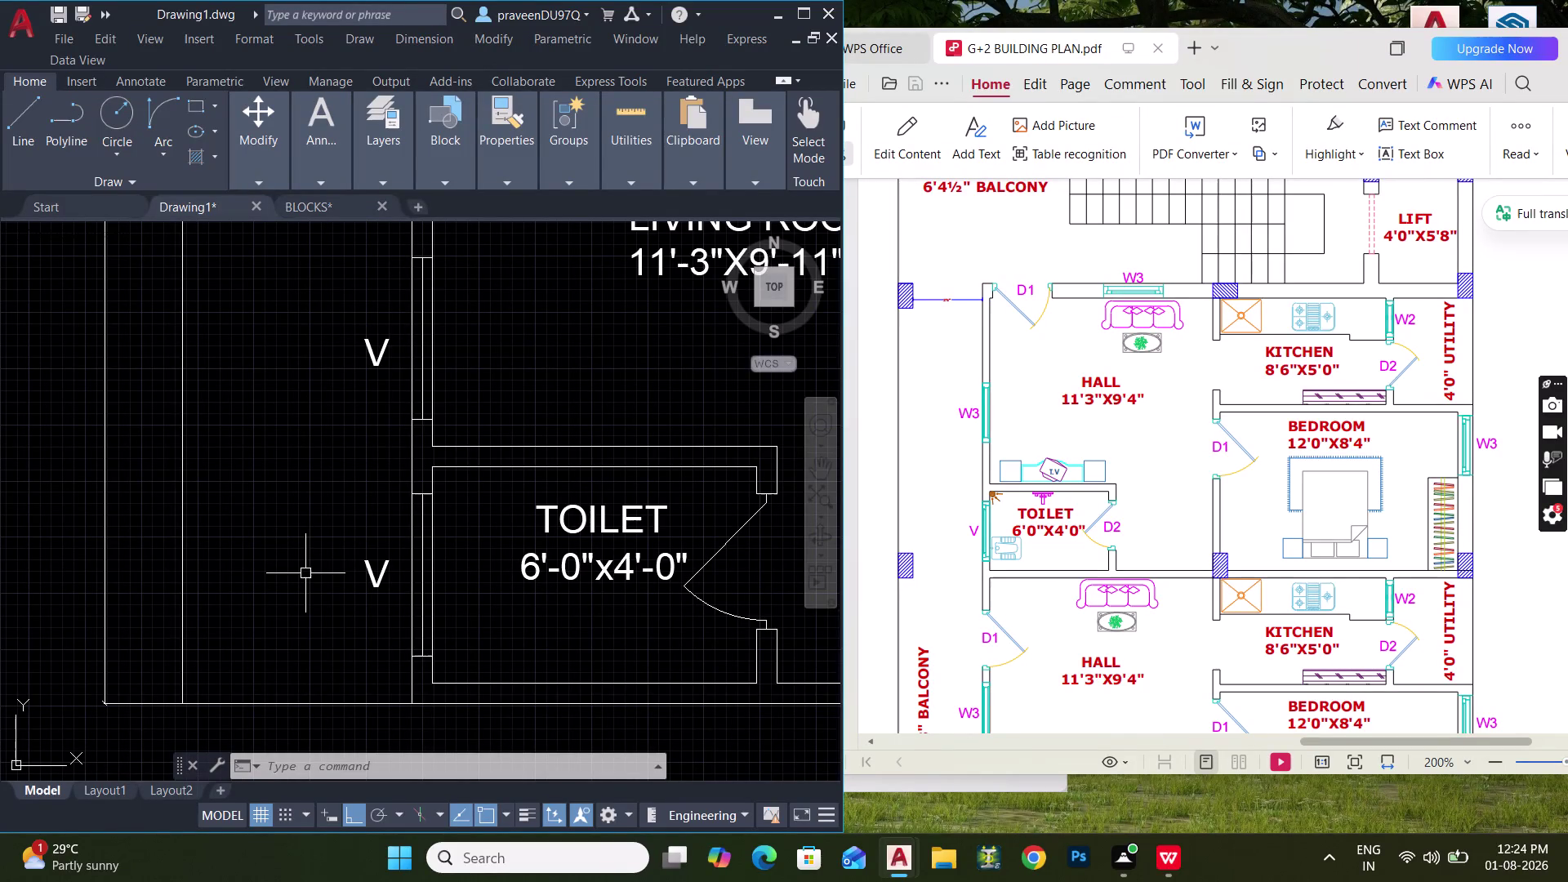
Change the V window label beside the toilet to read W1.
double_click(391, 341)
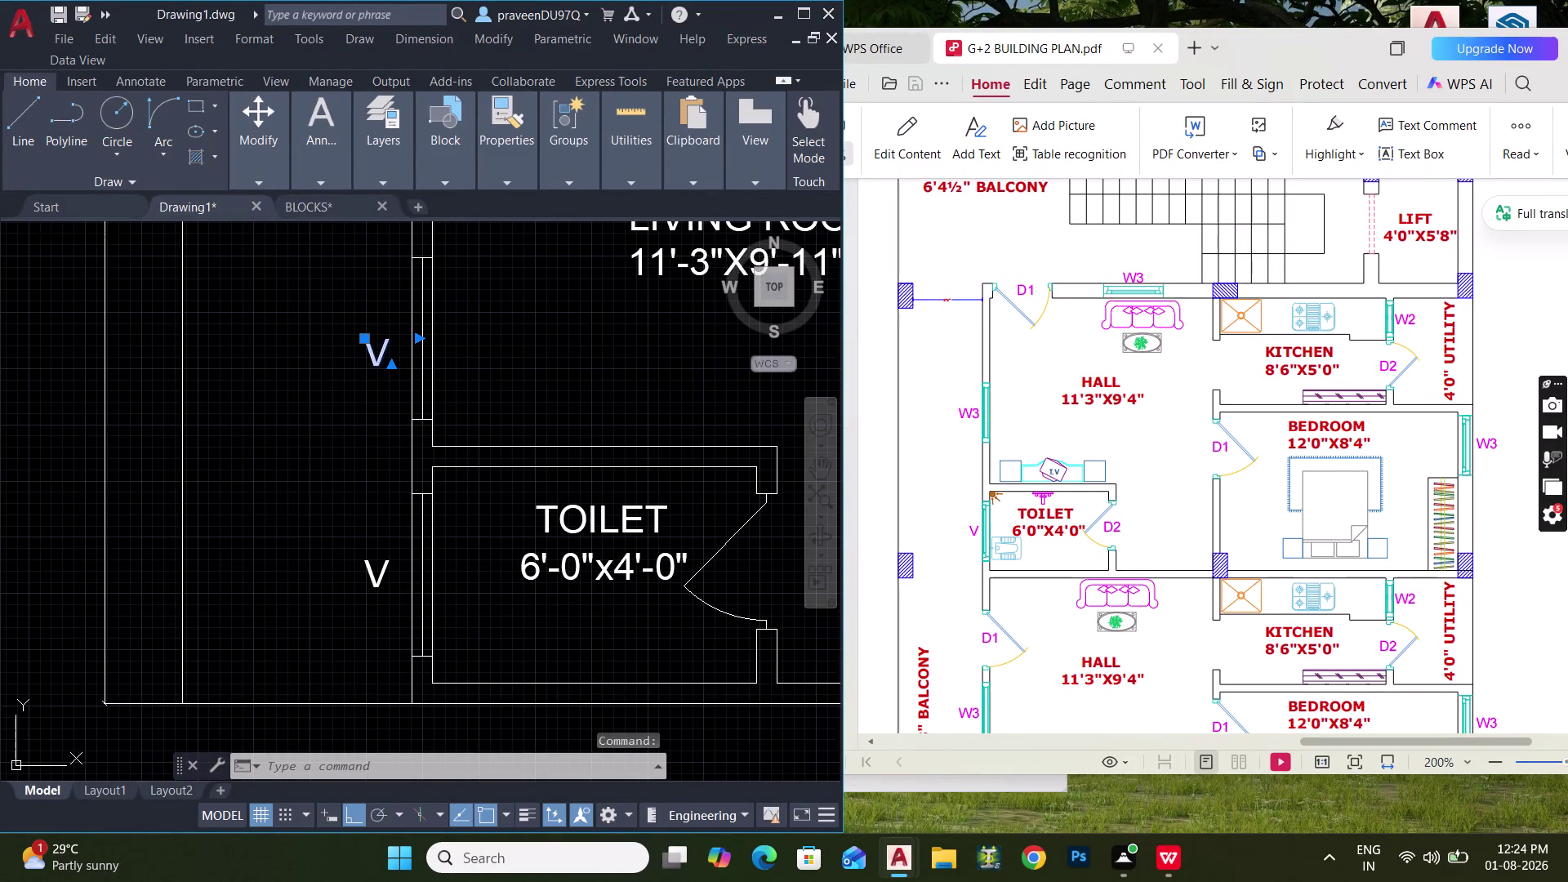
double_click(391, 354)
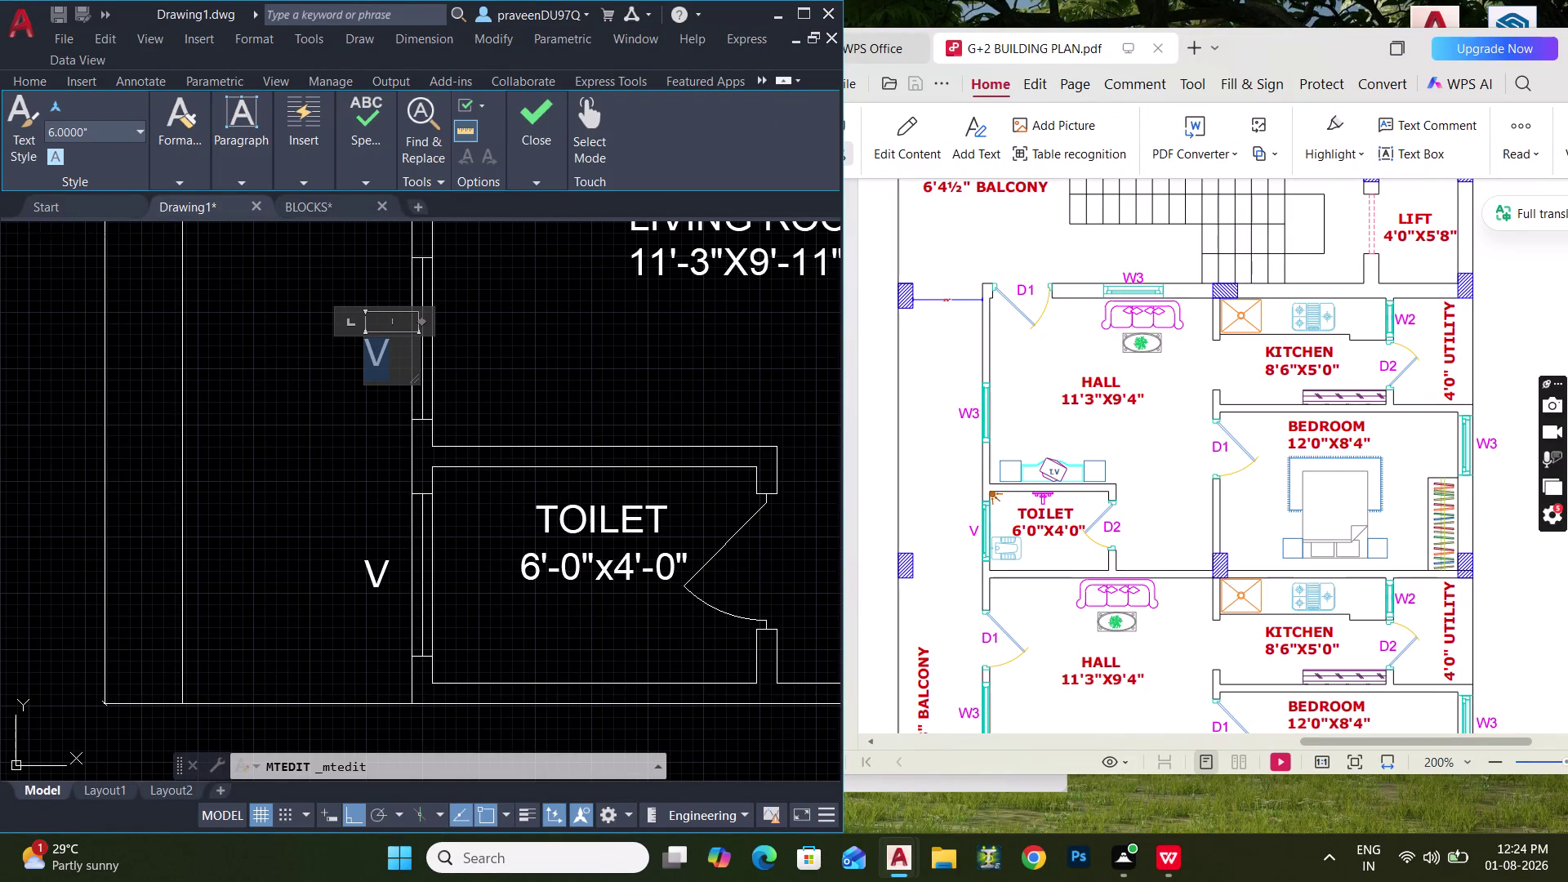
text(W1)
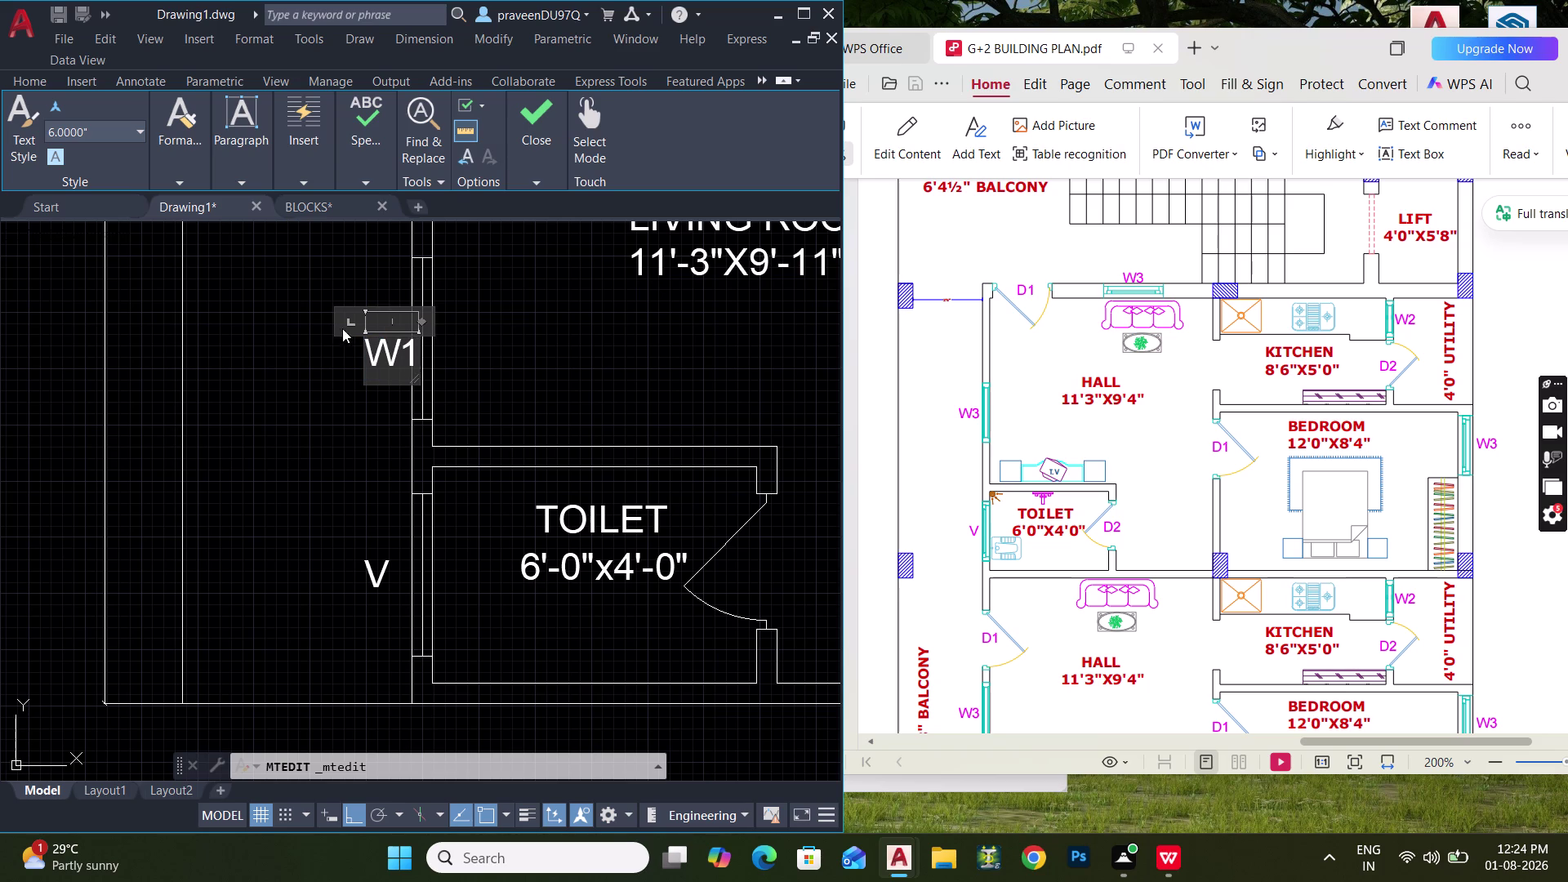
click(330, 367)
Move the W1 label beside the living room's outer wall.
scroll(up, 3)
drag(397, 366, 379, 347)
click(323, 293)
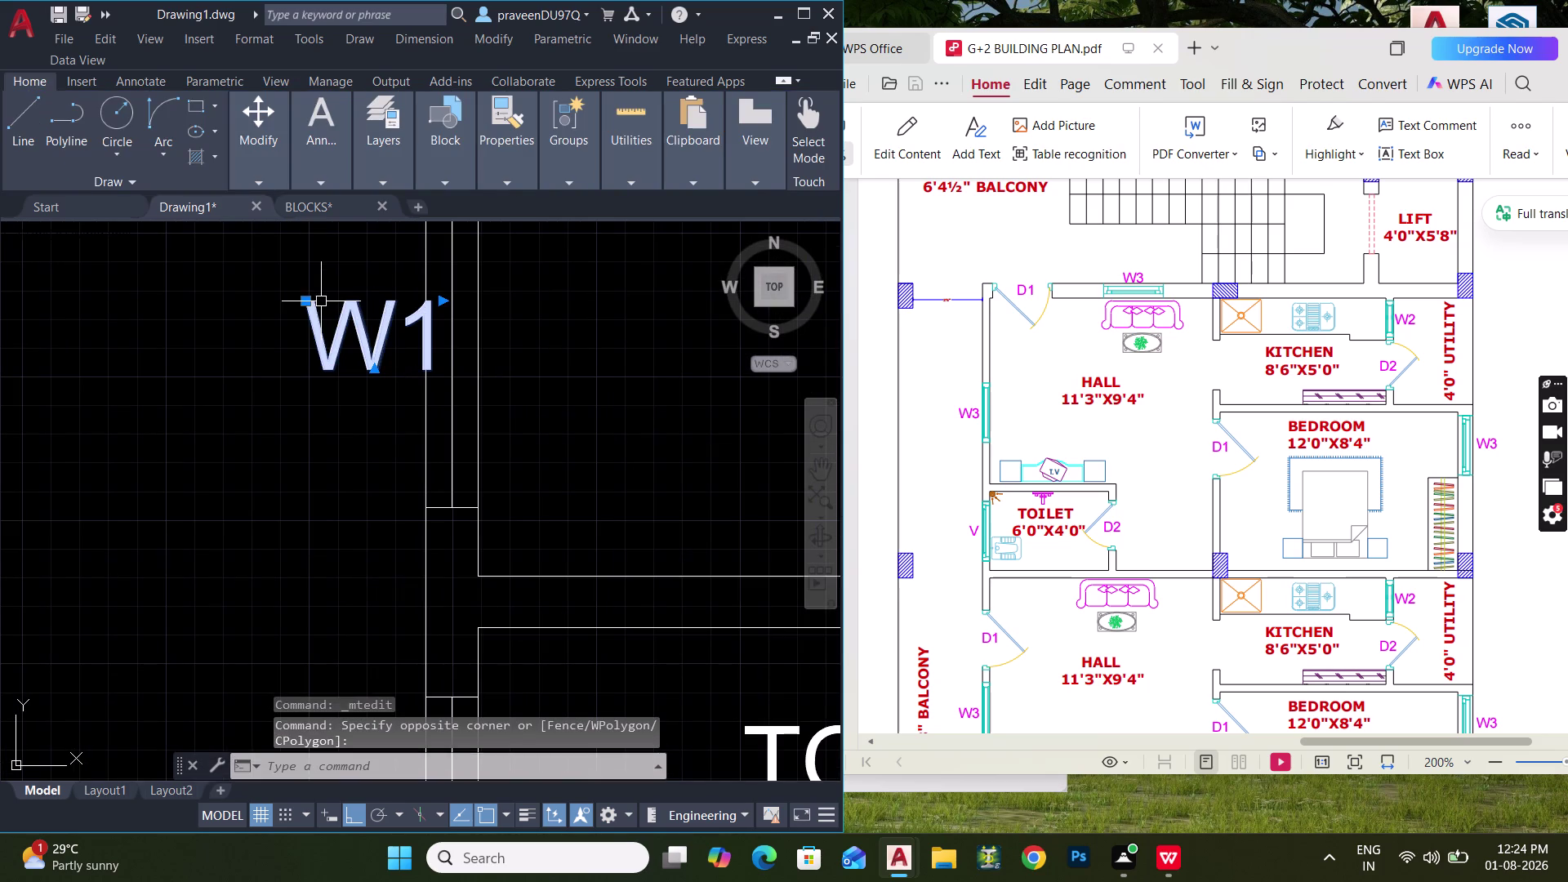
text(M)
key(space)
click(341, 331)
click(319, 334)
scroll(down, 3)
middle_drag(335, 387, 340, 430)
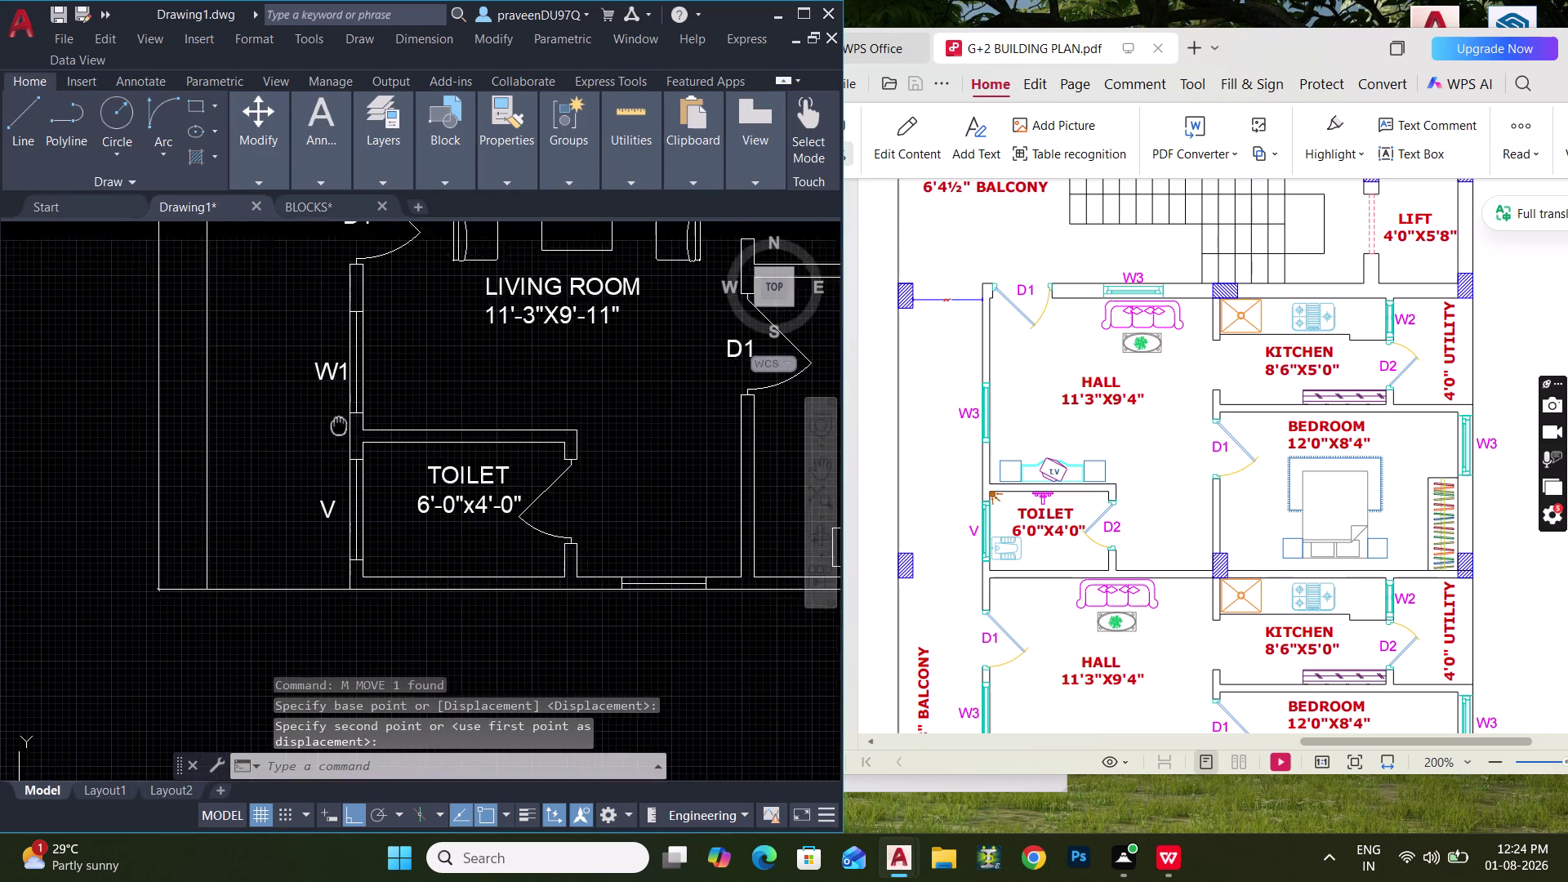
middle_drag(340, 430, 351, 478)
click(336, 437)
middle_drag(320, 443, 298, 468)
Copy W1 beside the living rooms of the other units and review the copies.
key(c)
text(O)
key(space)
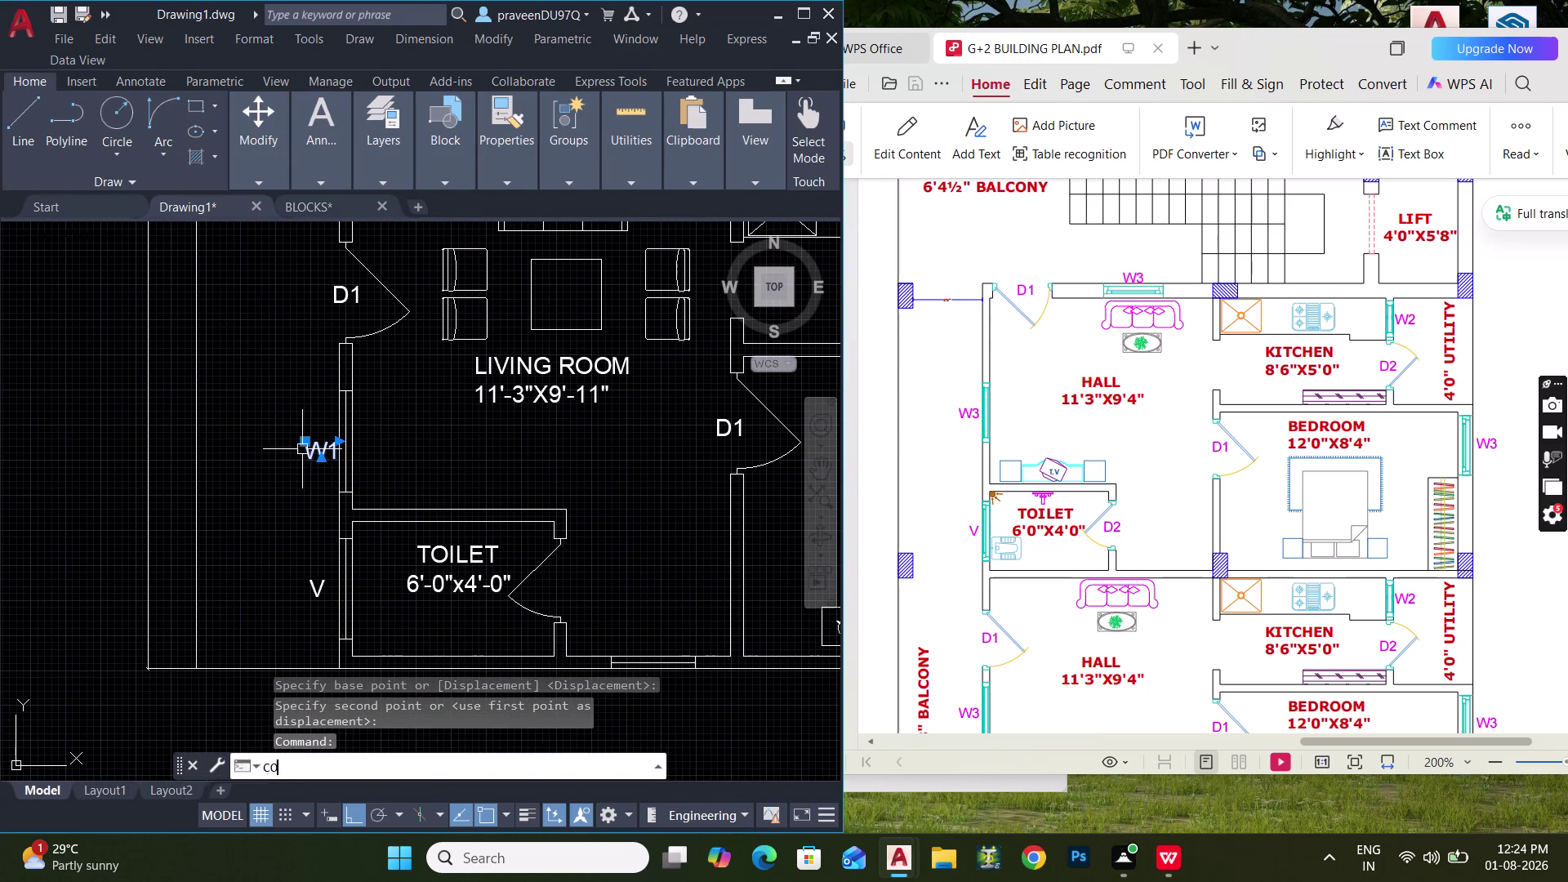
click(311, 454)
scroll(down, 3)
middle_drag(306, 377, 294, 472)
scroll(up, 3)
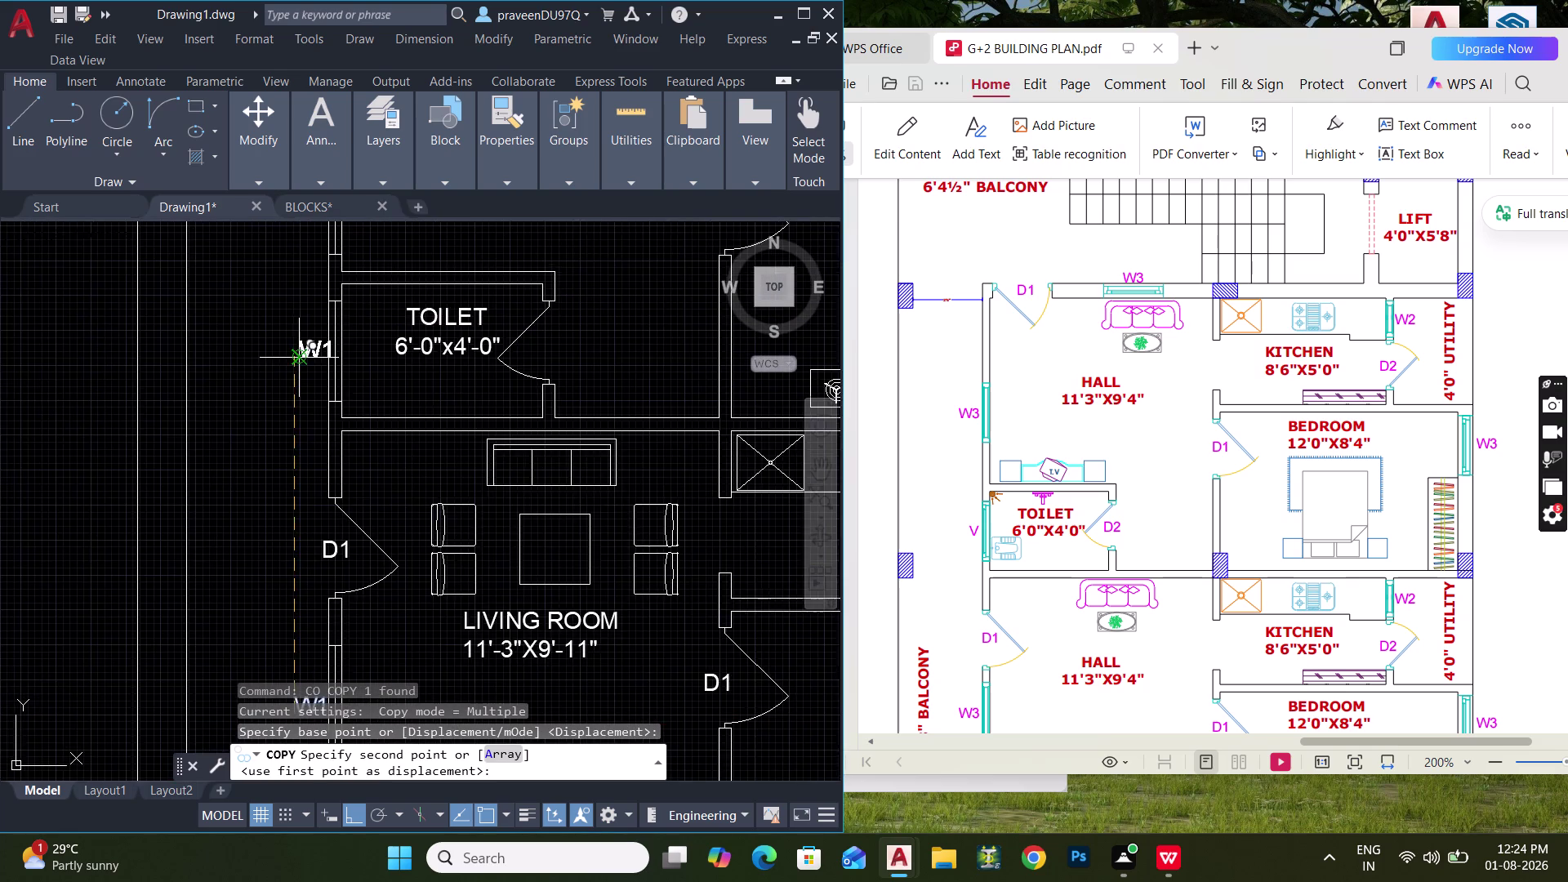
middle_drag(297, 362, 288, 456)
click(293, 316)
middle_drag(296, 270, 289, 547)
middle_drag(300, 308, 270, 521)
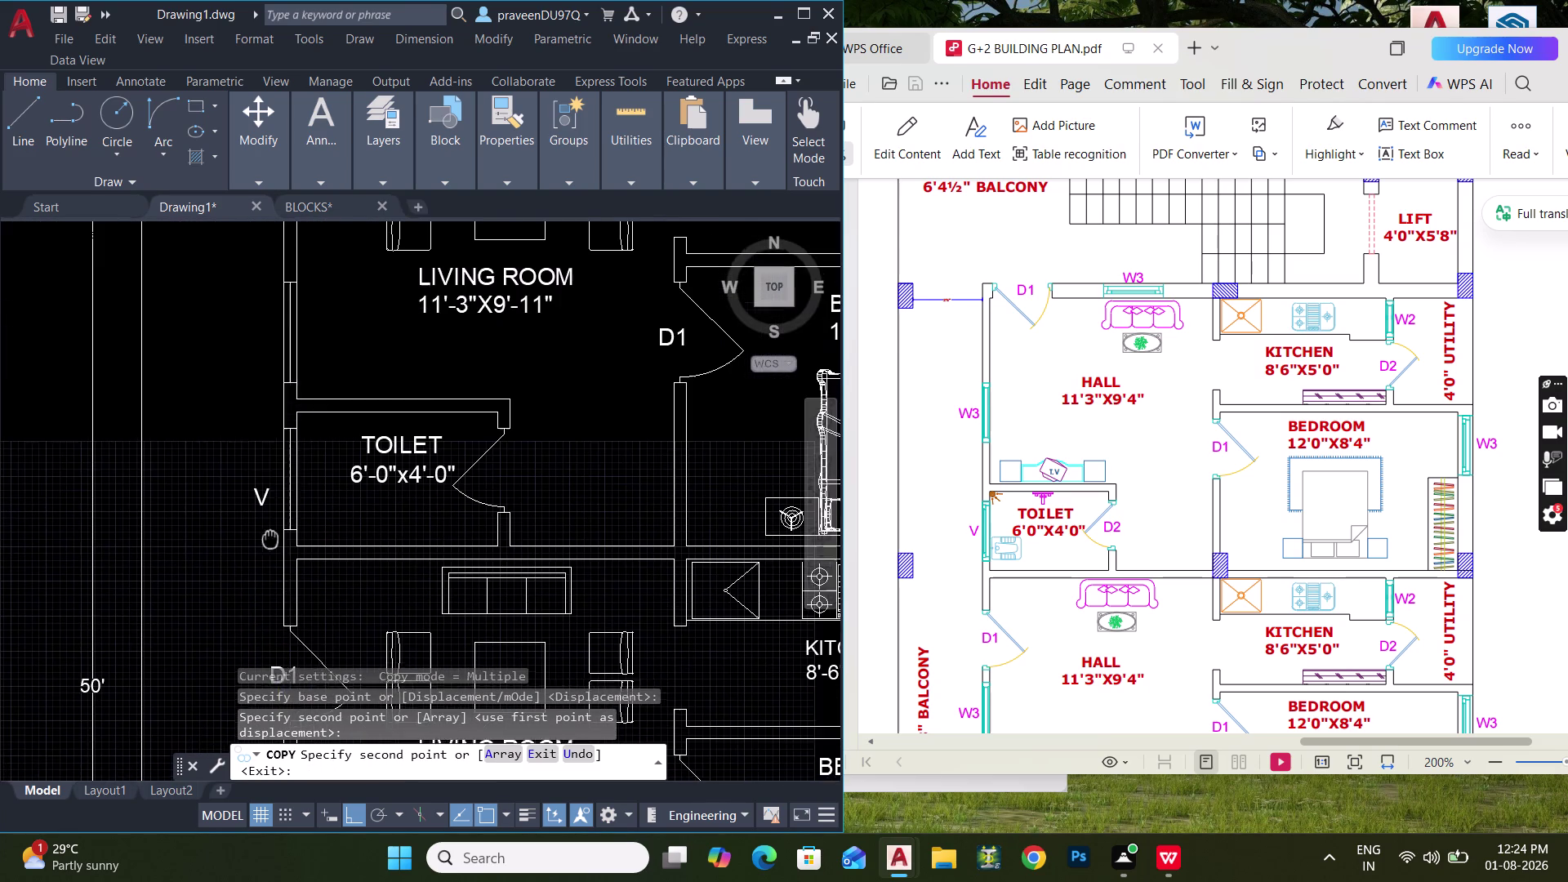
middle_drag(271, 521, 270, 545)
click(270, 349)
key(Escape)
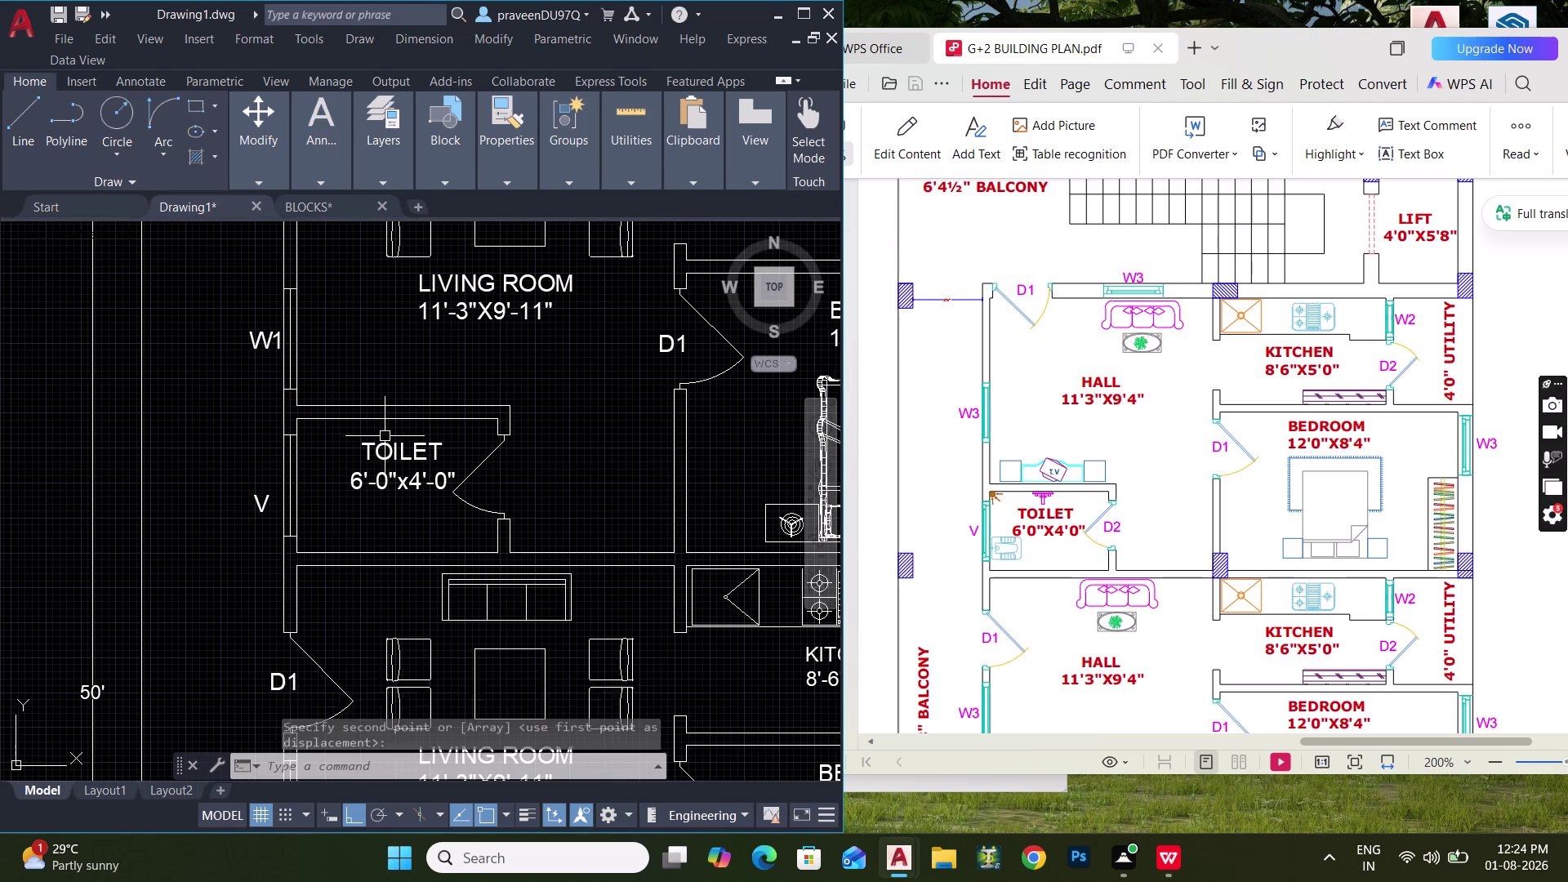
scroll(down, 3)
middle_drag(402, 493, 377, 416)
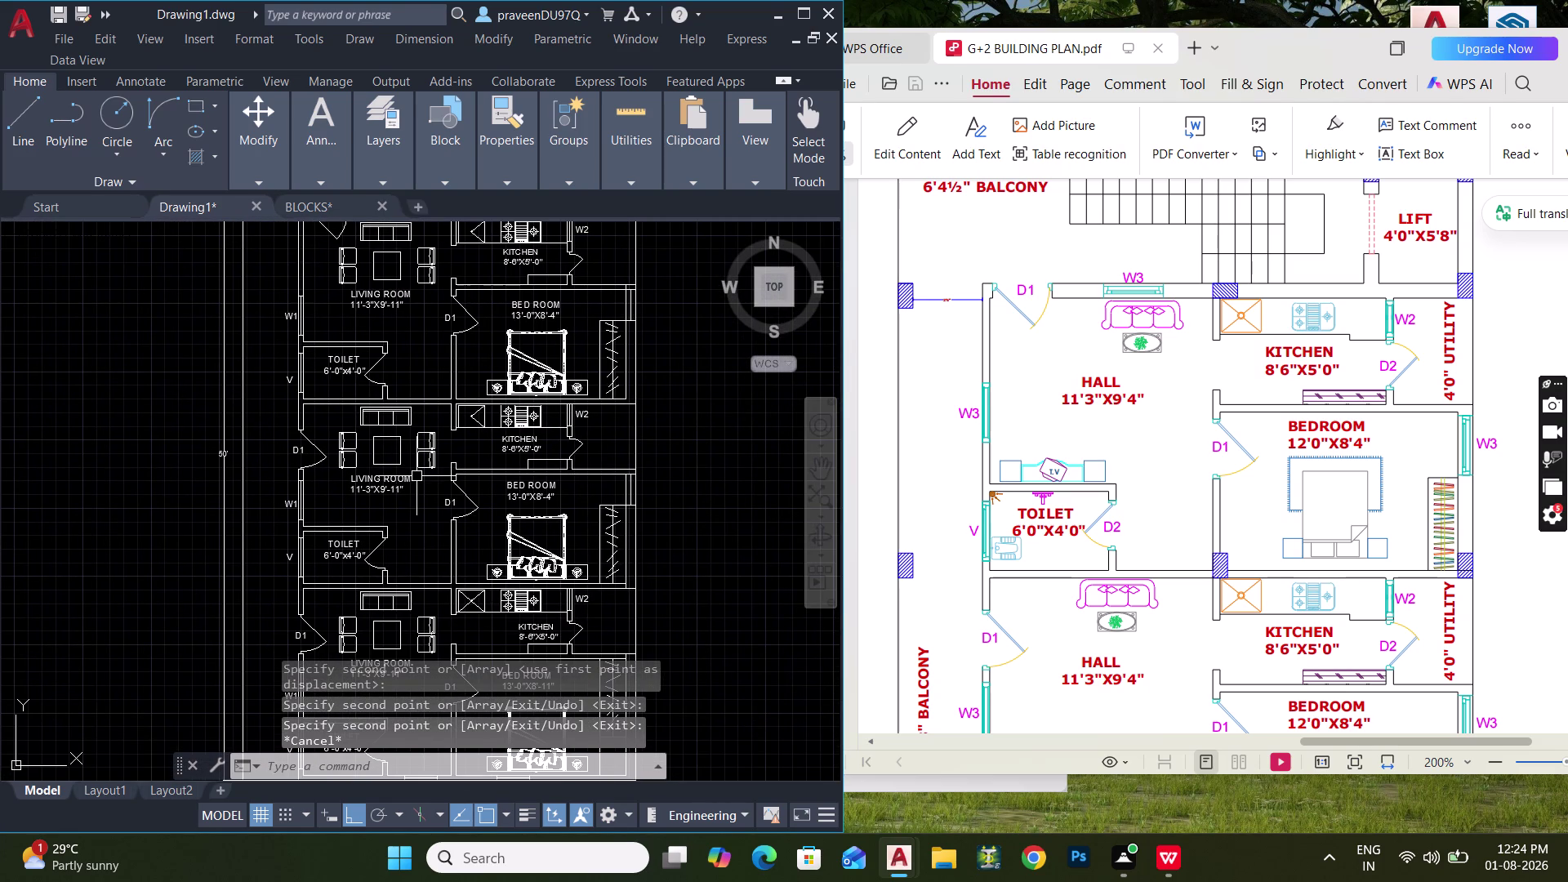
Copy the lower KITCHEN 8'-6"X5'-0" label to the right of the door.
middle_drag(451, 543, 374, 633)
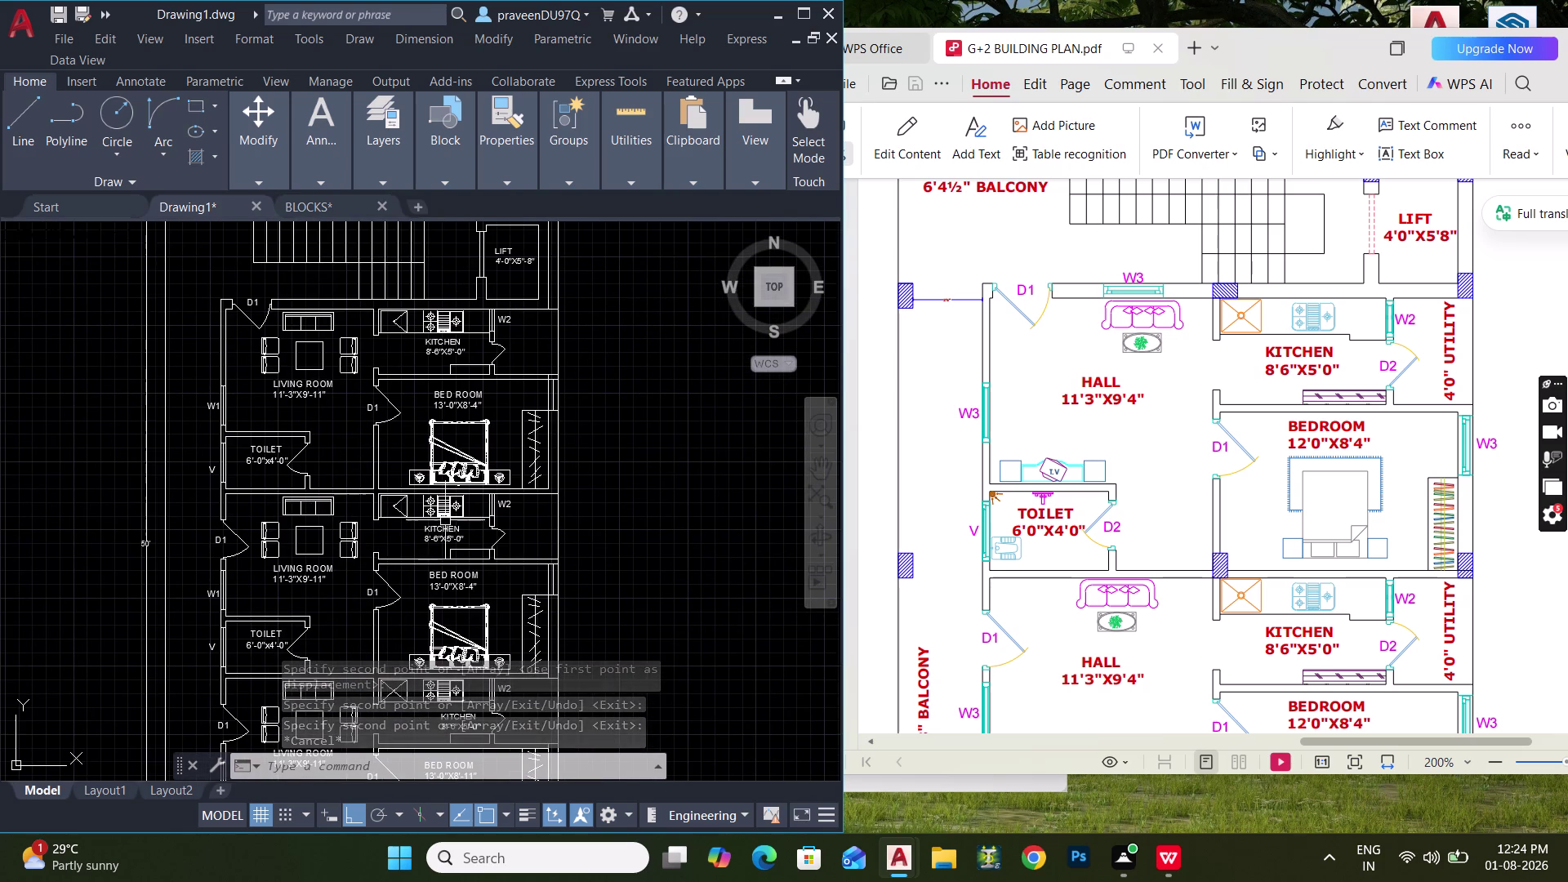
middle_drag(504, 554, 475, 391)
scroll(up, 3)
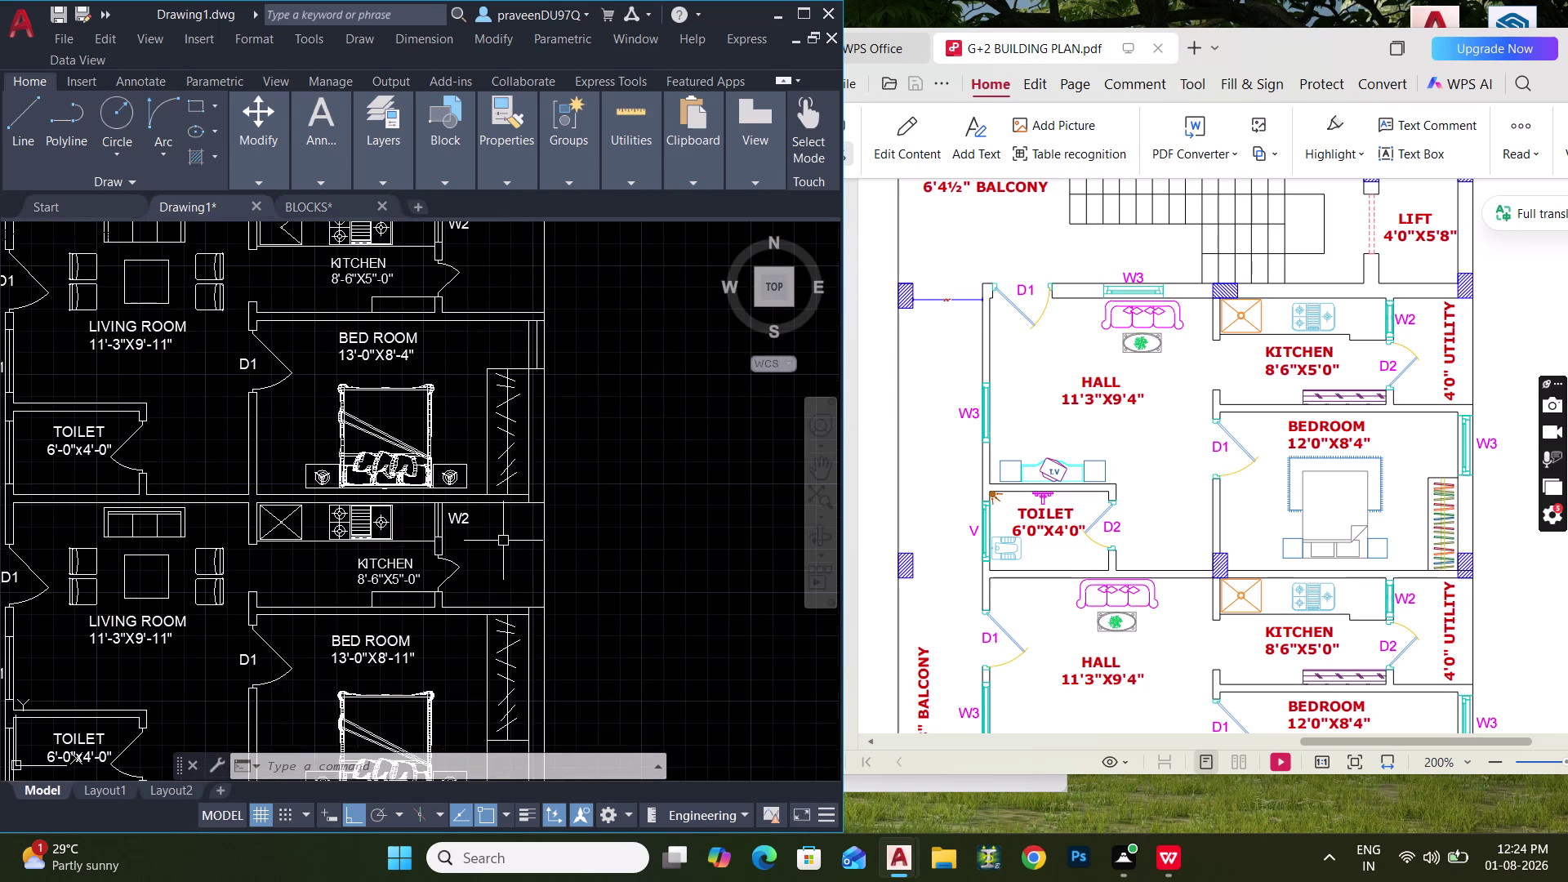
middle_drag(500, 540, 483, 453)
click(361, 475)
middle_drag(469, 487, 442, 494)
key(c)
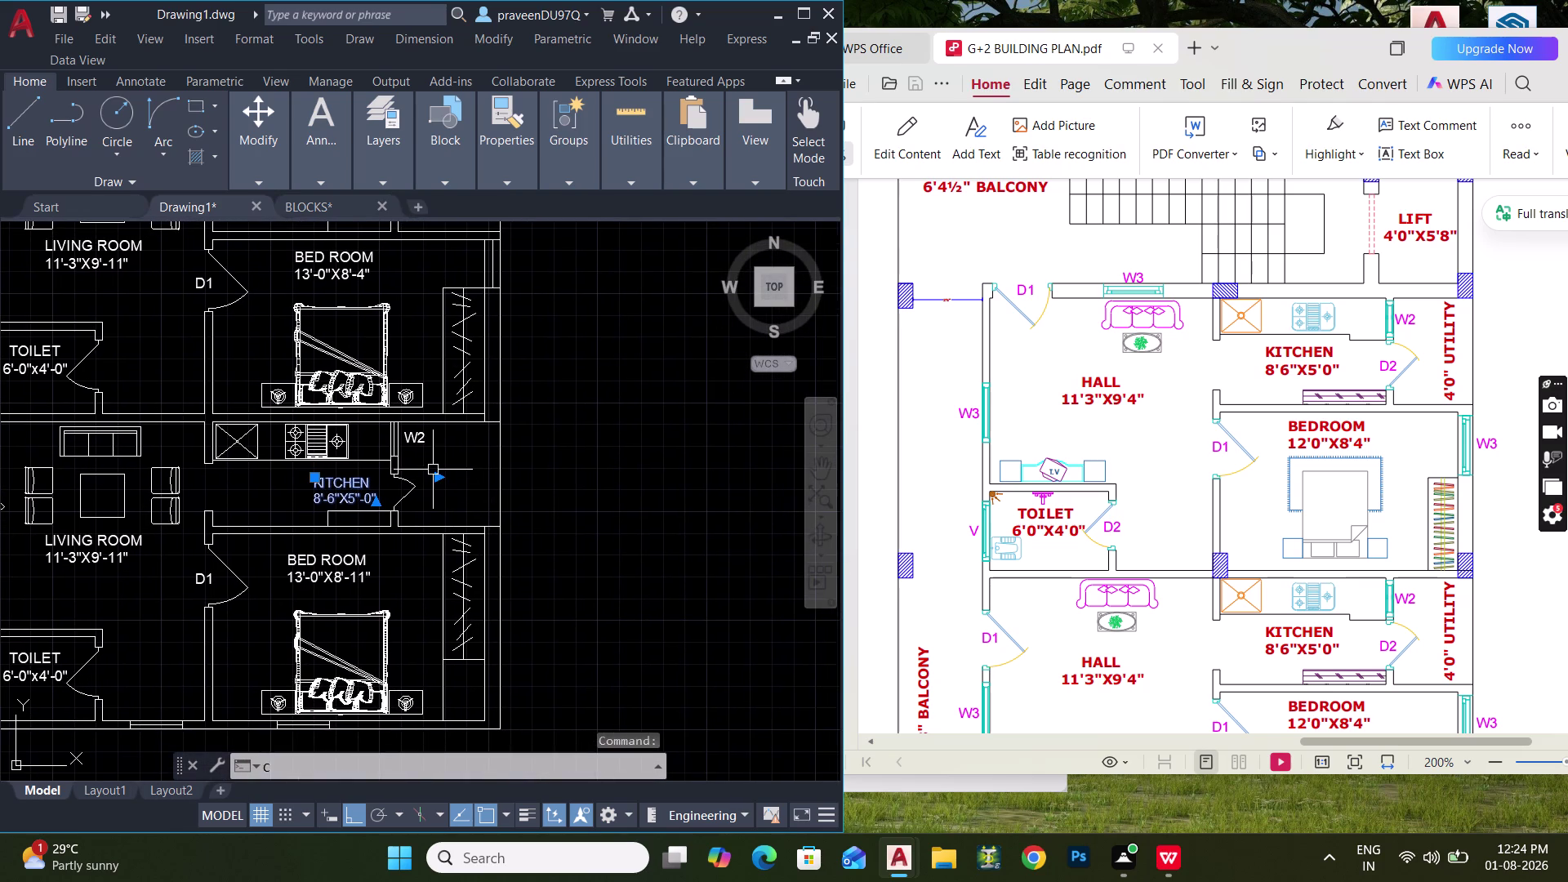
key(o)
key(space)
click(364, 484)
scroll(up, 3)
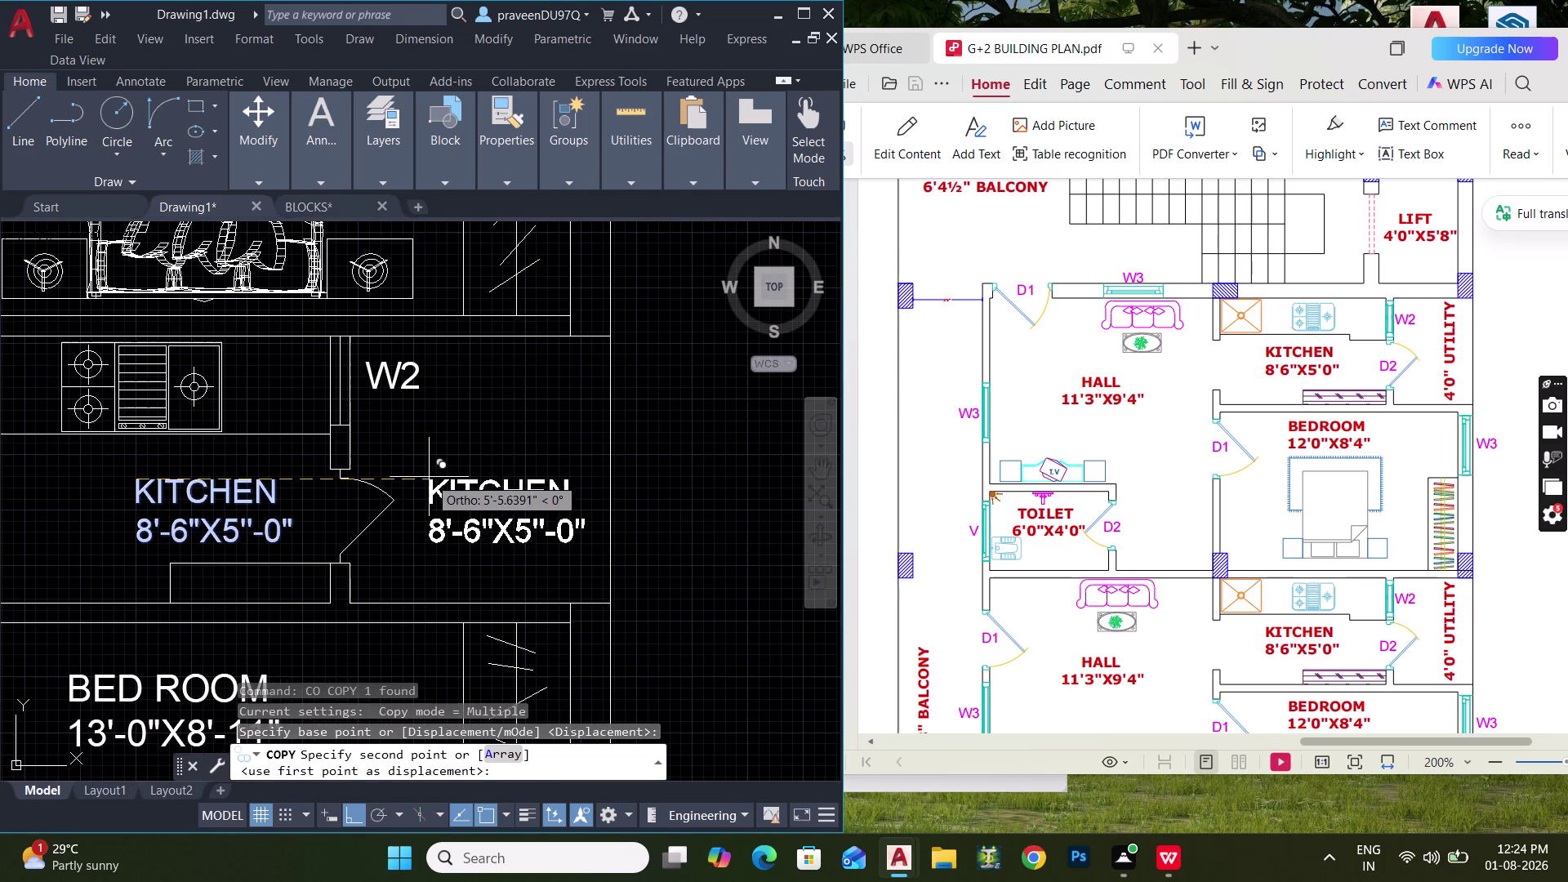
click(435, 460)
key(Escape)
Rotate the copied KITCHEN label 90° so it reads vertically.
drag(494, 513, 479, 501)
click(455, 457)
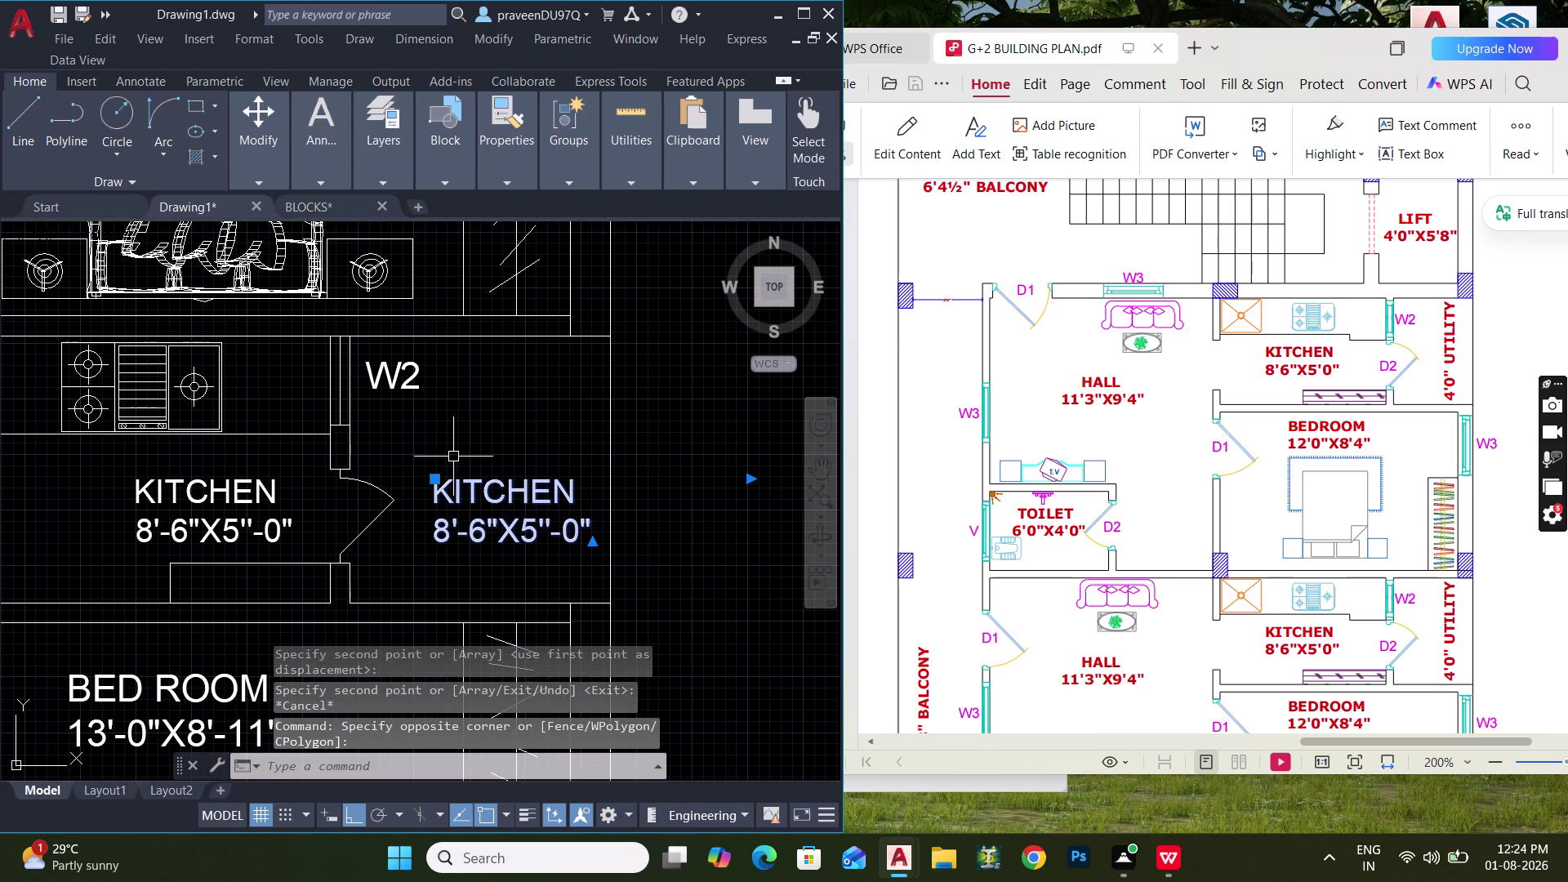
key(r)
key(o)
key(space)
drag(439, 499, 441, 489)
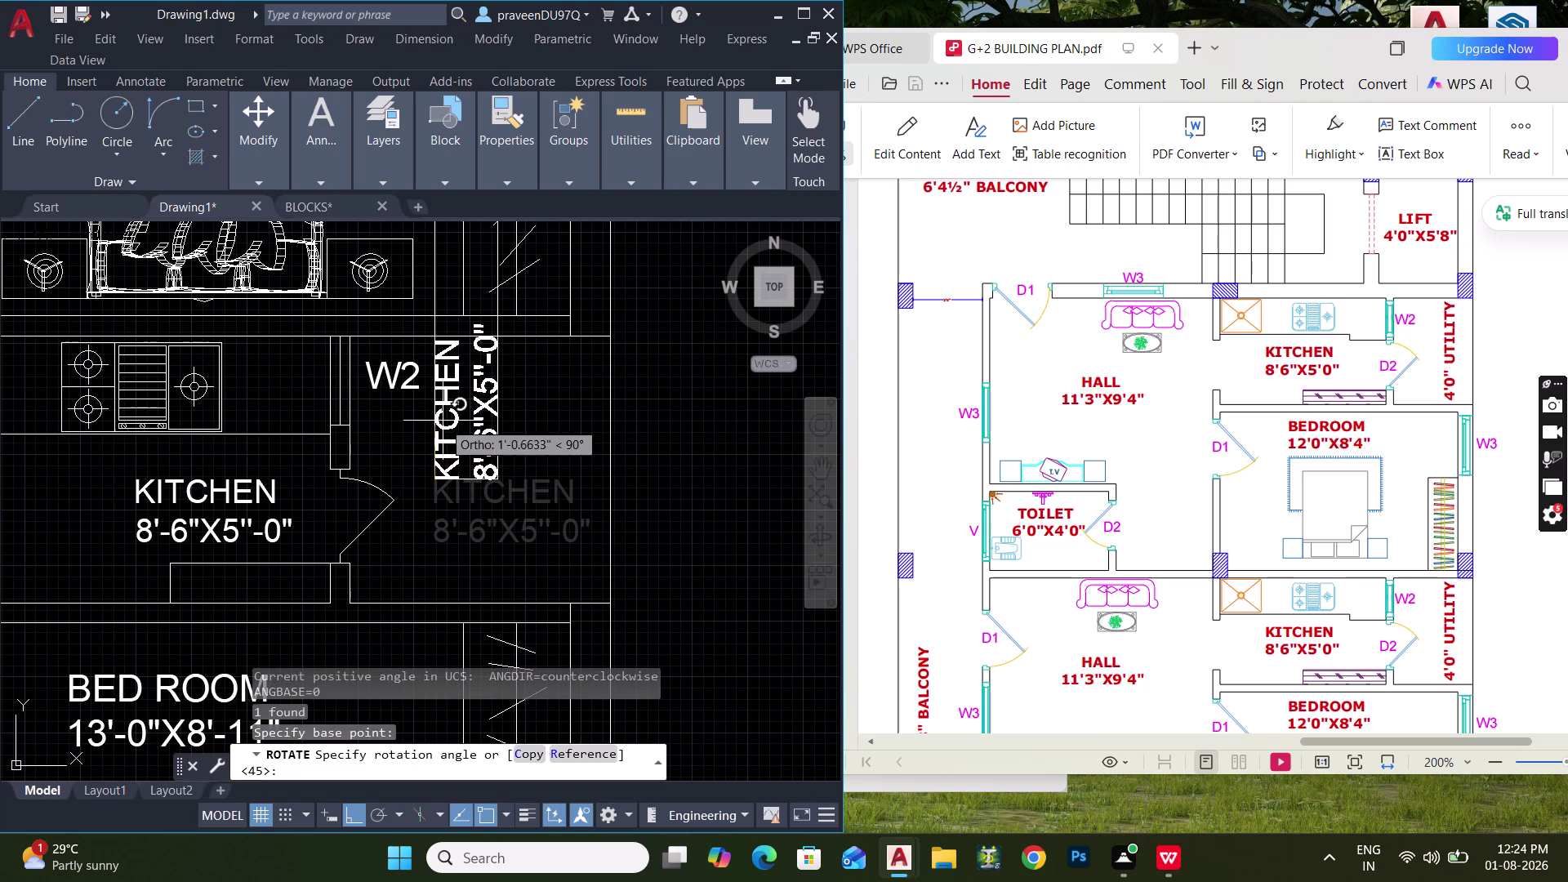
click(450, 449)
With Ortho off, move the vertical label into the narrow strip below W2.
click(490, 463)
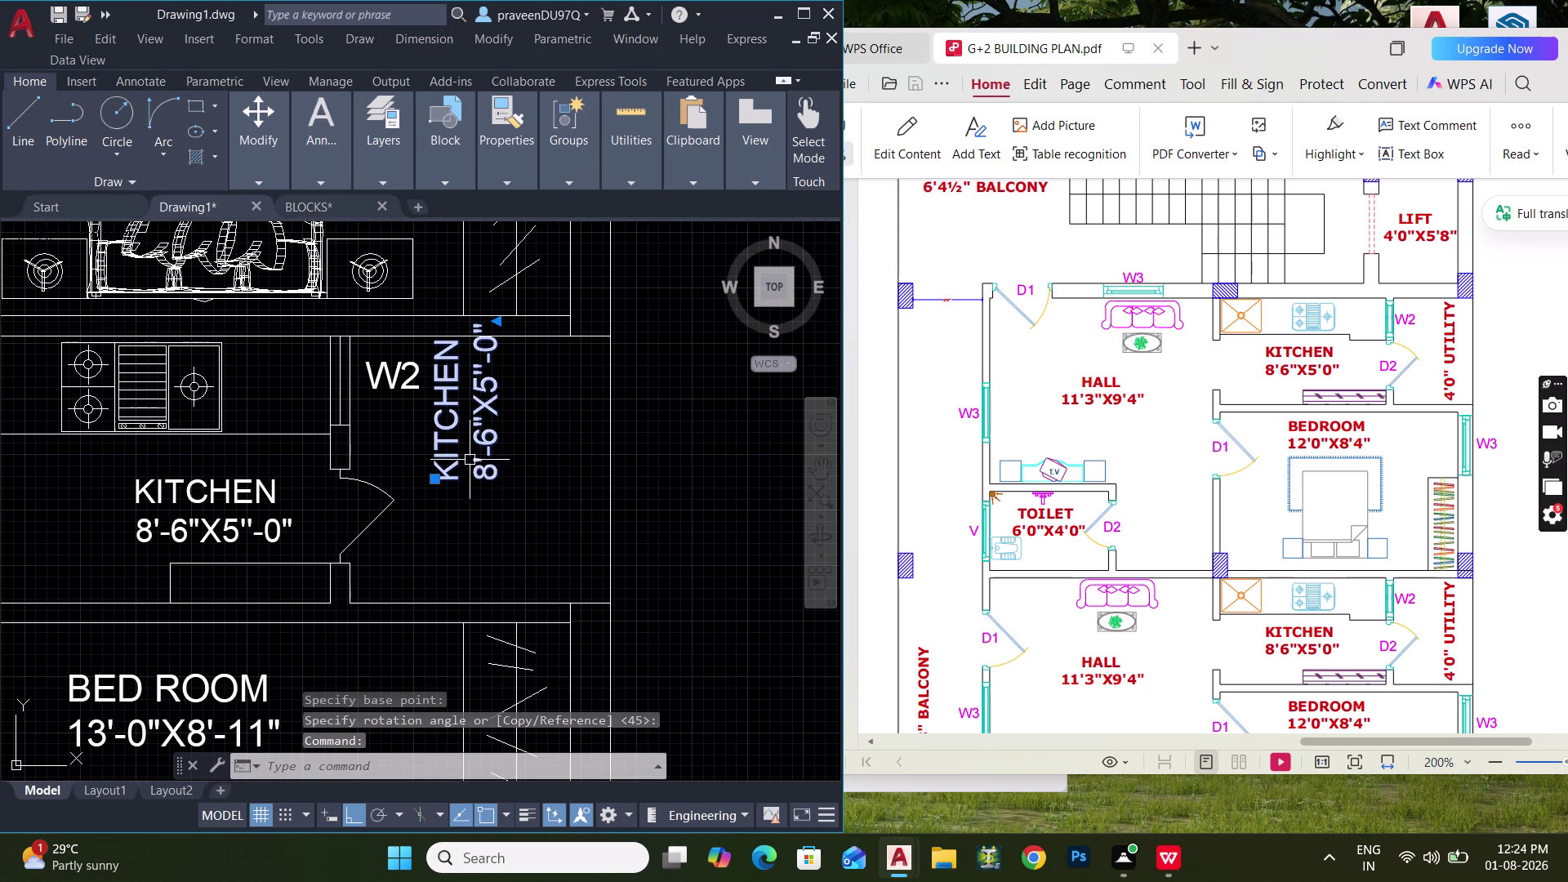
key(m)
key(space)
click(472, 448)
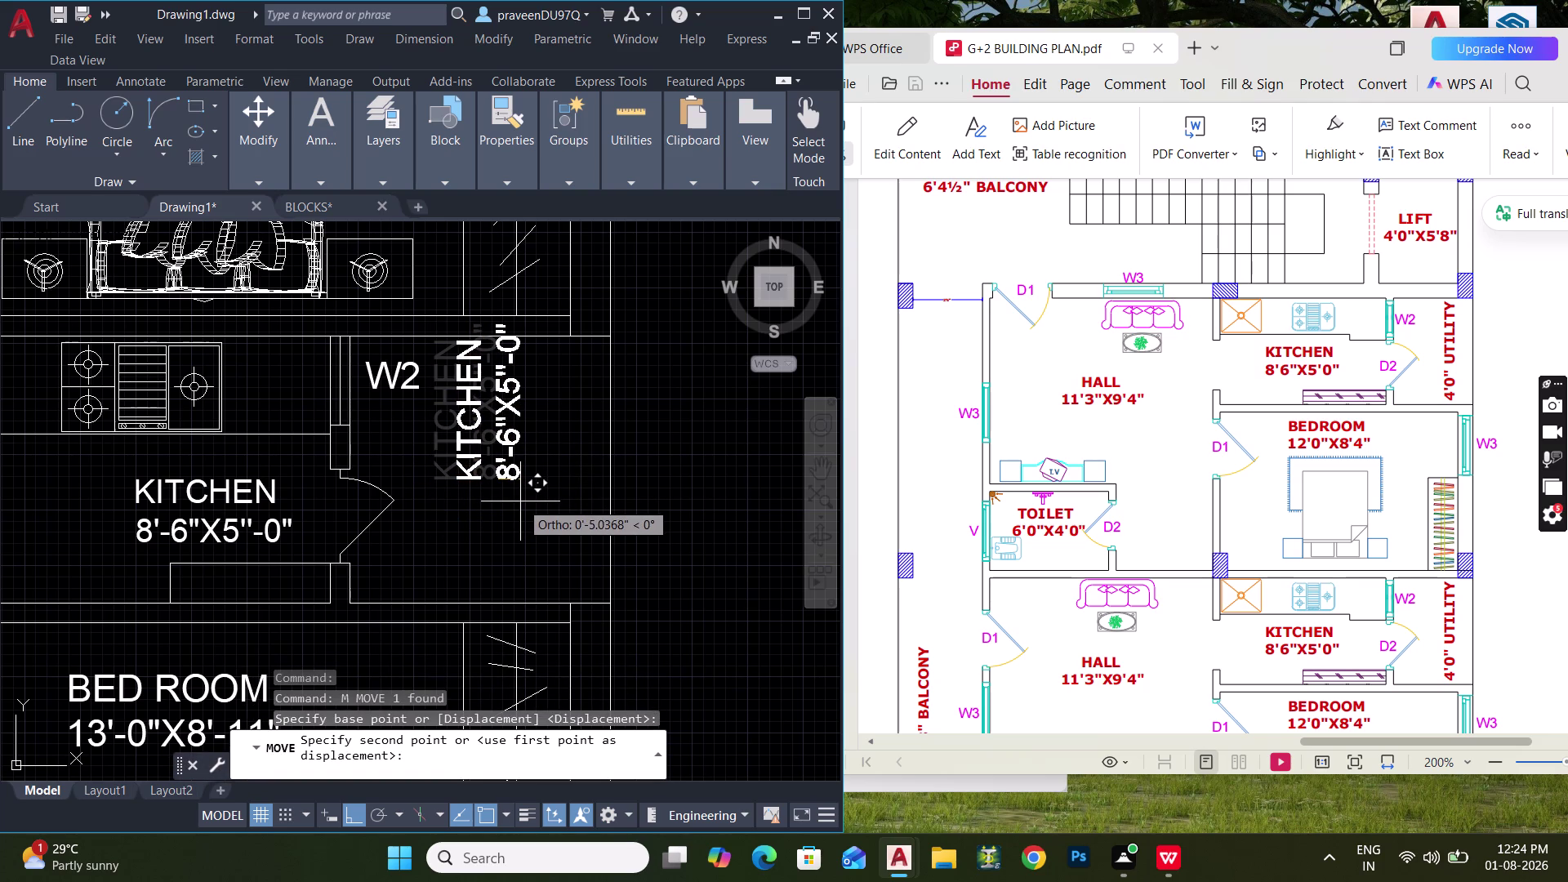
key(ctrl+l)
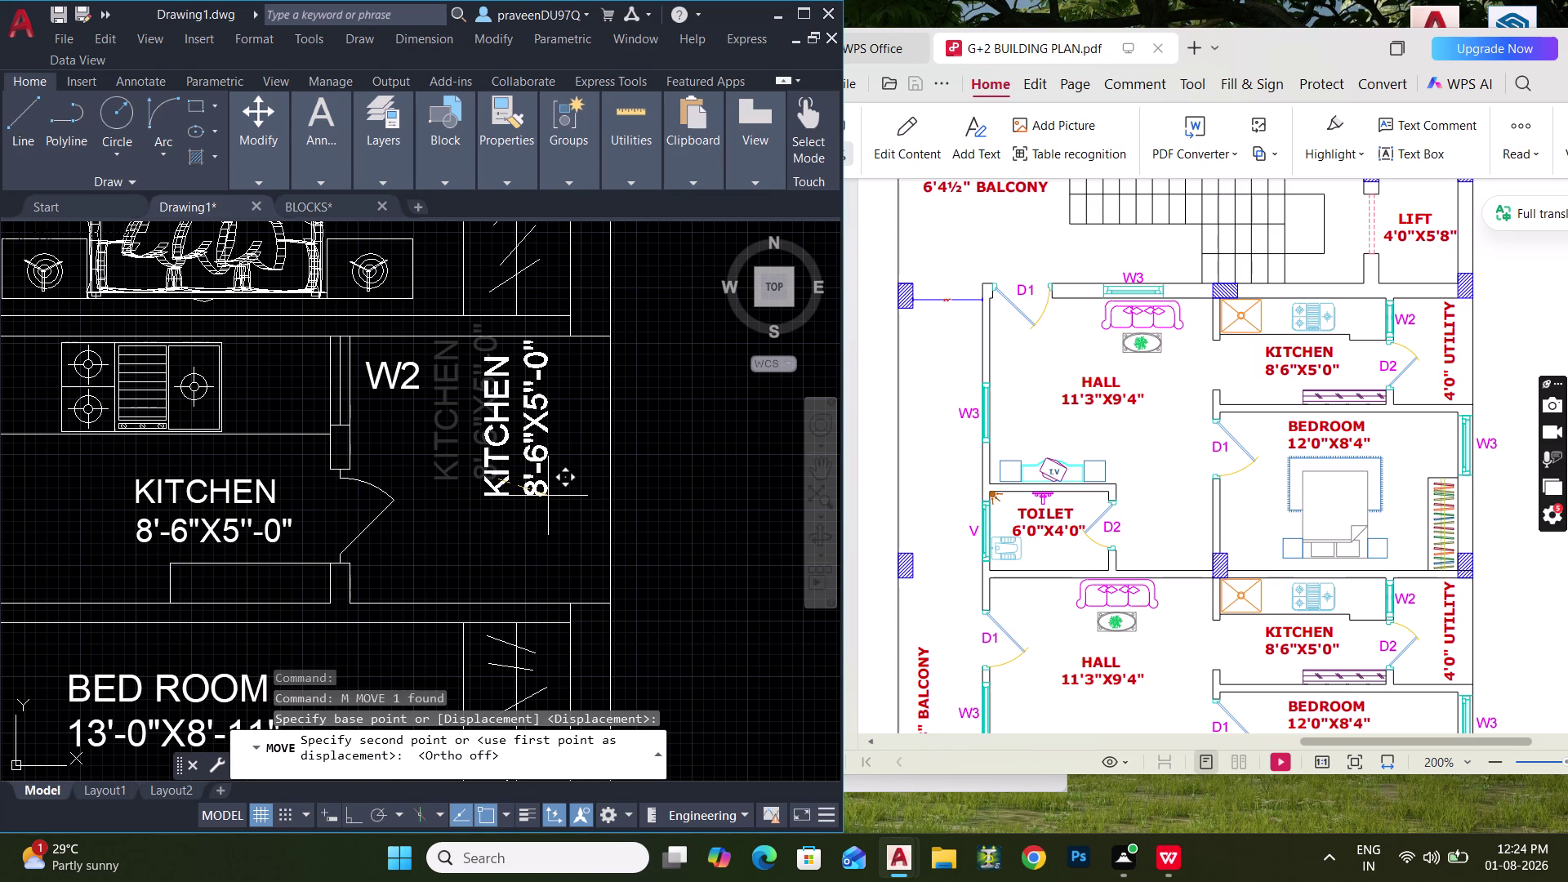
click(543, 526)
key(Escape)
key(Escape)
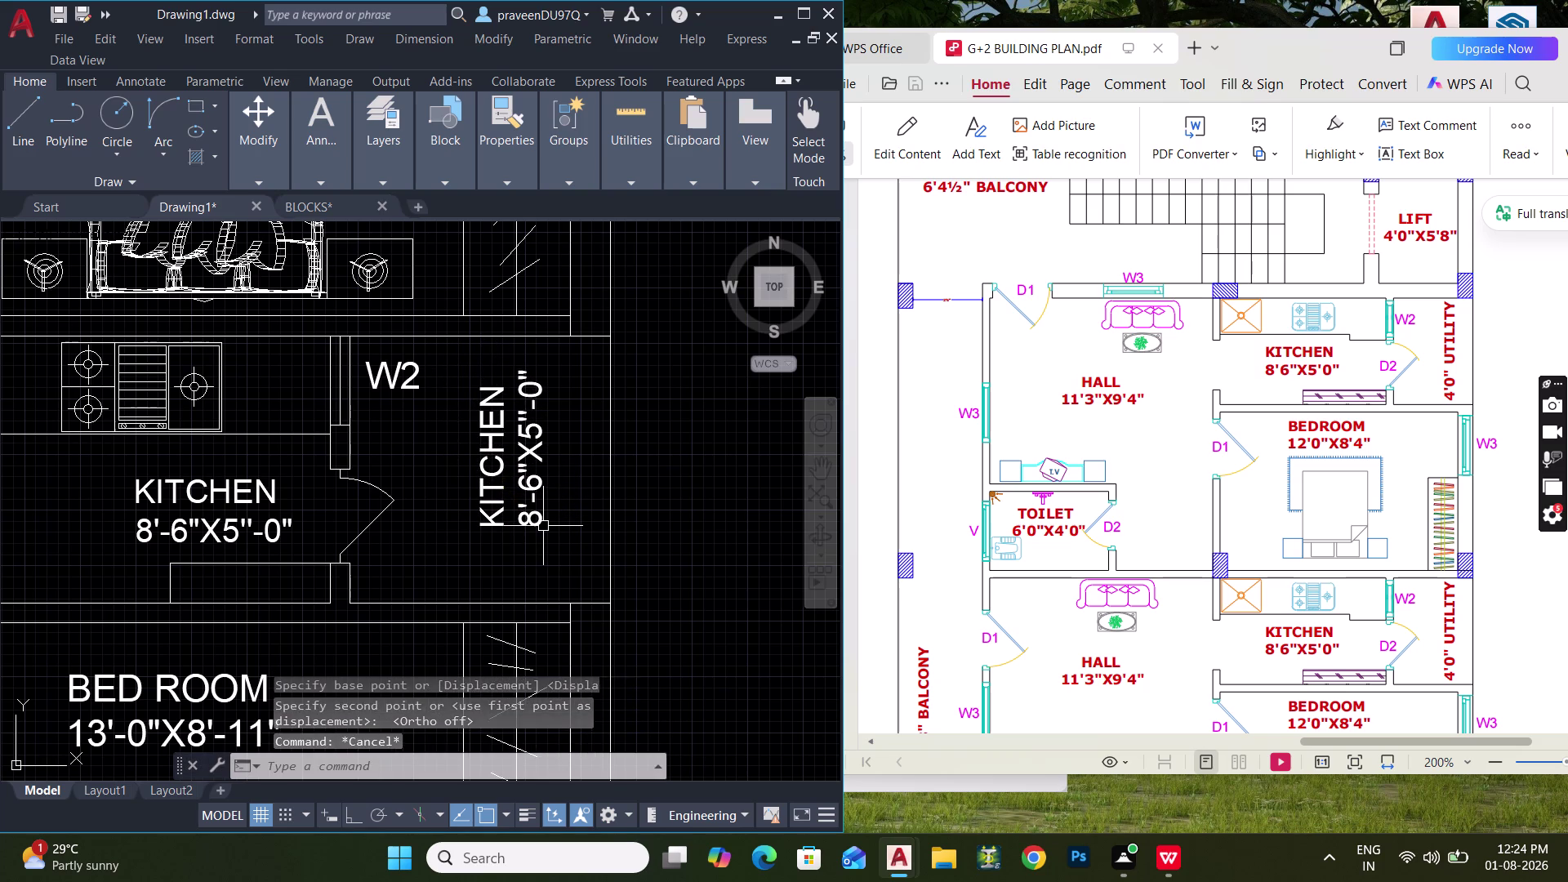
Center the view on the label and start a DLI linear dimension.
scroll(up, 3)
middle_drag(539, 531, 532, 541)
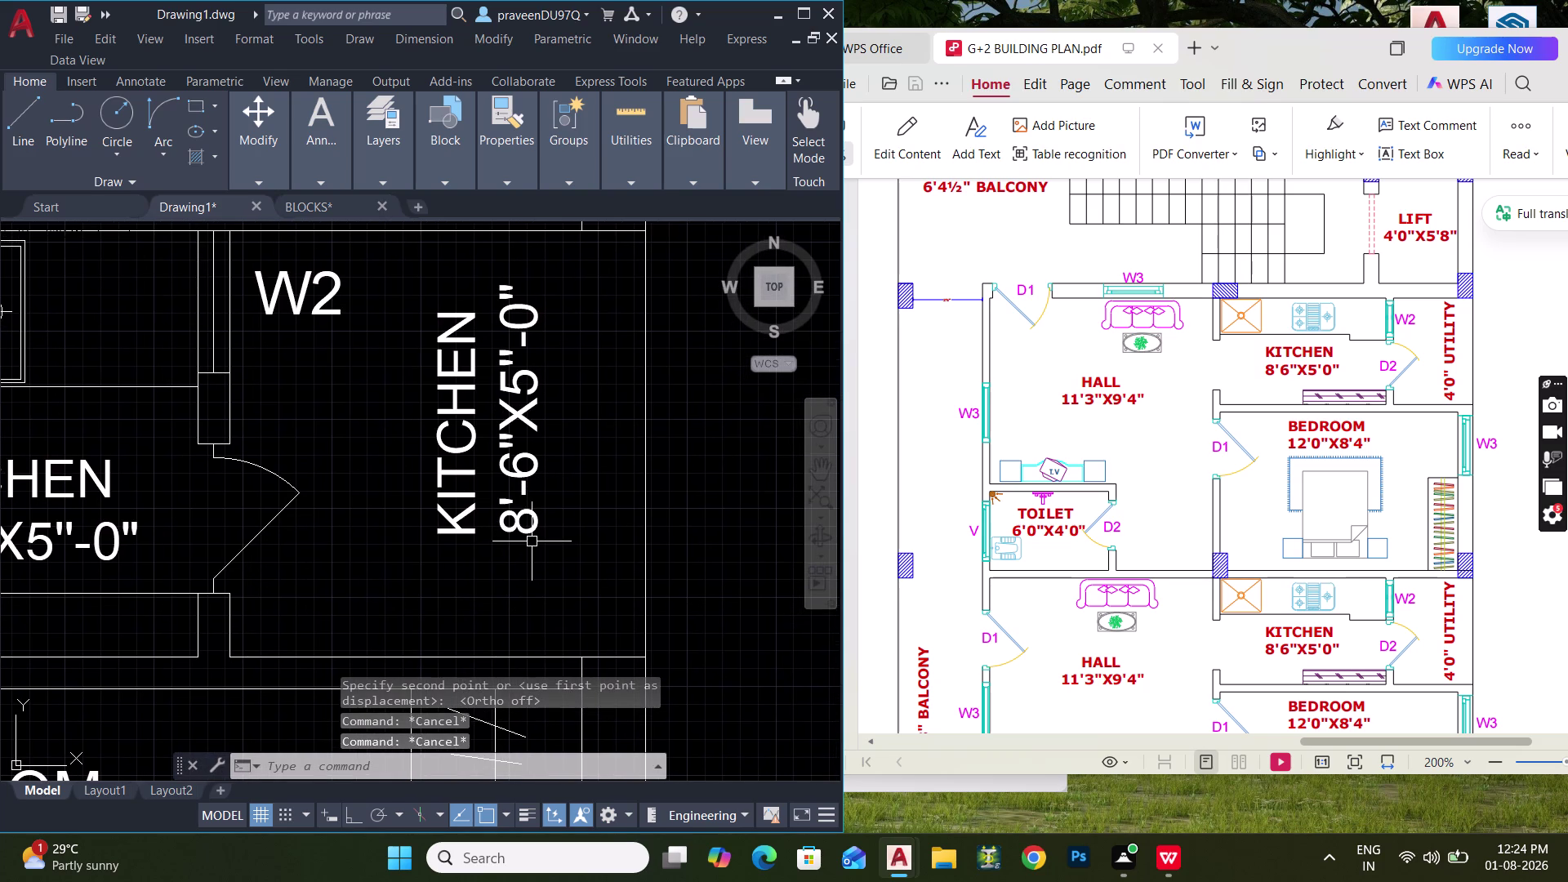
text(DLI)
key(space)
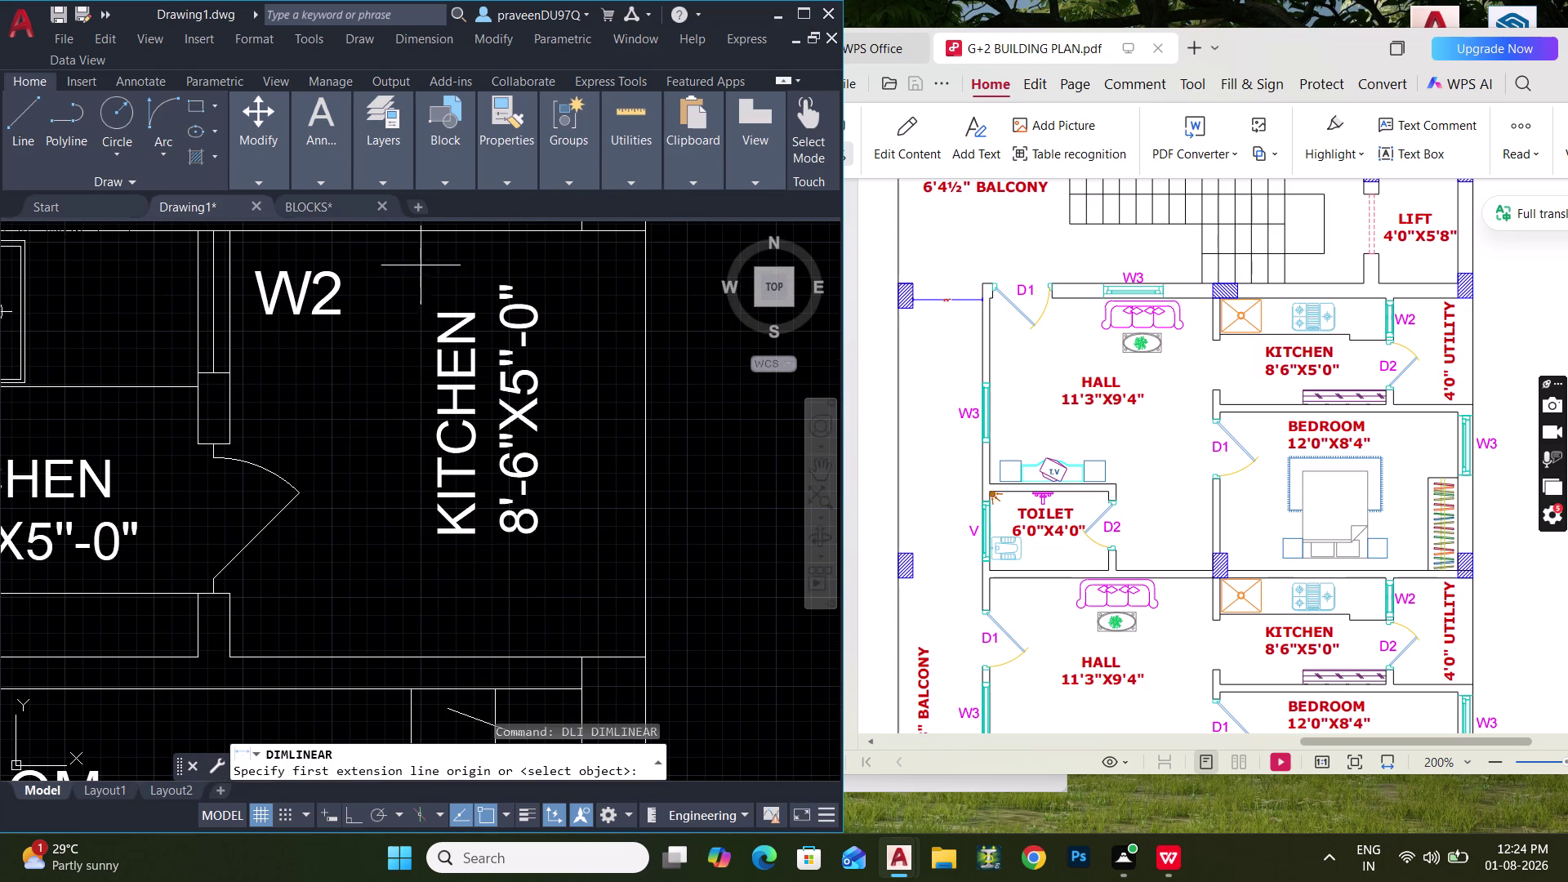
click(412, 234)
click(424, 657)
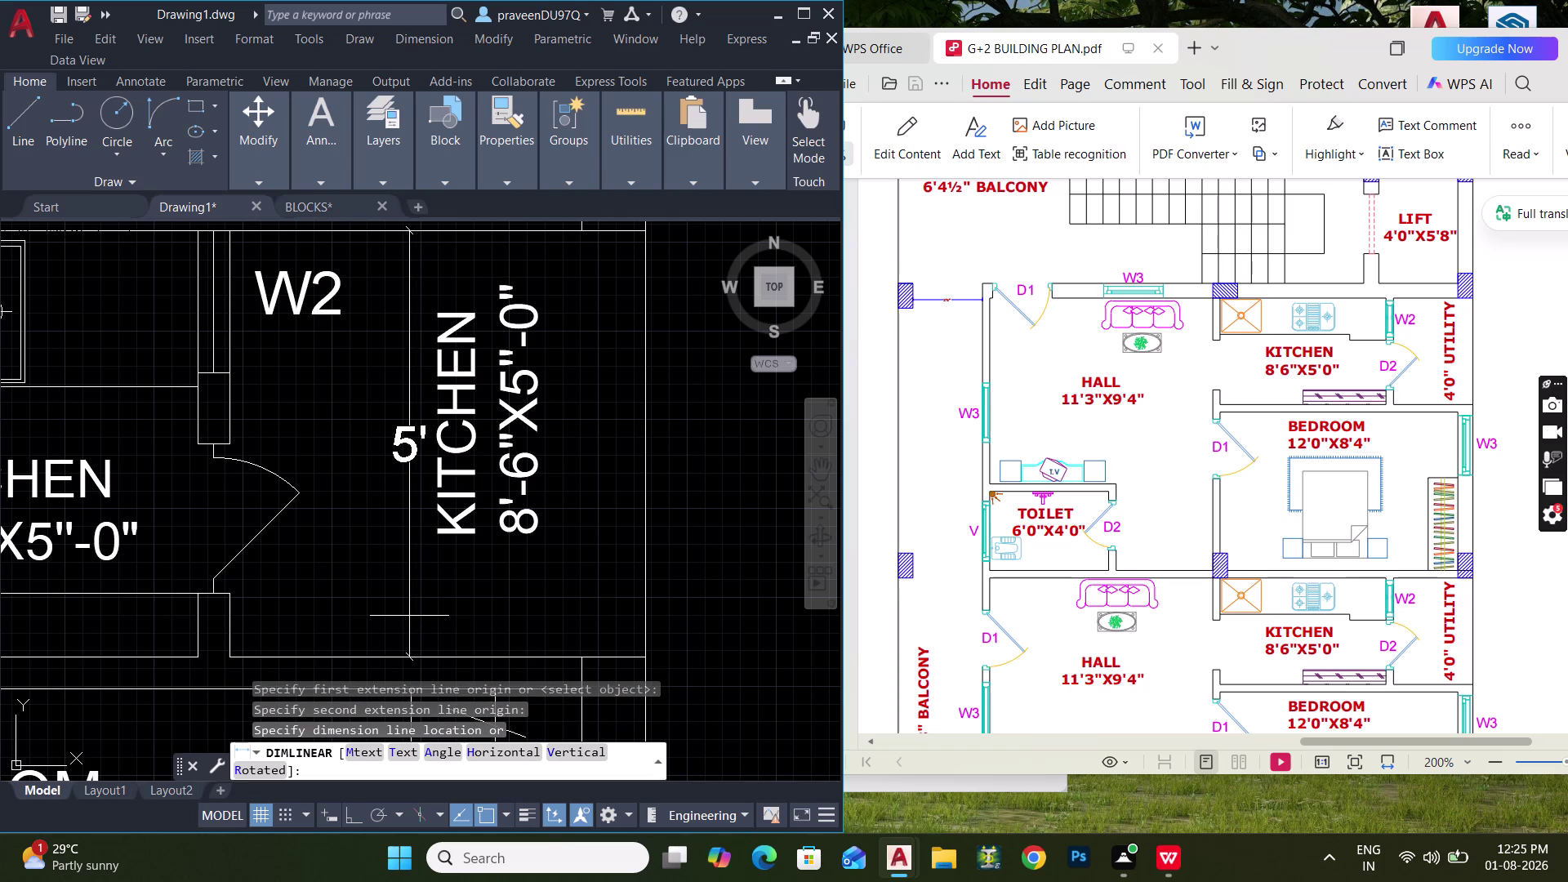
key(Escape)
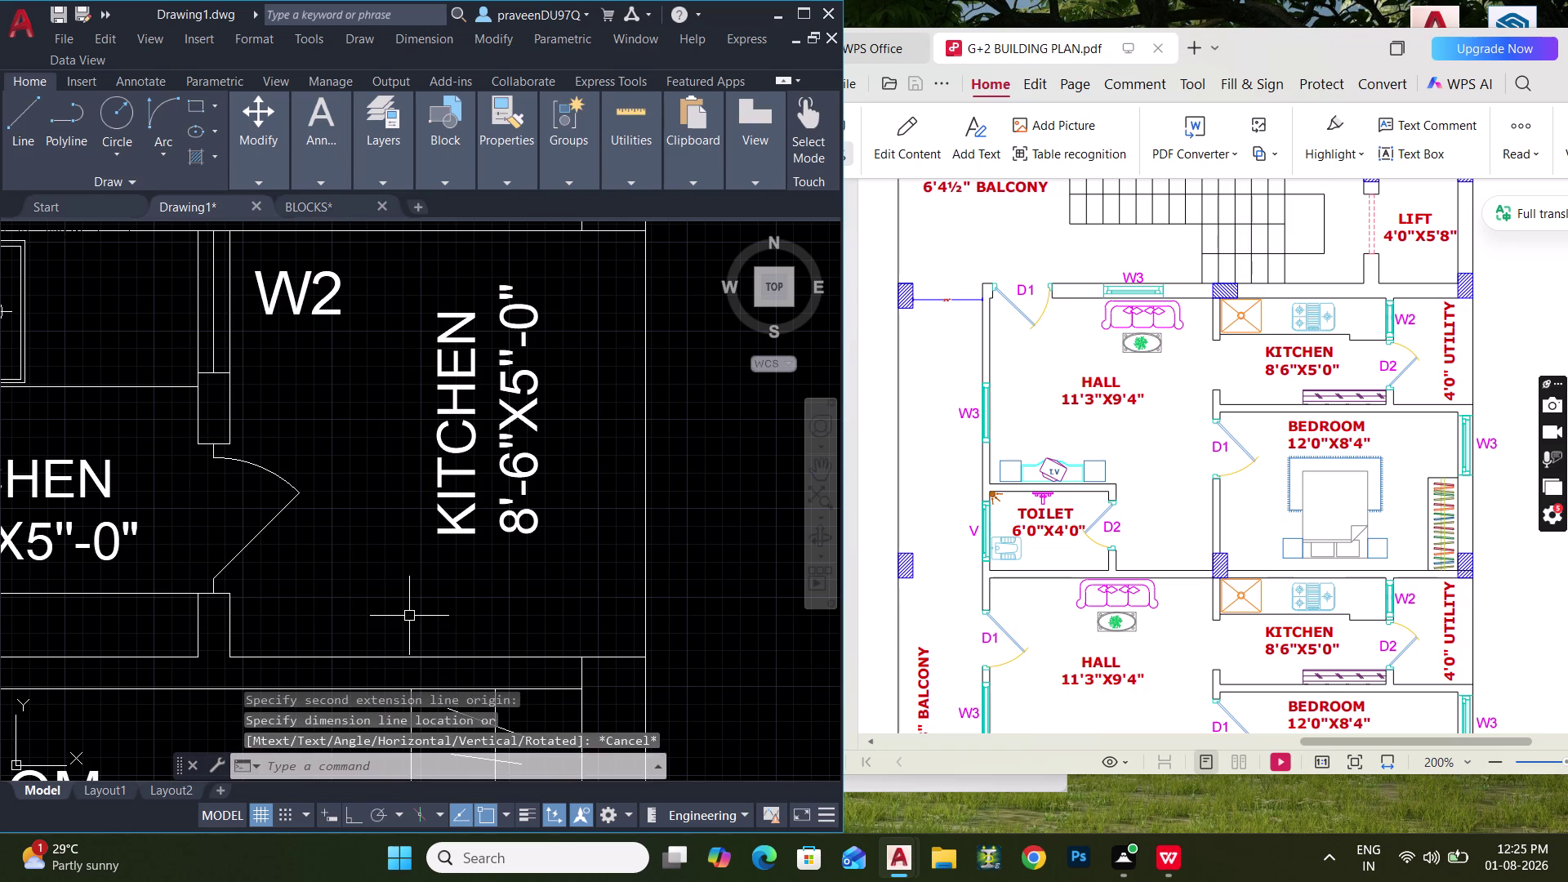
key(Escape)
scroll(down, 3)
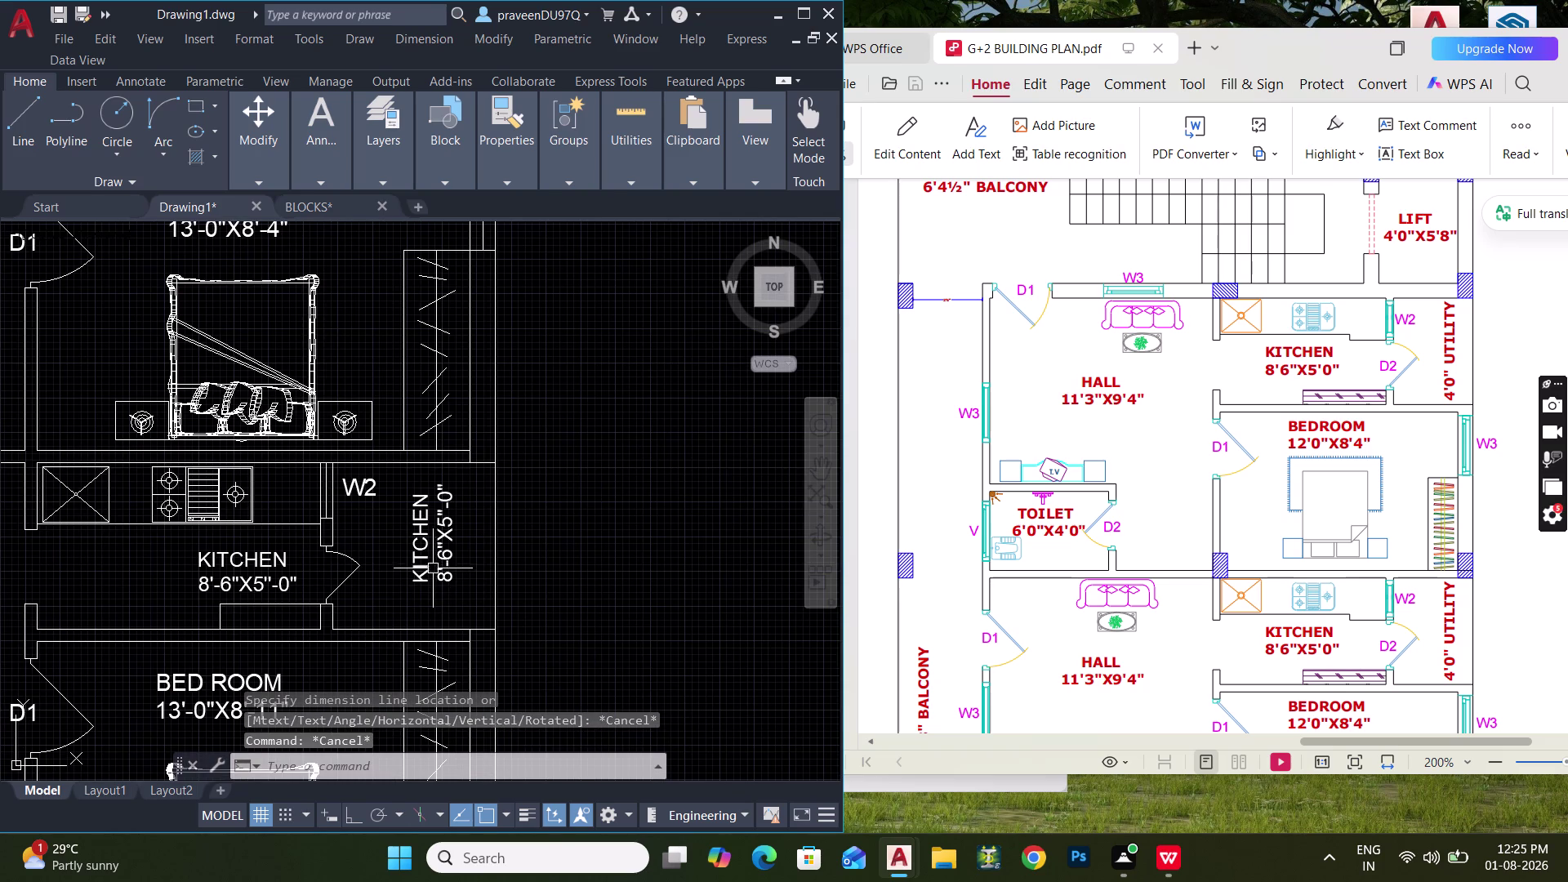
text(DLI)
key(space)
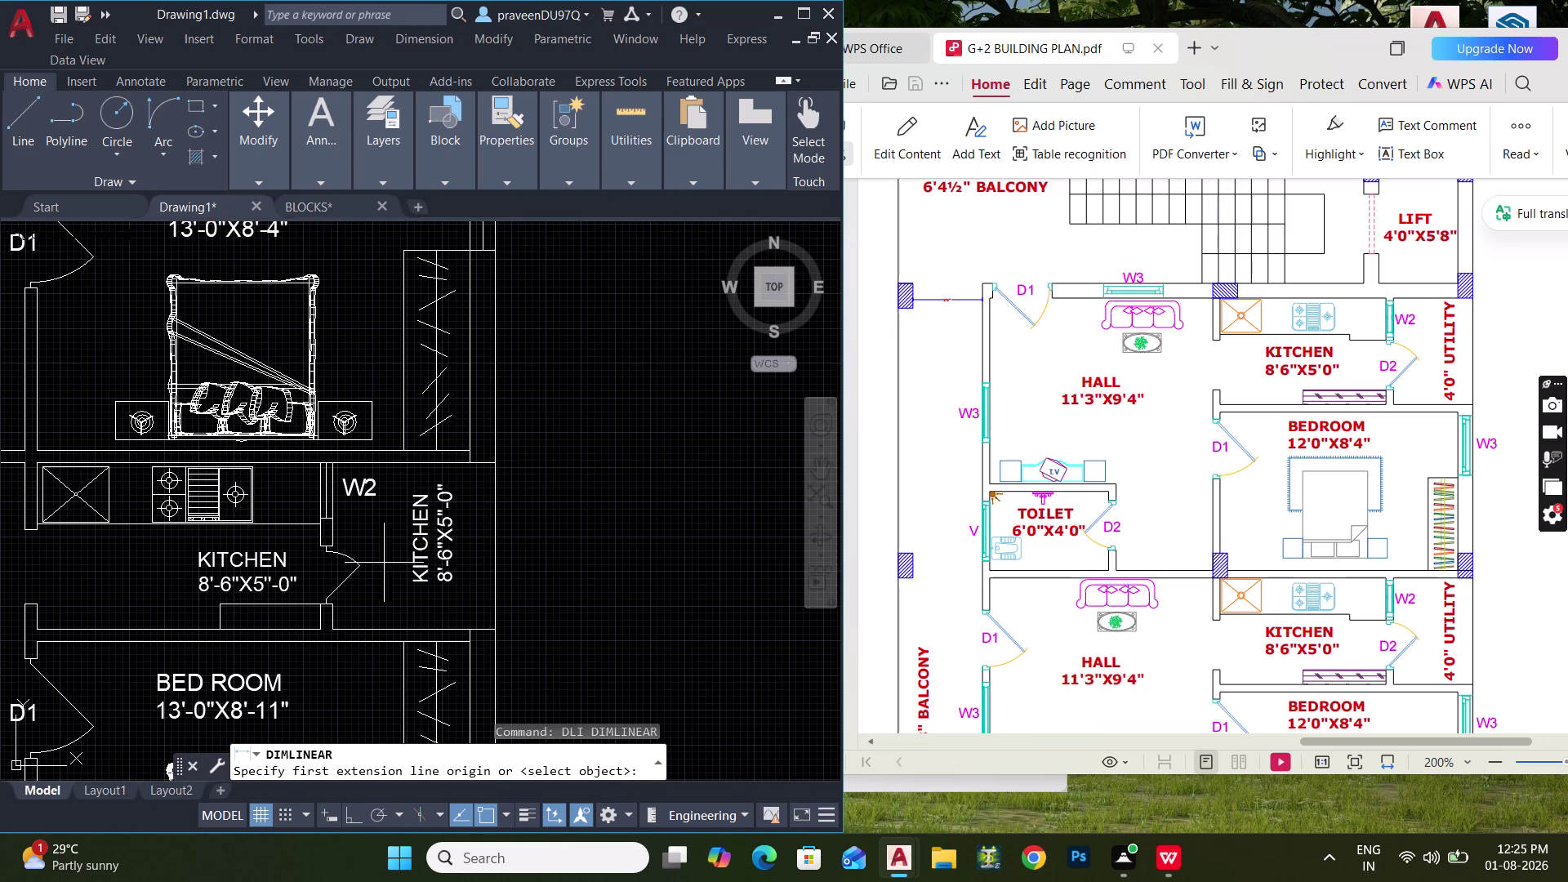
click(338, 530)
click(501, 523)
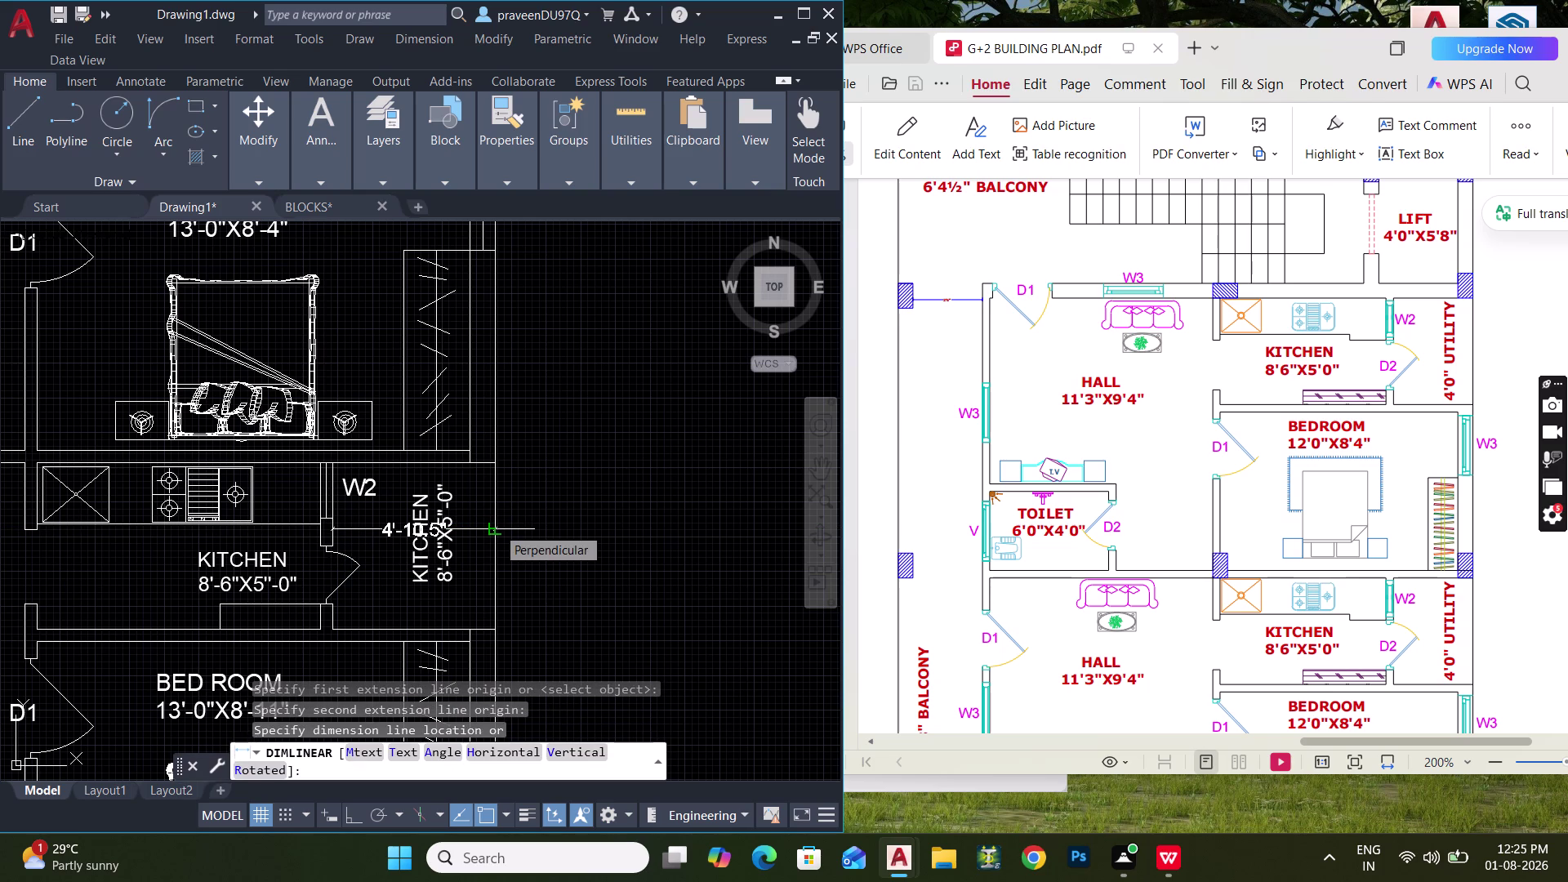
key(Escape)
key(Escape)
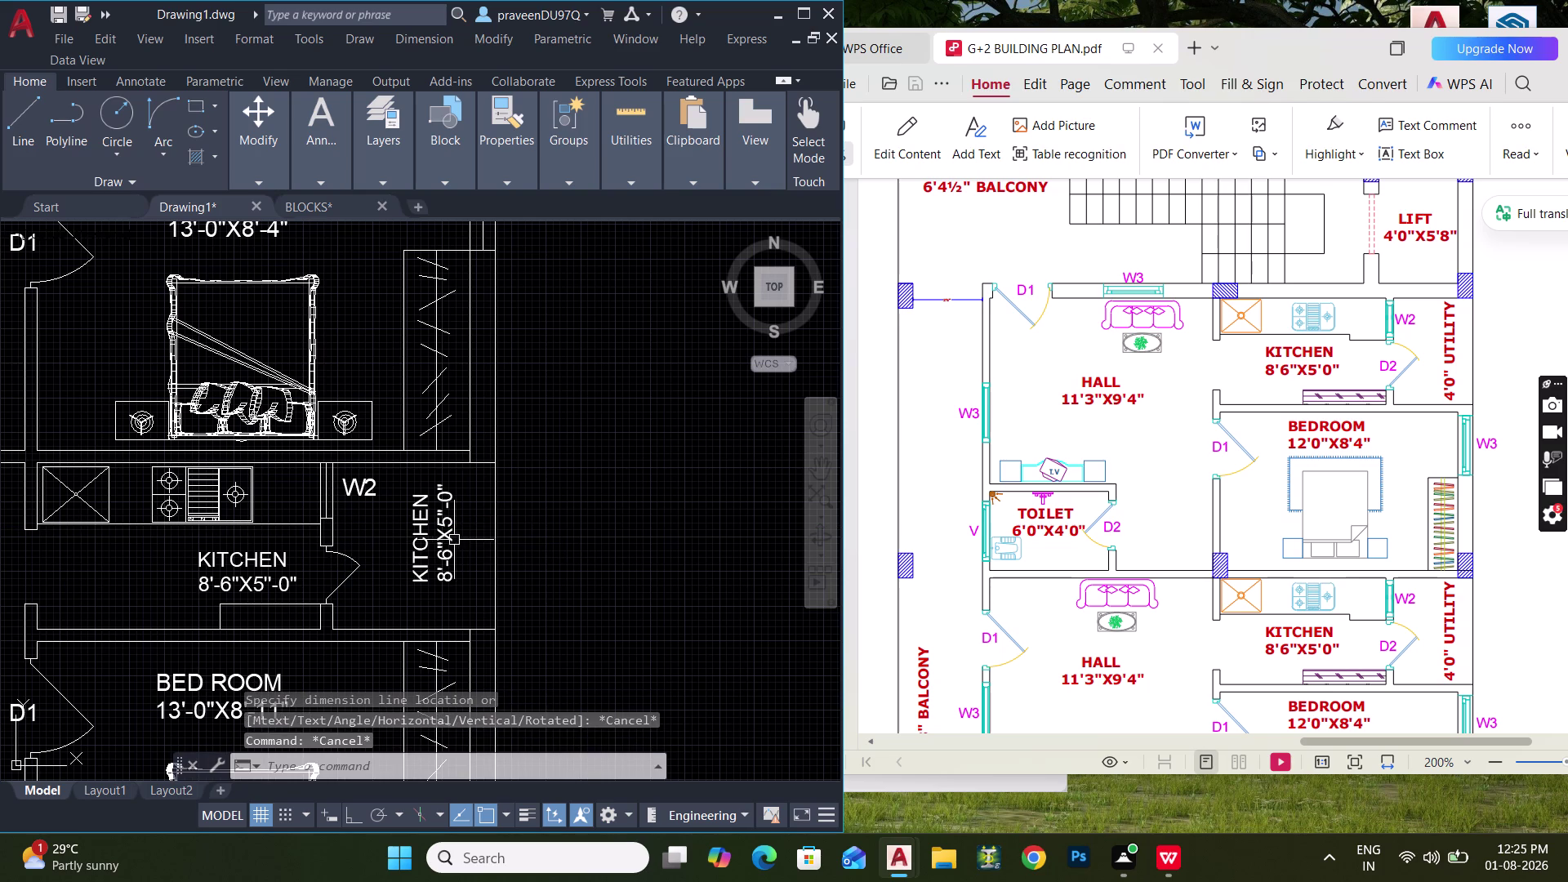
scroll(up, 3)
double_click(439, 542)
Replace KITCHEN and its size with UTILITY and 5' in the copied label.
drag(552, 621, 425, 625)
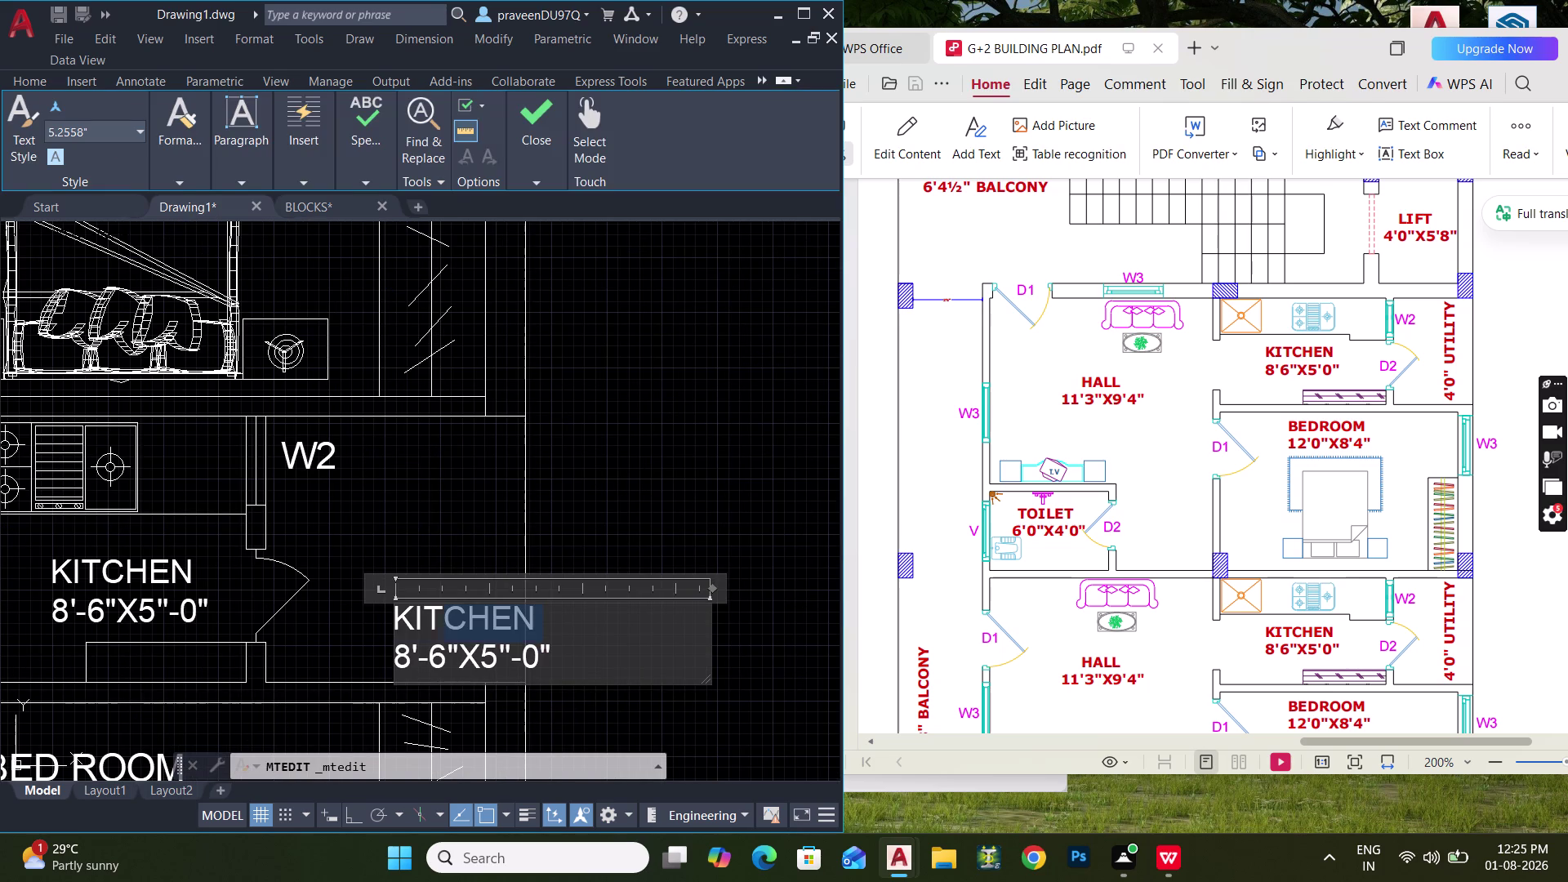
drag(426, 625, 366, 621)
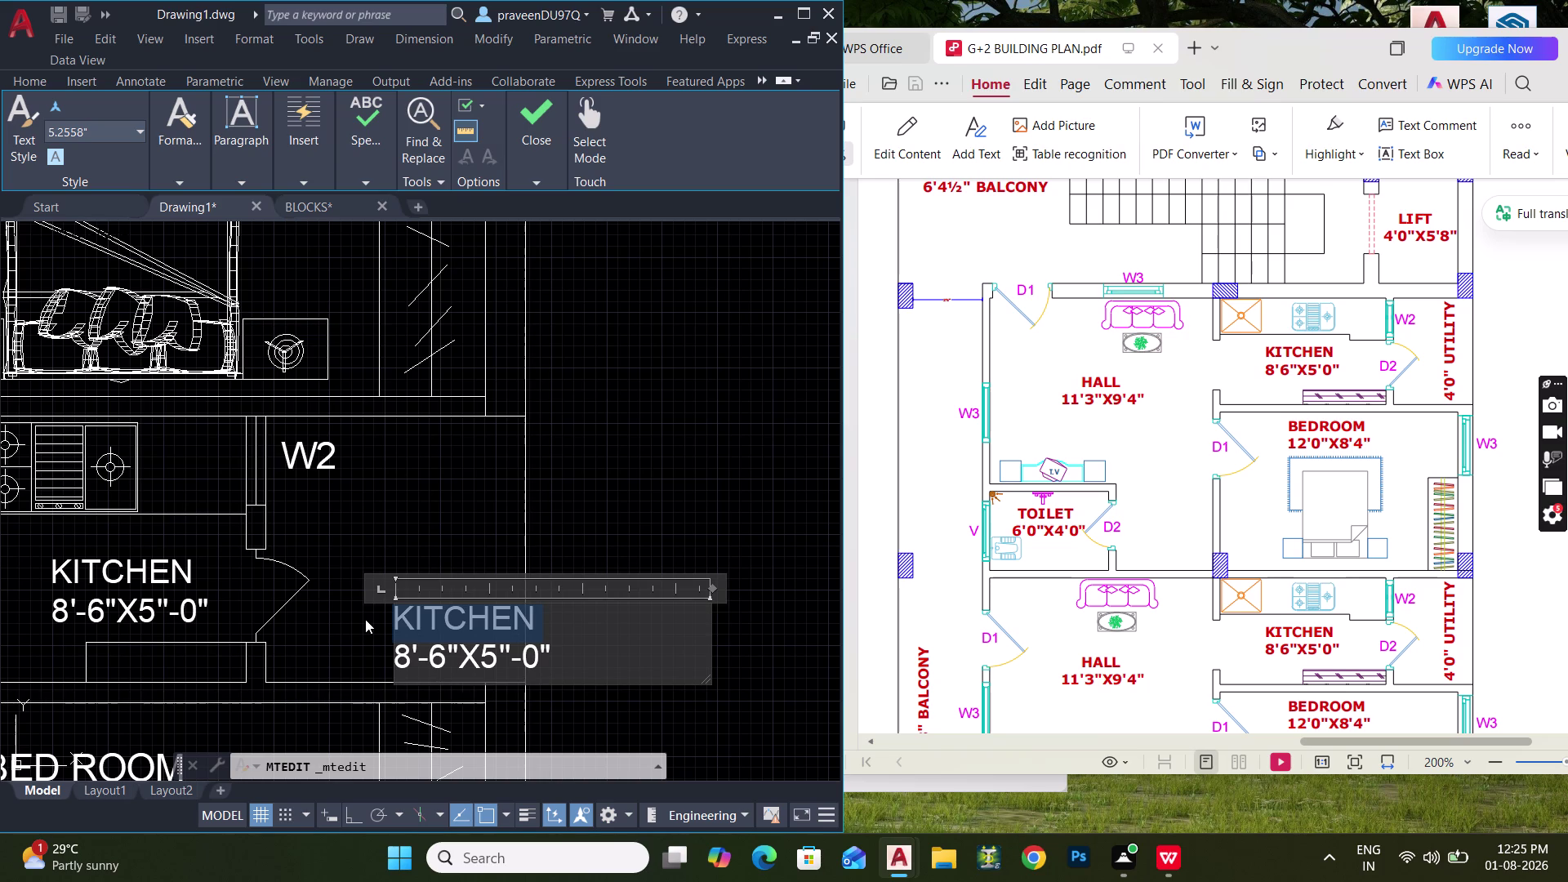
key(u)
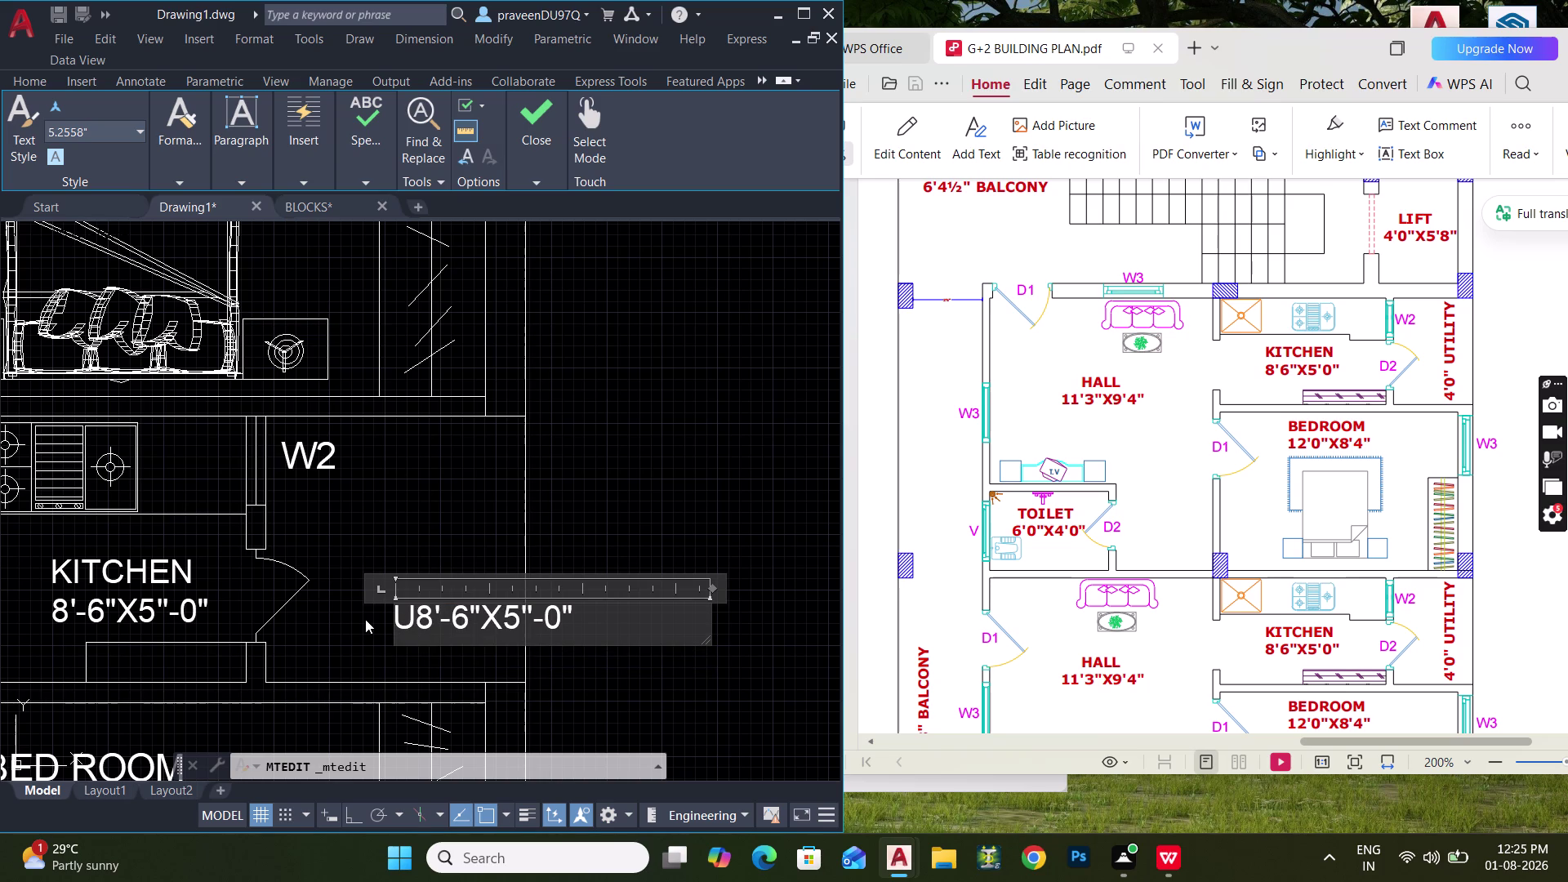
text(IT)
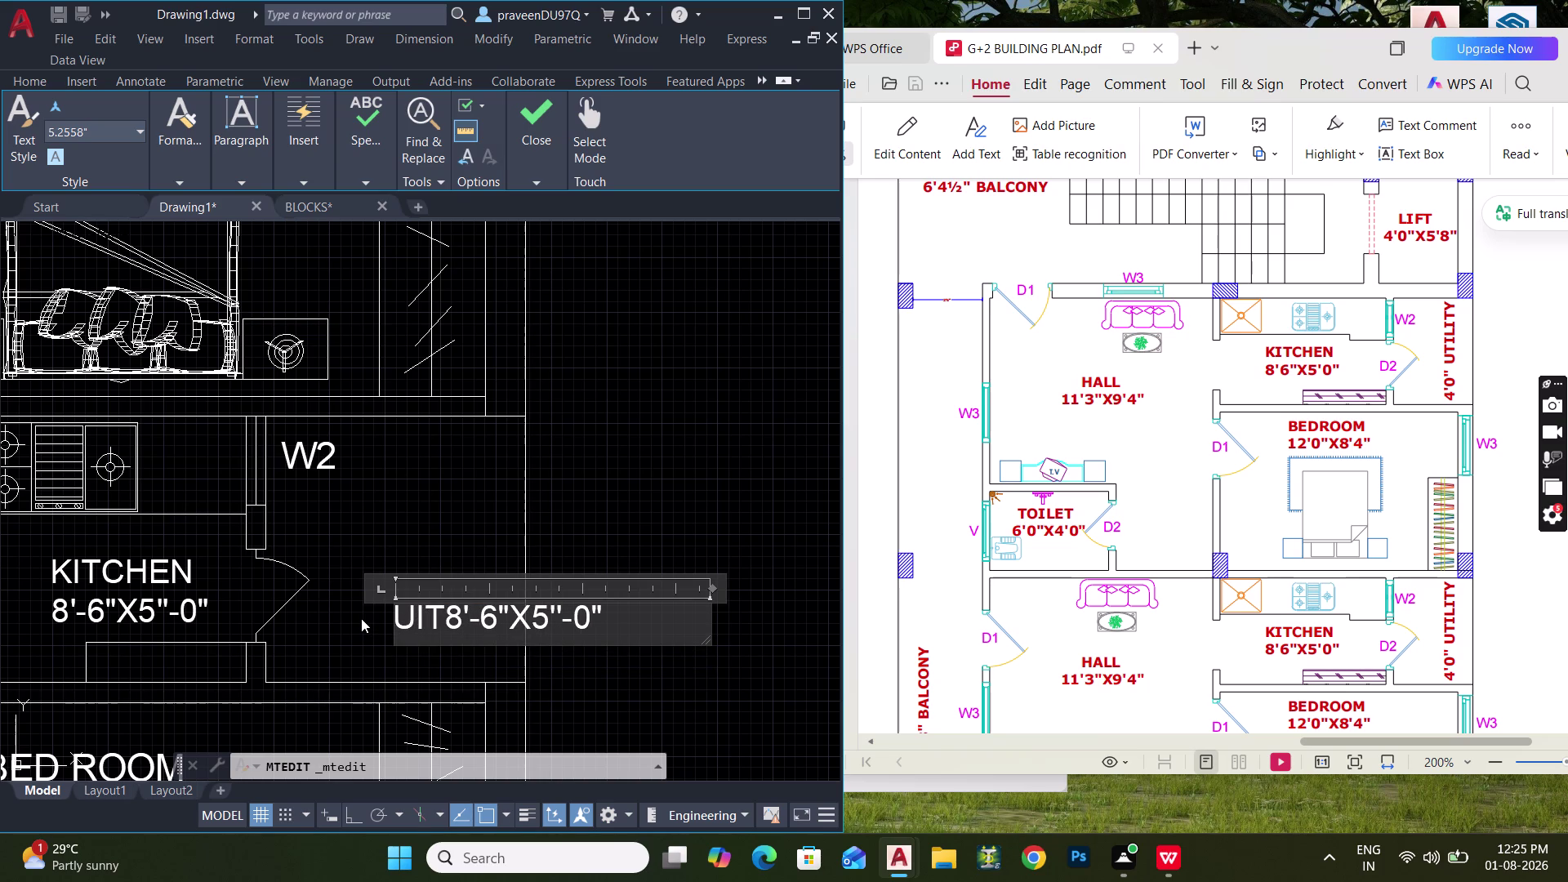
text(I)
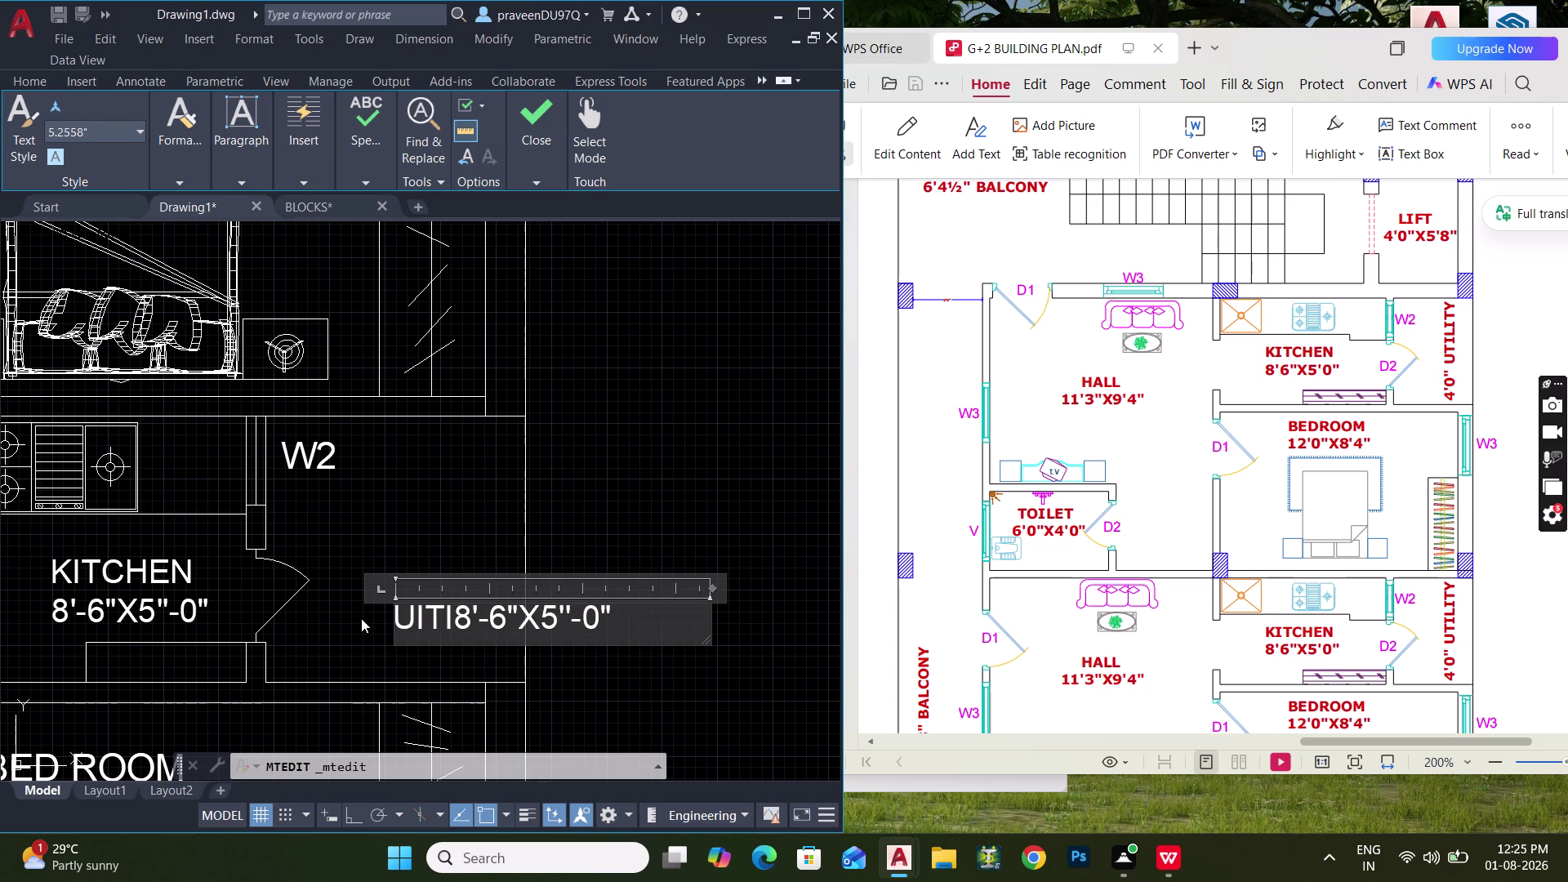
text(LITY)
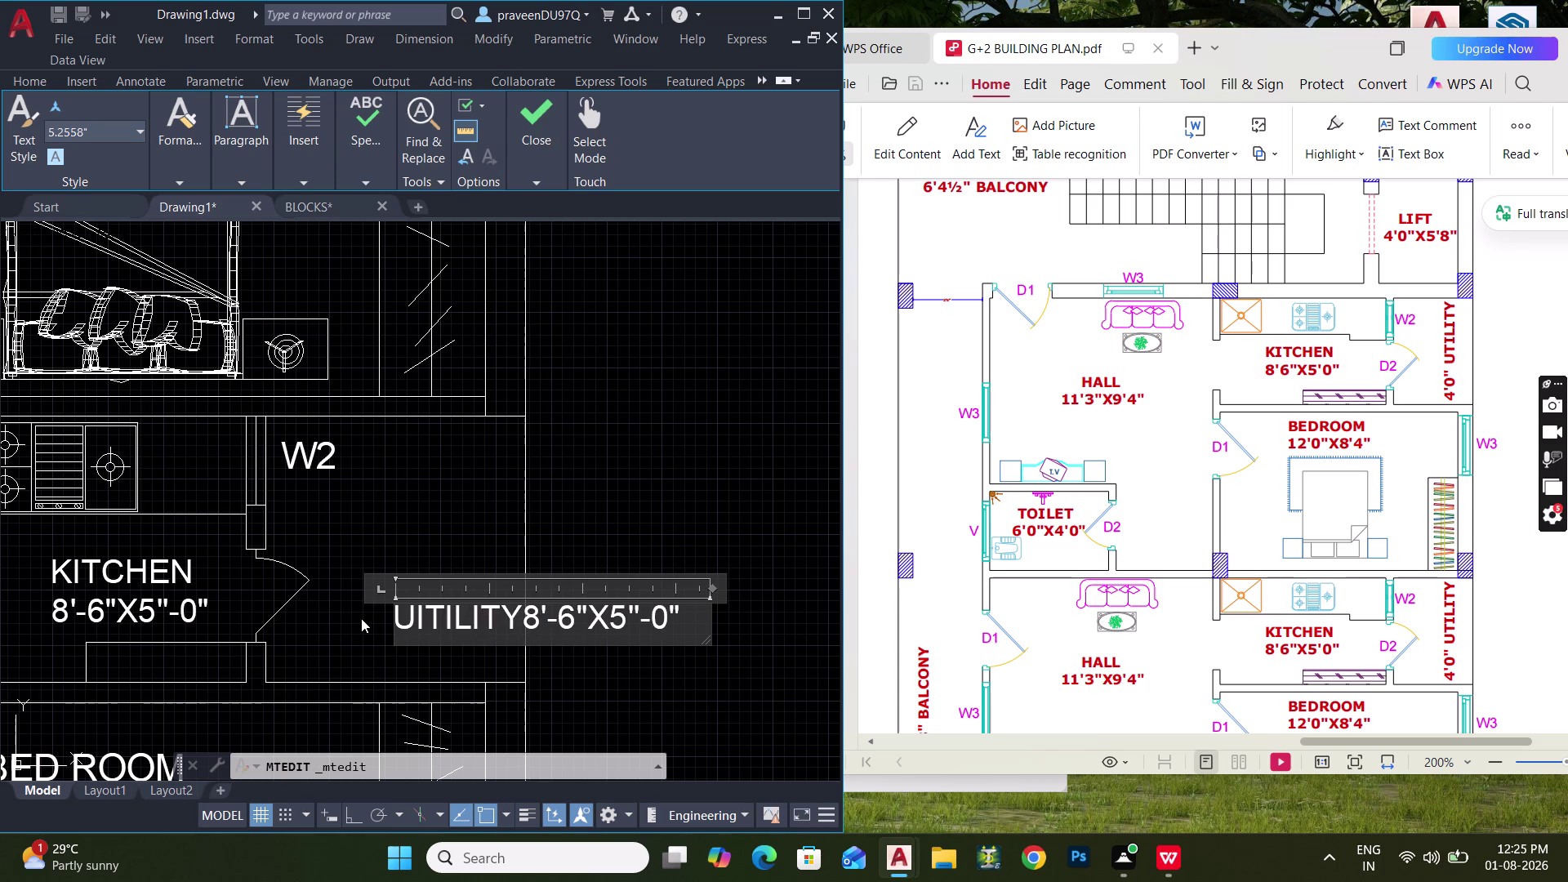
key(Return)
drag(552, 667, 451, 671)
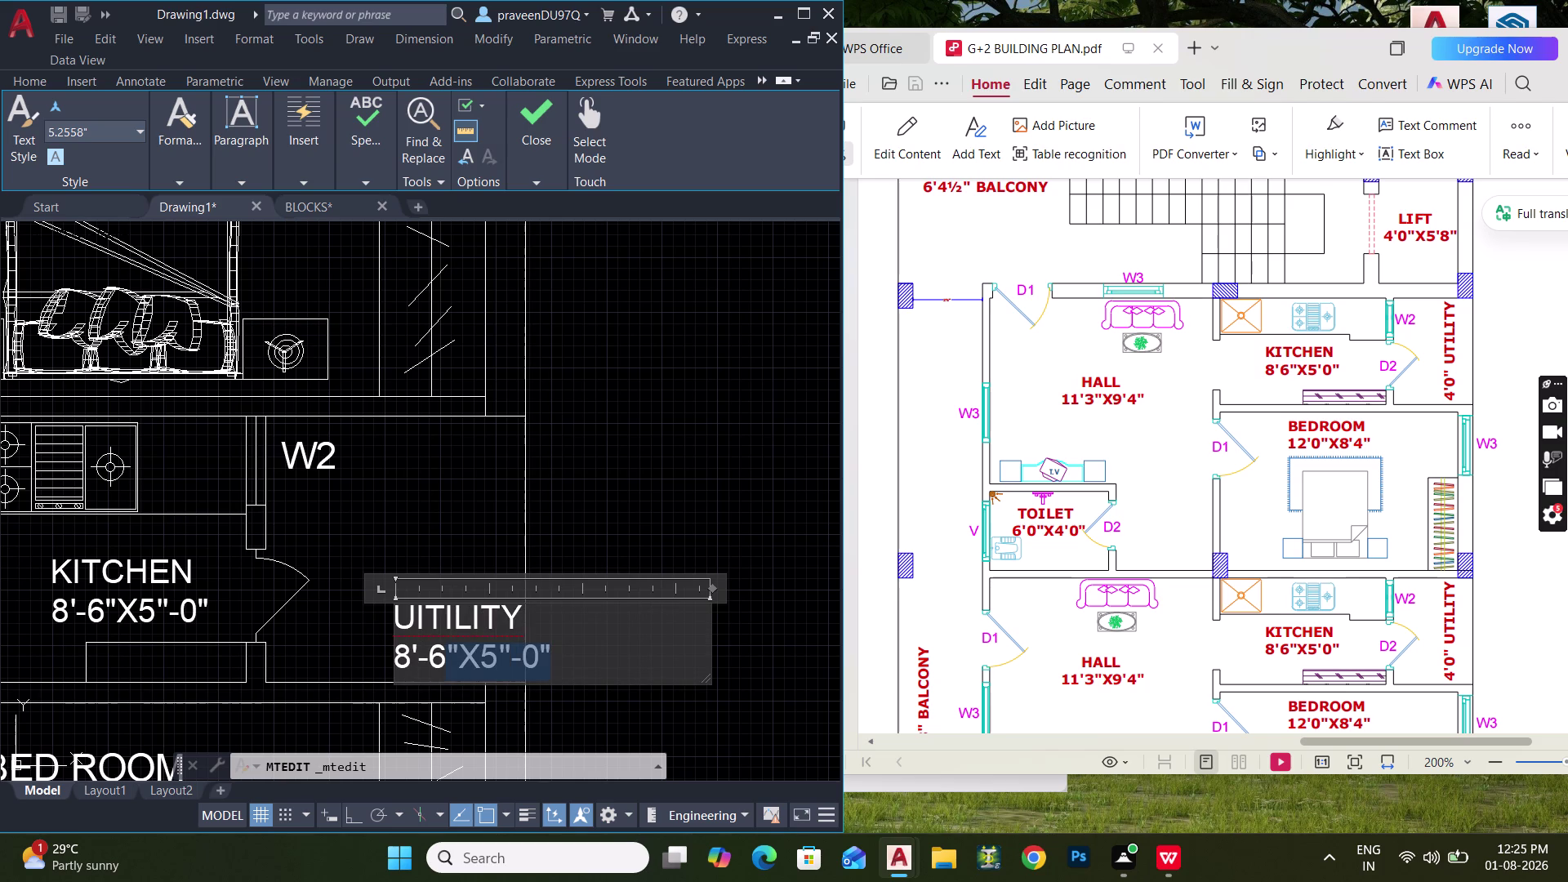
drag(451, 671, 392, 669)
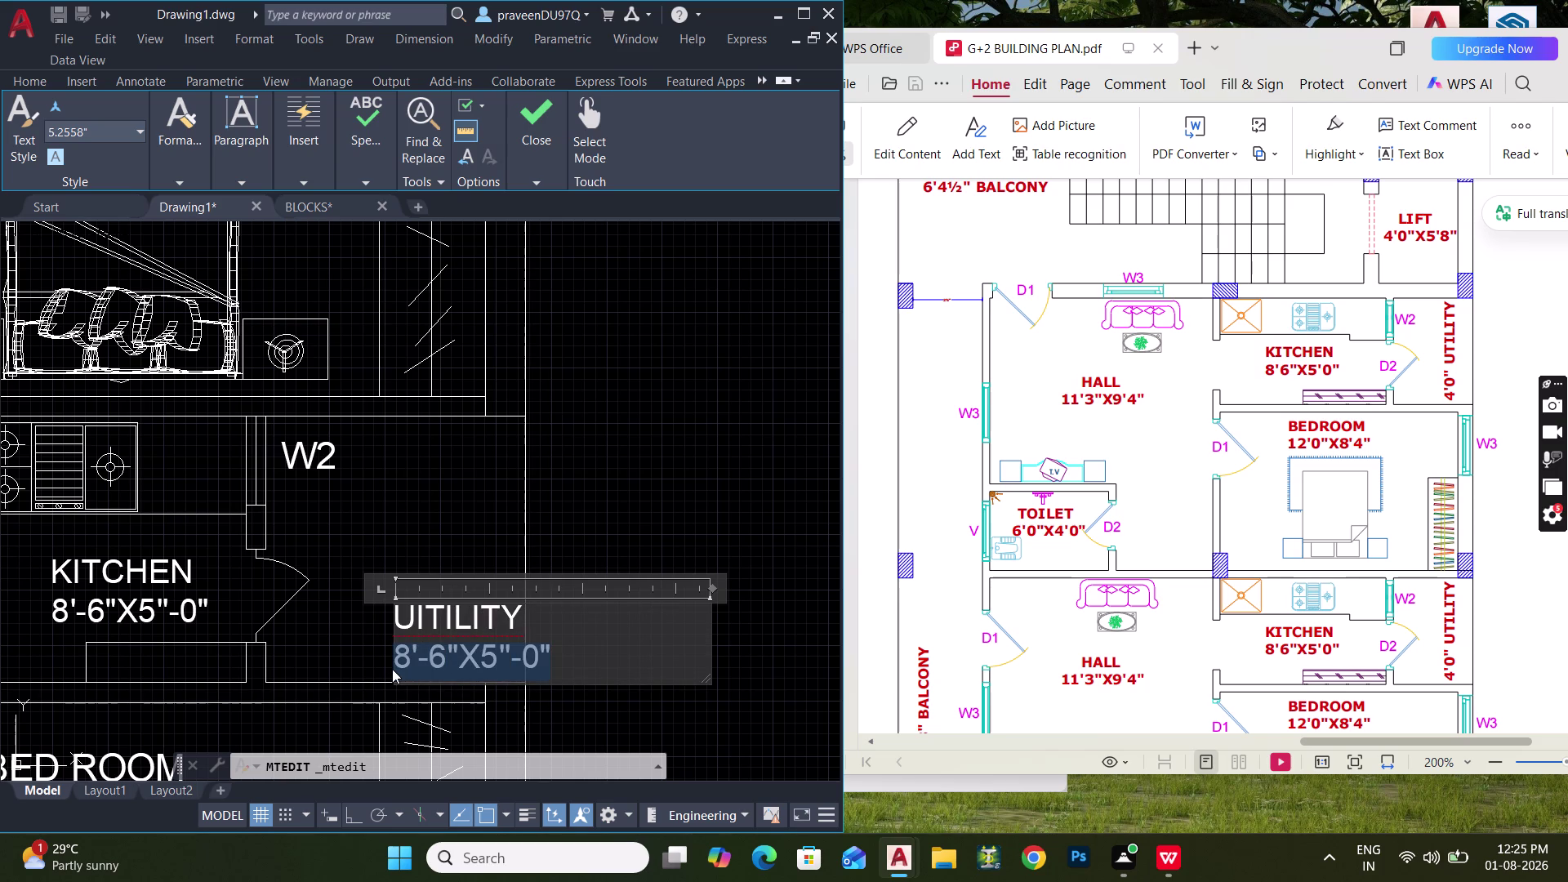
text(5')
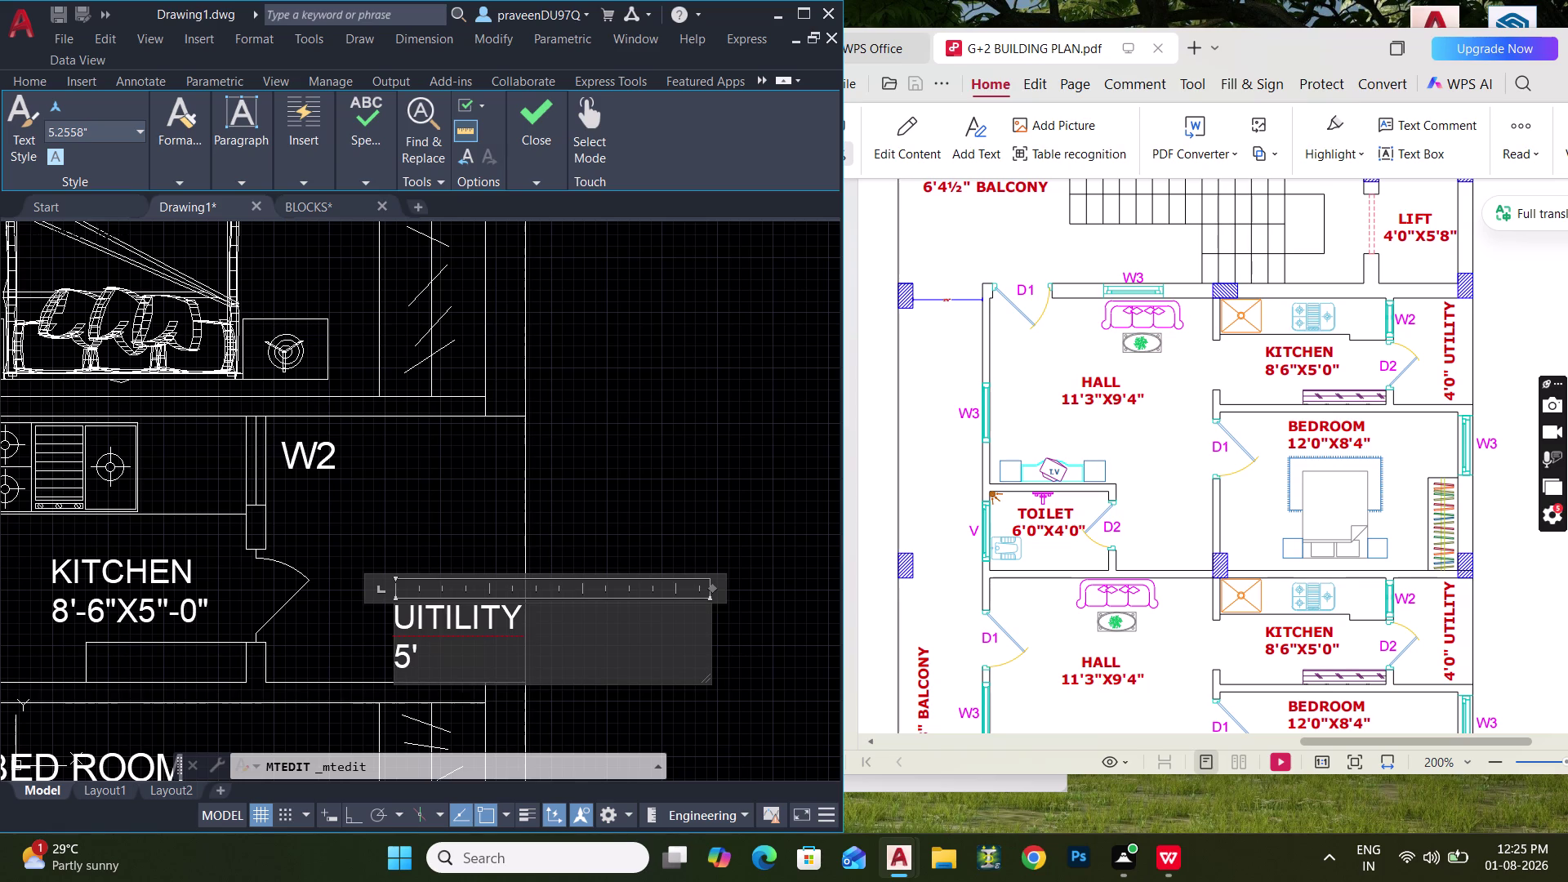
scroll(up, 3)
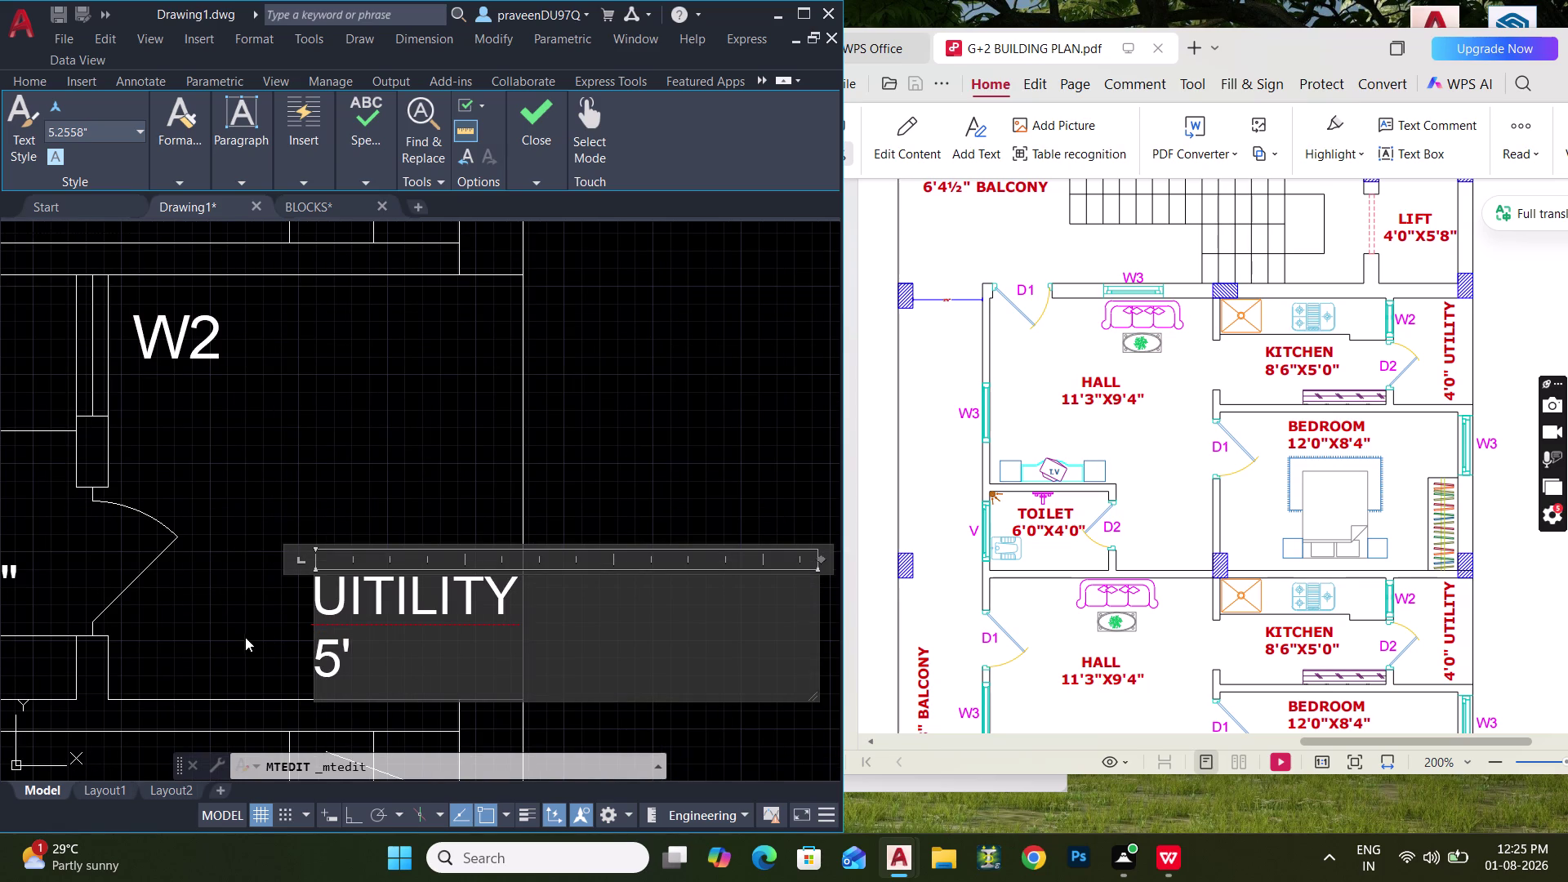
click(245, 637)
Move 5' onto the first line above UTILITY and select the label.
double_click(385, 568)
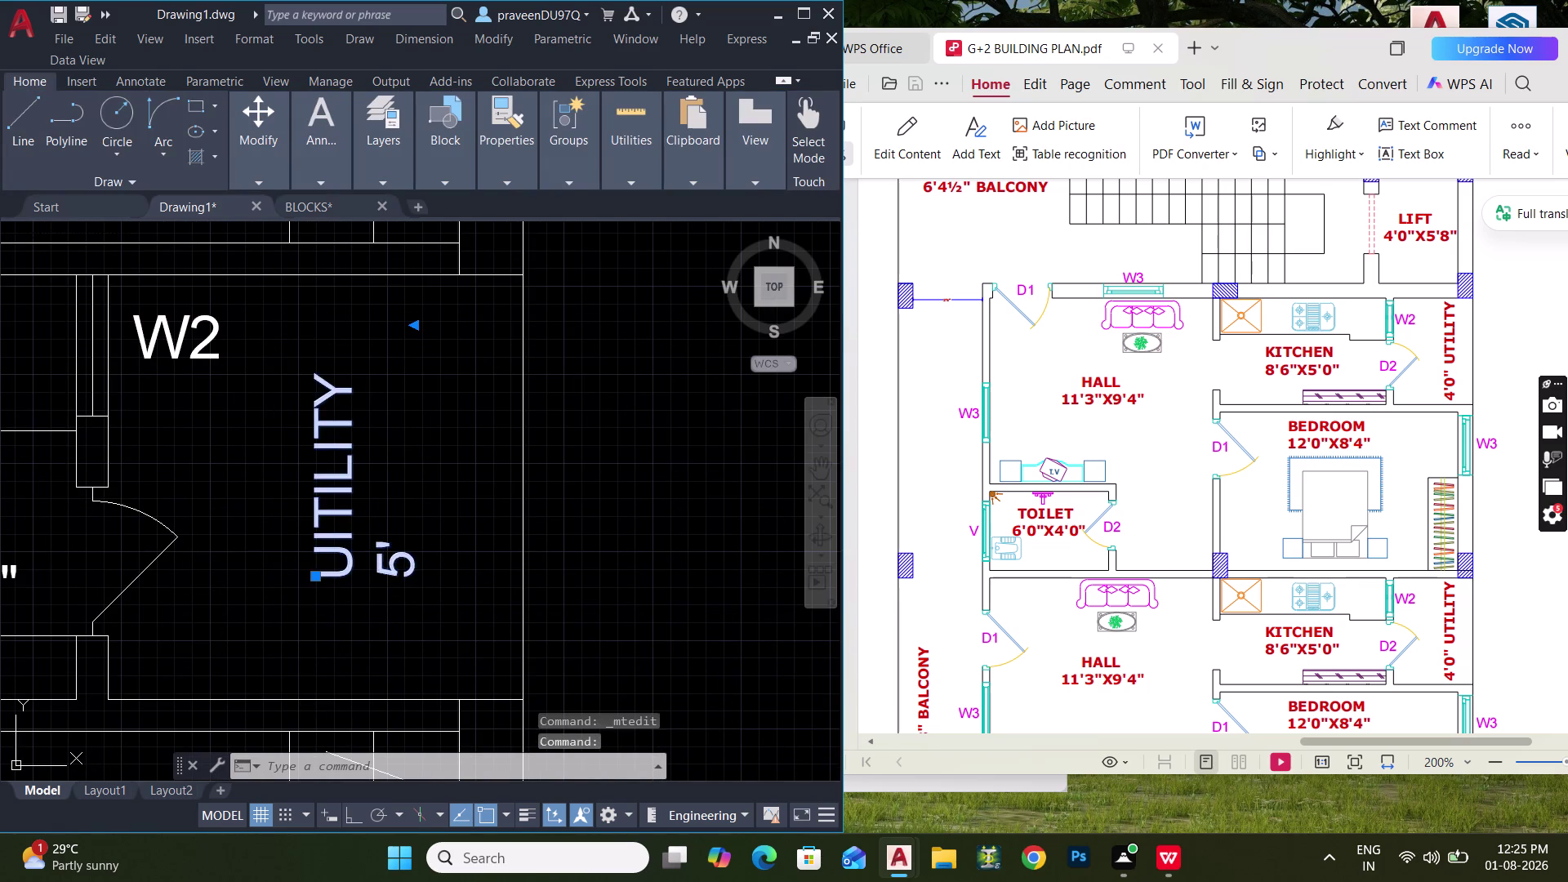
drag(369, 661, 262, 647)
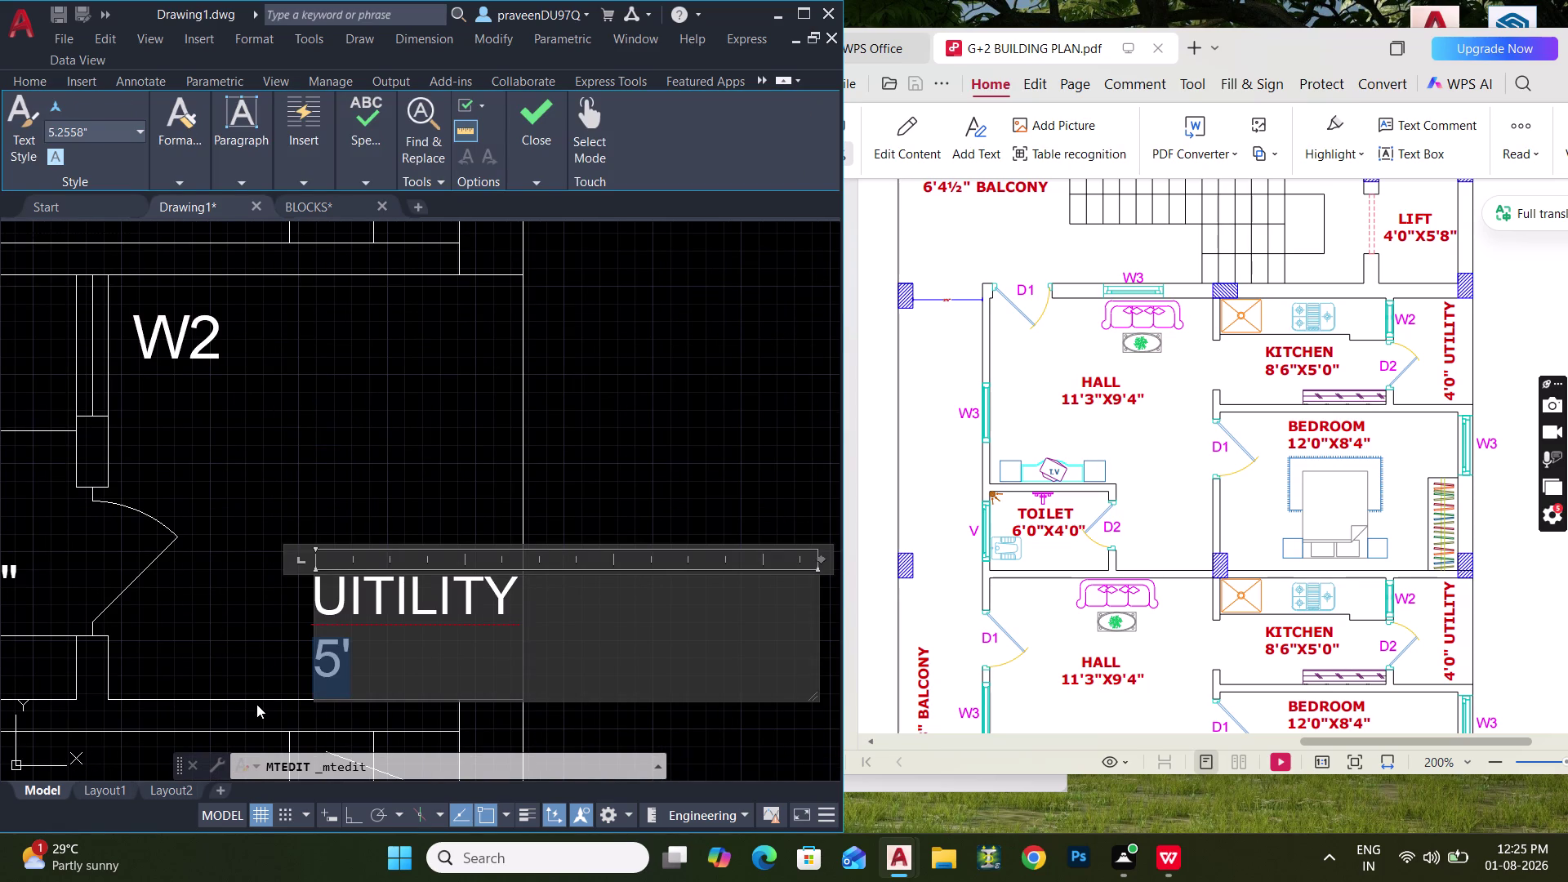
key(ctrl+x)
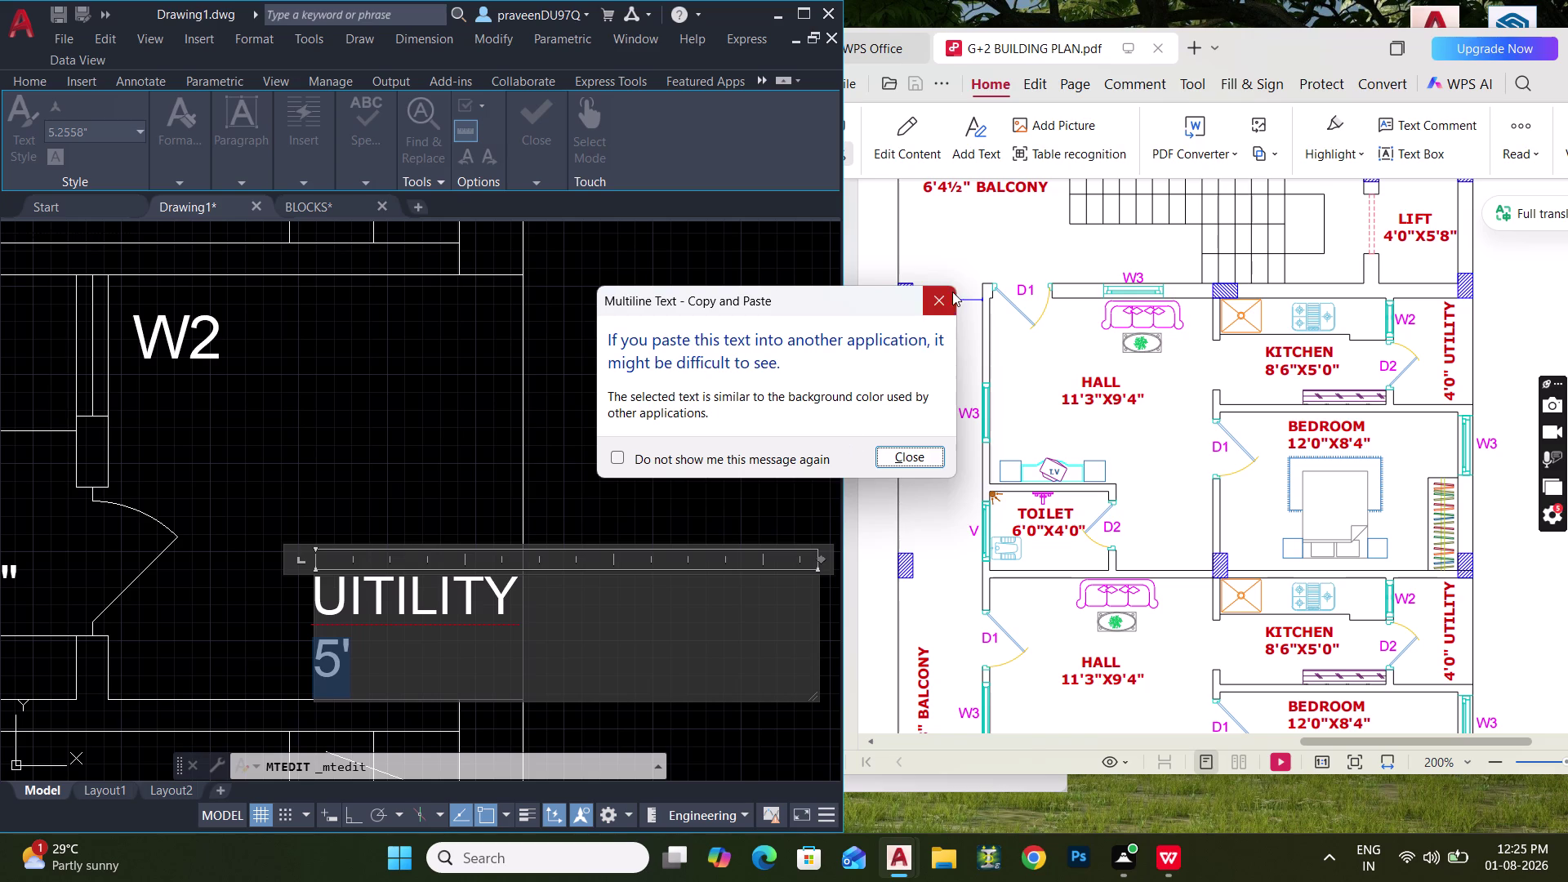
click(934, 300)
click(322, 611)
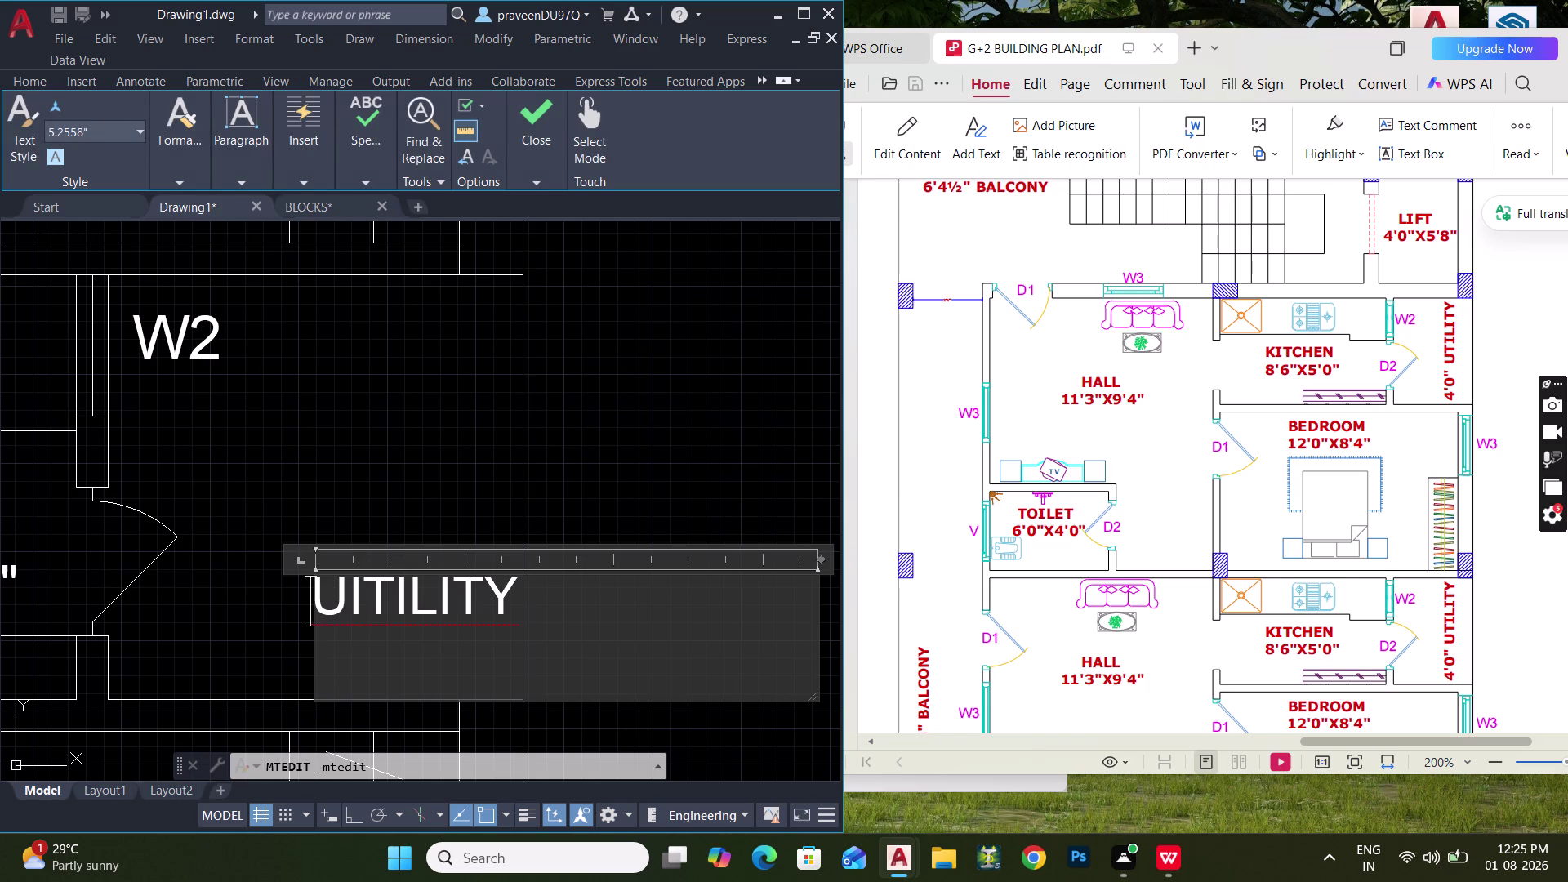
text(5')
key(Return)
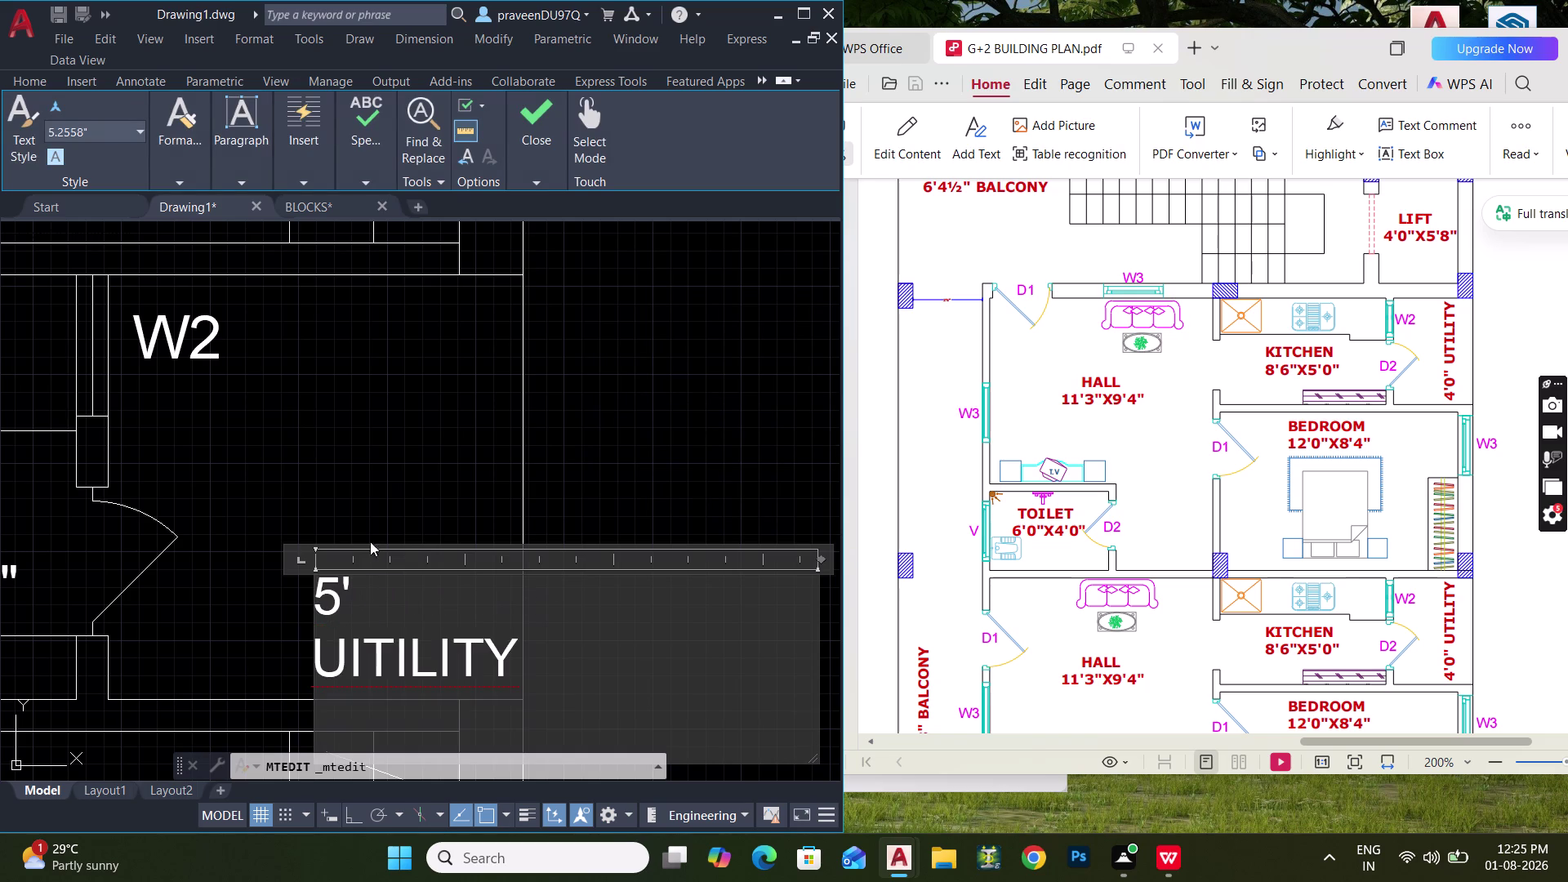
click(358, 460)
scroll(down, 3)
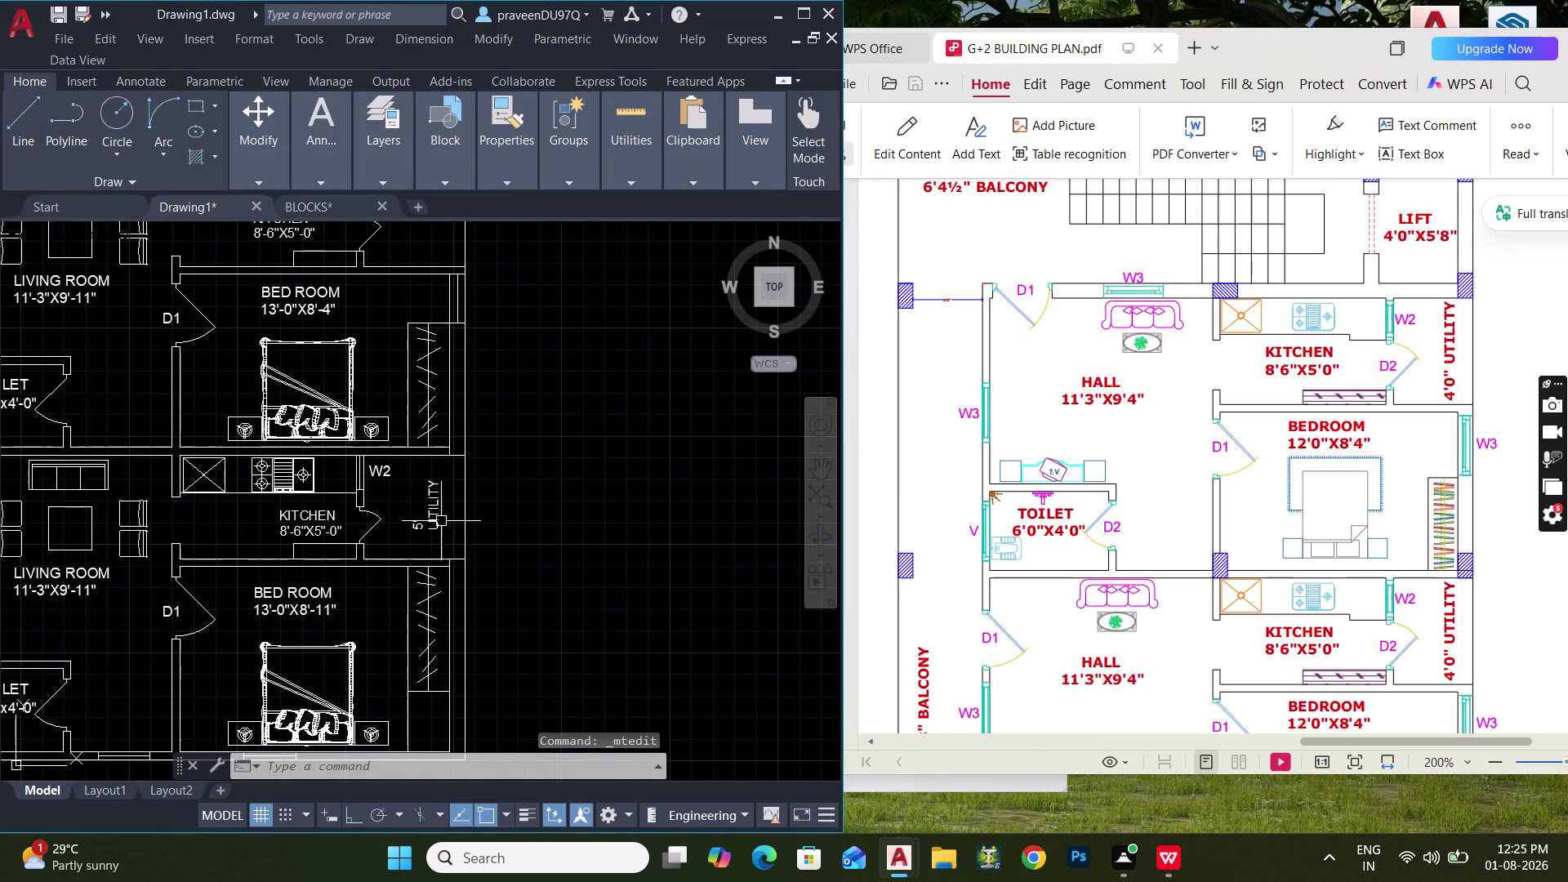
click(438, 520)
Copy the 5' UTILITY label beside the lower kitchen's W2.
text(CO)
key(space)
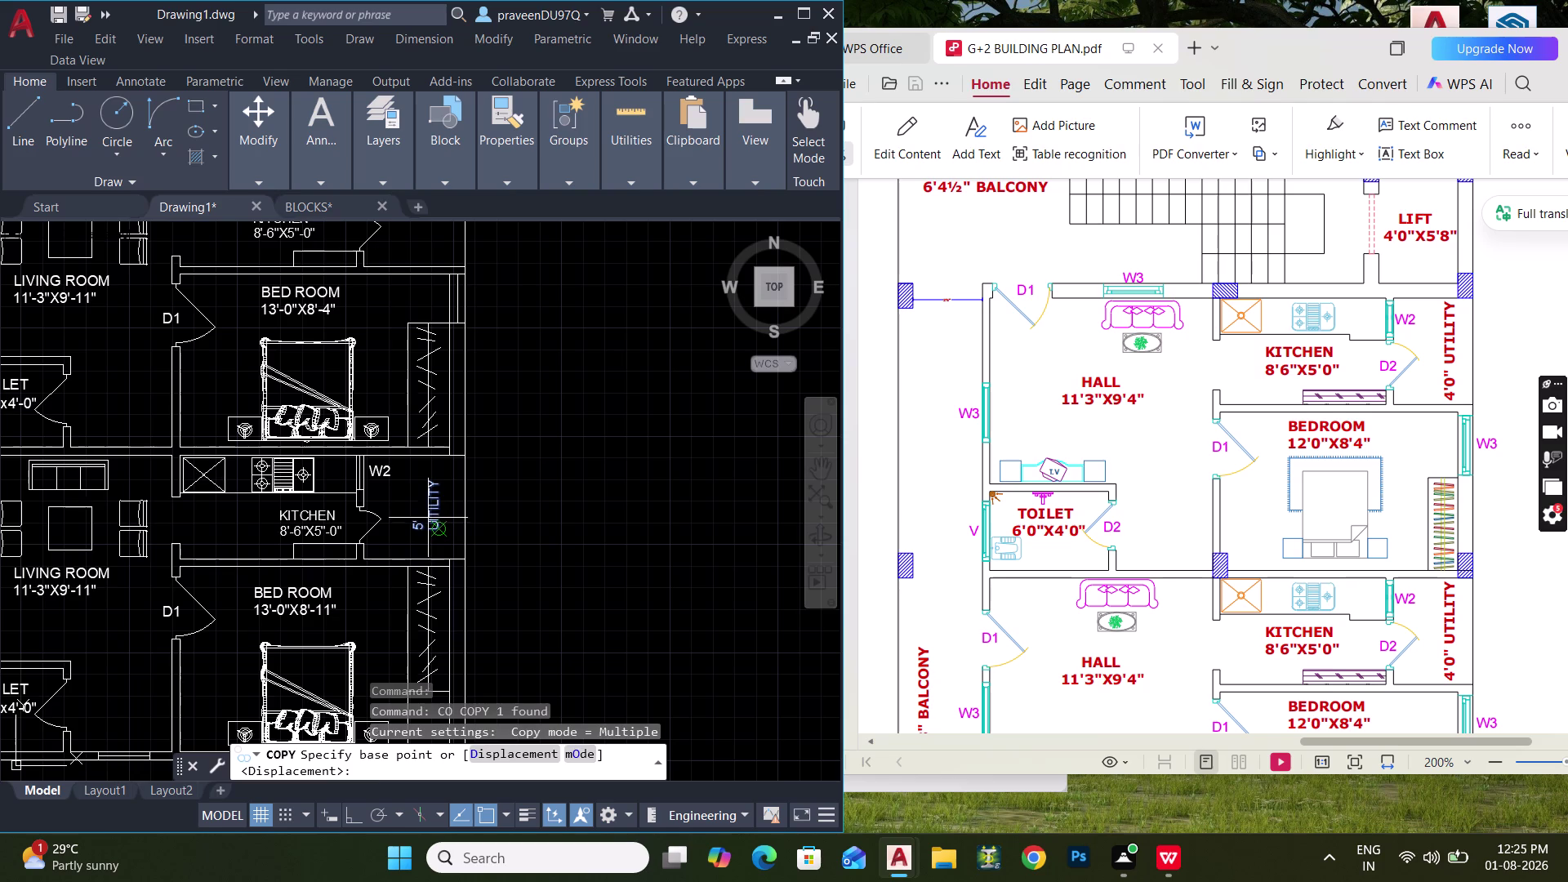
click(428, 517)
middle_drag(430, 437, 416, 593)
click(405, 393)
scroll(down, 3)
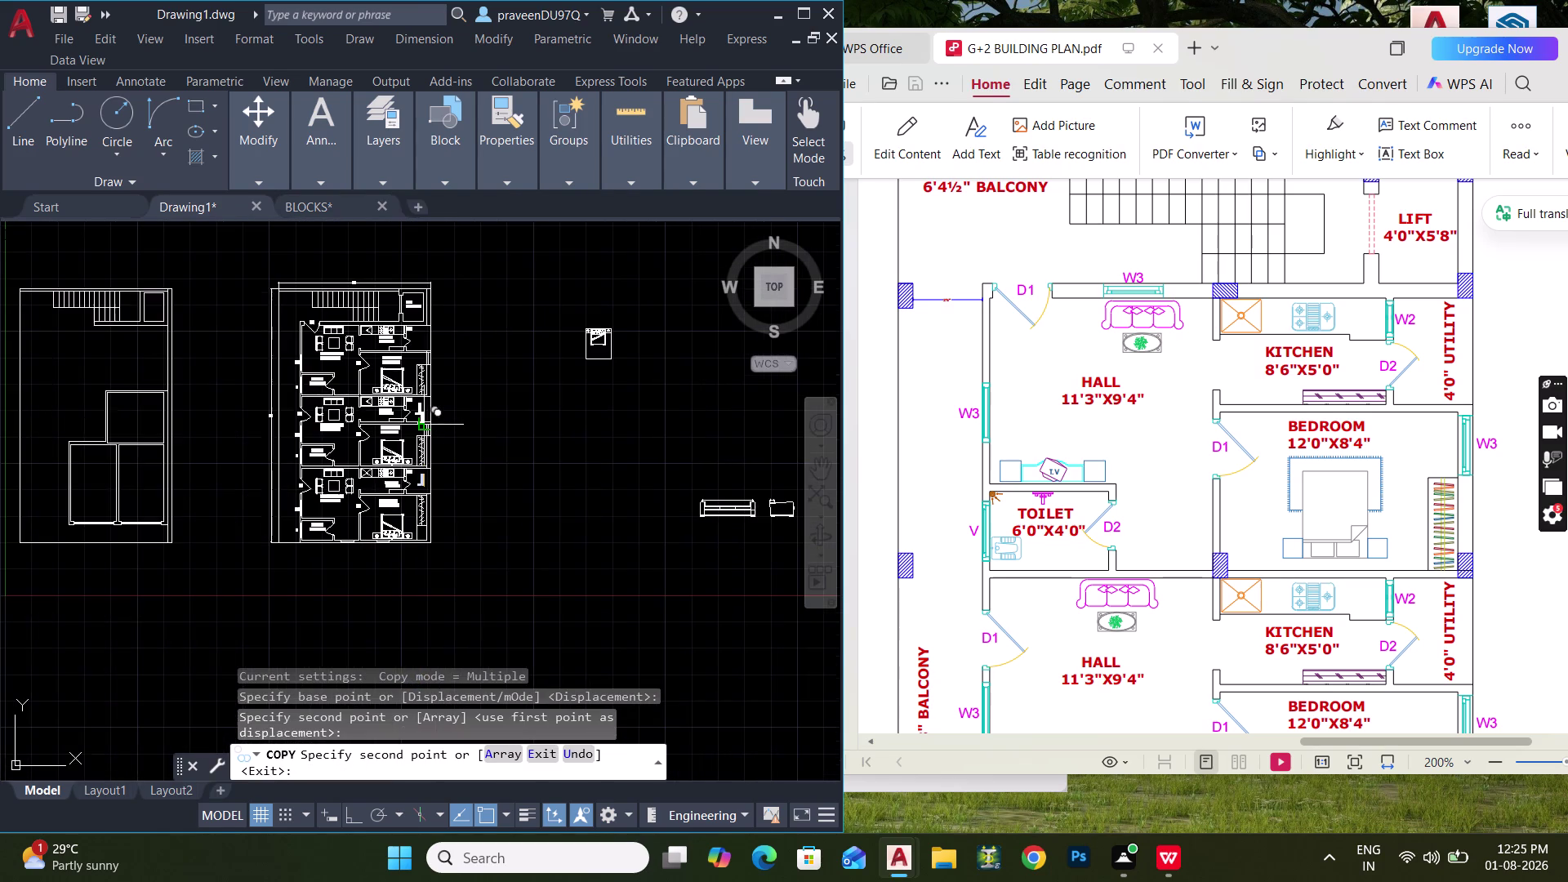
scroll(up, 3)
click(418, 333)
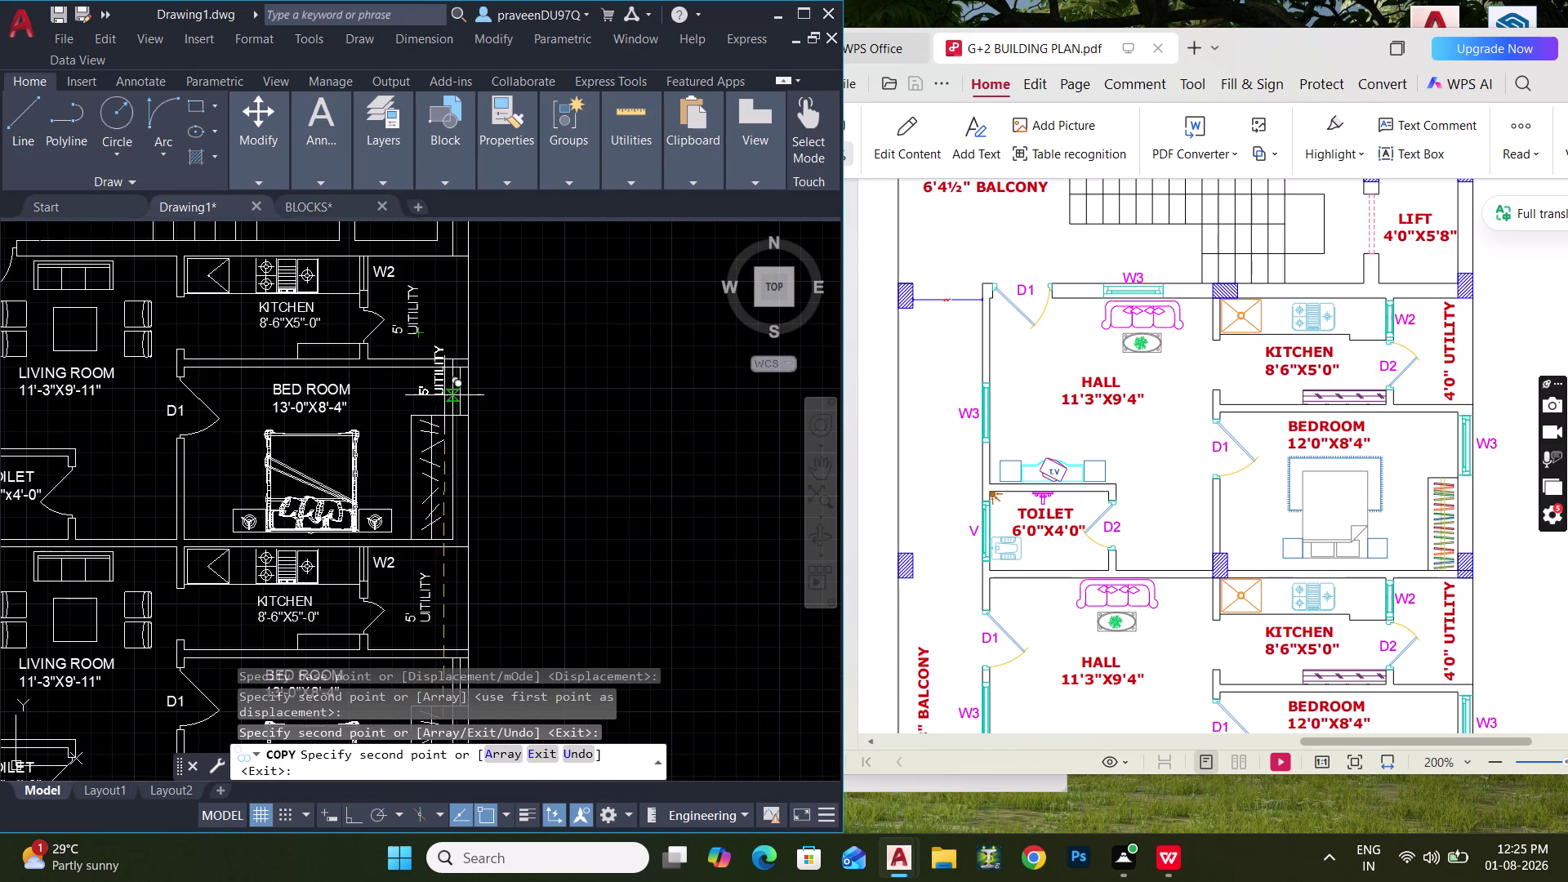
key(Escape)
Frame the full flat plan and open the Layer Properties Manager.
scroll(down, 3)
middle_drag(451, 418, 480, 366)
middle_drag(472, 386, 473, 492)
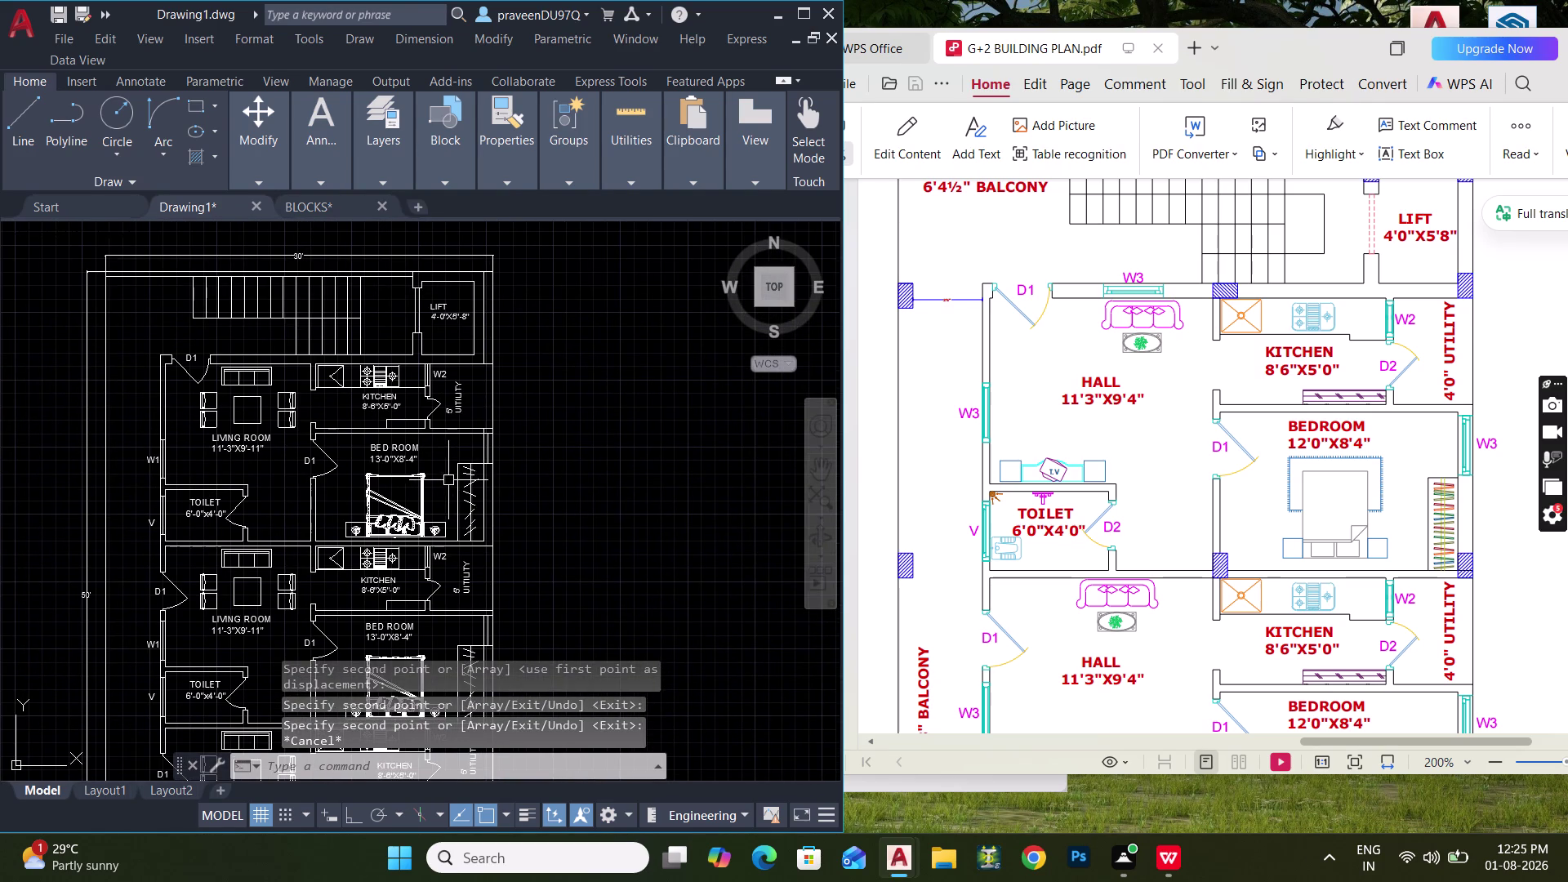
middle_drag(448, 481, 444, 489)
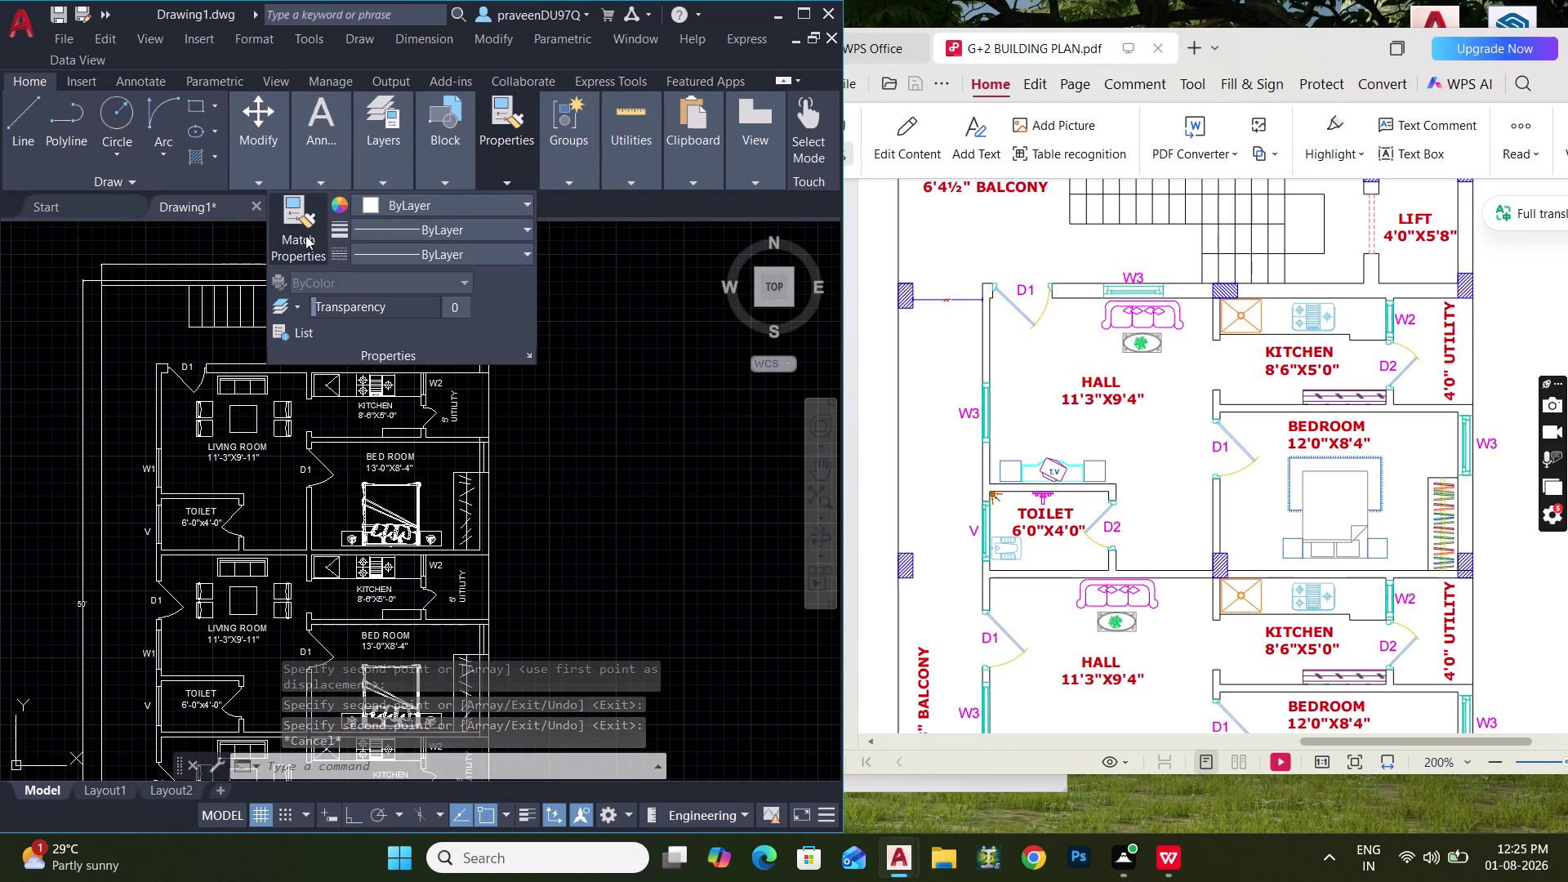
click(177, 220)
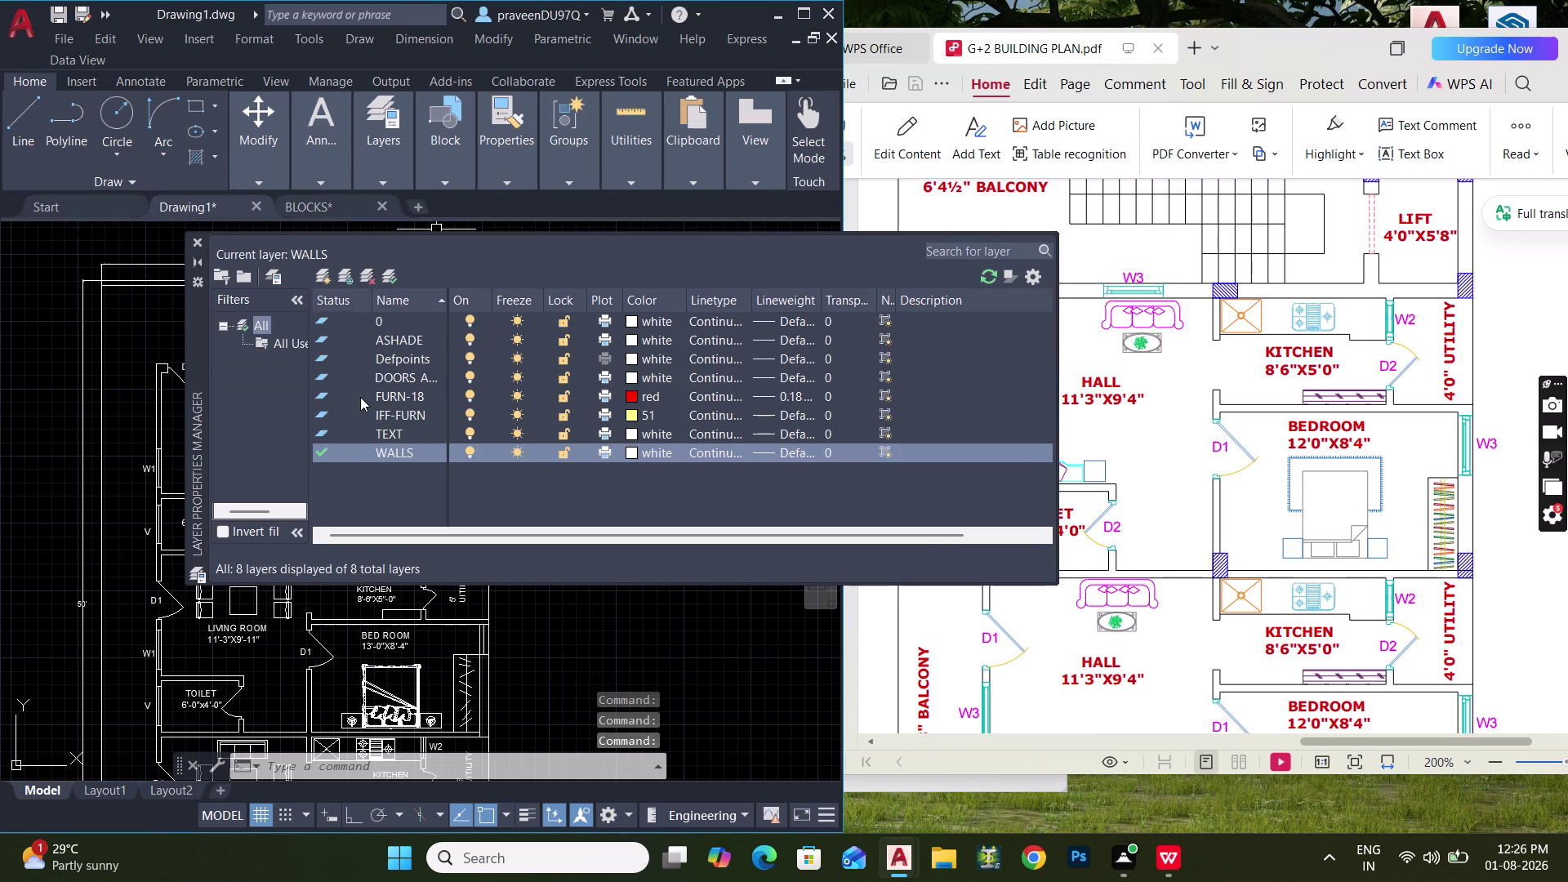
Make FURN-18 the current layer, then switch back to WALLS.
click(360, 398)
click(374, 275)
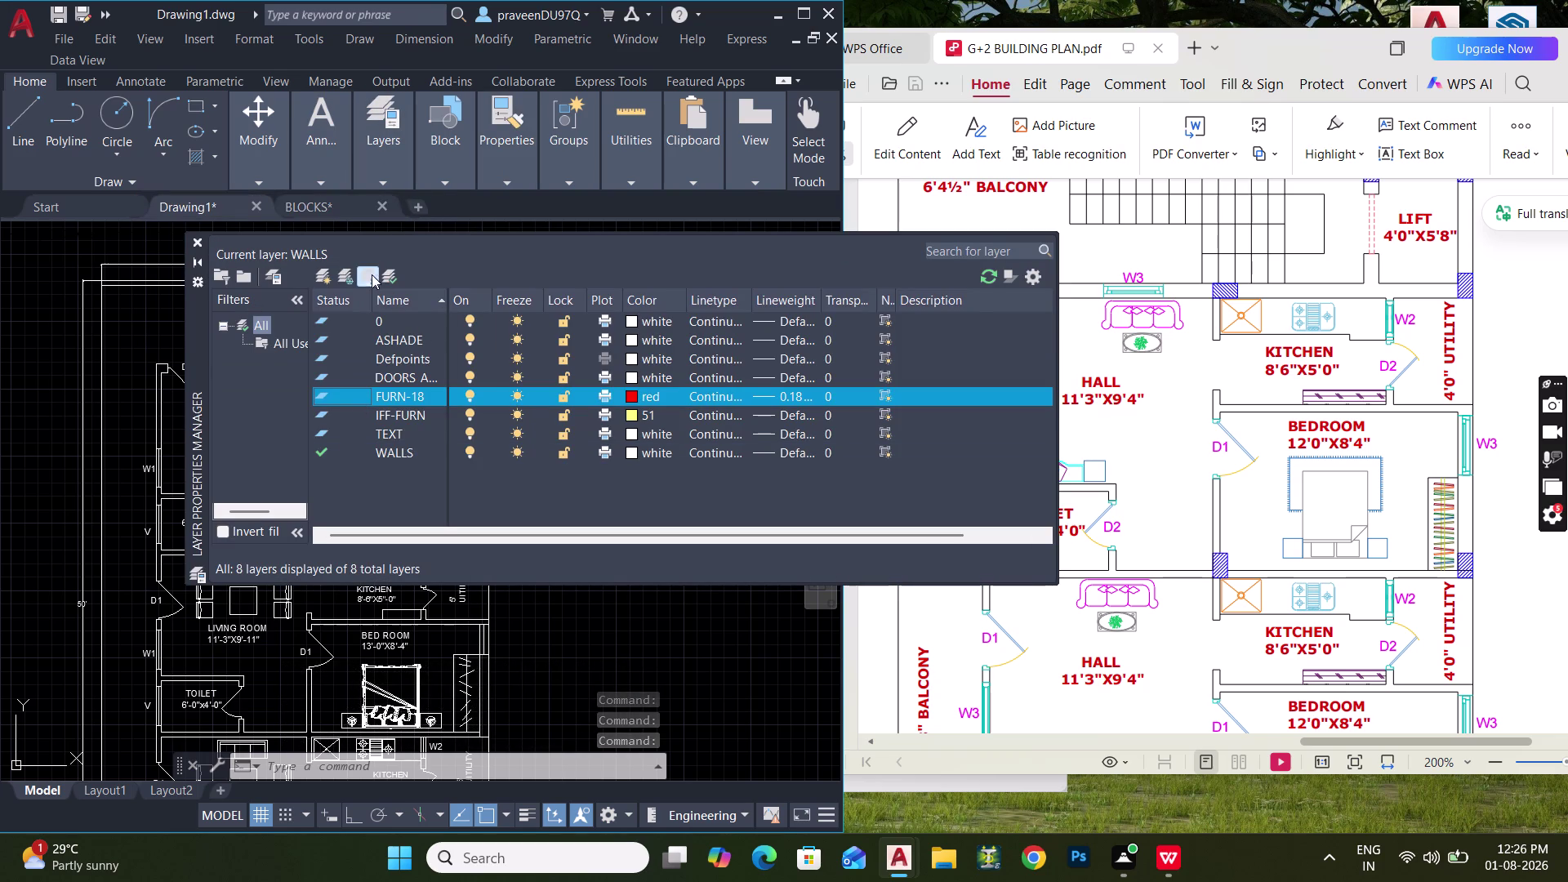
click(893, 469)
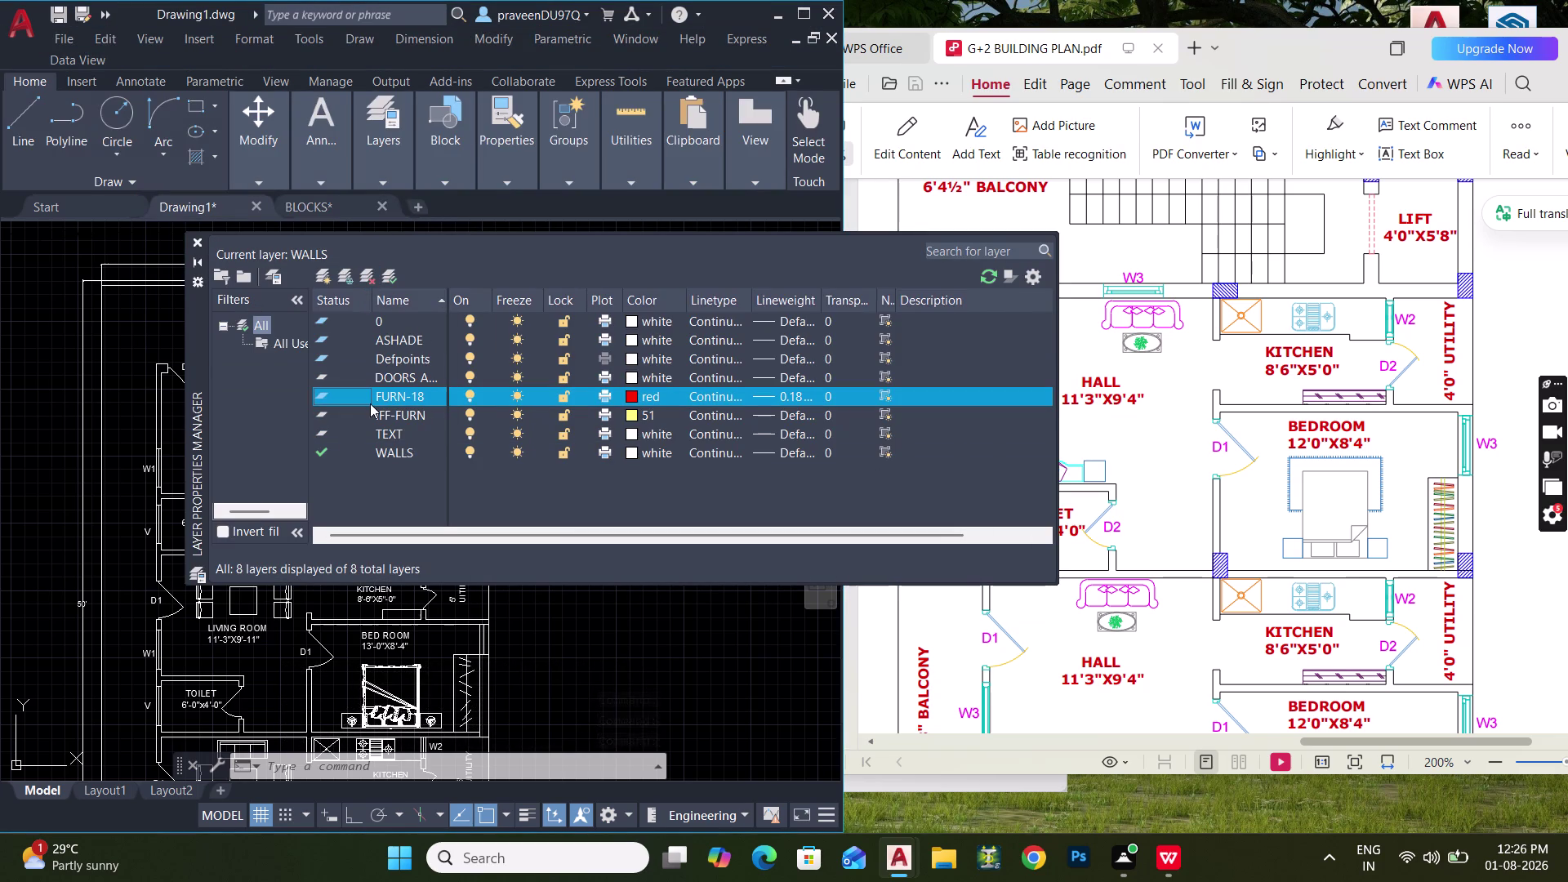
double_click(396, 399)
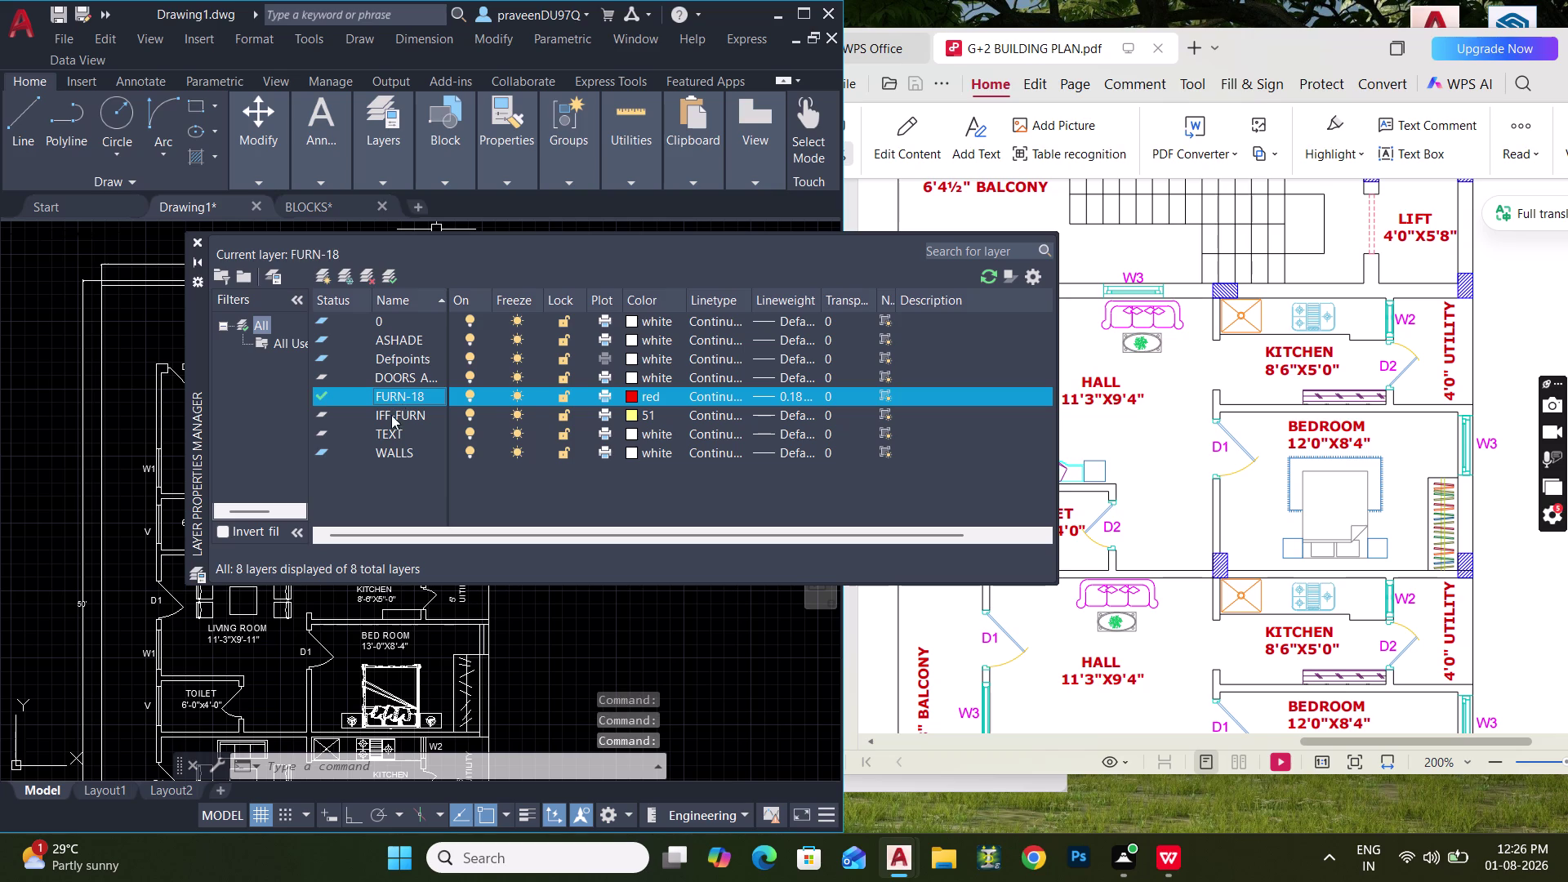
double_click(401, 457)
Delete the unused IFF-FURN layer; FURN-18 refuses deletion.
click(387, 396)
click(361, 276)
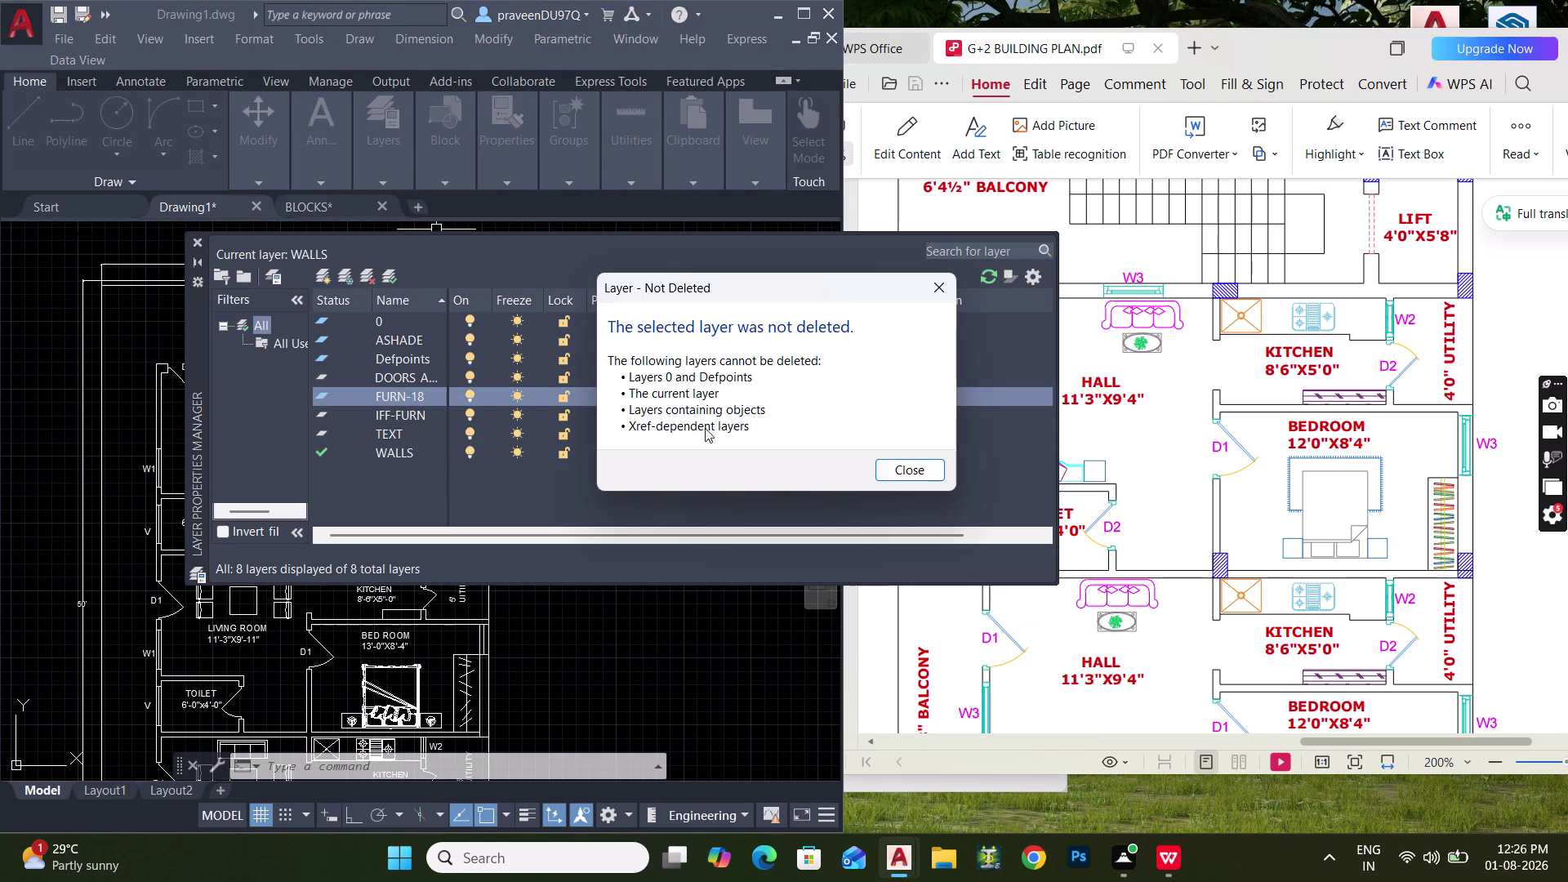
click(893, 462)
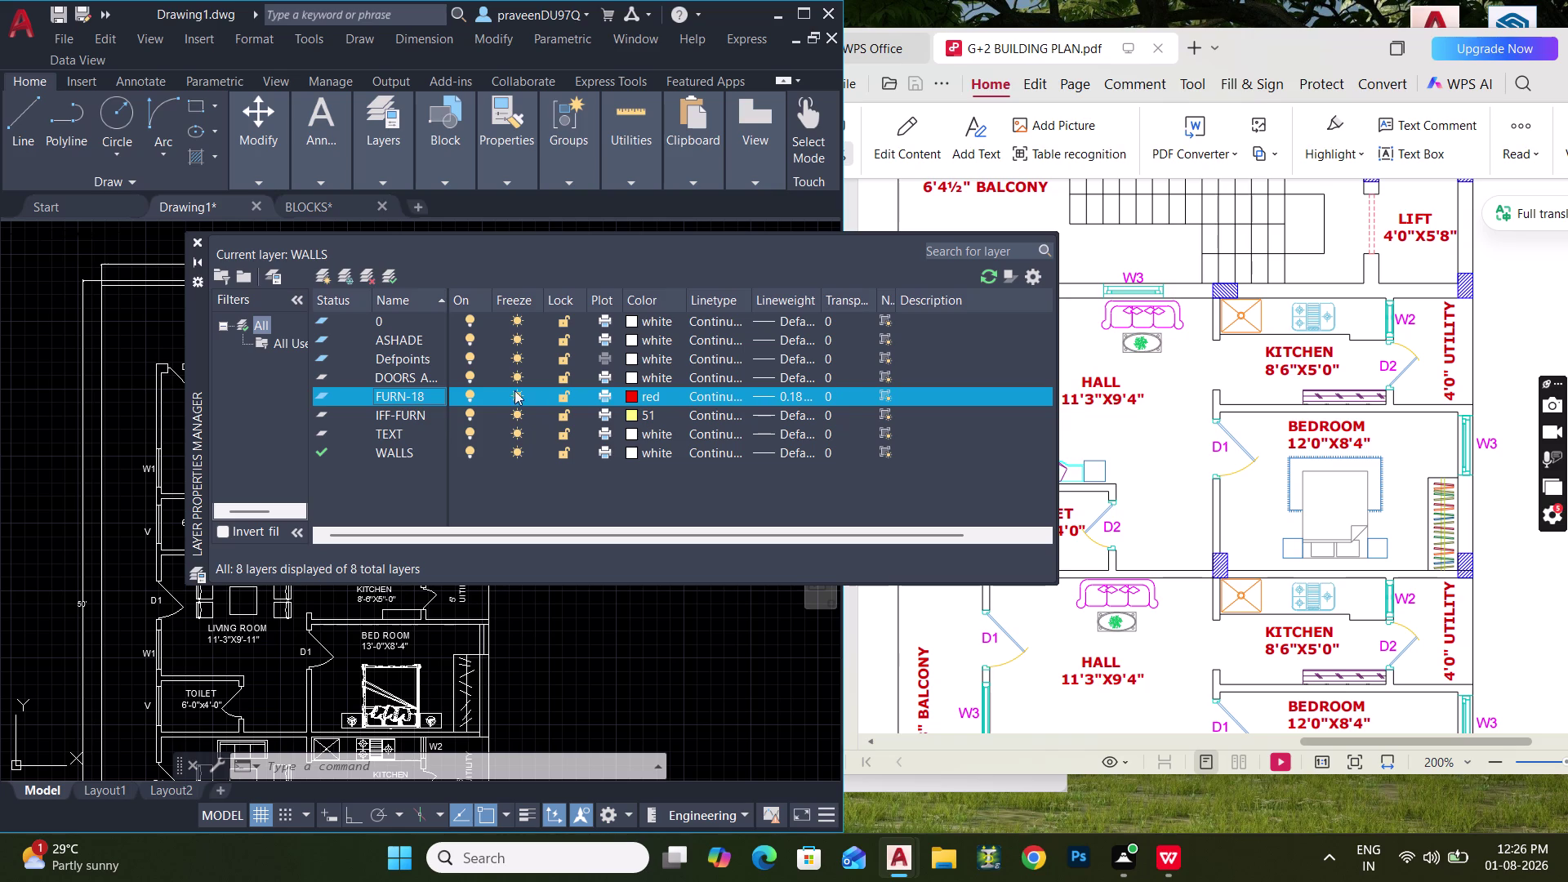
click(402, 417)
click(358, 276)
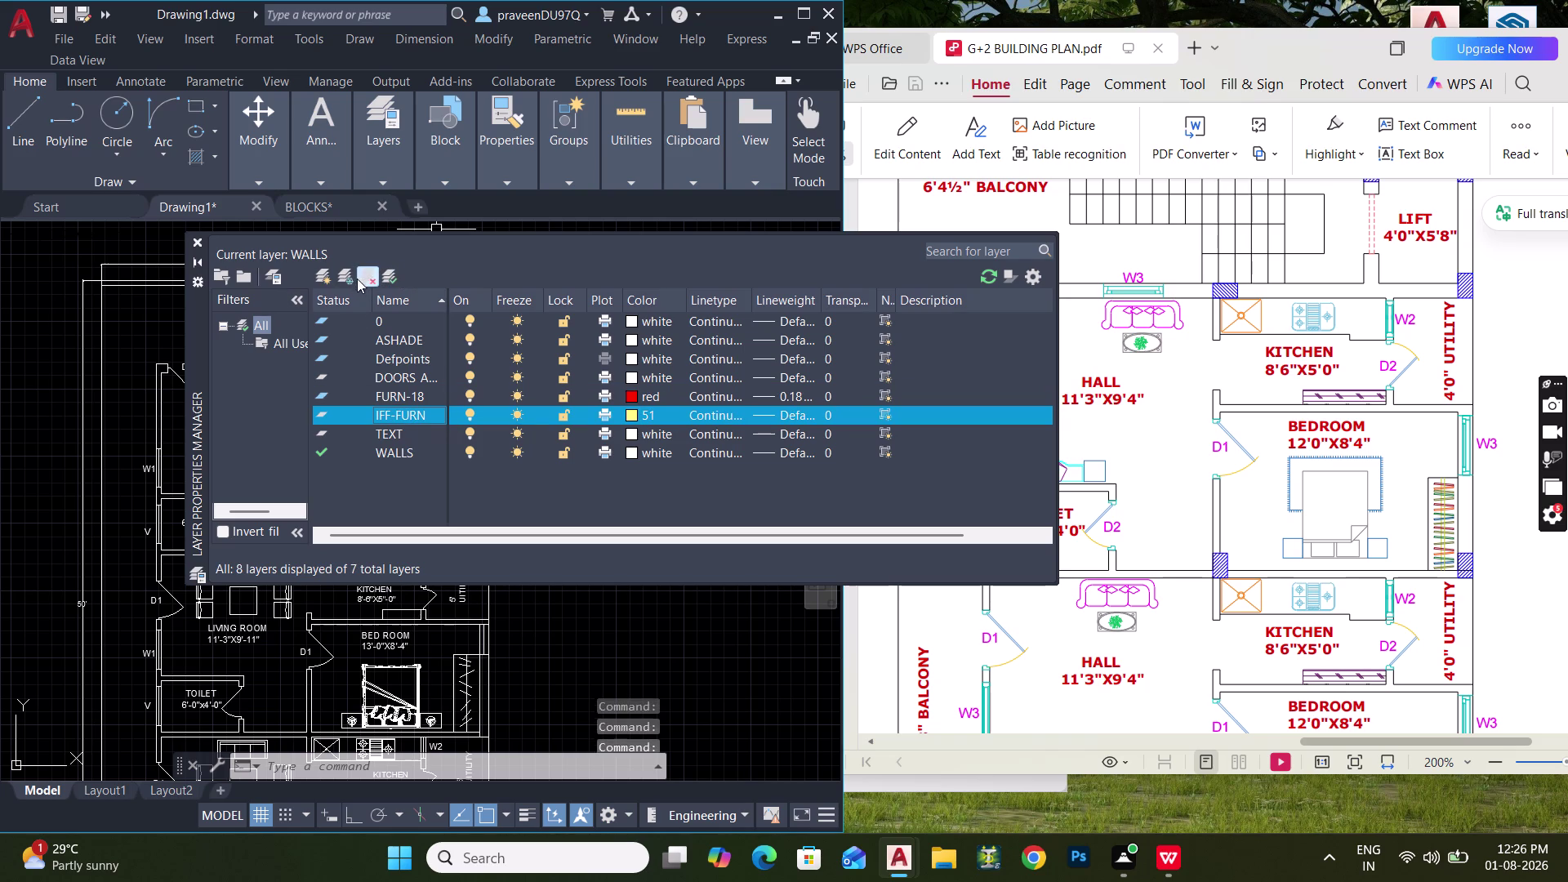
click(400, 397)
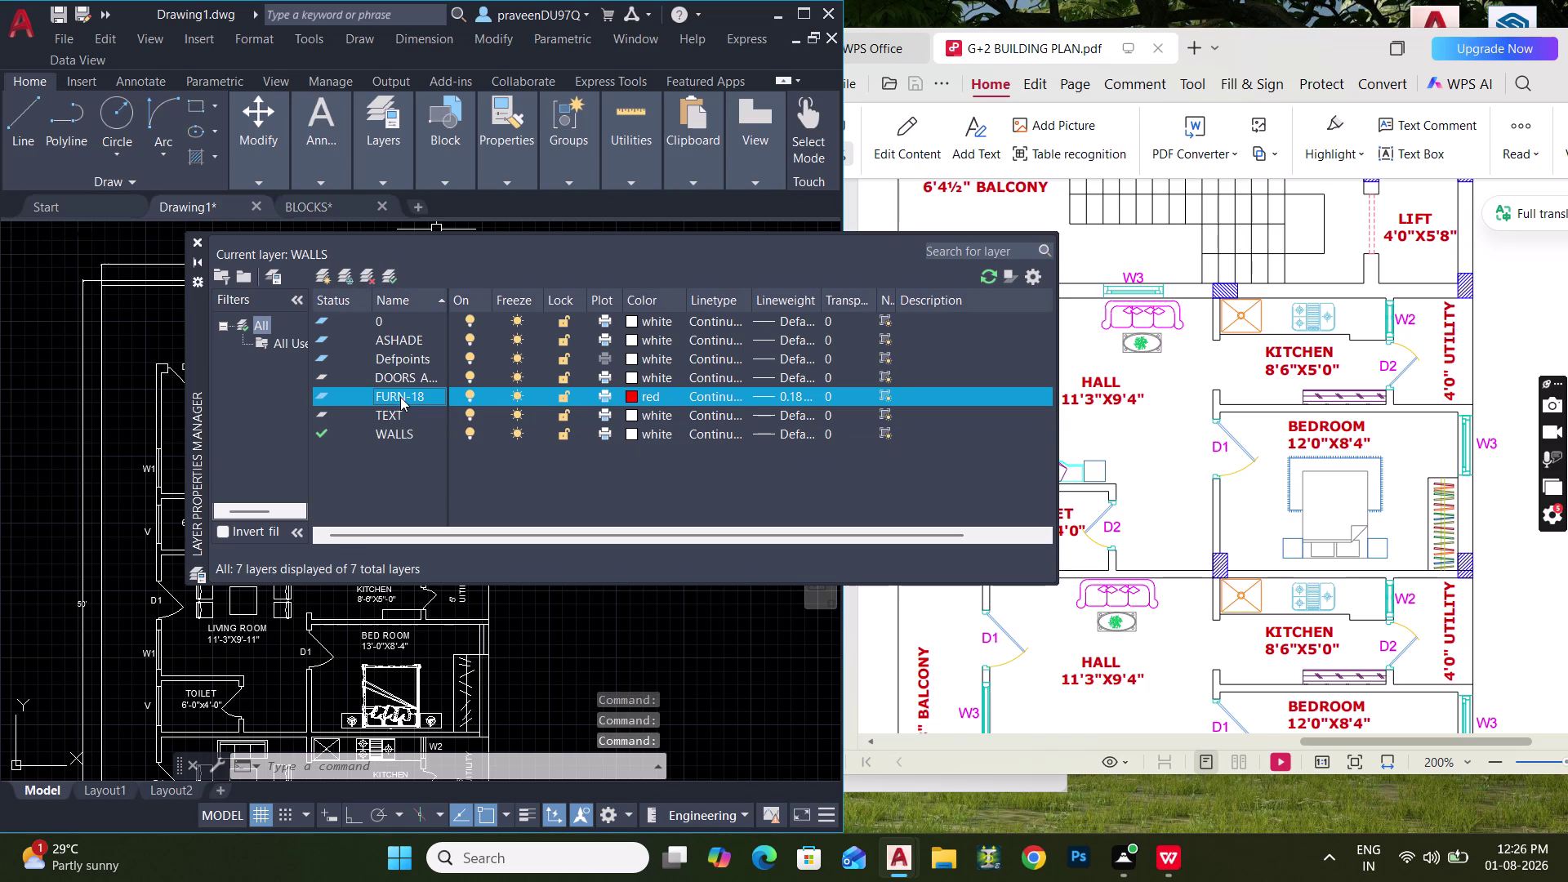
click(373, 277)
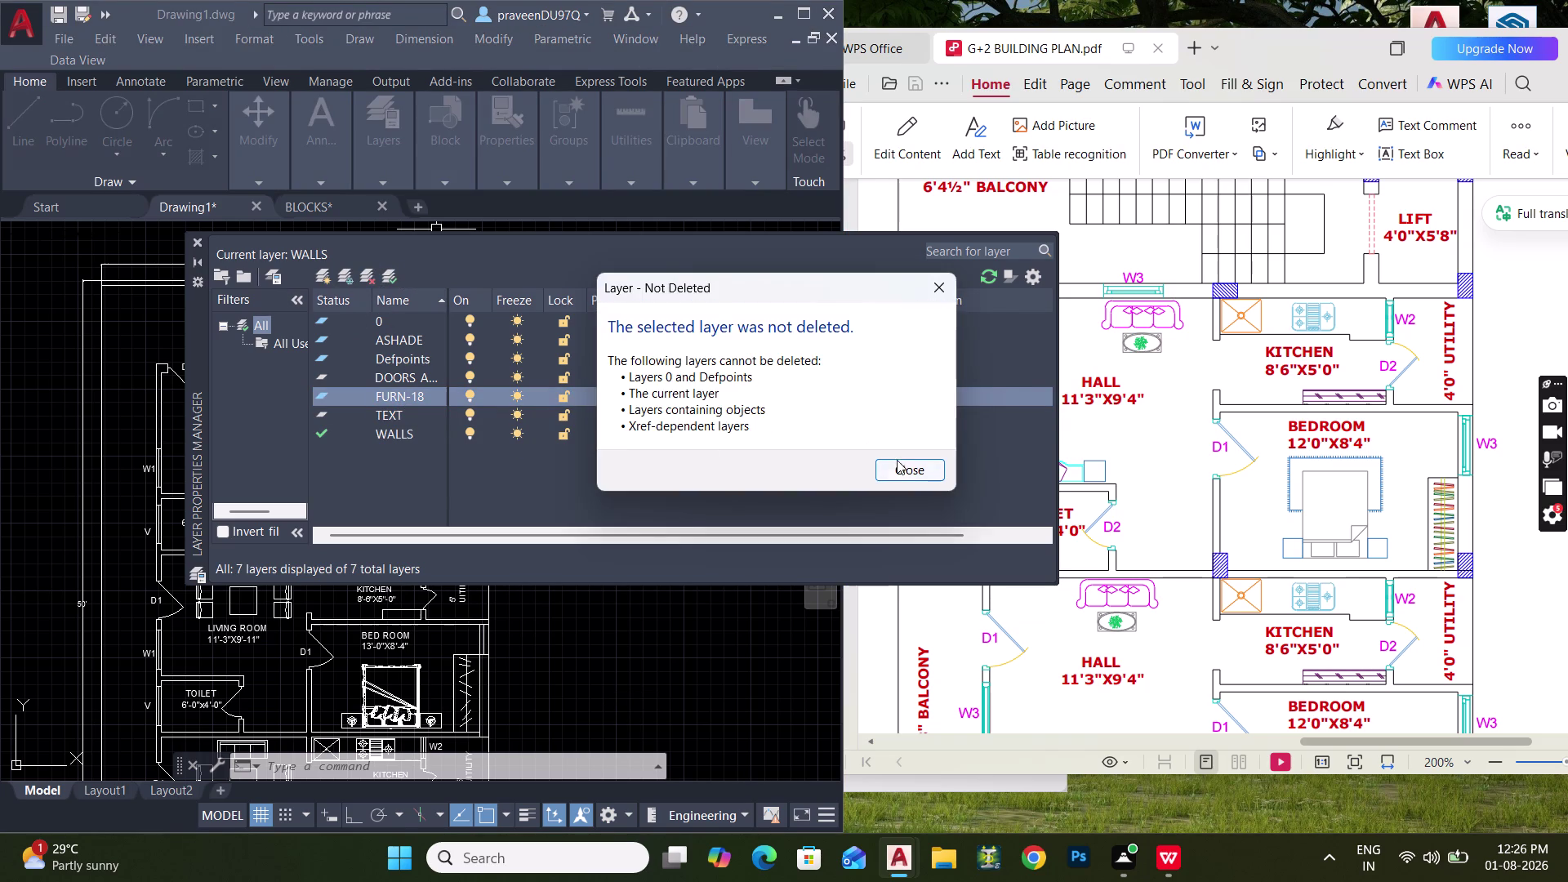
click(898, 465)
Attempt to delete the doors and ASHADE layers.
click(368, 381)
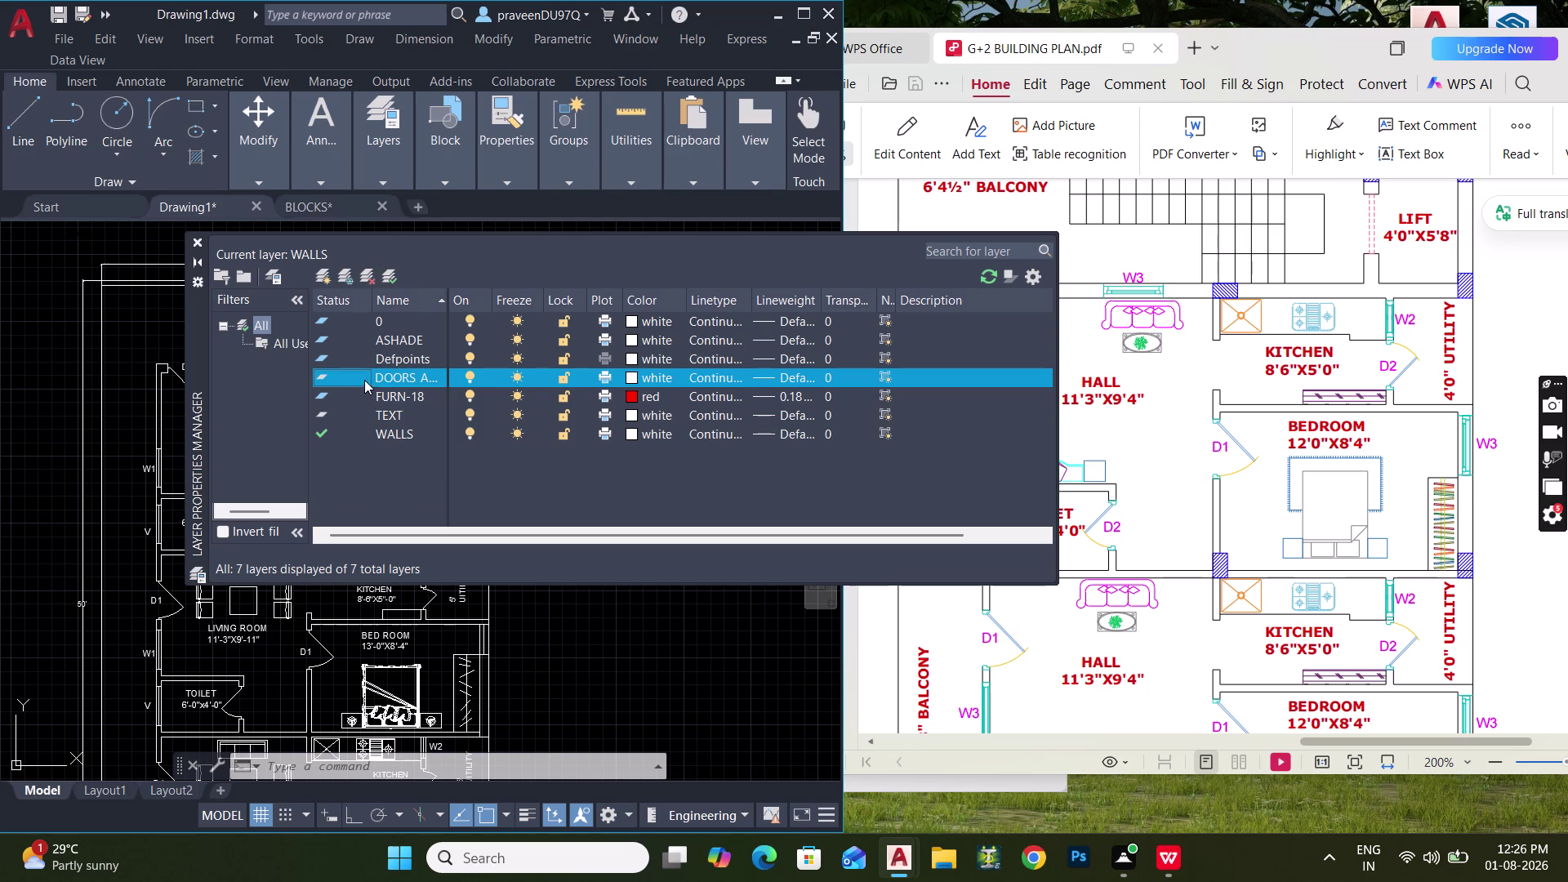
click(377, 360)
click(379, 344)
click(360, 272)
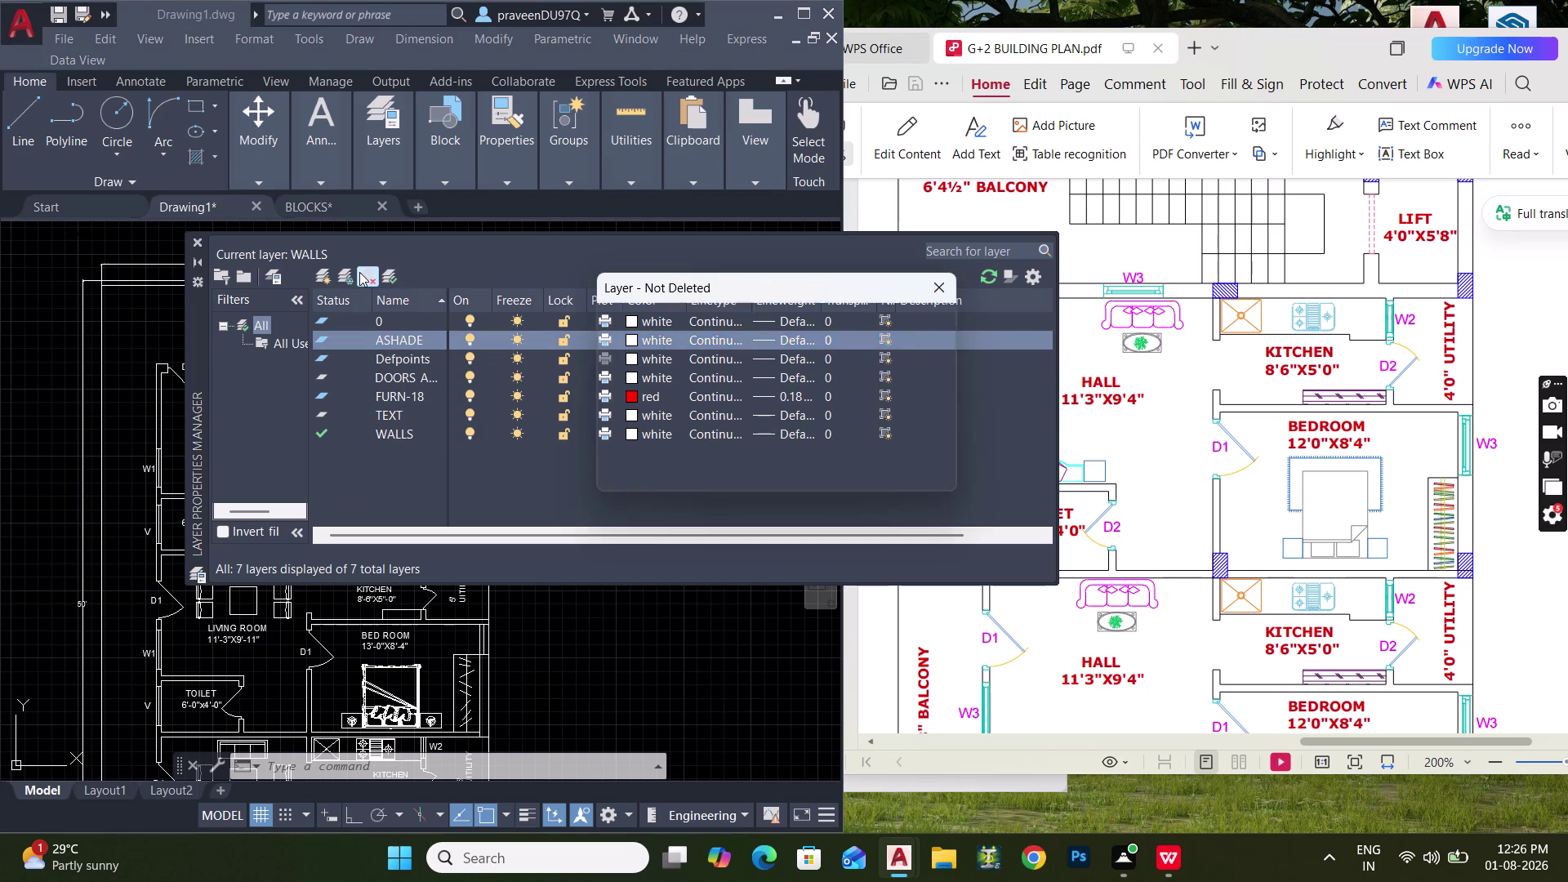
click(911, 476)
double_click(369, 339)
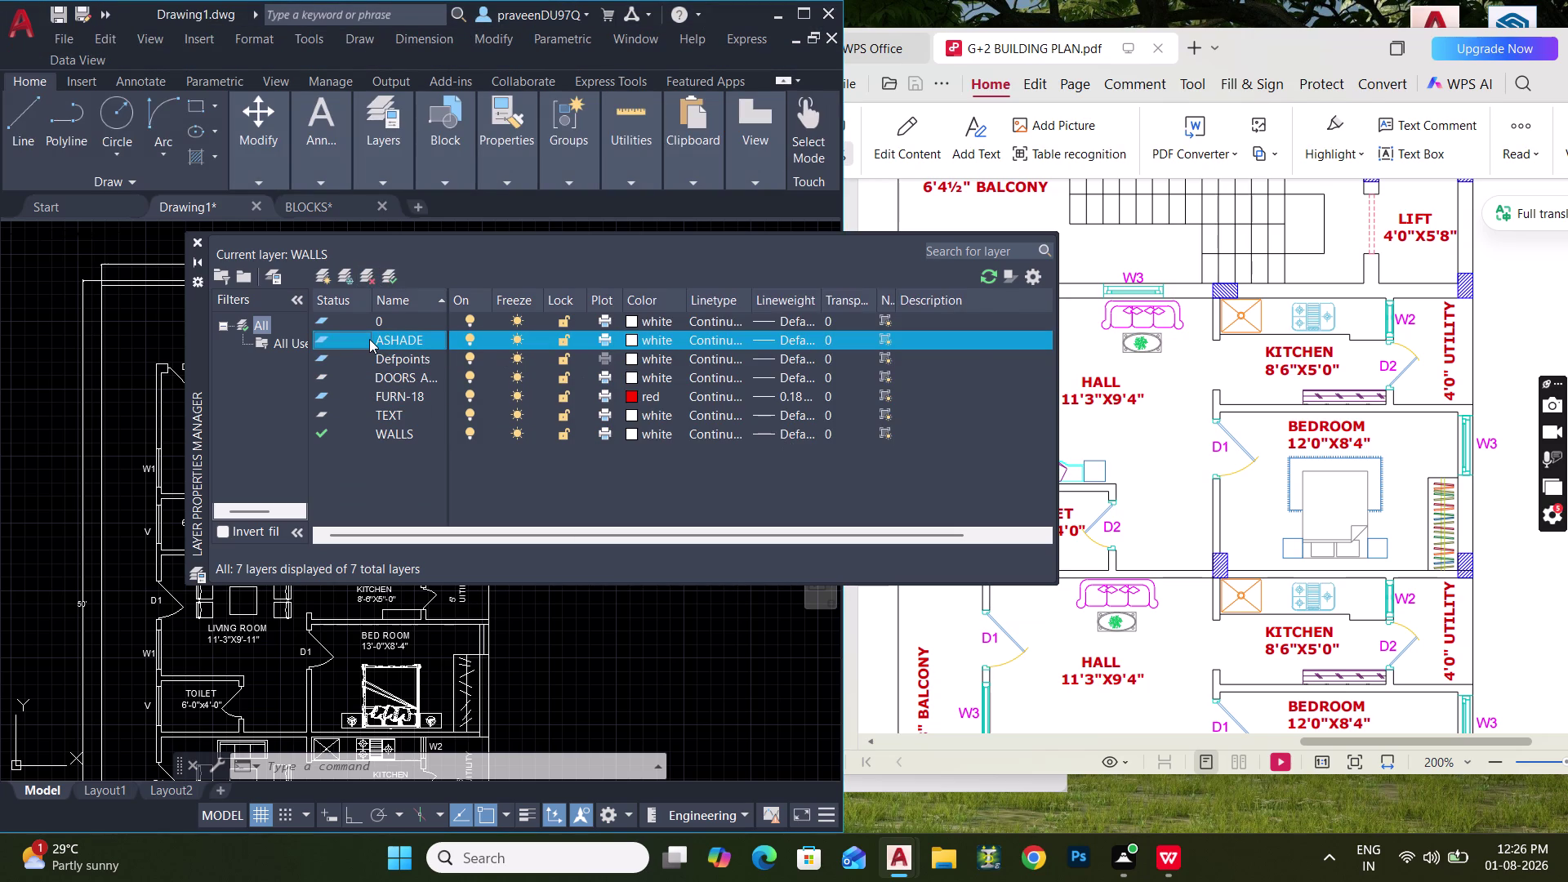
click(366, 339)
key(Delete)
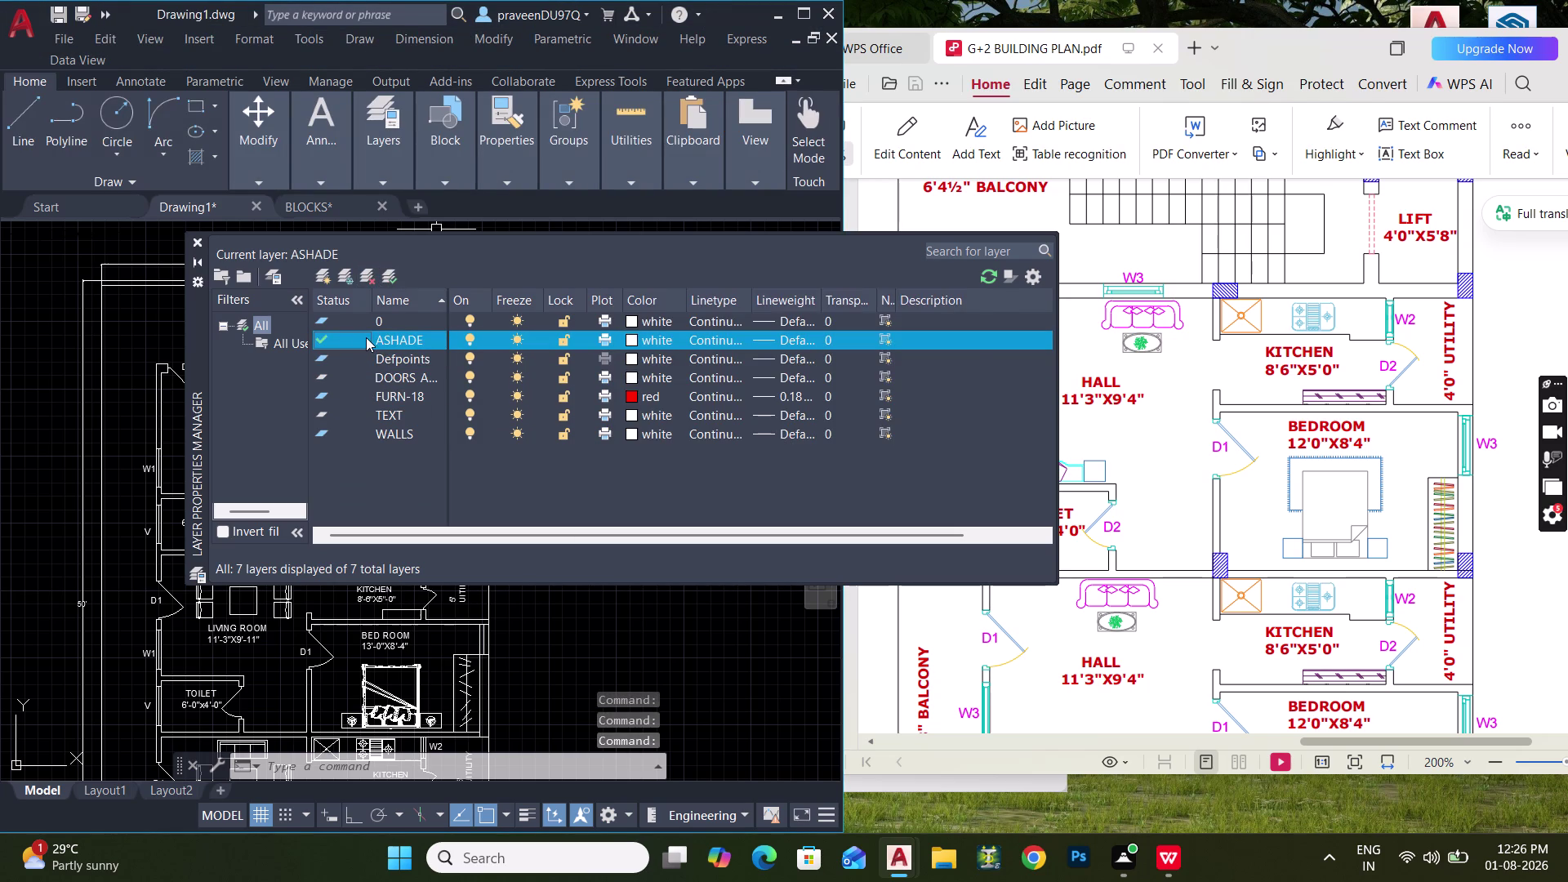
Make layer 0 current and try deleting another layer.
click(911, 465)
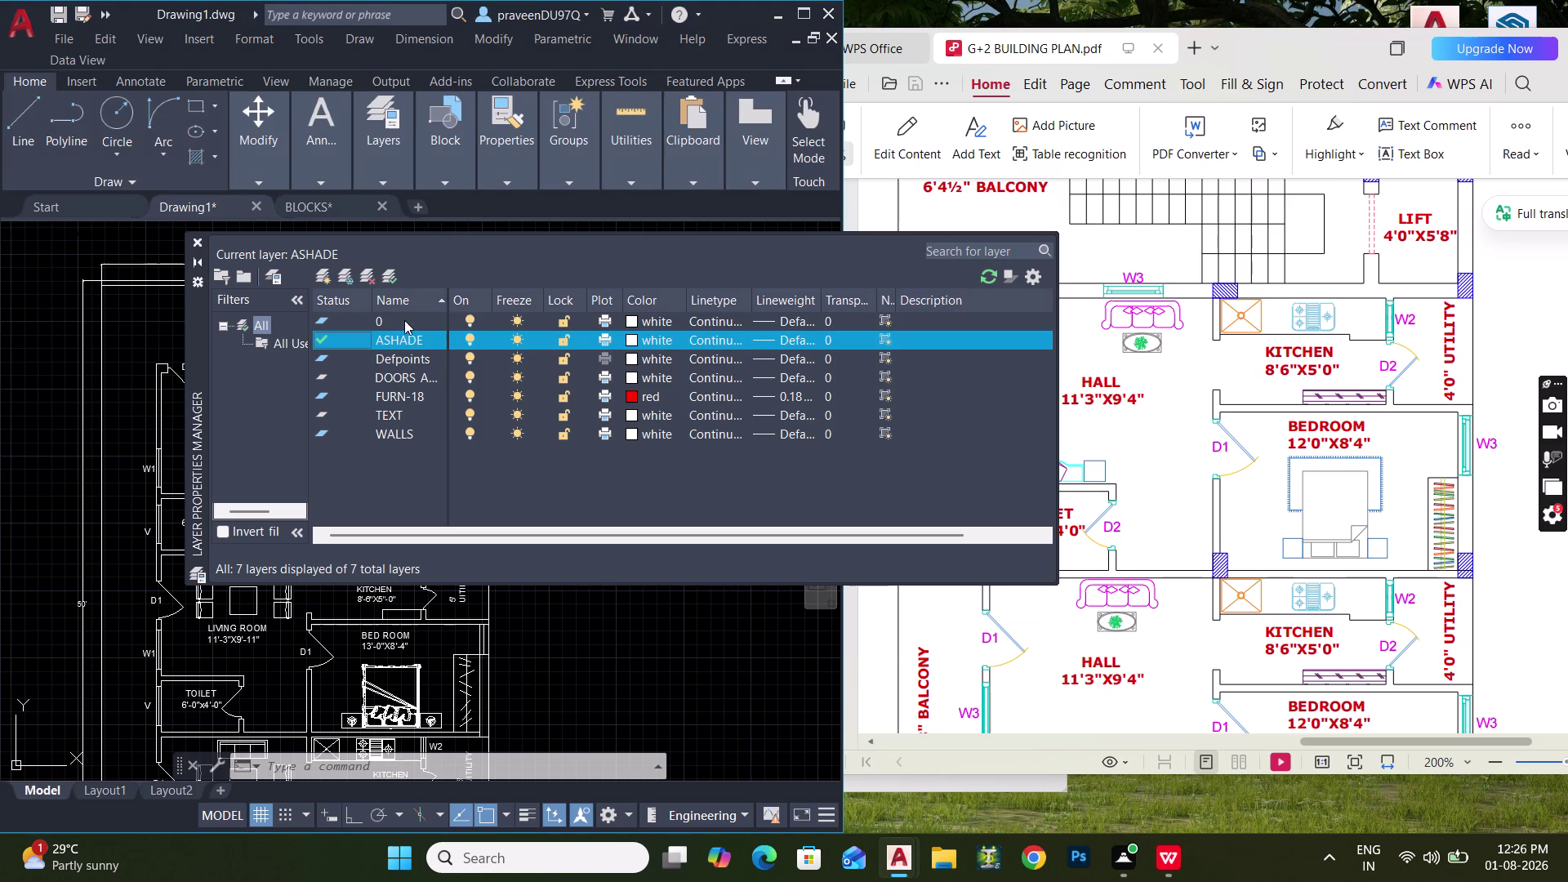
double_click(405, 320)
click(381, 338)
key(Delete)
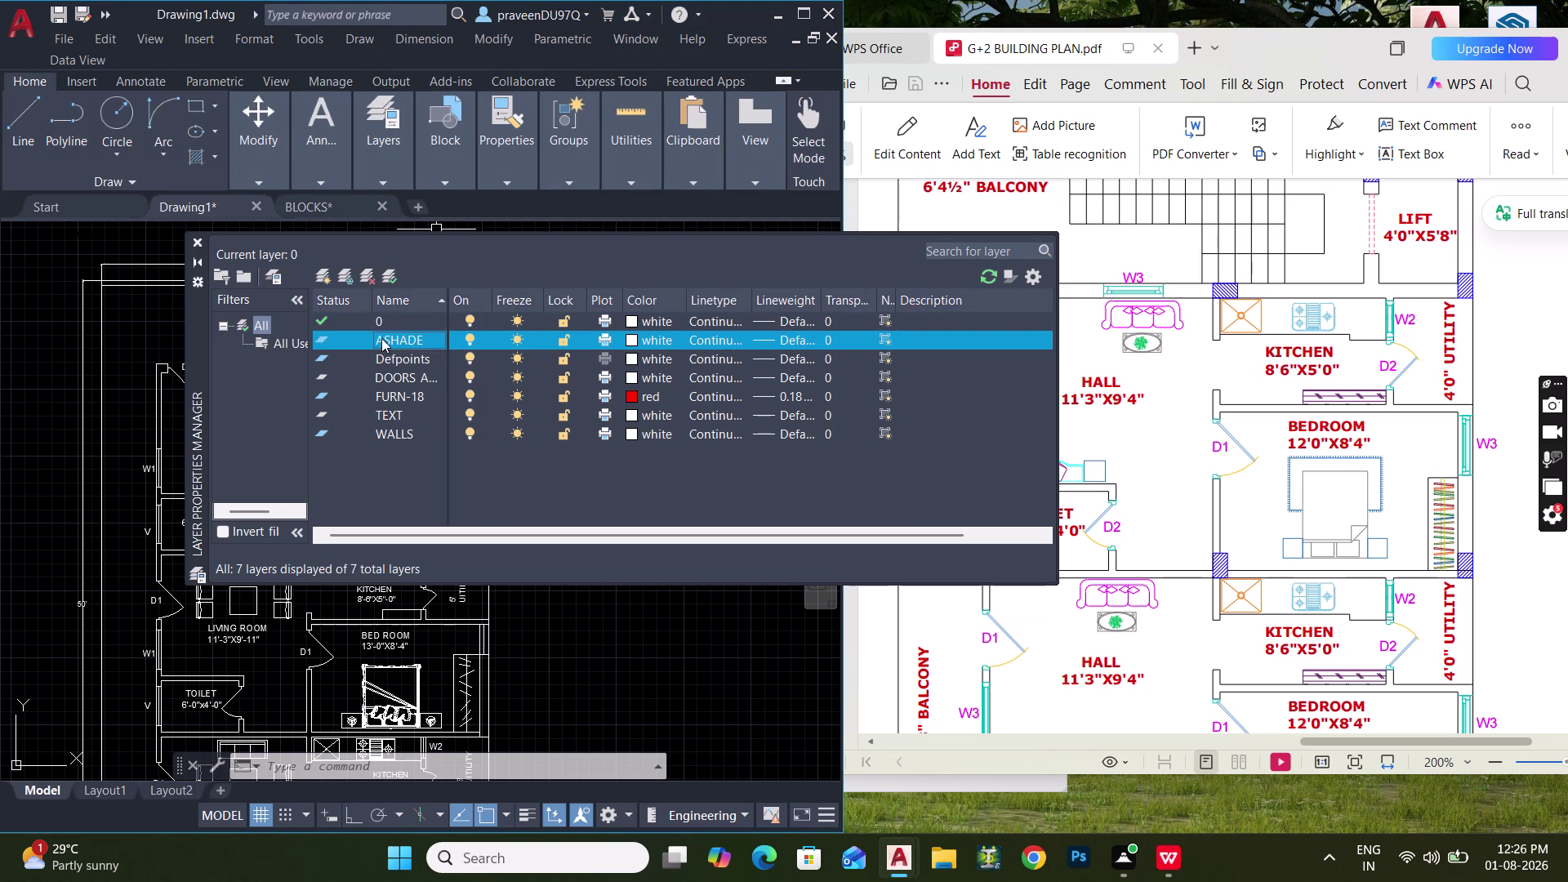
click(900, 465)
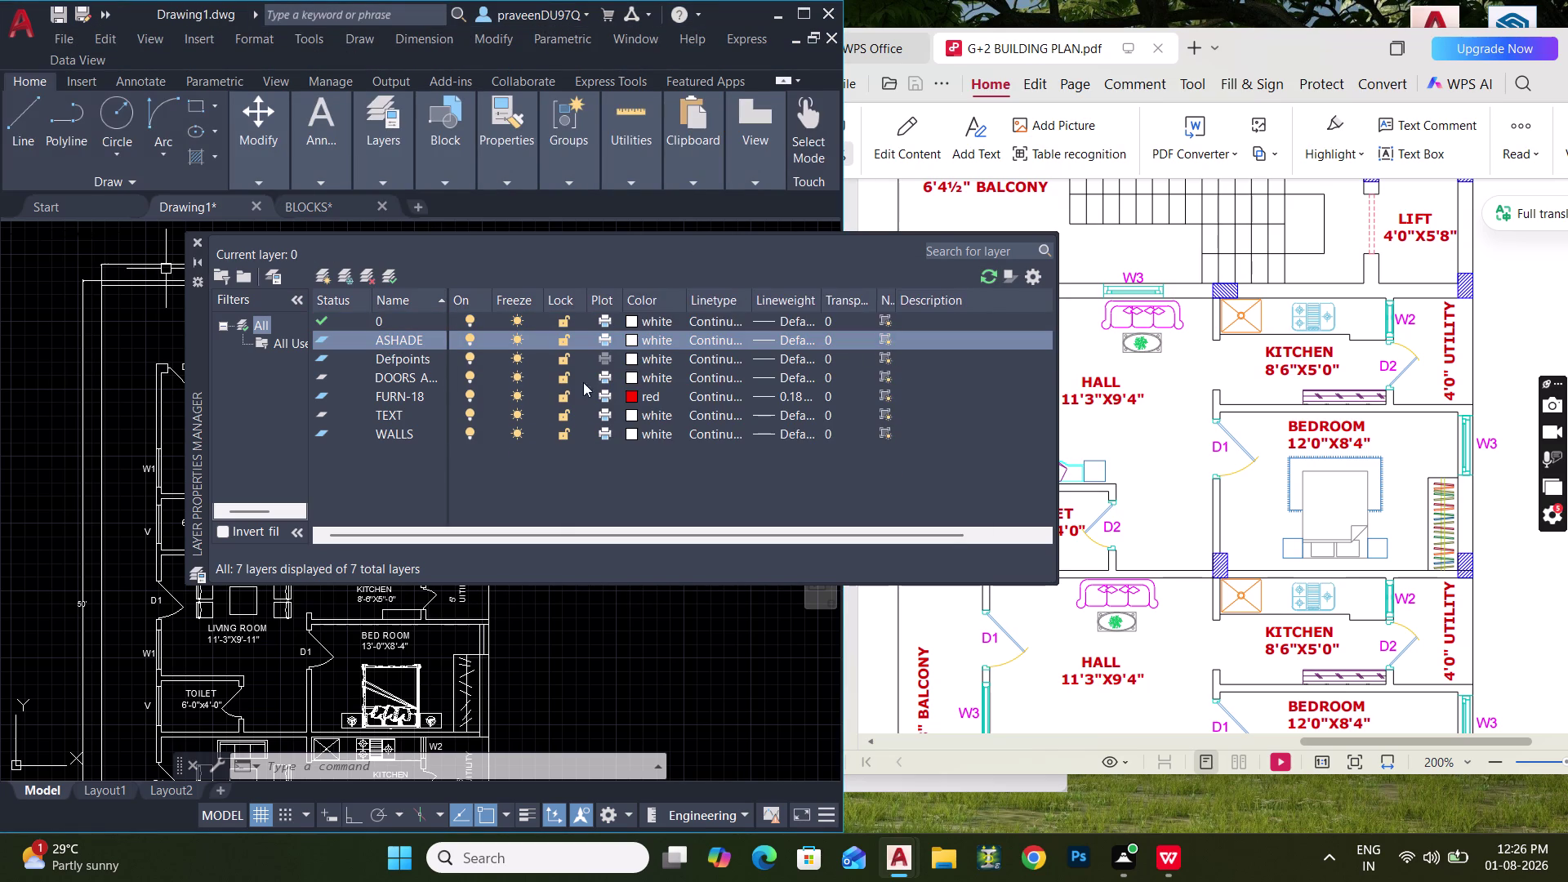
Set TEXT as the current layer and bring up its colour options.
click(379, 404)
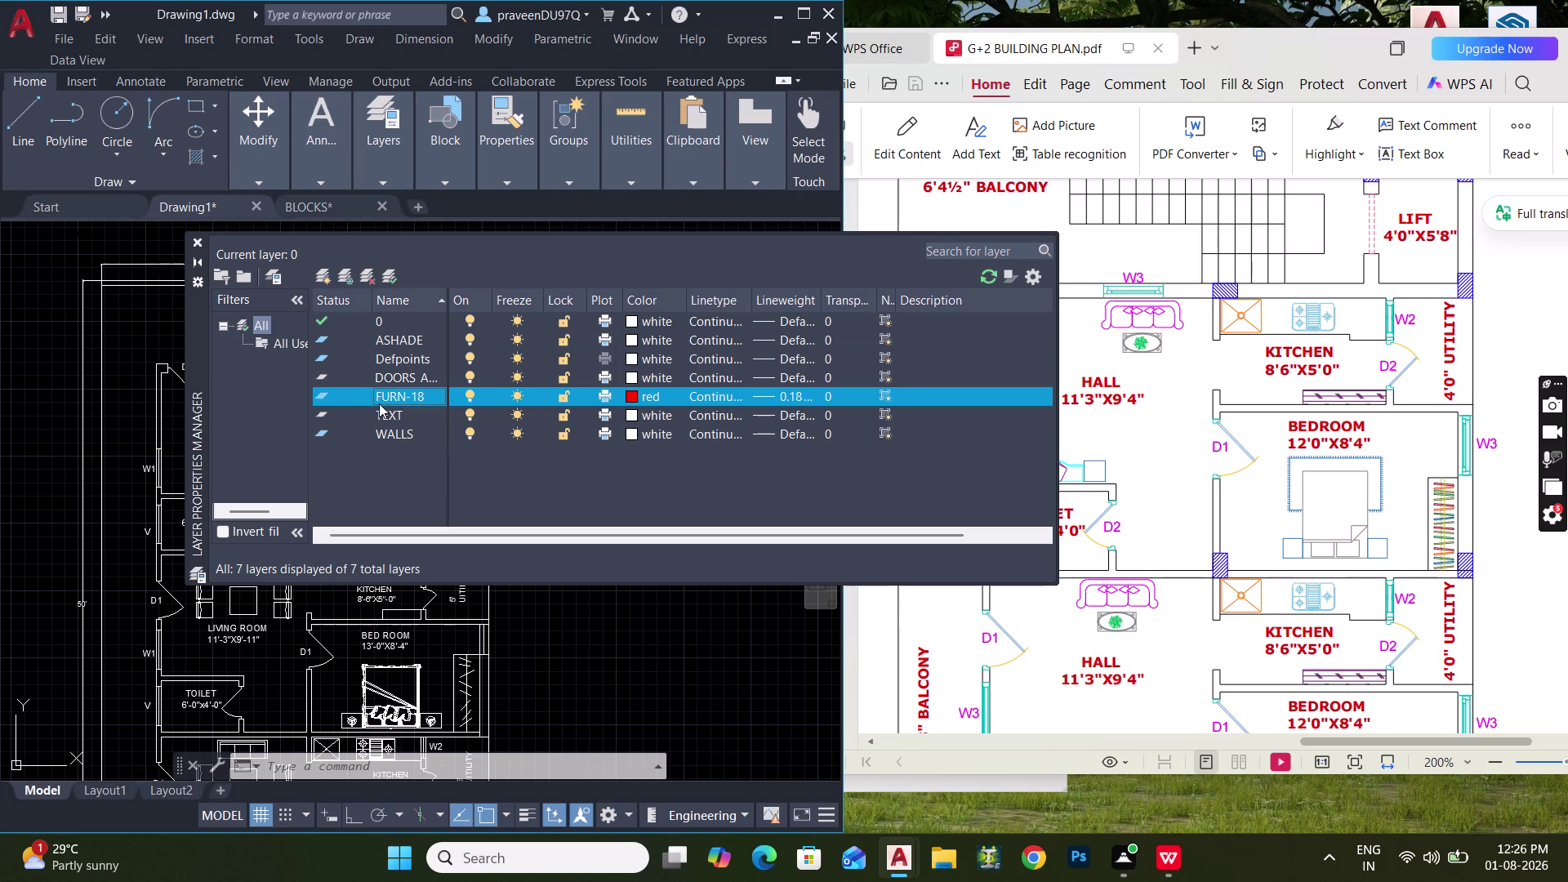
click(392, 411)
double_click(392, 411)
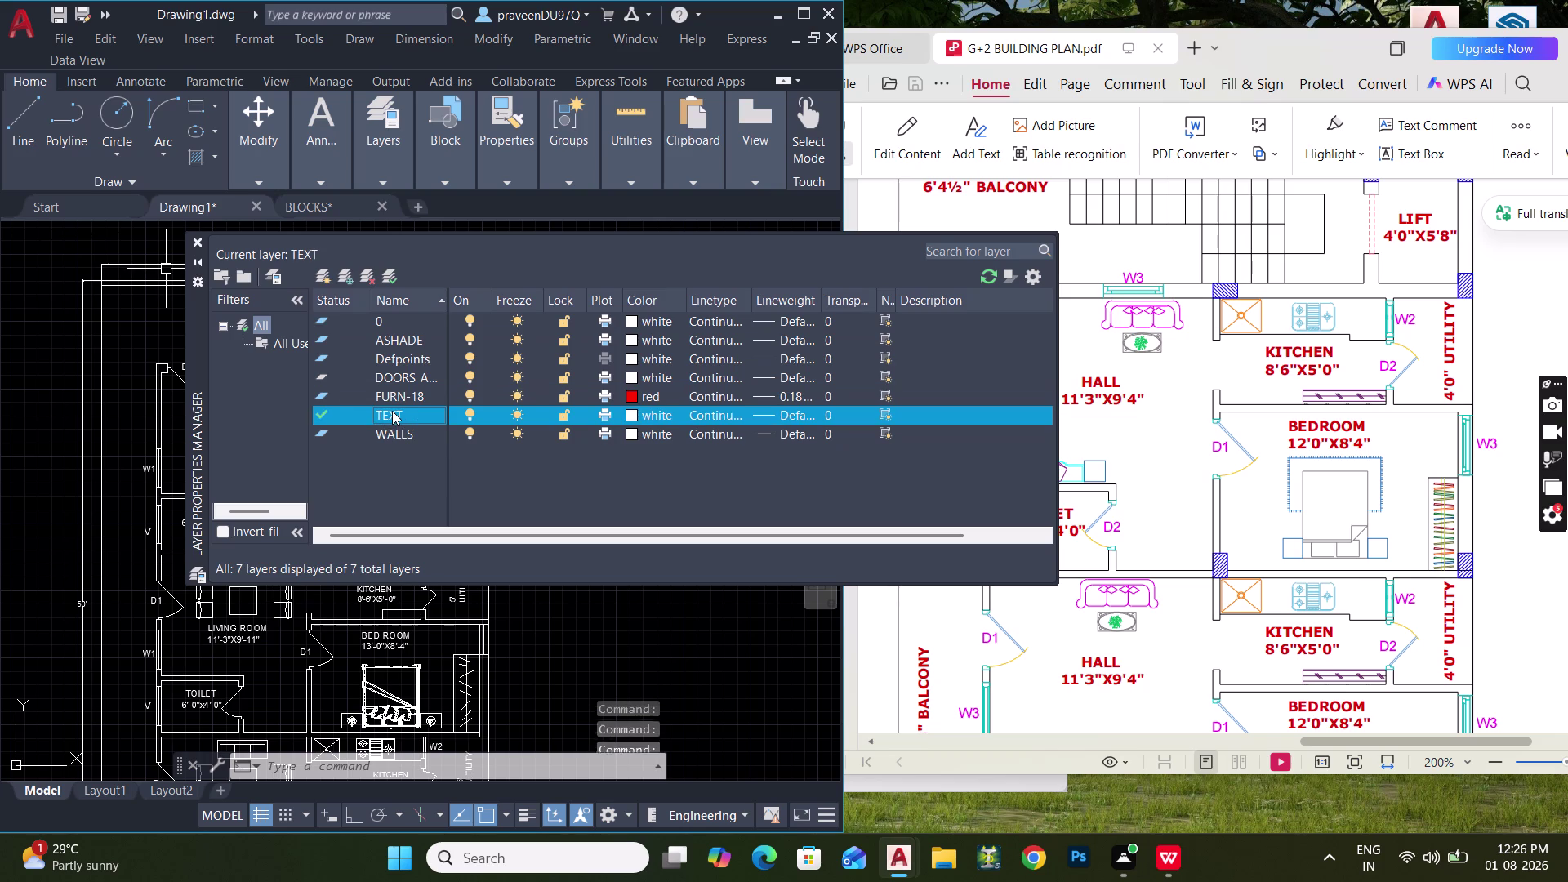
click(630, 415)
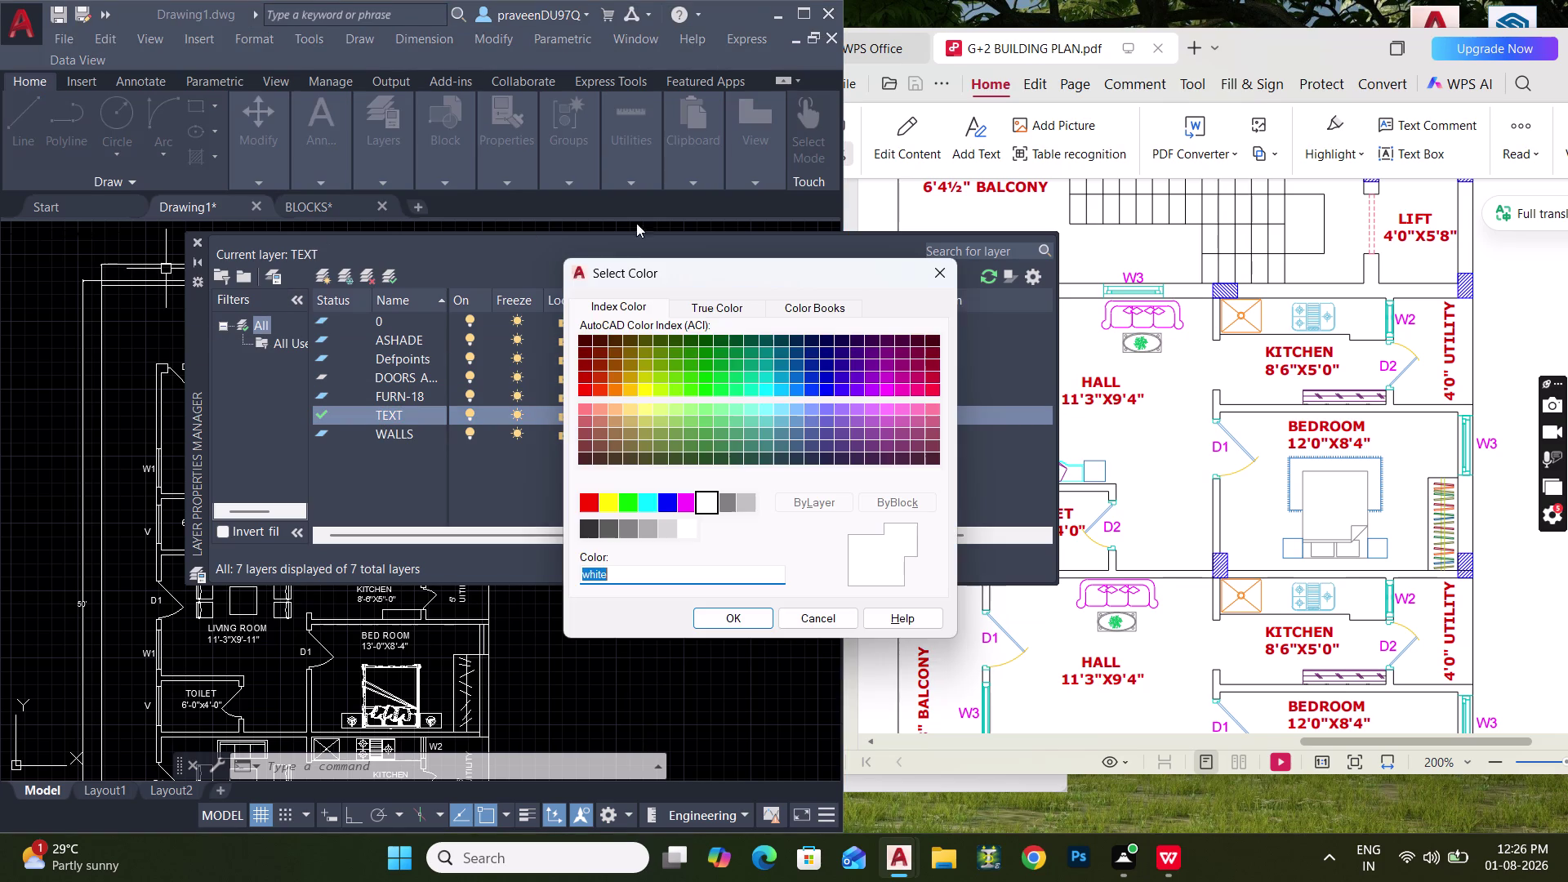
Give the TEXT layer grey index colour 8 and close the Layer Properties Manager.
click(788, 392)
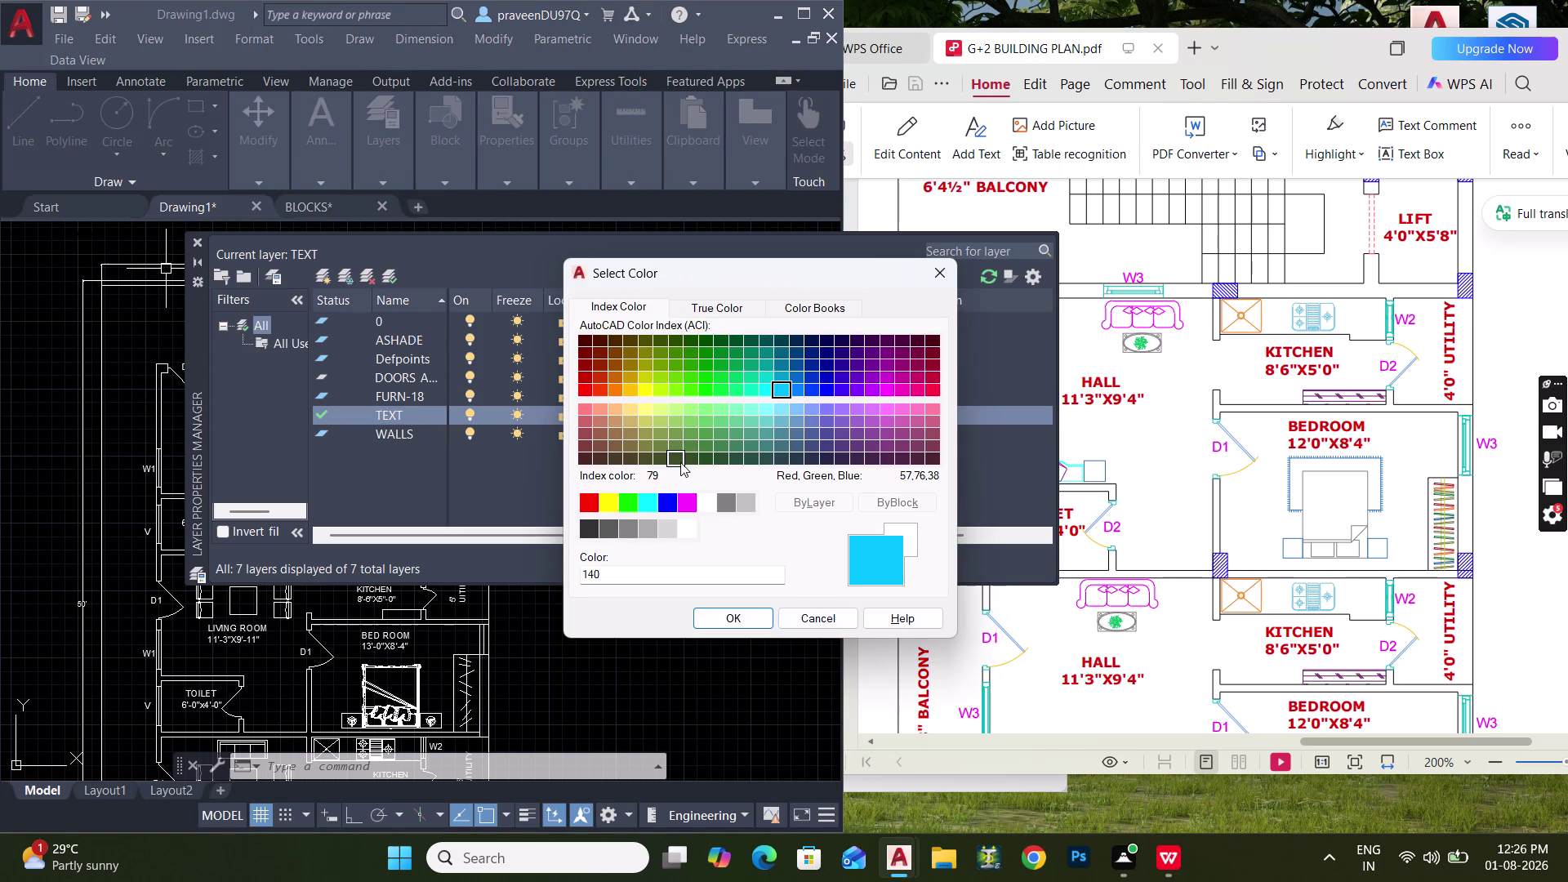
click(726, 506)
click(742, 615)
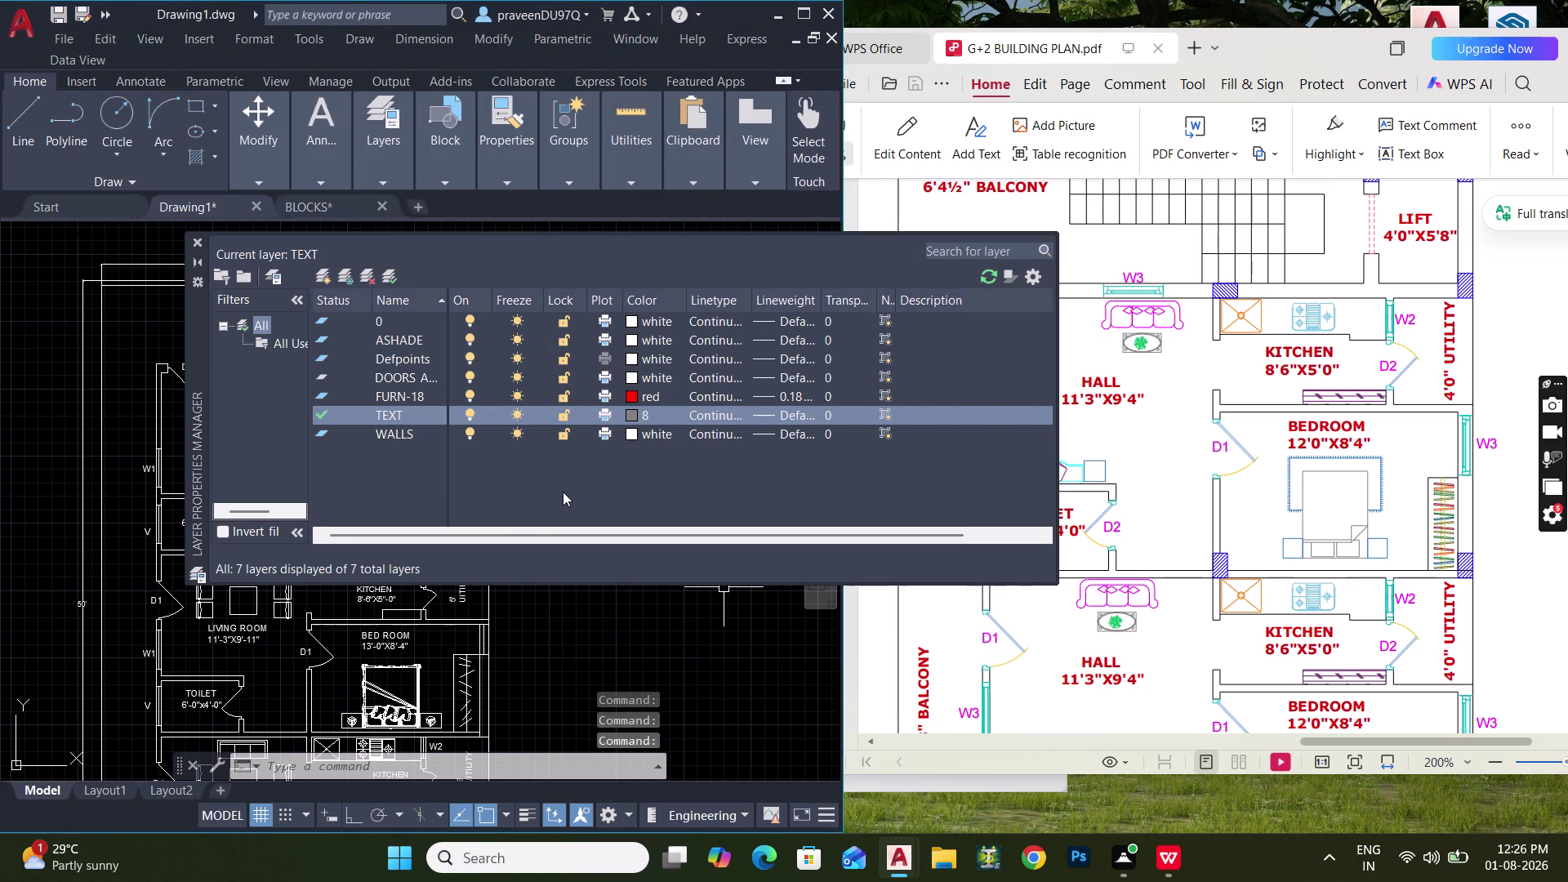
click(190, 233)
click(191, 242)
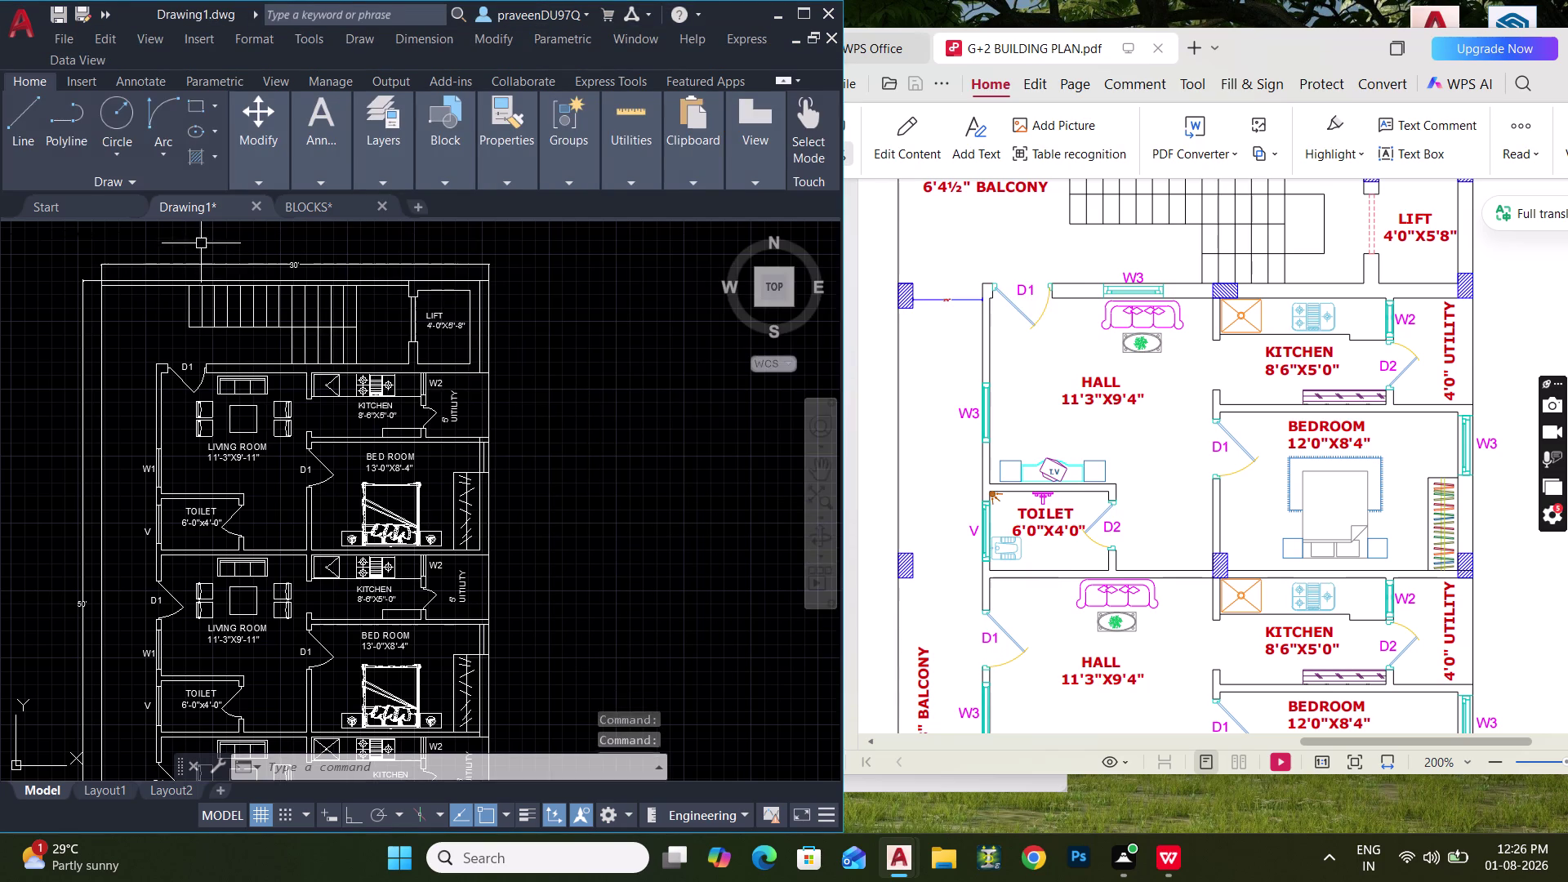
Draw a short horizontal line to use as a property source.
middle_drag(461, 394, 402, 411)
key(l)
key(space)
scroll(up, 3)
click(462, 464)
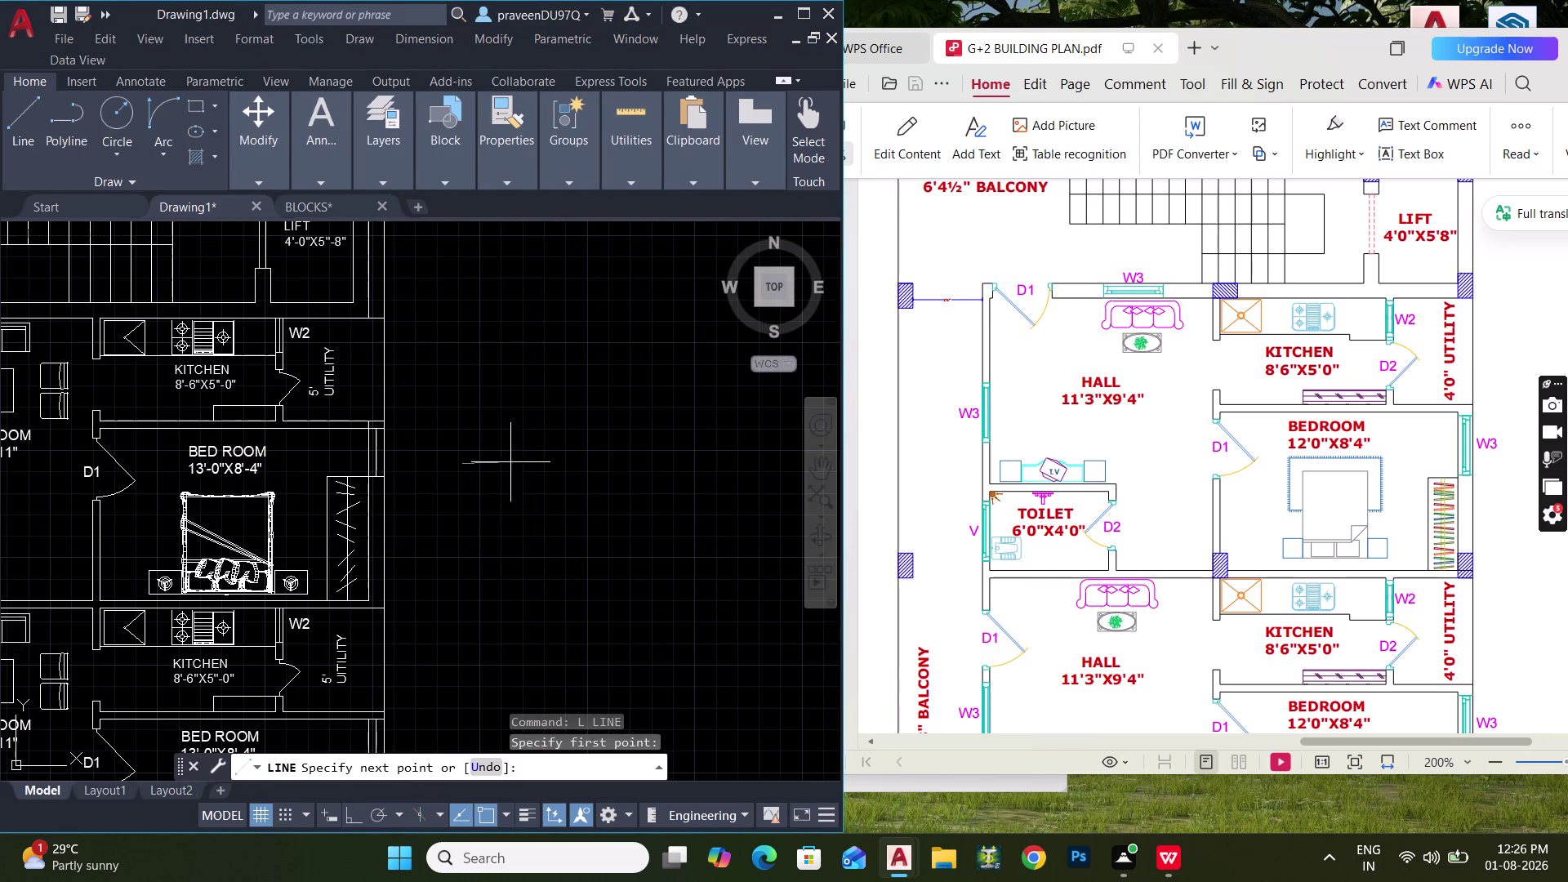
click(587, 463)
key(Escape)
key(Escape)
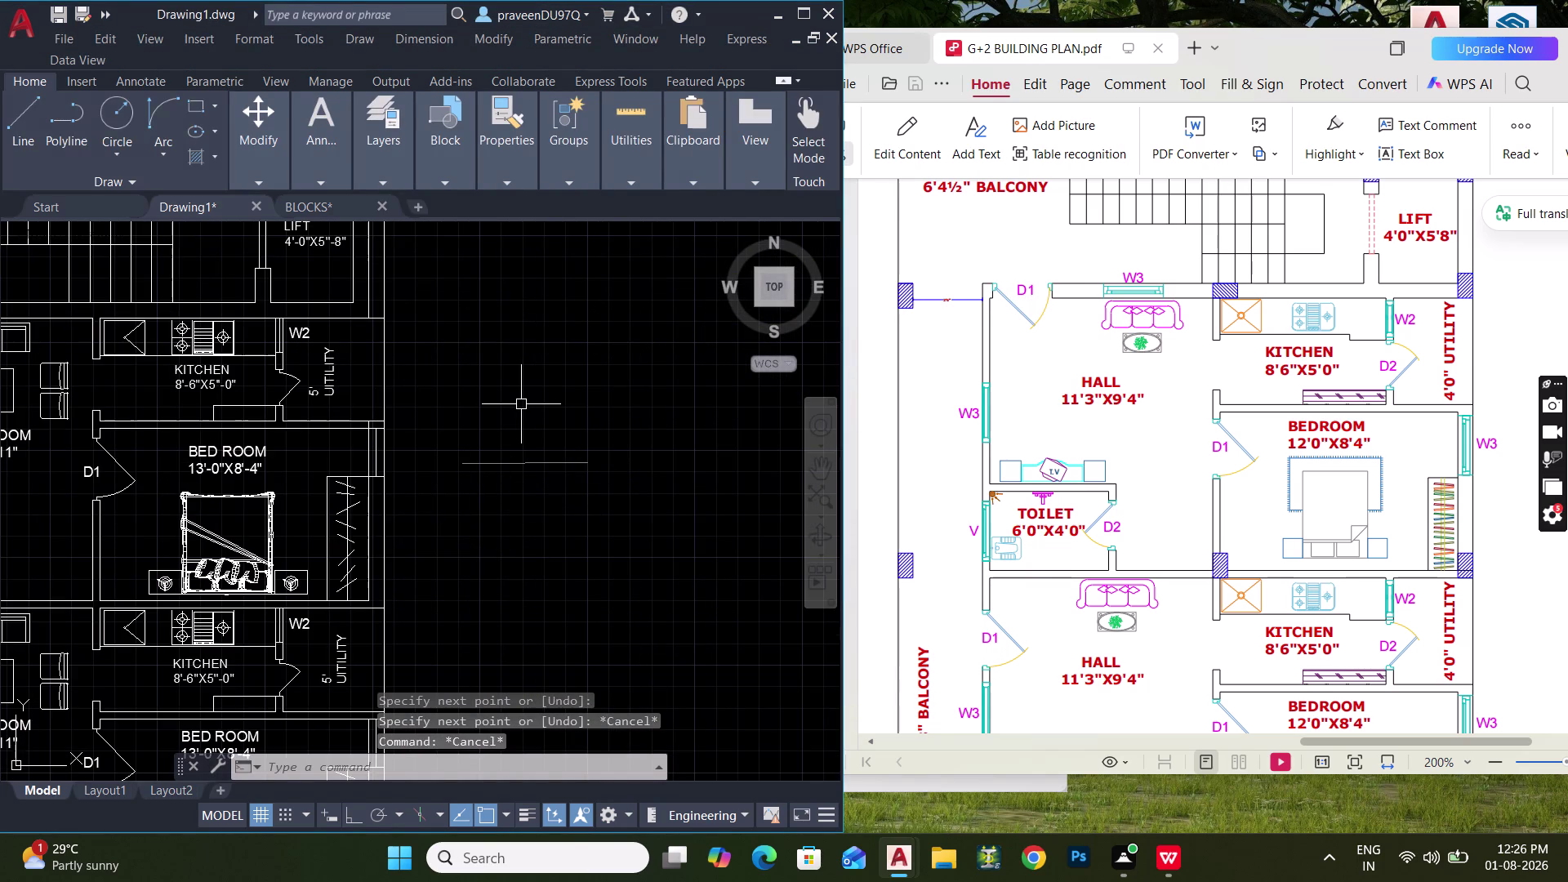
Match the new line's properties onto the top unit's KITCHEN label with MATCHPROP.
text(MA)
key(space)
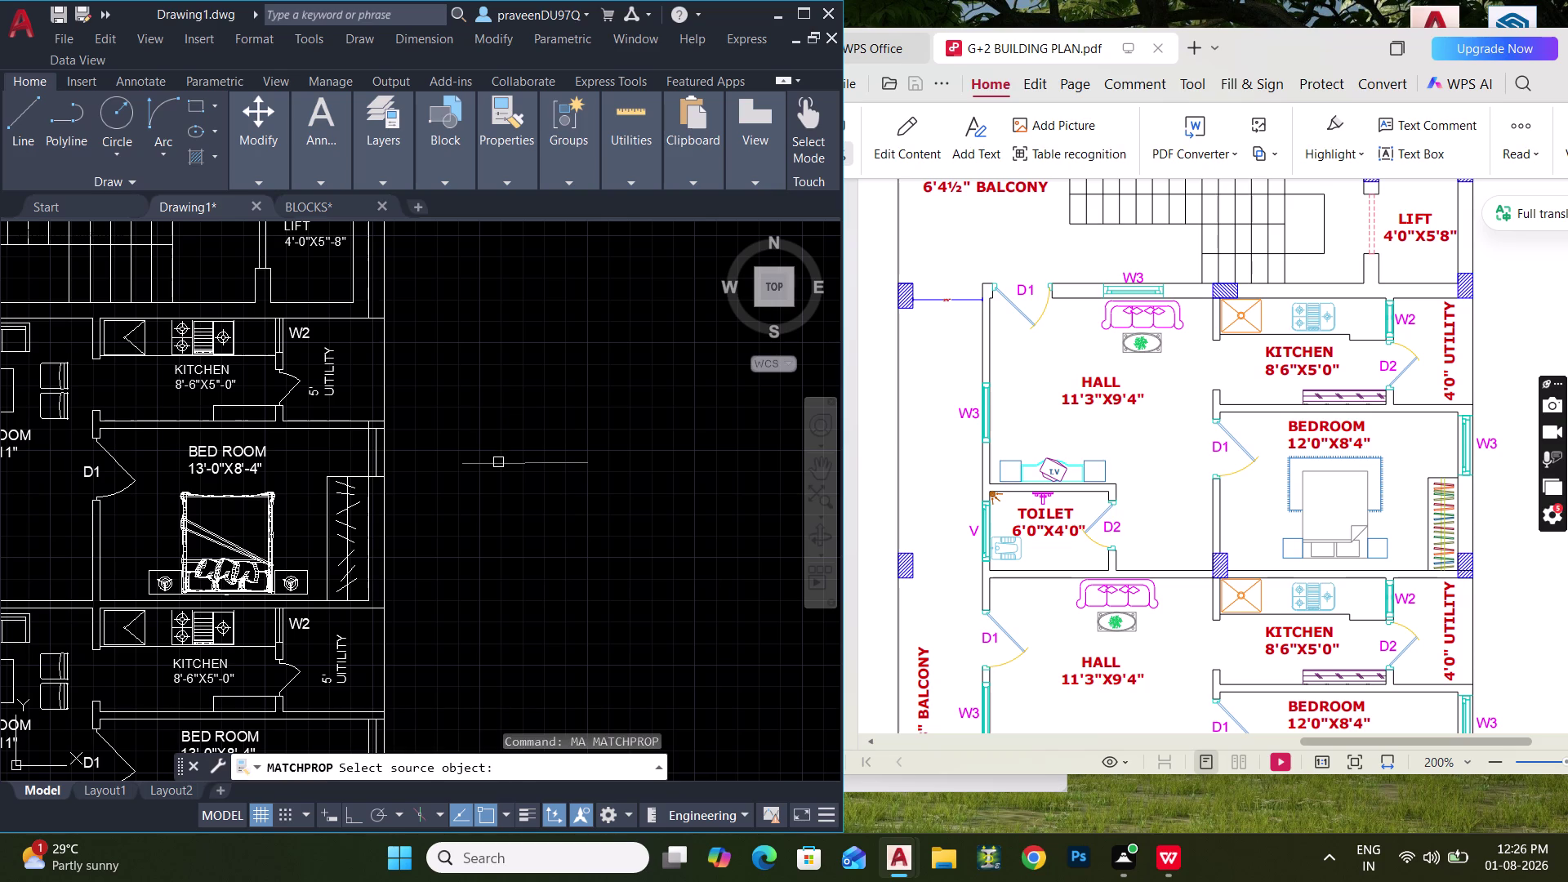
click(499, 462)
click(315, 383)
click(214, 389)
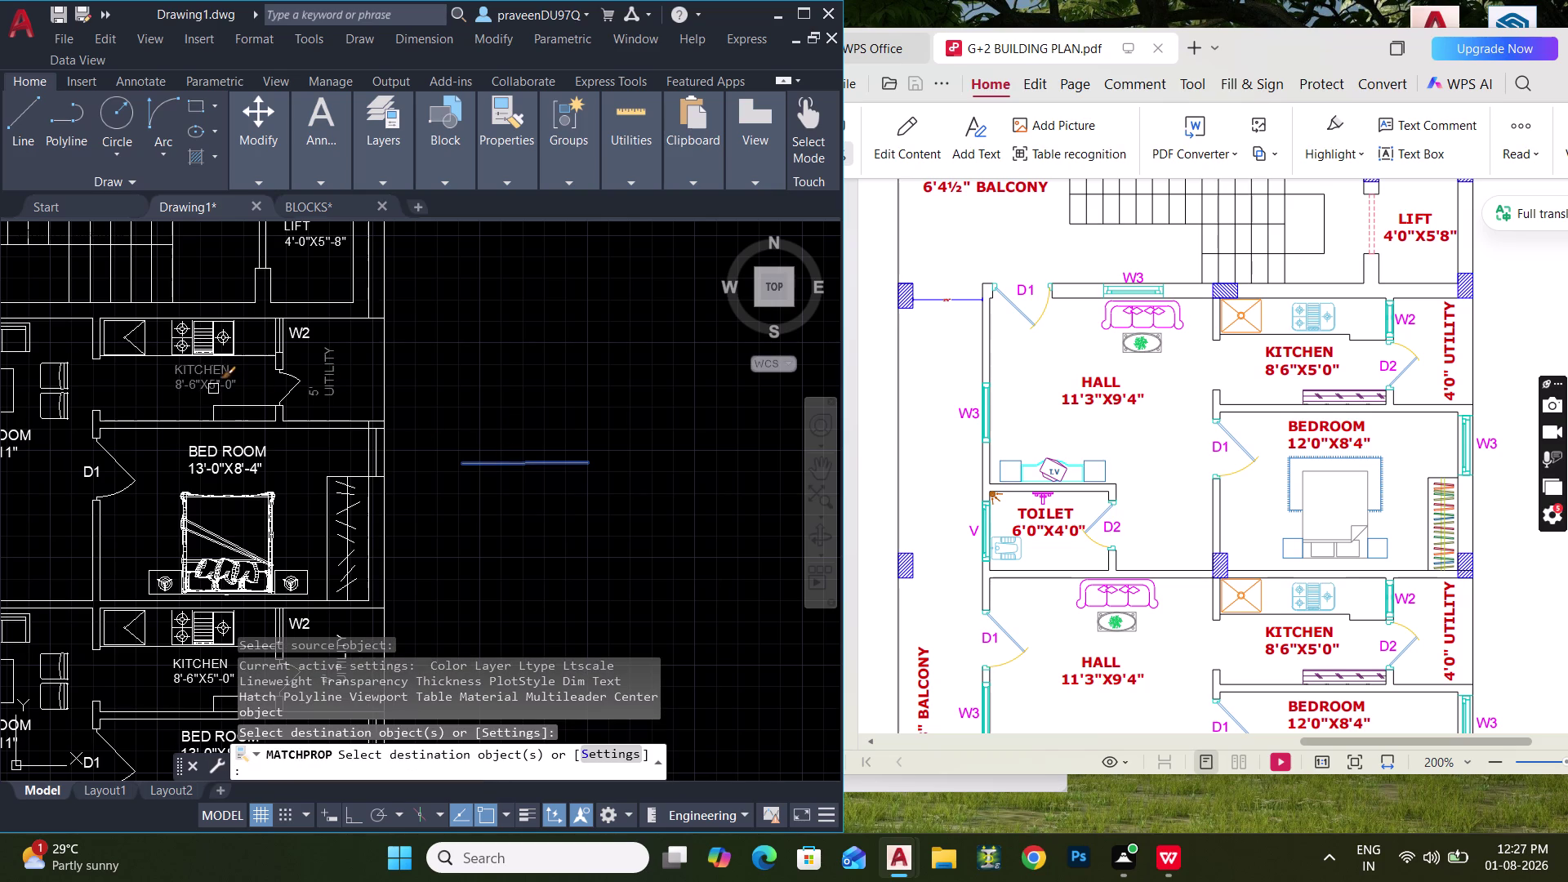
key(Escape)
key(Escape)
Turn the TEXT layer off and back on from the Layers panel.
click(371, 158)
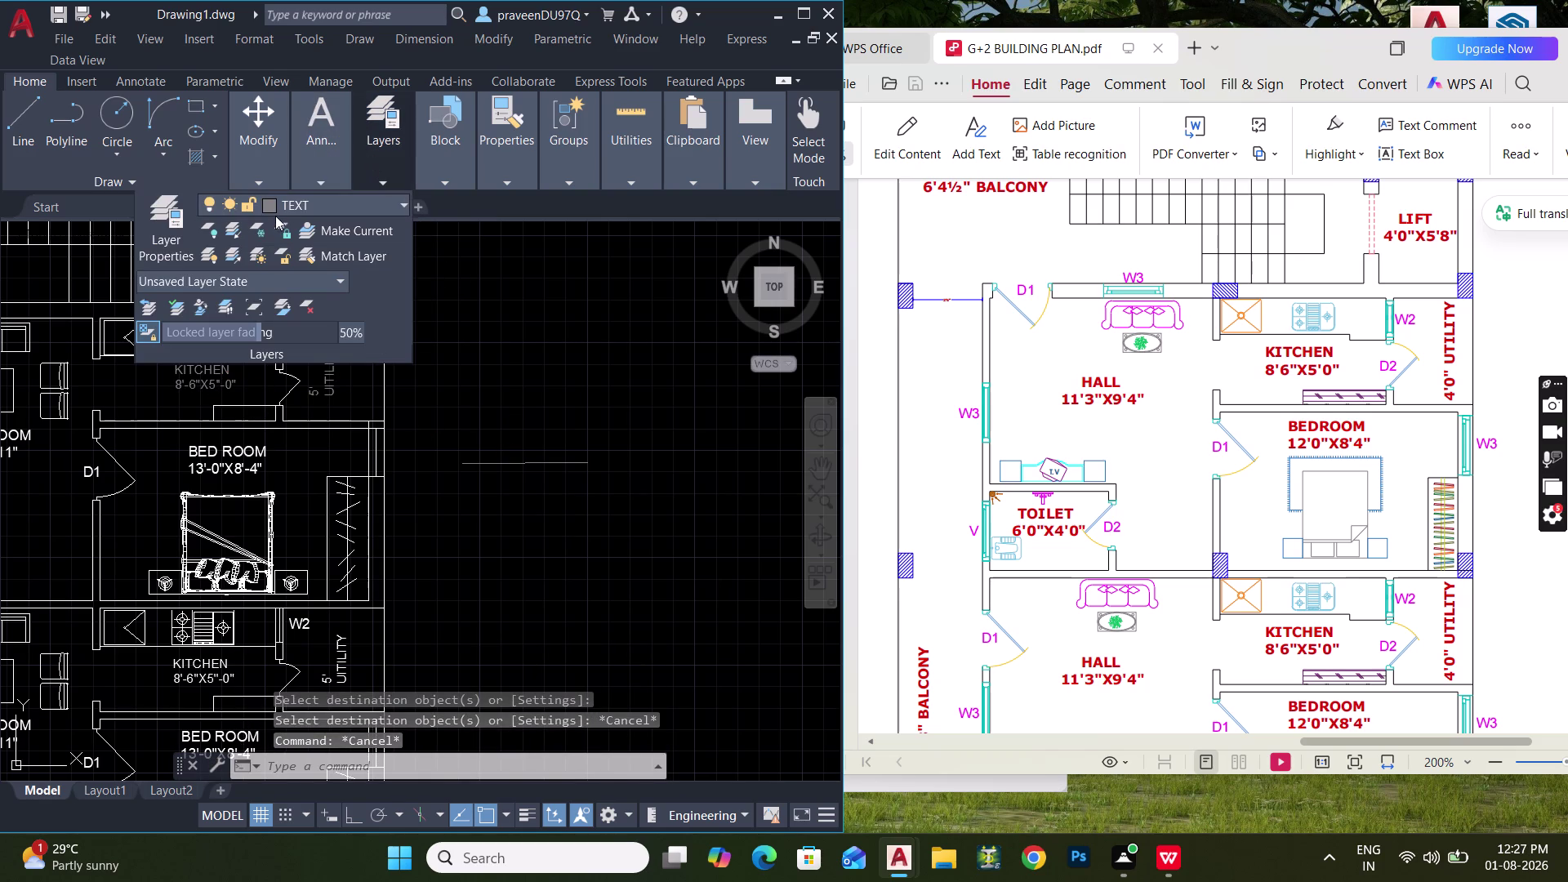
click(307, 207)
click(201, 350)
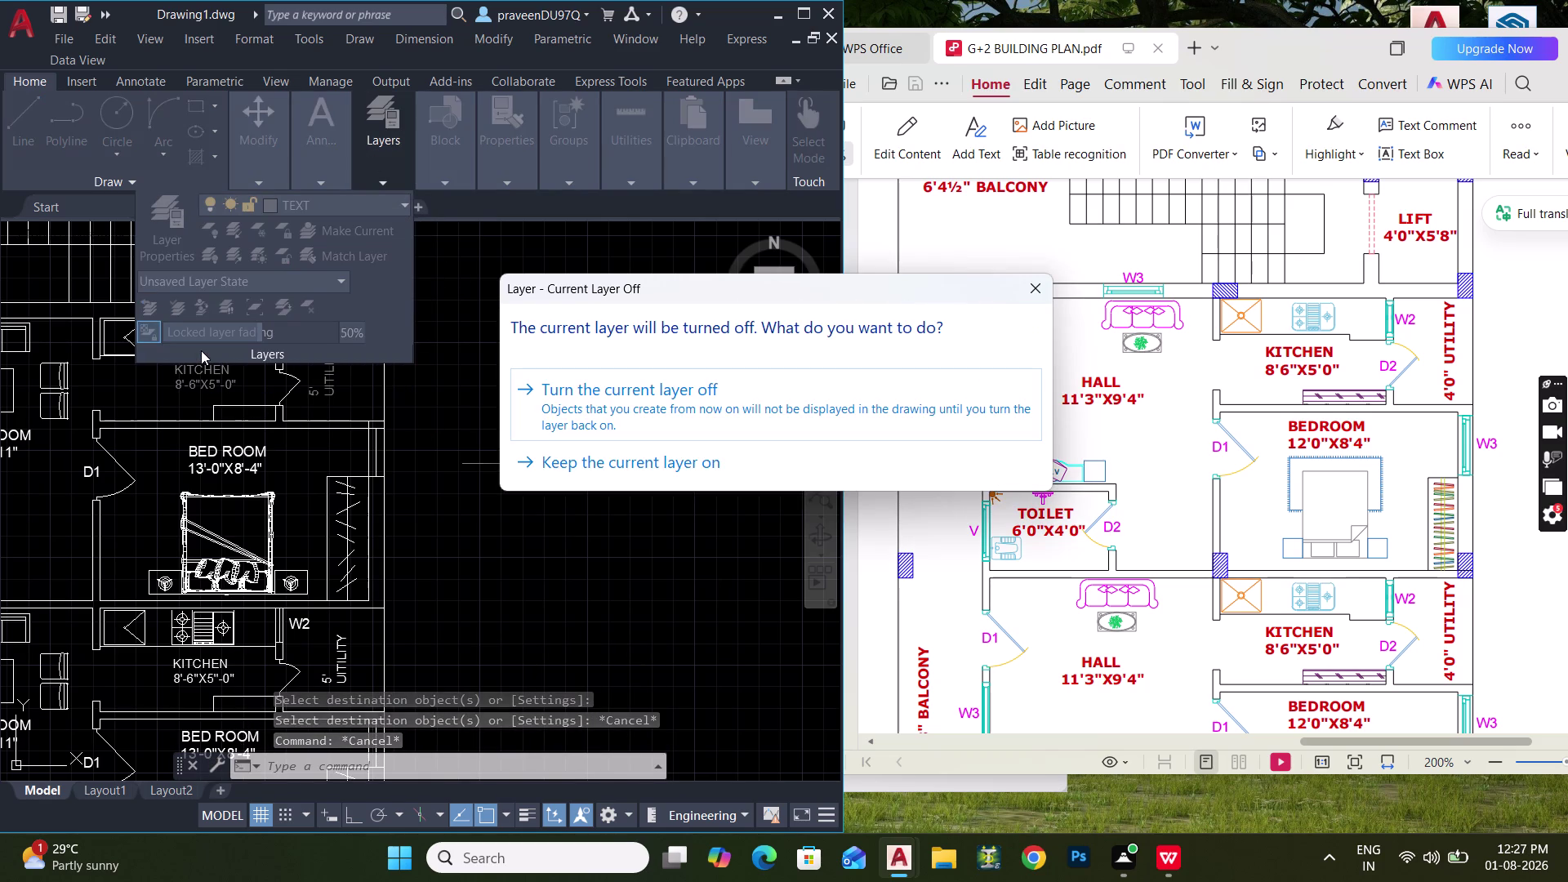
click(738, 408)
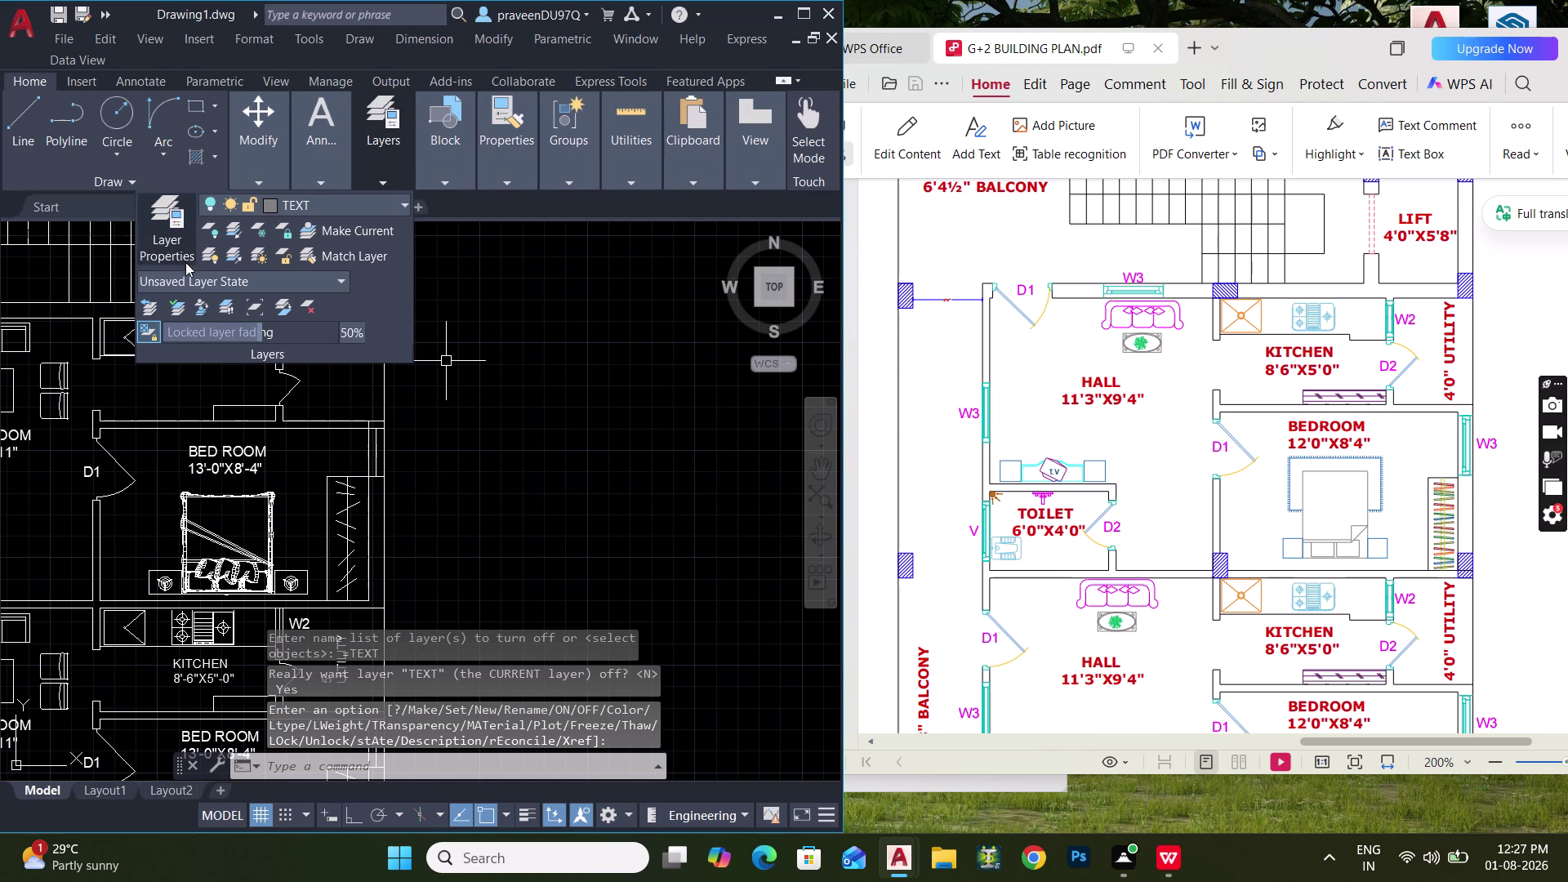
click(223, 204)
click(201, 354)
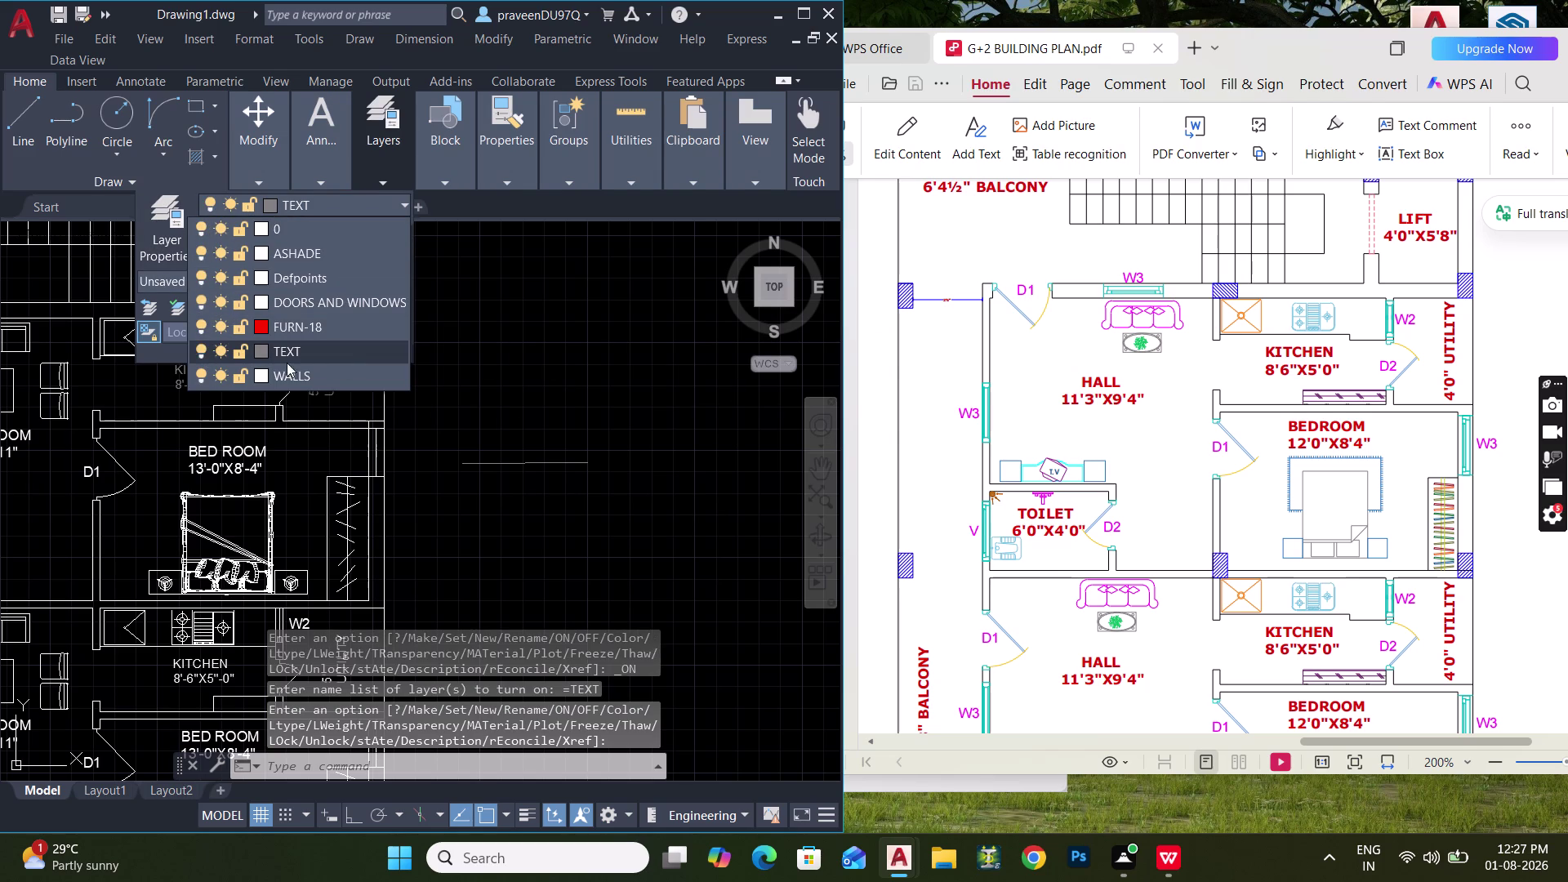
key(Escape)
key(Escape)
key(Escape)
middle_drag(468, 378, 549, 370)
scroll(up, 3)
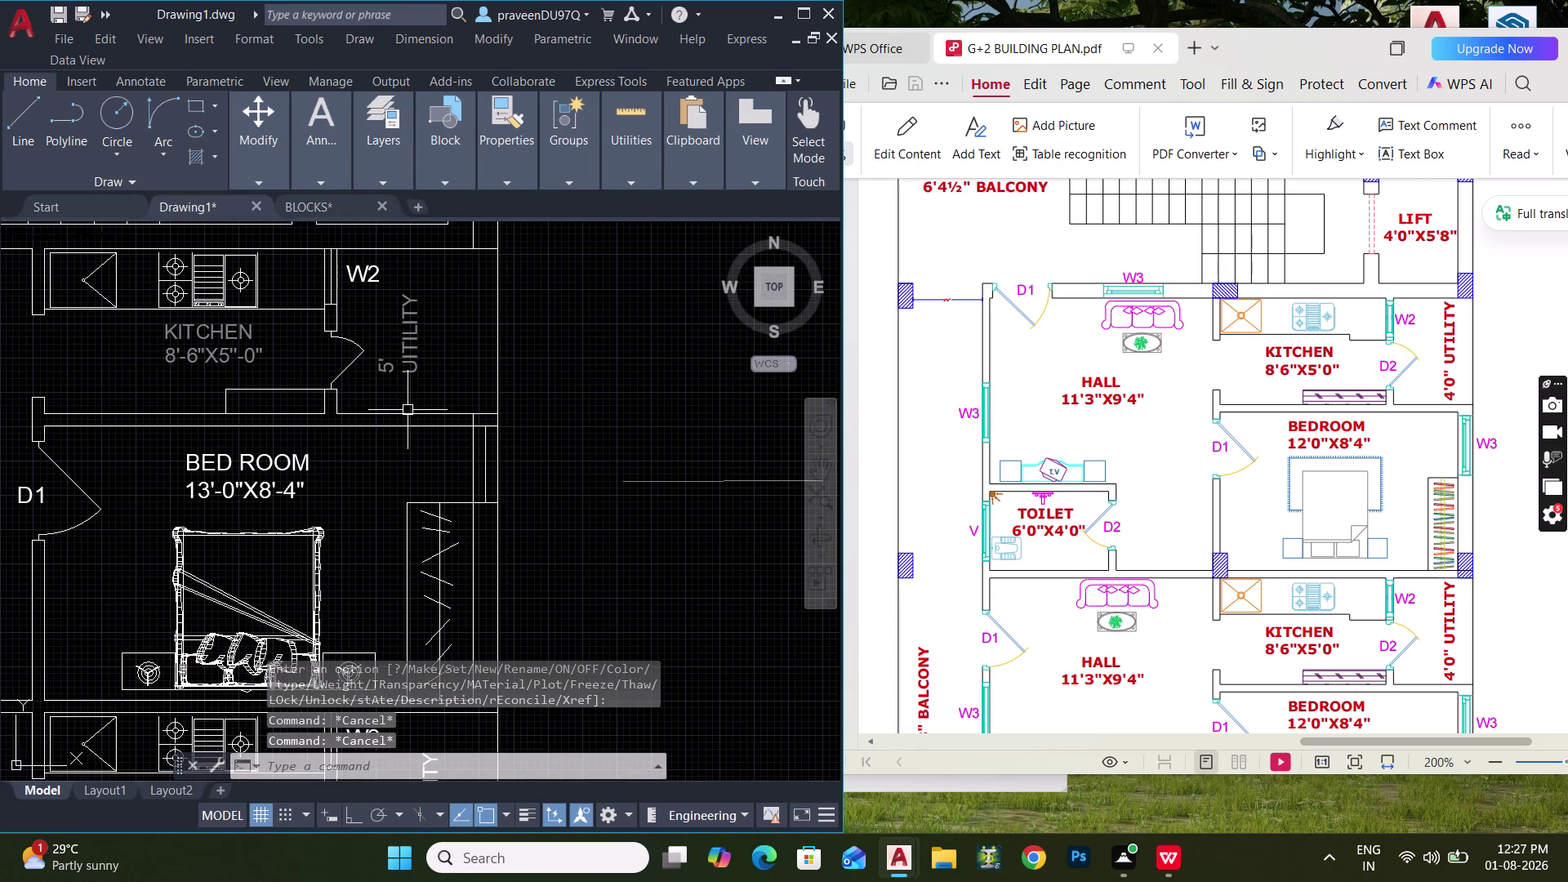
middle_drag(409, 409, 468, 412)
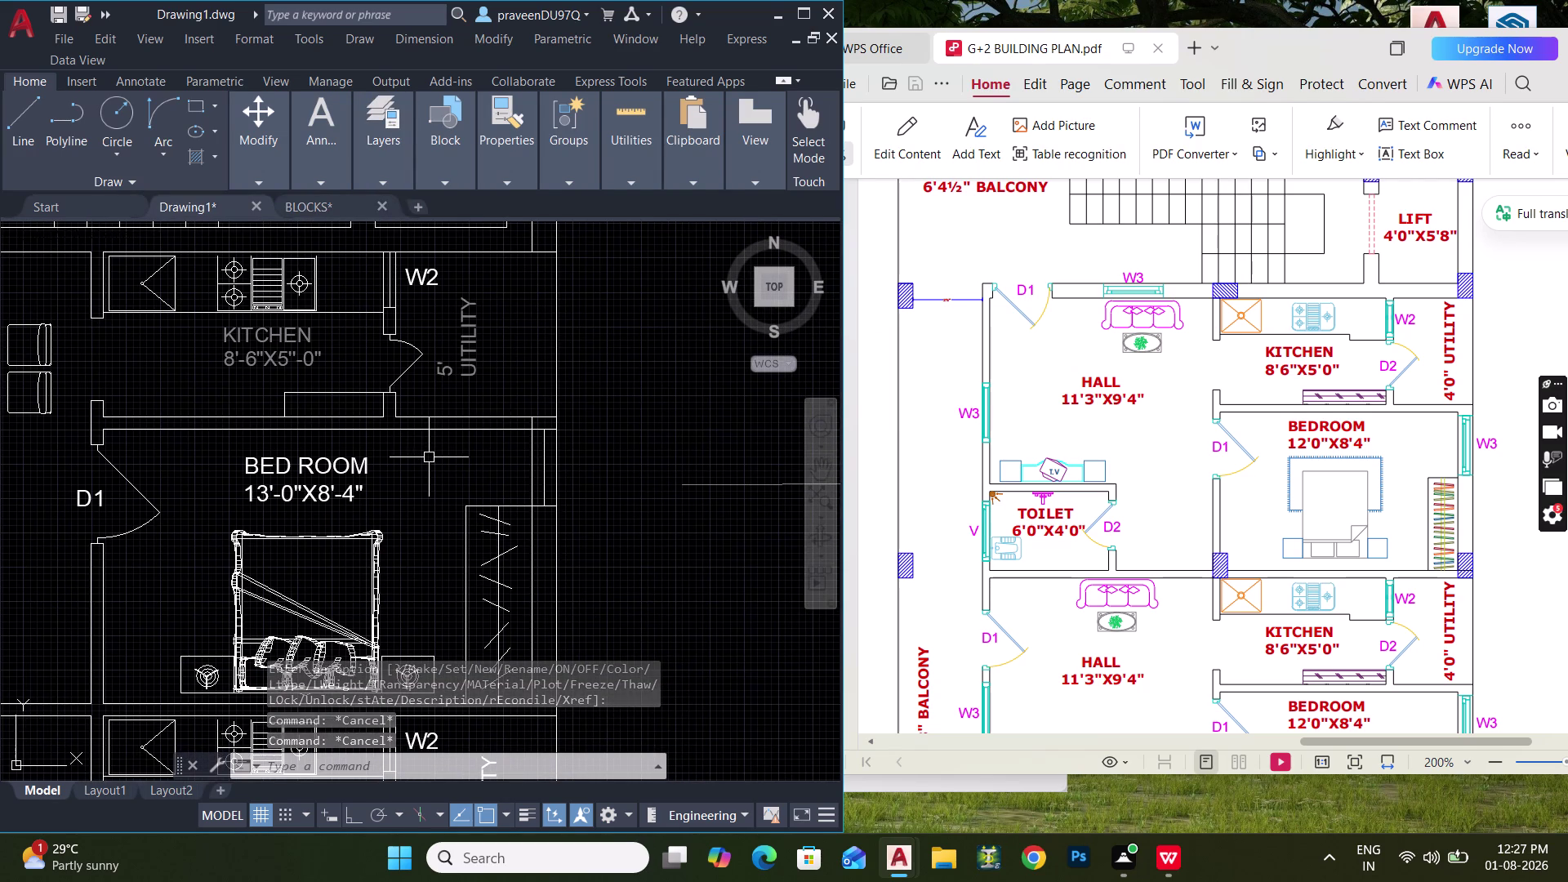
scroll(down, 3)
middle_drag(403, 440, 504, 402)
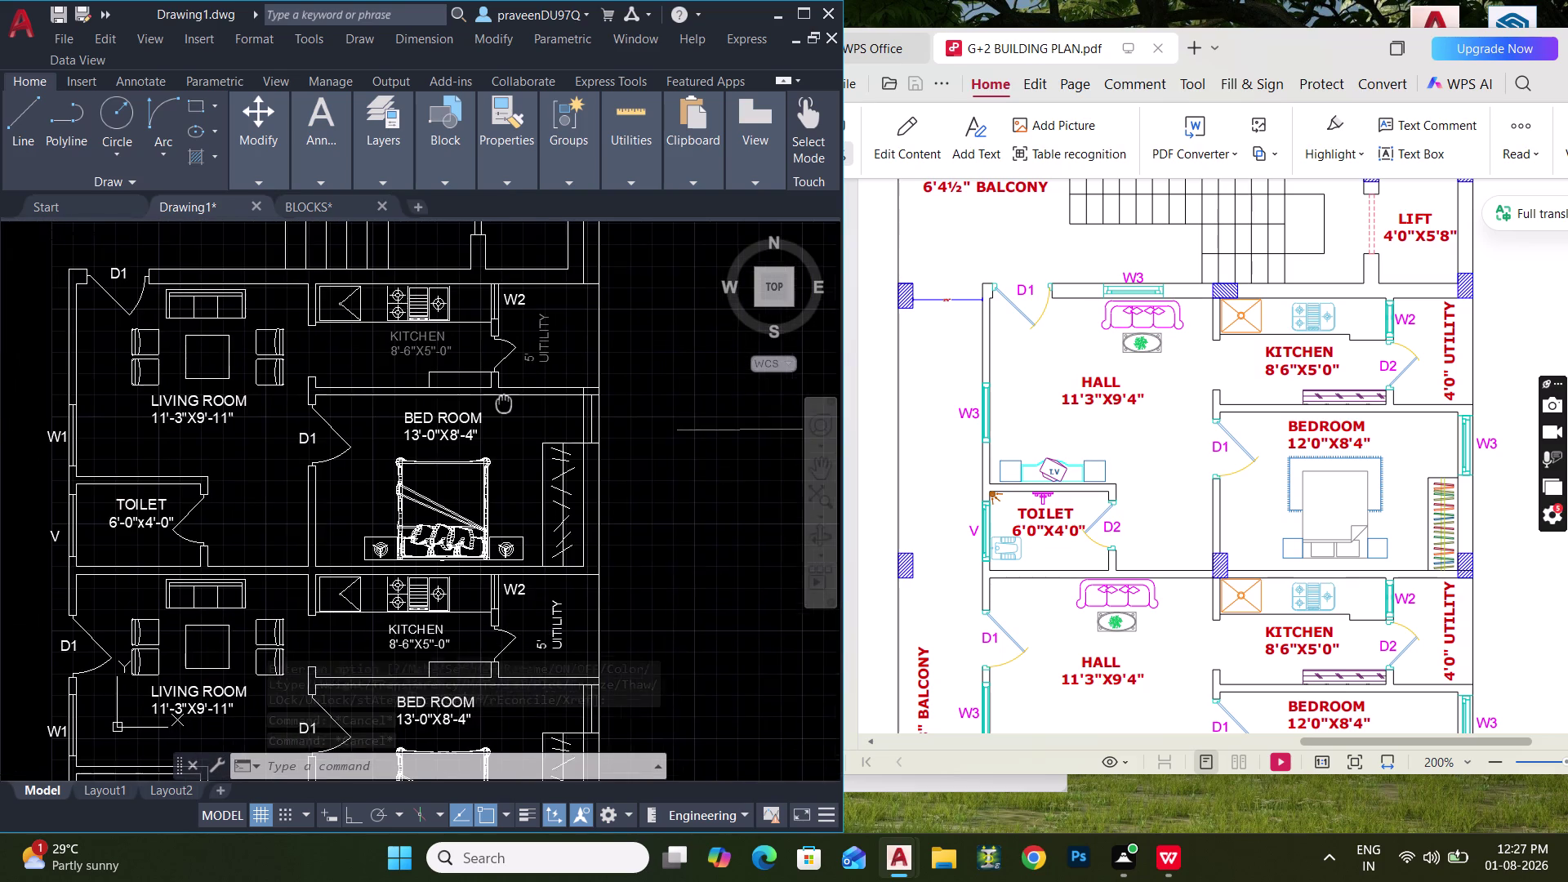
middle_drag(504, 402, 531, 393)
middle_drag(528, 393, 472, 410)
Match the KITCHEN label's style onto the BED ROOM, LIVING ROOM and TOILET labels.
text(MA)
key(space)
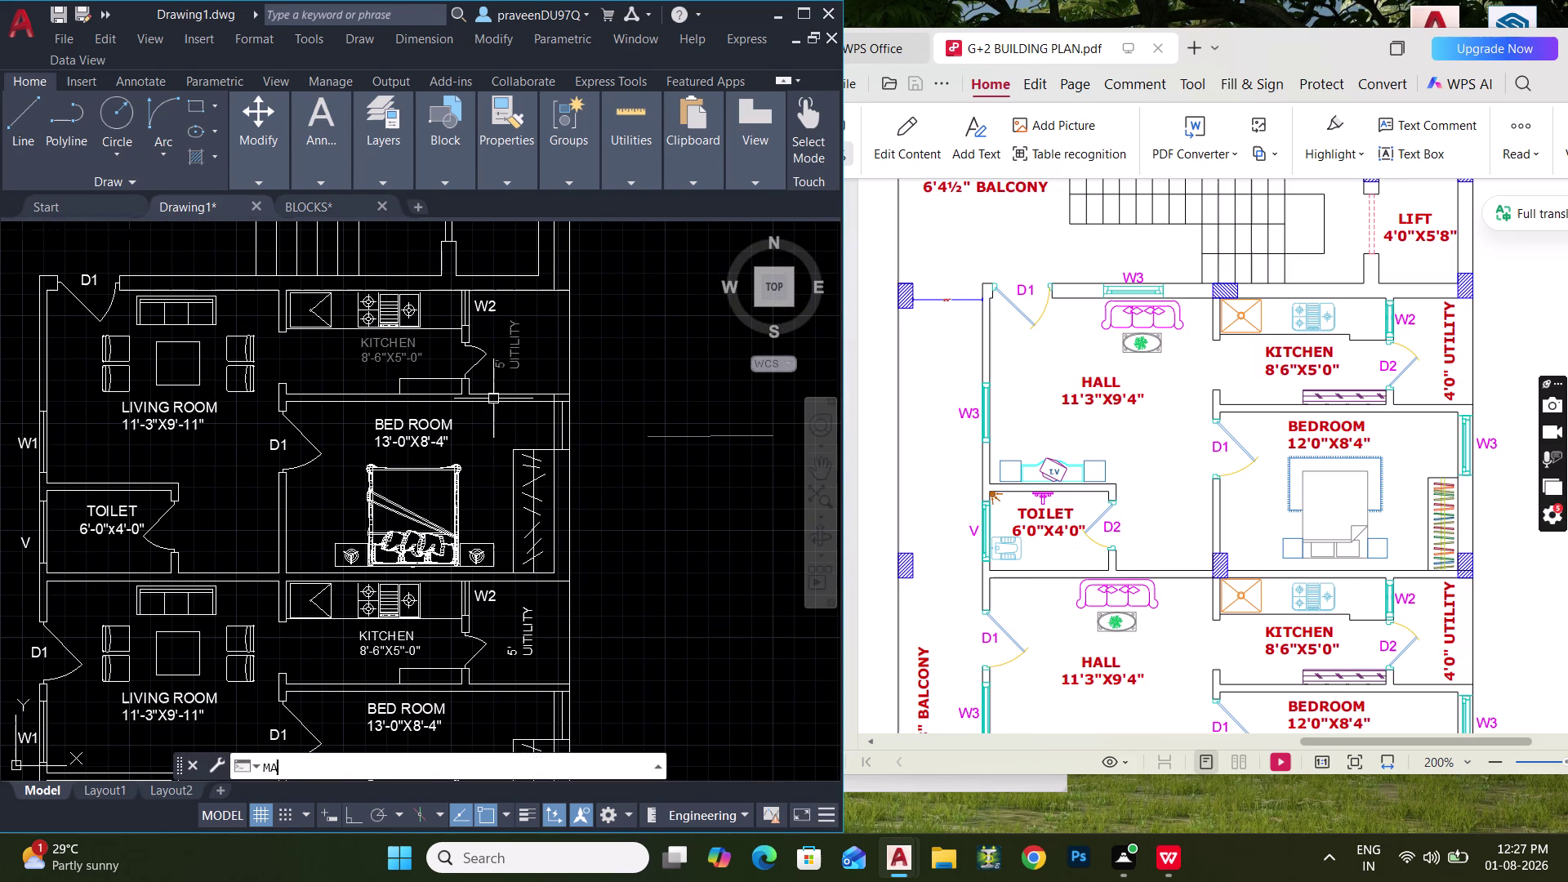
click(377, 359)
click(388, 437)
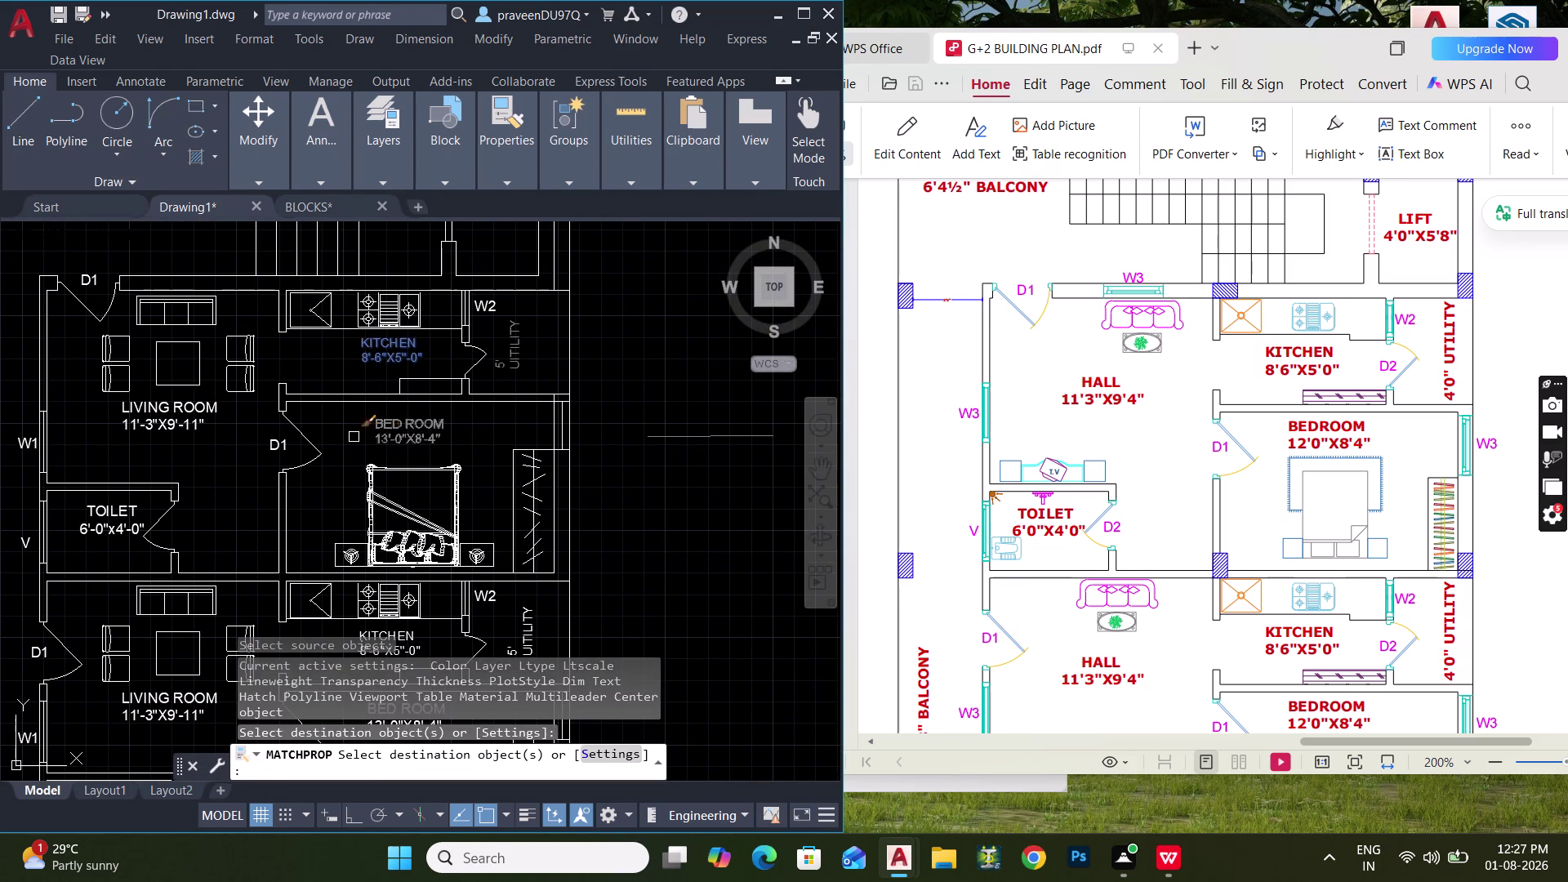
click(162, 400)
middle_drag(183, 421, 227, 382)
click(146, 482)
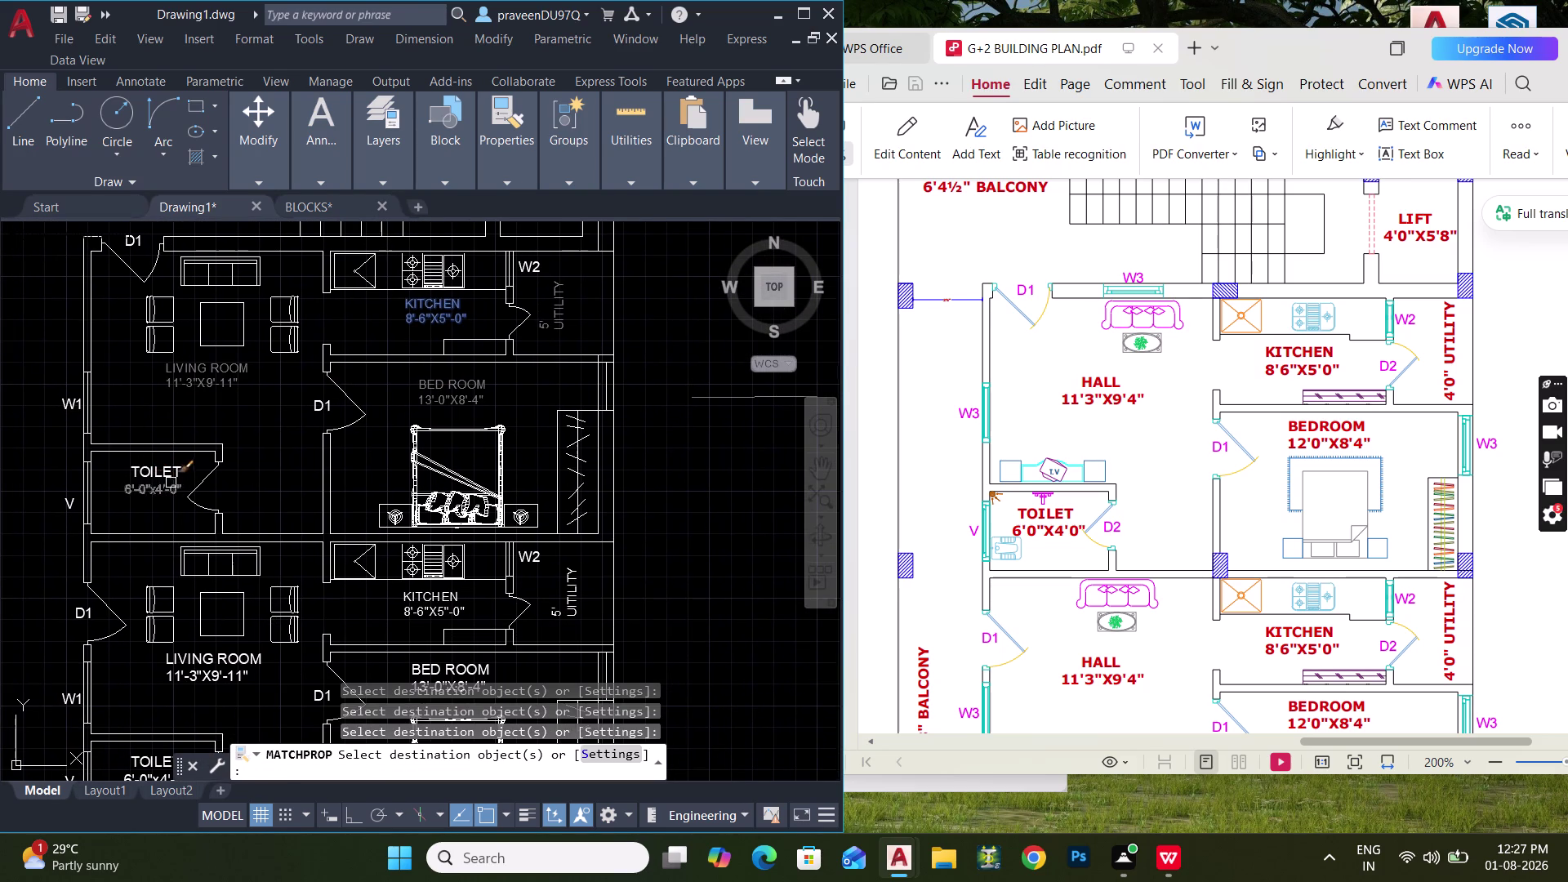
click(168, 470)
Match the style onto the next unit's LIVING ROOM, BED ROOM and UTILITY labels, undoing the last match.
middle_drag(193, 464, 200, 366)
click(217, 576)
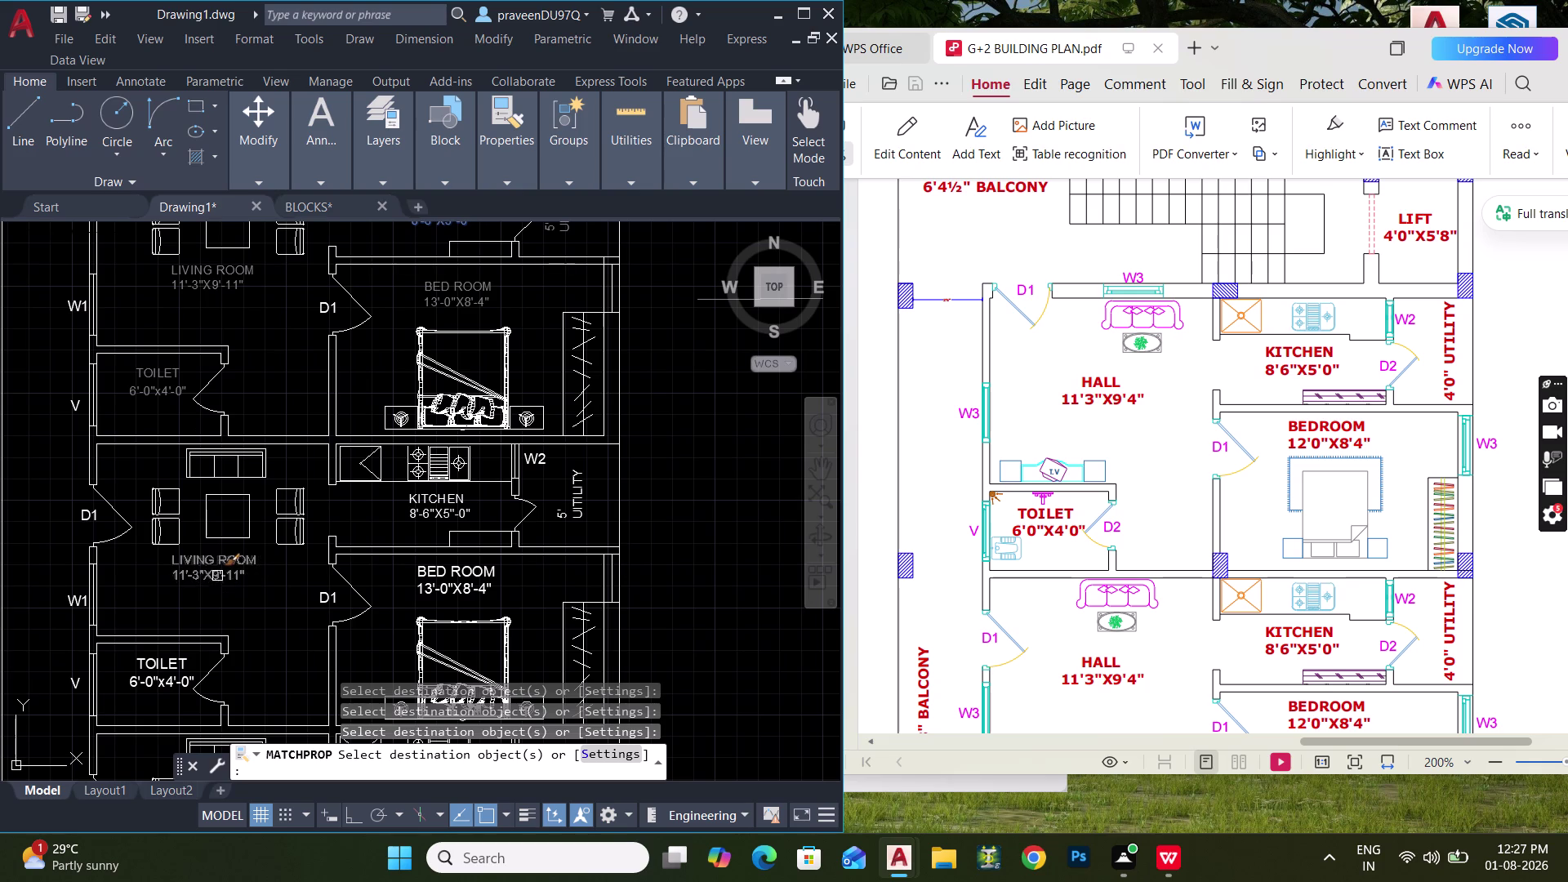
click(459, 576)
click(435, 508)
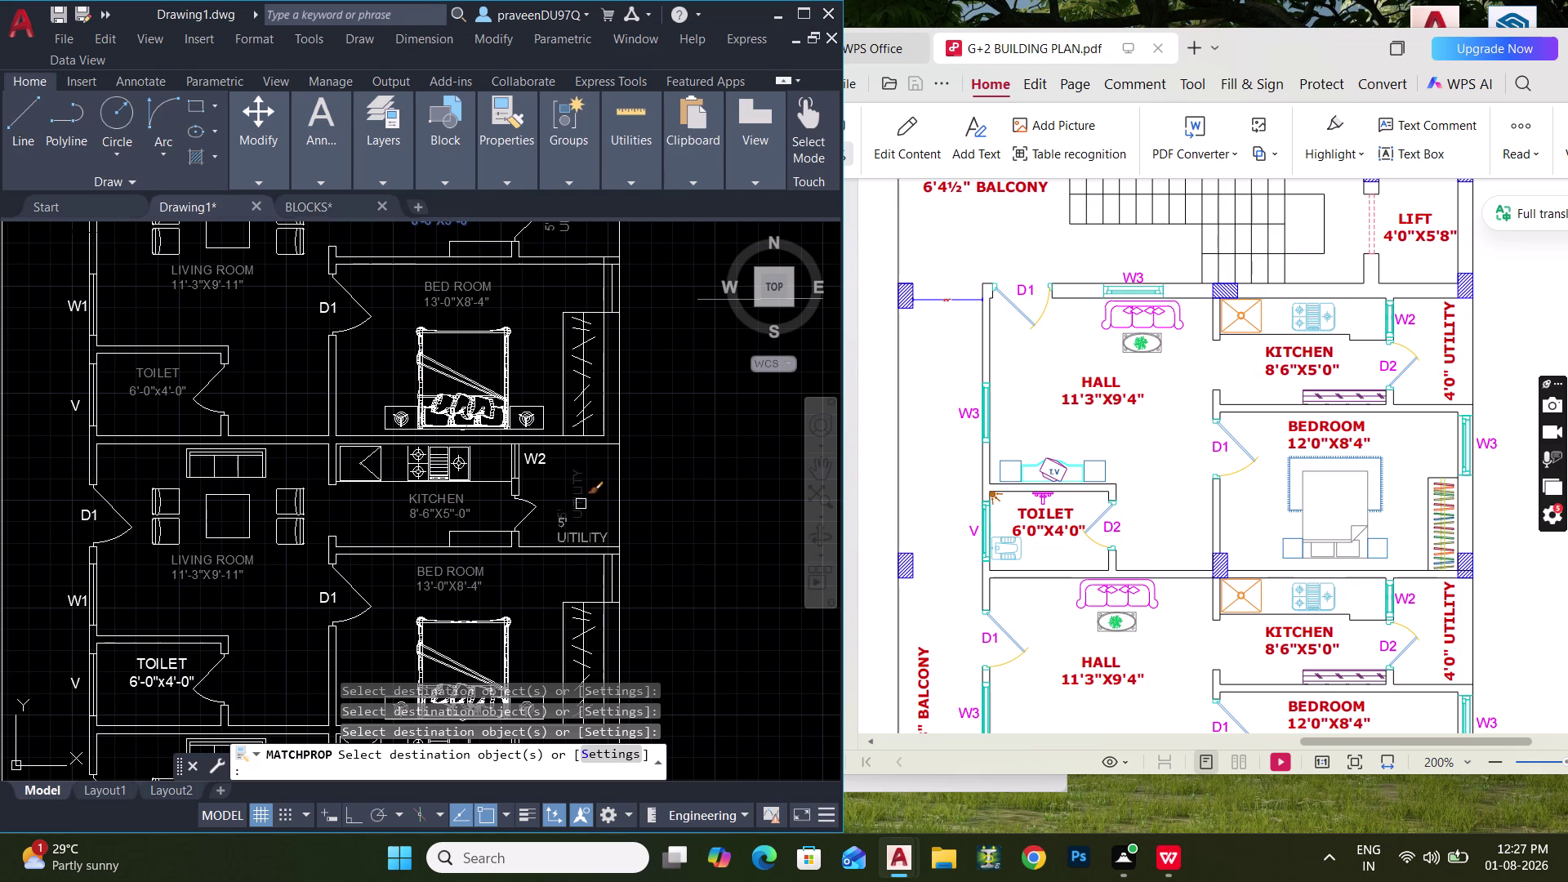
click(580, 504)
scroll(down, 3)
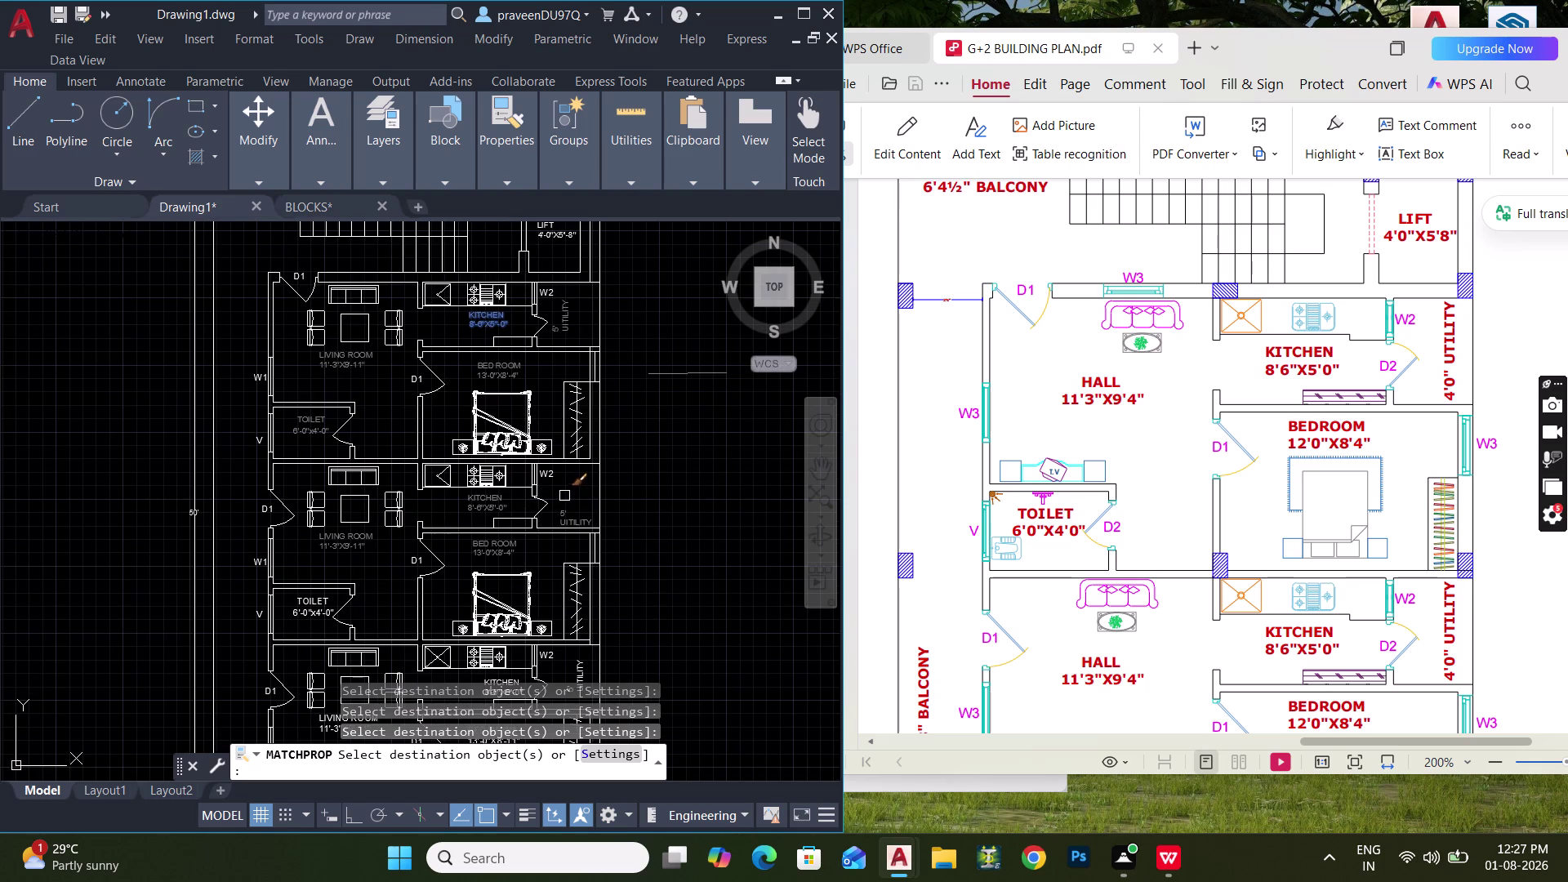
key(ctrl+z)
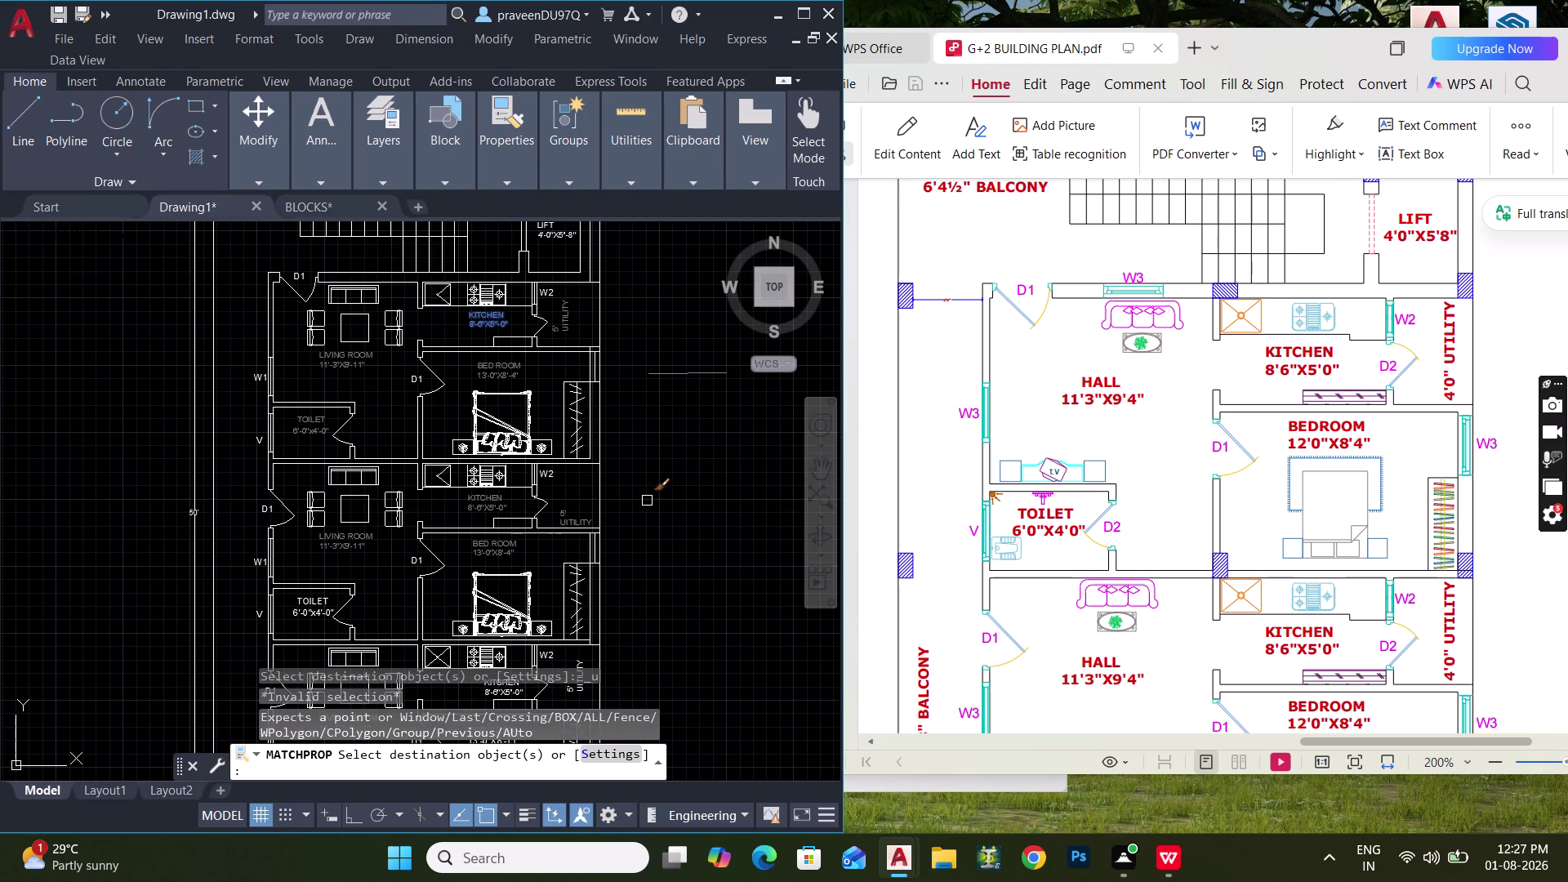
key(Escape)
Rotate the UTILITY label at a right angle with ortho mode on.
click(569, 520)
middle_drag(601, 512, 598, 512)
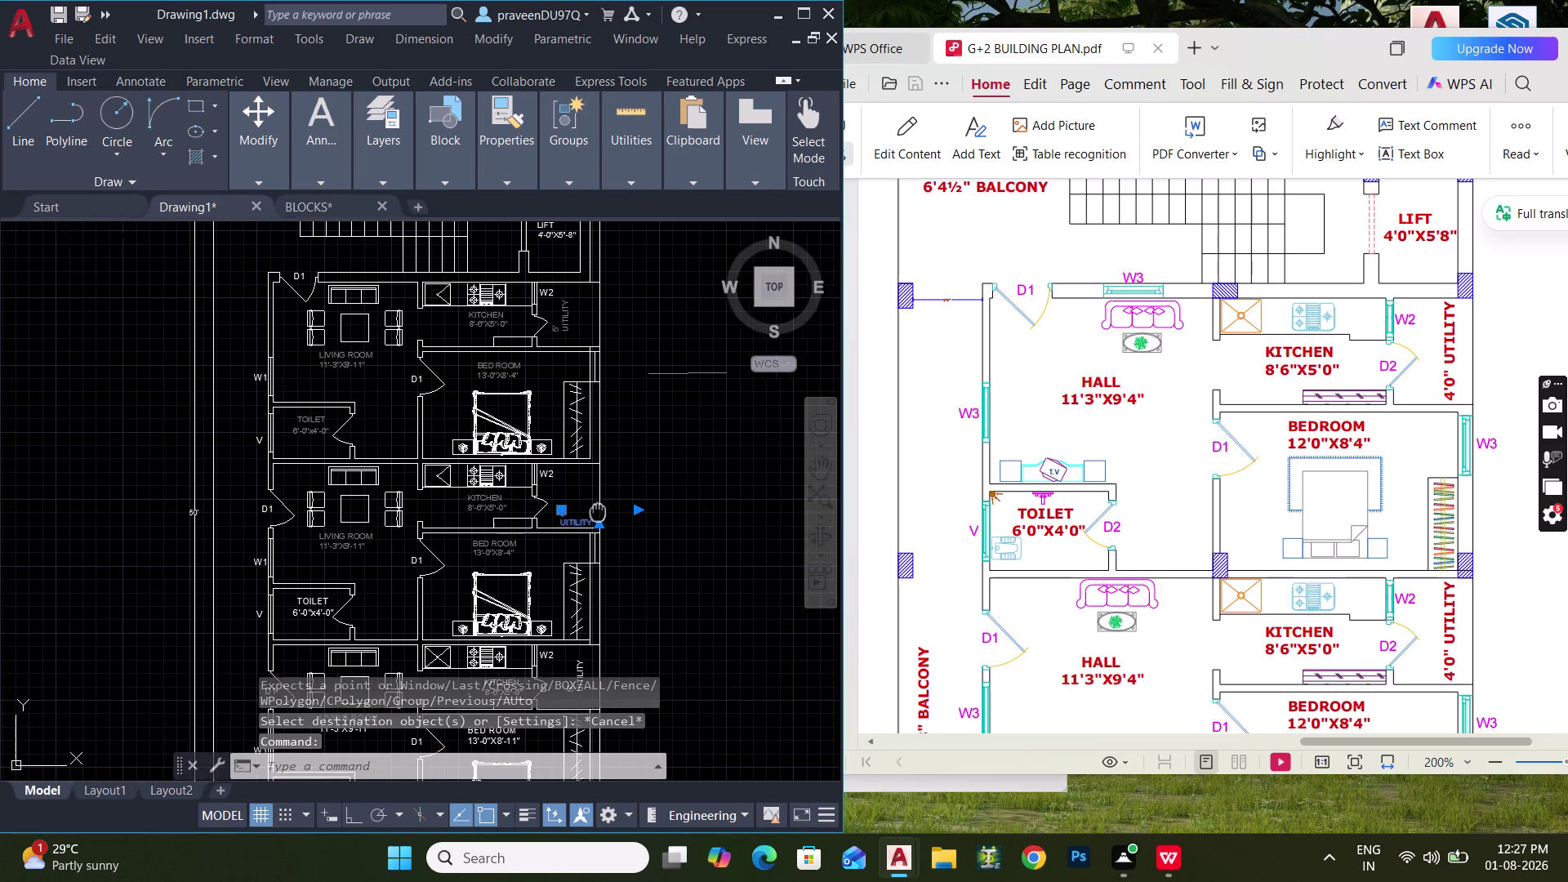
middle_drag(598, 512, 557, 514)
key(r)
key(o)
key(space)
scroll(up, 3)
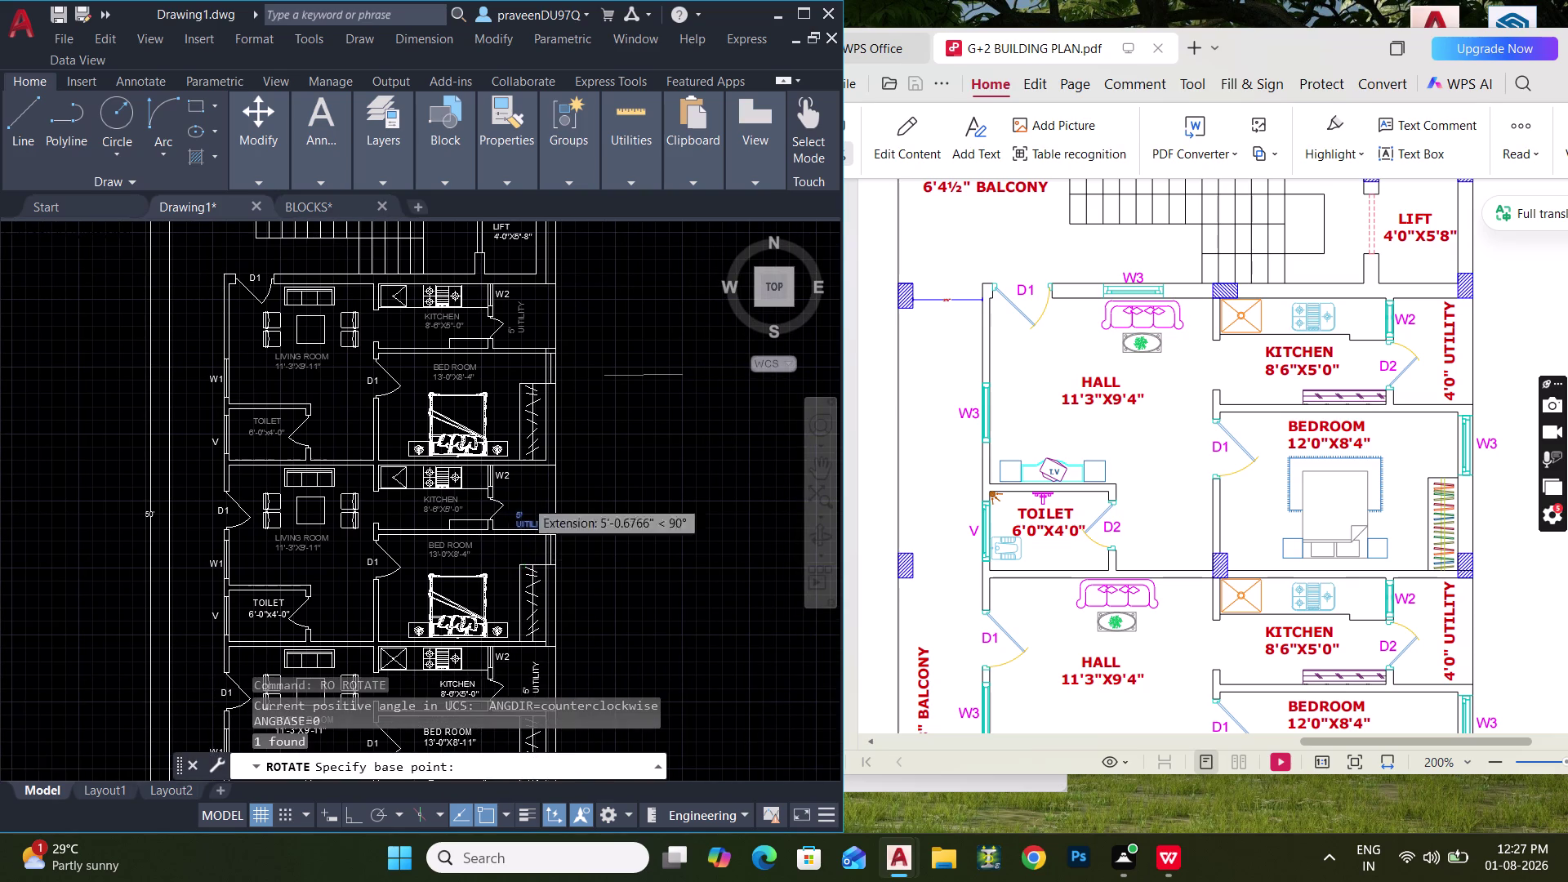
scroll(up, 3)
click(524, 522)
key(ctrl+l)
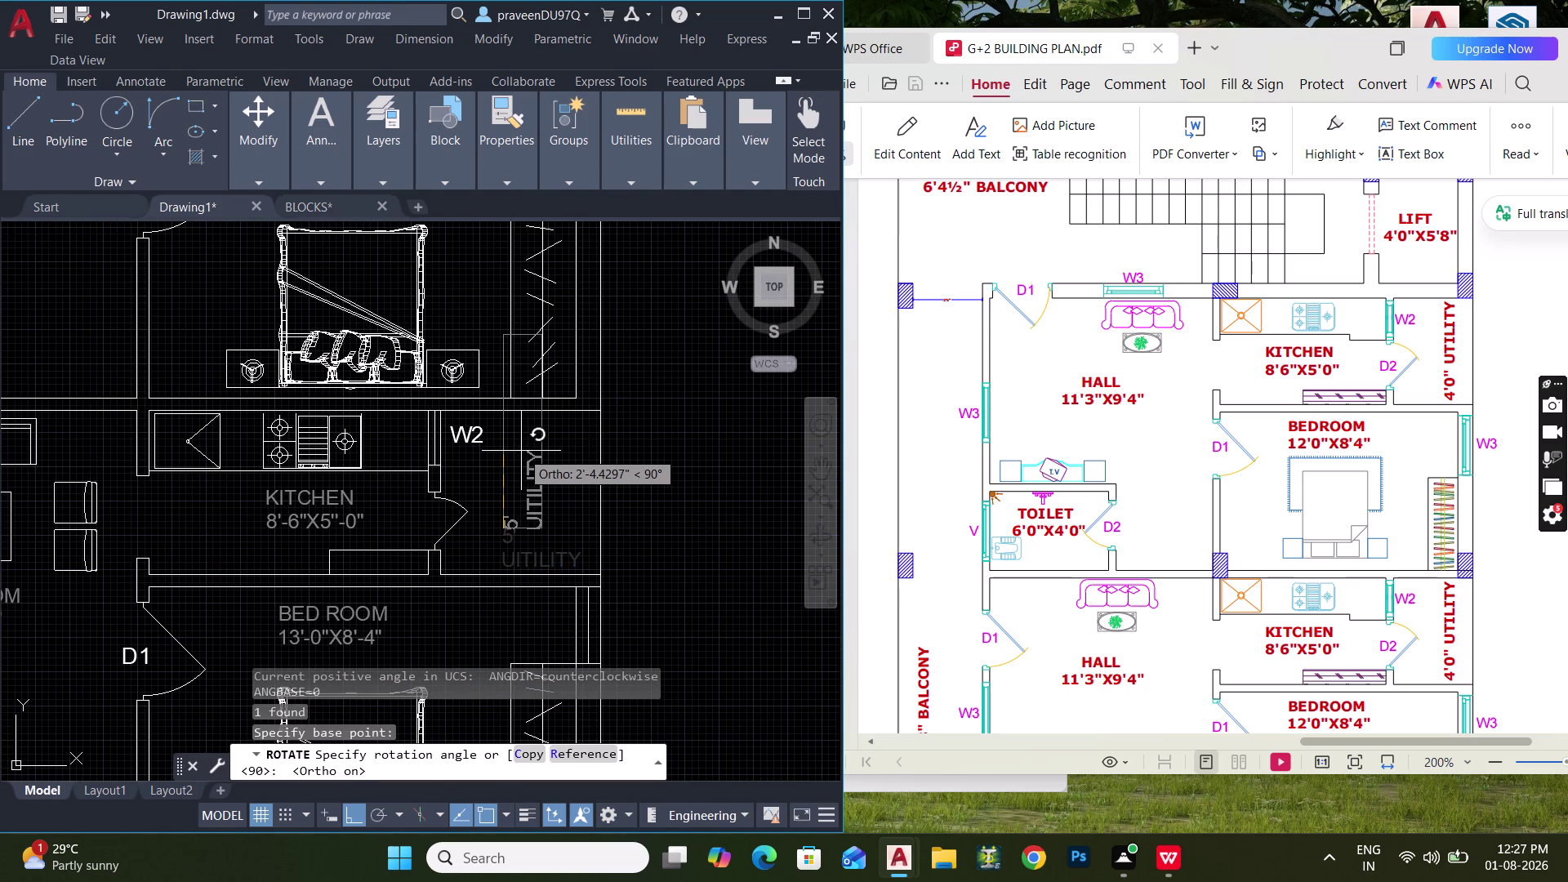
click(519, 440)
scroll(down, 3)
middle_drag(651, 527, 646, 483)
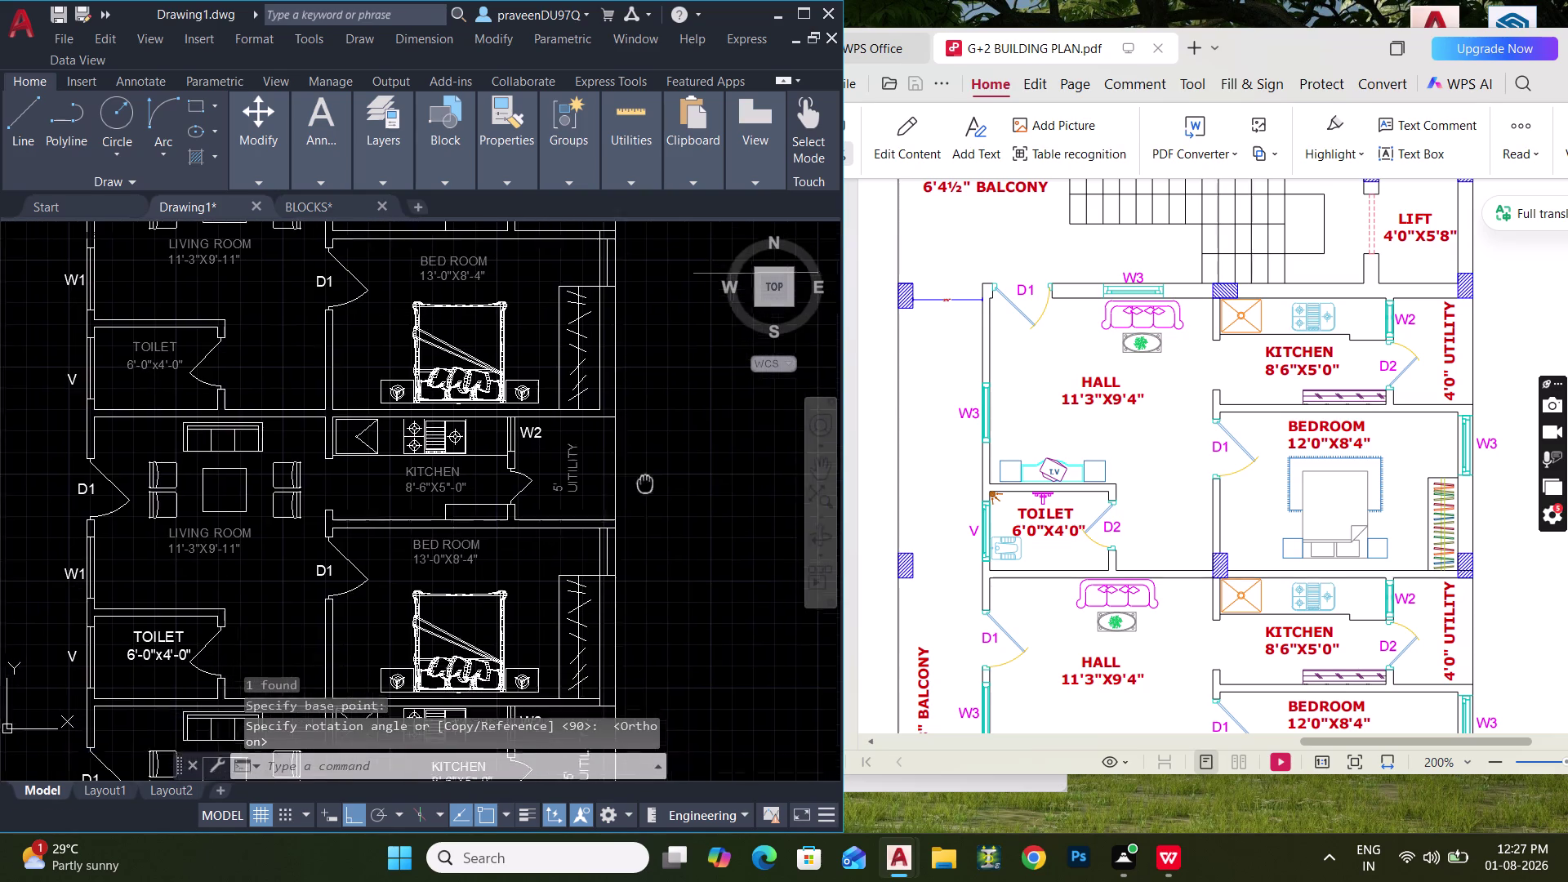
middle_drag(645, 484, 666, 435)
middle_drag(578, 540, 640, 446)
middle_drag(604, 512, 617, 479)
Match a small bedroom label's style onto another label and a living room label.
text(MA)
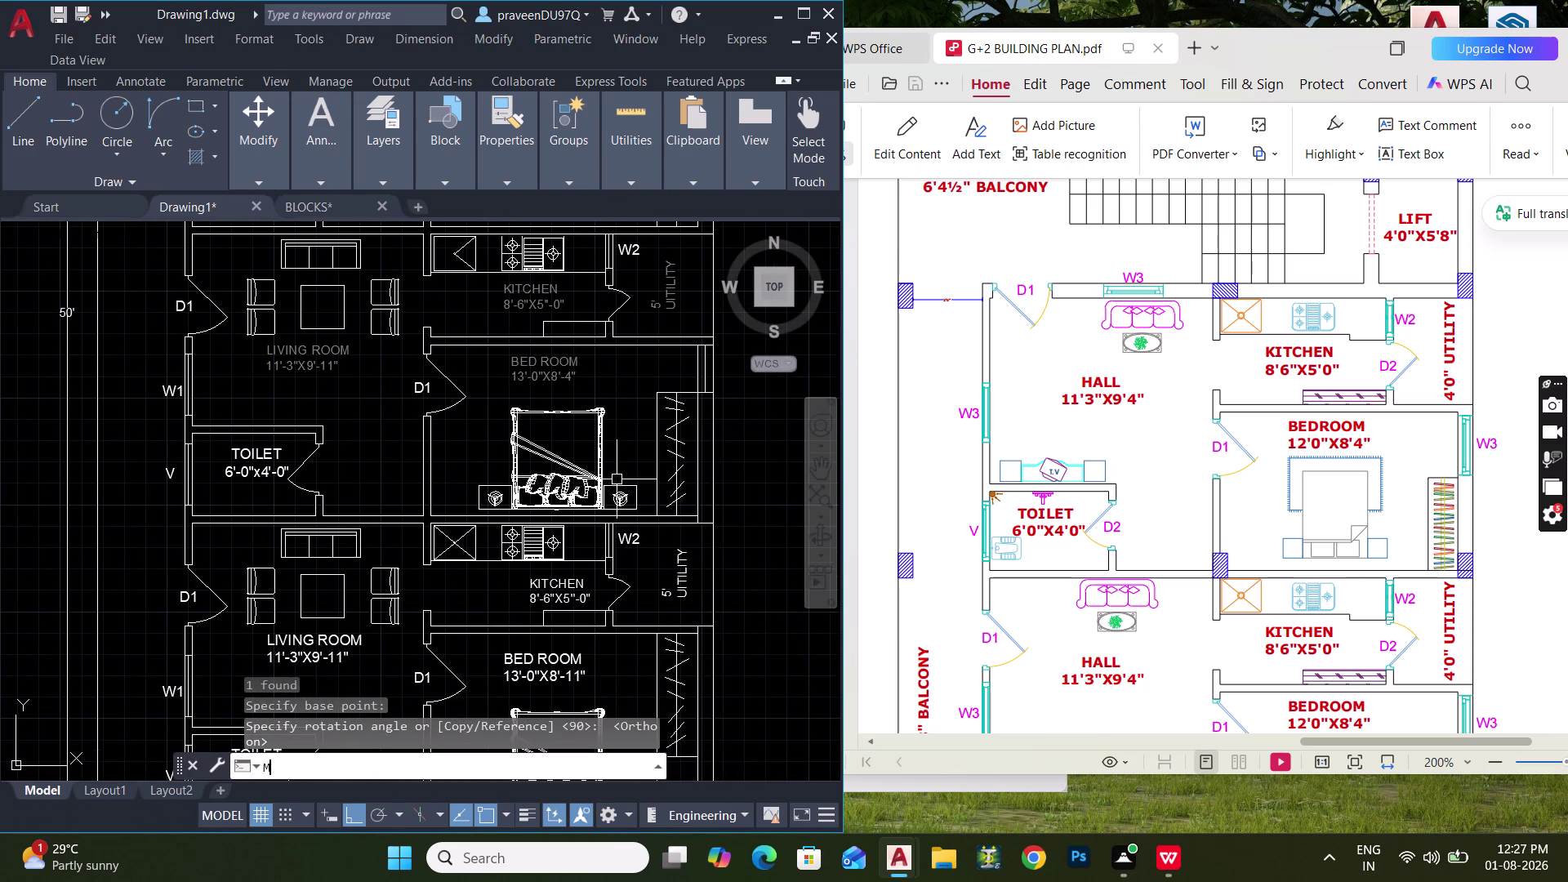
key(space)
click(535, 376)
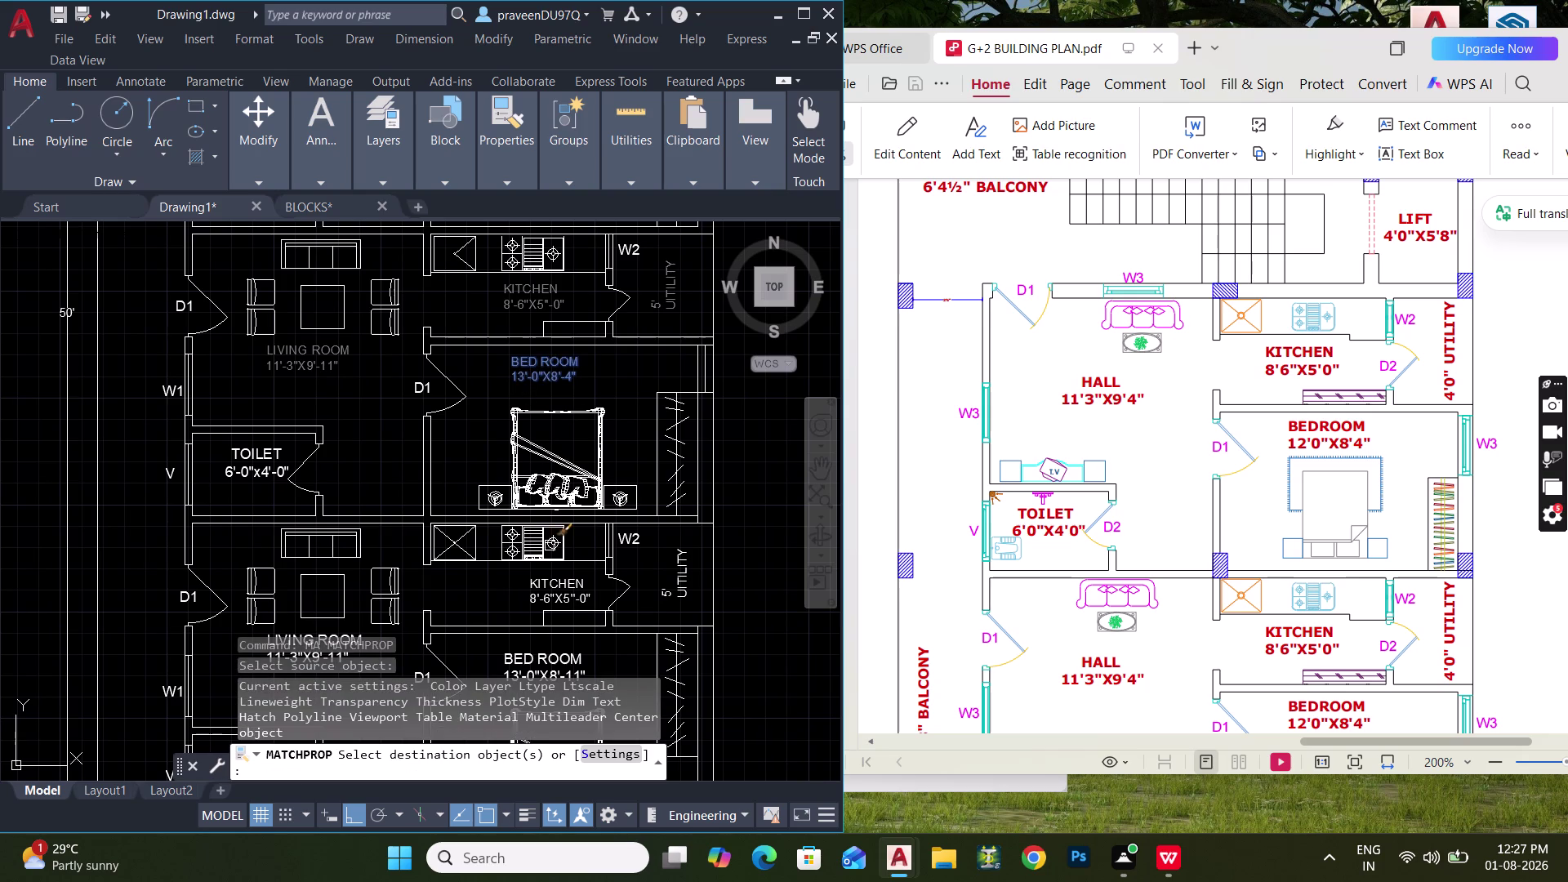
click(557, 589)
middle_drag(551, 572, 535, 376)
click(519, 478)
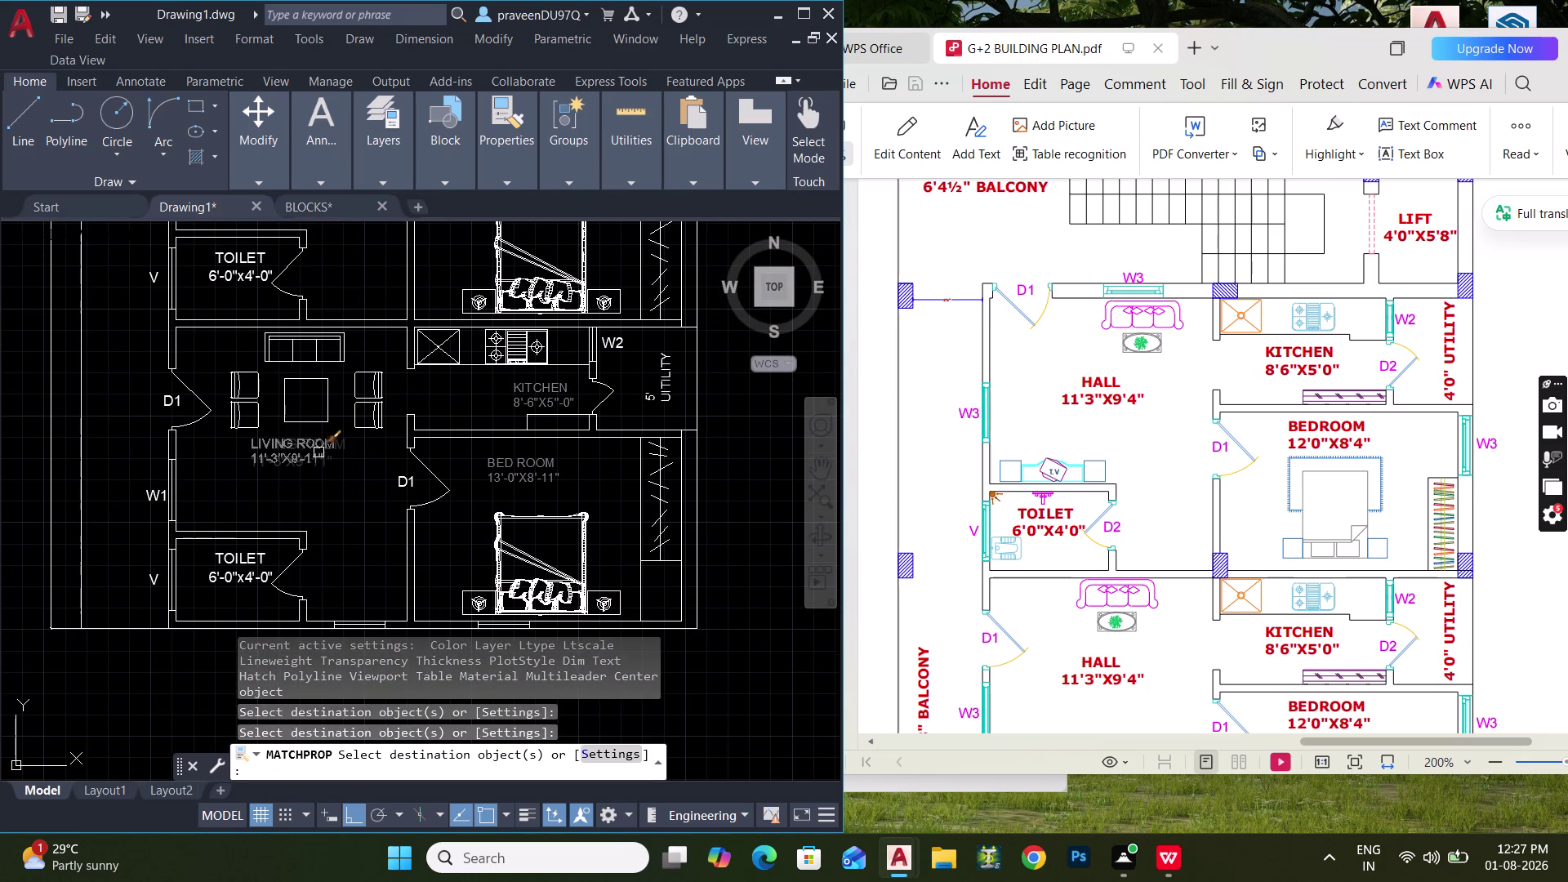
Apply the small label style to the remaining room labels and the lower bedroom label.
click(308, 453)
click(224, 574)
click(227, 561)
scroll(down, 3)
middle_drag(380, 504, 393, 721)
middle_drag(348, 486, 350, 586)
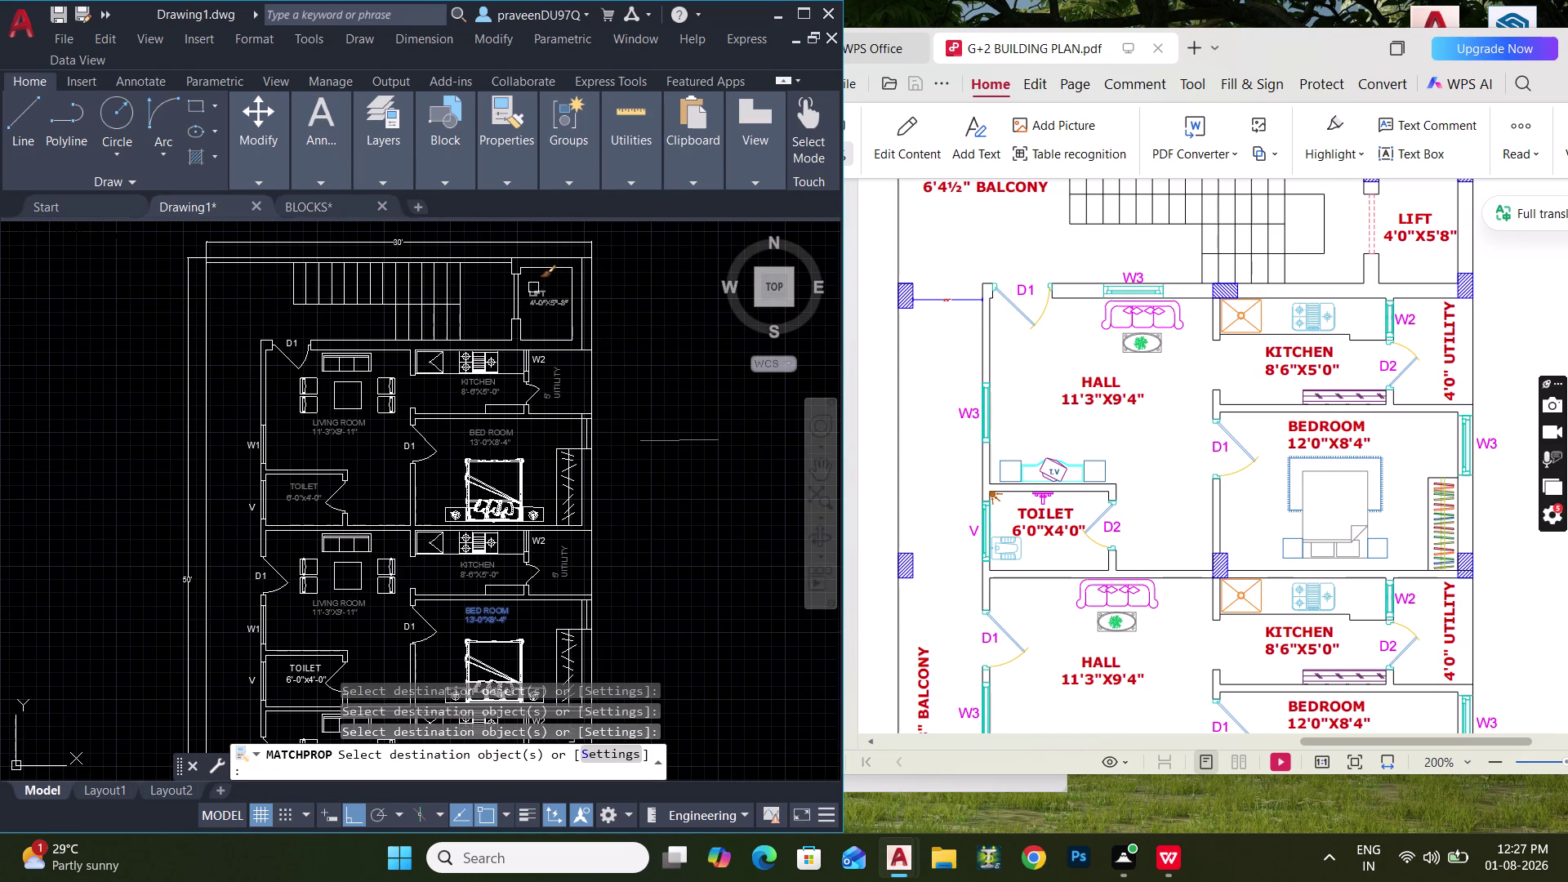
click(533, 287)
key(Escape)
key(Escape)
middle_drag(504, 469, 522, 328)
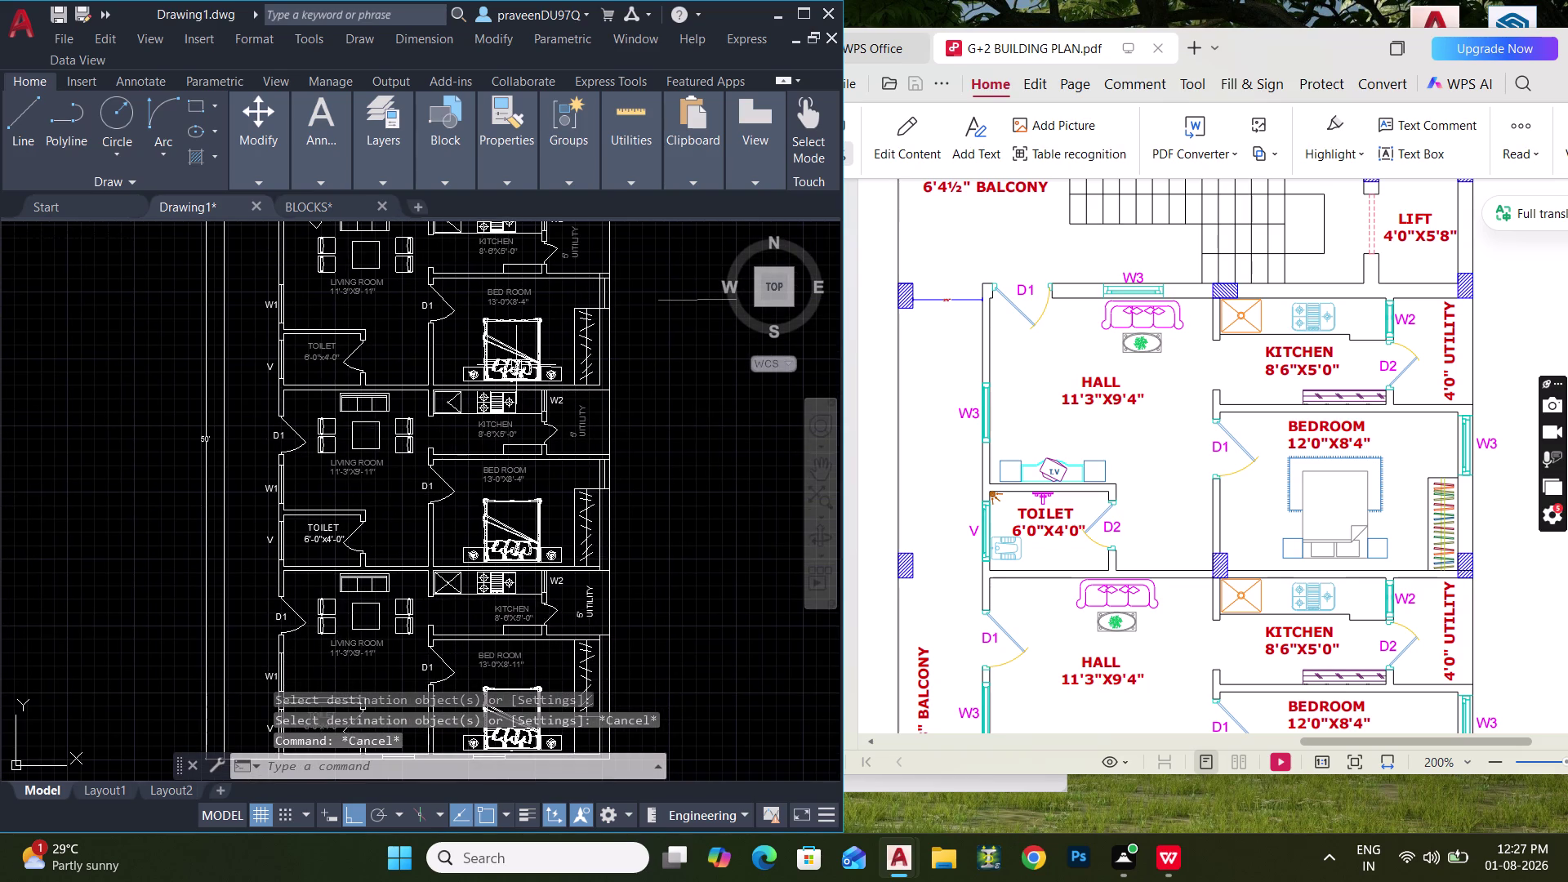
scroll(up, 3)
middle_drag(516, 375, 506, 442)
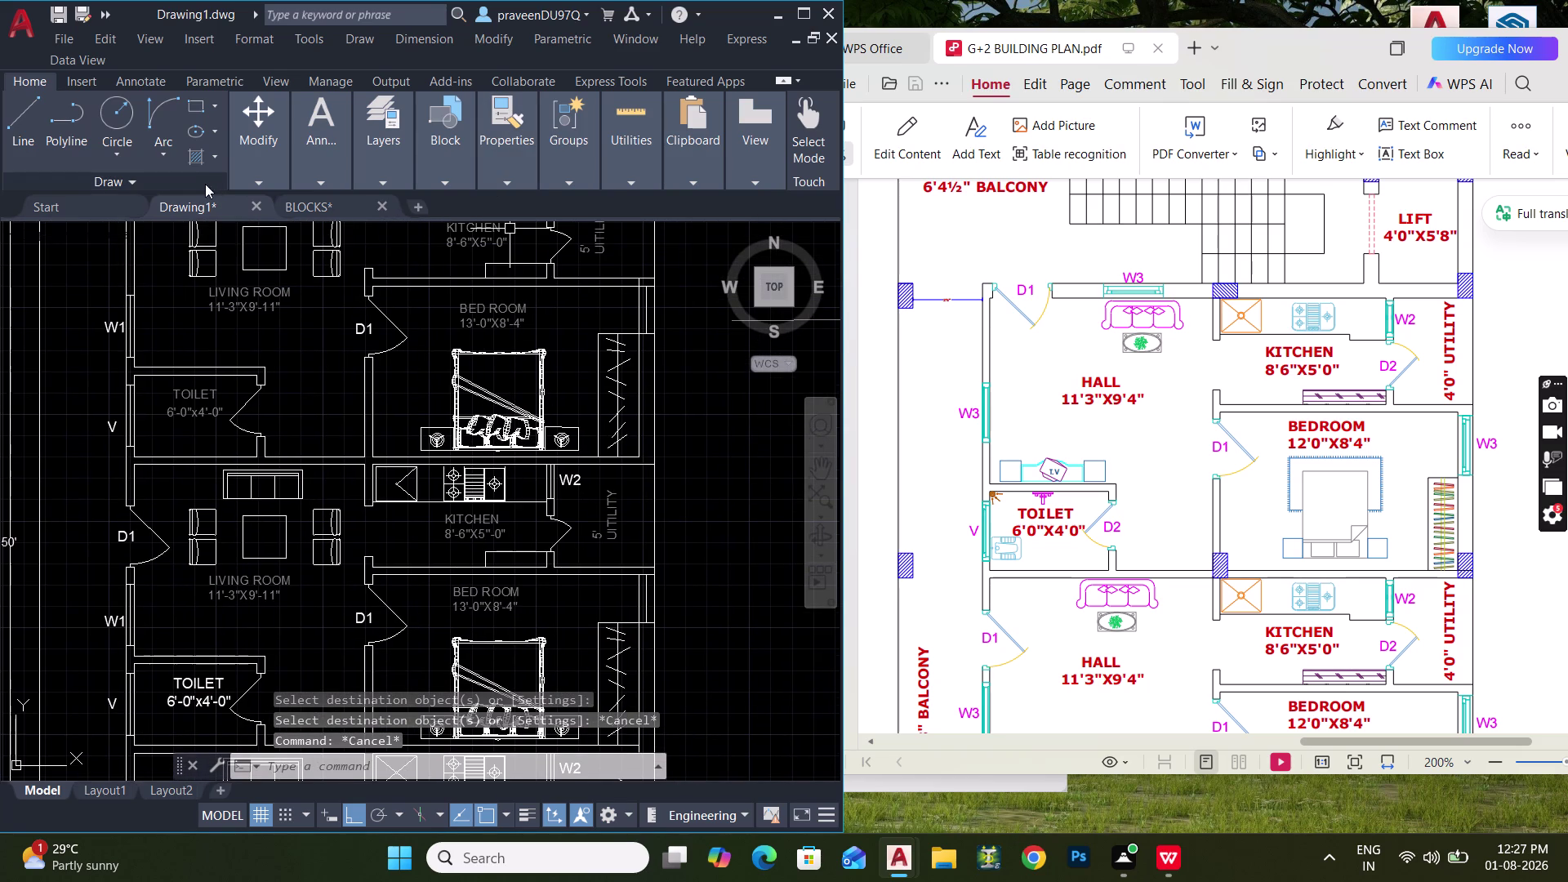
click(394, 137)
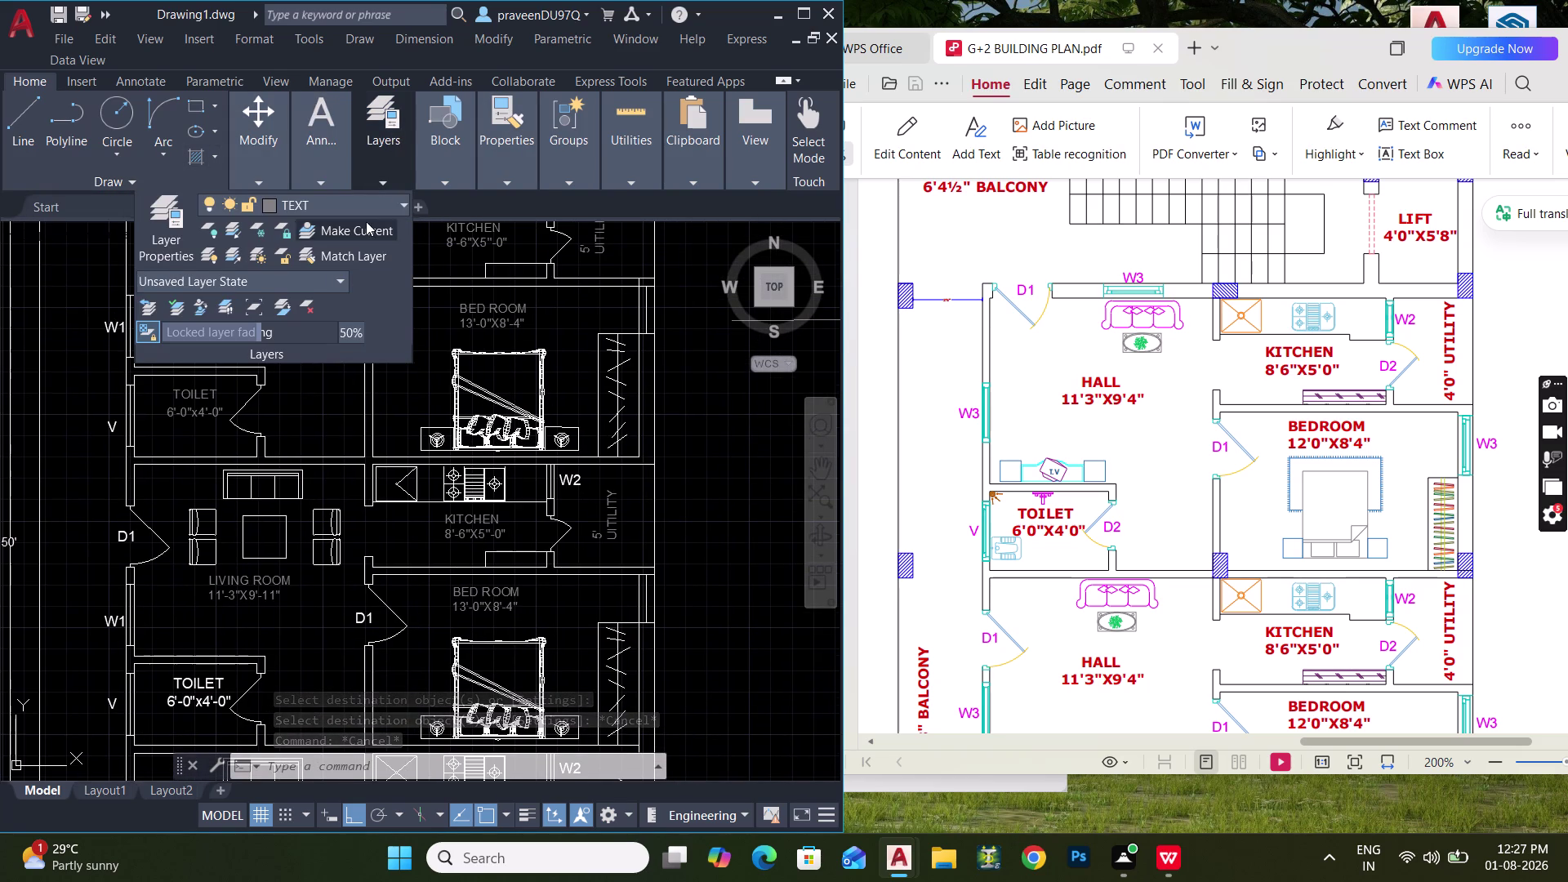
Create a new layer in Layer Properties and rename it FURN.
click(169, 225)
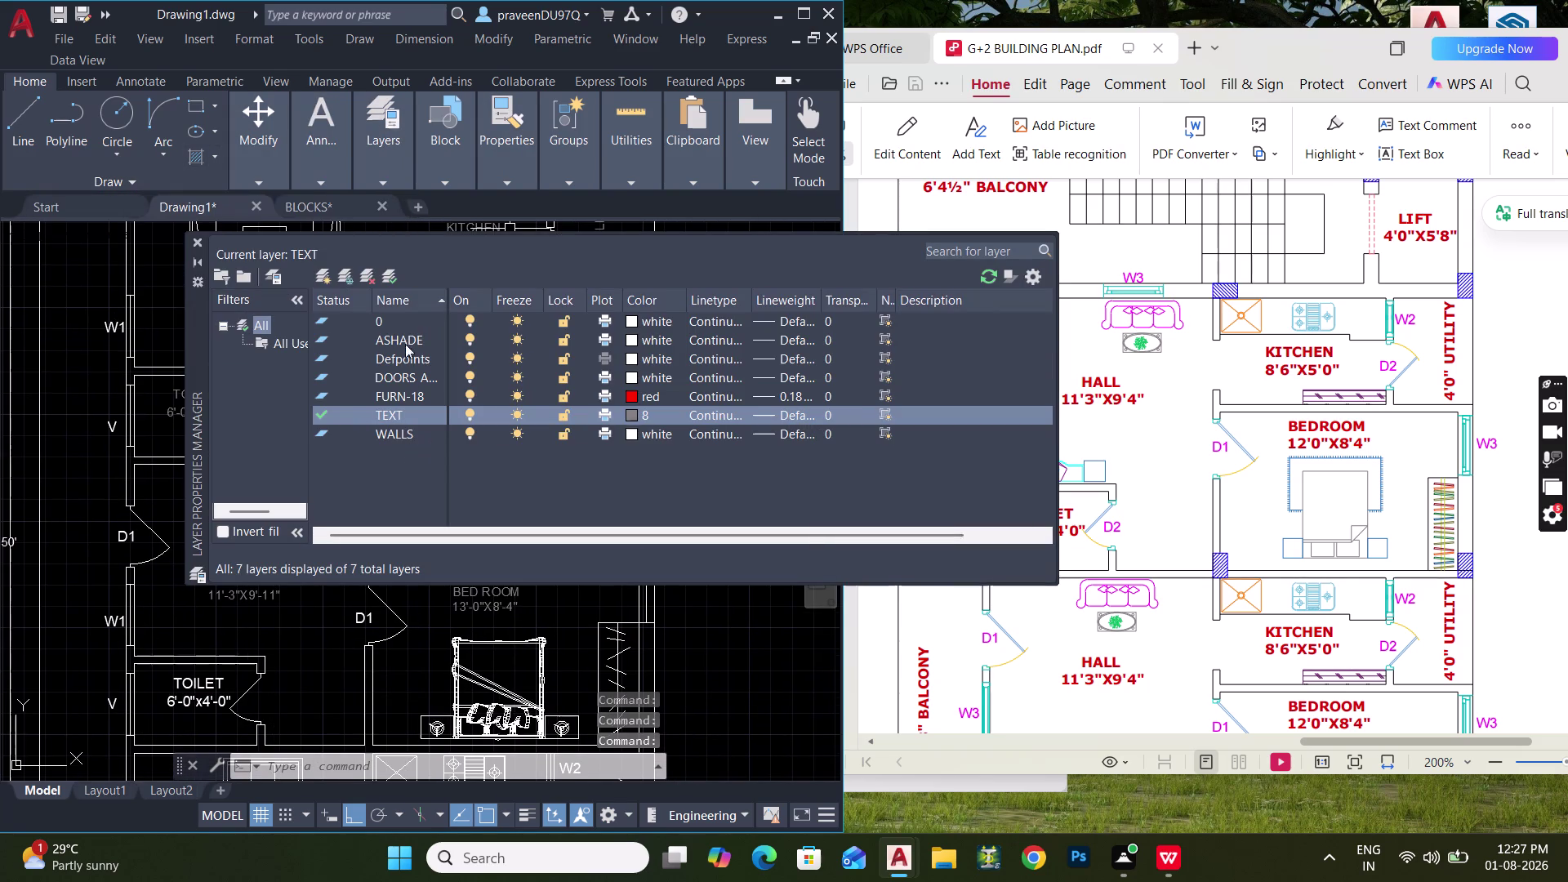
click(323, 277)
drag(416, 423, 408, 425)
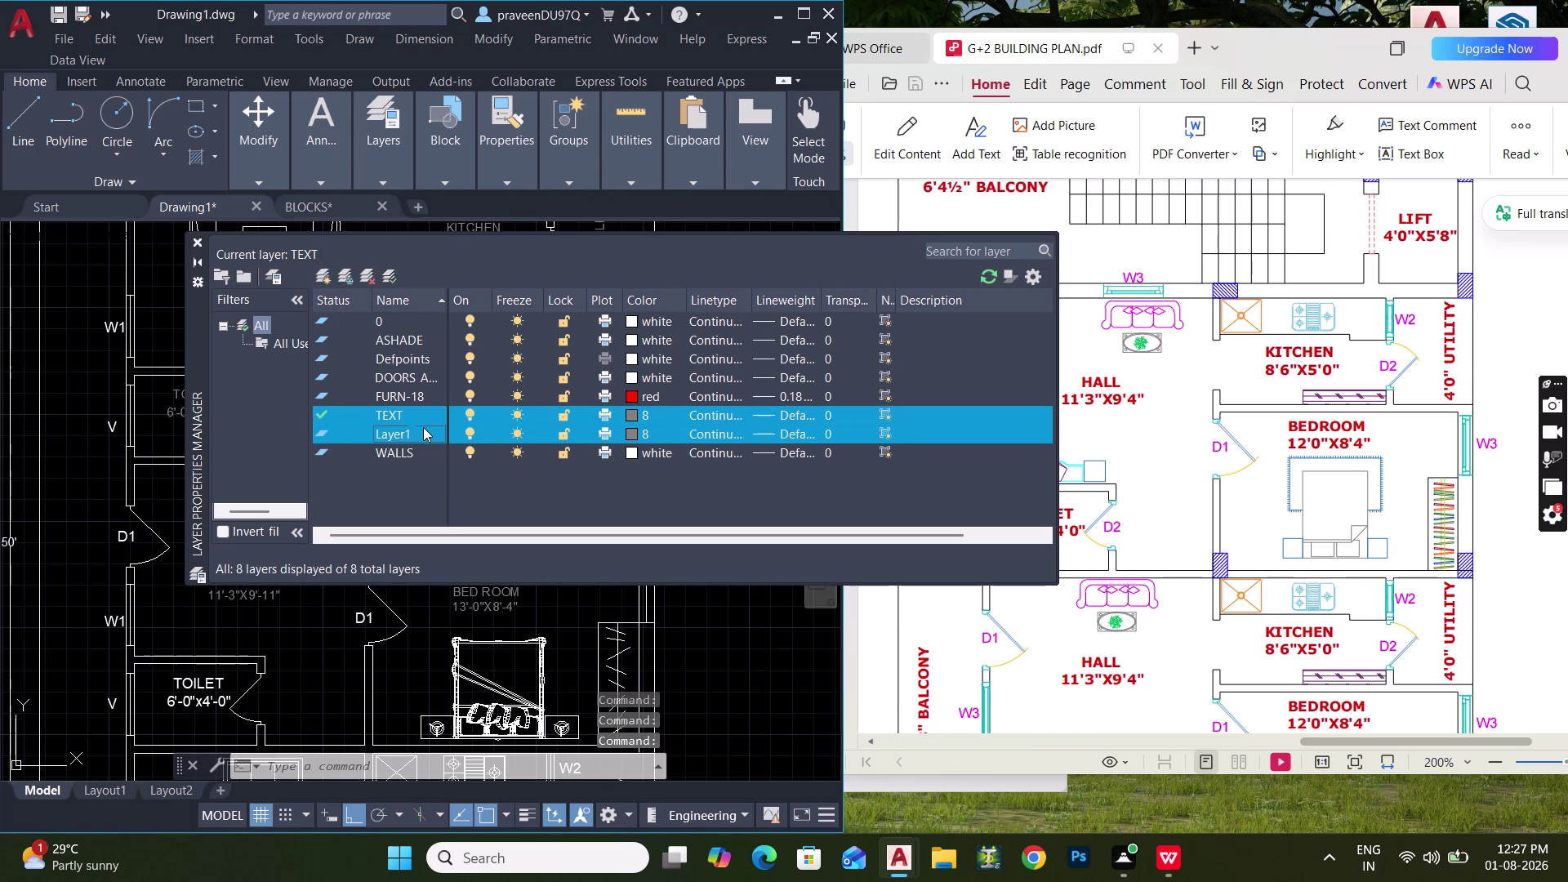
click(424, 433)
double_click(427, 433)
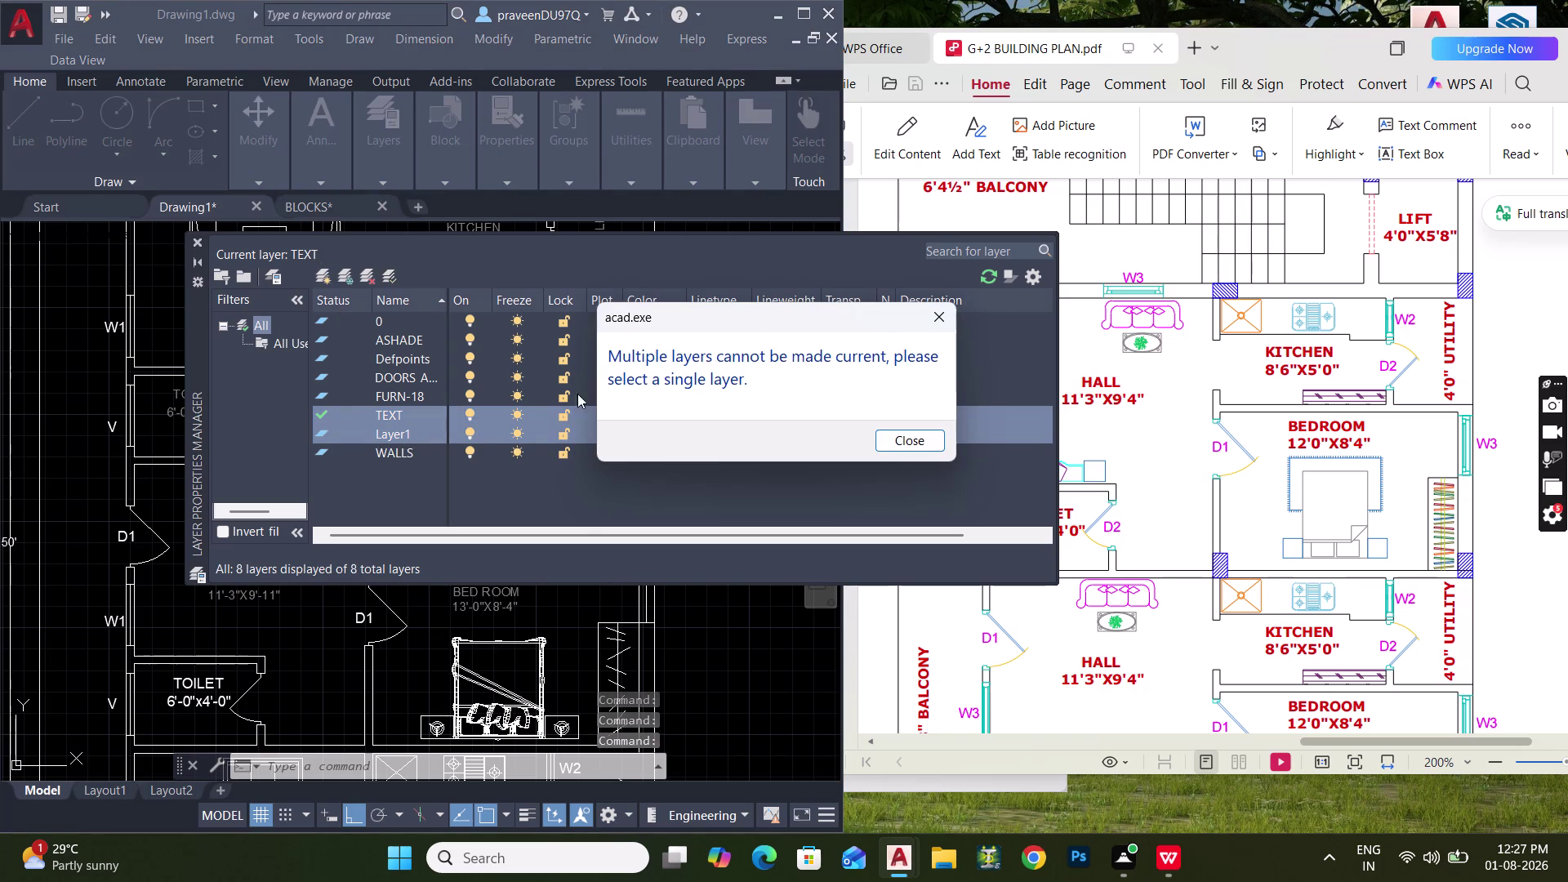
click(928, 316)
click(423, 504)
click(411, 436)
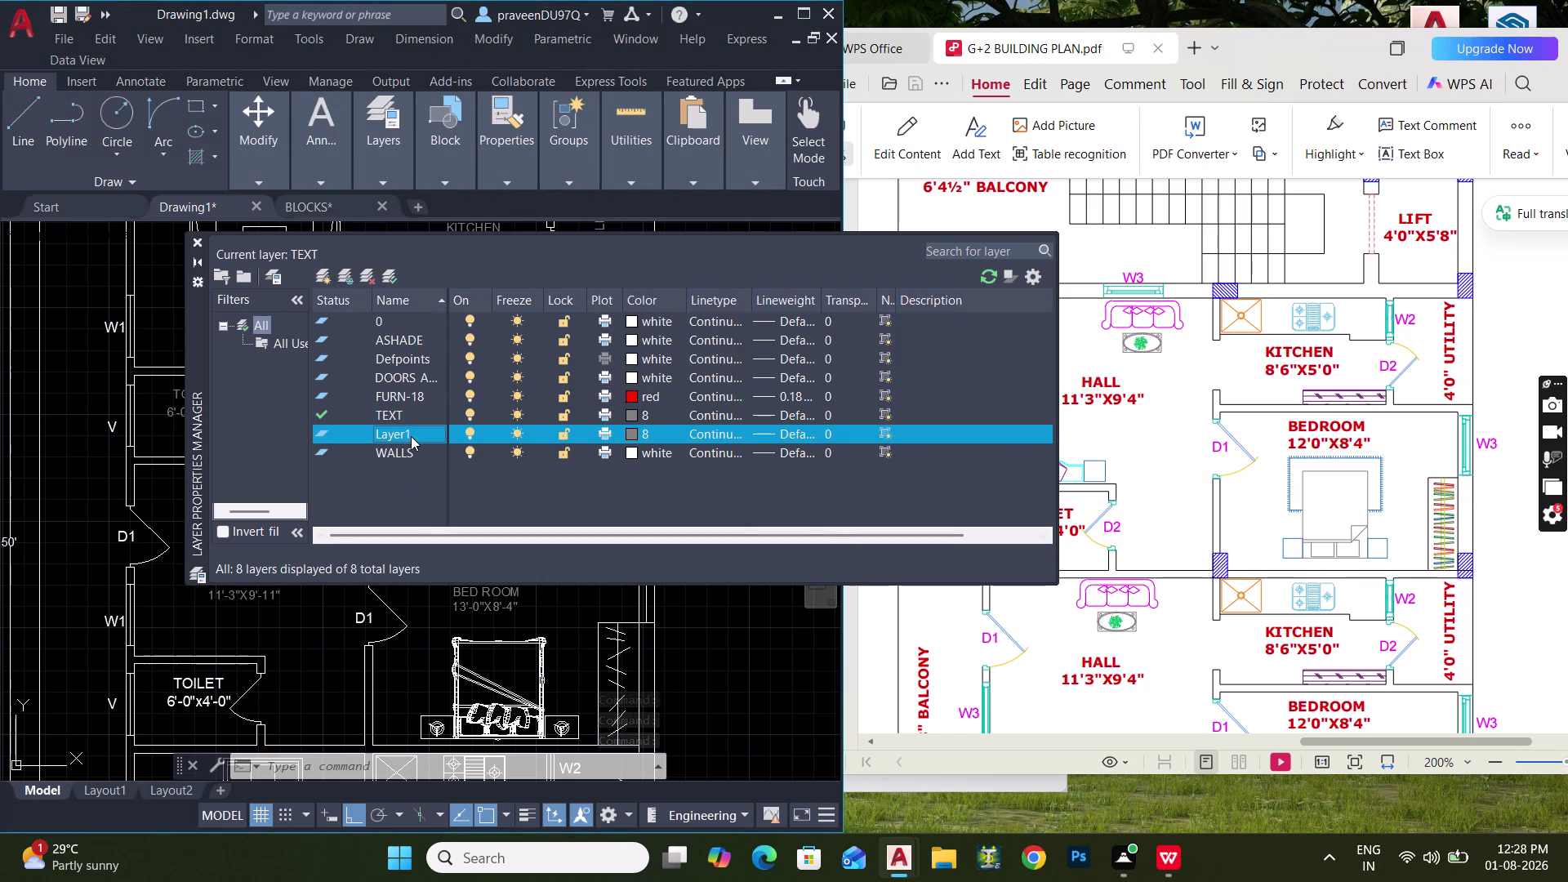
text(FU)
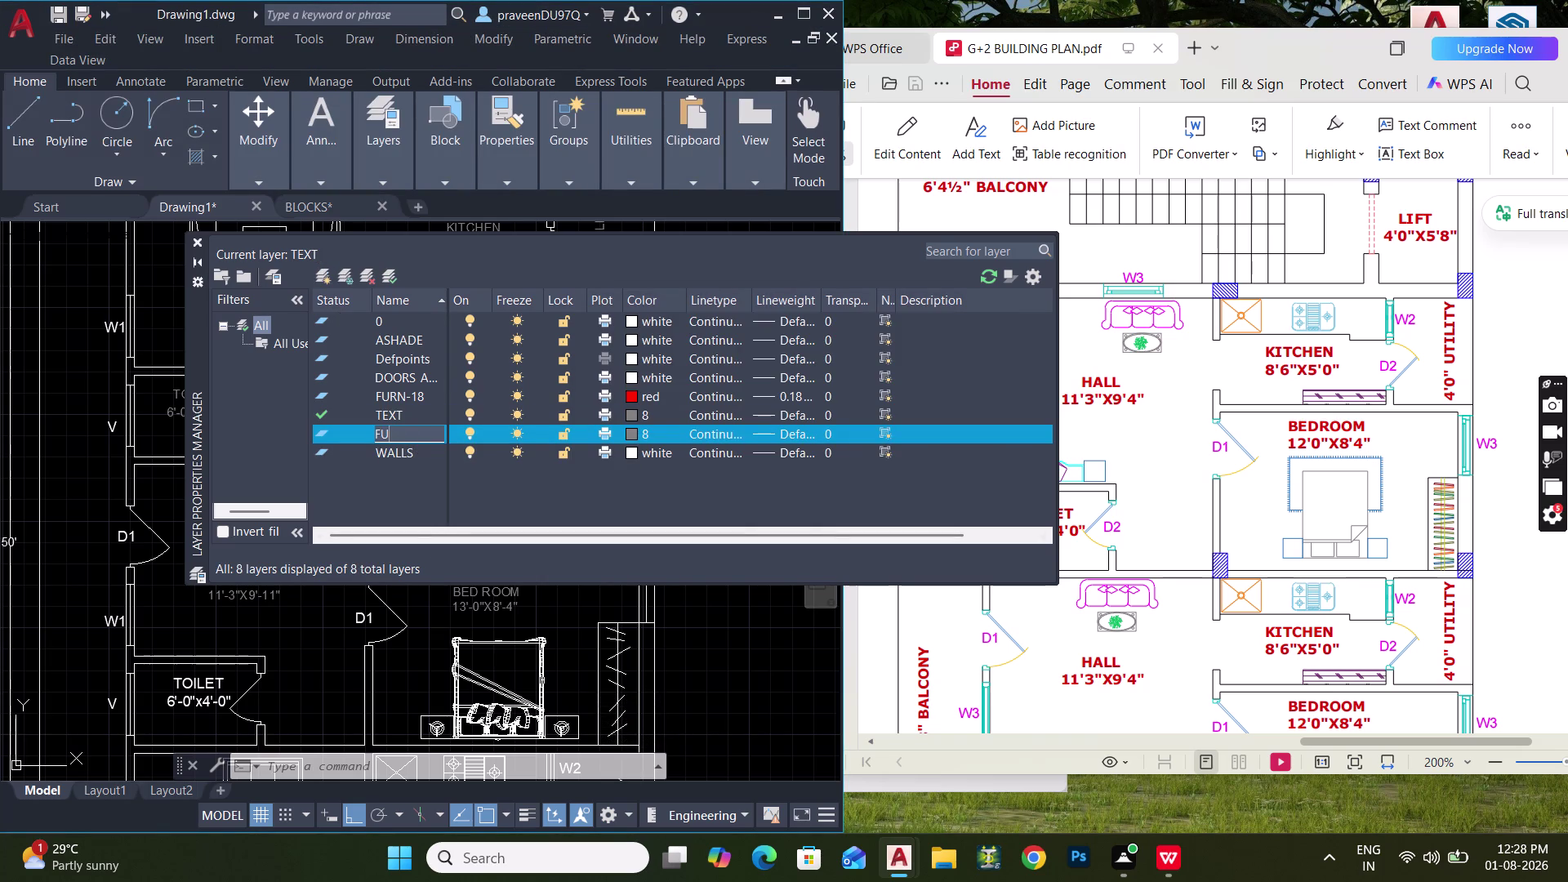
text(RN)
scroll(up, 3)
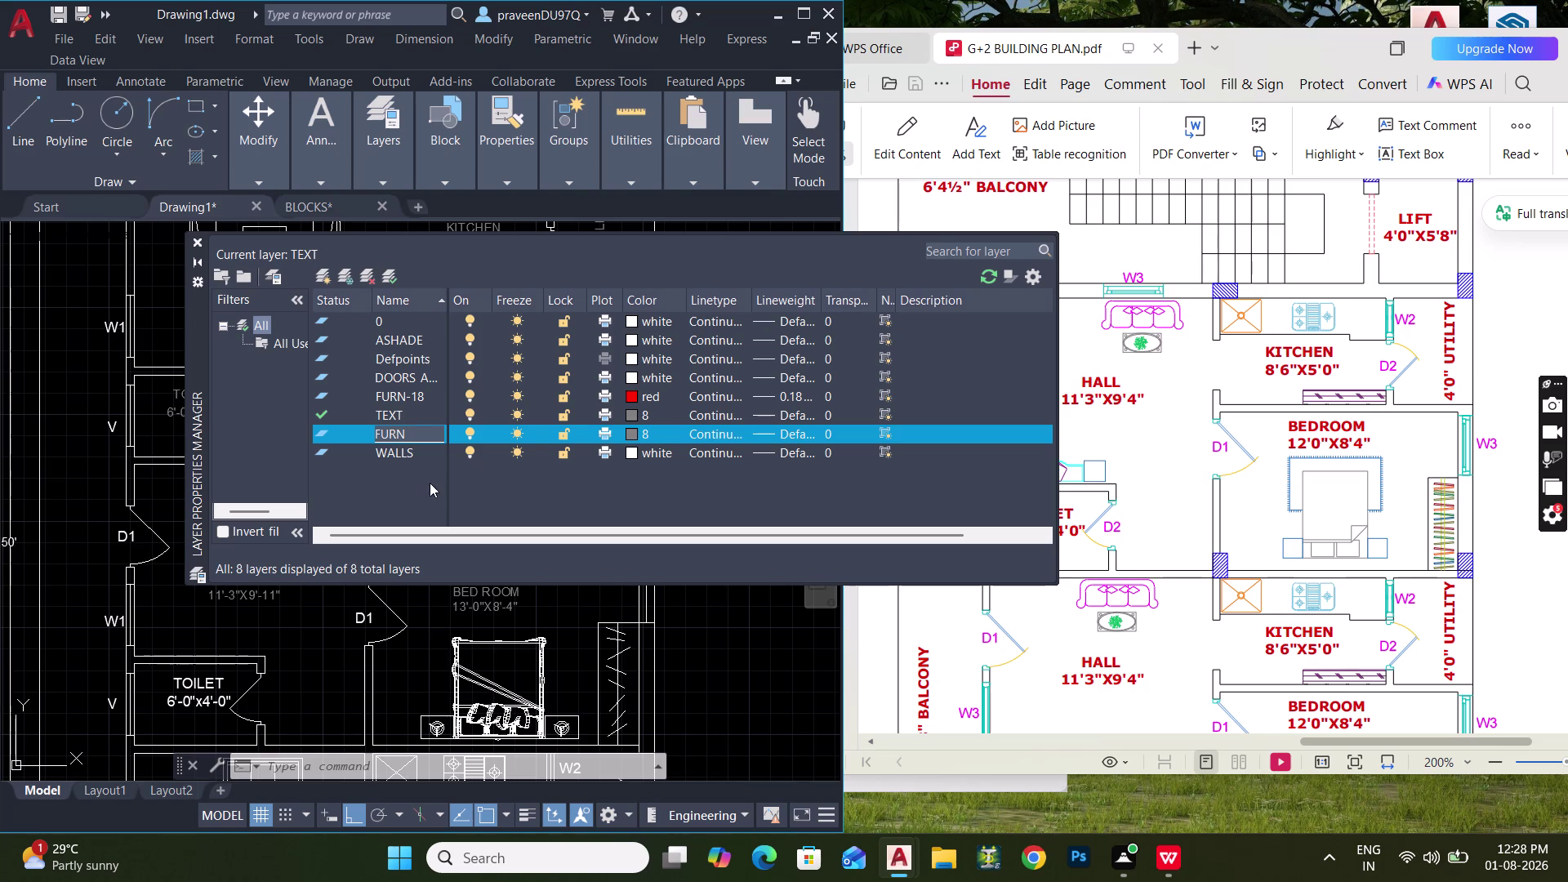
click(425, 486)
Give FURN colour 130, make it current, and close the palette.
click(633, 433)
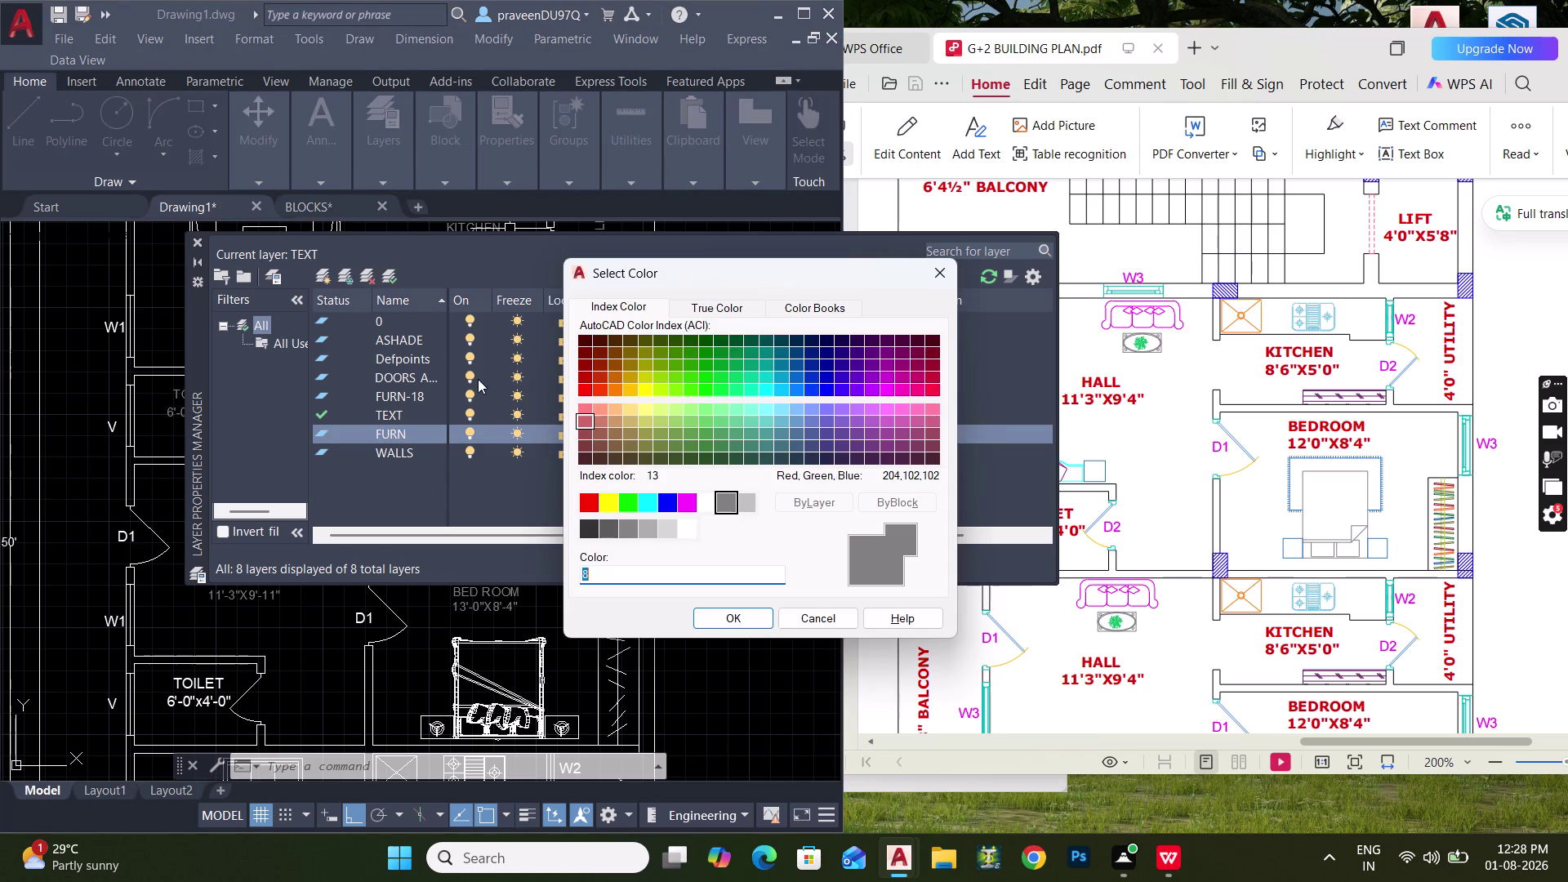
click(770, 389)
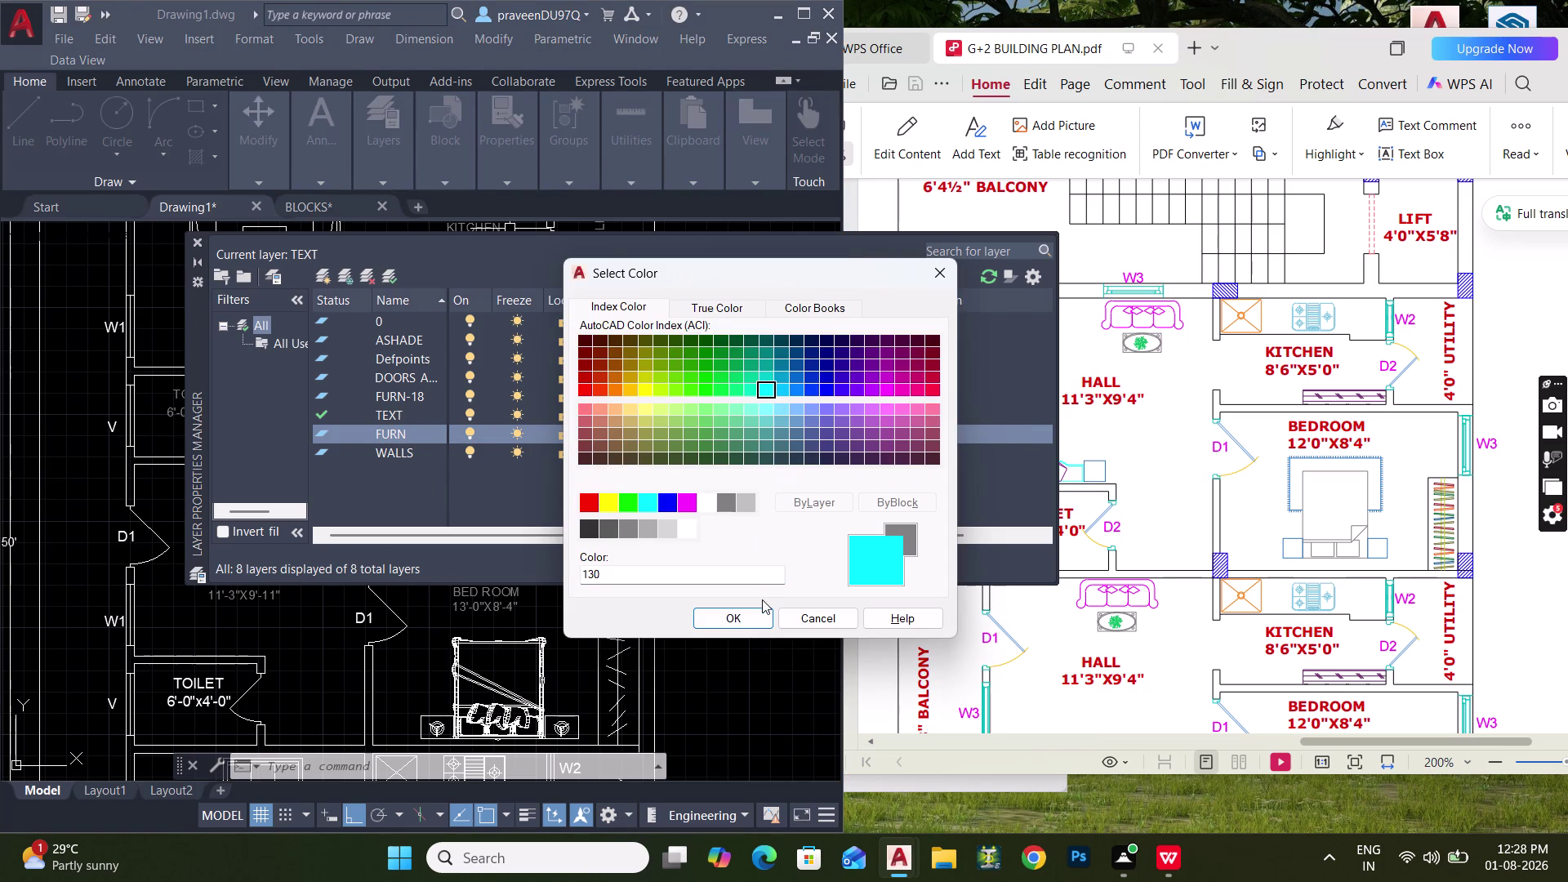
click(752, 616)
double_click(346, 430)
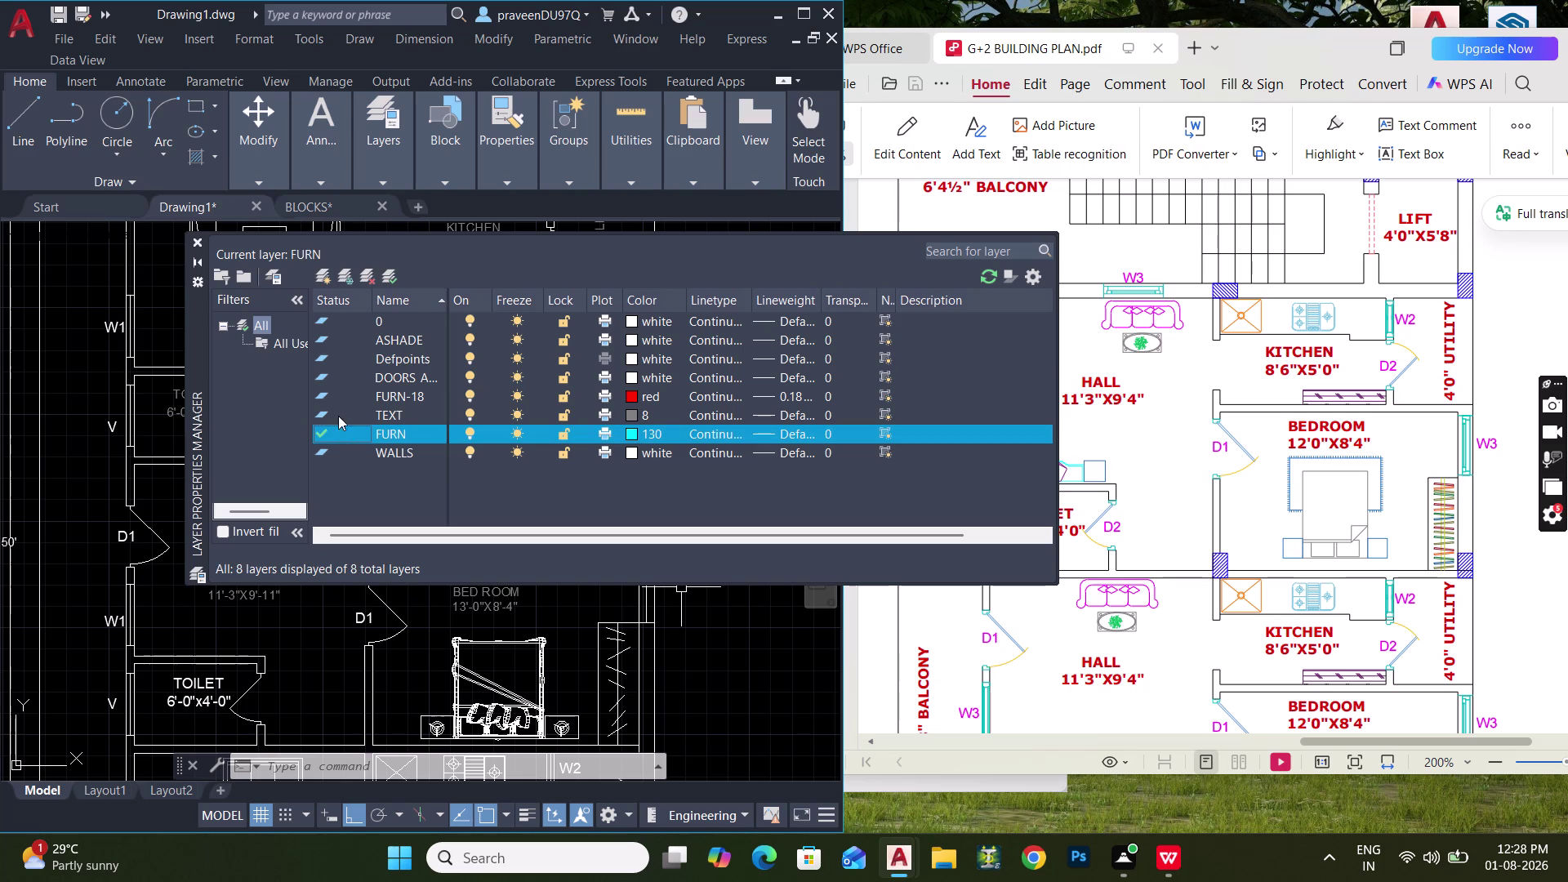
click(199, 246)
middle_drag(439, 484, 441, 474)
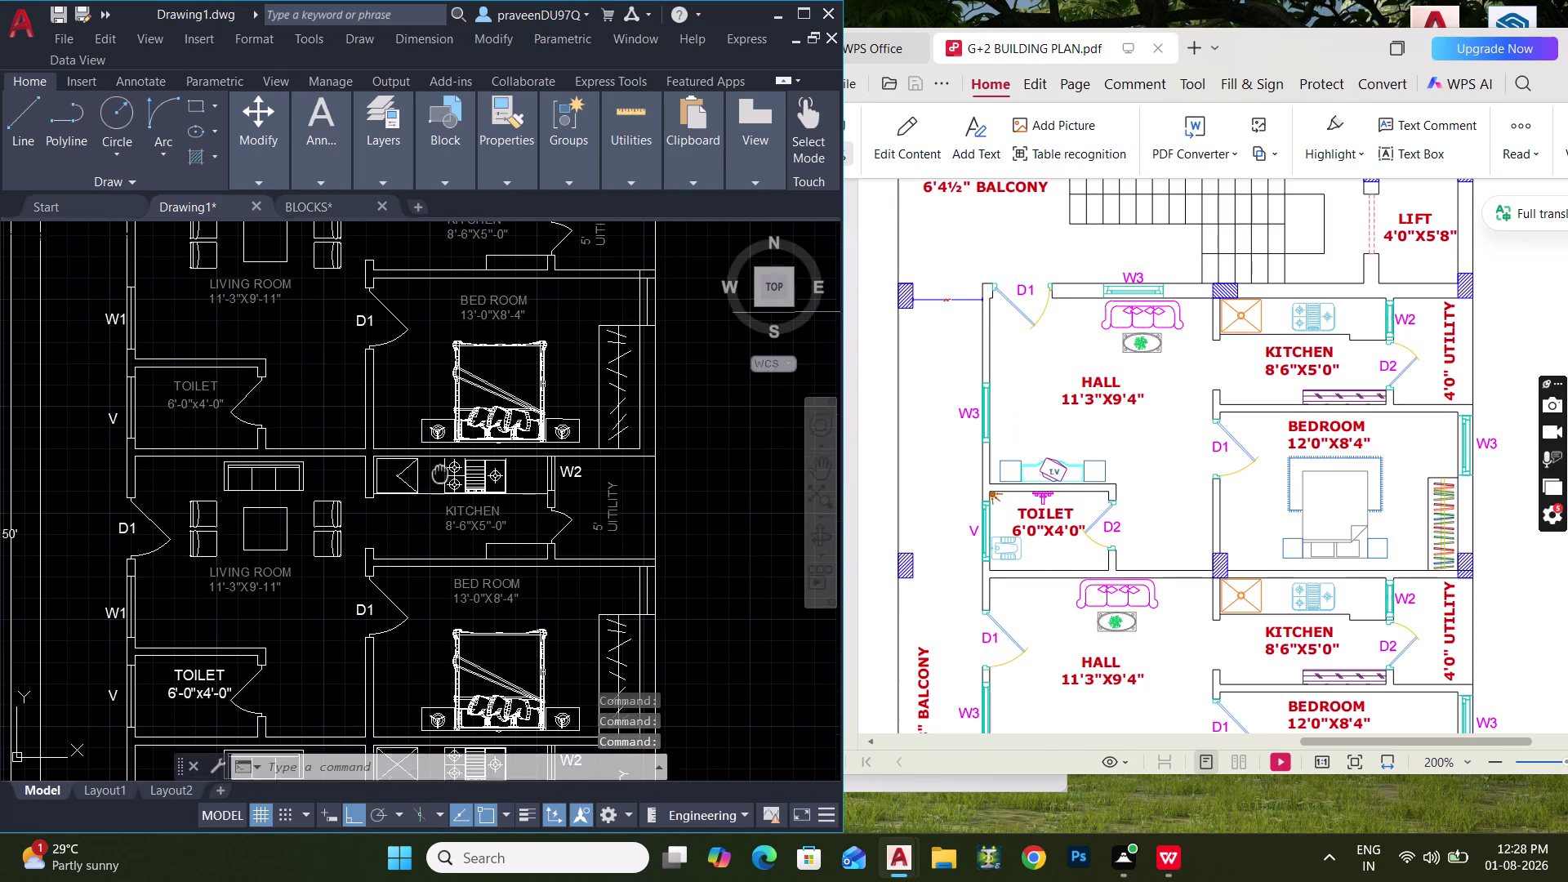
Draw a short cyan line on FURN beside the plan.
middle_drag(440, 474, 441, 468)
key(l)
key(space)
middle_drag(452, 546, 320, 538)
click(616, 504)
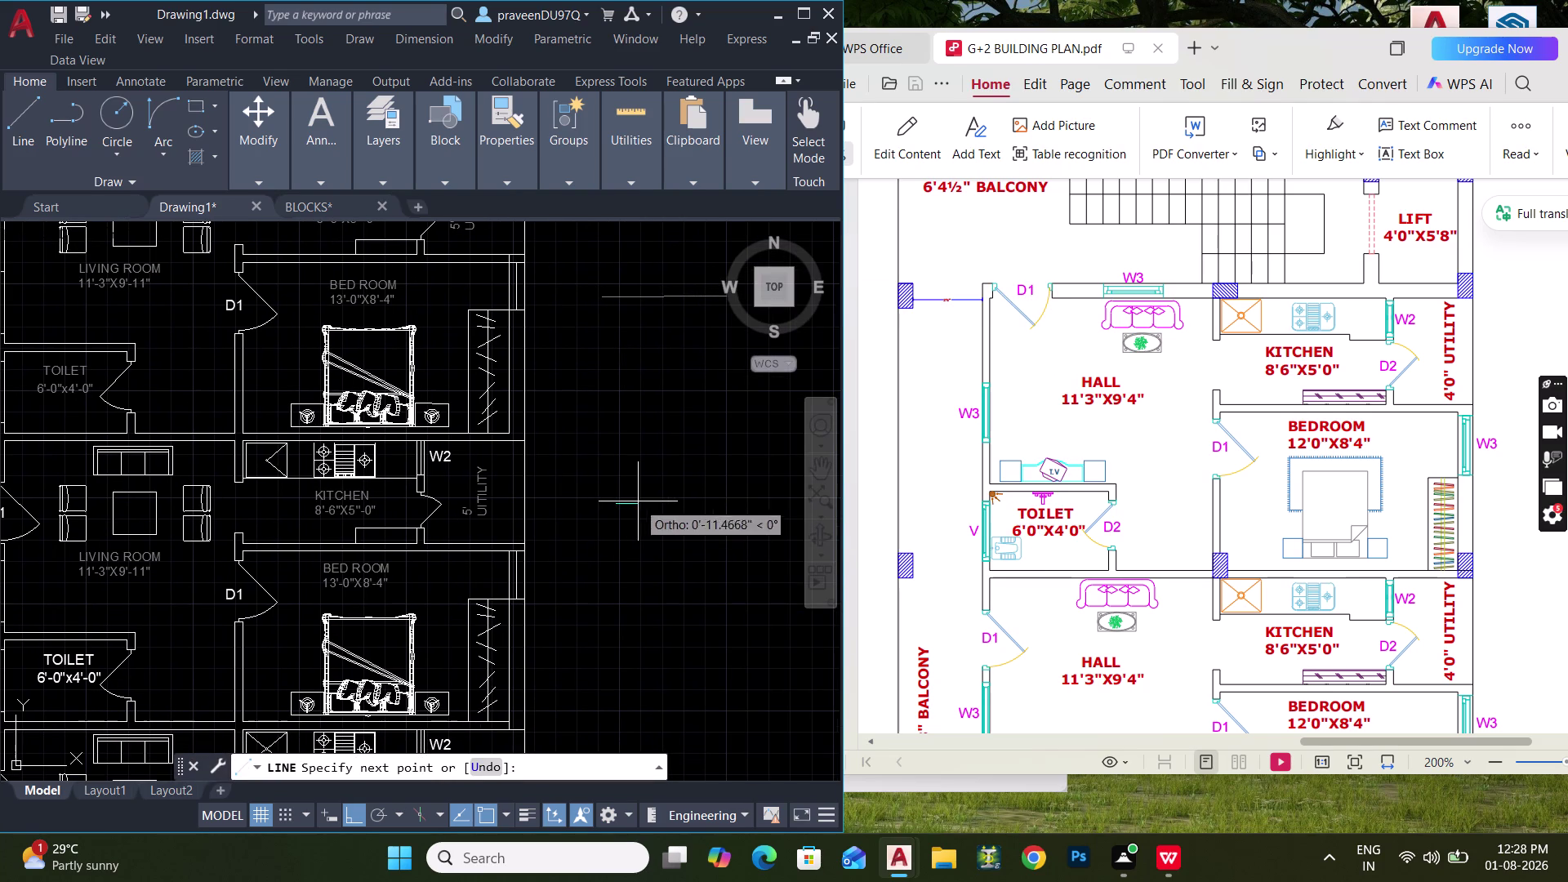
click(639, 502)
key(Escape)
Match the cyan line's properties onto two beds with MATCHPROP.
text(MA)
key(space)
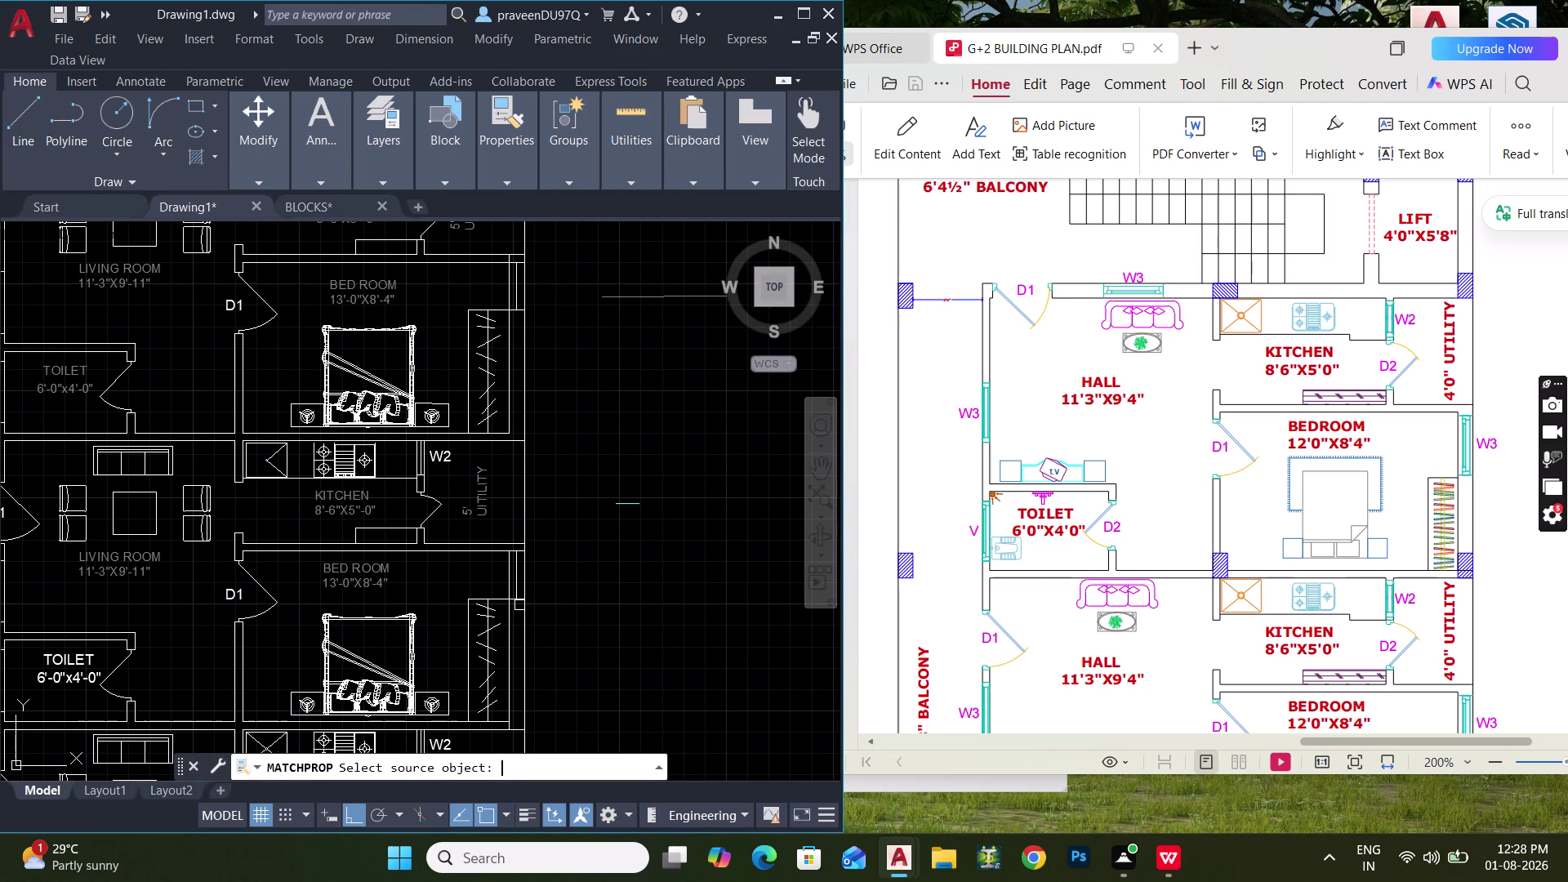
click(632, 501)
middle_drag(587, 524, 668, 450)
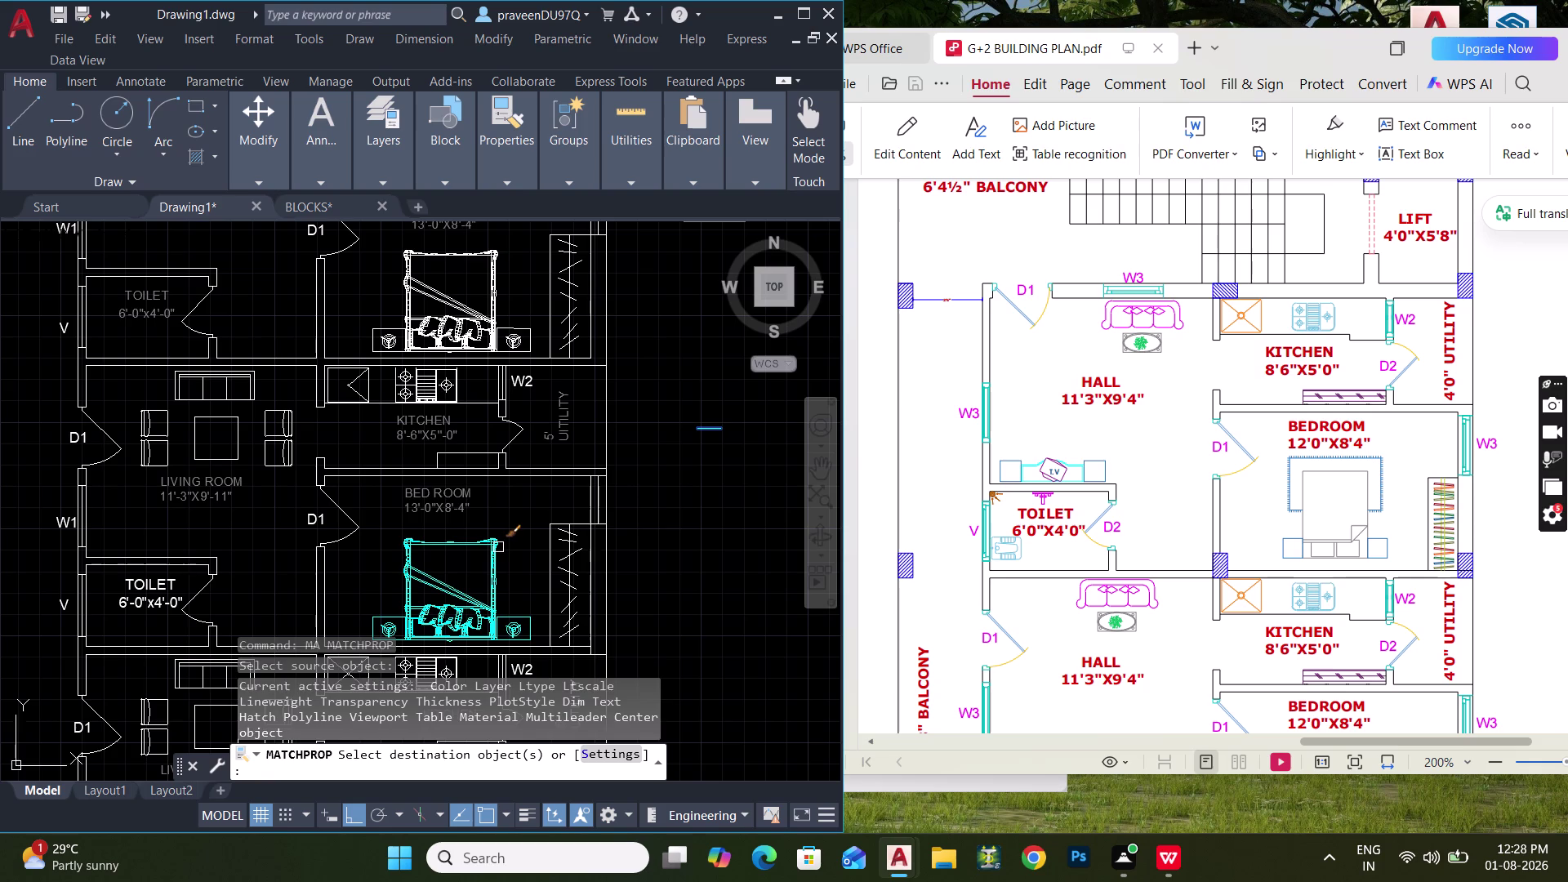
click(498, 548)
middle_drag(495, 488, 512, 550)
click(496, 406)
Window-select the living-room sofa set and more furniture to put them on FURN.
middle_drag(506, 392, 535, 638)
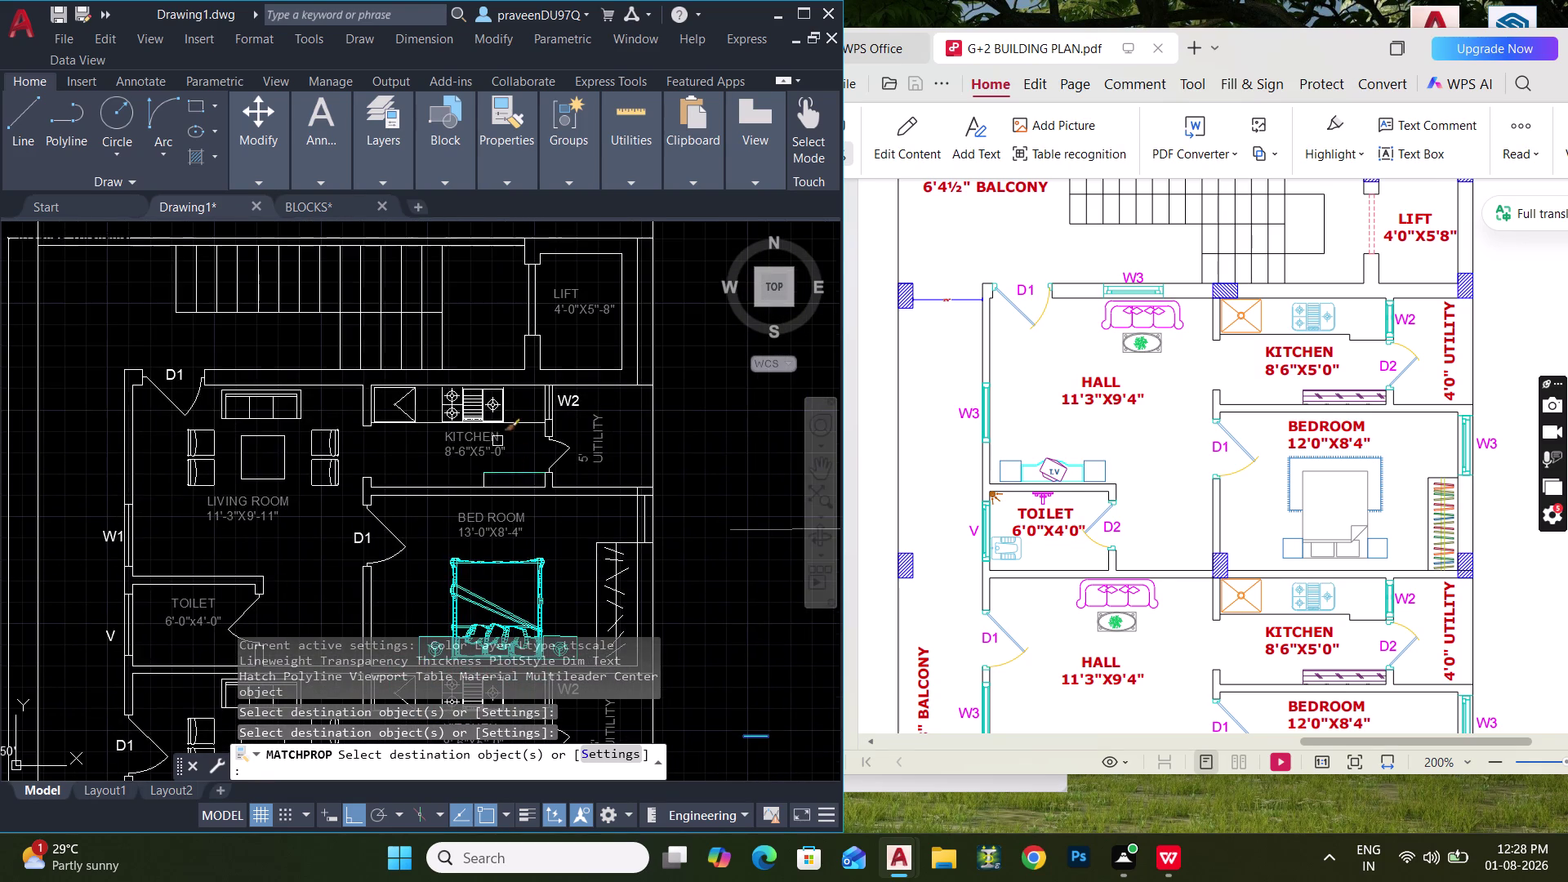
click(305, 427)
click(292, 408)
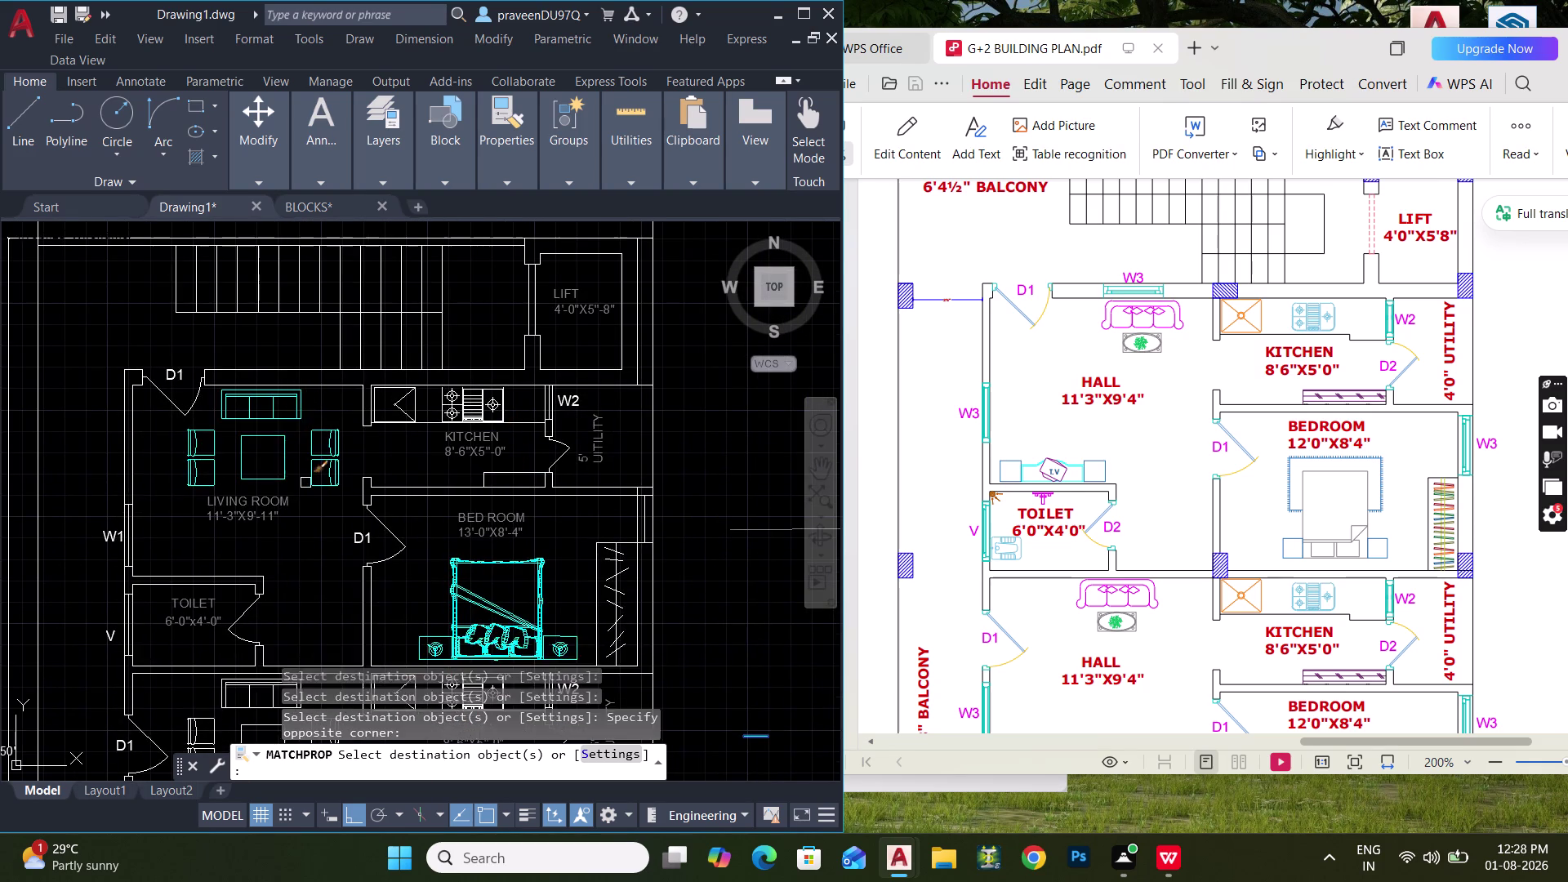
middle_drag(316, 486, 369, 347)
middle_drag(370, 437, 369, 359)
click(334, 491)
Put the lower units' sofa sets on FURN, then look over the plan.
scroll(down, 3)
middle_drag(365, 543, 380, 403)
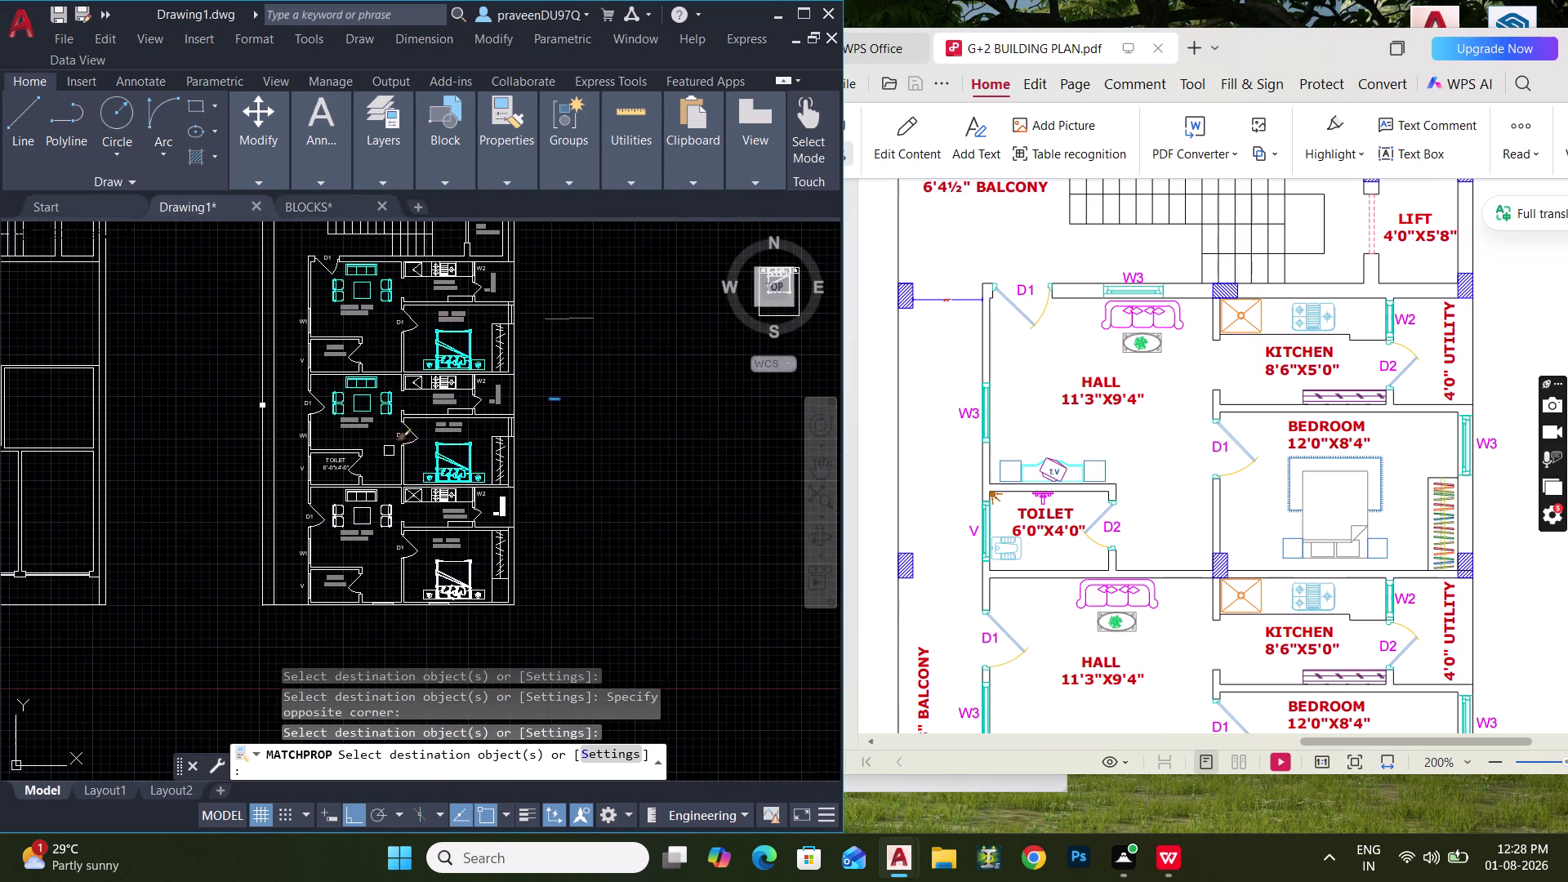
scroll(up, 3)
click(441, 555)
click(218, 407)
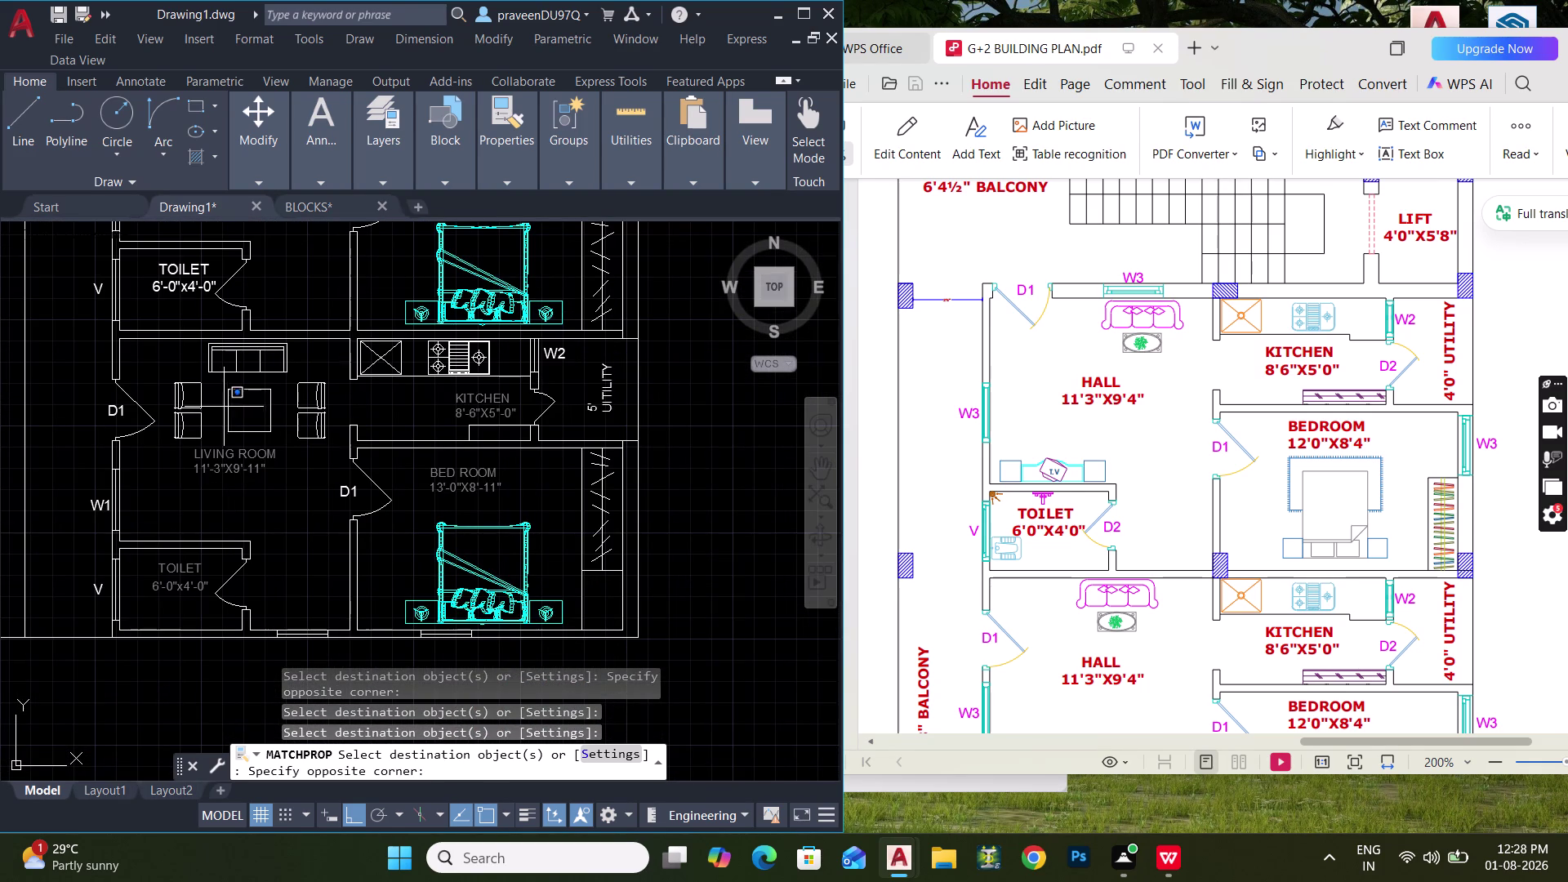
double_click(246, 409)
click(226, 370)
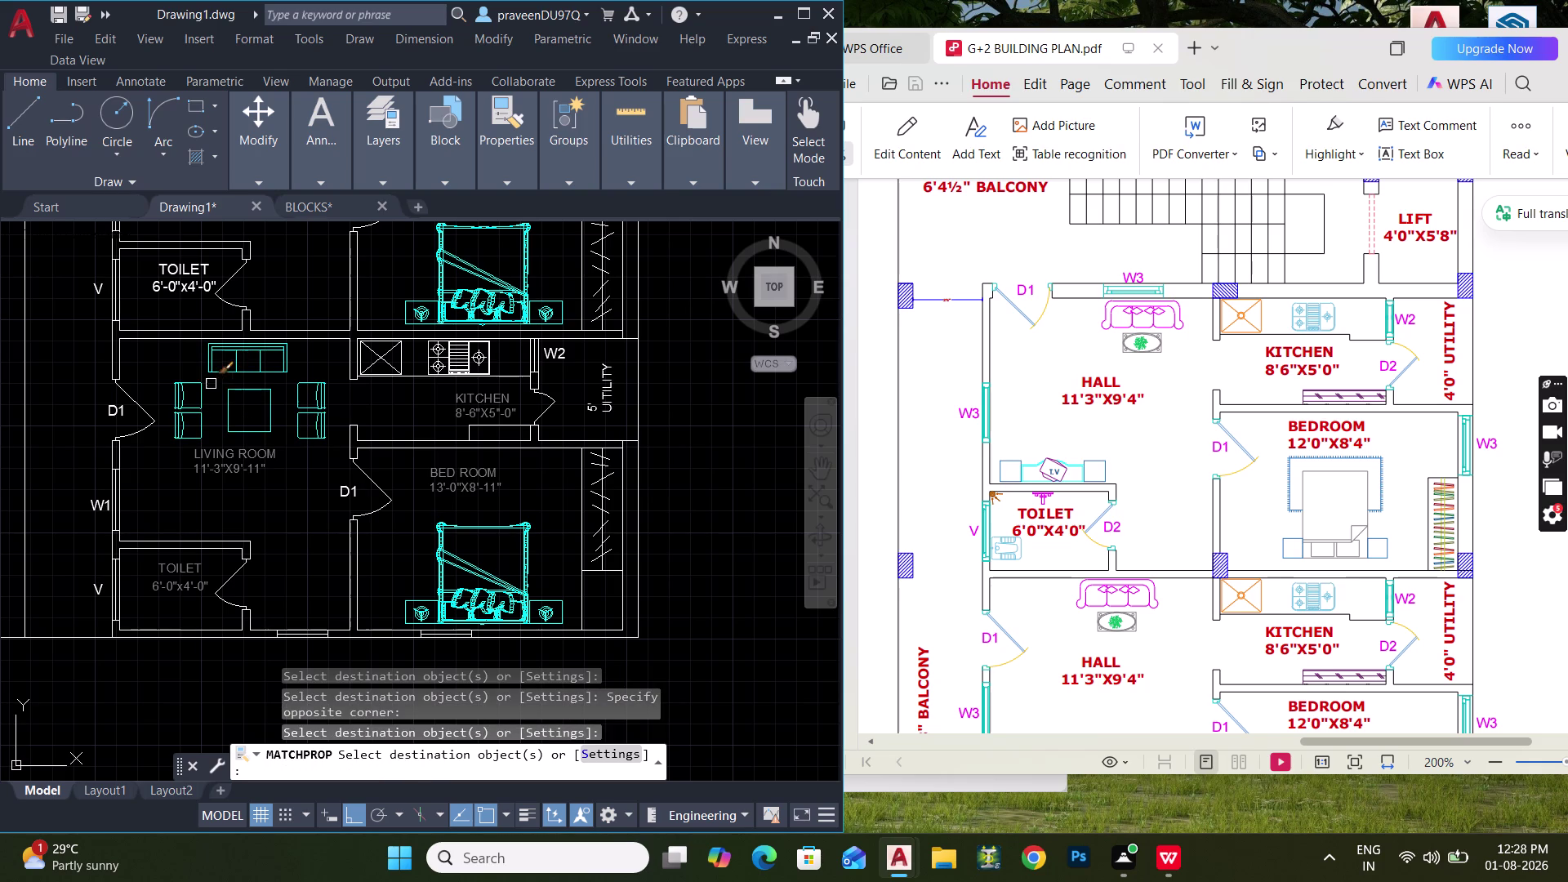
key(Escape)
key(Escape)
scroll(down, 3)
middle_drag(269, 427, 300, 530)
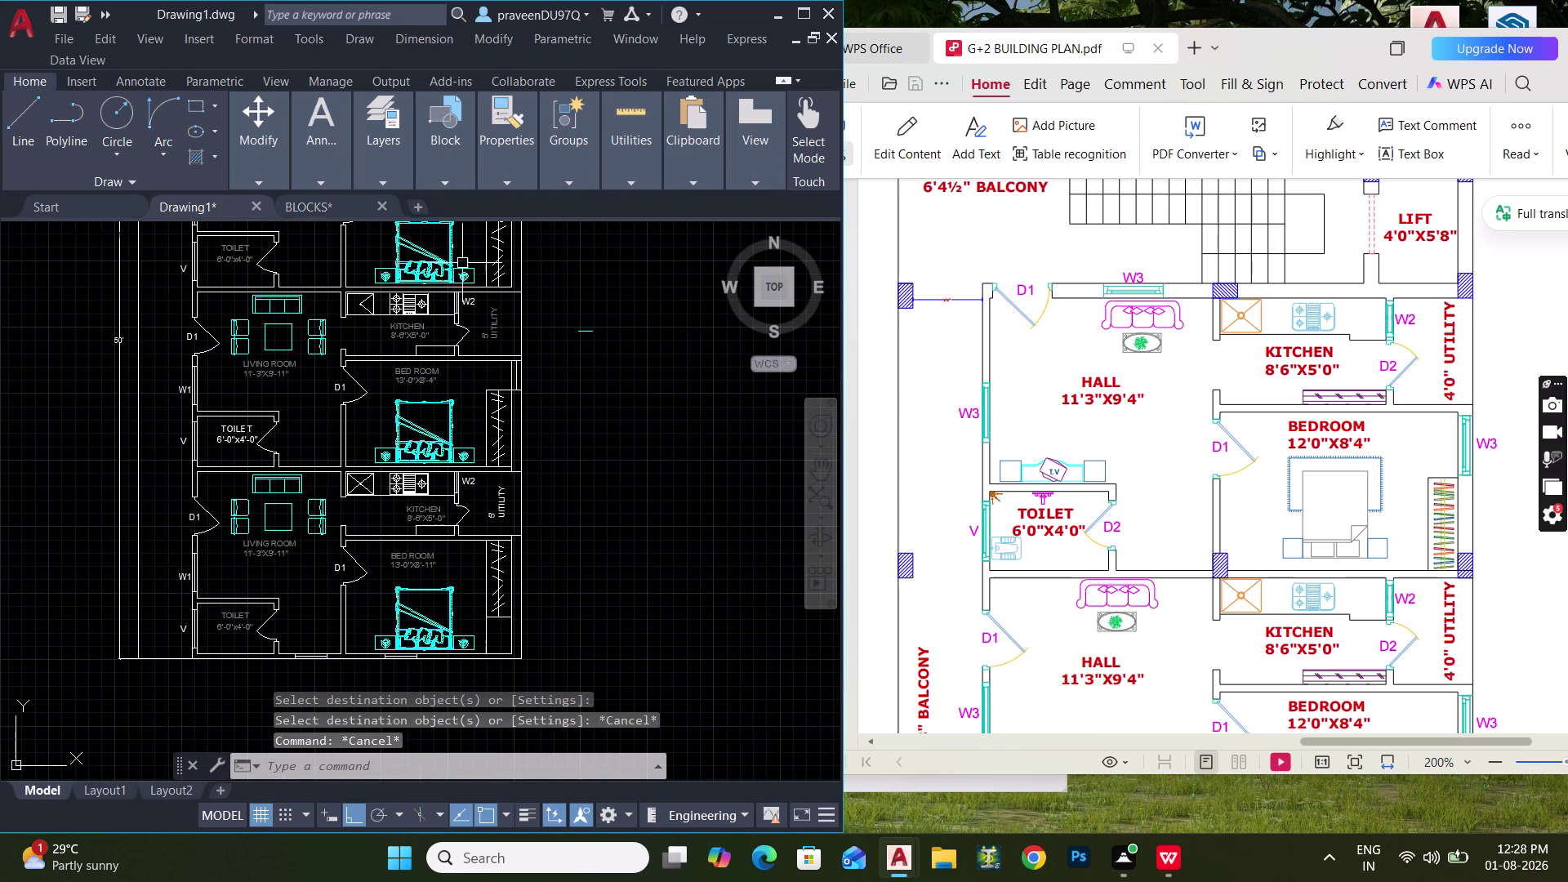
middle_drag(434, 390, 436, 408)
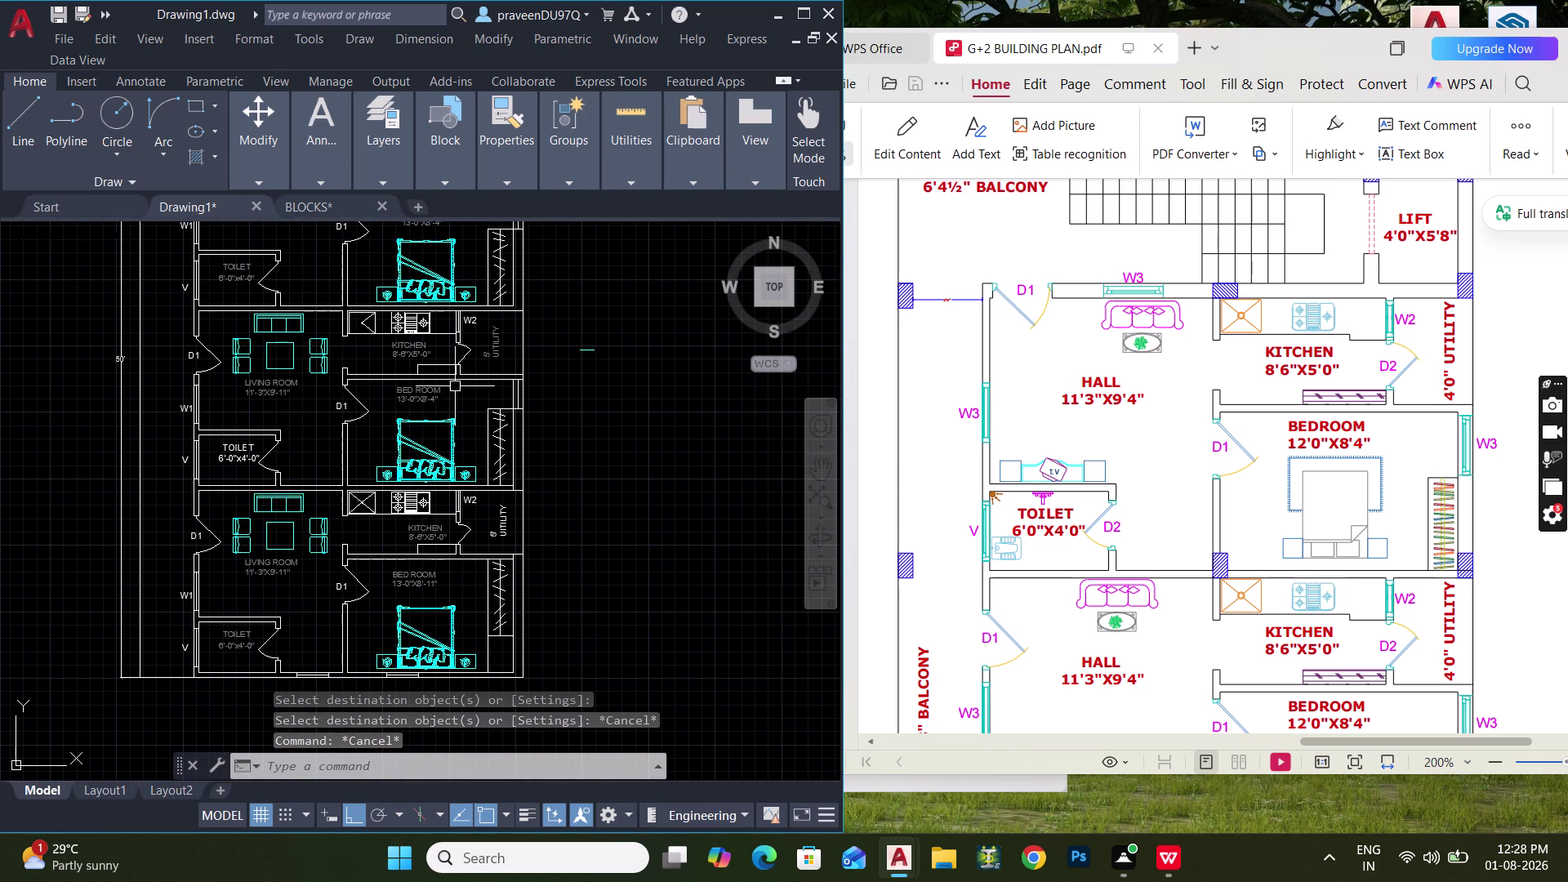
middle_drag(398, 394, 397, 505)
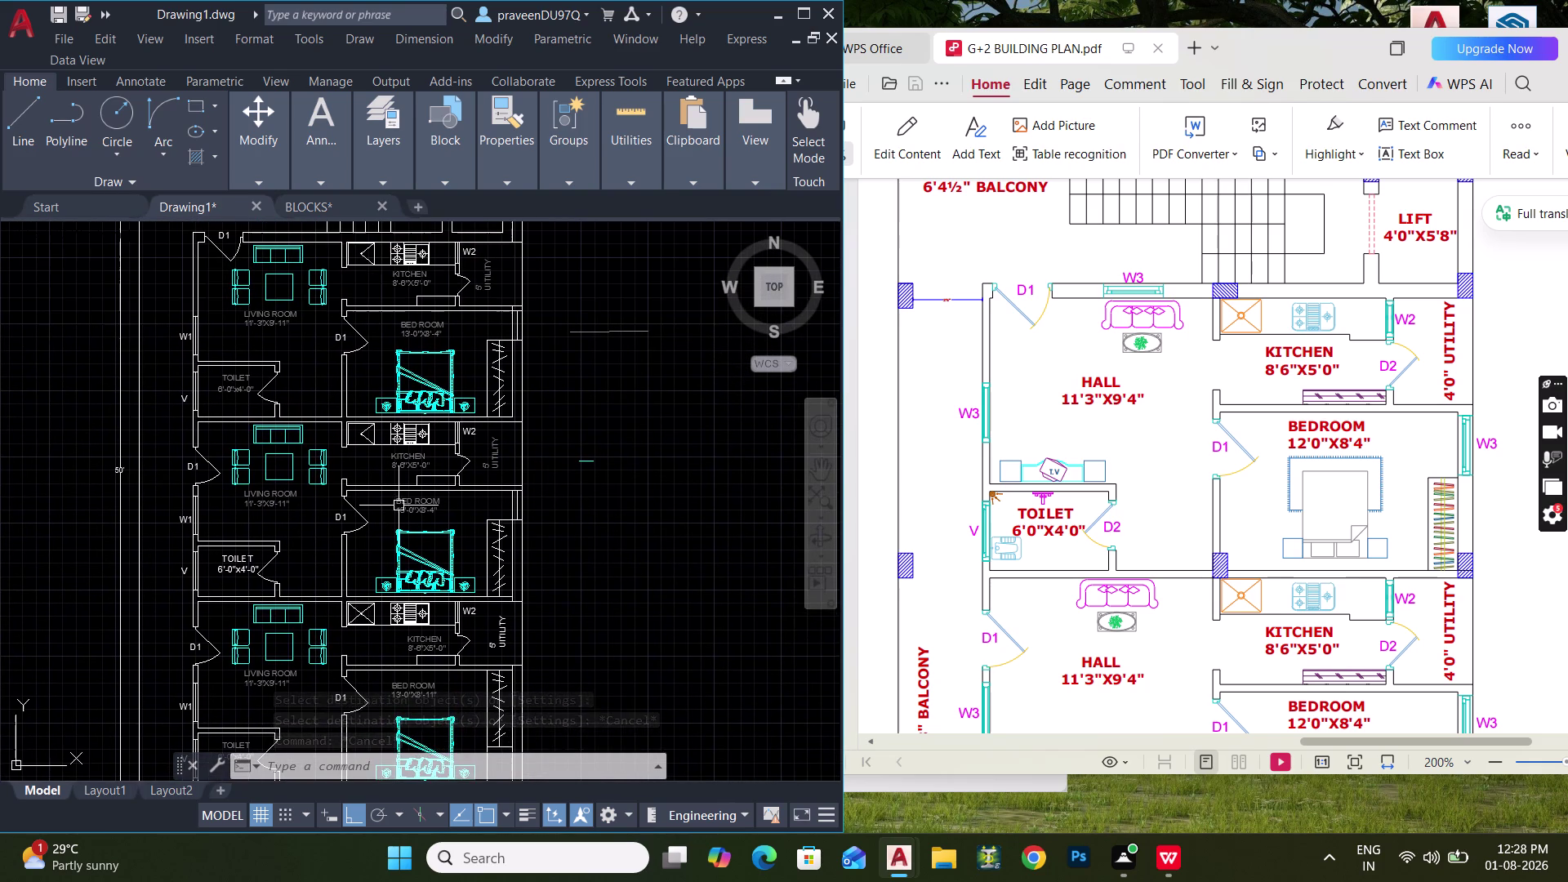
middle_drag(509, 399, 526, 437)
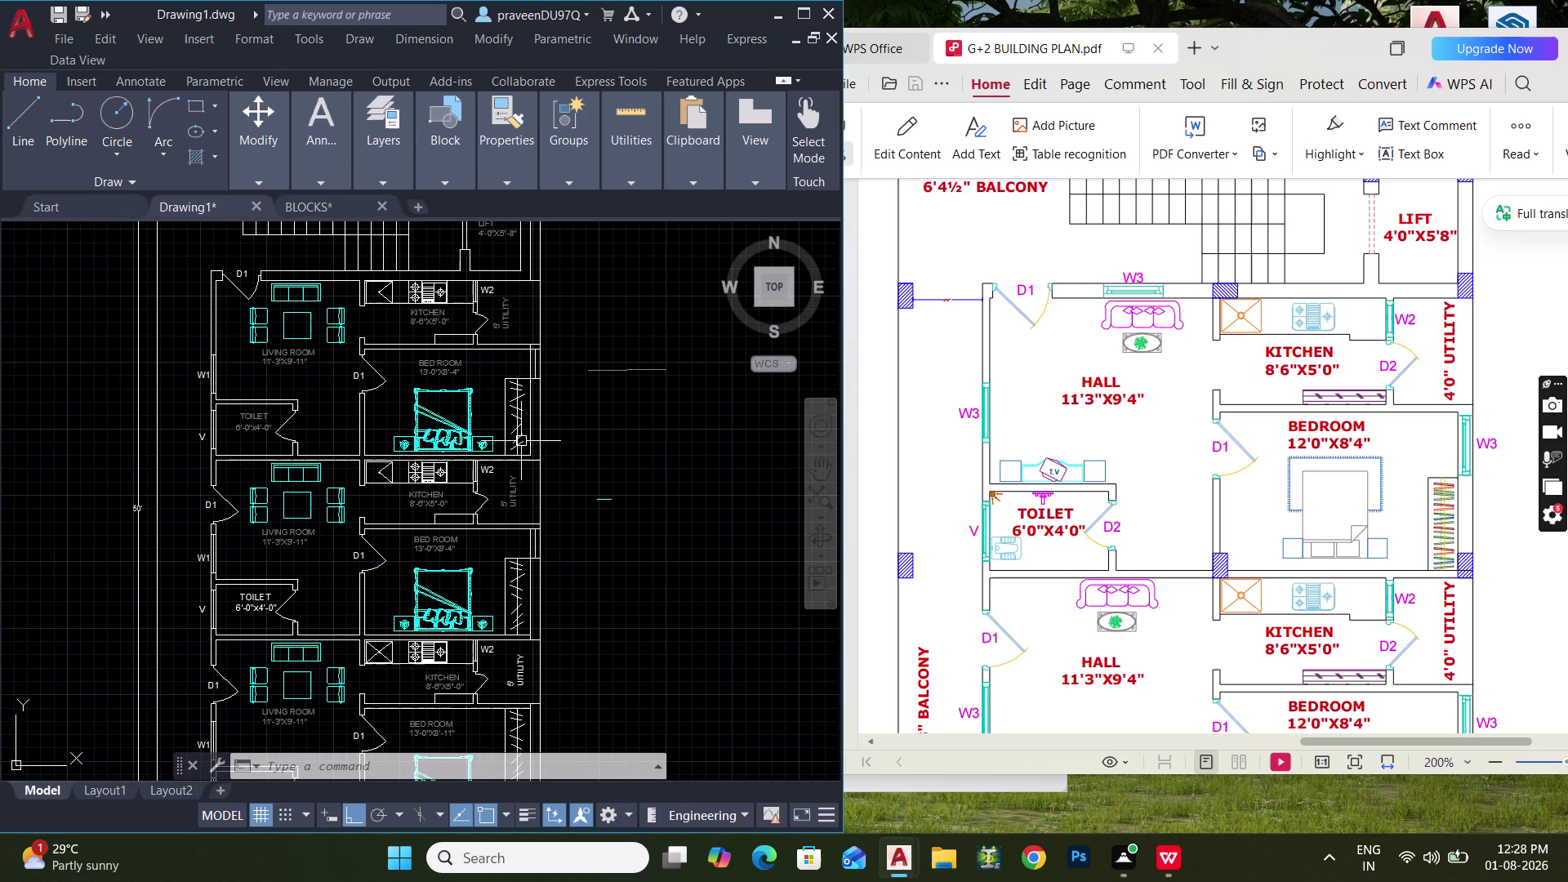
click(400, 159)
Create a new layer named LABLE in the Layer Properties Manager.
click(177, 228)
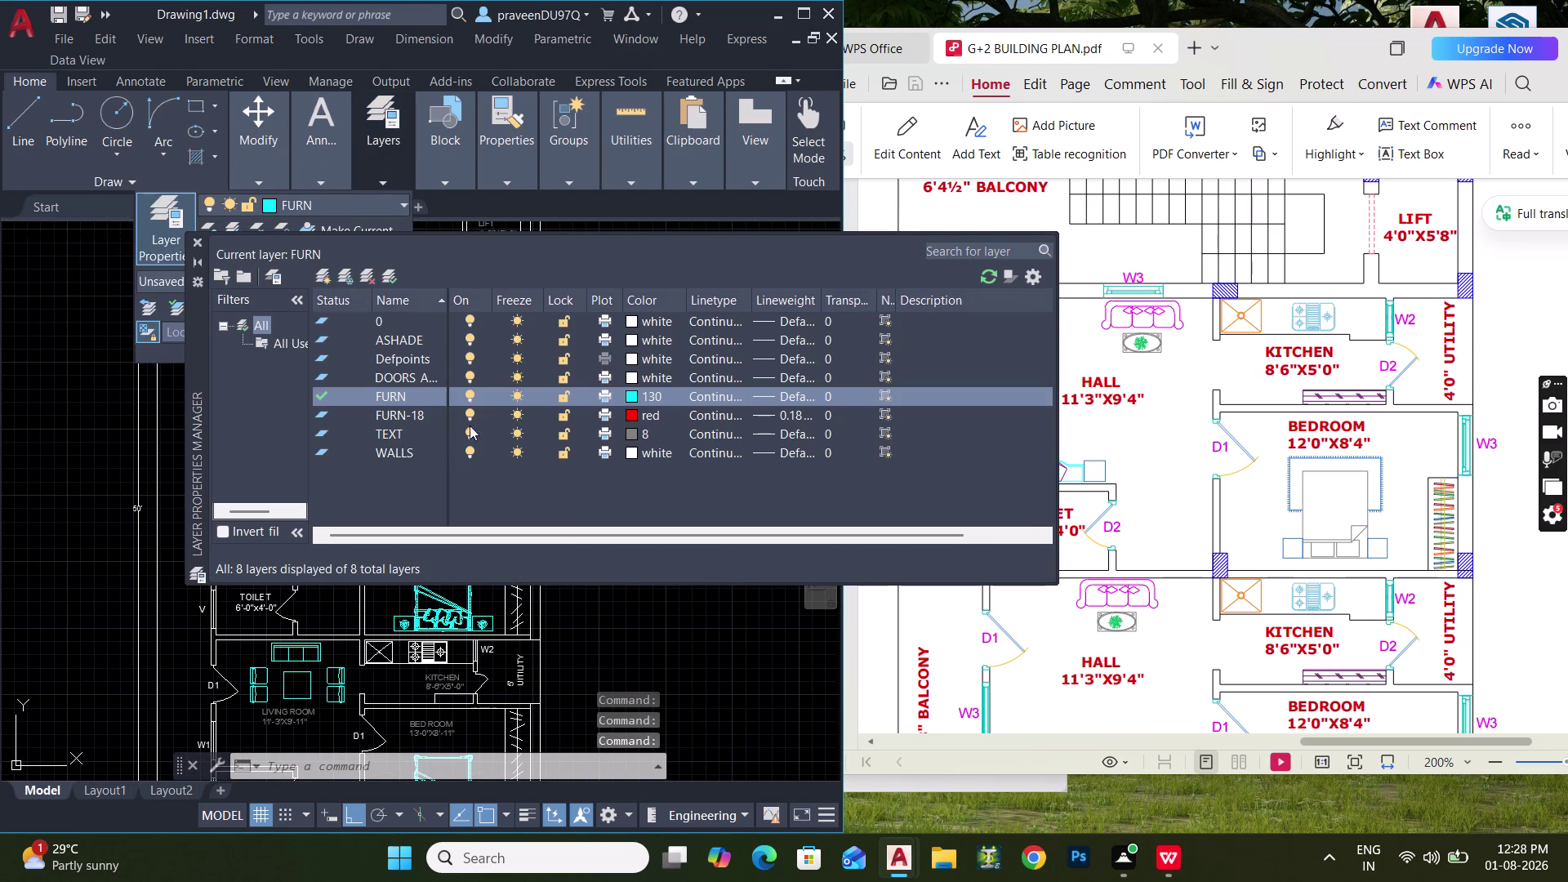
click(416, 433)
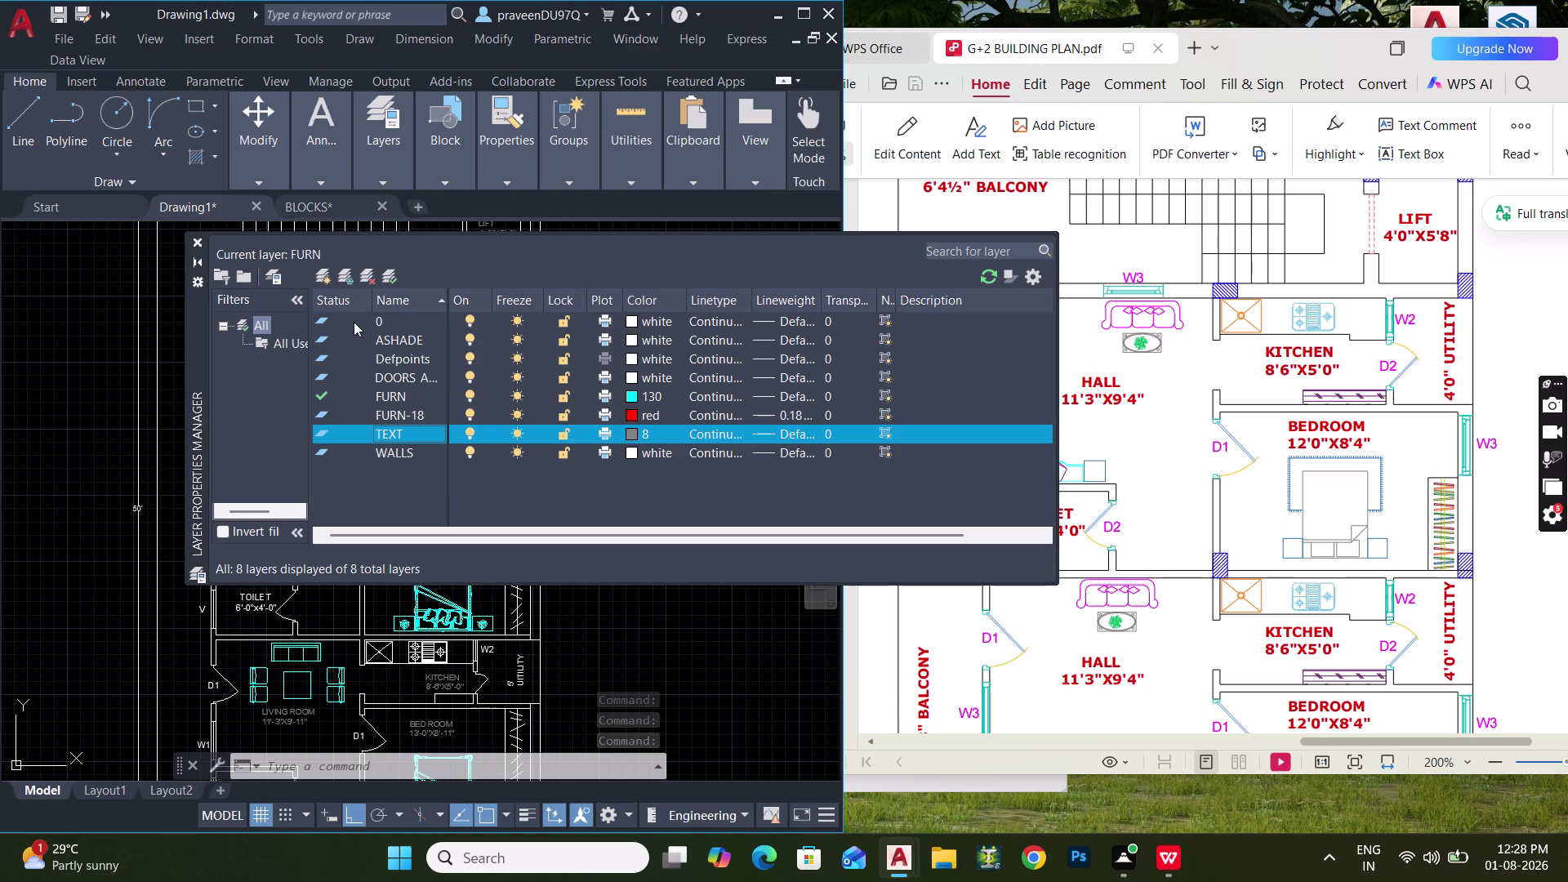
click(324, 276)
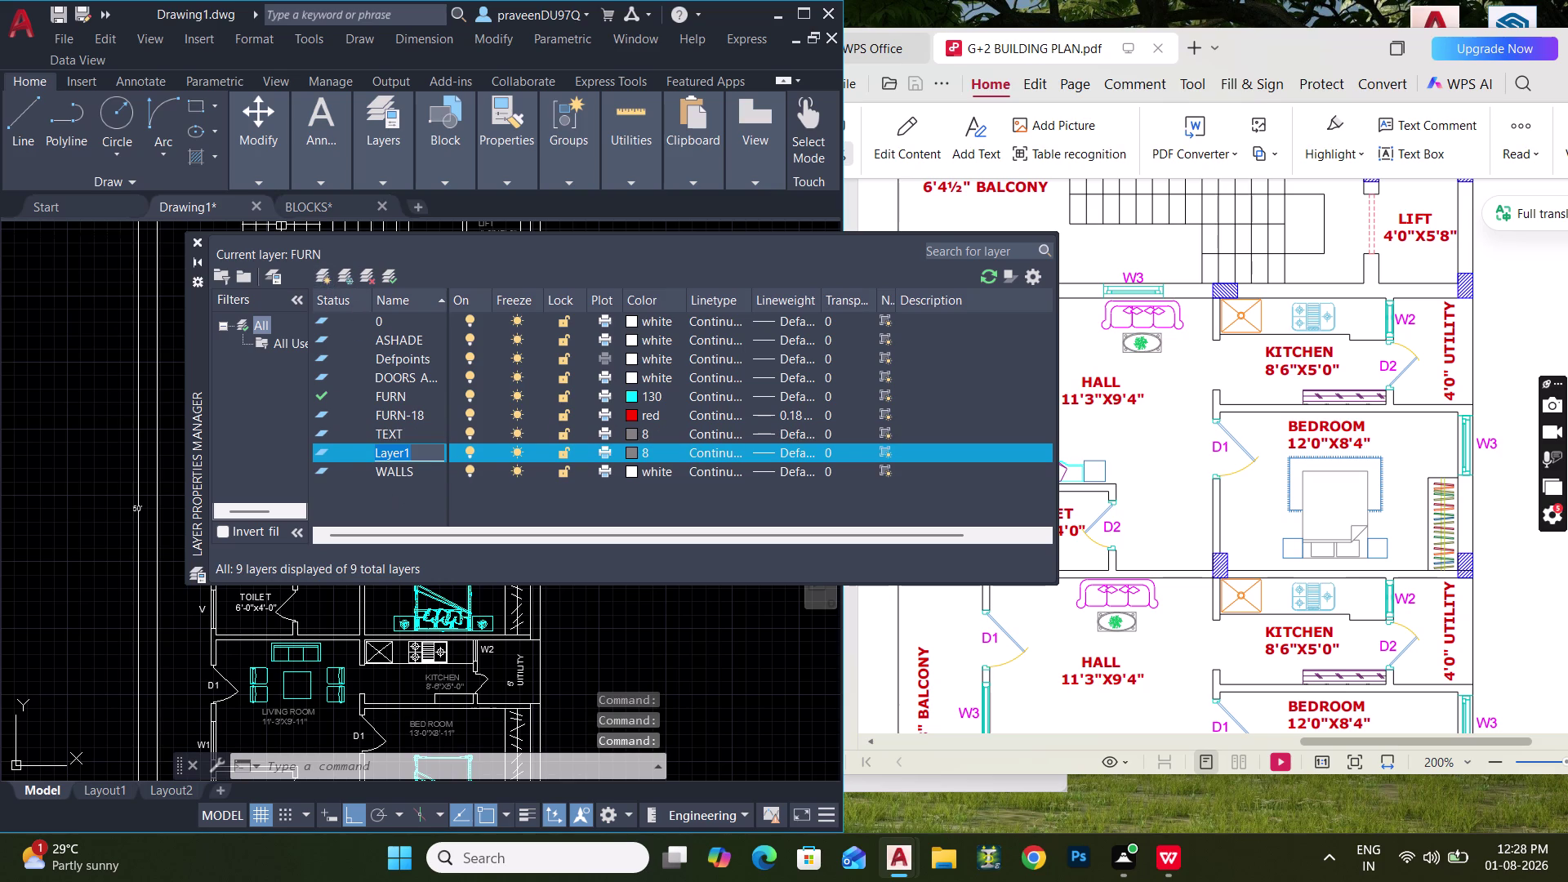
drag(429, 455, 368, 454)
text(LABLE)
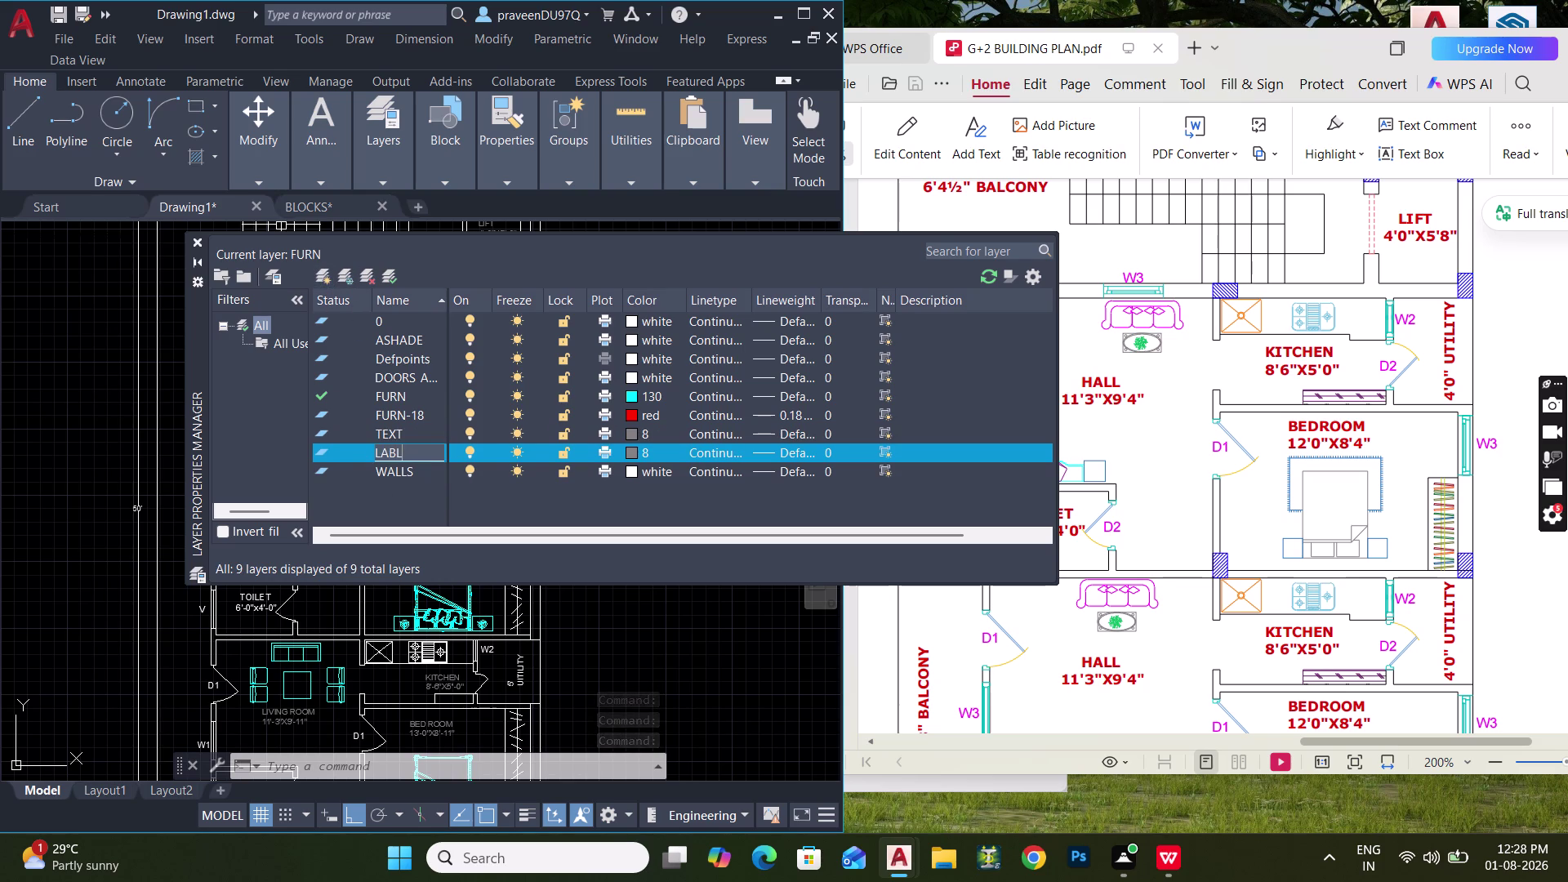
click(460, 503)
Give the LABLE layer colour 210 and set it as current.
click(629, 454)
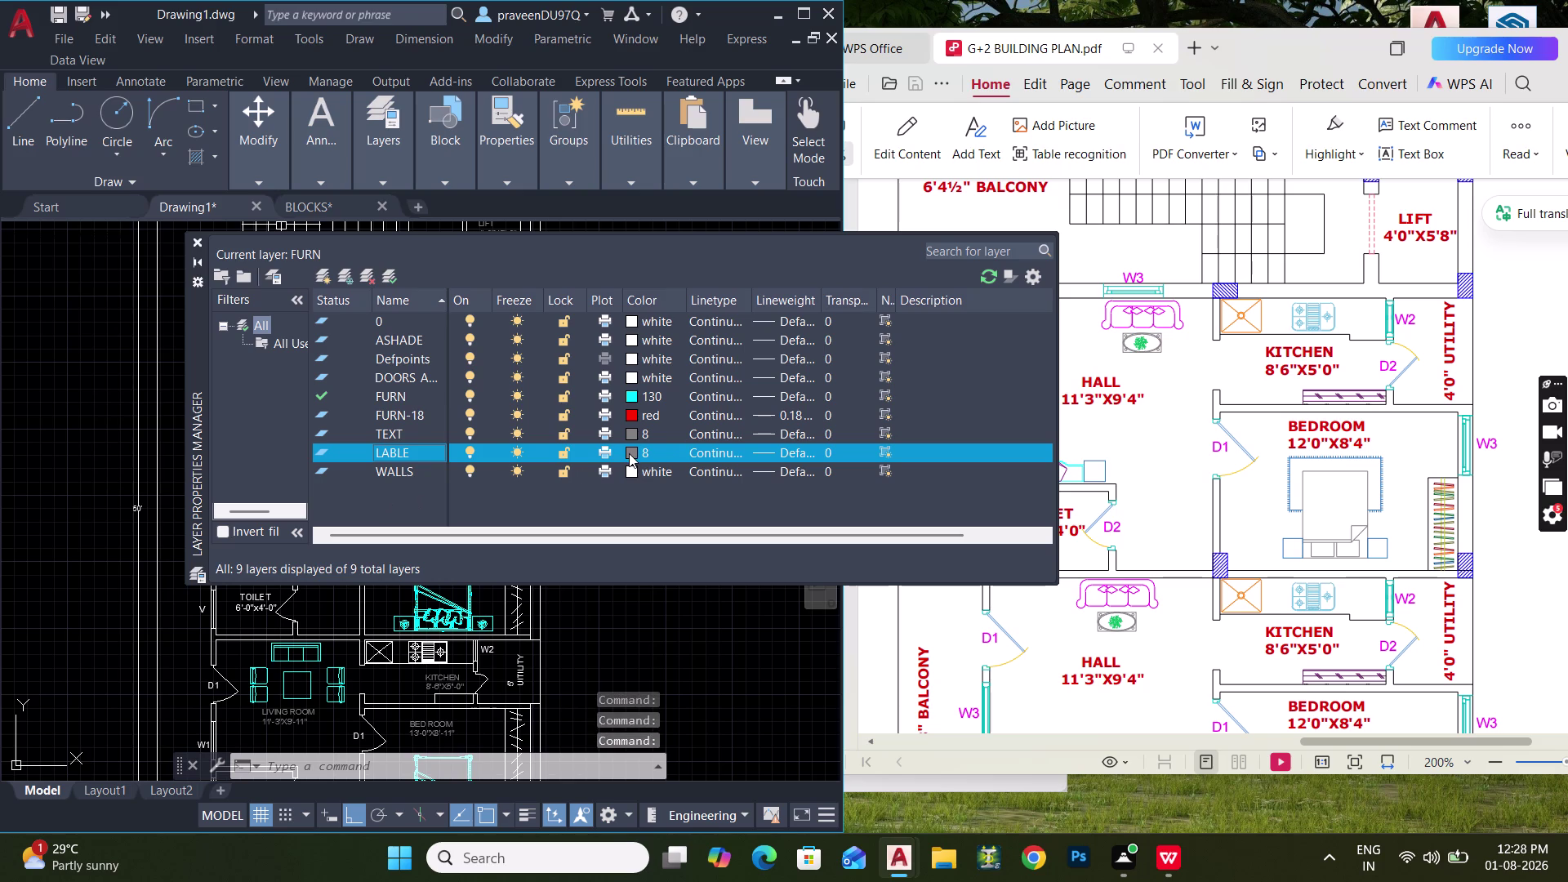
click(877, 394)
click(890, 392)
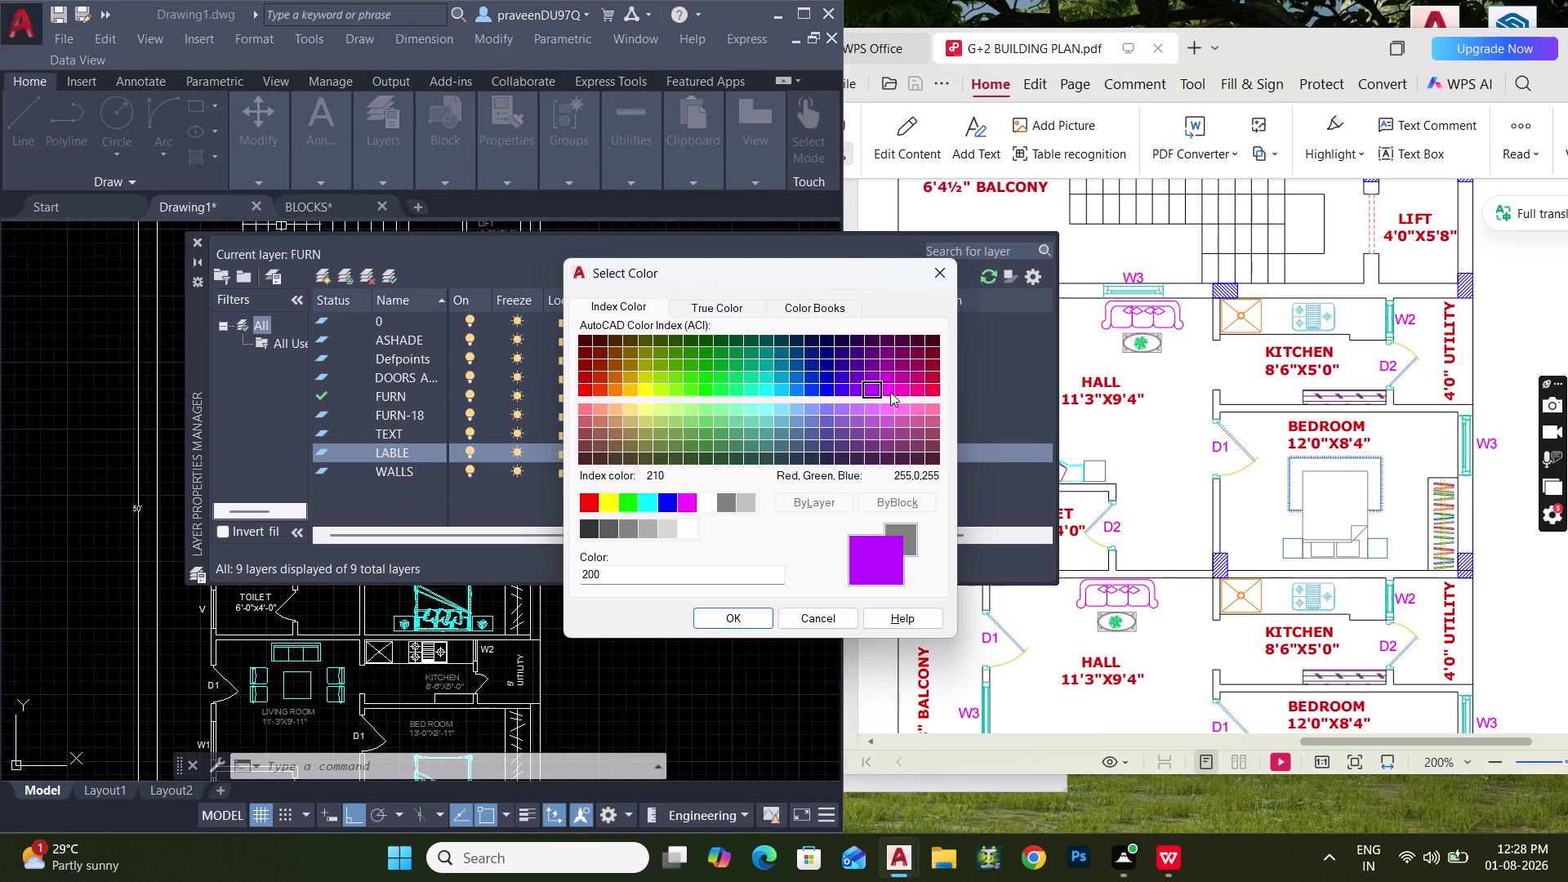
click(718, 623)
double_click(372, 449)
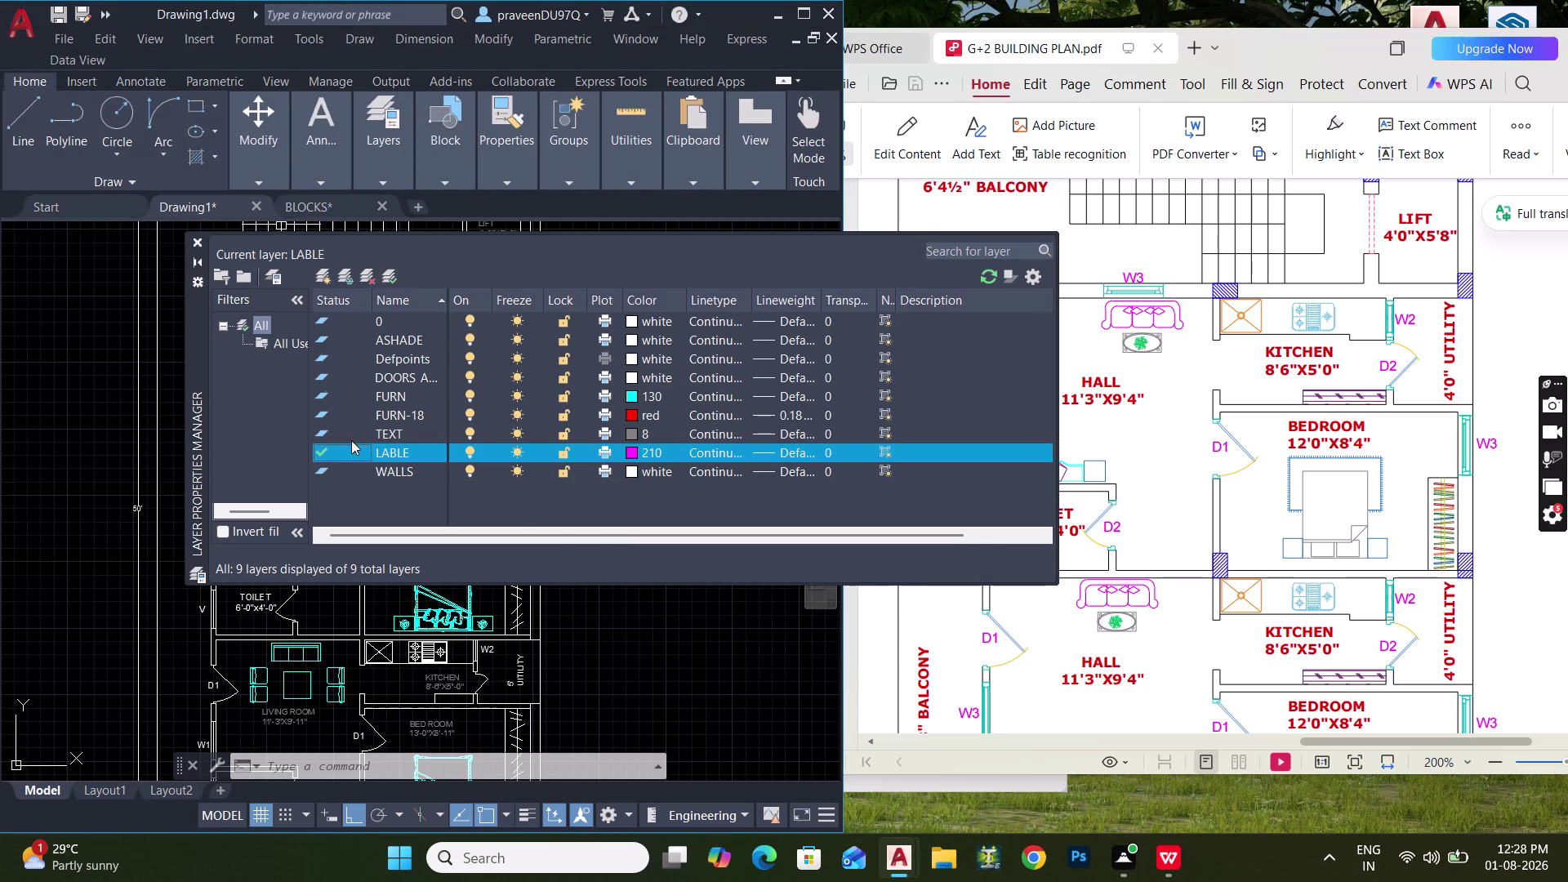
click(198, 240)
Draw a short magenta line on the LABLE layer beside the plan.
middle_drag(410, 424, 309, 462)
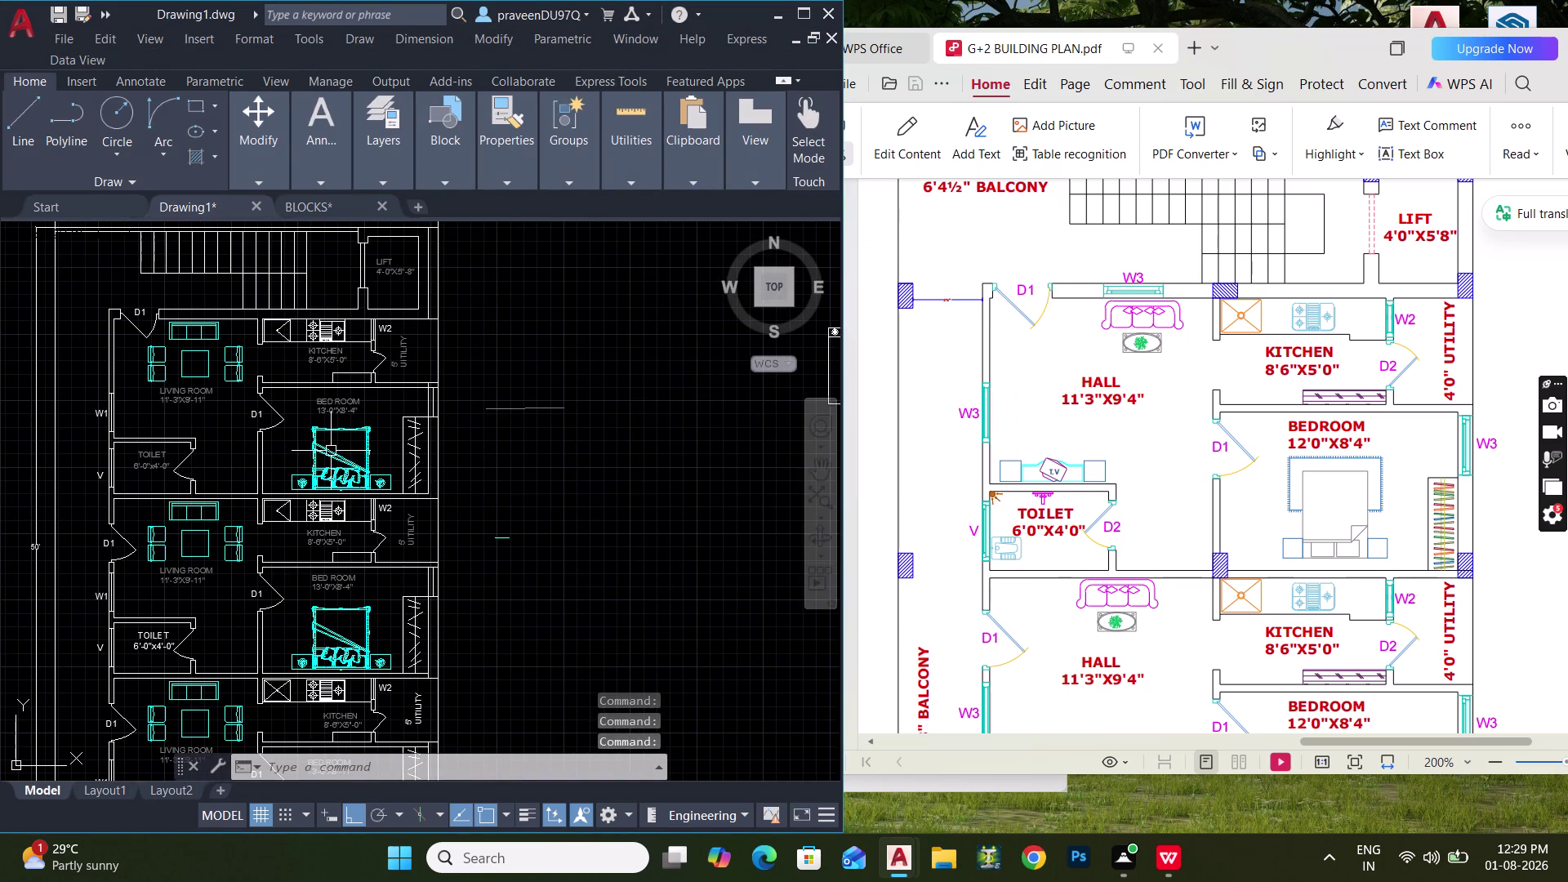
key(l)
key(space)
middle_drag(464, 506, 497, 403)
scroll(up, 3)
click(502, 521)
click(553, 511)
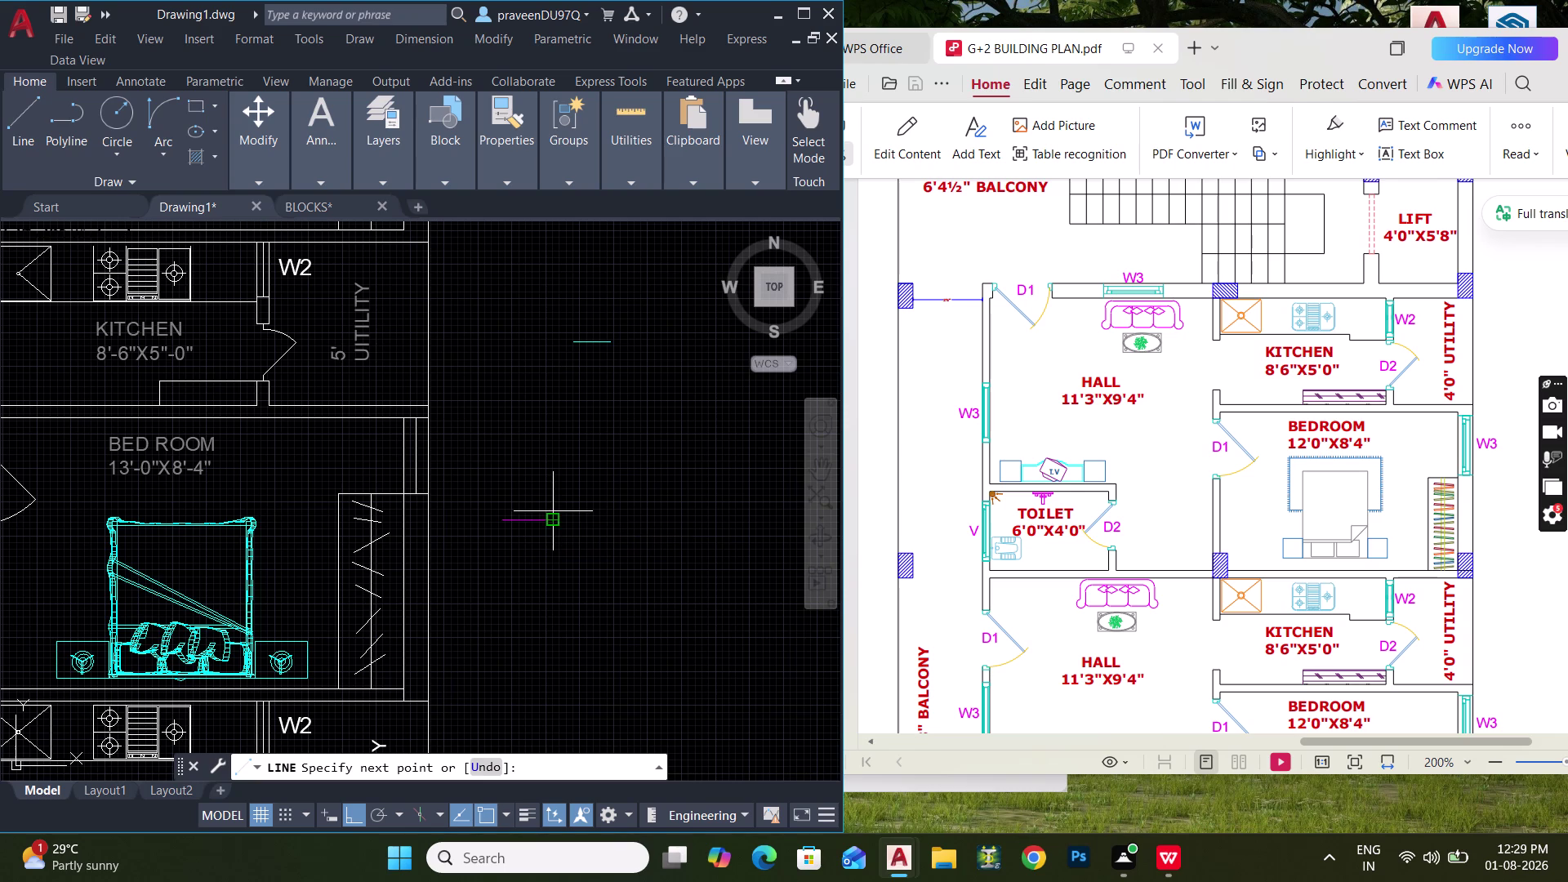
key(Escape)
Match properties from the line onto the W2, D1, W1 and V labels.
text(MA)
key(space)
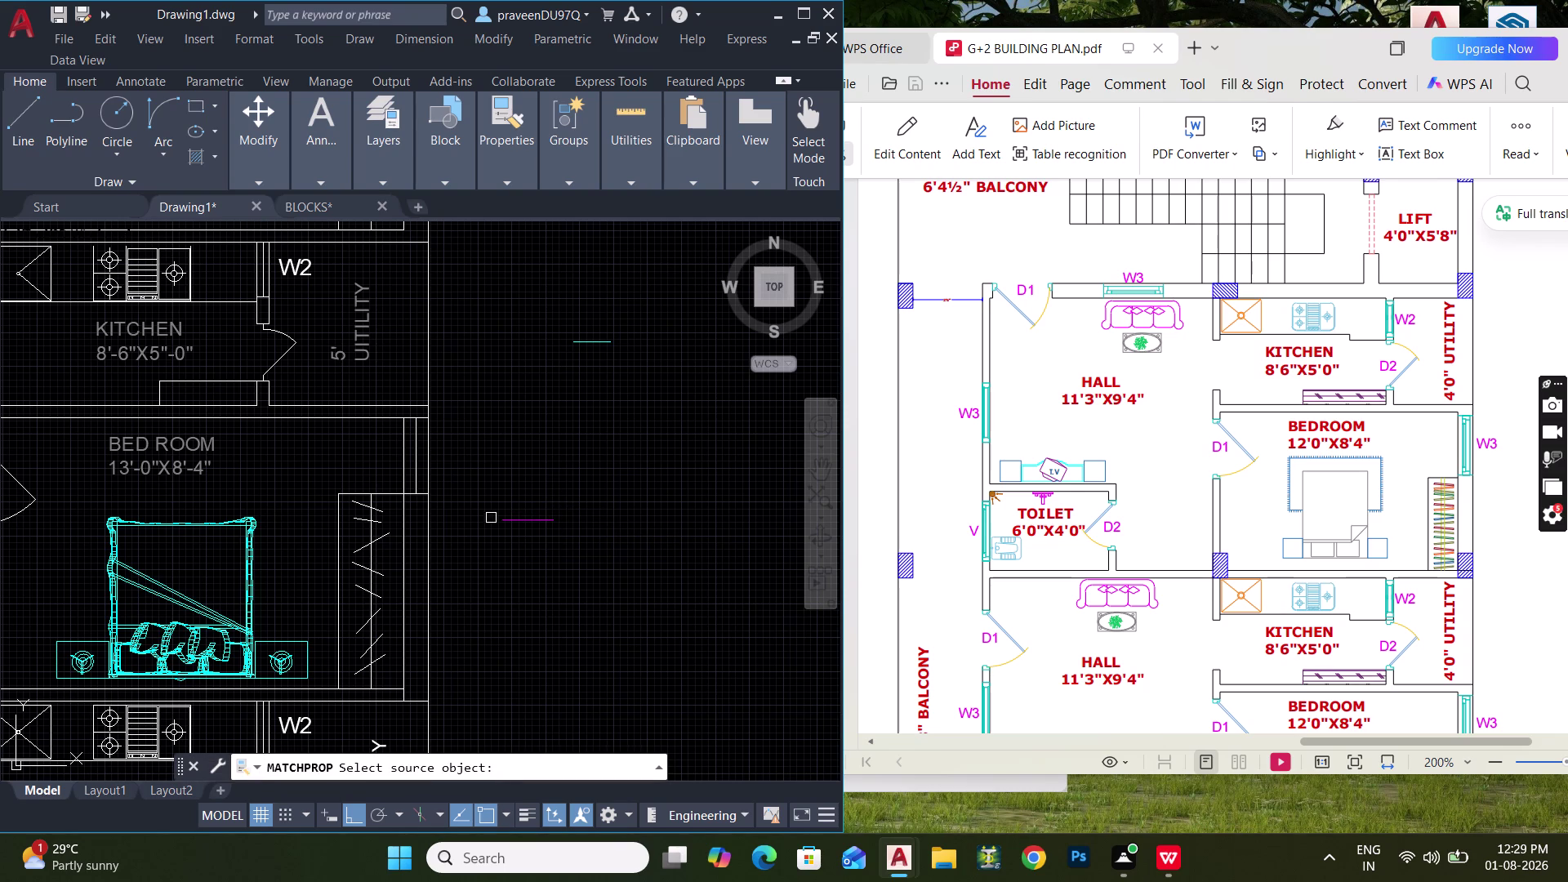
click(505, 518)
middle_drag(484, 543, 538, 360)
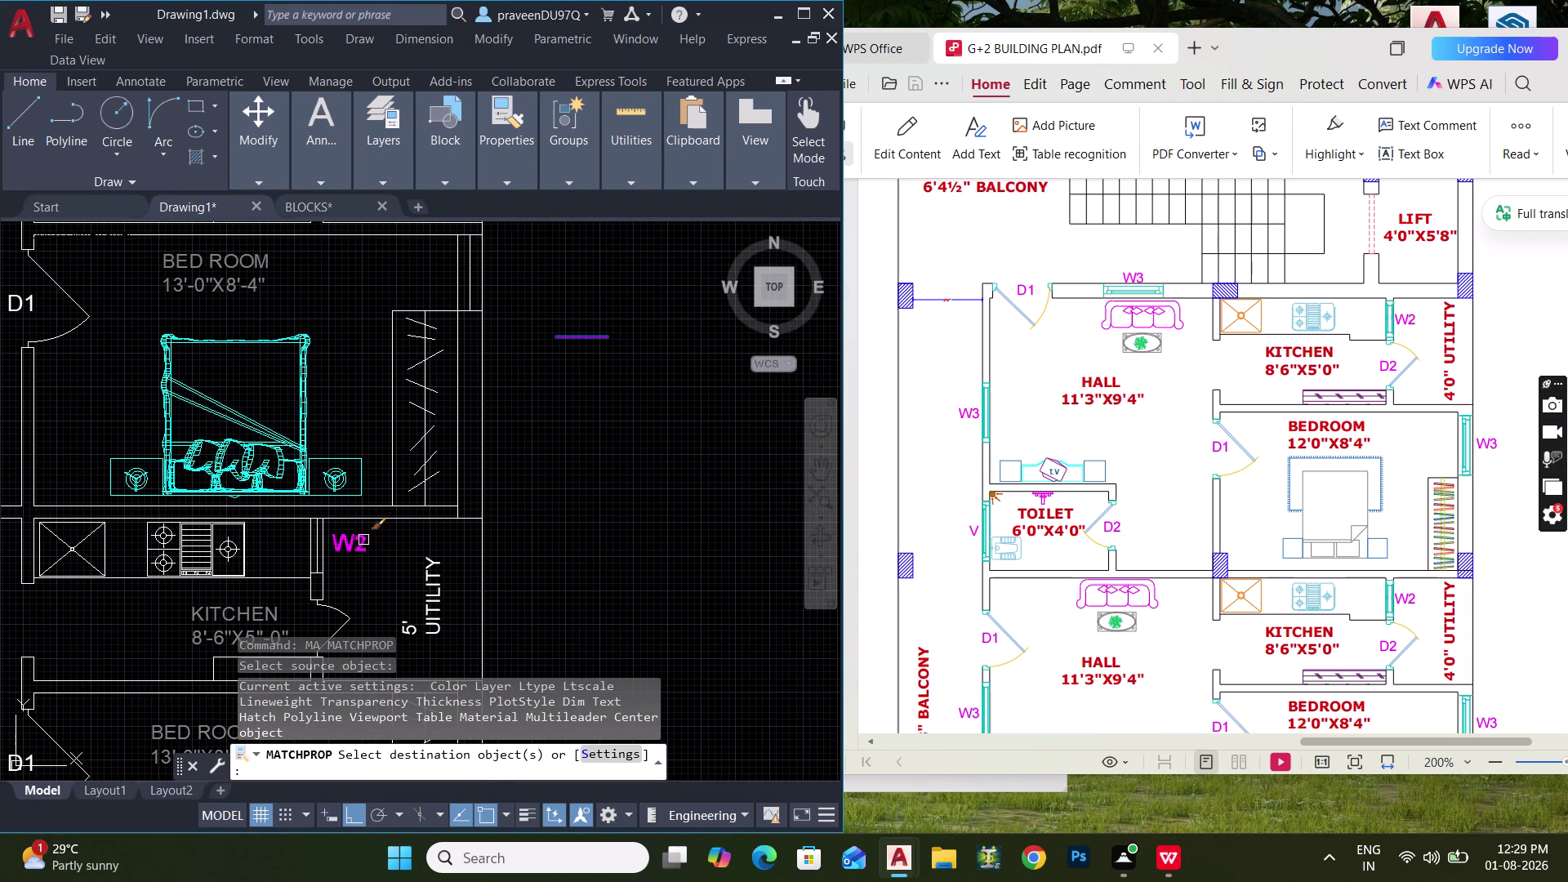
click(364, 540)
middle_drag(399, 521, 488, 262)
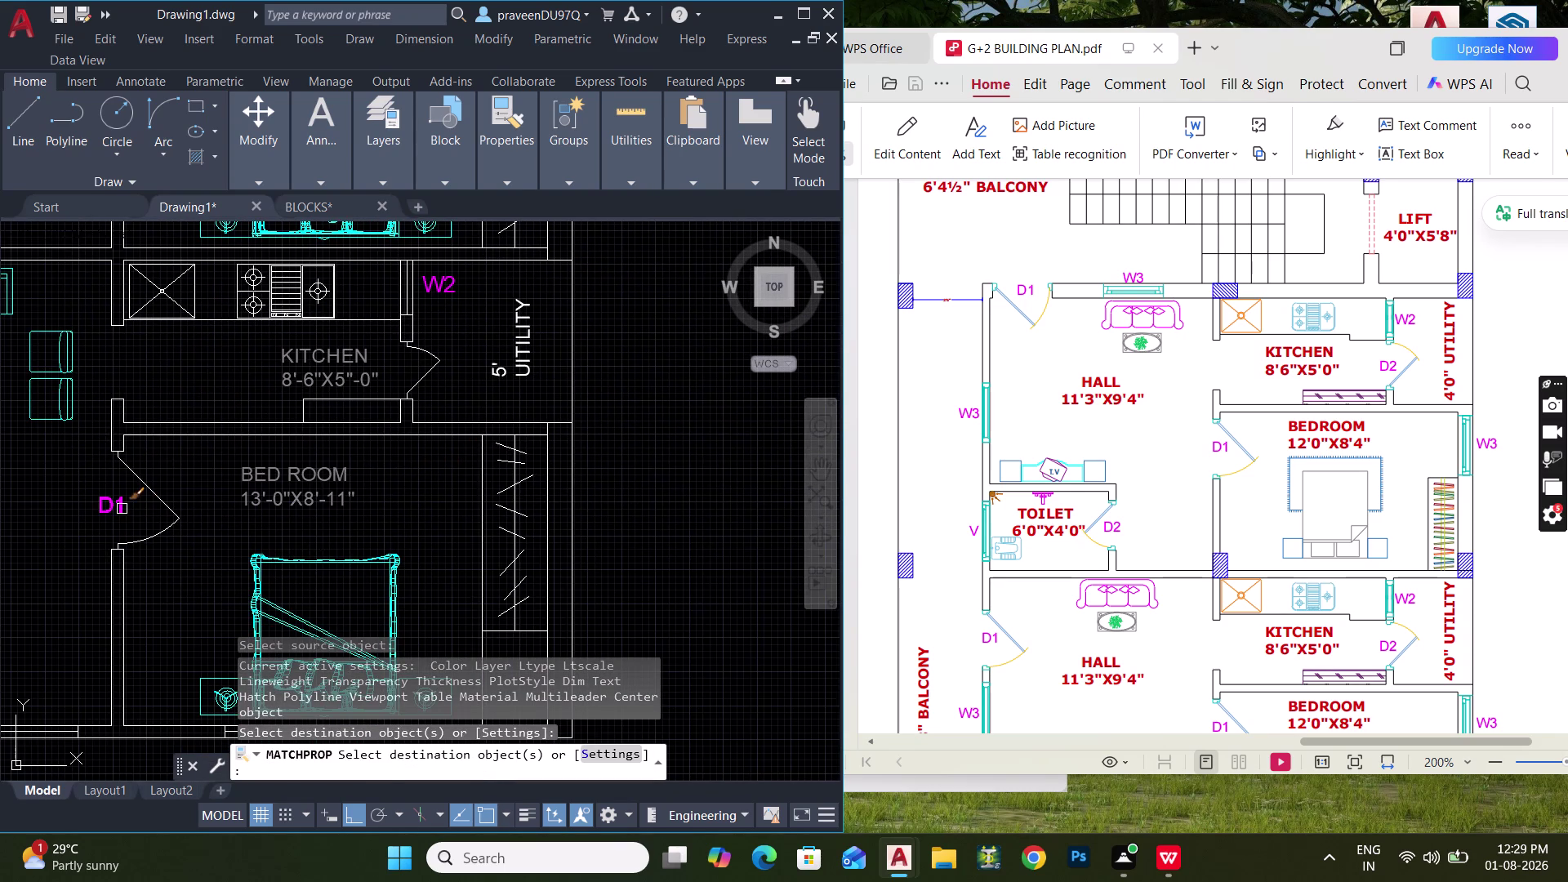
click(122, 509)
middle_drag(217, 478, 630, 291)
click(124, 478)
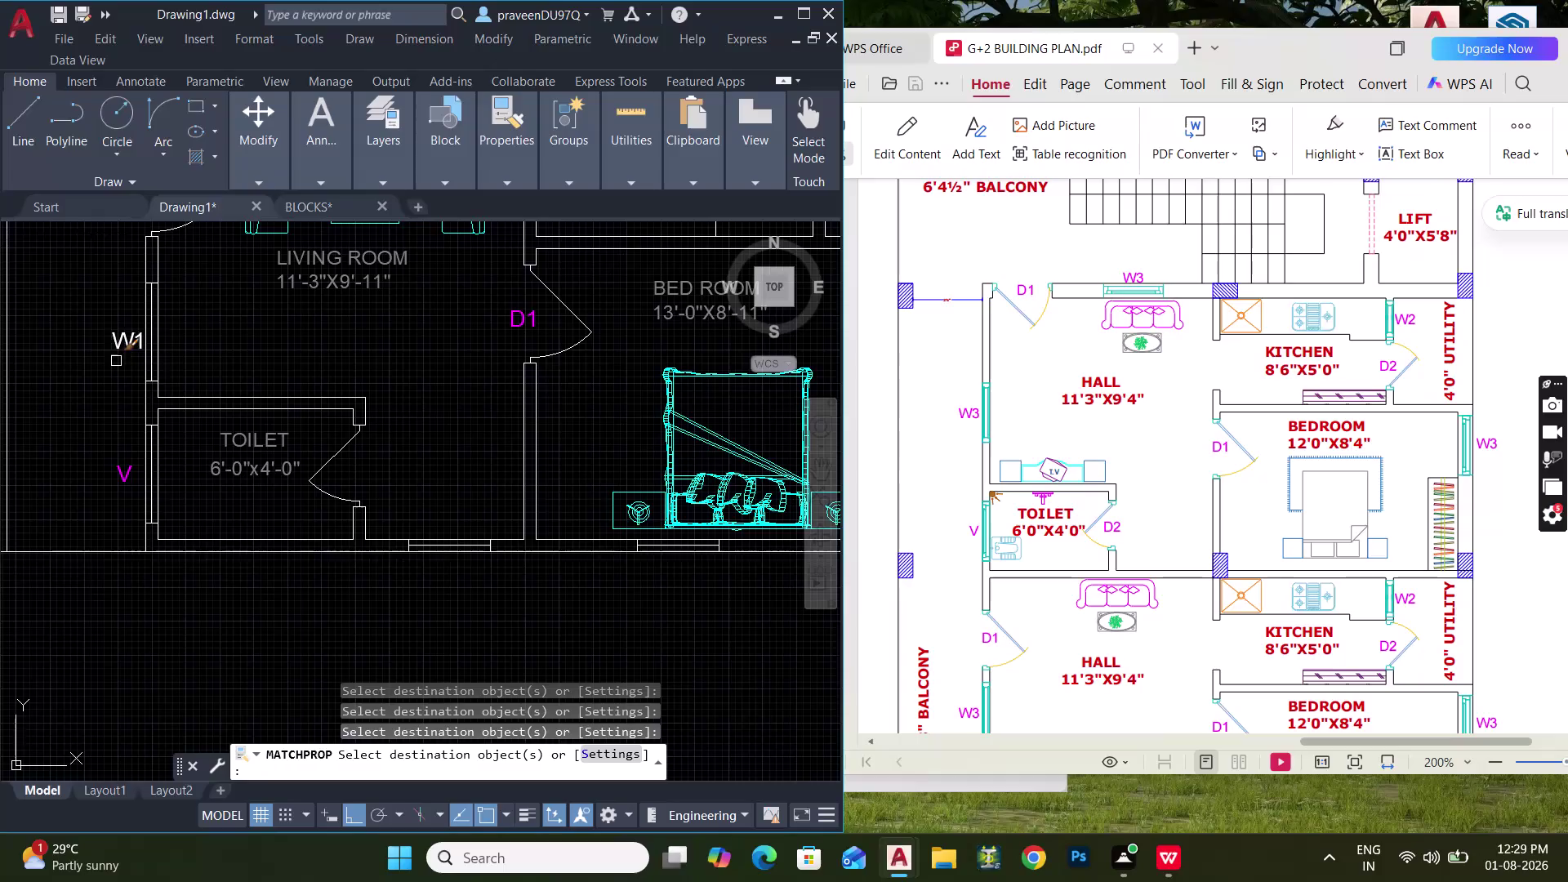
click(129, 347)
middle_drag(158, 289, 191, 620)
click(183, 513)
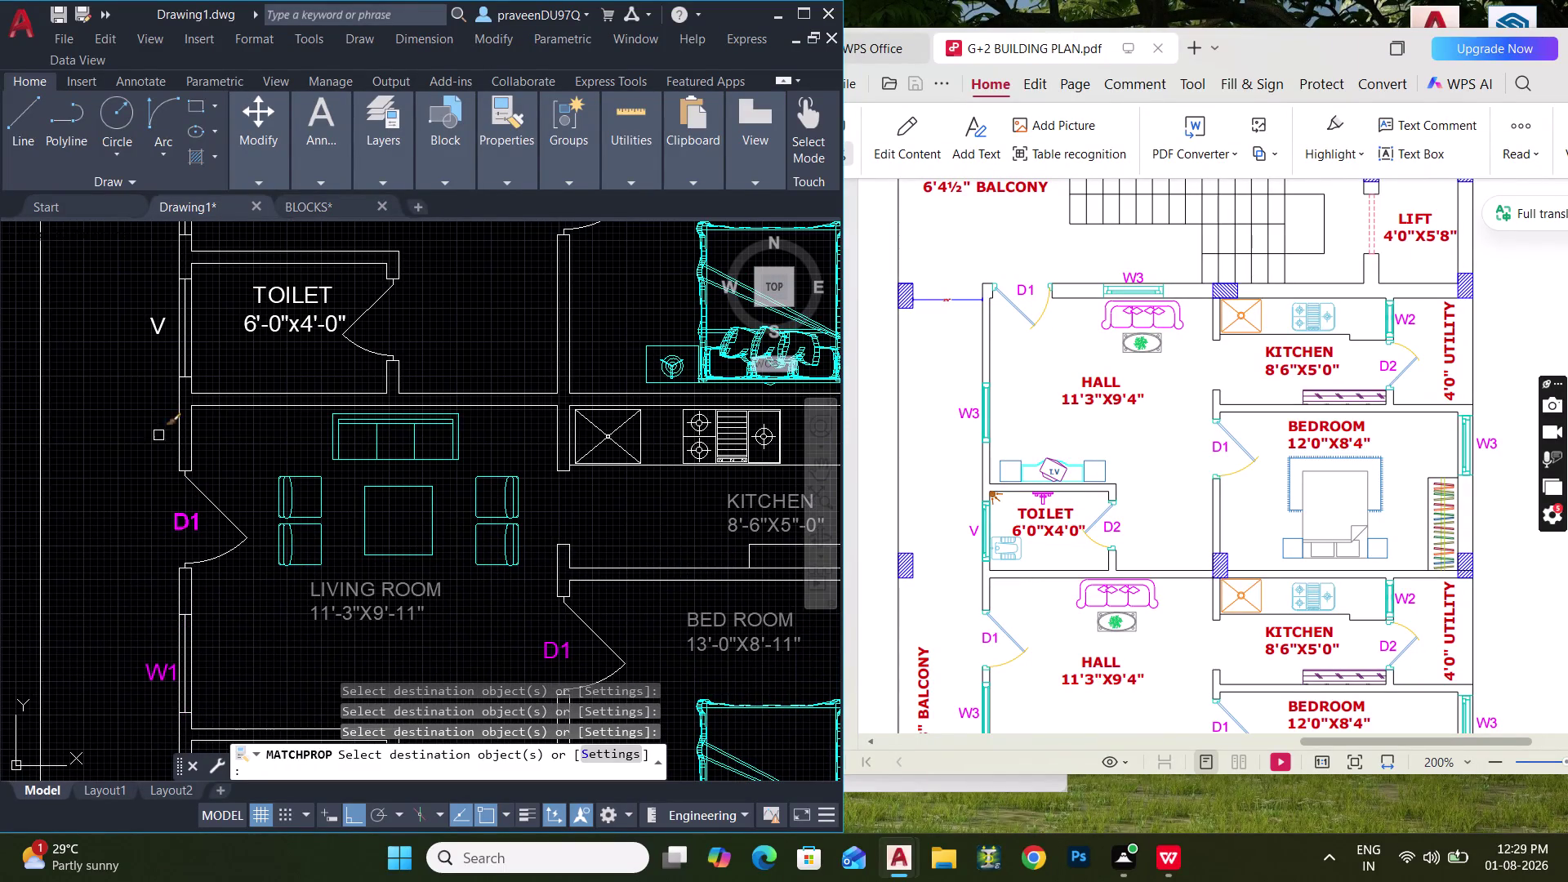
click(163, 324)
Restyle the remaining W1, D1 and other door and window labels on the upper floors.
middle_drag(161, 330, 151, 612)
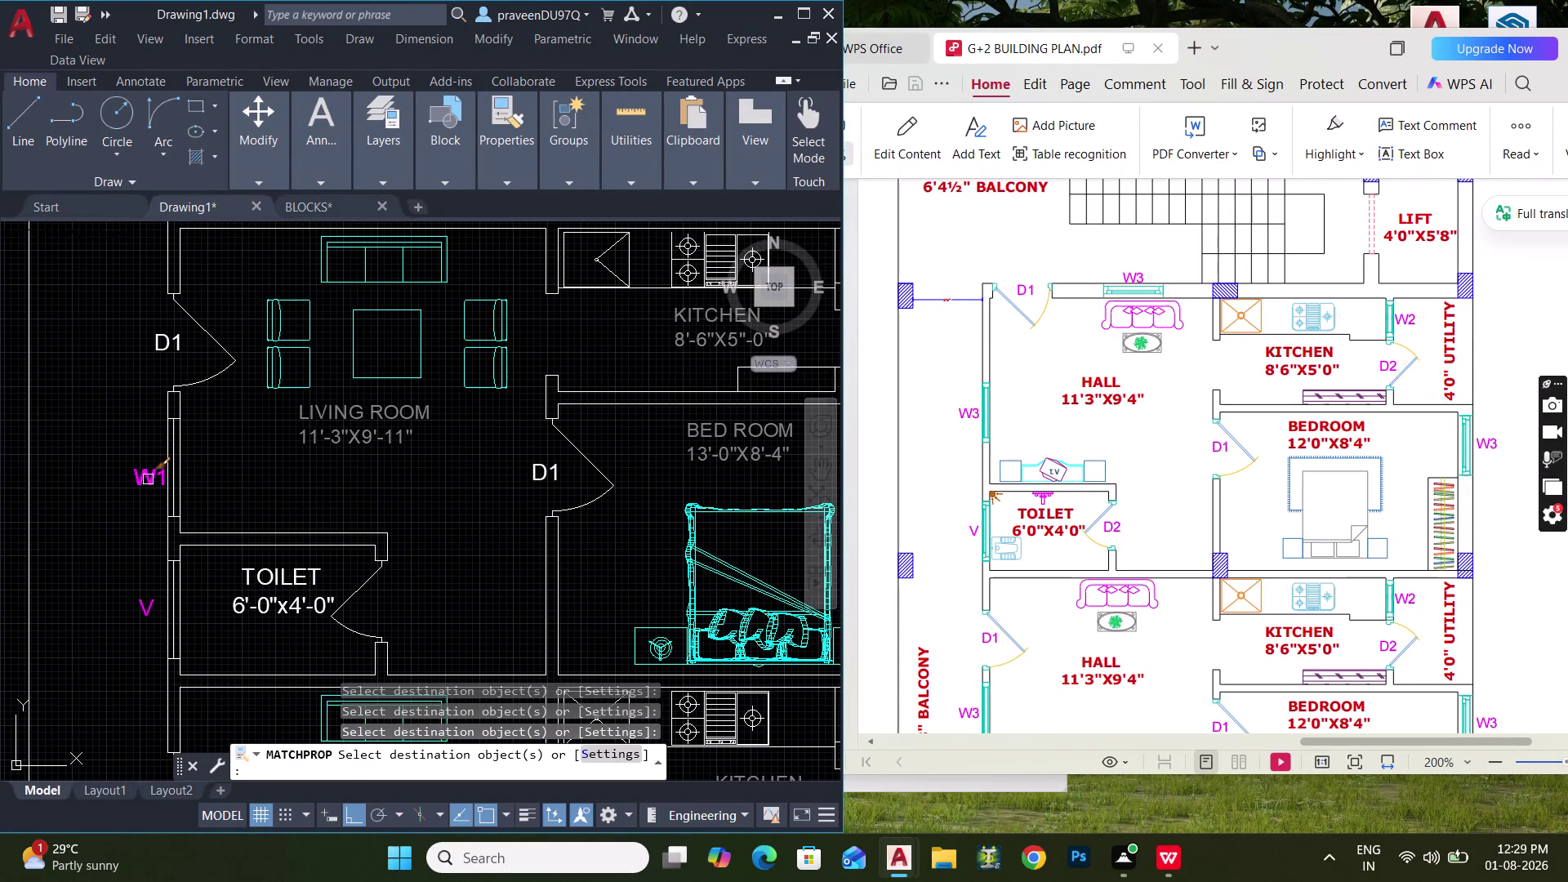
click(148, 481)
click(167, 343)
click(555, 473)
middle_drag(525, 423, 513, 457)
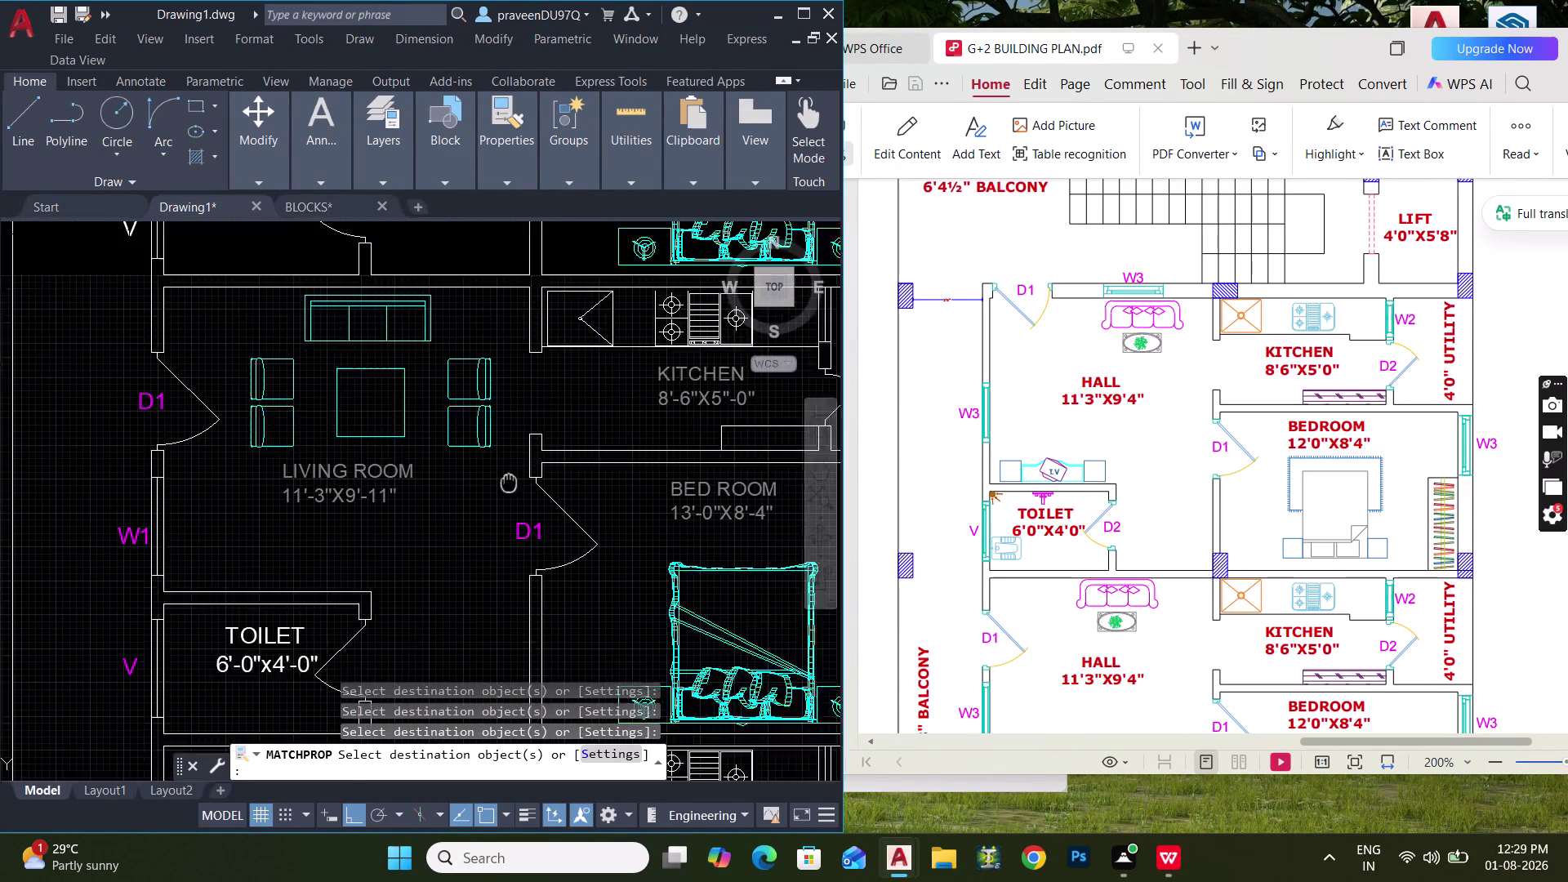
middle_drag(513, 457, 522, 711)
click(552, 297)
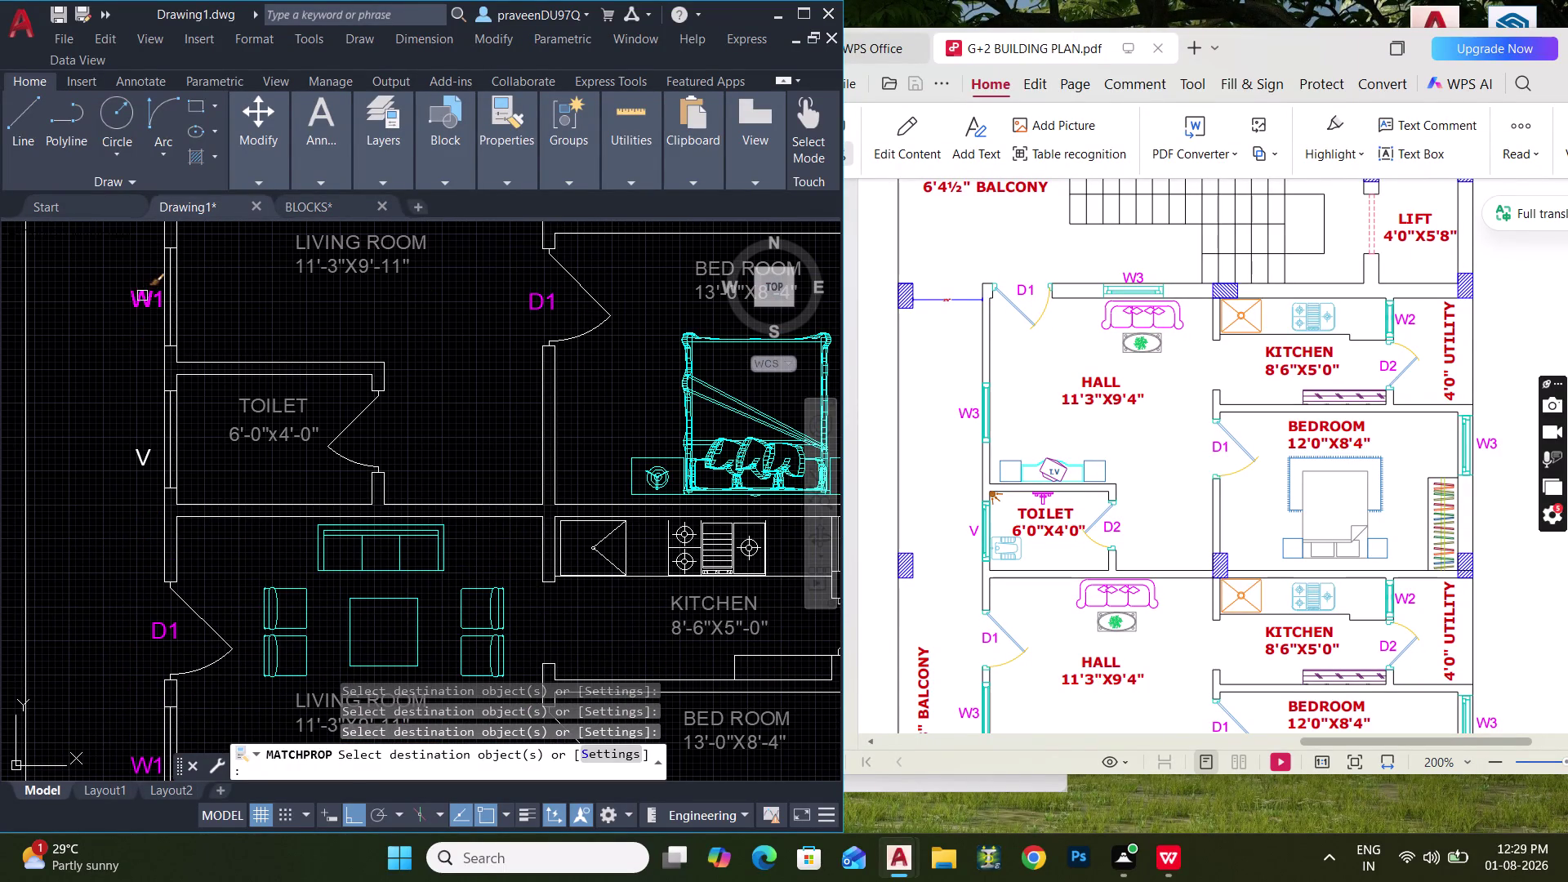
click(143, 295)
click(144, 458)
scroll(down, 3)
middle_drag(182, 396, 199, 577)
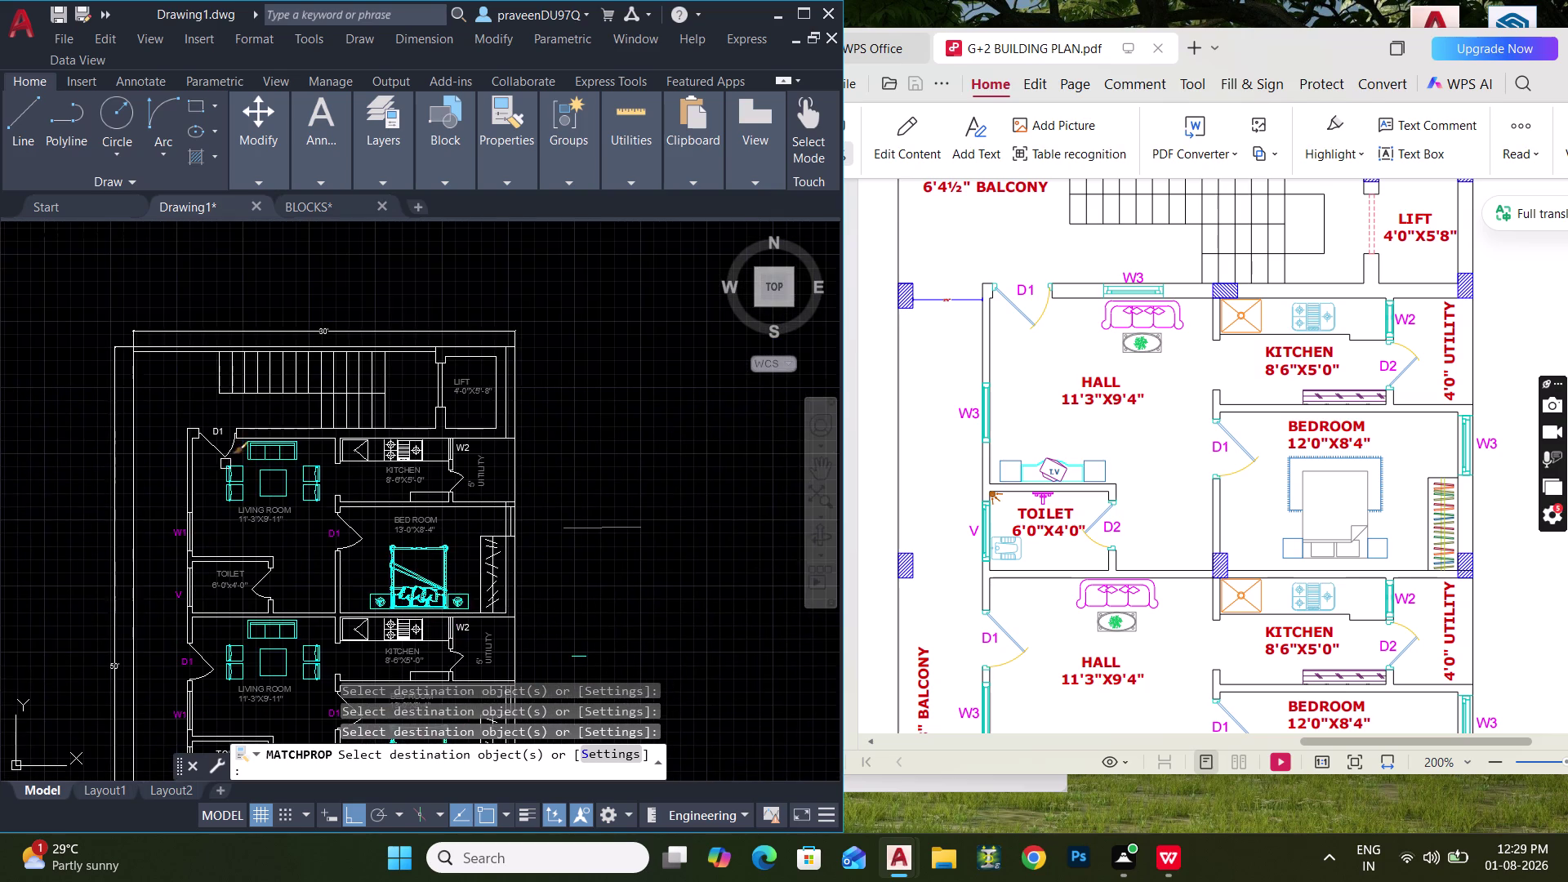
scroll(up, 3)
middle_drag(307, 468, 278, 469)
click(86, 402)
middle_drag(365, 466, 212, 472)
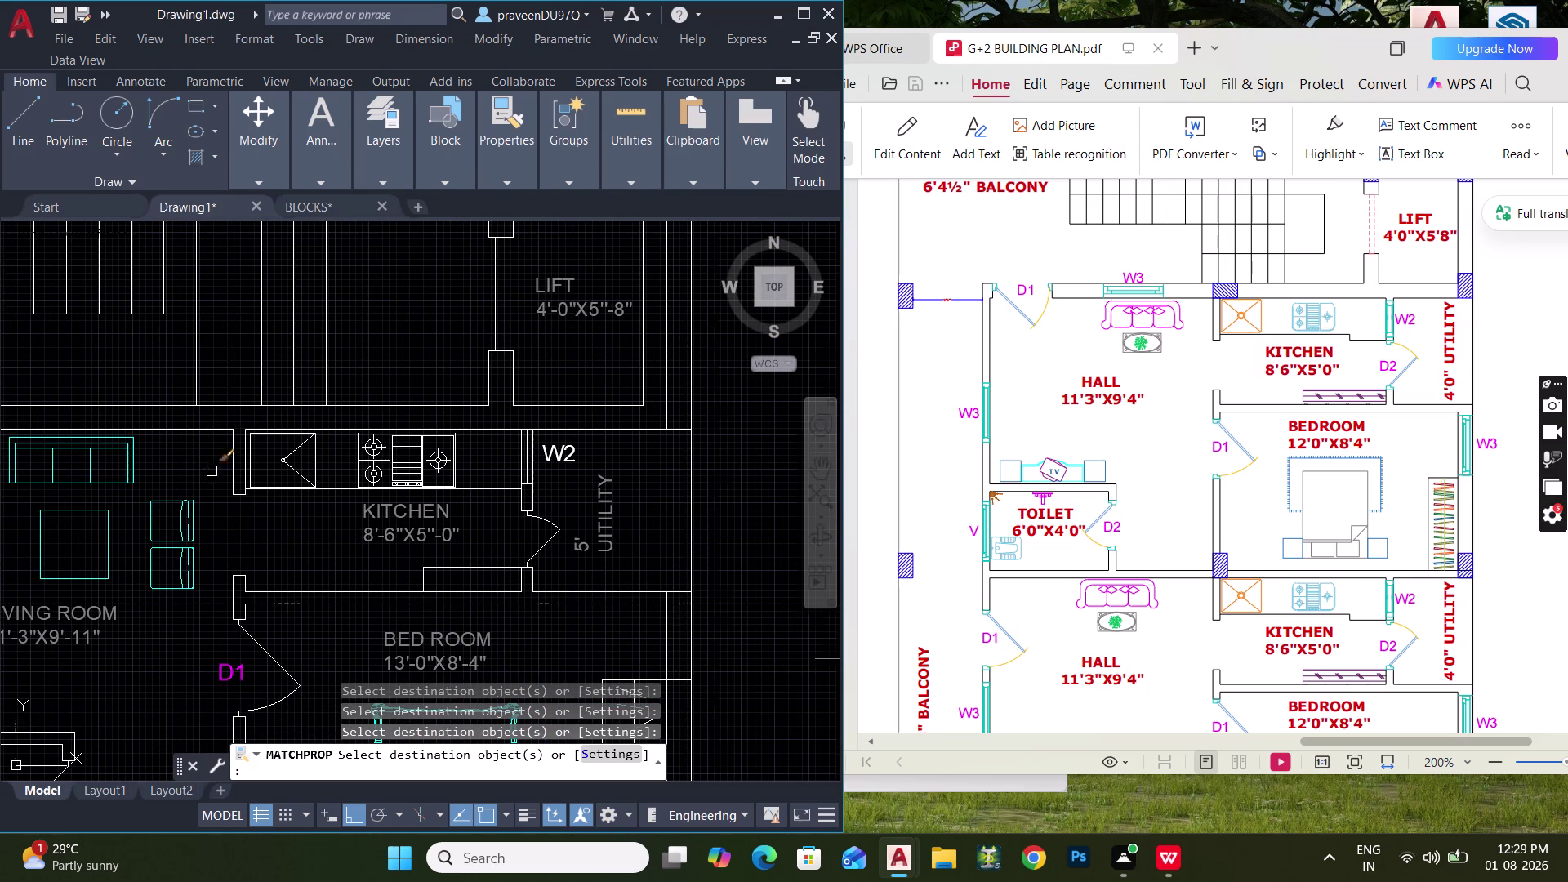
click(562, 456)
scroll(down, 3)
middle_drag(526, 494, 517, 436)
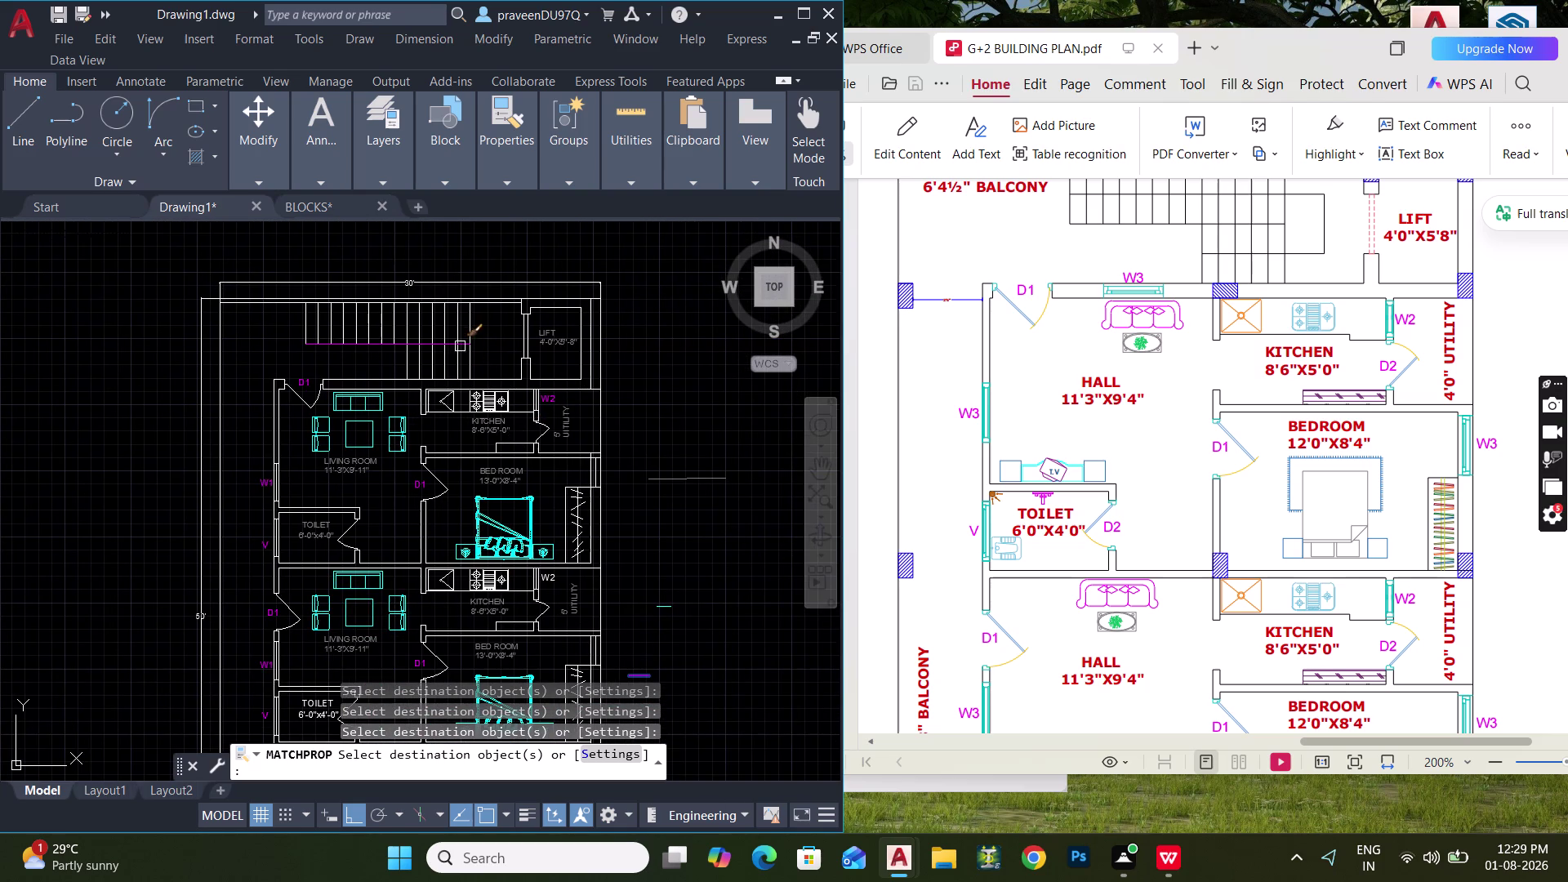
key(Escape)
key(Escape)
middle_drag(564, 462, 543, 357)
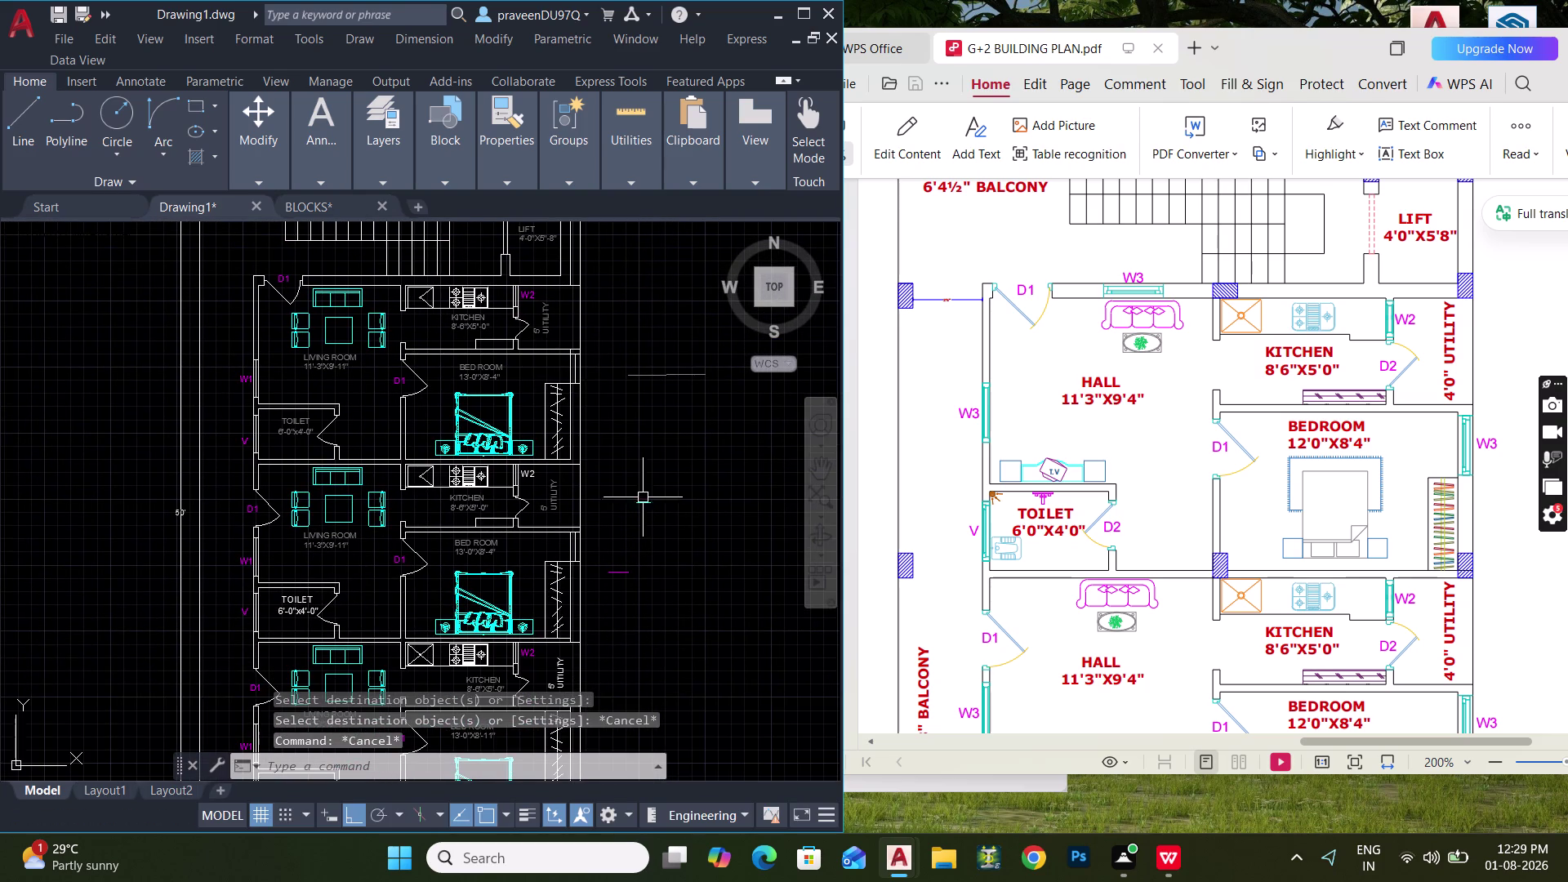
Erase the stray lines to the right of the floor plan.
scroll(down, 3)
middle_drag(696, 594, 630, 488)
drag(725, 522, 702, 502)
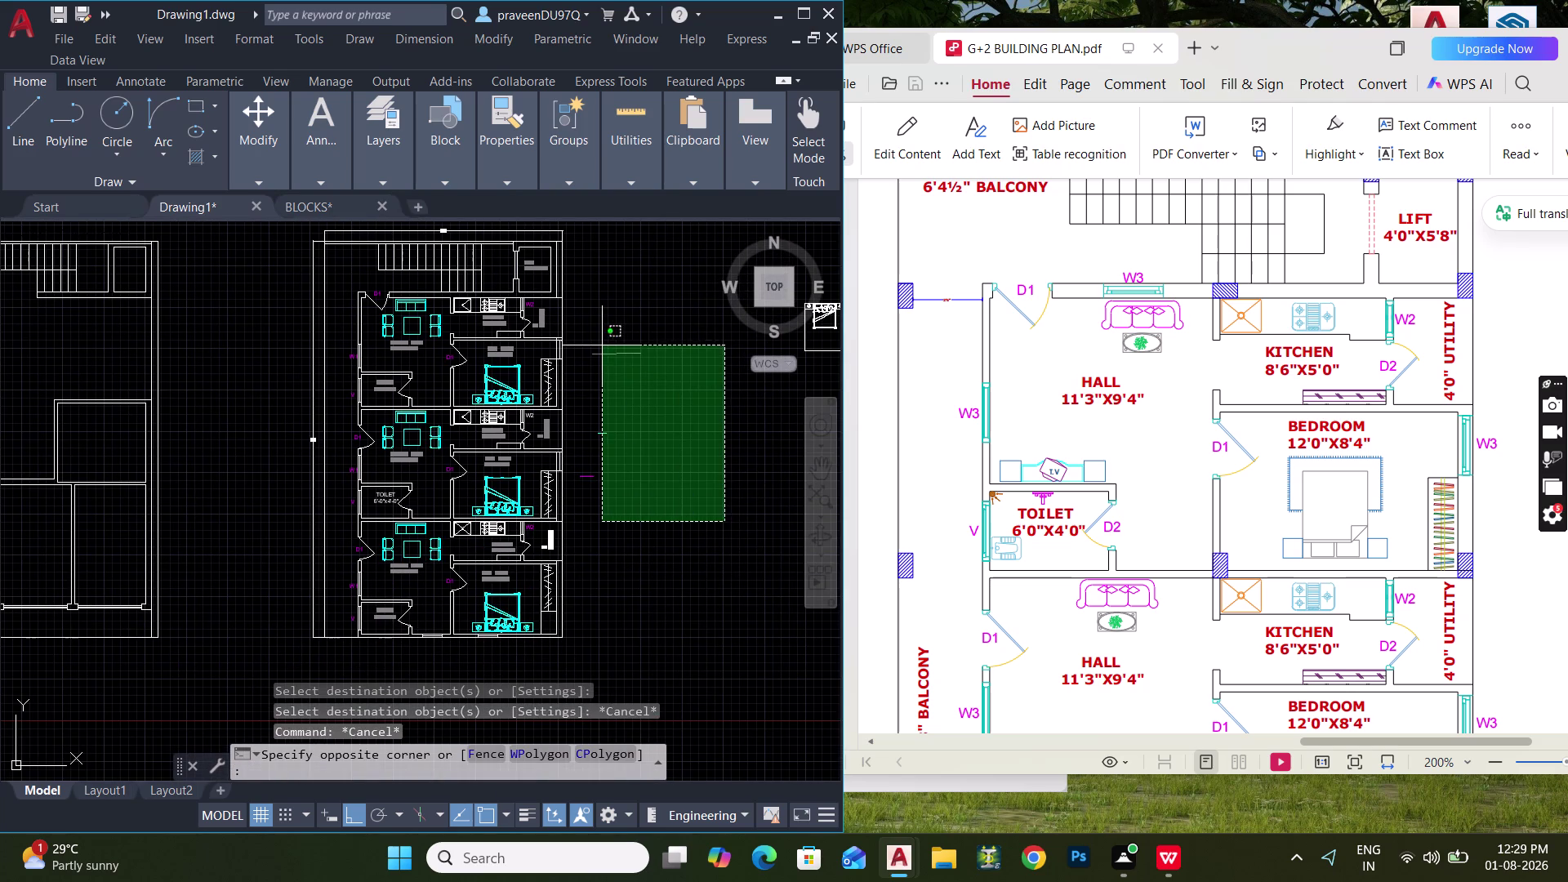
click(590, 331)
key(Delete)
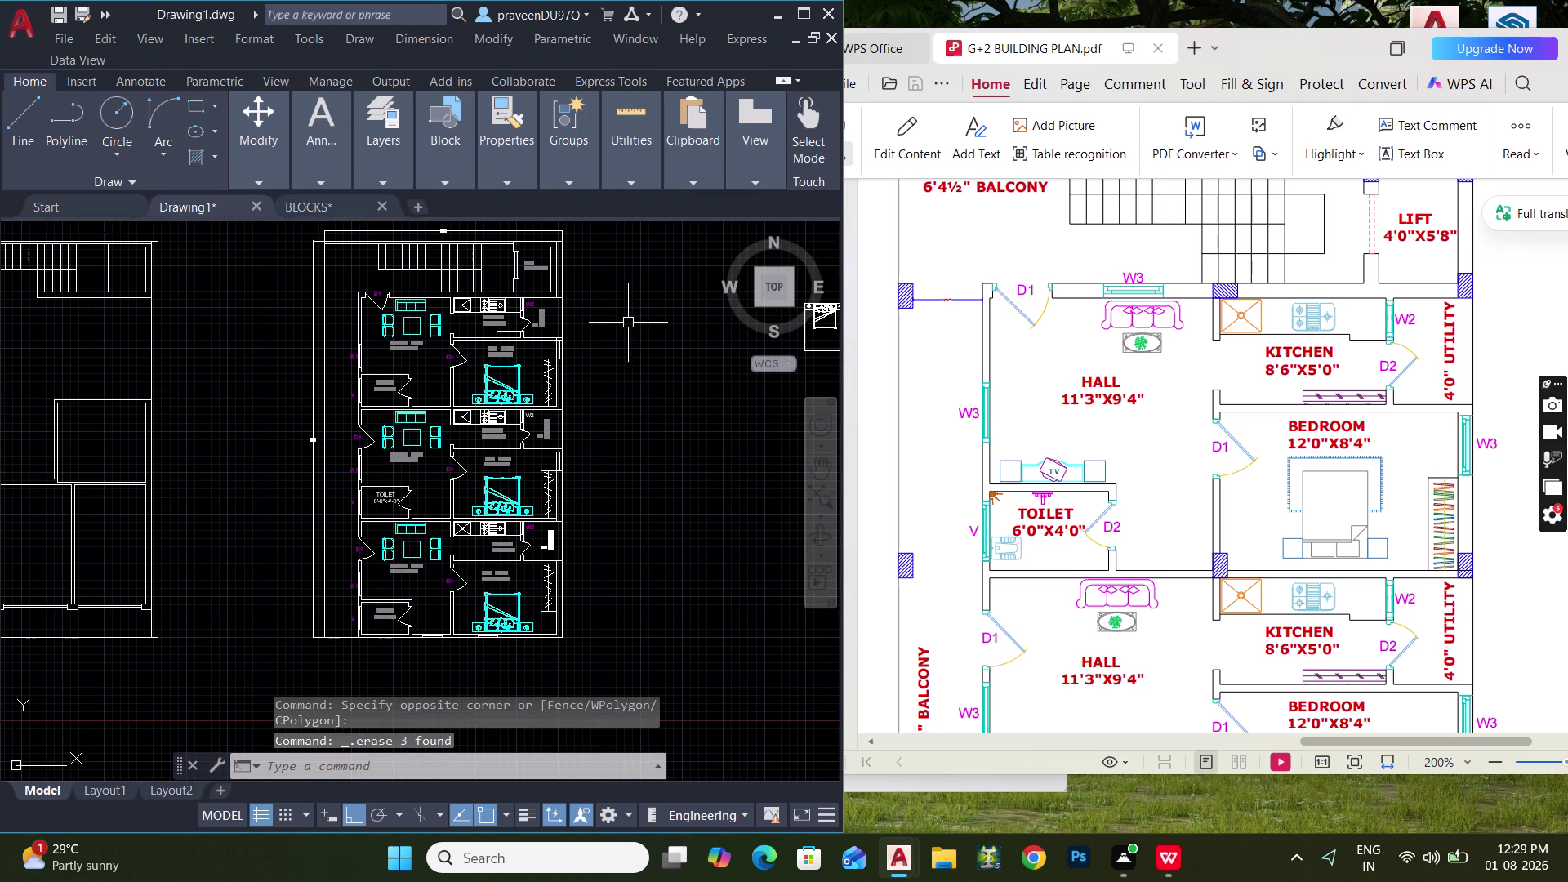
Erase the leftover furniture pieces lying beside the plans.
middle_drag(613, 380, 433, 432)
drag(679, 439, 659, 401)
click(613, 309)
middle_drag(617, 345, 425, 356)
middle_drag(736, 542, 662, 465)
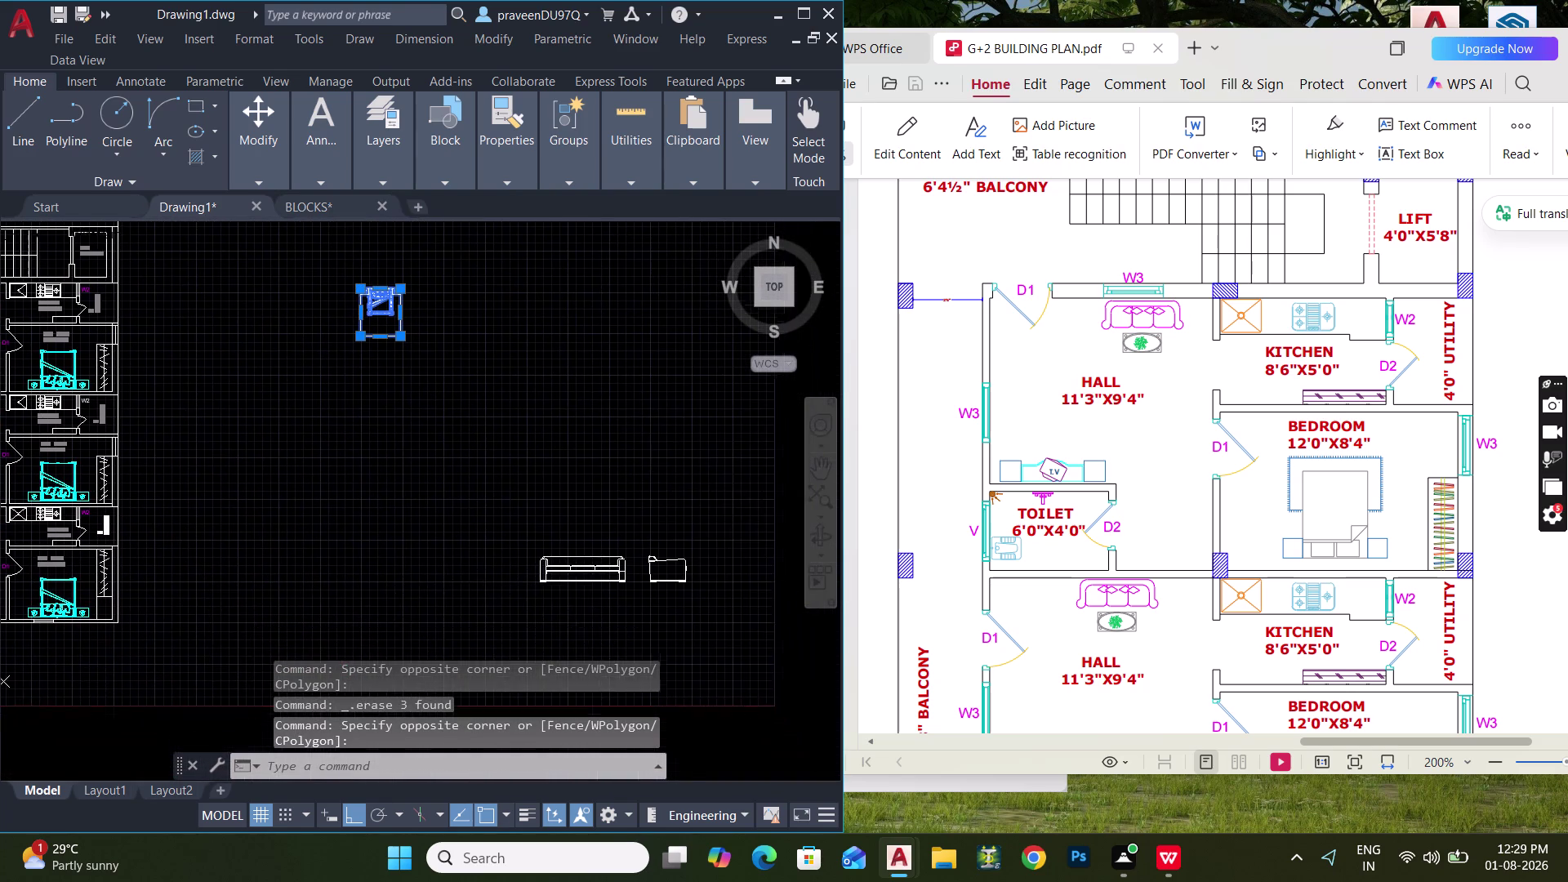
drag(753, 621, 661, 578)
click(399, 470)
key(Delete)
scroll(down, 3)
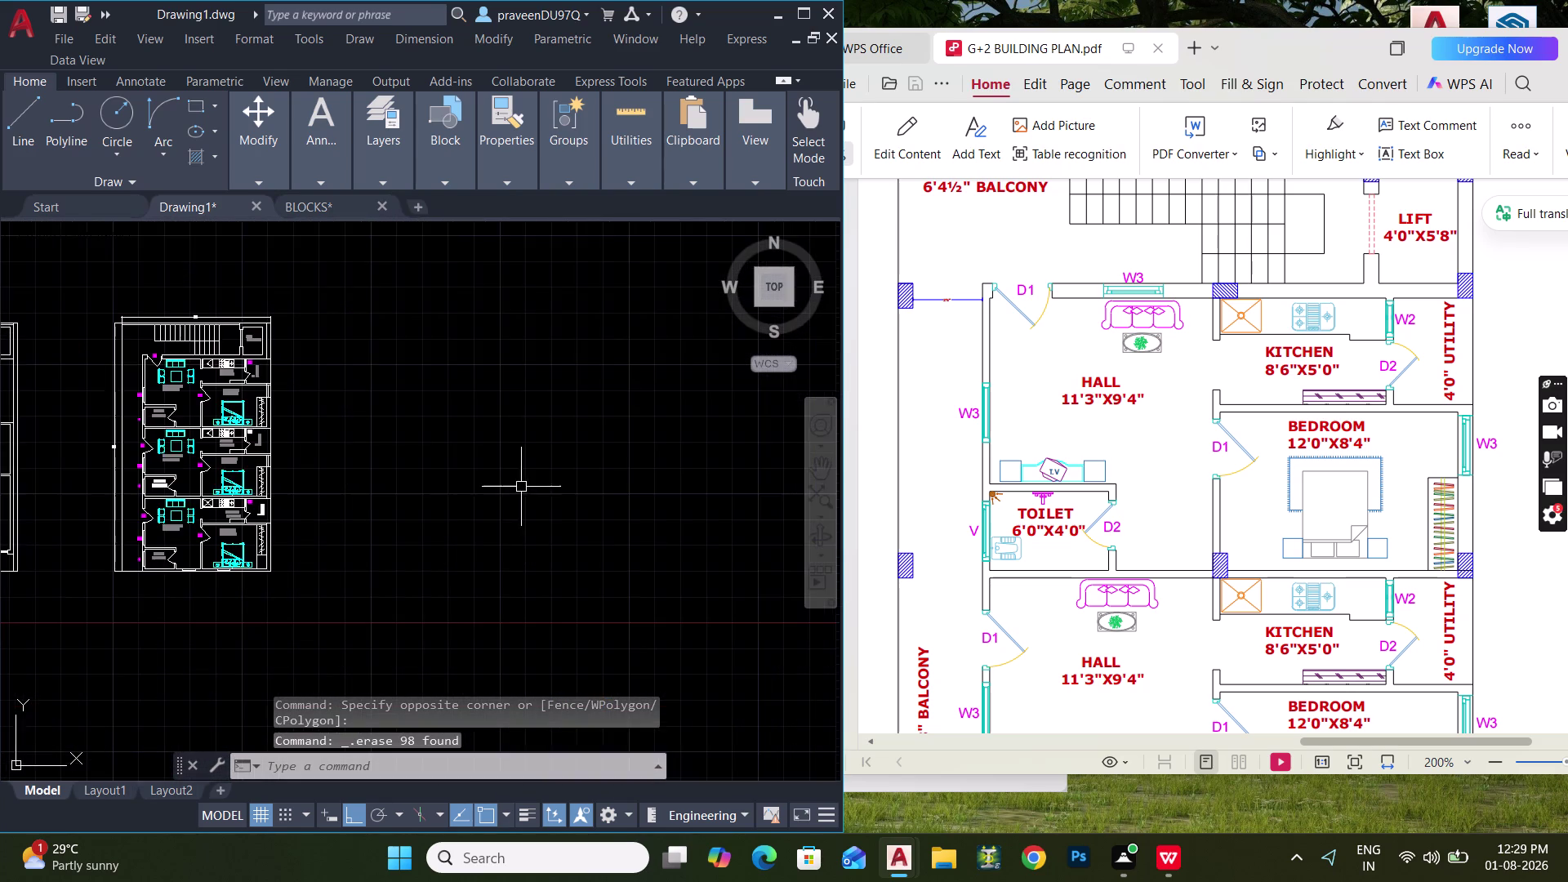
middle_drag(487, 491, 715, 460)
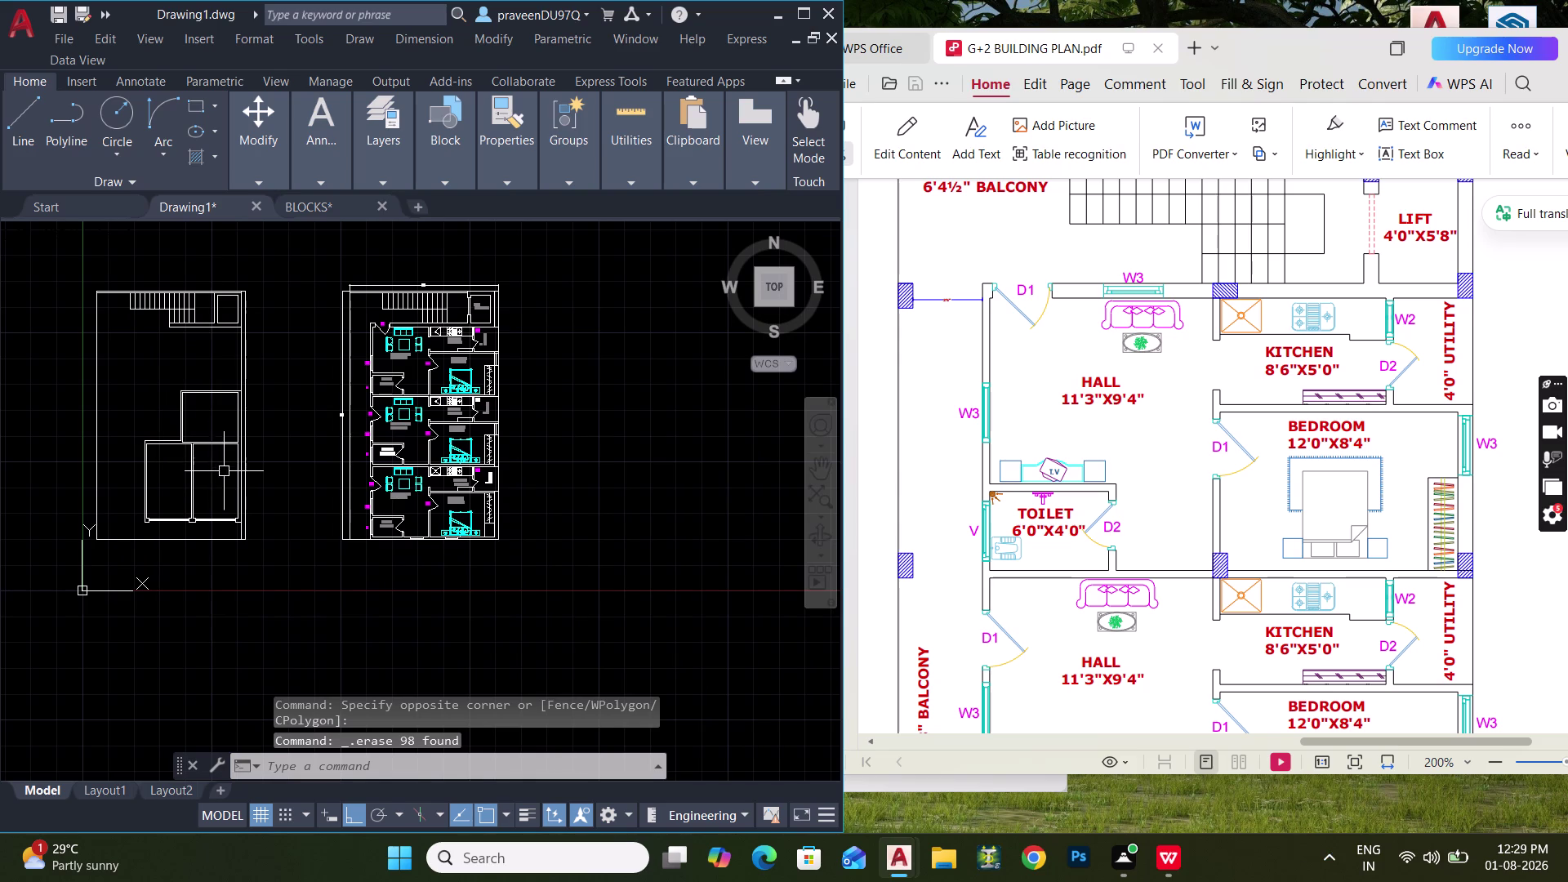
scroll(up, 3)
scroll(down, 3)
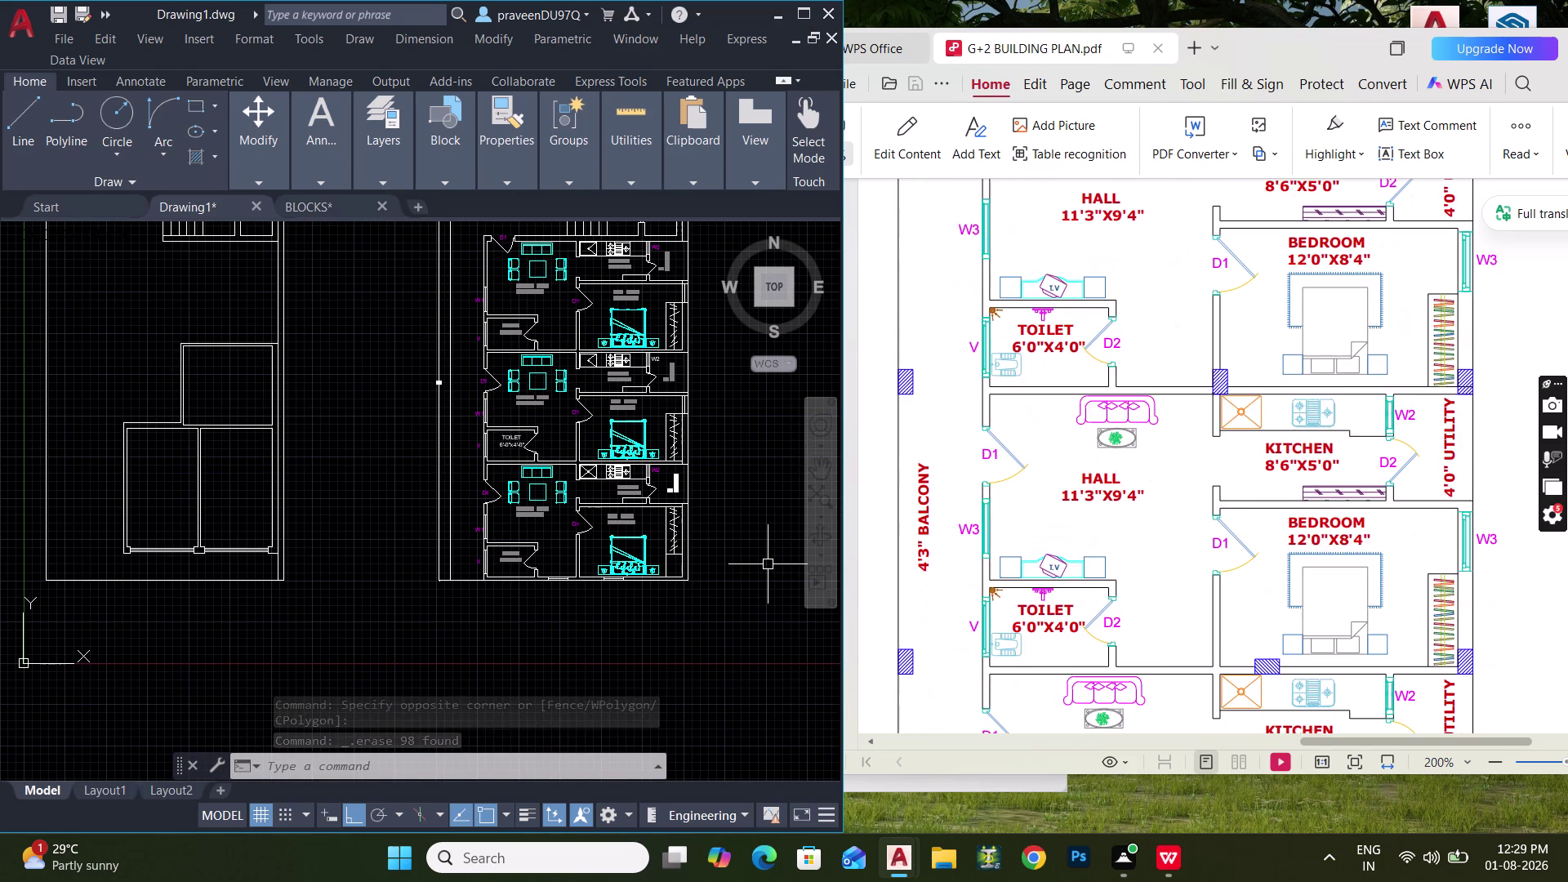
scroll(down, 3)
scroll(down, 3)
scroll(up, 3)
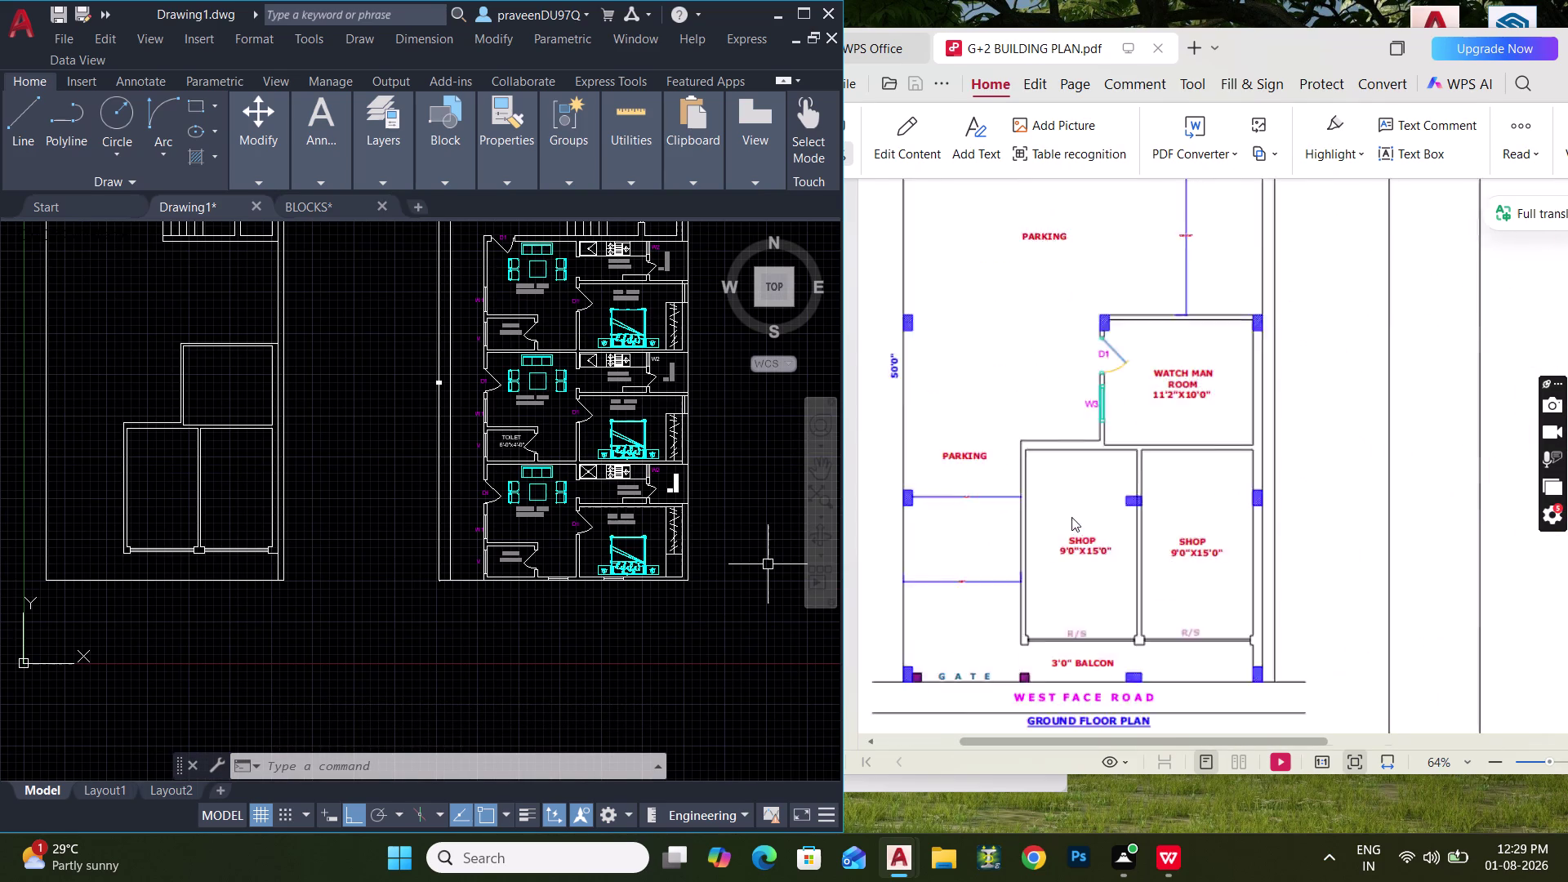
scroll(up, 3)
scroll(up, 3)
Copy the BED ROOM name and size label into the lower ground-floor rooms.
click(721, 493)
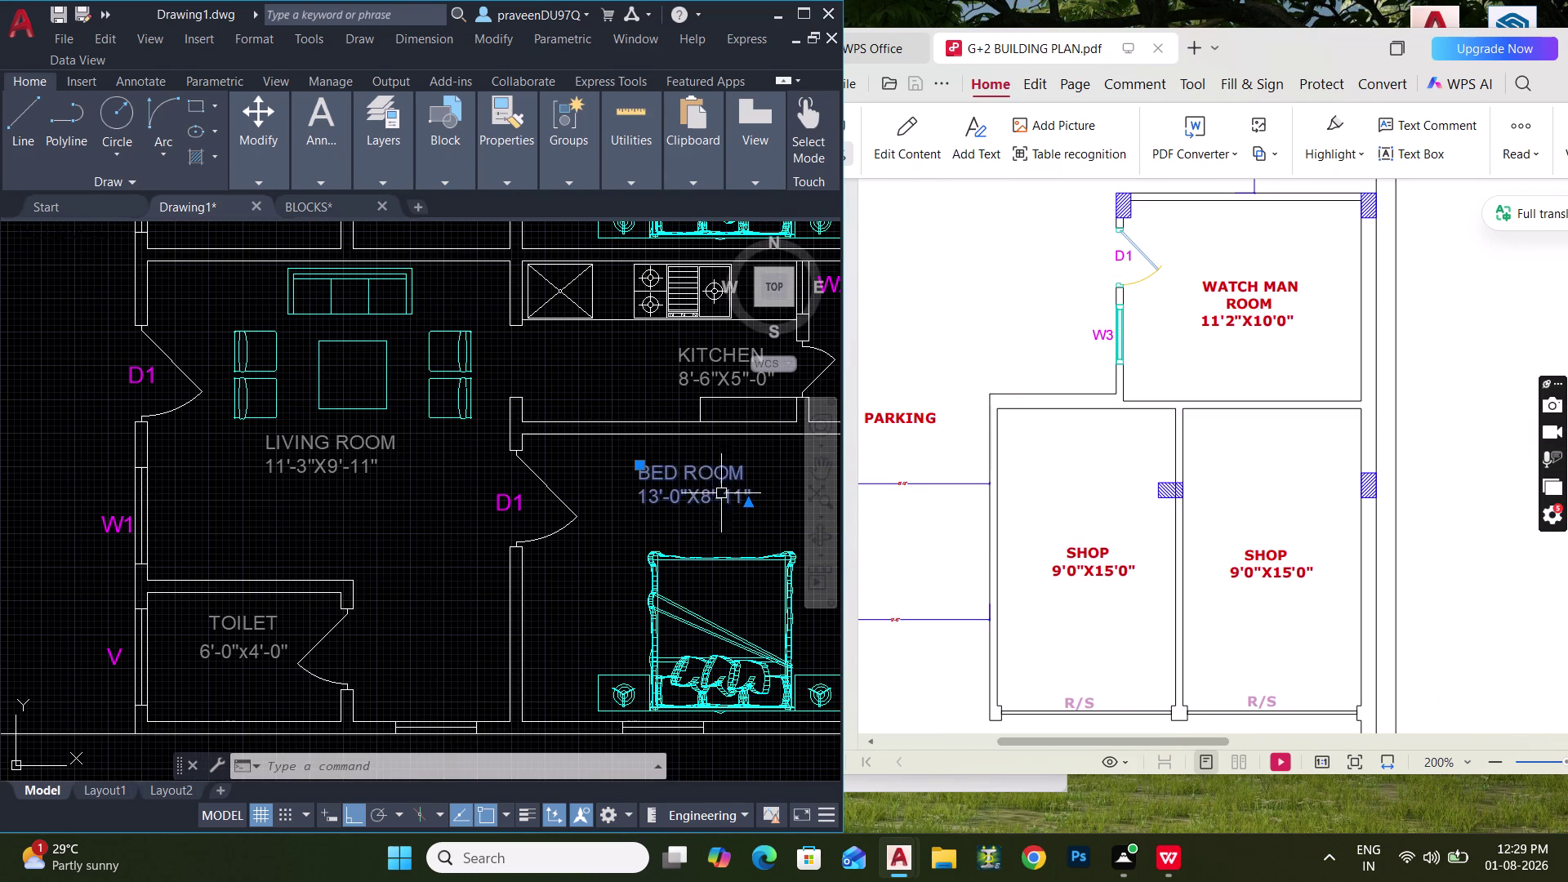
key(c)
key(o)
key(space)
click(728, 478)
scroll(down, 3)
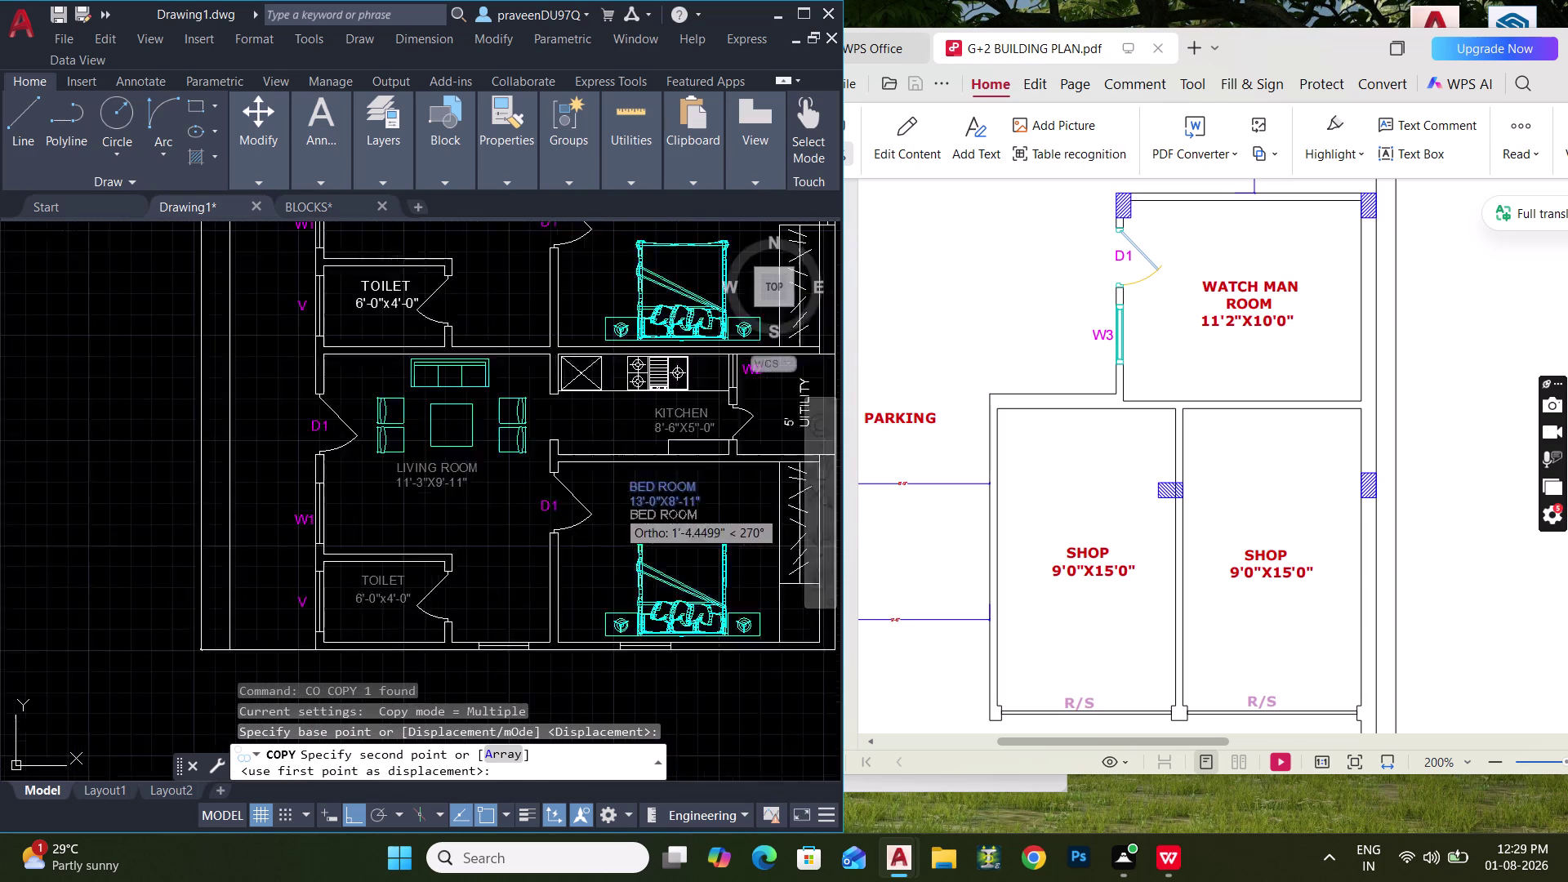
middle_drag(546, 512, 1026, 447)
key(ctrl+l)
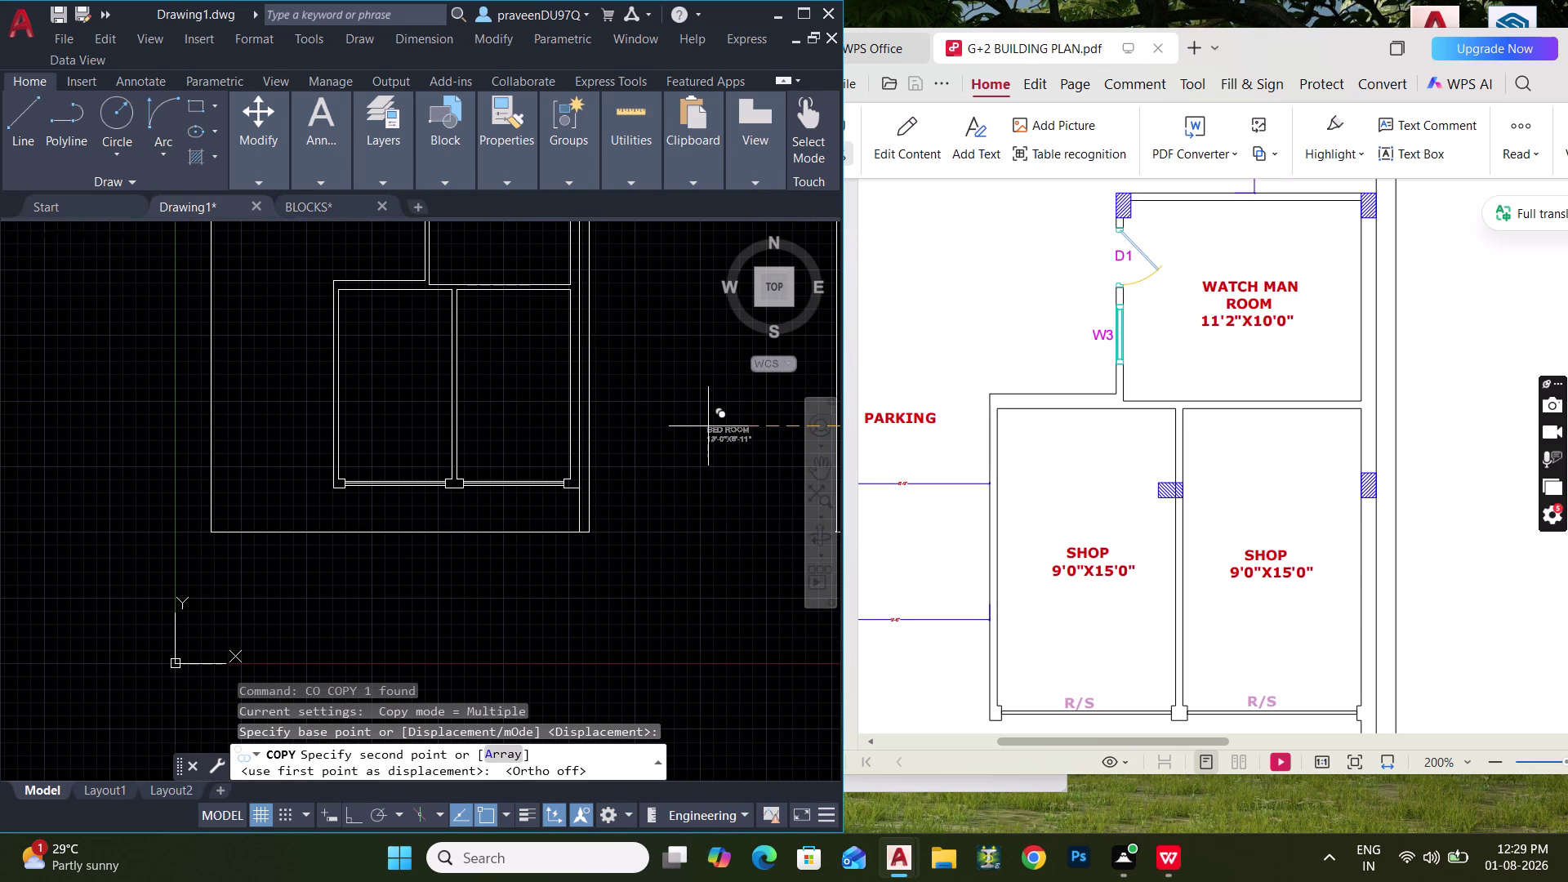
scroll(up, 3)
click(357, 363)
middle_drag(500, 382, 321, 392)
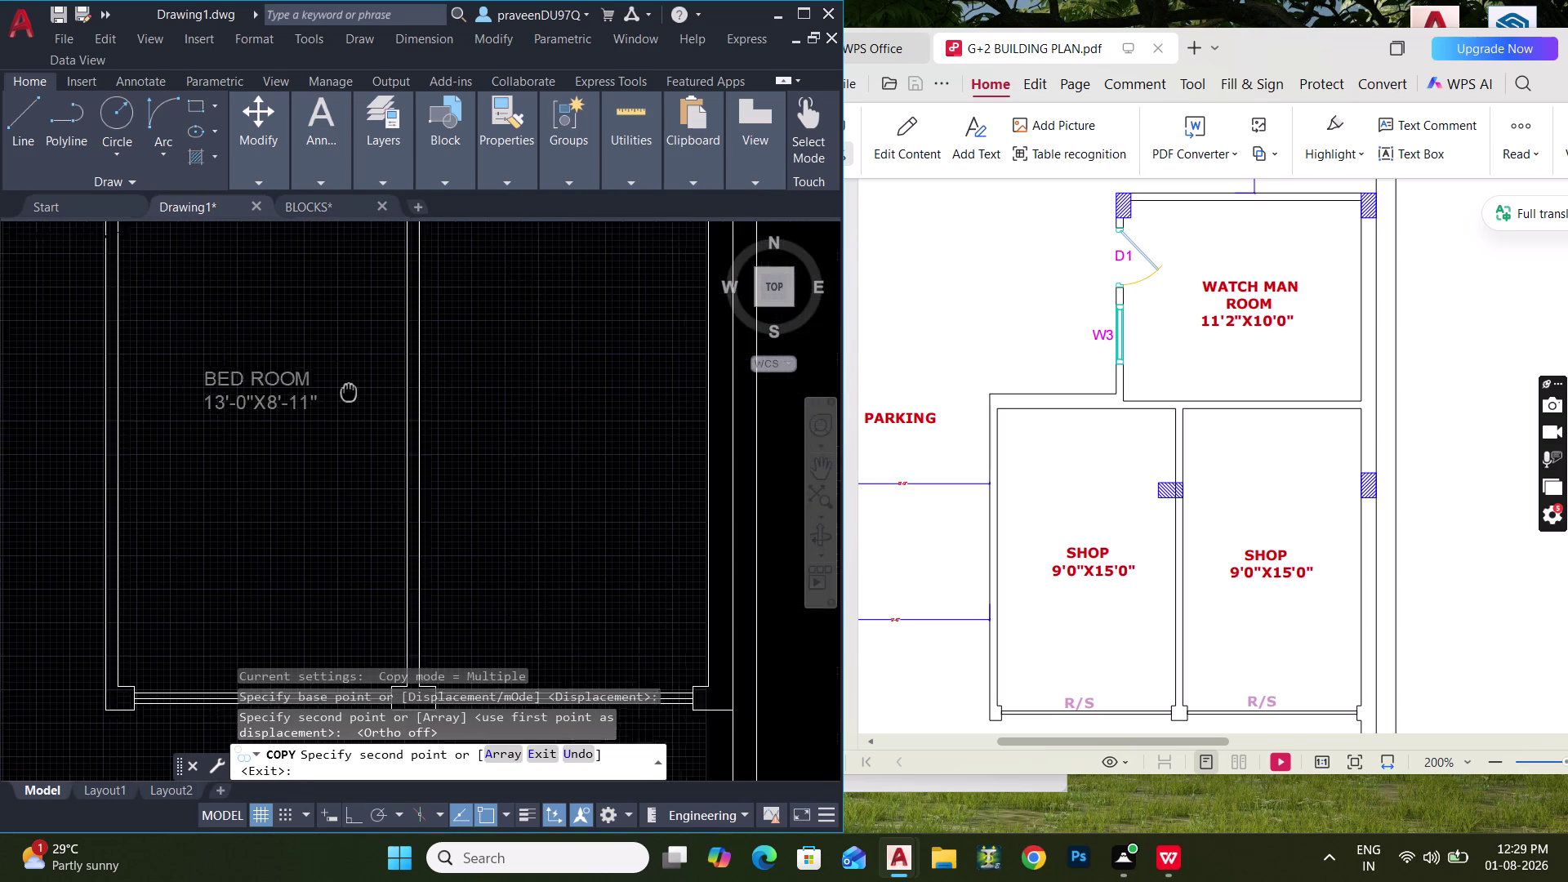
middle_drag(321, 392, 273, 394)
click(438, 367)
scroll(down, 3)
middle_drag(447, 338, 434, 503)
scroll(down, 3)
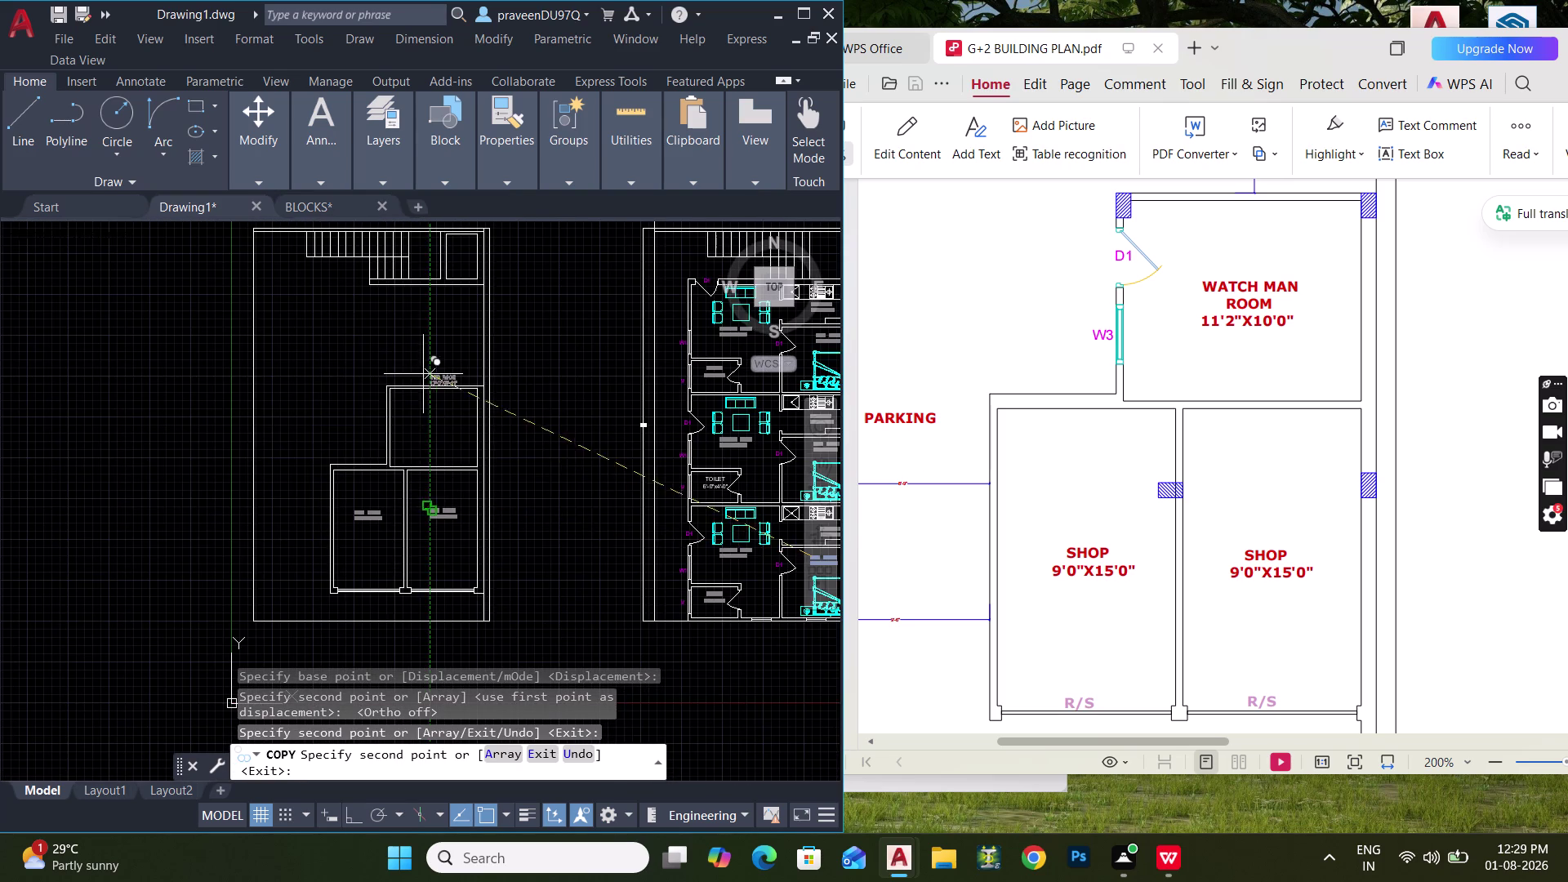
scroll(up, 3)
click(421, 422)
scroll(down, 3)
middle_drag(412, 425, 443, 526)
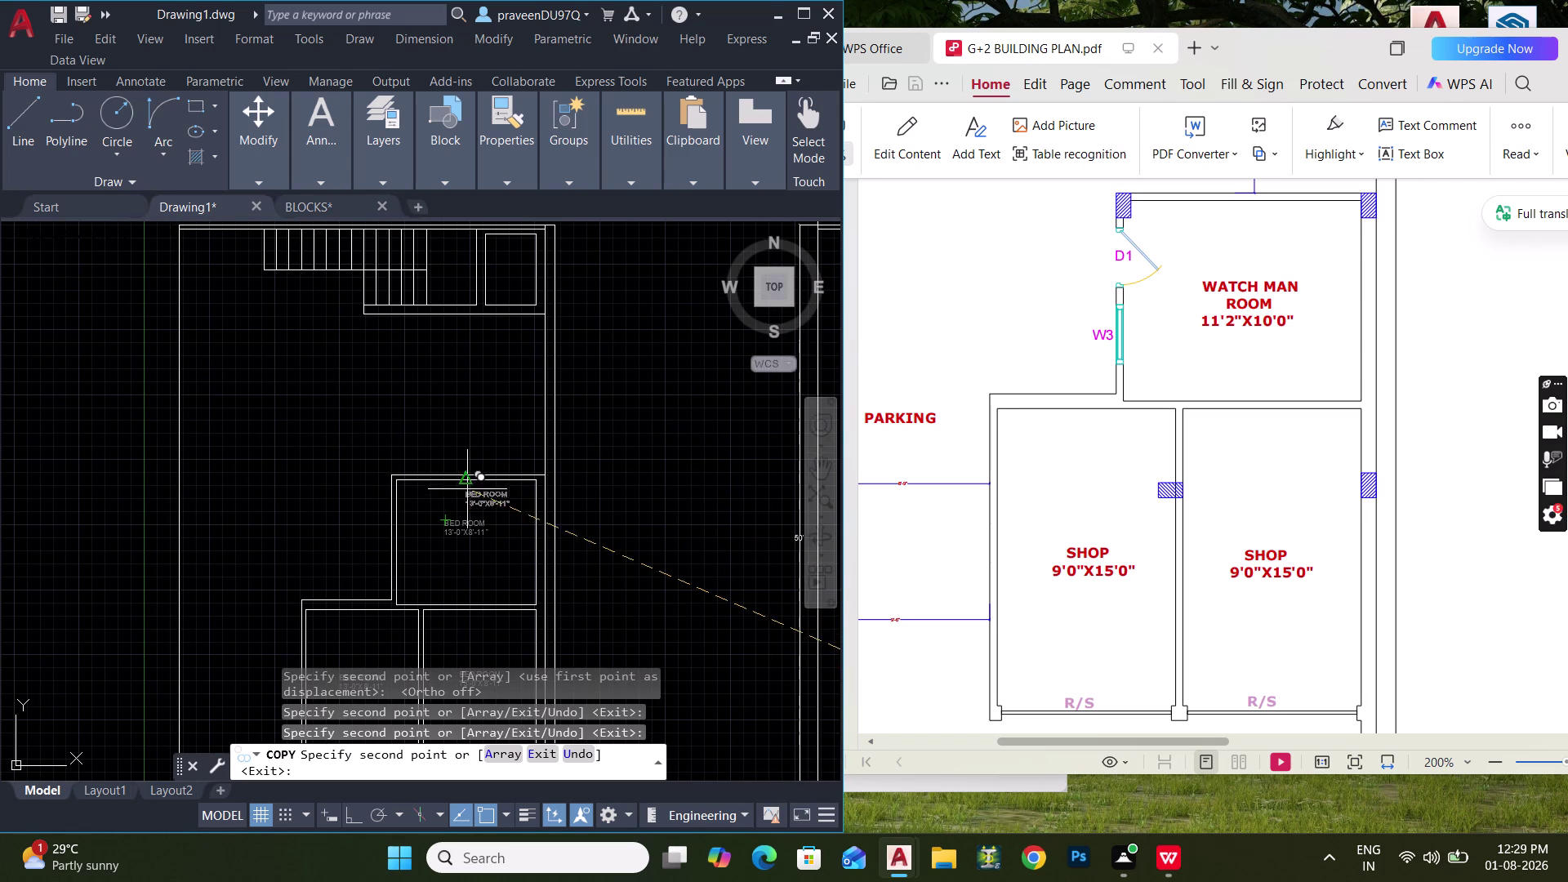
key(Escape)
Measure the left room with MEA, confirming about 15' by 9'.
middle_drag(456, 526, 454, 378)
scroll(up, 3)
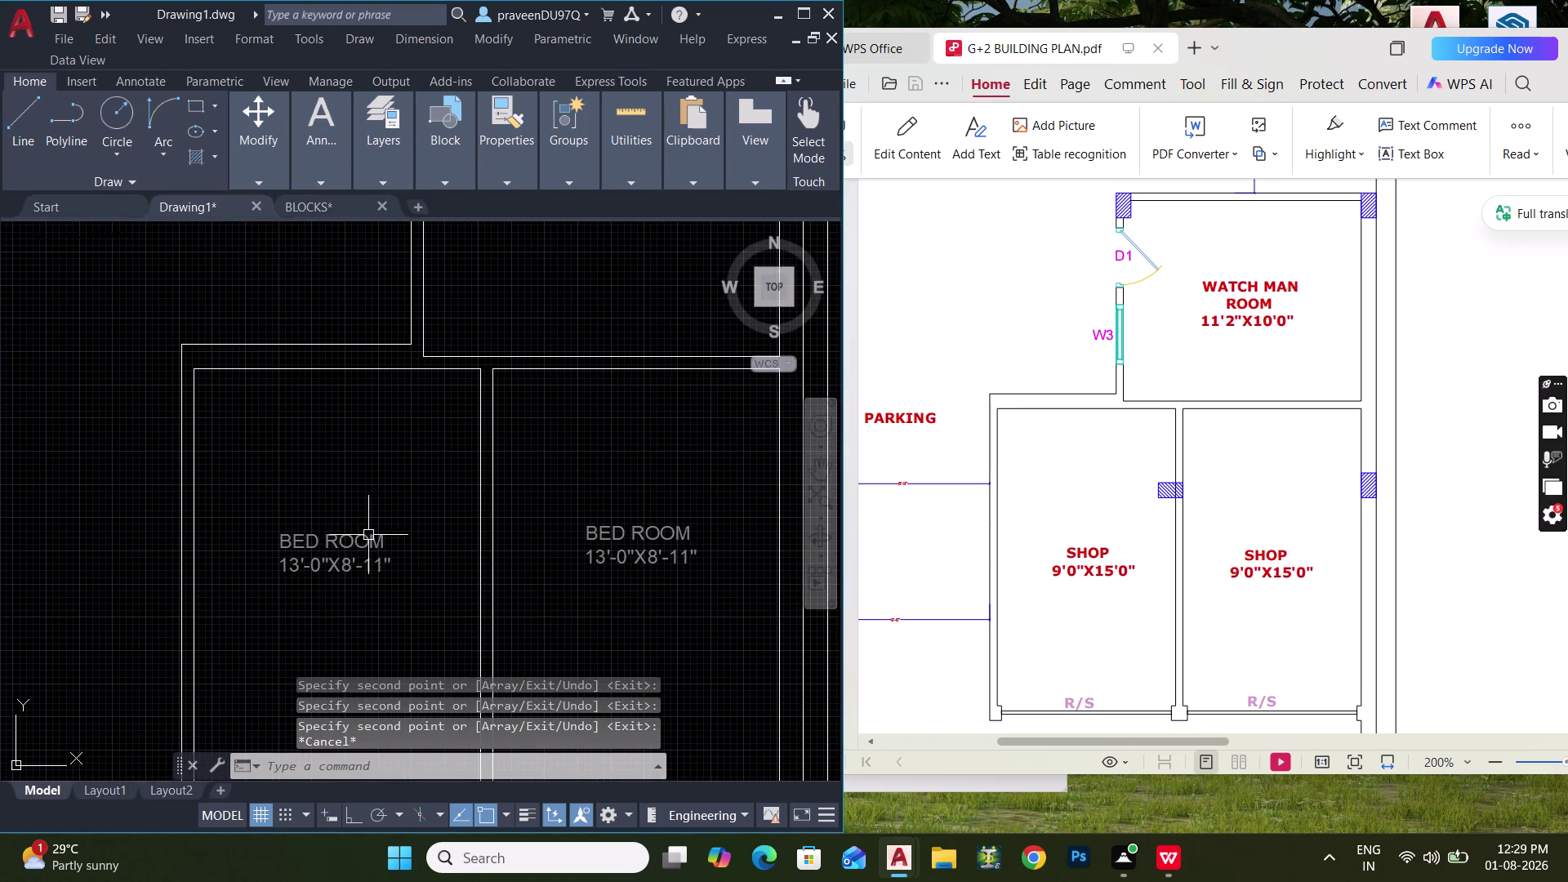
middle_drag(364, 539, 361, 468)
text(MEA)
key(space)
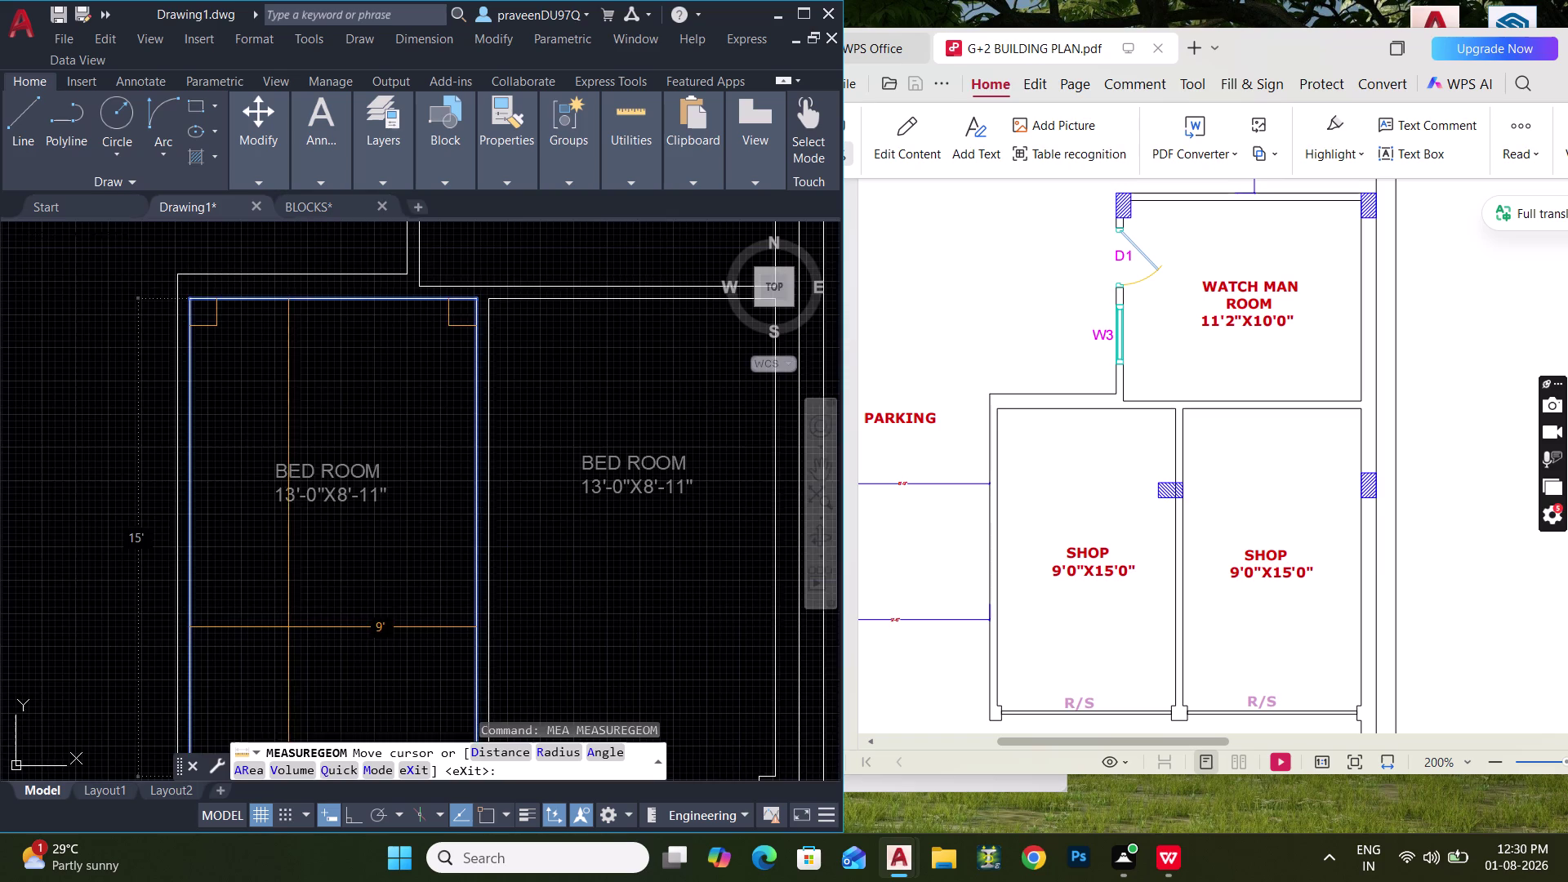
scroll(down, 3)
middle_drag(288, 627, 279, 580)
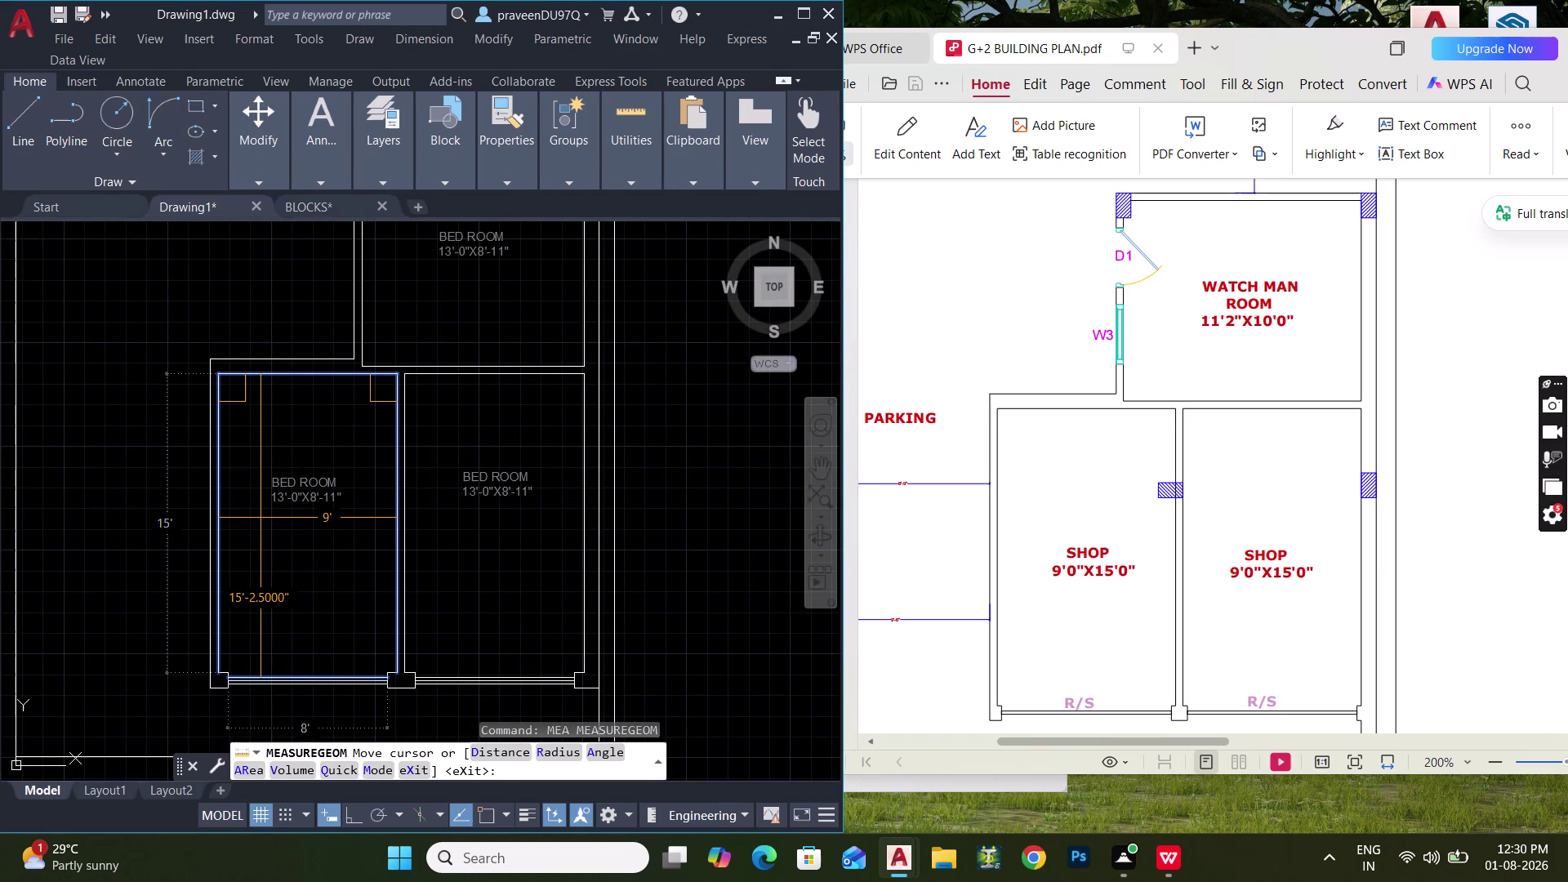
key(Escape)
key(Escape)
scroll(up, 3)
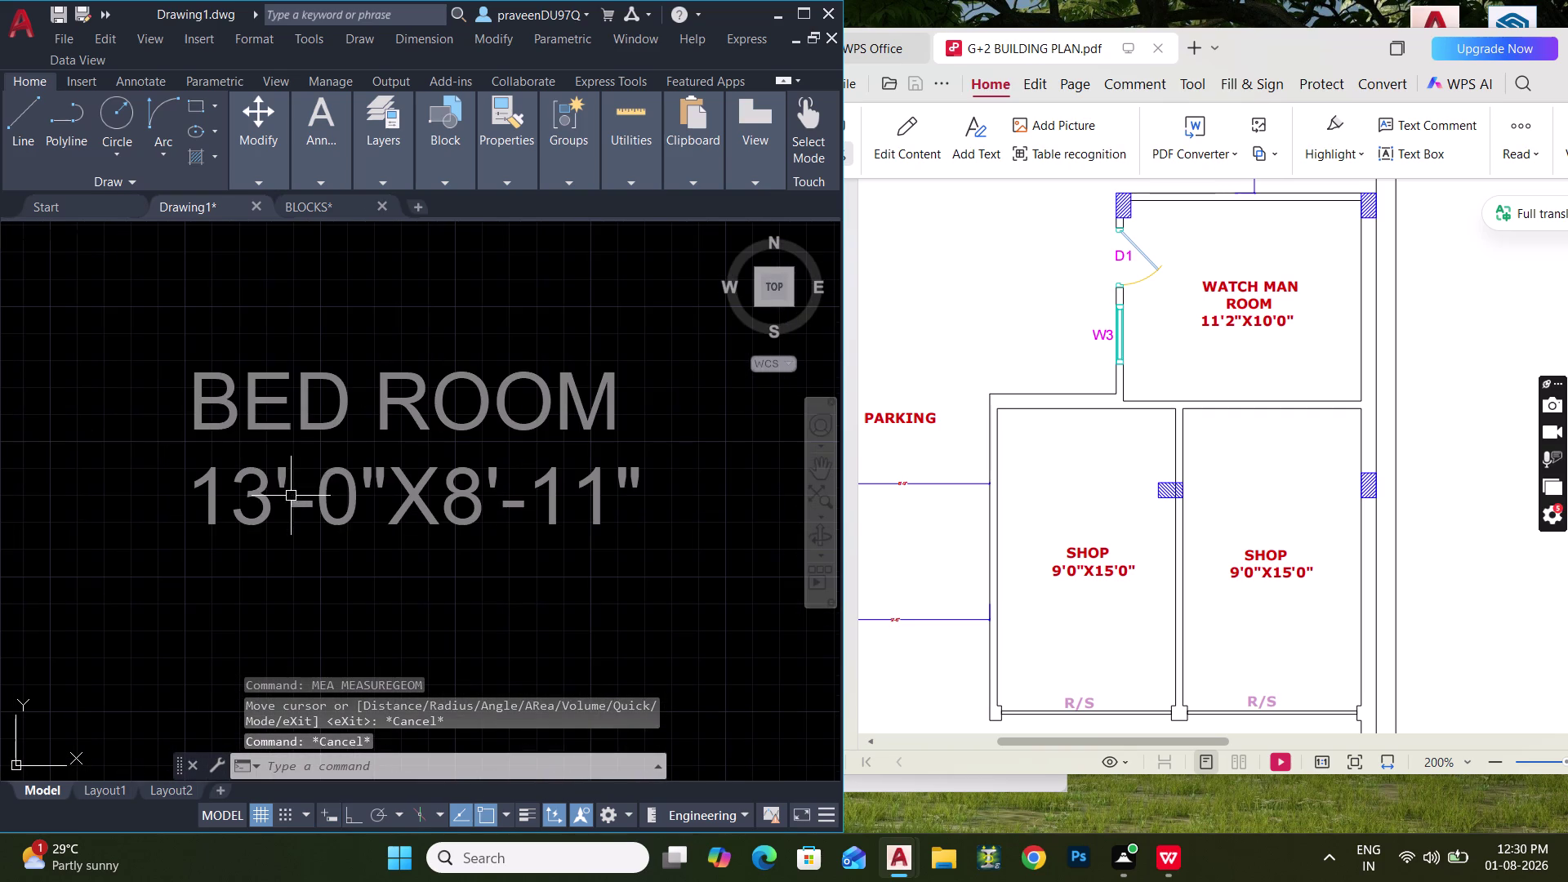
Replace BED ROOM with SHOP in the left room label and set the width to 9 feet.
double_click(299, 423)
drag(651, 404, 587, 402)
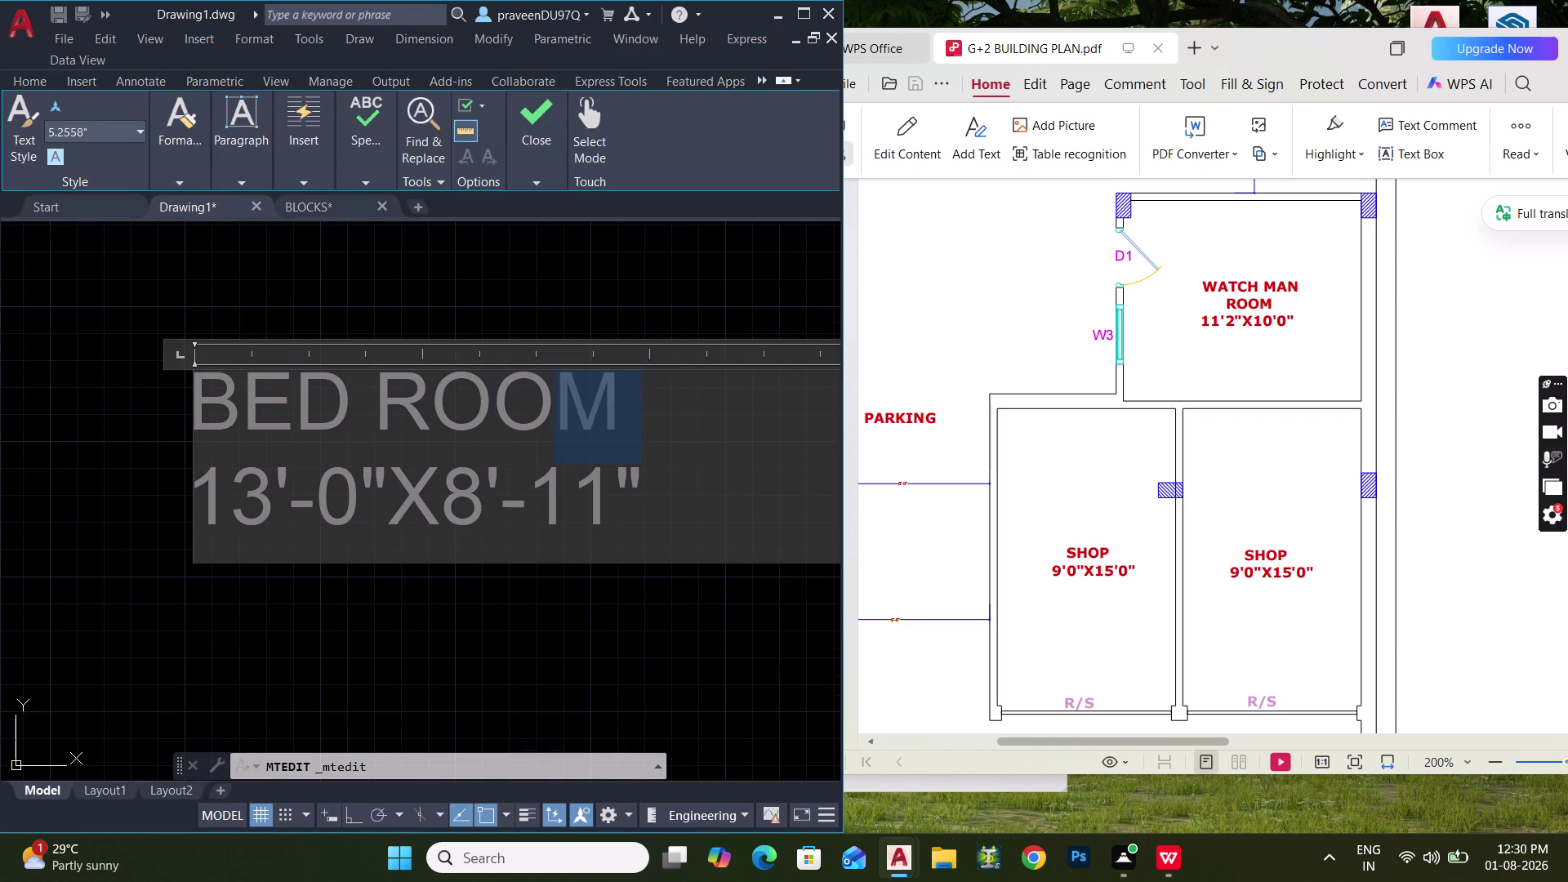
drag(586, 402, 172, 376)
text(SHOP)
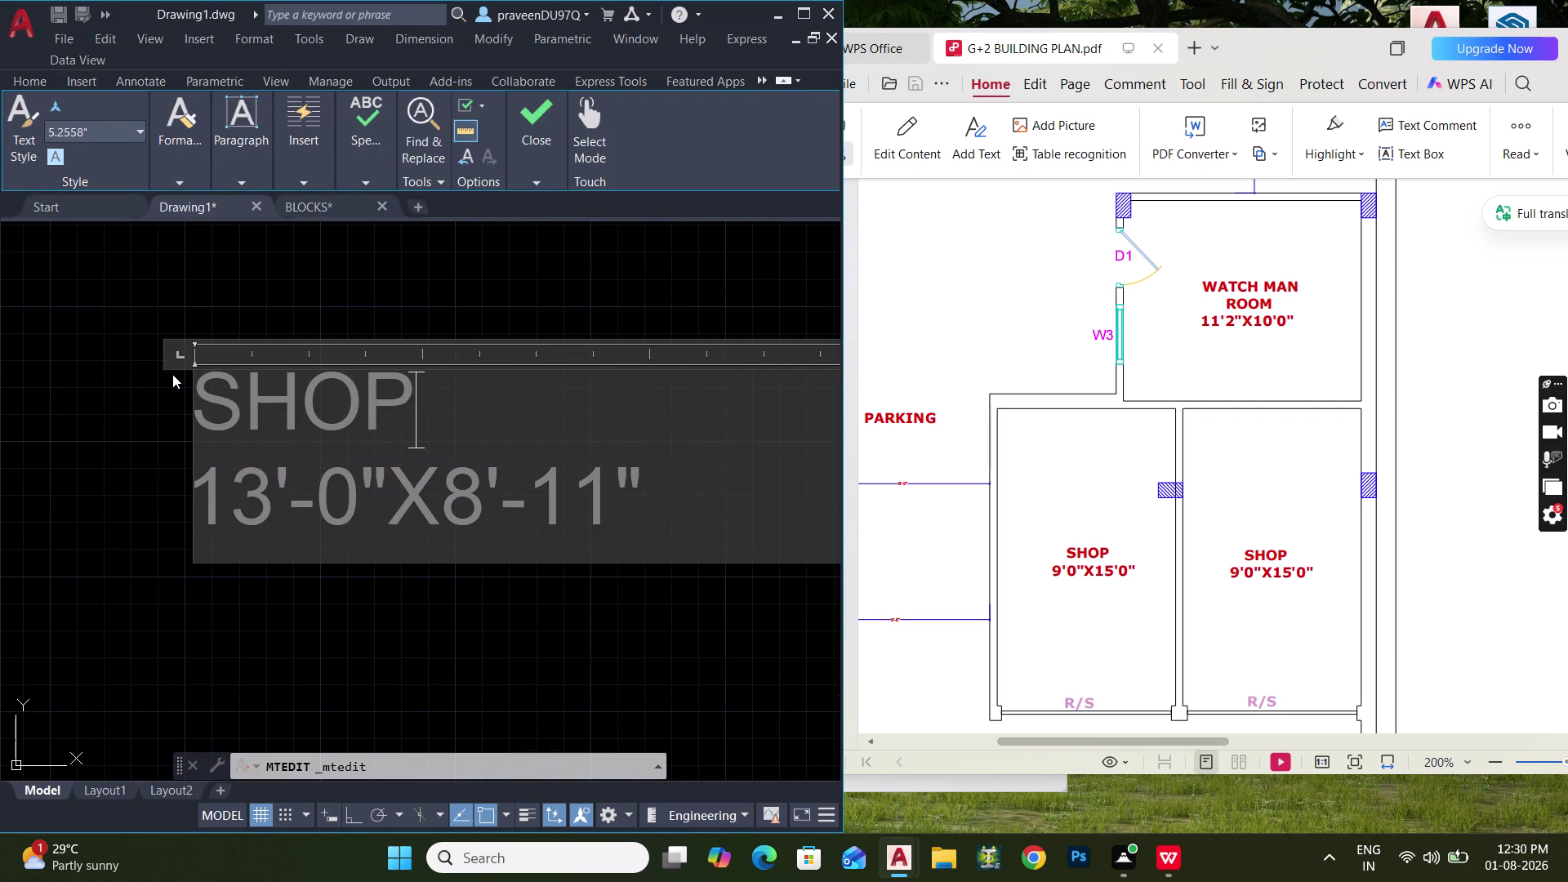
click(276, 506)
key(BackSpace)
key(BackSpace)
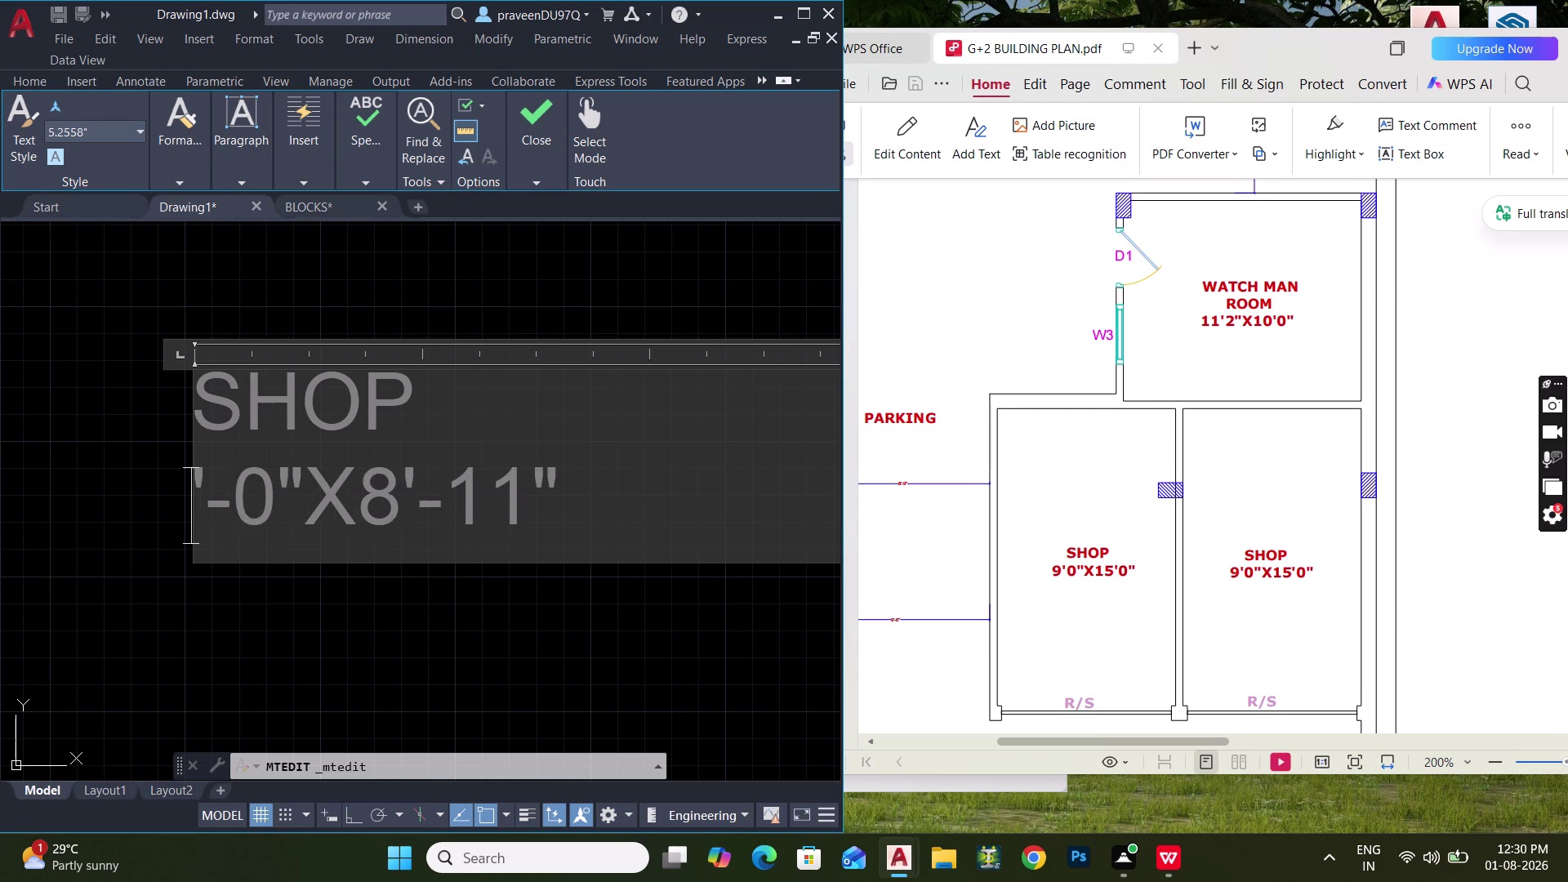
key(9)
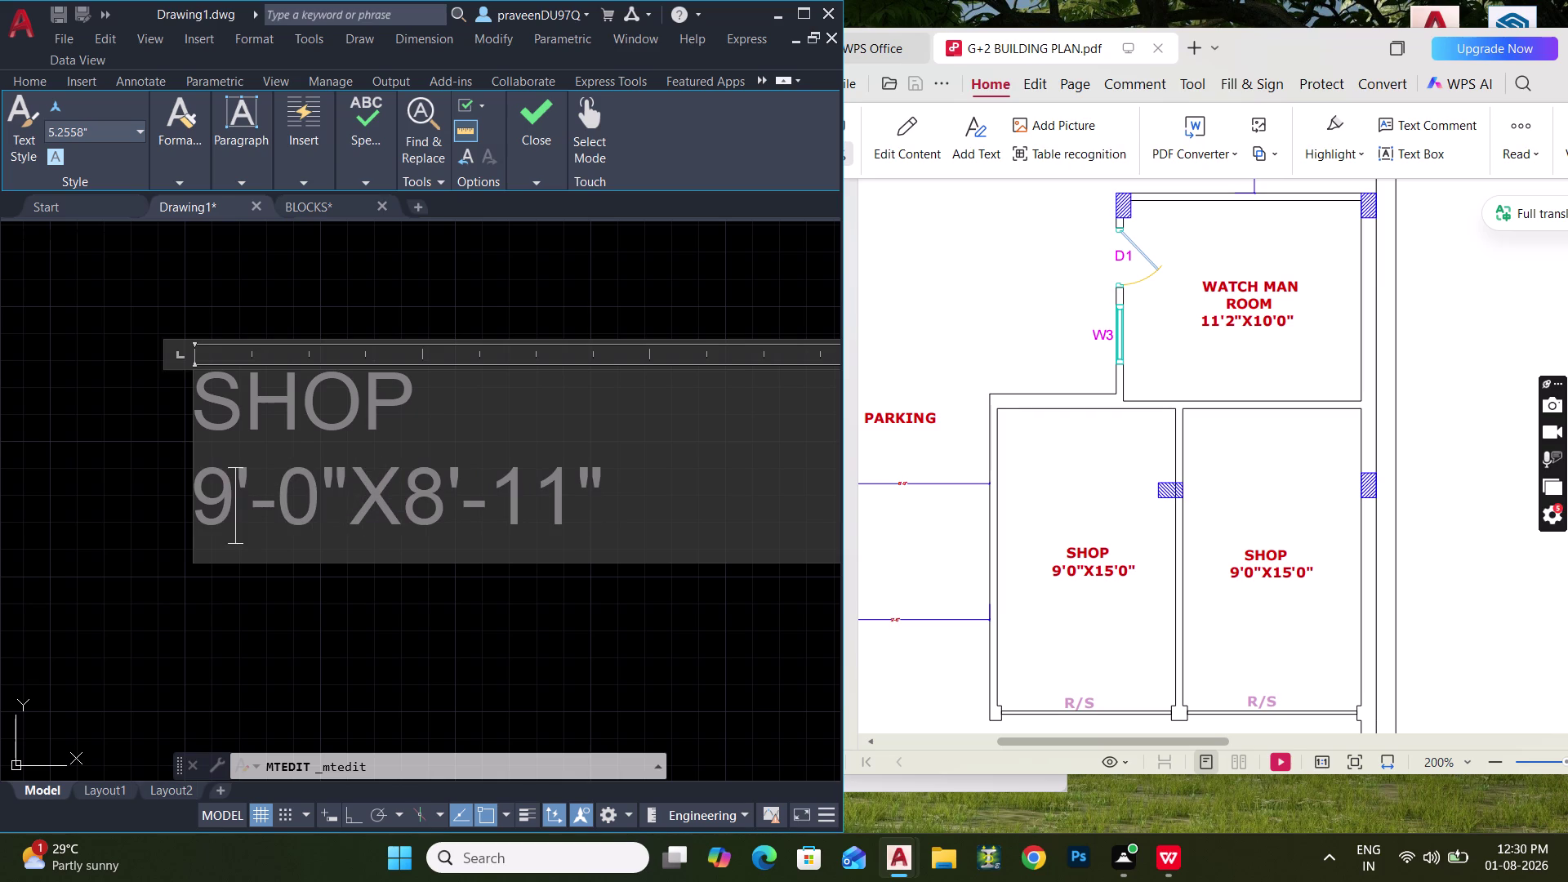
Change the label's length figure to 5 feet and close the editor.
click(569, 508)
key(Left)
key(Left)
key(Left)
key(Left)
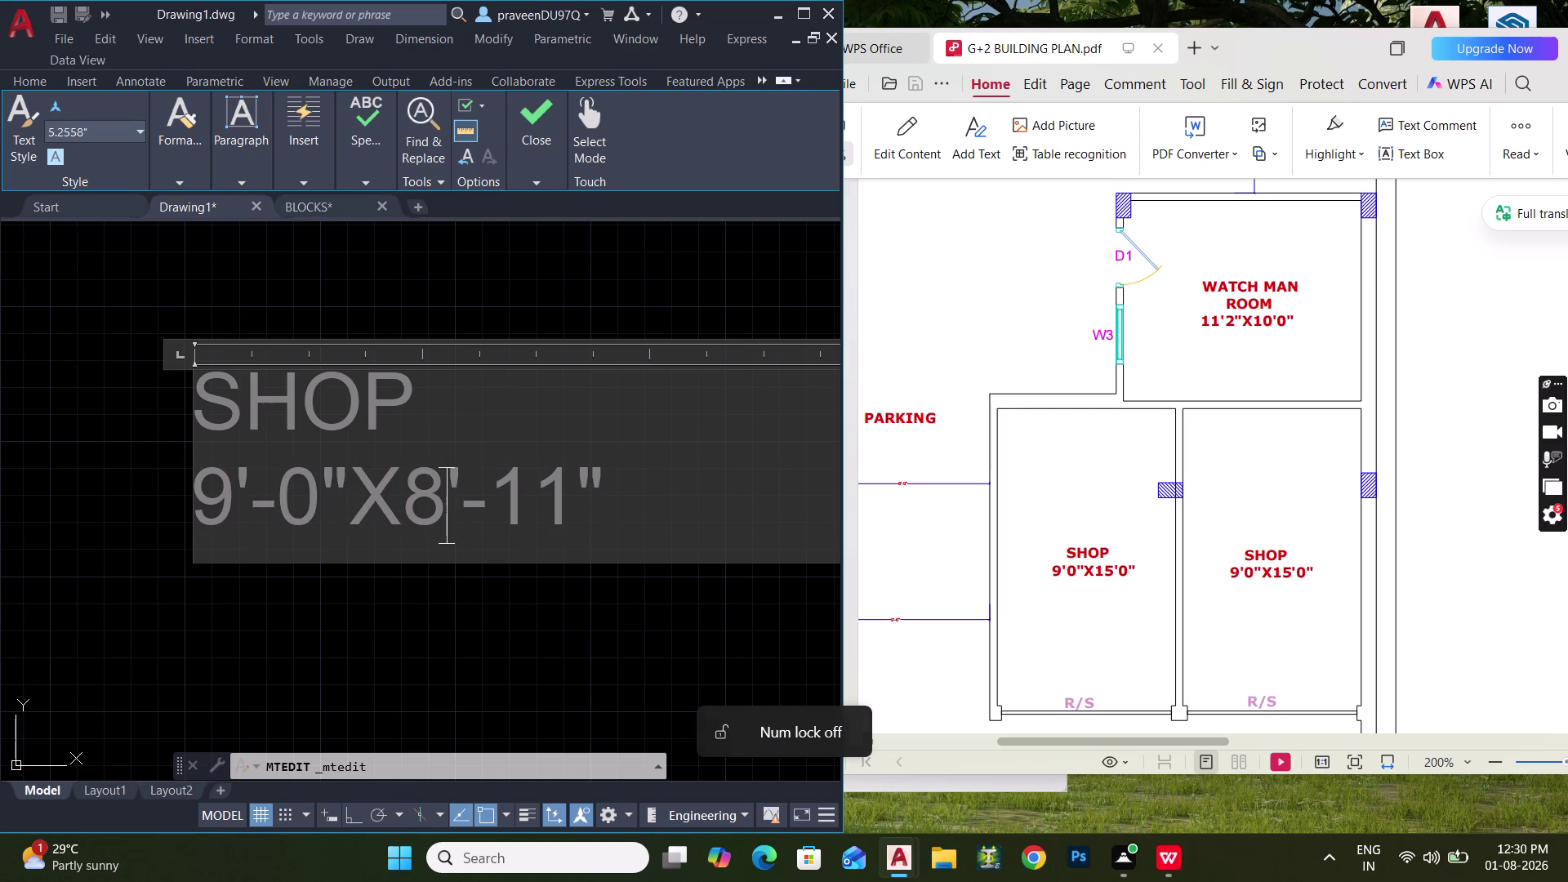
key(BackSpace)
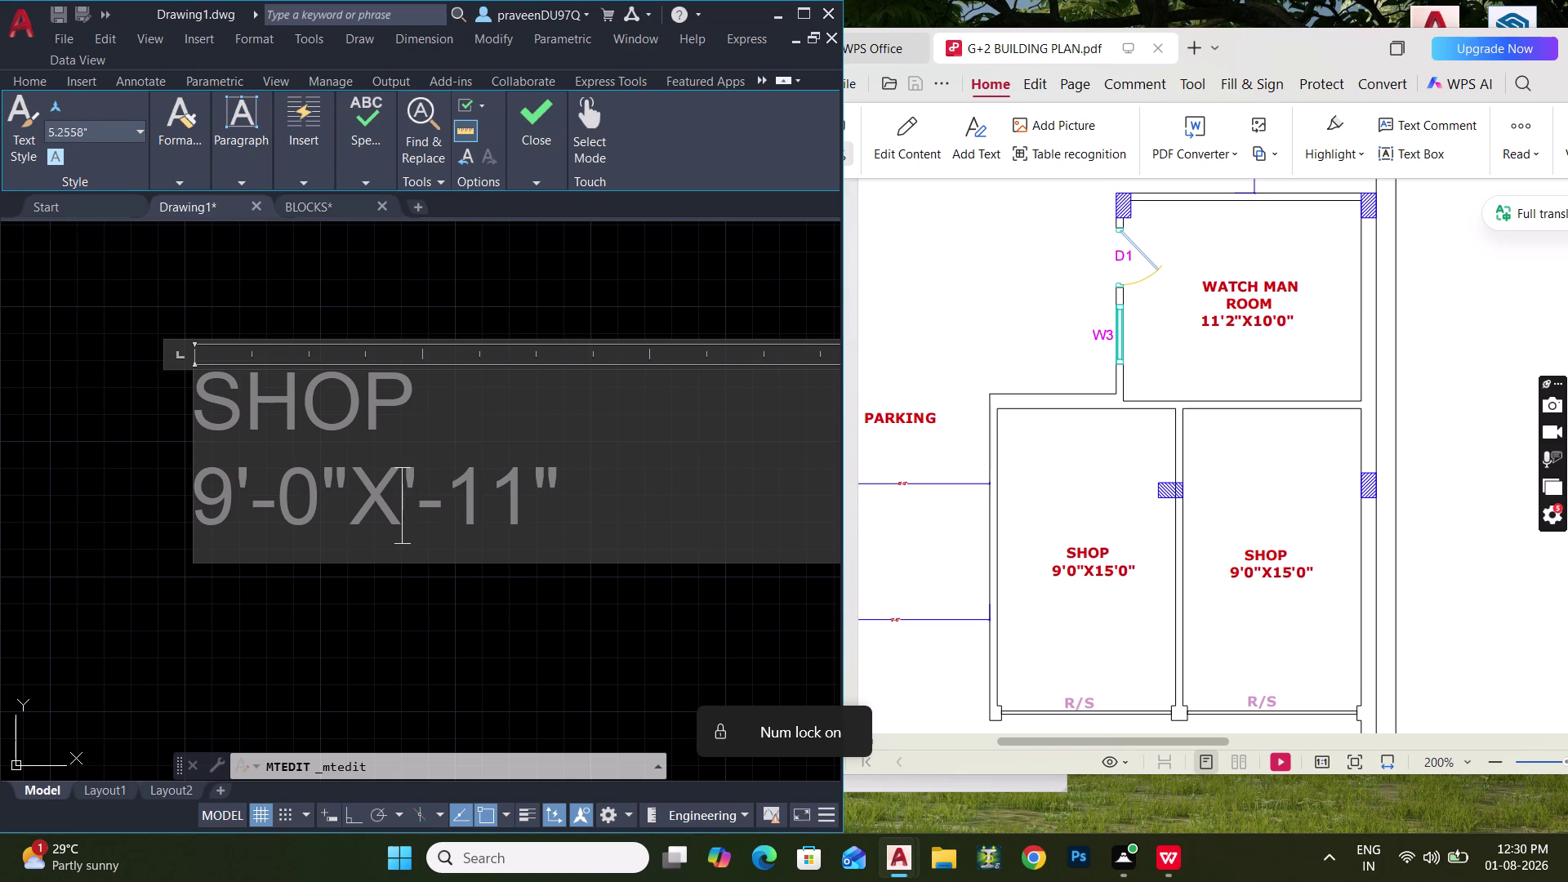
key(5)
click(579, 508)
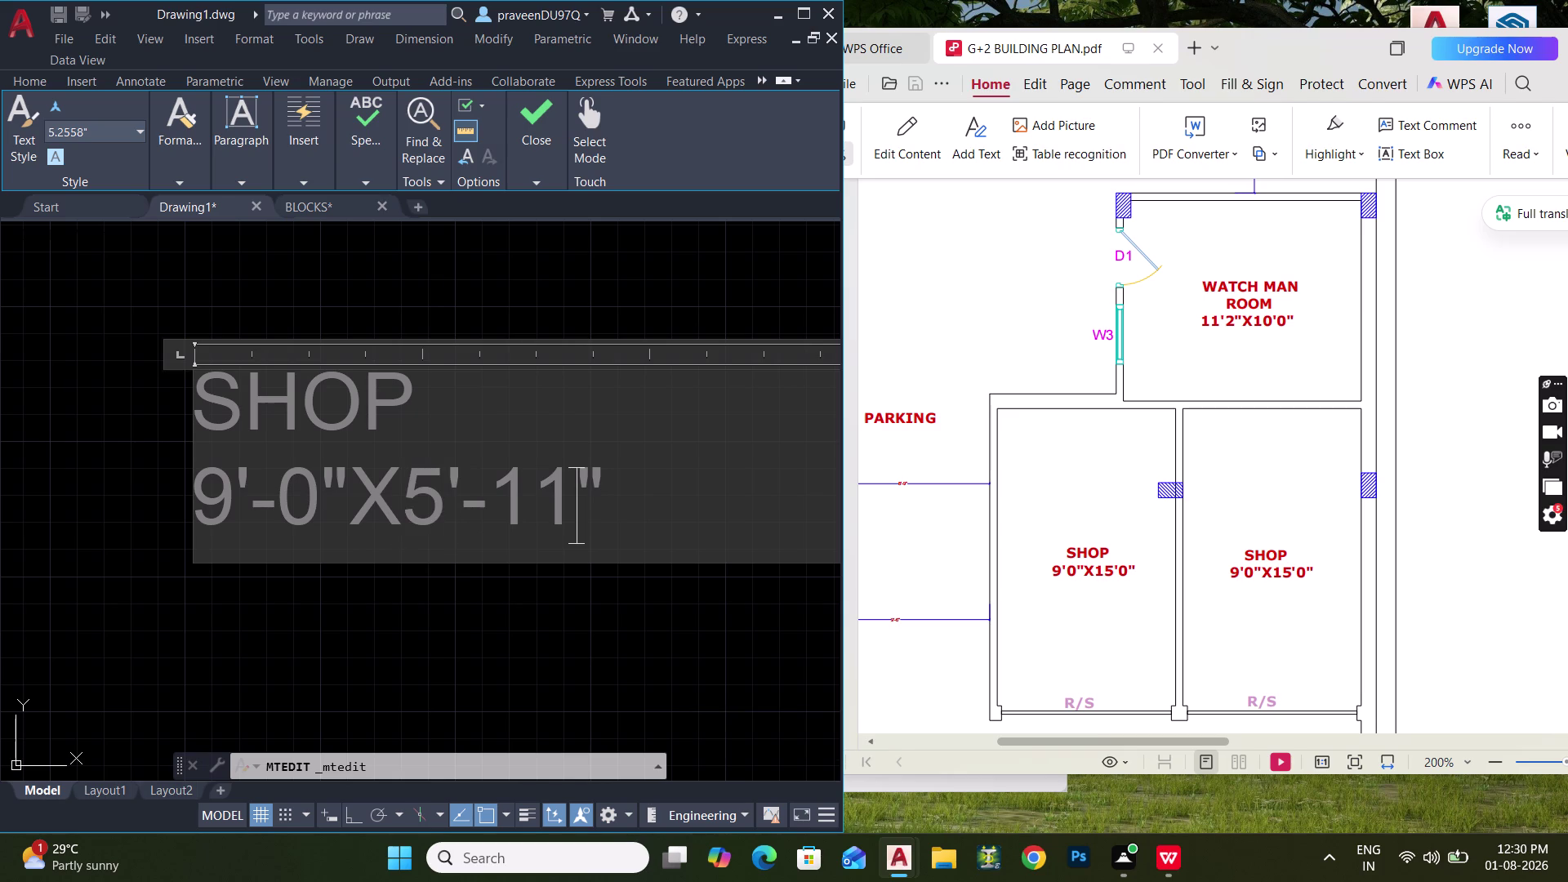
click(548, 598)
Measure the shop room with MEA, then cancel the measurement.
scroll(down, 3)
middle_drag(536, 590, 511, 472)
text(M)
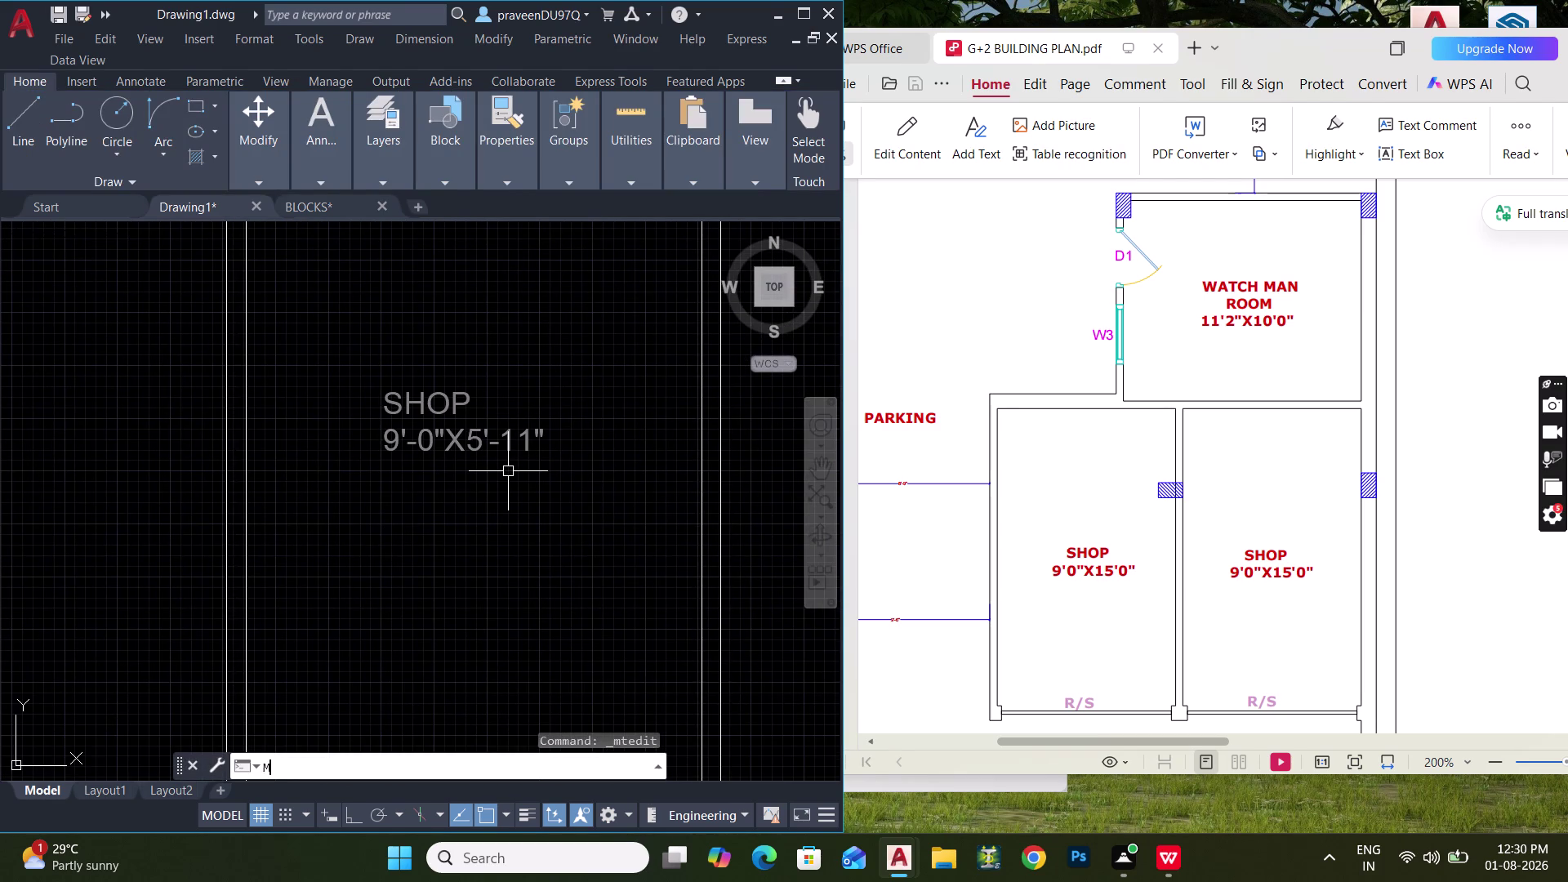
text(EA)
key(space)
scroll(down, 3)
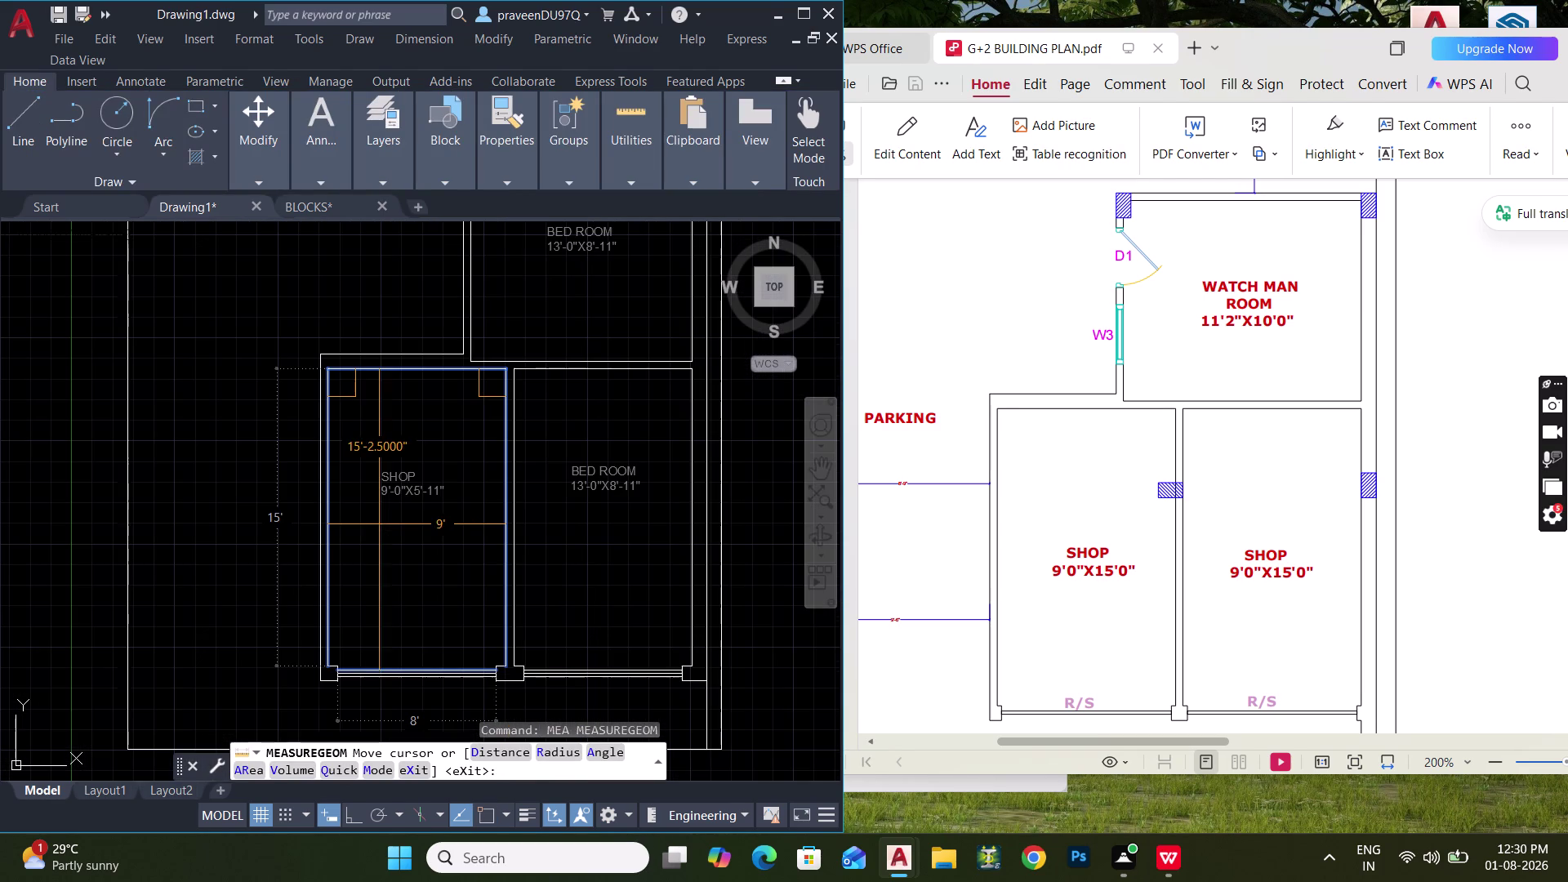
key(Escape)
scroll(up, 3)
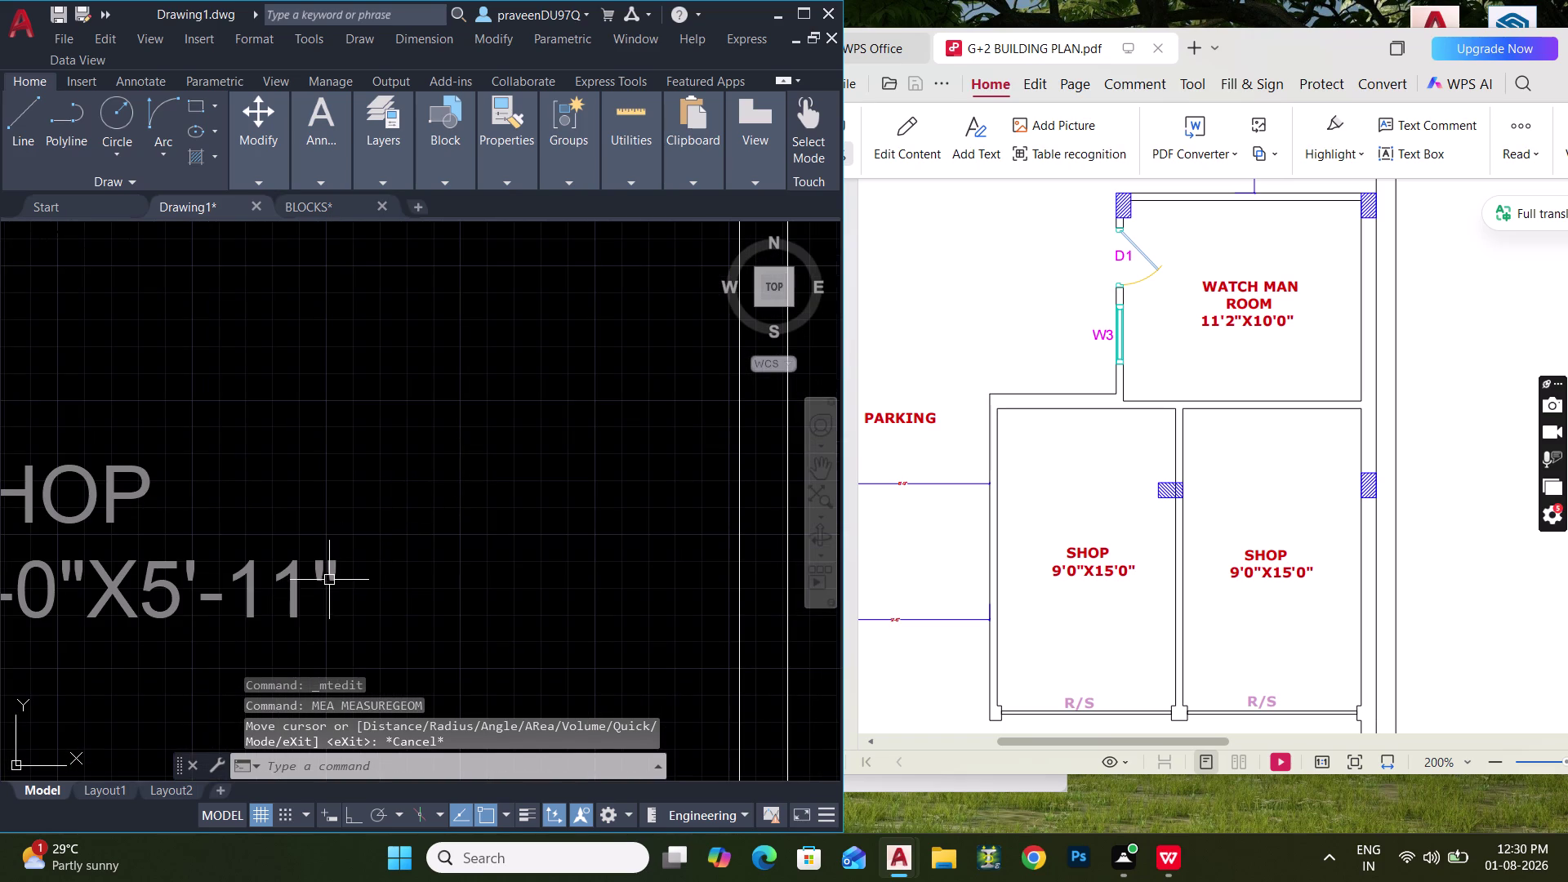
Correct the length inches to 2.5 for 9'-0"X5'-2.5", then select the right room's label.
double_click(296, 590)
click(295, 591)
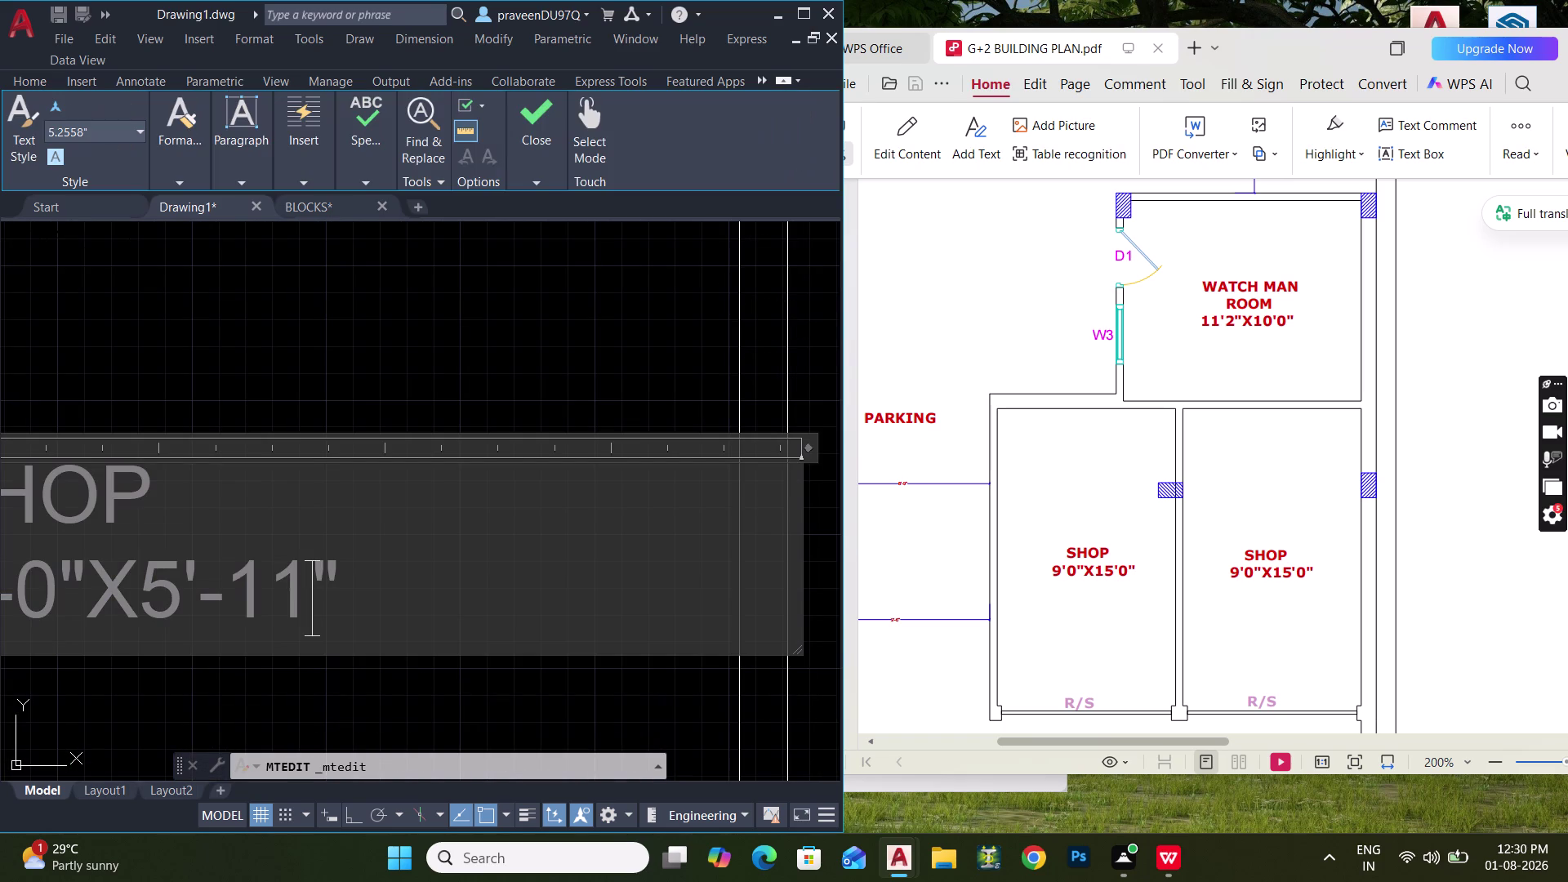
key(BackSpace)
key(BackSpace)
text(2.5)
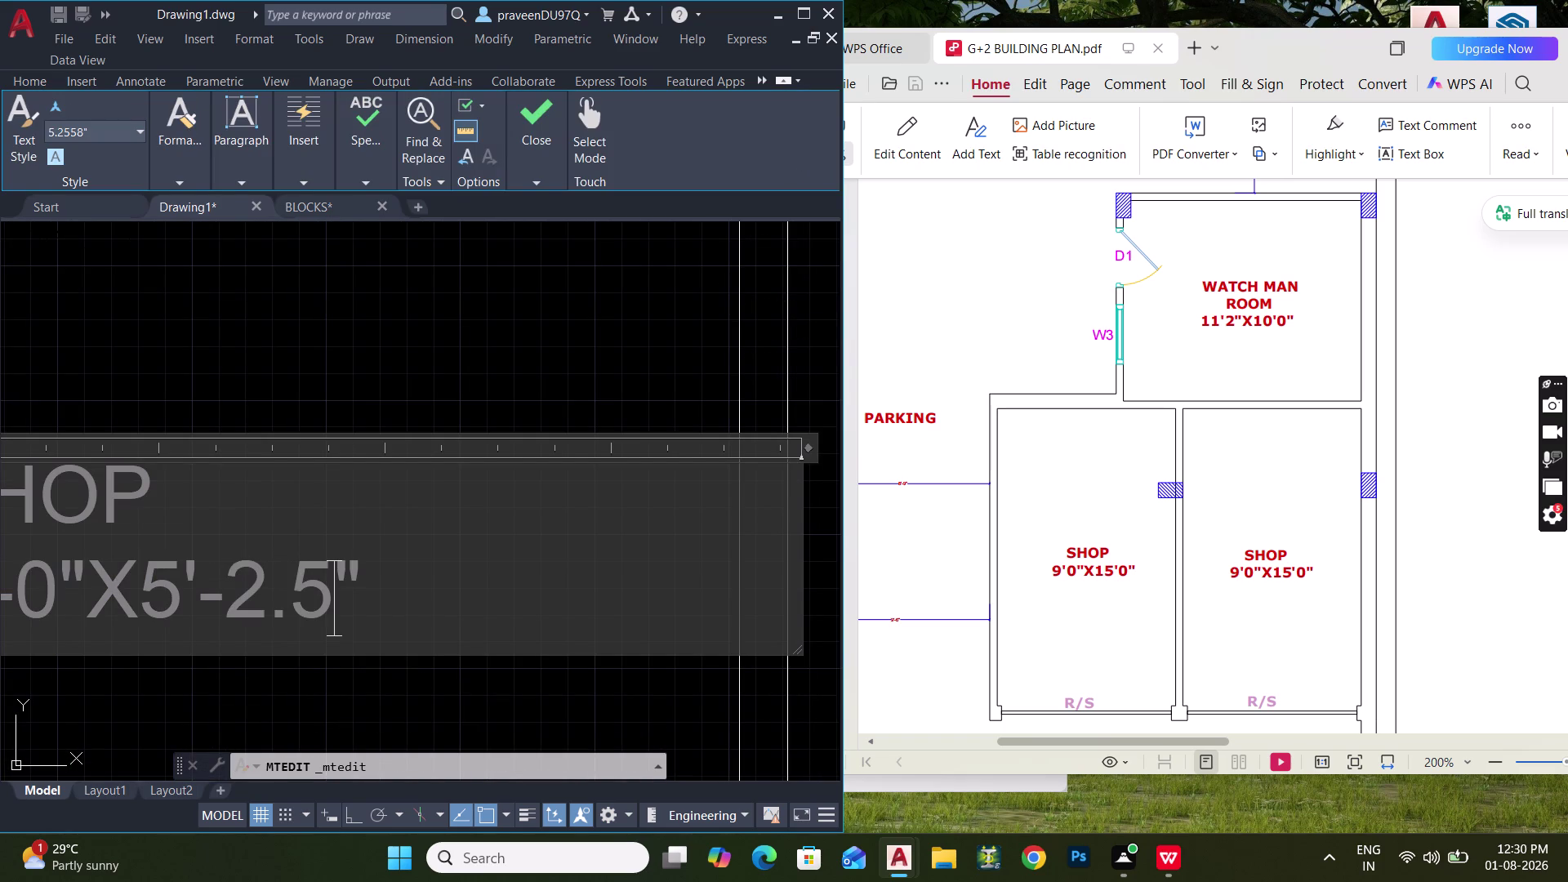
click(523, 373)
scroll(down, 3)
middle_drag(480, 412, 482, 398)
drag(783, 459, 749, 435)
click(685, 381)
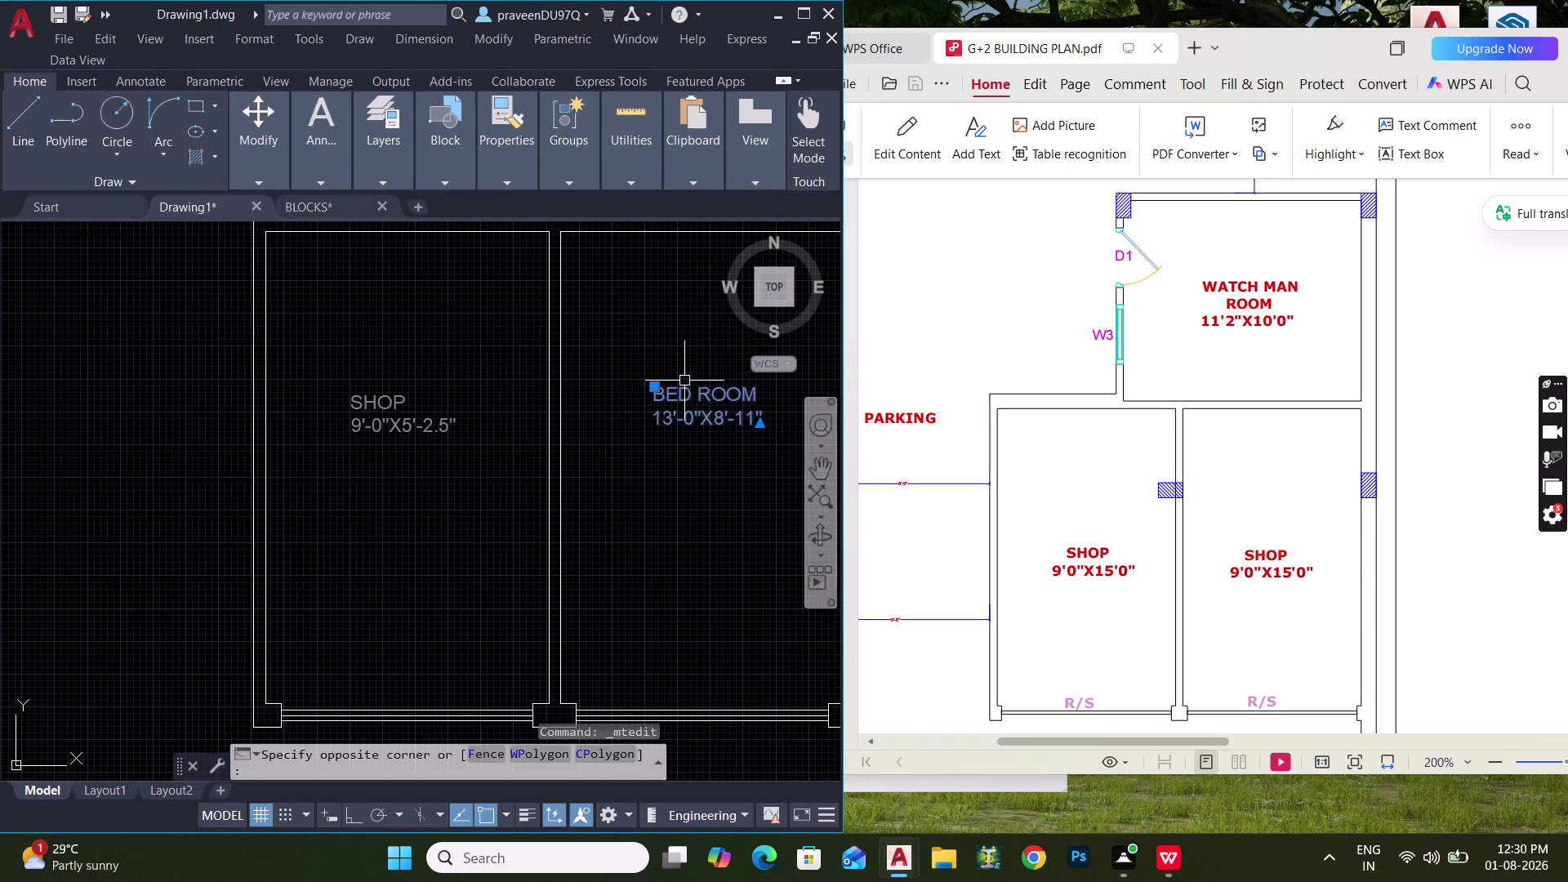
Delete the right room's label and copy the SHOP label into the right room.
middle_drag(674, 394, 519, 437)
key(Delete)
drag(279, 526, 257, 504)
click(140, 404)
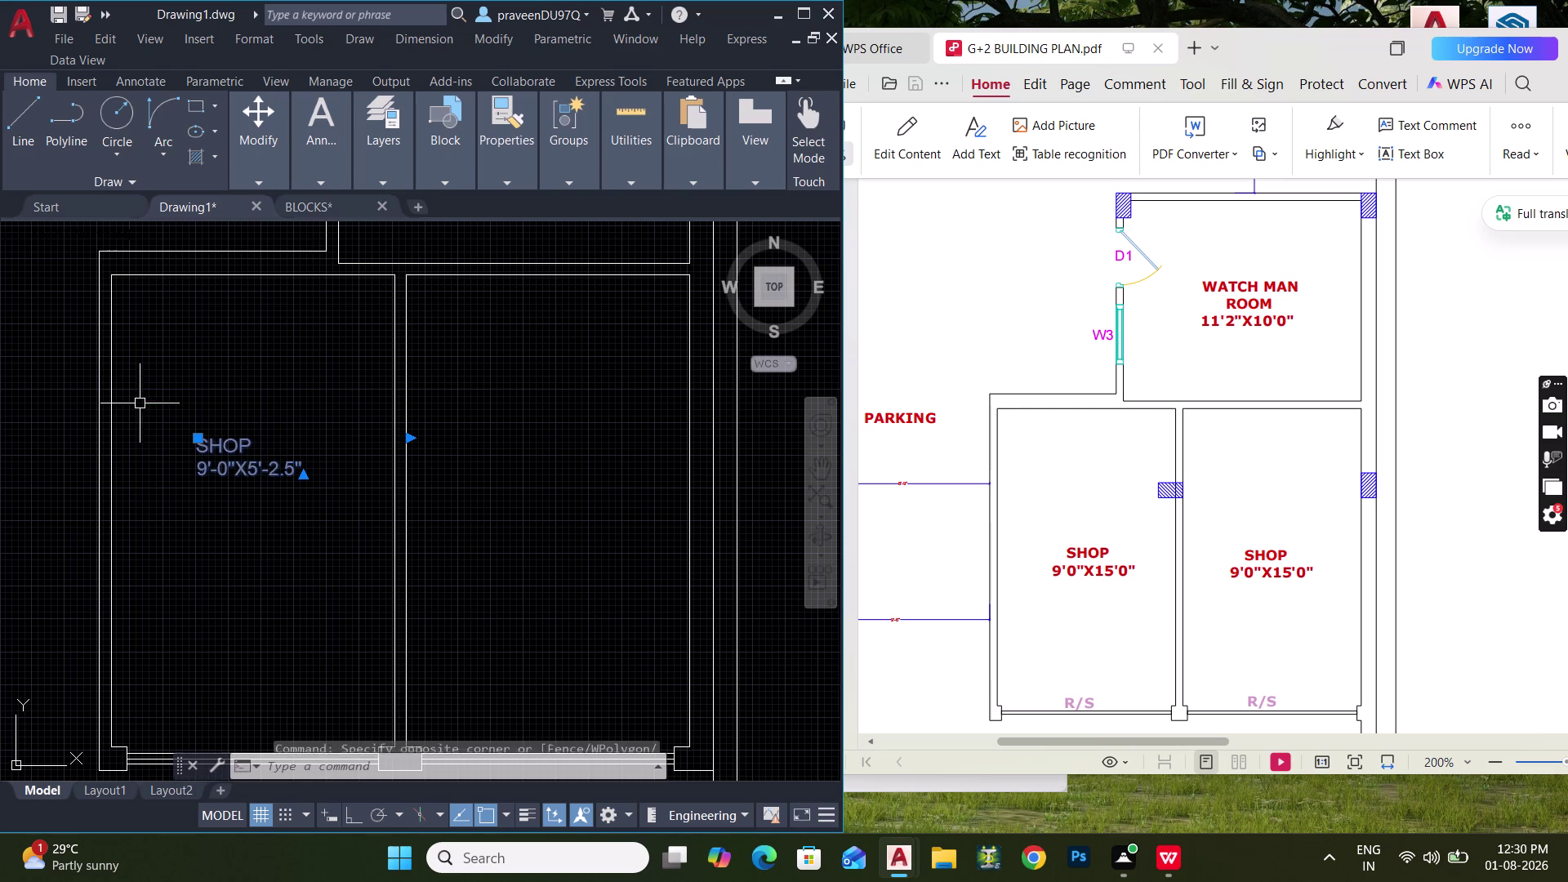
text(CO)
key(space)
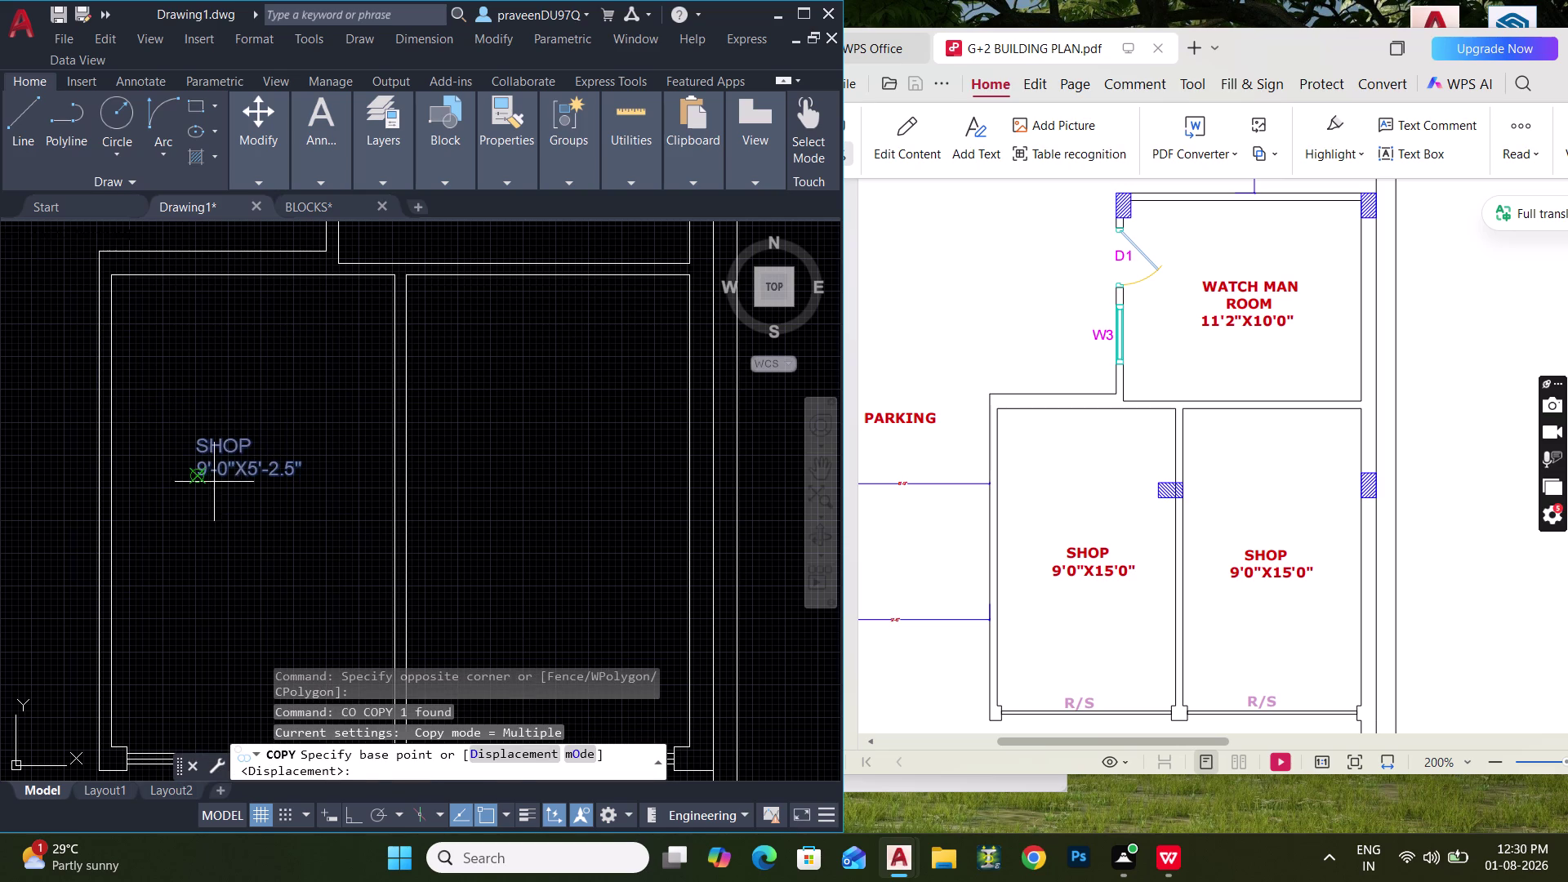
click(213, 483)
click(483, 474)
key(Escape)
Navigate to the upper room and measure it with MEA.
scroll(down, 3)
middle_drag(518, 473, 525, 489)
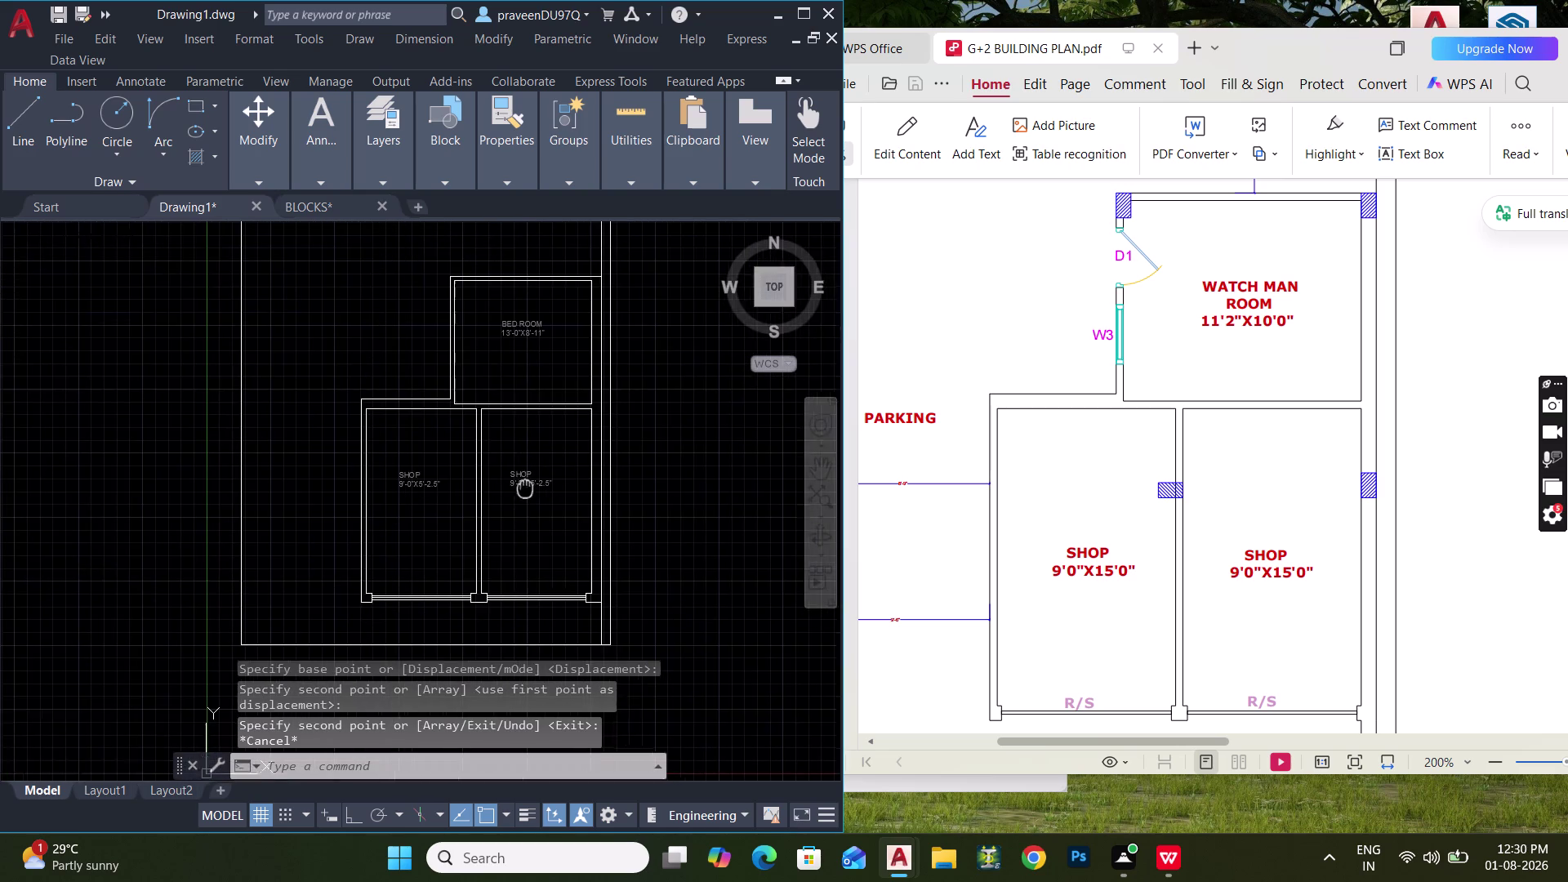
middle_drag(525, 489, 527, 506)
scroll(up, 3)
middle_drag(512, 342, 512, 411)
scroll(up, 3)
middle_drag(500, 420, 399, 358)
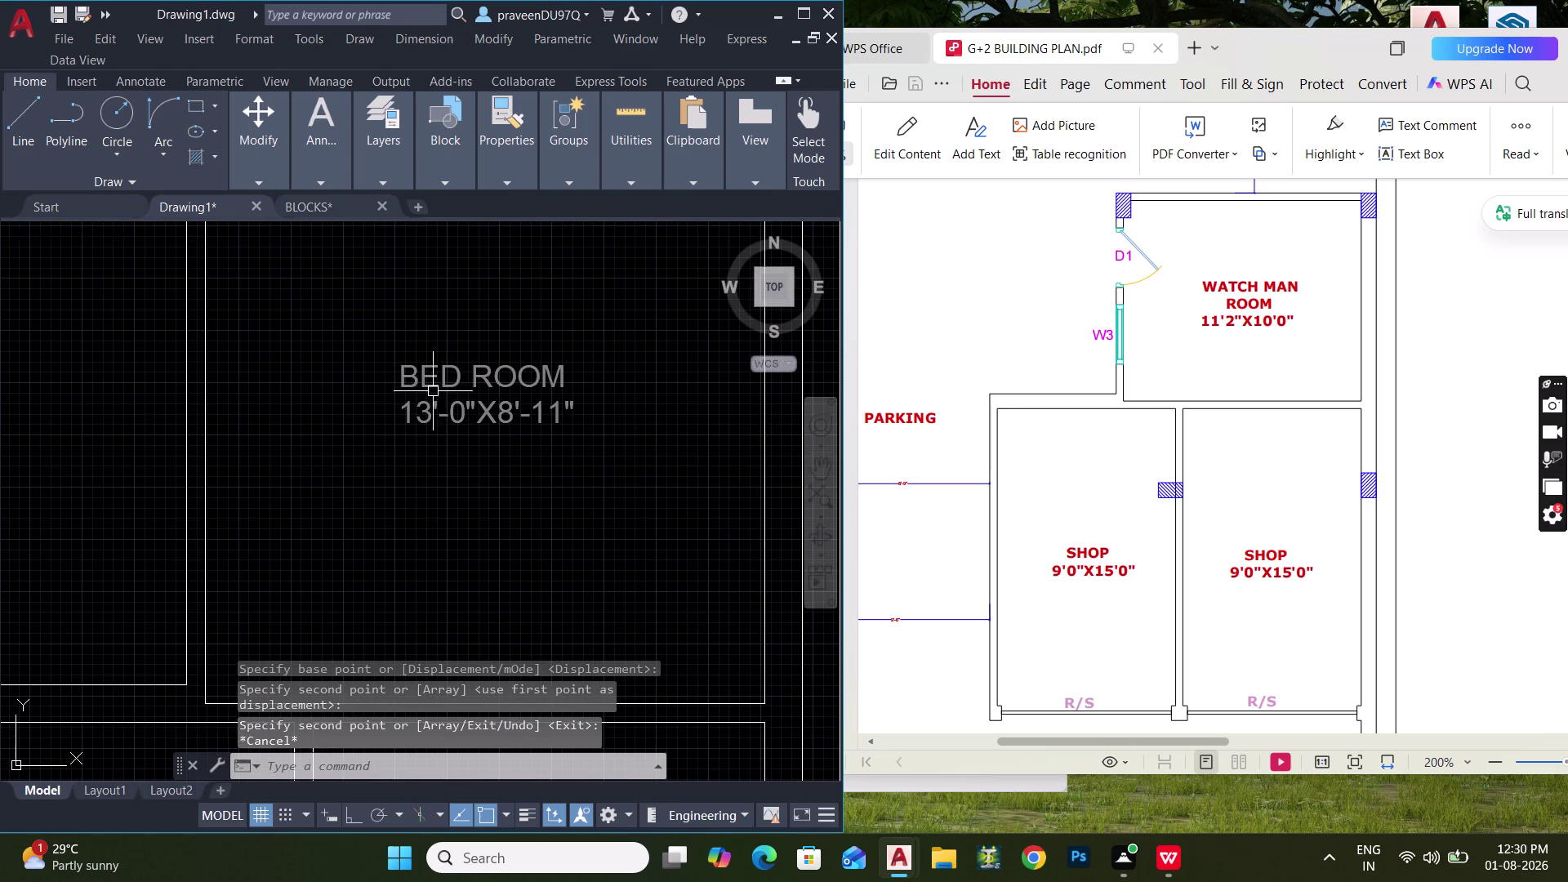
text(MEA)
key(space)
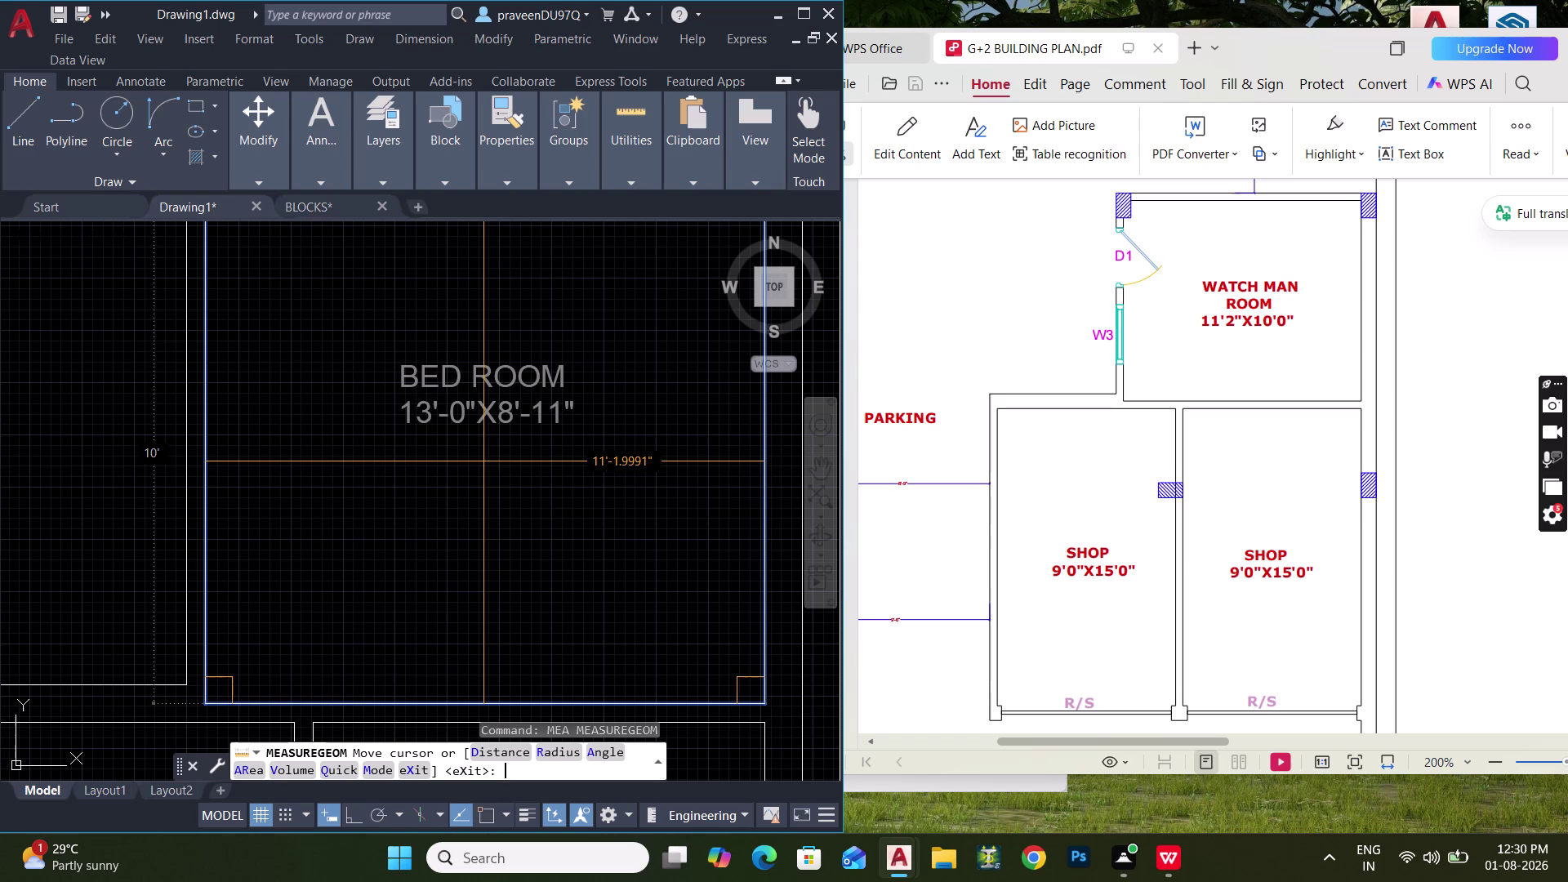
scroll(down, 3)
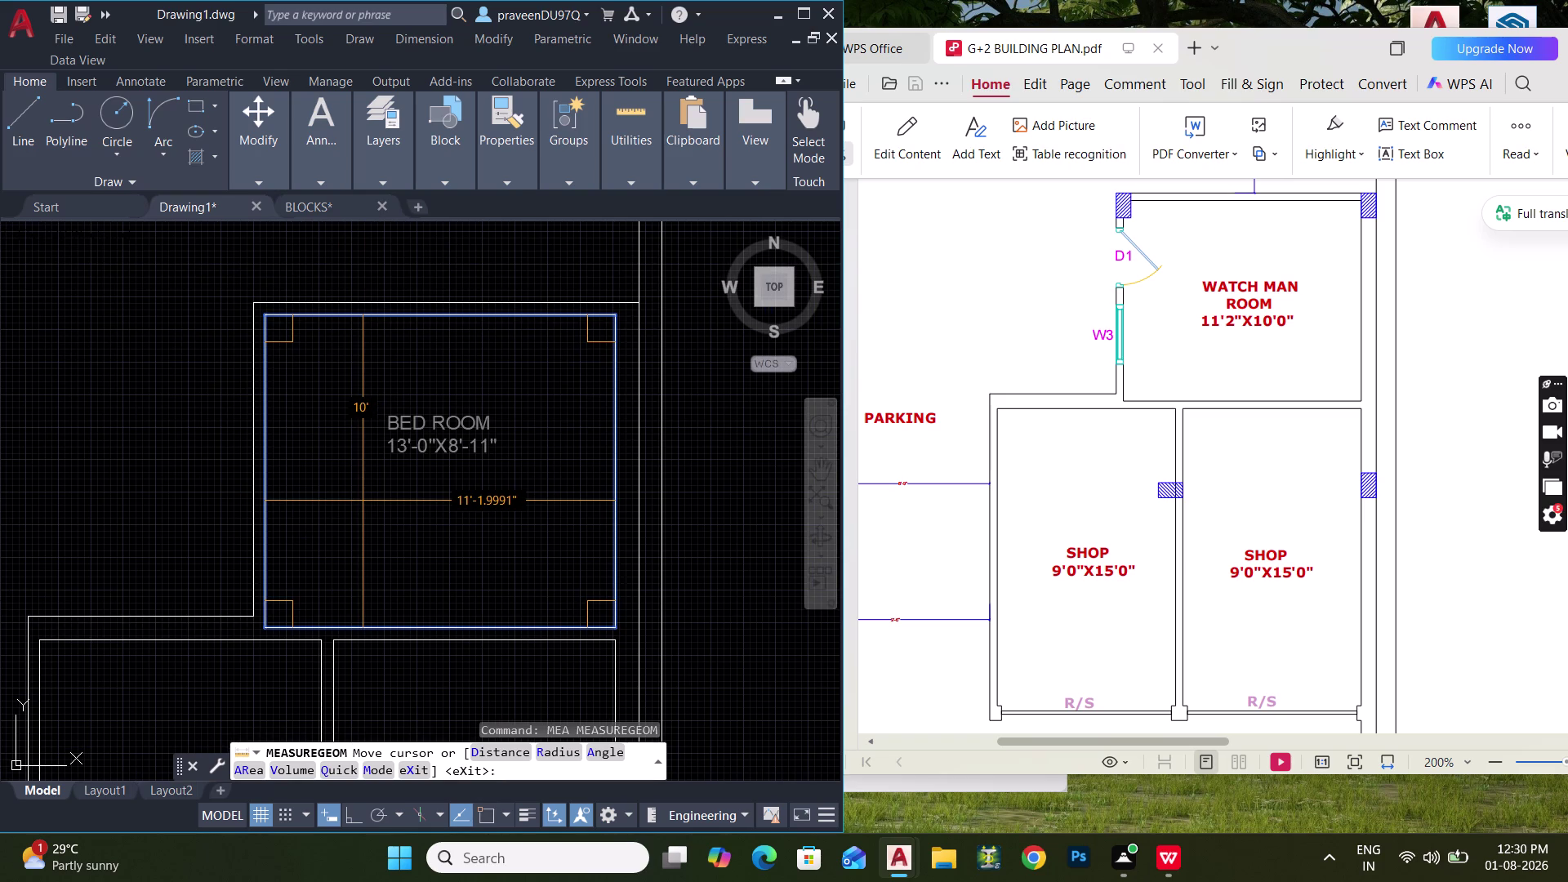
key(Escape)
key(Escape)
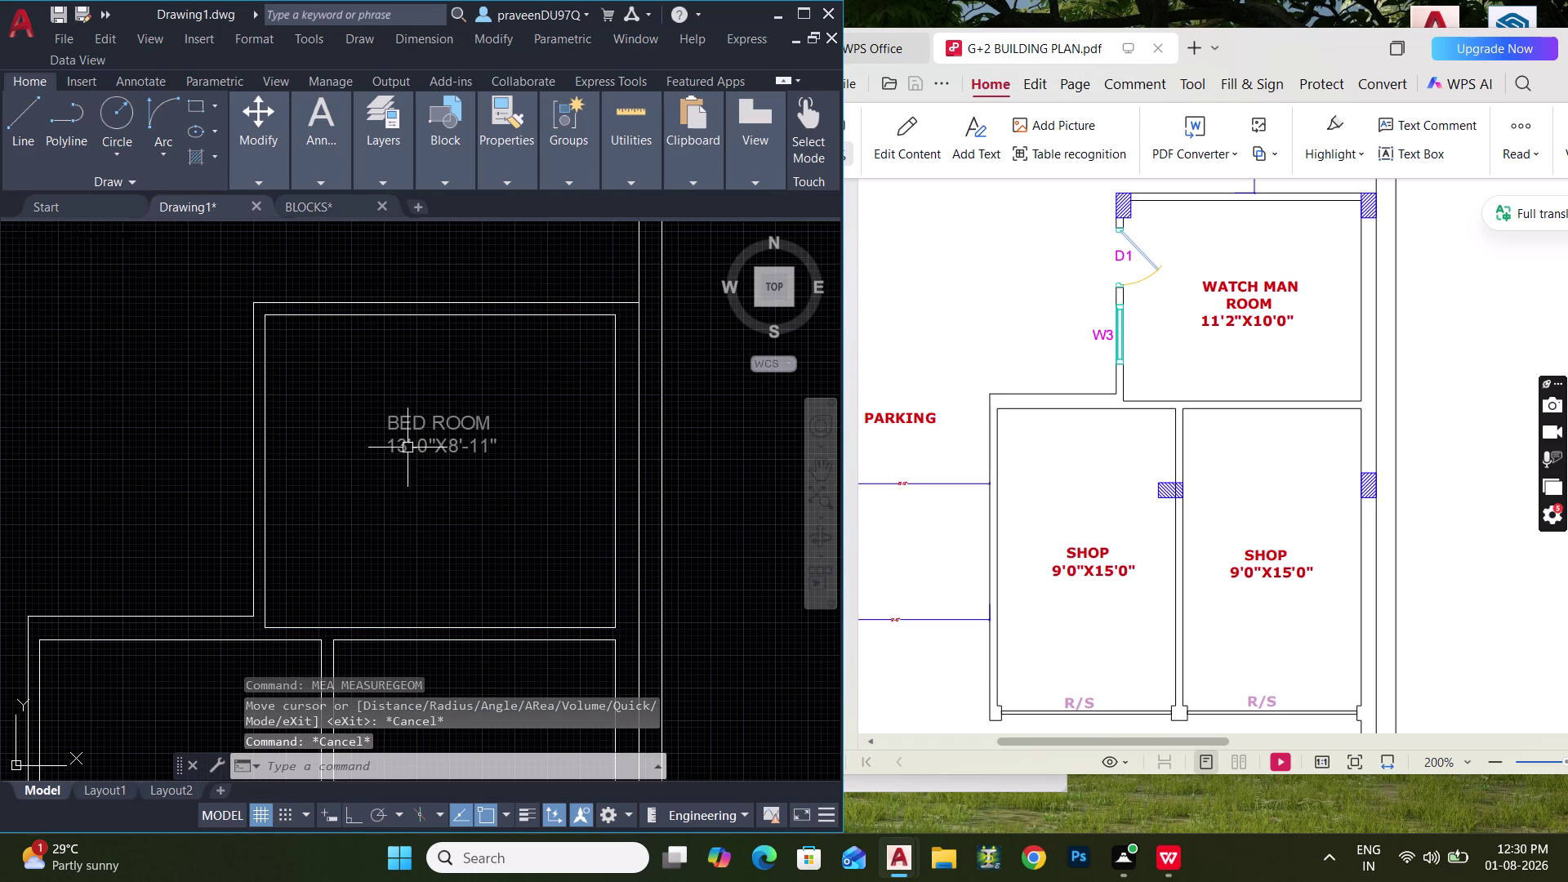
scroll(up, 3)
Change the upper room label's size to 11'-2"X10'-0".
double_click(400, 446)
key(BackSpace)
key(BackSpace)
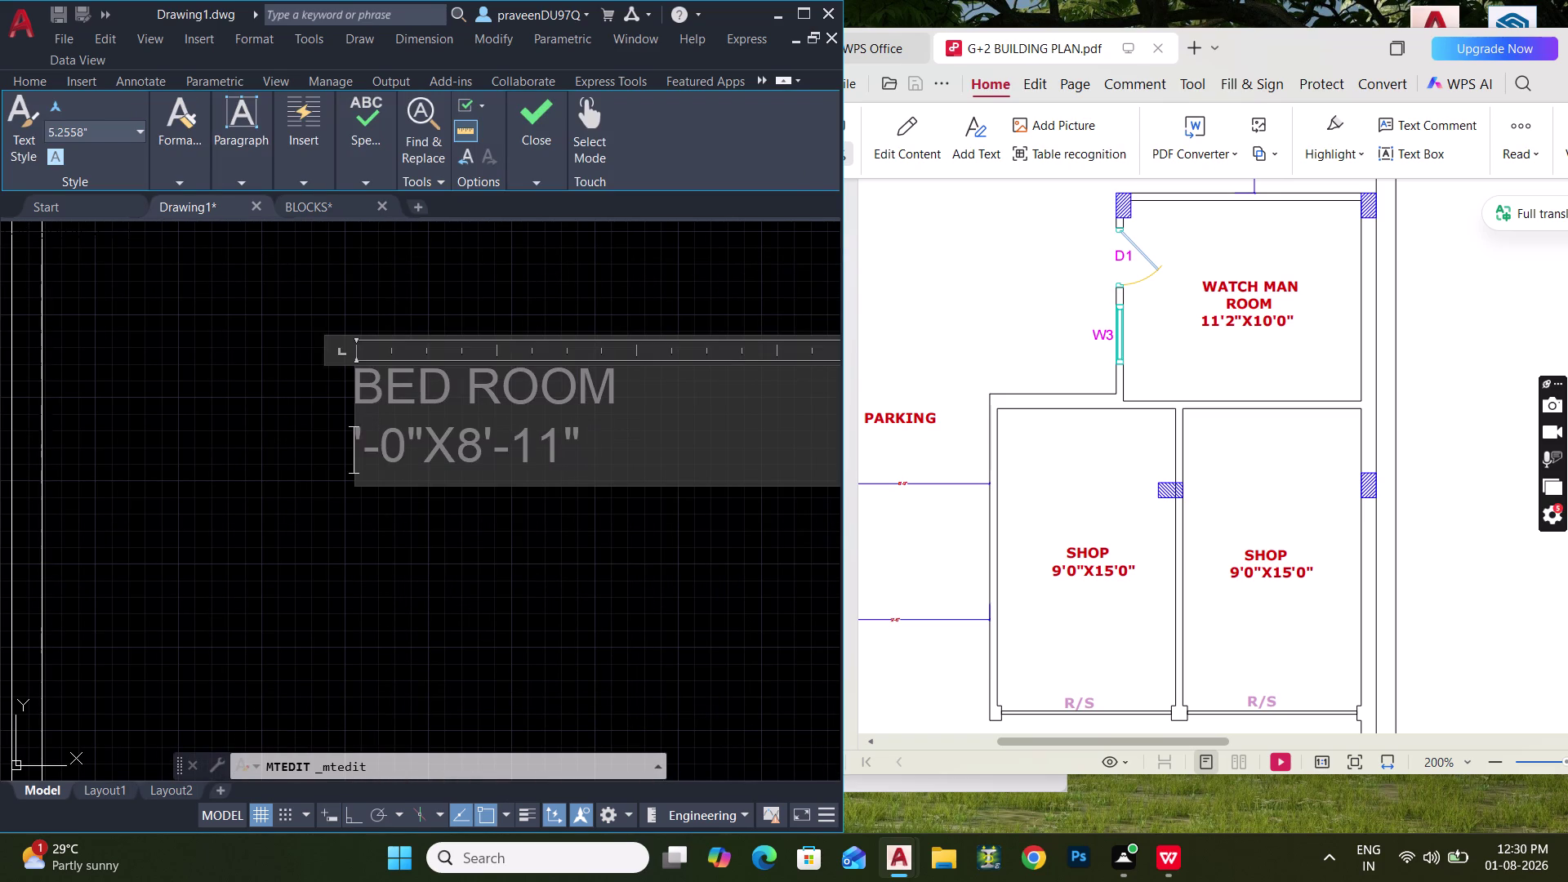
text(11)
click(465, 453)
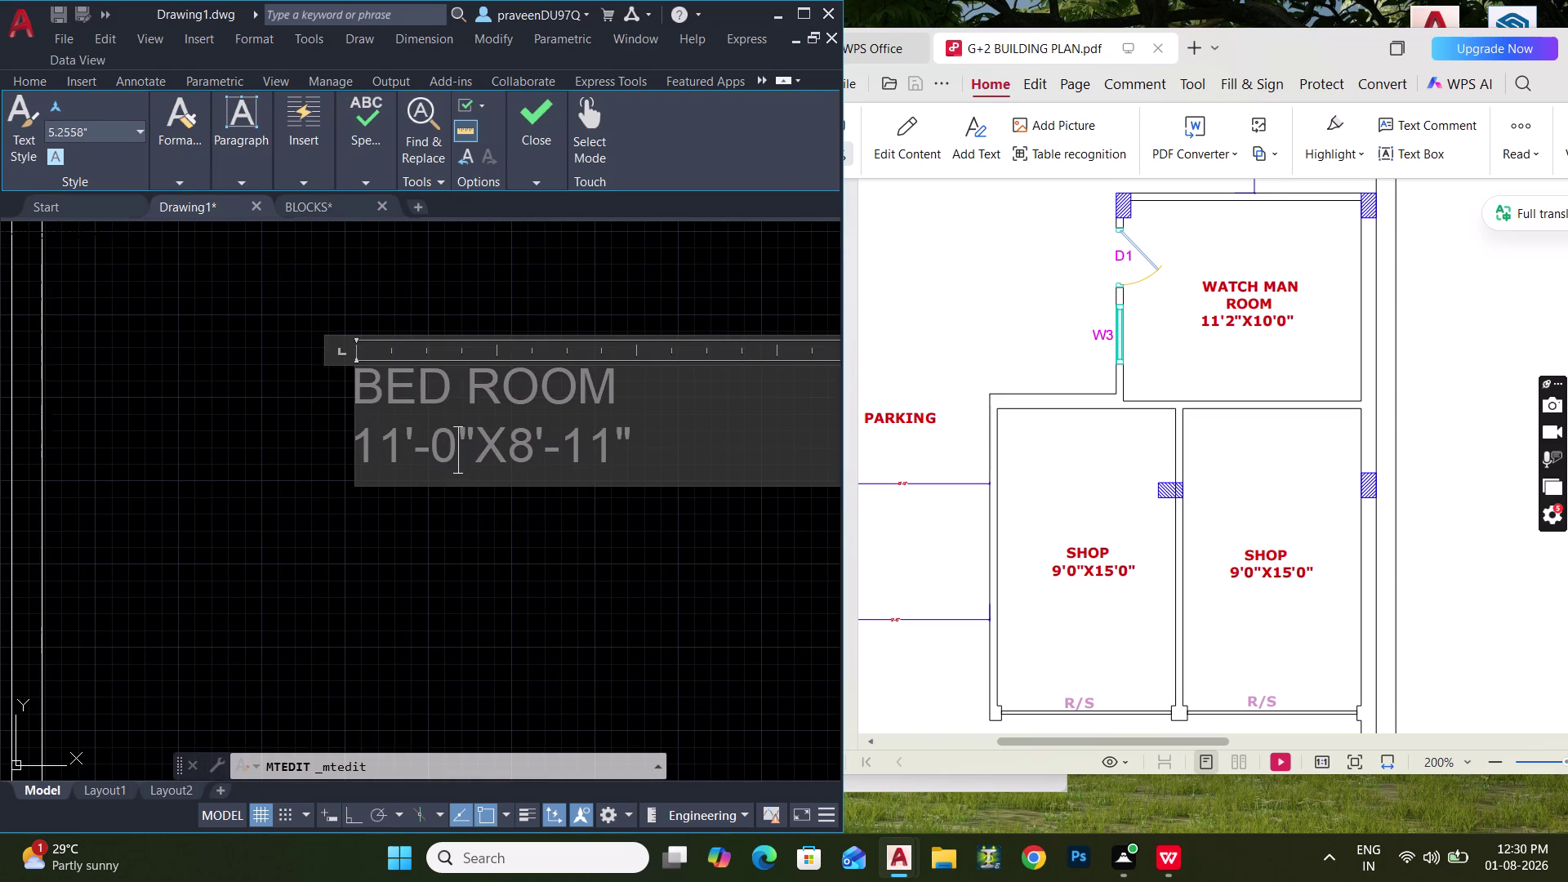
key(BackSpace)
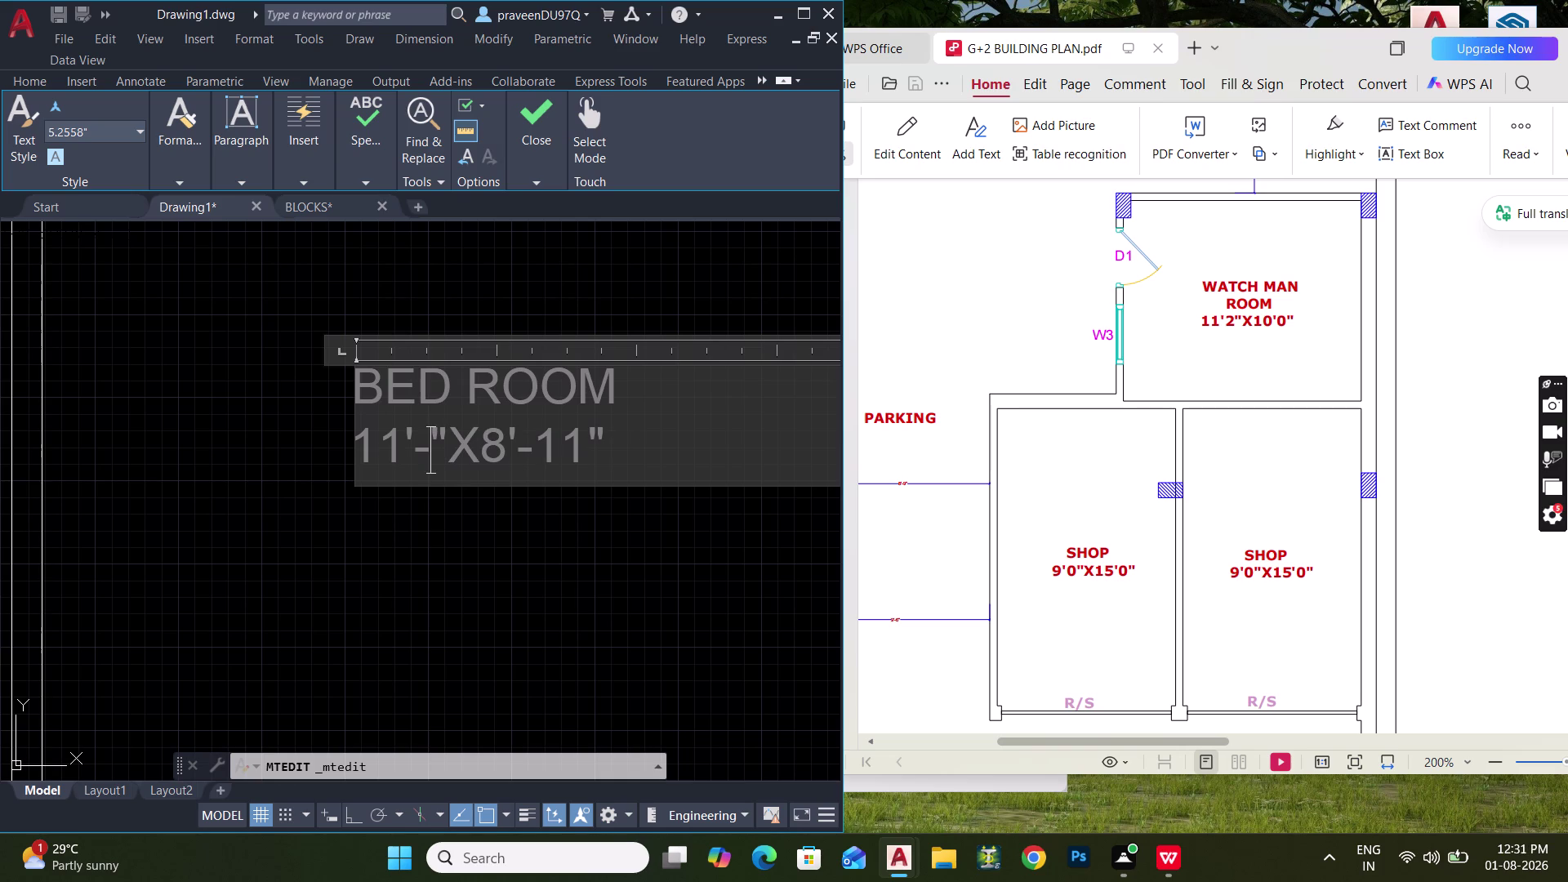
key(2)
scroll(up, 3)
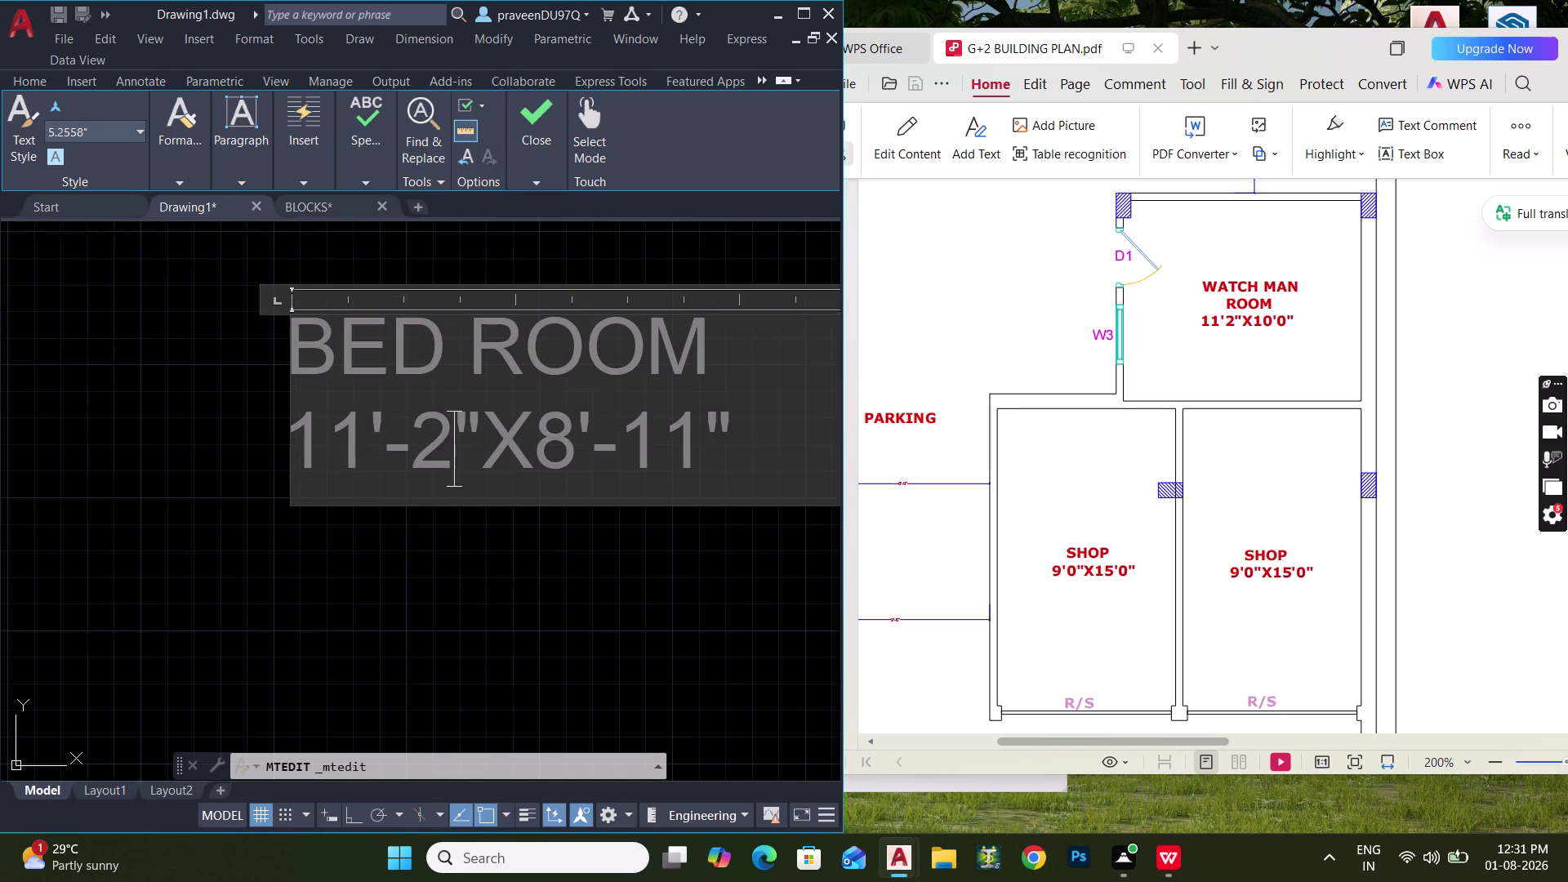
click(690, 467)
key(BackSpace)
key(BackSpace)
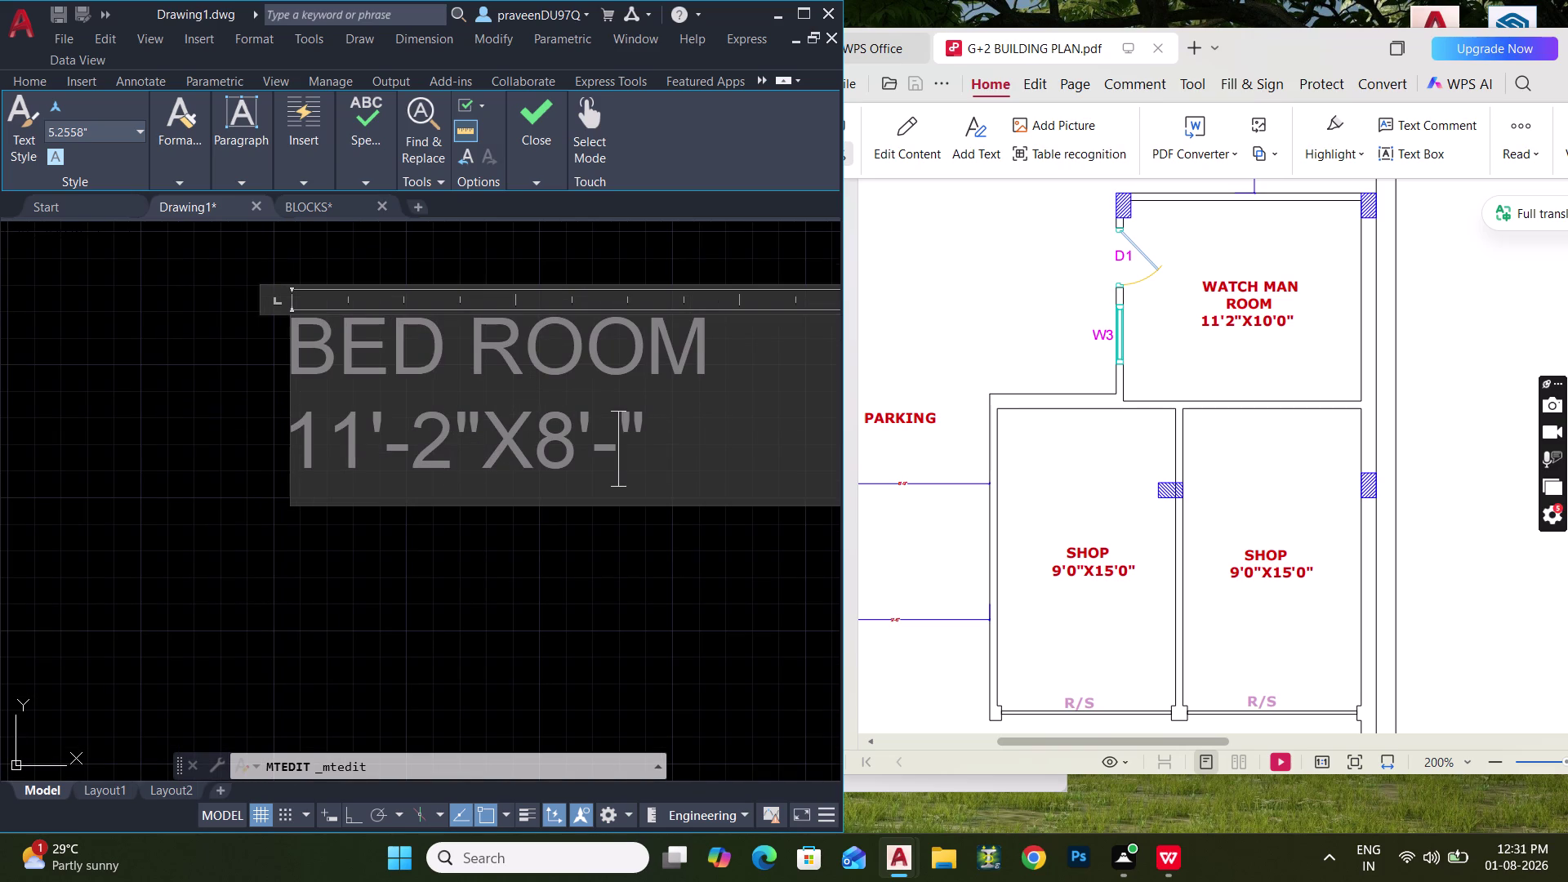
key(0)
key(Left)
key(Left)
key(Left)
key(BackSpace)
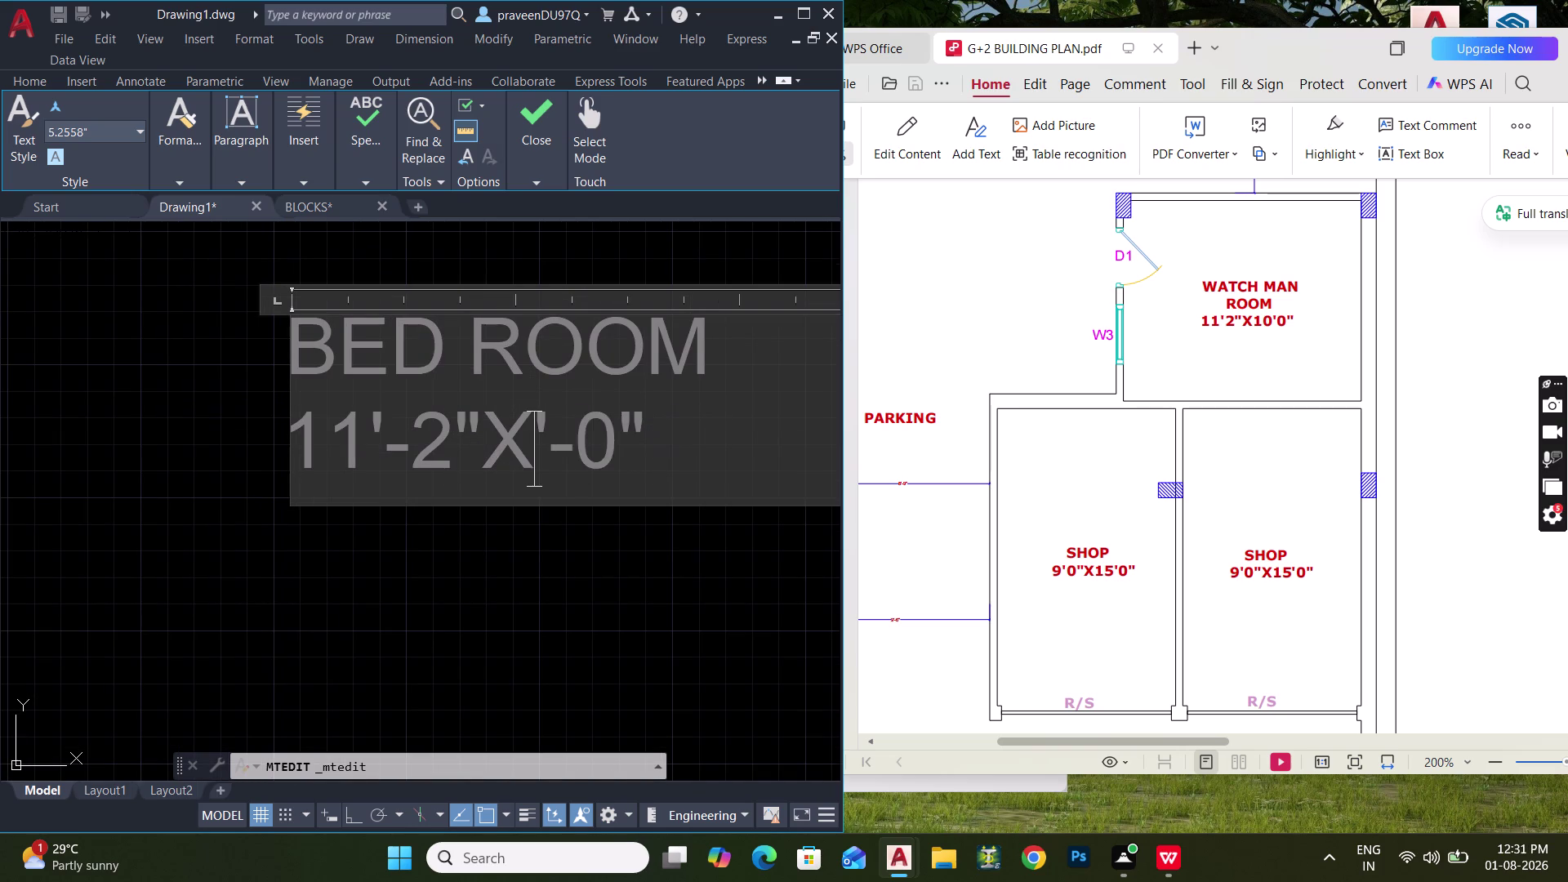
text(10)
Replace BED ROOM with WATCH MAN and ROOM on two lines, then close the editor.
drag(732, 355, 316, 347)
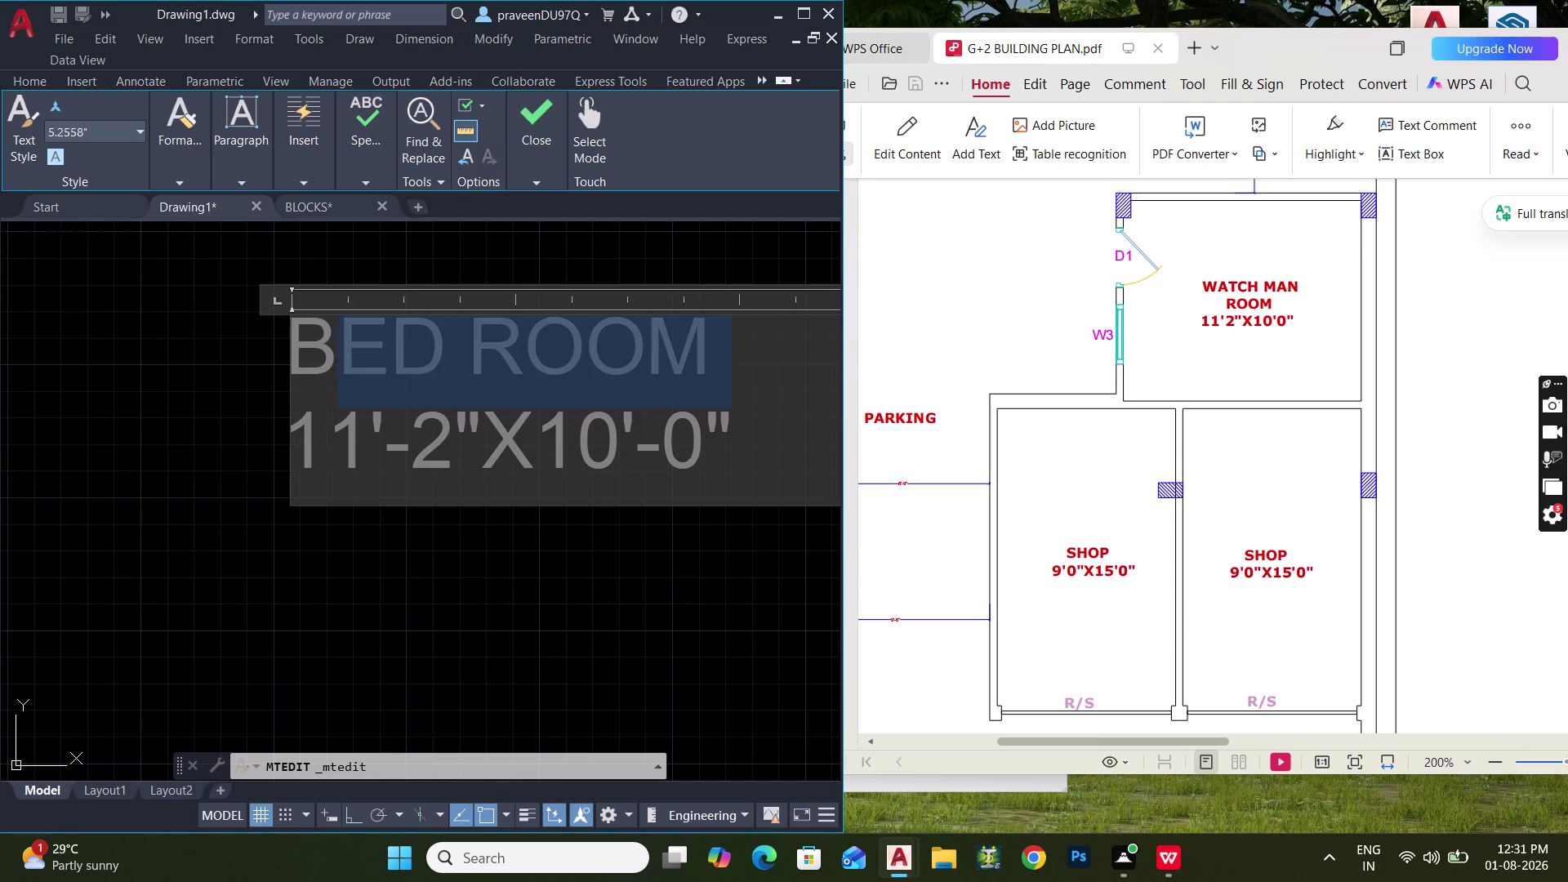
drag(316, 348, 288, 347)
text(WATCH)
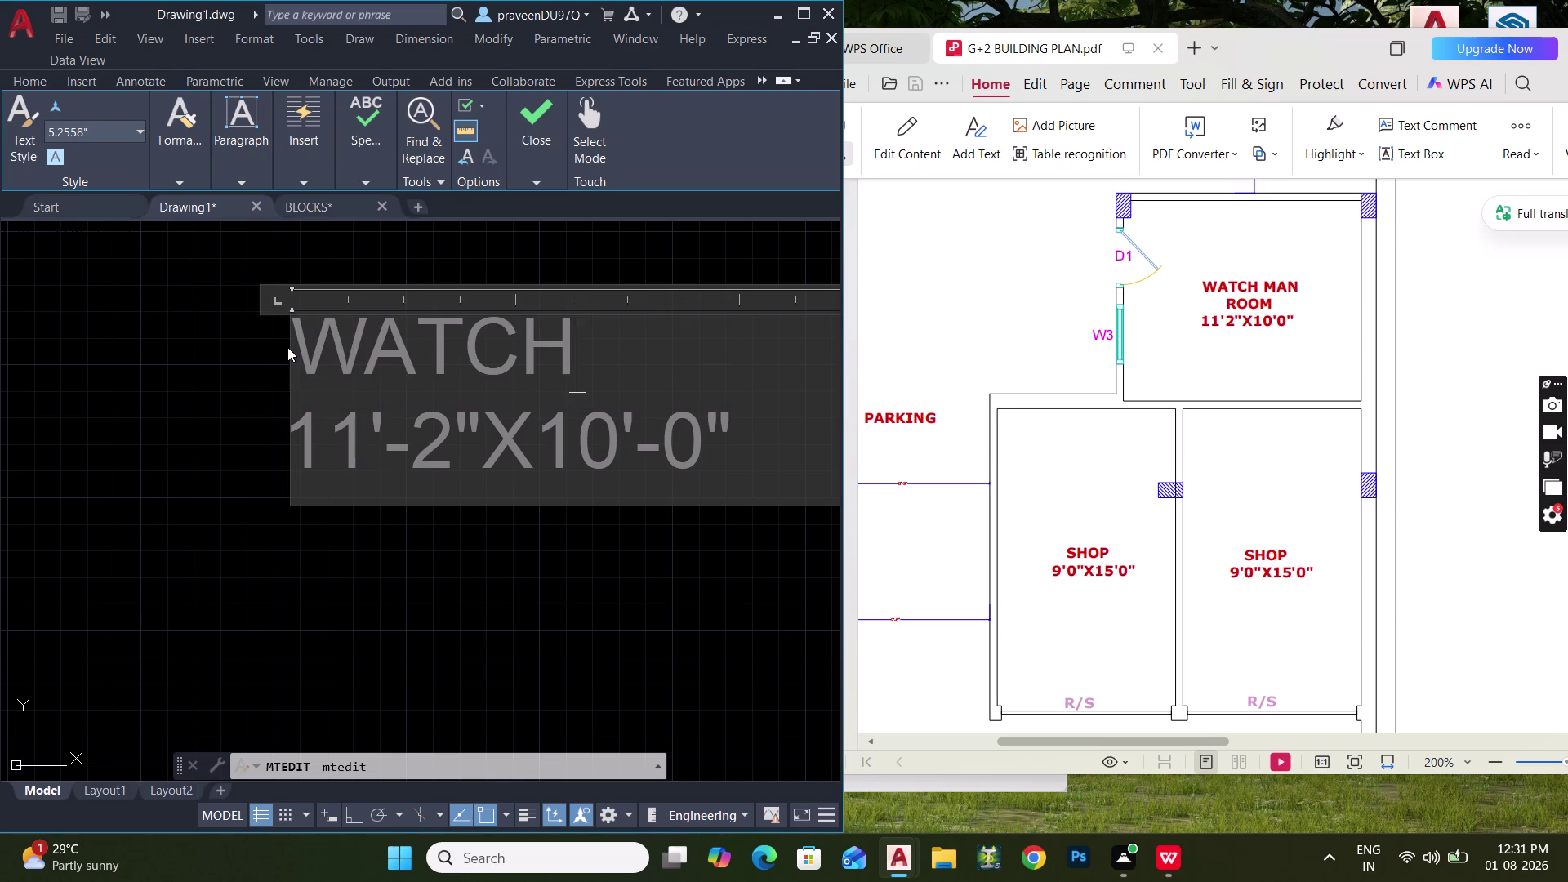
key(space)
text(MA)
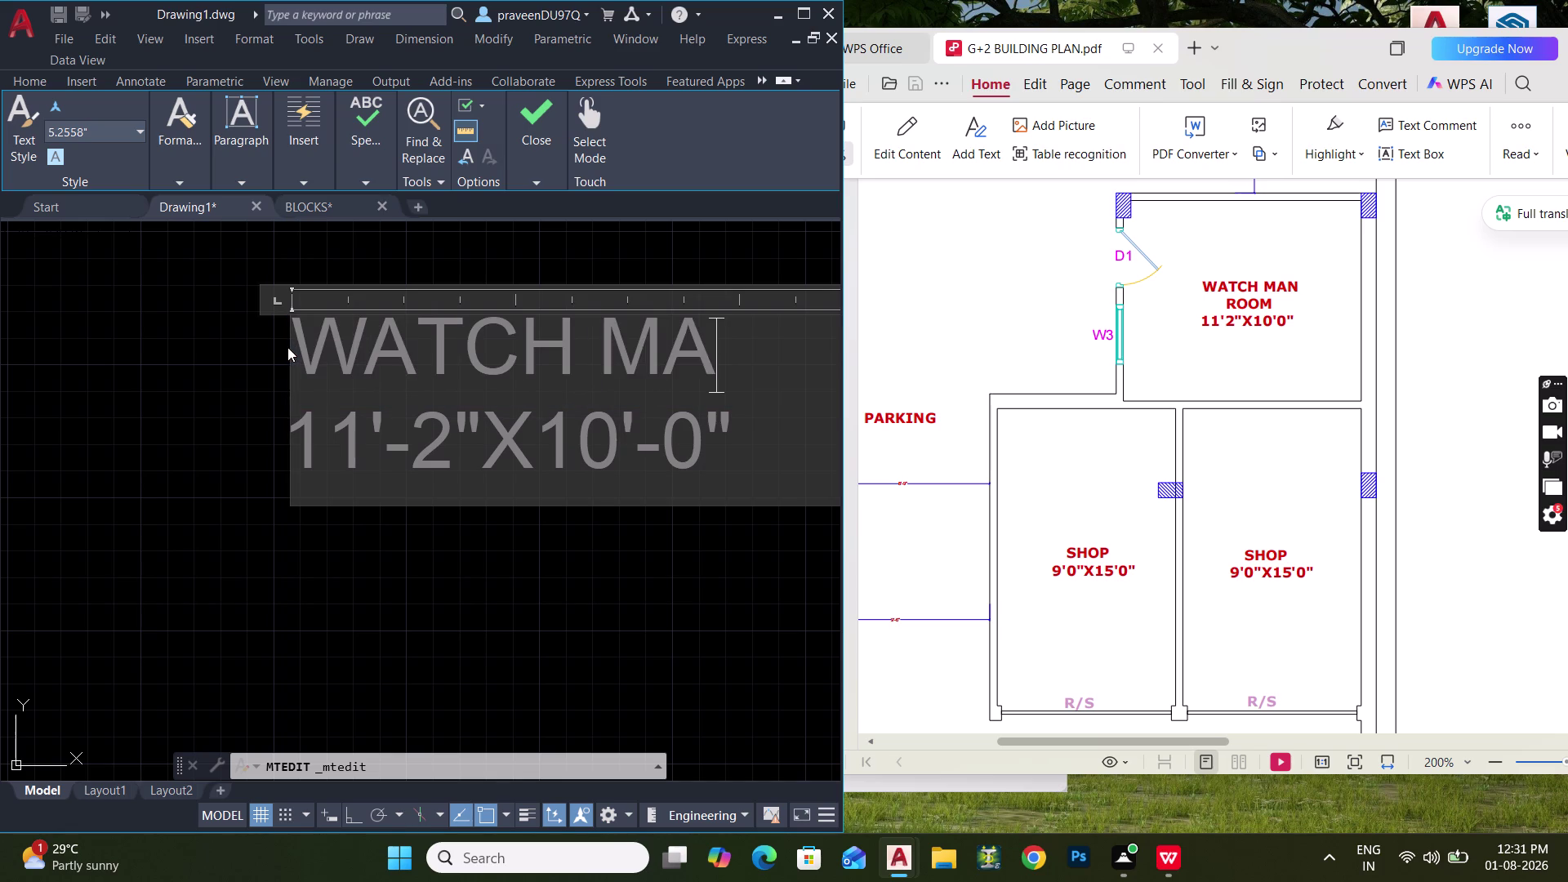
text(N)
key(space)
key(Return)
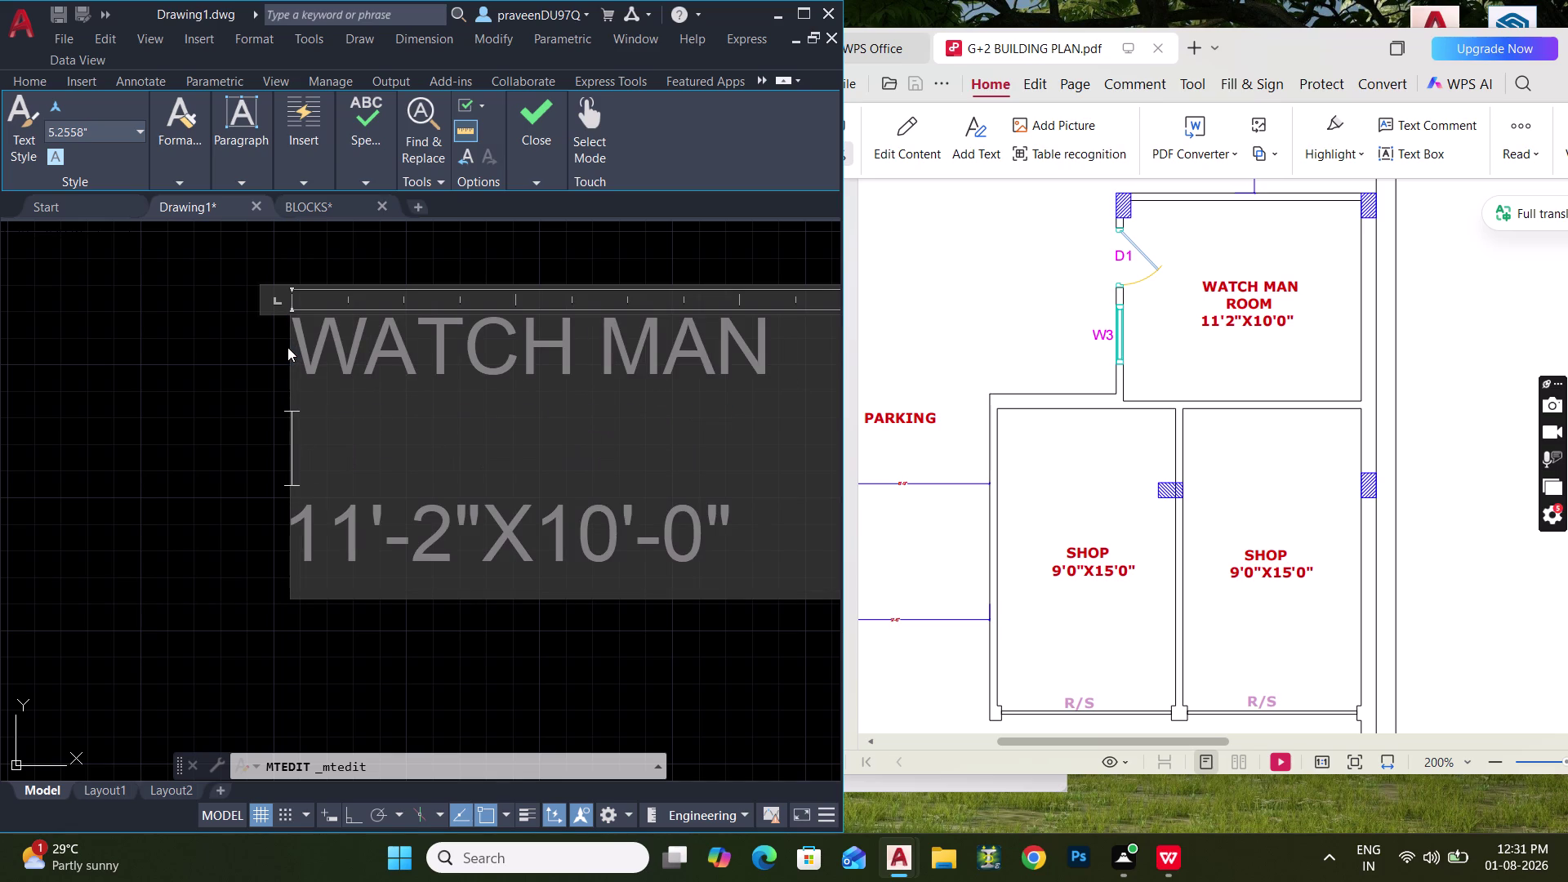
key(space)
key(space)
key(space)
key(space)
key(space)
text(ROOM)
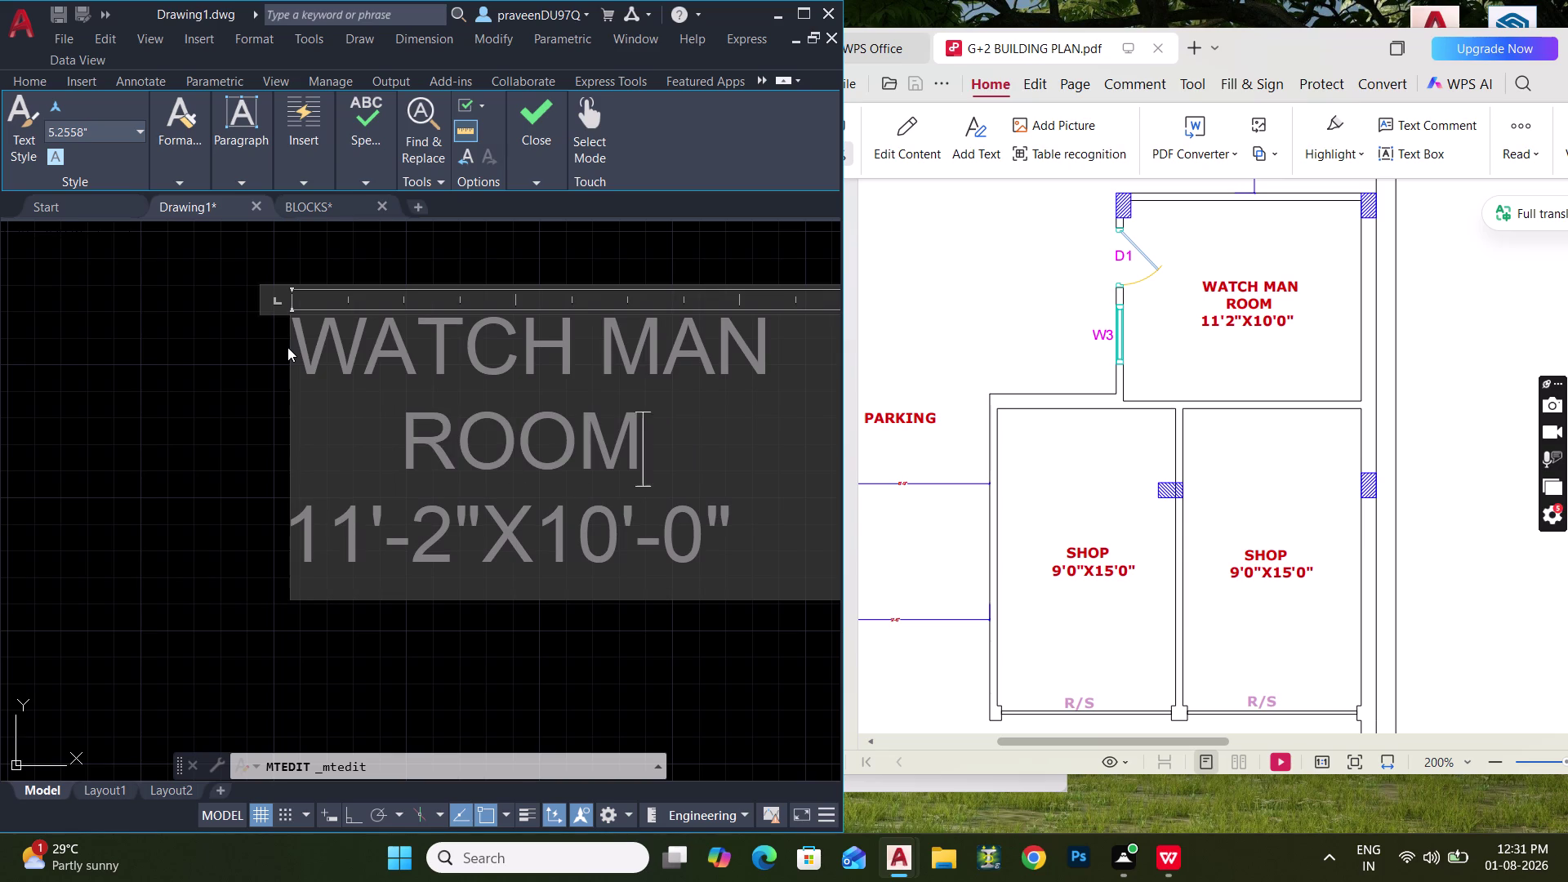
click(179, 426)
scroll(down, 3)
scroll(down, 3)
middle_drag(350, 538, 357, 536)
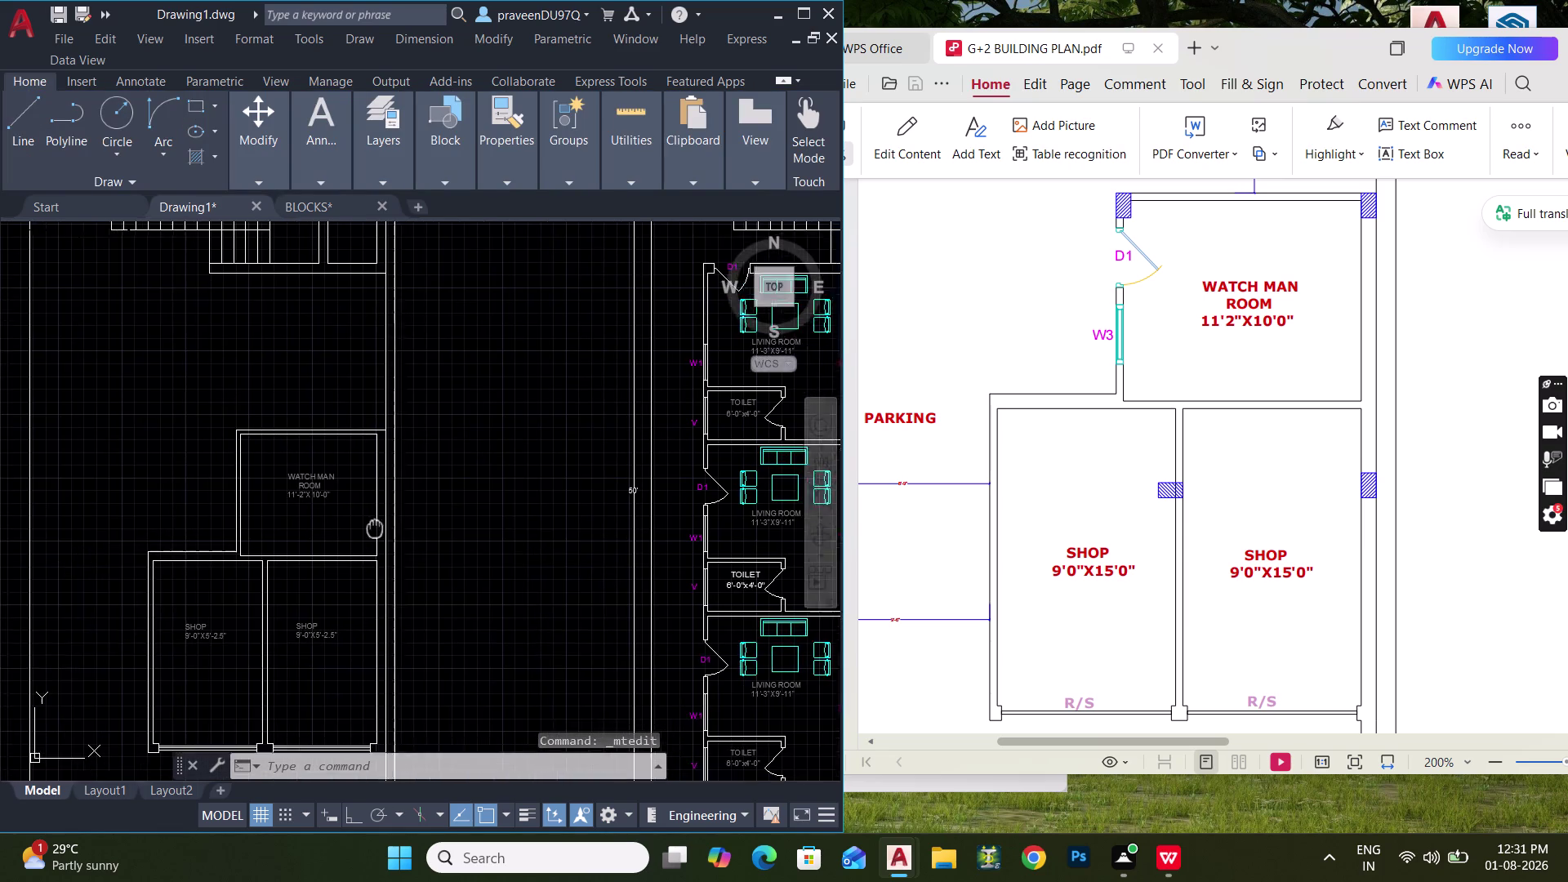
Pan and zoom to bring the shop labels into view.
middle_drag(357, 536, 410, 520)
key(Escape)
middle_drag(359, 504, 540, 377)
scroll(down, 3)
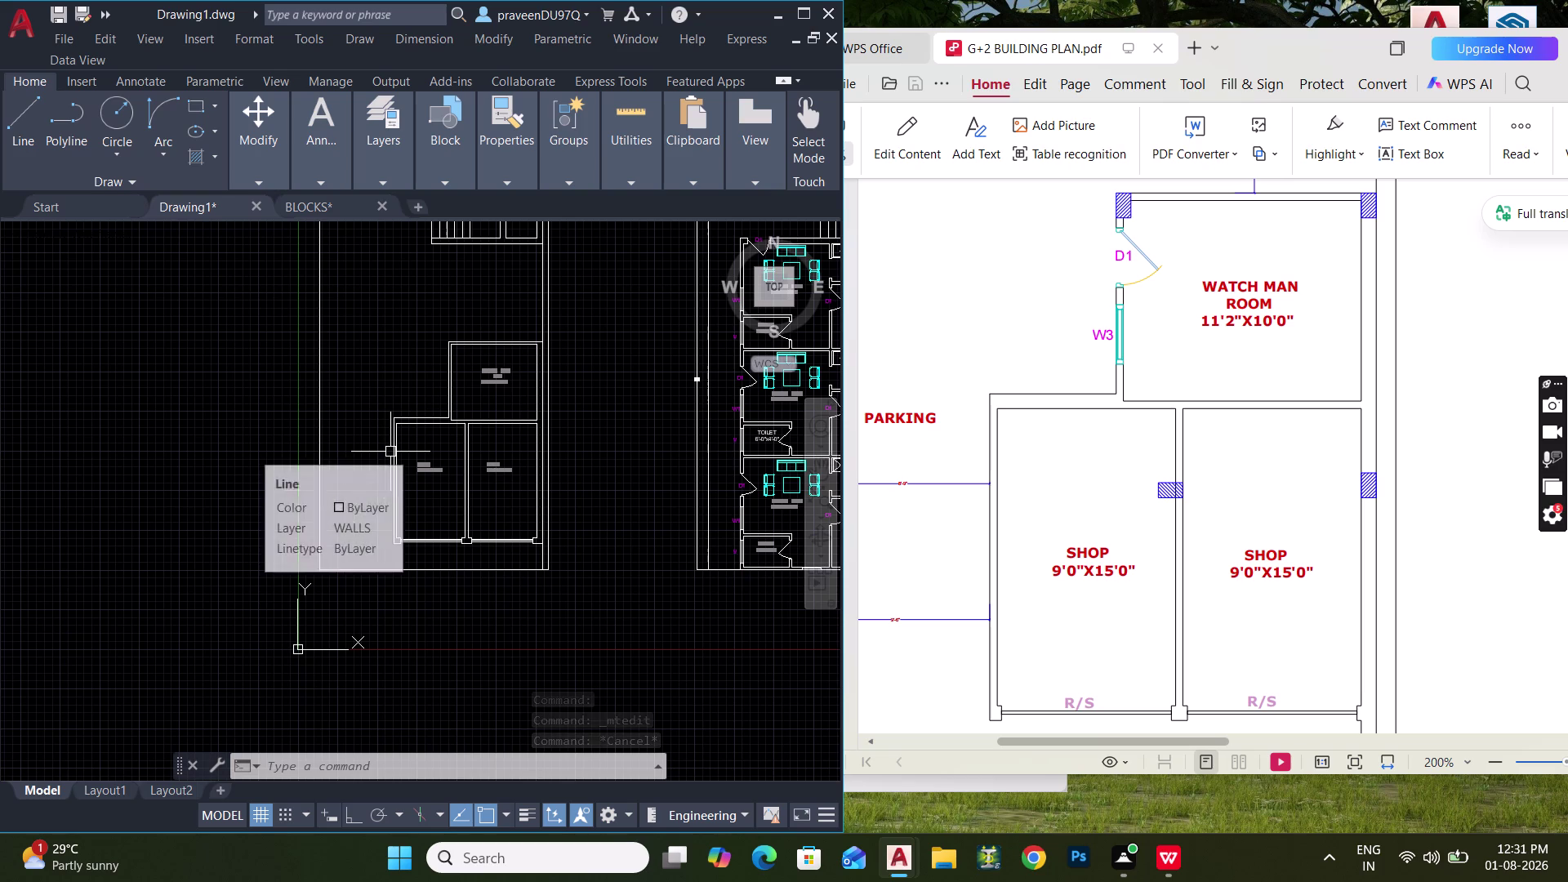
scroll(up, 3)
middle_drag(430, 537, 422, 534)
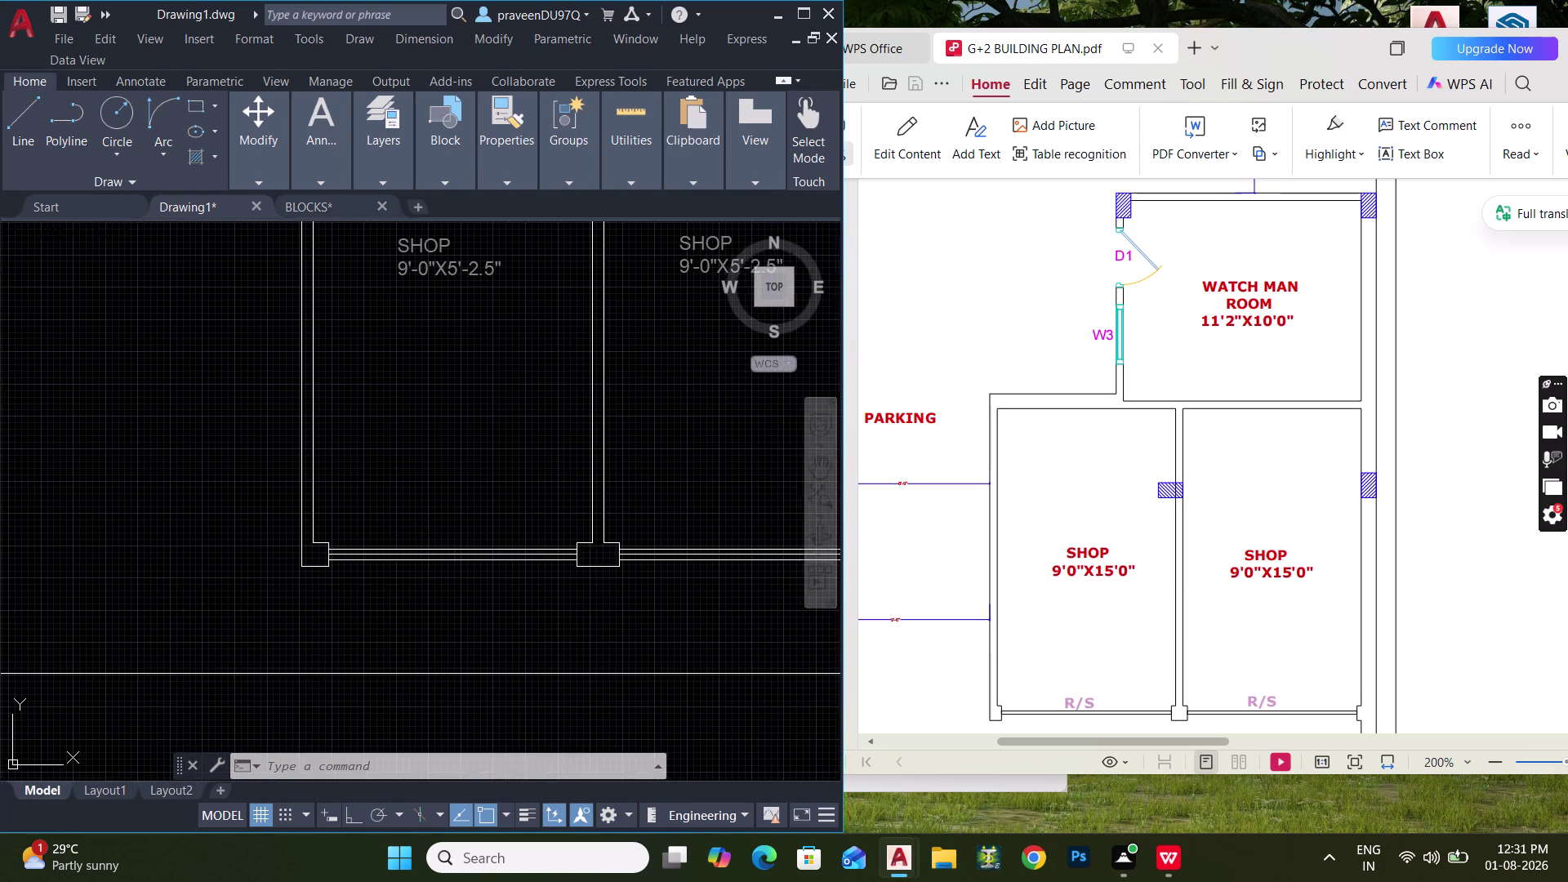
middle_drag(422, 533, 363, 500)
middle_drag(414, 466, 413, 551)
Copy the left SHOP label down near the shop's front wall.
click(376, 291)
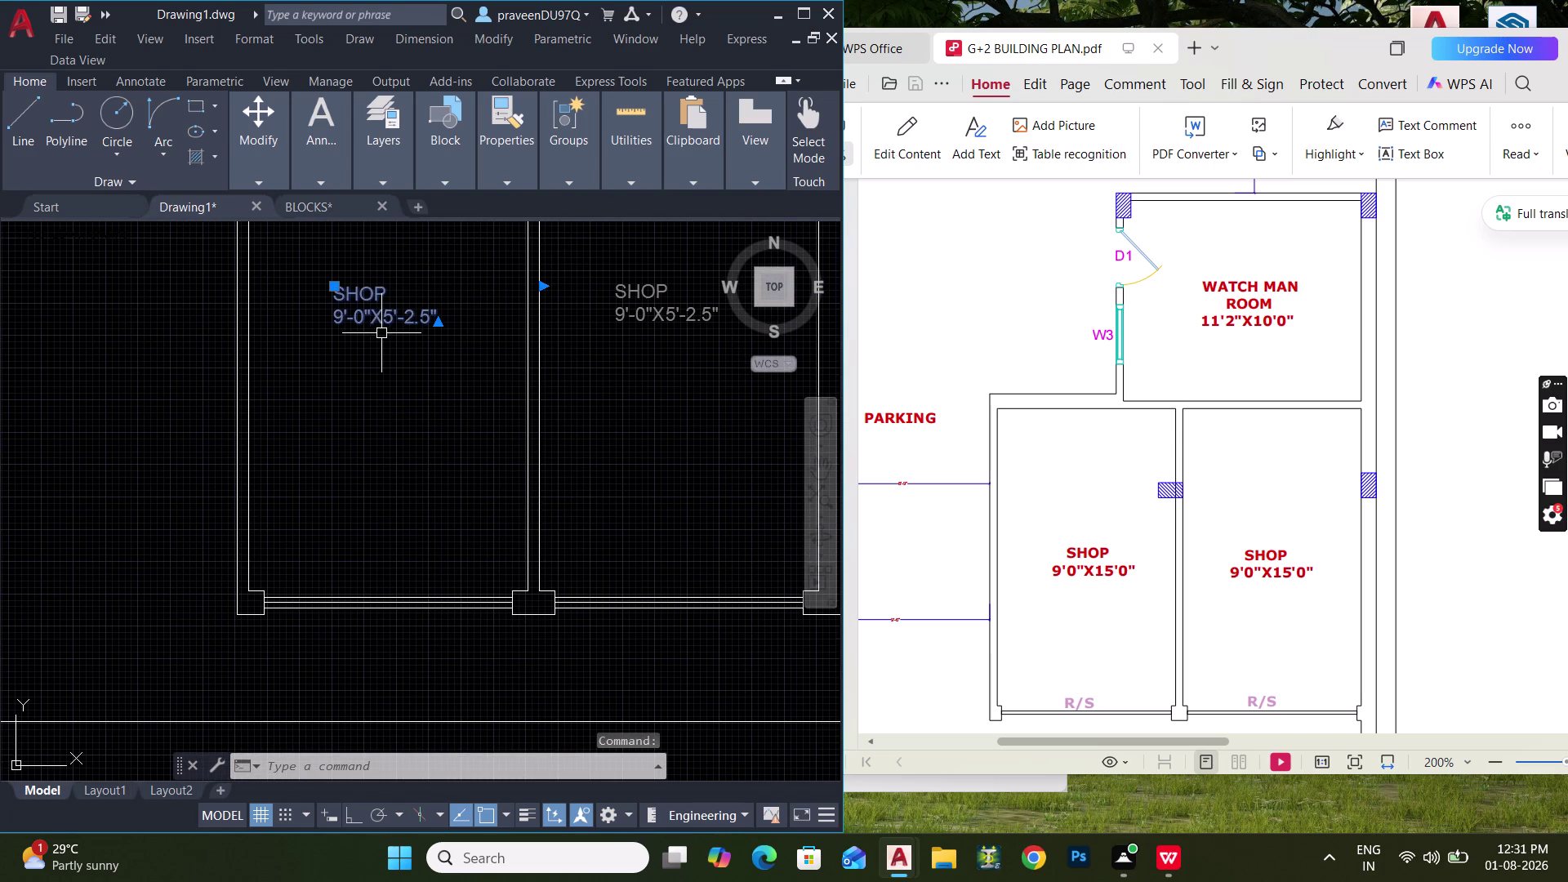
key(c)
key(o)
key(space)
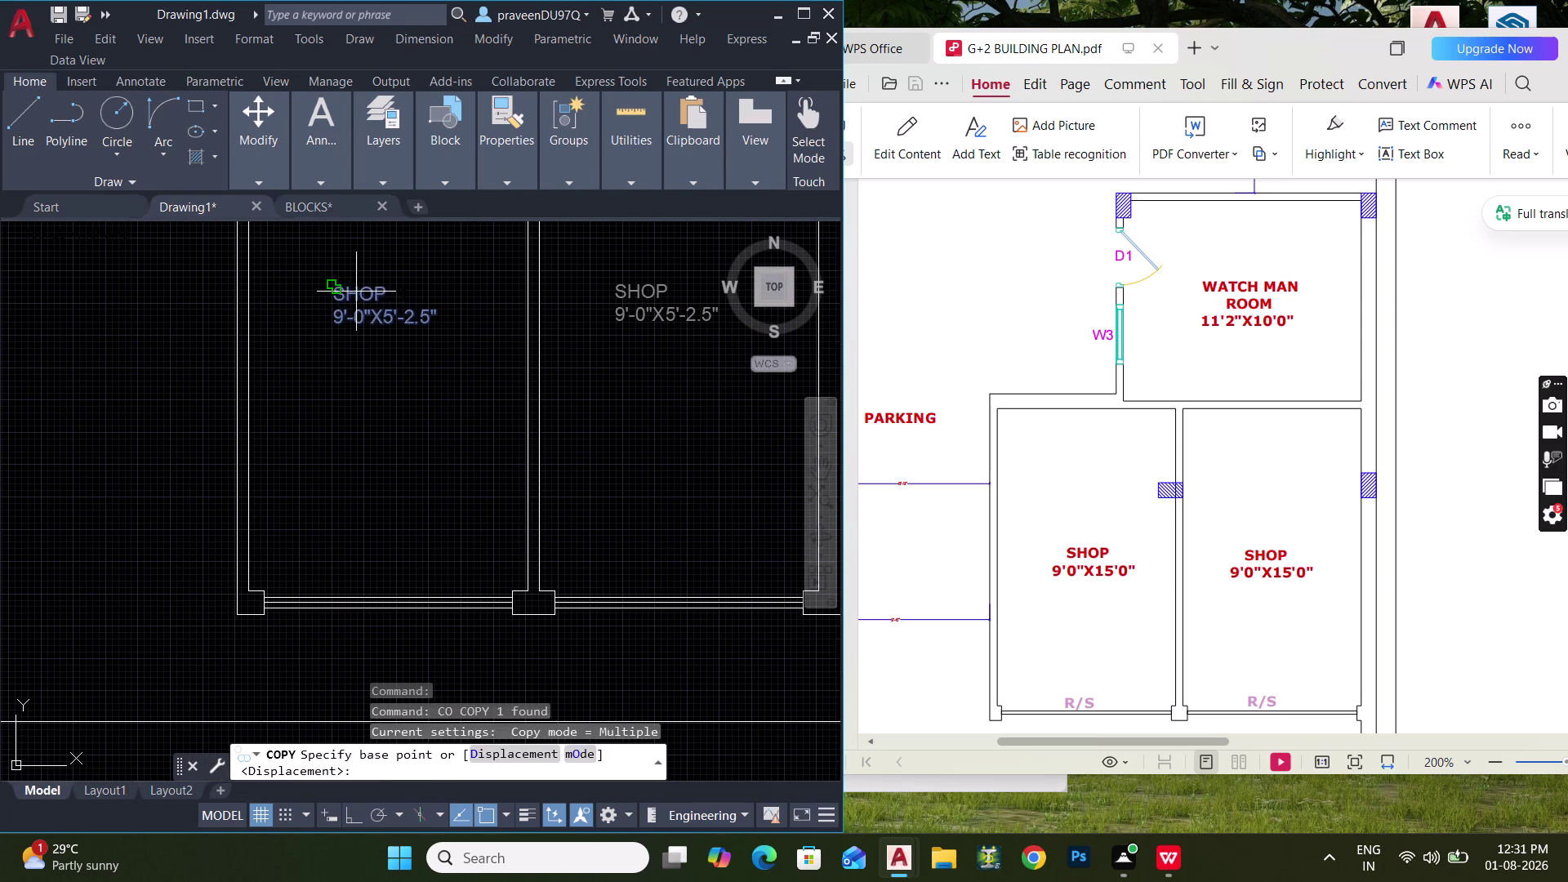
click(356, 288)
scroll(up, 3)
middle_drag(340, 547, 328, 487)
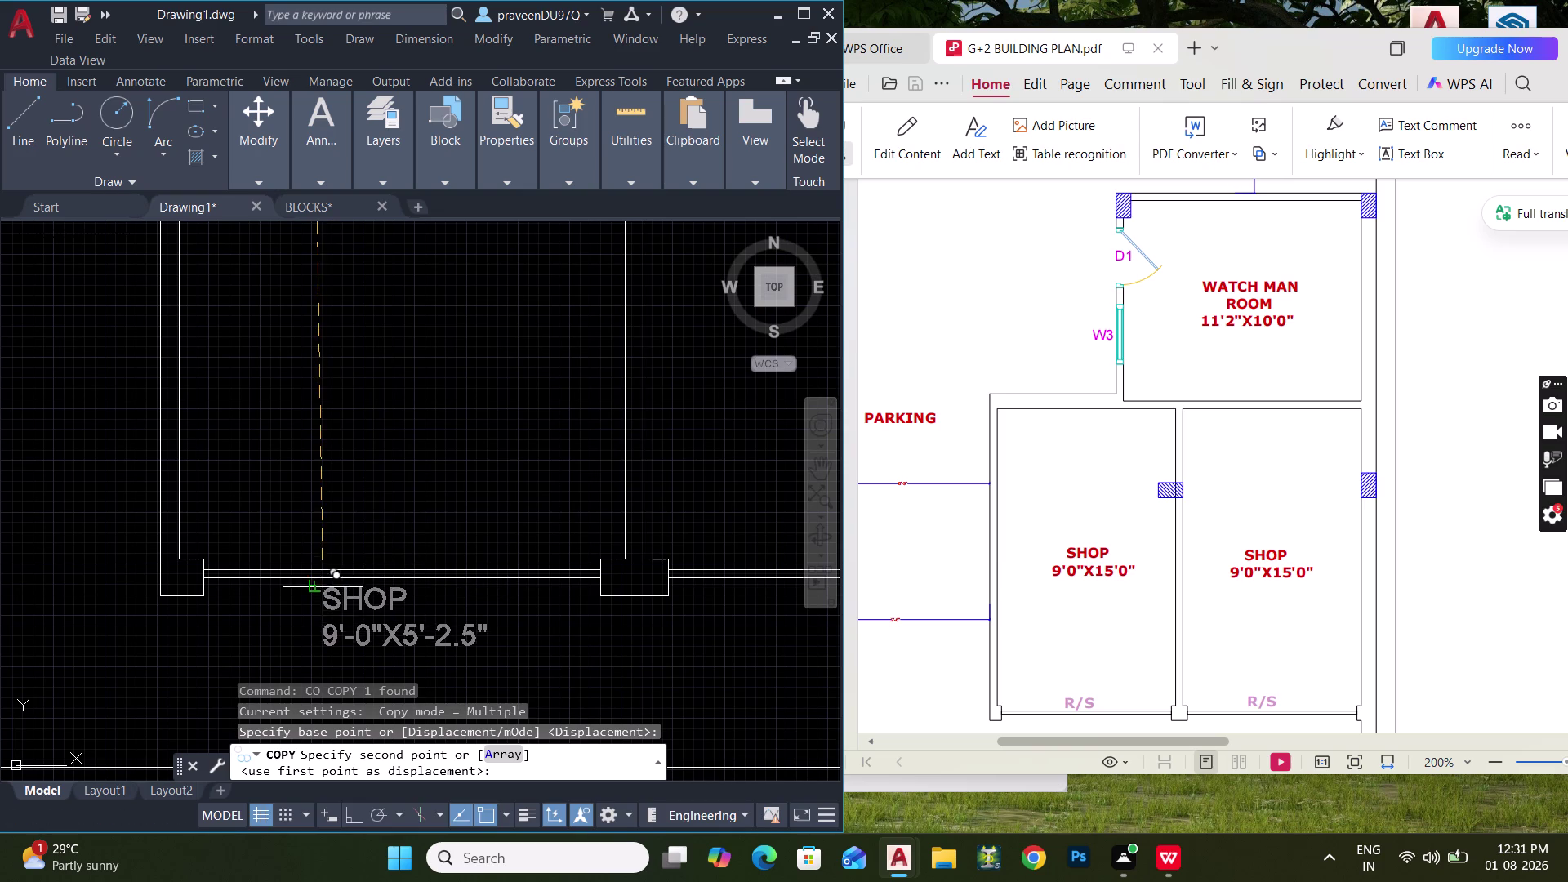
click(323, 506)
key(Escape)
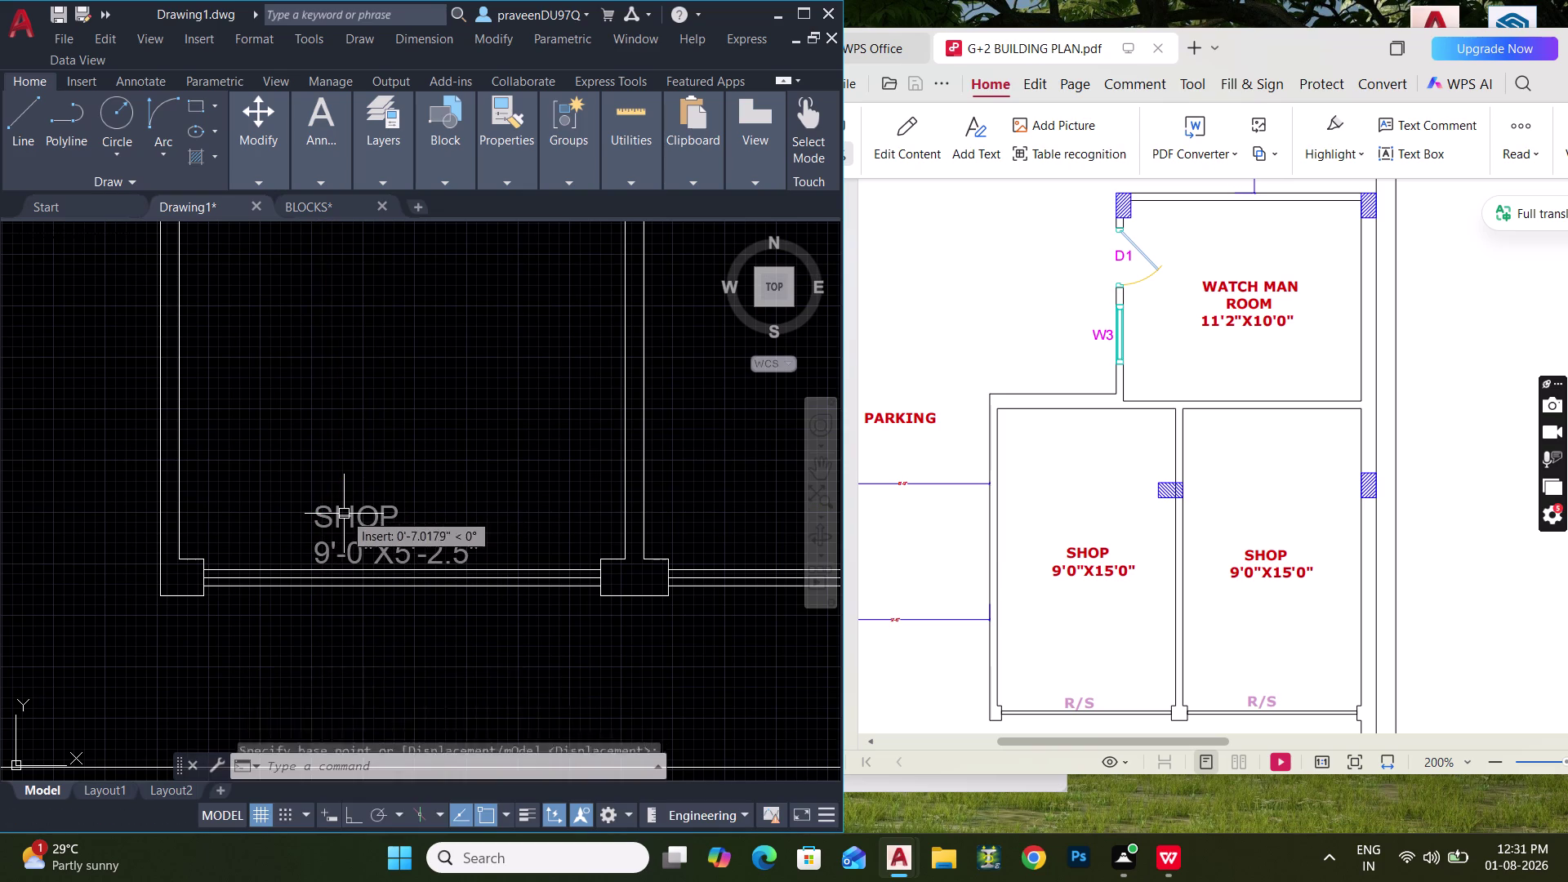
key(Escape)
Retype the copy as ROLLING SHUTTER and move it just above the front wall.
double_click(344, 515)
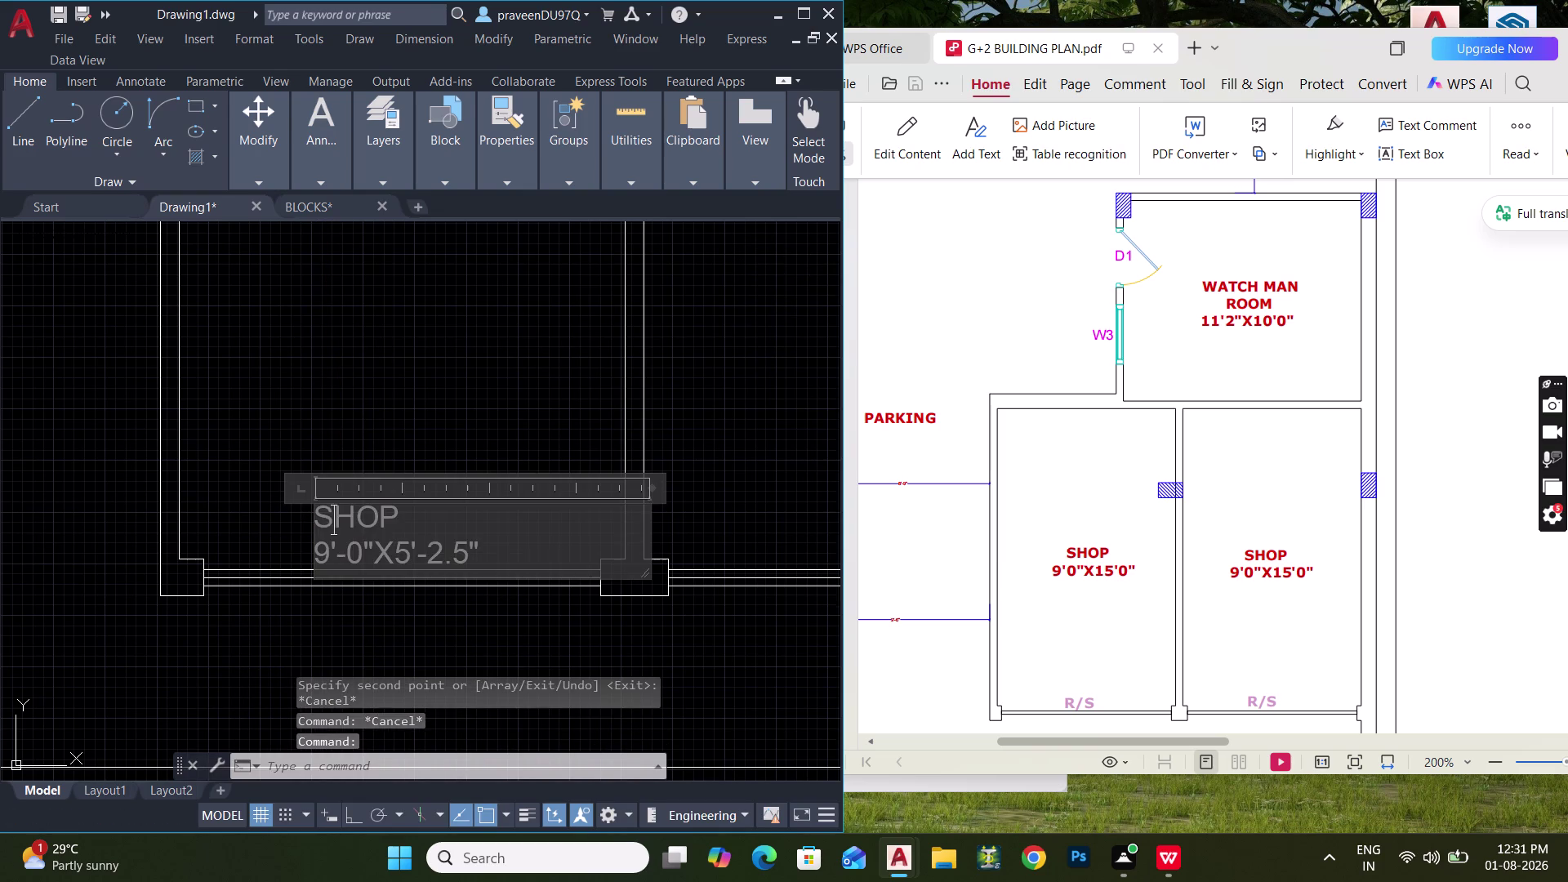
drag(499, 549, 275, 499)
text(RO)
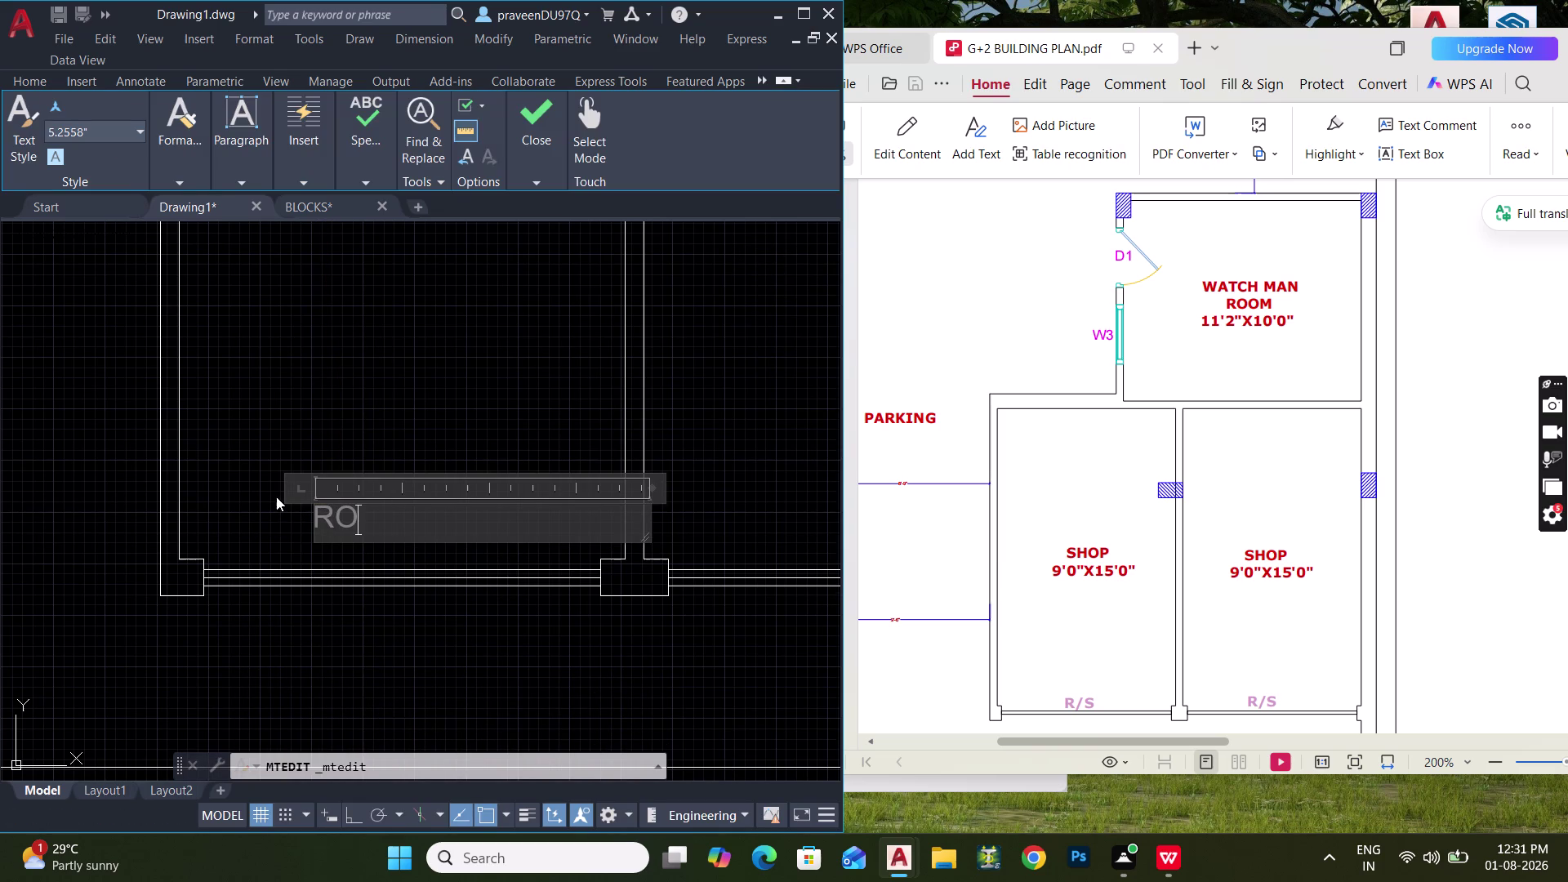
text(LLING SH)
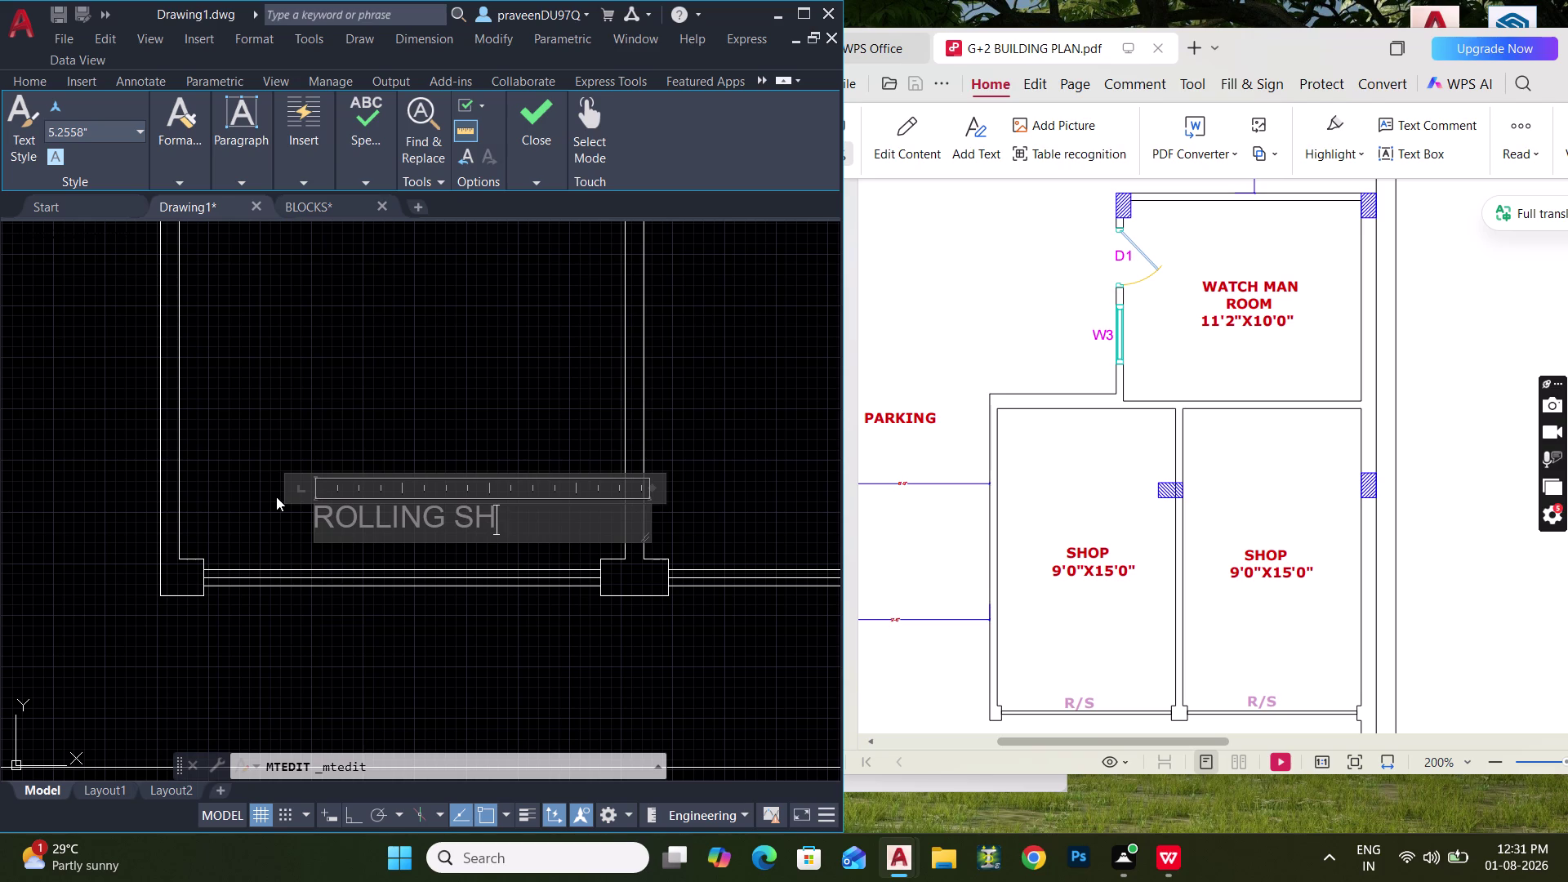
text(UTTER)
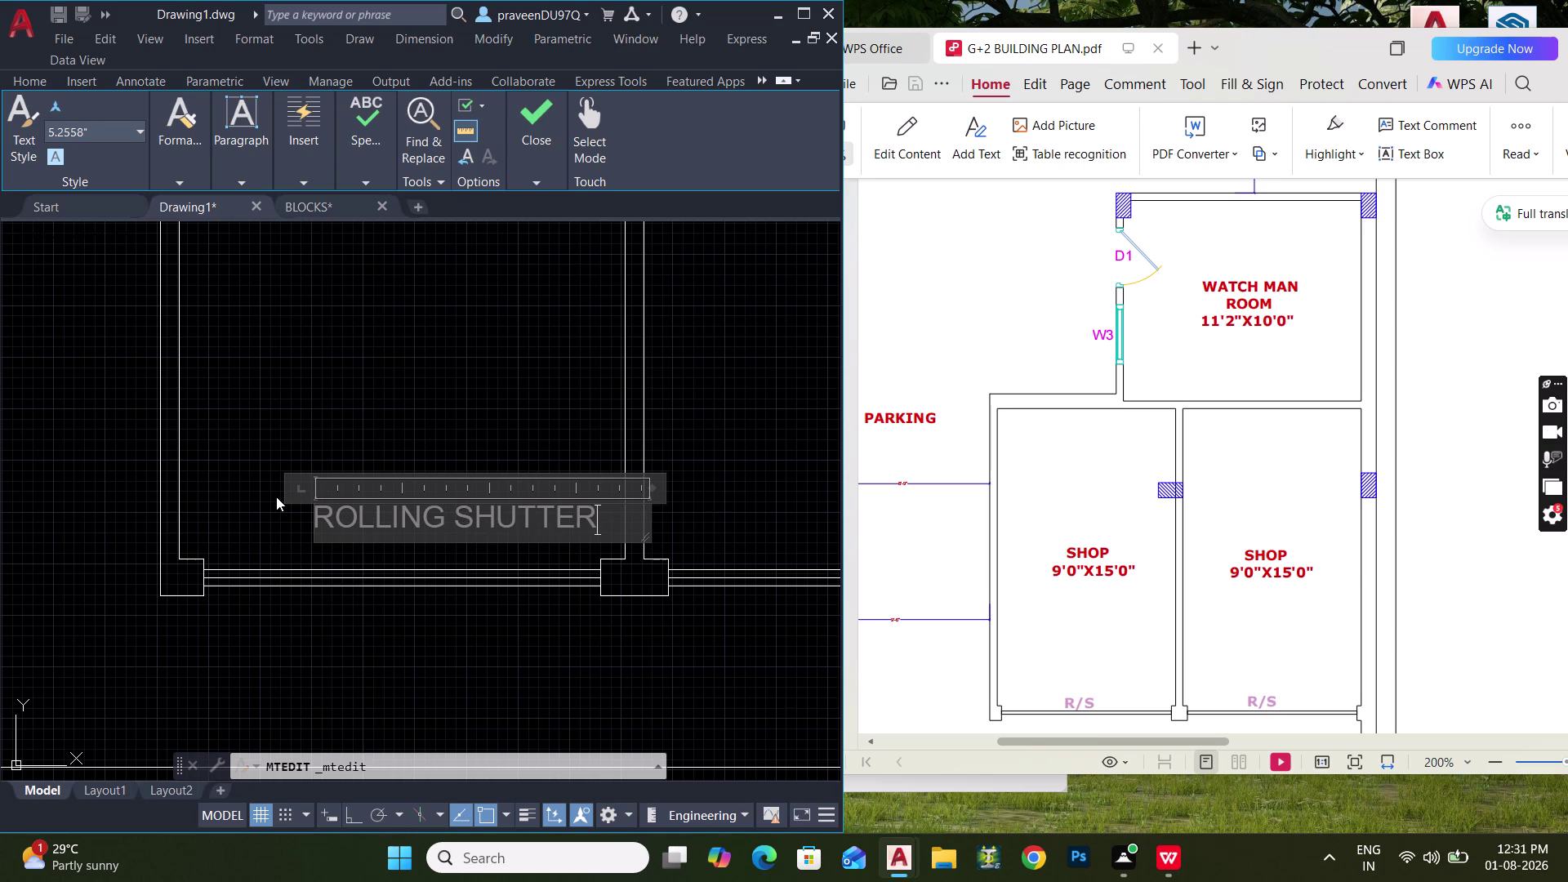
click(351, 397)
click(417, 513)
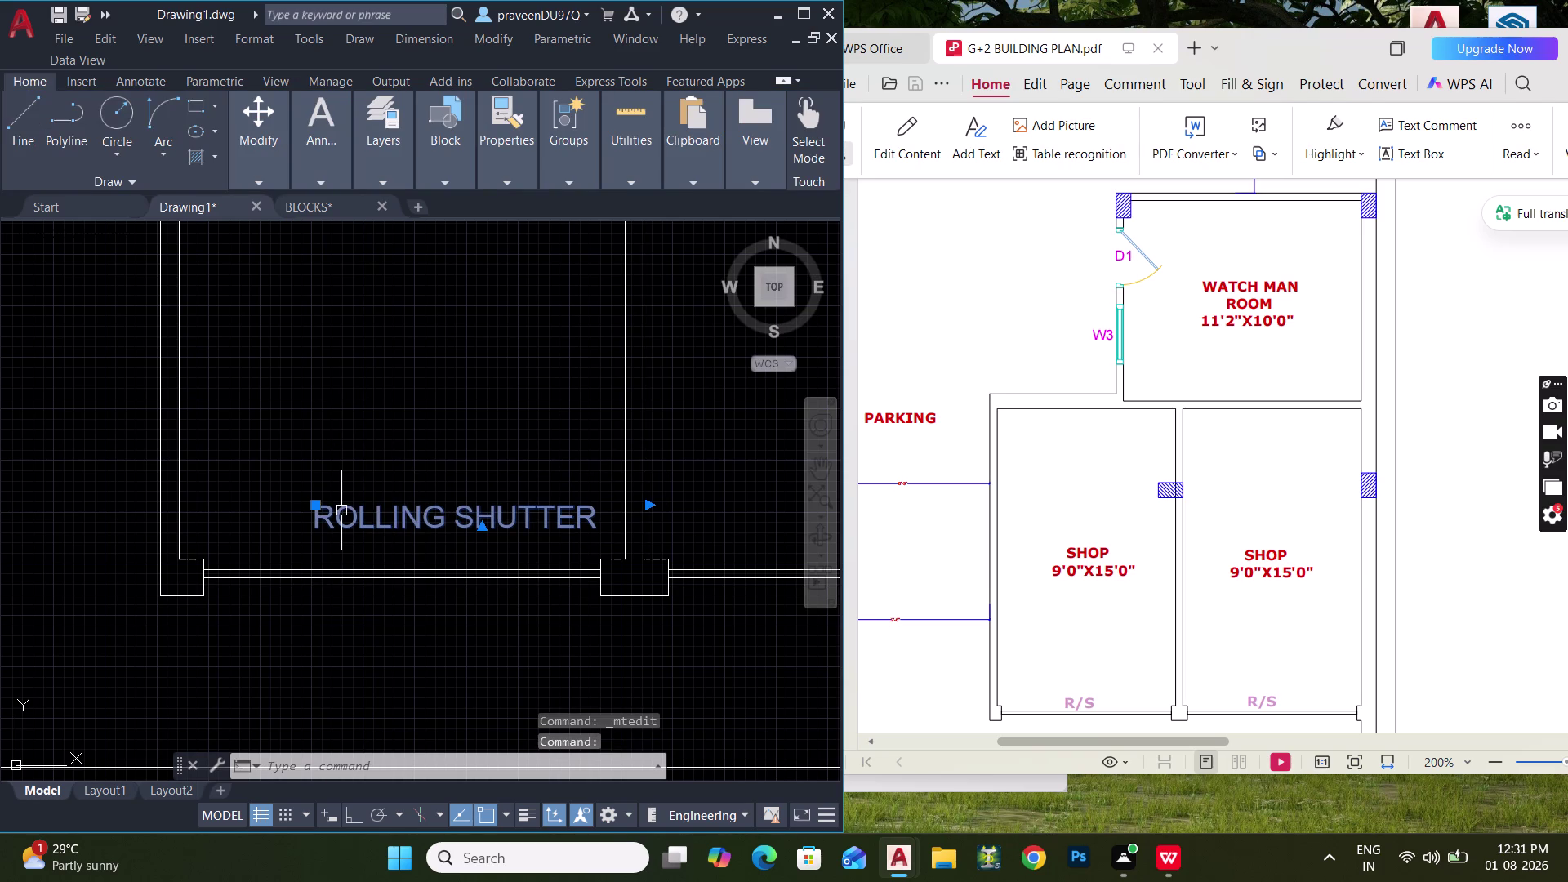
click(319, 507)
click(267, 530)
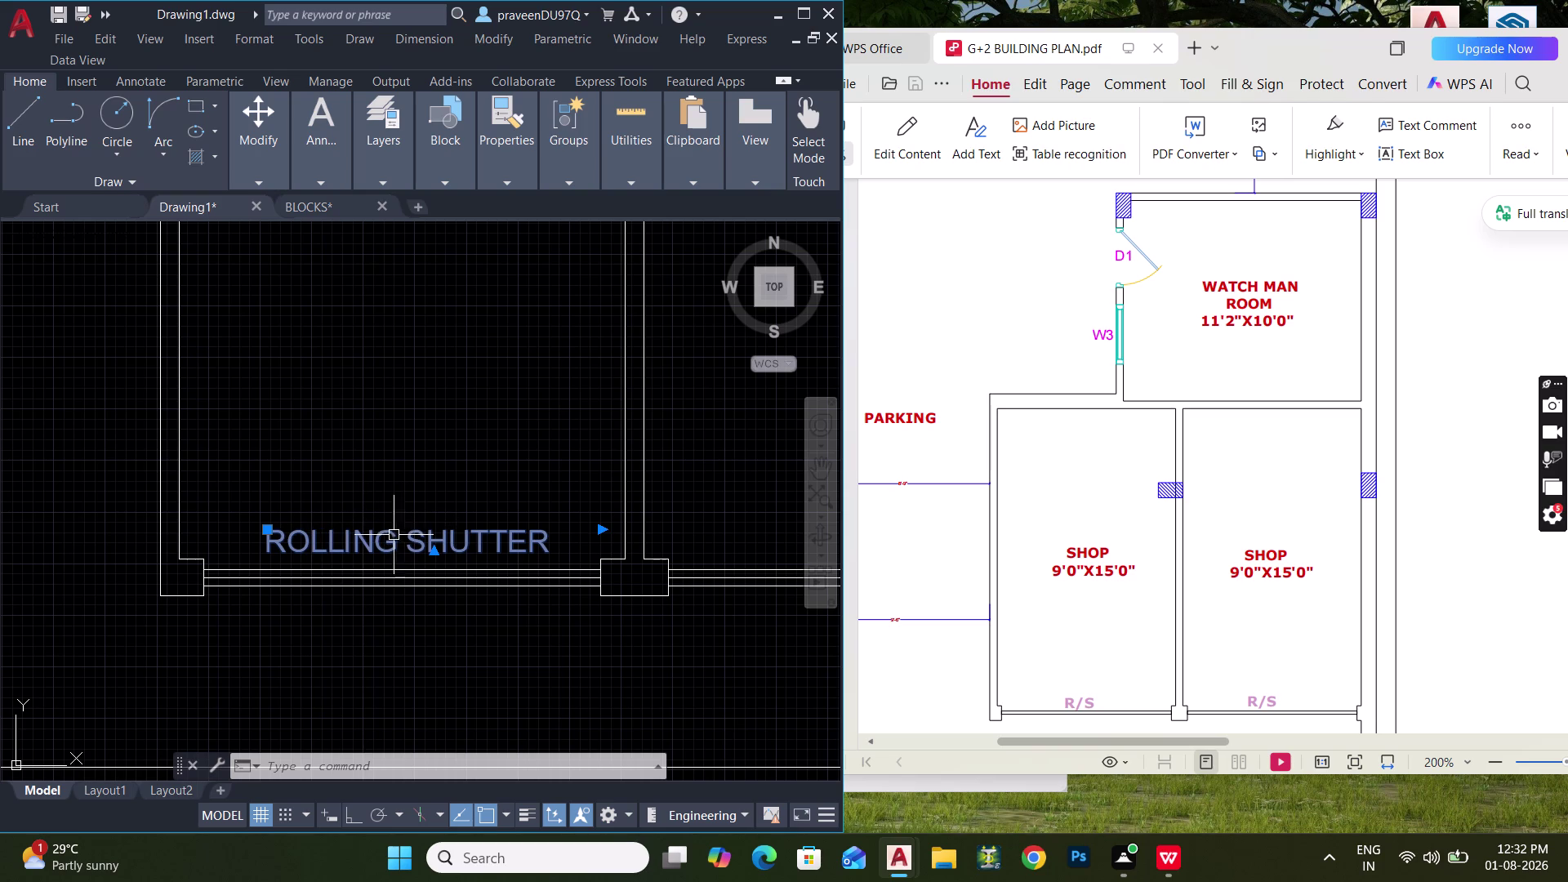
Copy the ROLLING SHUTTER label to the right shop's front wall.
key(c)
text(O)
key(space)
click(373, 547)
middle_drag(612, 568, 418, 571)
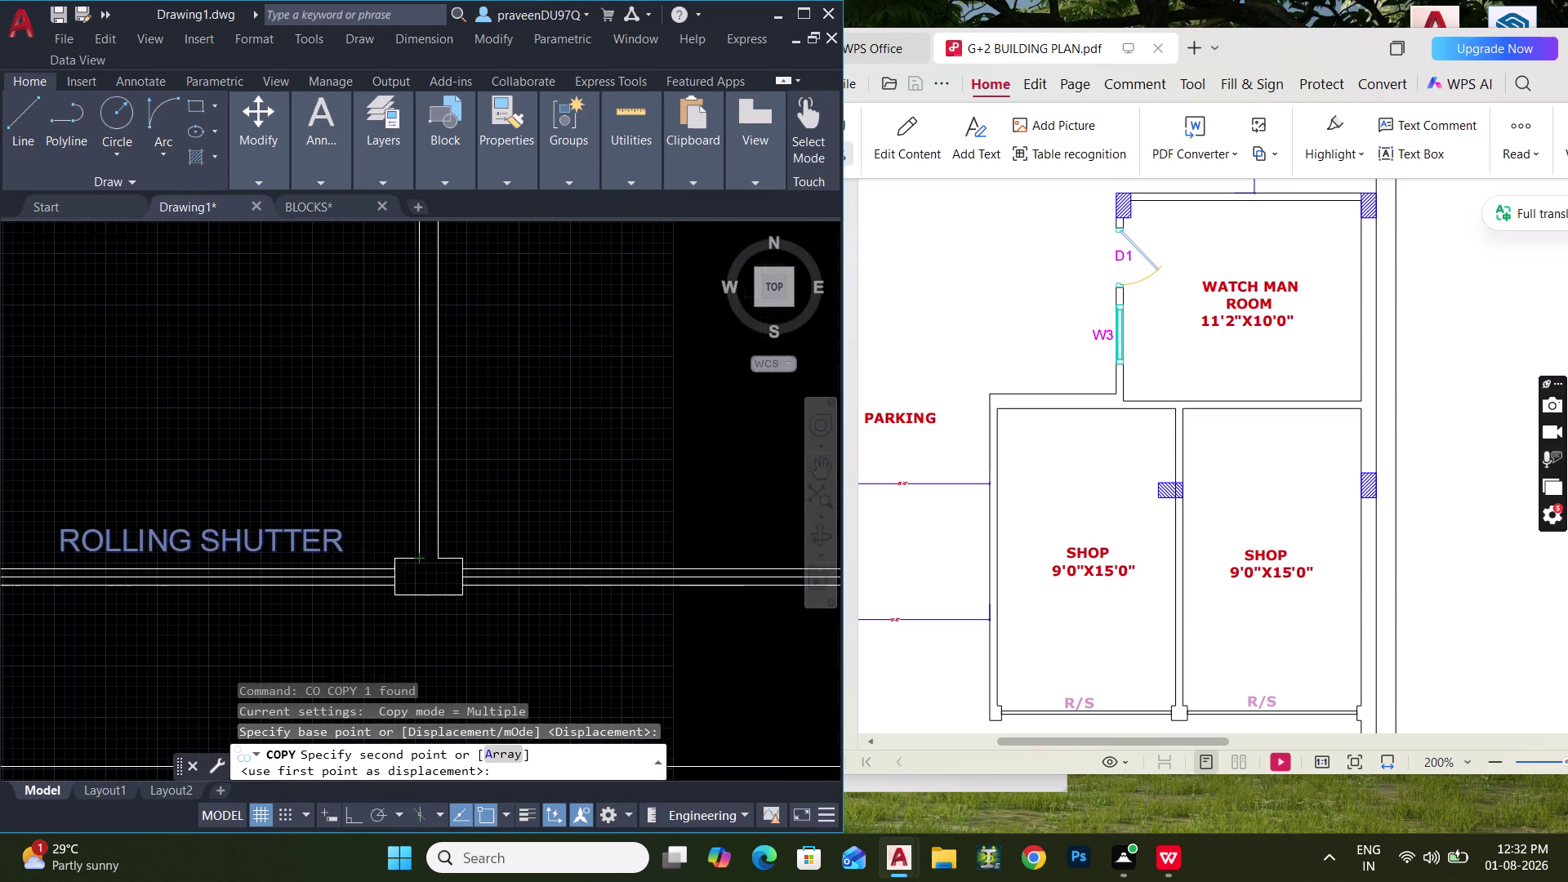
middle_drag(417, 571, 406, 567)
middle_drag(529, 560, 365, 549)
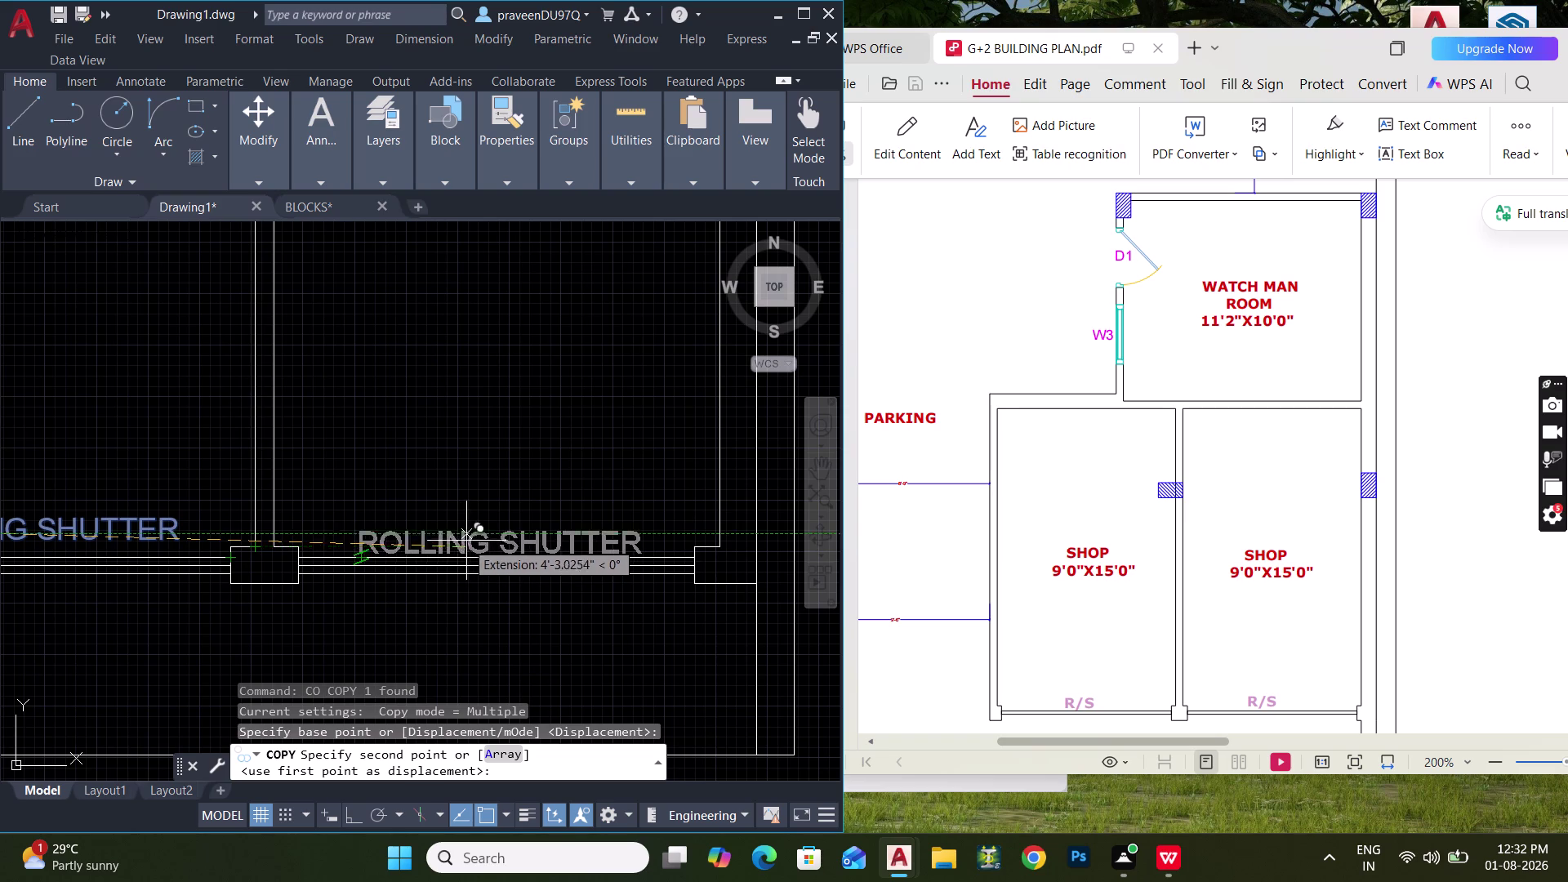
click(468, 537)
key(Escape)
Pan around the ground floor plan, selecting then cancelling the plot's bottom boundary line.
scroll(down, 3)
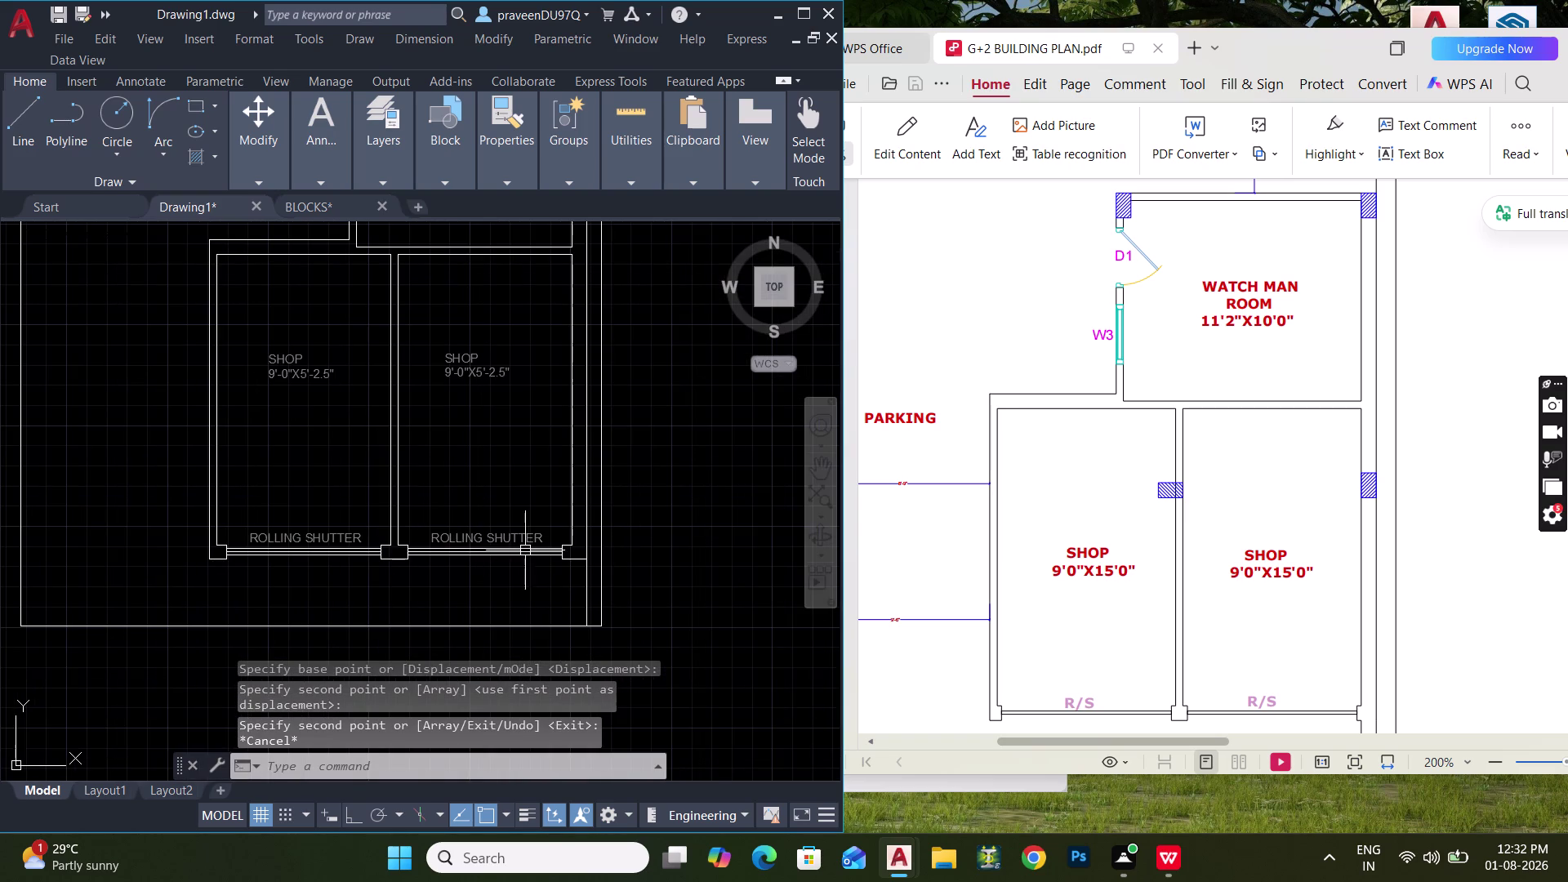
scroll(down, 3)
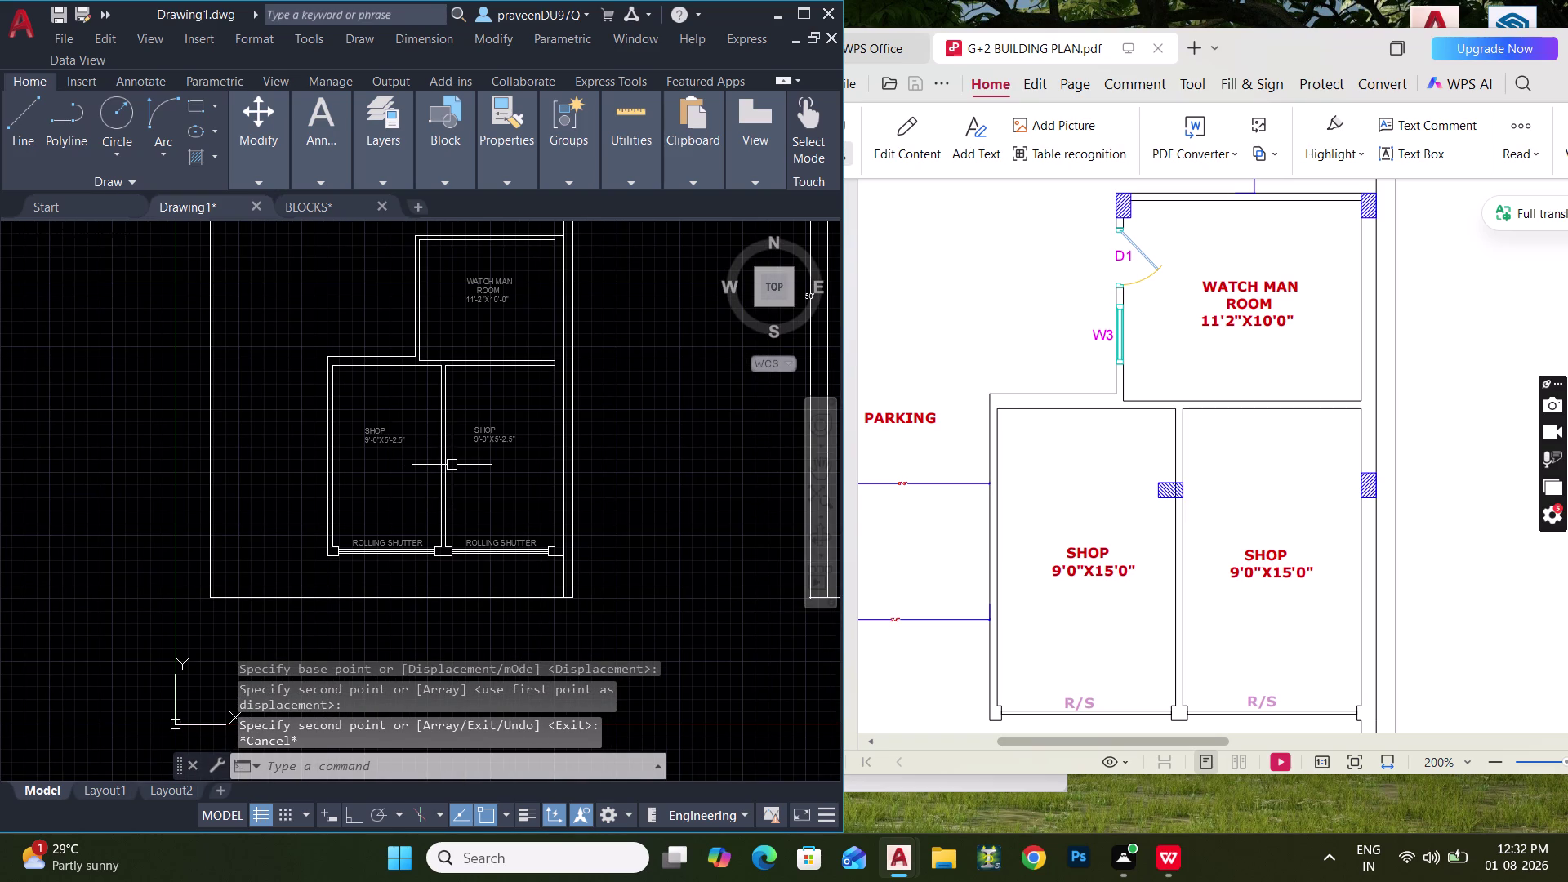
middle_drag(452, 464, 459, 602)
scroll(down, 3)
scroll(up, 3)
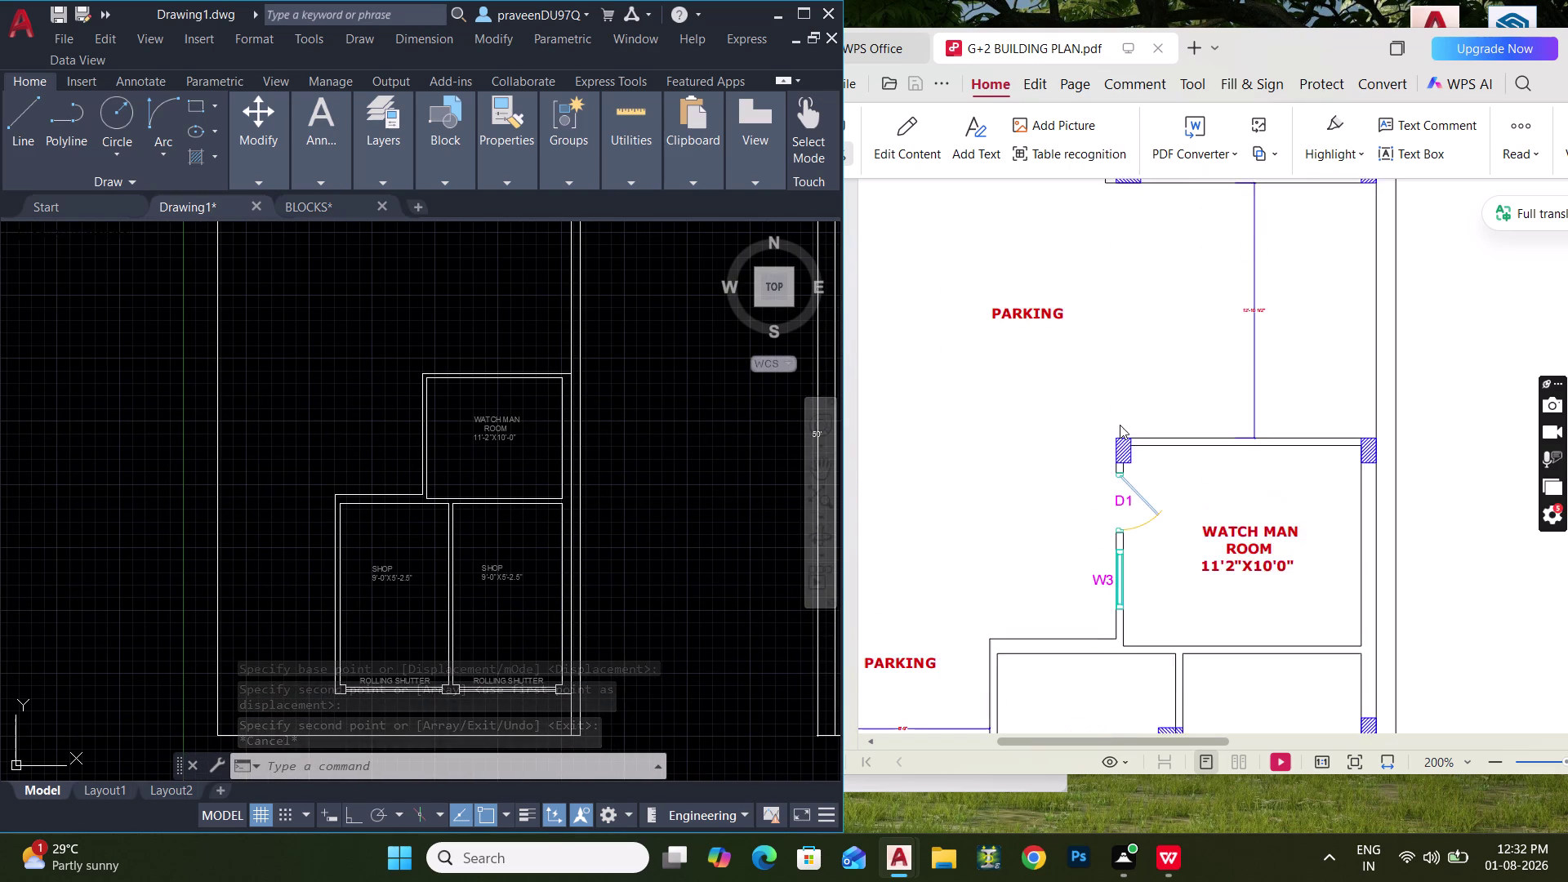
scroll(up, 3)
scroll(down, 3)
scroll(down, 3)
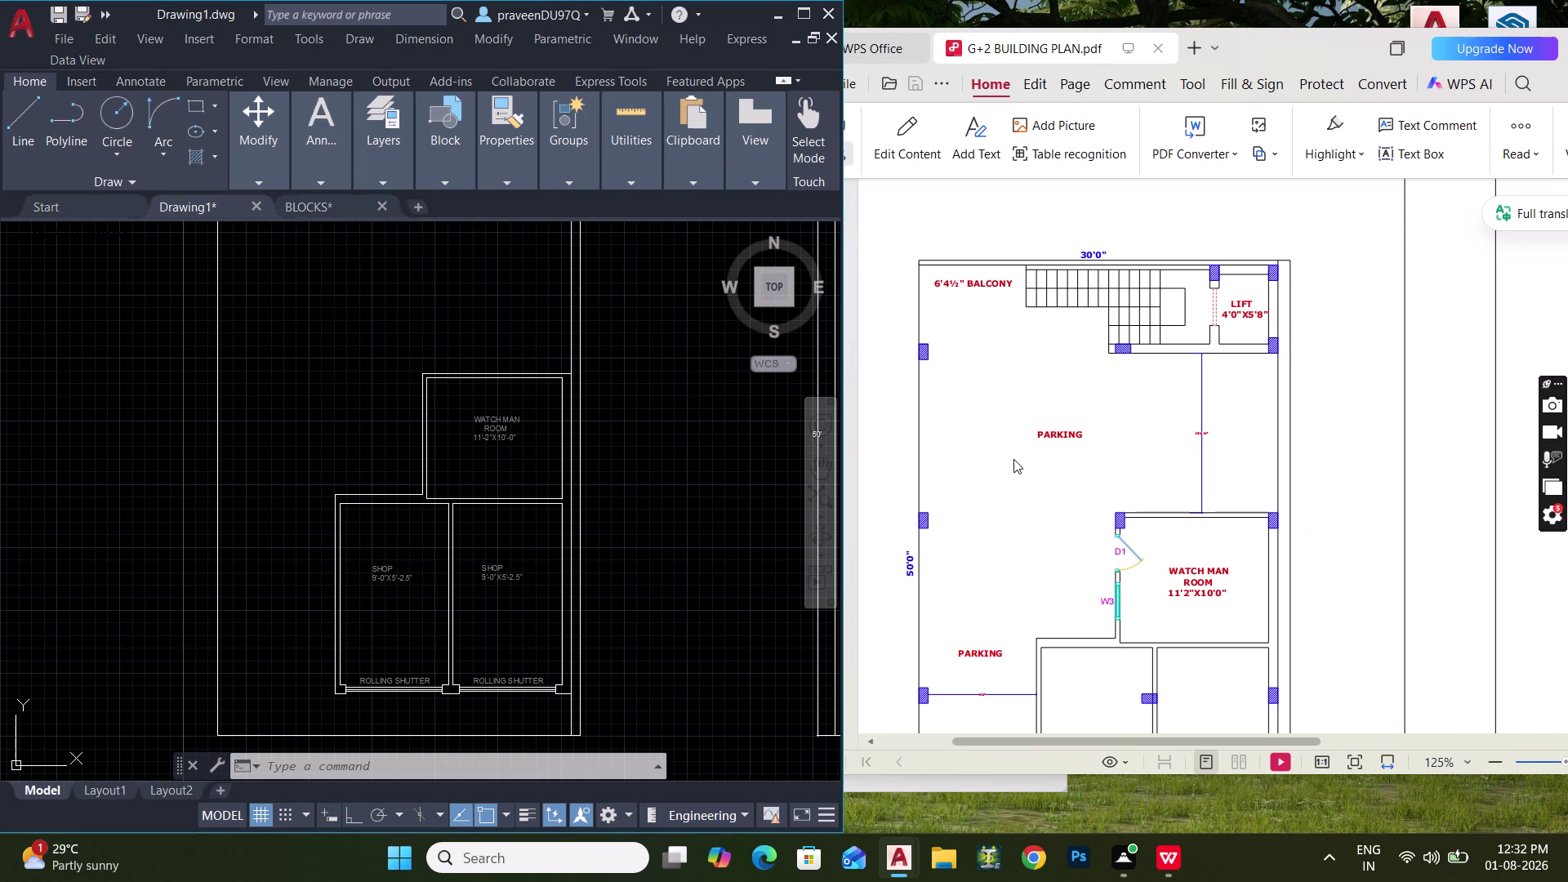
scroll(down, 3)
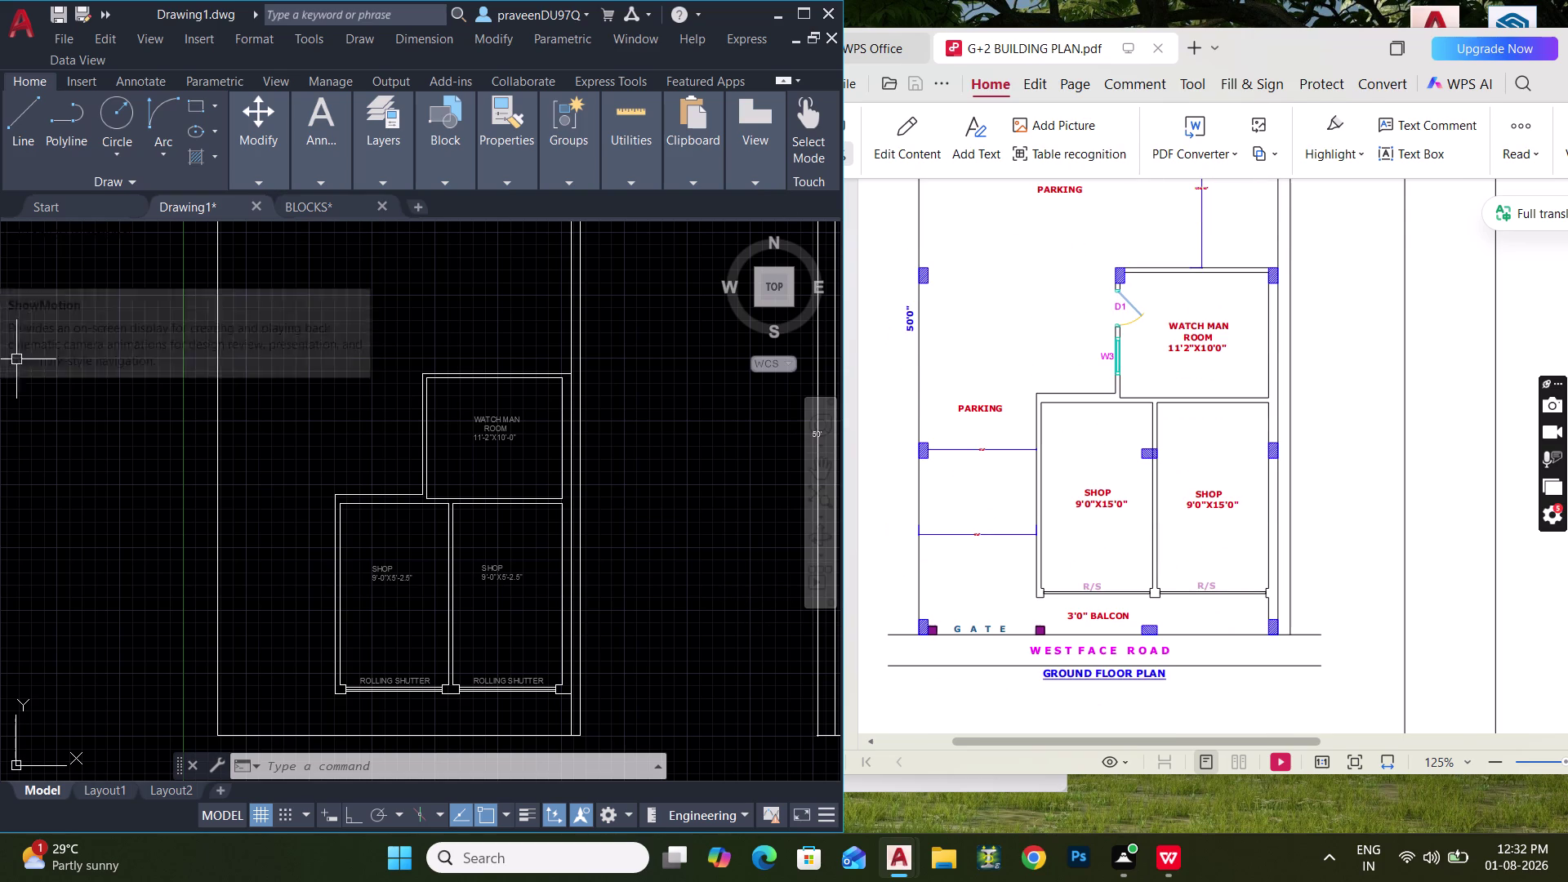
middle_drag(374, 577, 344, 399)
scroll(up, 3)
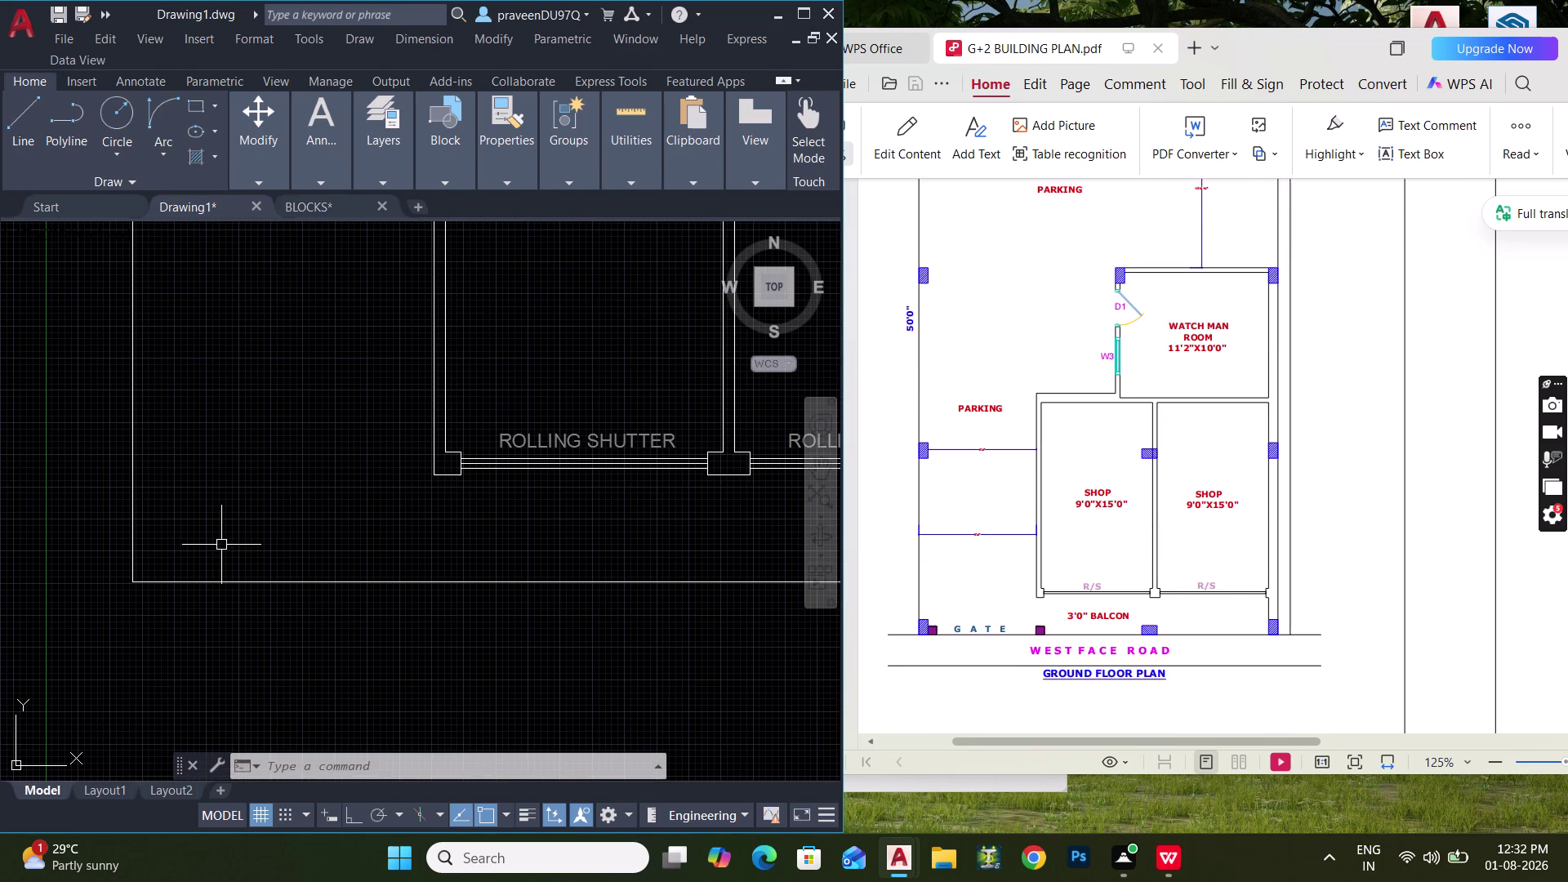
middle_drag(245, 546, 245, 433)
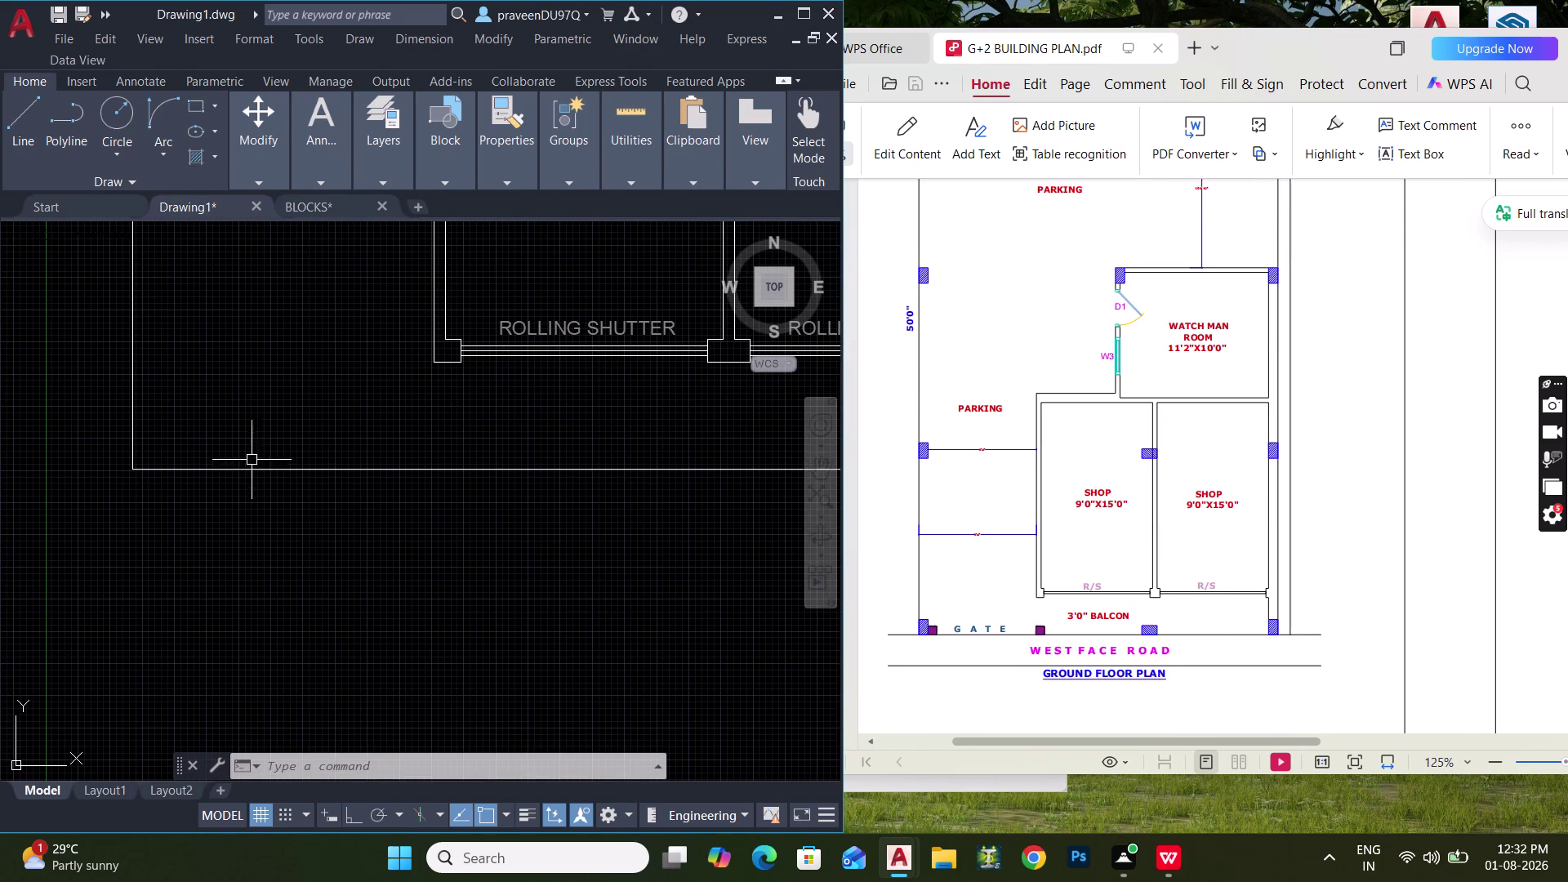
scroll(down, 3)
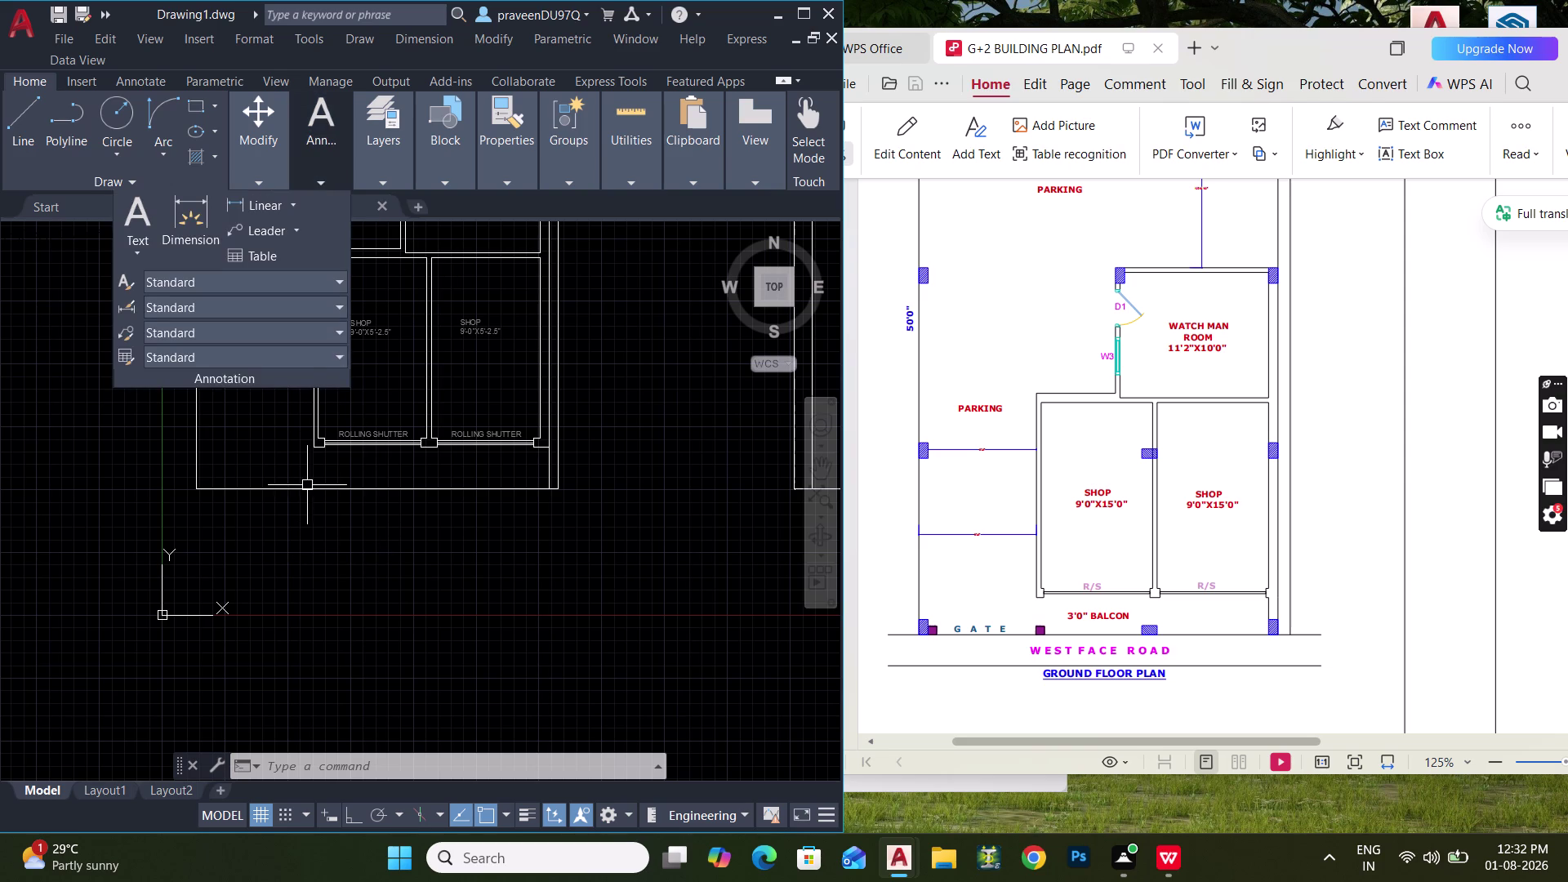
click(294, 505)
click(268, 466)
click(389, 143)
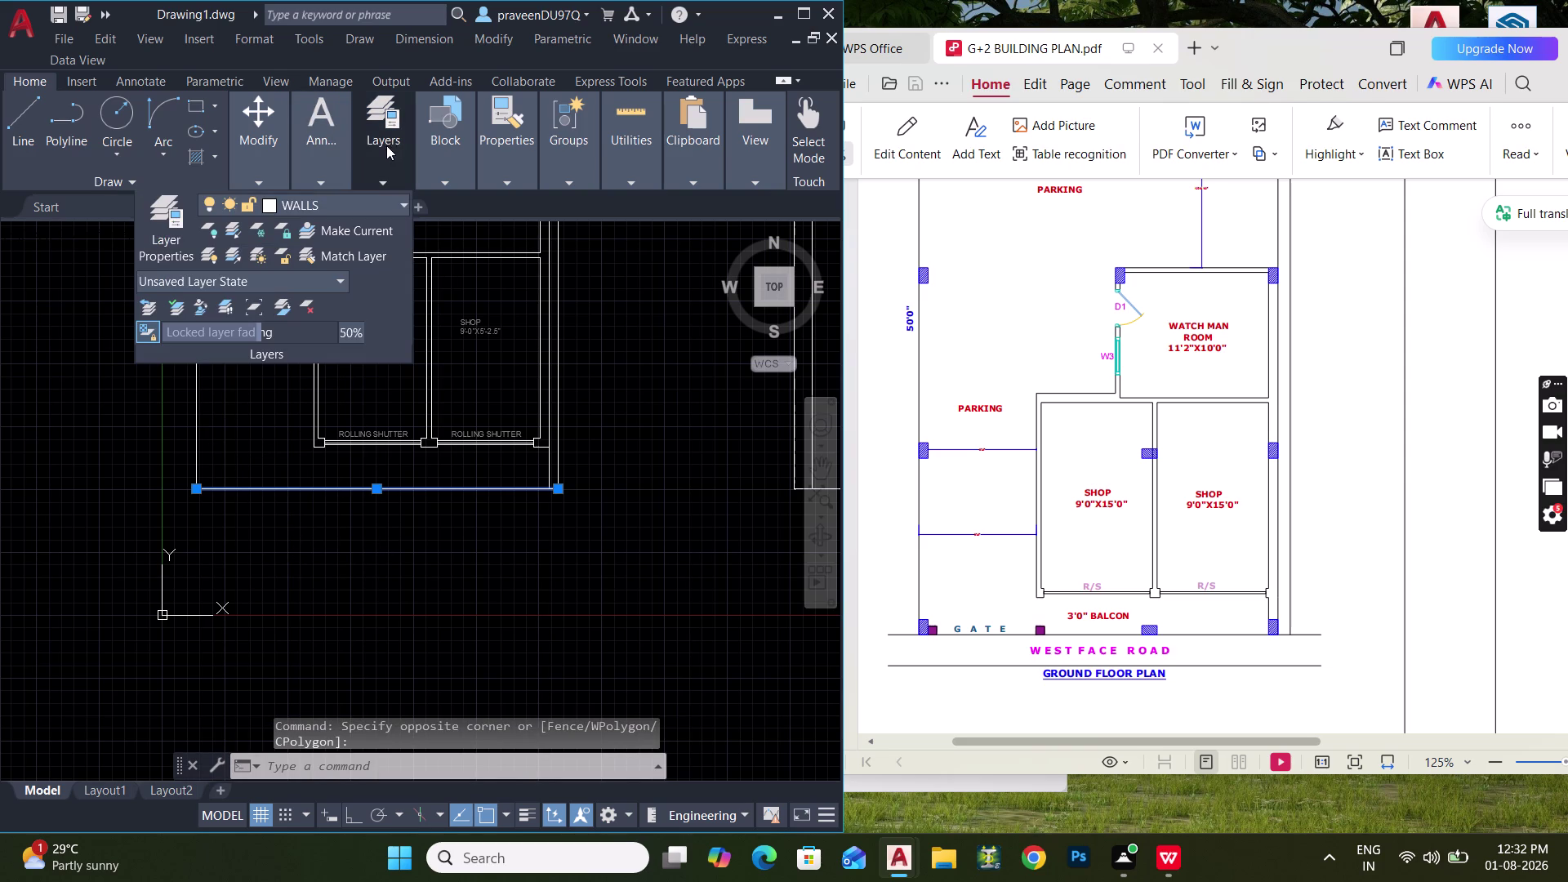
key(Escape)
key(Escape)
key(Escape)
middle_drag(338, 433, 333, 447)
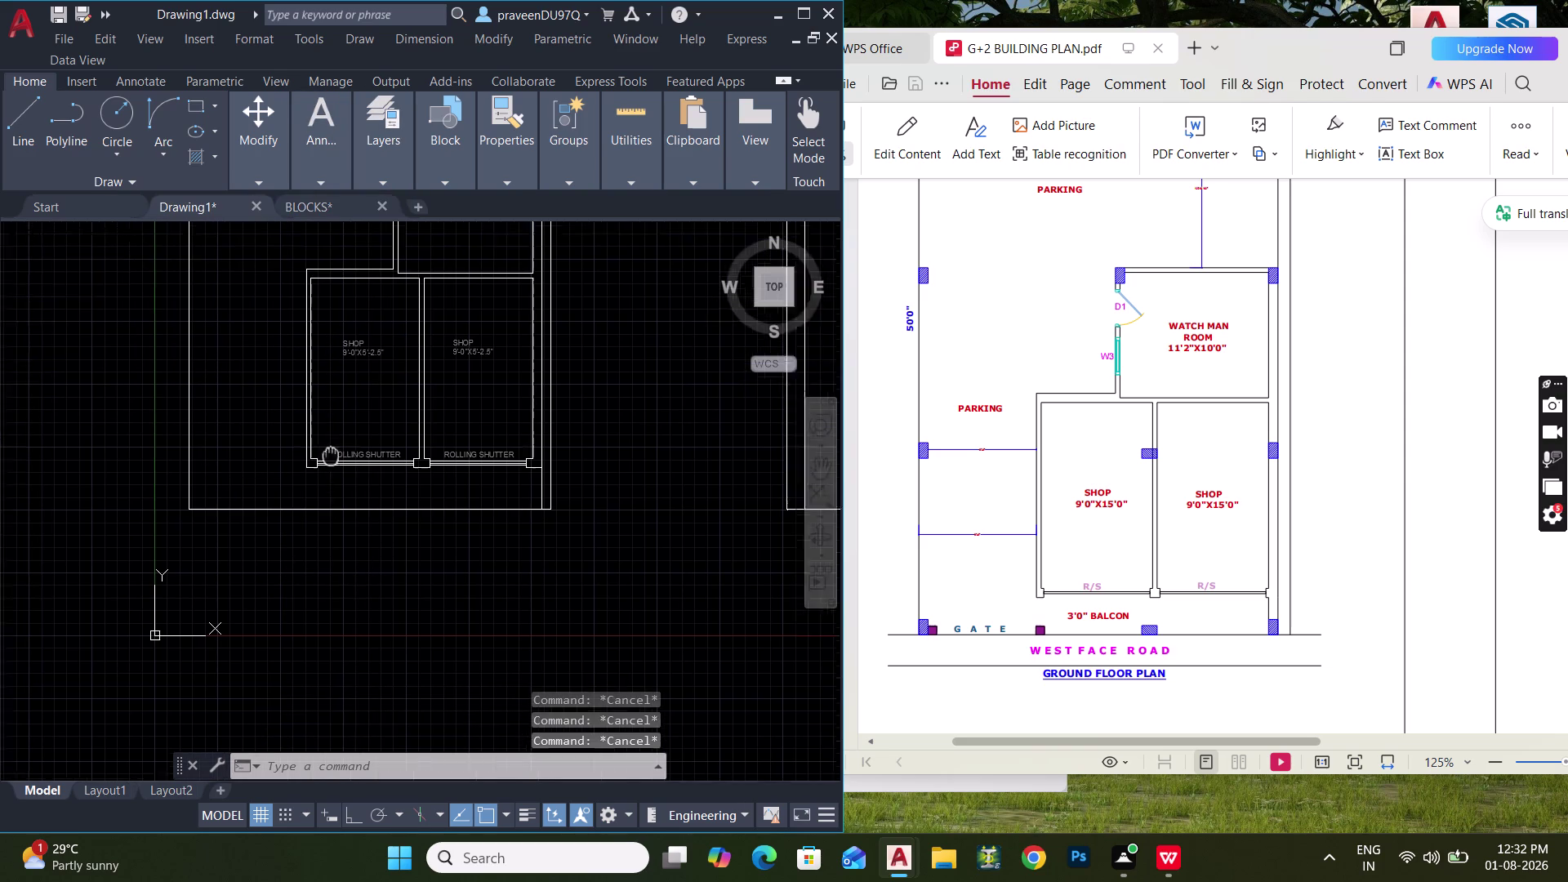
middle_drag(333, 446, 274, 608)
scroll(down, 3)
middle_drag(319, 533, 307, 570)
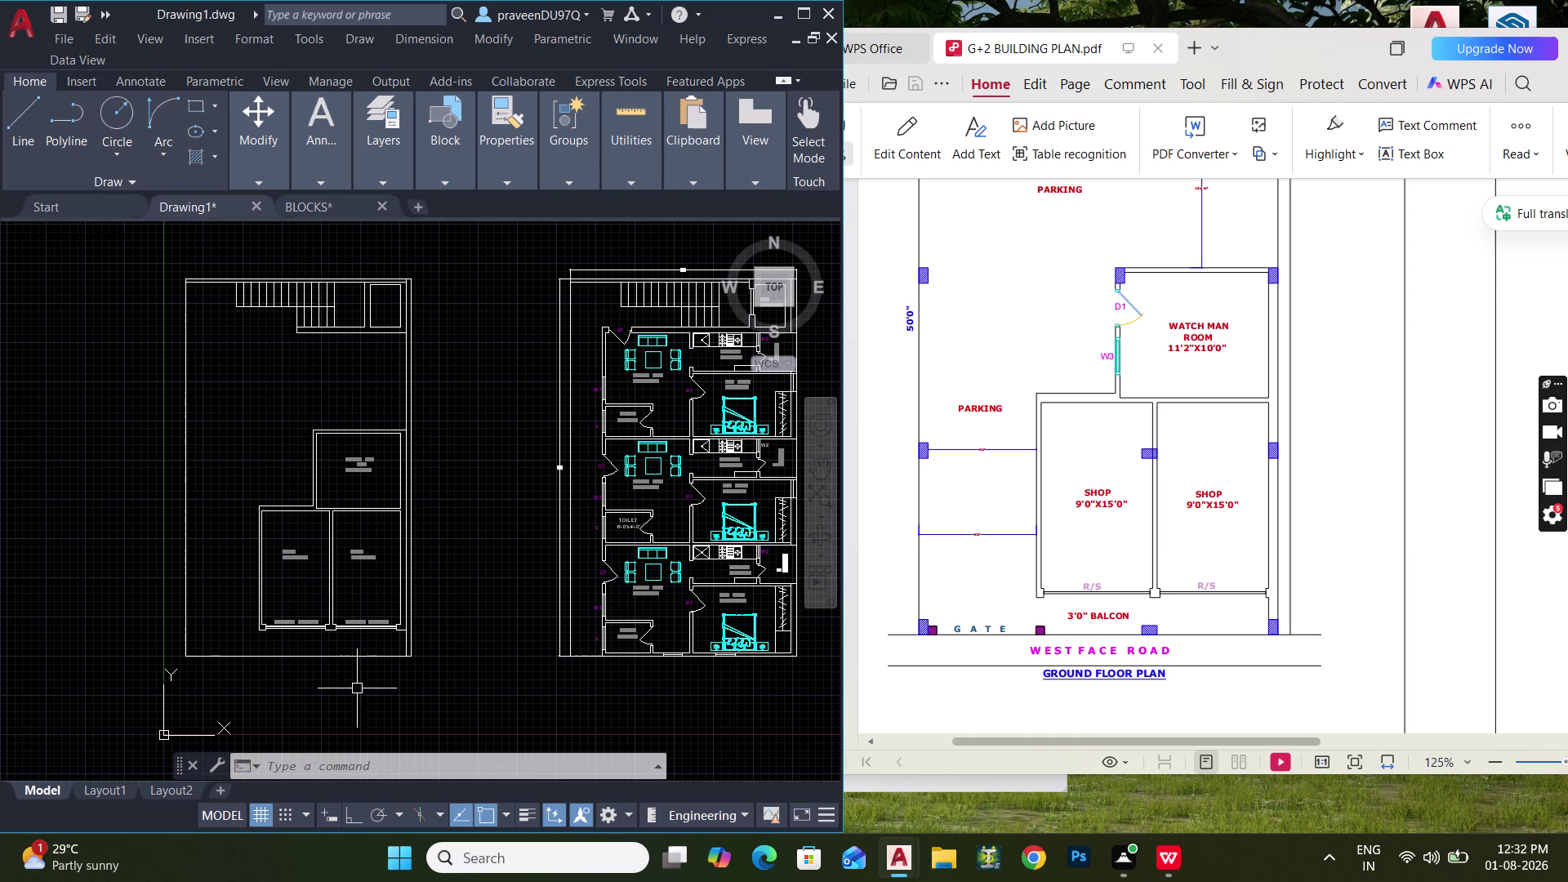
Copy the SHOP label left of the watchman room and into the upper parking area.
scroll(up, 3)
click(300, 565)
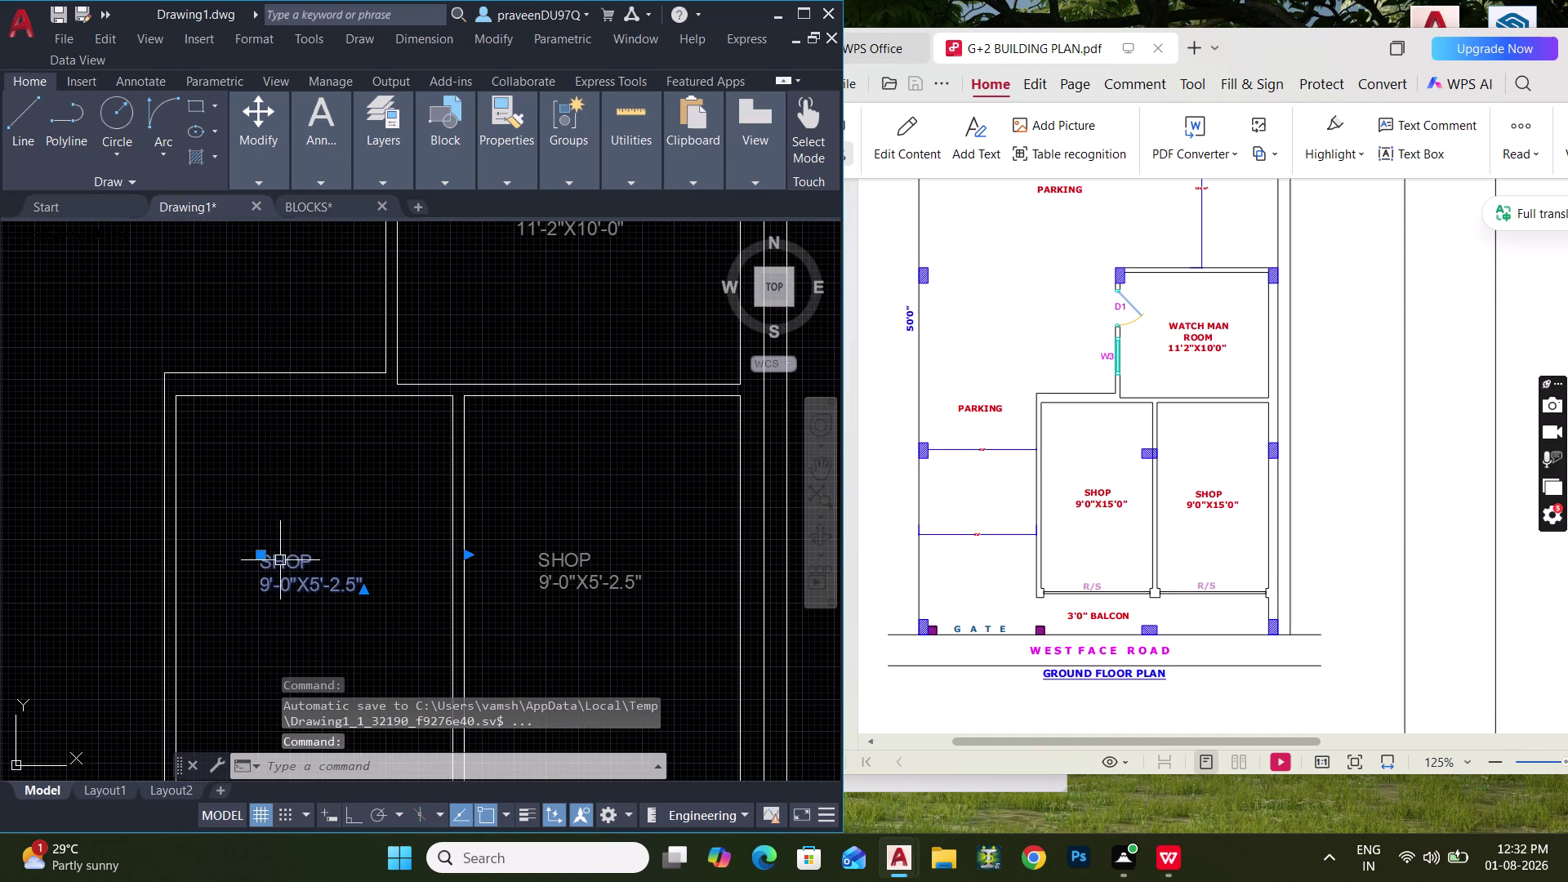
key(c)
key(o)
key(space)
click(278, 584)
scroll(down, 3)
middle_drag(178, 472, 411, 569)
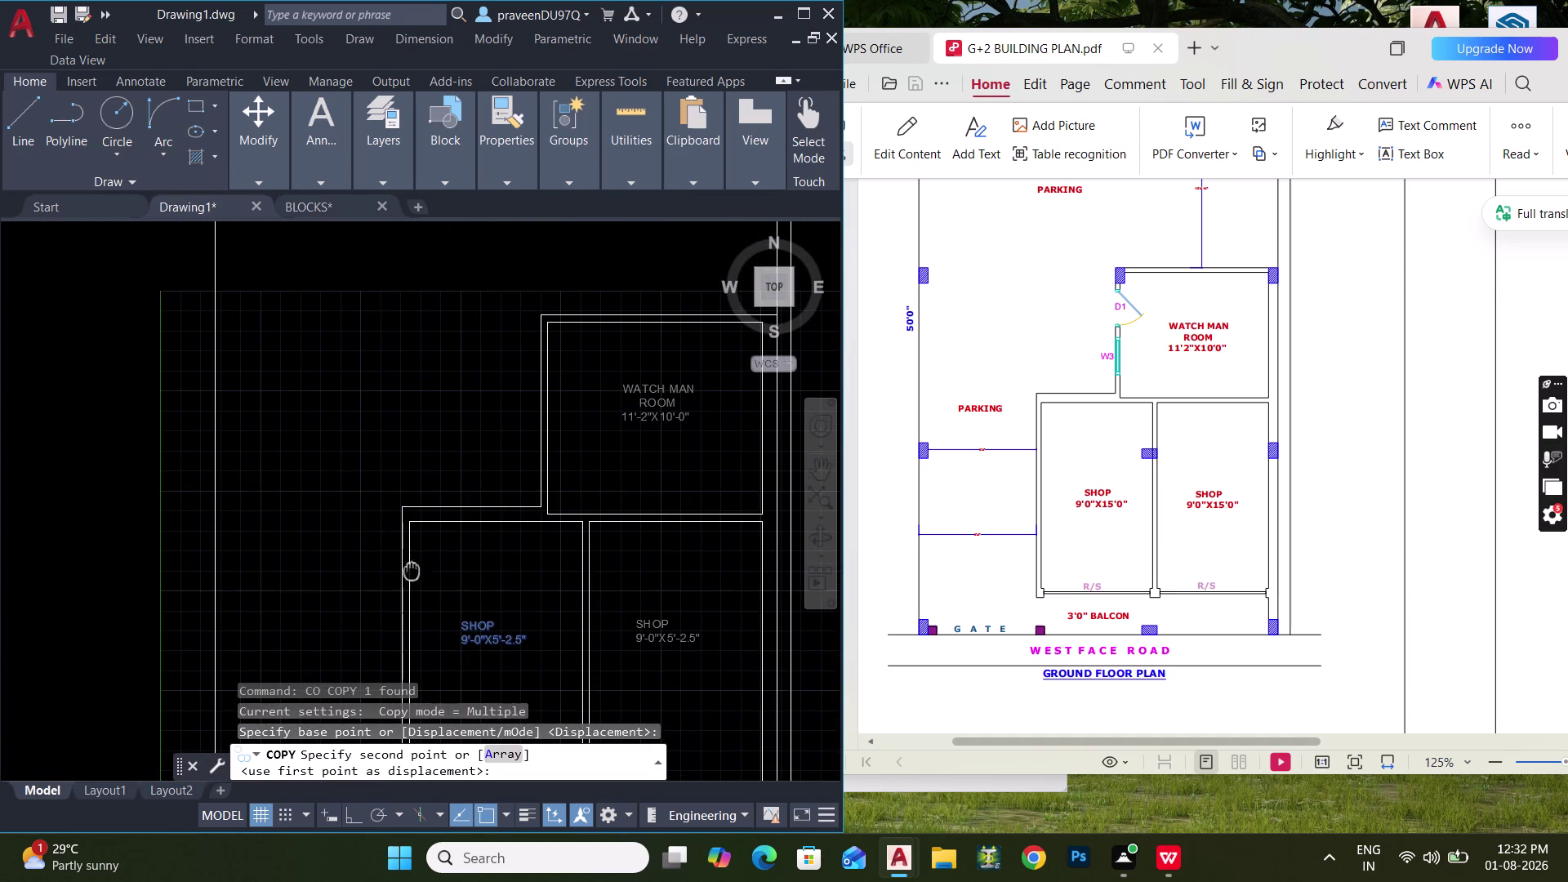
middle_drag(280, 519, 335, 470)
click(323, 496)
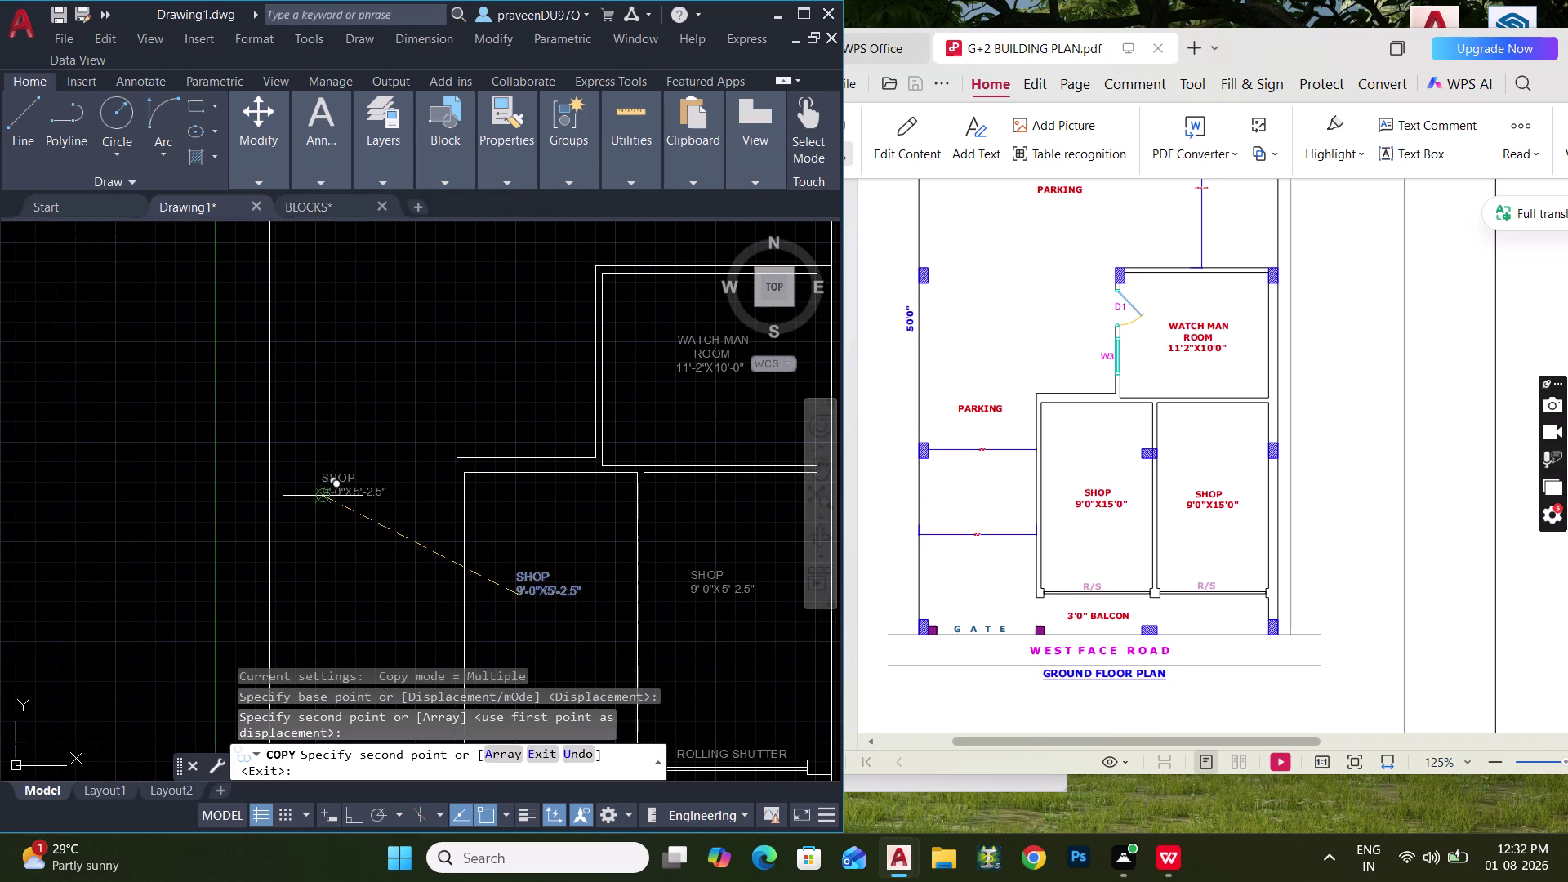
middle_drag(405, 394, 351, 671)
click(567, 379)
middle_drag(485, 478, 410, 618)
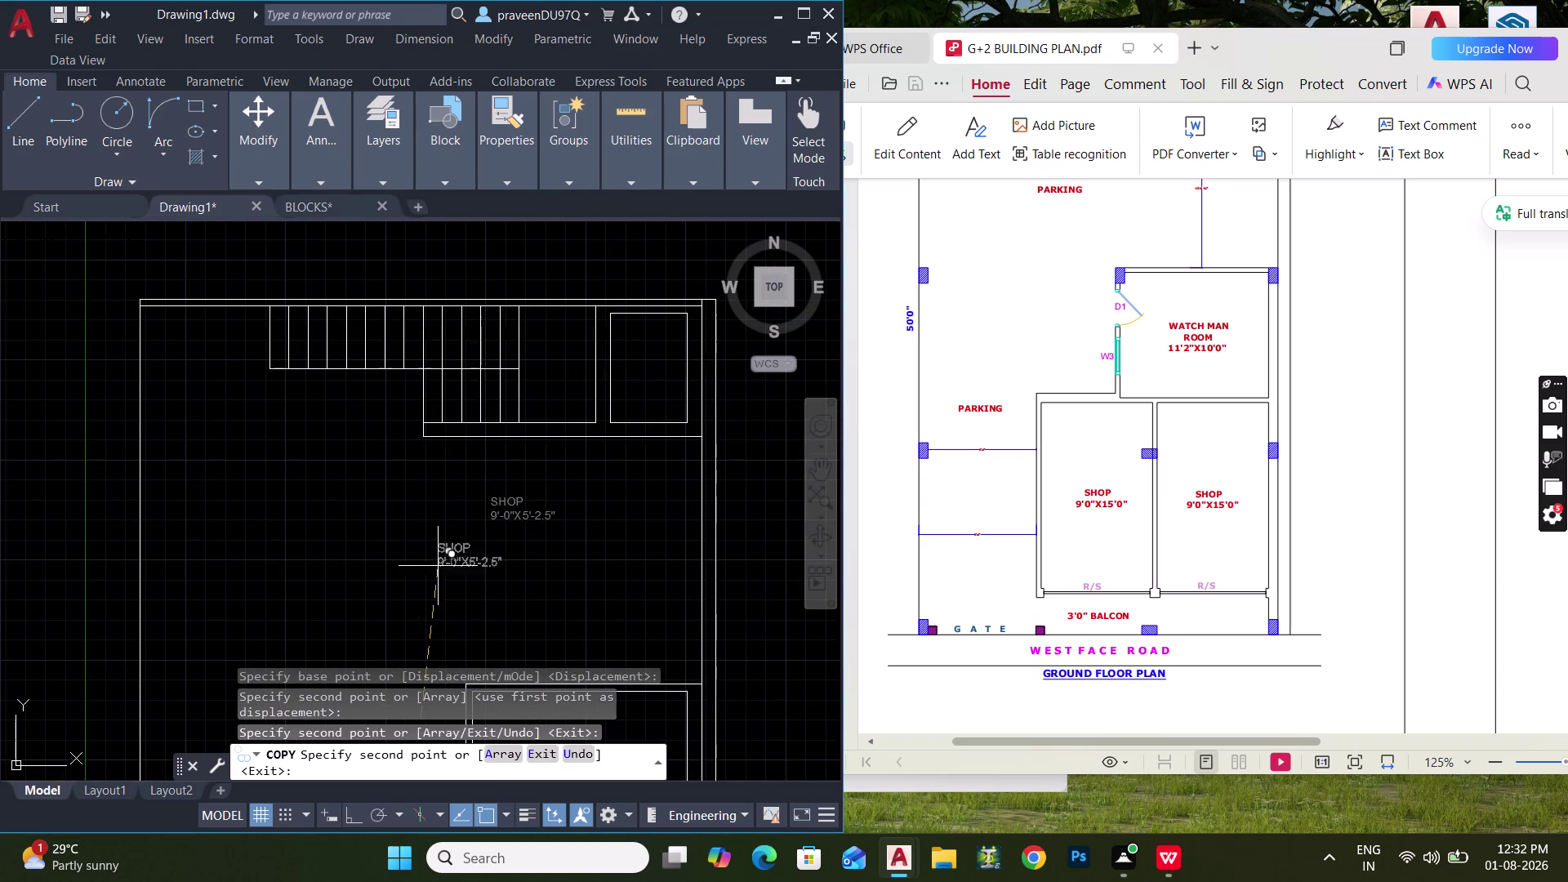
key(Escape)
key(Escape)
scroll(up, 3)
Change the upper label copy's text to PARKING.
triple_click(507, 505)
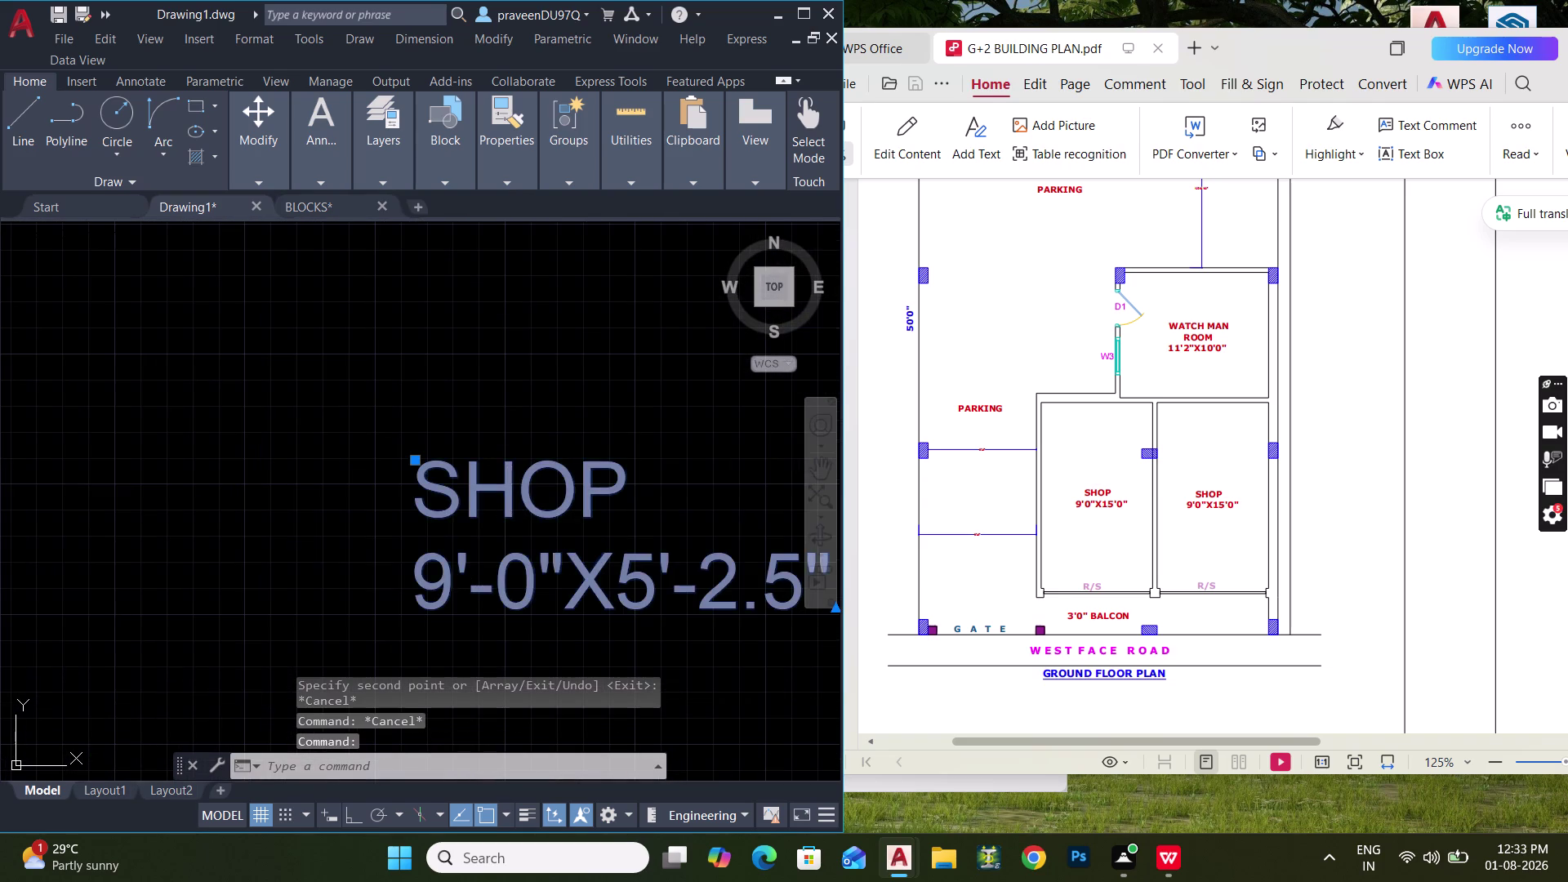
click(506, 506)
triple_click(507, 506)
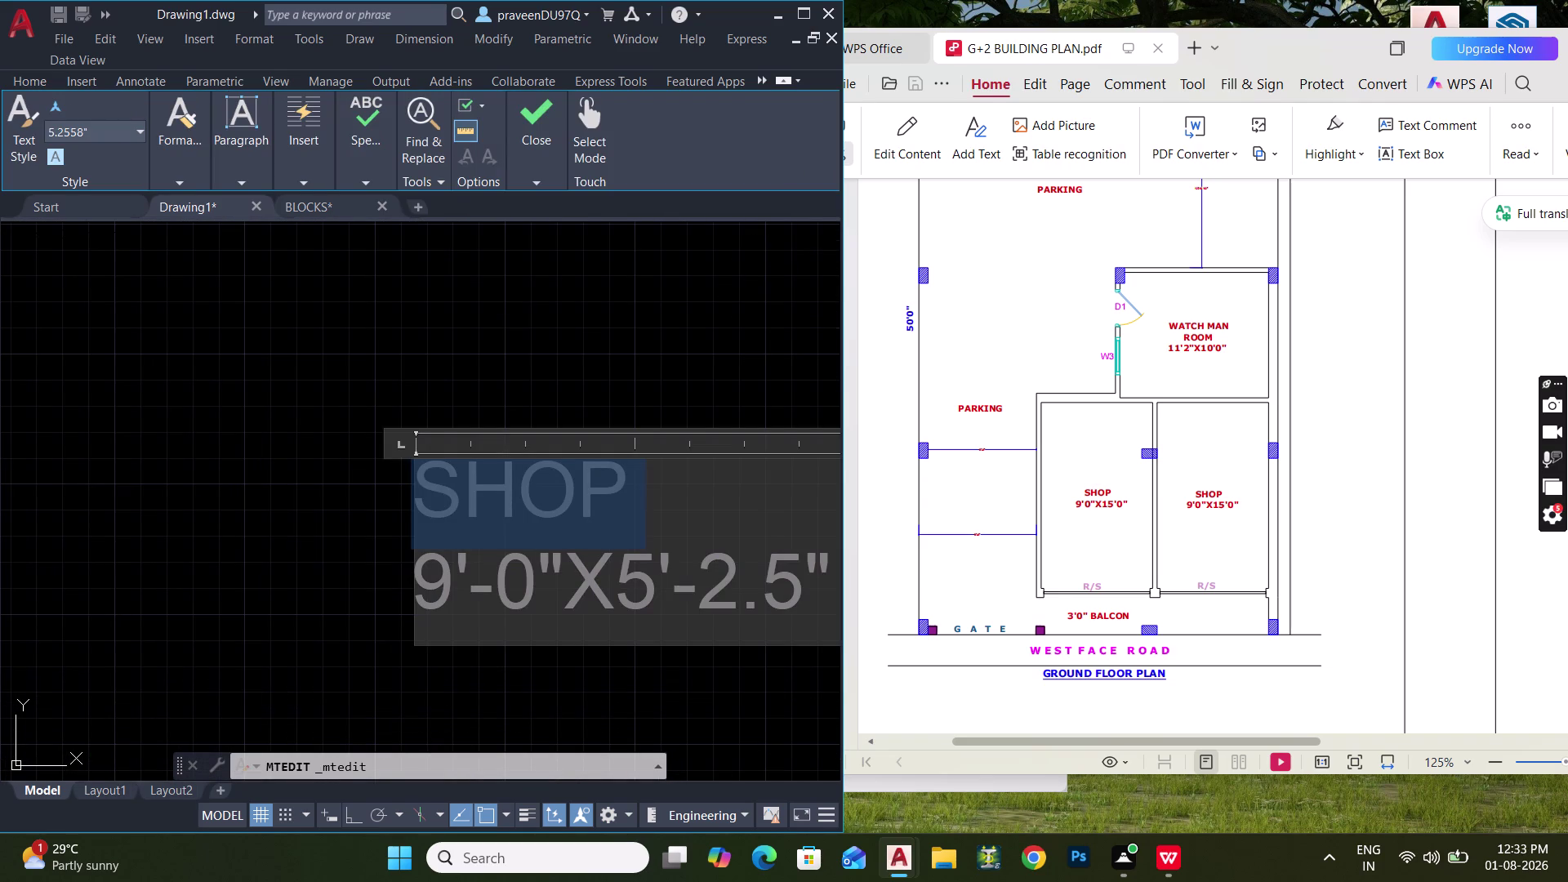
drag(835, 611, 348, 504)
text(P)
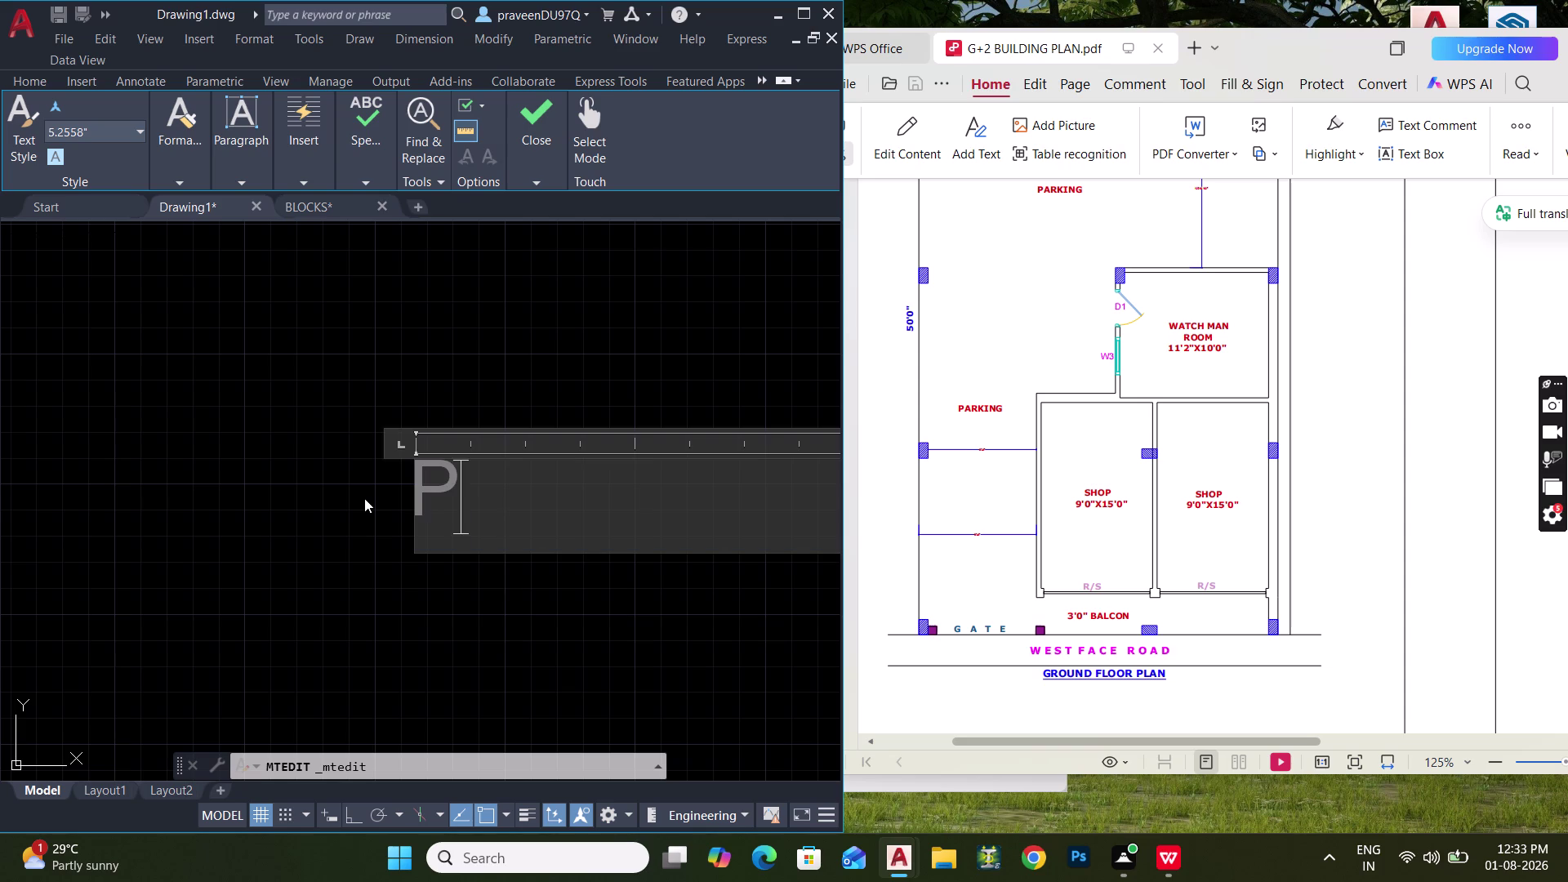
text(AR)
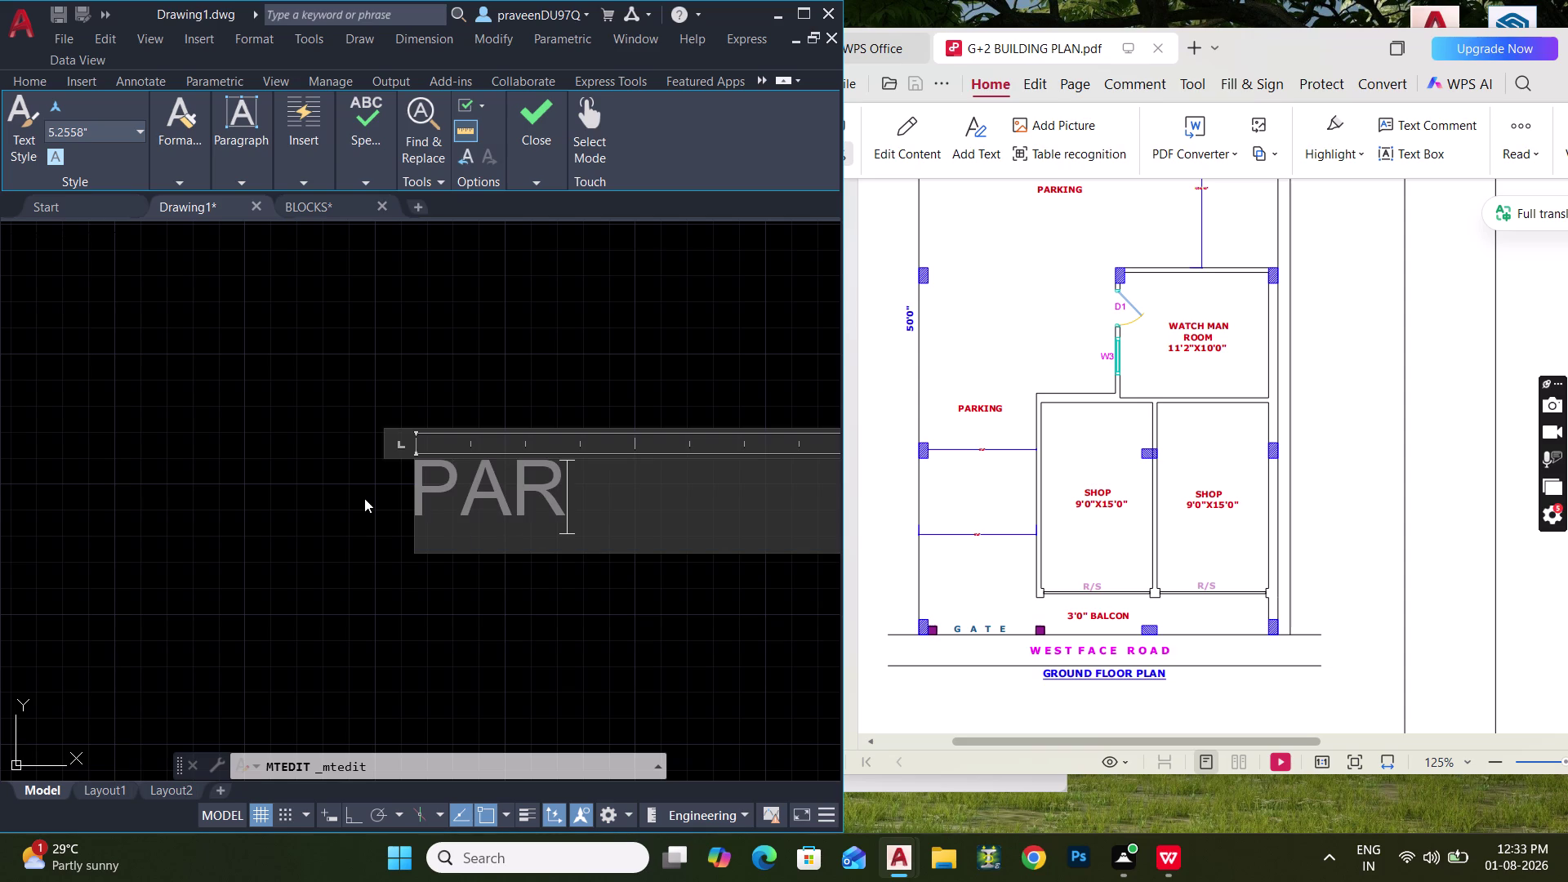
text(KING)
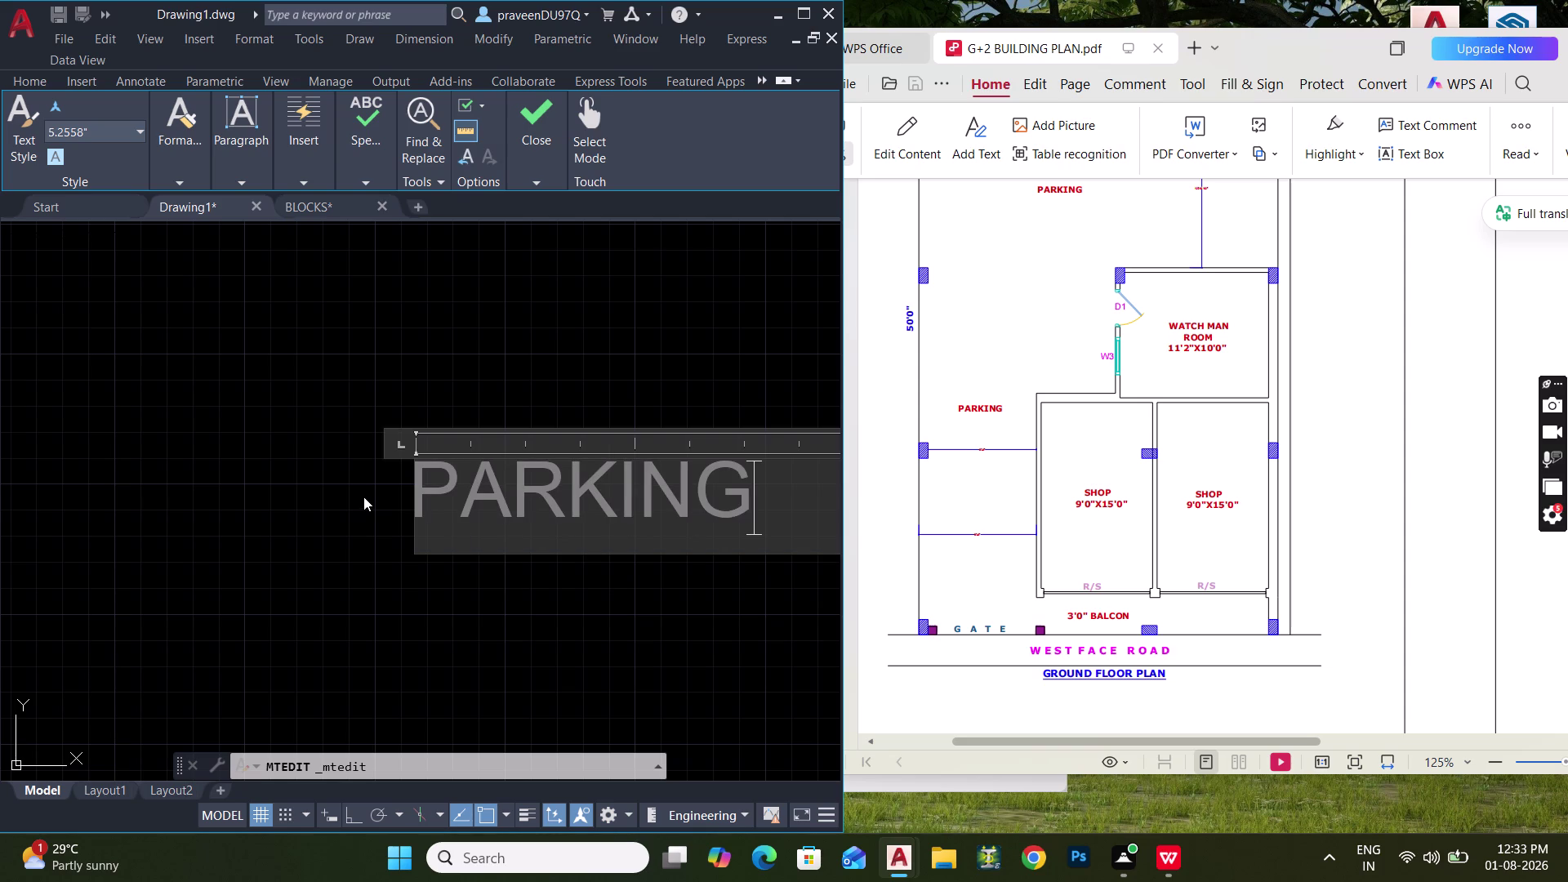
click(438, 369)
Change the second label copy's text to PARKING.
scroll(down, 3)
middle_drag(437, 494, 546, 393)
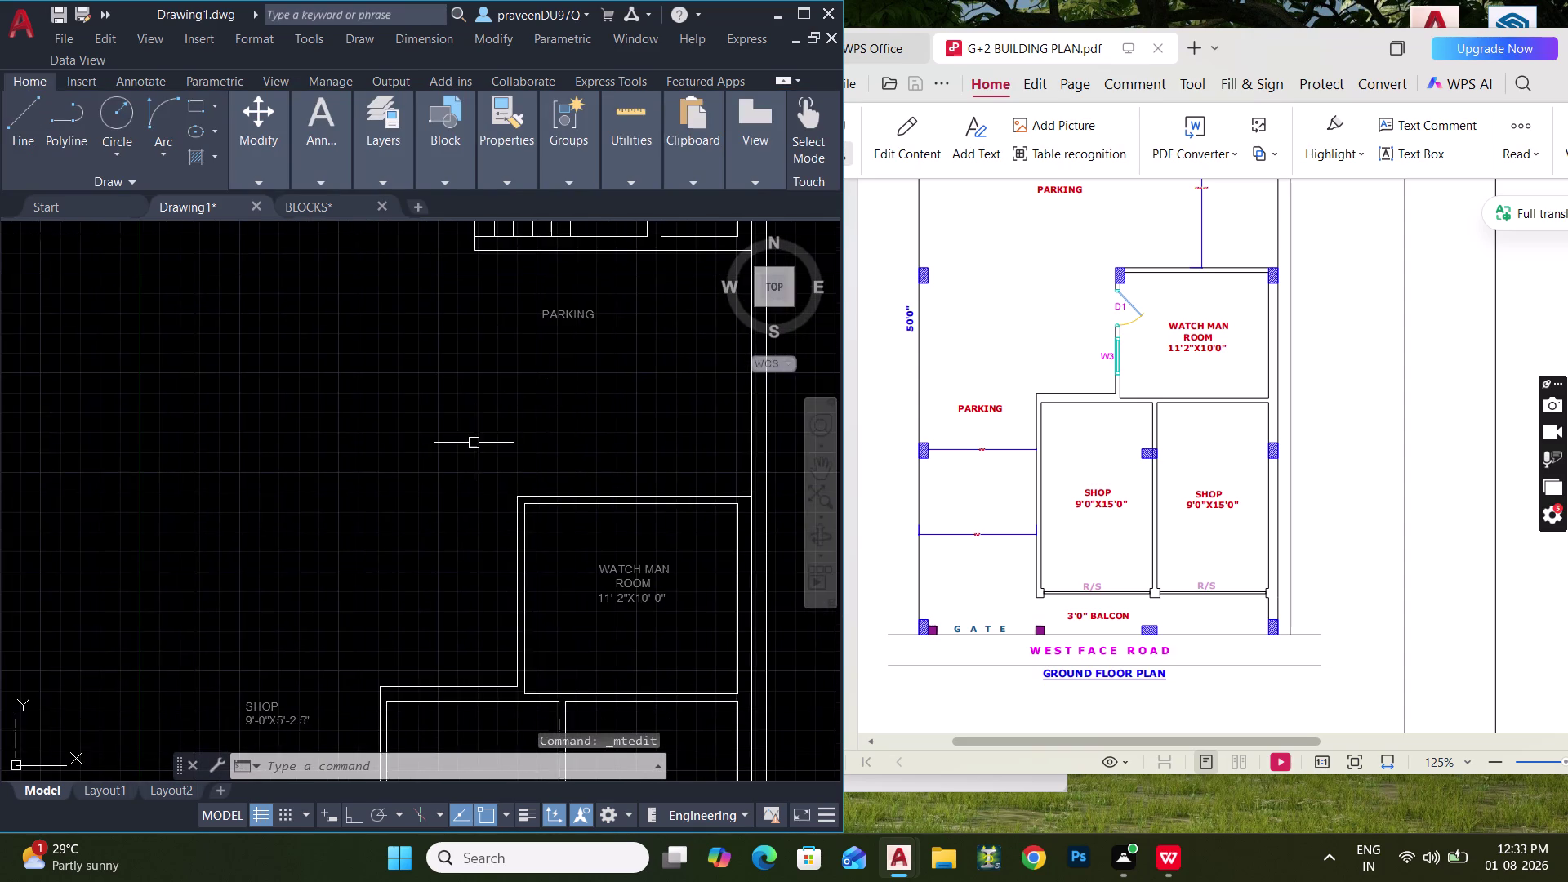
middle_drag(473, 444, 545, 351)
triple_click(330, 613)
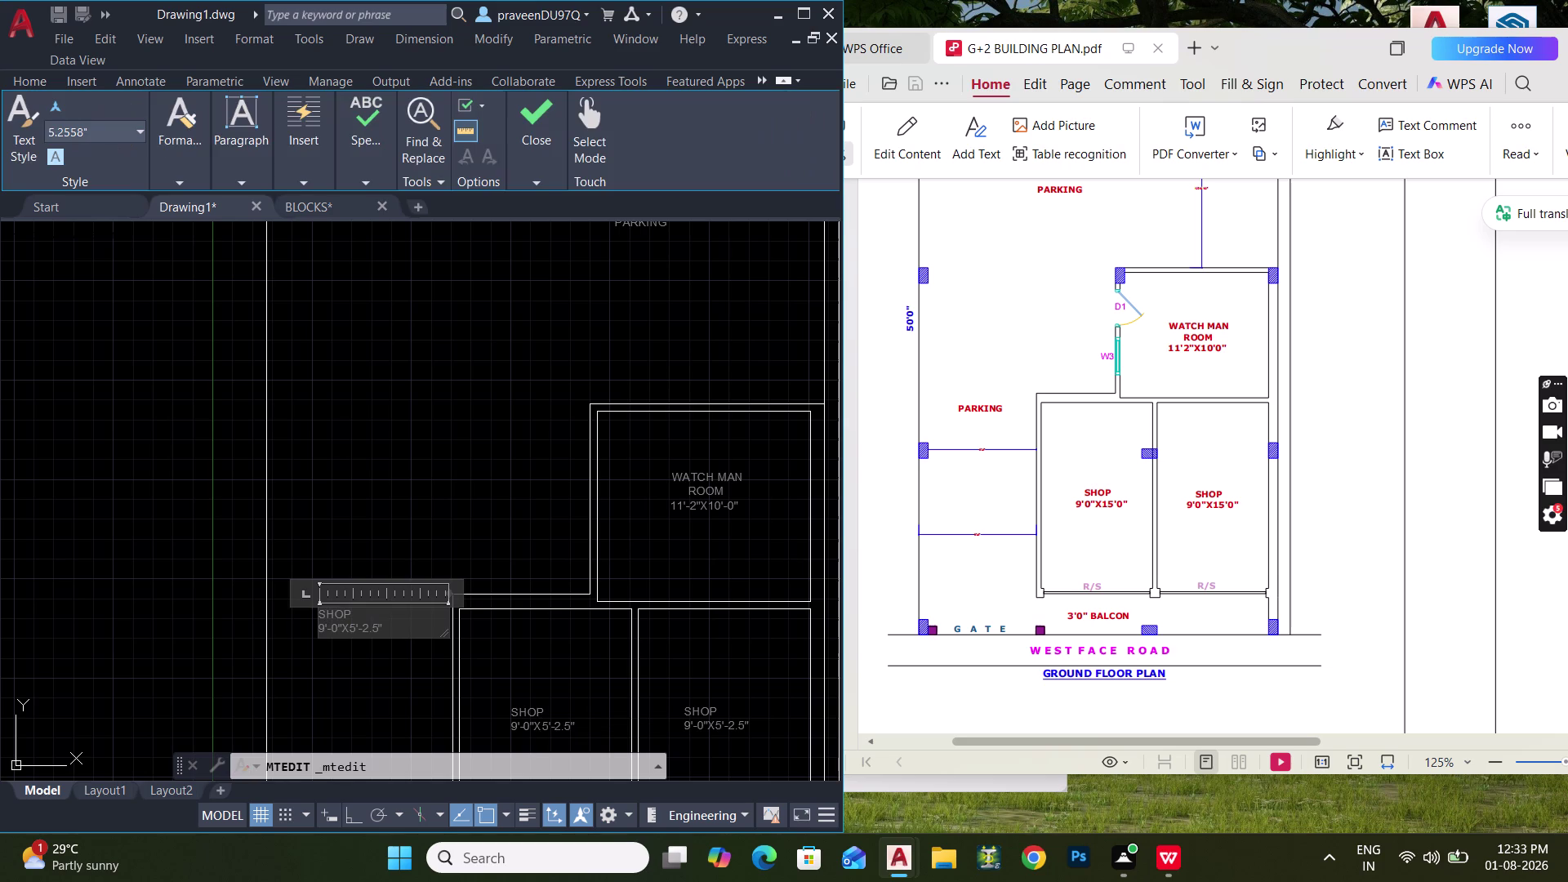
drag(397, 621, 276, 586)
drag(402, 629, 354, 631)
drag(354, 632, 242, 607)
text(PAR)
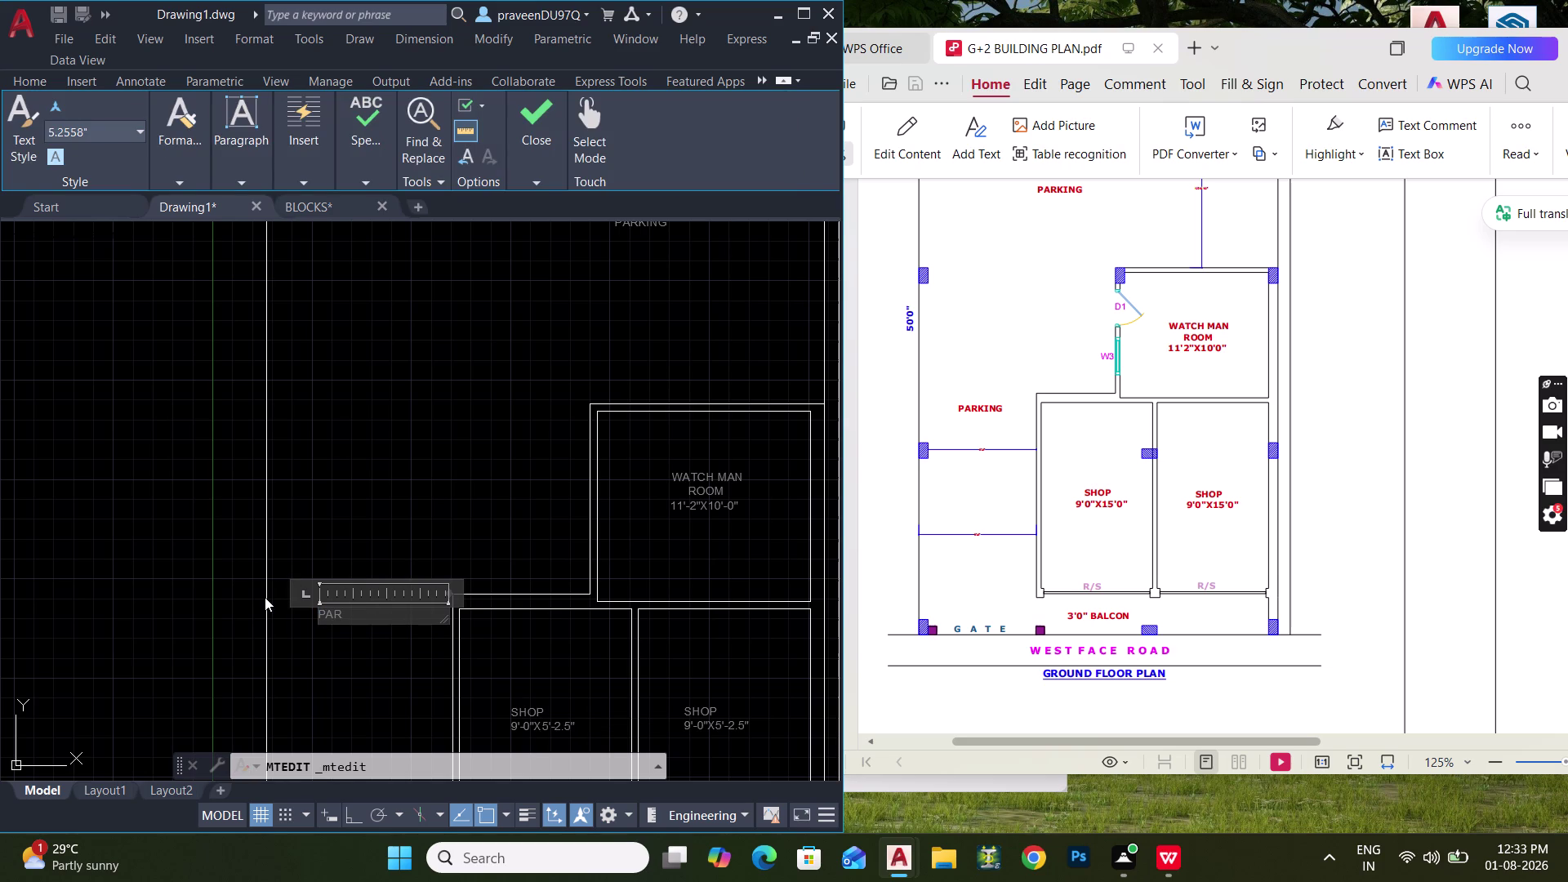
text(KING)
click(391, 501)
scroll(down, 3)
middle_drag(395, 506, 329, 454)
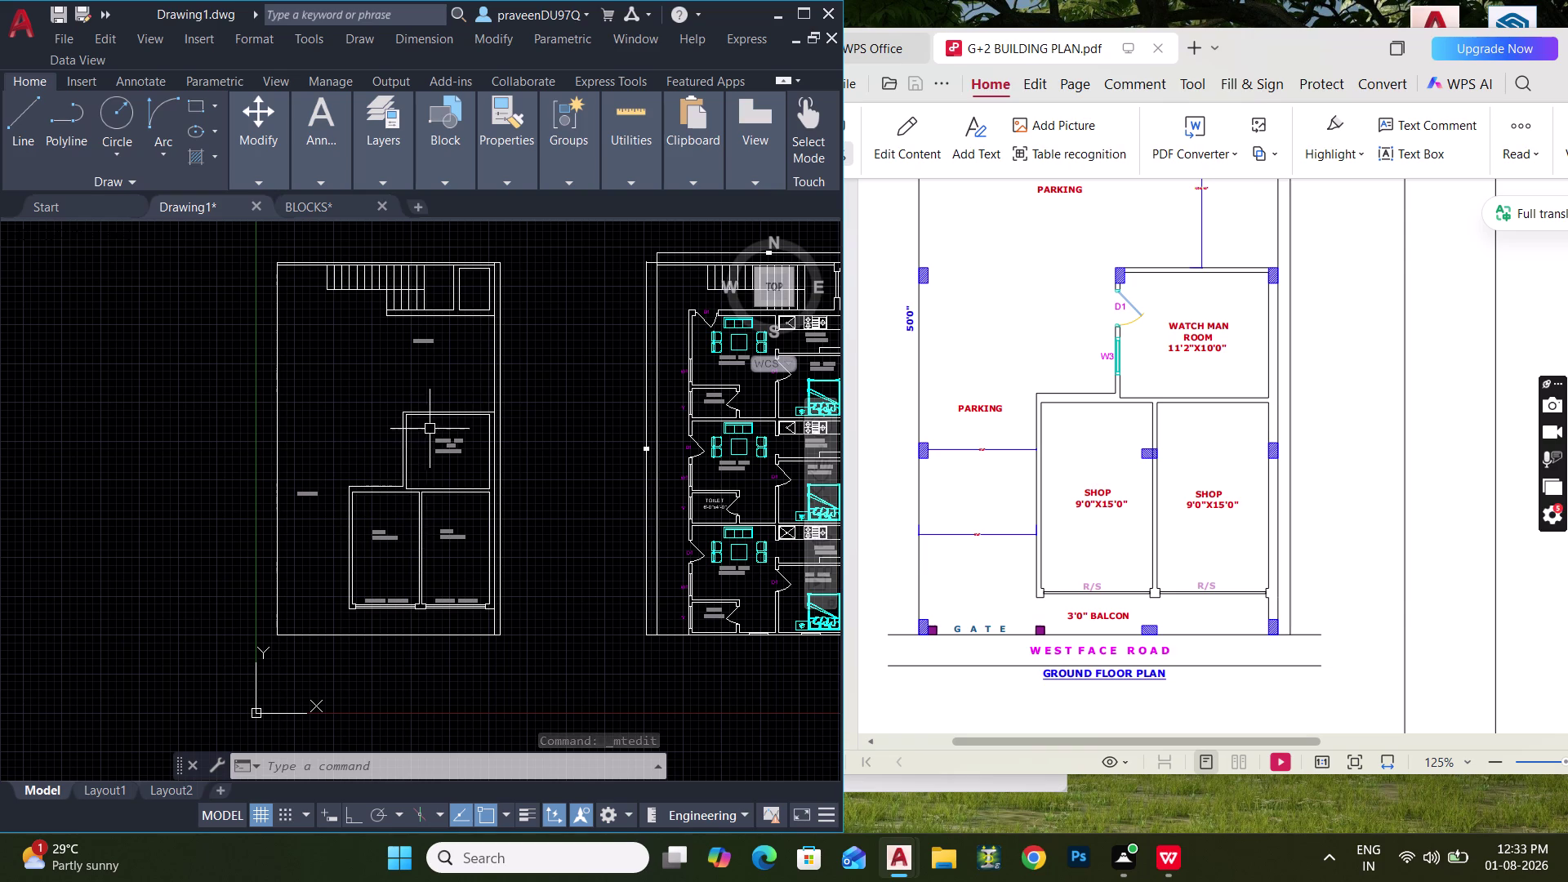
Copy the D1 door and label from the first-floor plan onto the watchman room's left wall.
scroll(up, 3)
scroll(up, 3)
middle_drag(411, 455, 312, 492)
scroll(down, 3)
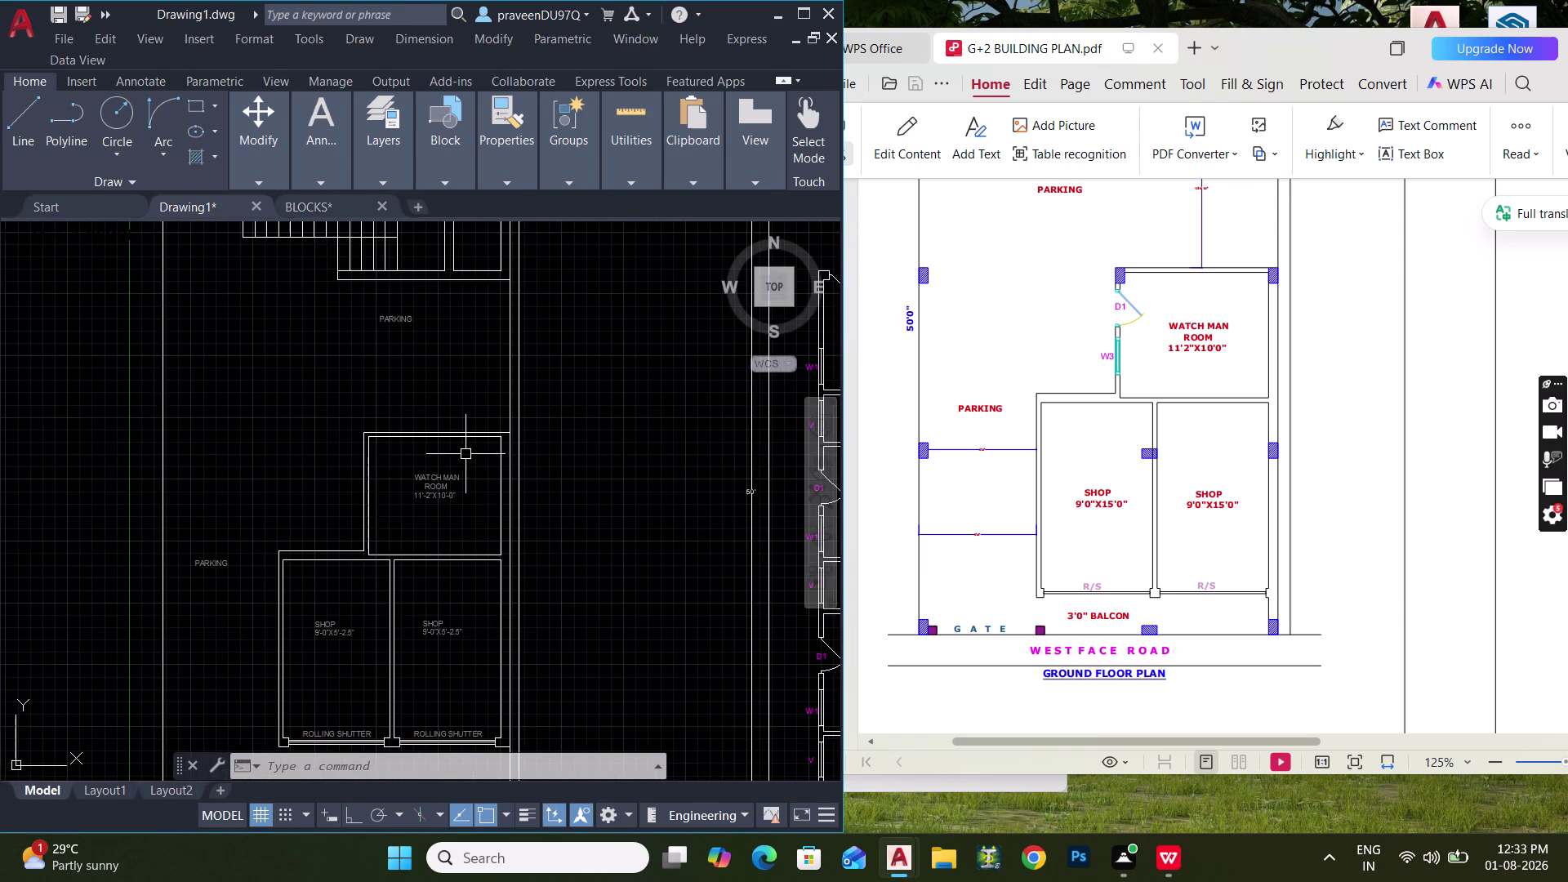
middle_drag(551, 452, 227, 501)
scroll(up, 3)
scroll(up, 3)
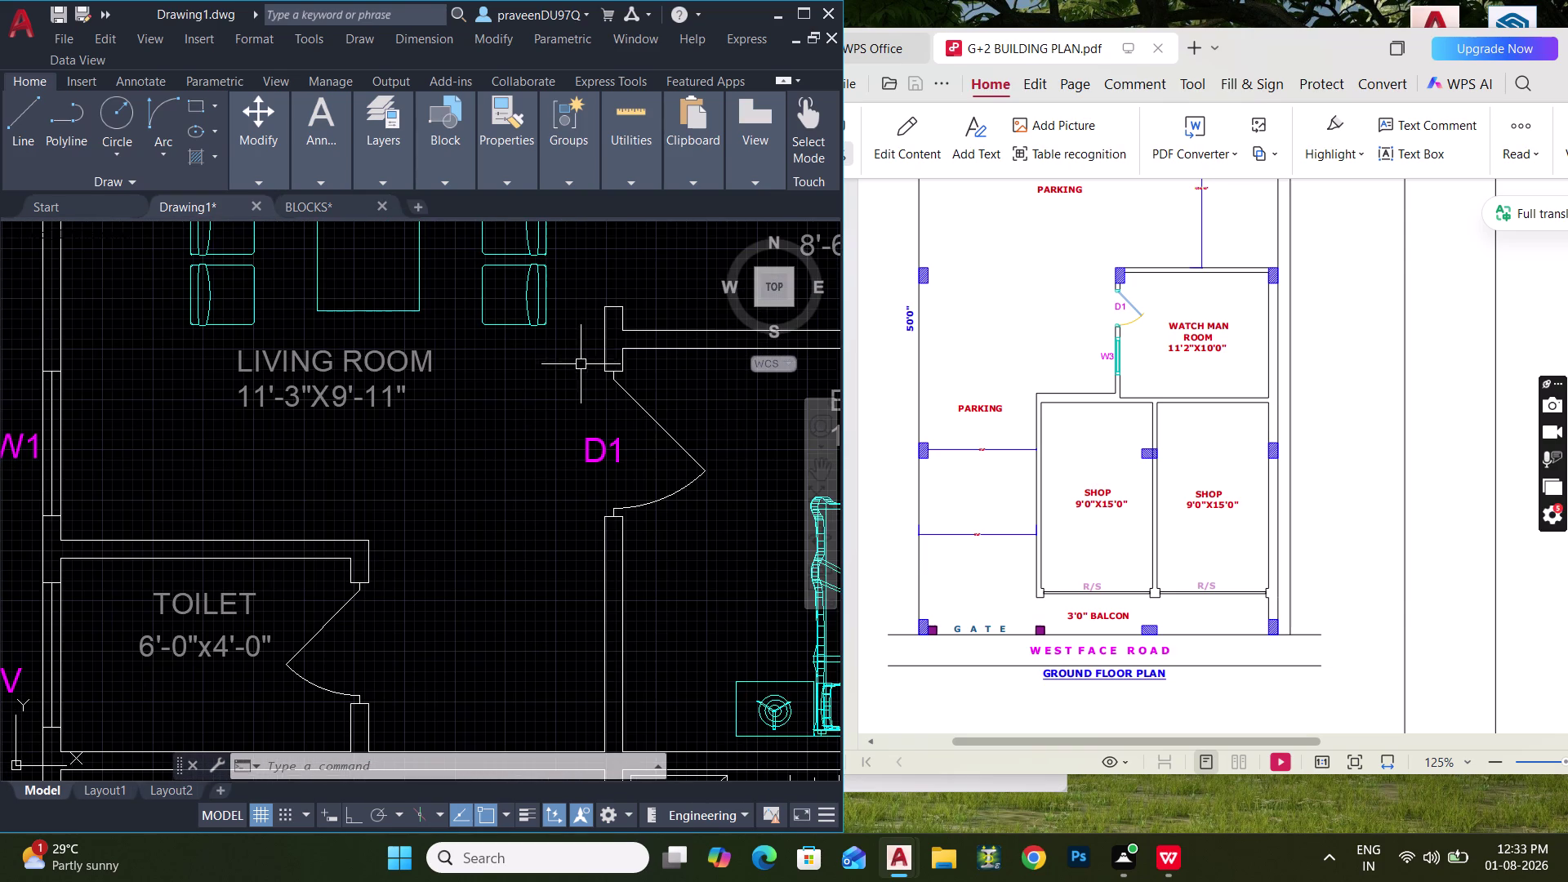
click(576, 355)
click(709, 533)
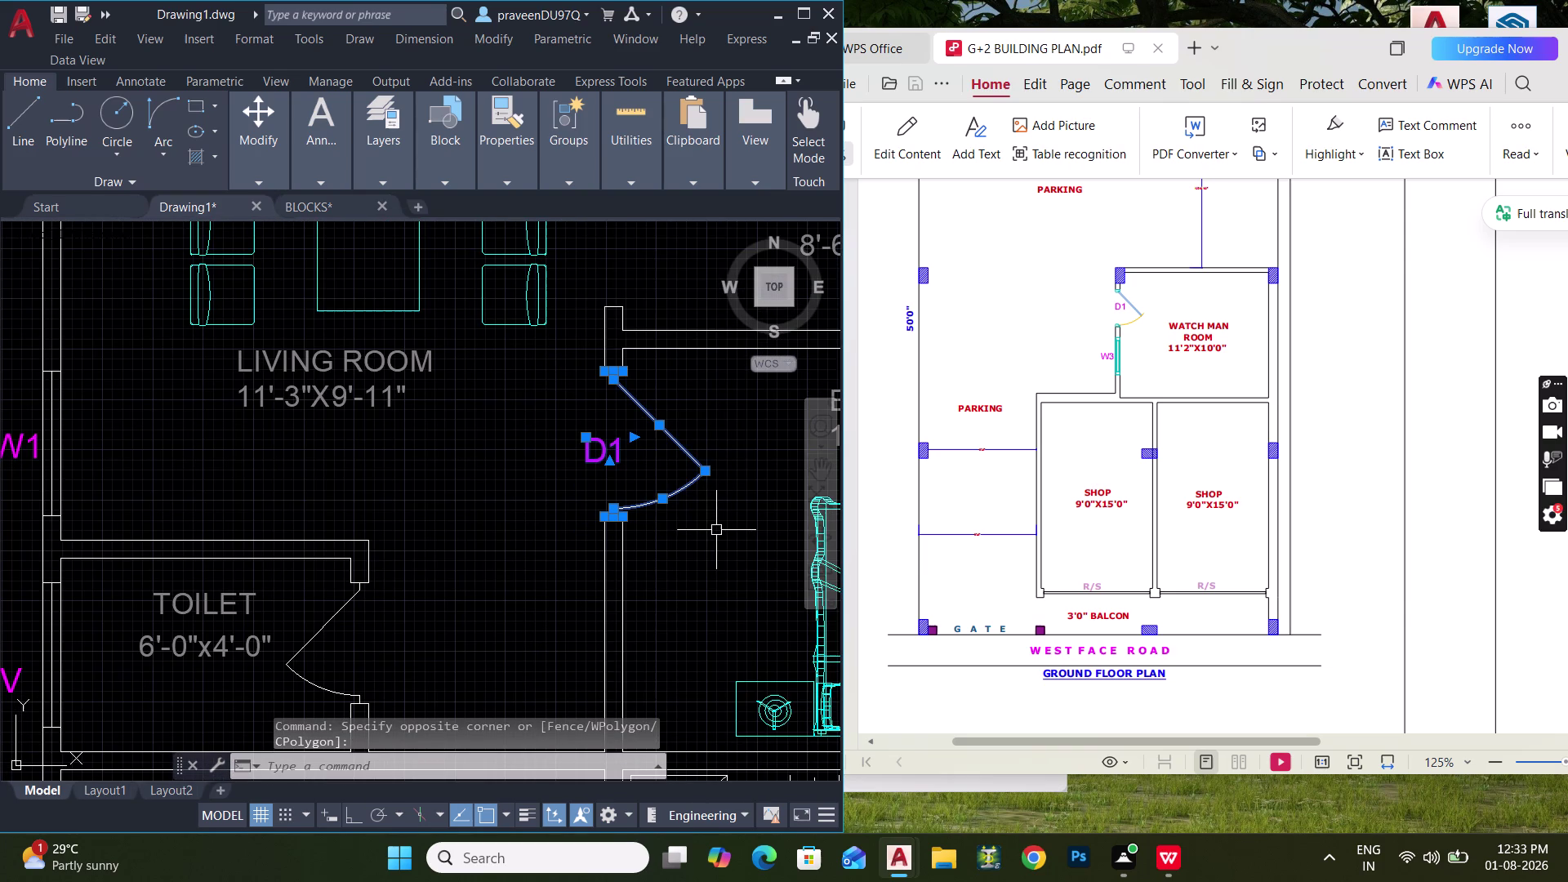
key(c)
key(o)
key(space)
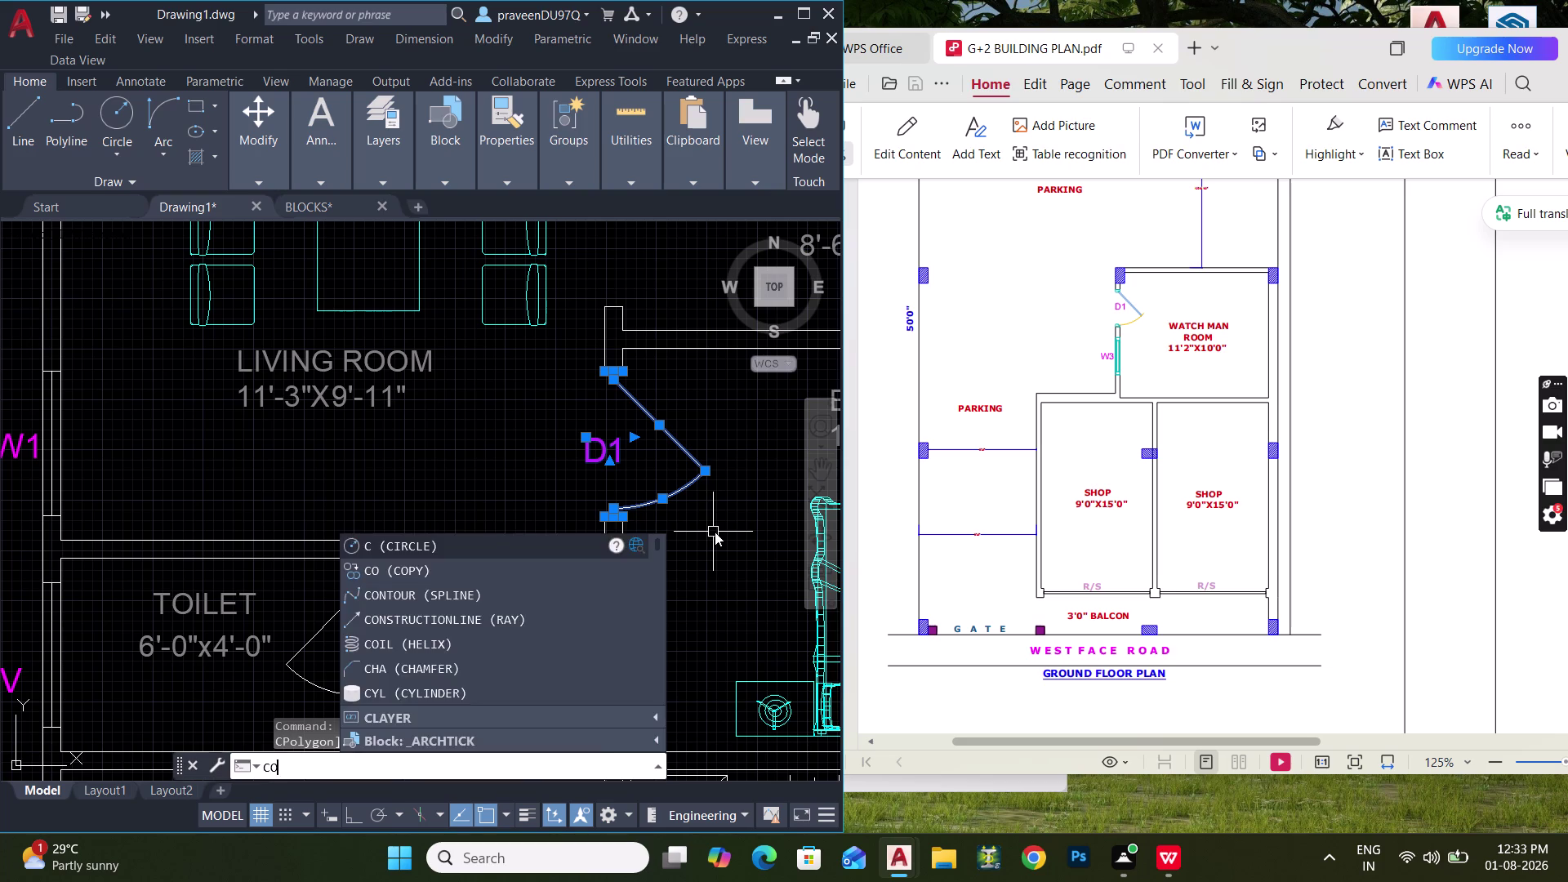
click(624, 350)
scroll(down, 3)
middle_drag(281, 427, 312, 436)
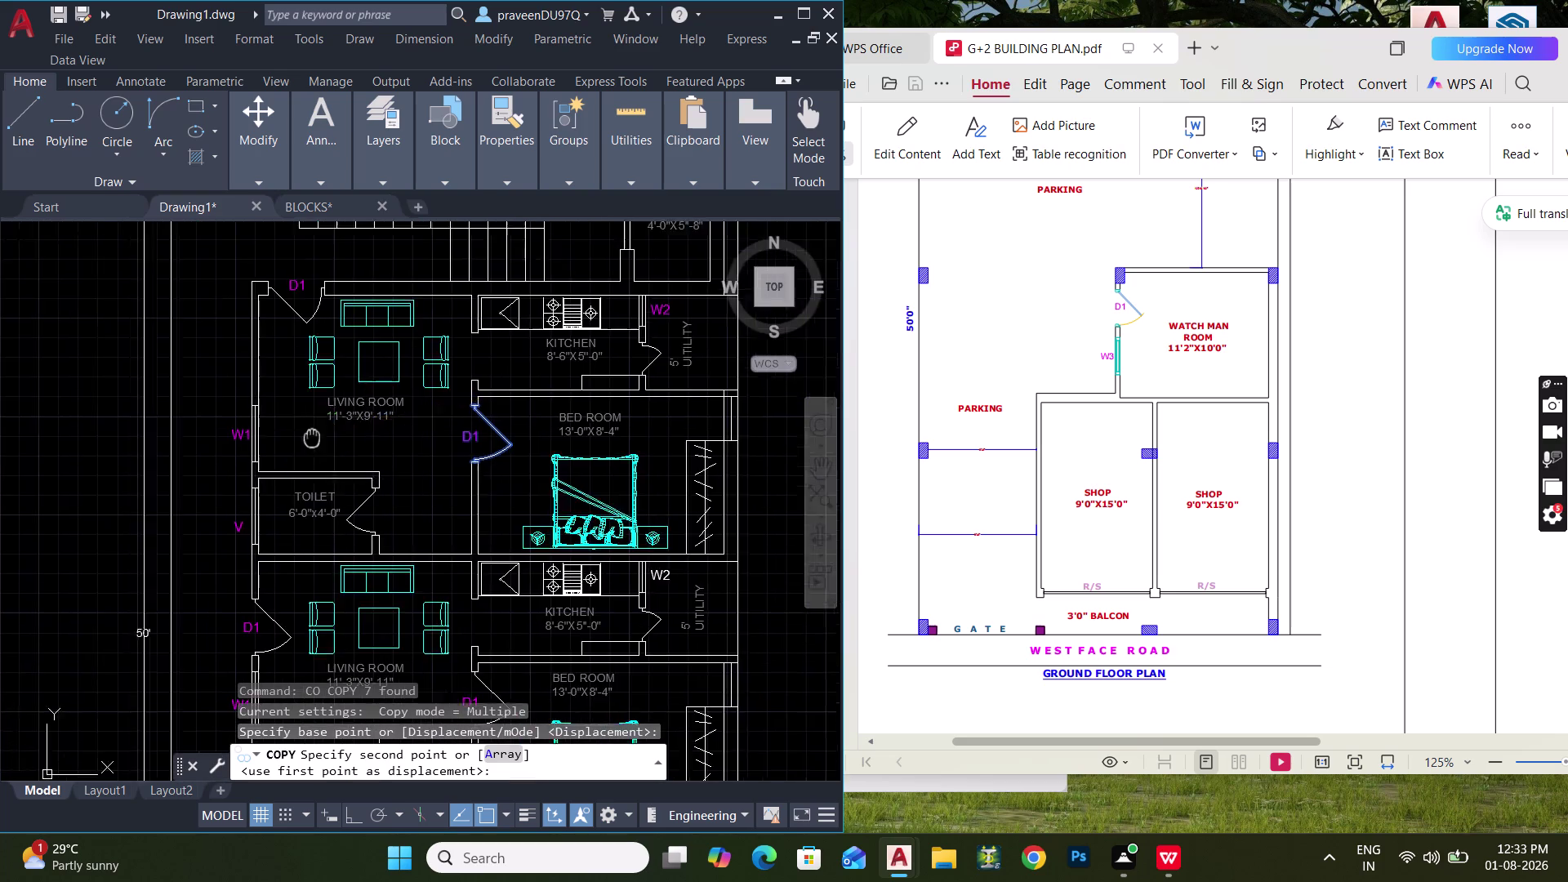
middle_drag(312, 437, 570, 444)
scroll(down, 3)
middle_drag(309, 455, 435, 464)
scroll(up, 3)
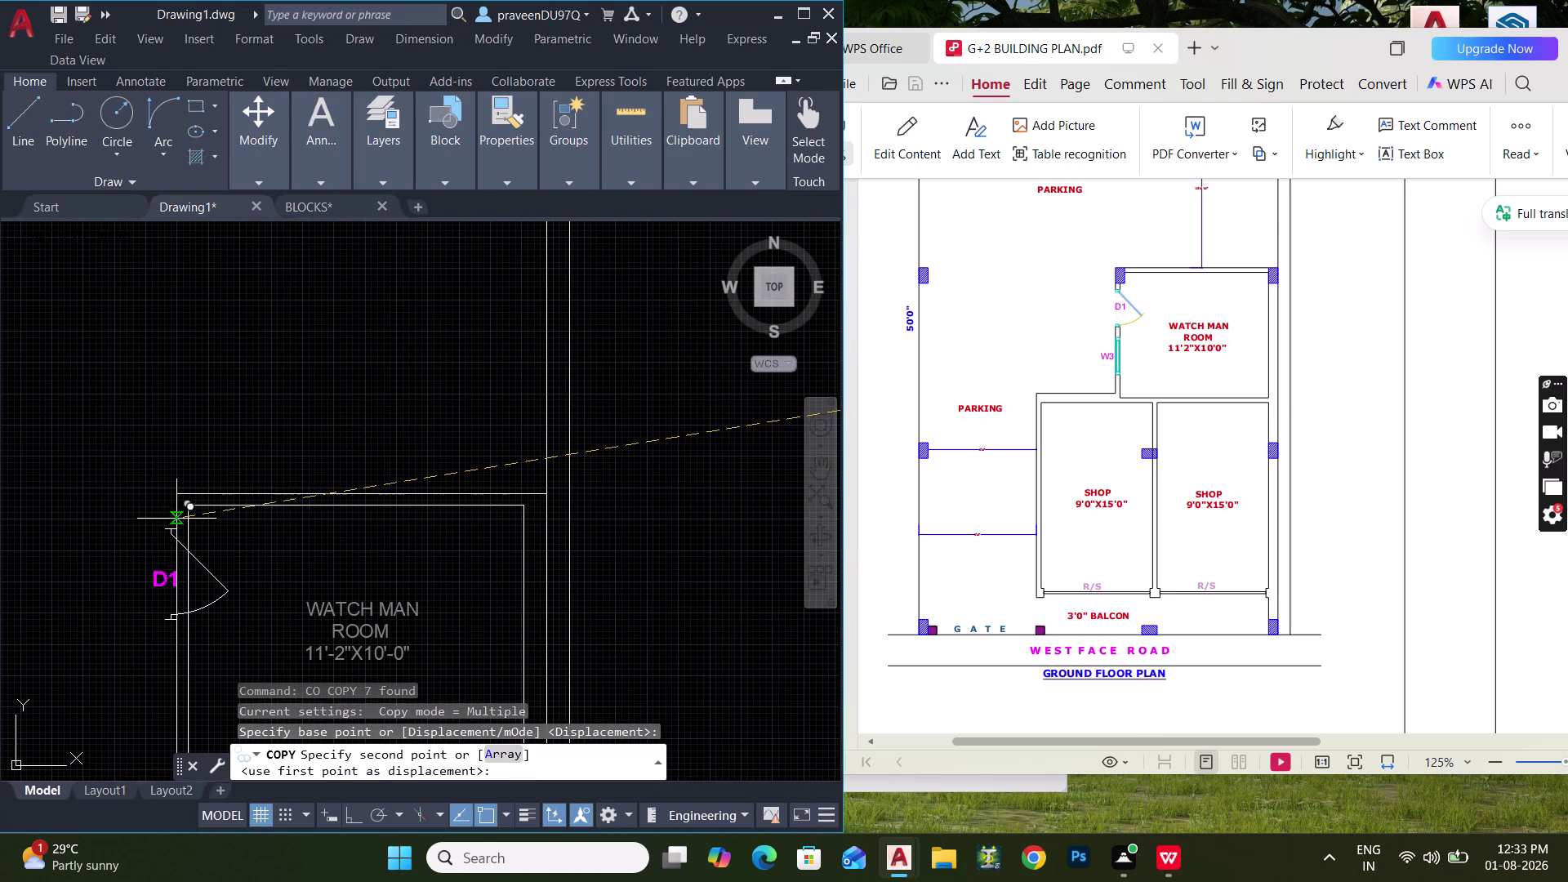
click(188, 511)
key(Escape)
key(Escape)
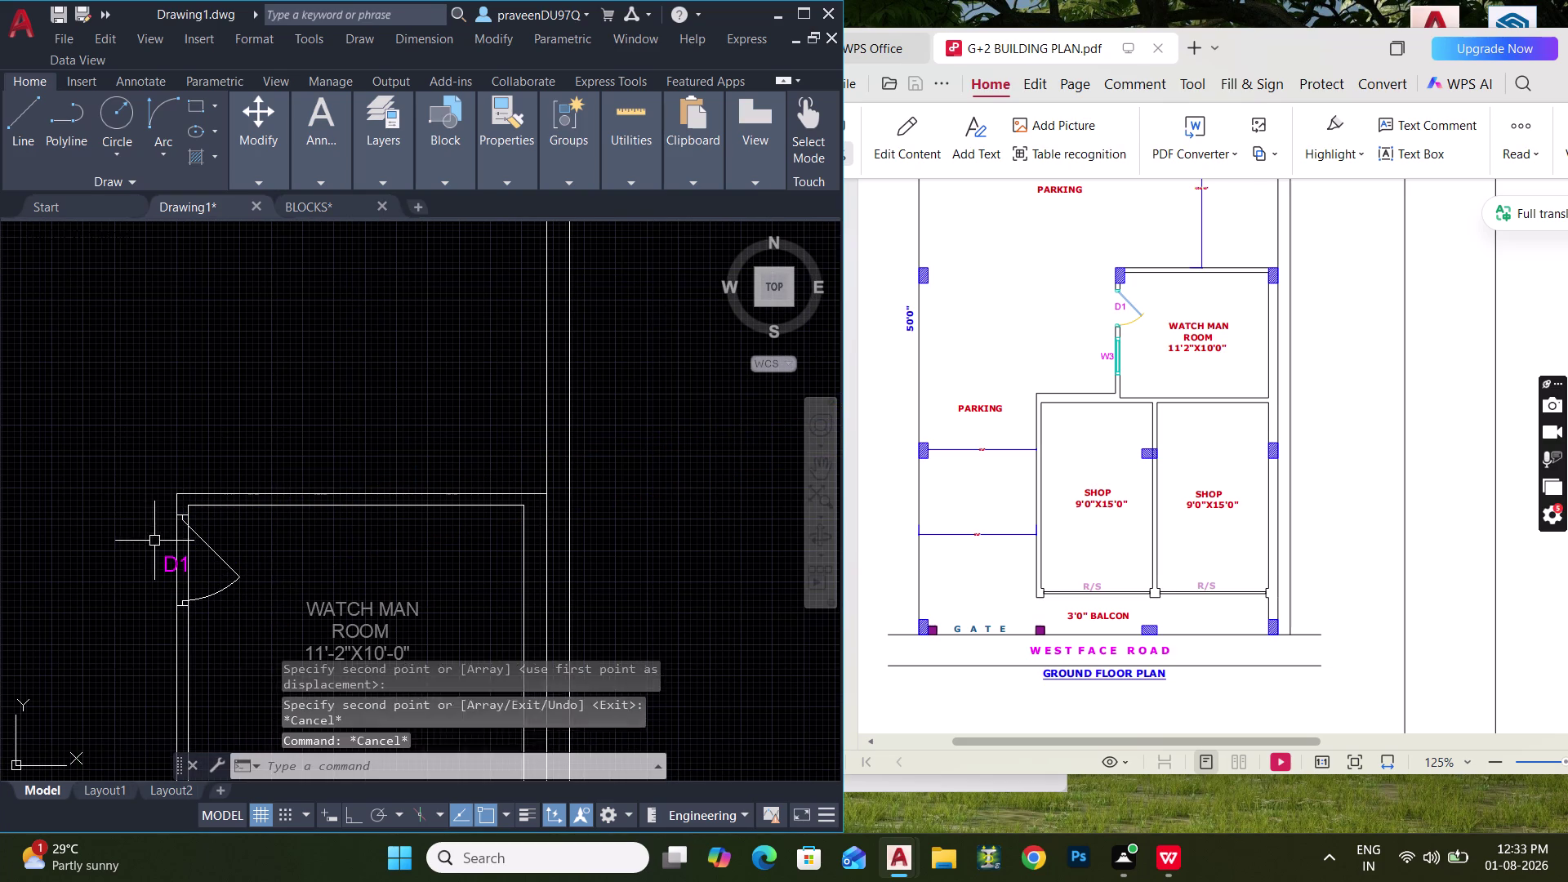
Trim the wall lines across the door opening and erase a leftover line.
scroll(up, 3)
middle_drag(220, 526, 230, 473)
text(TR)
key(space)
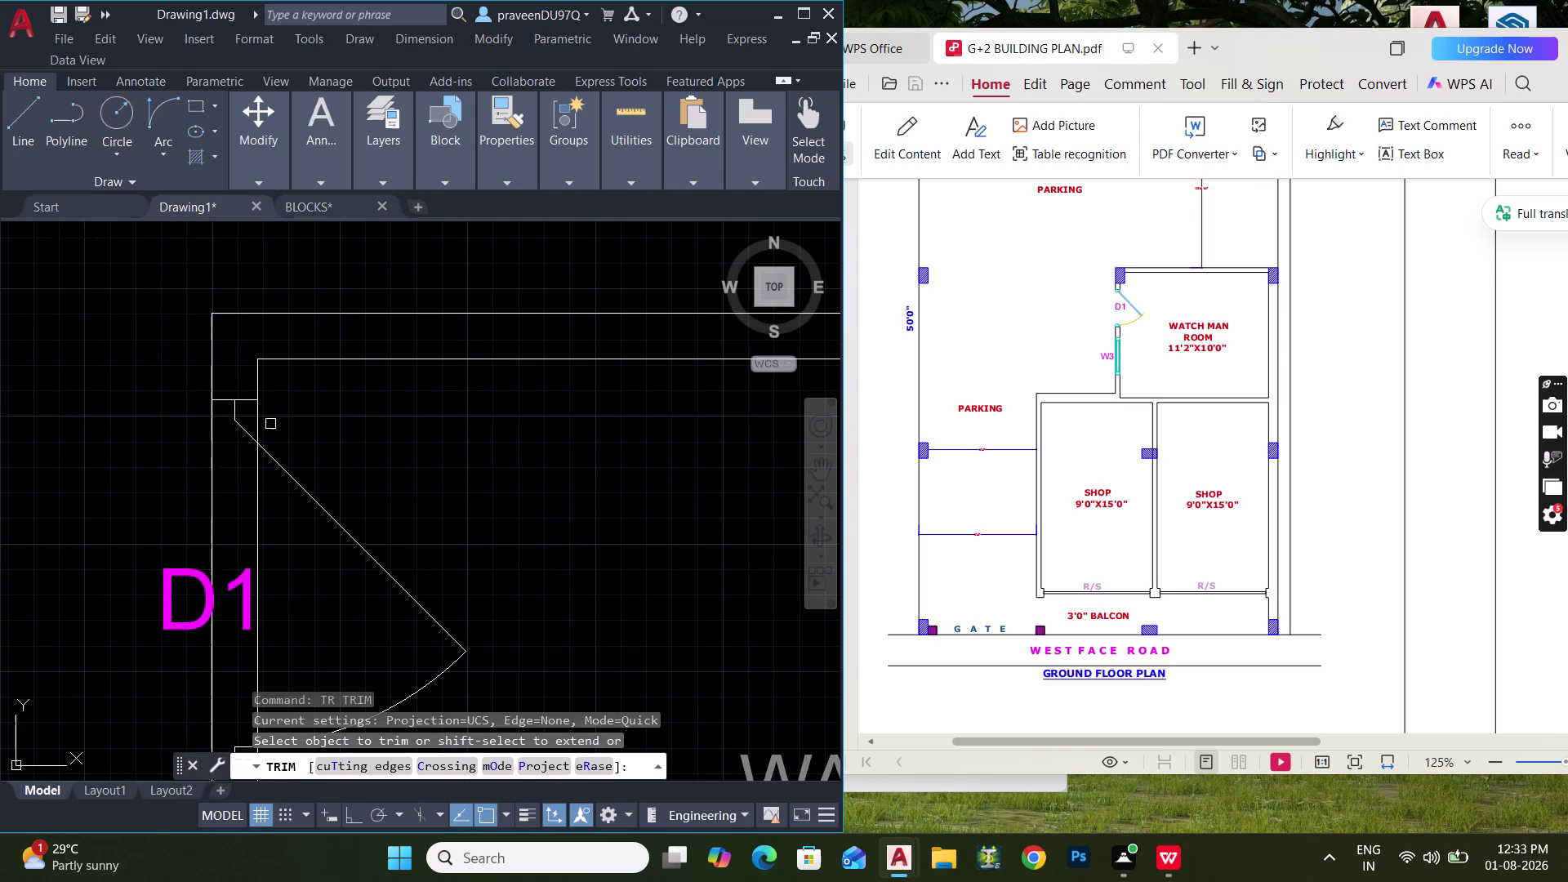
click(254, 425)
drag(216, 478, 189, 473)
scroll(down, 3)
middle_drag(234, 496, 249, 448)
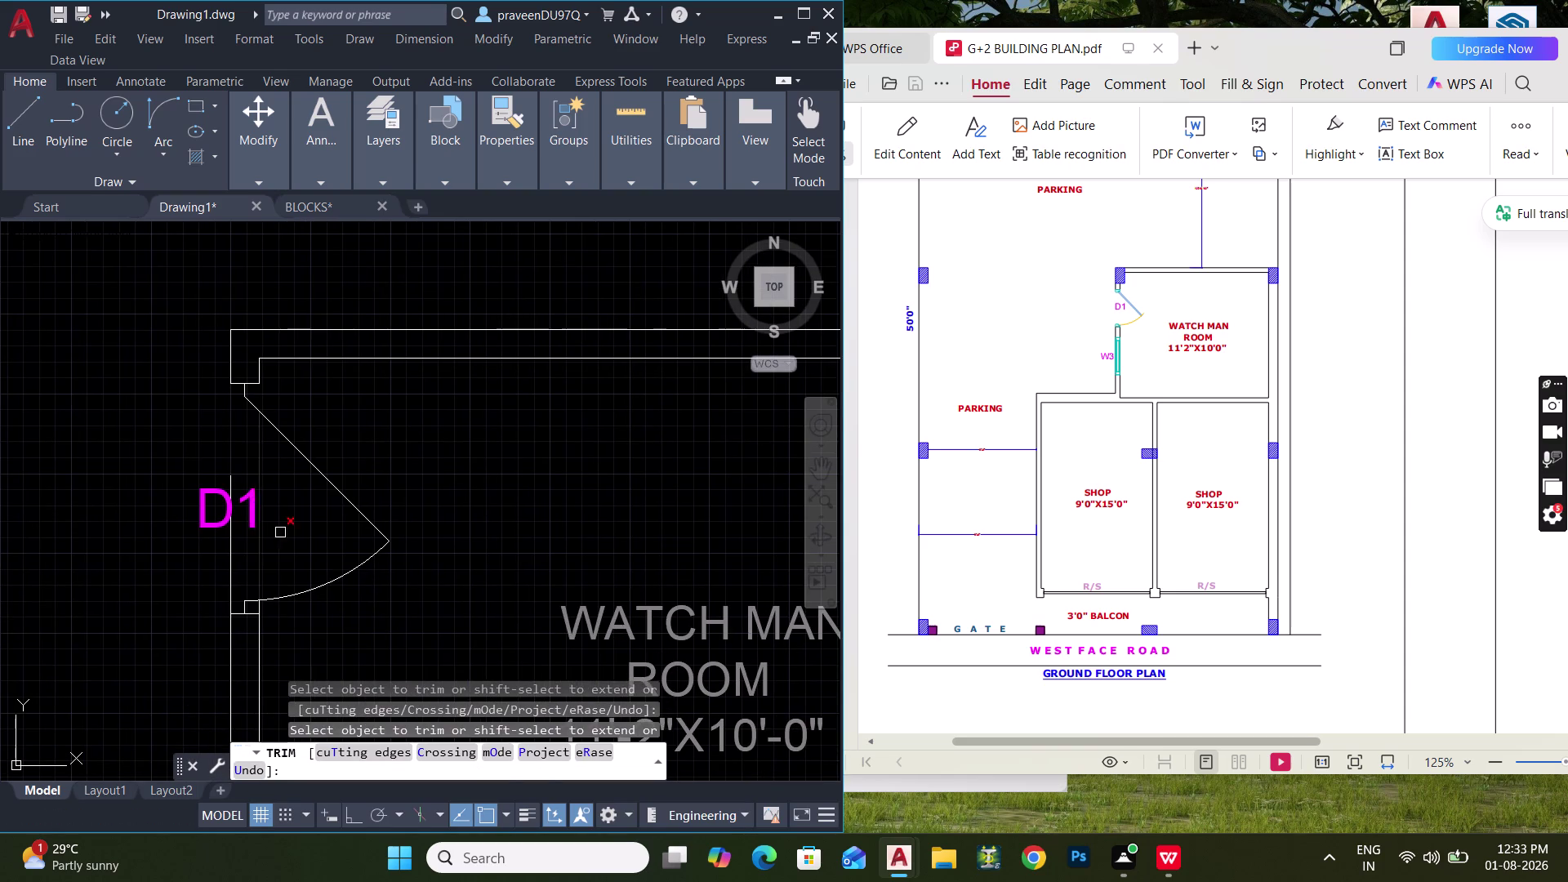
drag(281, 541, 200, 565)
scroll(up, 3)
key(Escape)
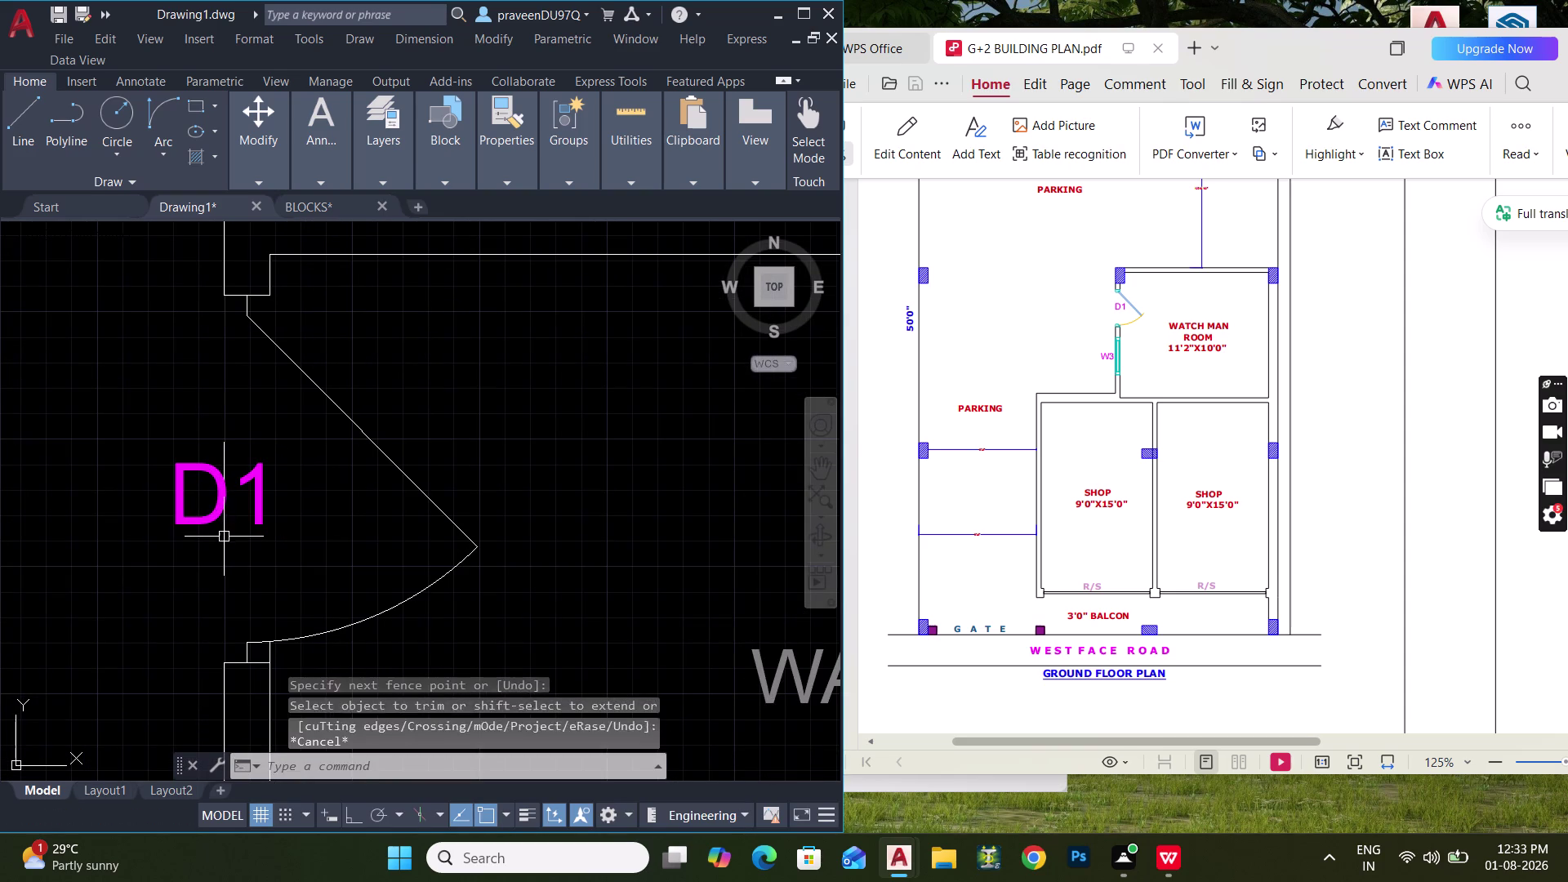
click(224, 537)
key(Delete)
Trim the remaining wall end at the door opening.
scroll(down, 3)
scroll(up, 3)
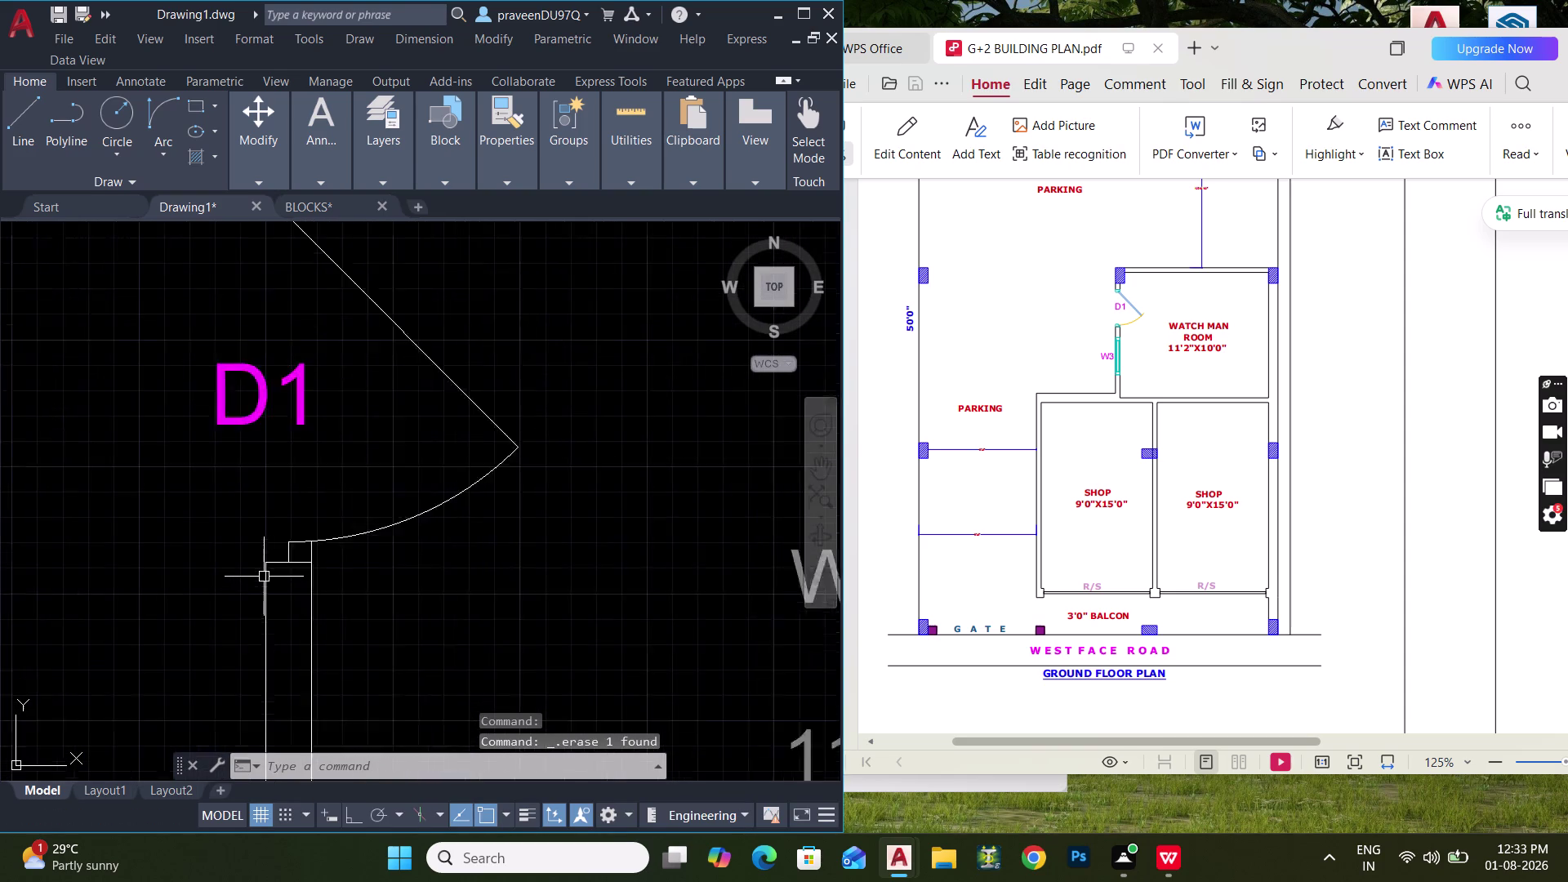
scroll(up, 3)
key(t)
key(r)
key(space)
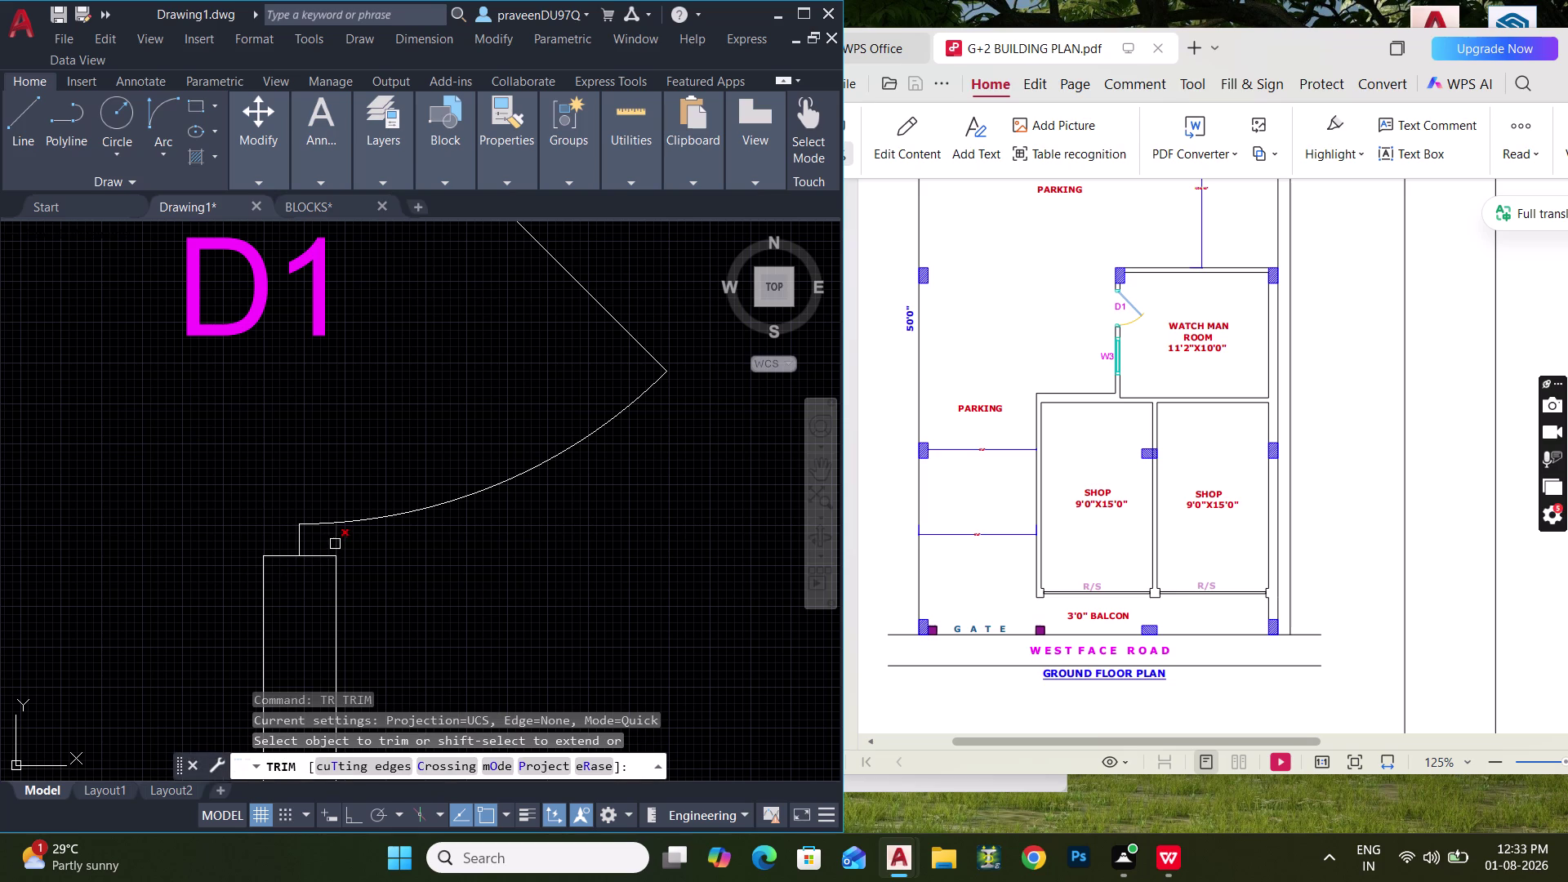
click(335, 543)
scroll(down, 3)
middle_drag(488, 575, 384, 489)
scroll(down, 3)
key(Escape)
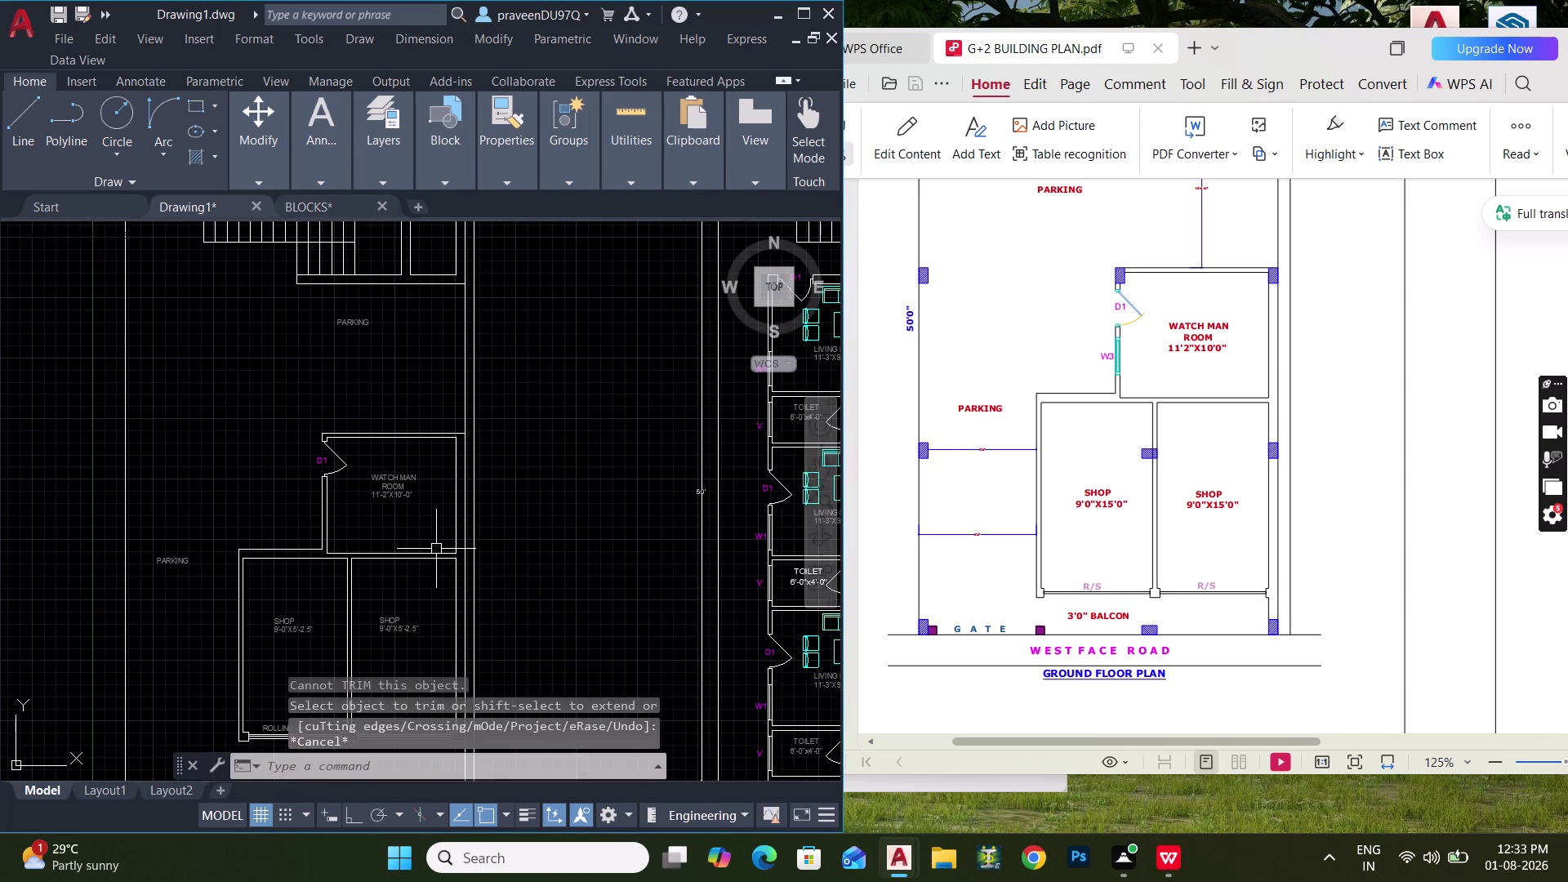
middle_drag(411, 540, 174, 489)
middle_drag(585, 546, 605, 473)
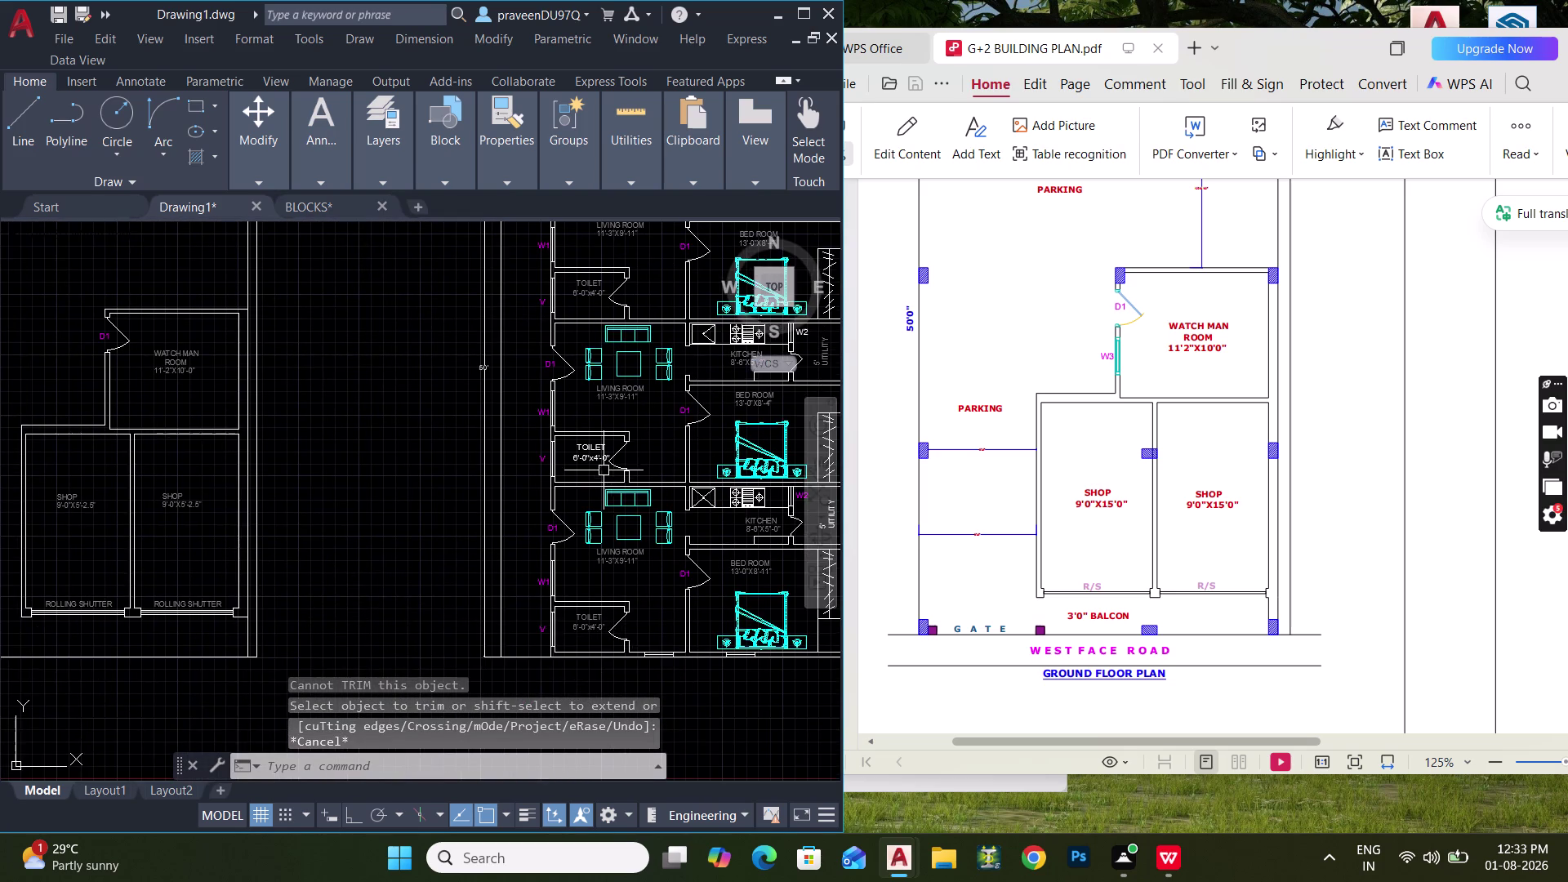
scroll(up, 3)
middle_drag(579, 452, 589, 495)
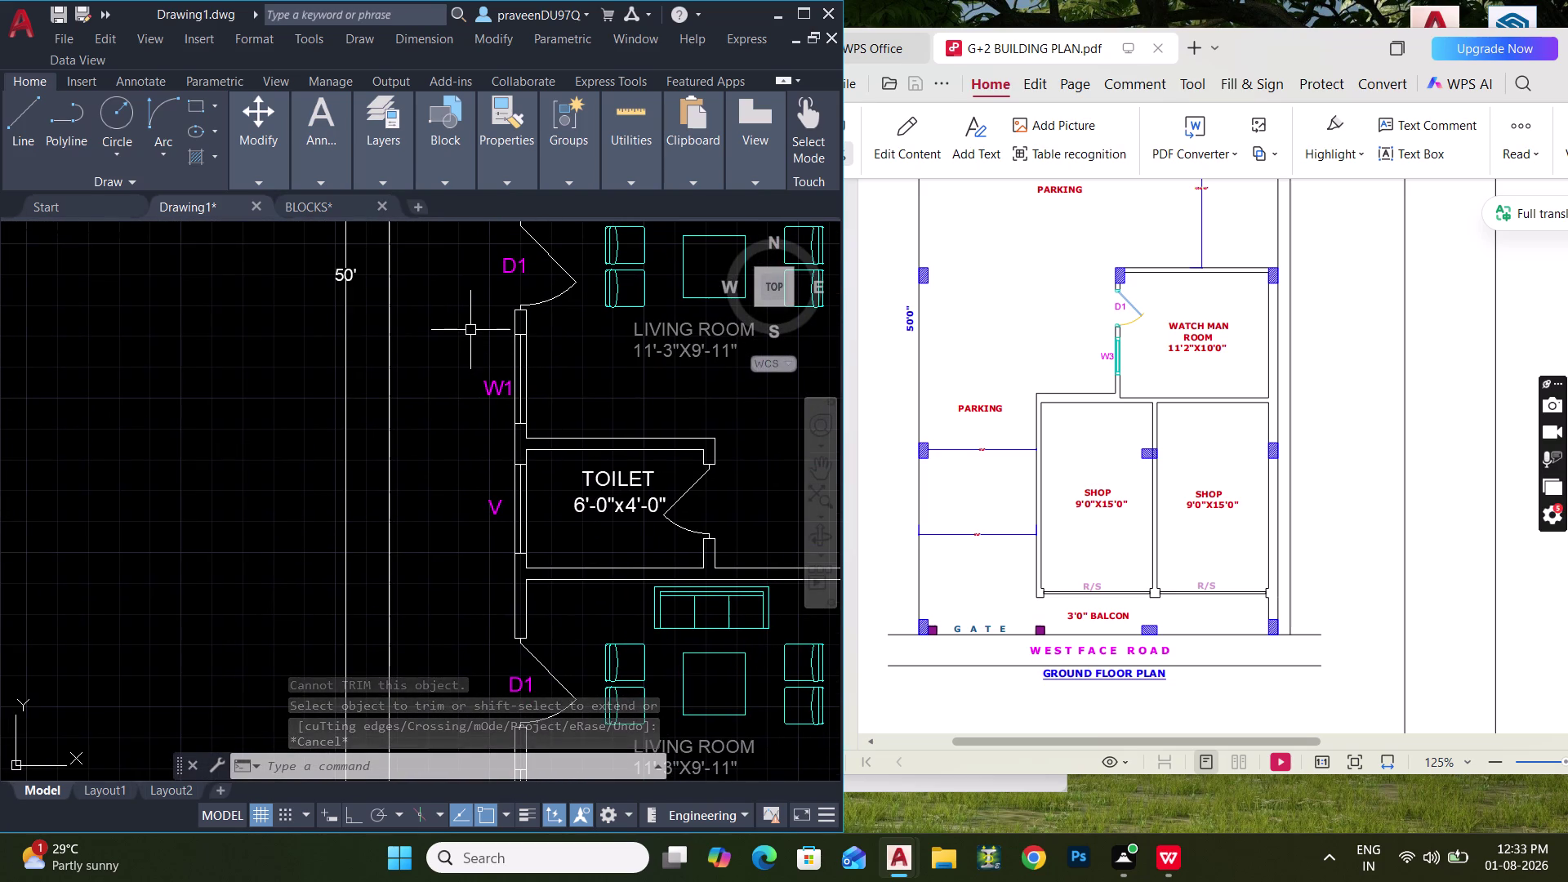
Copy the W1 window and its label from the flat plan onto the watchman room's wall.
click(465, 328)
click(555, 429)
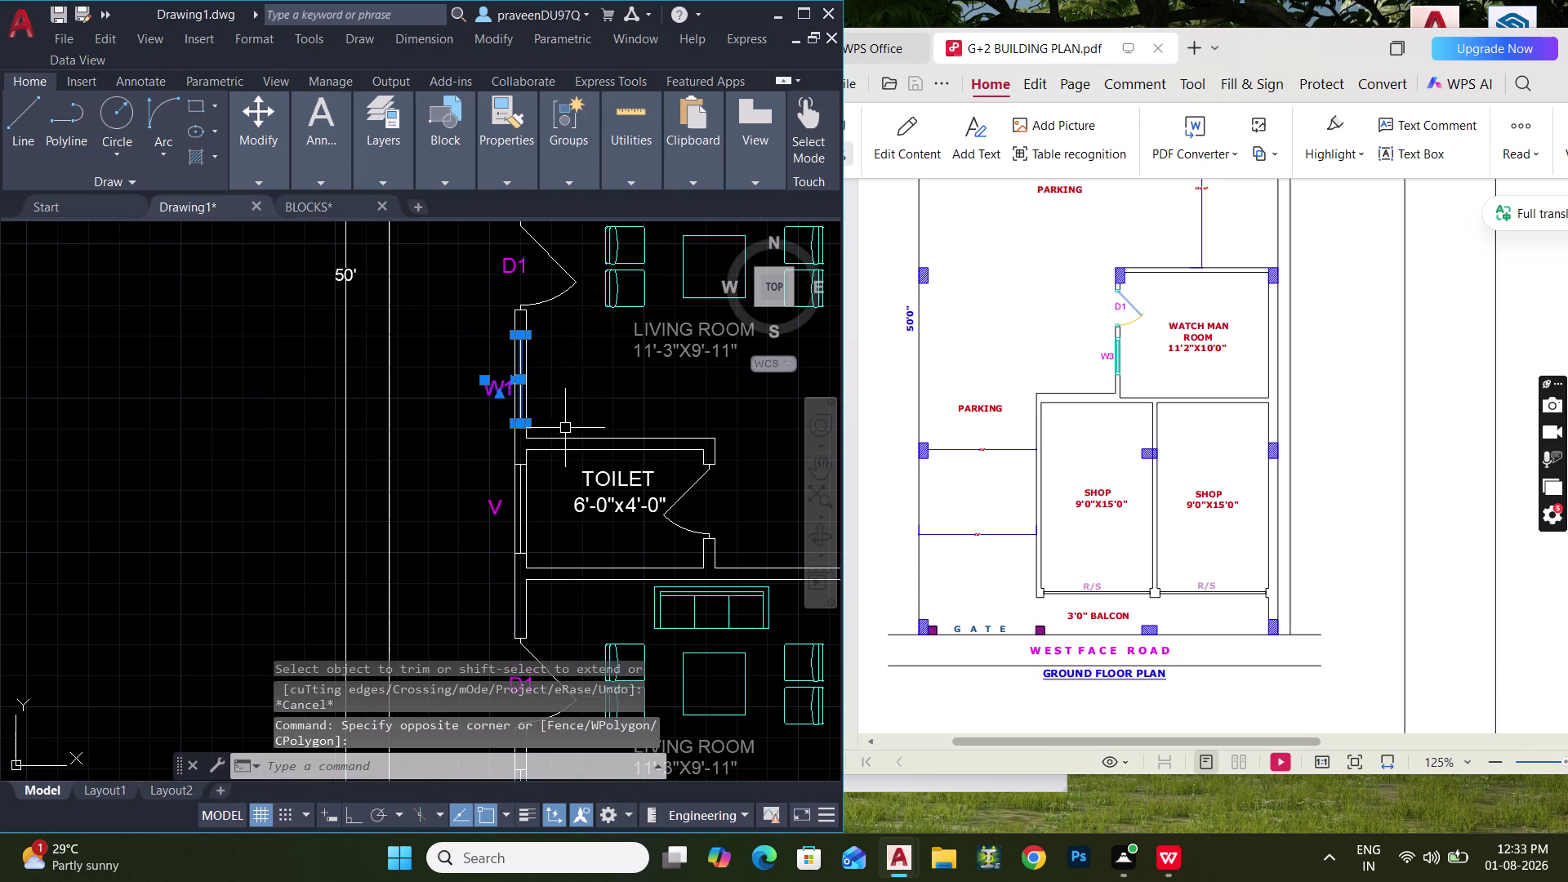
middle_drag(572, 420, 552, 417)
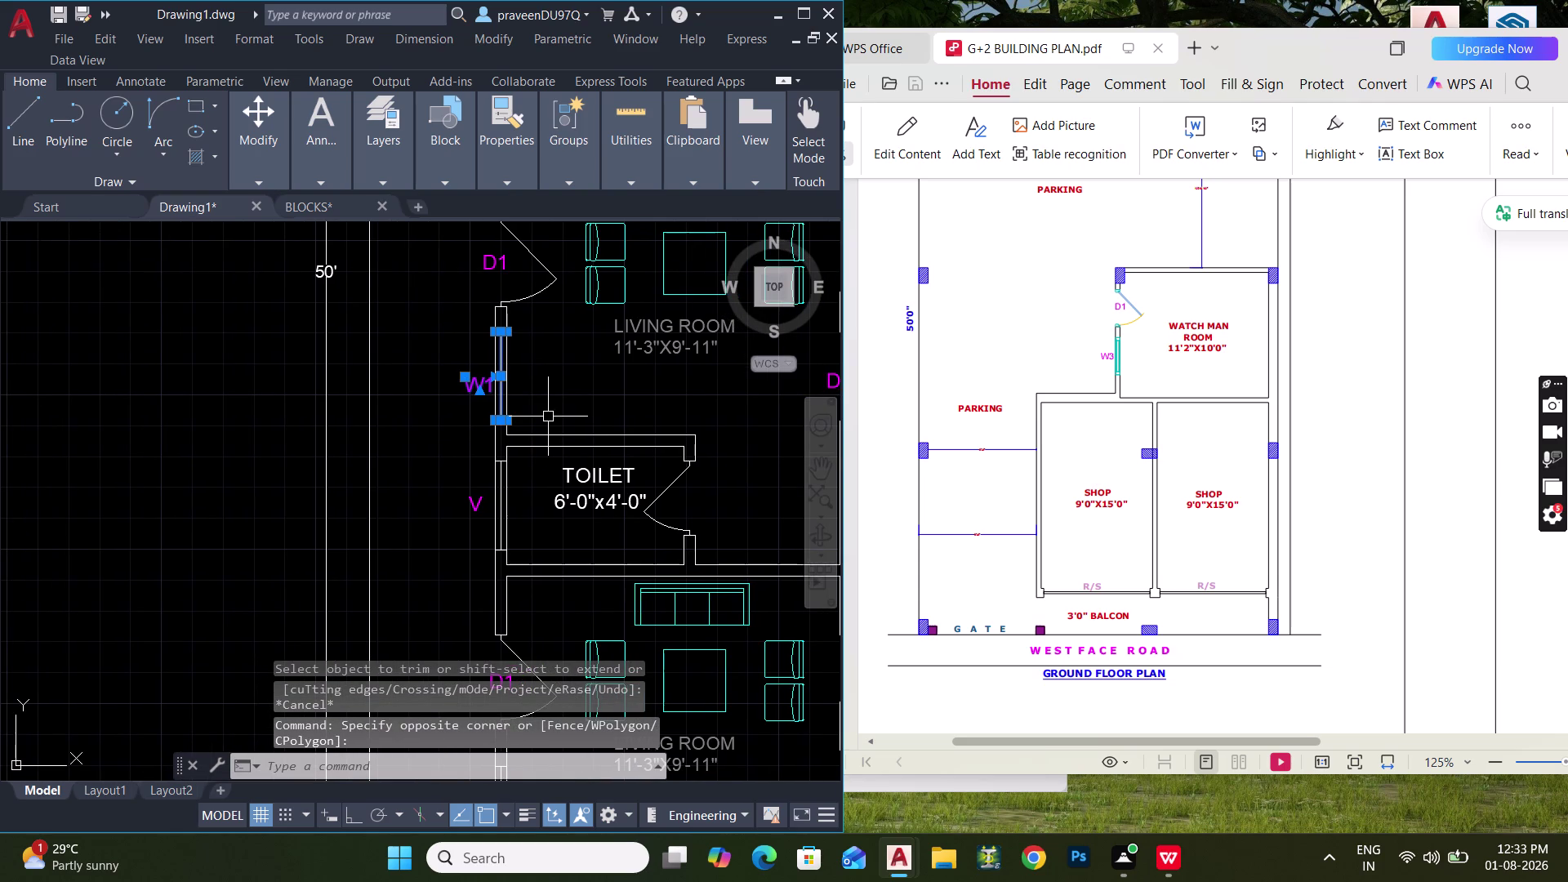
text(CO)
key(space)
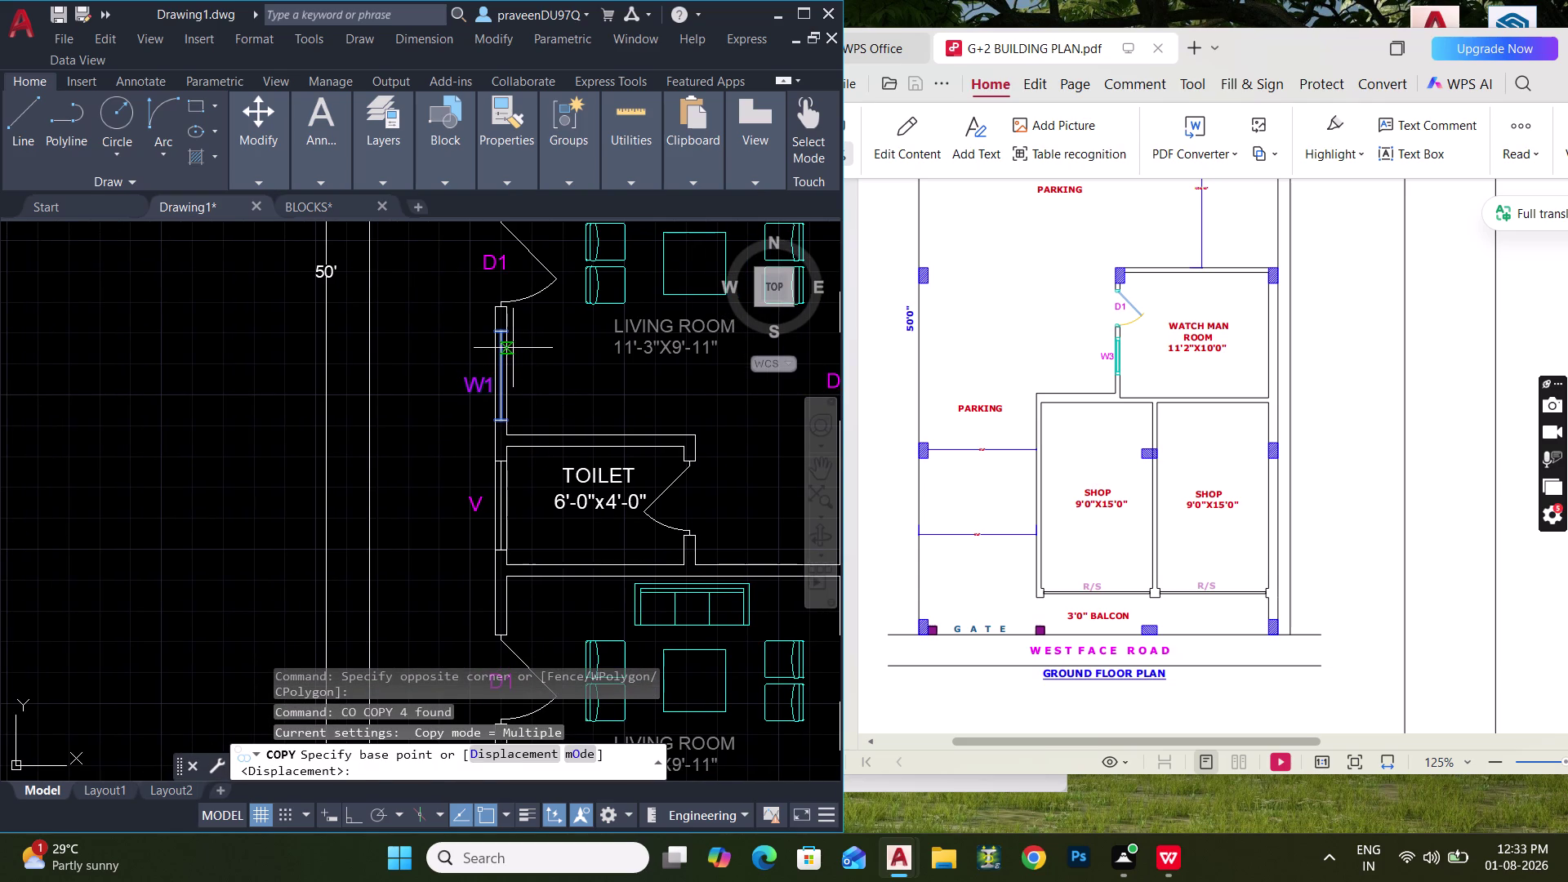
click(509, 326)
scroll(down, 3)
middle_drag(414, 359, 567, 355)
scroll(up, 3)
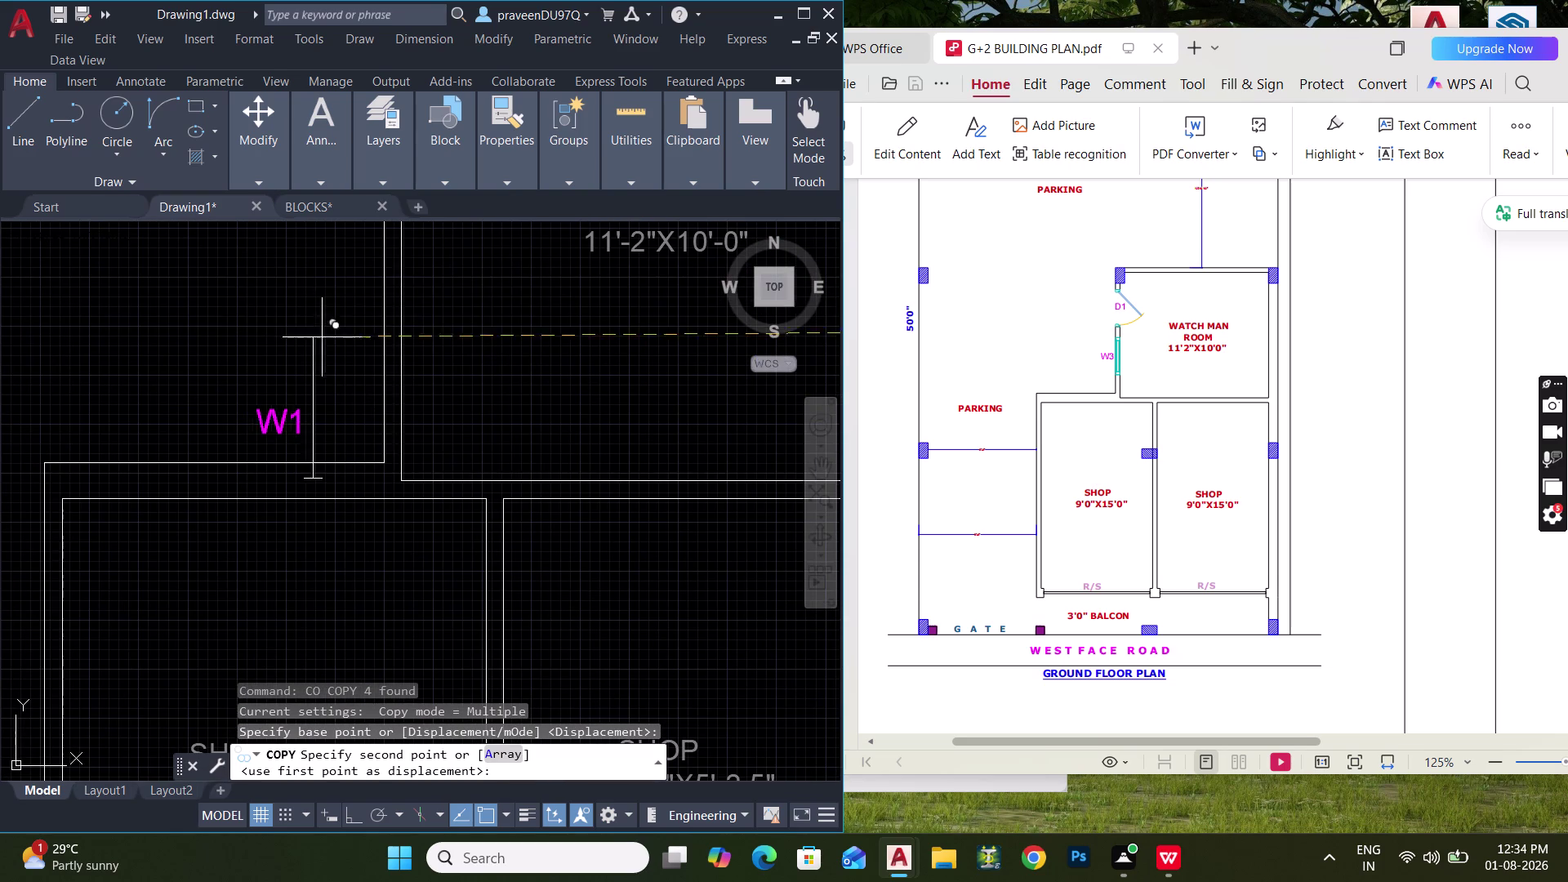
click(404, 261)
key(Escape)
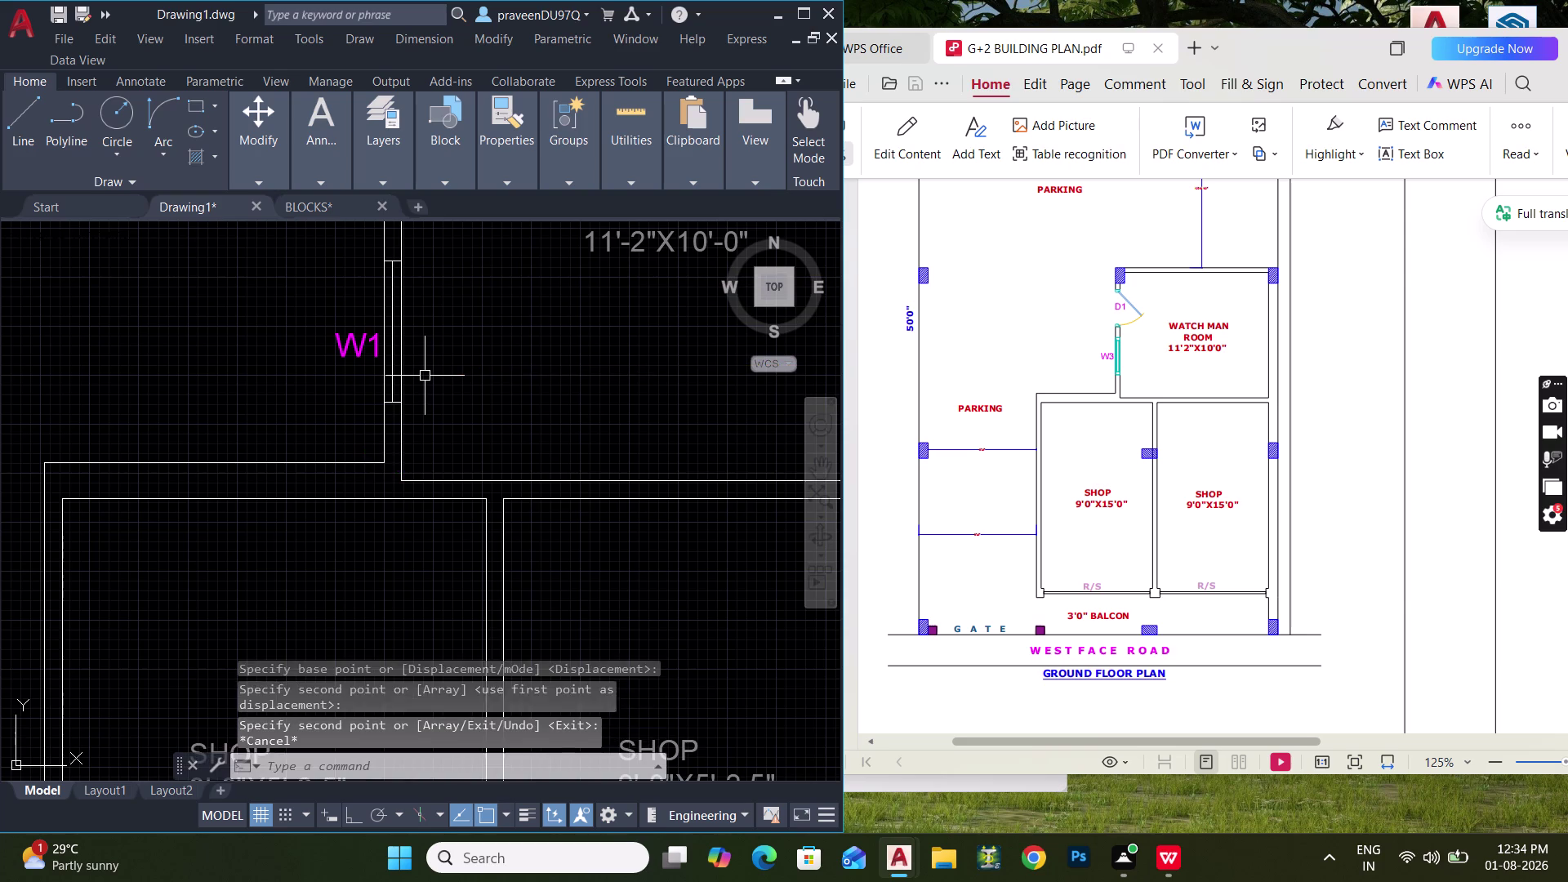
scroll(down, 3)
middle_drag(518, 465, 467, 449)
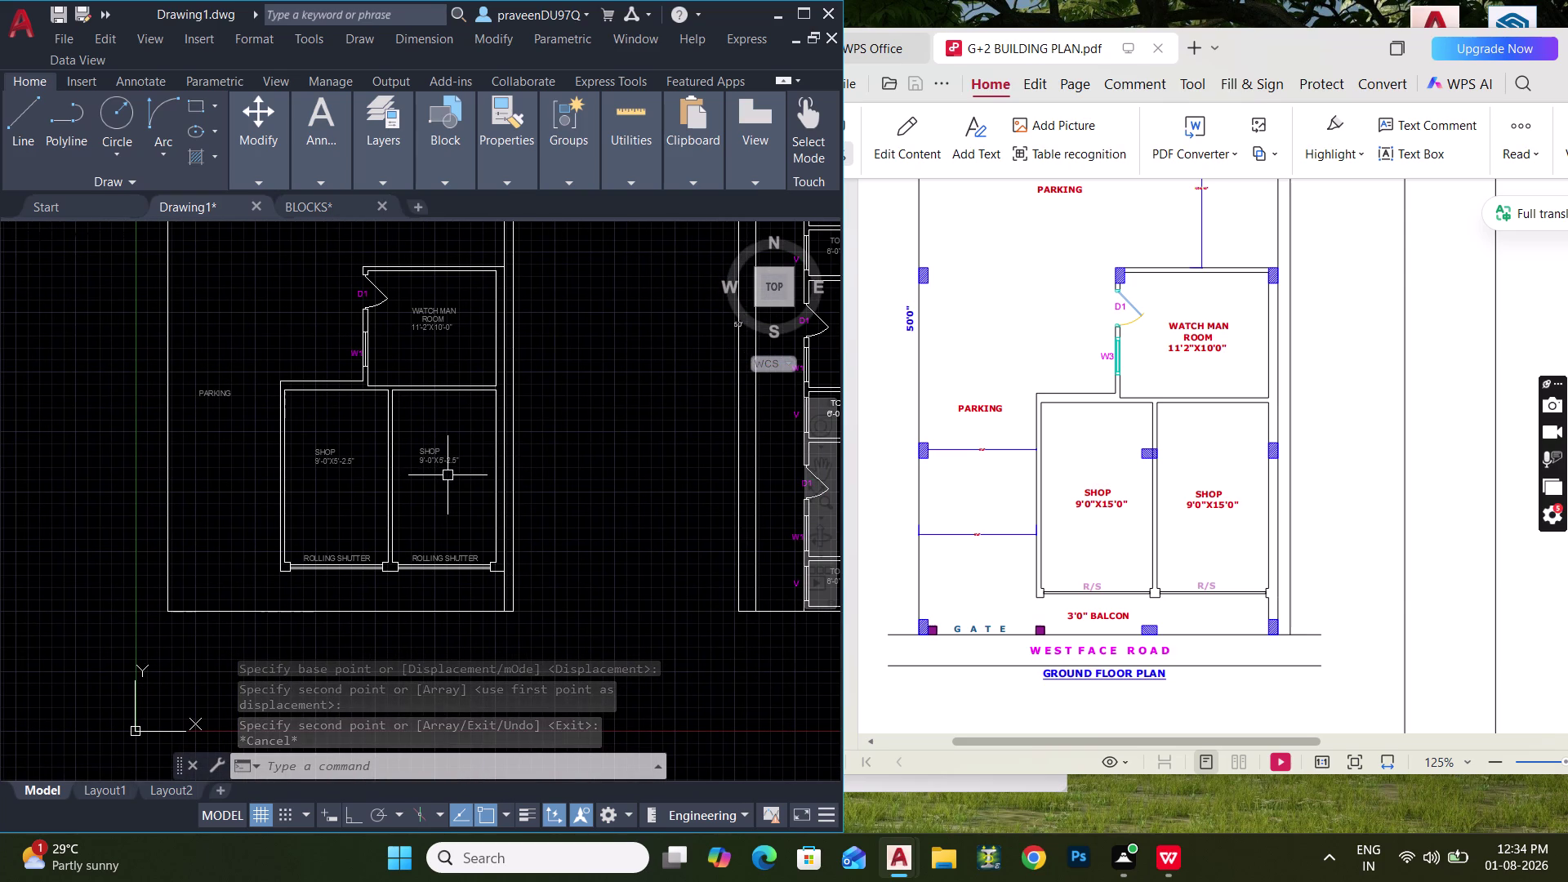
scroll(up, 3)
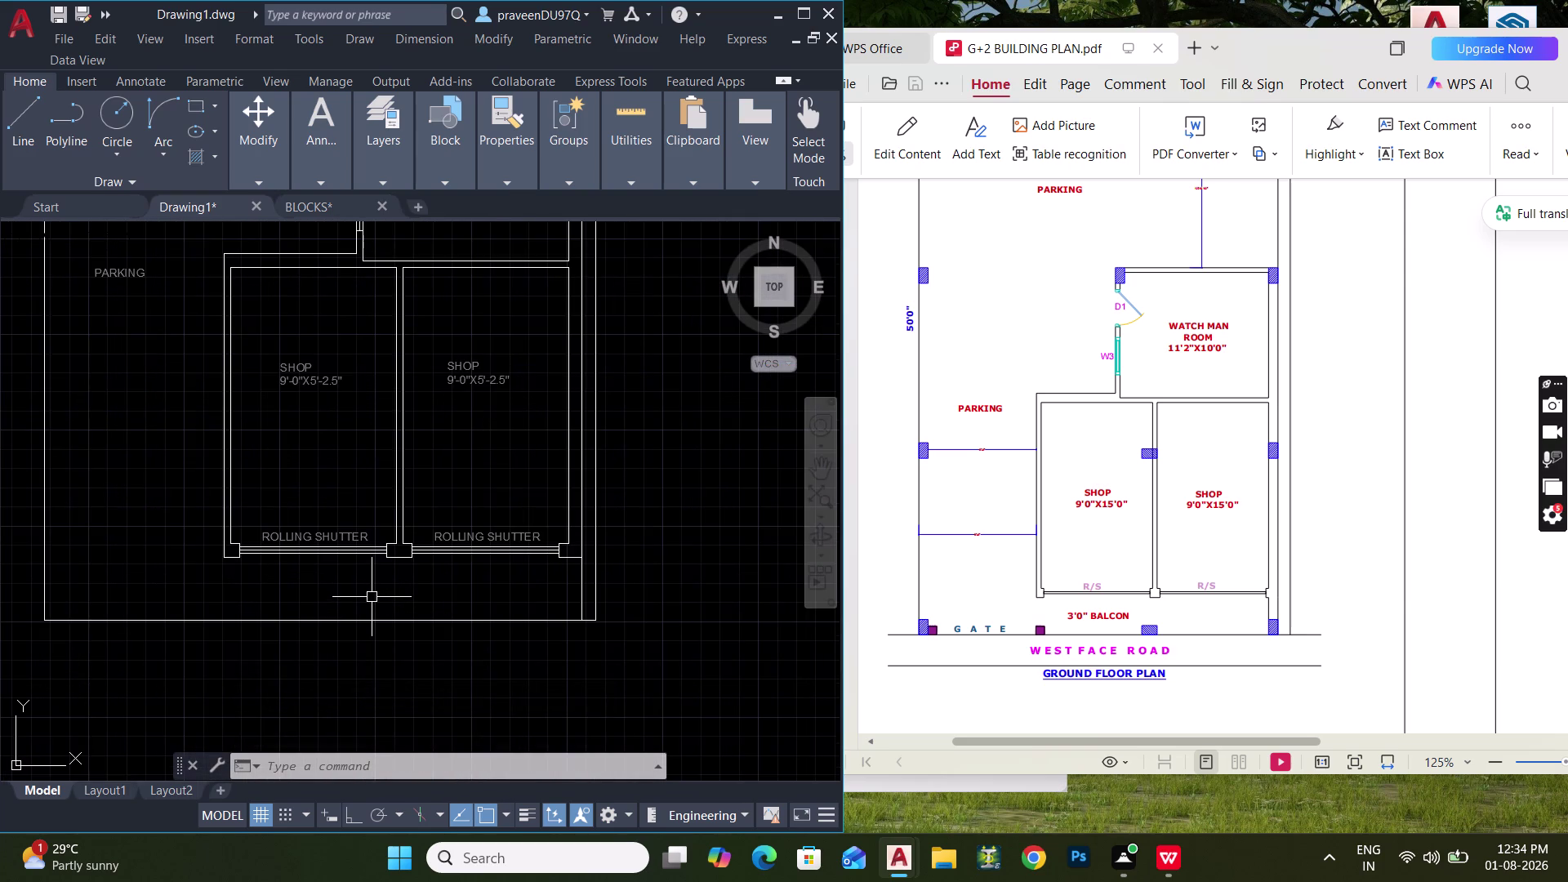
Dimension the 3'-5.5" strip from the shutter wall down to the boundary line.
scroll(up, 3)
text(DLI)
key(space)
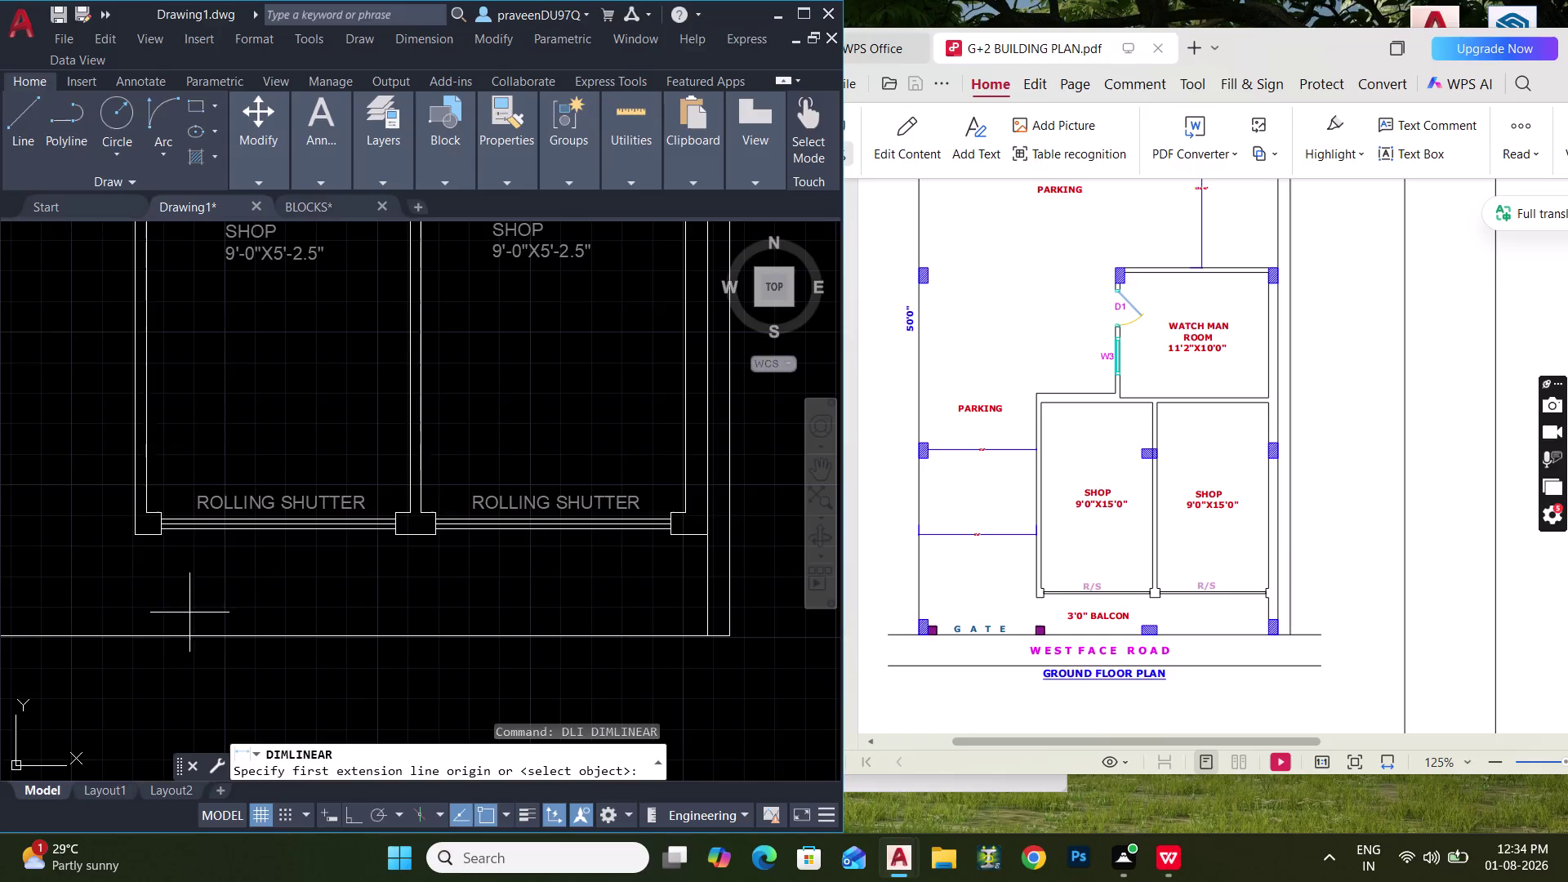
click(149, 536)
click(147, 638)
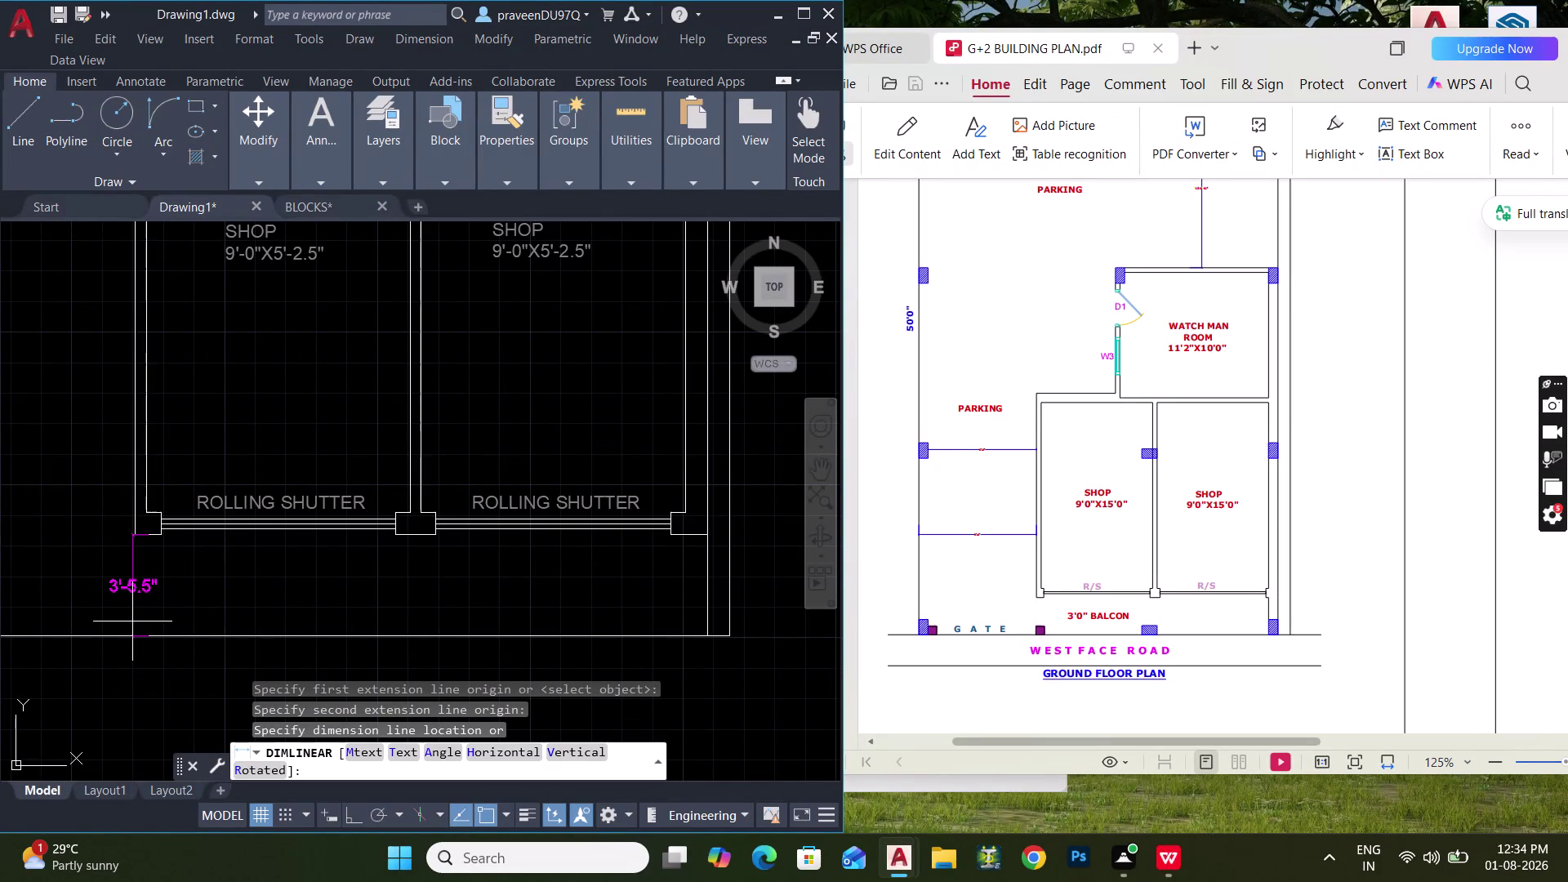
scroll(up, 3)
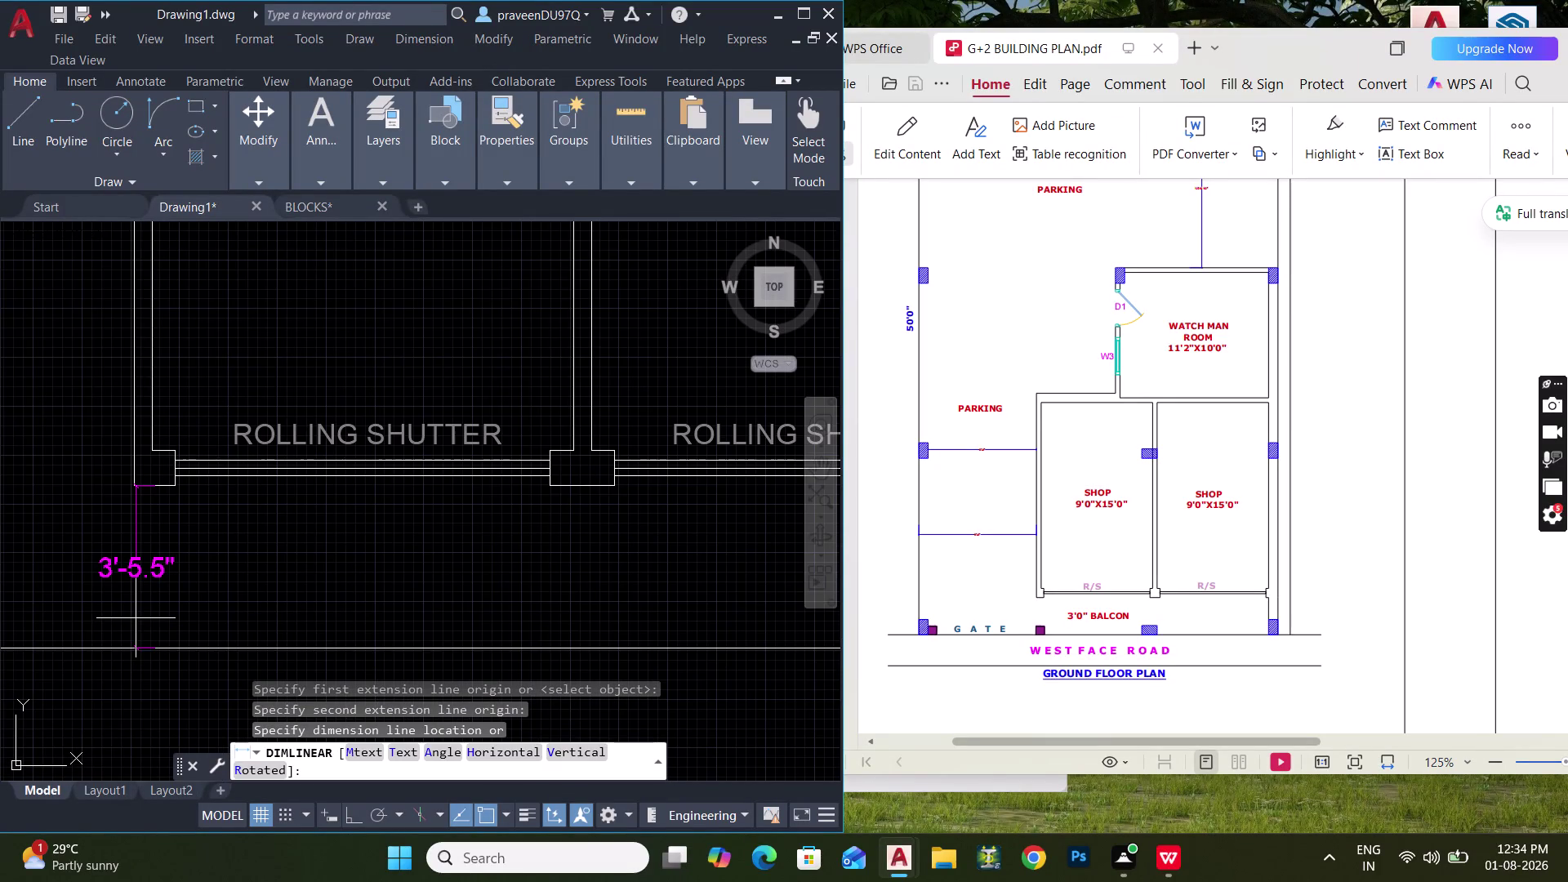
click(135, 619)
key(Escape)
Start copying the ROLLING SHUTTER label from its base point with CO.
click(342, 441)
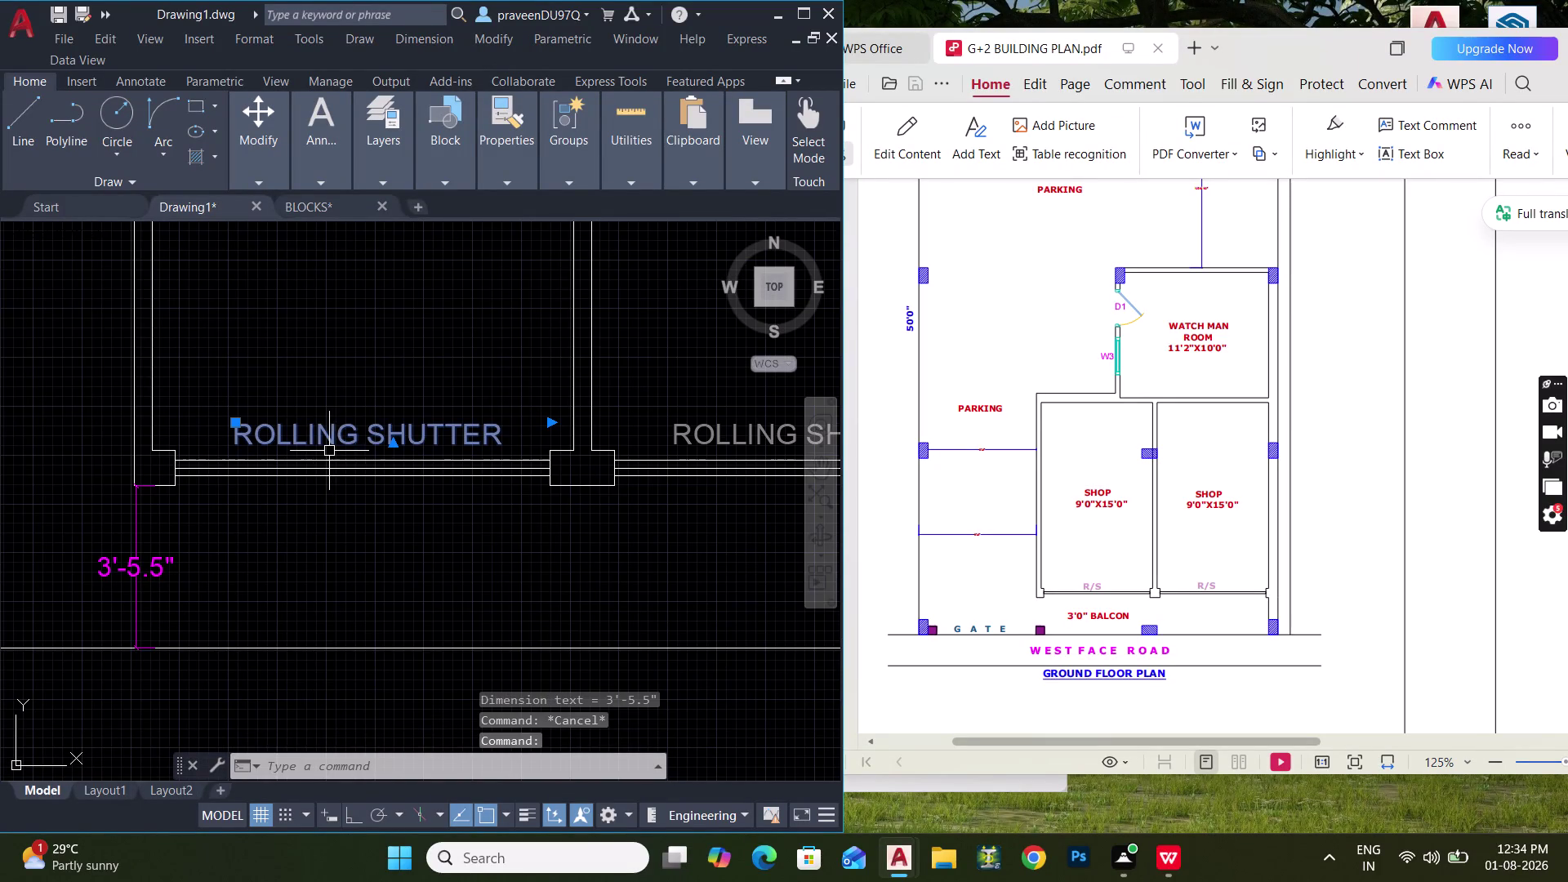
key(c)
text(O)
key(space)
click(333, 414)
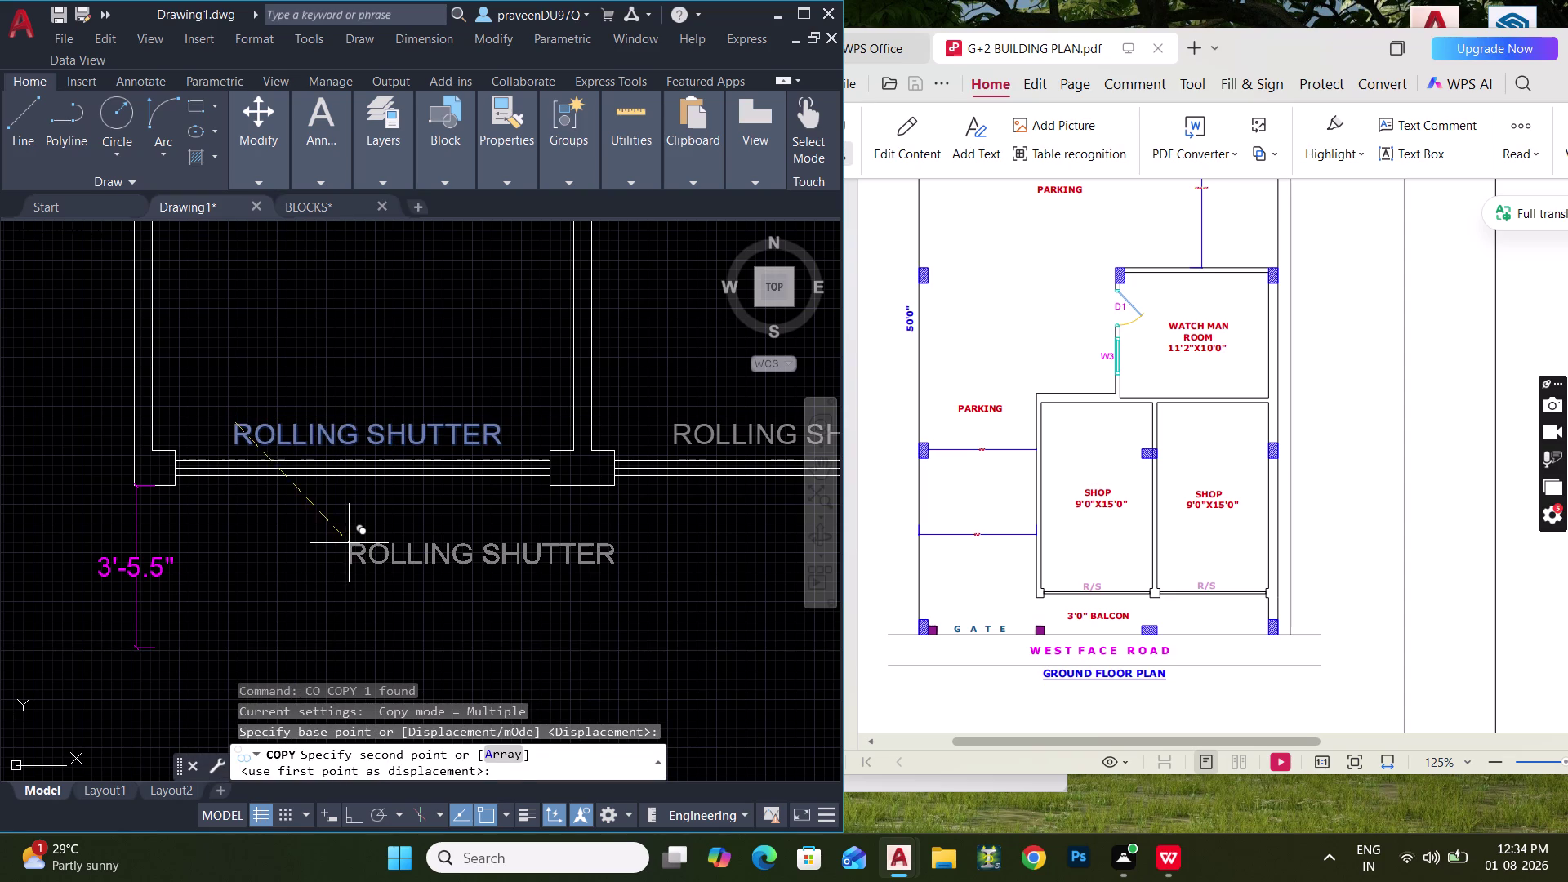
Place the label copy below the shutter wall and retype it as BALCONY.
click(348, 554)
key(Escape)
key(Escape)
triple_click(389, 573)
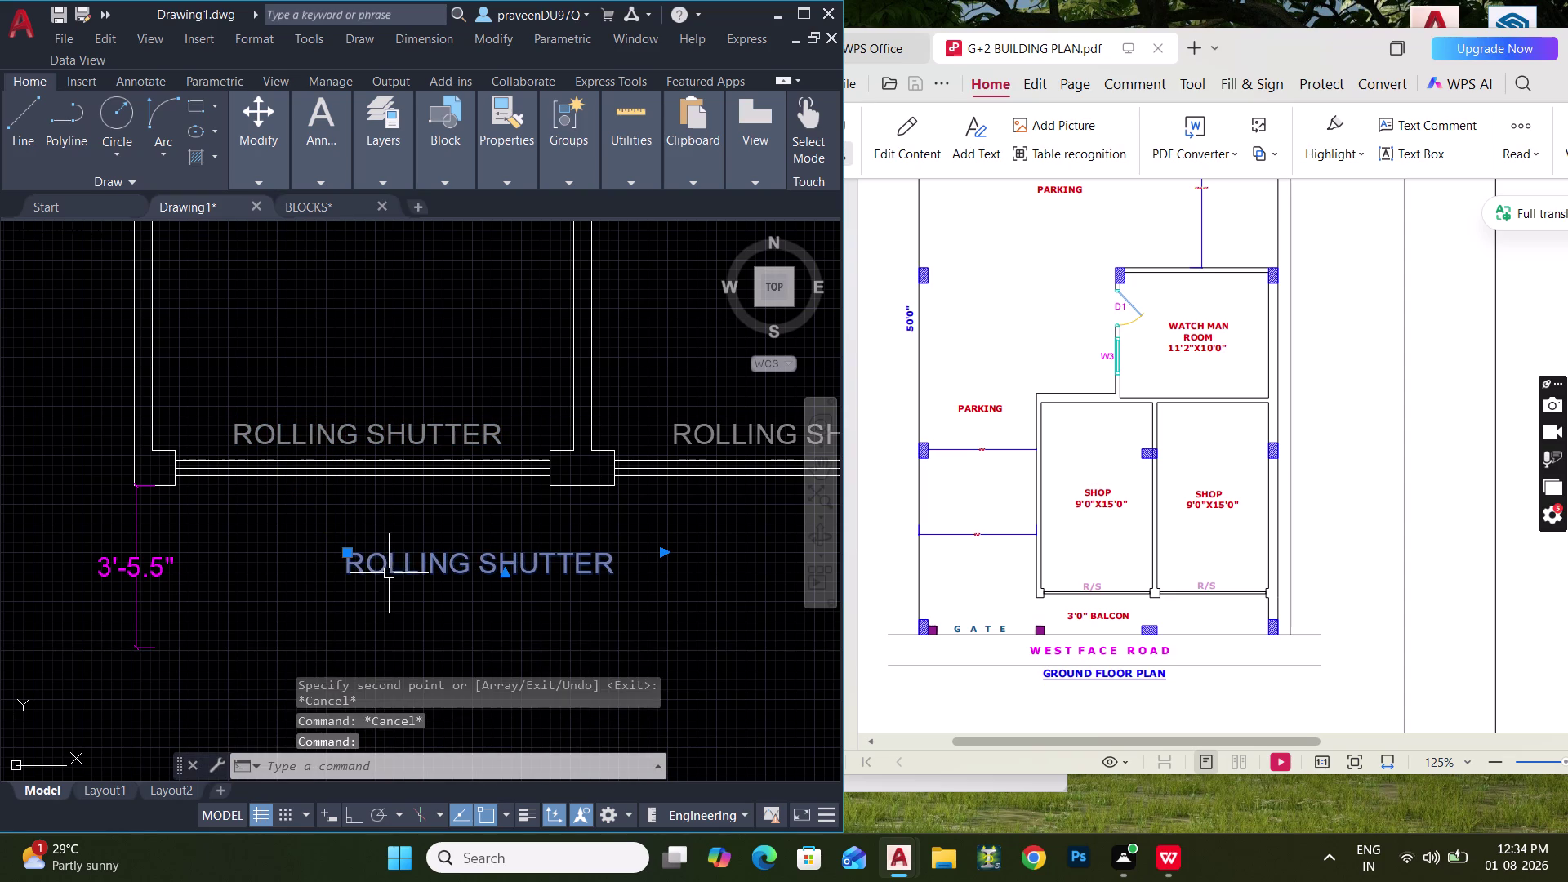
double_click(389, 573)
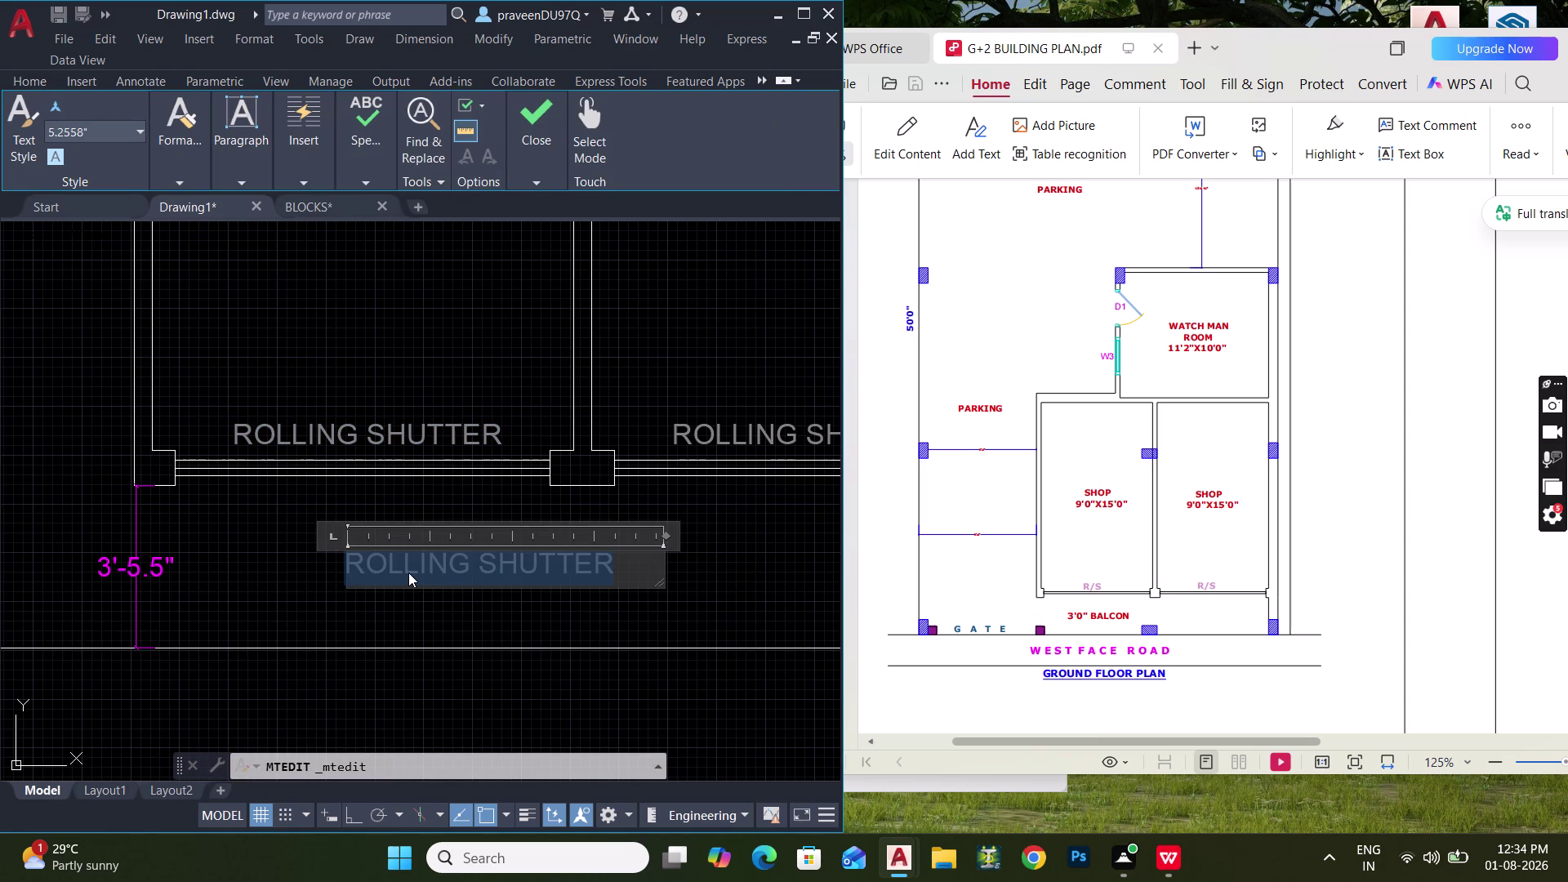
text(BAL)
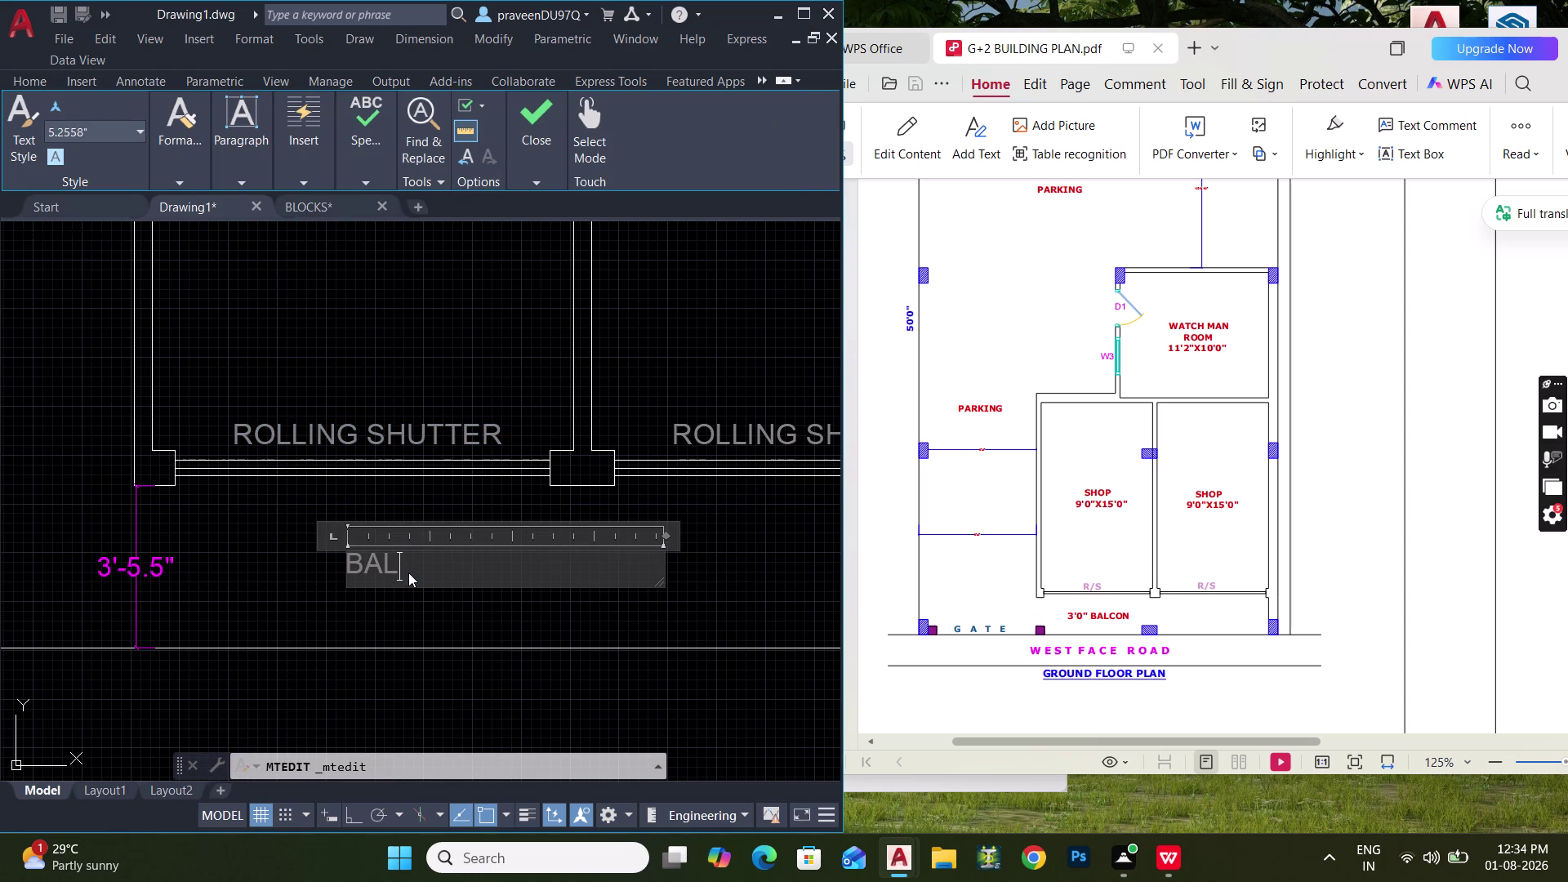
text(CONY)
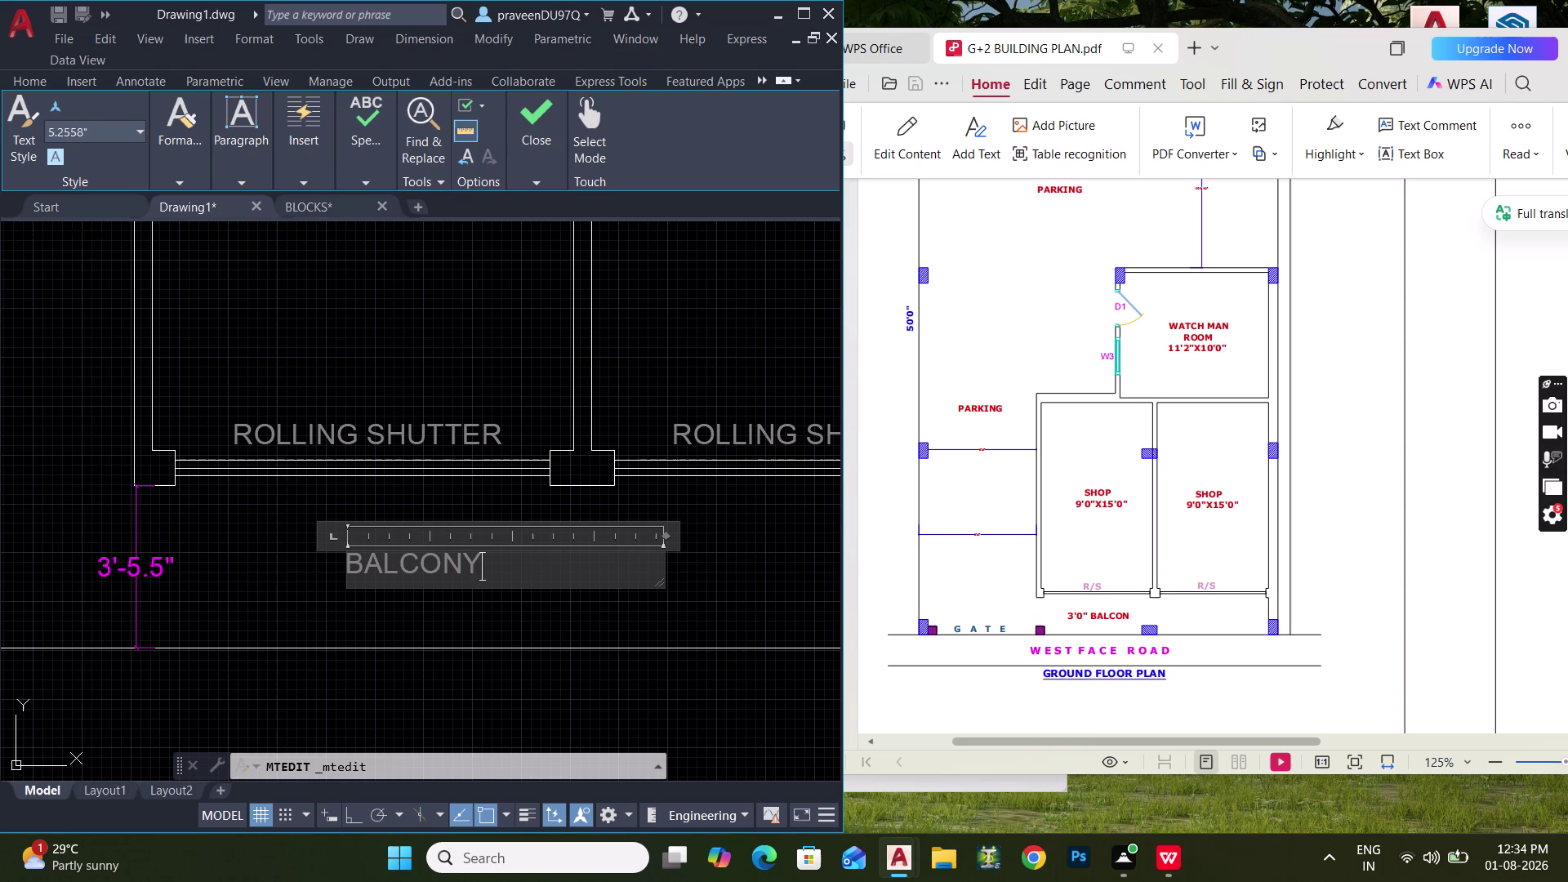
click(336, 603)
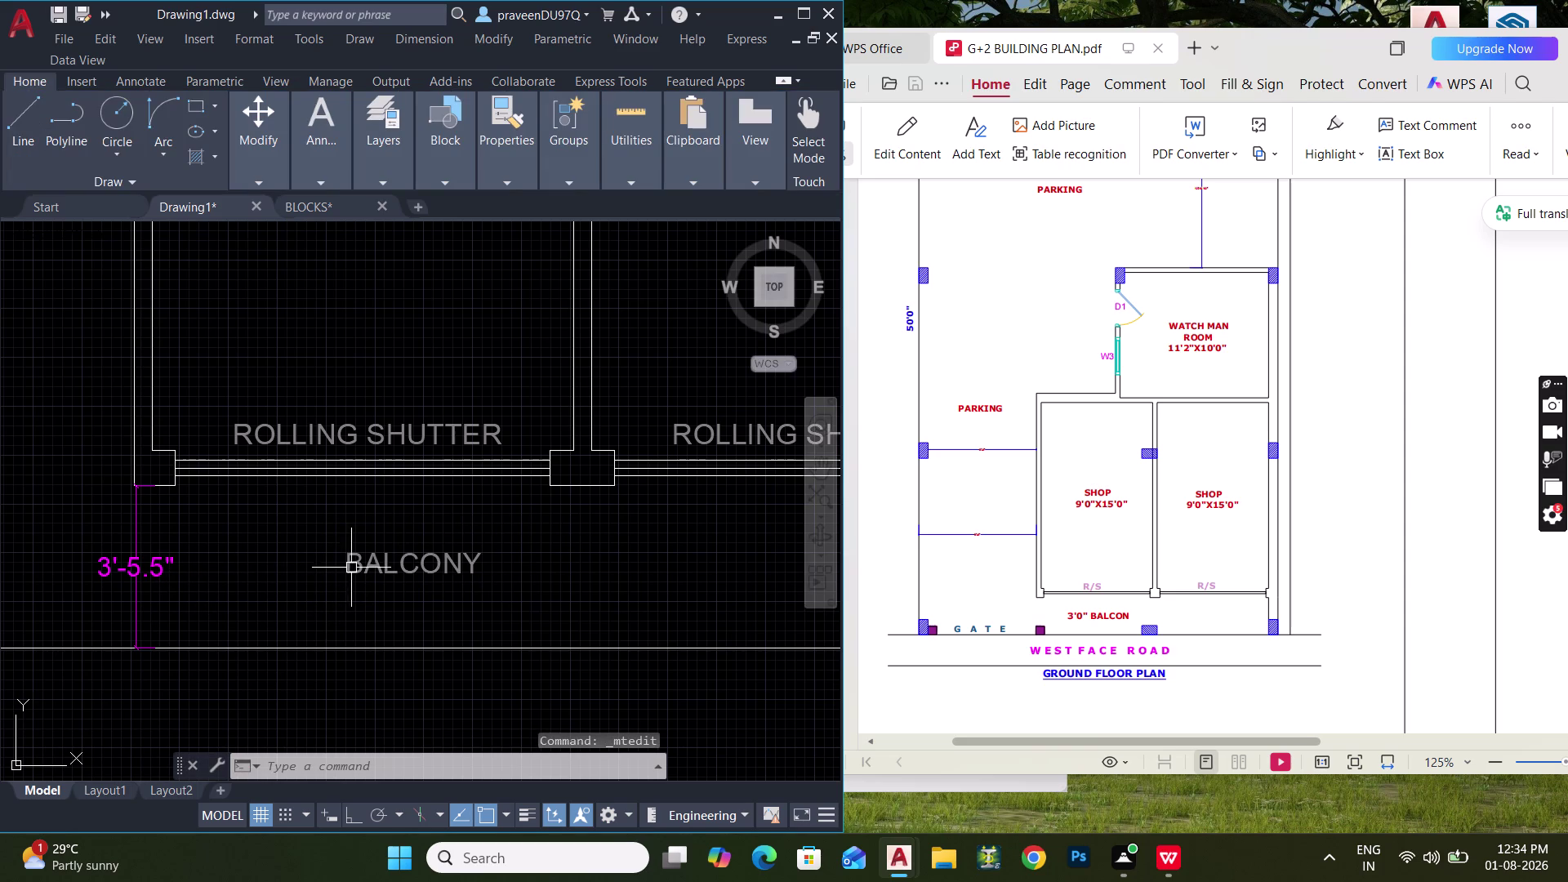
Append 3'5.5" to the BALCONY label.
double_click(354, 568)
click(566, 568)
key(space)
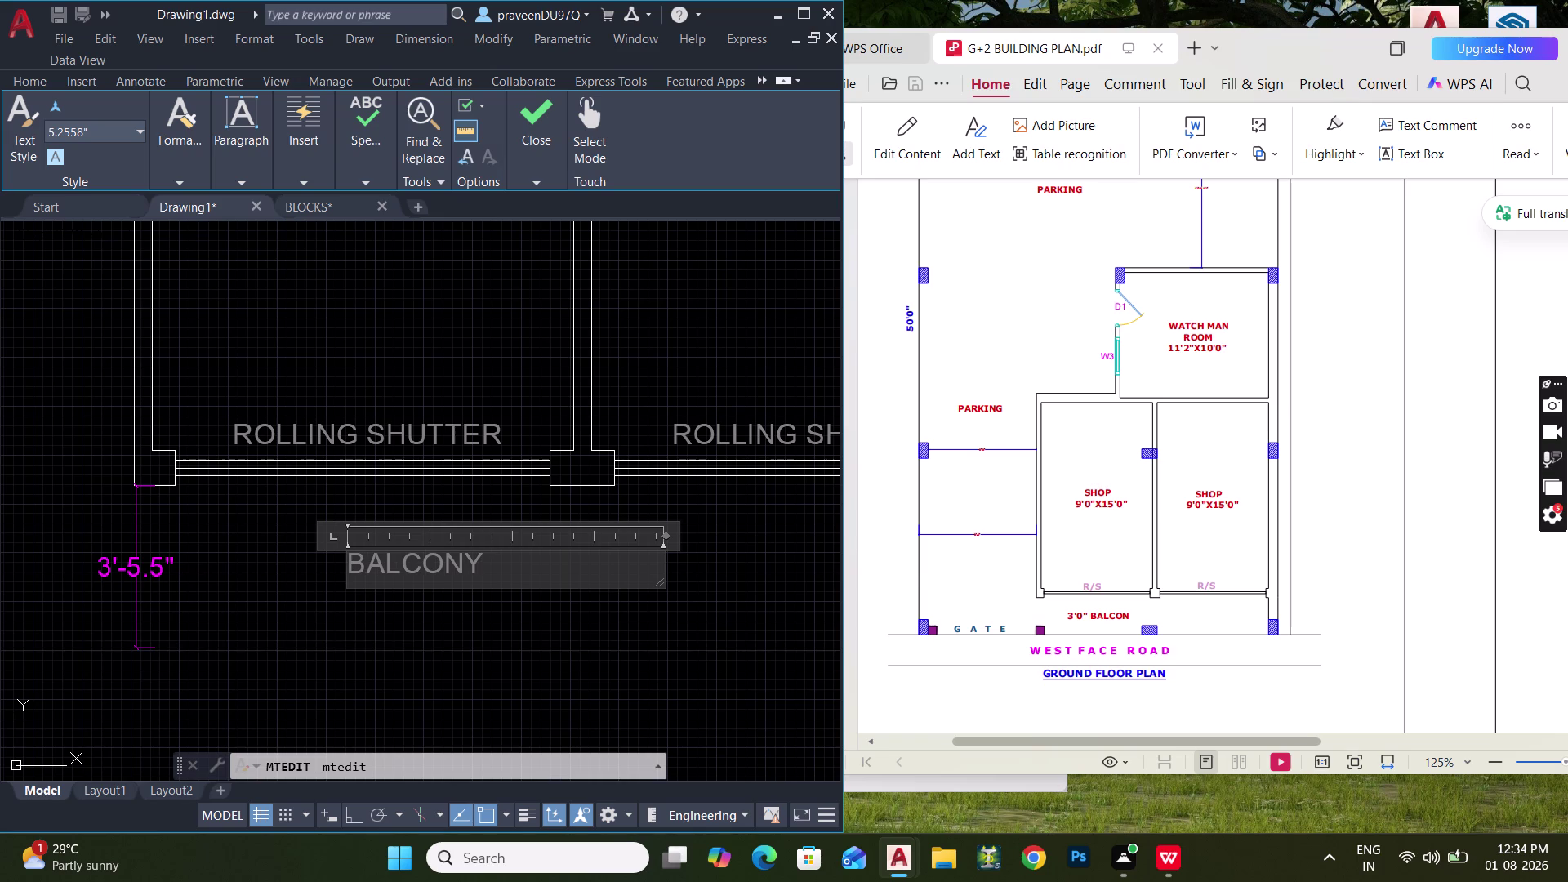
text(3'5)
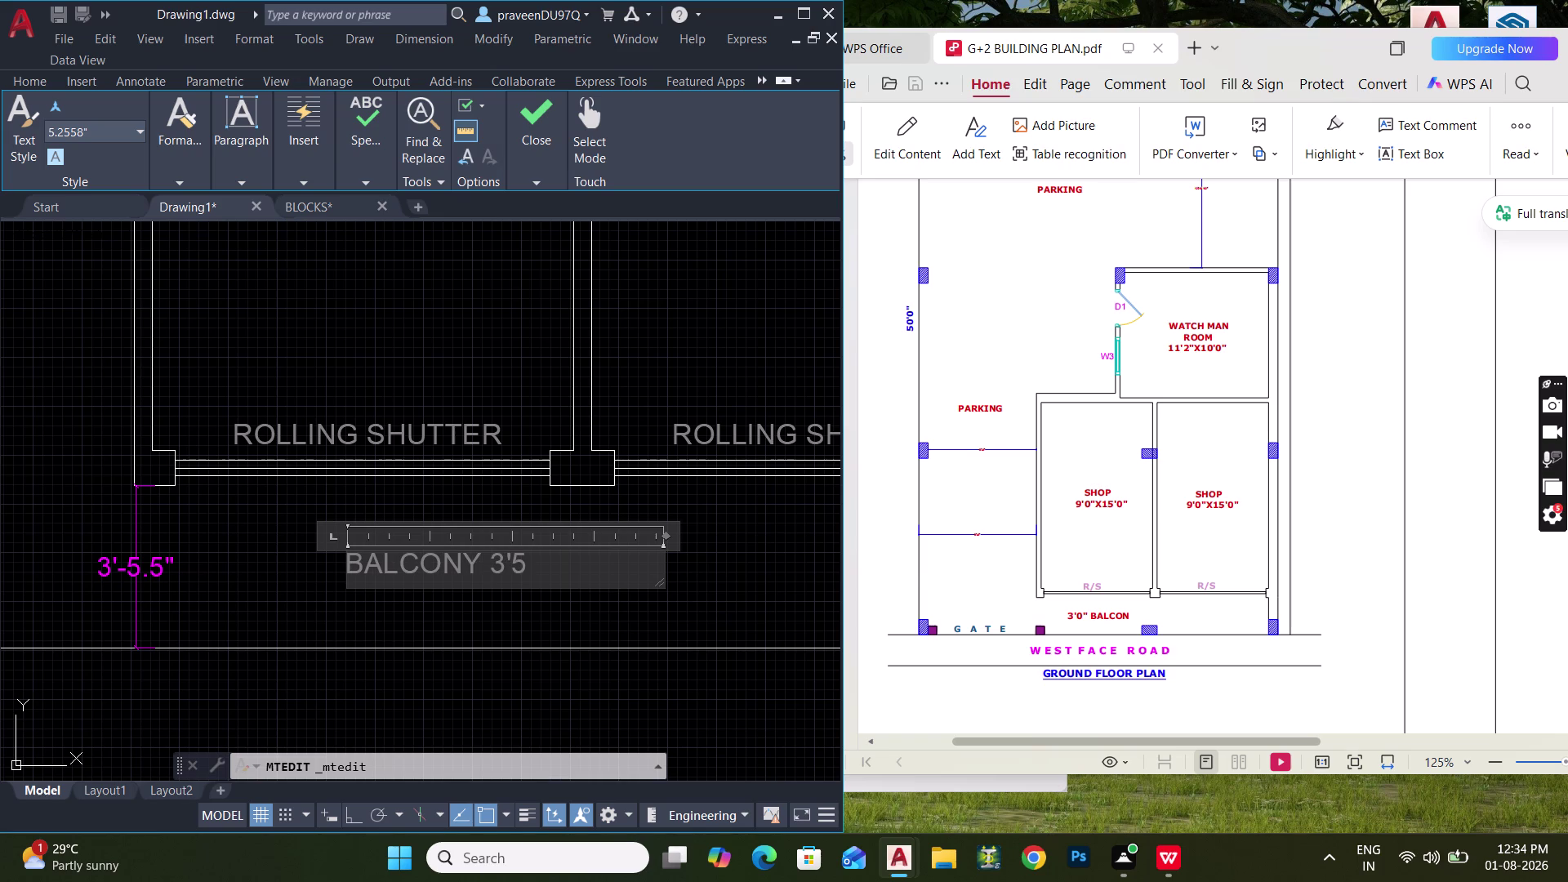
text(.5")
key(Return)
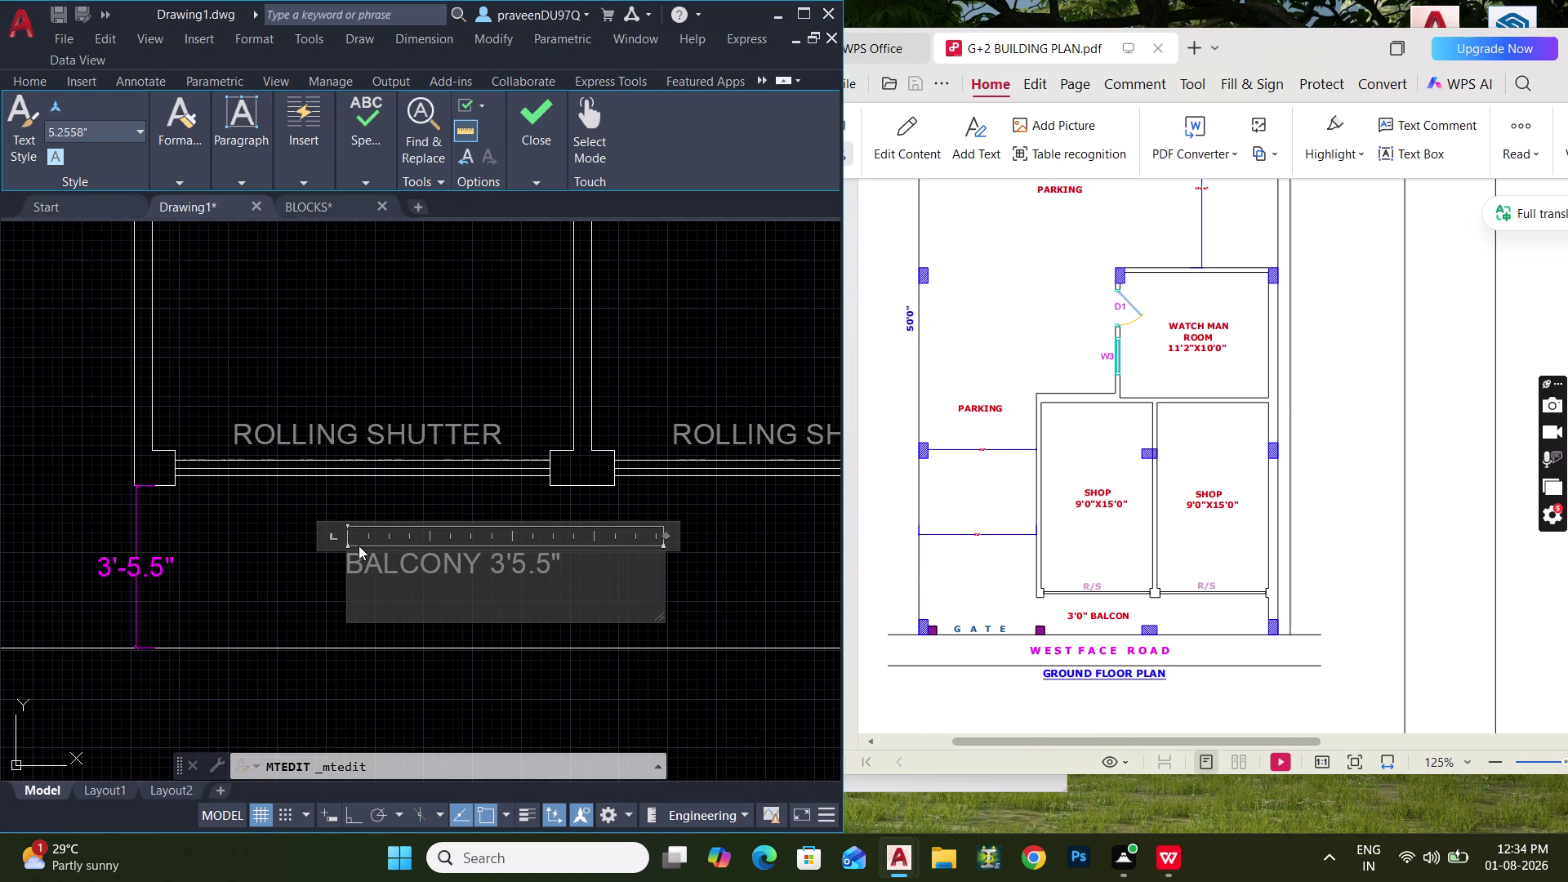
click(262, 579)
Delete the temporary 3'-5.5" dimension.
drag(255, 576, 243, 573)
click(0, 541)
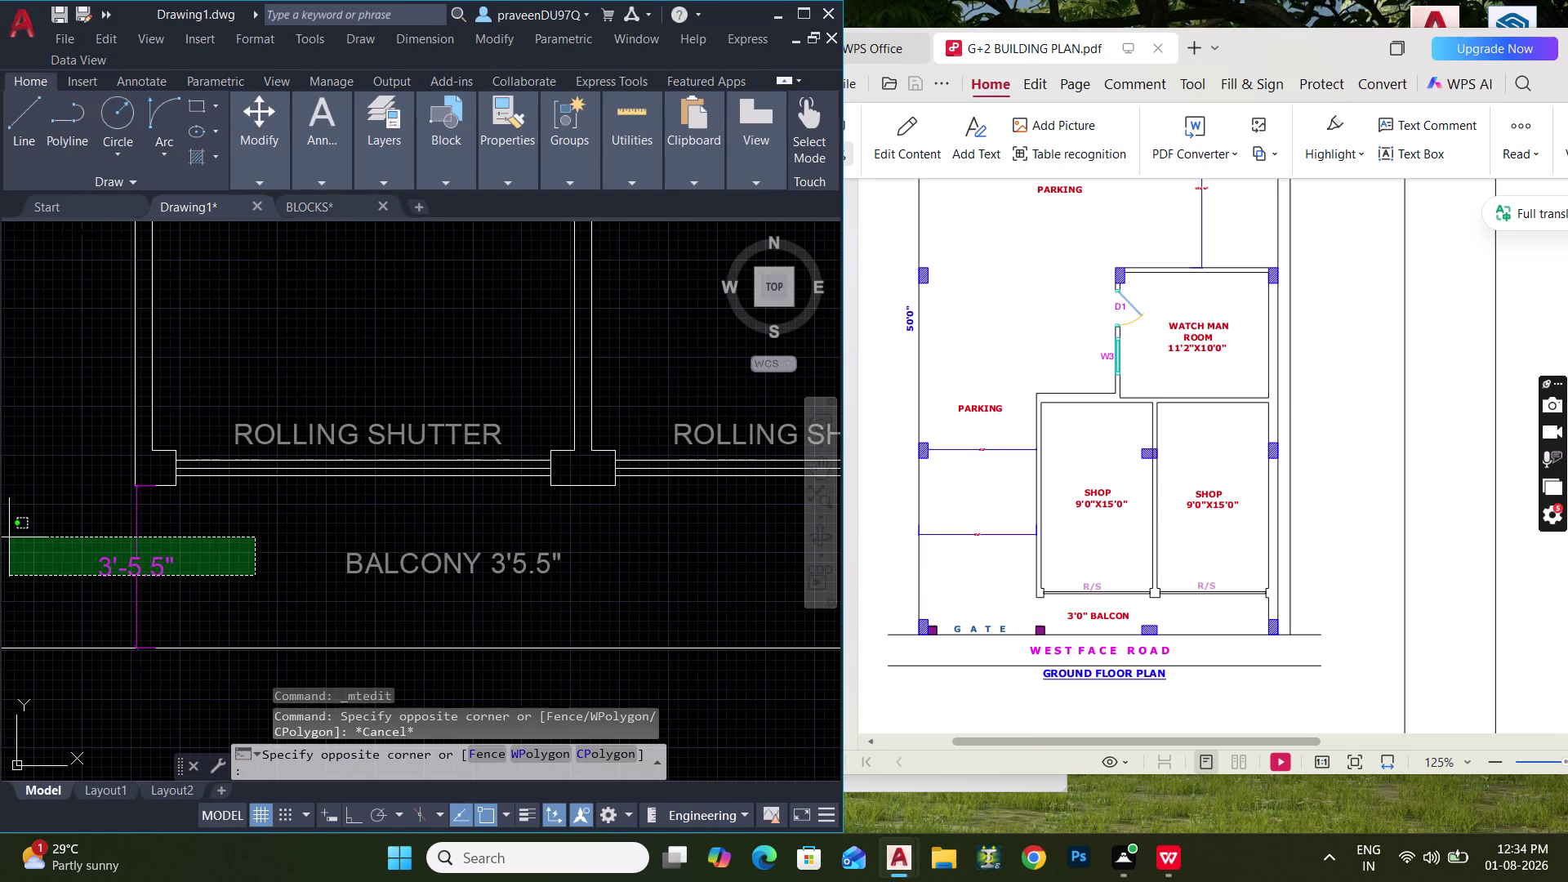
click(9, 538)
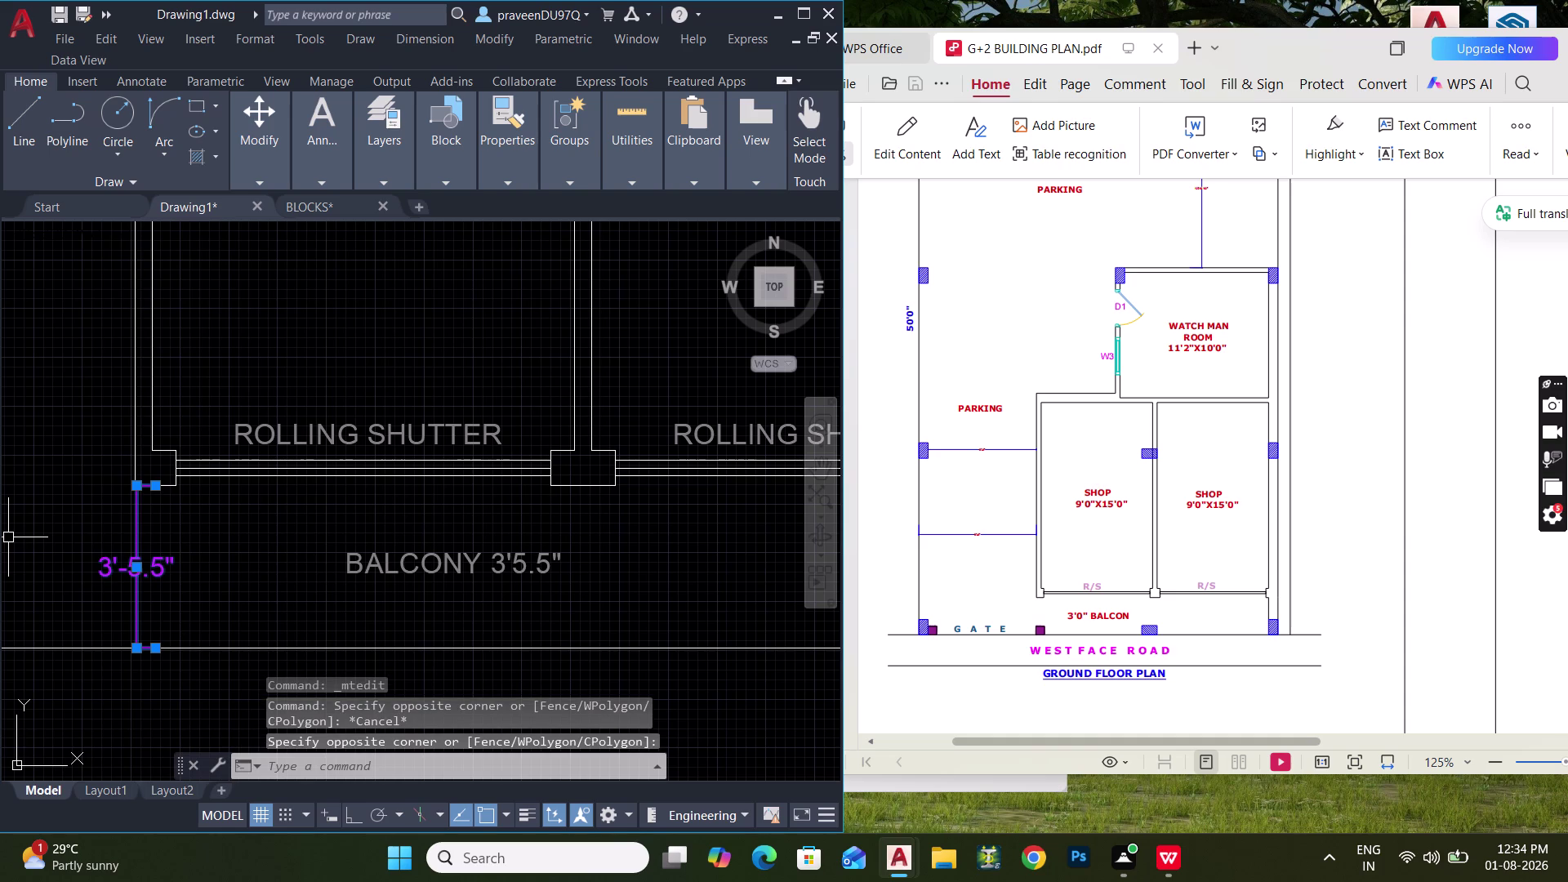
key(Delete)
scroll(down, 3)
middle_drag(323, 508, 359, 733)
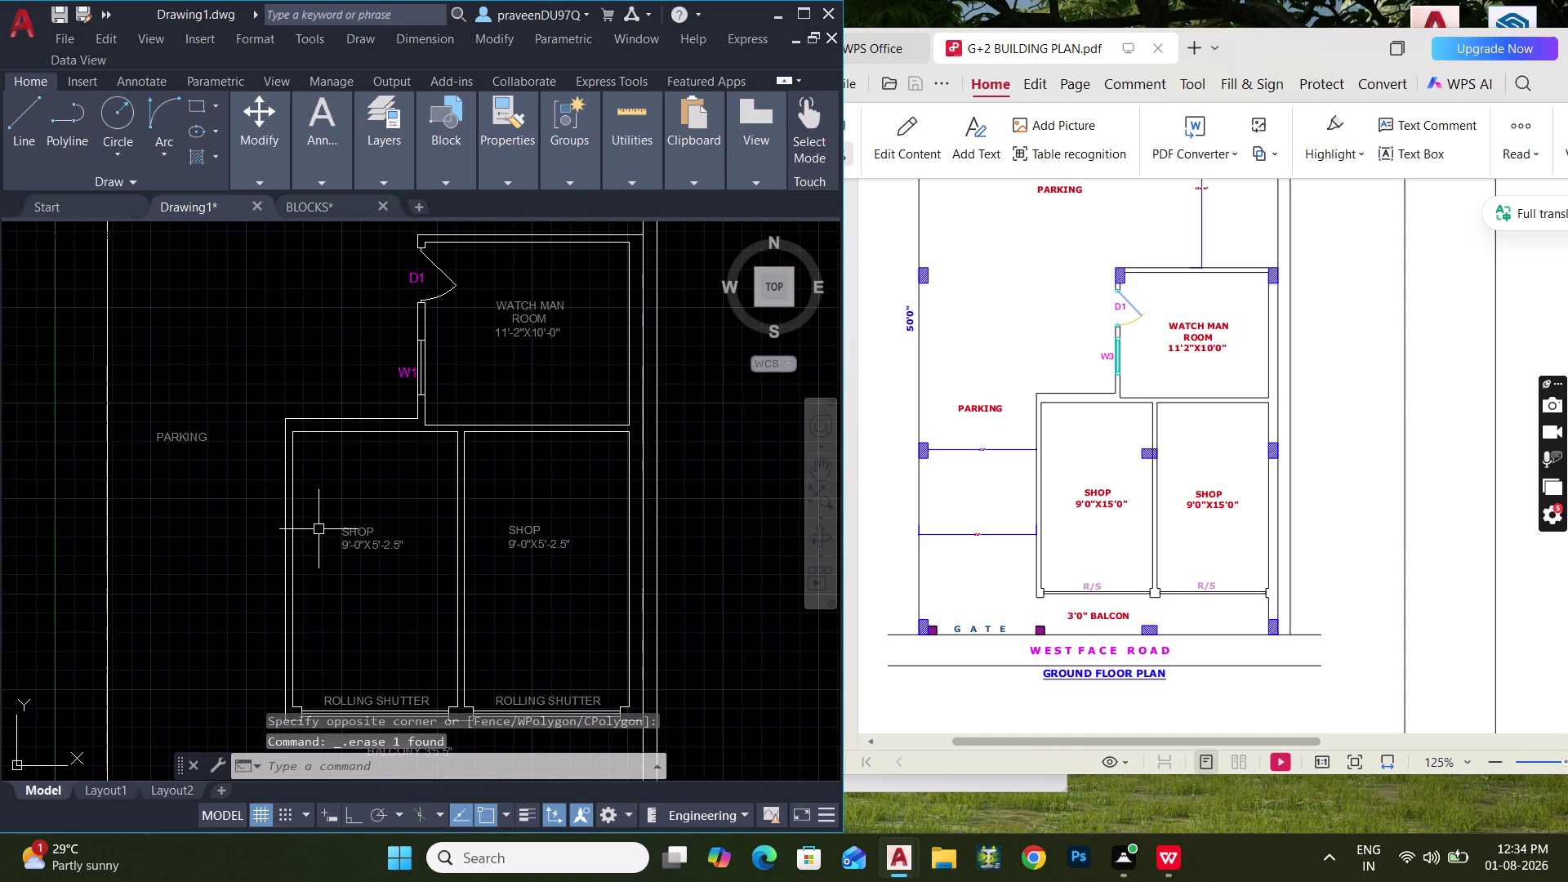
middle_drag(229, 474, 255, 576)
middle_drag(256, 576, 262, 634)
scroll(down, 3)
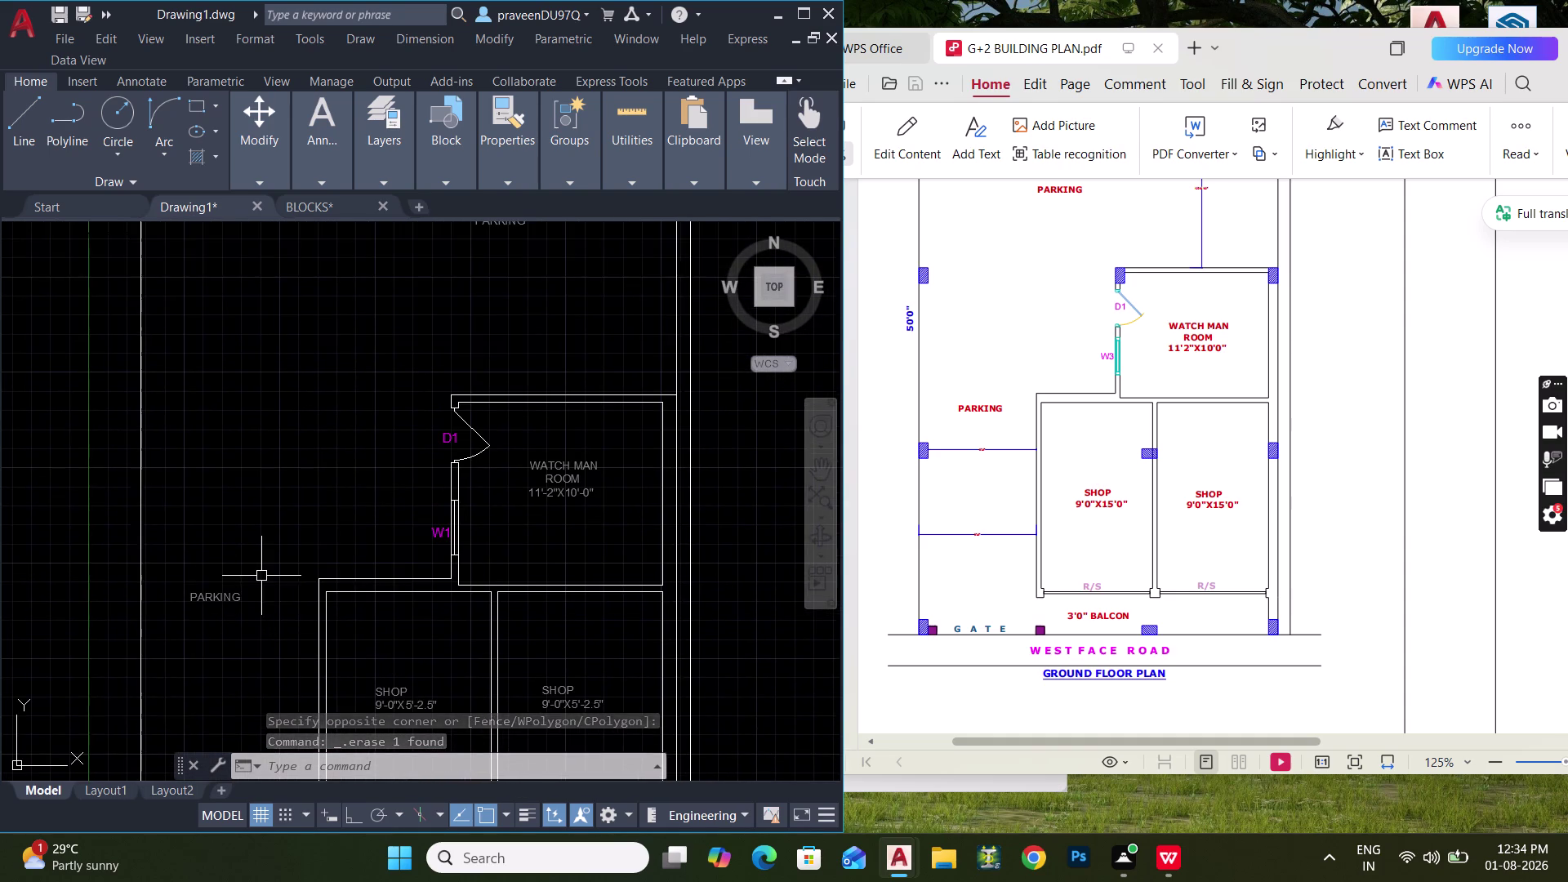
middle_drag(255, 577, 114, 546)
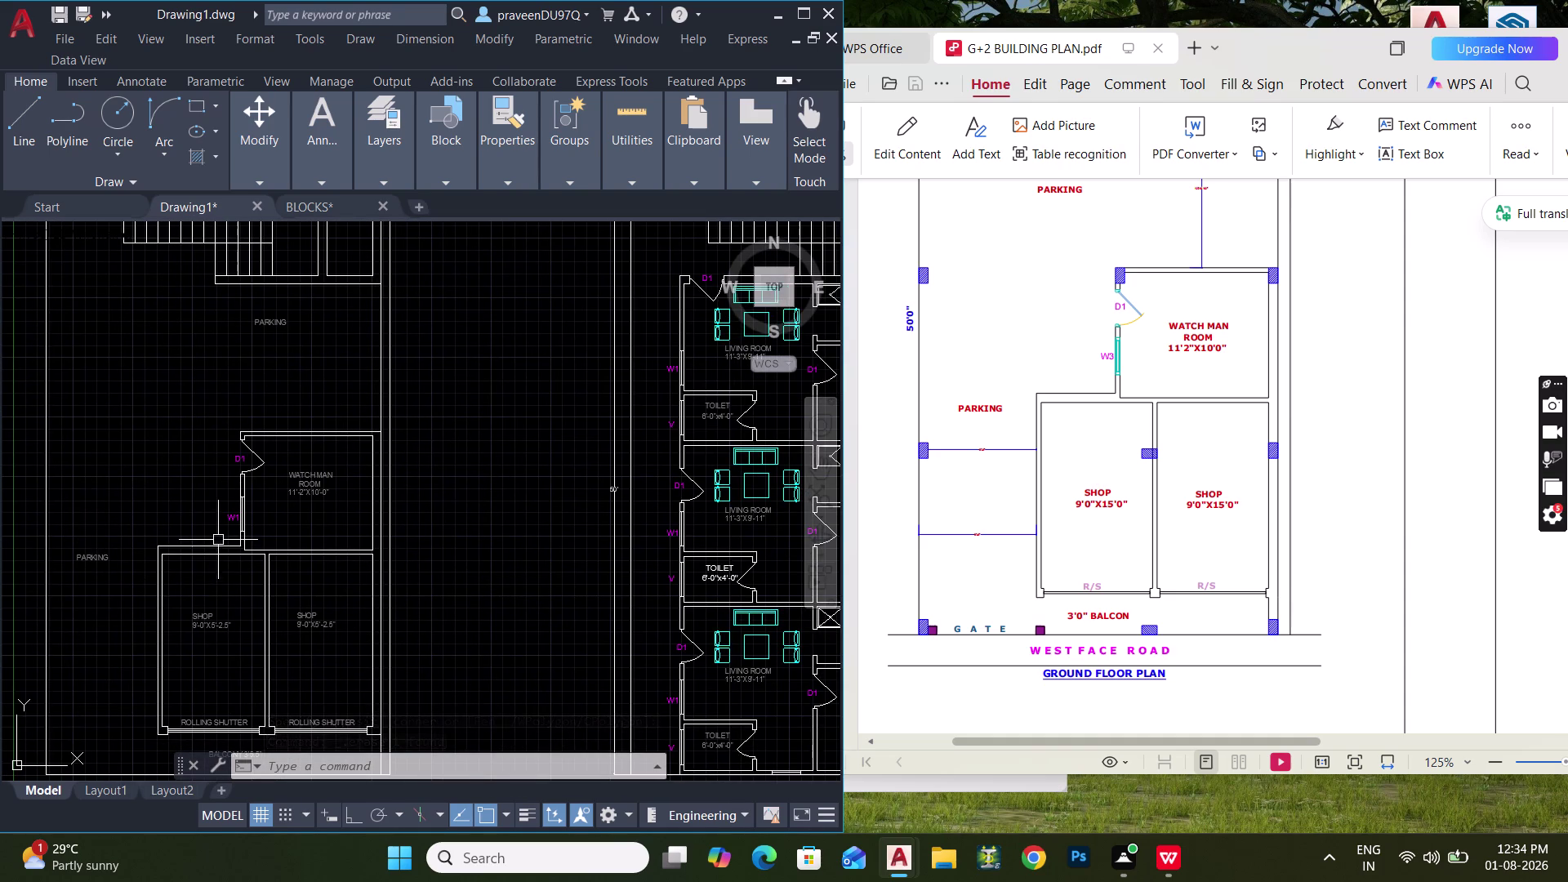
Add a layer named DIM with colour 100 in Layer Properties and set it current.
scroll(down, 3)
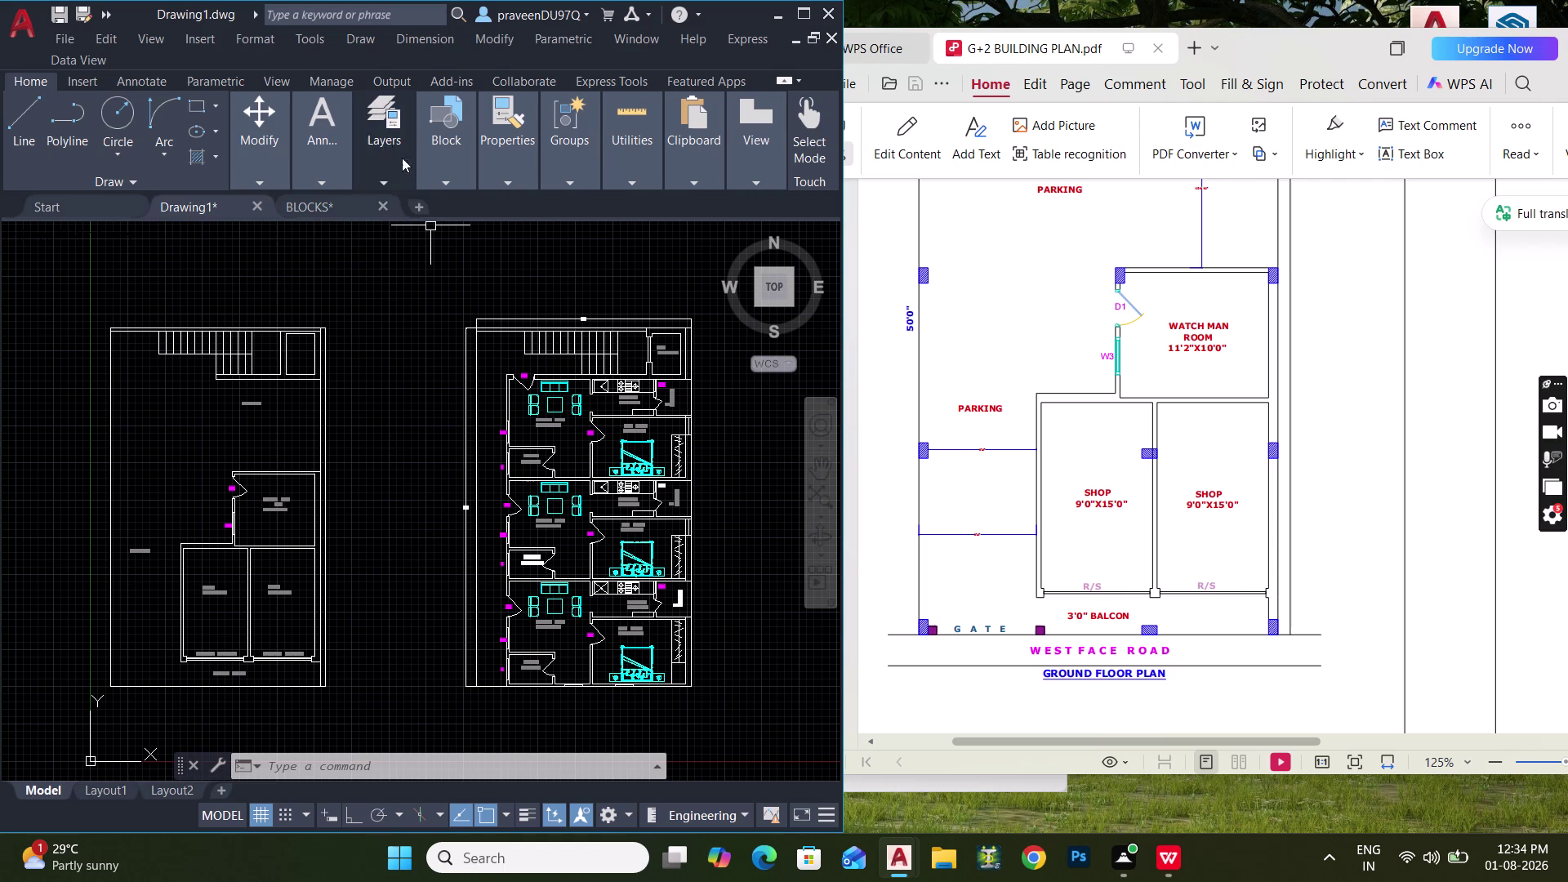
click(377, 133)
click(181, 227)
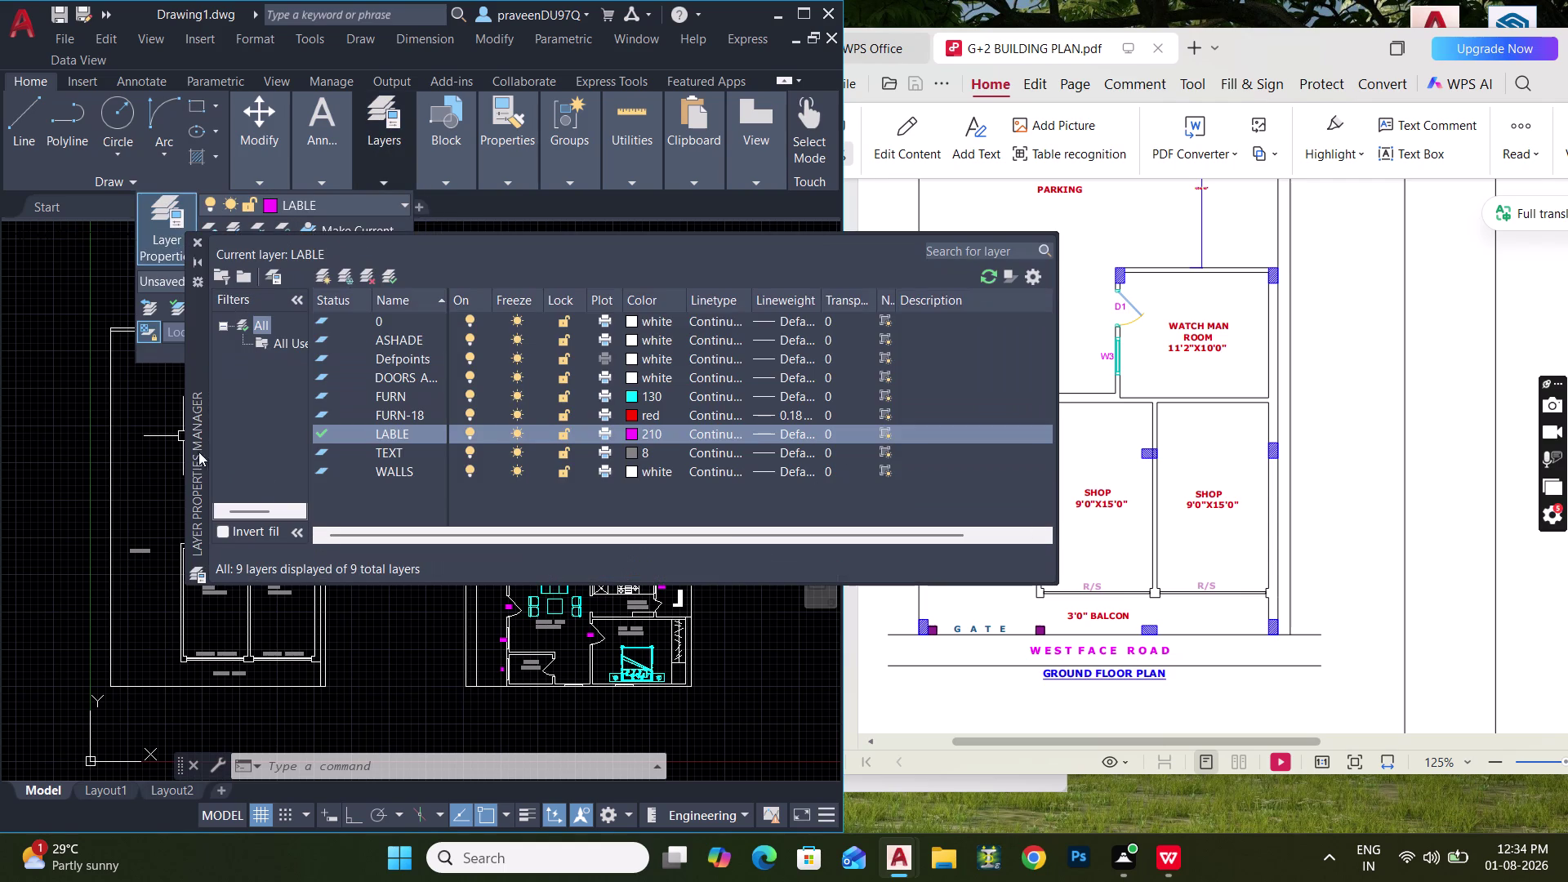
click(424, 499)
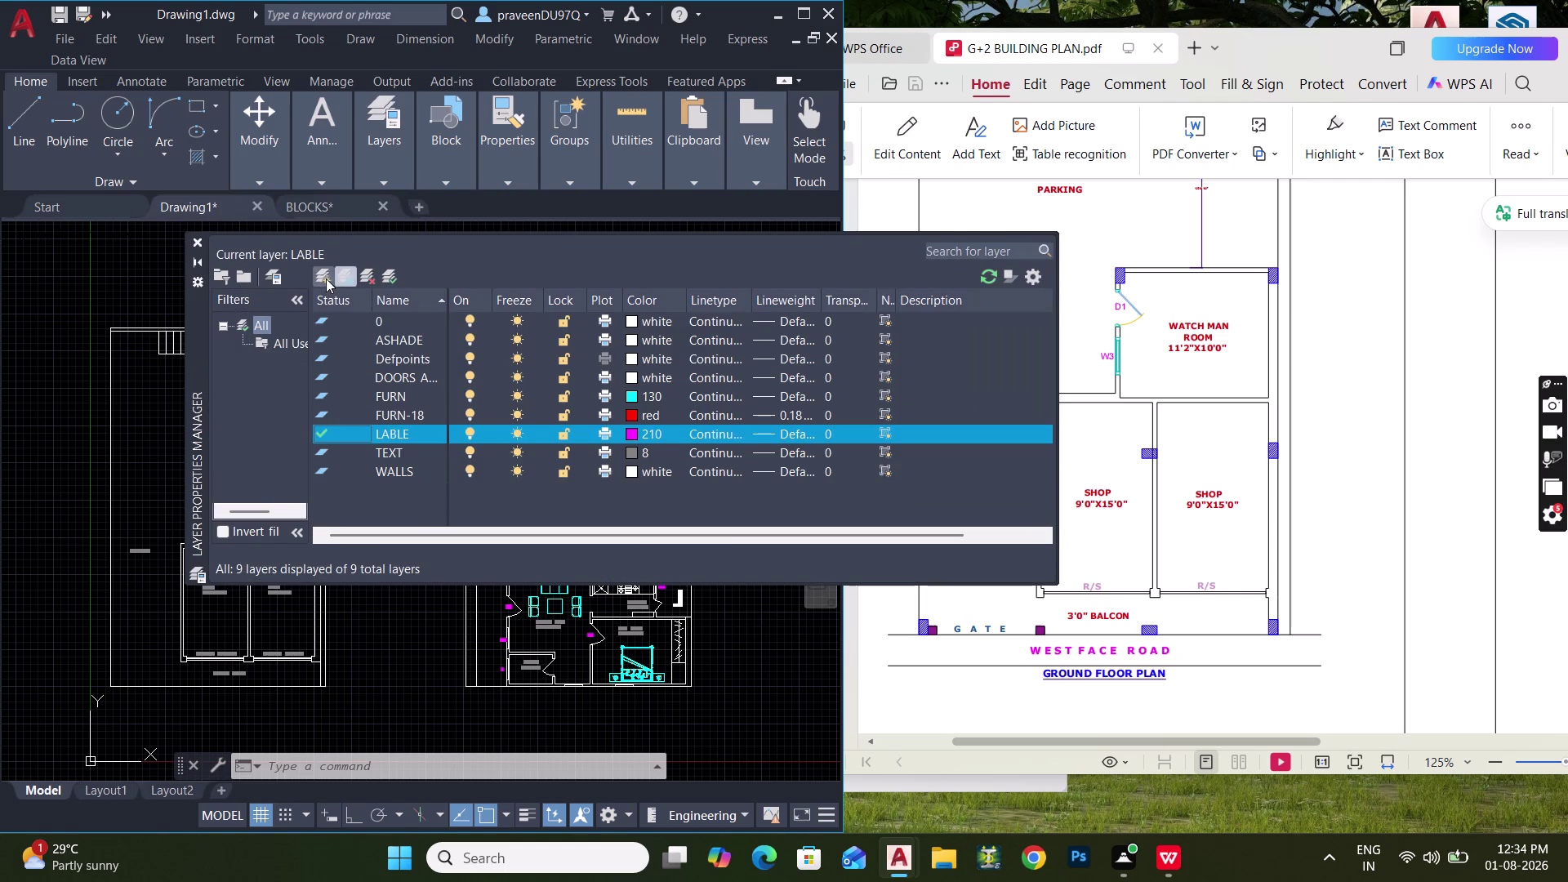
click(326, 278)
text(DI)
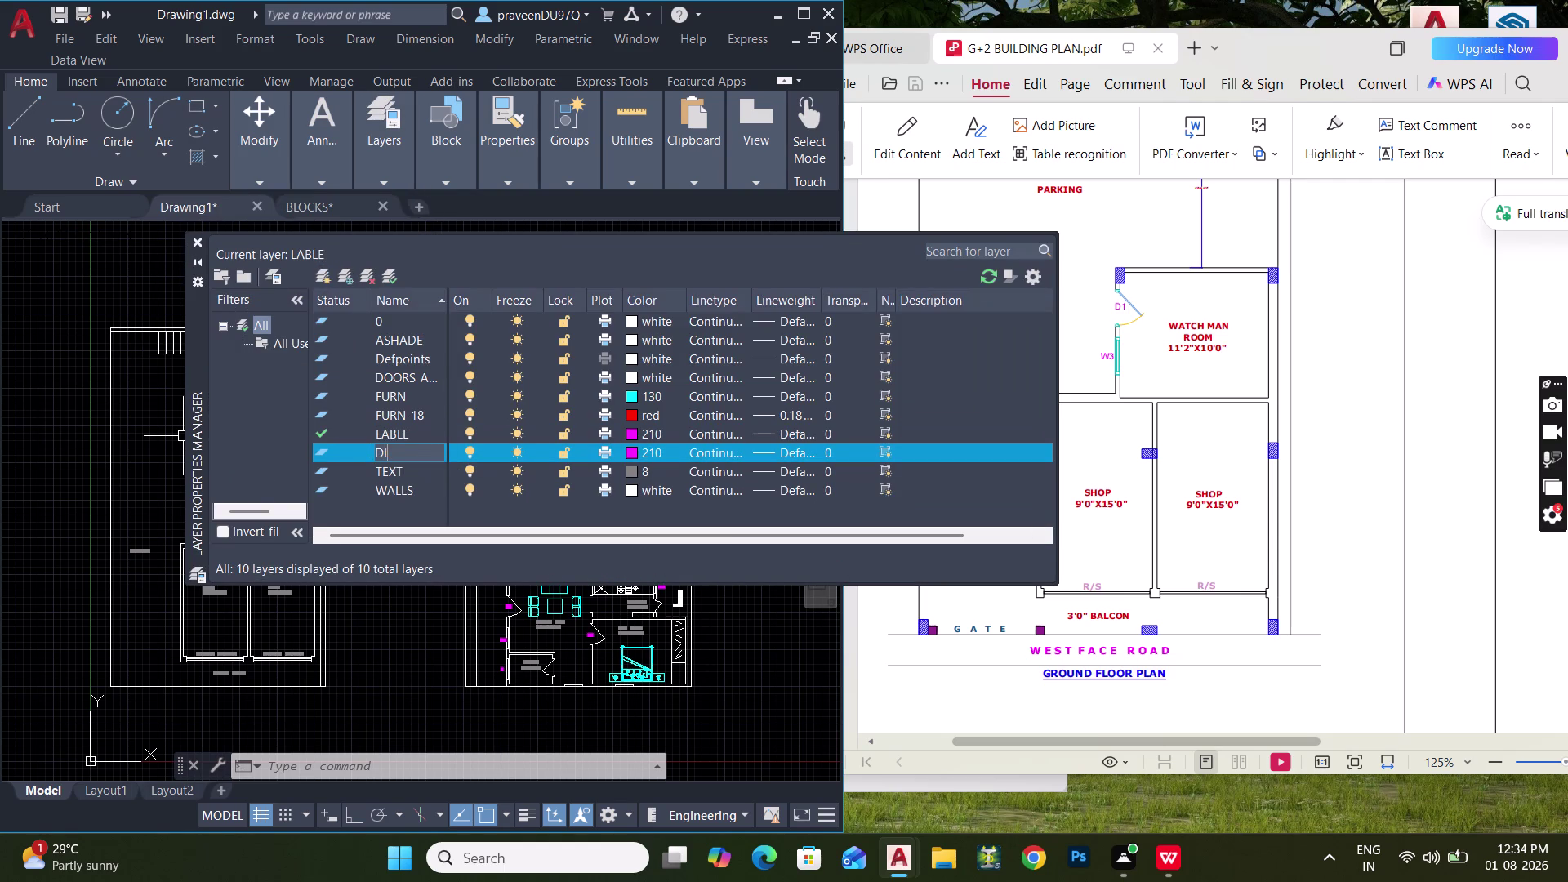
text(M)
click(632, 452)
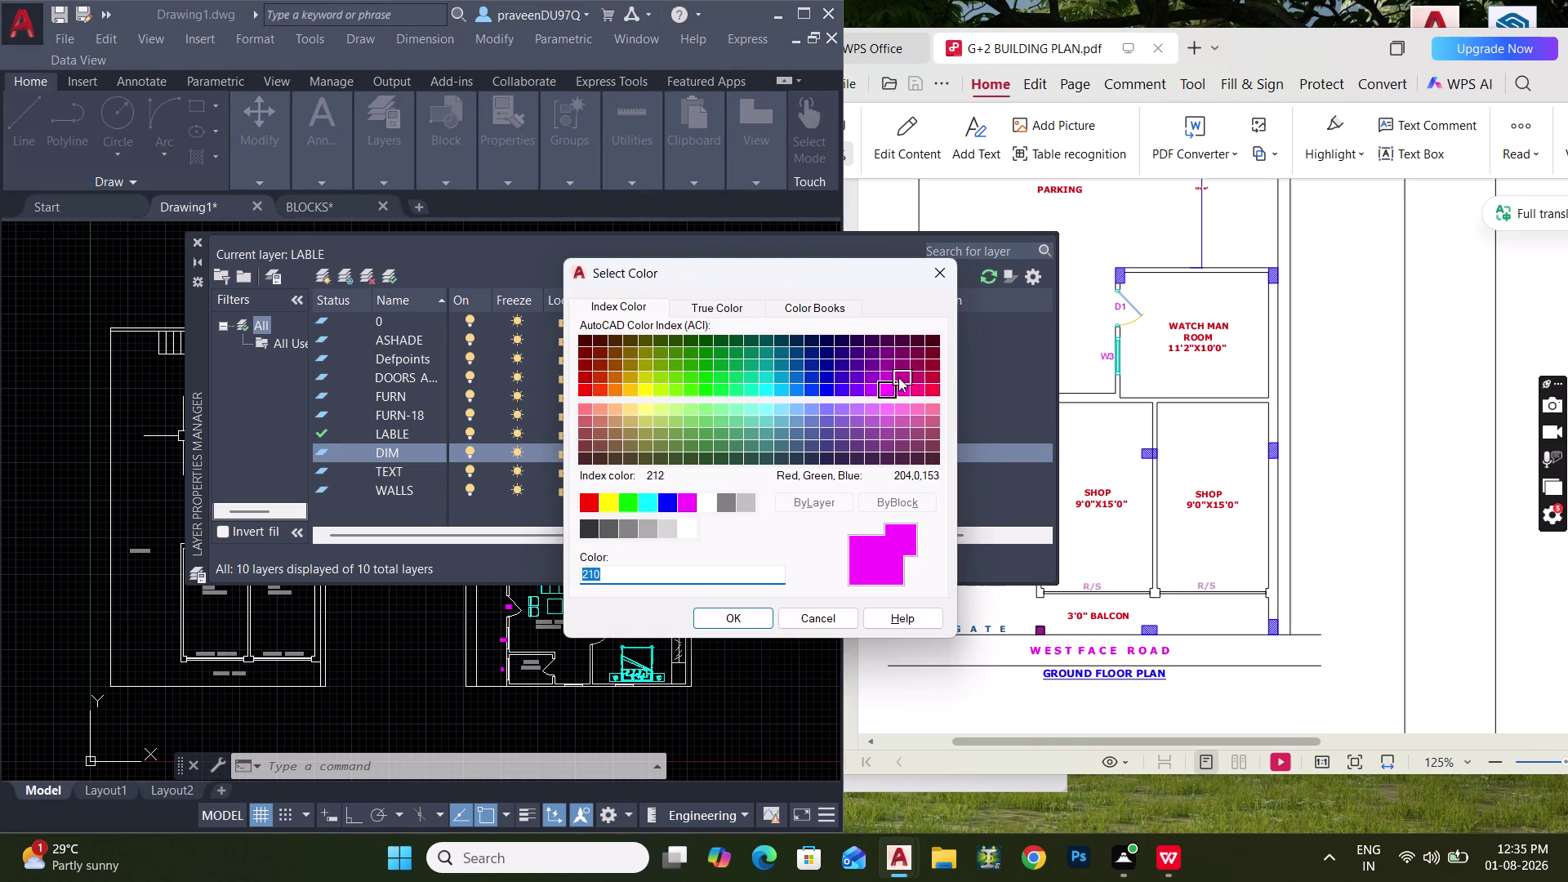
click(722, 391)
click(740, 616)
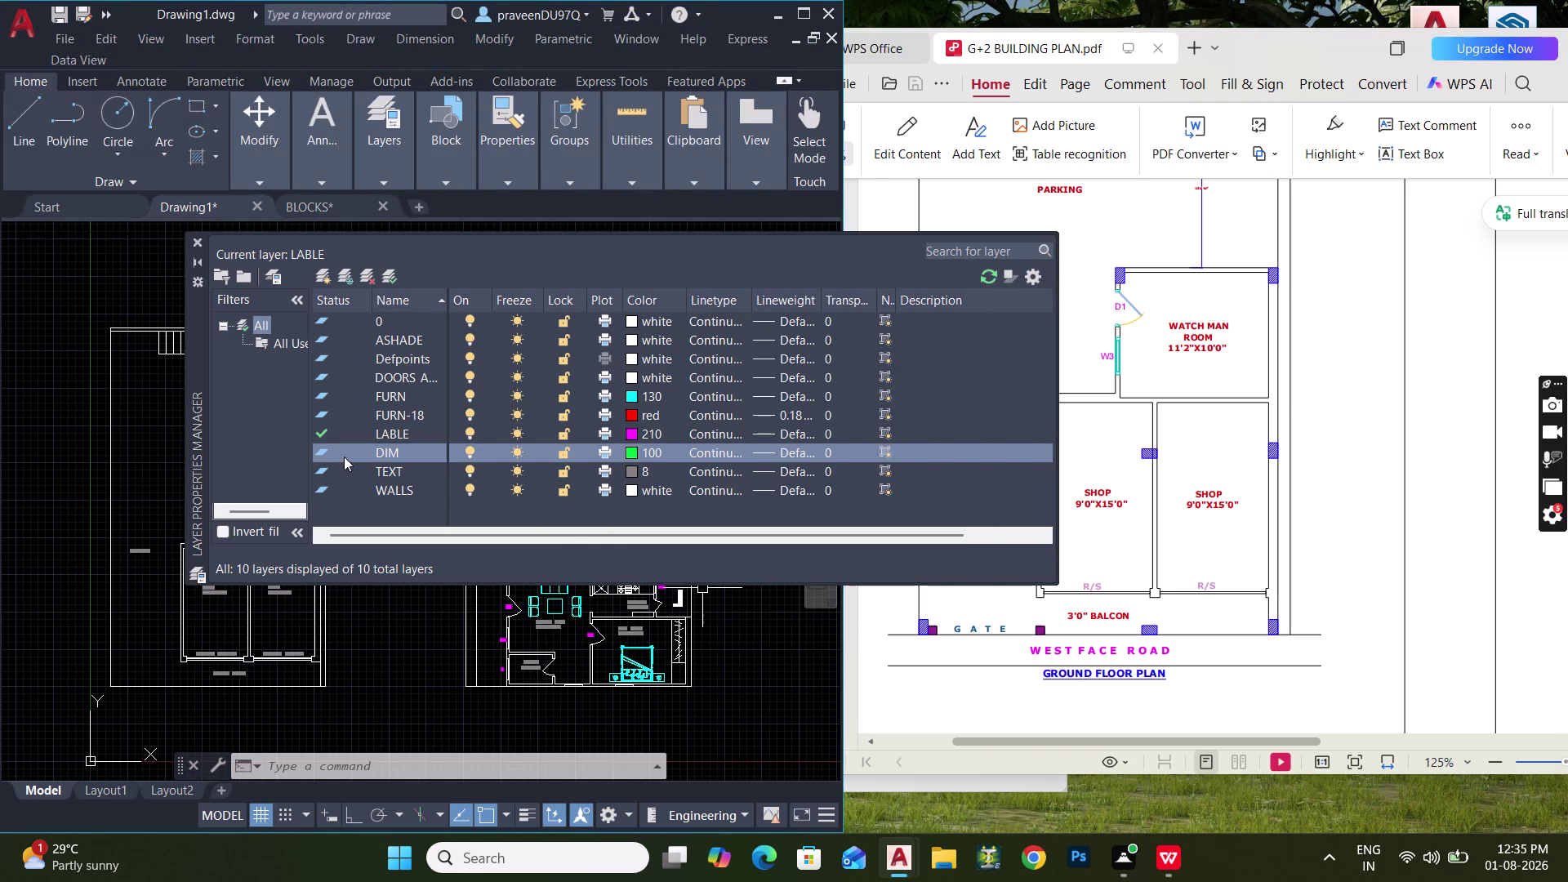
double_click(344, 457)
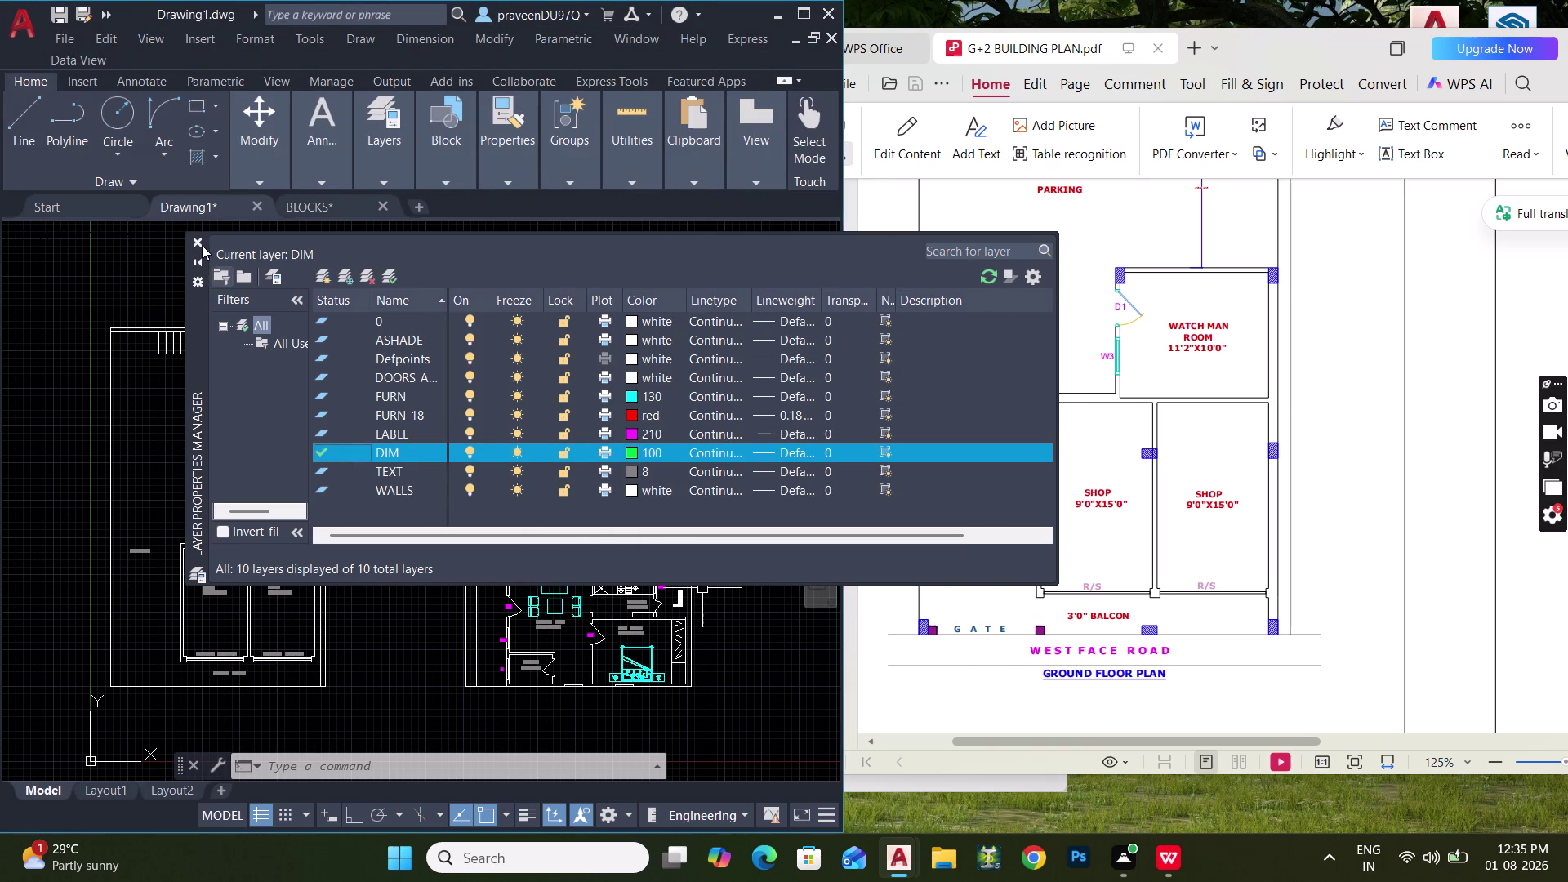
click(201, 242)
middle_drag(204, 536, 324, 486)
Dimension the 9'-9" horizontal span from the left boundary to the shop wall.
scroll(up, 3)
middle_drag(246, 544, 247, 555)
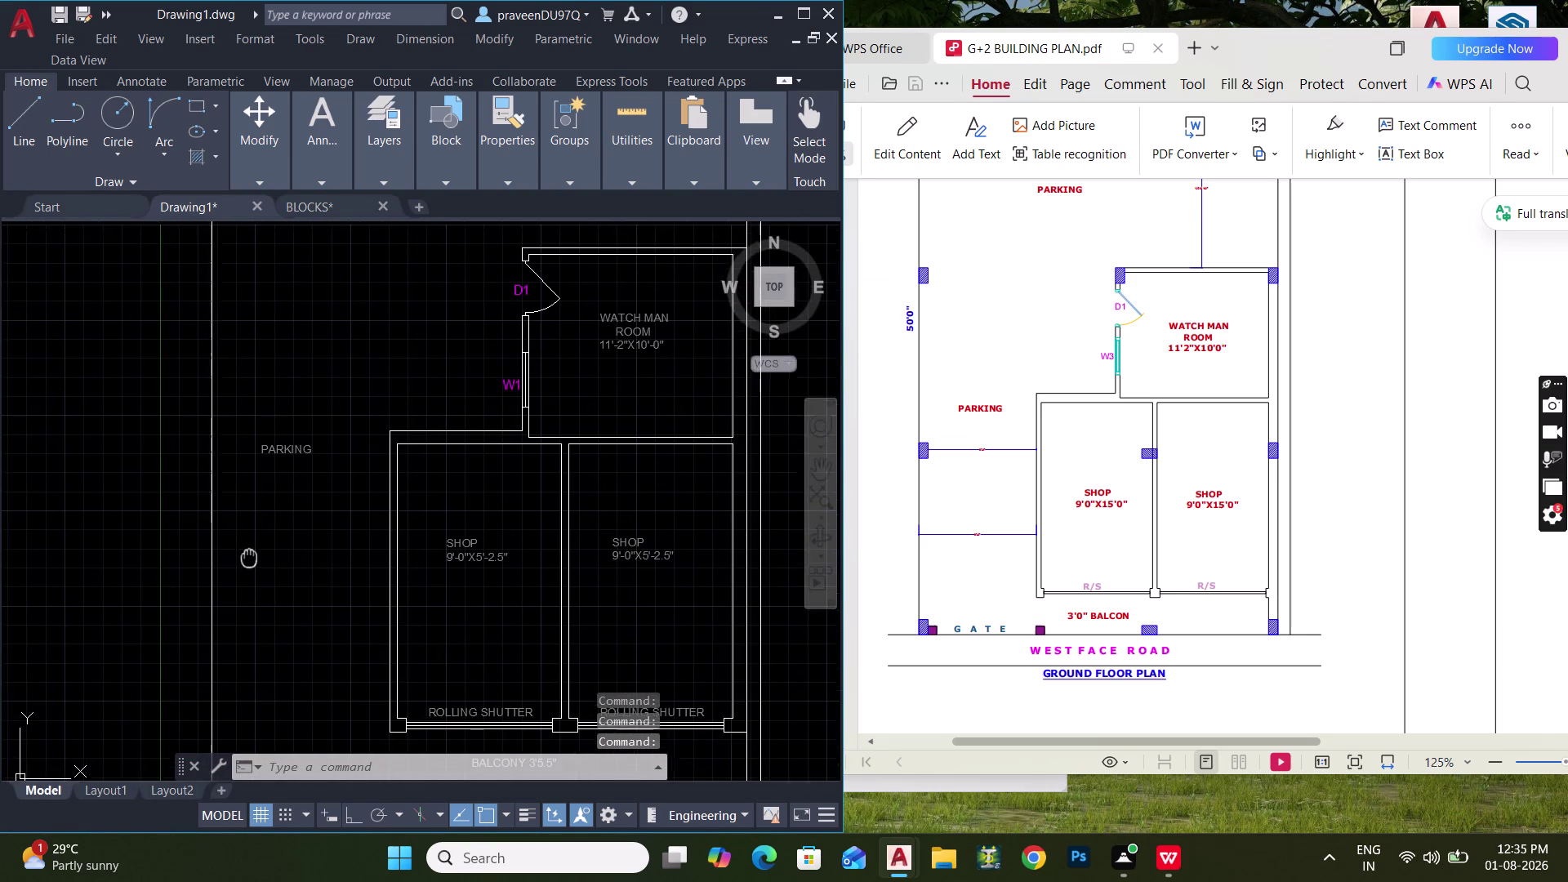
middle_drag(247, 556, 252, 564)
text(DLI)
key(space)
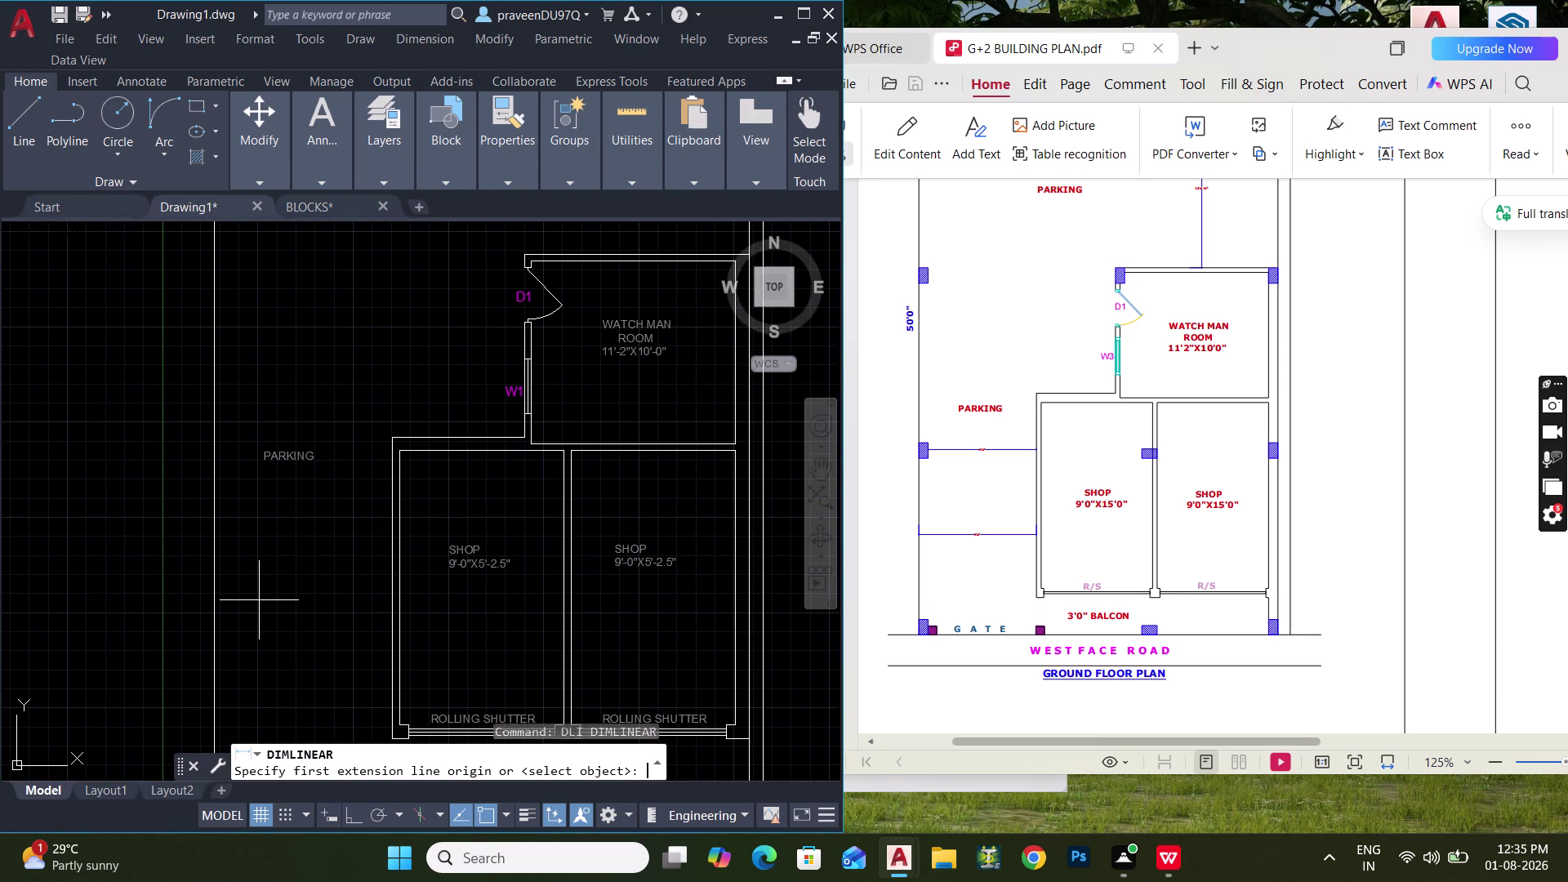
click(210, 581)
click(393, 580)
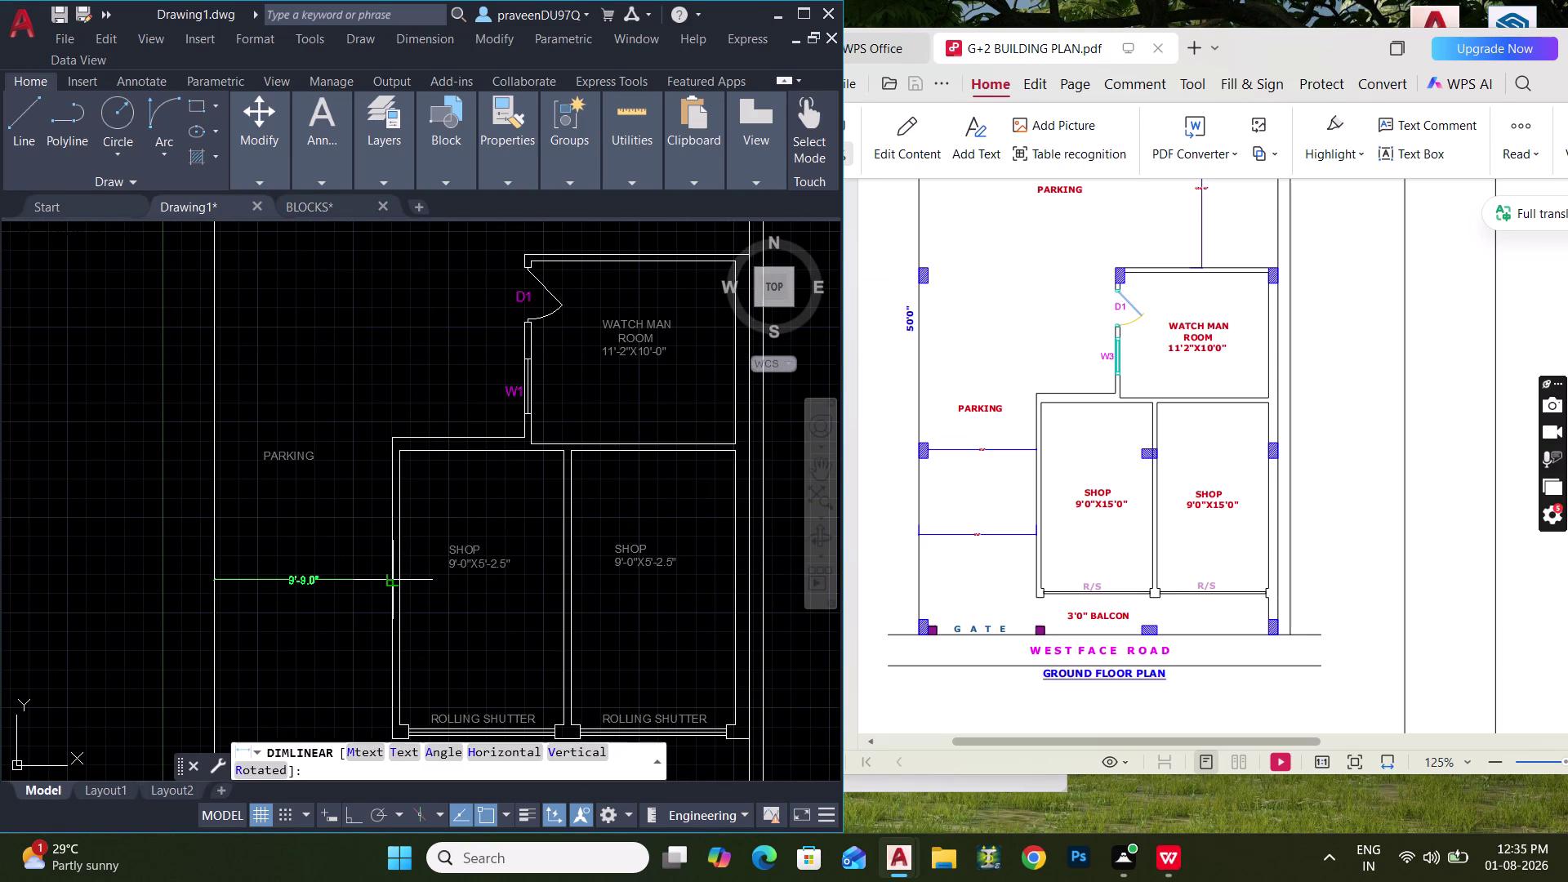
click(361, 558)
middle_drag(416, 456, 363, 552)
middle_drag(386, 495, 307, 571)
Dimension the 12'-10.5" vertical parking width above the watchman room.
key(space)
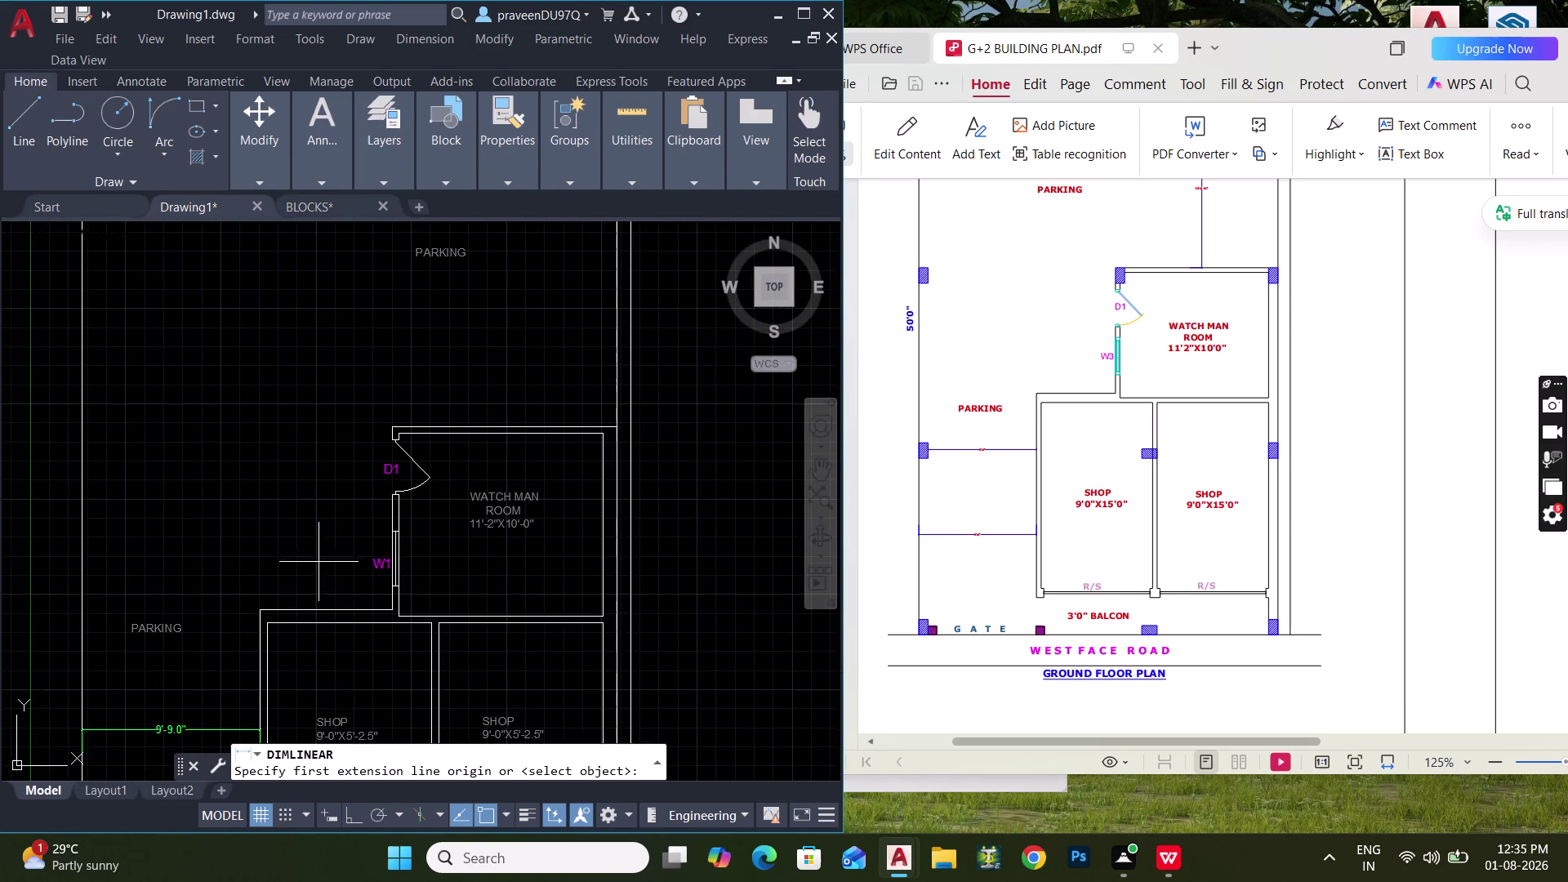
middle_drag(403, 486, 305, 649)
click(418, 356)
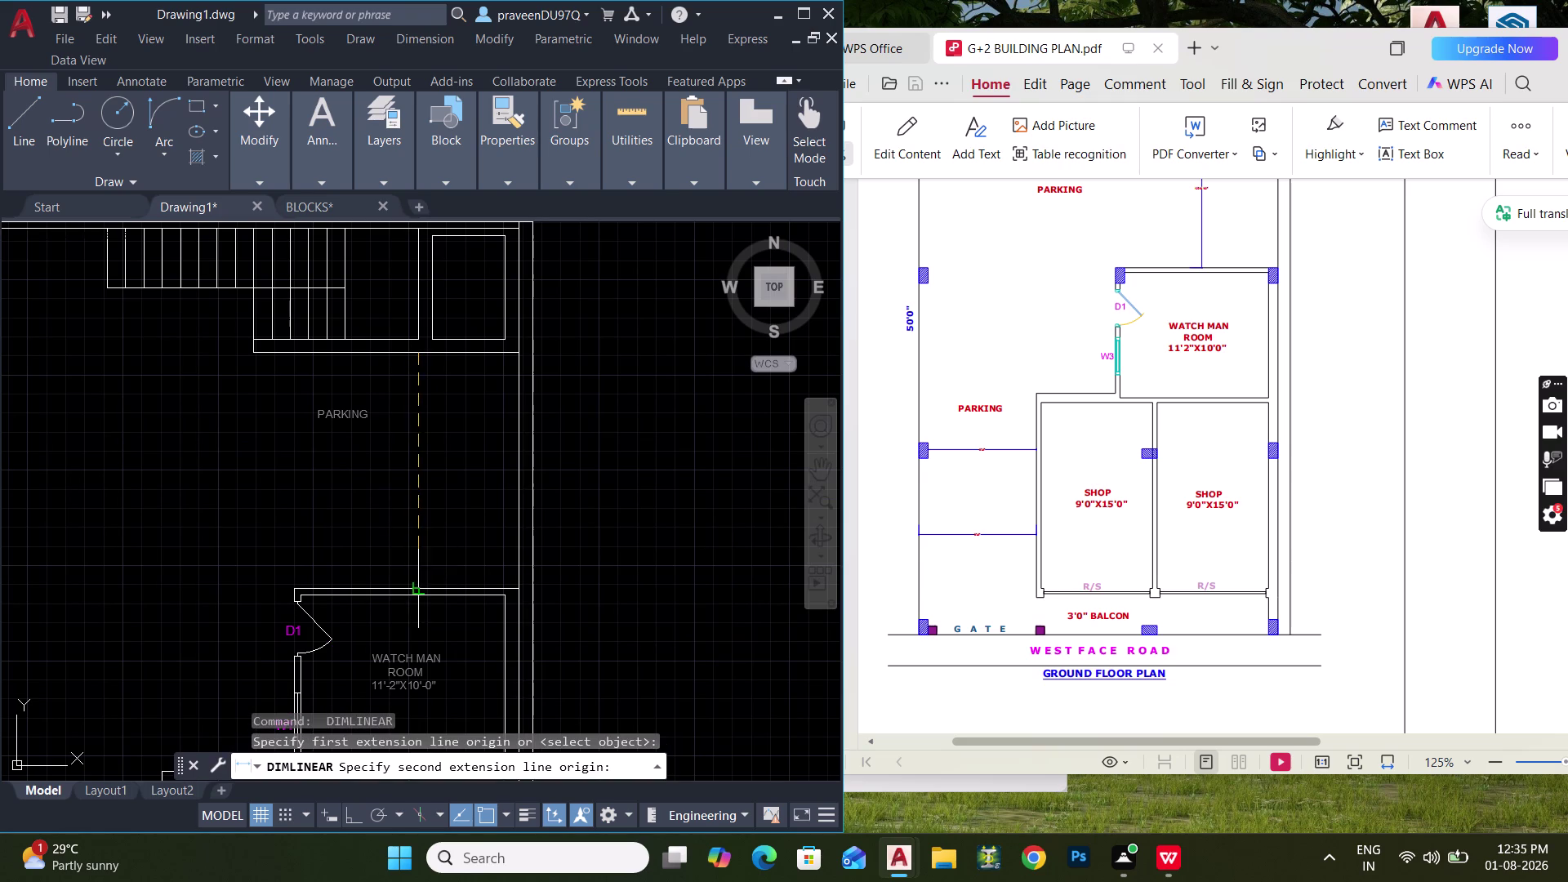
click(412, 584)
click(422, 517)
middle_drag(460, 480, 284, 506)
middle_drag(382, 481, 300, 499)
key(Escape)
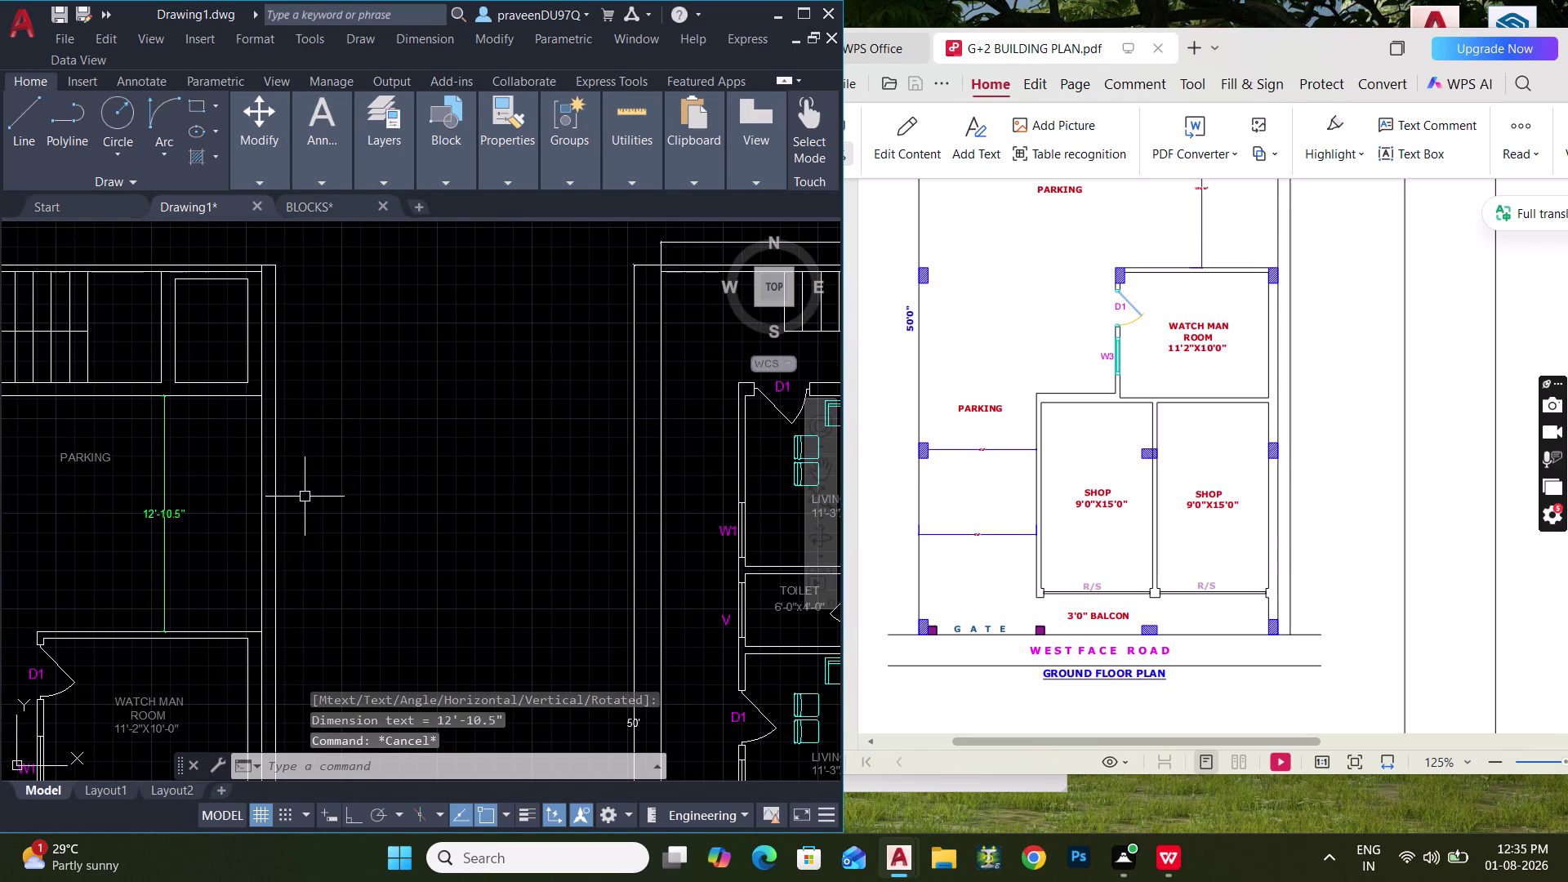
Match the new dimension's properties onto the first-floor plan dimensions with MA.
text(MA)
key(space)
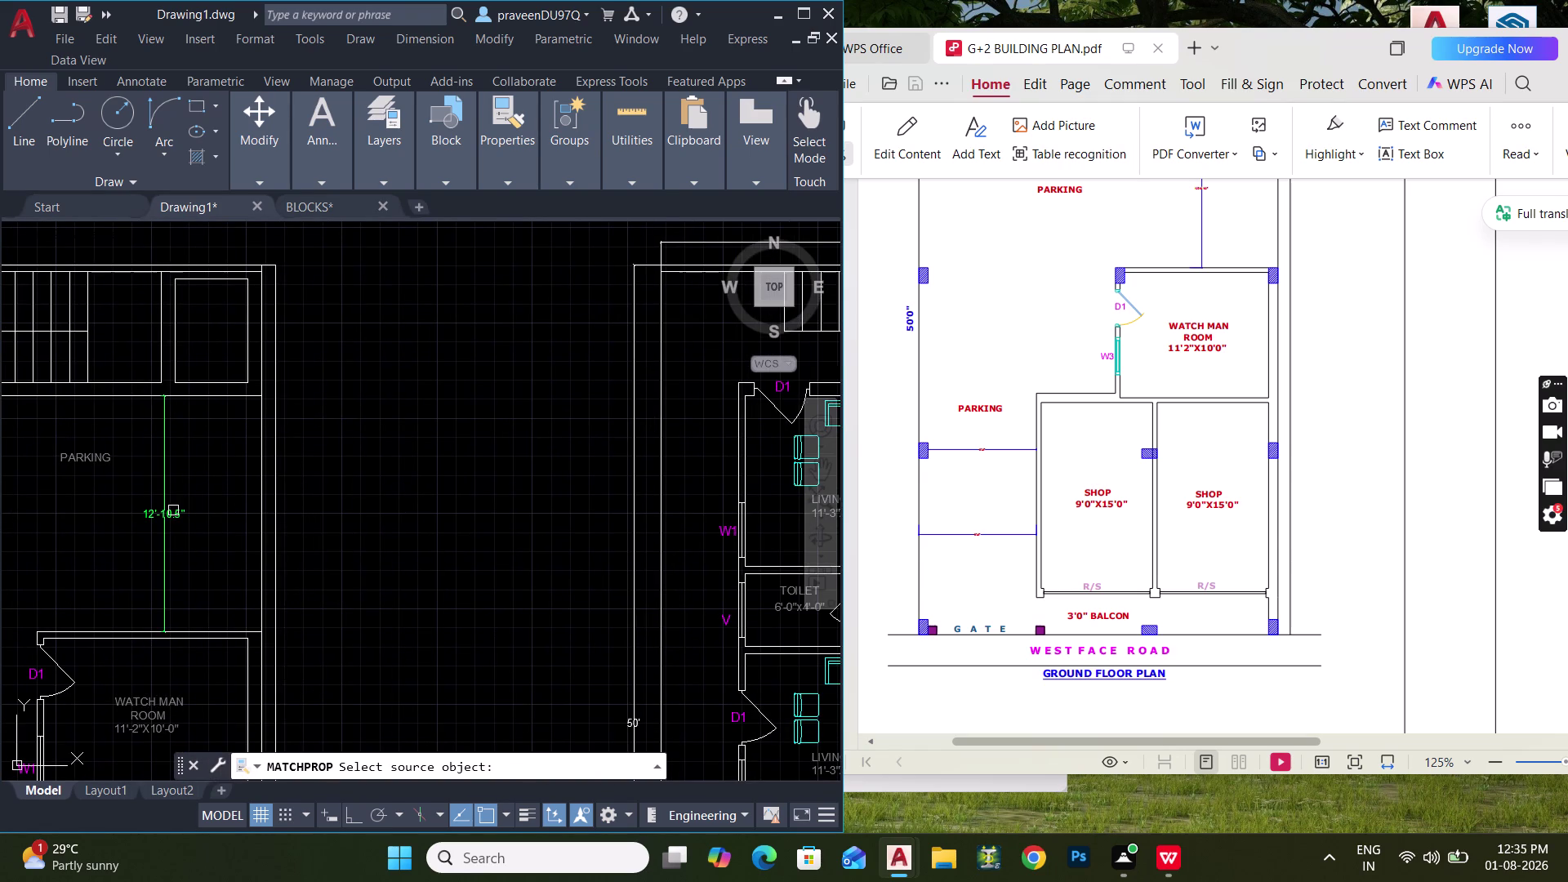
click(171, 510)
click(637, 600)
middle_drag(606, 462, 302, 682)
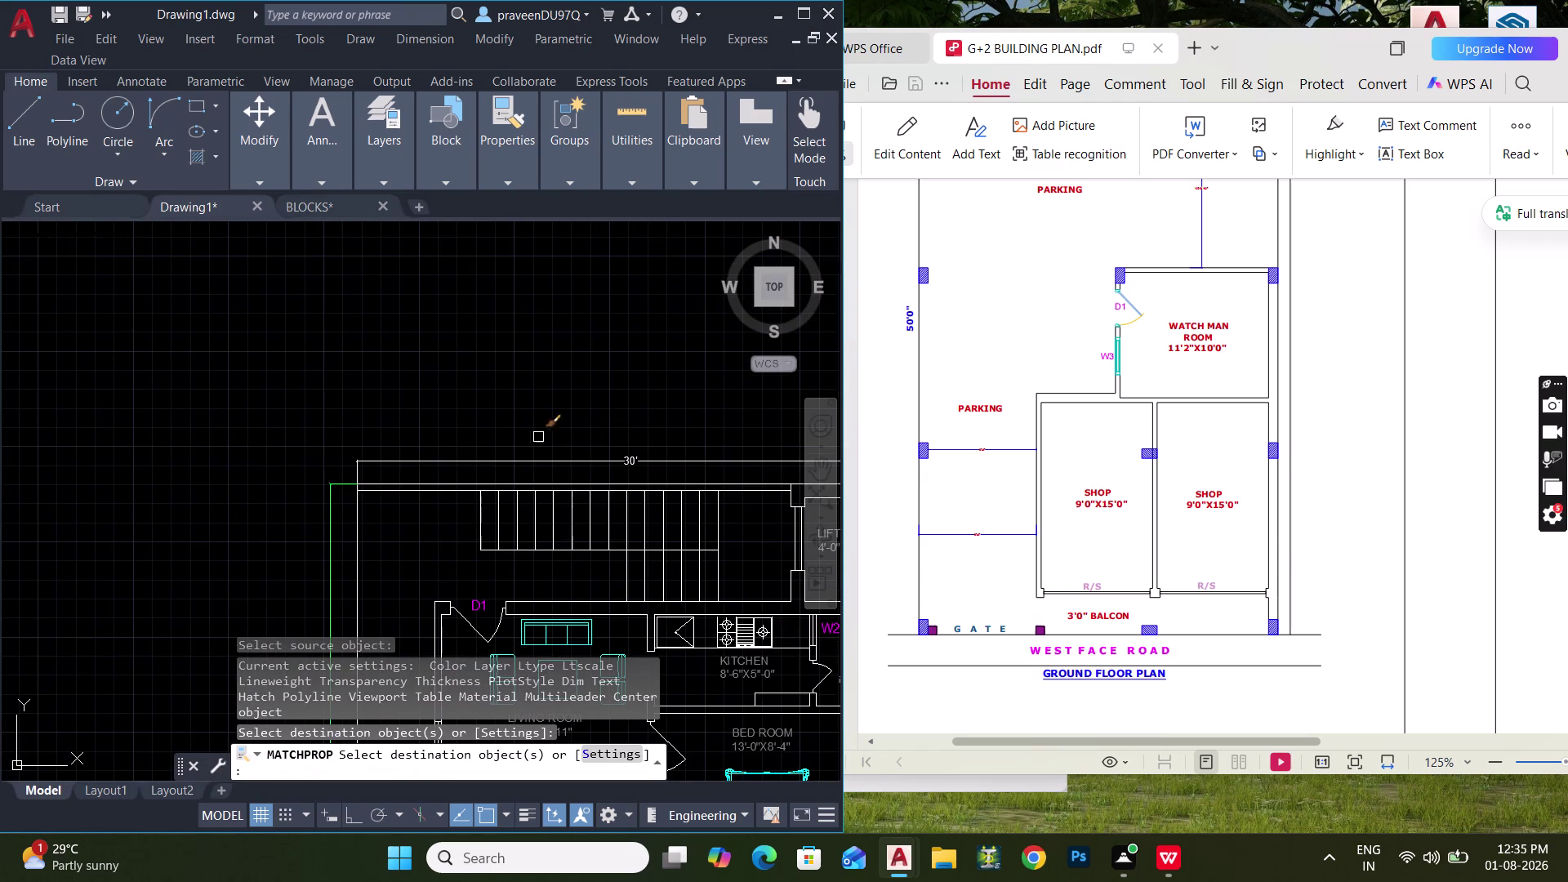
click(564, 462)
key(Escape)
scroll(down, 3)
middle_drag(618, 470, 670, 312)
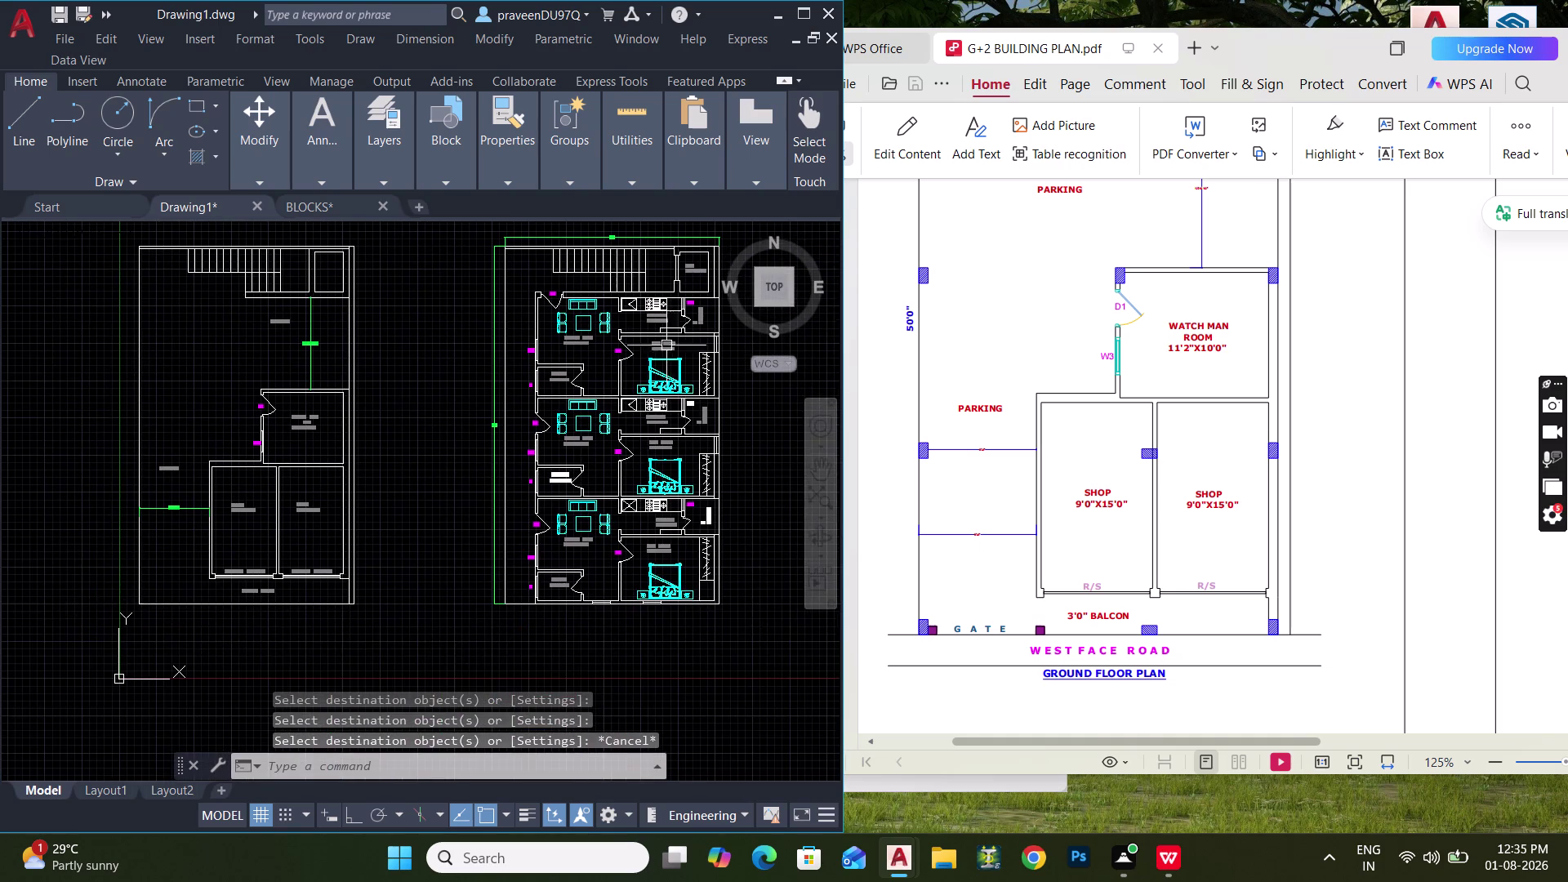
middle_drag(657, 400, 670, 454)
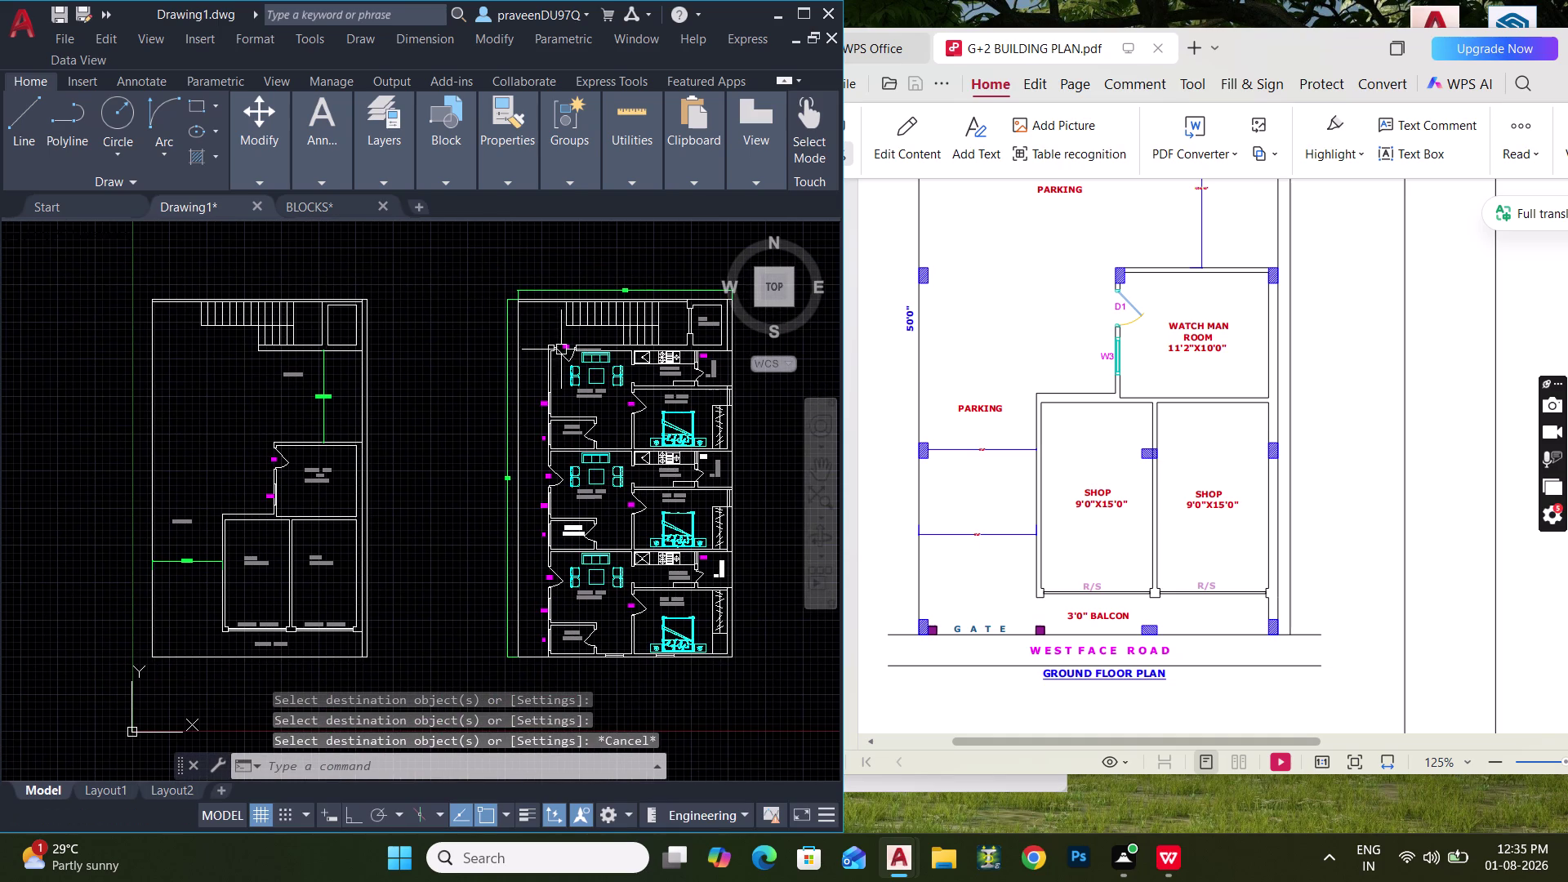
scroll(up, 3)
scroll(up, 3)
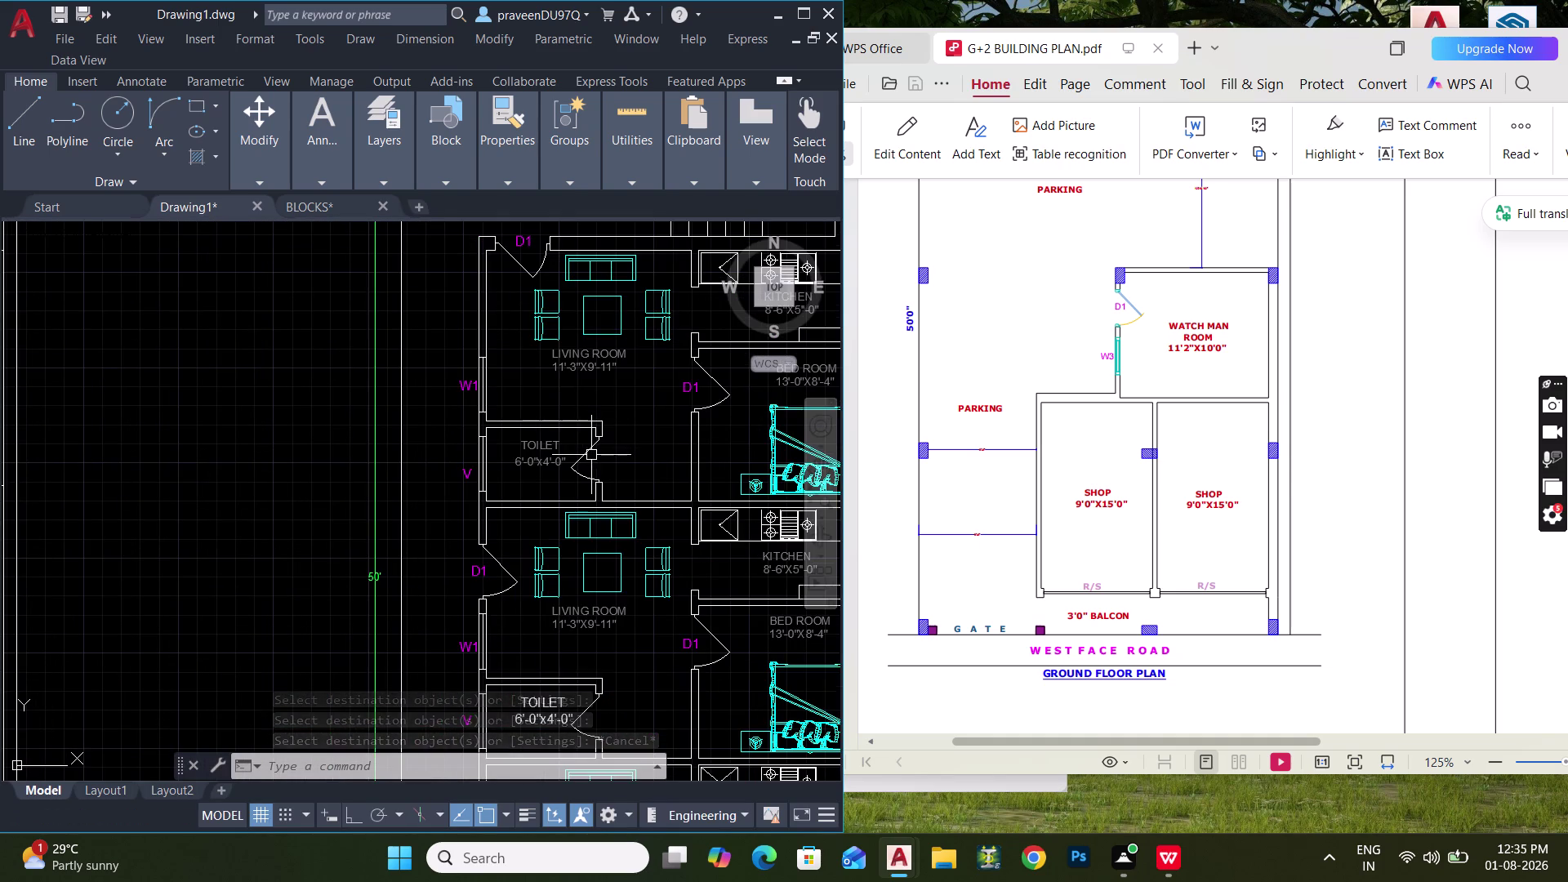
scroll(down, 3)
middle_drag(565, 447, 708, 375)
middle_drag(535, 418, 438, 409)
scroll(down, 3)
scroll(up, 3)
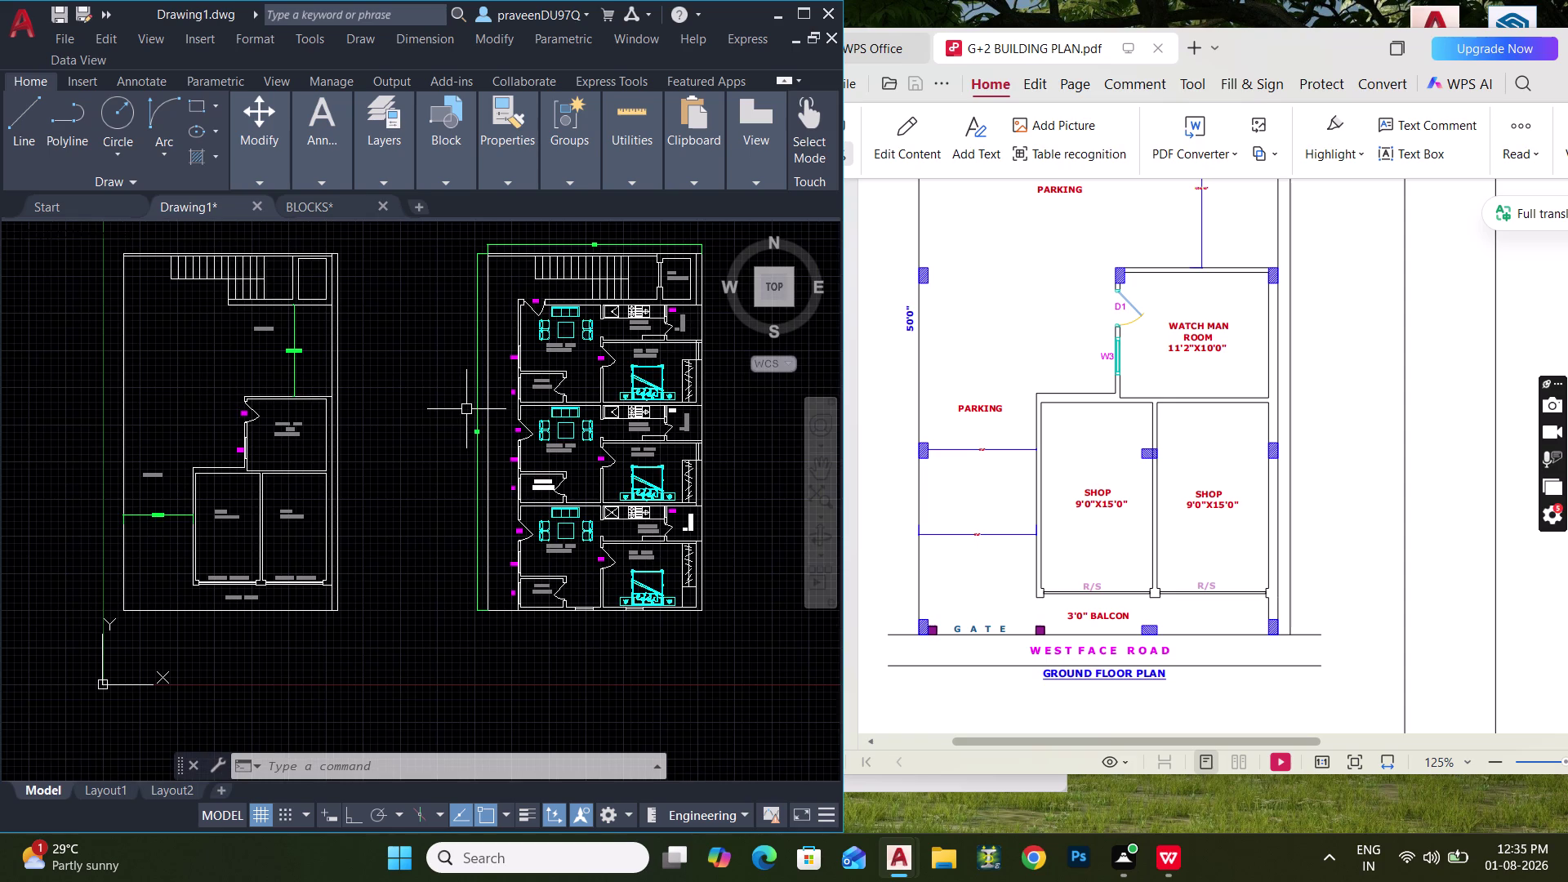
scroll(up, 3)
middle_drag(560, 305, 502, 450)
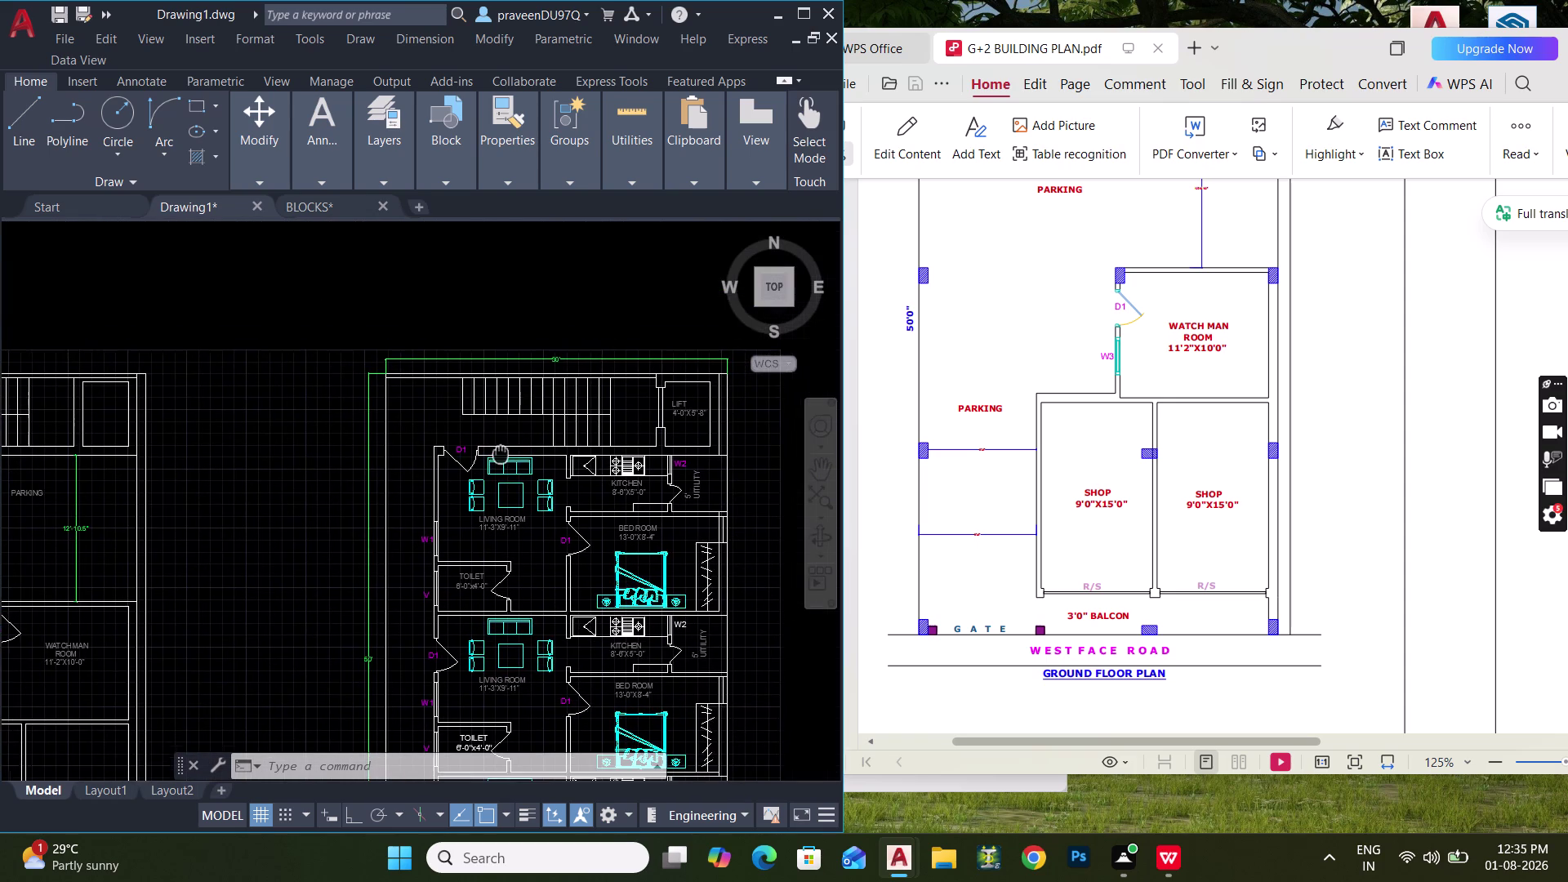
Dimension the 6'-0.6" distance from the outer wall to the staircase.
middle_drag(501, 450, 501, 453)
scroll(up, 3)
text(DLI)
key(space)
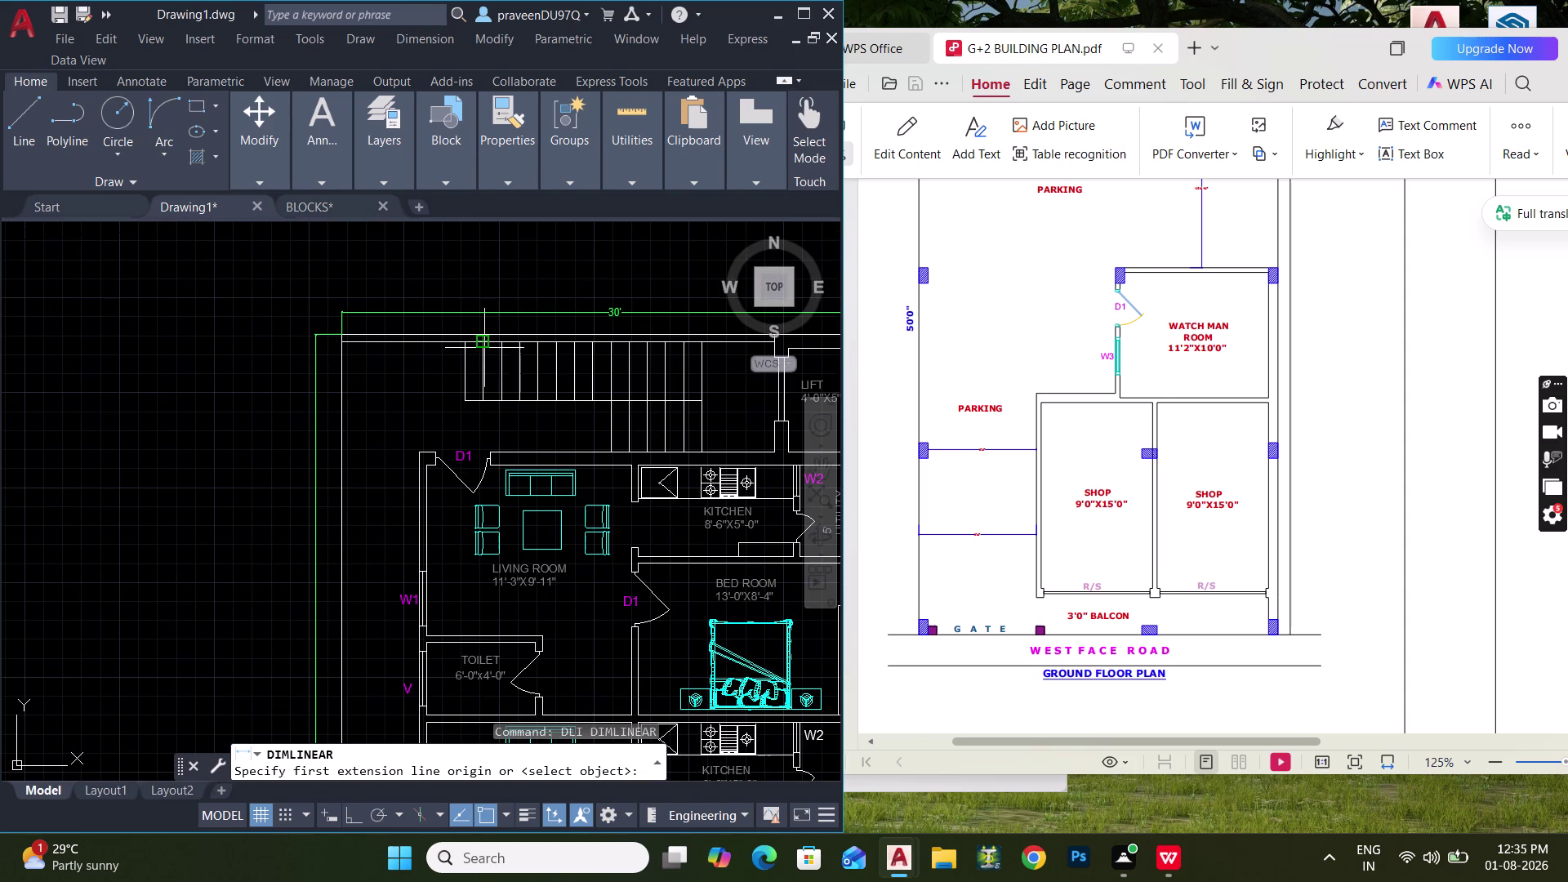
click(443, 347)
click(421, 448)
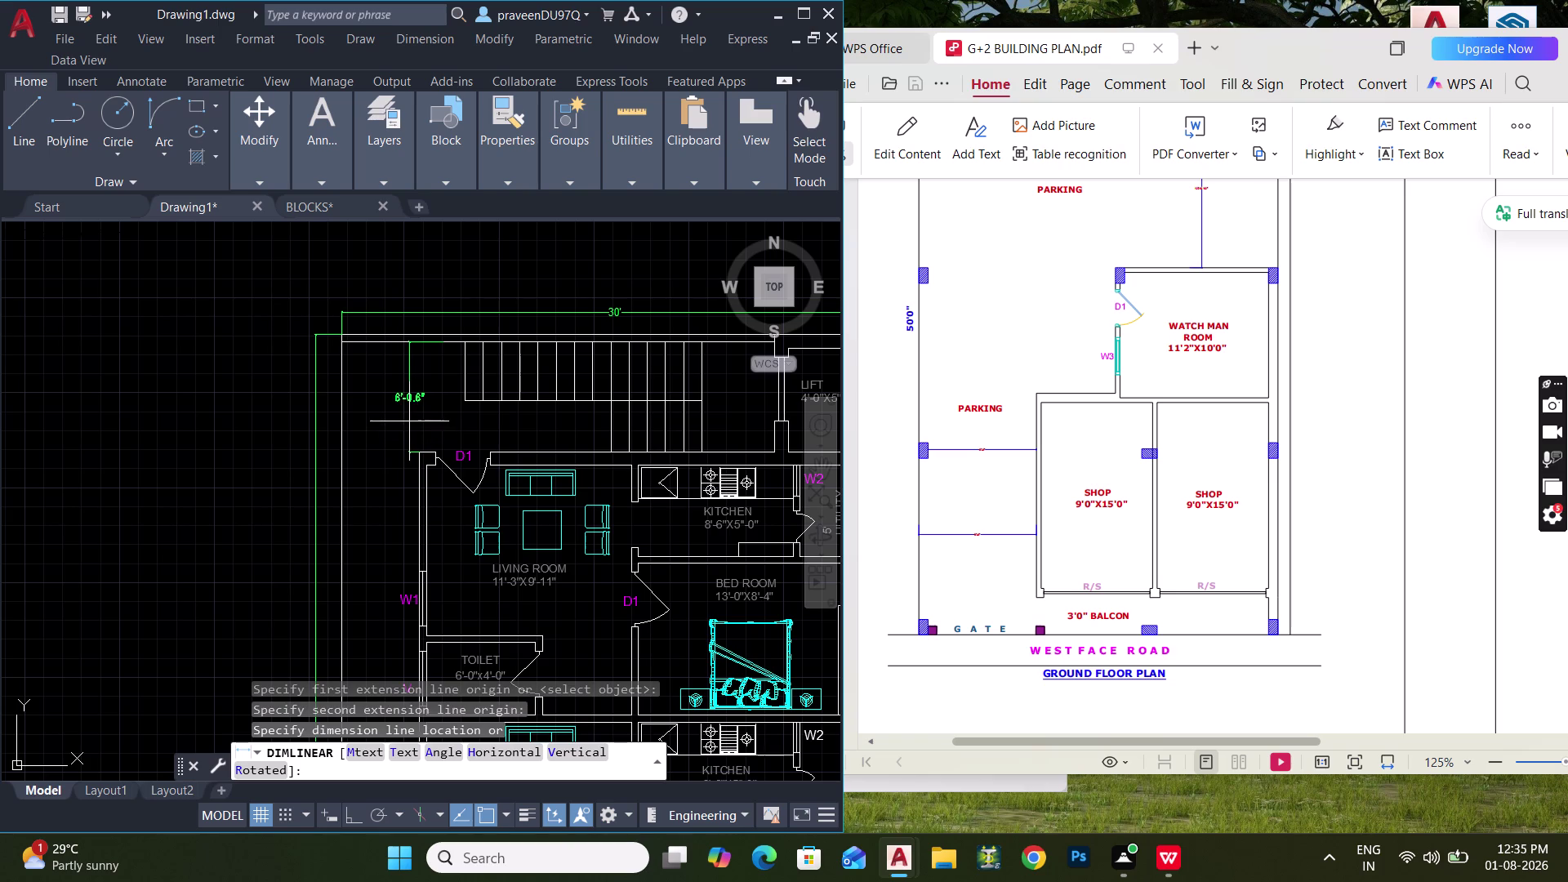
click(409, 413)
scroll(down, 3)
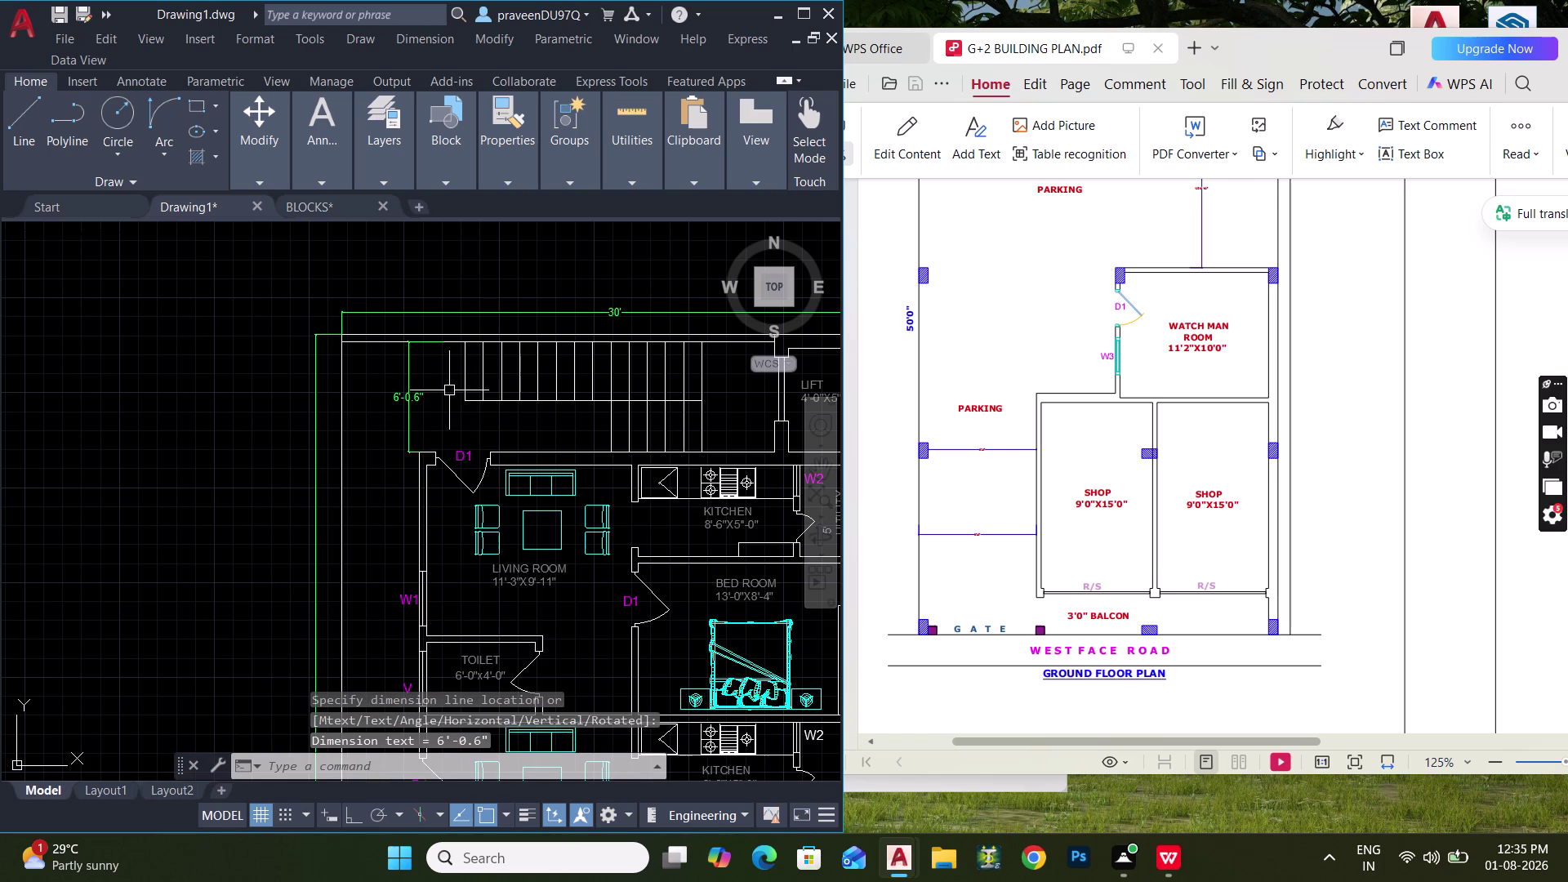
middle_drag(467, 402, 431, 396)
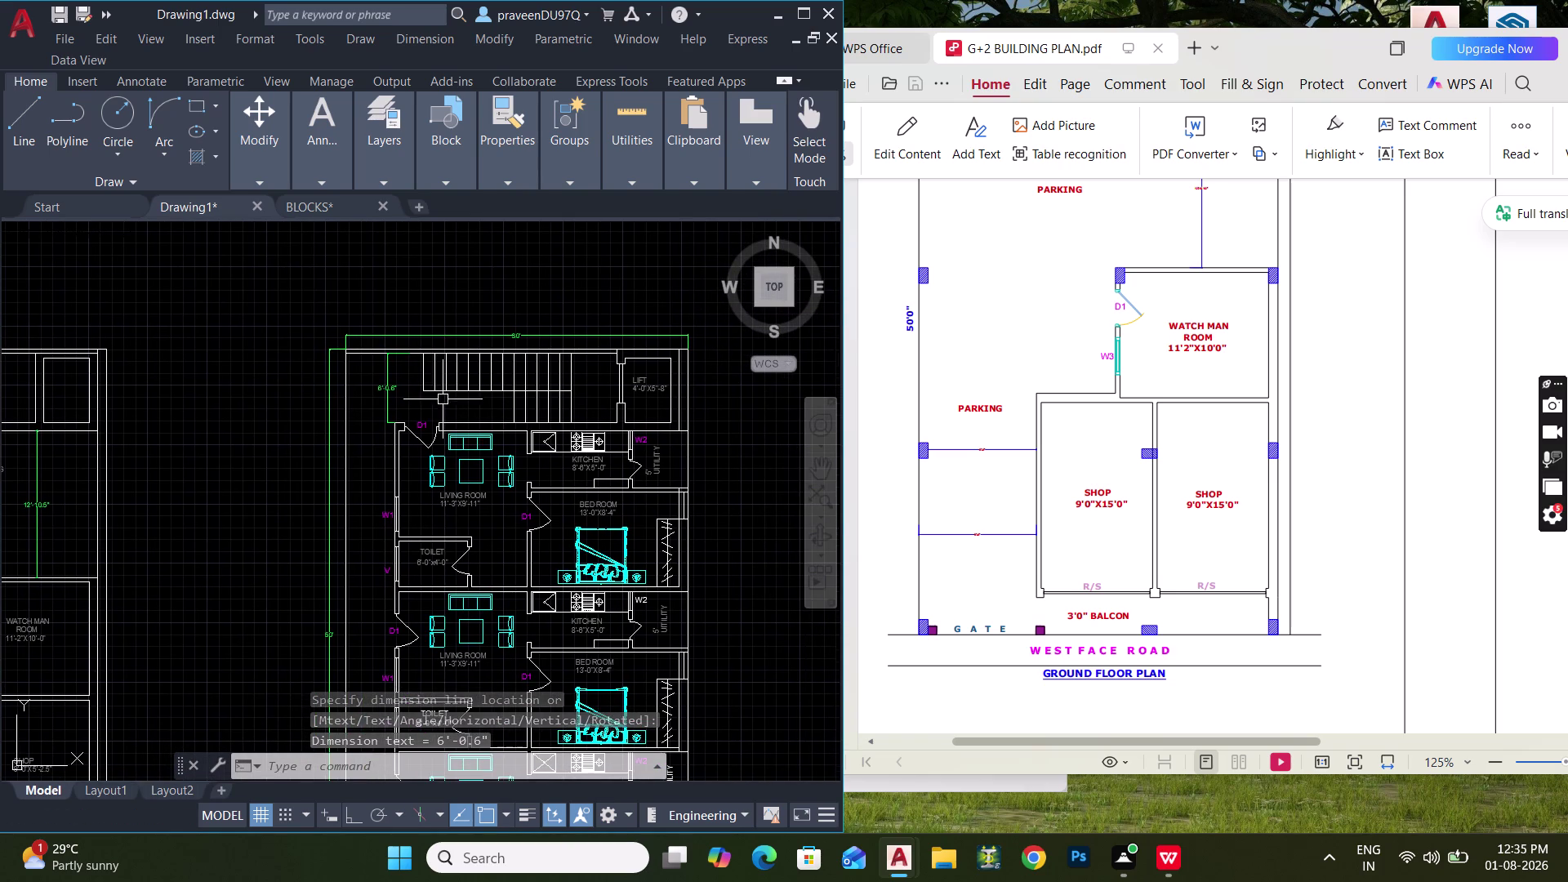
scroll(up, 3)
middle_drag(500, 397, 392, 400)
Add the 4' staircase dimension, then survey the first-floor units and toilets.
key(space)
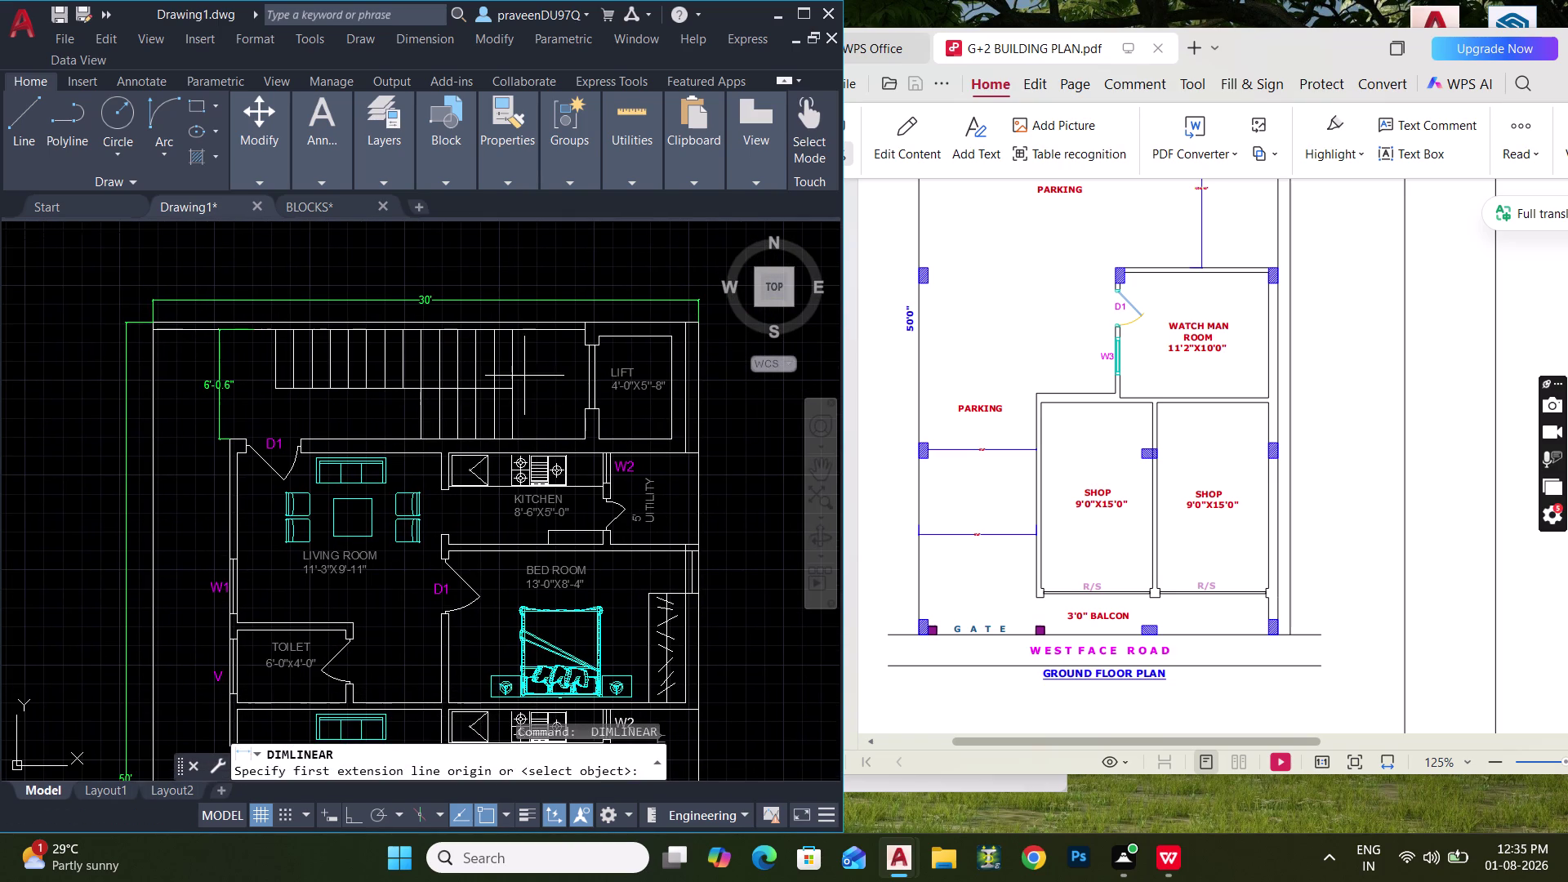
click(511, 368)
click(586, 343)
click(568, 354)
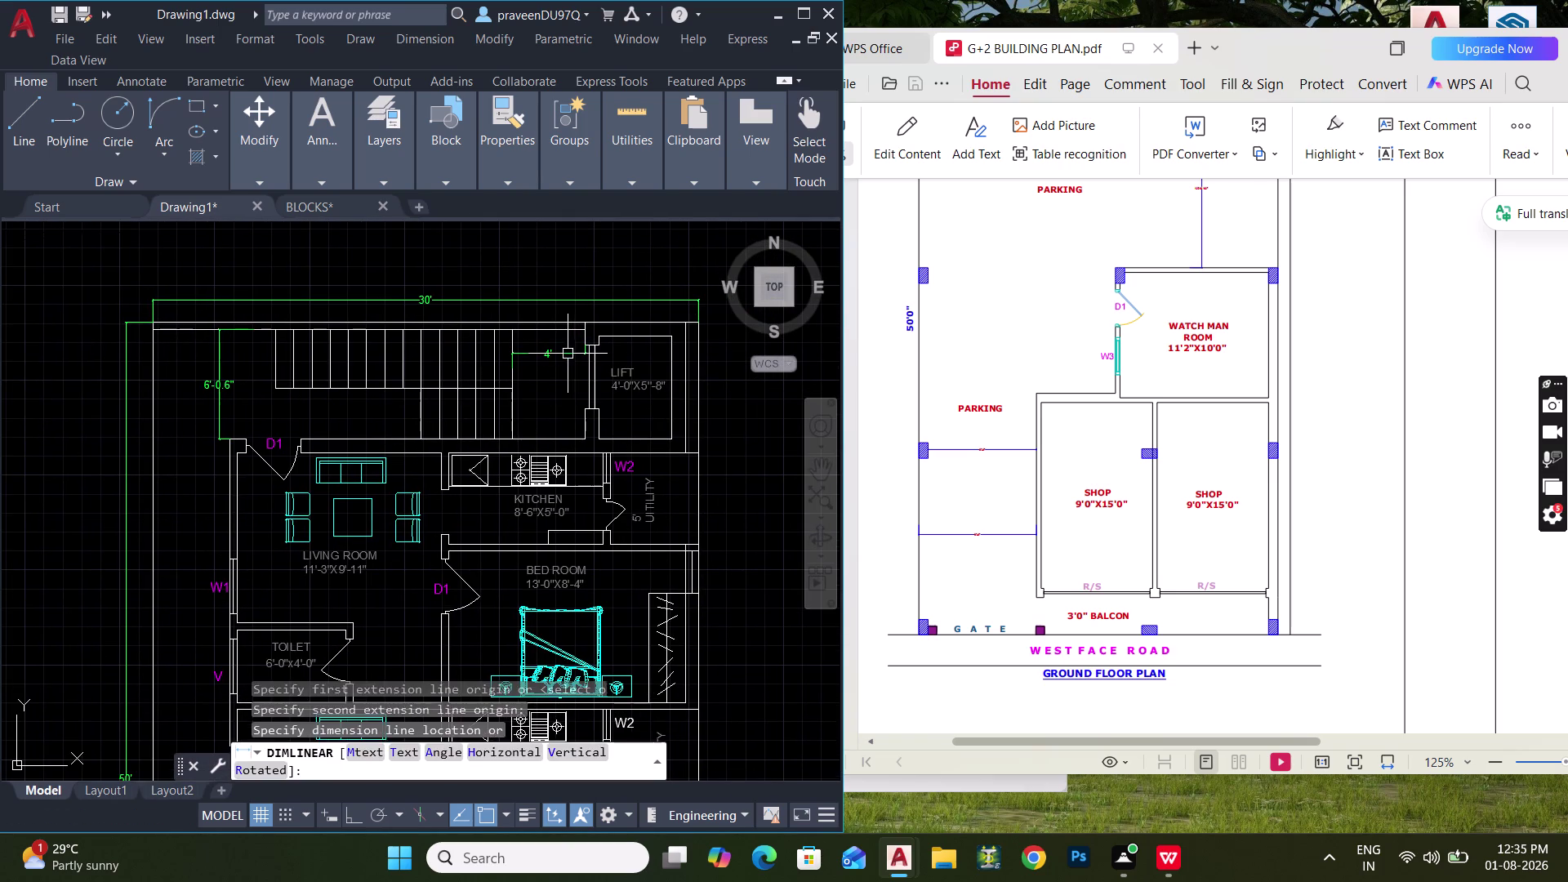
middle_drag(558, 457, 549, 401)
scroll(down, 3)
middle_drag(544, 428, 536, 342)
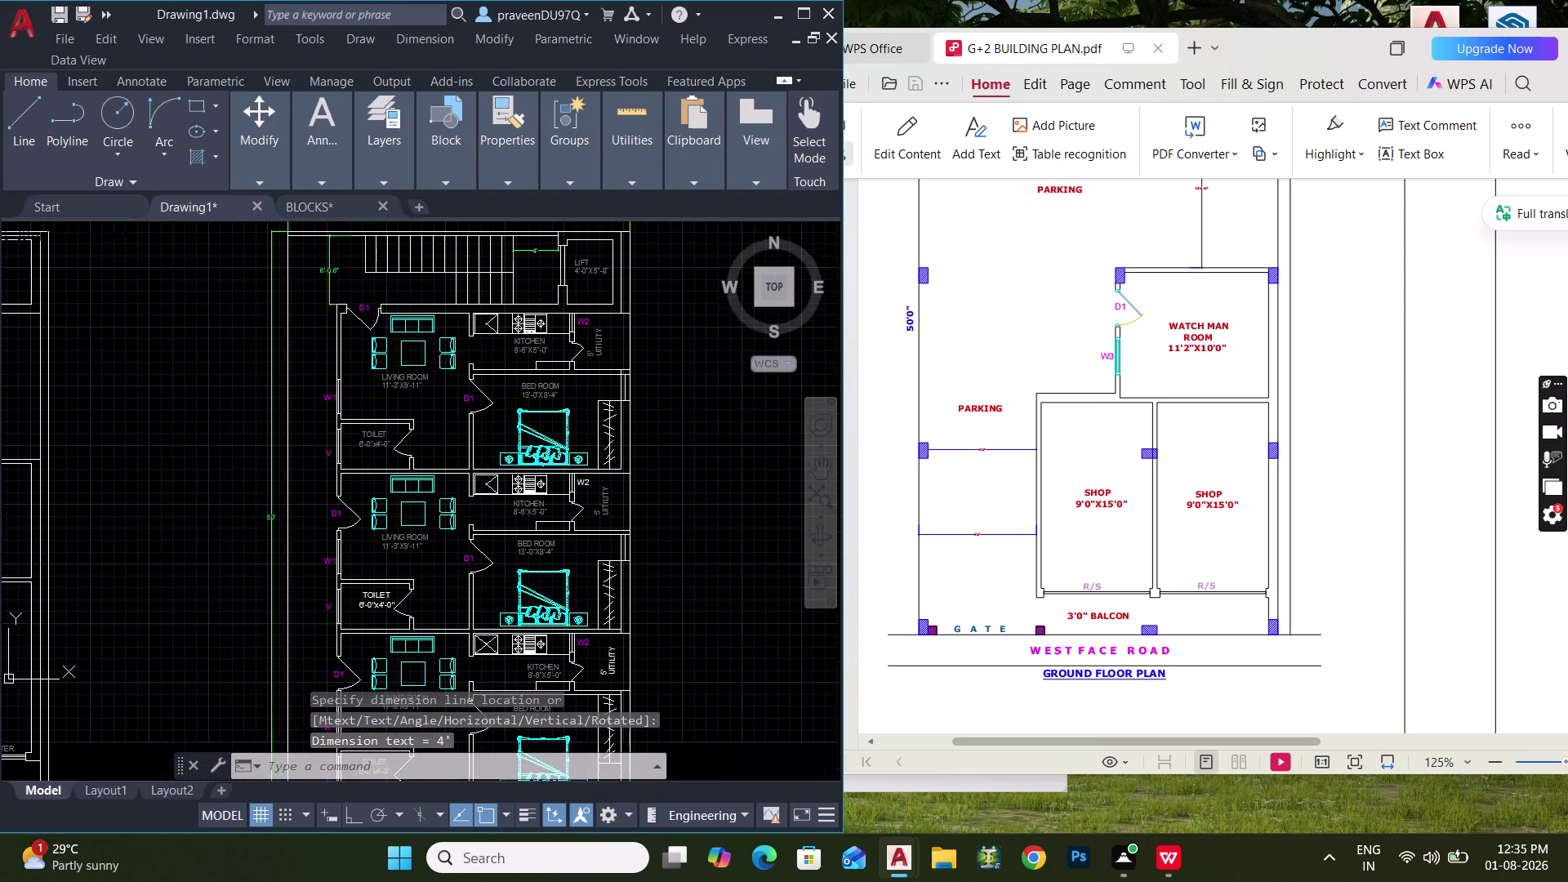
middle_drag(542, 469, 541, 380)
middle_drag(510, 481, 530, 381)
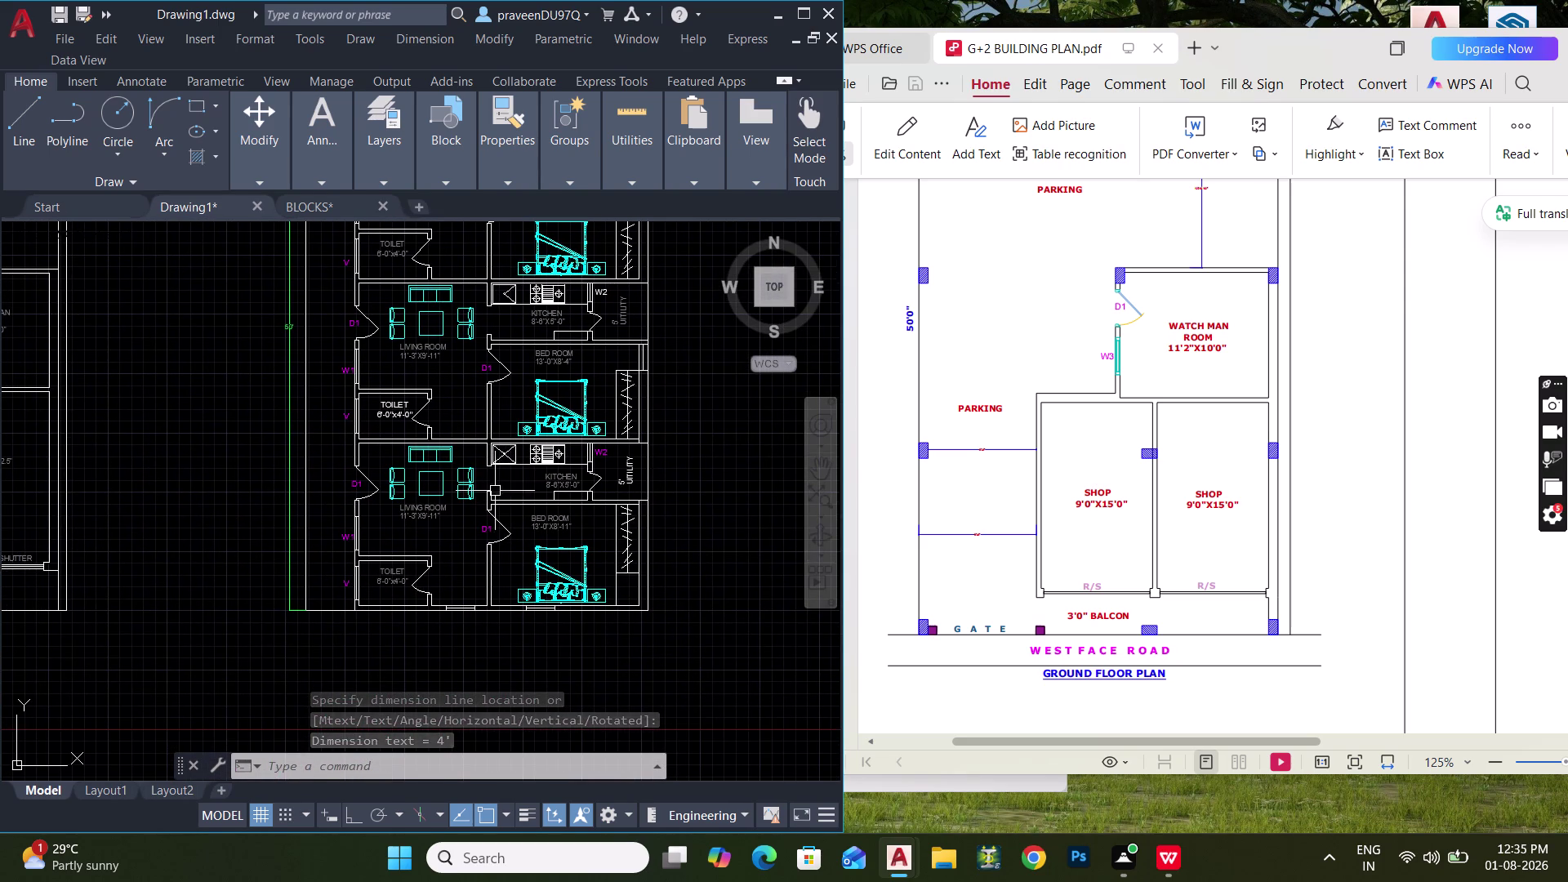
scroll(down, 3)
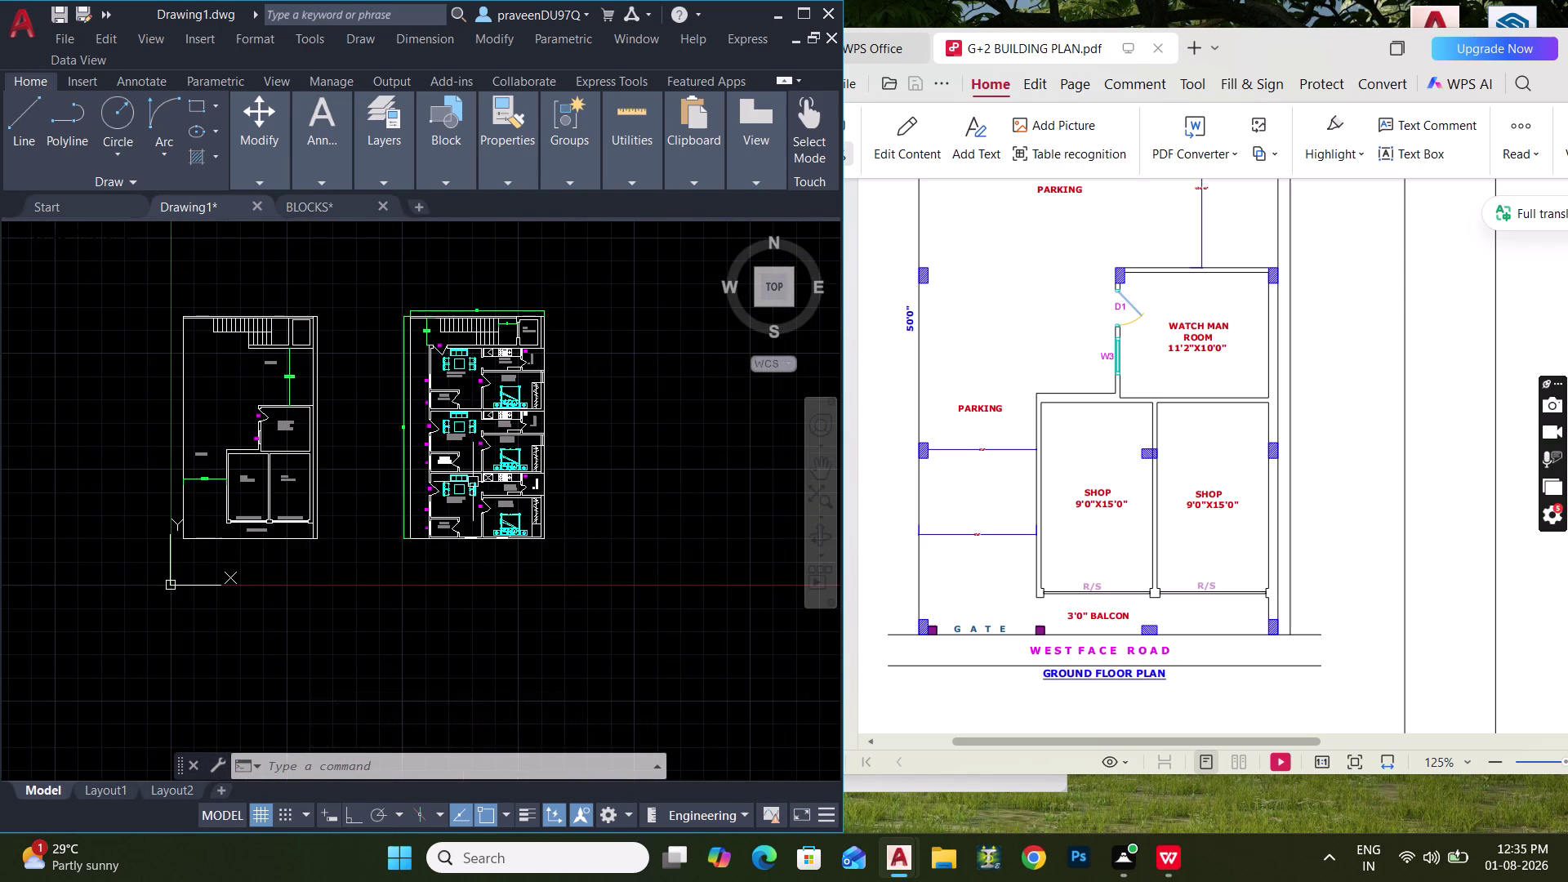
scroll(up, 3)
middle_drag(475, 482, 485, 543)
middle_drag(461, 501, 578, 471)
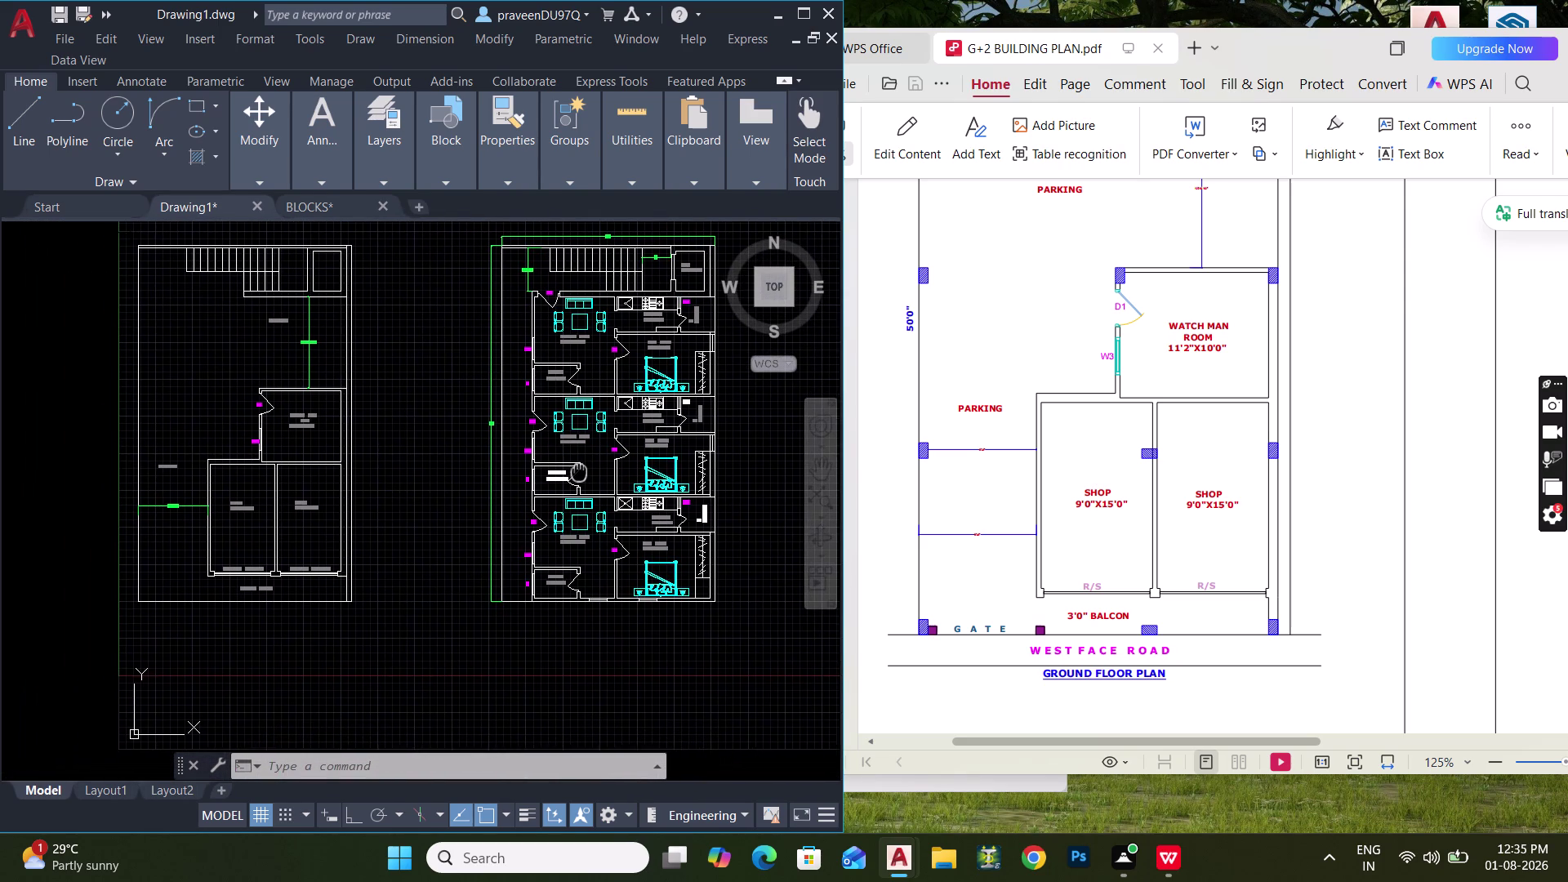
middle_drag(579, 471, 579, 470)
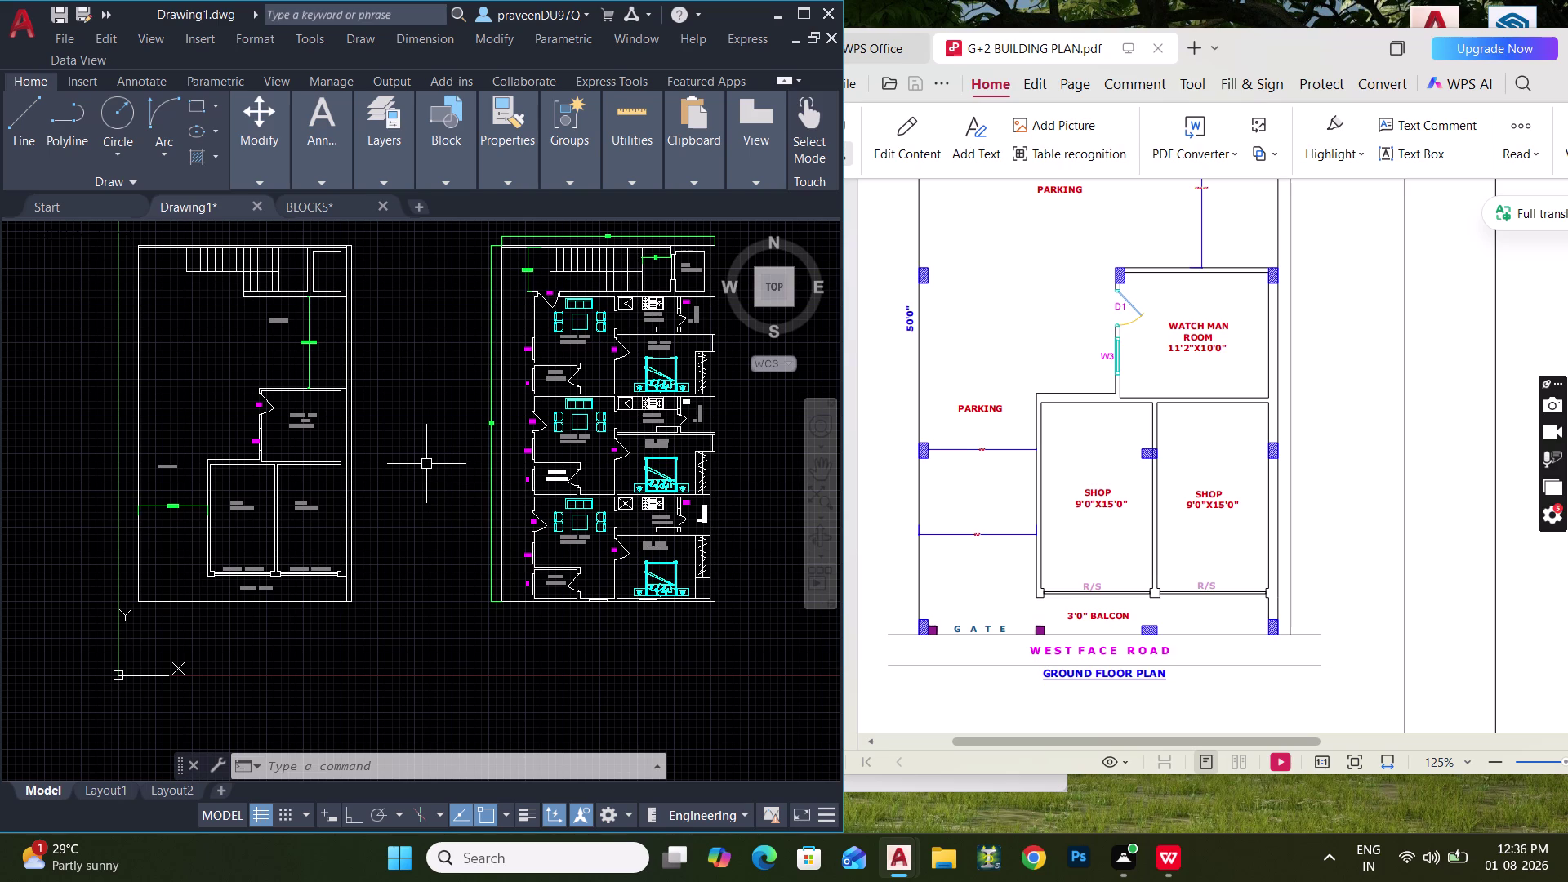
middle_drag(421, 464, 340, 472)
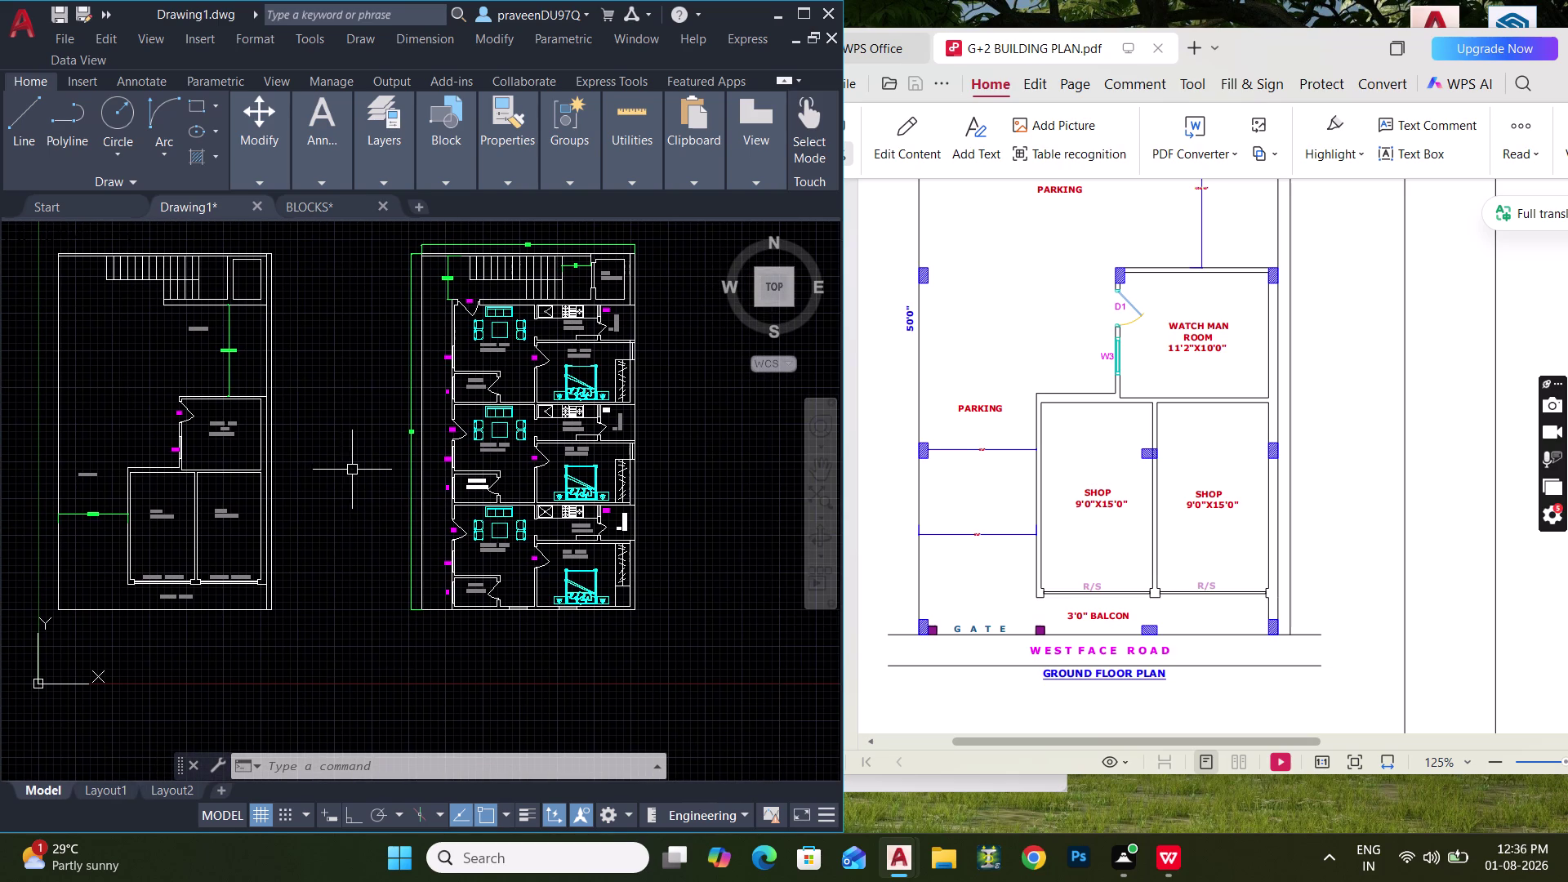
scroll(up, 3)
middle_drag(513, 348, 504, 345)
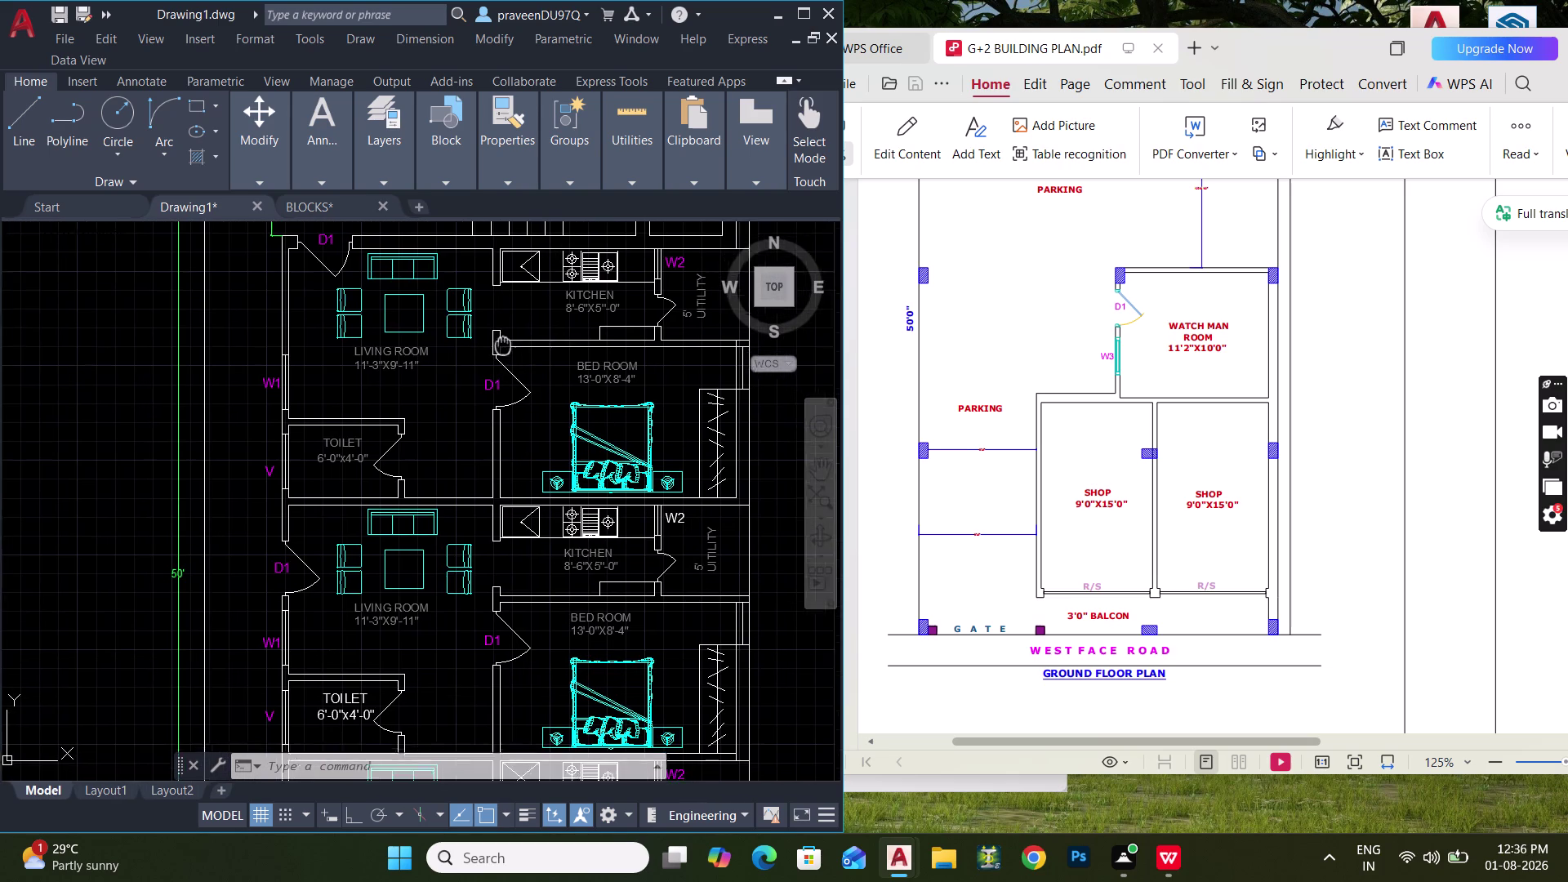
middle_drag(504, 345, 482, 305)
middle_drag(494, 492, 467, 386)
middle_drag(438, 527, 451, 424)
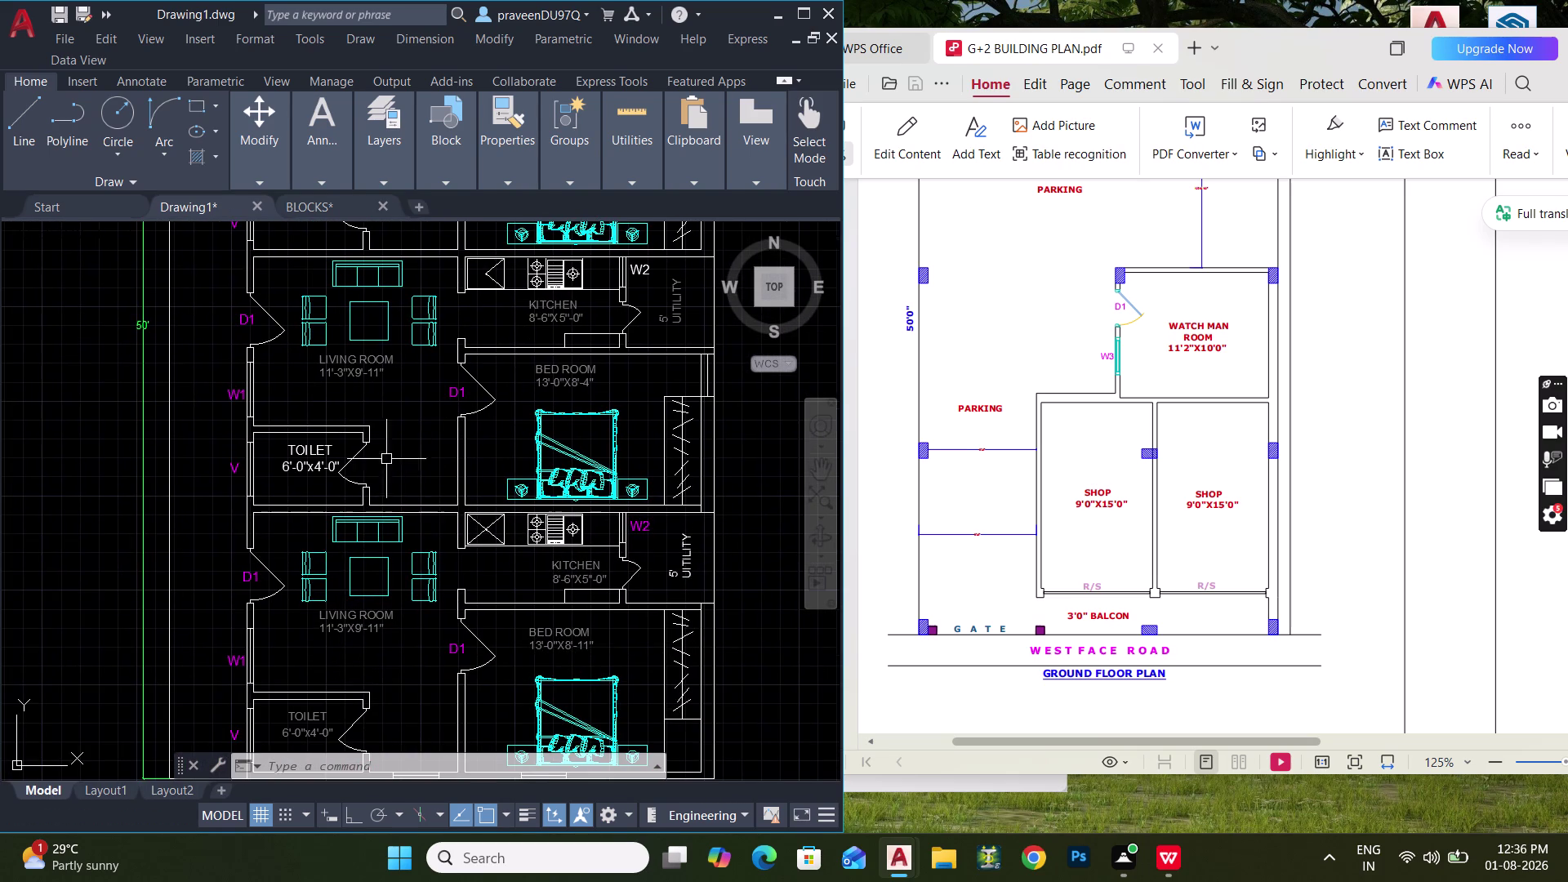
Copy the D1 door label to the toilet door.
click(454, 392)
key(c)
key(o)
key(space)
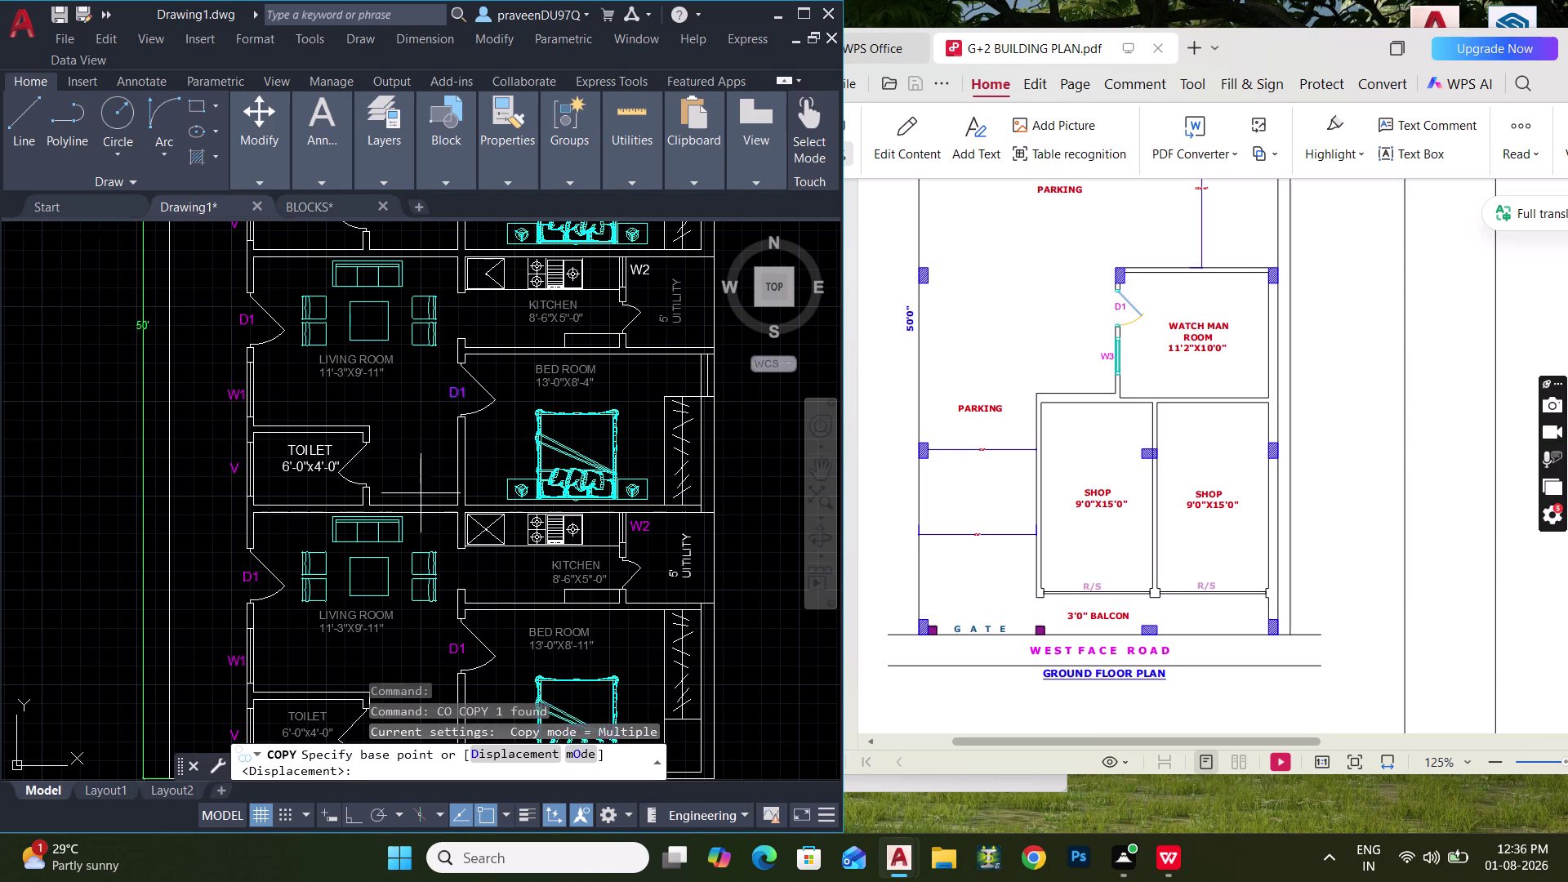
scroll(up, 3)
click(425, 380)
middle_drag(361, 501, 532, 277)
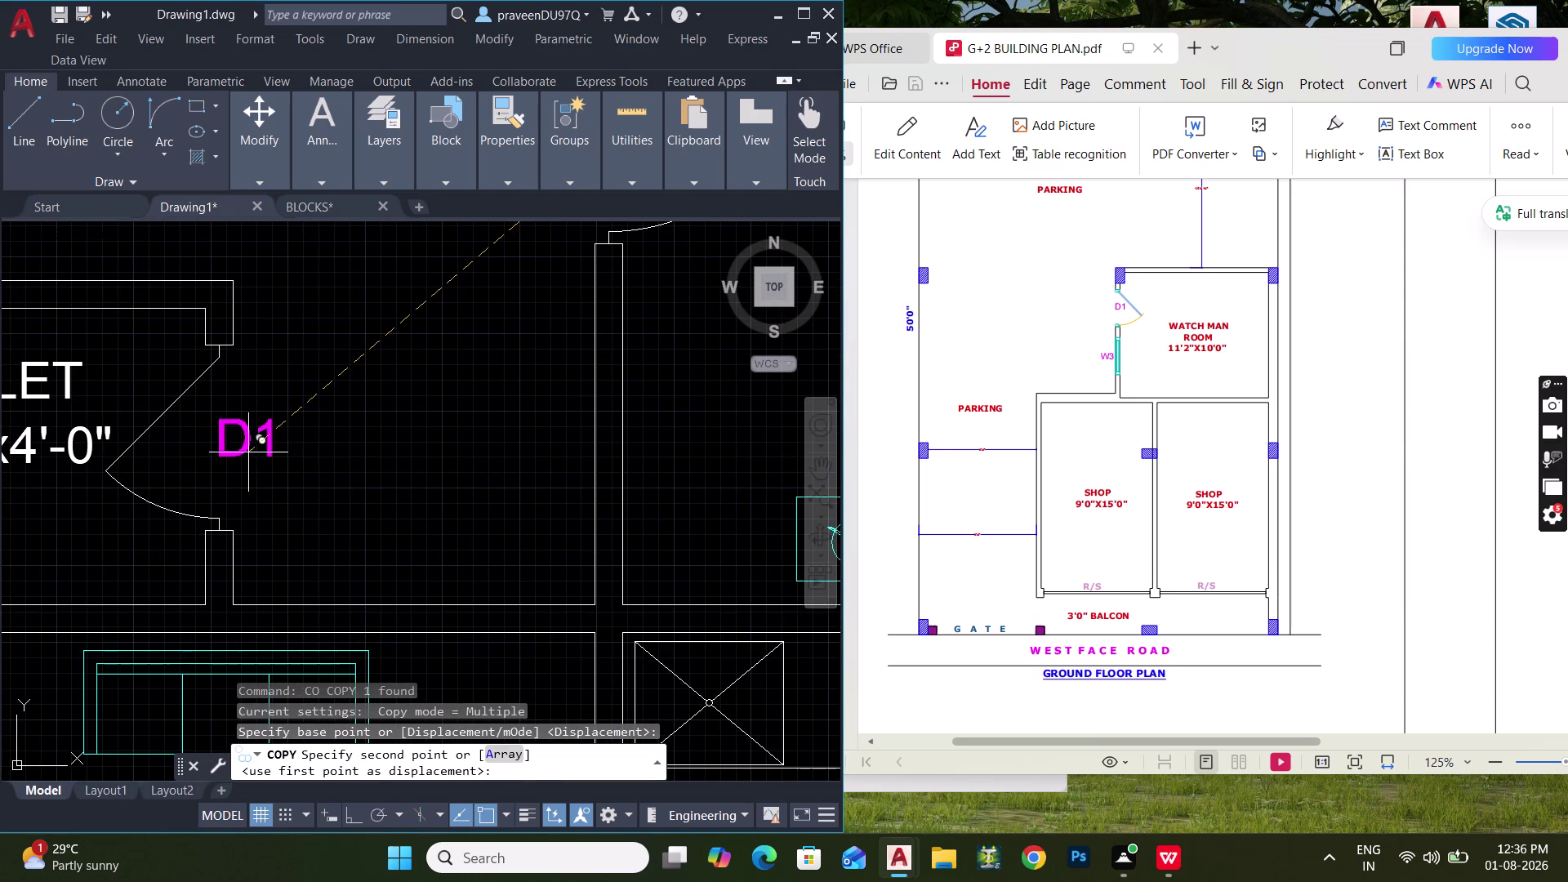
click(240, 453)
key(Escape)
Edit the copied toilet door label to read D2.
double_click(259, 451)
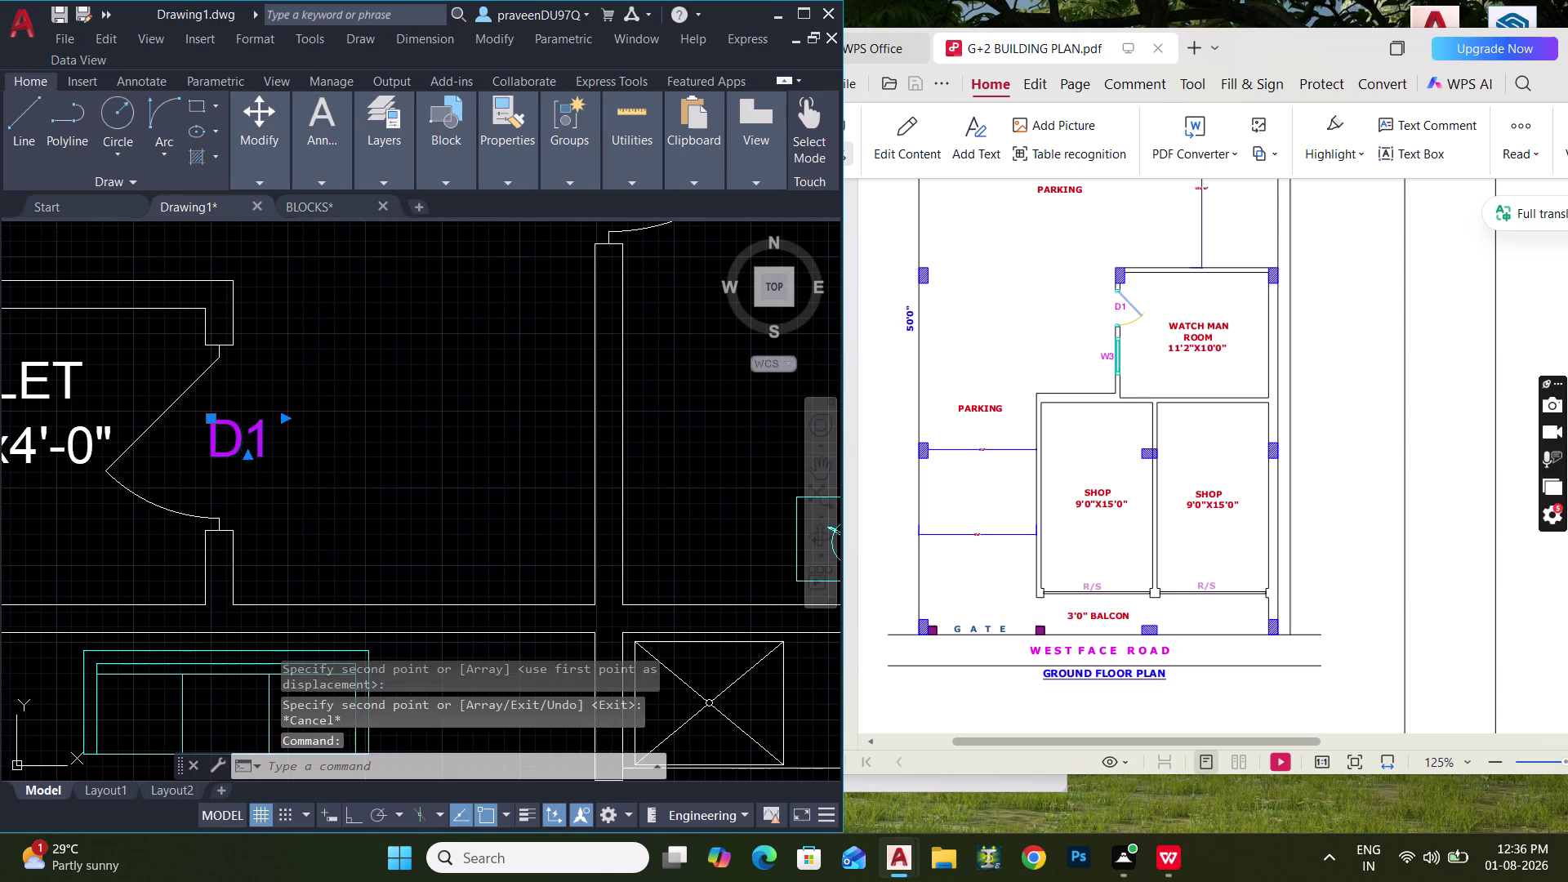
click(265, 451)
key(BackSpace)
key(2)
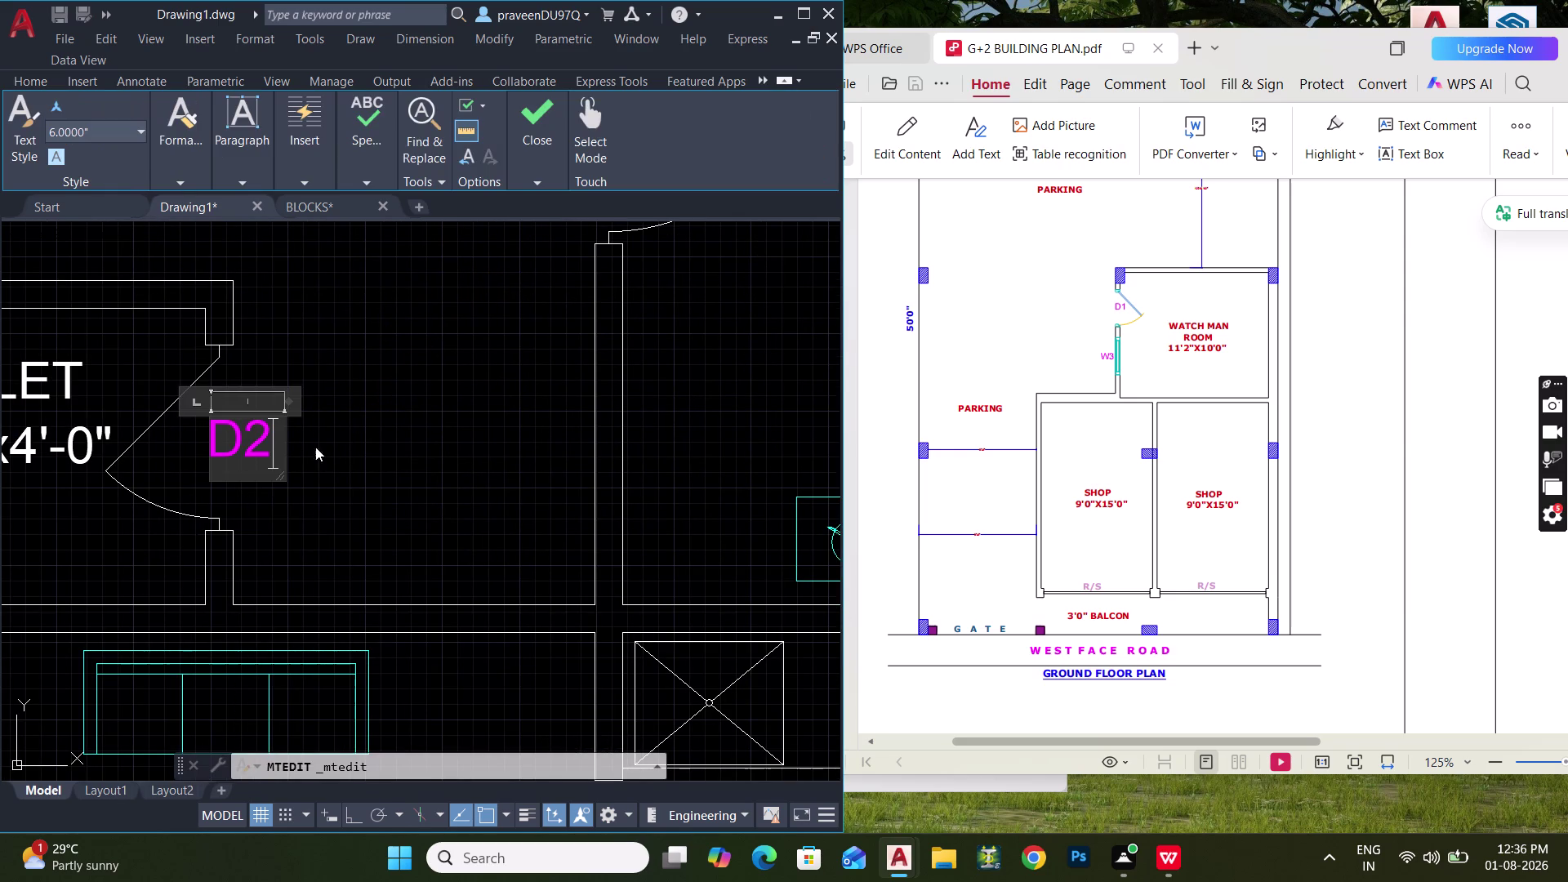
click(408, 463)
scroll(down, 3)
middle_drag(394, 462, 383, 439)
Copy the D2 label from the toilet door corner to a spot above it.
click(345, 433)
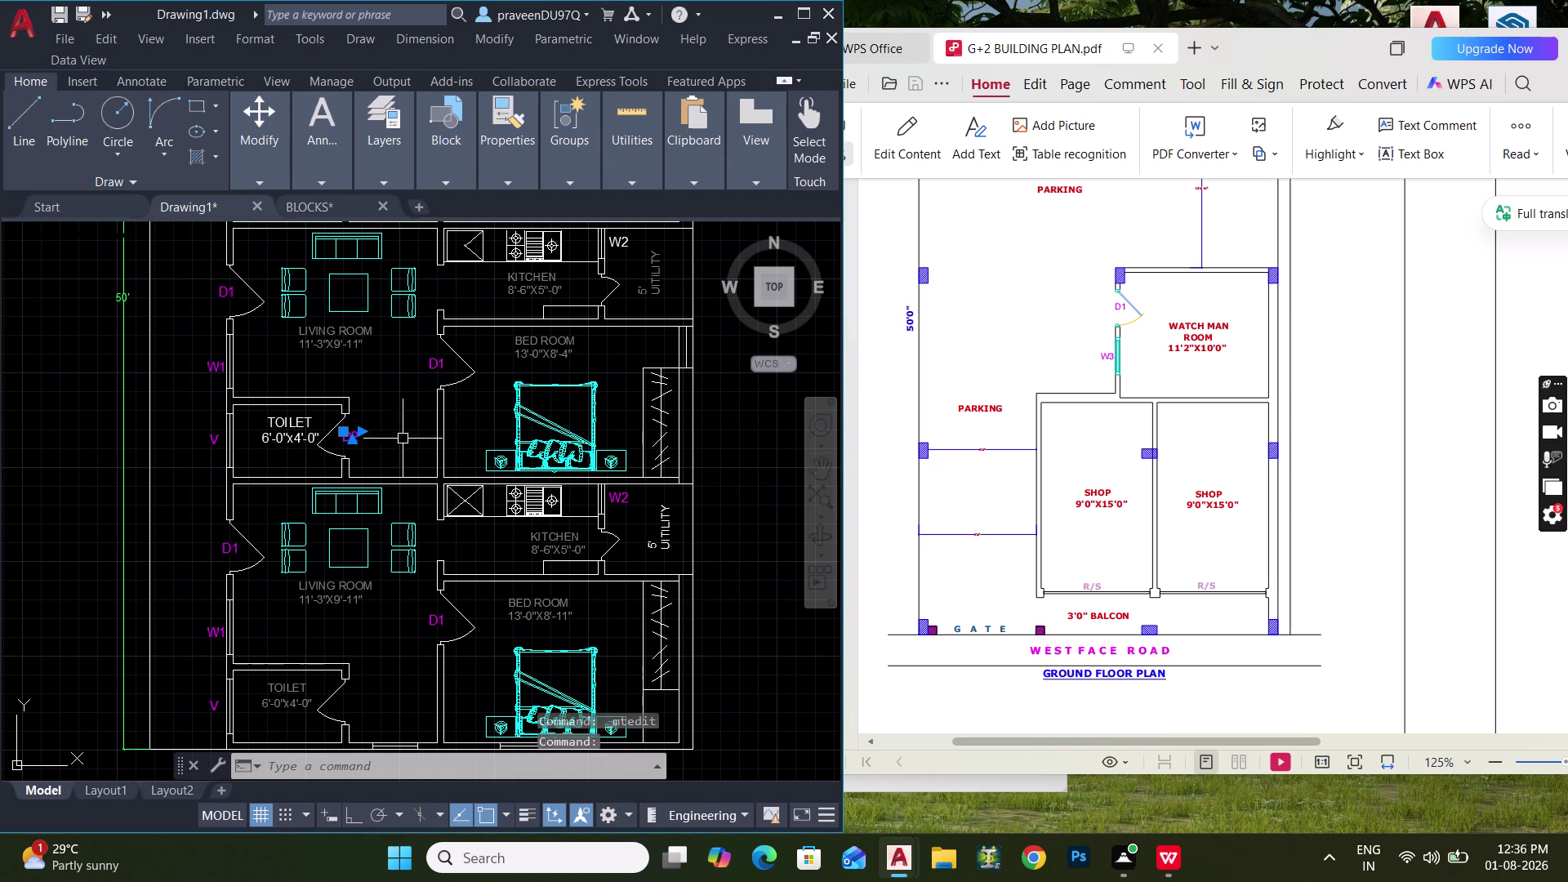
key(c)
key(o)
key(space)
scroll(up, 3)
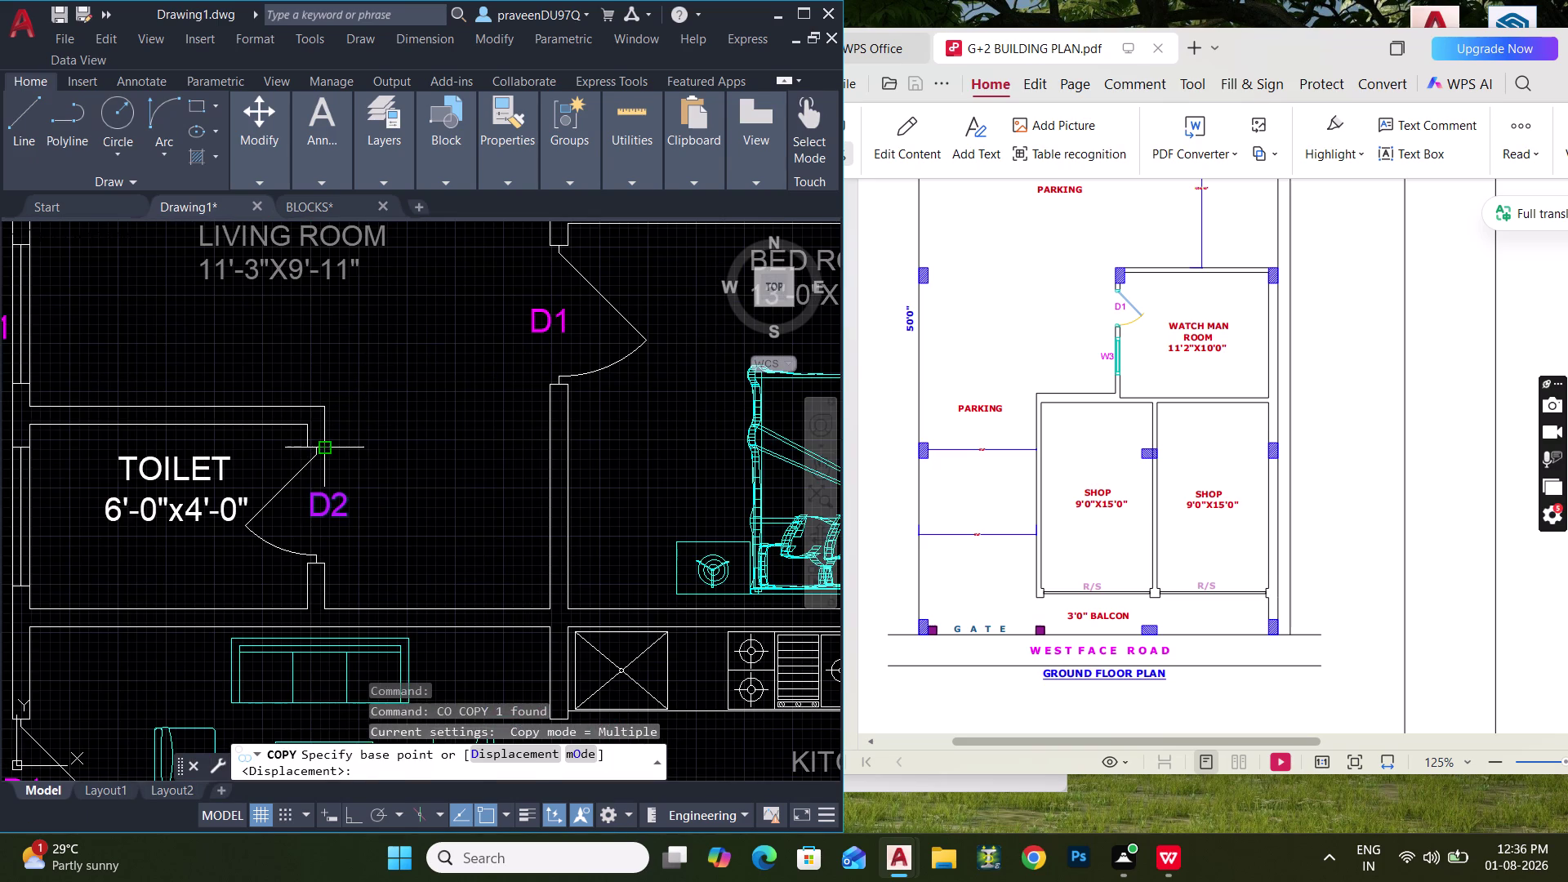
click(332, 445)
middle_drag(349, 532, 365, 291)
middle_drag(333, 549, 362, 324)
middle_drag(337, 561, 376, 362)
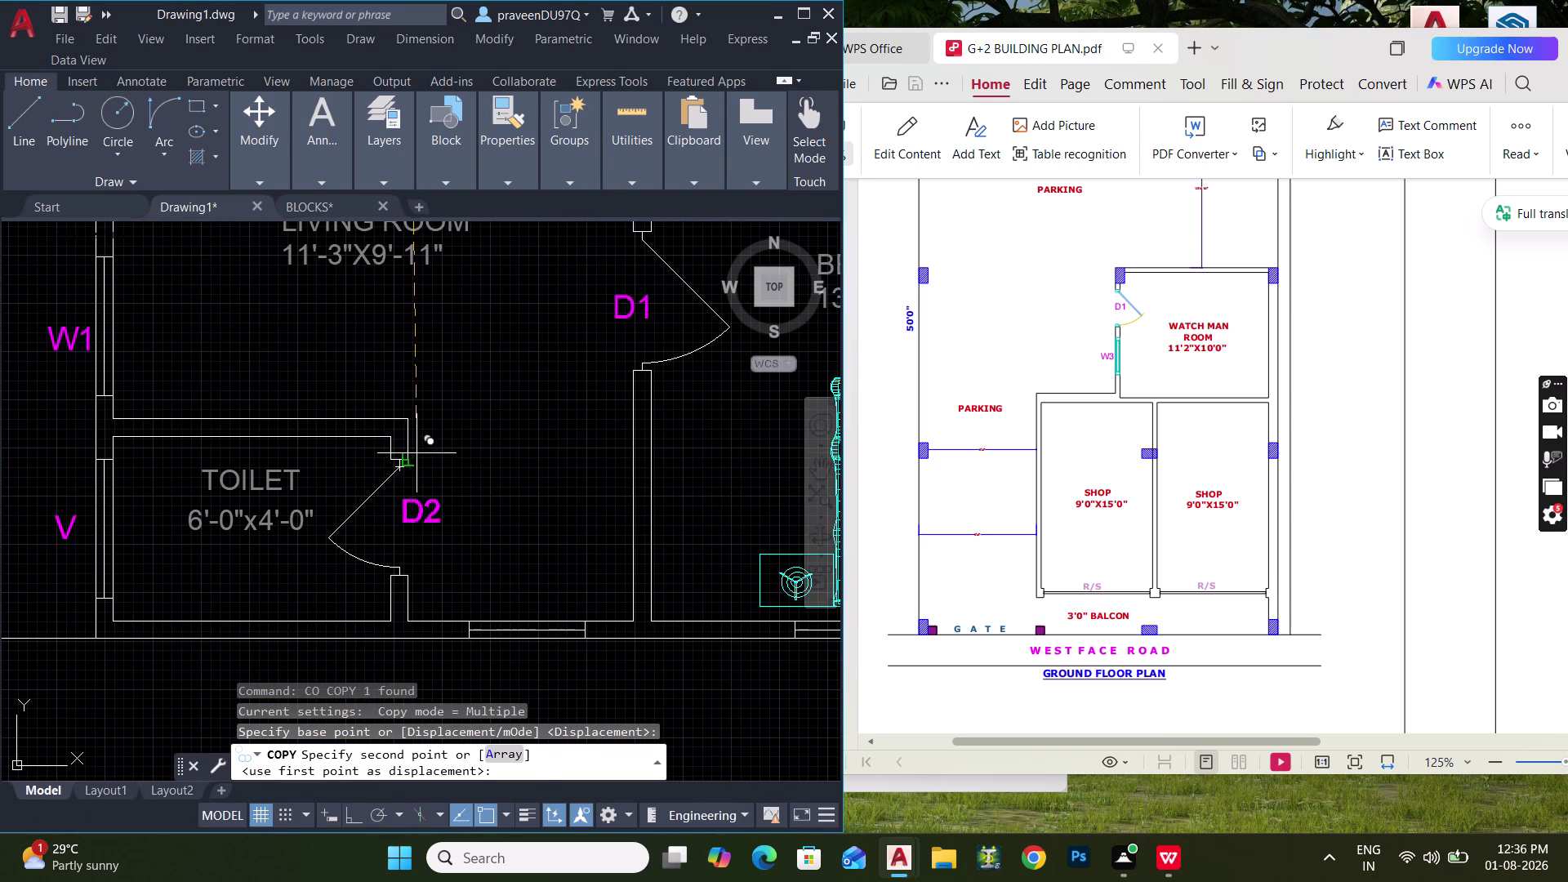
click(412, 457)
Place a second copy elsewhere in the unit plan and view the whole unit.
middle_drag(497, 325, 442, 796)
scroll(down, 3)
middle_drag(441, 456, 419, 679)
scroll(up, 3)
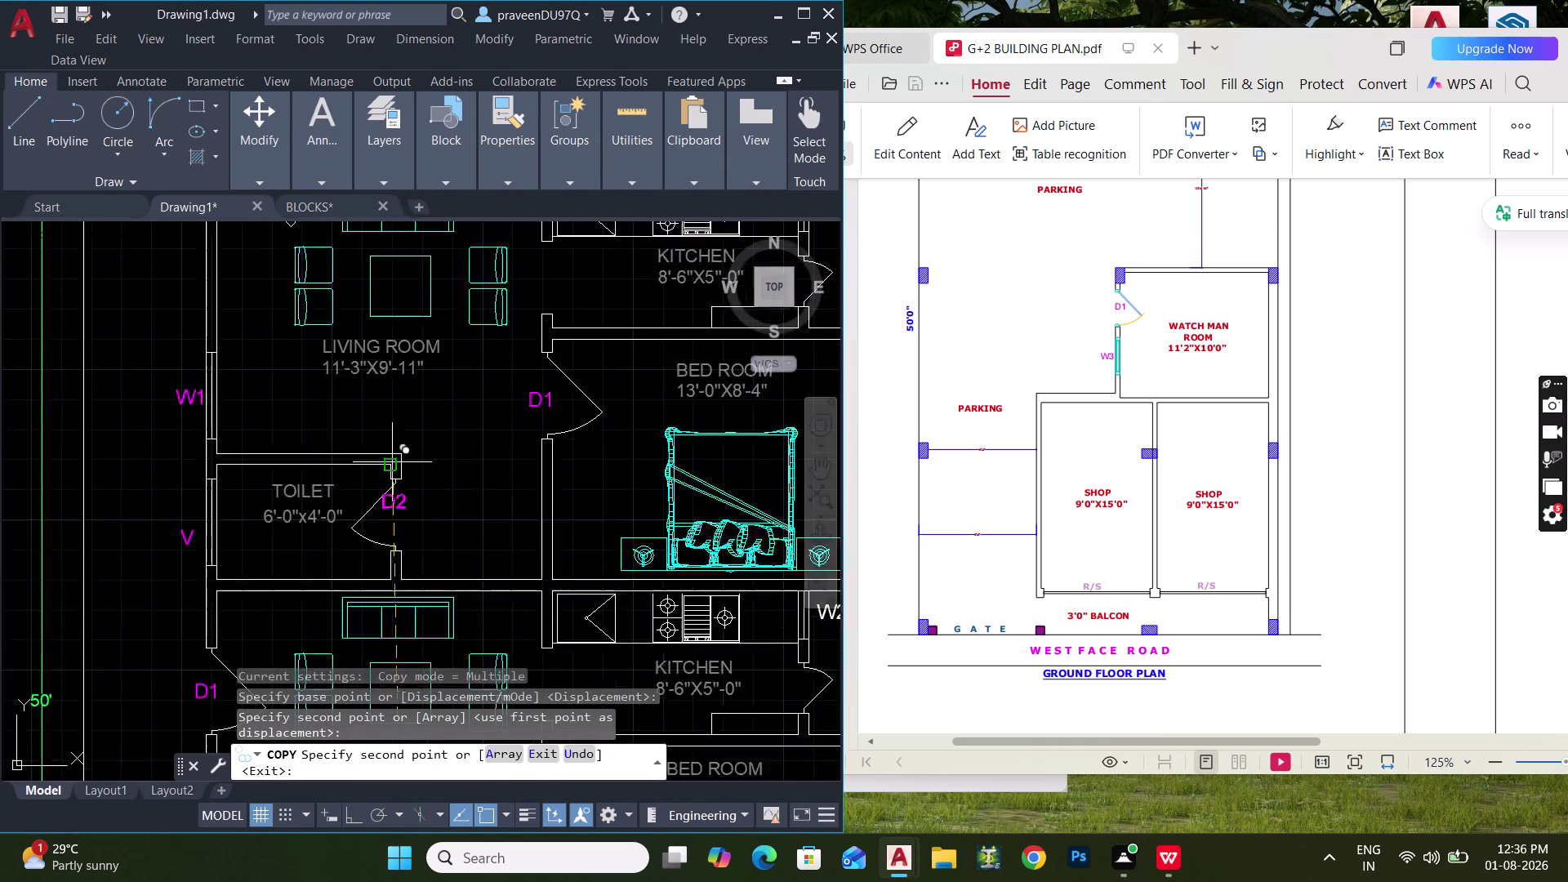
scroll(up, 3)
click(403, 488)
key(Escape)
scroll(down, 3)
middle_drag(481, 550, 362, 547)
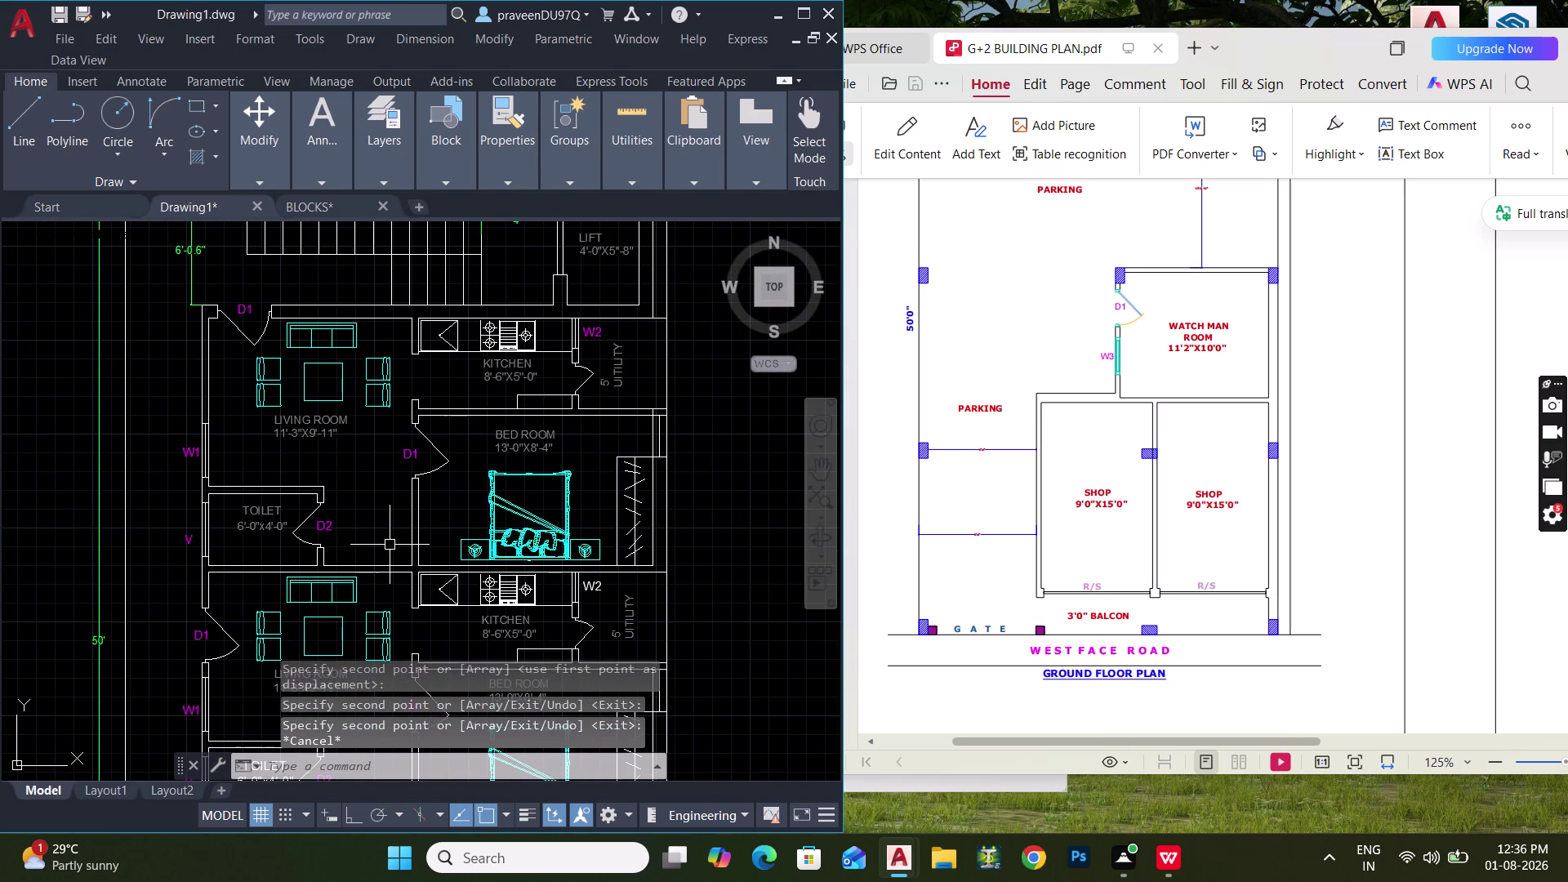
scroll(up, 3)
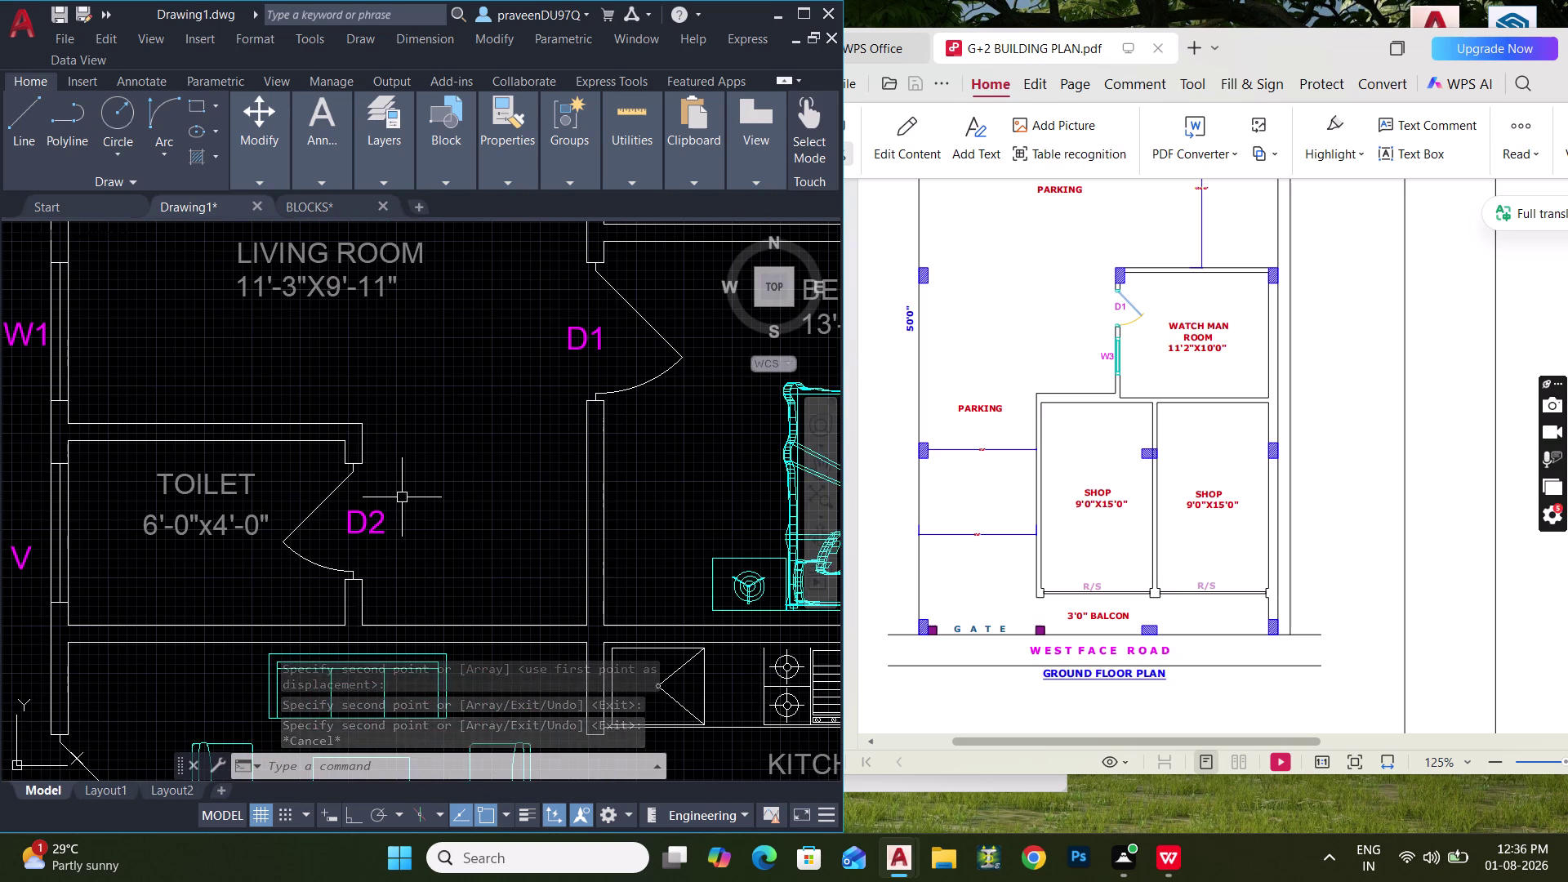
Measure the D2 and bedroom doorways with DLI, cancelling each dimension.
text(DLI)
key(space)
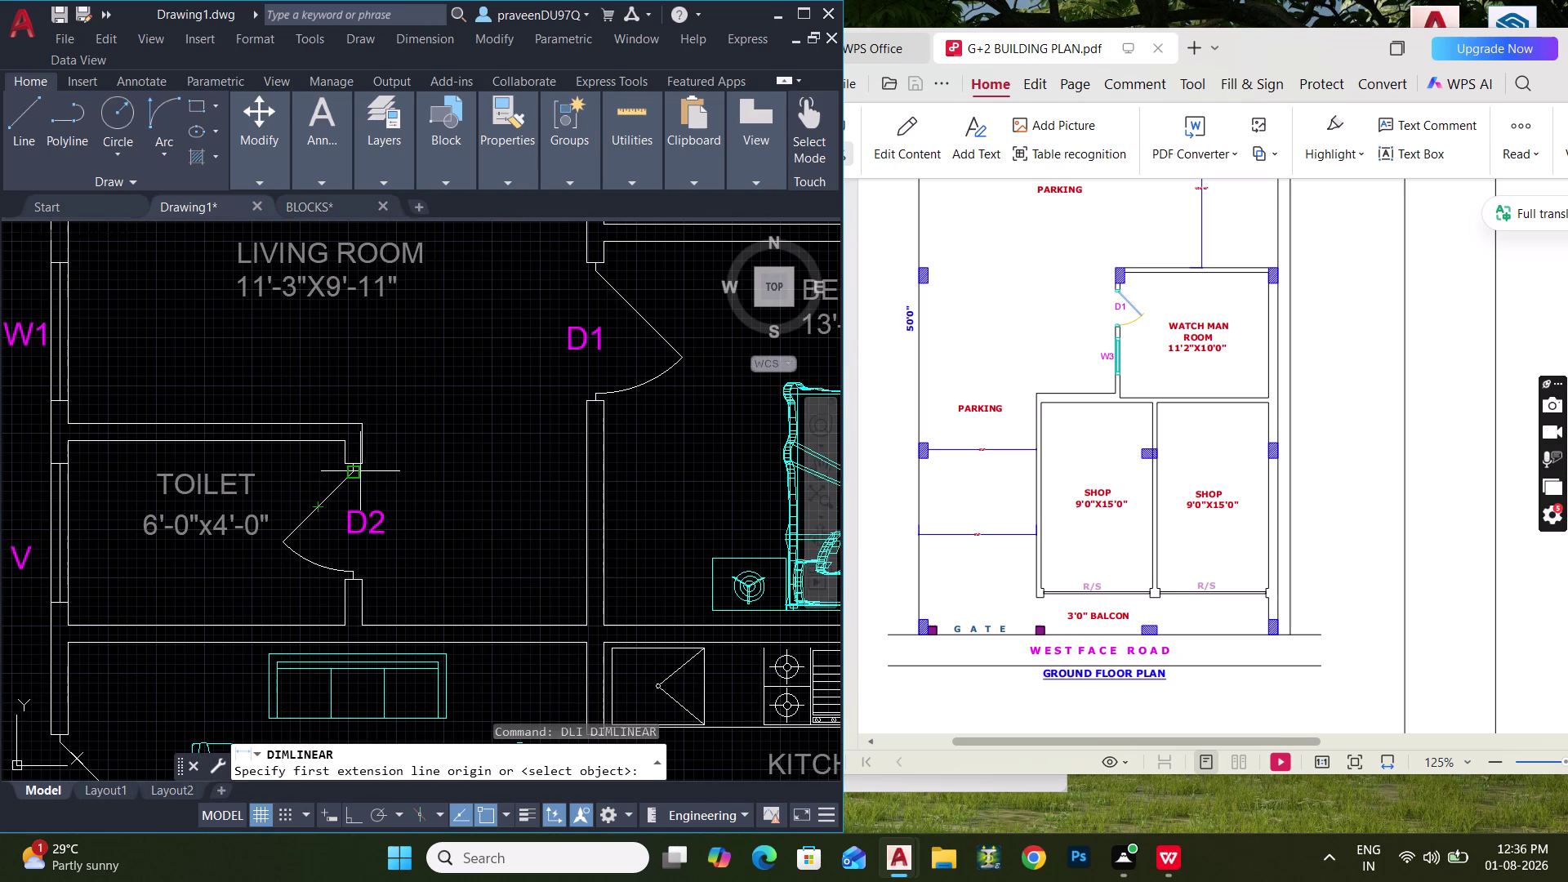
click(361, 468)
click(366, 576)
key(Escape)
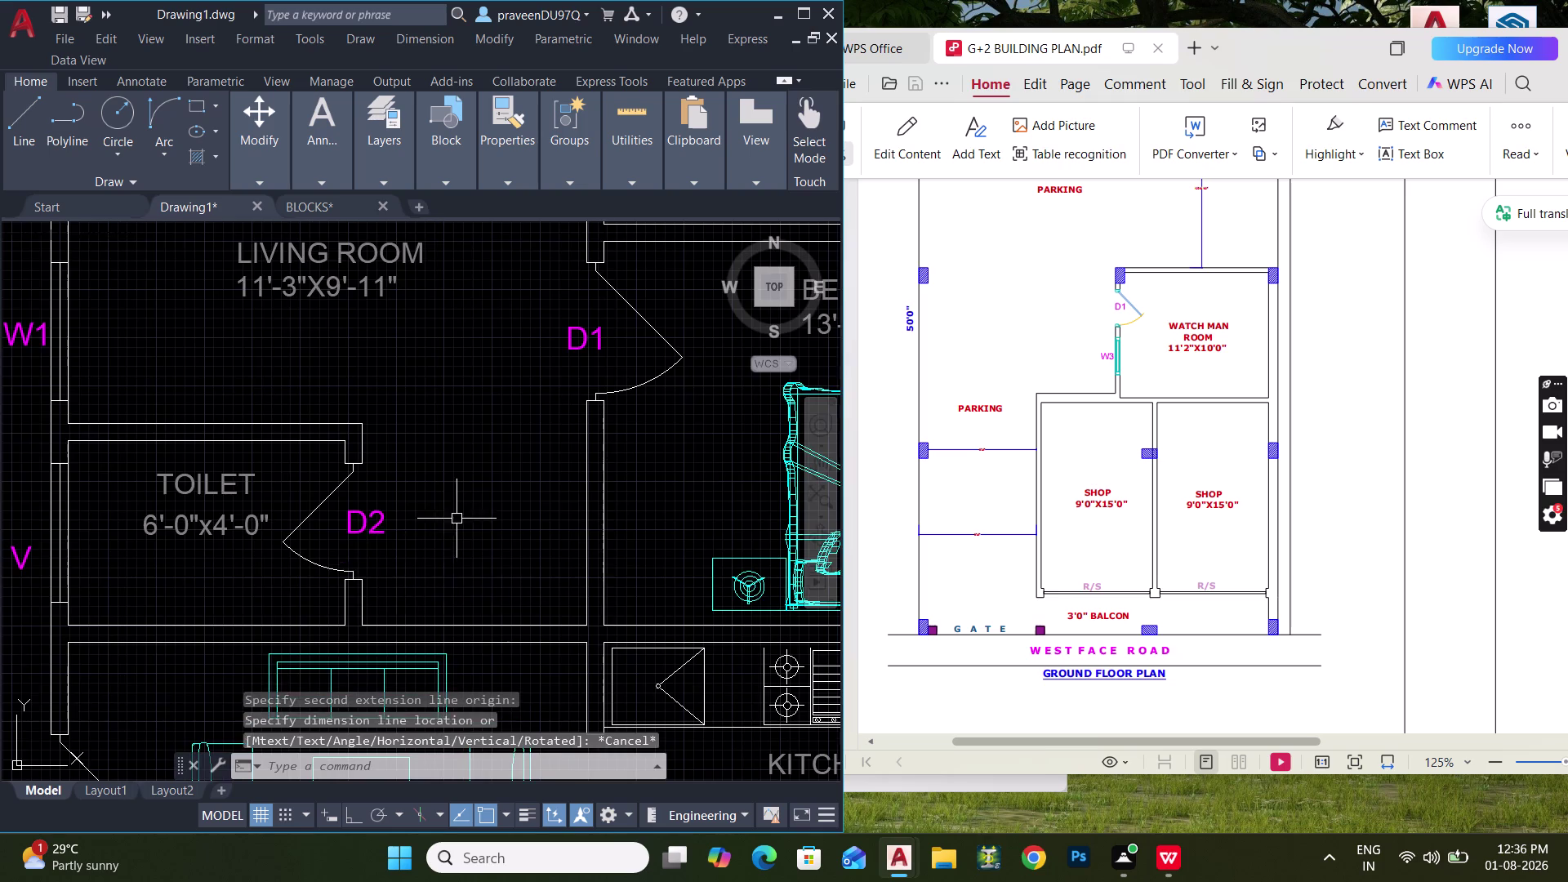
middle_drag(447, 522, 317, 615)
key(space)
click(447, 359)
click(456, 503)
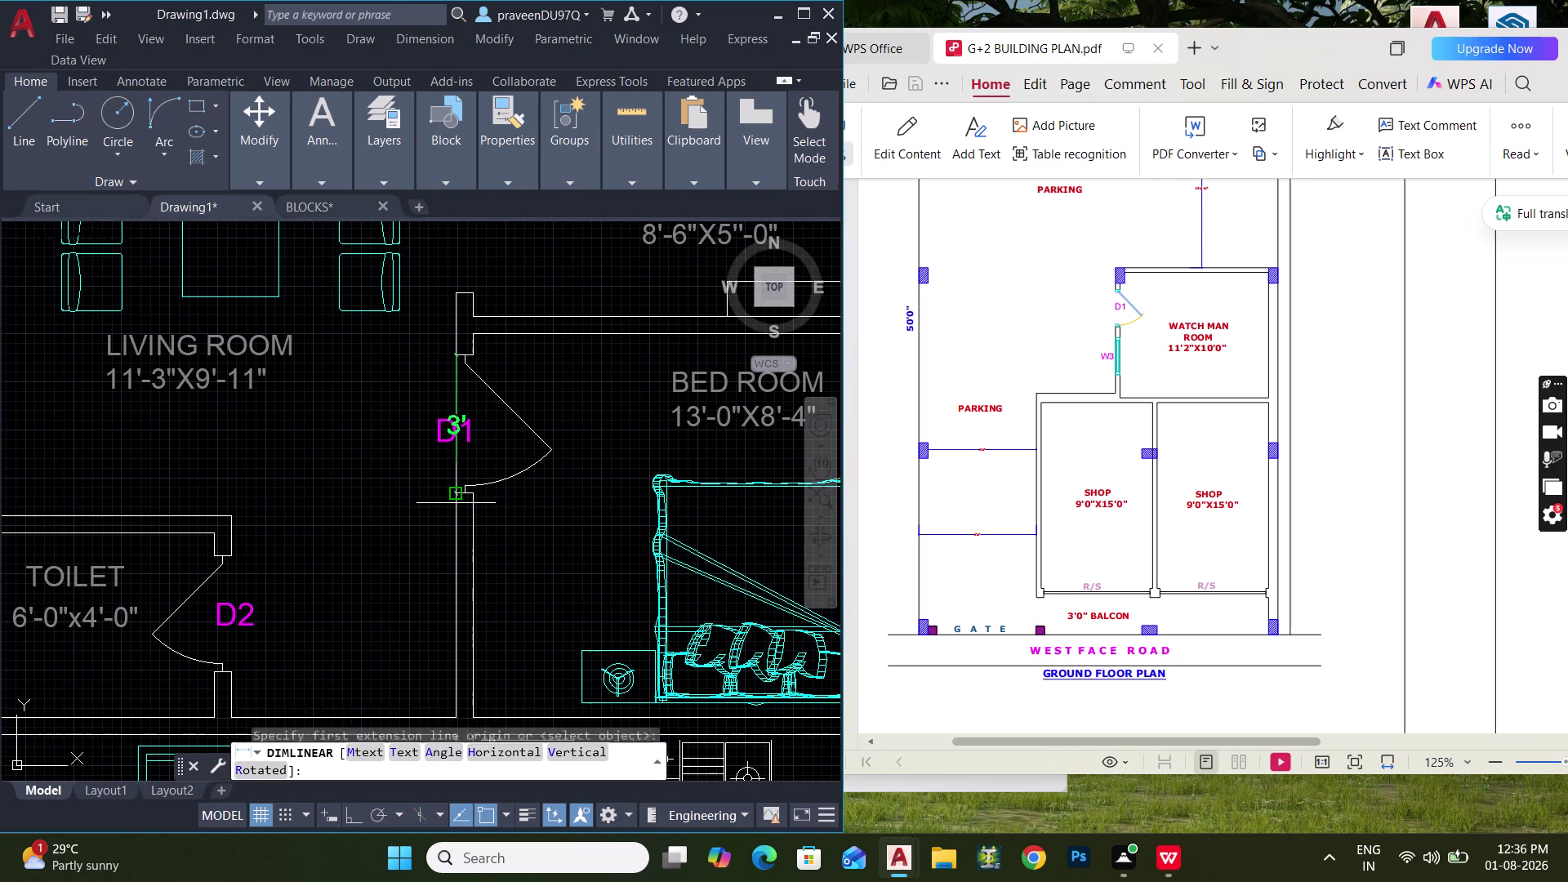
key(Escape)
Measure the utility doorway with a linear dimension, then cancel it.
scroll(down, 3)
middle_drag(441, 464, 245, 572)
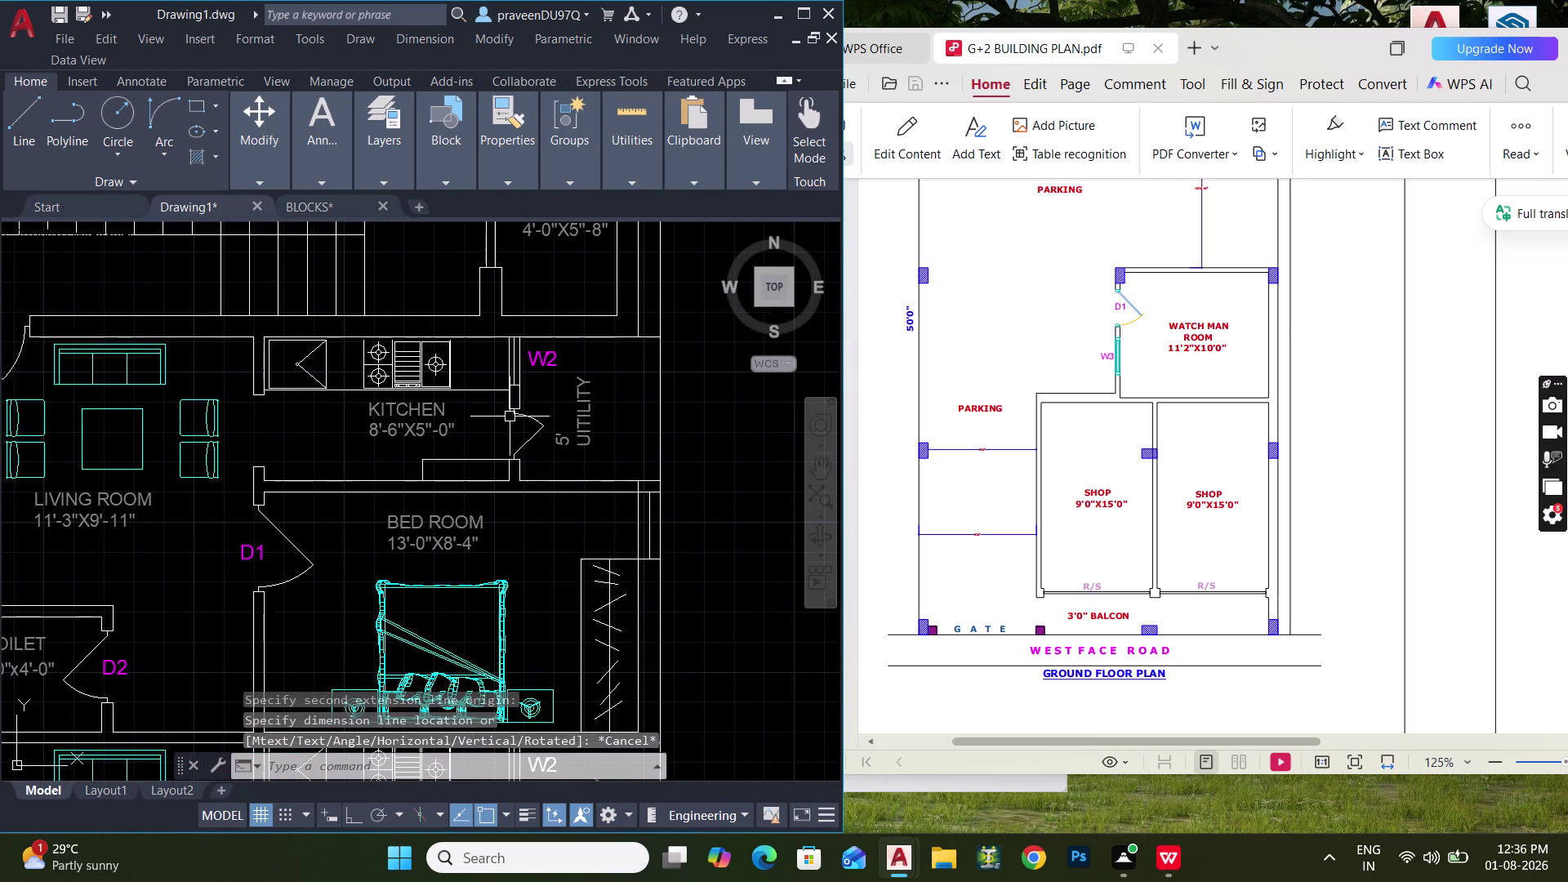
scroll(up, 3)
key(space)
scroll(up, 3)
click(491, 399)
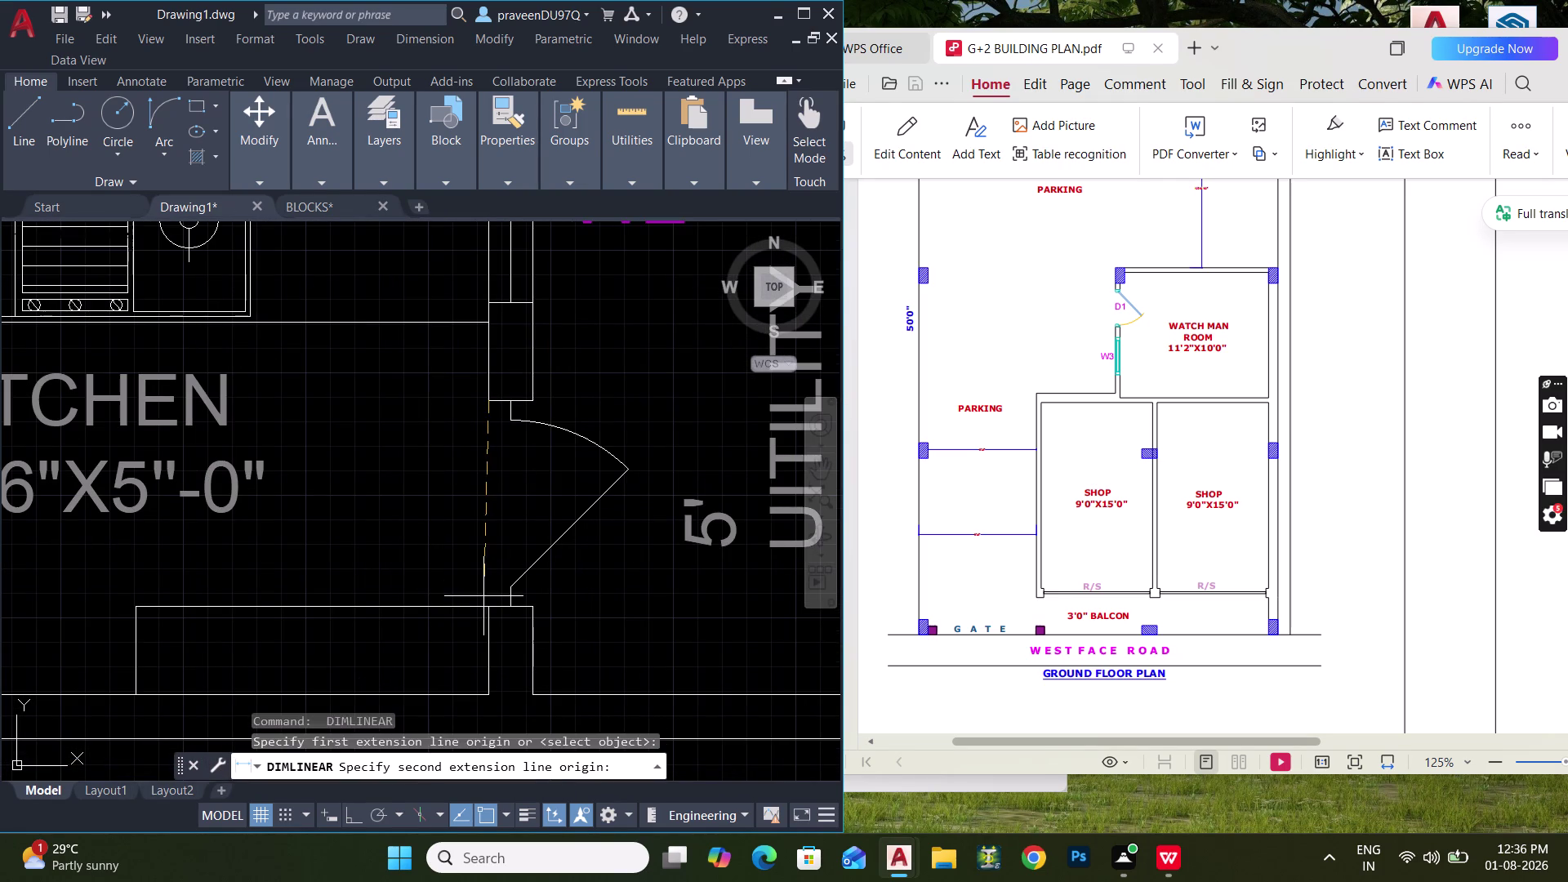
click(488, 600)
key(Escape)
Copy the bedroom D1 label to the utility door.
scroll(down, 3)
middle_drag(448, 539, 628, 340)
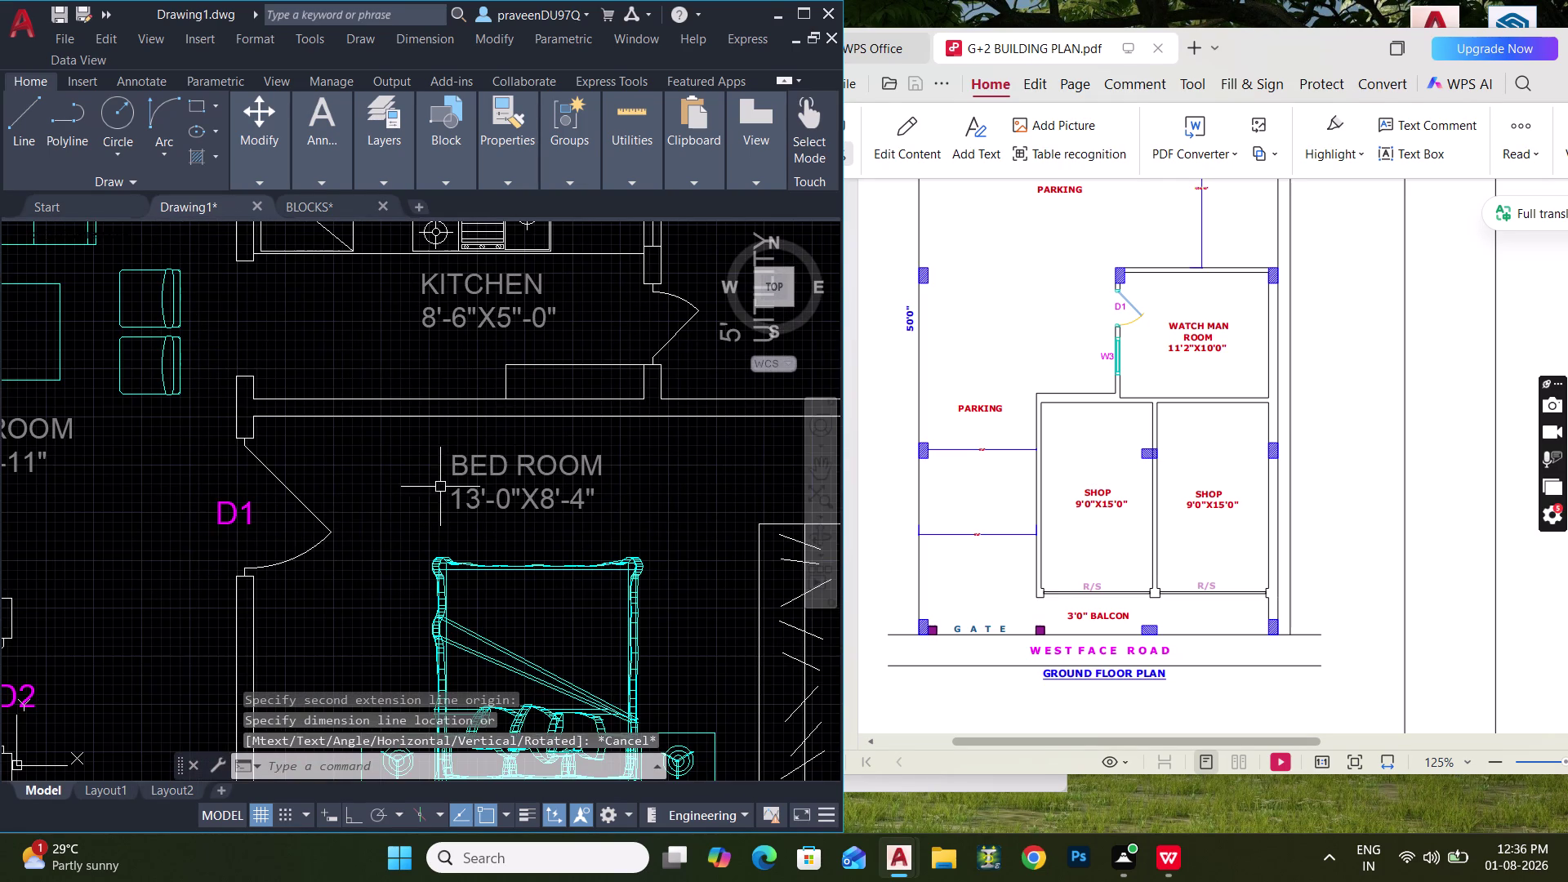
click(250, 522)
key(c)
key(o)
key(space)
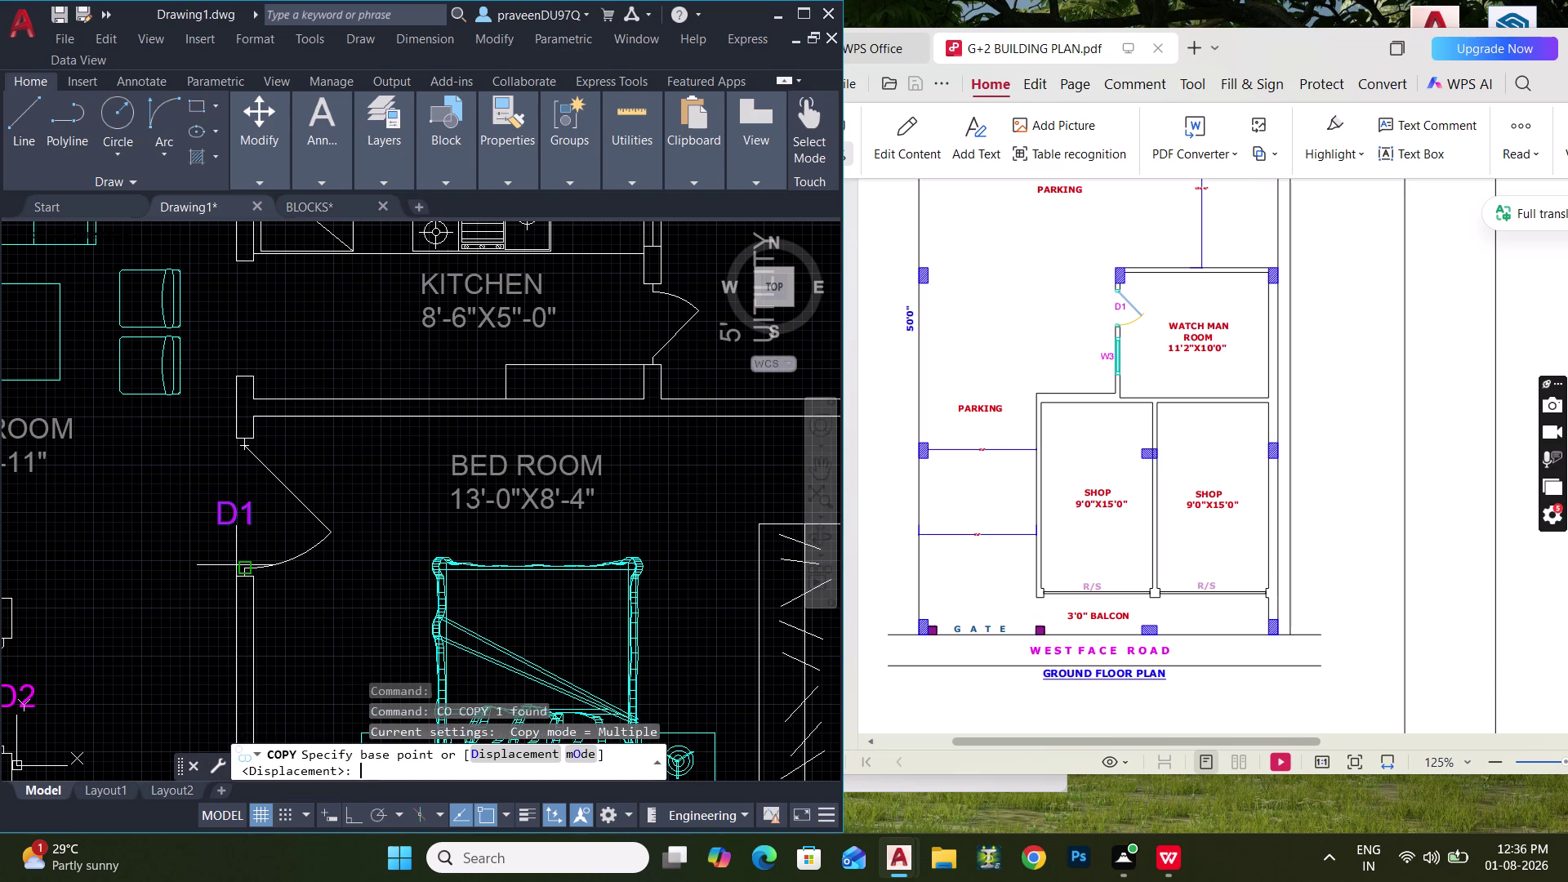
click(218, 513)
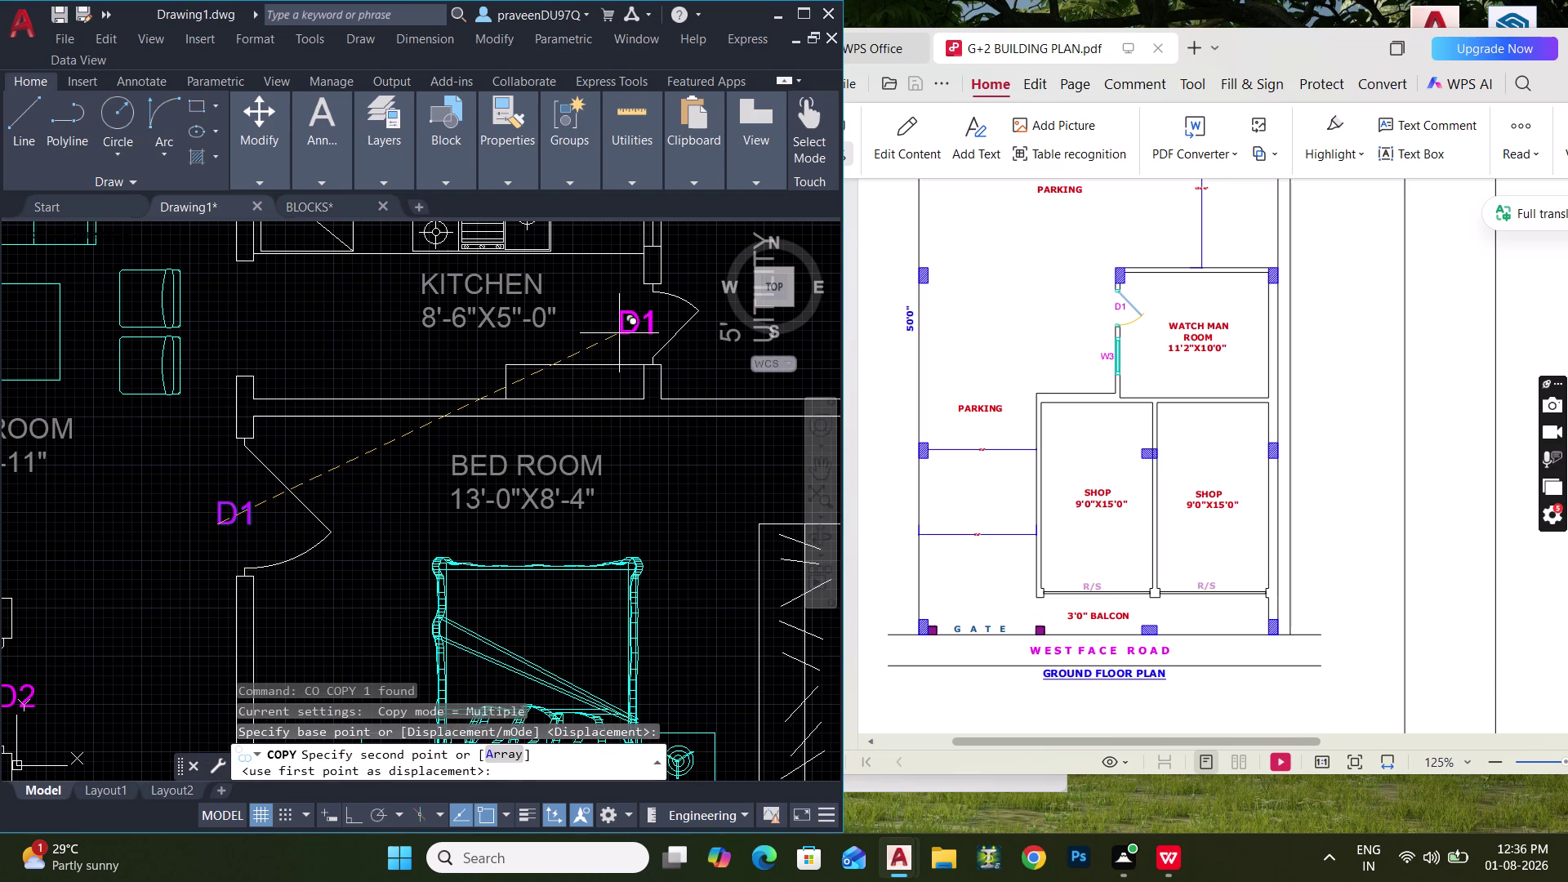
click(620, 331)
key(Escape)
key(Escape)
Change the copied utility door label to D3.
double_click(621, 325)
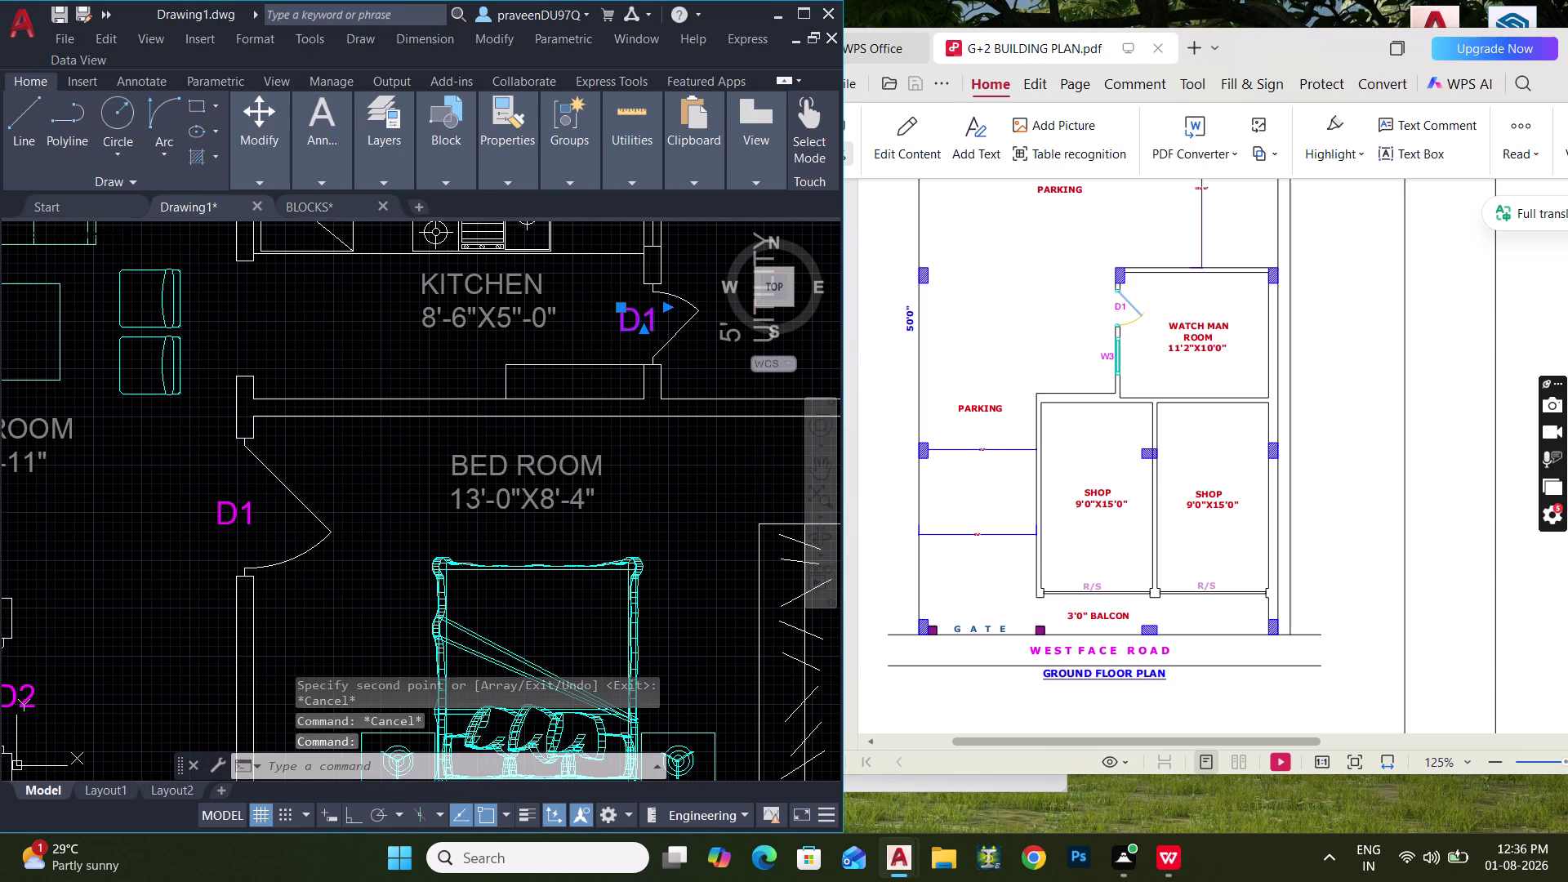
click(657, 331)
key(BackSpace)
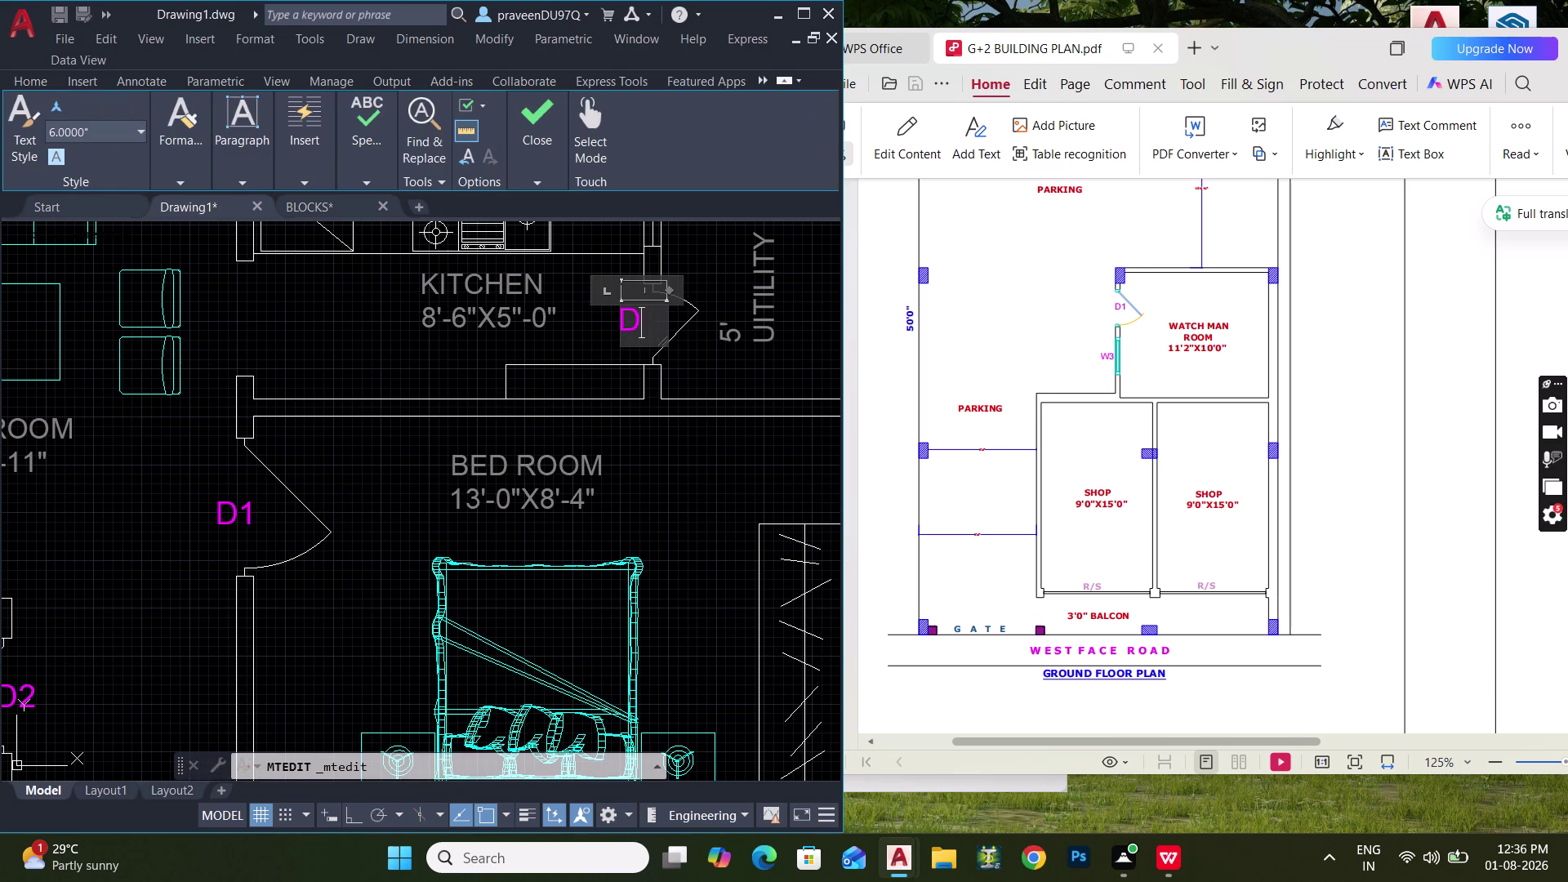
key(3)
click(689, 535)
Copy the D3 label down to the lower unit's kitchen door.
click(634, 314)
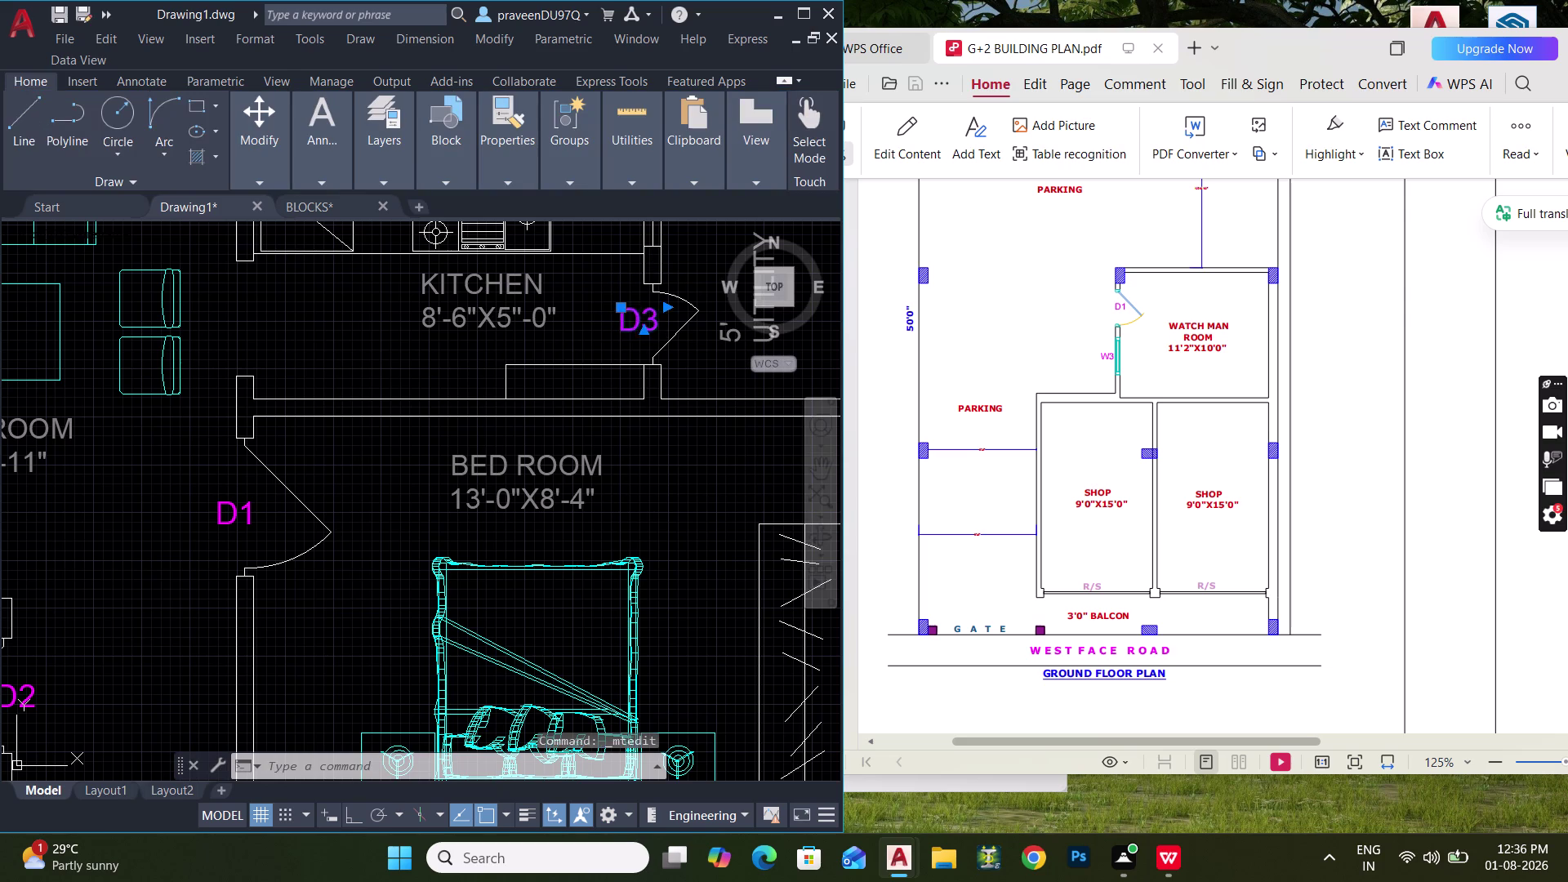
key(c)
key(o)
key(space)
click(663, 283)
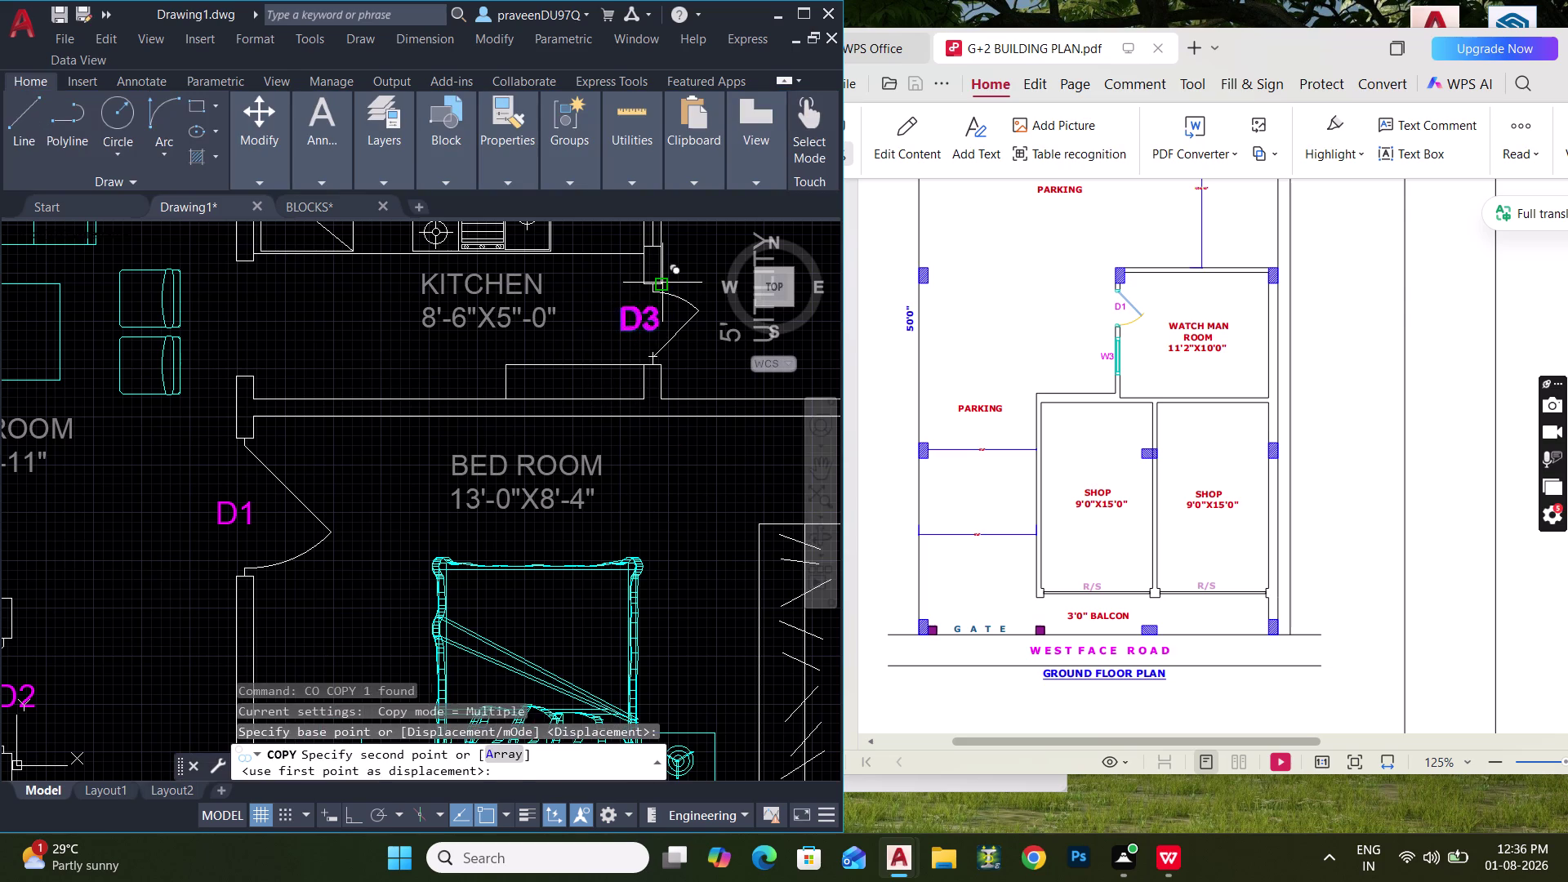
middle_drag(682, 452, 689, 124)
middle_drag(676, 362, 661, 236)
click(656, 480)
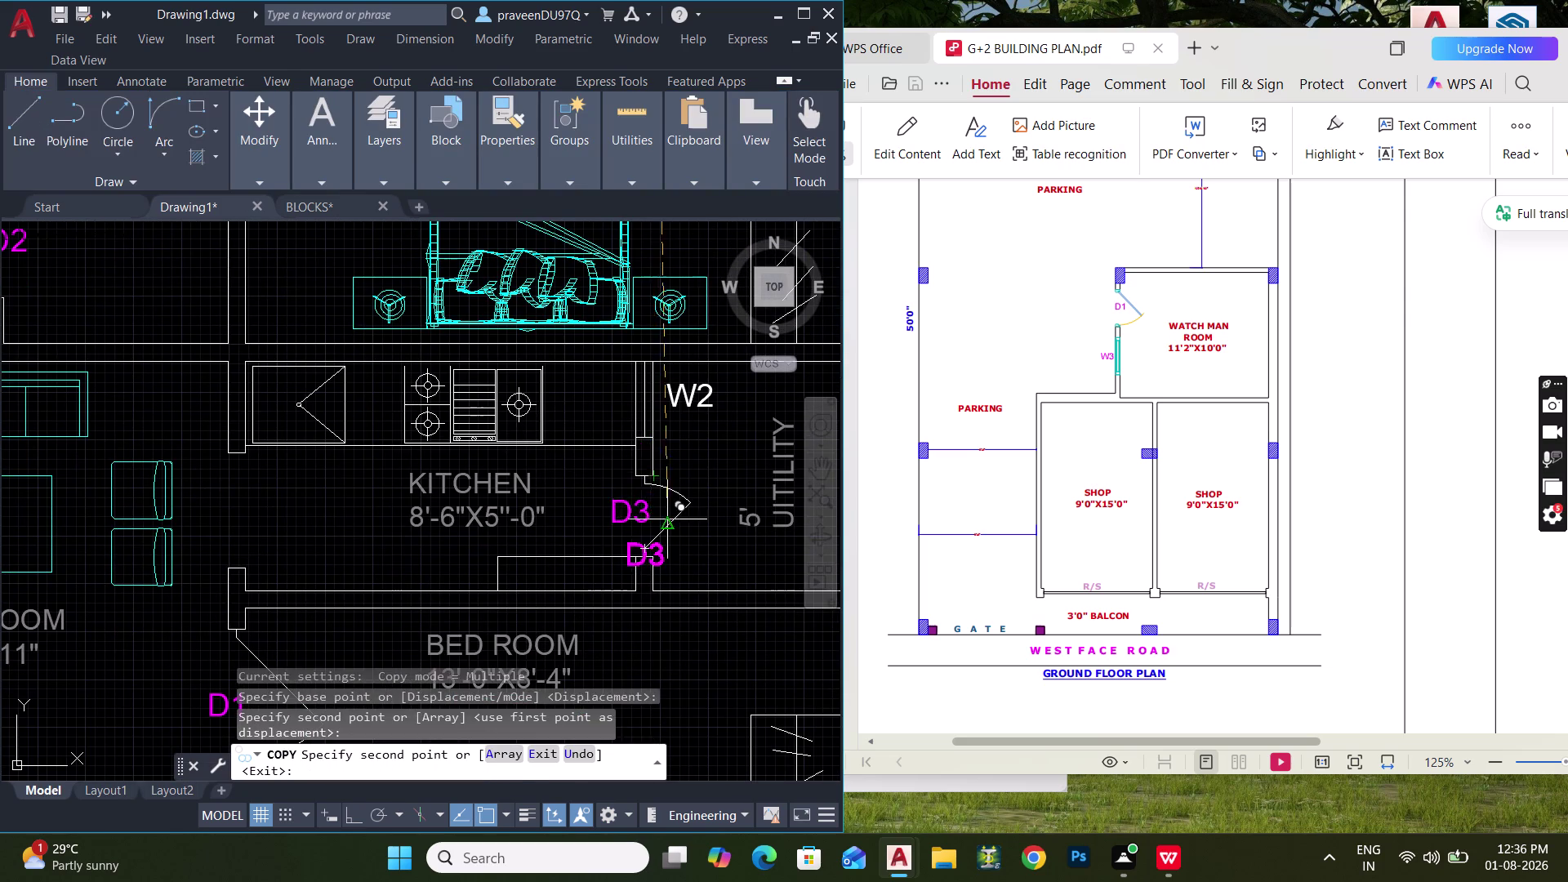
middle_drag(660, 506, 656, 175)
middle_drag(646, 493, 658, 257)
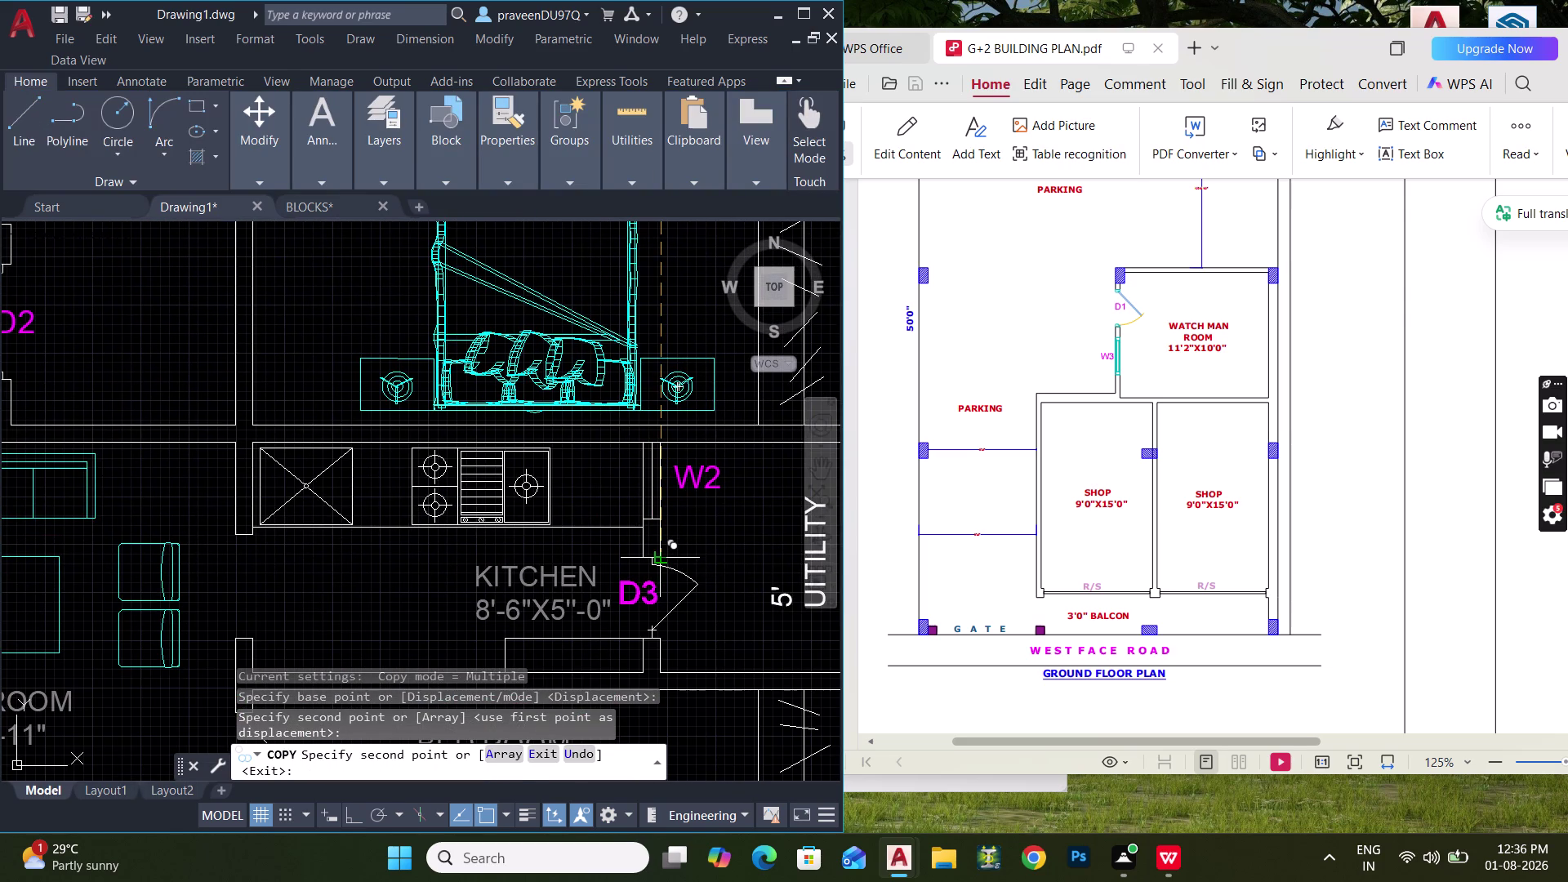
click(658, 552)
key(Escape)
scroll(down, 3)
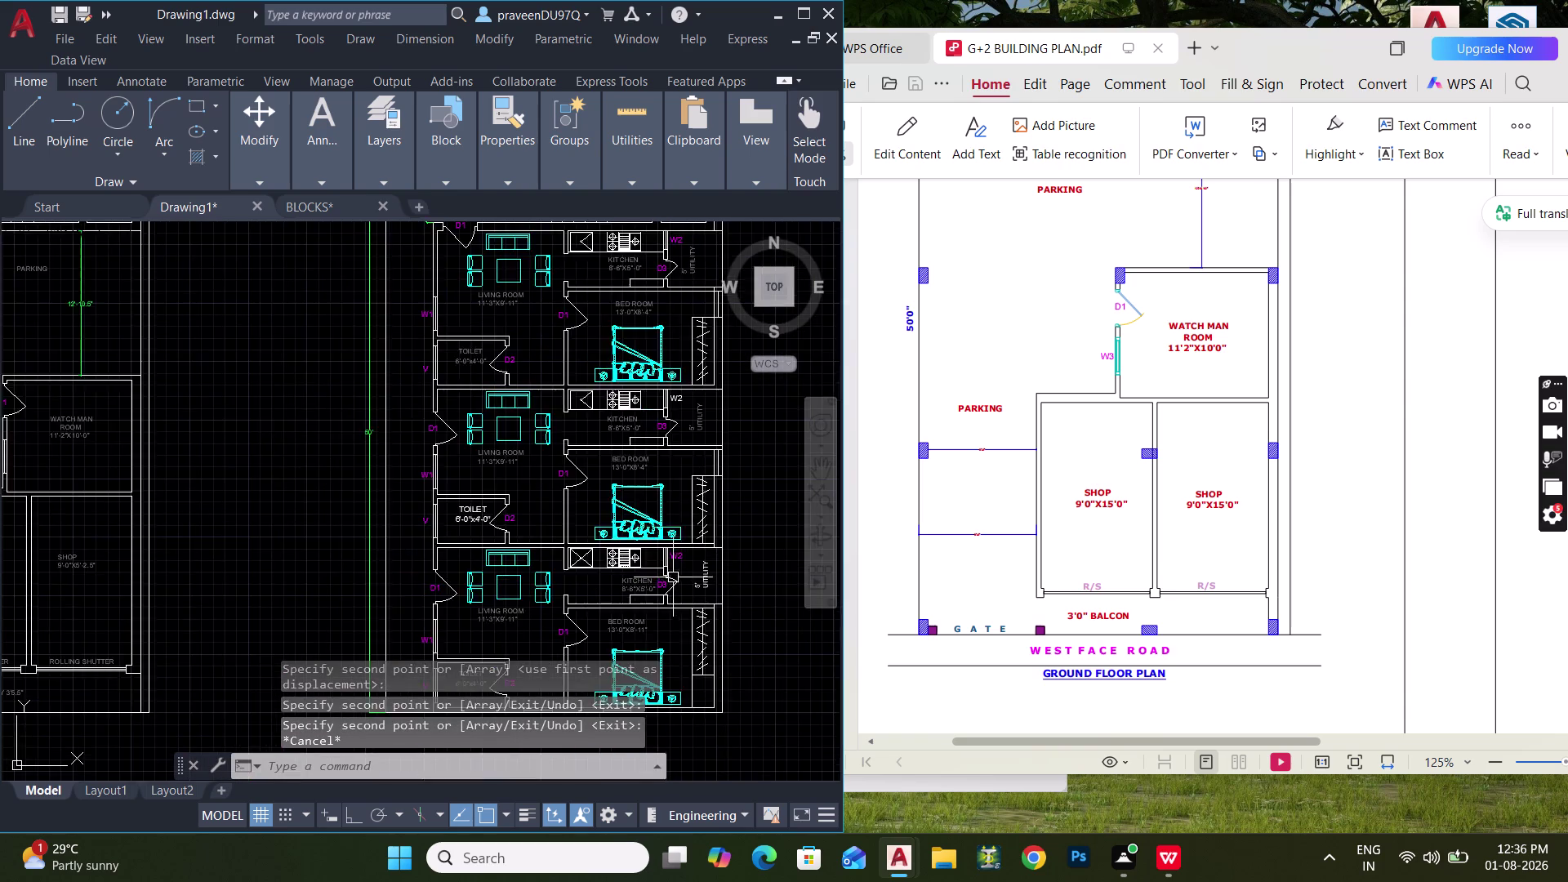
middle_drag(665, 571, 621, 429)
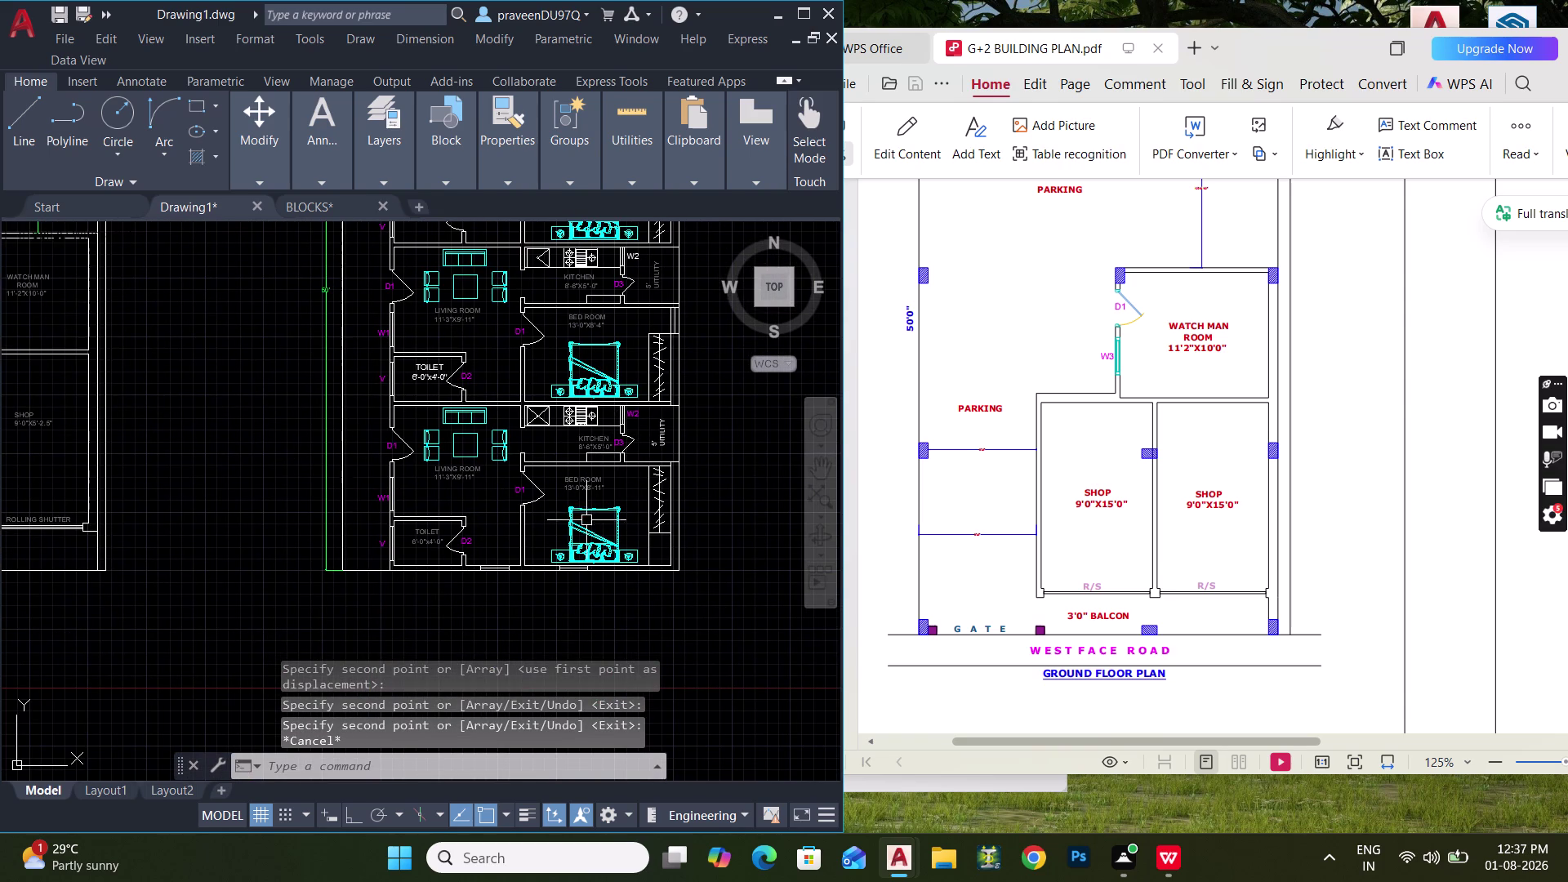
scroll(up, 3)
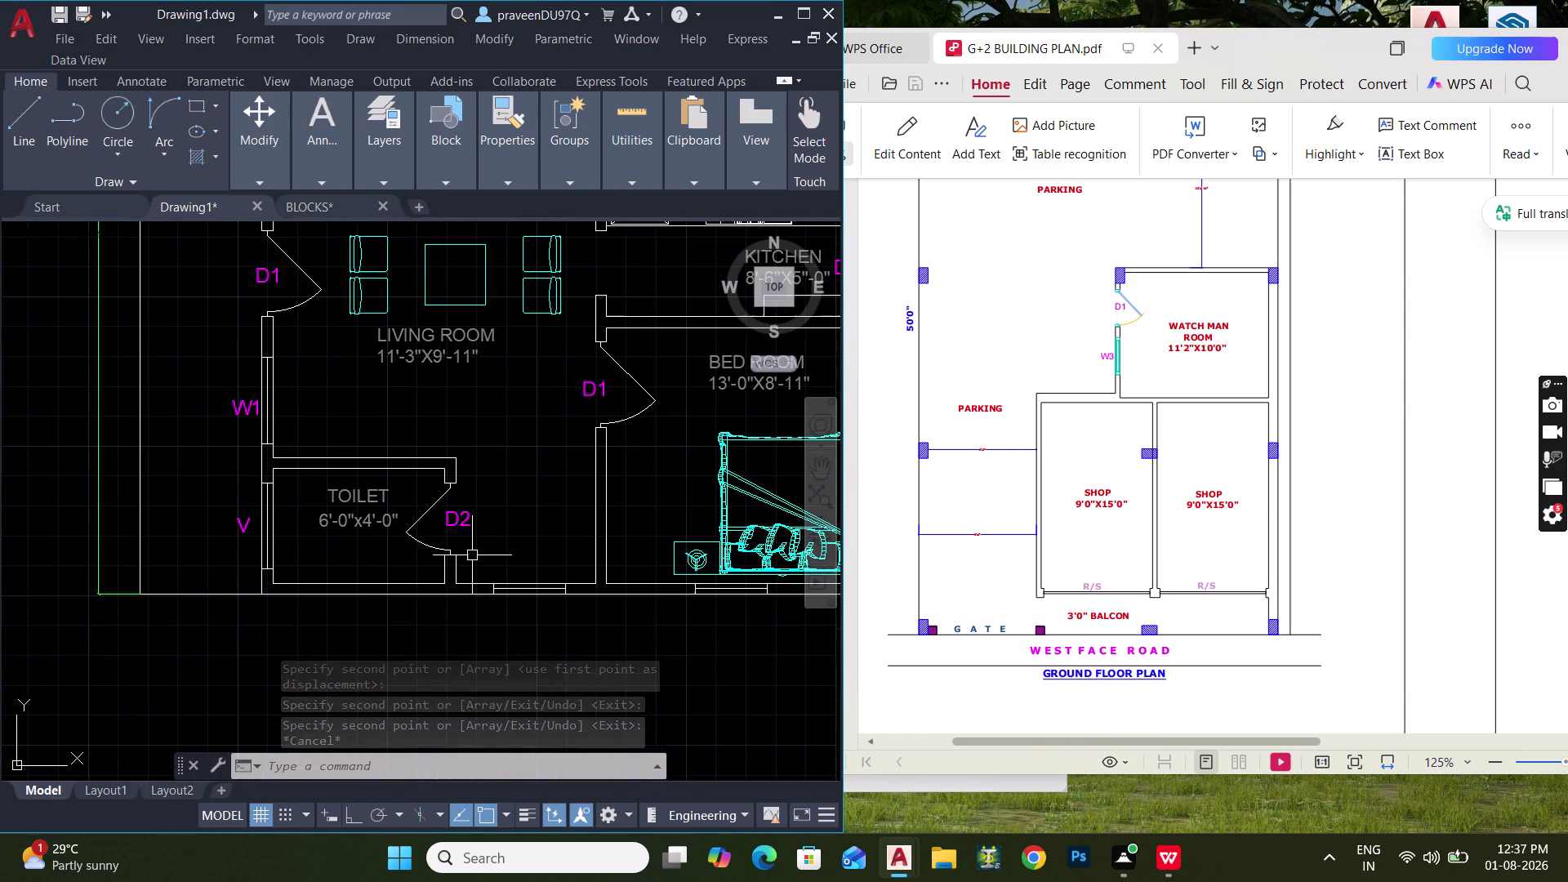
Measure the wall near W1 and the toilet's bottom wall with DLI, cancelling both.
text(DLI)
key(space)
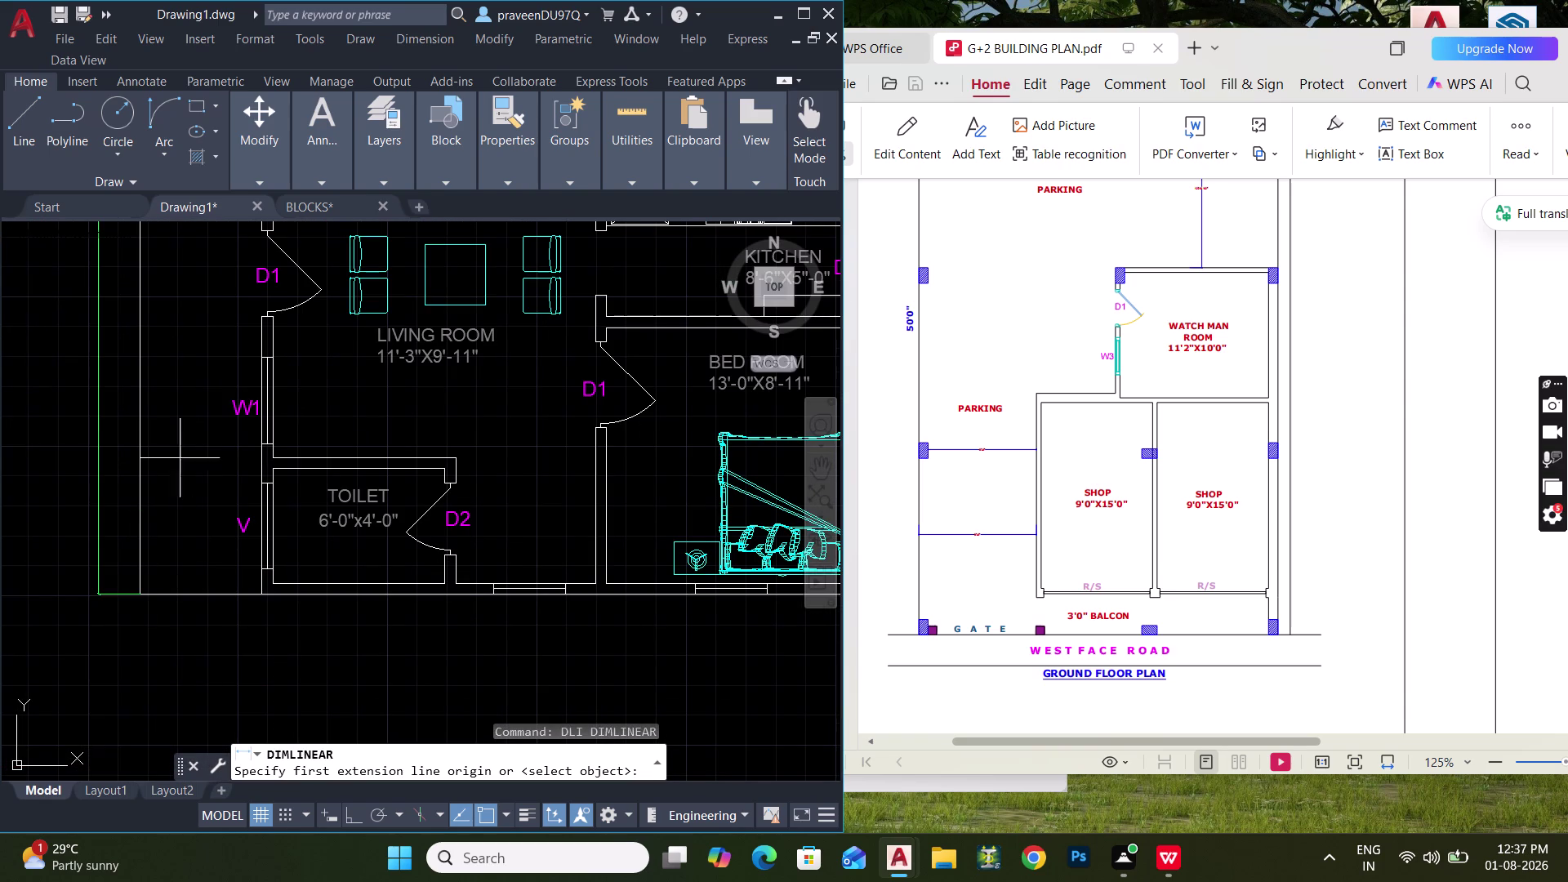
click(270, 360)
click(270, 442)
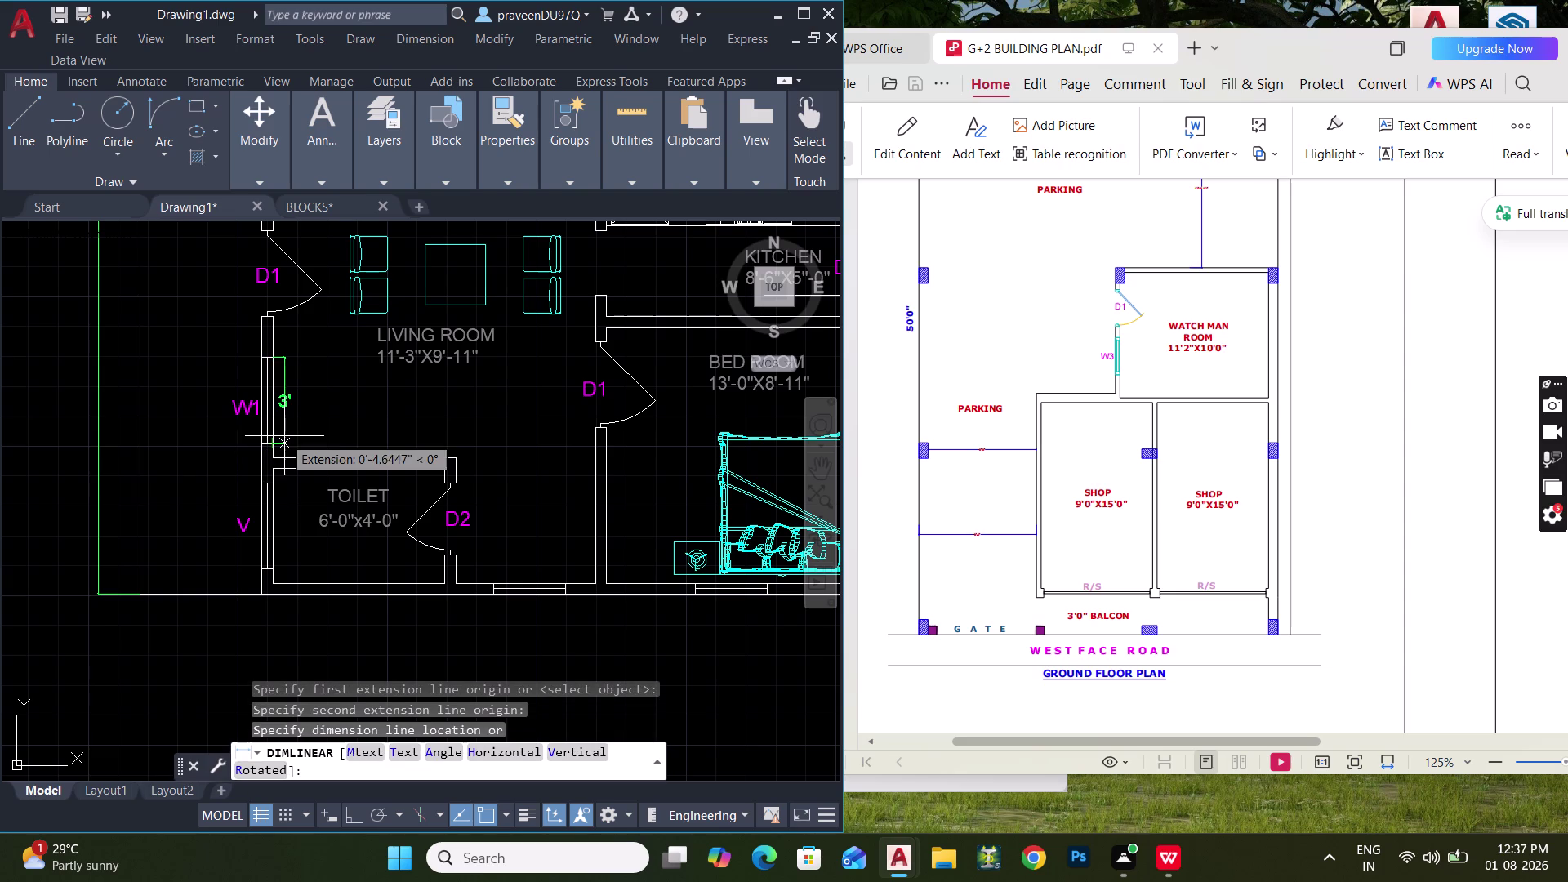
key(Escape)
key(space)
click(497, 593)
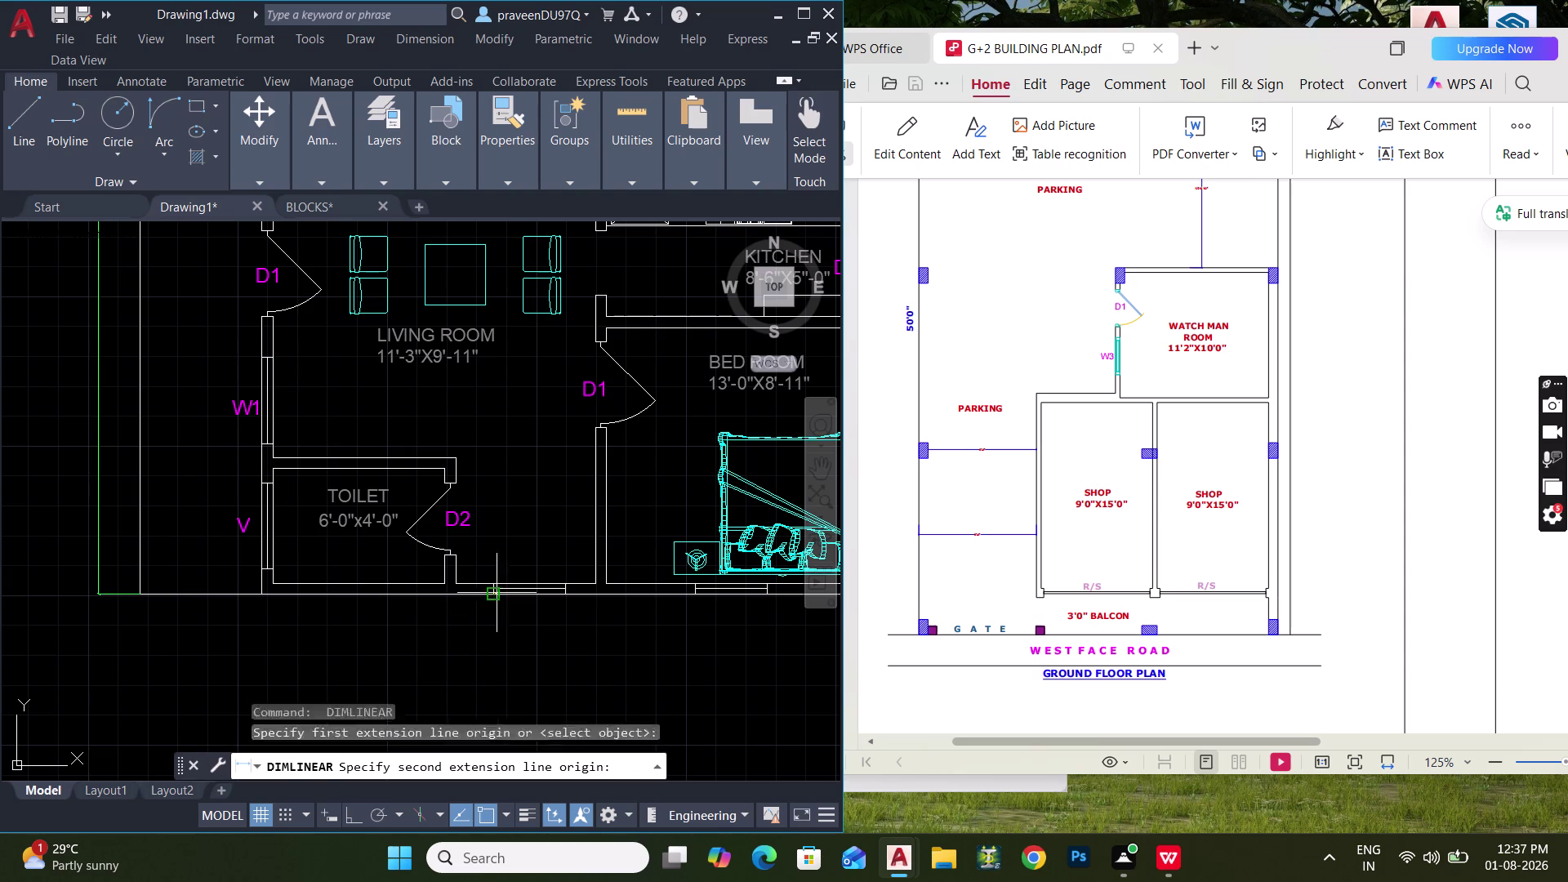
click(564, 593)
key(Escape)
key(Escape)
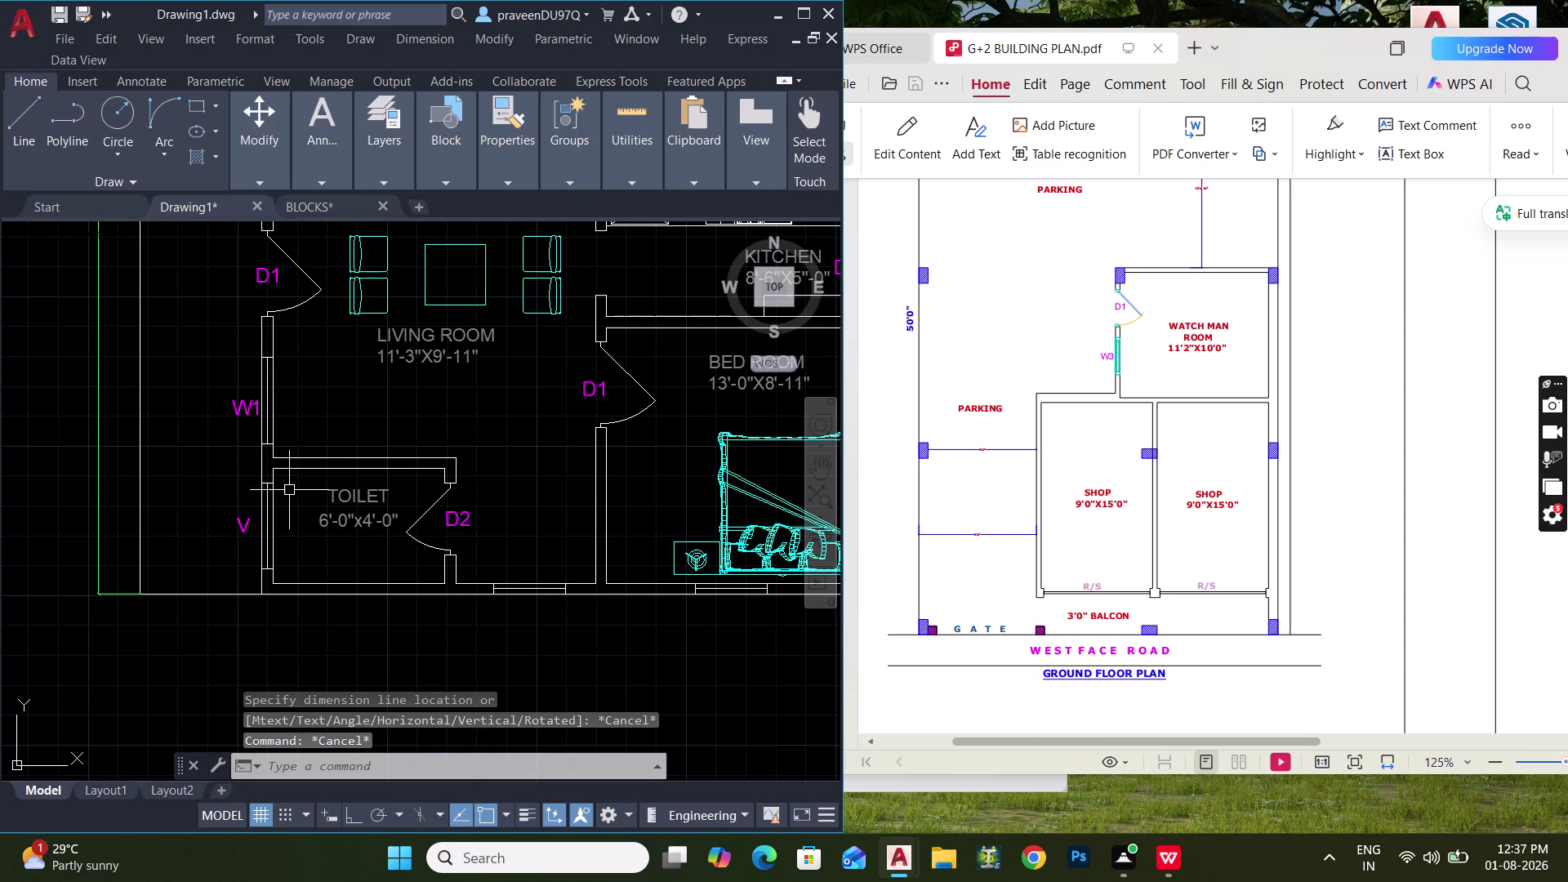
Copy the W1 window label below the toilet window.
click(244, 402)
key(c)
key(o)
key(space)
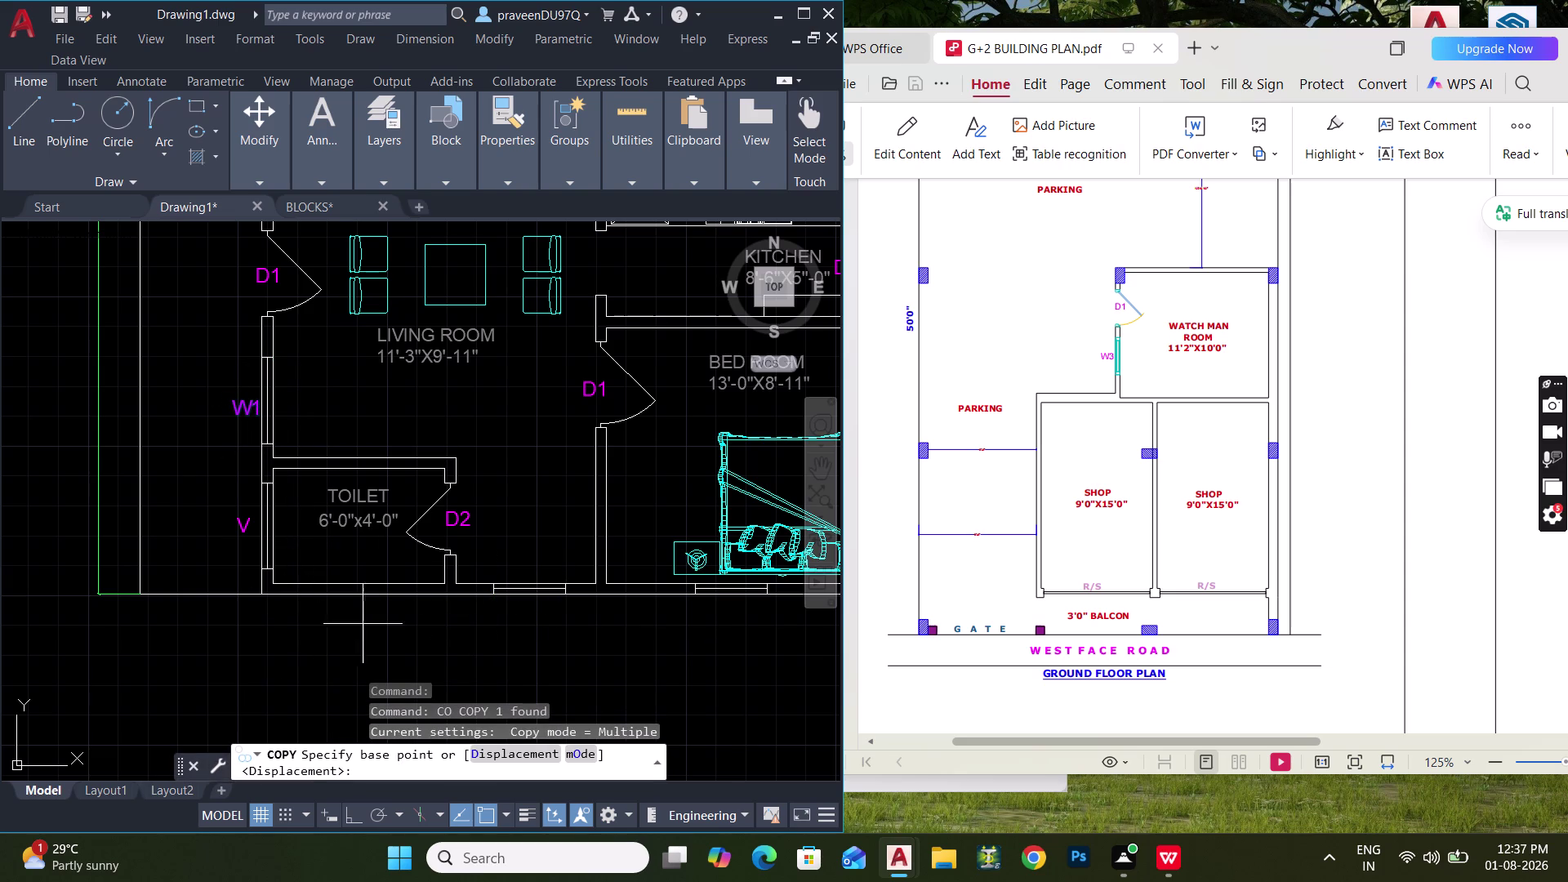
click(244, 398)
scroll(up, 3)
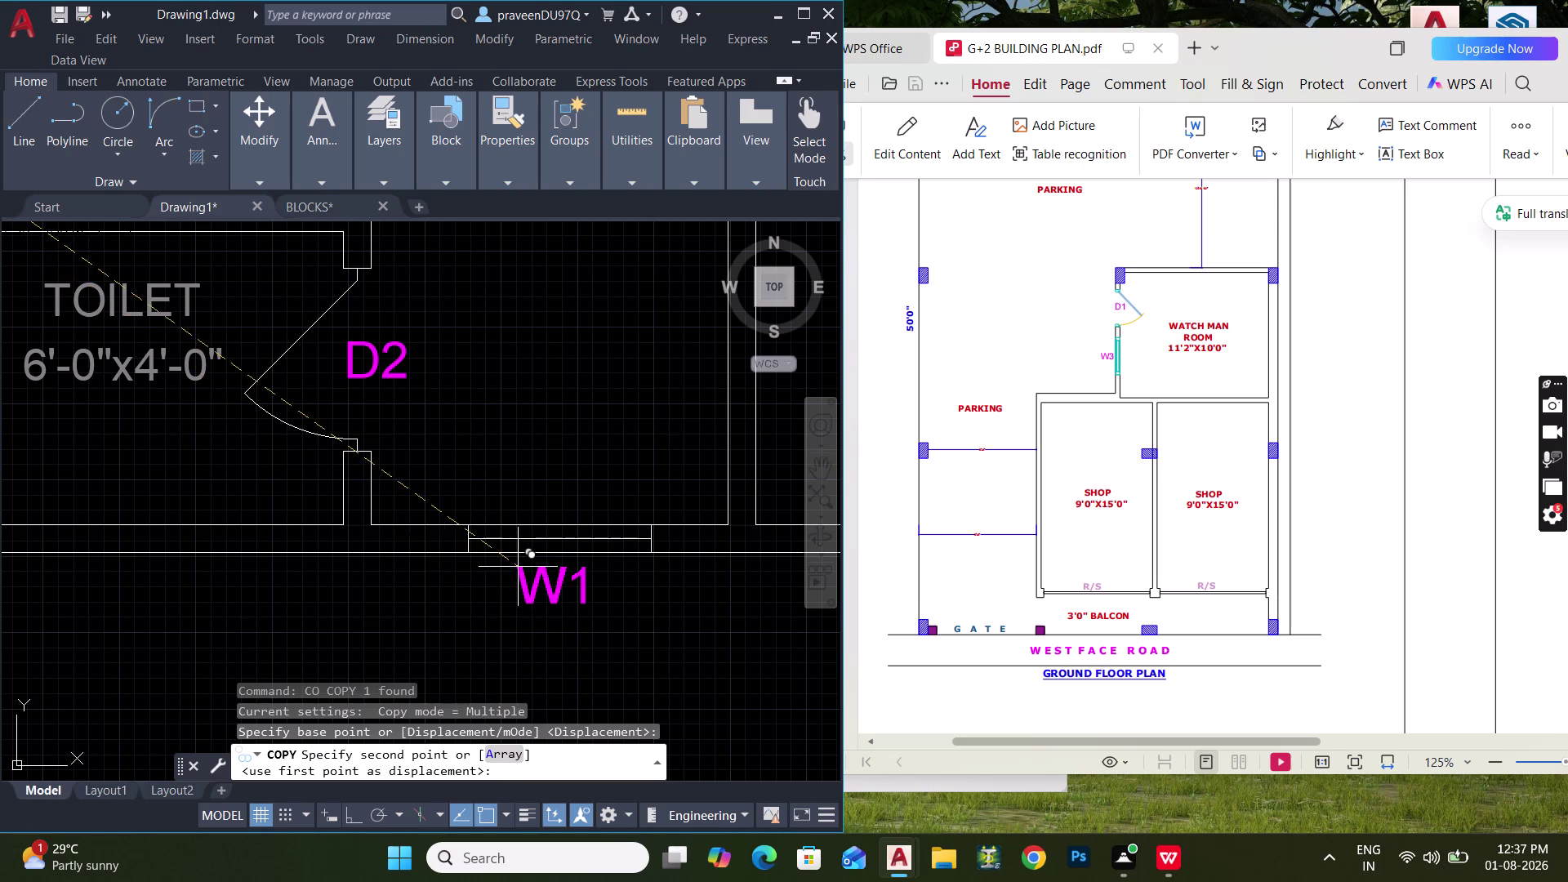
click(518, 565)
key(Escape)
Change the copied toilet window label to W2.
double_click(577, 596)
click(584, 596)
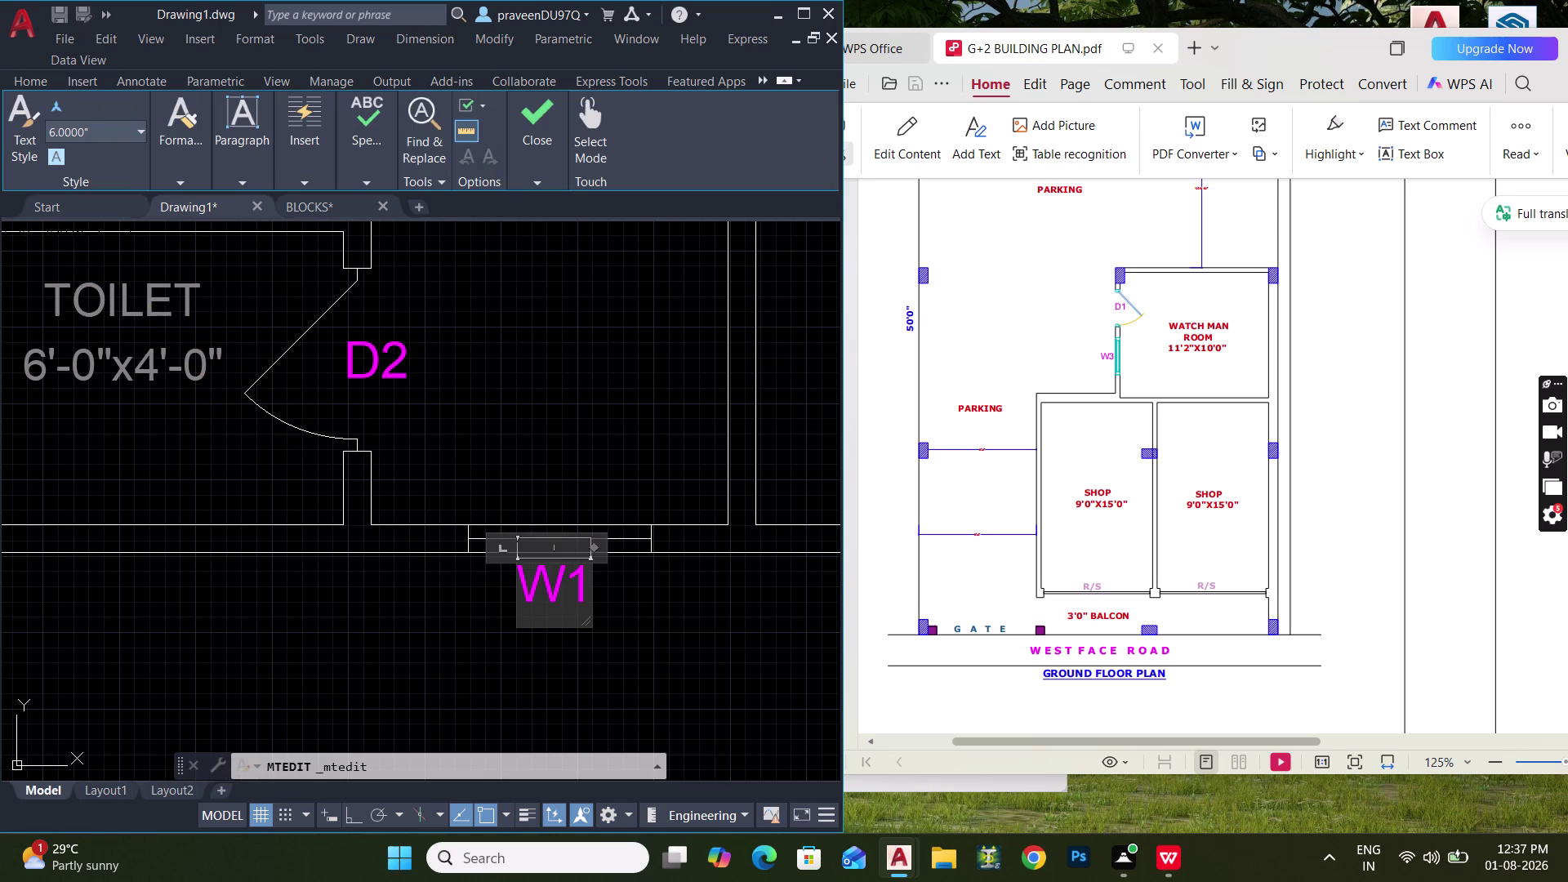
key(BackSpace)
key(2)
click(629, 656)
scroll(down, 3)
middle_drag(607, 600, 232, 600)
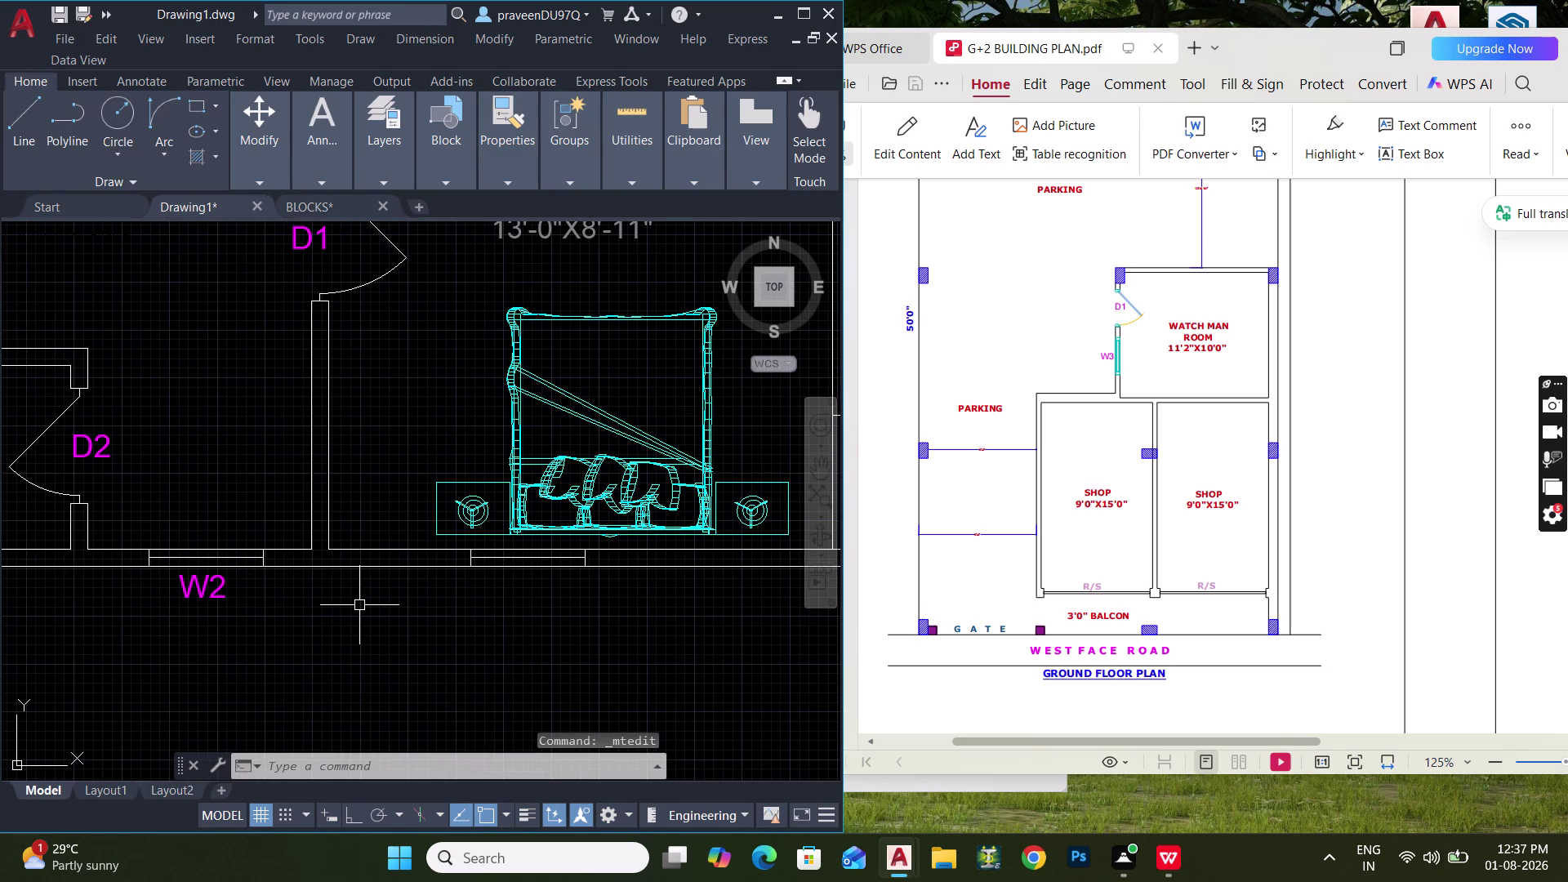
Start a linear dimension near the bedroom window, then cancel it.
text(DLI)
key(space)
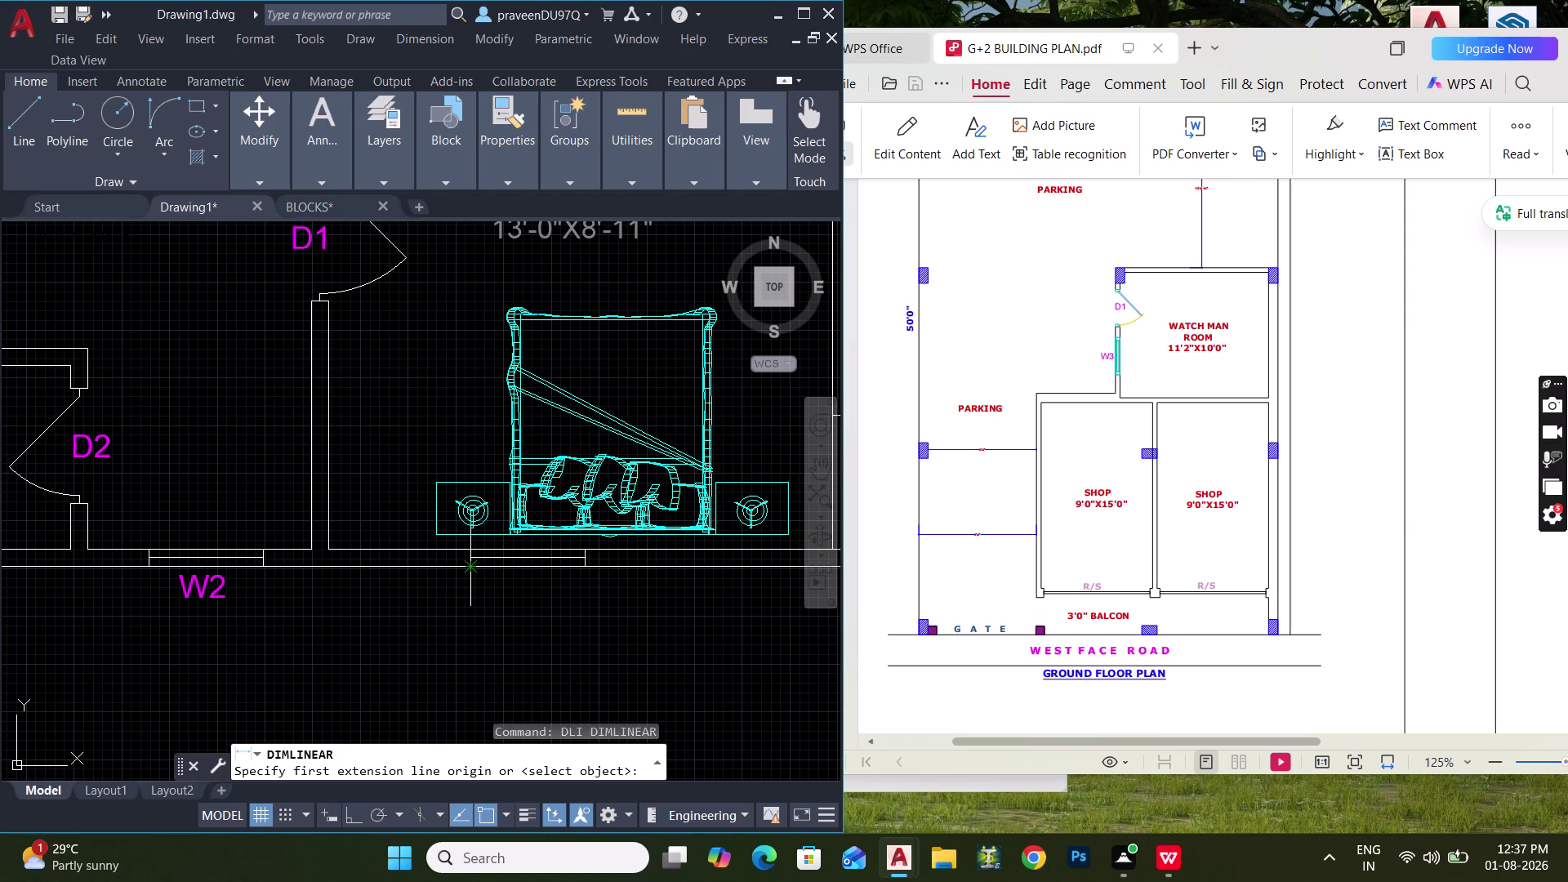
click(467, 568)
click(580, 567)
key(Escape)
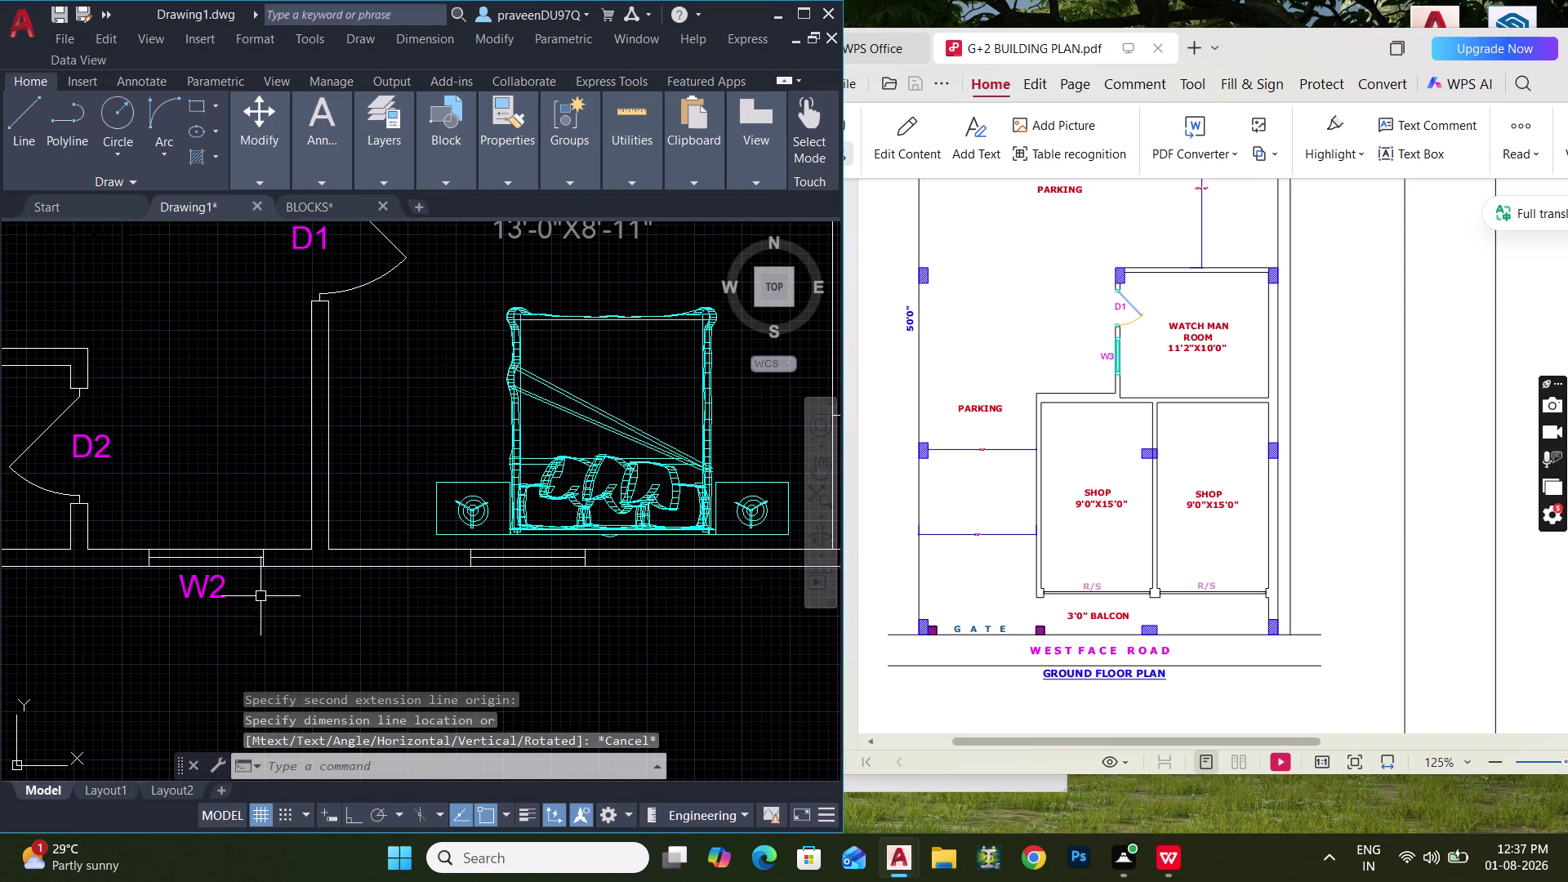
Copy the W2 label to the other window.
click(191, 596)
key(c)
key(o)
key(space)
click(192, 577)
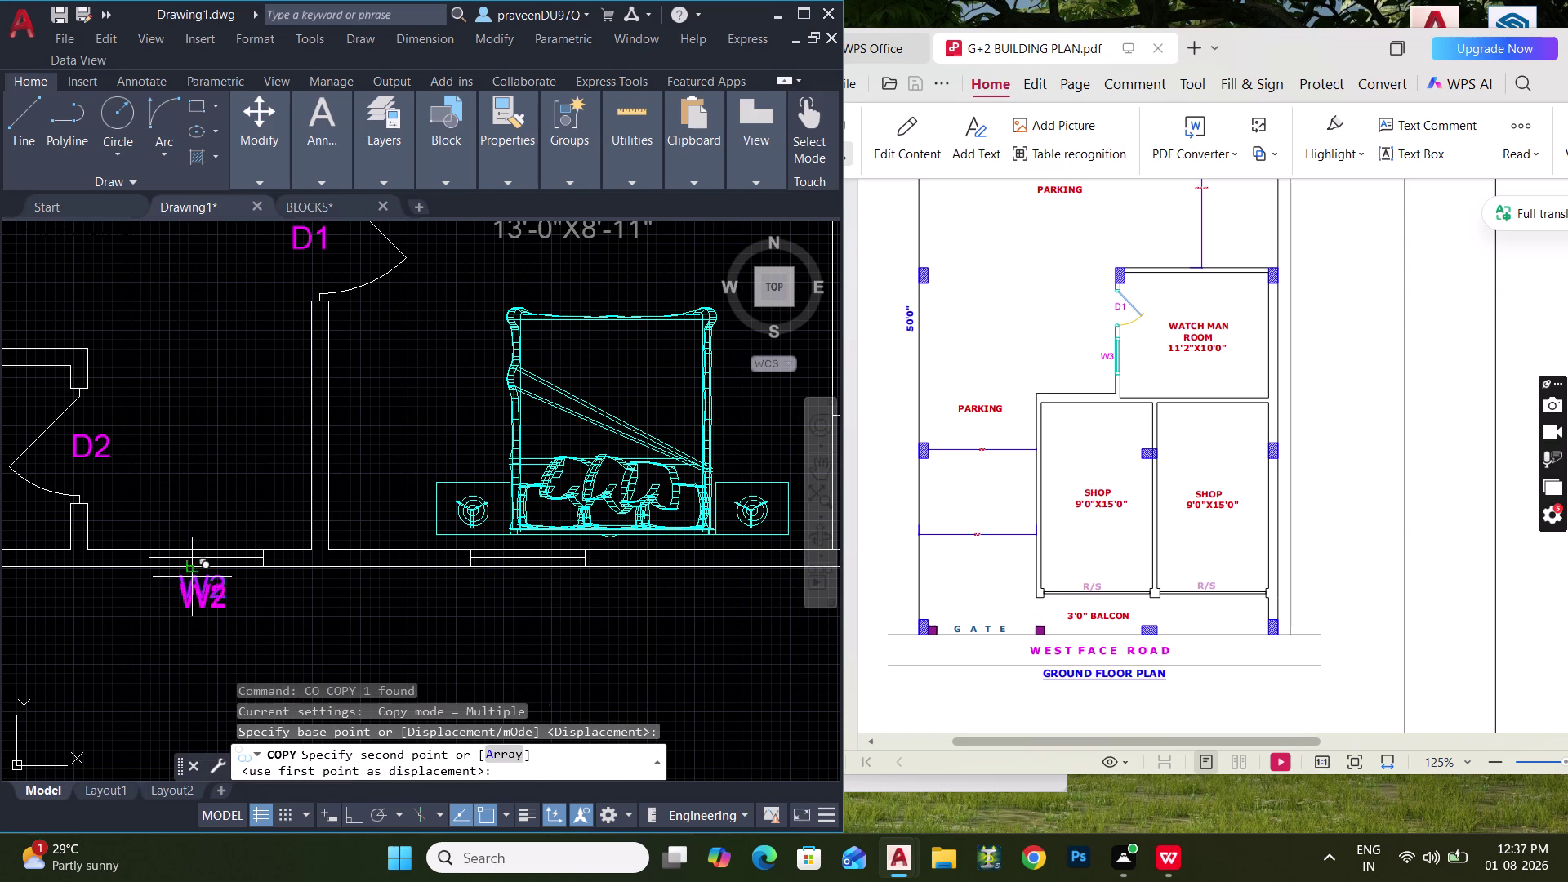
click(527, 576)
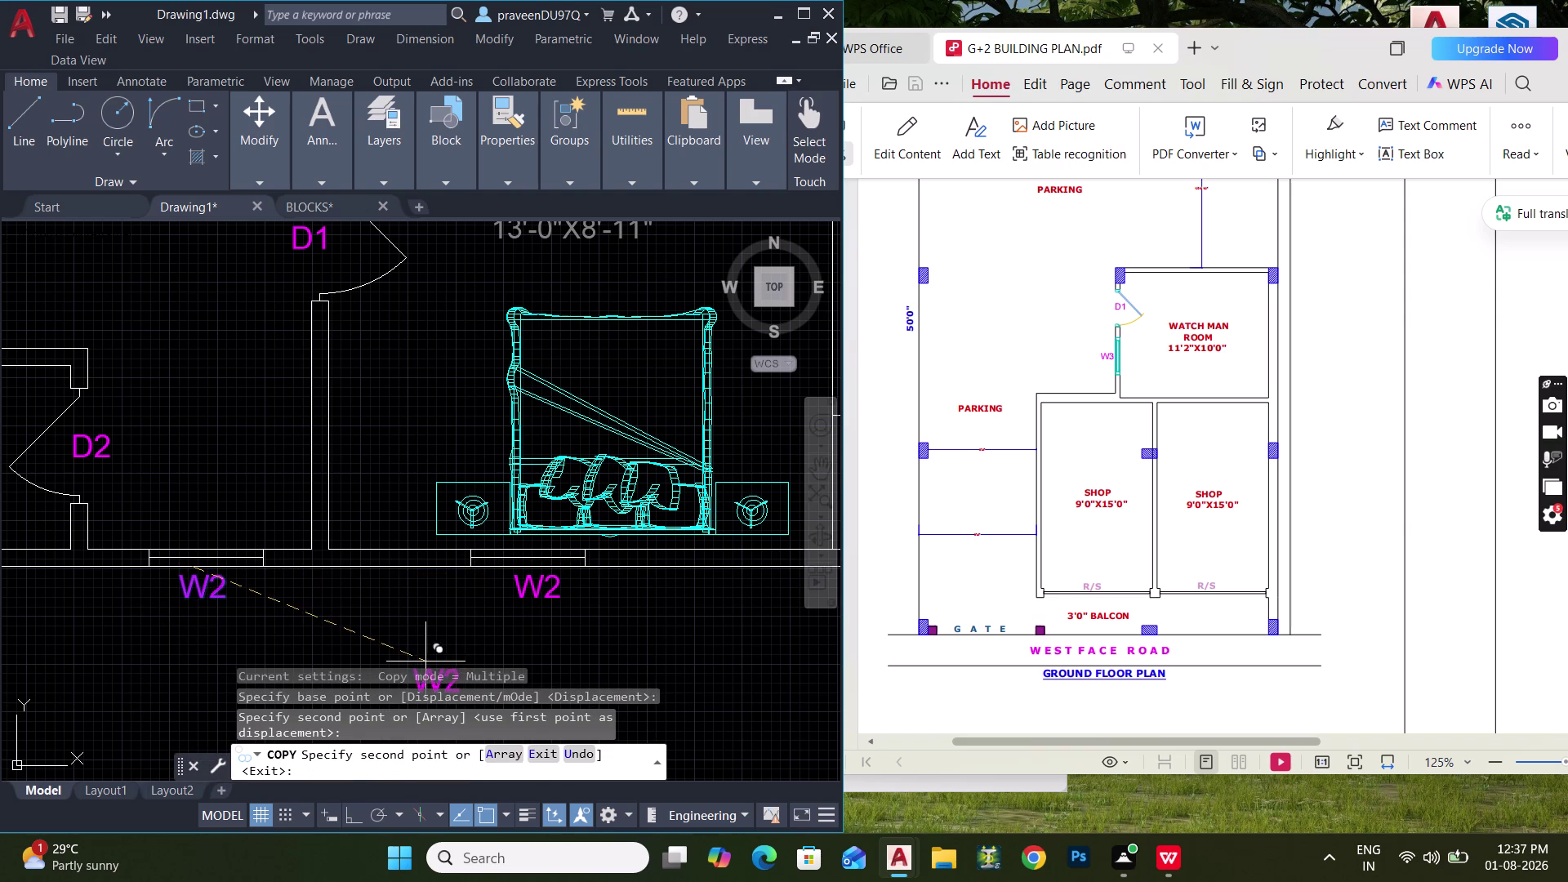
key(Escape)
scroll(down, 3)
middle_drag(467, 557, 445, 649)
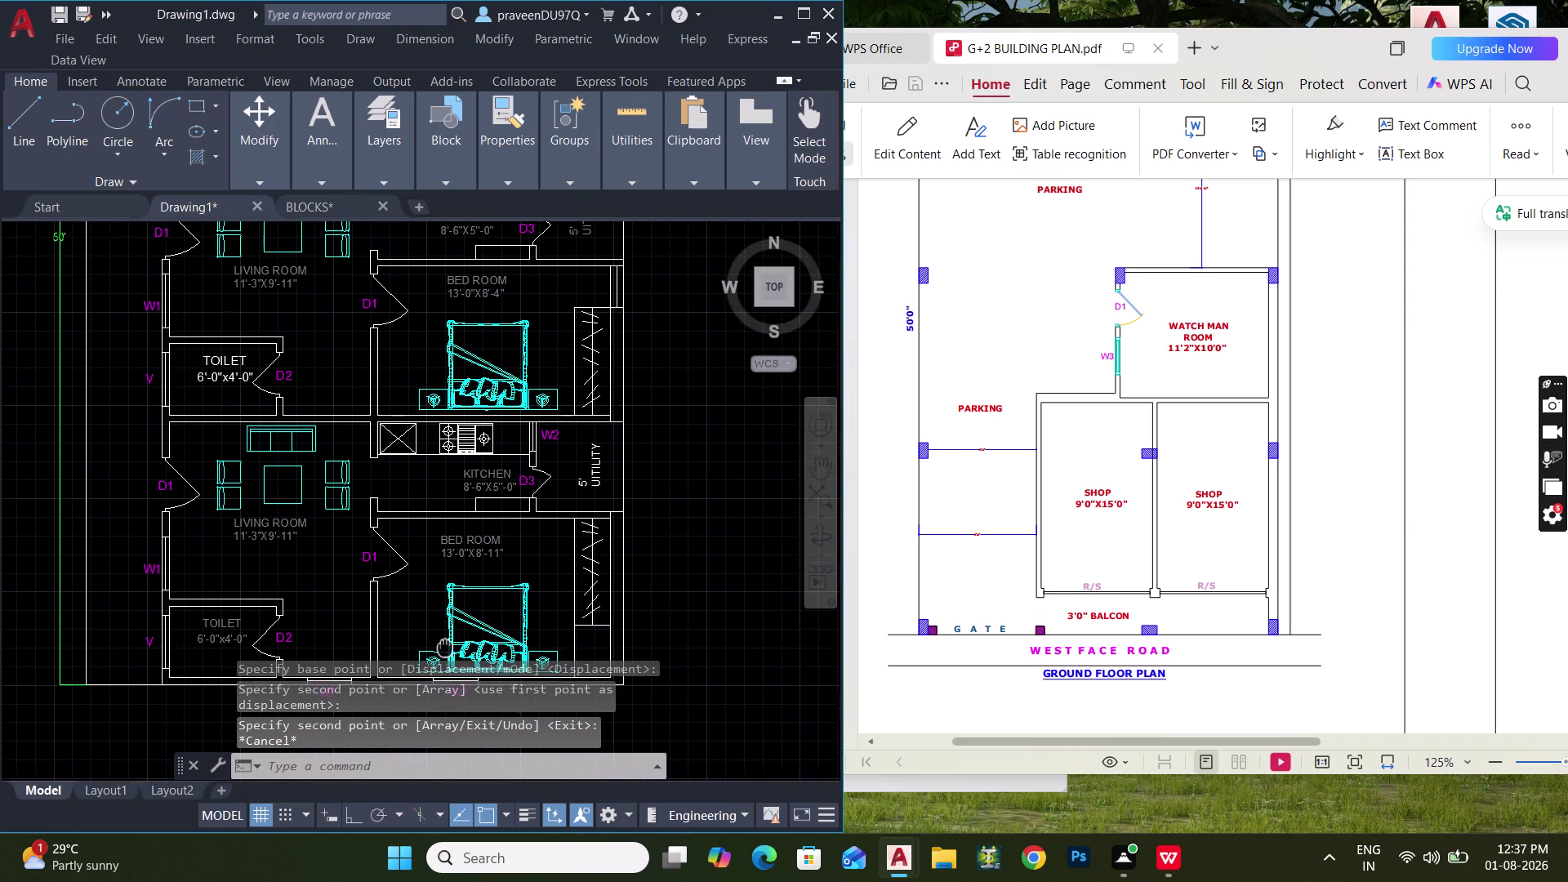
Pan and zoom in on the toilet's W2 window and begin a selection box around it.
middle_drag(445, 648, 444, 651)
scroll(down, 3)
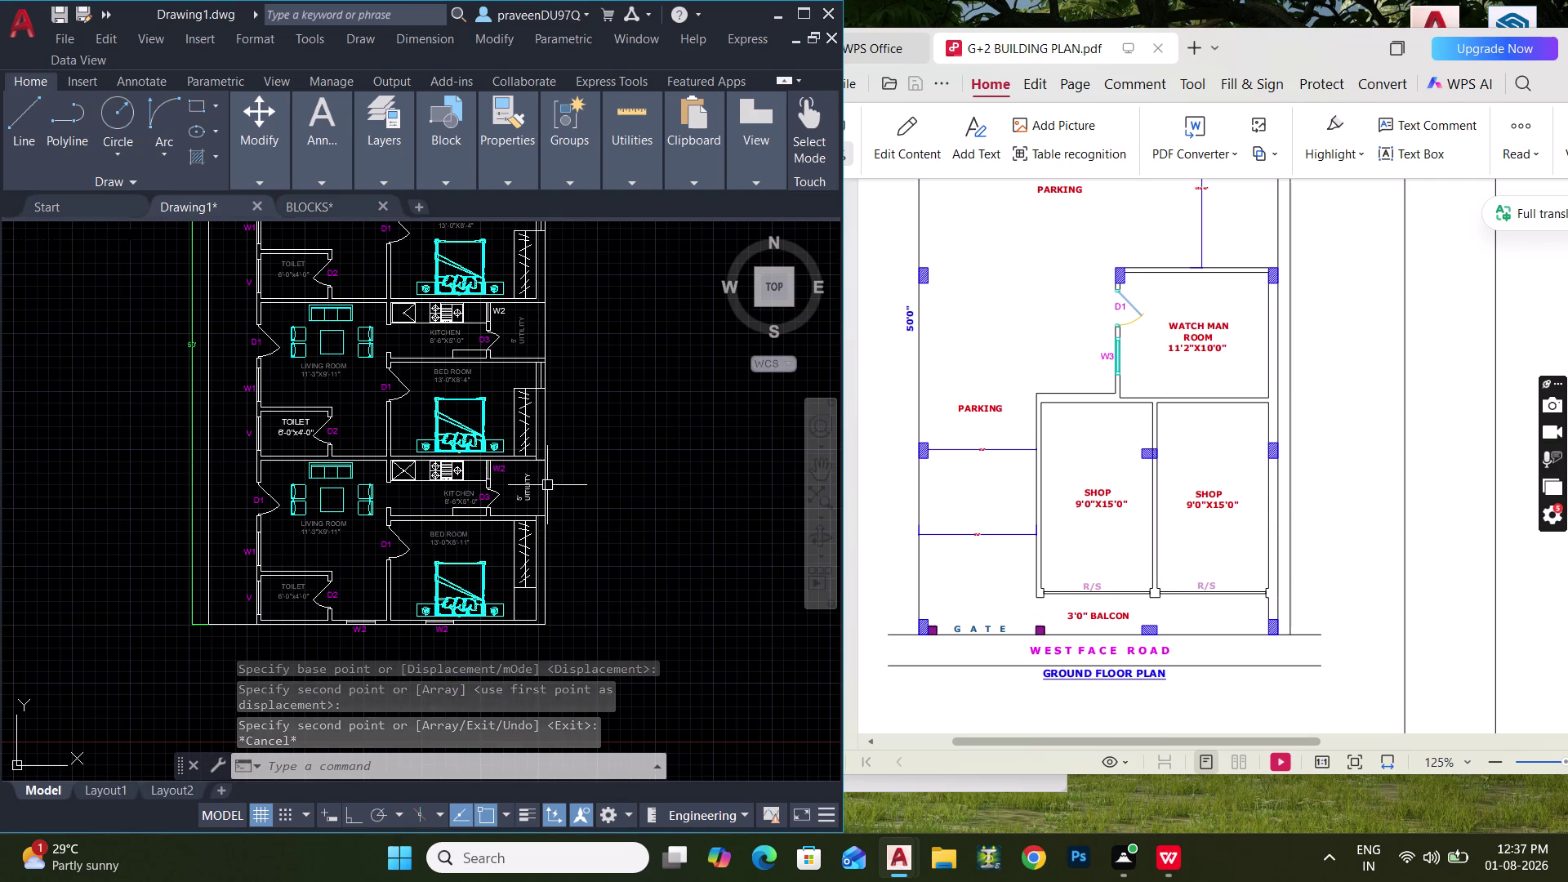
middle_drag(545, 461, 542, 592)
middle_drag(384, 505, 392, 542)
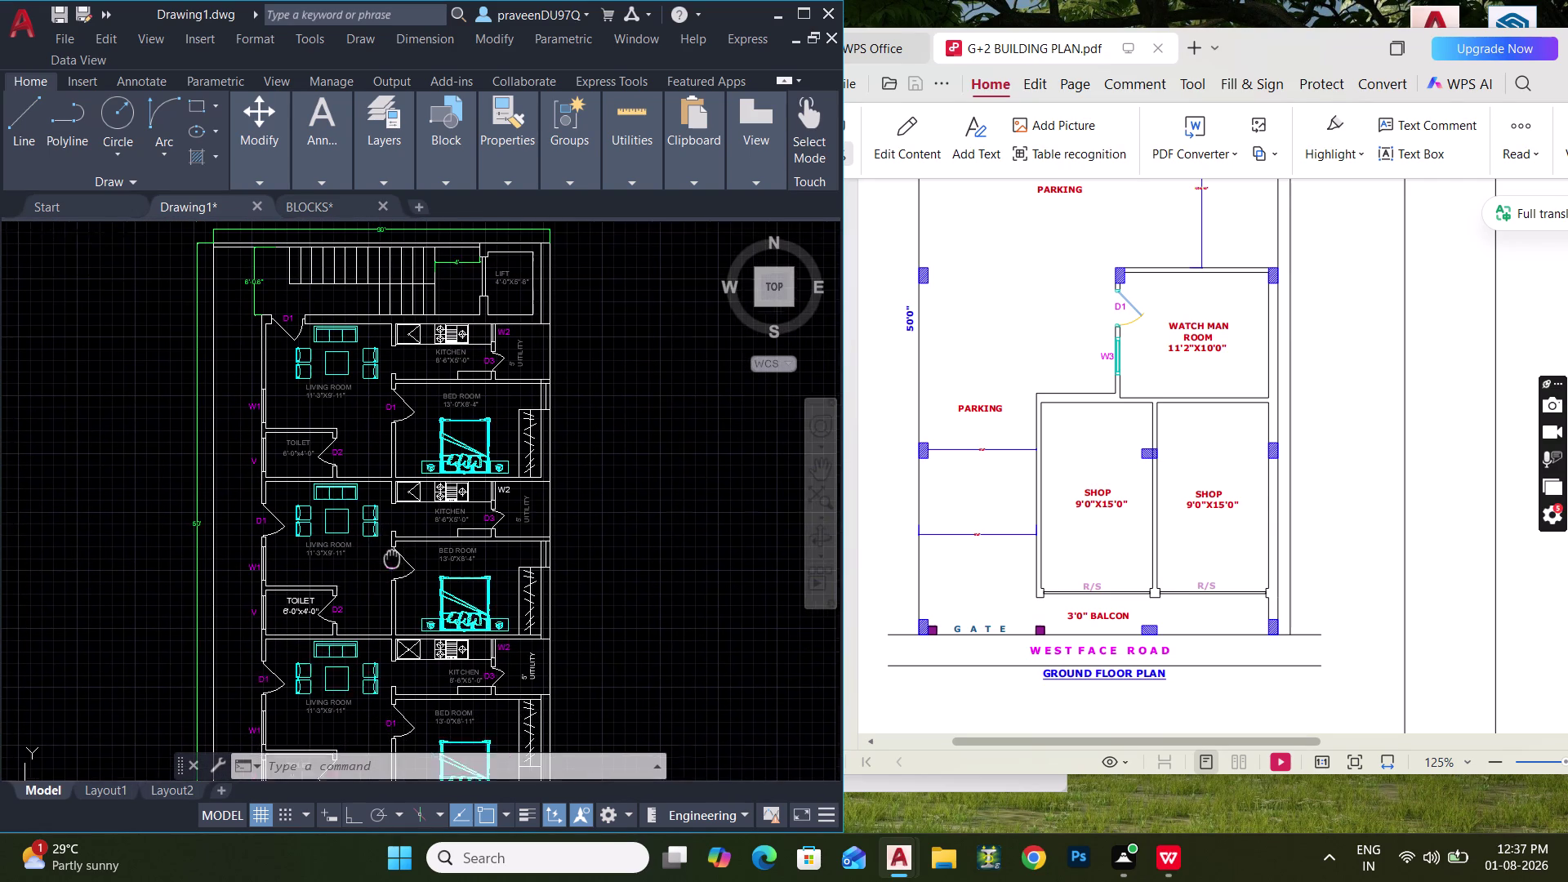
middle_drag(393, 542, 392, 581)
scroll(down, 3)
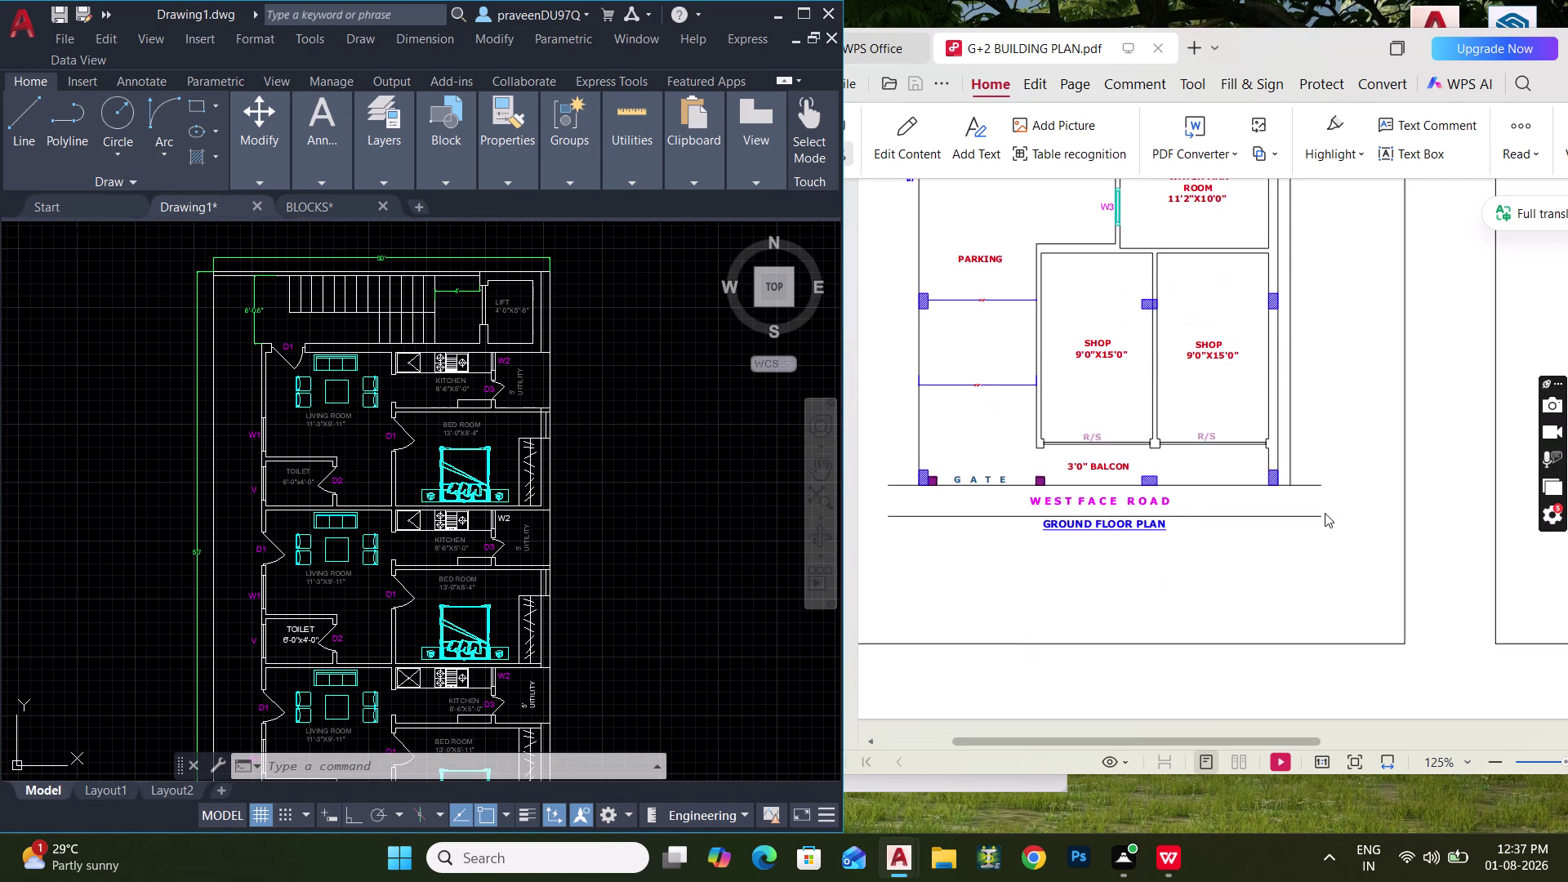
scroll(down, 3)
scroll(up, 3)
scroll(up, 3)
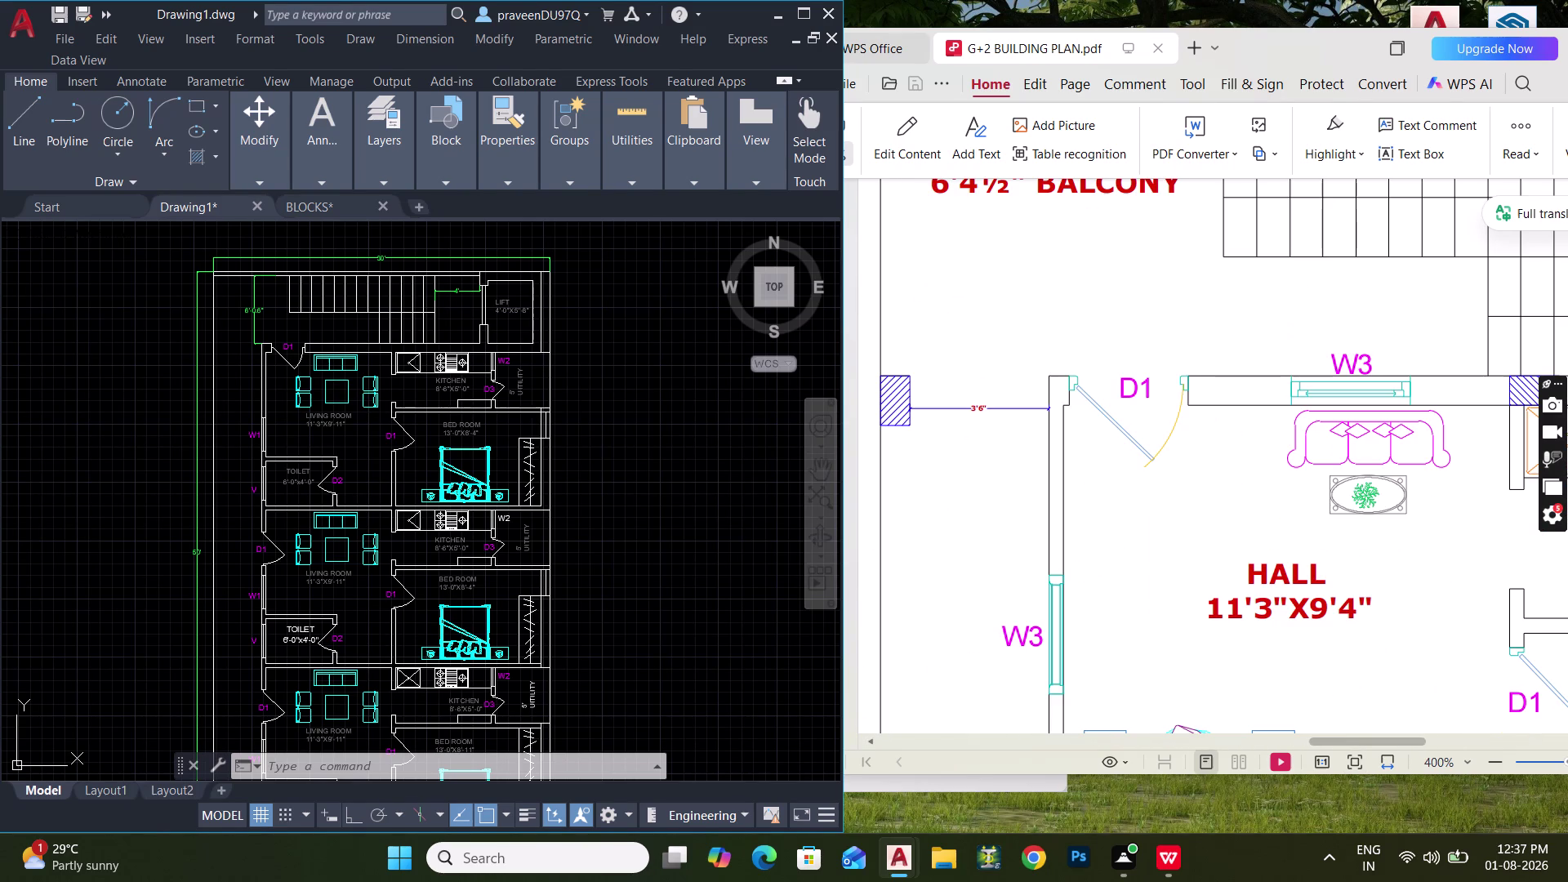
scroll(up, 3)
middle_drag(386, 397, 488, 282)
scroll(down, 3)
middle_drag(484, 431, 490, 291)
scroll(up, 3)
middle_drag(483, 498, 501, 264)
click(386, 505)
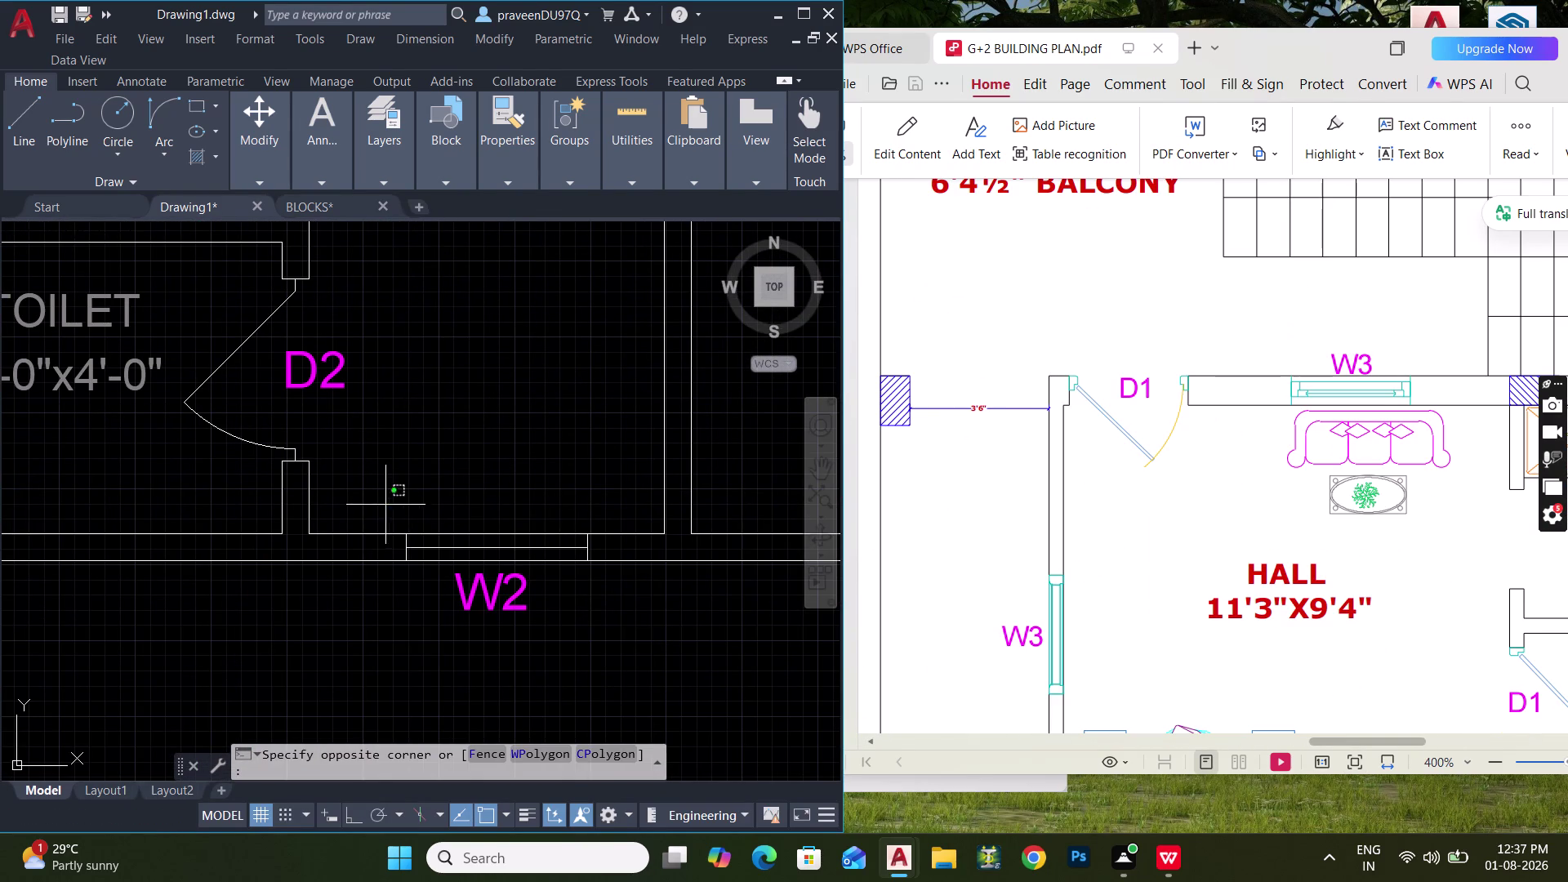
Copy the selected W2 window lines into the living room's top wall beside door D1.
click(617, 667)
key(c)
key(o)
key(space)
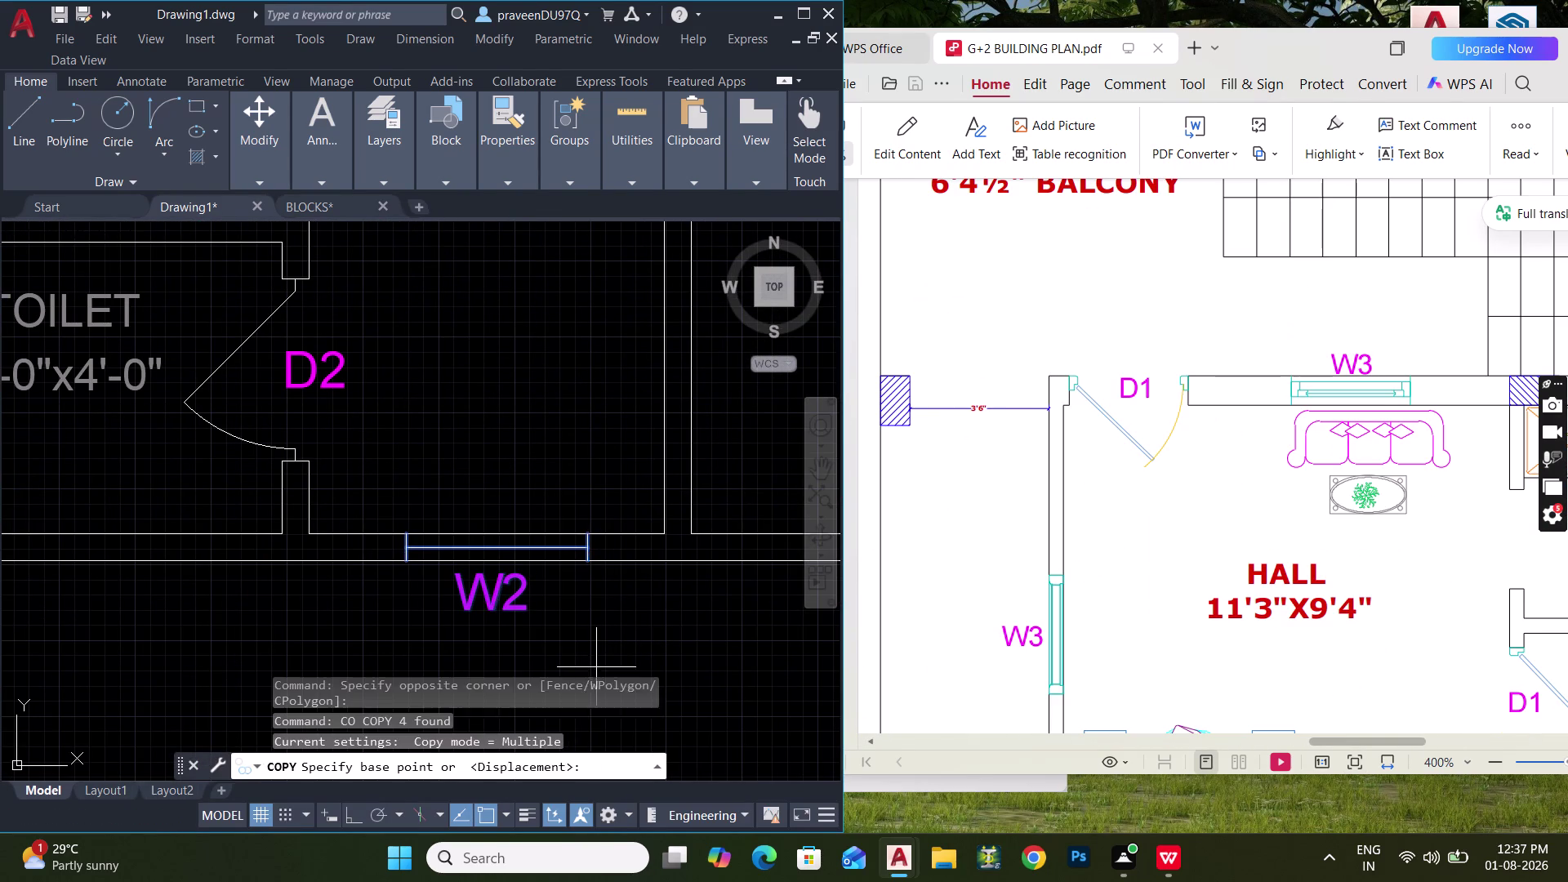
click(590, 535)
scroll(down, 3)
middle_drag(517, 362, 514, 715)
middle_drag(490, 324, 494, 365)
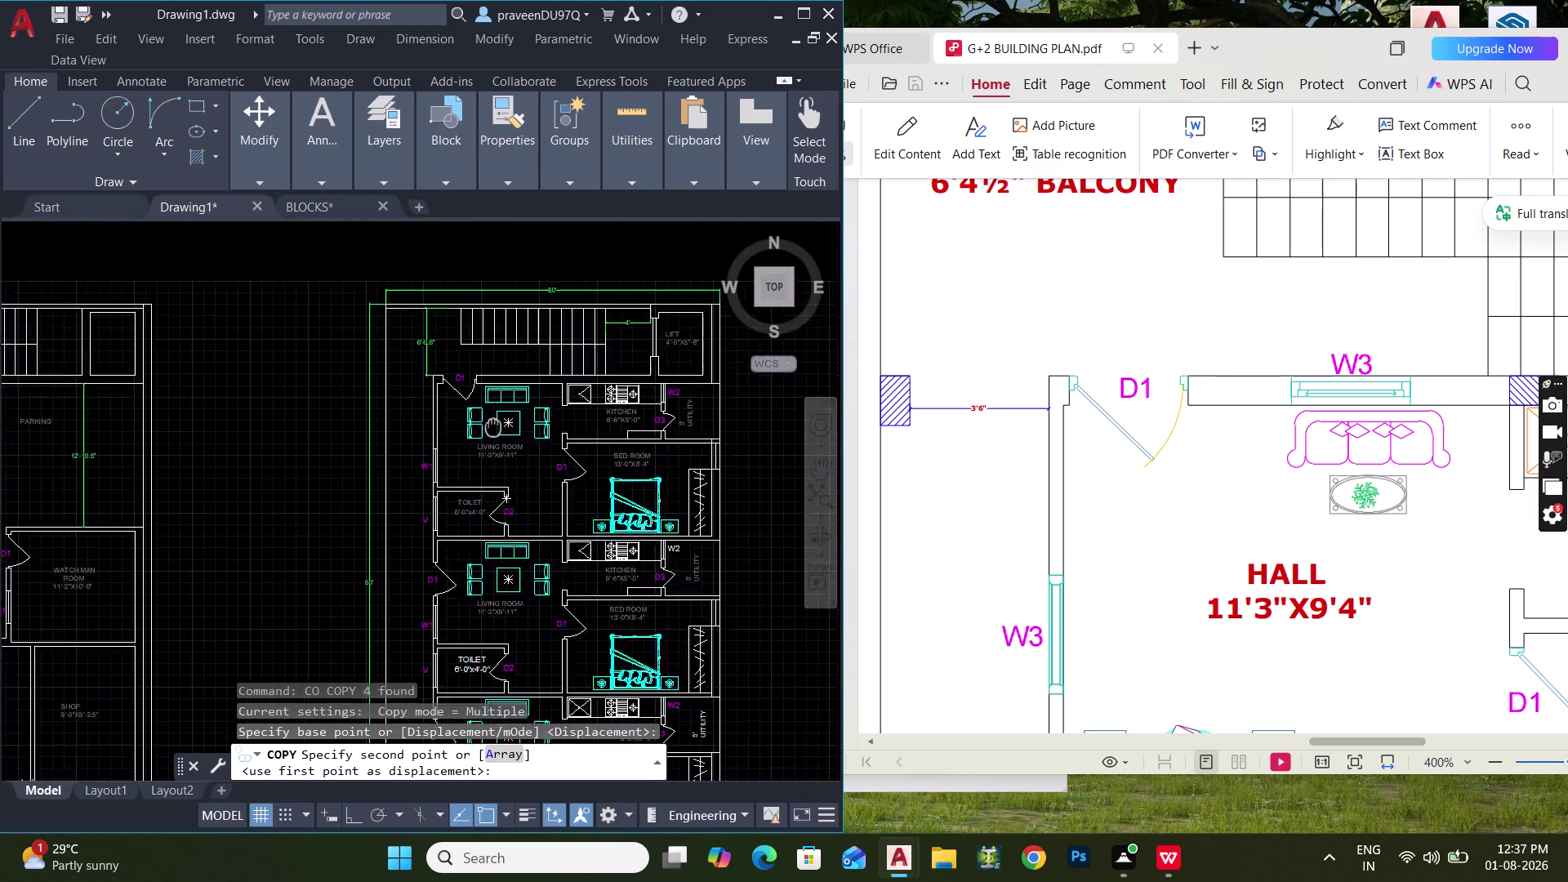
middle_drag(493, 366, 496, 553)
scroll(up, 3)
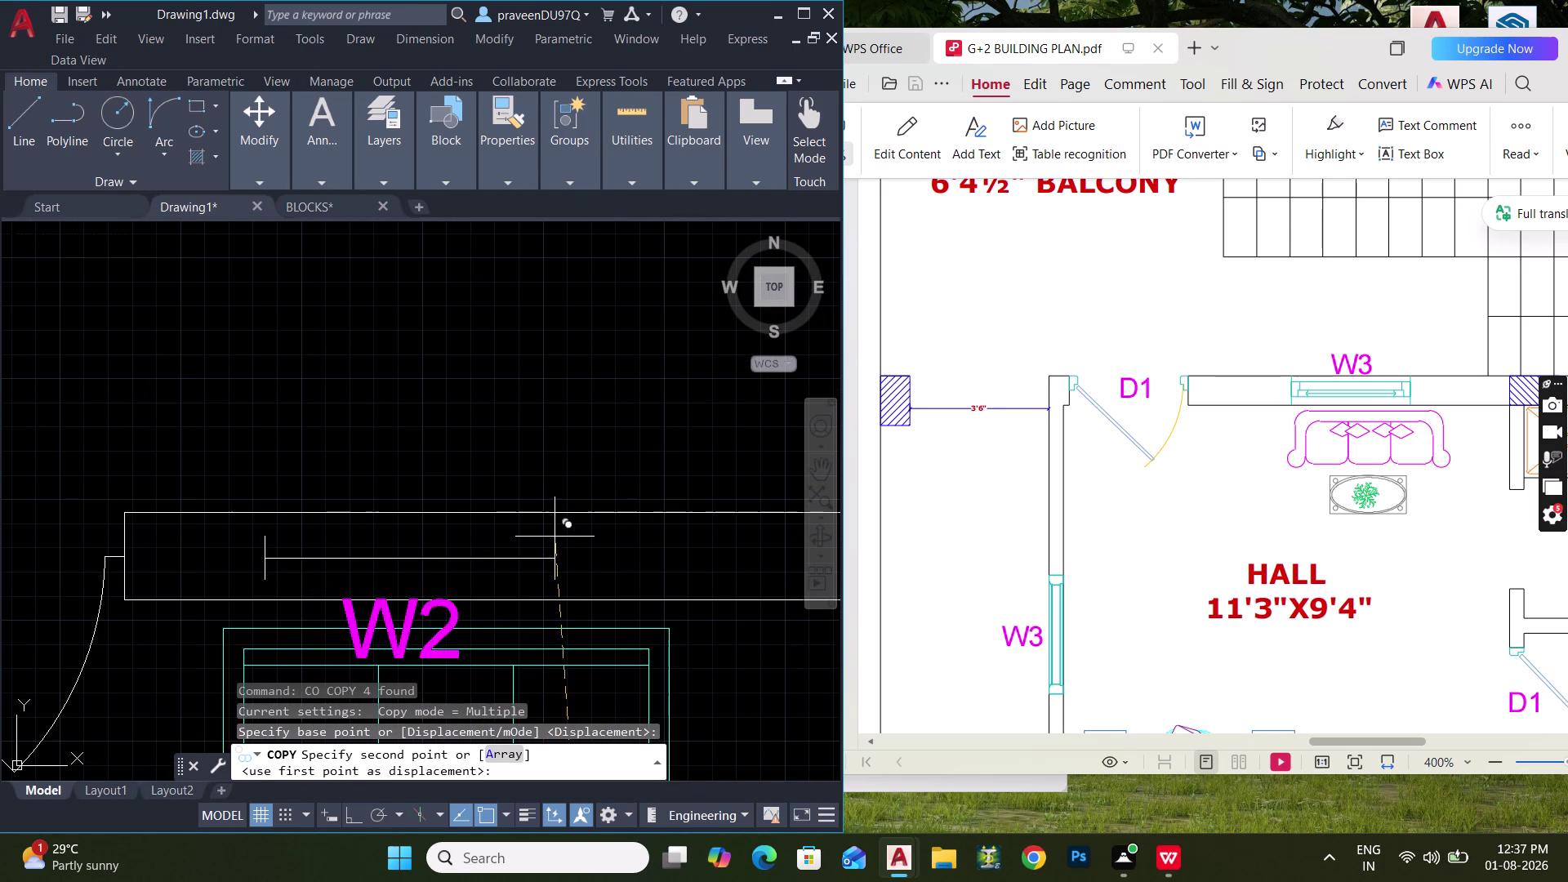
click(564, 518)
key(Escape)
key(Escape)
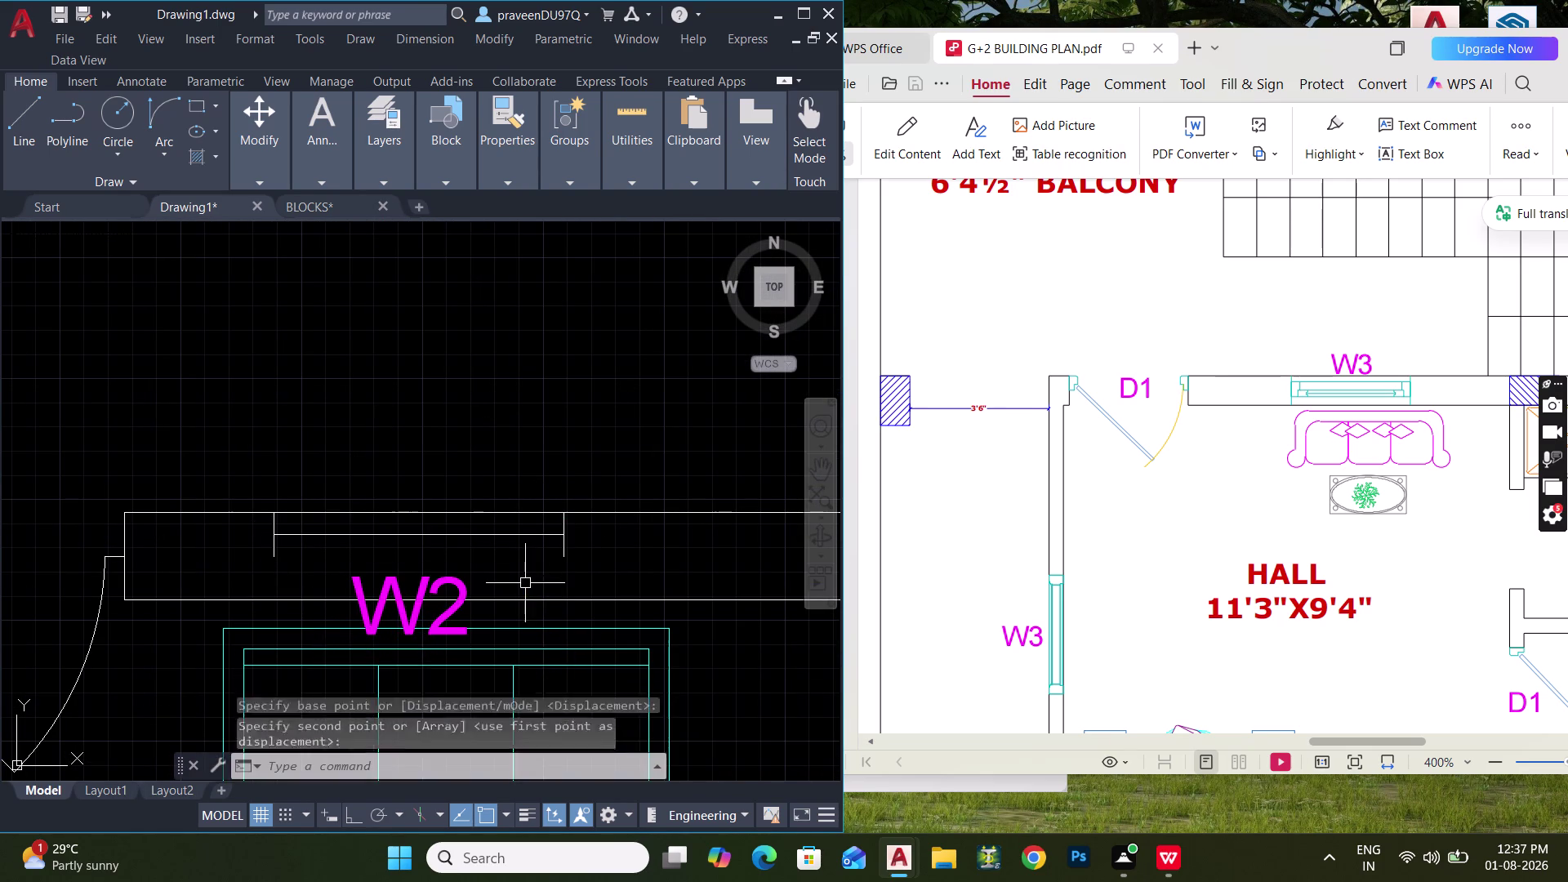
Try extending the copied window lines to the wall, then cancel the extend.
middle_drag(542, 546, 512, 497)
text(EX)
key(space)
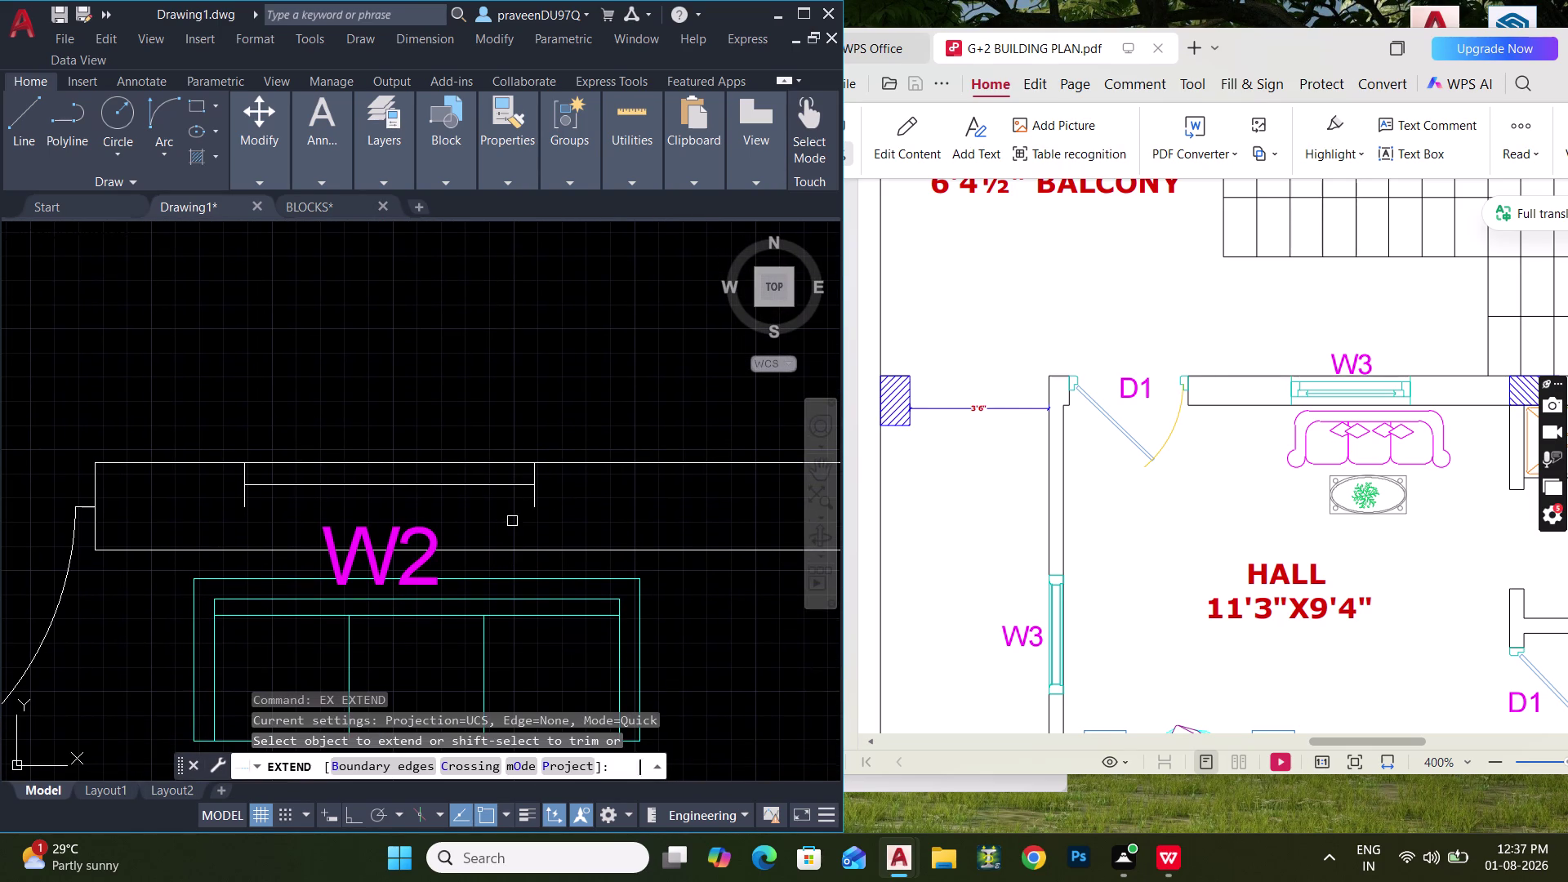
click(247, 474)
click(247, 500)
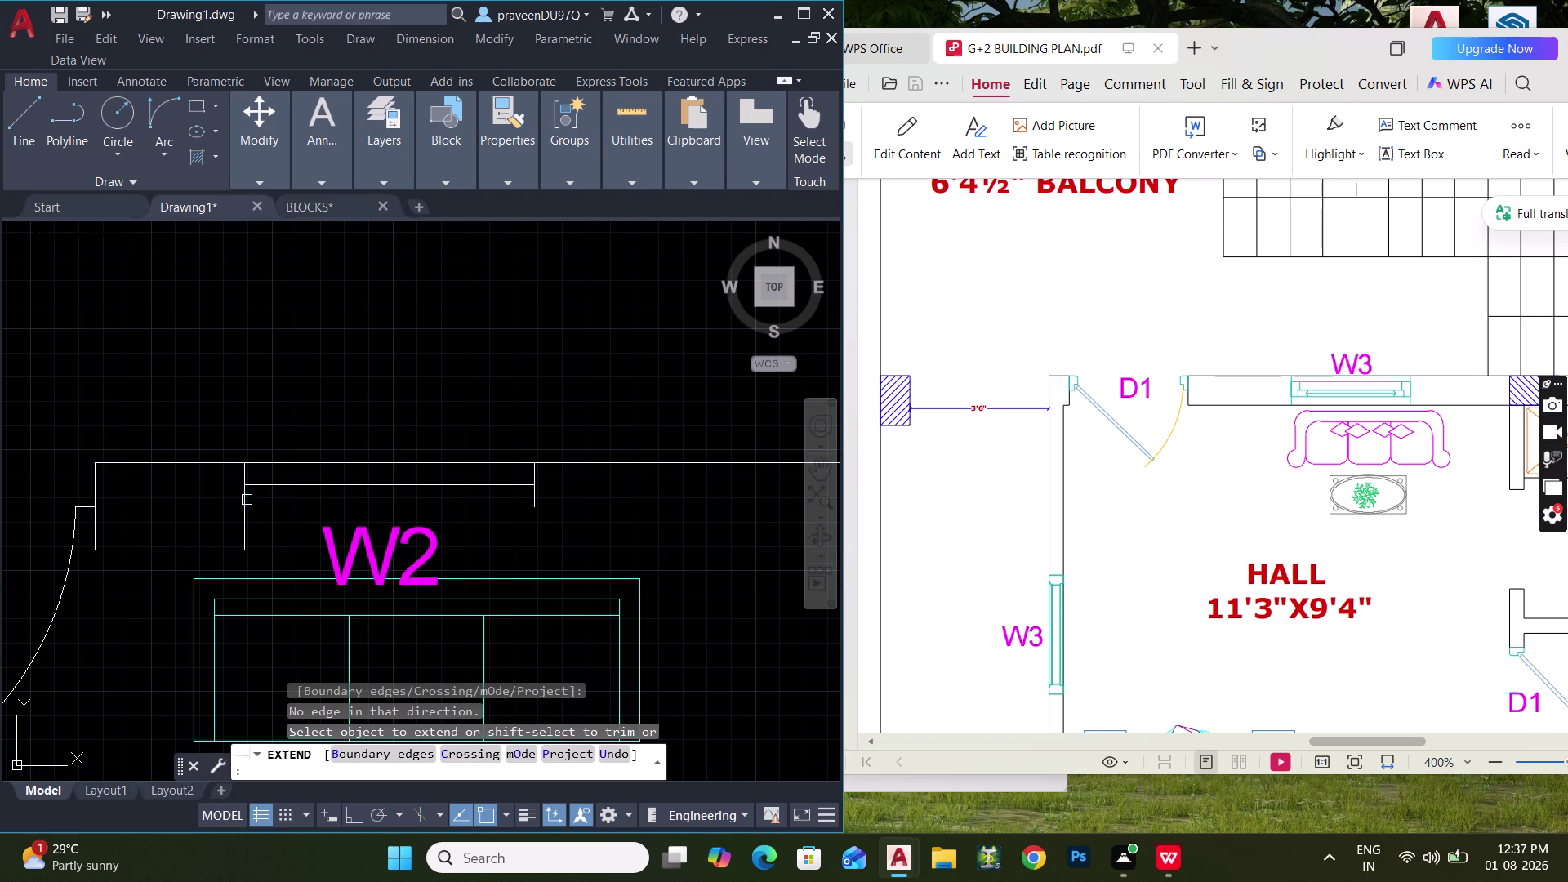
click(533, 494)
key(Escape)
Move the window's inner line to sit midway across the wall.
click(486, 489)
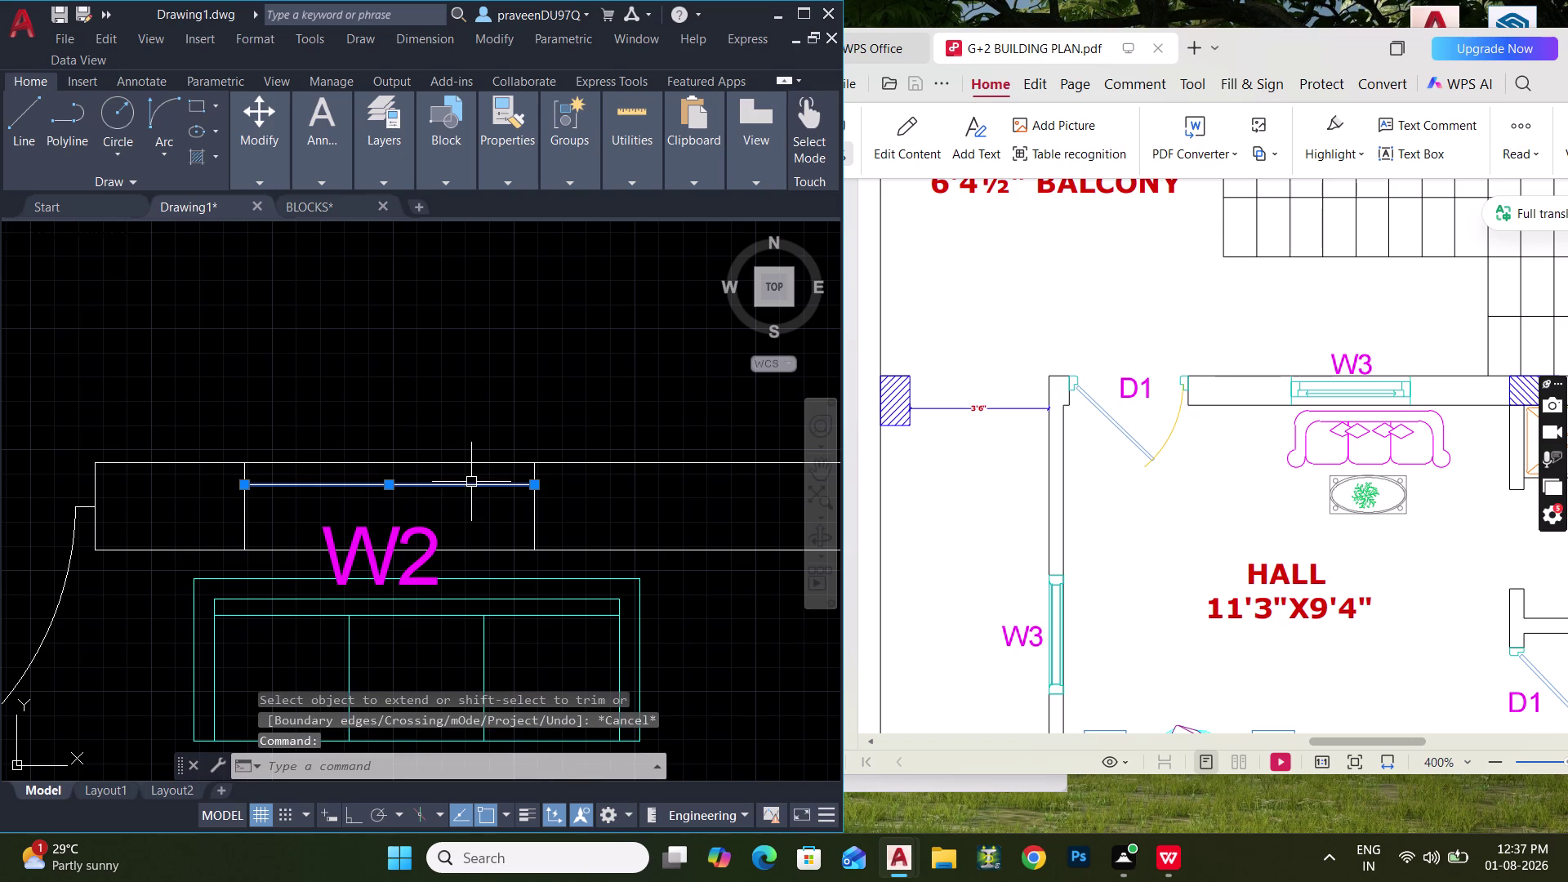
key(m)
key(space)
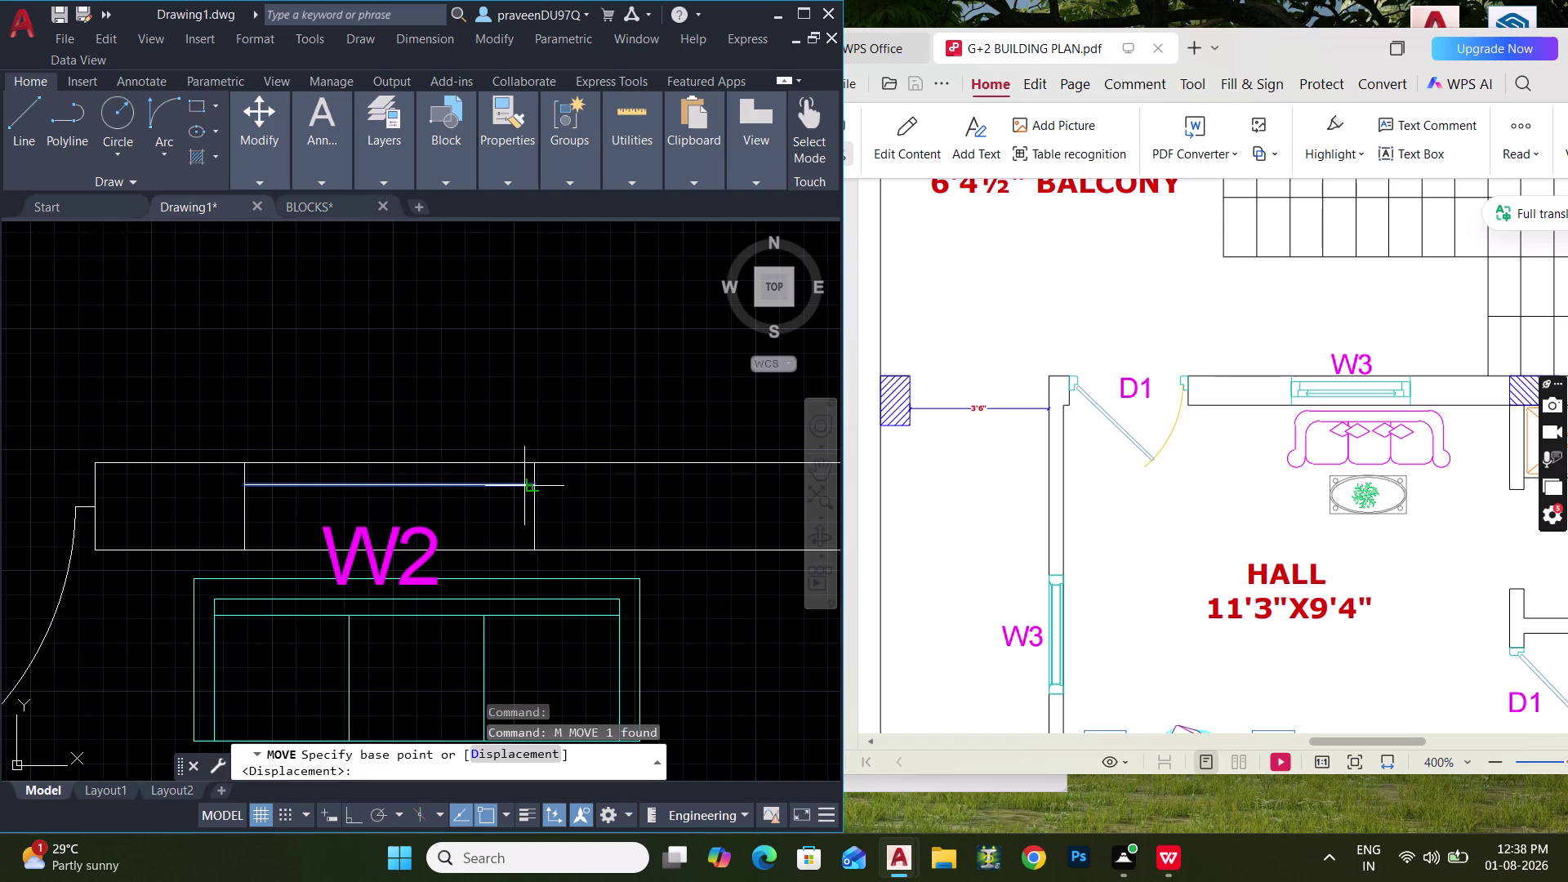
click(540, 483)
click(540, 504)
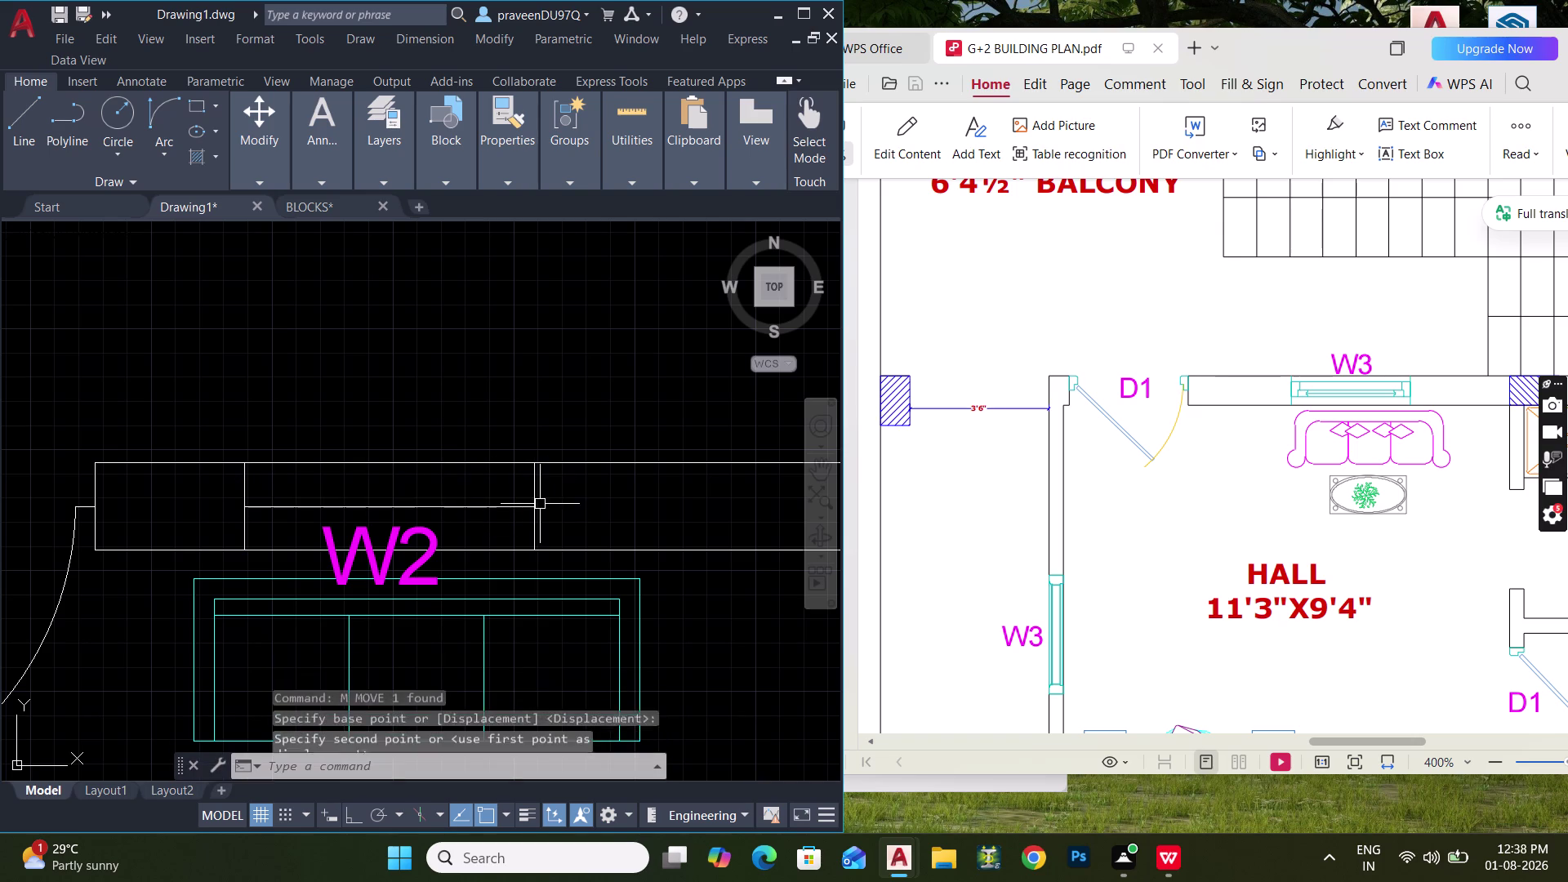
key(Escape)
Move the W2 label up above the wall.
click(432, 544)
key(m)
key(space)
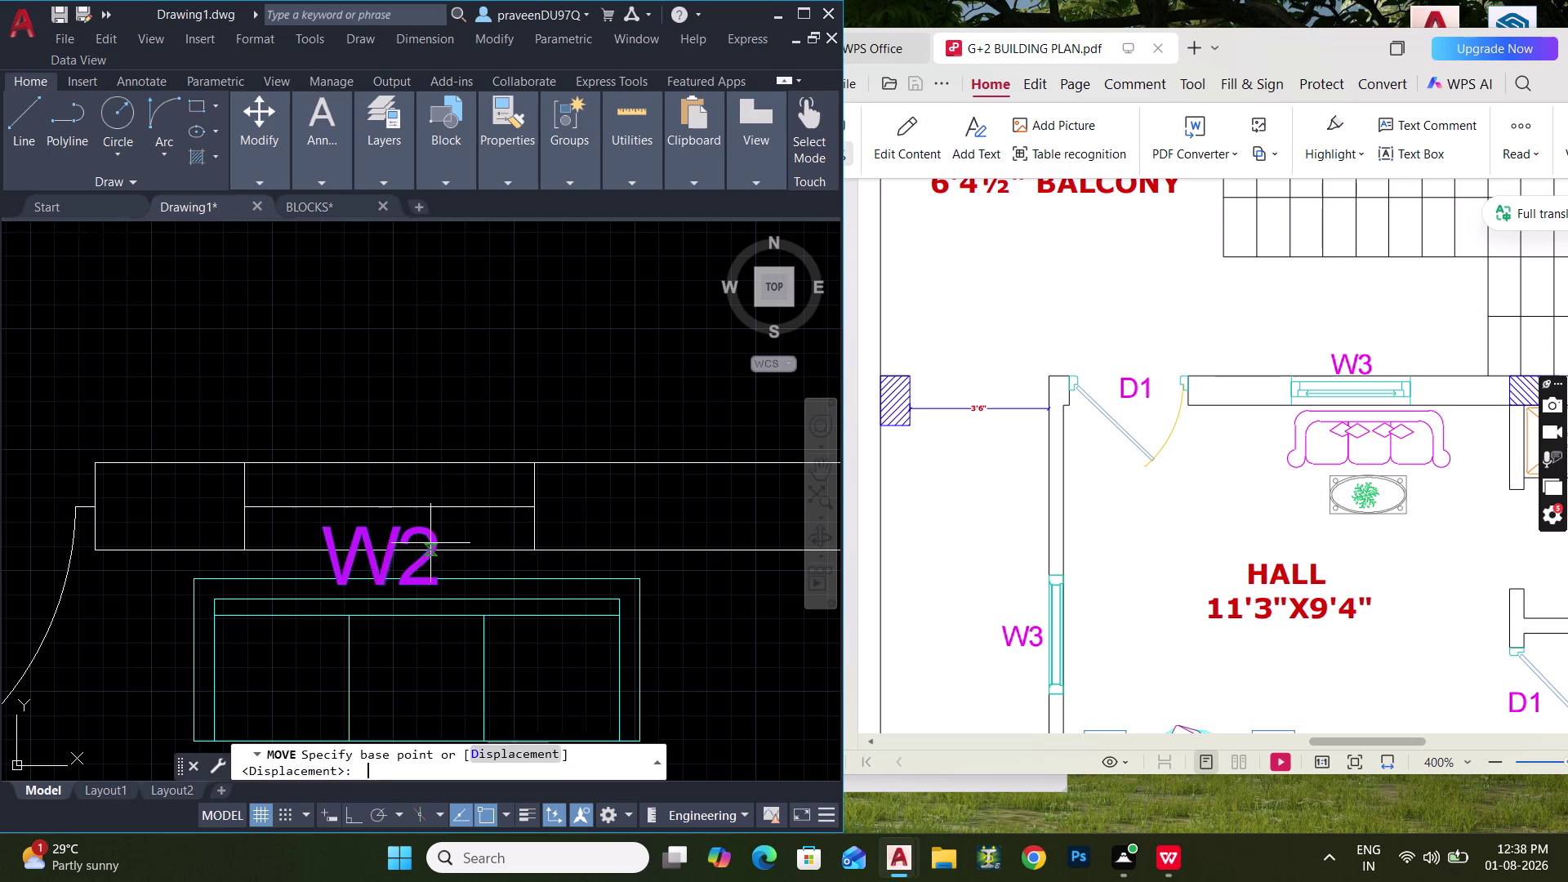
click(424, 559)
click(434, 381)
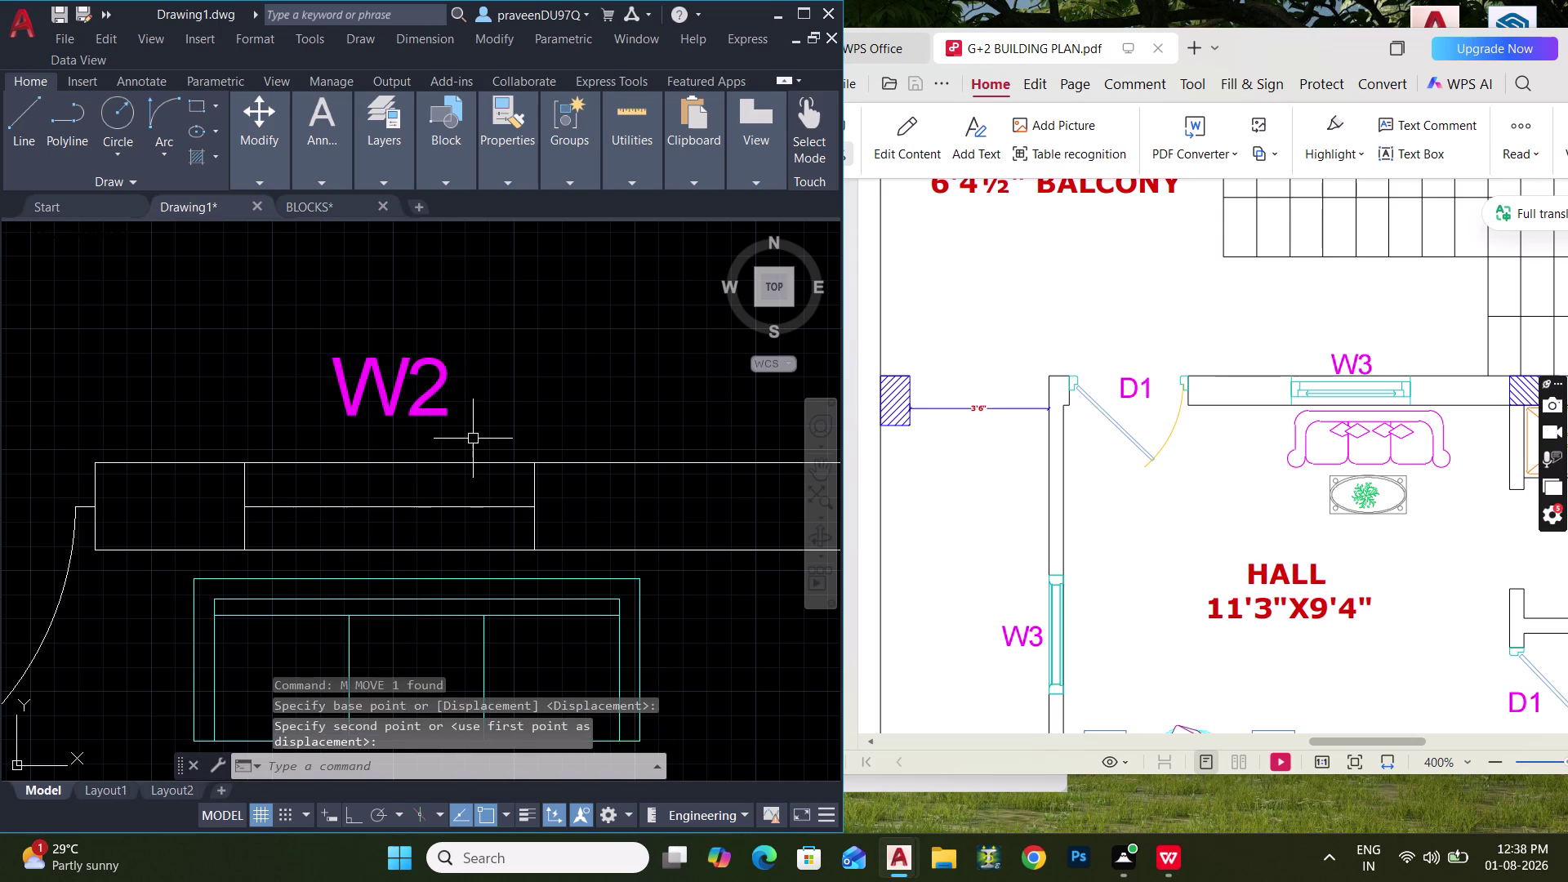
key(Escape)
Nudge the W2 label closer to the wall and pan across the first floor plan.
drag(476, 424, 449, 411)
click(416, 385)
key(m)
key(space)
click(469, 362)
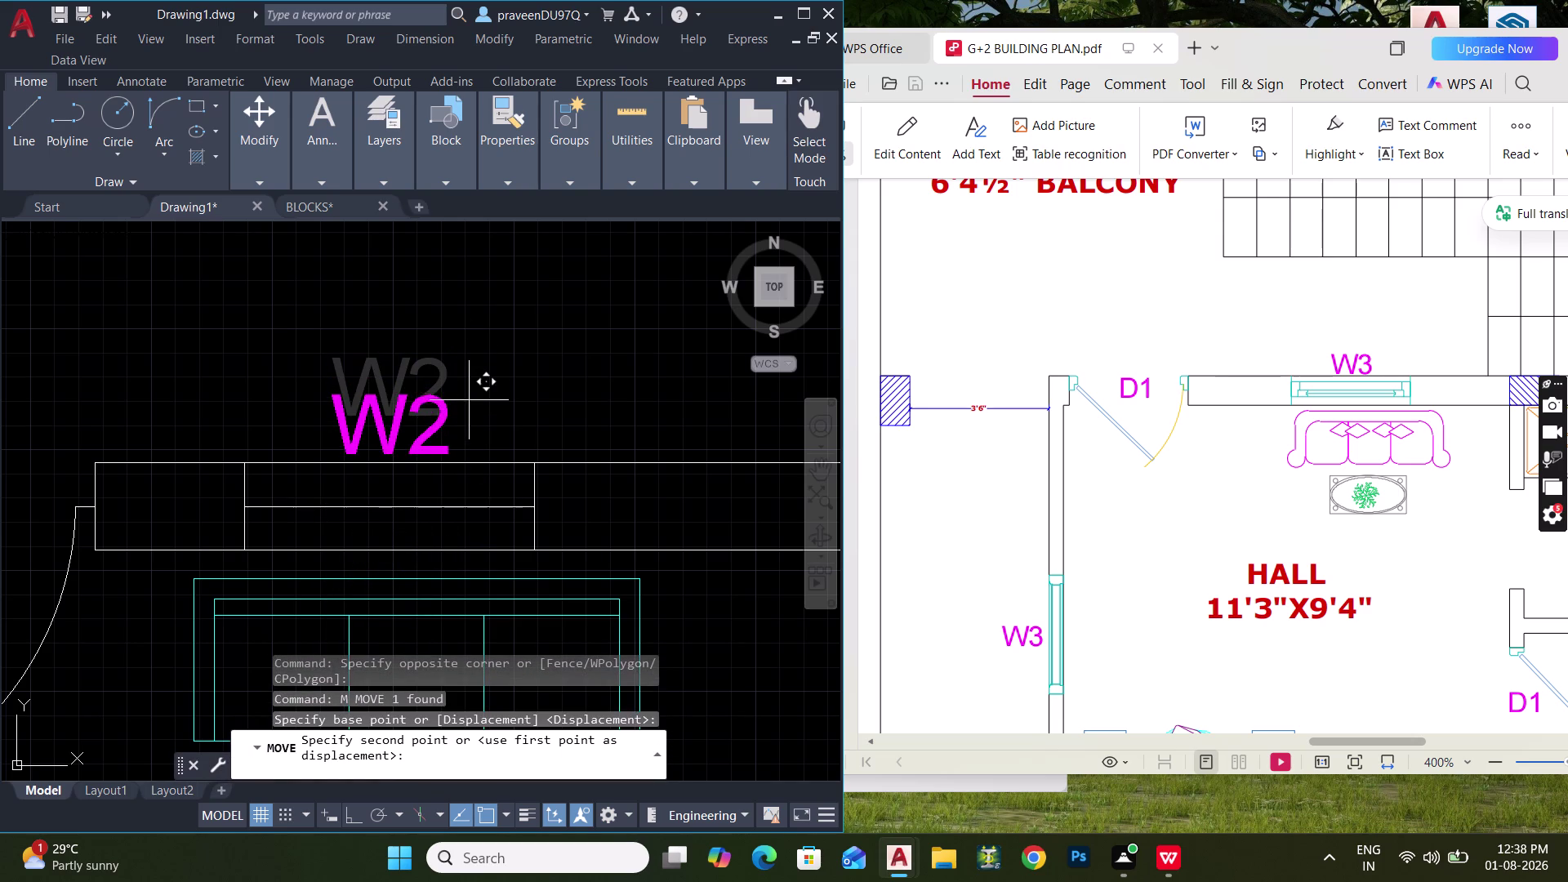
click(470, 397)
scroll(down, 3)
key(Escape)
scroll(down, 3)
middle_drag(519, 462, 509, 458)
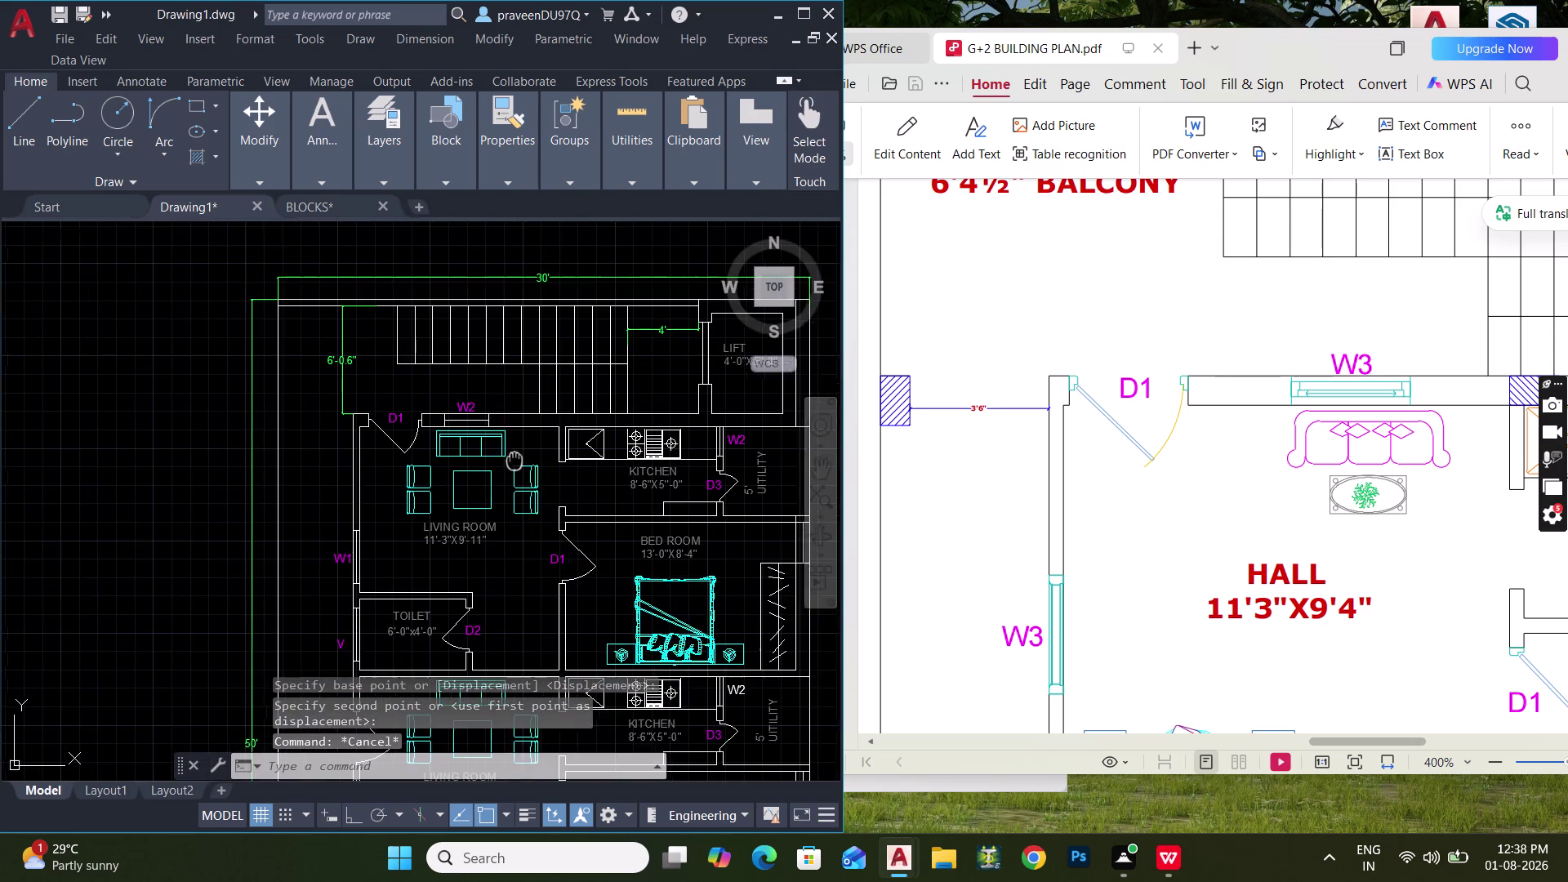
middle_drag(509, 459, 470, 401)
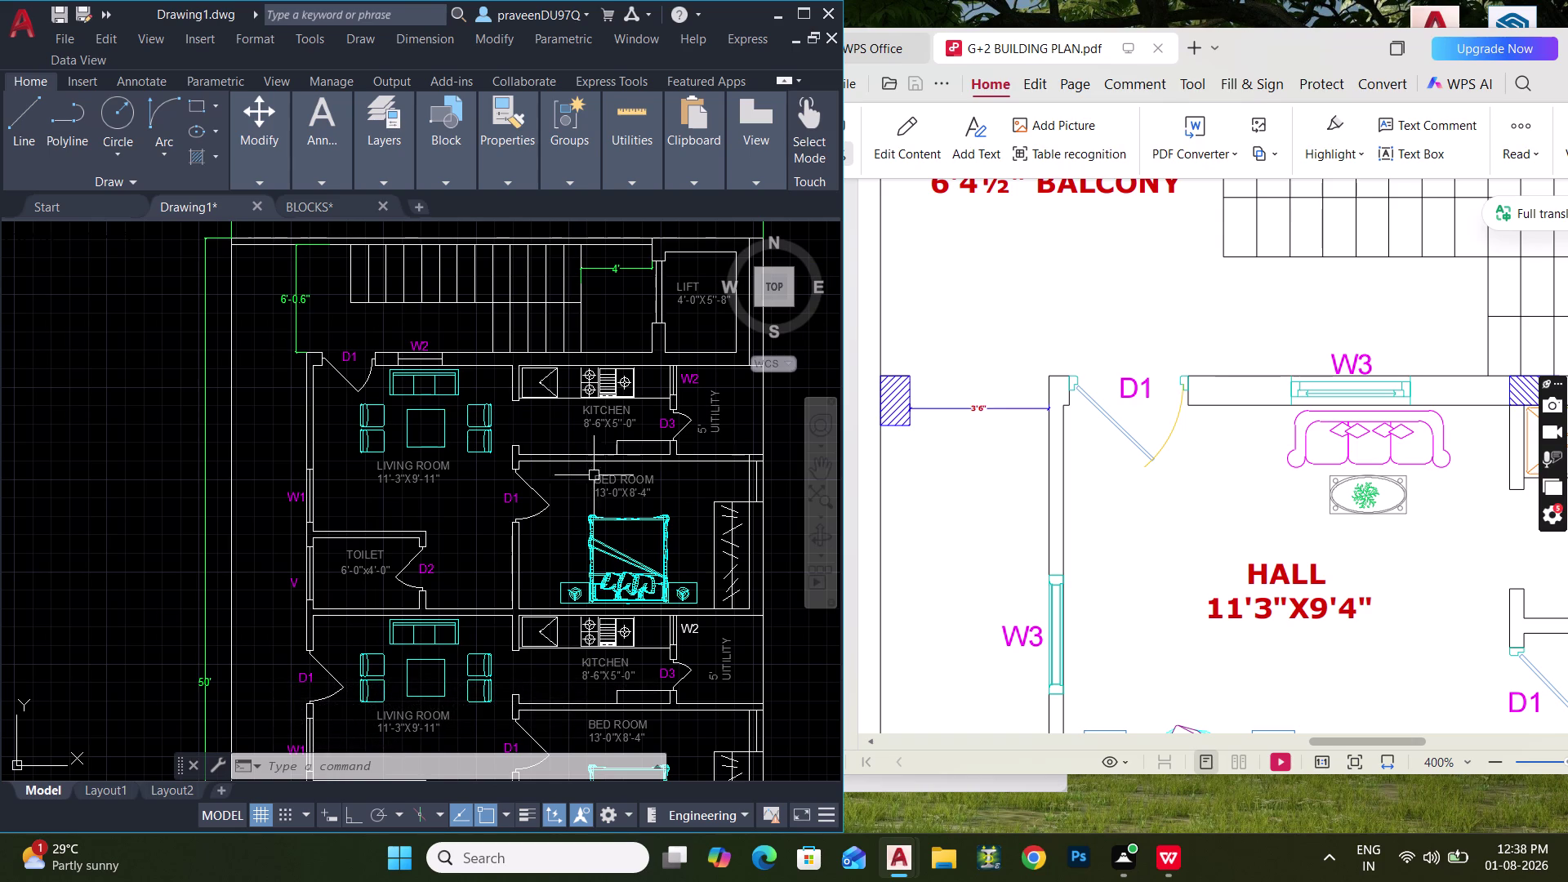
scroll(down, 3)
scroll(down, 3)
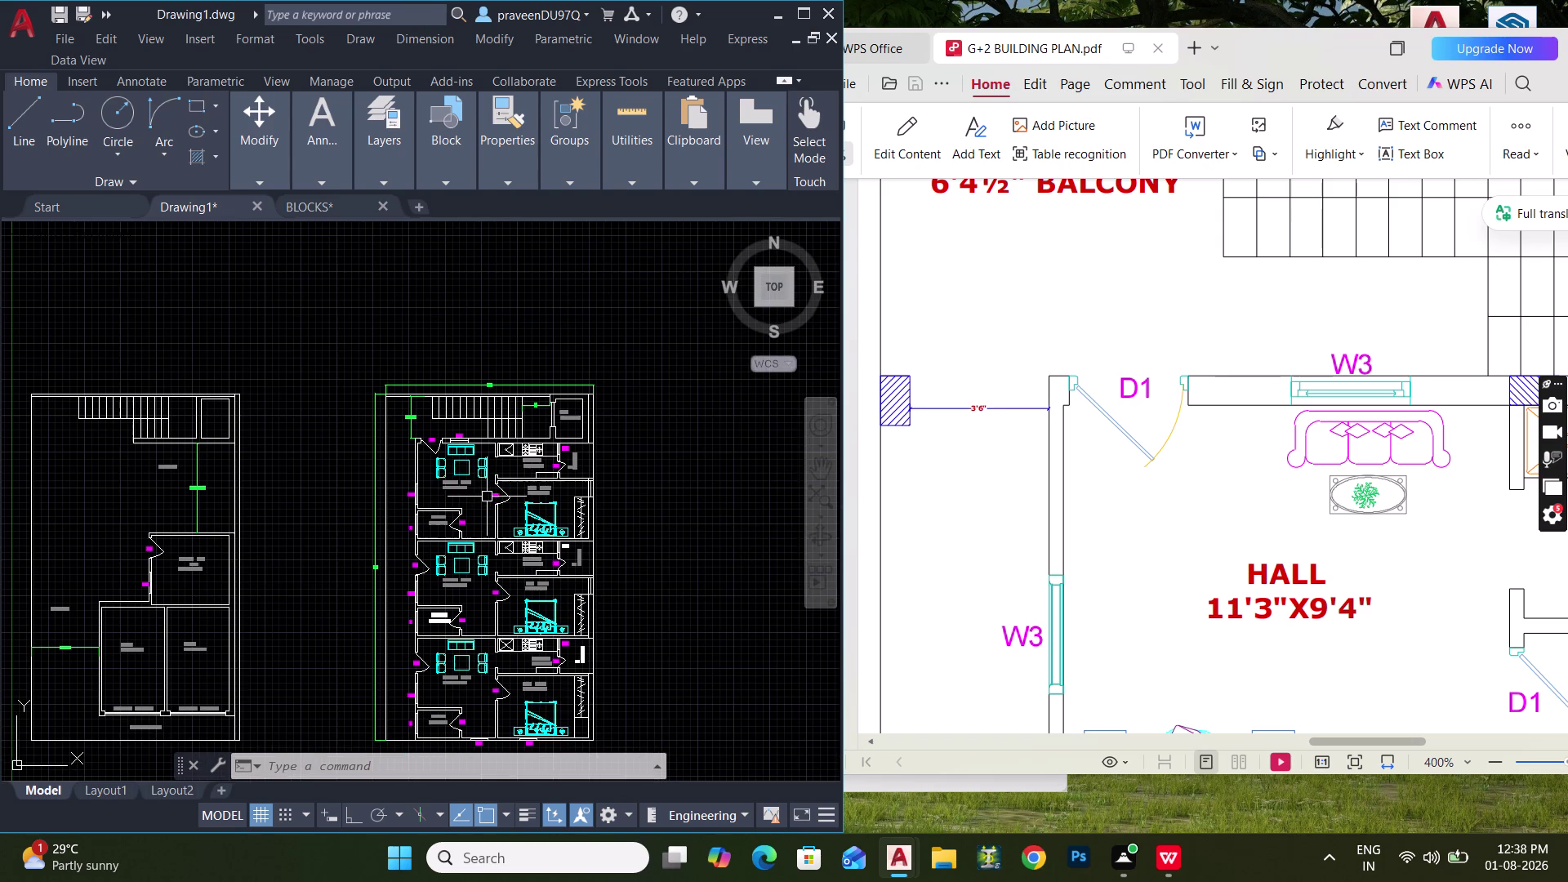
middle_drag(498, 504, 525, 438)
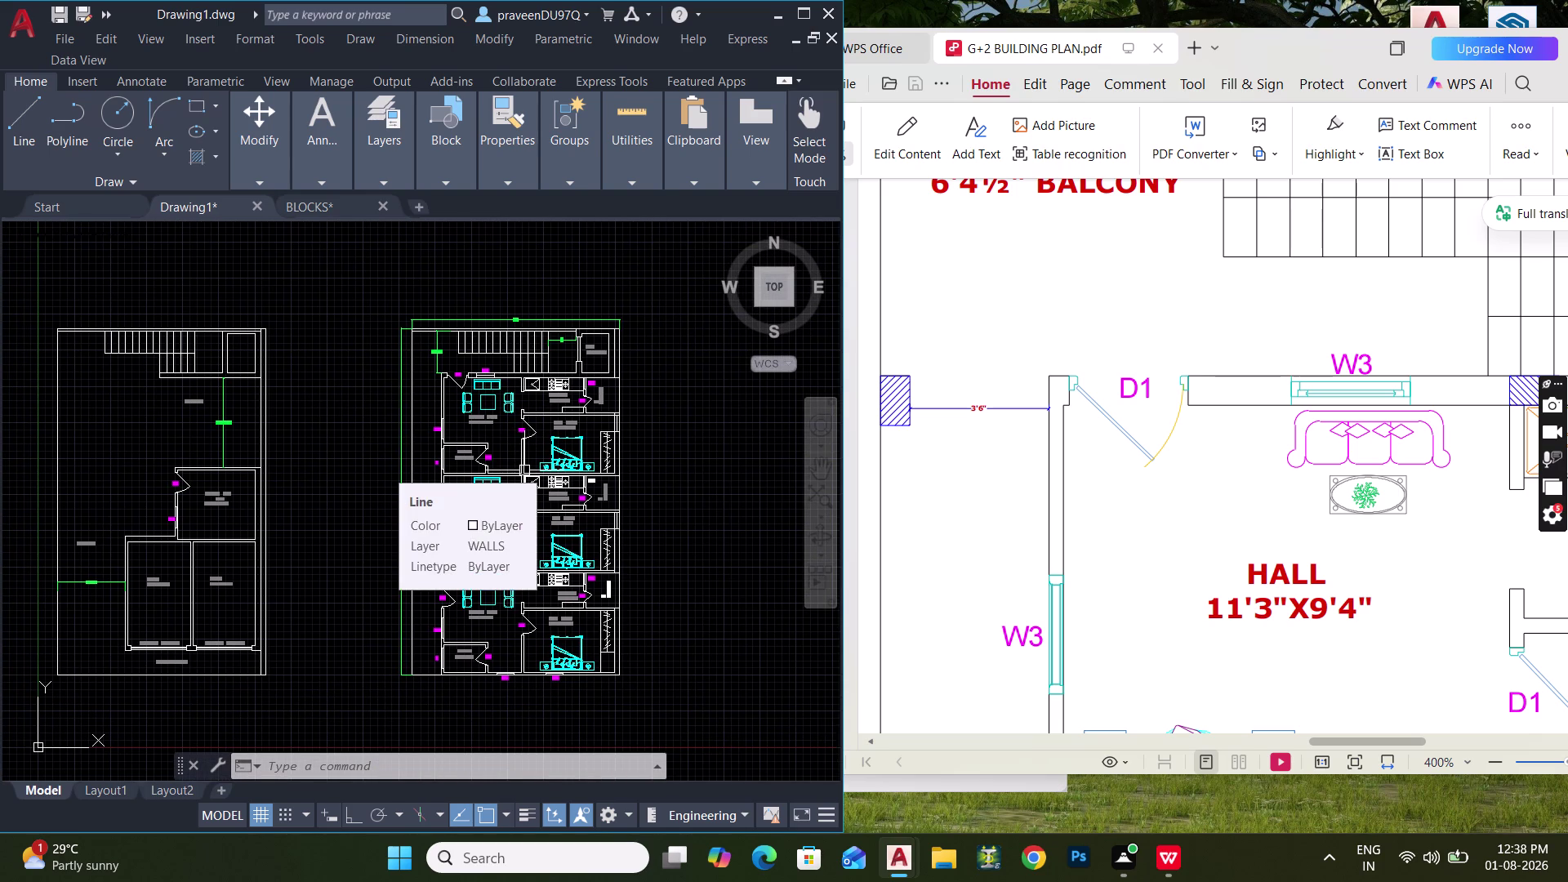
scroll(down, 3)
scroll(up, 3)
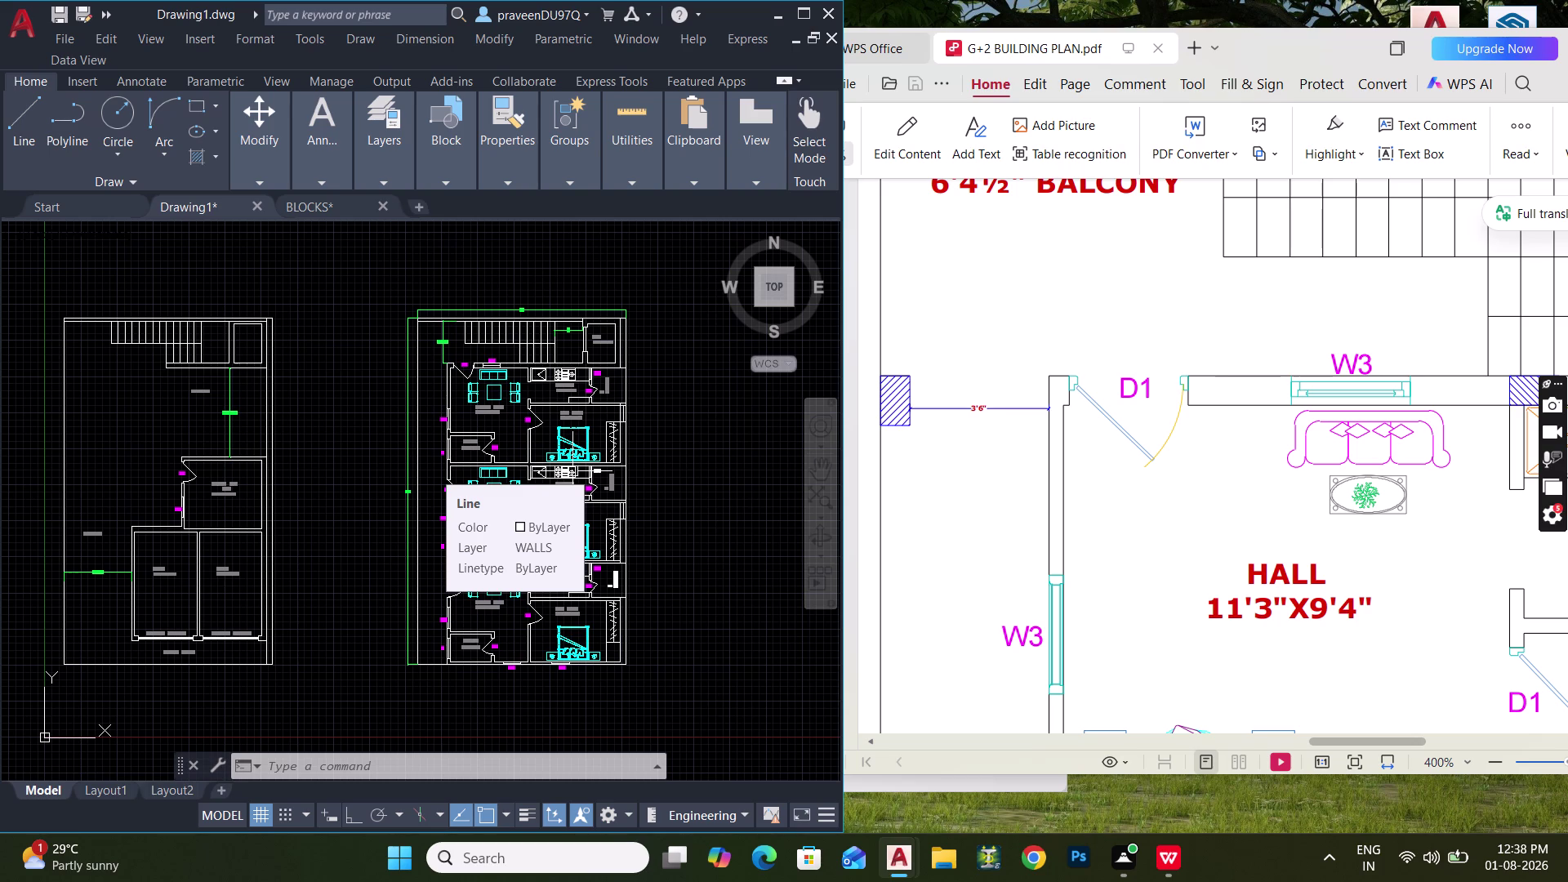
scroll(up, 3)
middle_drag(495, 387, 495, 535)
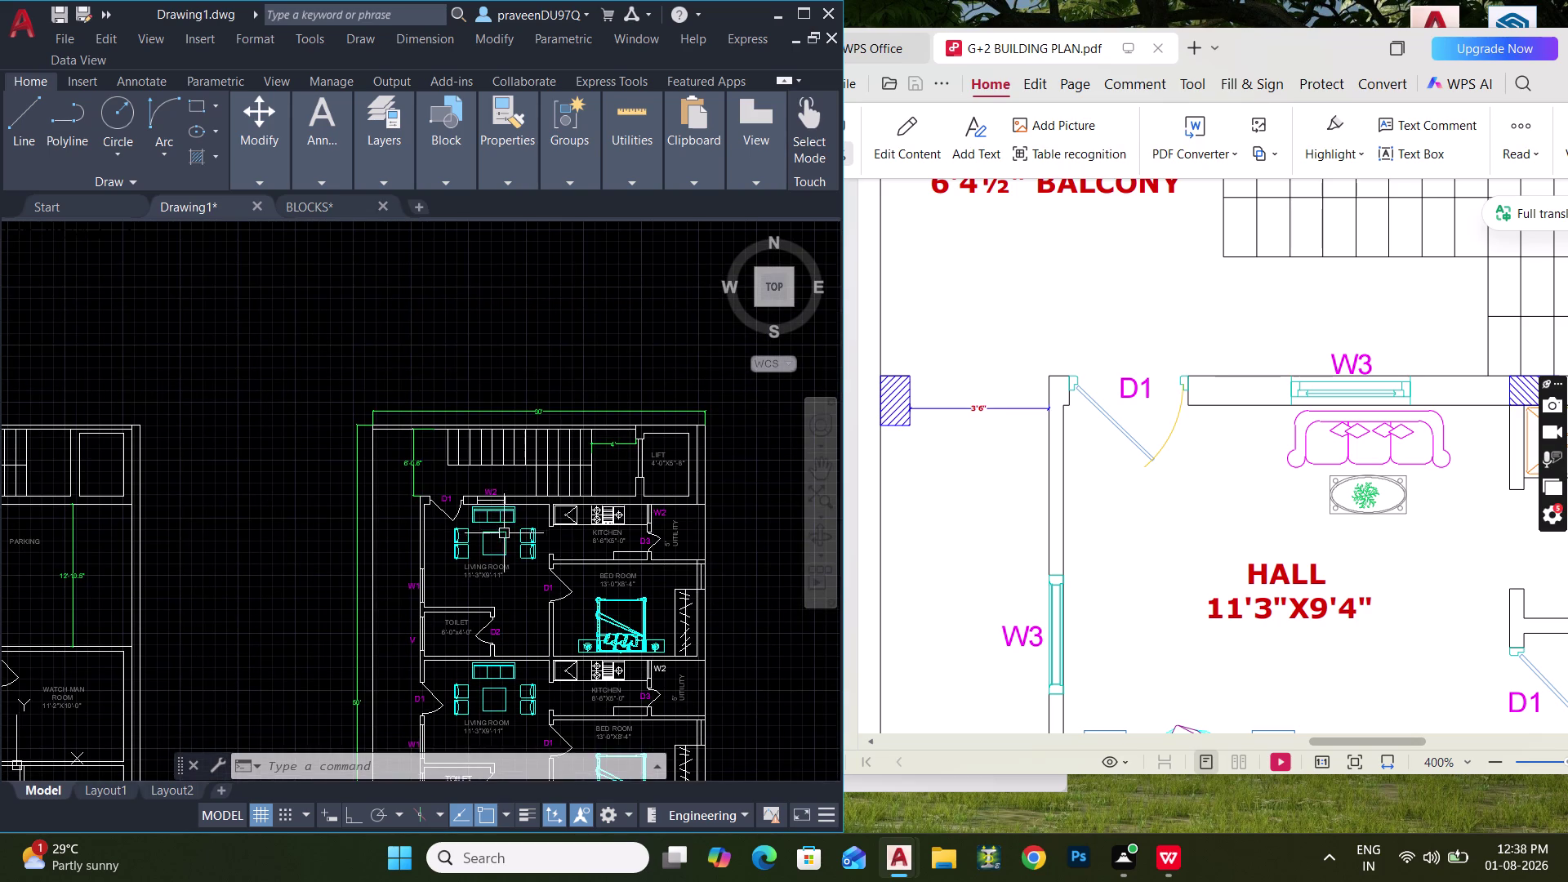
Start a rectangle with REC, then cancel it.
key(r)
key(e)
key(c)
key(space)
click(386, 273)
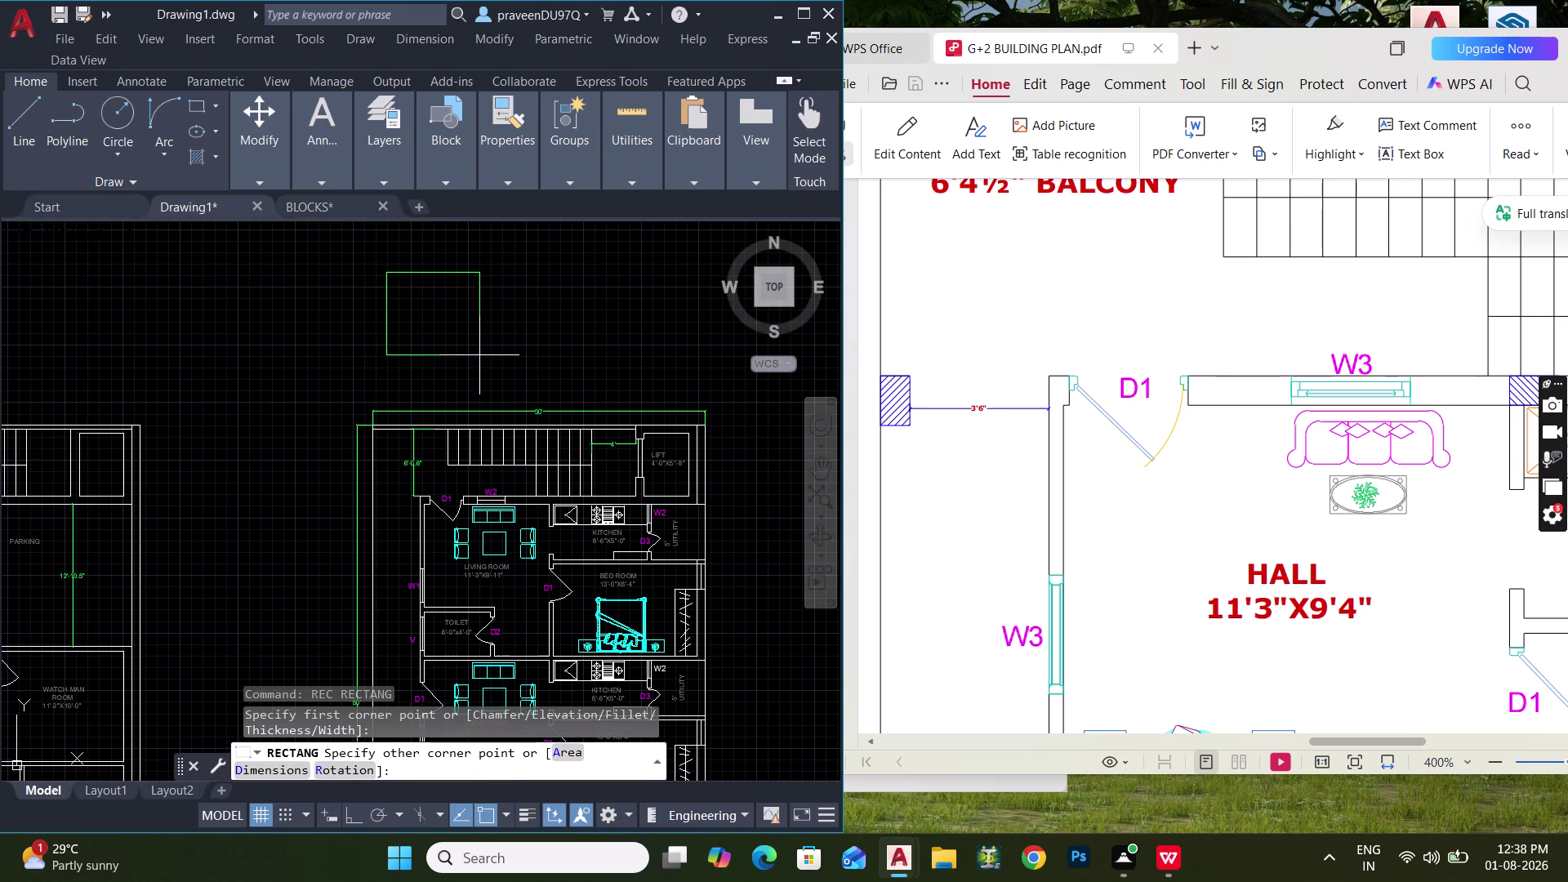
key(Escape)
key(Escape)
Create a new layer named COLUMN in the Layer Properties Manager.
click(375, 154)
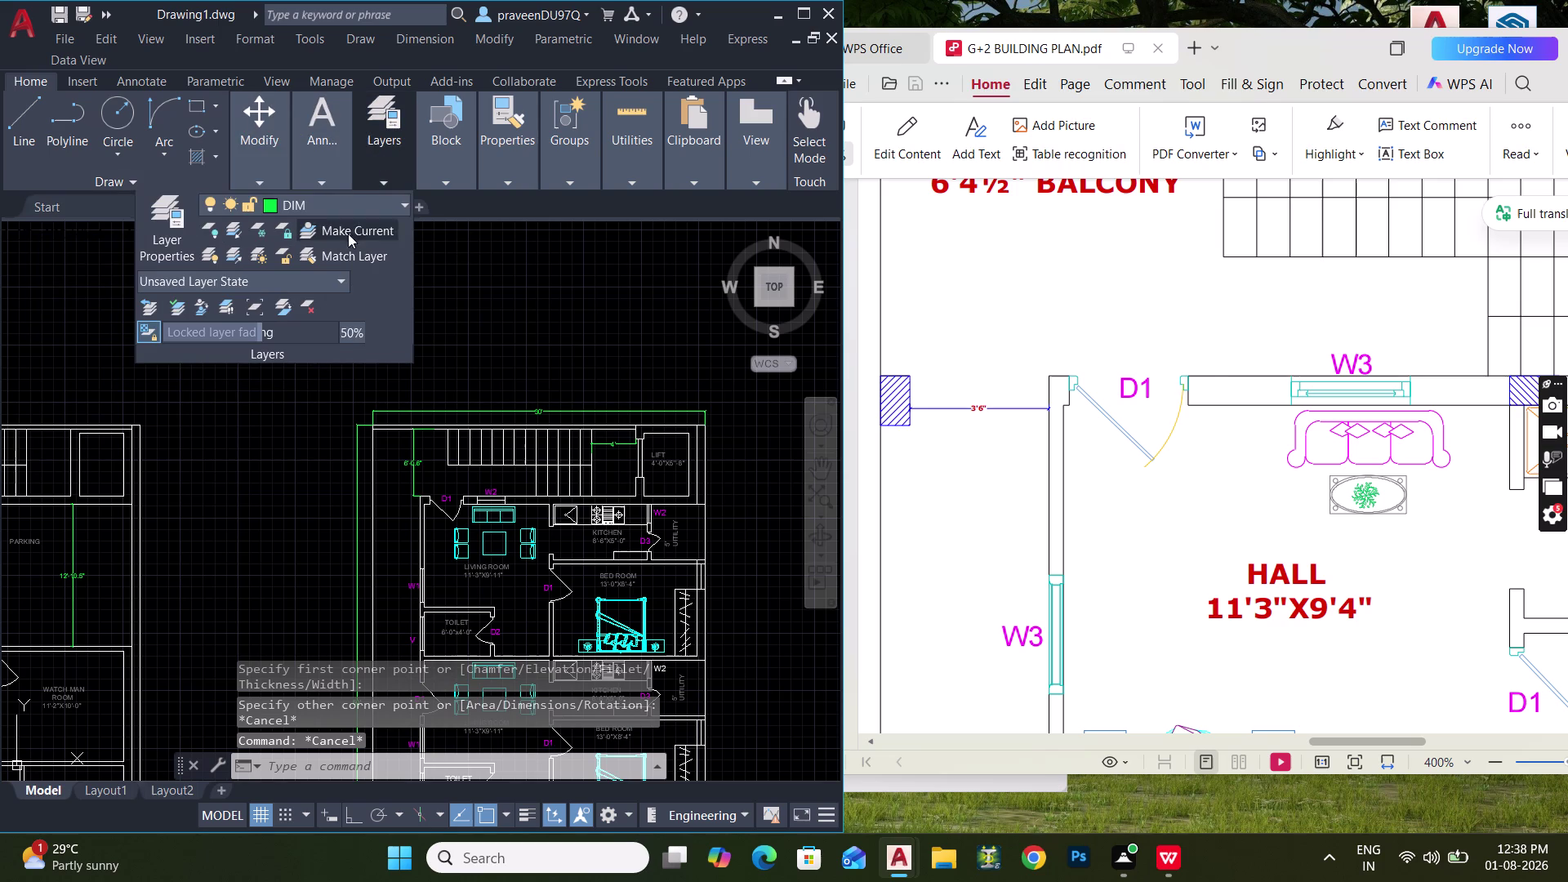
click(157, 225)
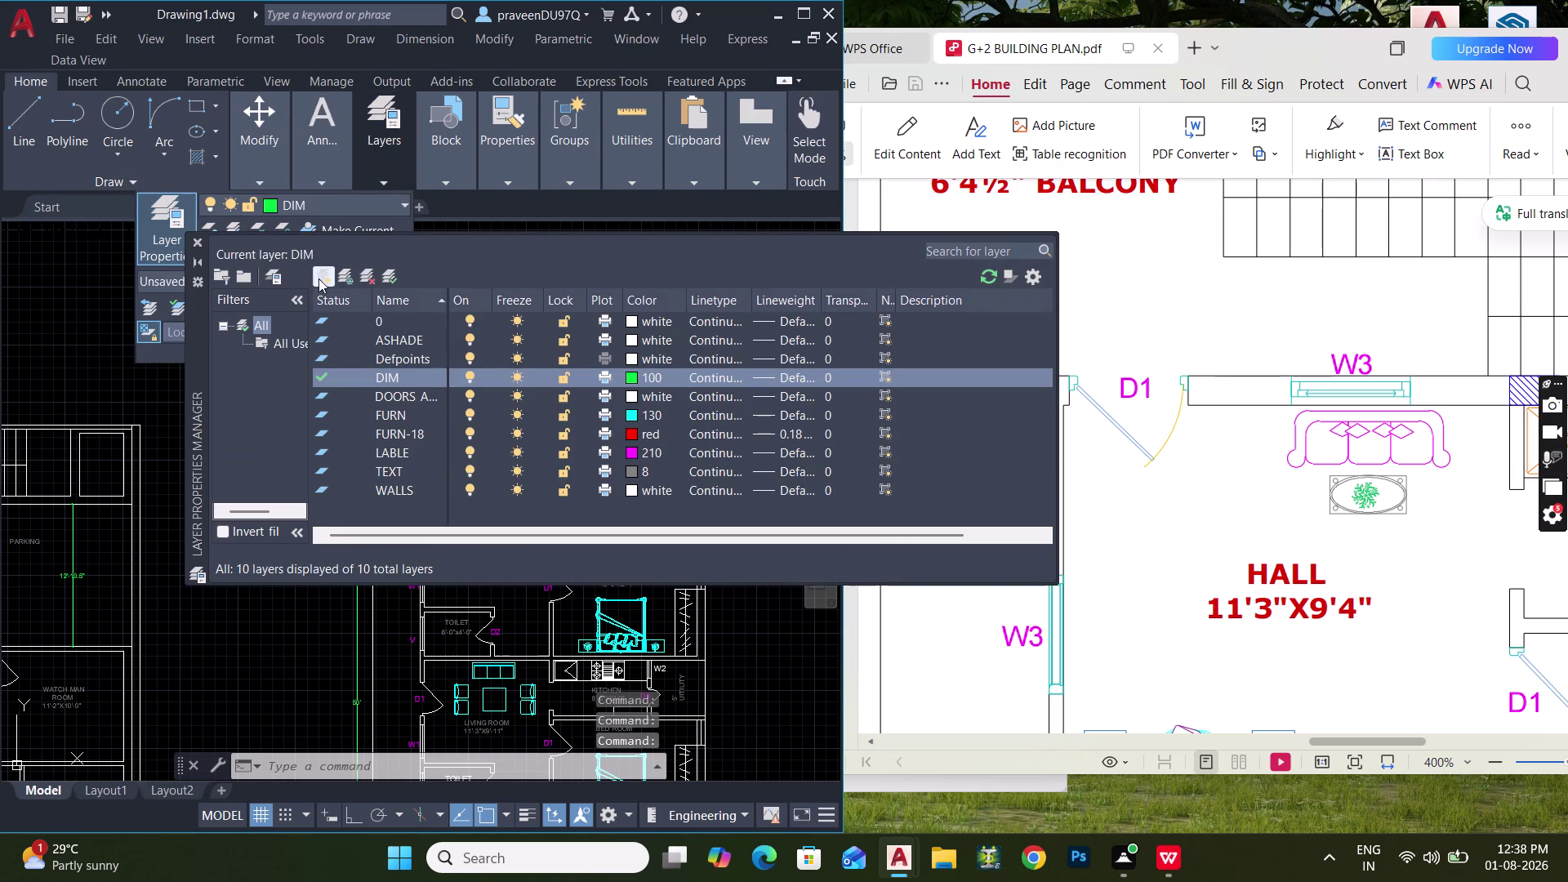
click(316, 280)
drag(424, 397, 327, 394)
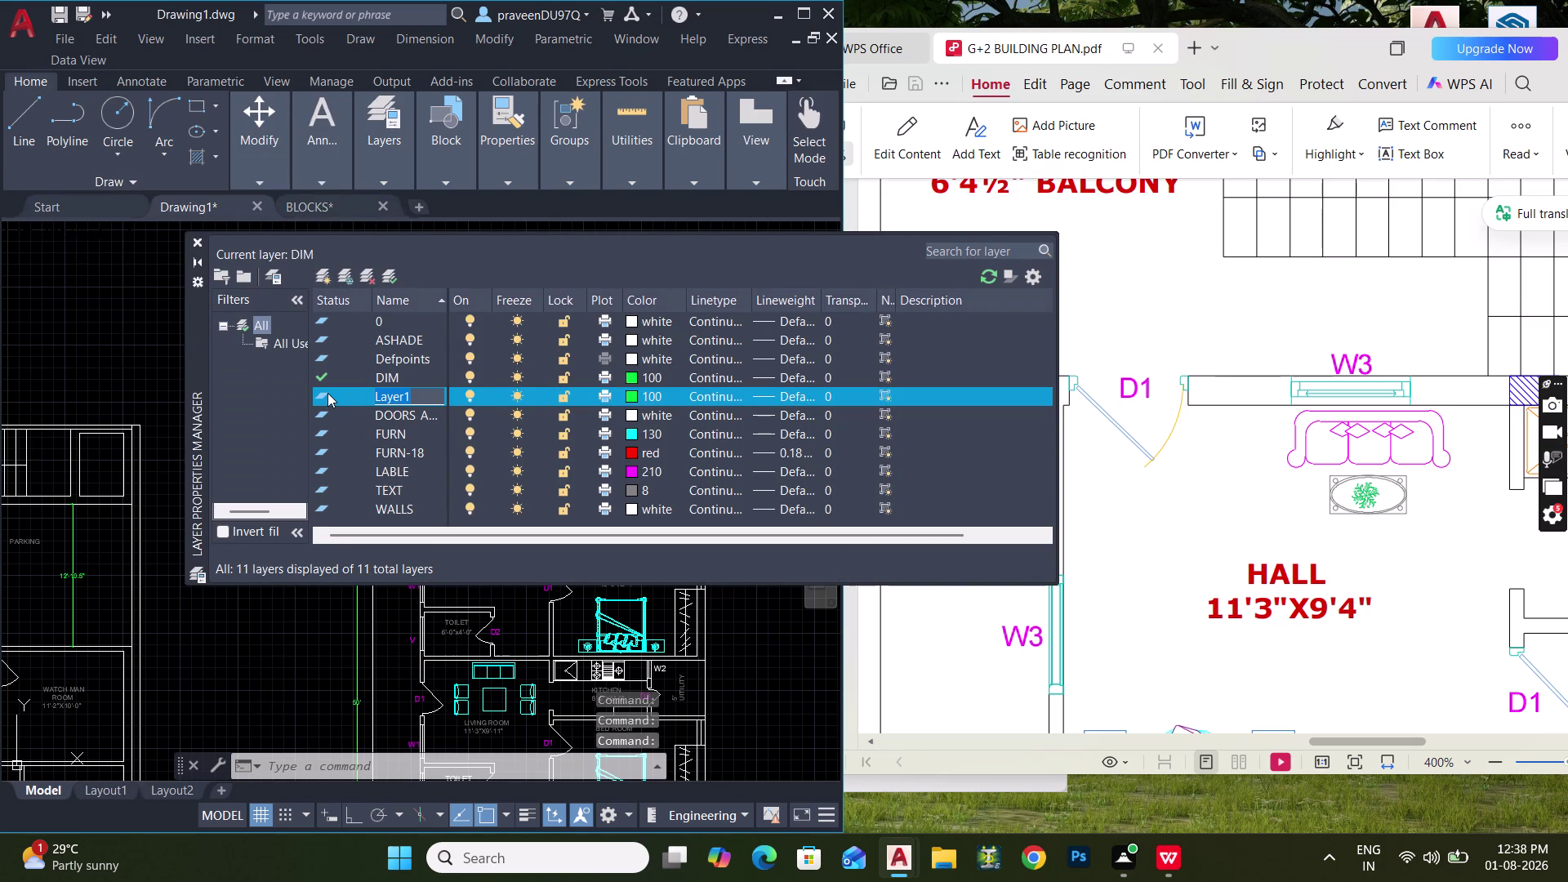
text(COLUMN)
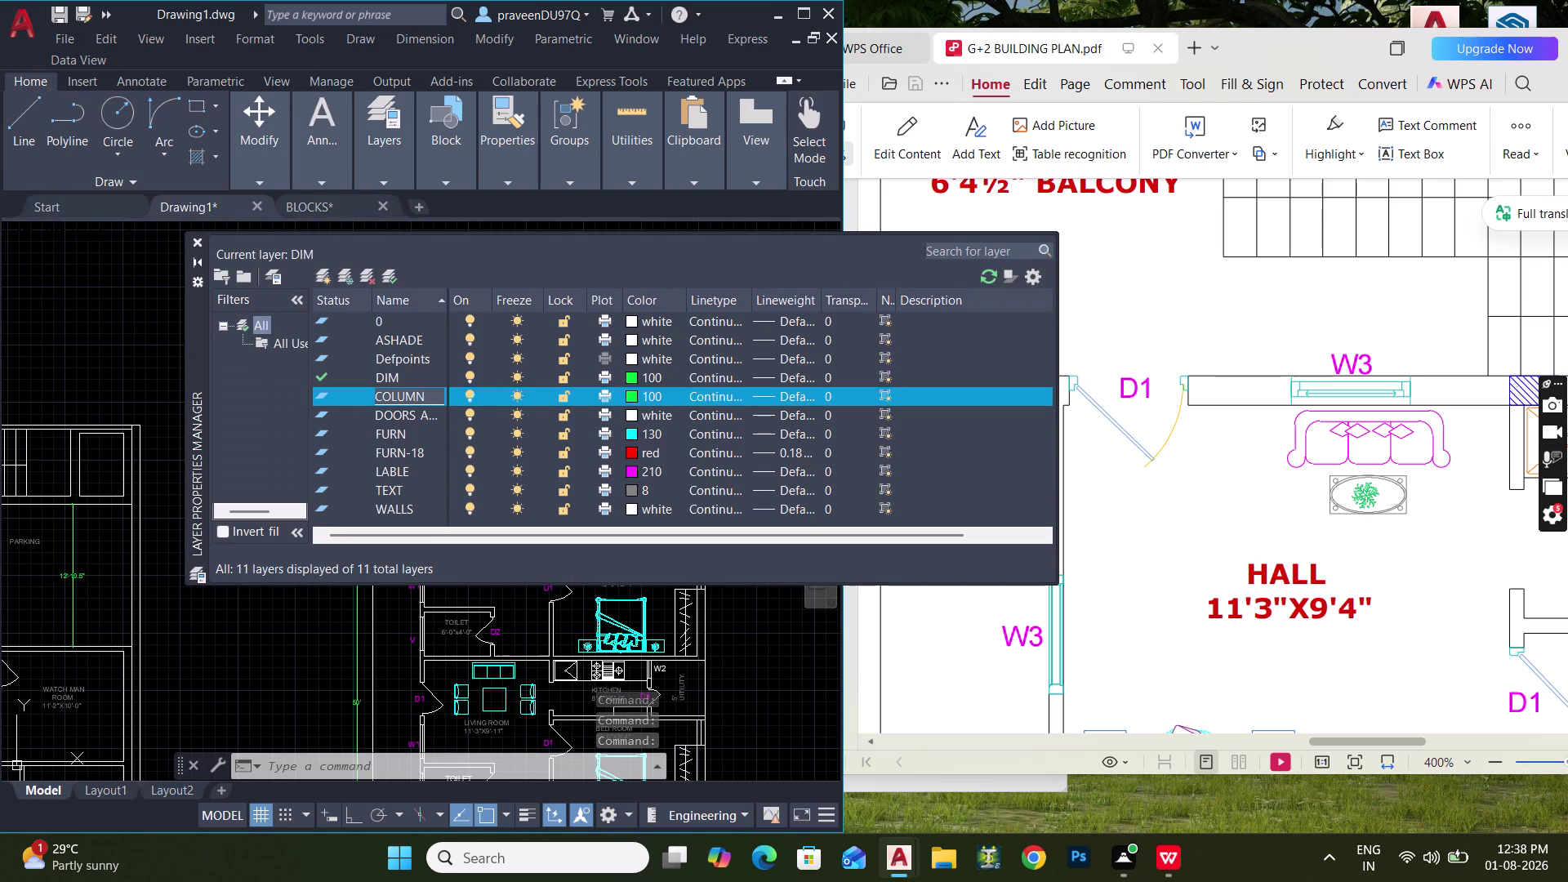
Set COLUMN's colour to index 20, make it current, and close the layer list.
click(632, 400)
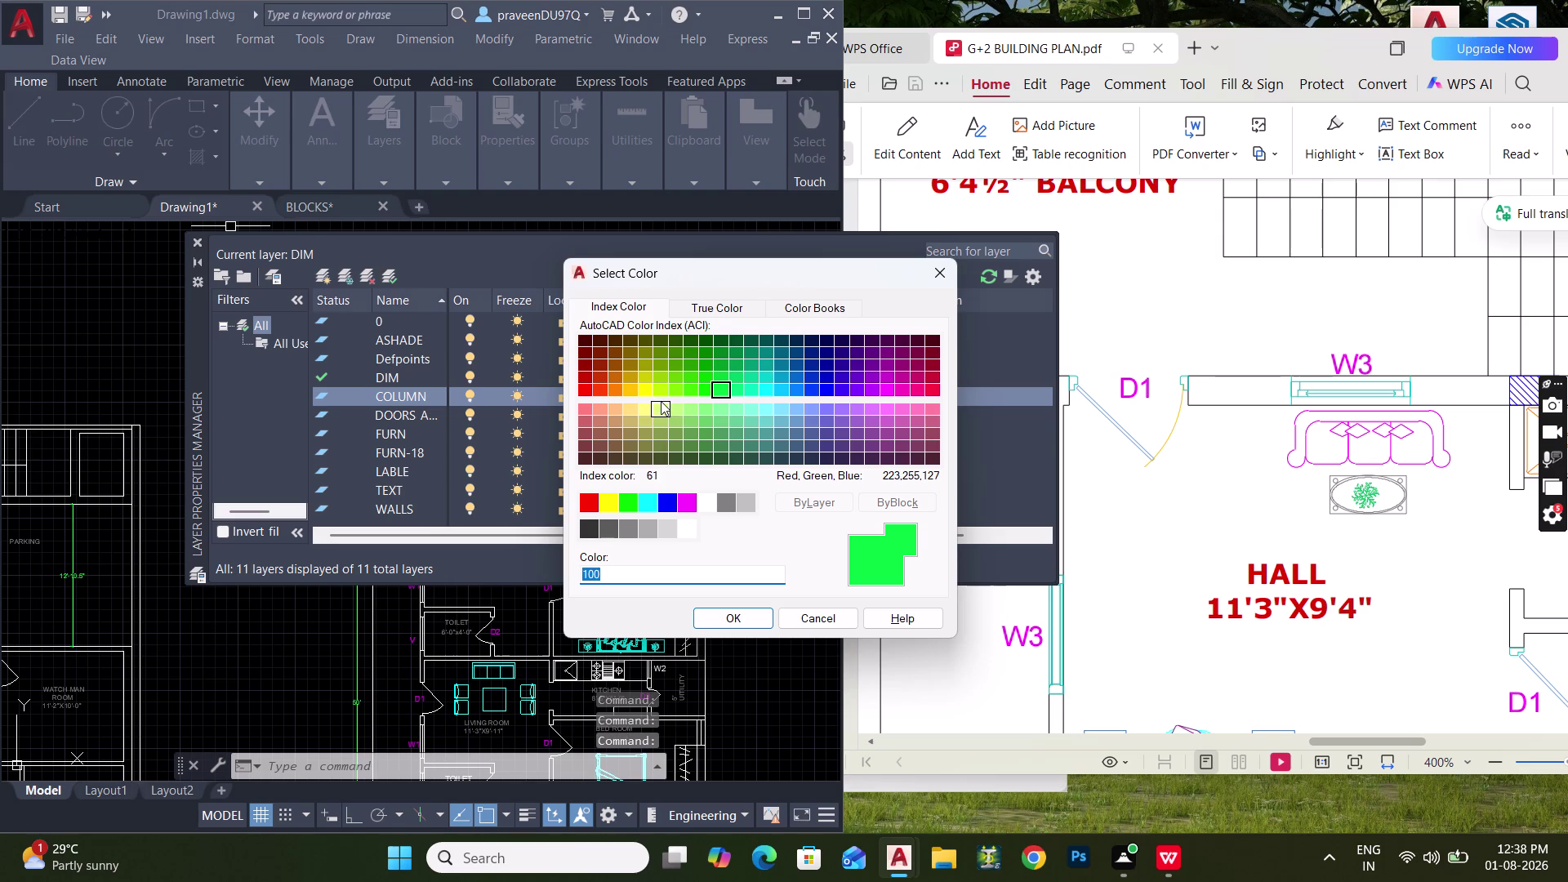
click(600, 394)
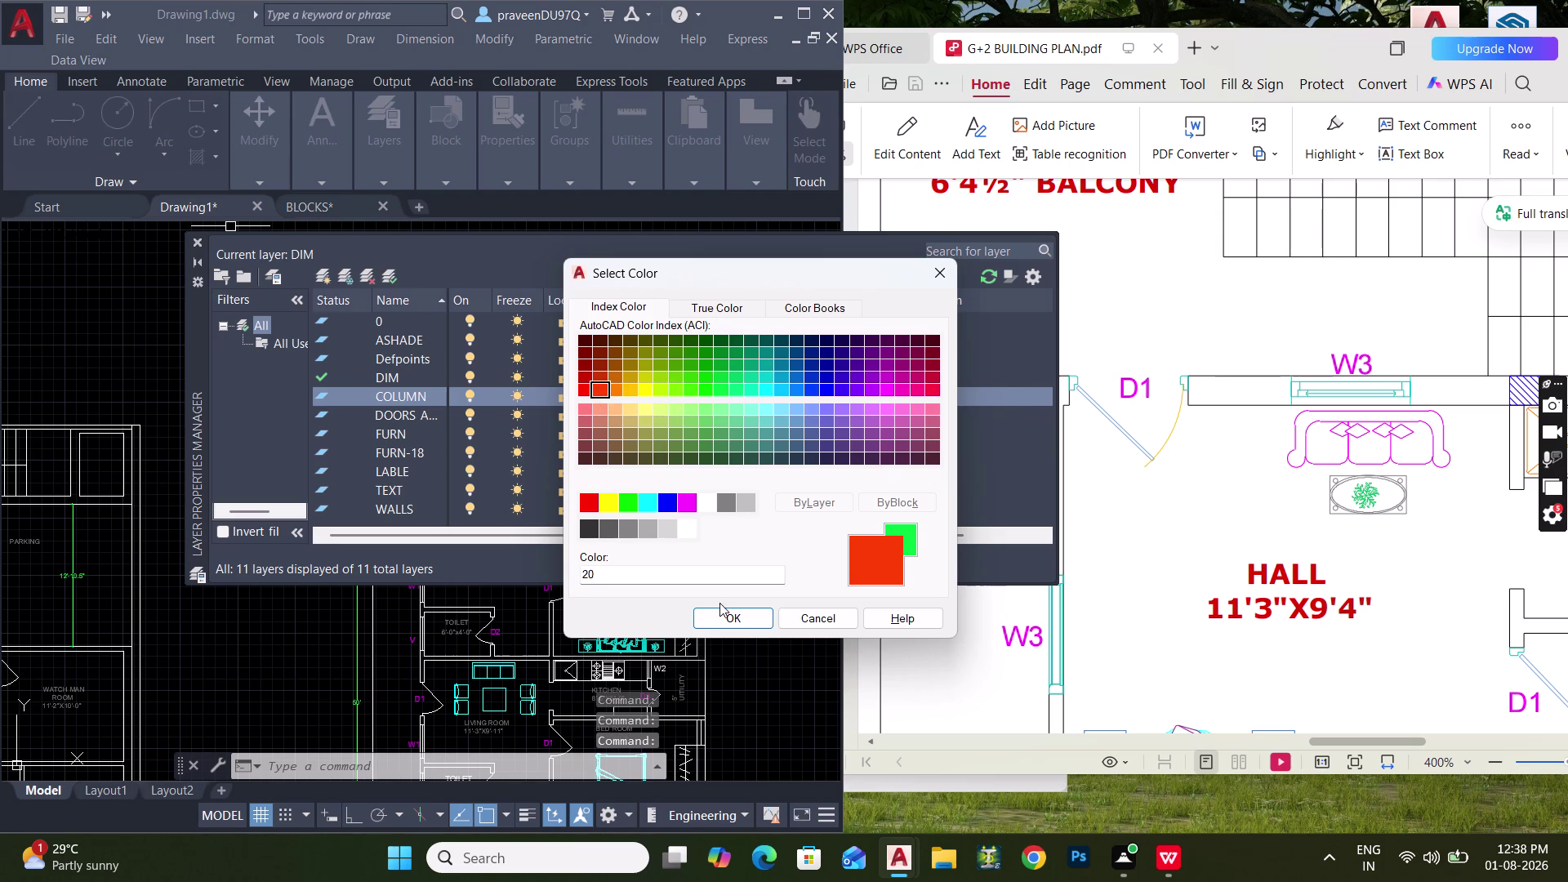
click(718, 617)
double_click(351, 402)
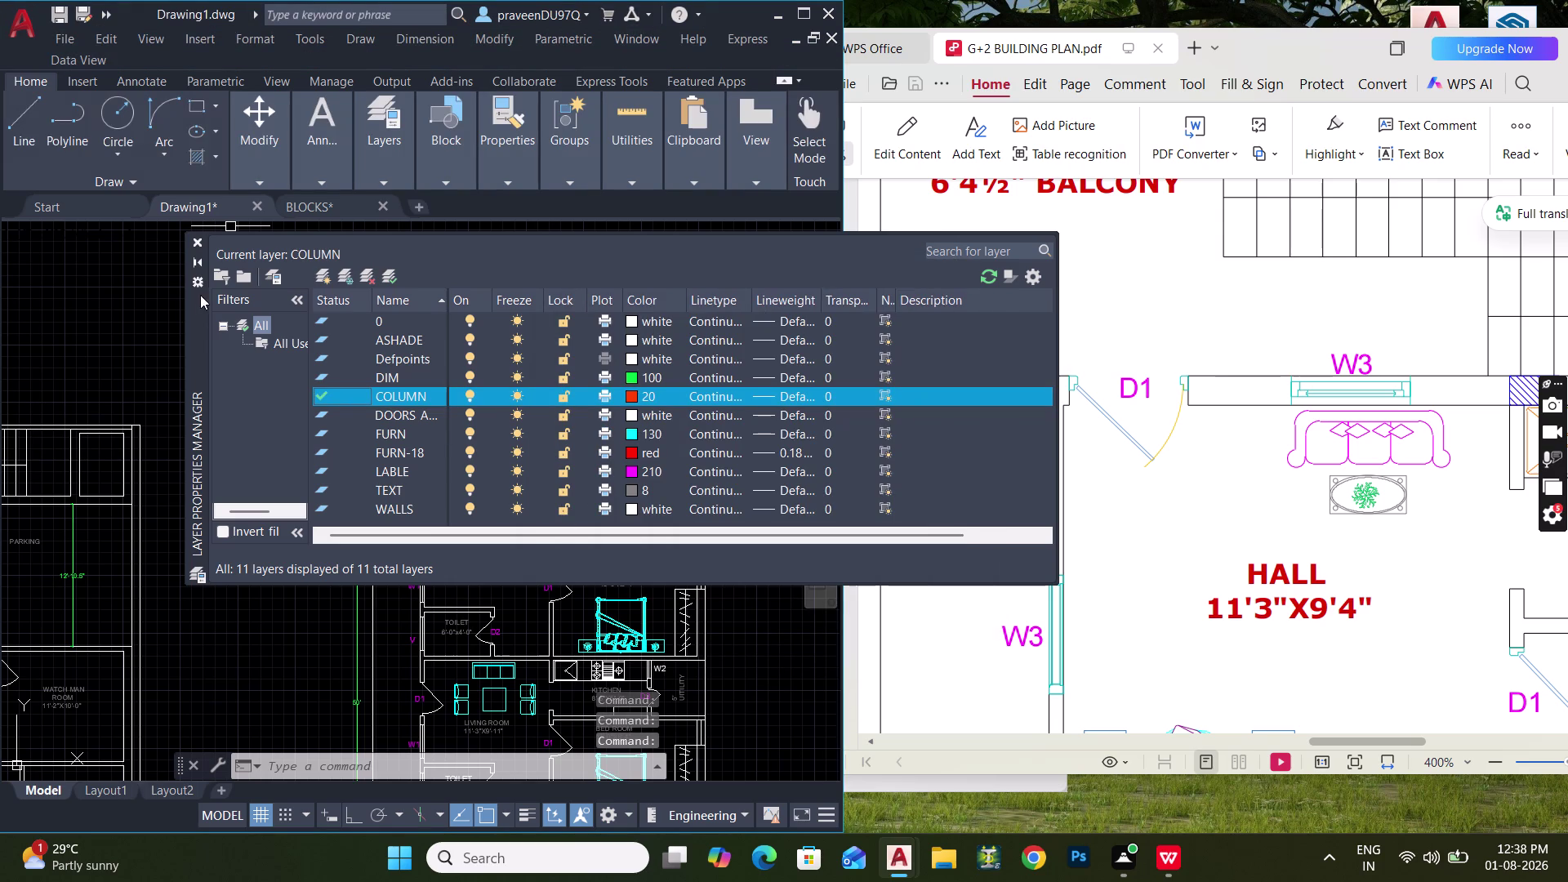
click(203, 244)
Draw a 9" by 1' column rectangle using REC with the Dimensions option.
key(r)
text(EC)
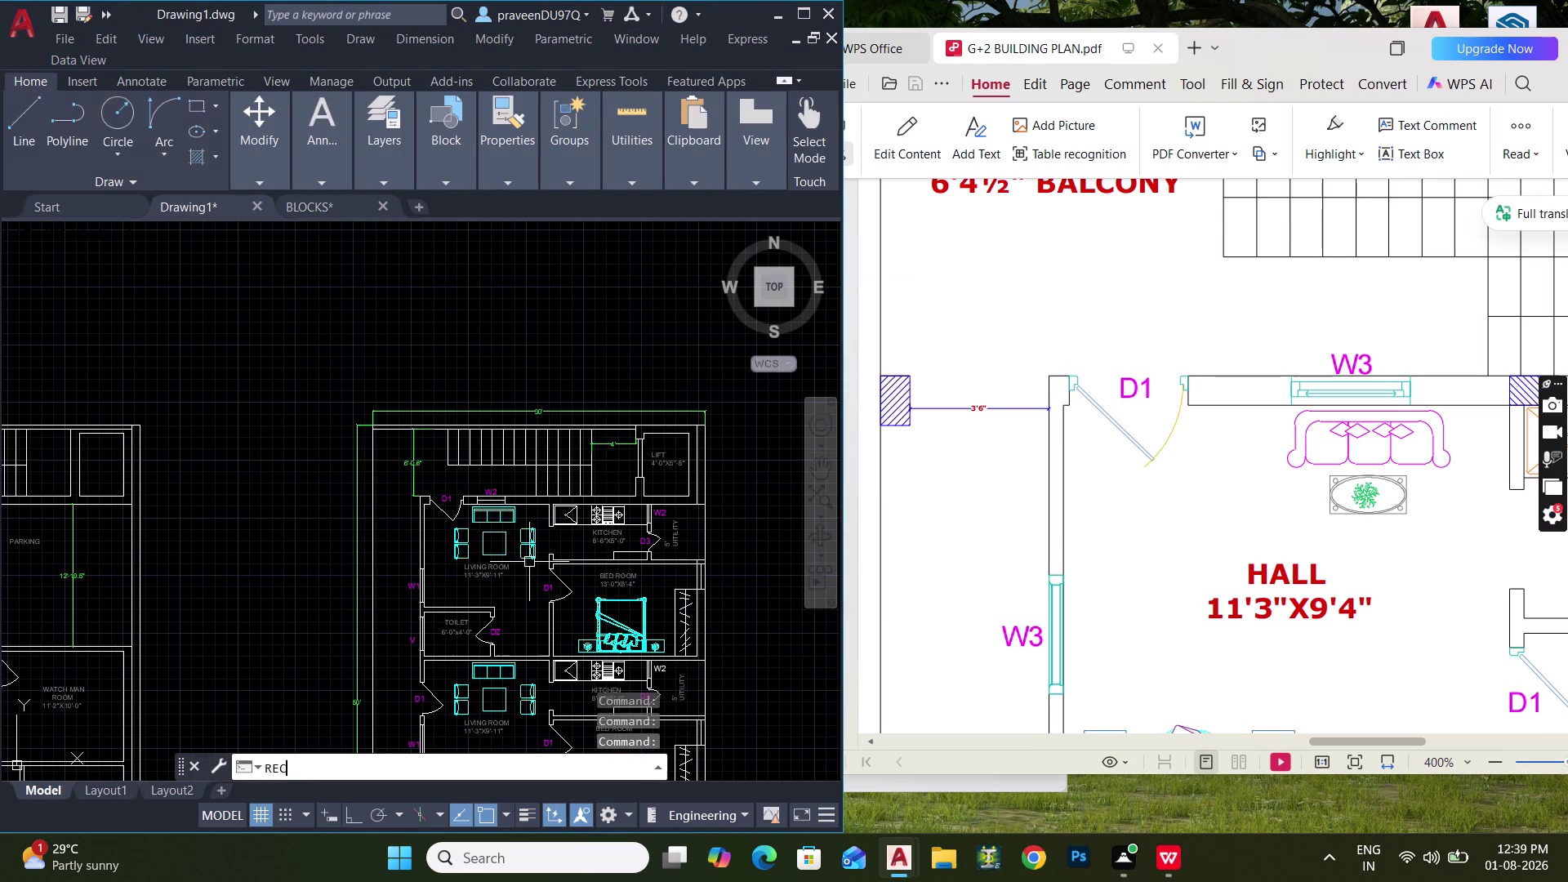
key(space)
click(372, 299)
text(D)
key(space)
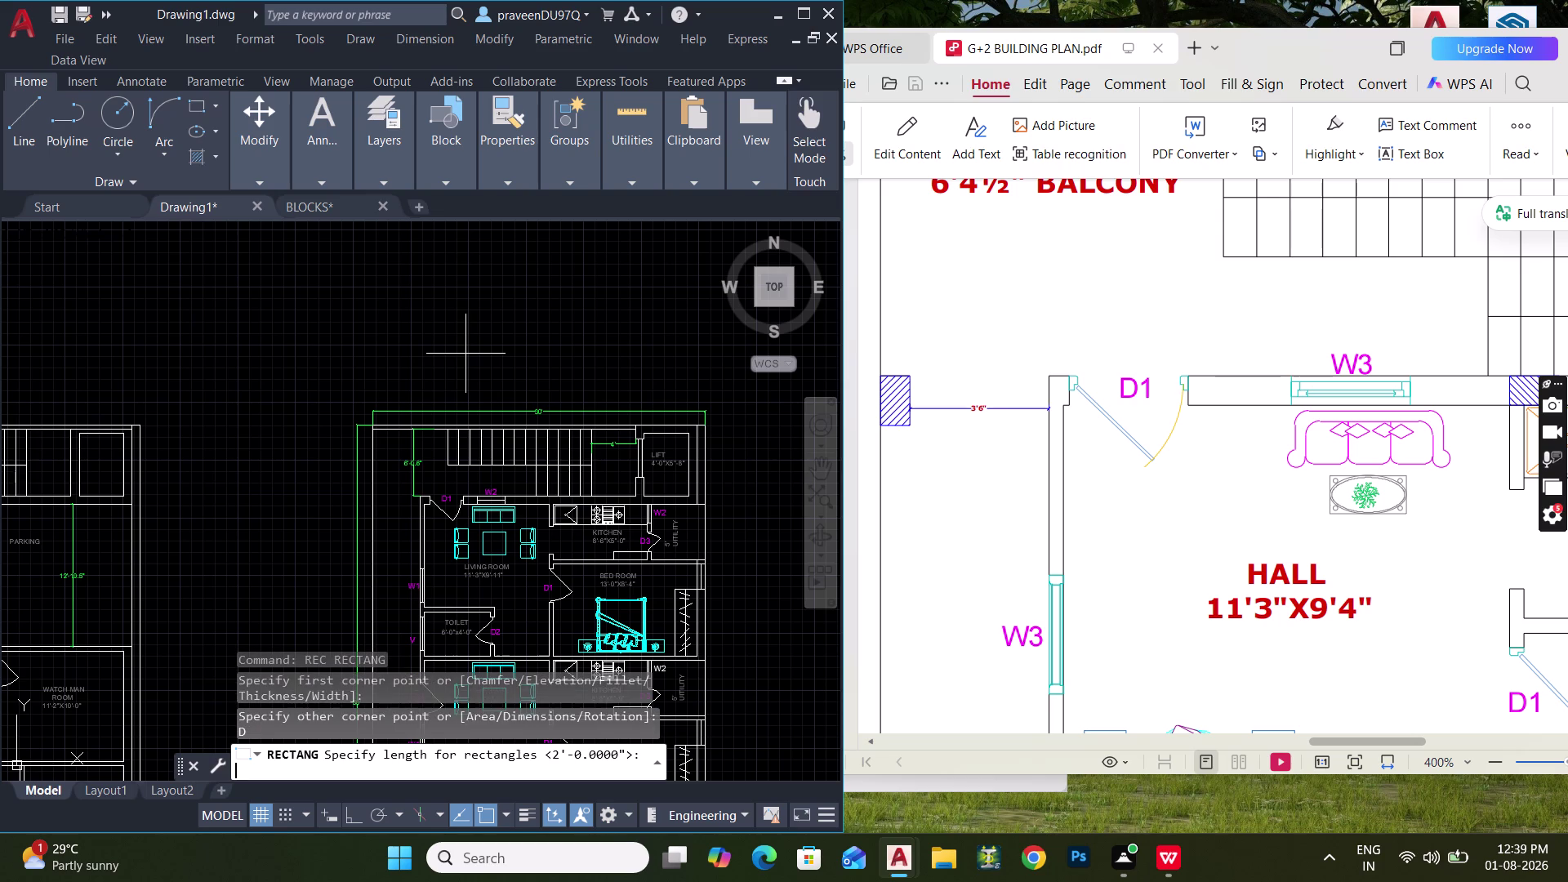
text(9")
key(Return)
text(1')
key(Return)
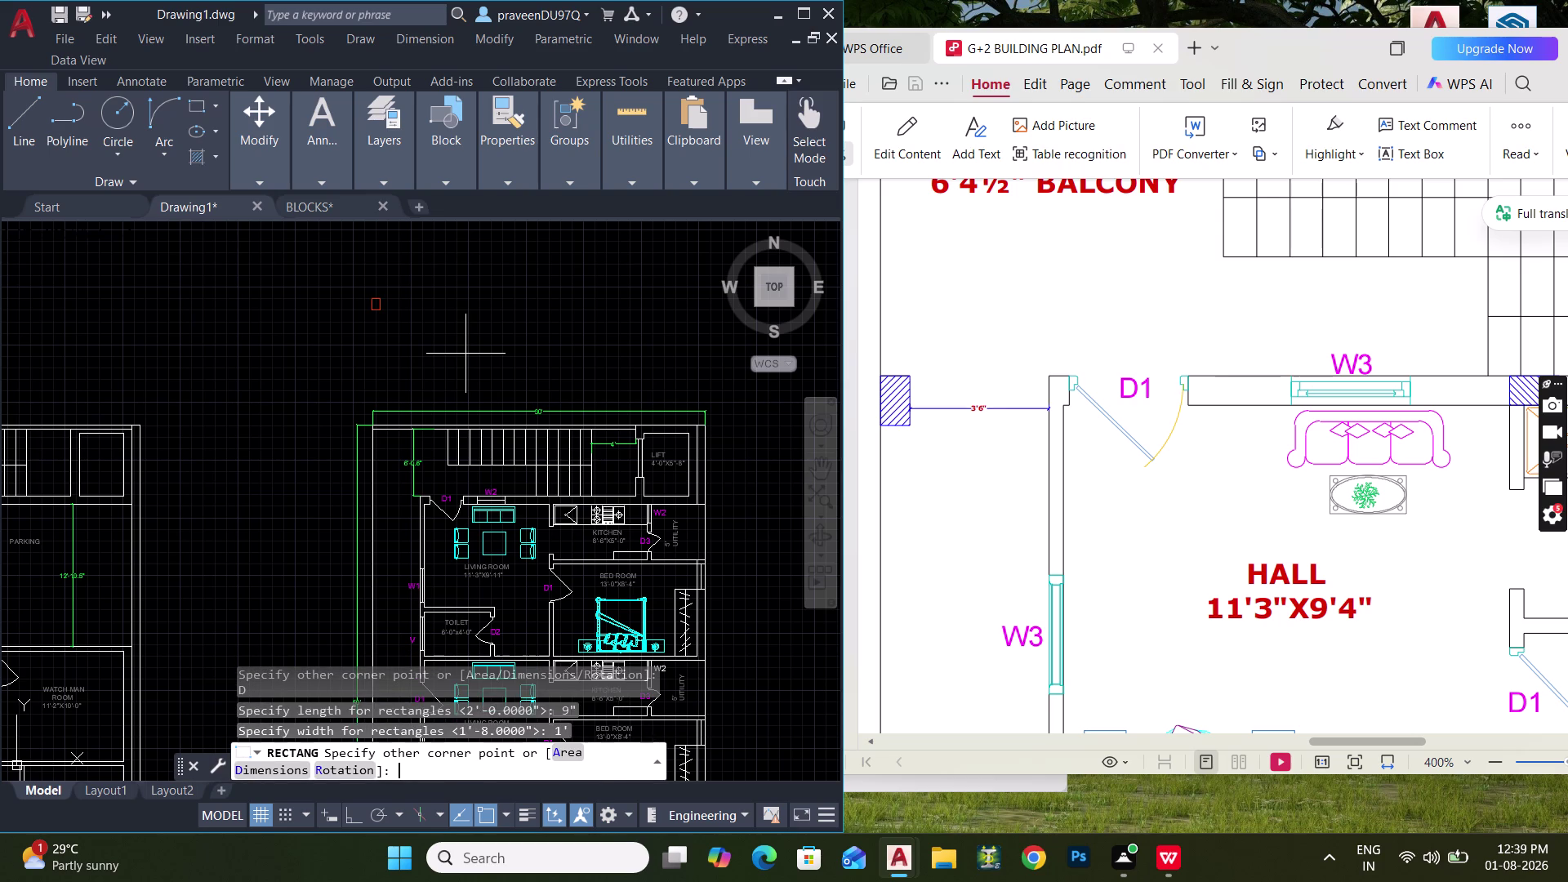
click(404, 300)
scroll(up, 3)
middle_drag(390, 302, 334, 374)
Hatch the rectangle's interior with a 0.5" scale diagonal pattern.
text(H)
key(space)
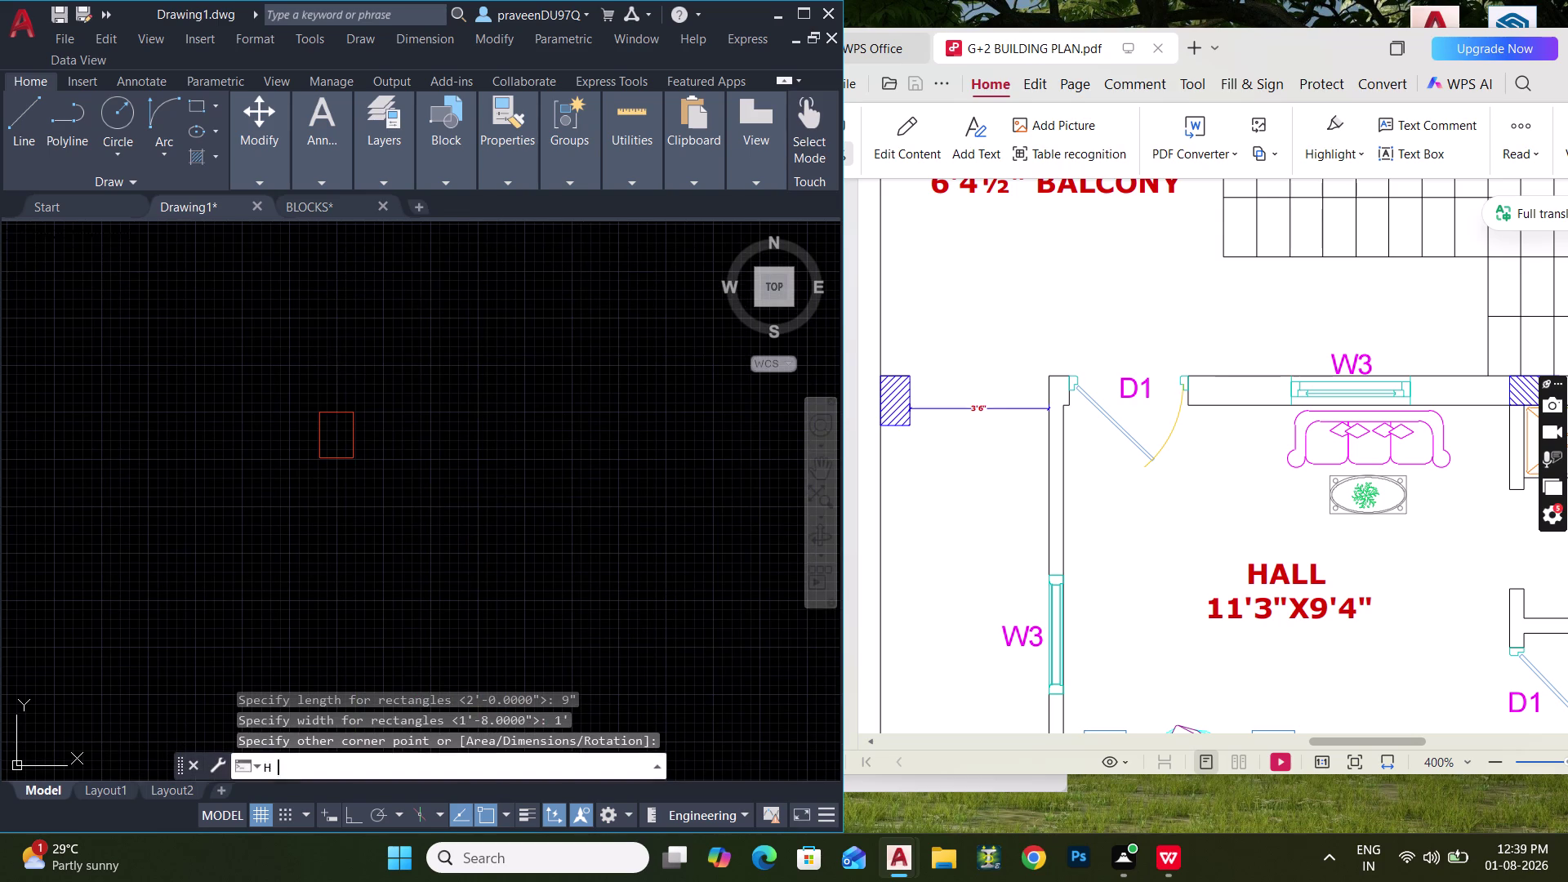
scroll(up, 3)
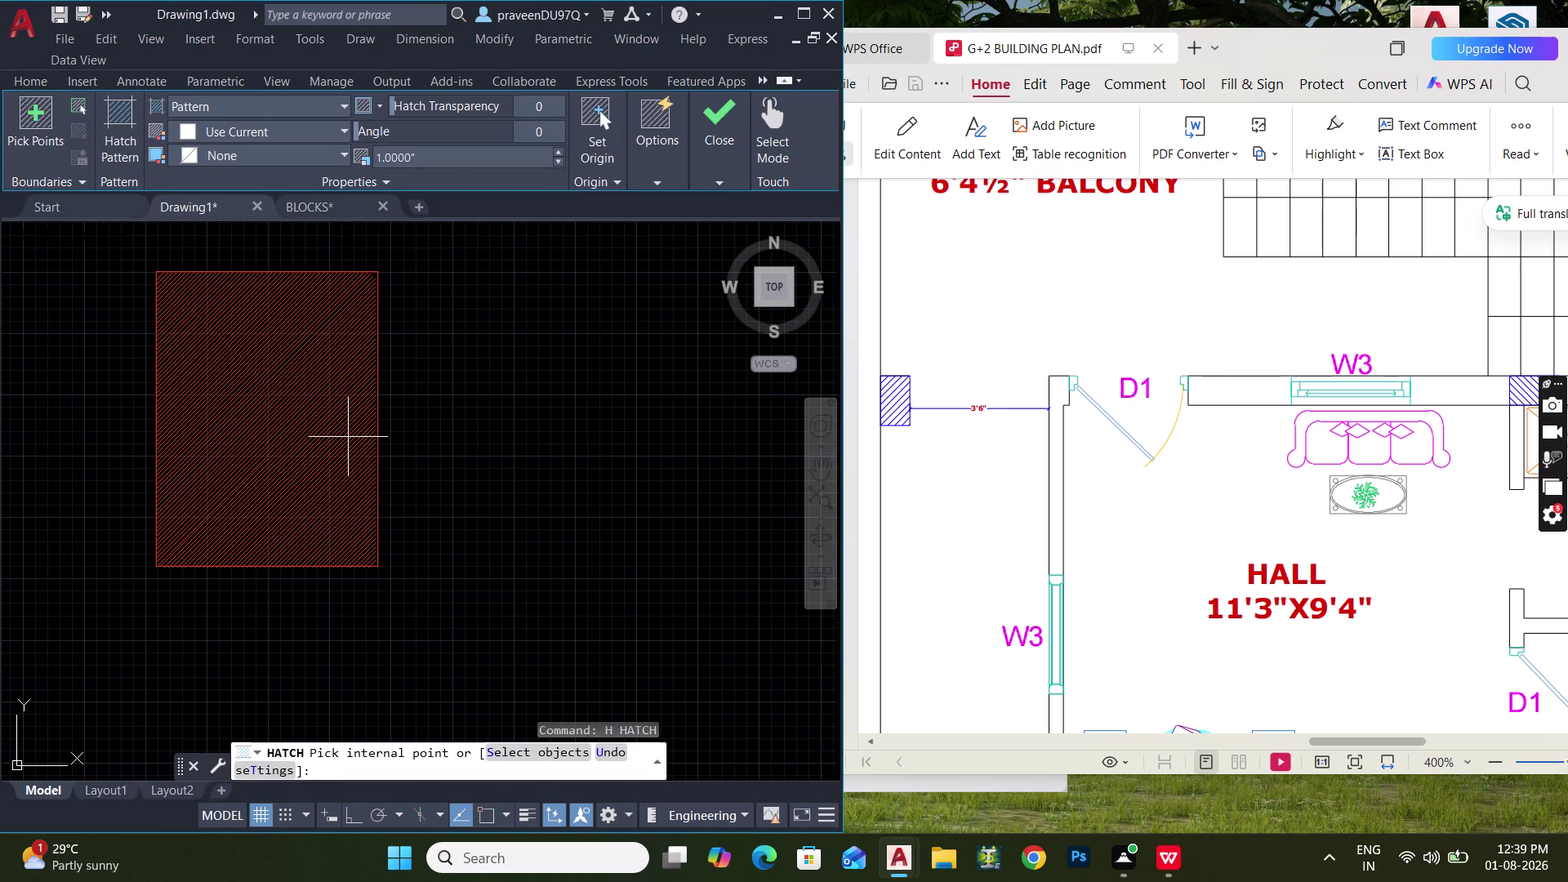
scroll(up, 3)
click(433, 167)
click(436, 161)
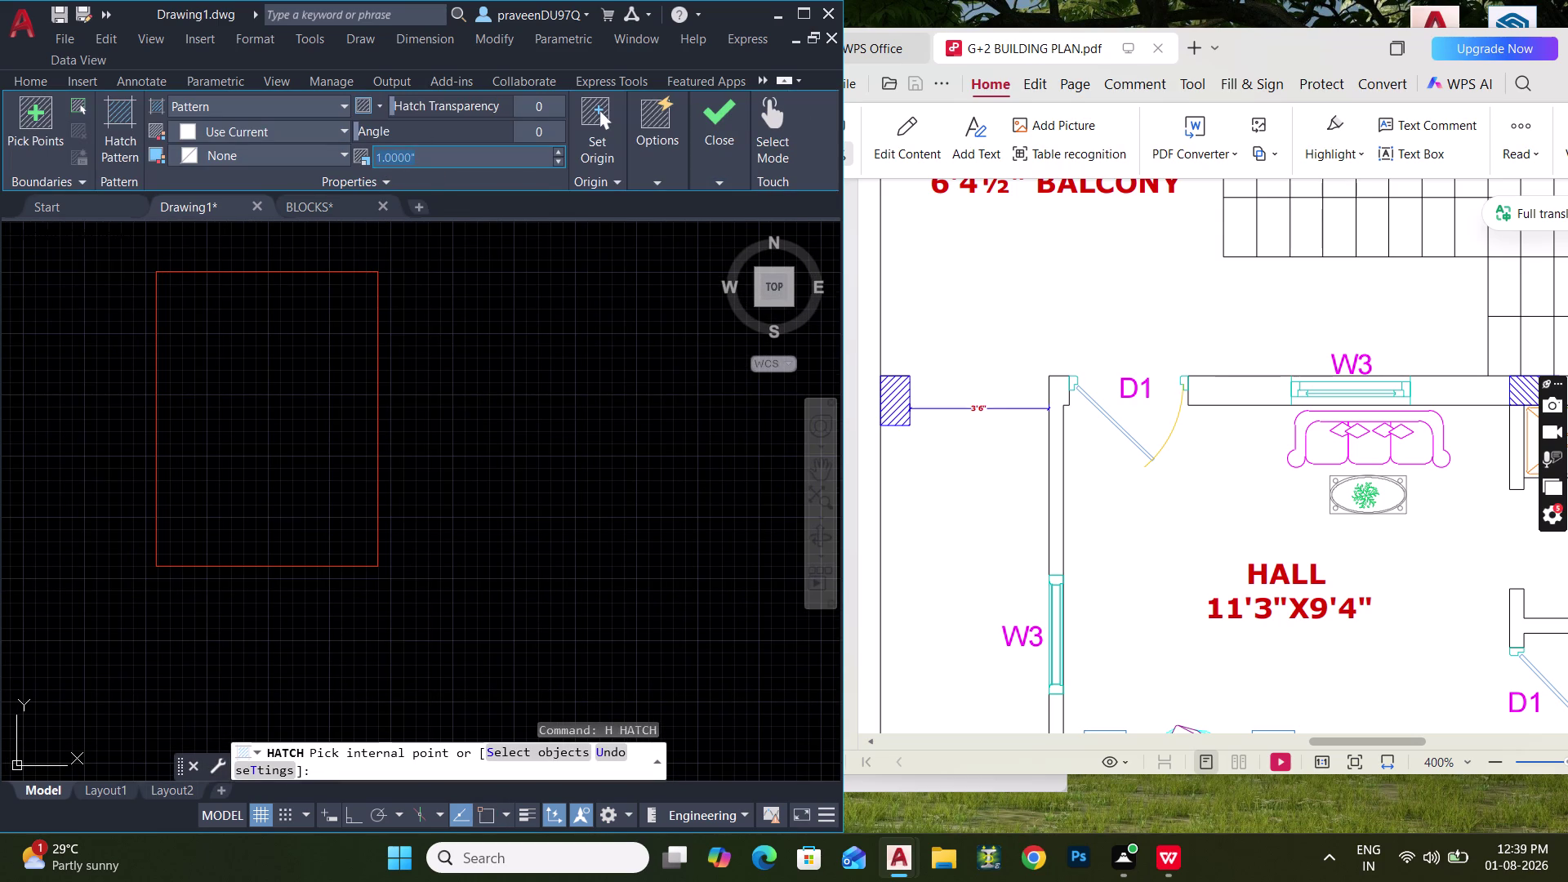
text(0.5")
key(Return)
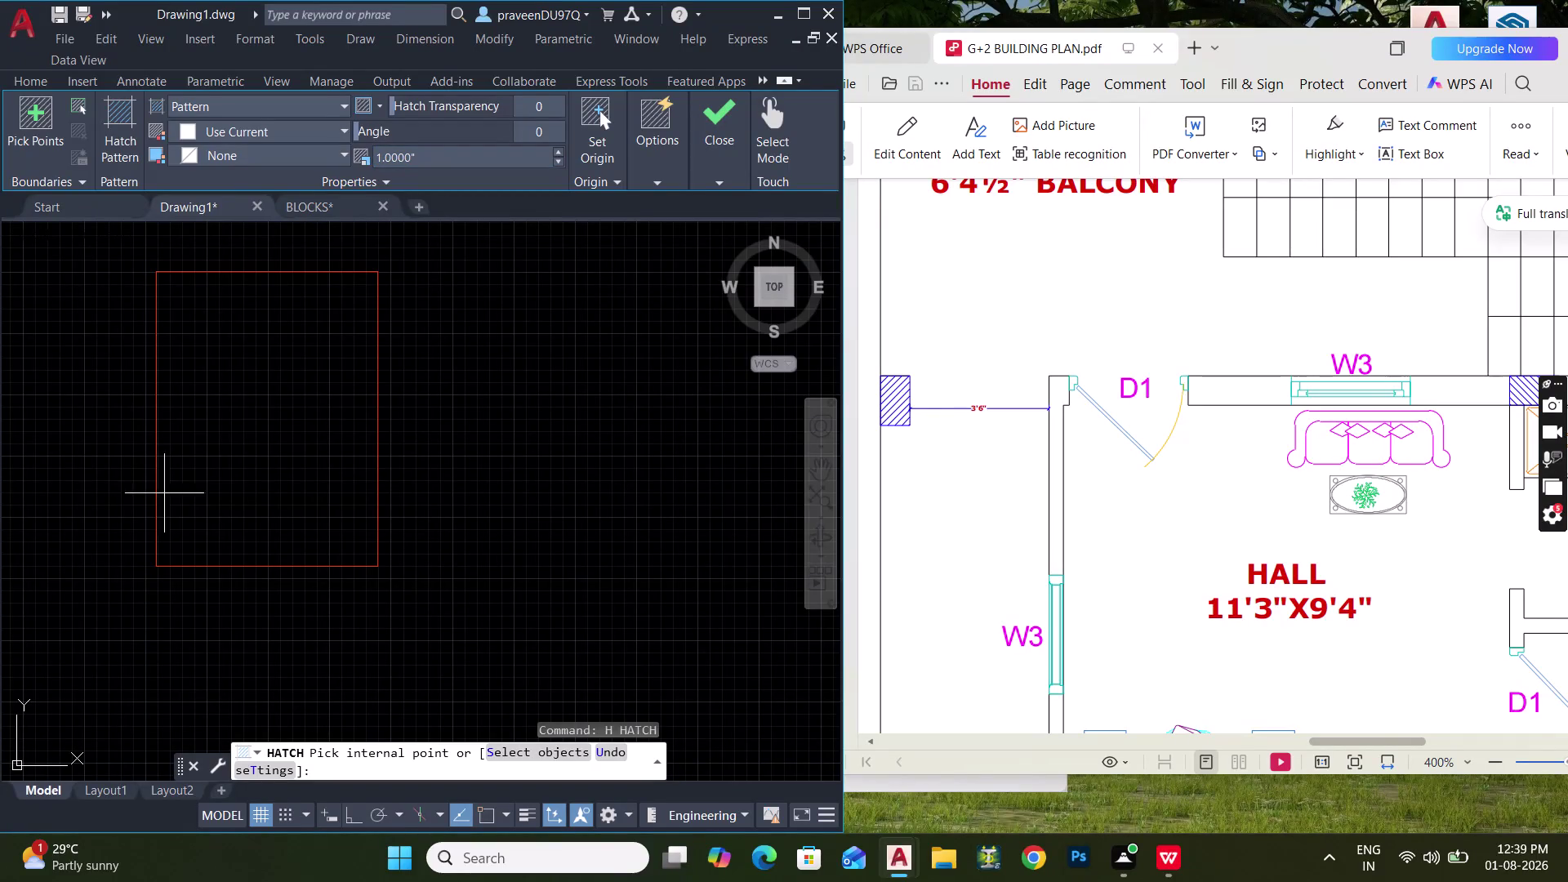
click(452, 152)
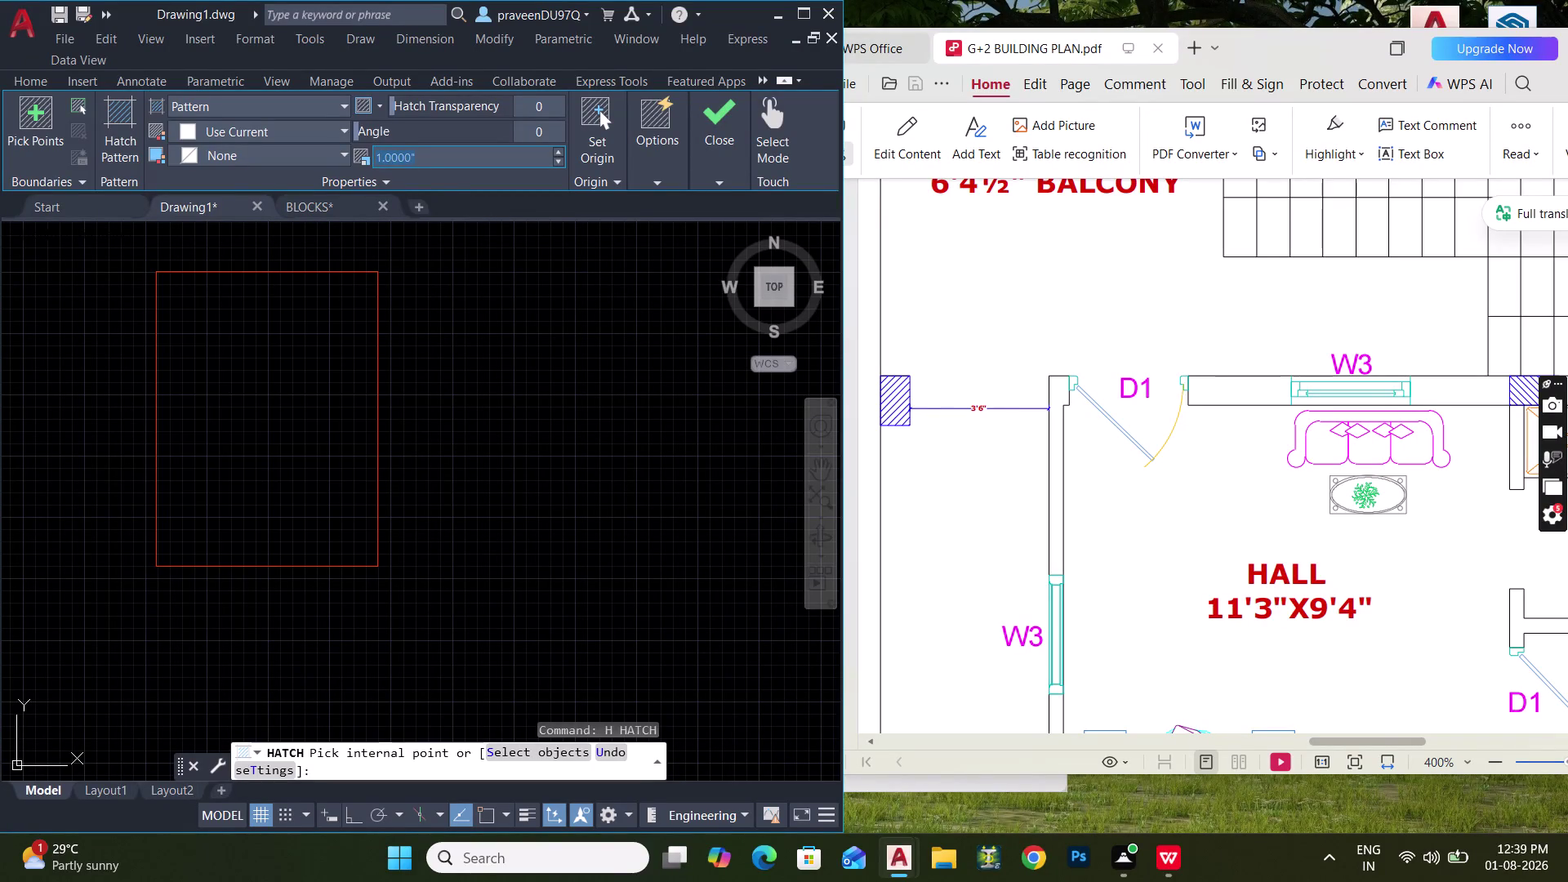
text(0.0)
key(BackSpace)
text(5")
key(Return)
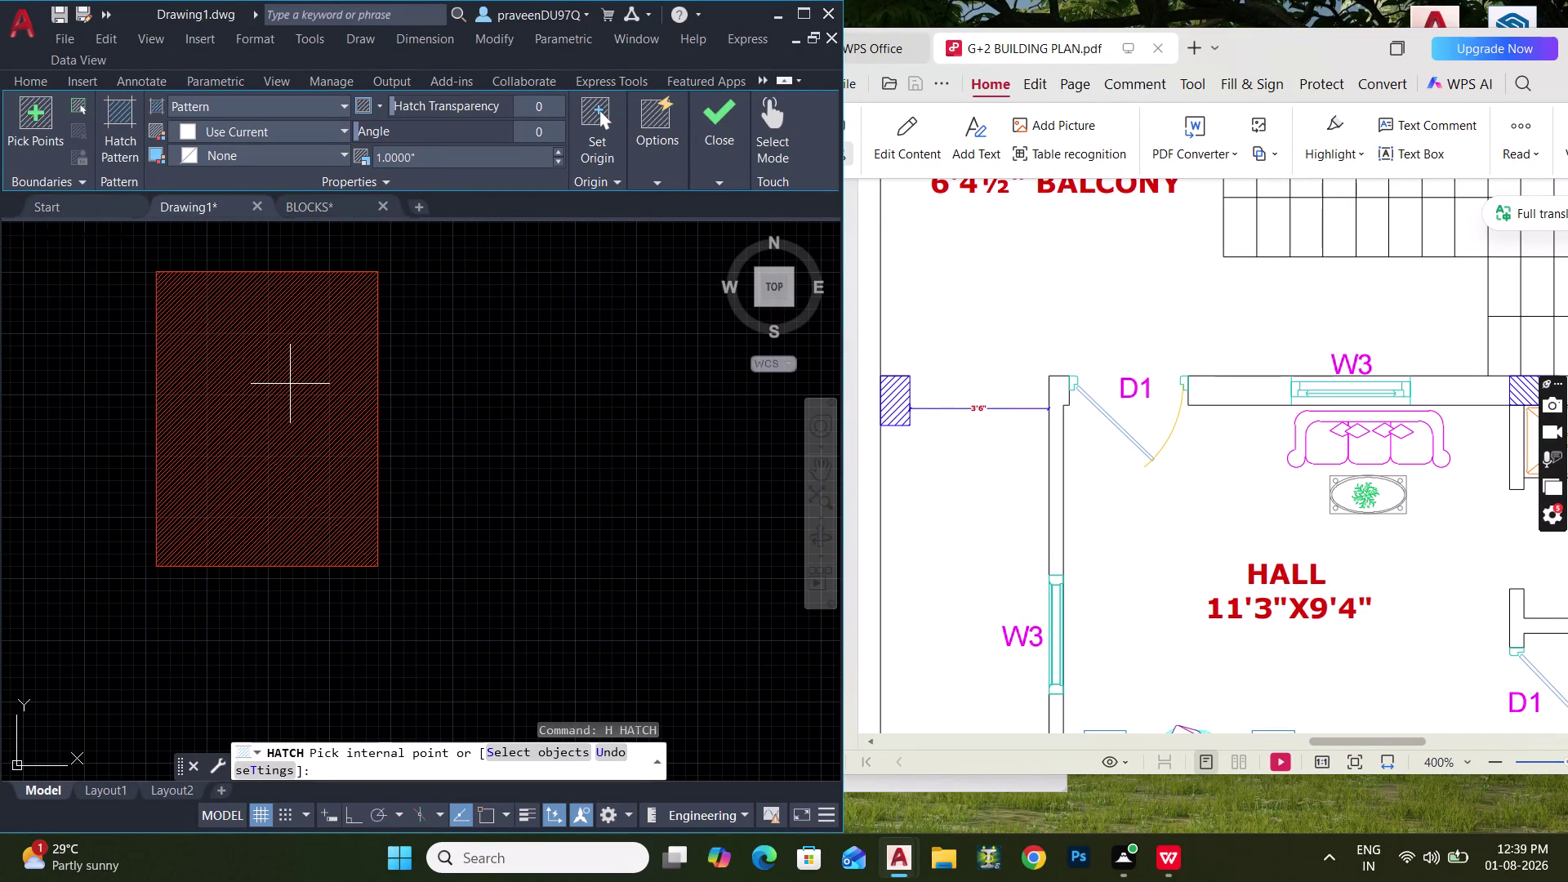
click(290, 384)
key(Escape)
key(Escape)
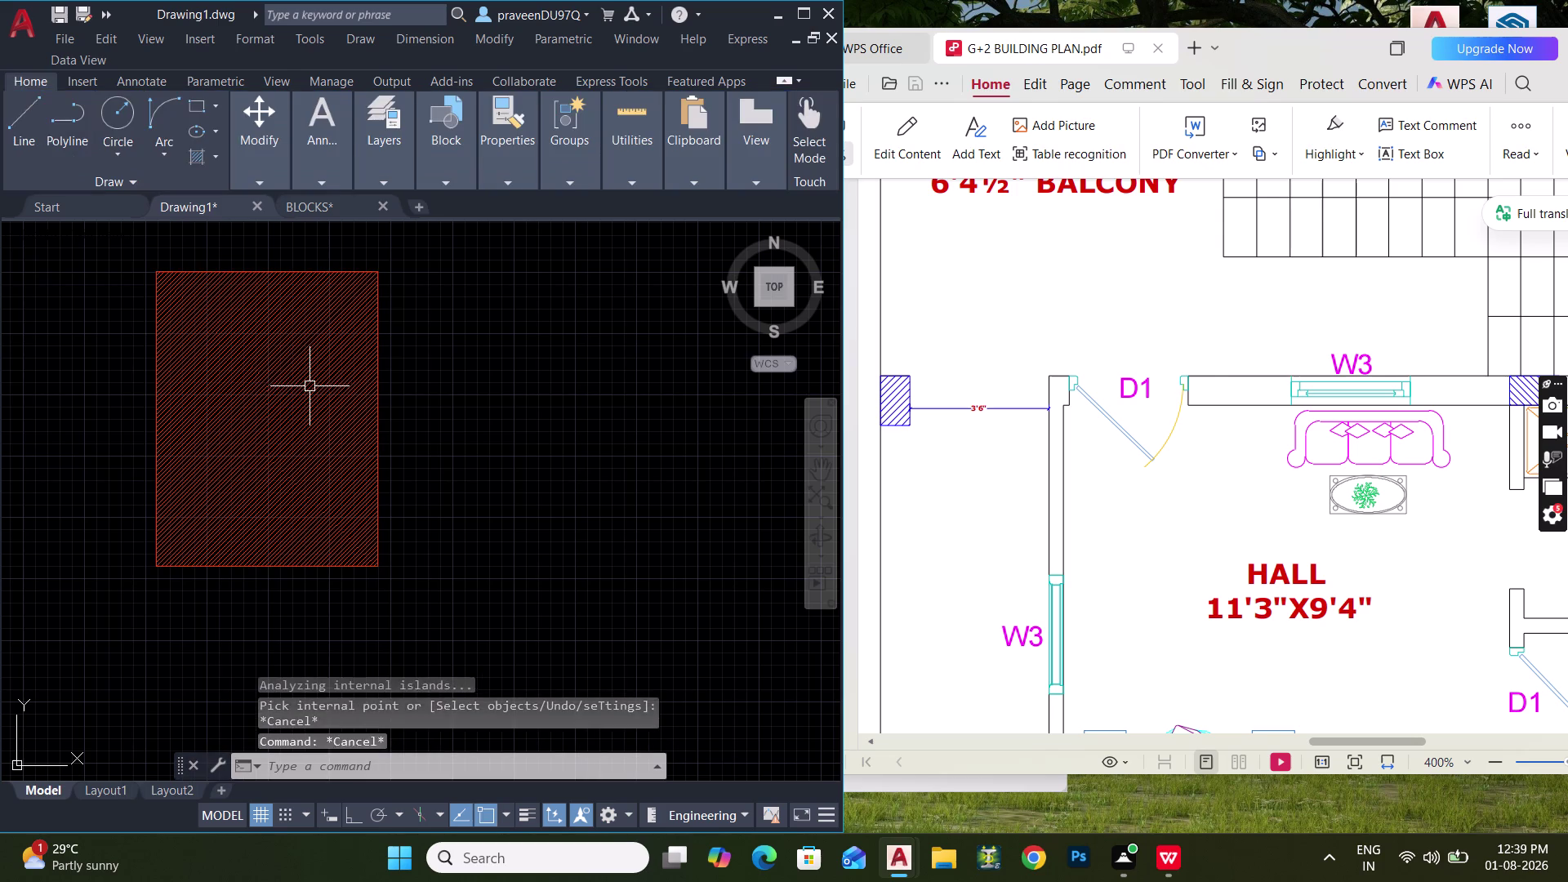
Select the column hatch and enter a 0.5" hatch scale.
click(310, 386)
drag(445, 149, 358, 159)
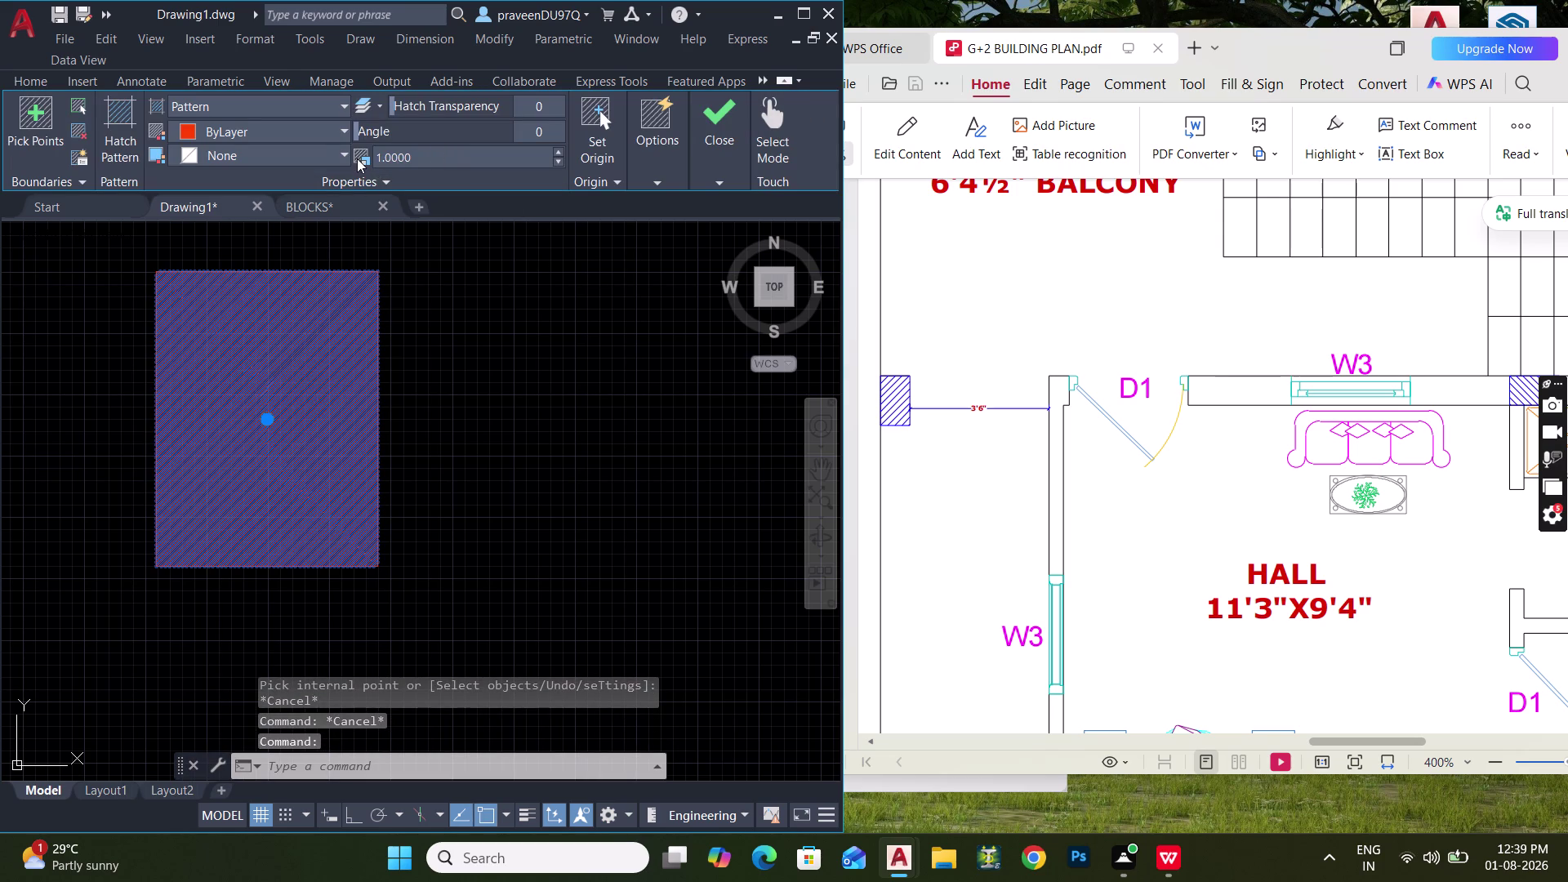
click(463, 162)
text(0.5)
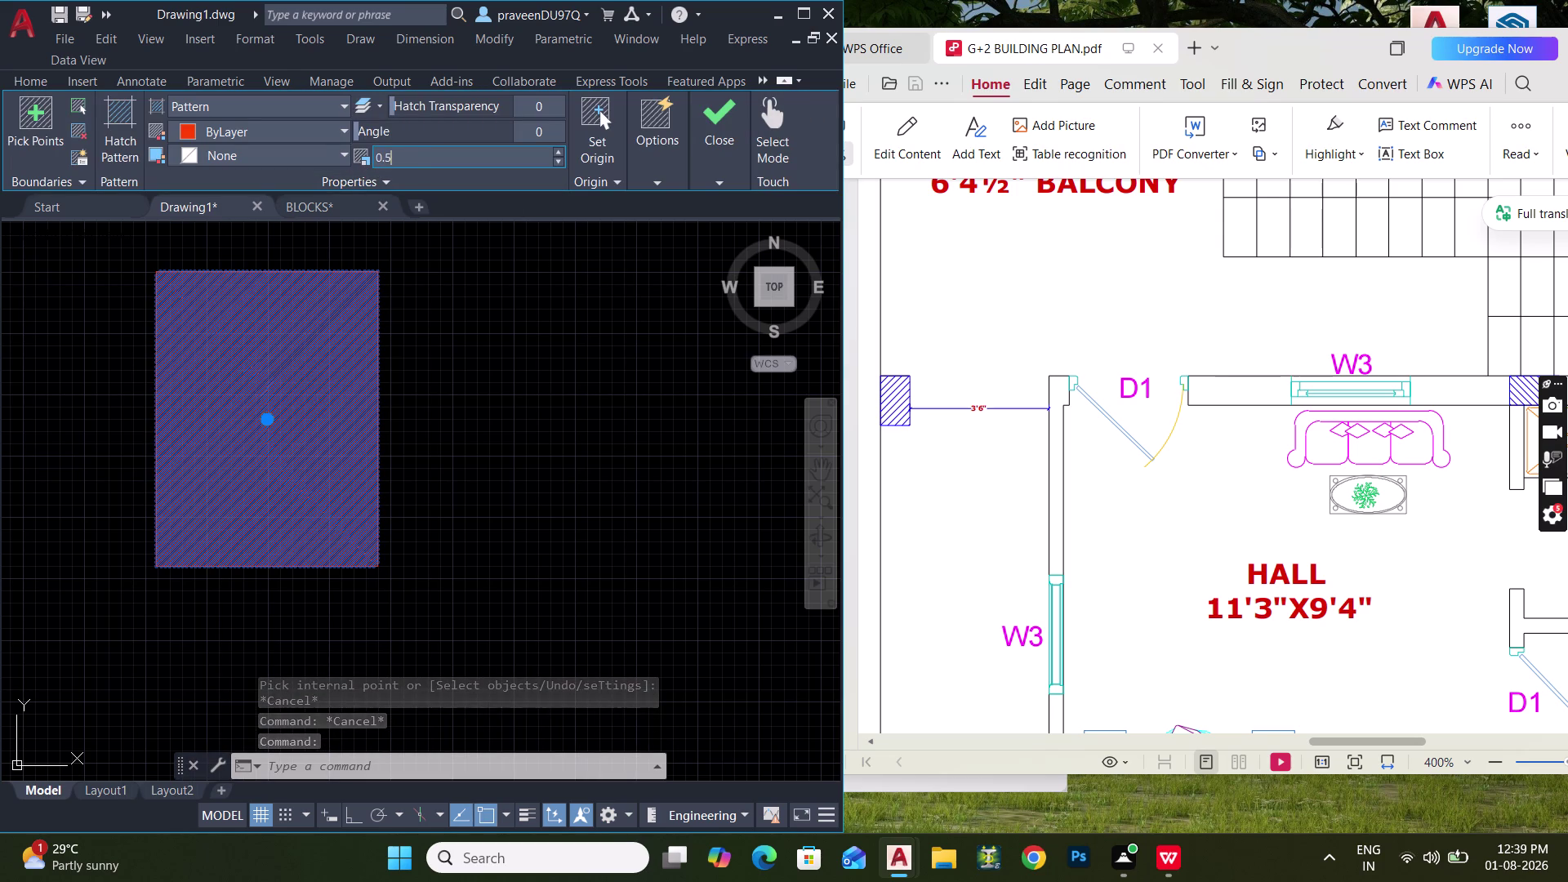
text(")
key(Return)
Adjust the hatch scale spinner up to about 4.2 and clear the selection.
click(494, 150)
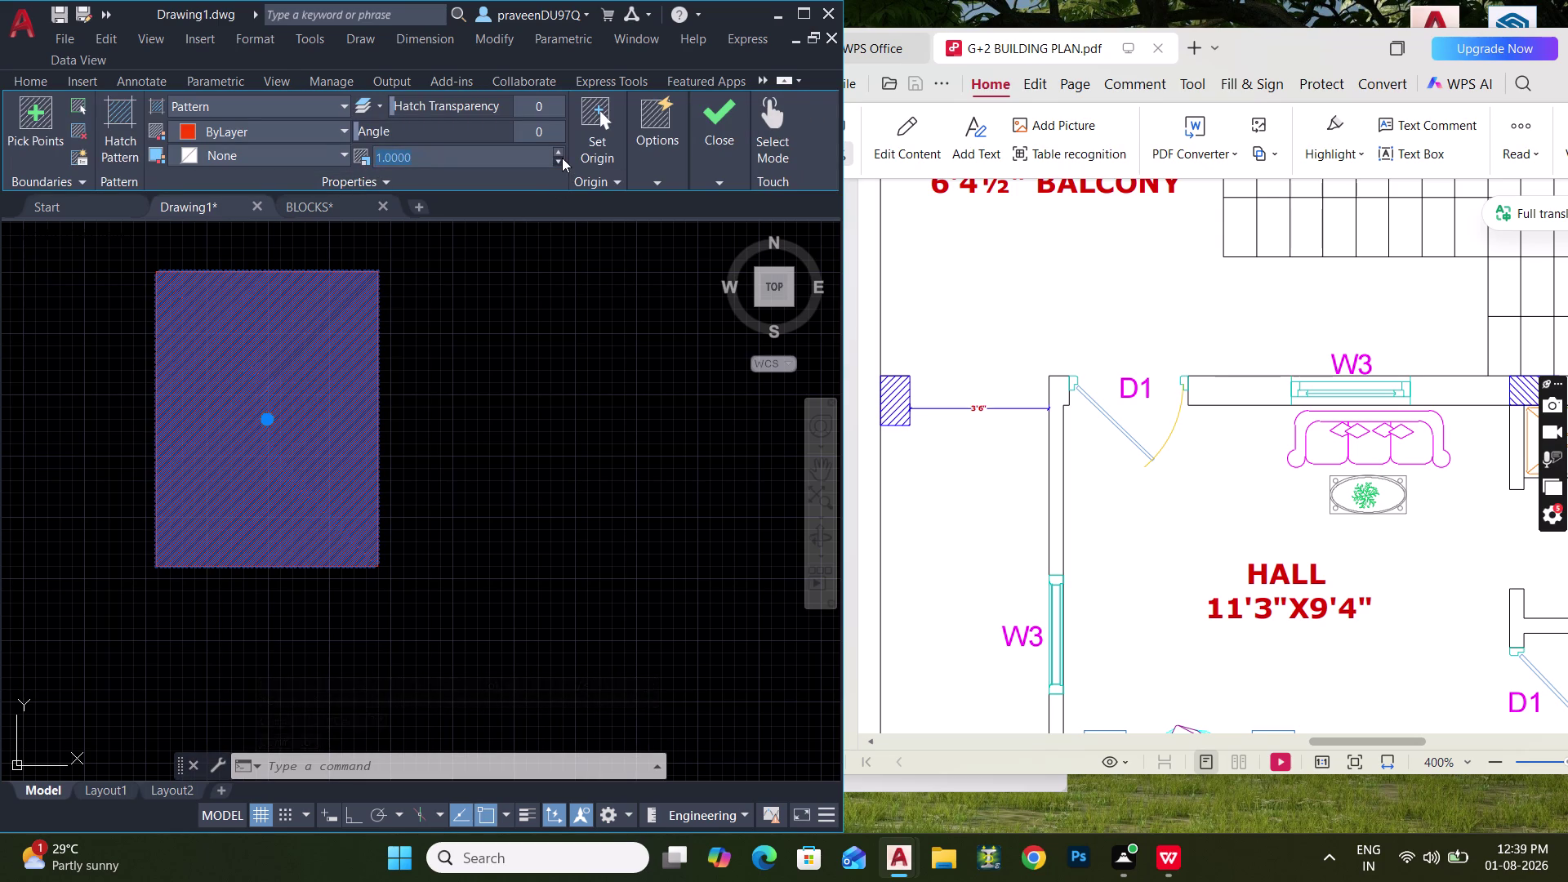
click(559, 157)
click(558, 157)
triple_click(558, 157)
triple_click(558, 157)
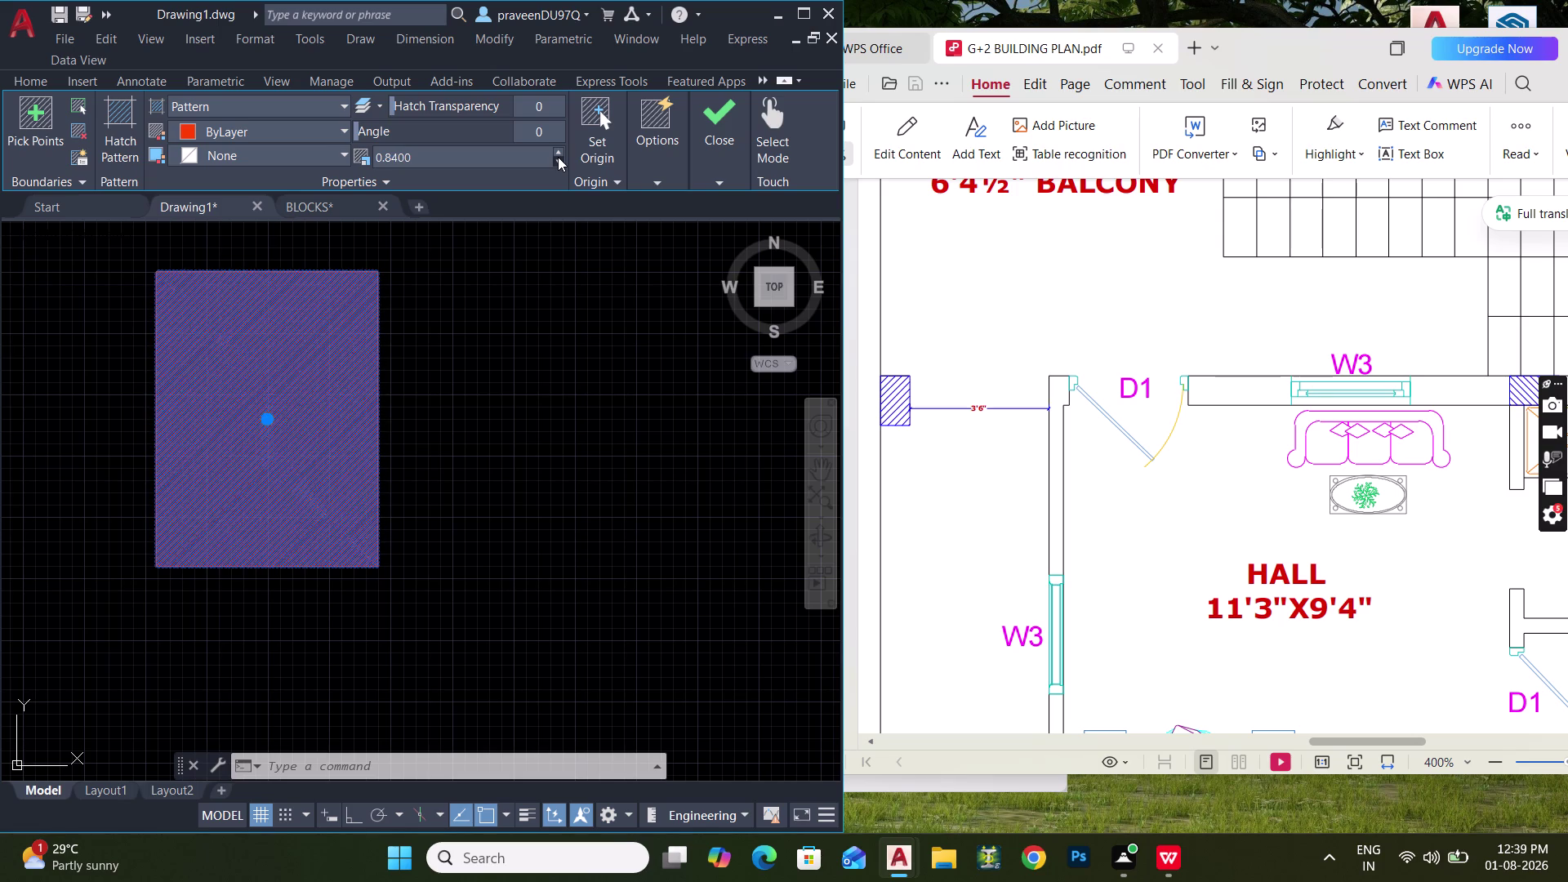
triple_click(558, 157)
triple_click(558, 157)
triple_click(558, 157)
triple_click(558, 157)
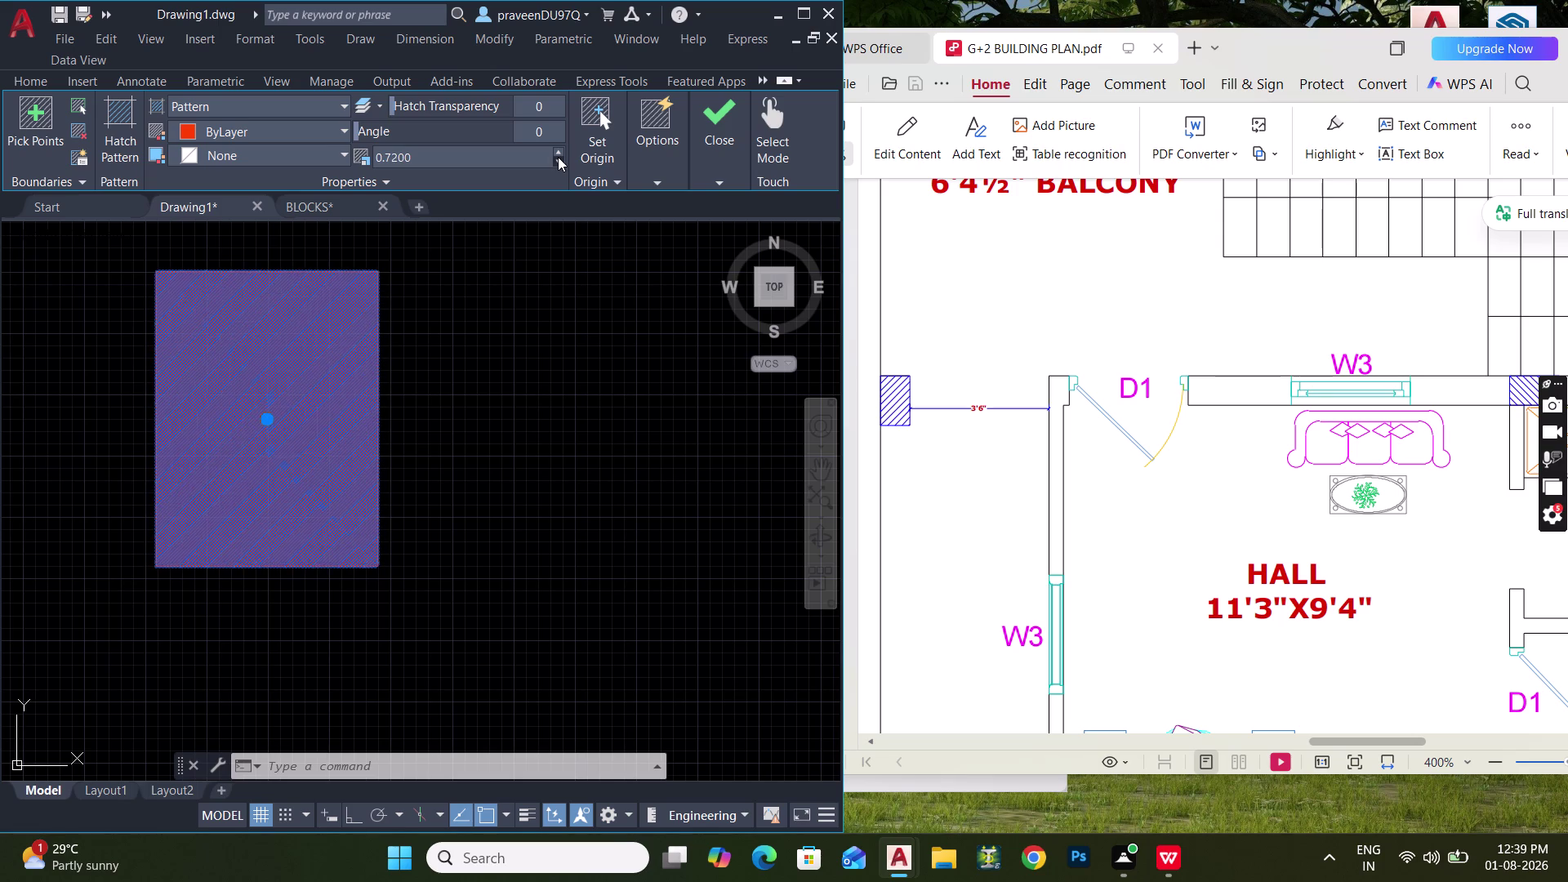
click(558, 157)
triple_click(559, 150)
double_click(560, 150)
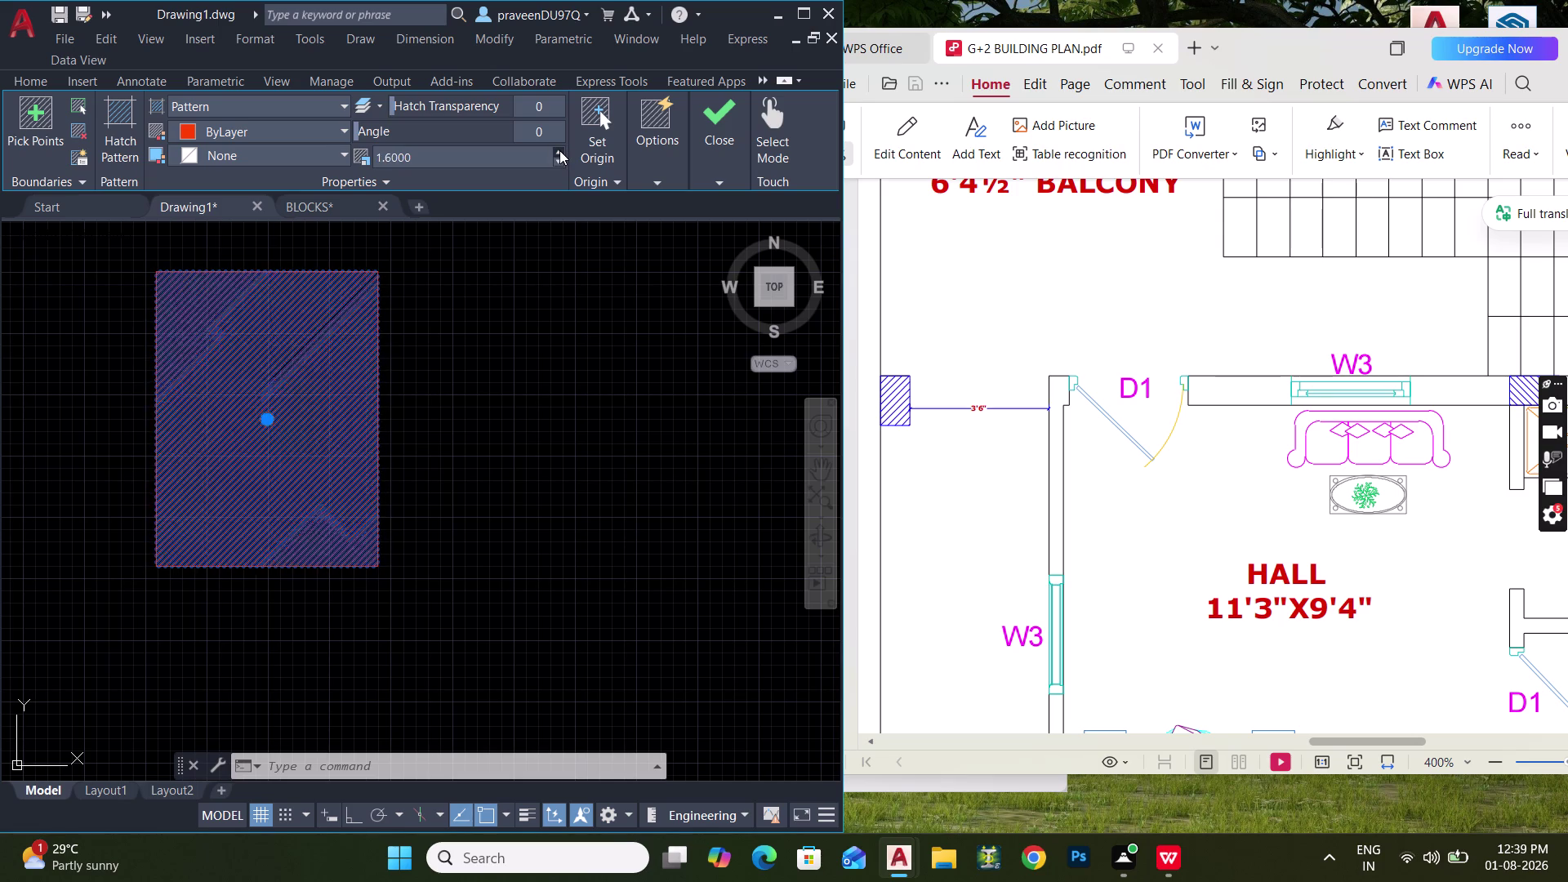
click(560, 151)
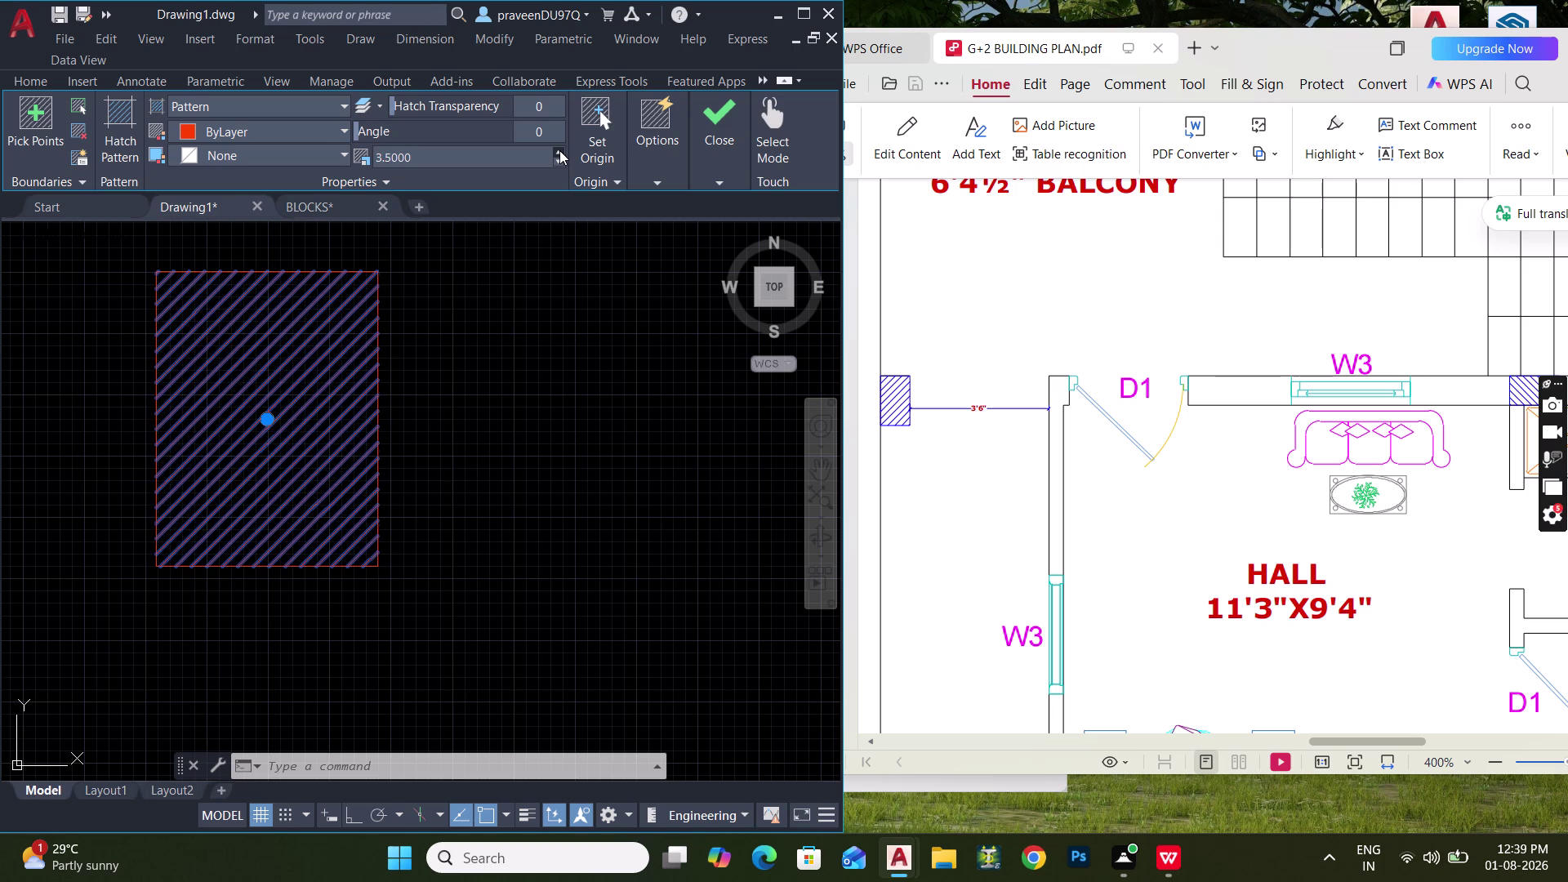
triple_click(560, 150)
double_click(559, 151)
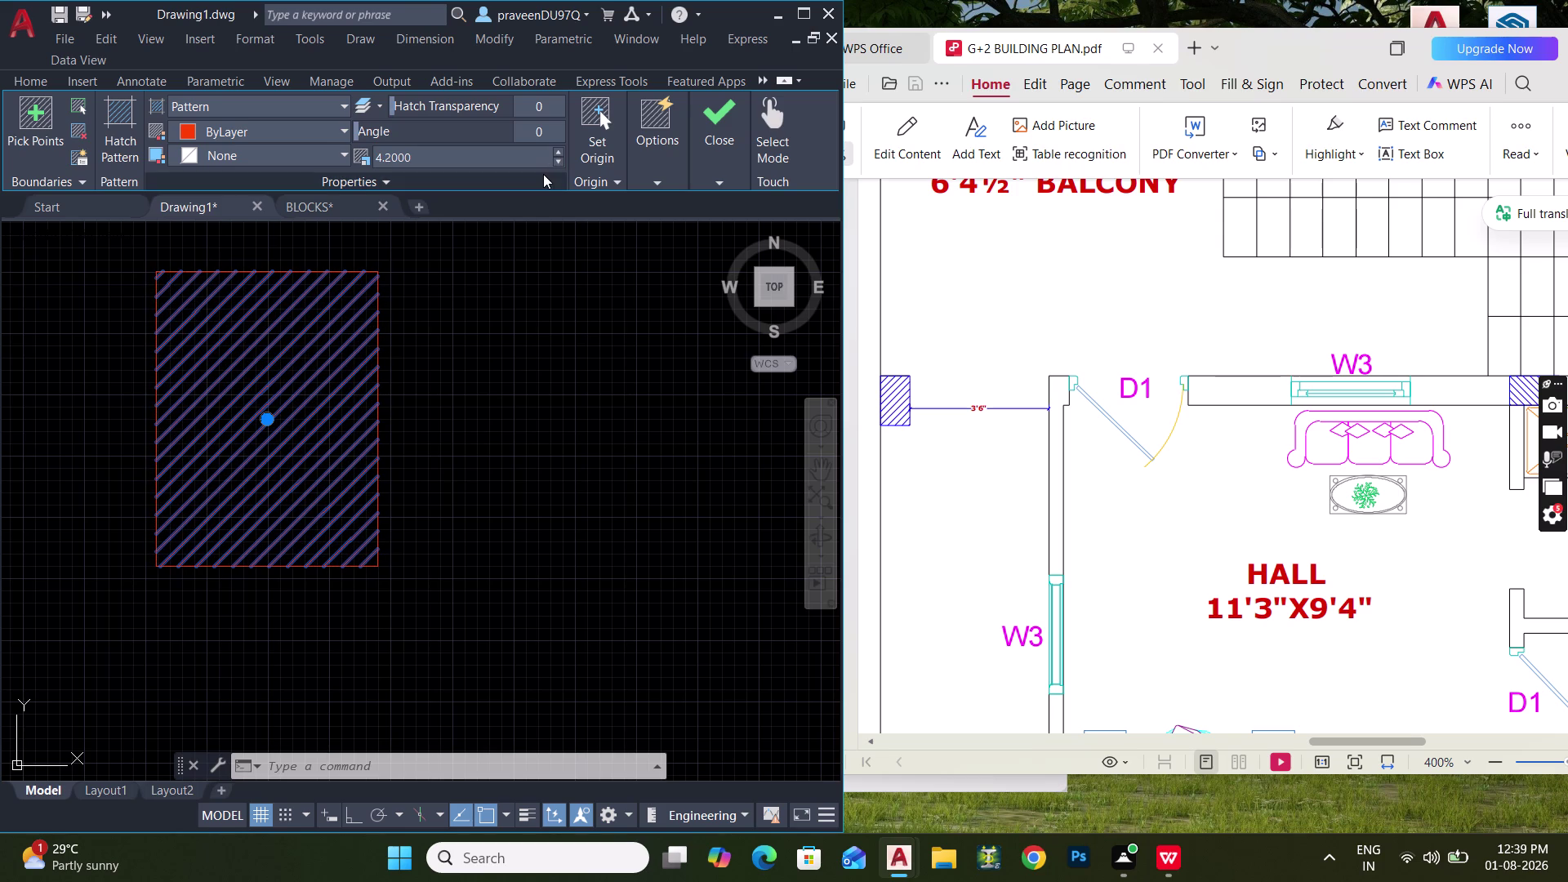
click(491, 312)
click(469, 375)
key(Escape)
key(Escape)
Pan across the ground-floor plan and back to the hatched column.
scroll(down, 3)
scroll(down, 3)
middle_drag(536, 496, 439, 441)
scroll(down, 3)
middle_drag(480, 467, 233, 349)
scroll(down, 3)
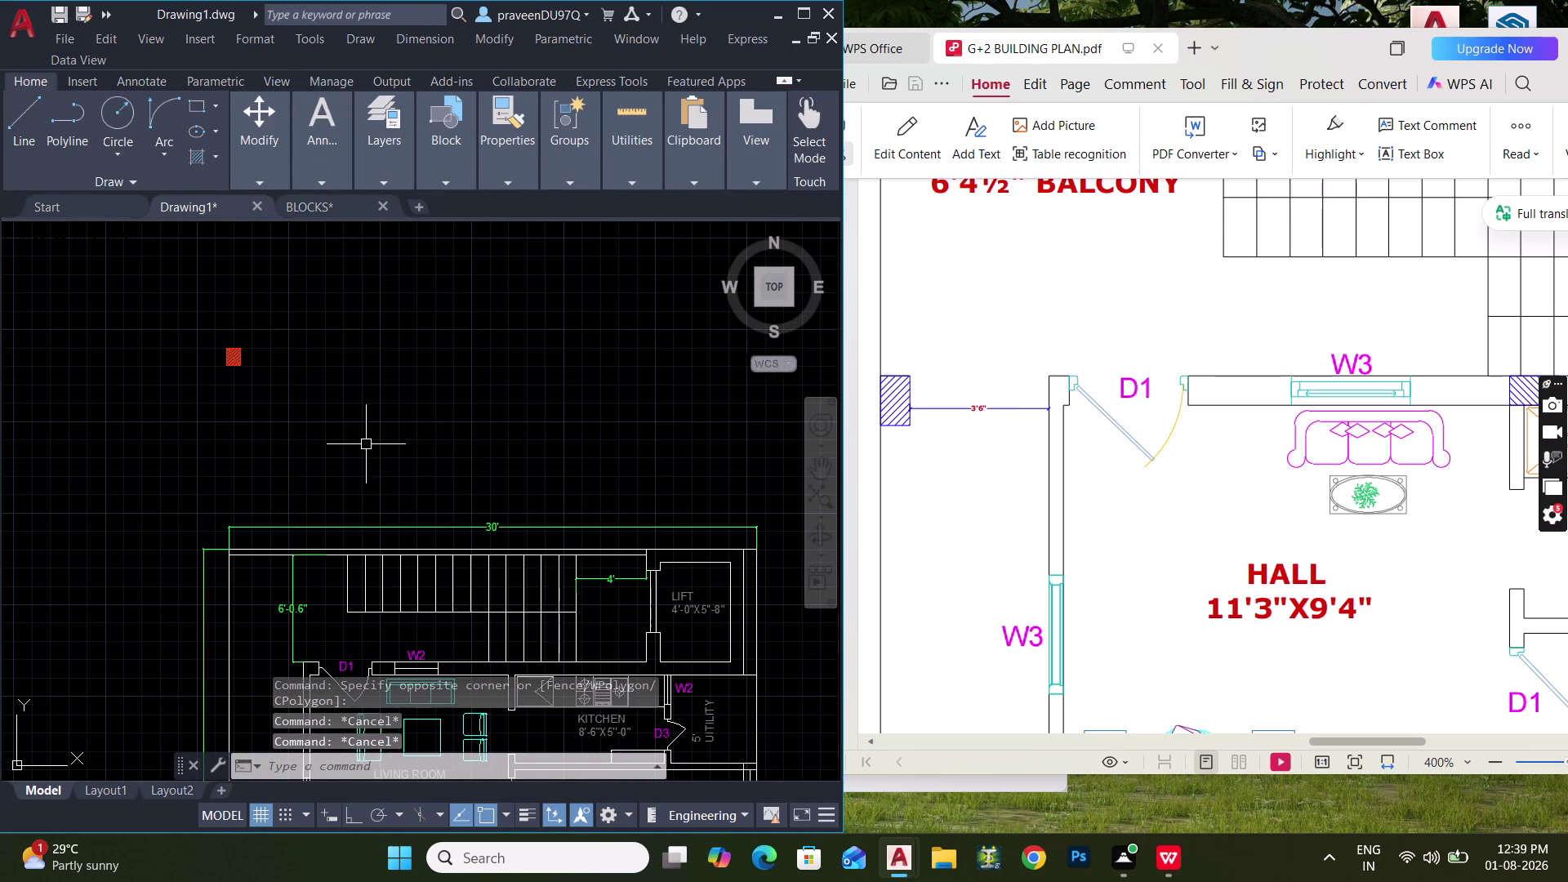
middle_drag(482, 513, 463, 332)
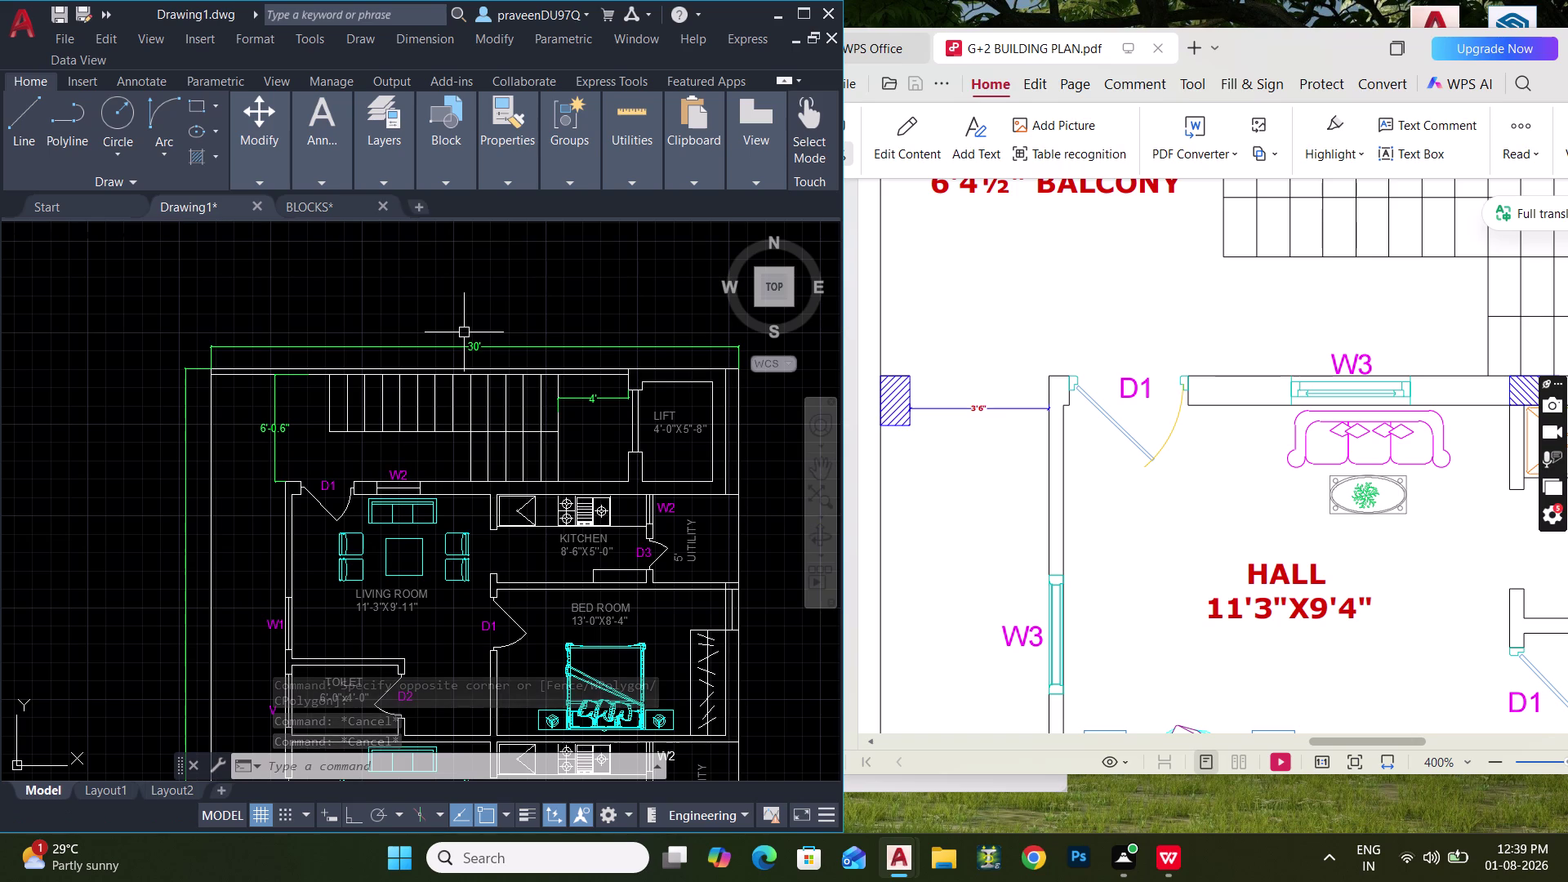
middle_drag(464, 335, 460, 377)
middle_drag(458, 388, 498, 477)
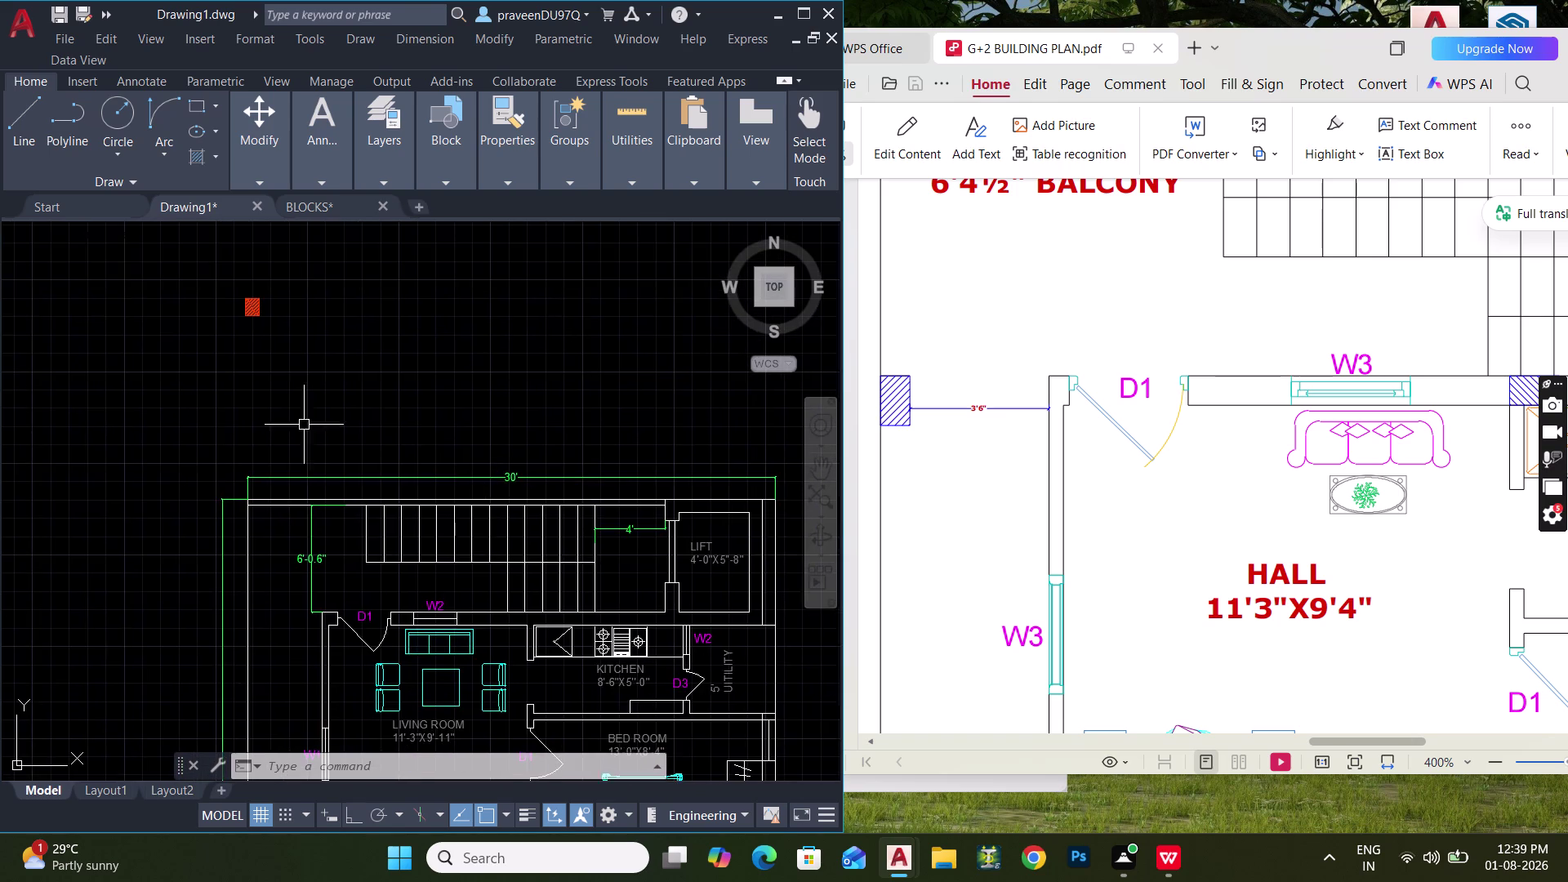
scroll(up, 3)
middle_drag(263, 355, 308, 467)
click(274, 159)
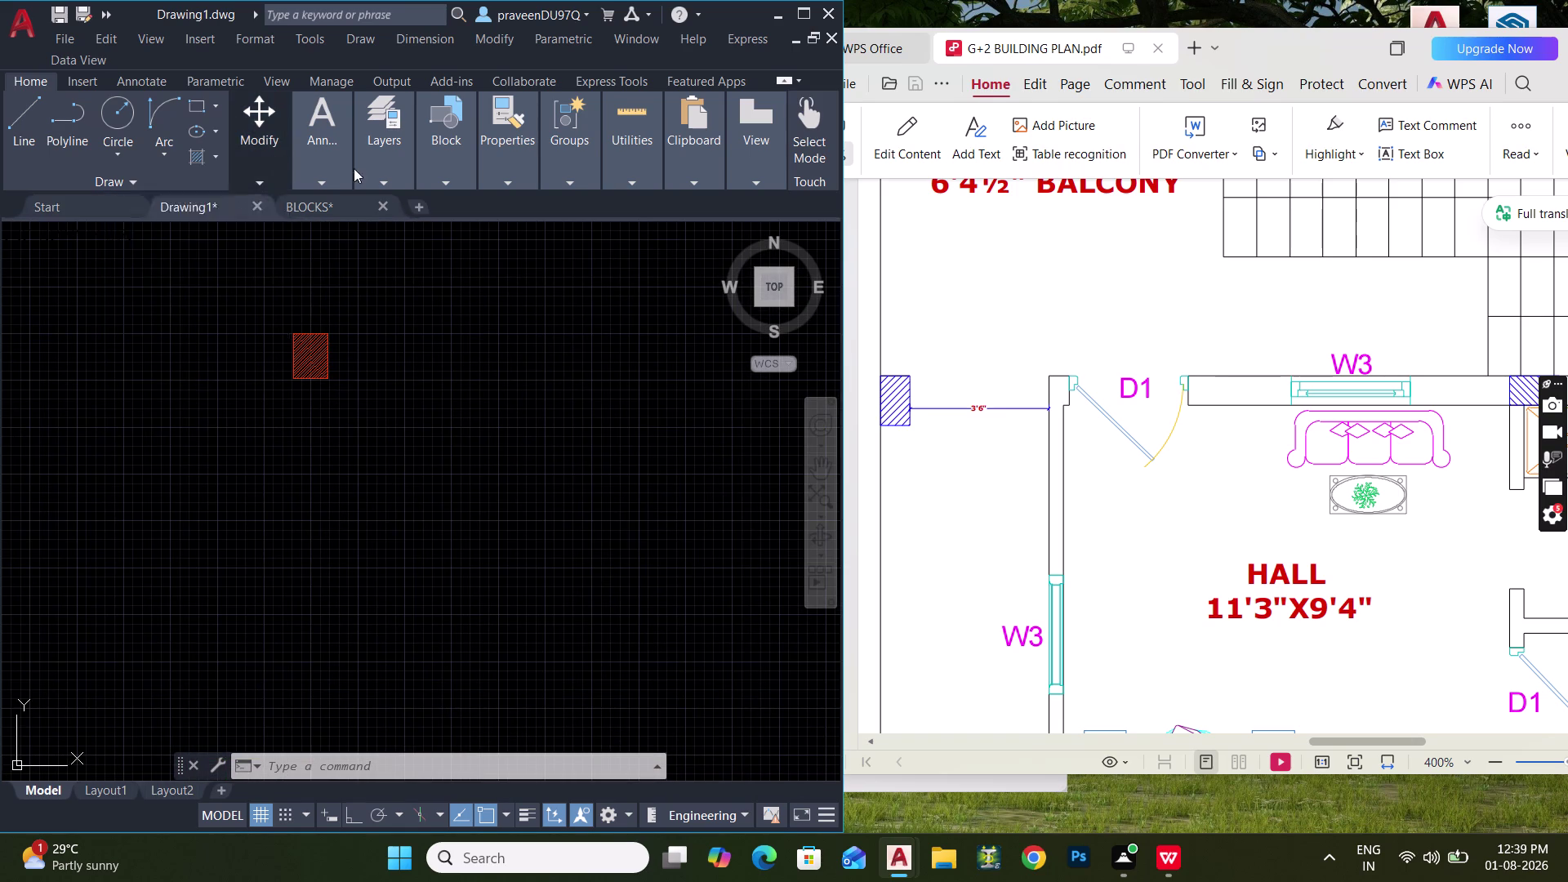
Set the COLUMN layer colour to blue 180 in the layer list.
click(389, 165)
click(172, 210)
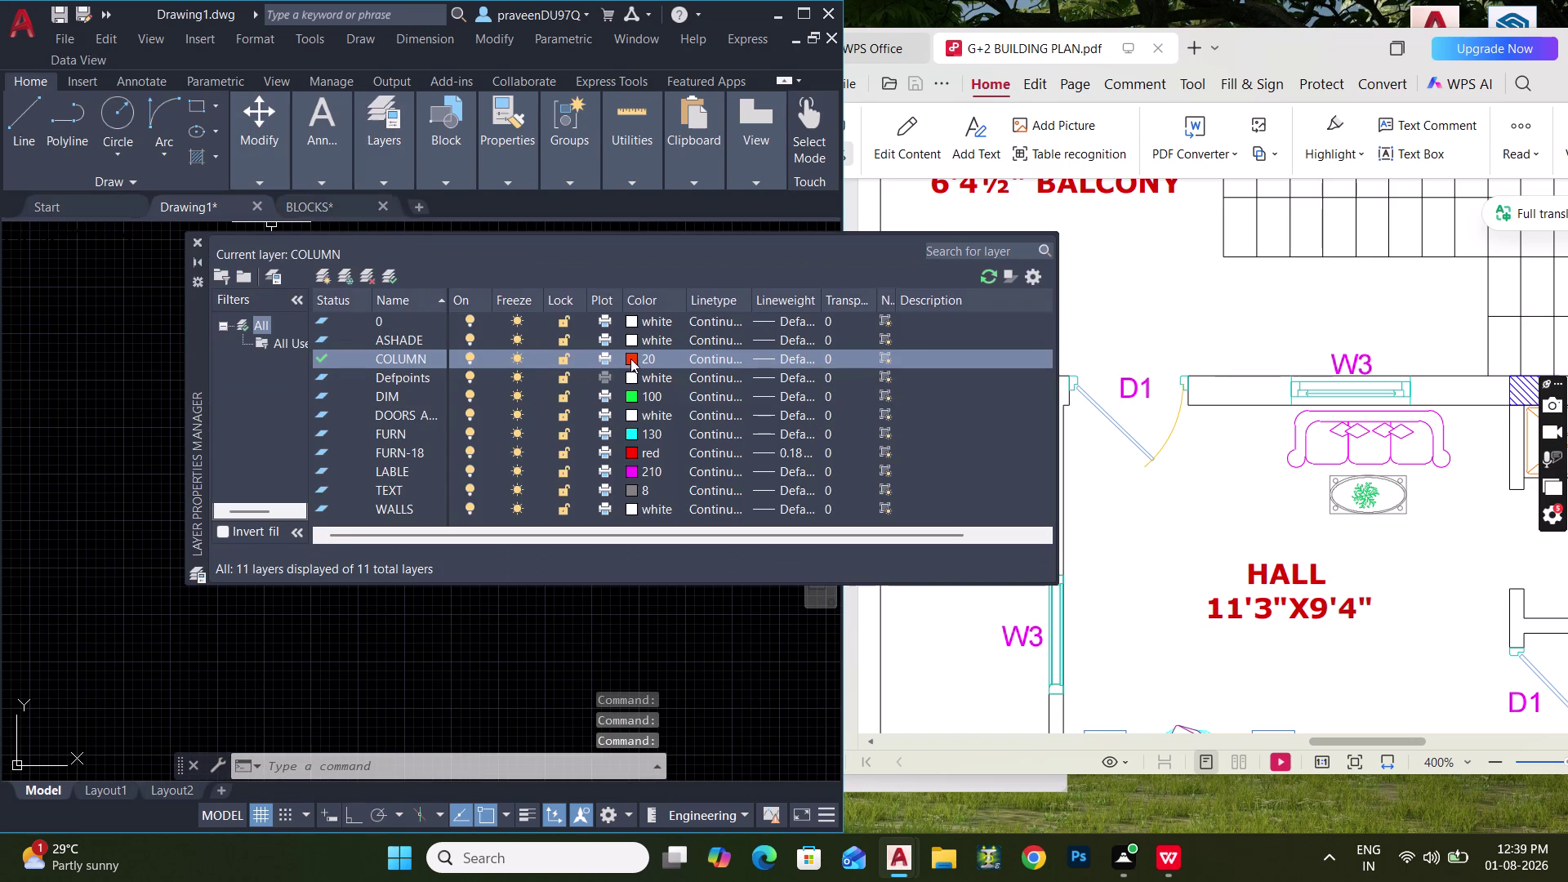
click(633, 356)
click(846, 393)
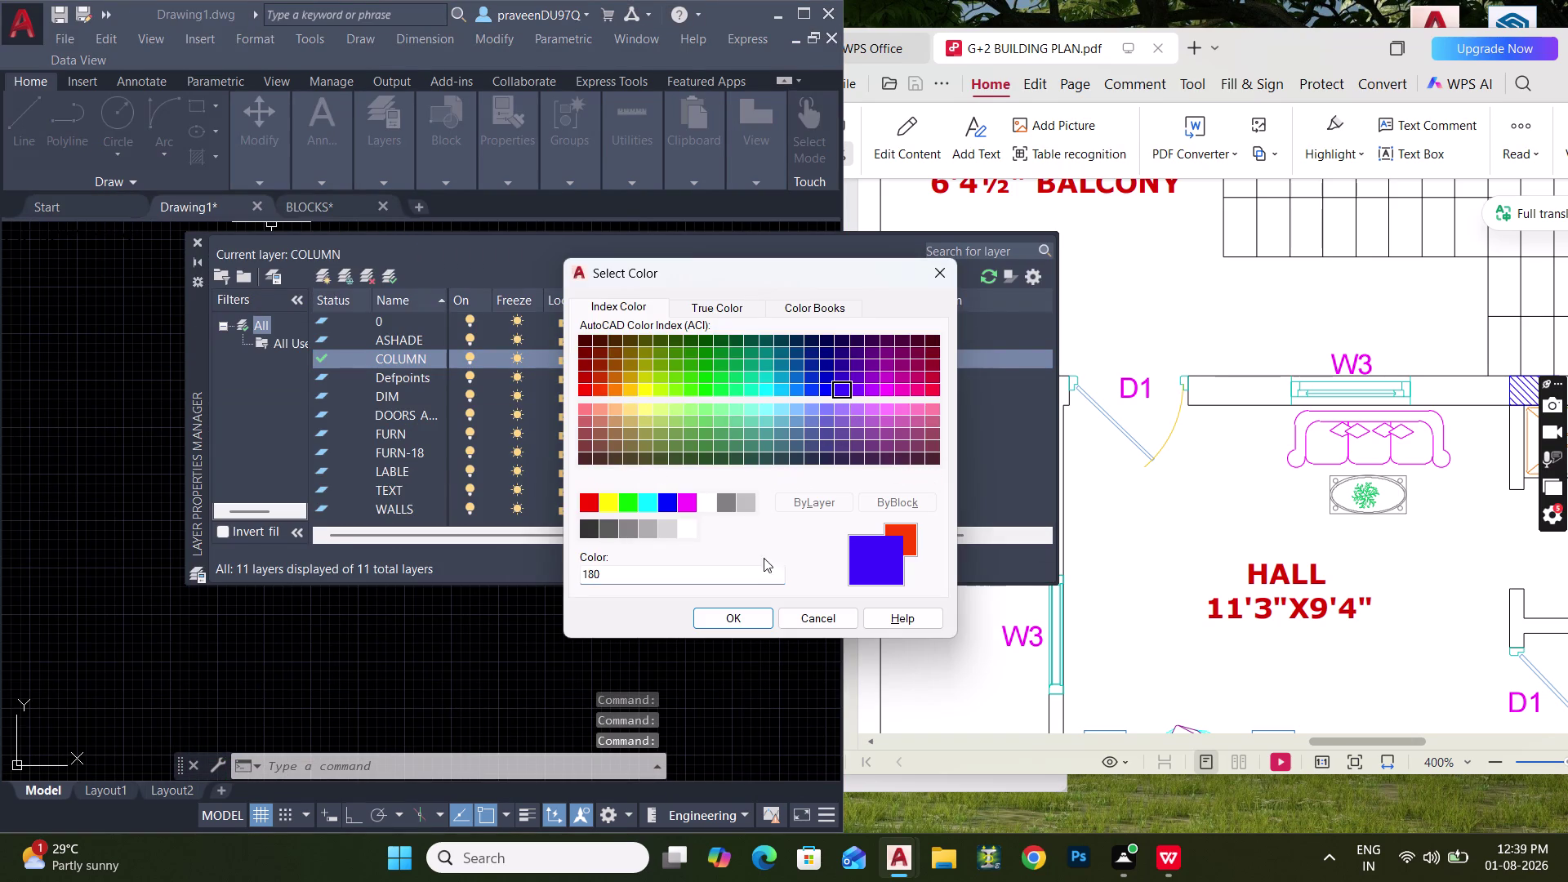
click(741, 618)
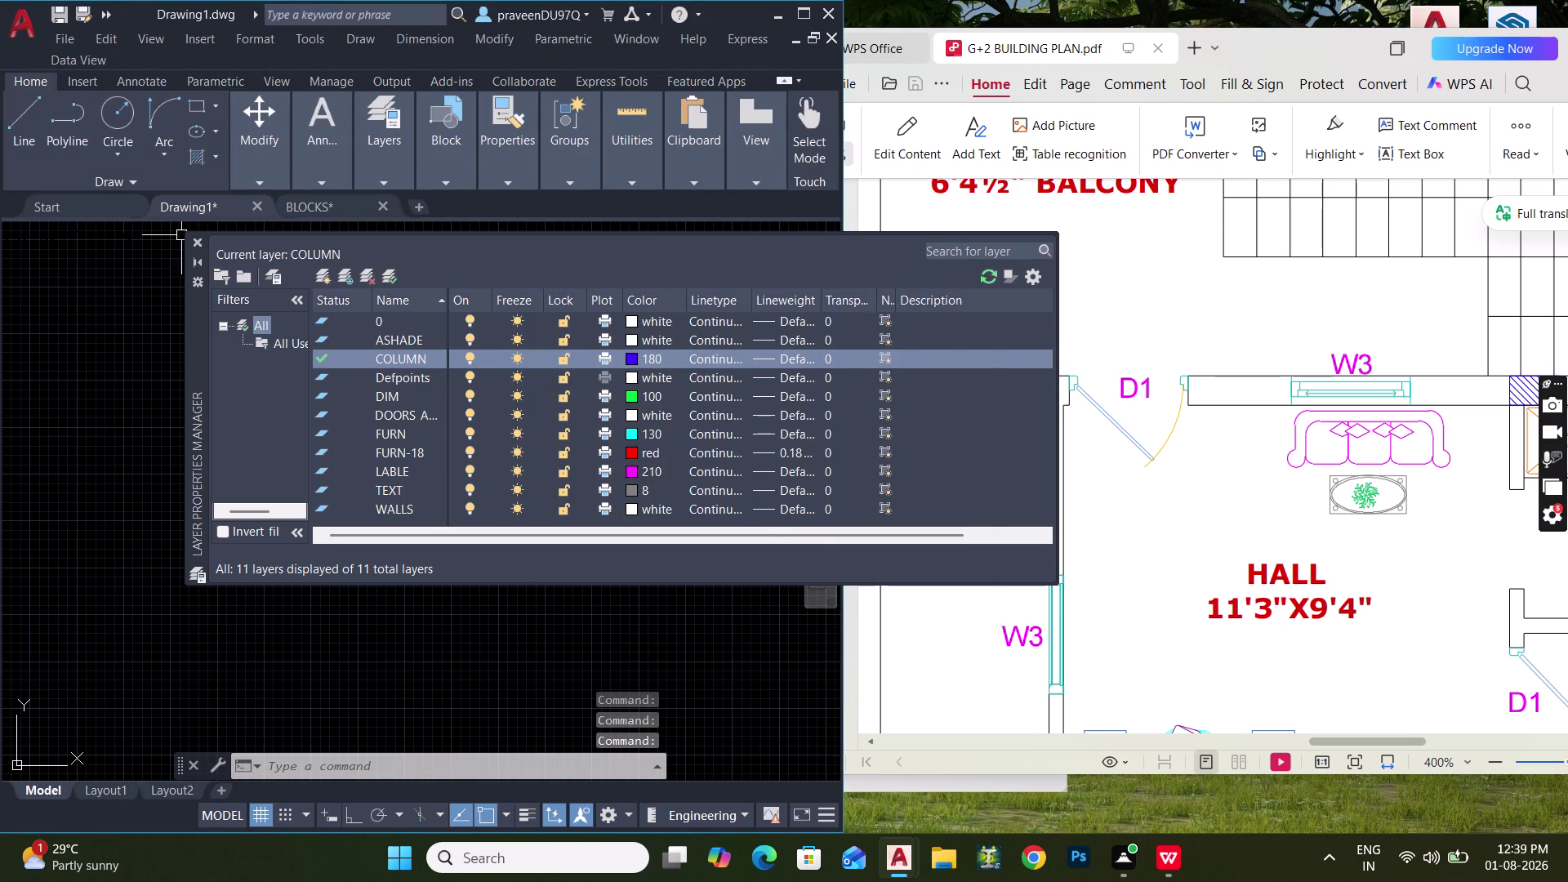
click(206, 239)
Set the column's hatch pattern scale to 6.
drag(344, 414, 317, 397)
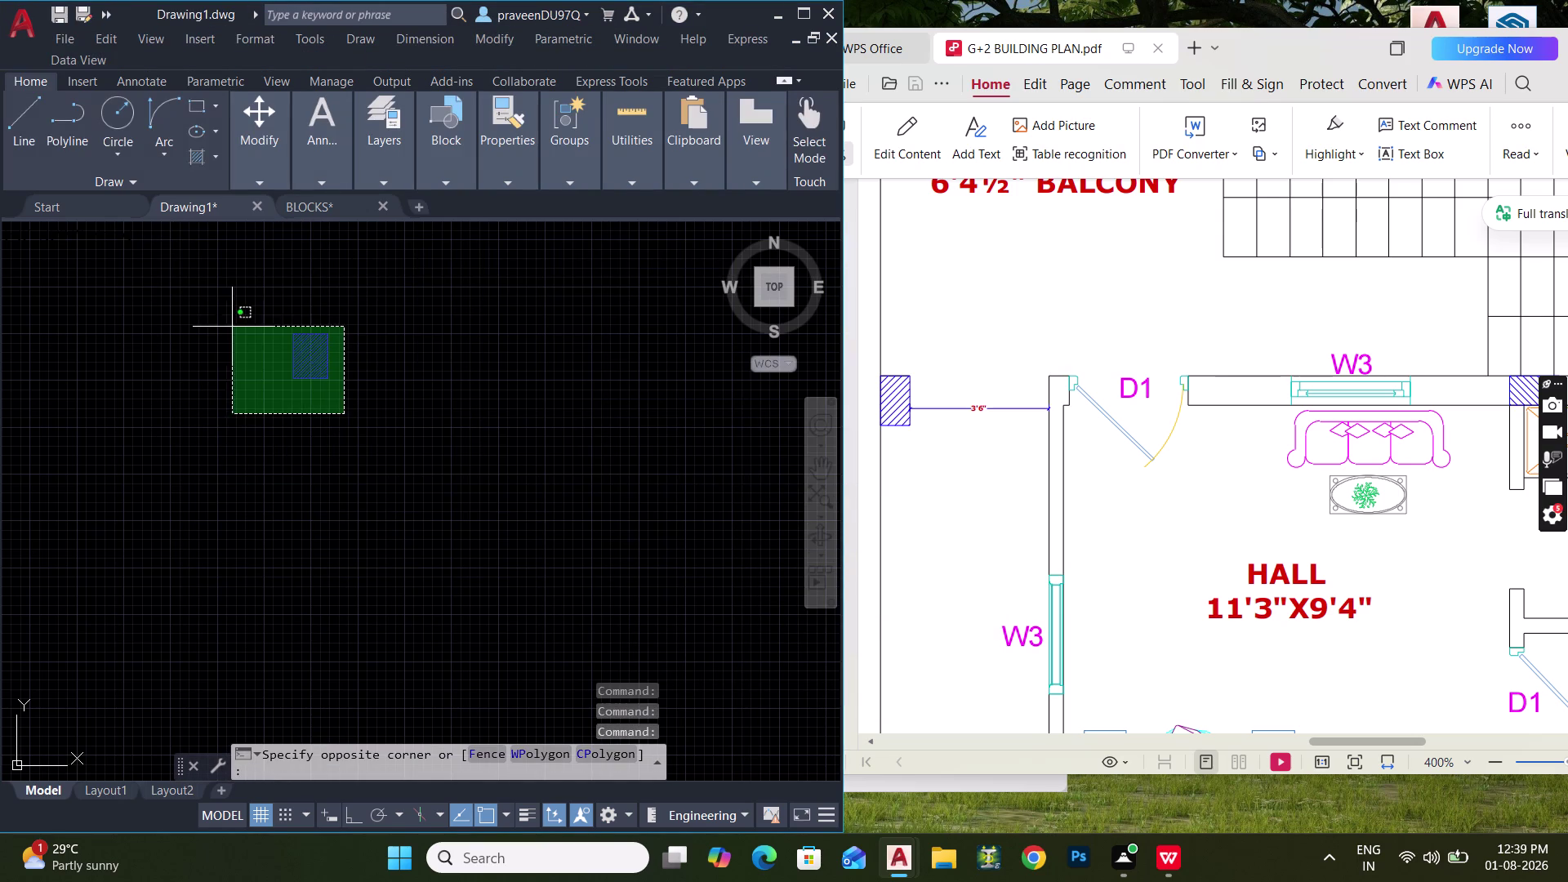
key(Escape)
scroll(up, 3)
click(299, 359)
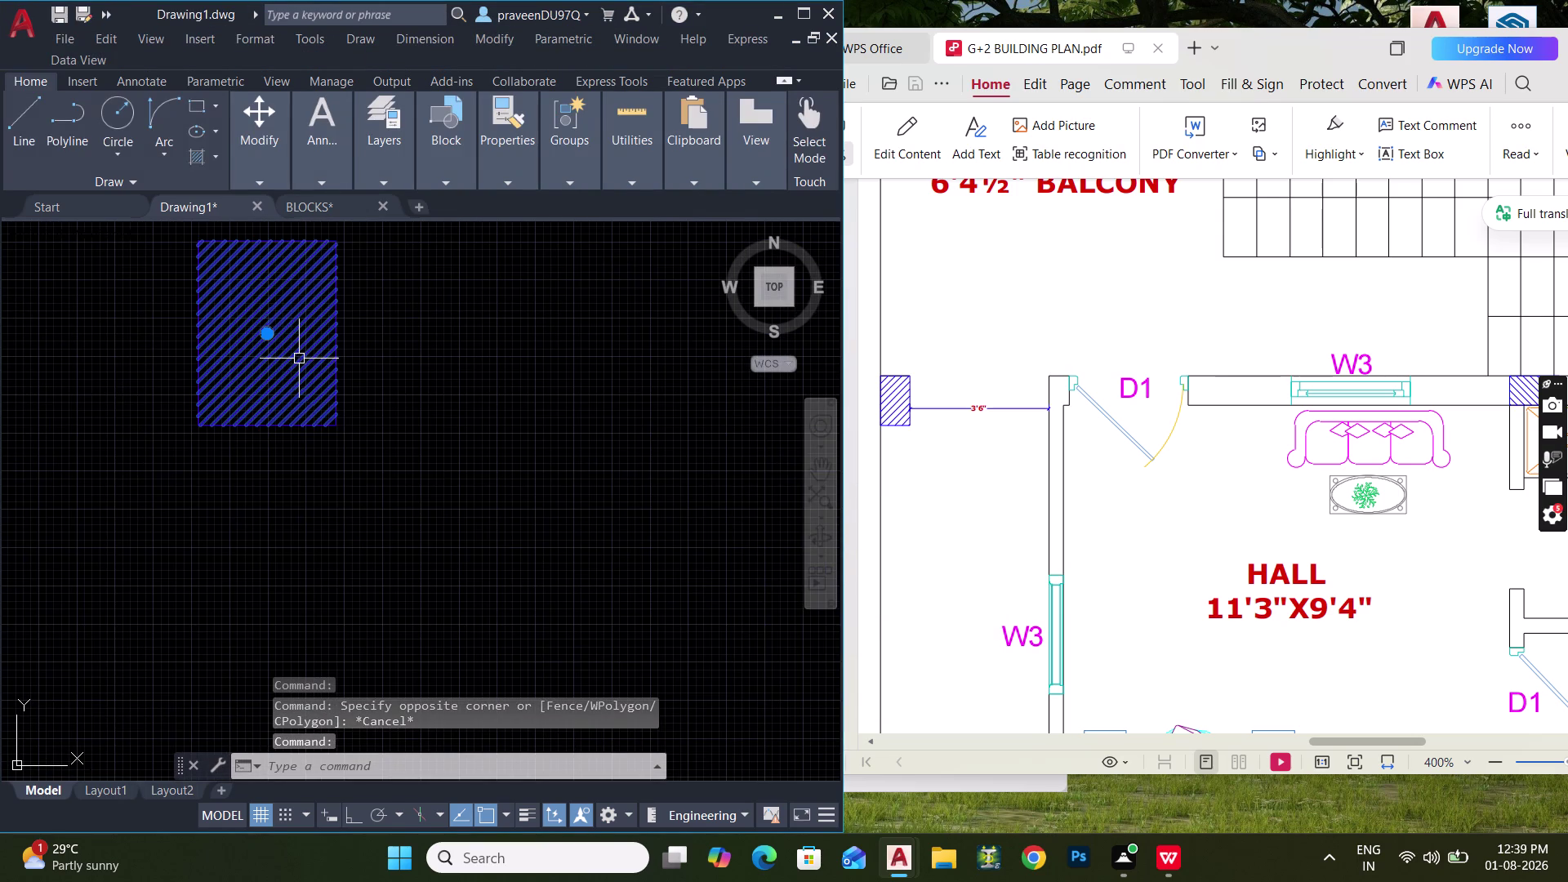
click(432, 163)
key(6)
key(Return)
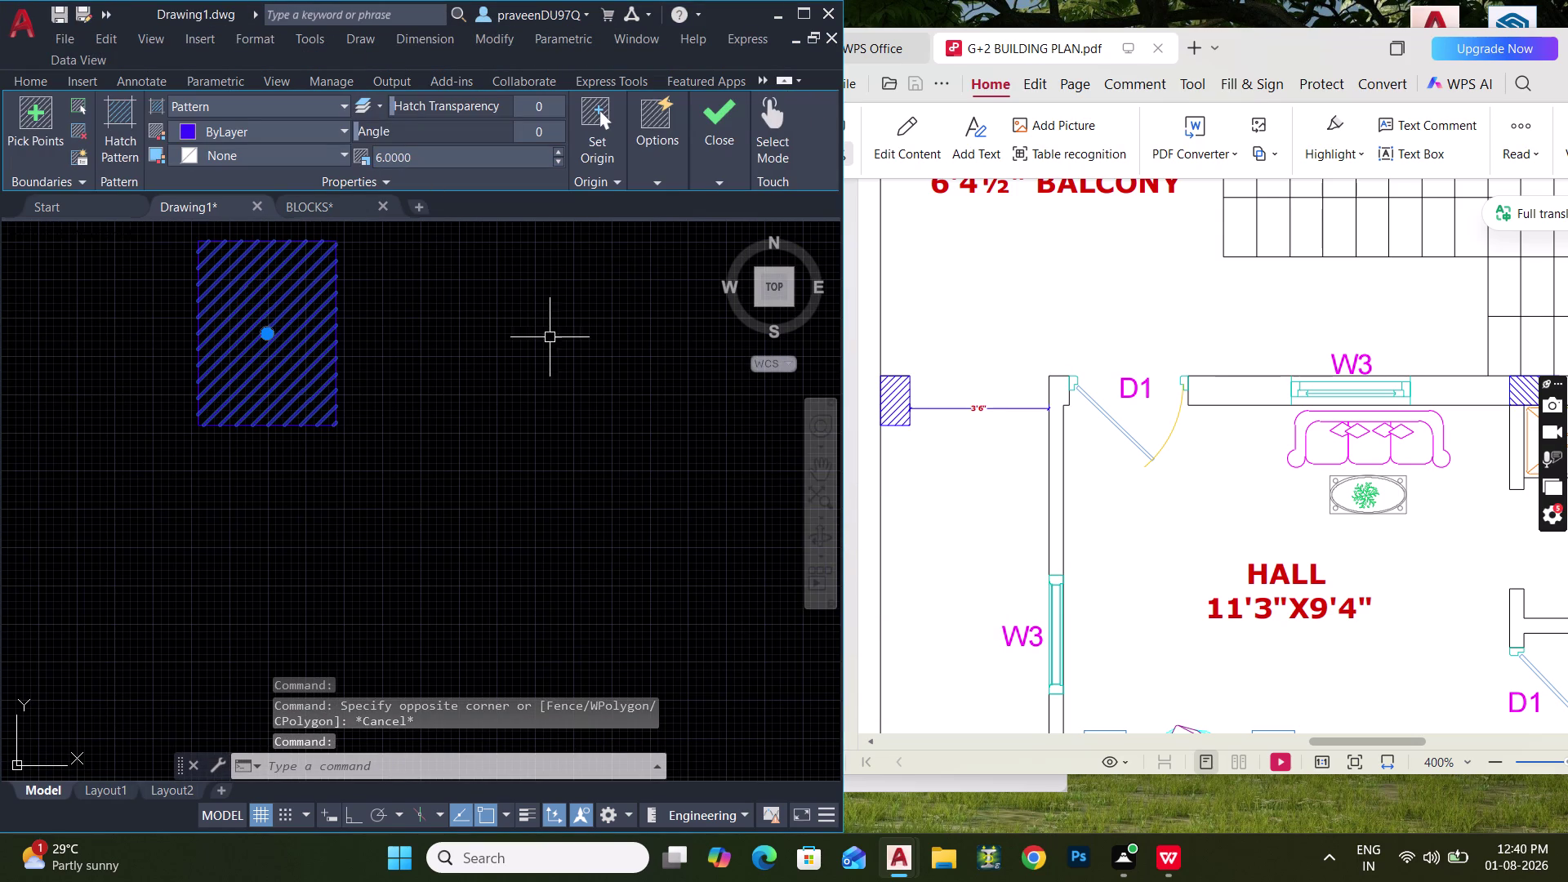
click(449, 290)
Cancel the pending commands and pan toward the floor plan.
key(Escape)
key(Escape)
key(Escape)
drag(443, 487, 441, 487)
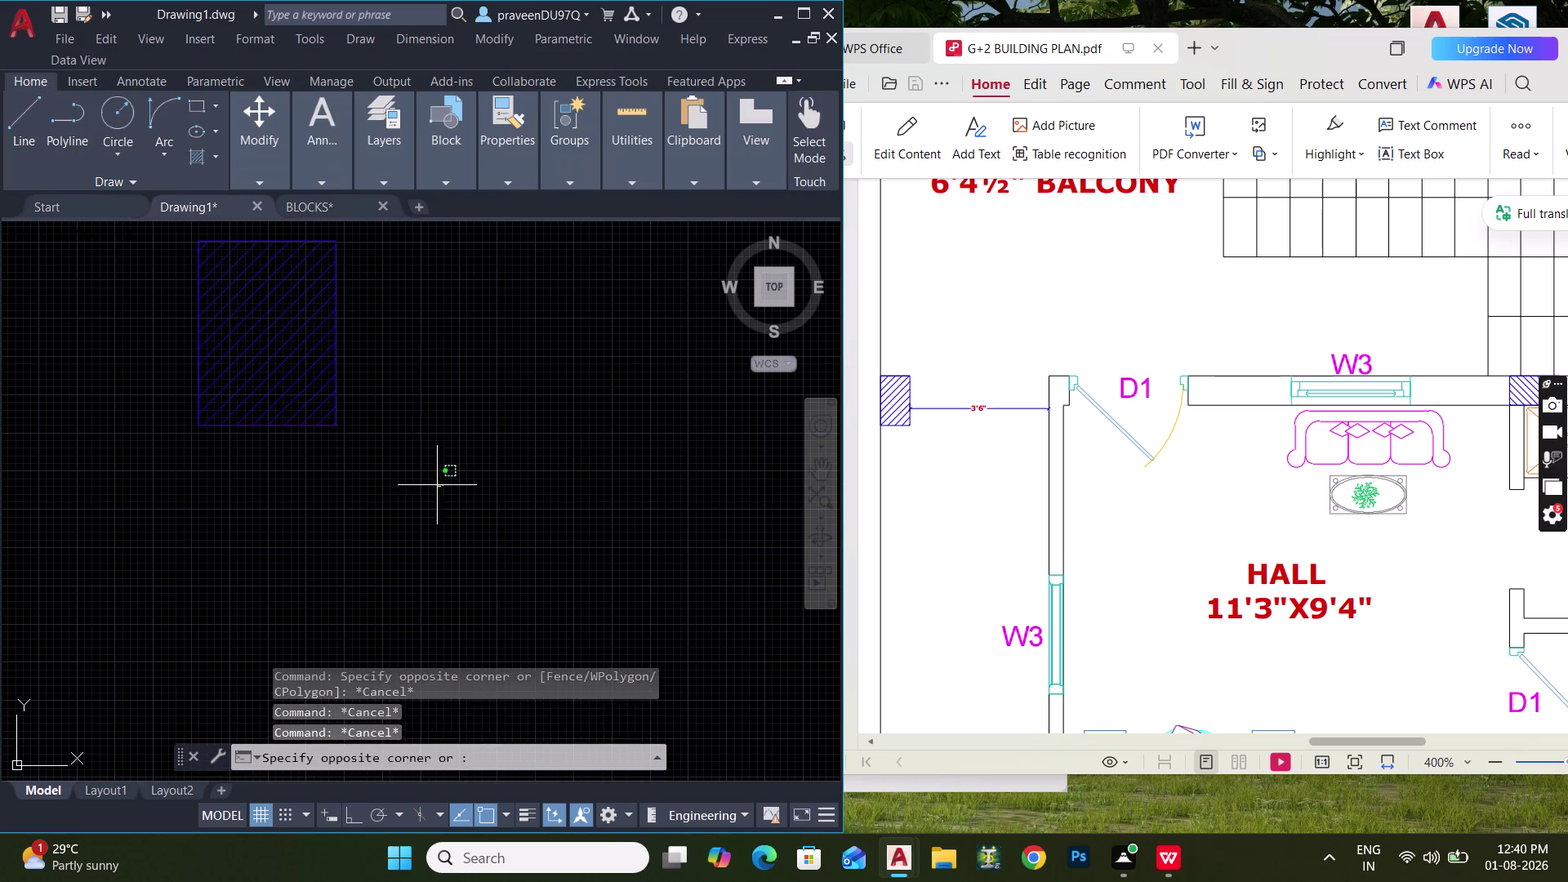
drag(440, 488, 415, 463)
click(258, 384)
middle_drag(307, 402, 310, 410)
scroll(down, 3)
Copy the hatched column to the lift's top wall corner.
middle_drag(423, 469, 385, 404)
scroll(down, 3)
middle_drag(397, 459, 259, 382)
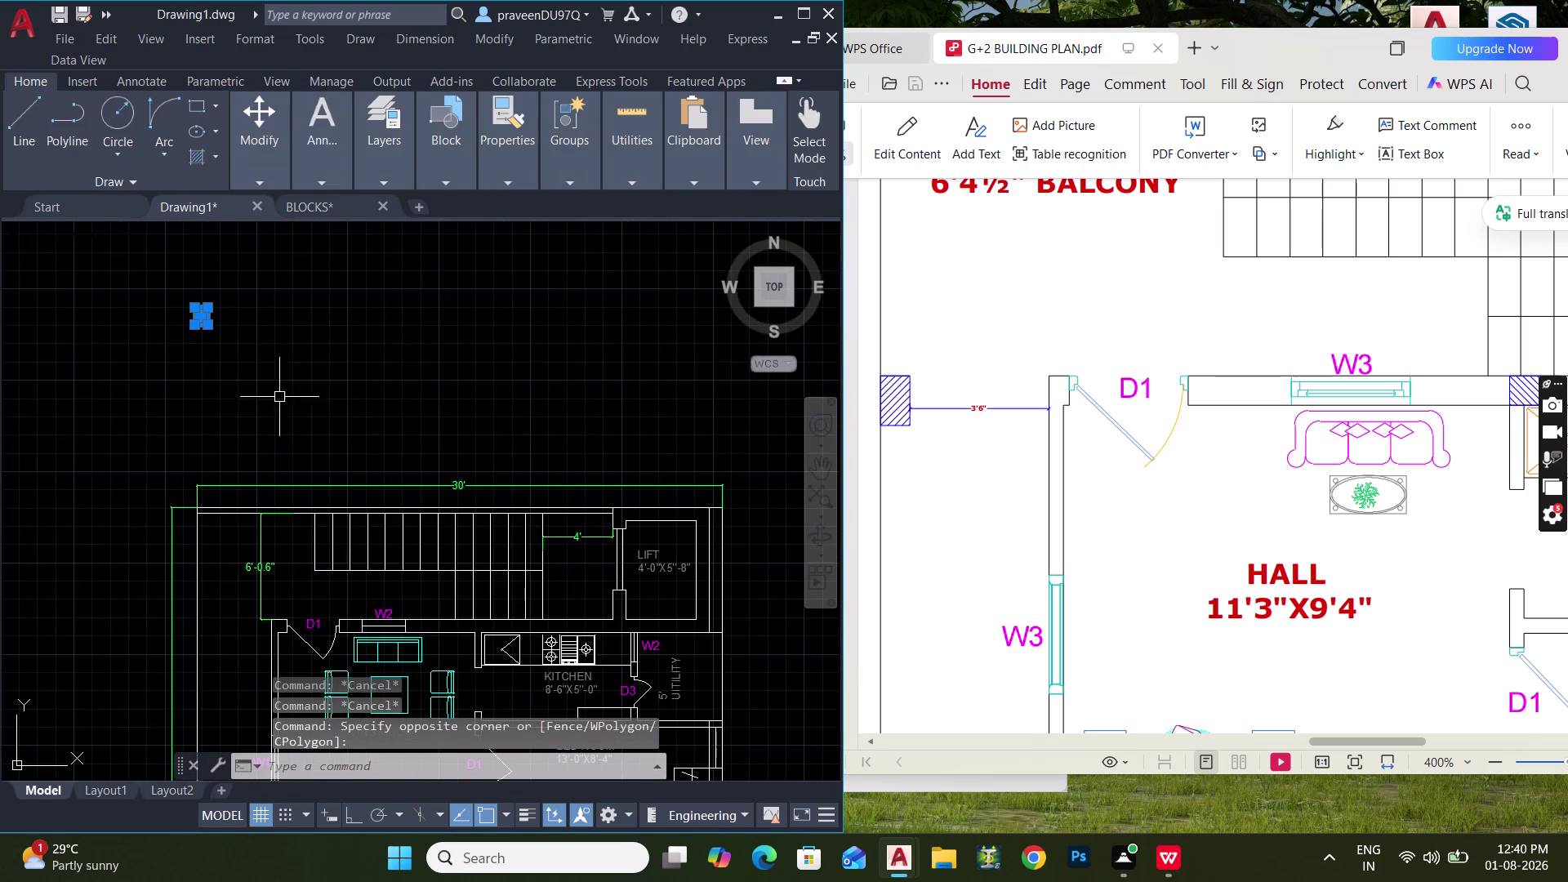
scroll(down, 3)
scroll(down, 3)
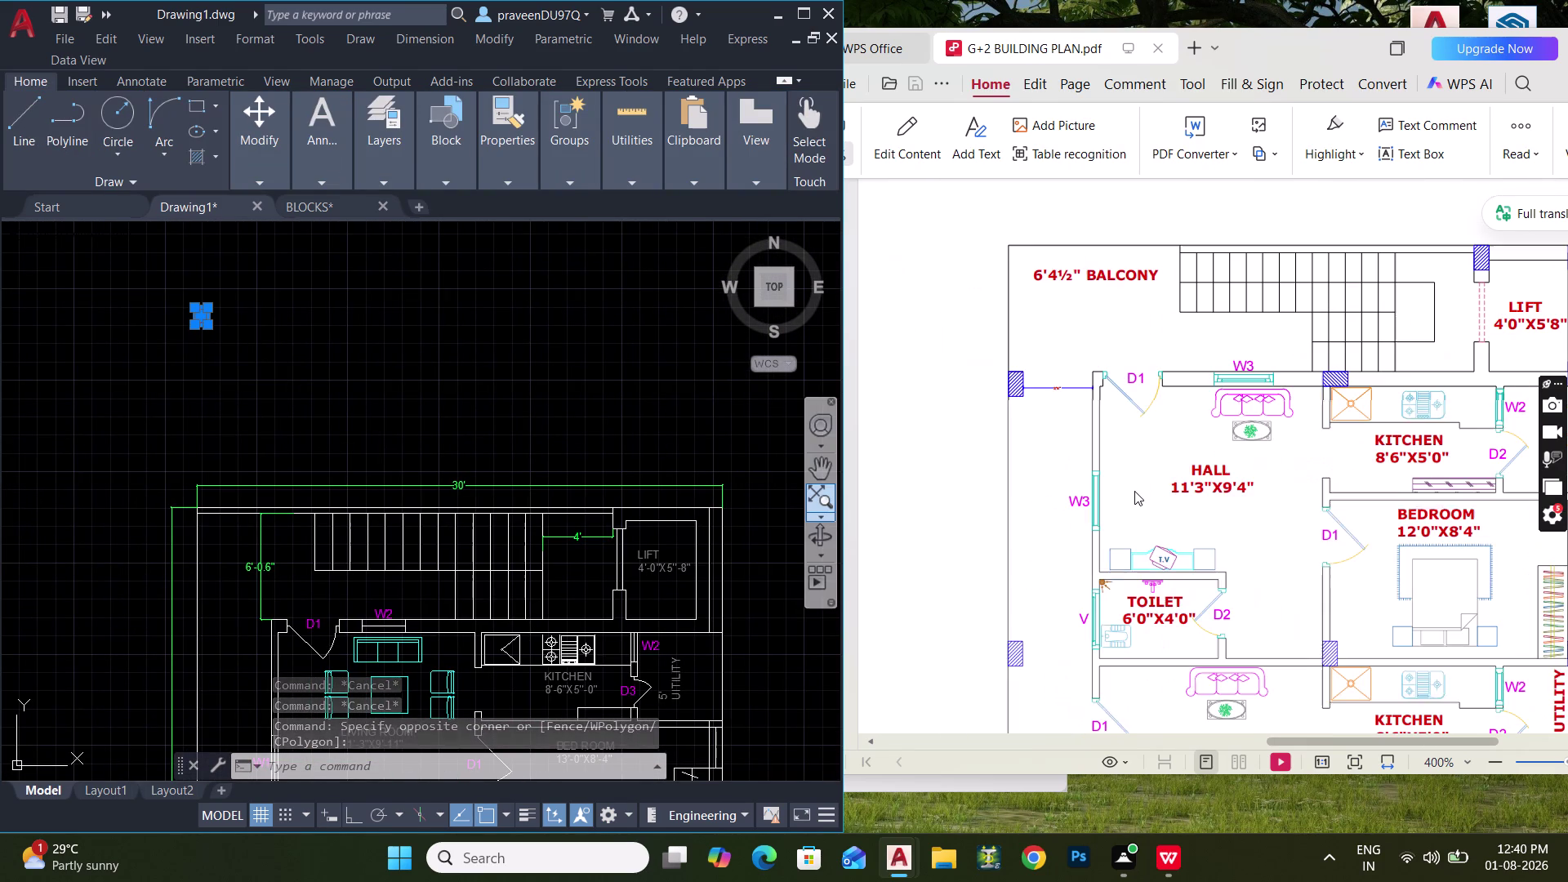
scroll(up, 3)
middle_drag(155, 300, 161, 340)
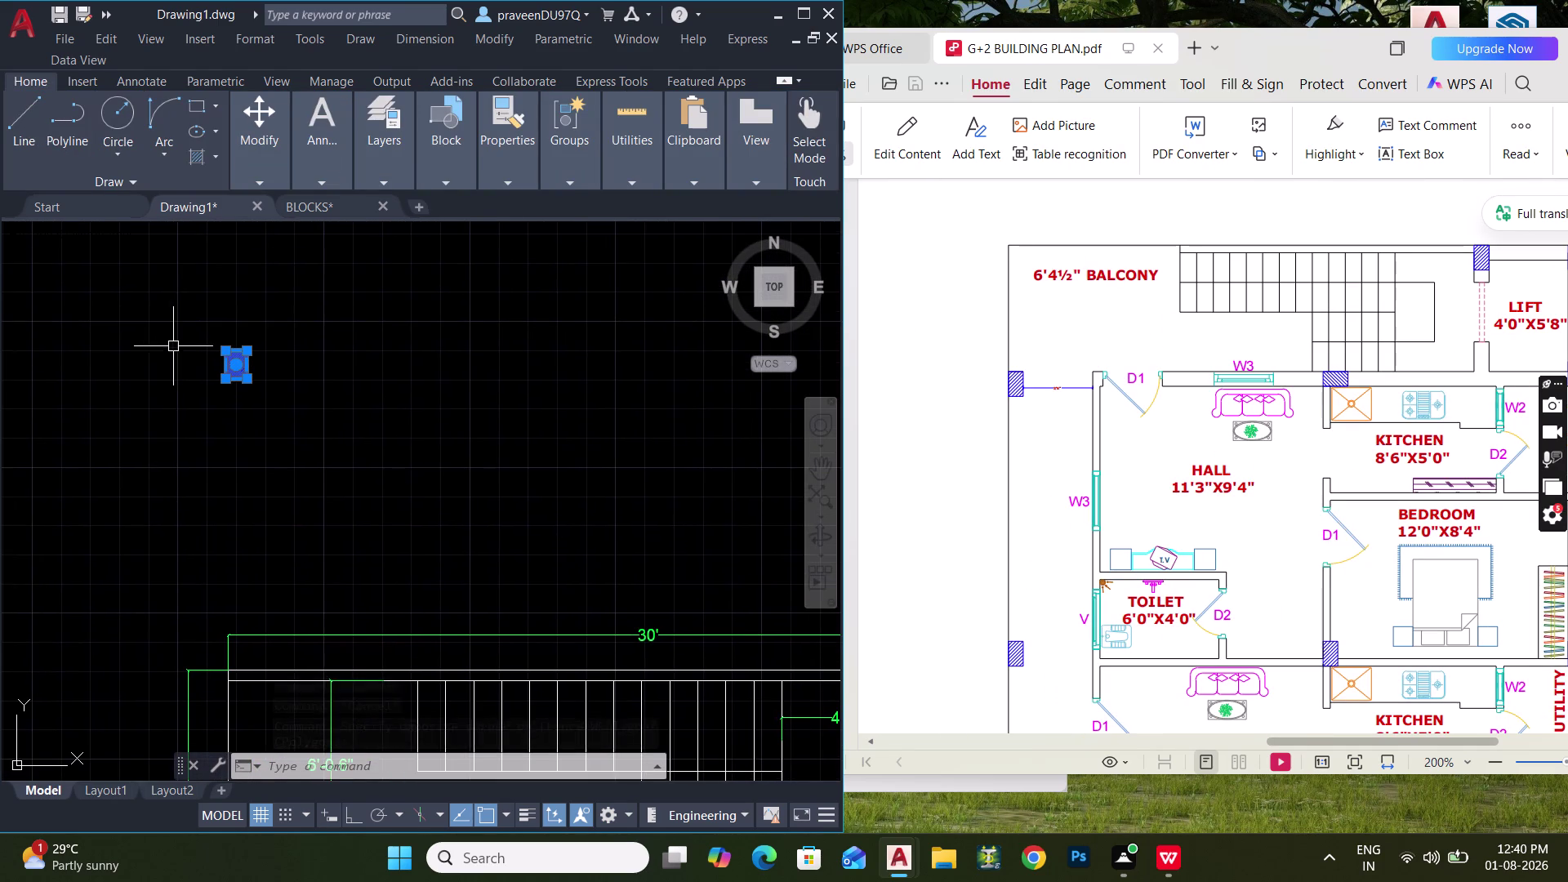
text(CO)
key(space)
scroll(up, 3)
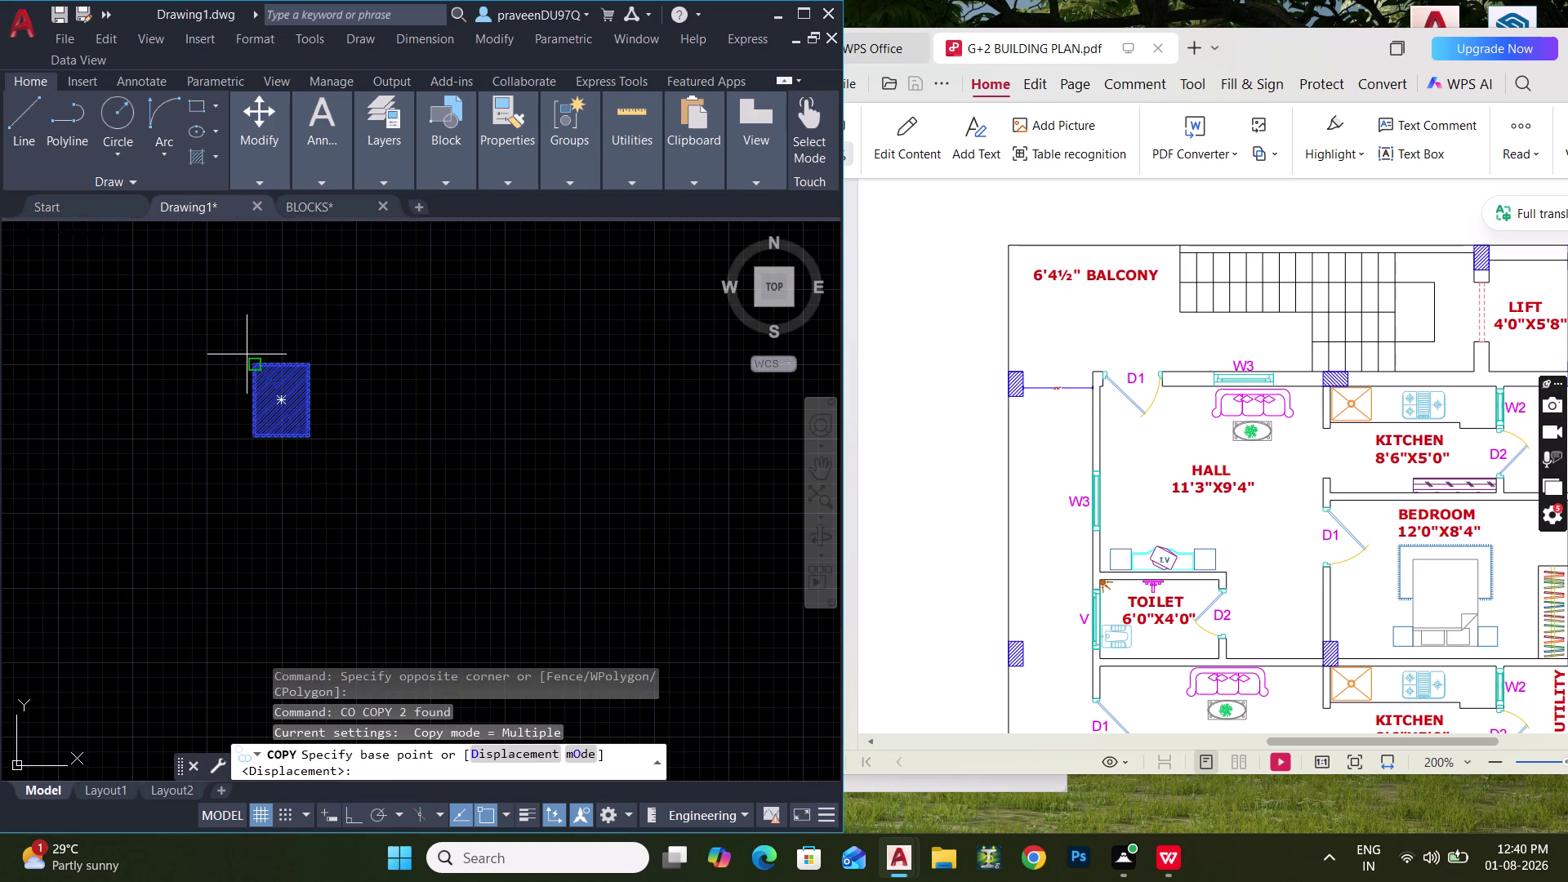
click(249, 356)
scroll(down, 3)
middle_drag(479, 451, 294, 364)
middle_drag(636, 554, 363, 375)
scroll(up, 3)
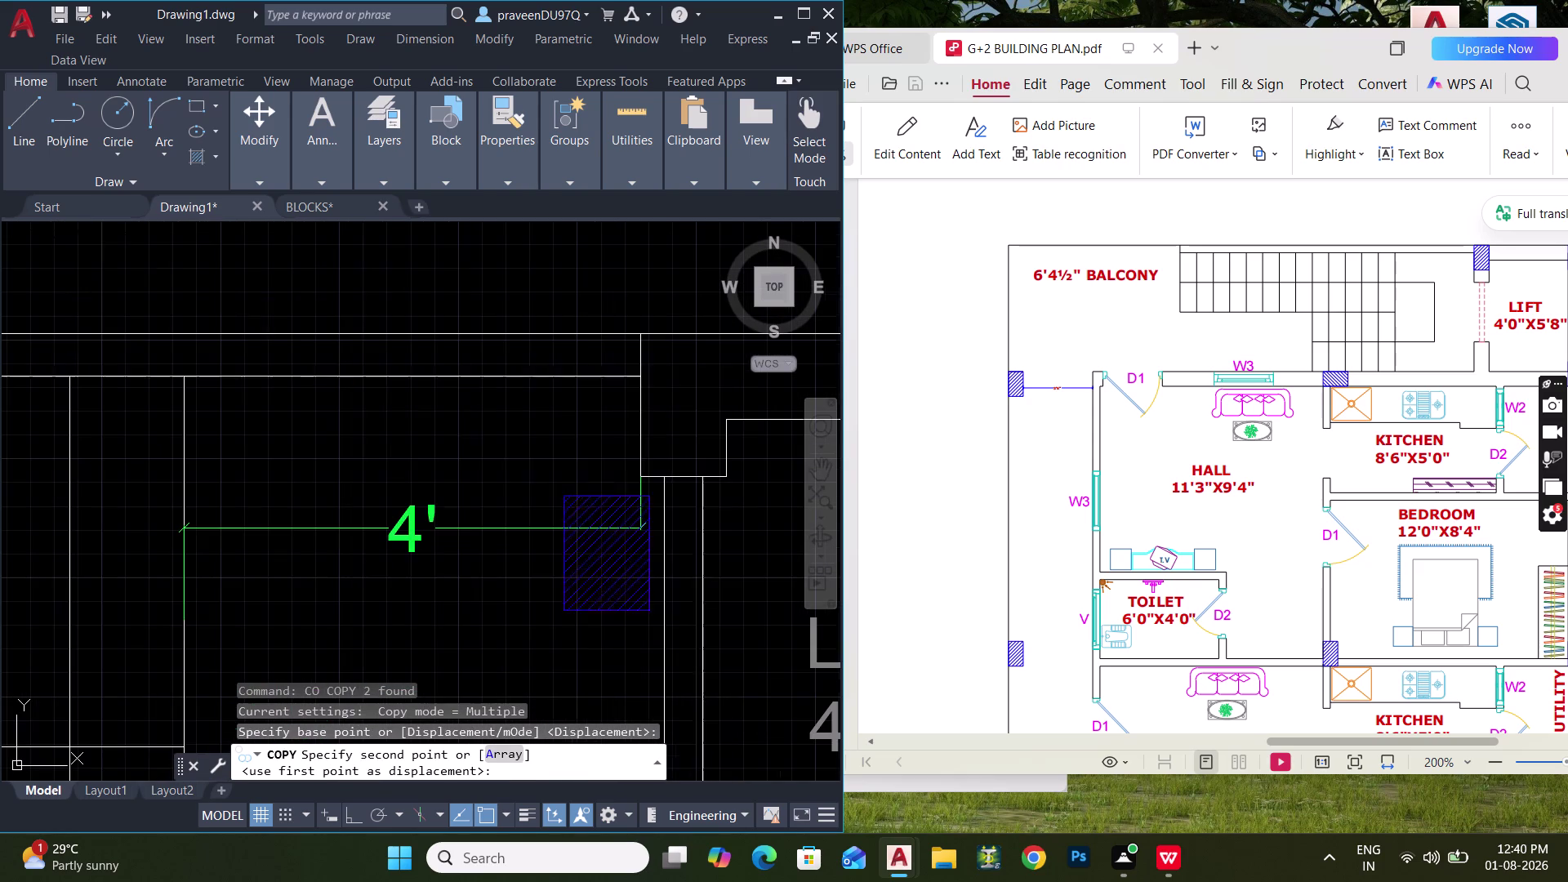
scroll(up, 3)
click(638, 334)
Place a second column copy beside the lift and end the copy.
scroll(down, 3)
middle_drag(607, 430, 300, 421)
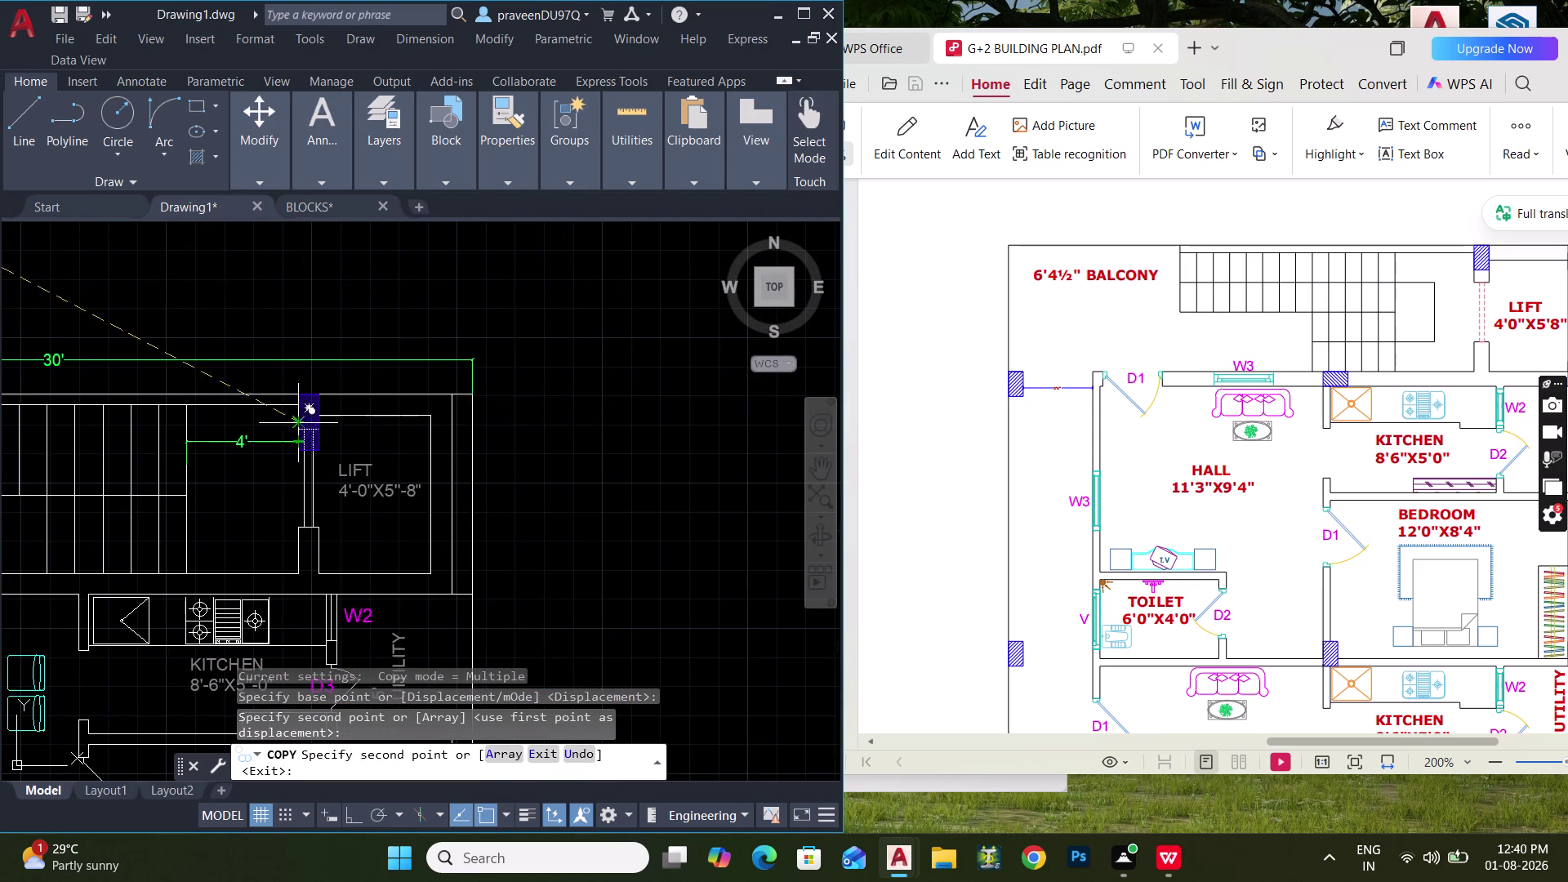
middle_drag(550, 386, 341, 391)
click(446, 408)
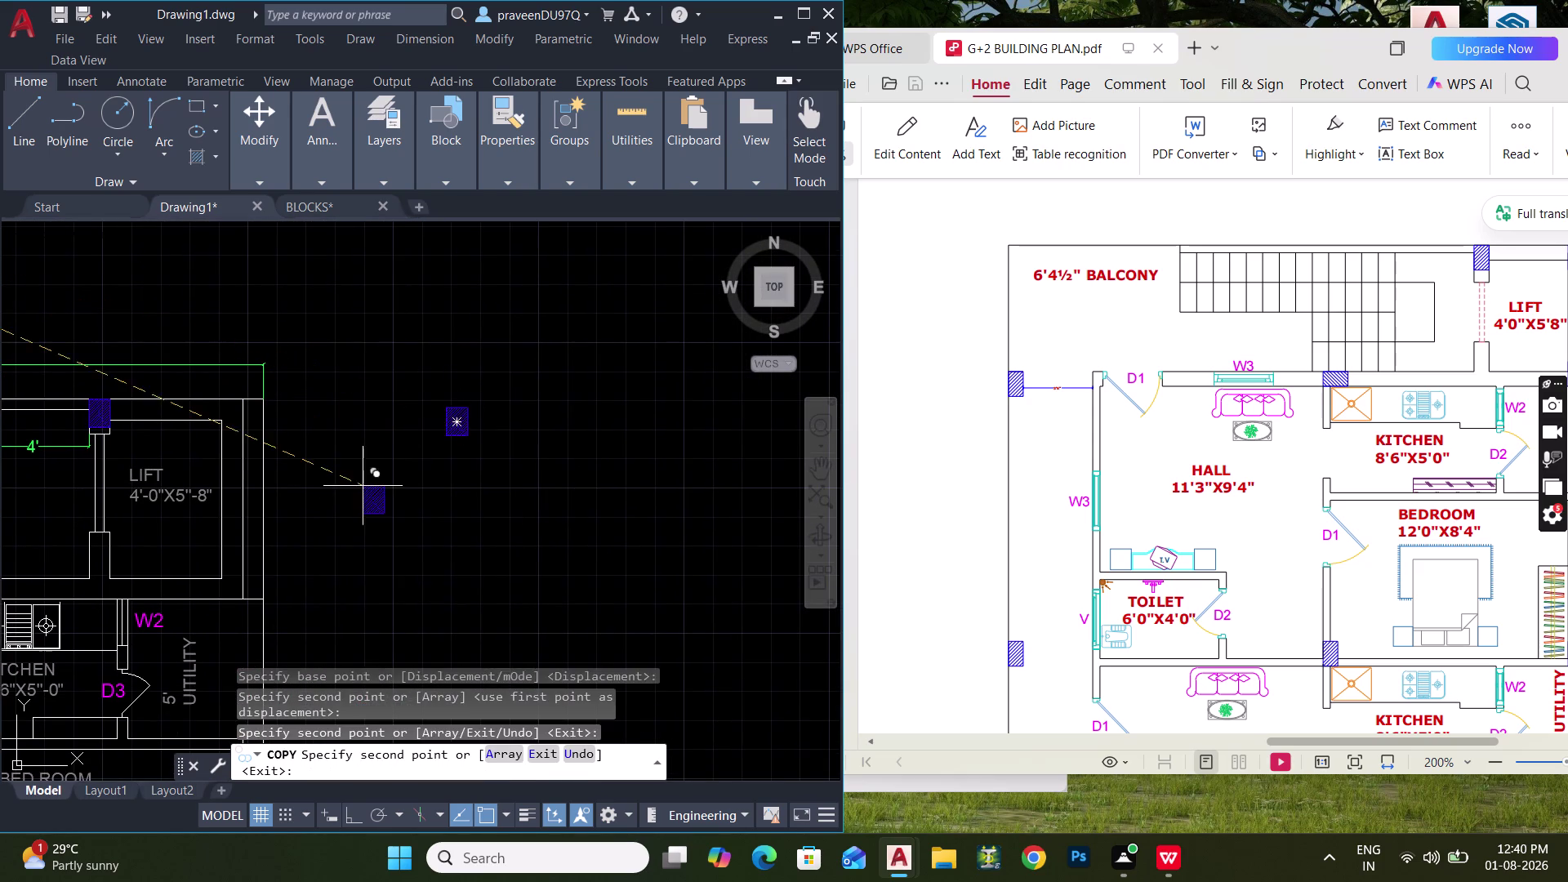
key(Escape)
Rearrange the reference plan window and return focus to the drawing.
scroll(down, 3)
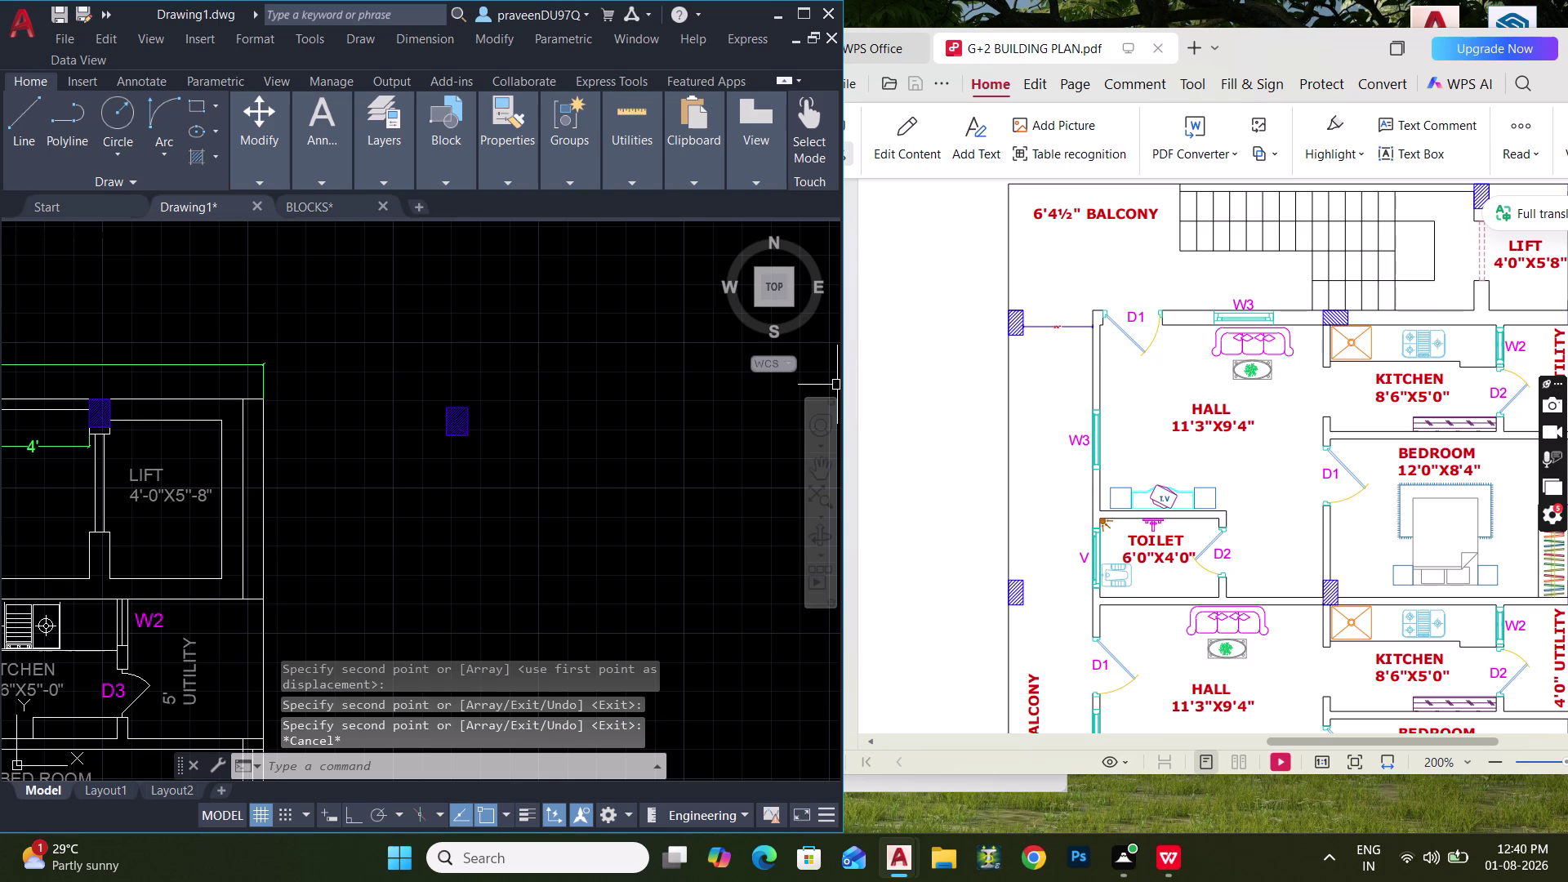
drag(1268, 736, 1331, 727)
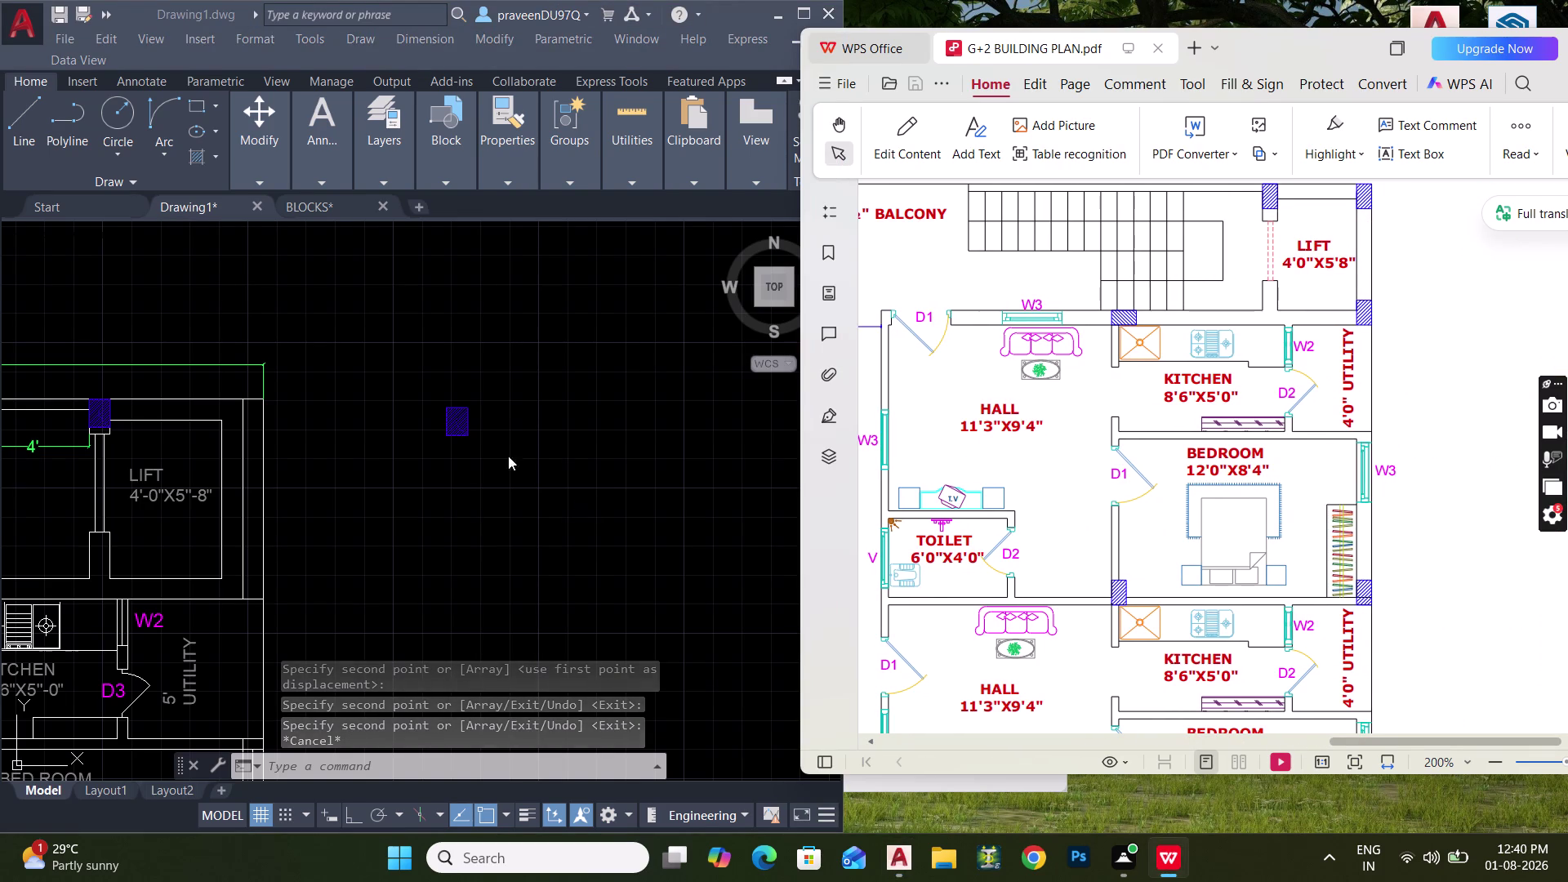
drag(517, 493, 464, 445)
click(368, 332)
Move the stray column copy onto the lift's top-right corner.
click(564, 472)
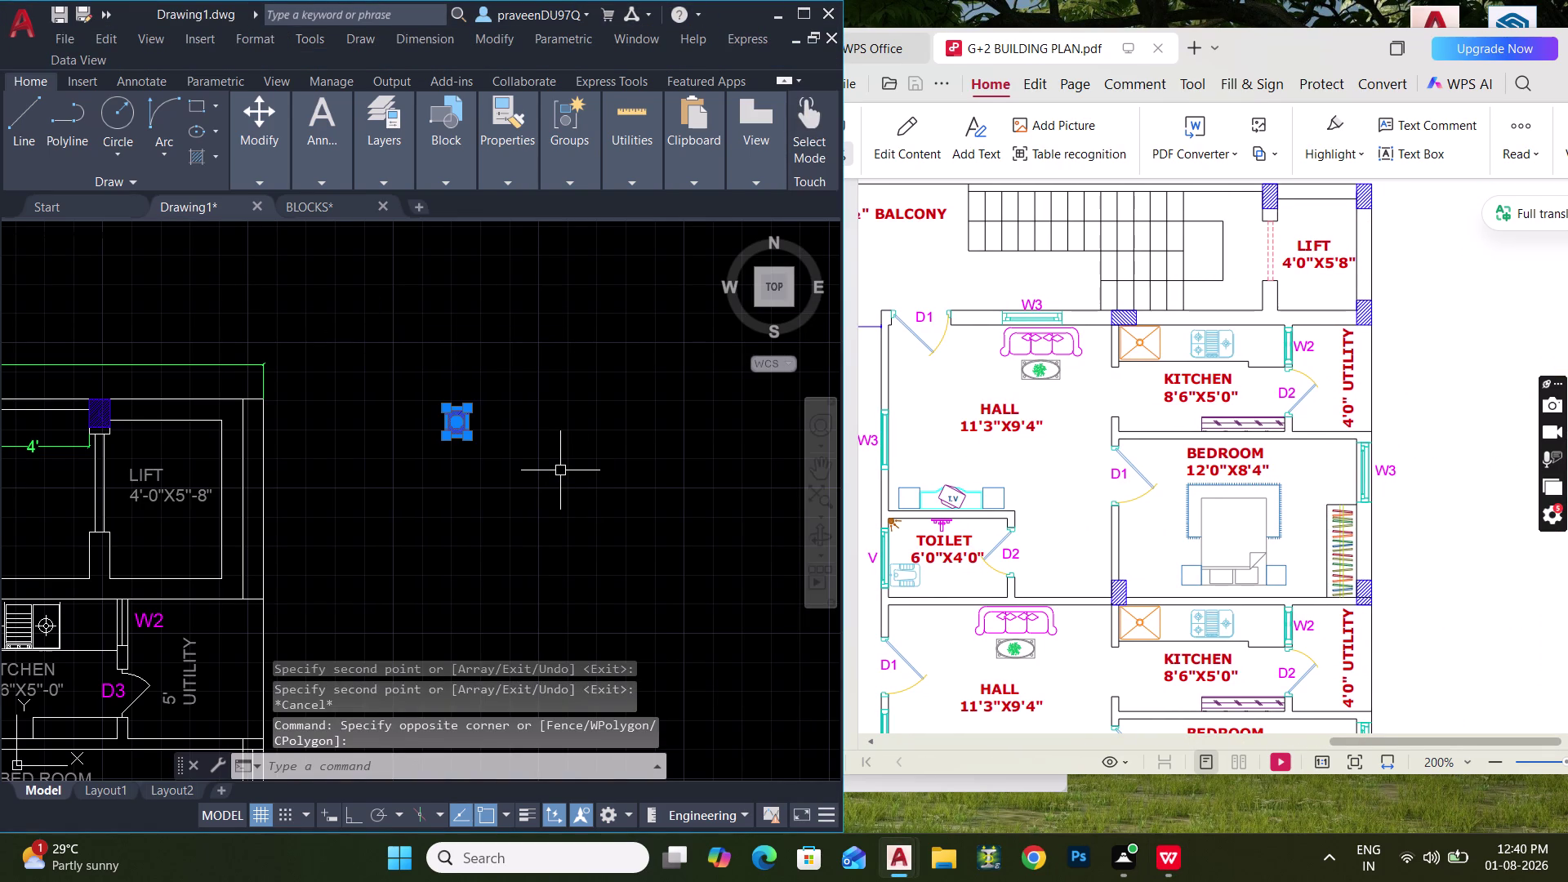
text(M)
key(space)
scroll(up, 3)
click(458, 403)
scroll(up, 3)
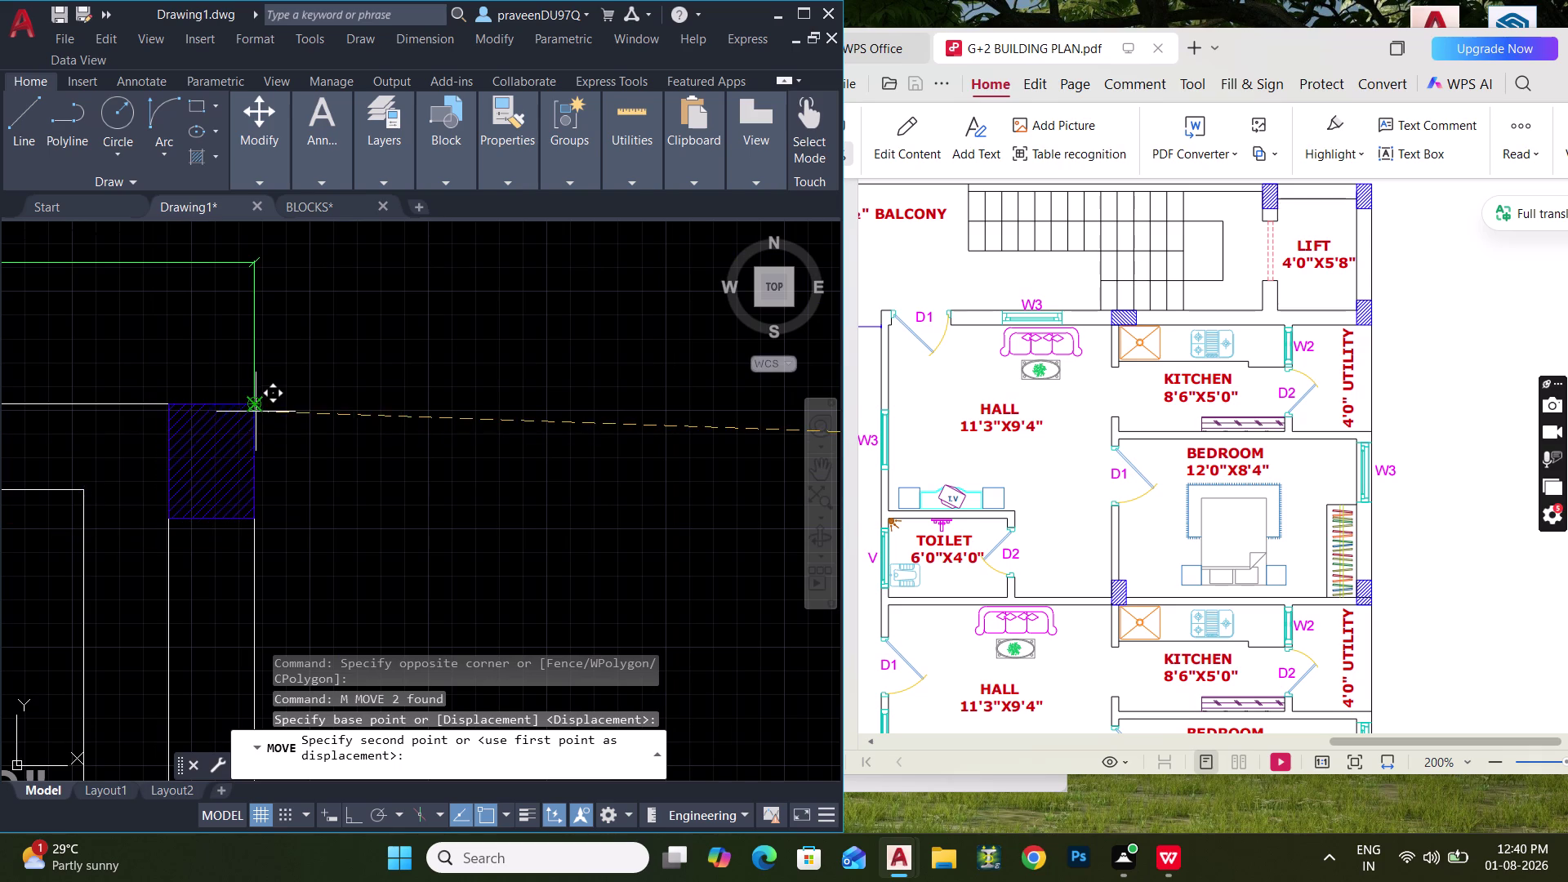
click(252, 410)
scroll(down, 3)
middle_drag(363, 486, 578, 457)
middle_drag(542, 487, 521, 430)
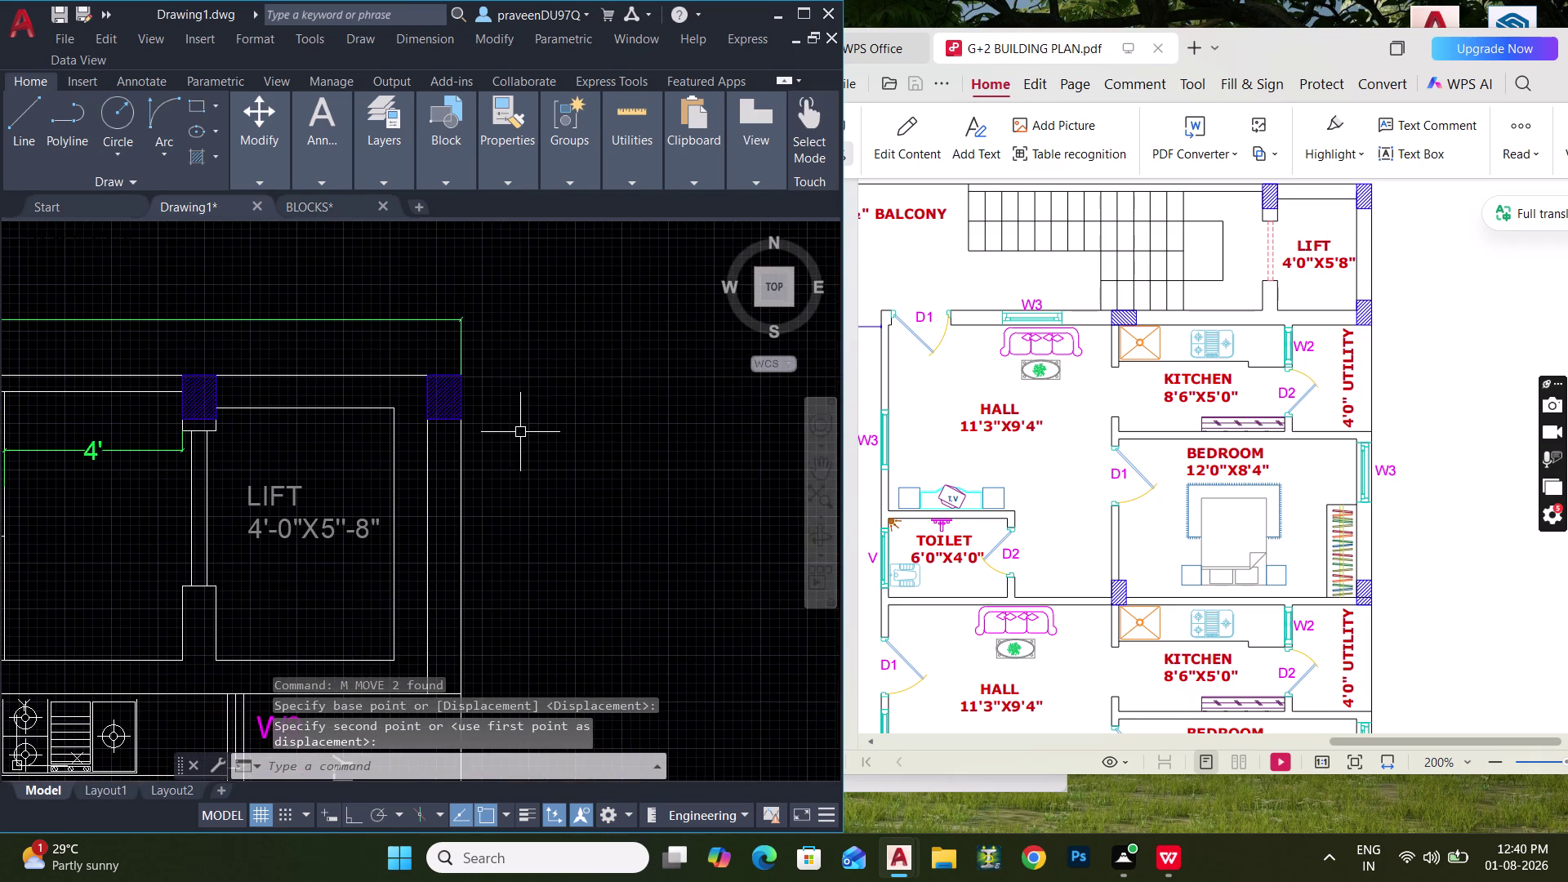
middle_drag(525, 443, 517, 475)
Set the right-hand lift column's hatch scale to 8.
drag(404, 374, 413, 388)
click(520, 508)
text(M)
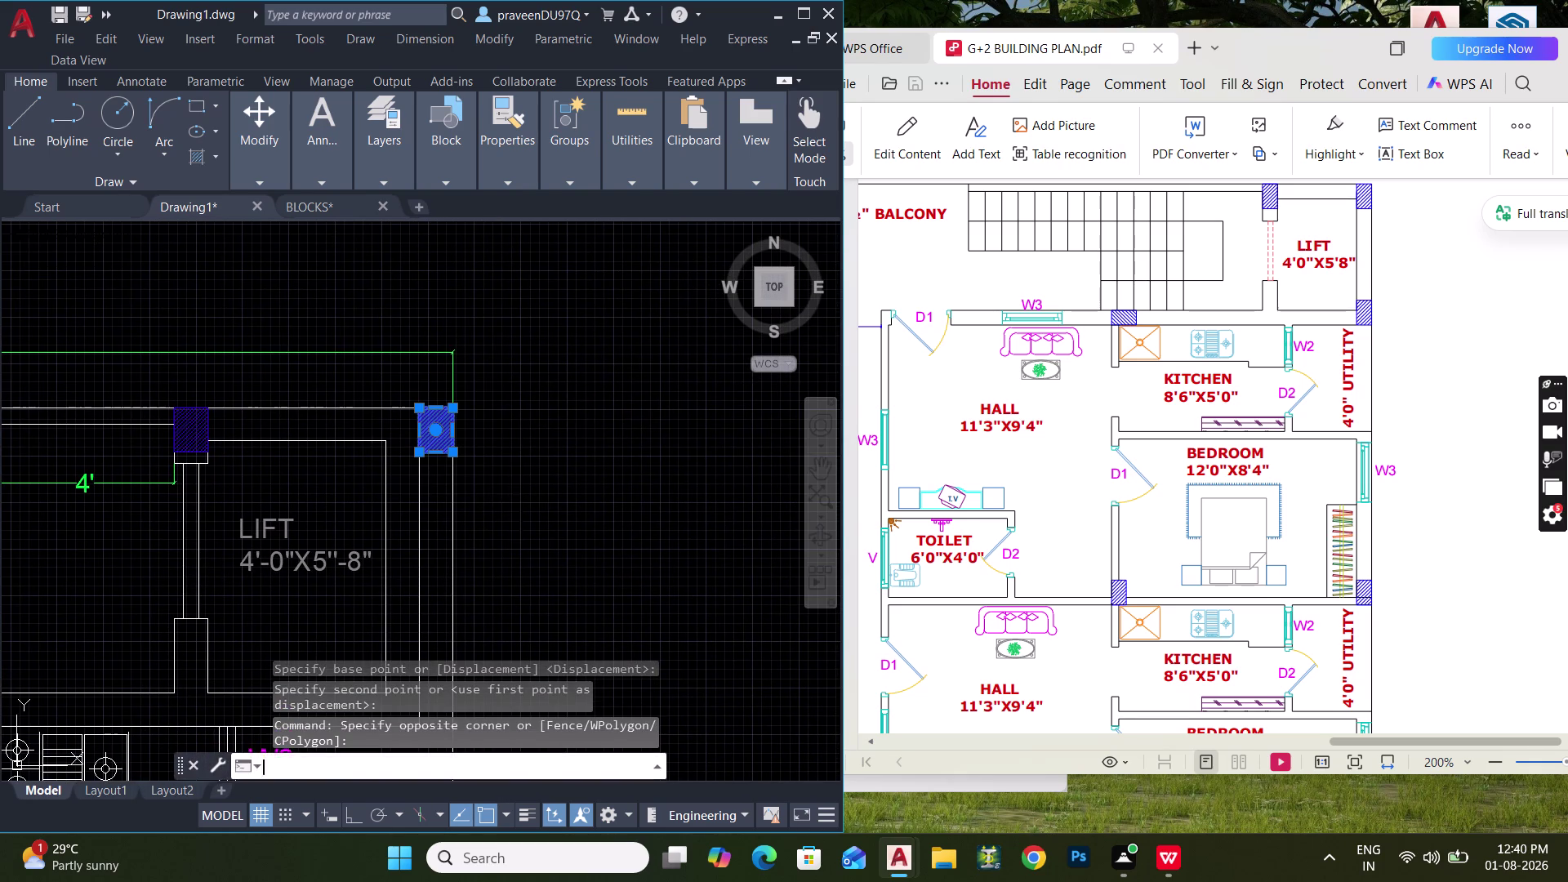
key(space)
key(Escape)
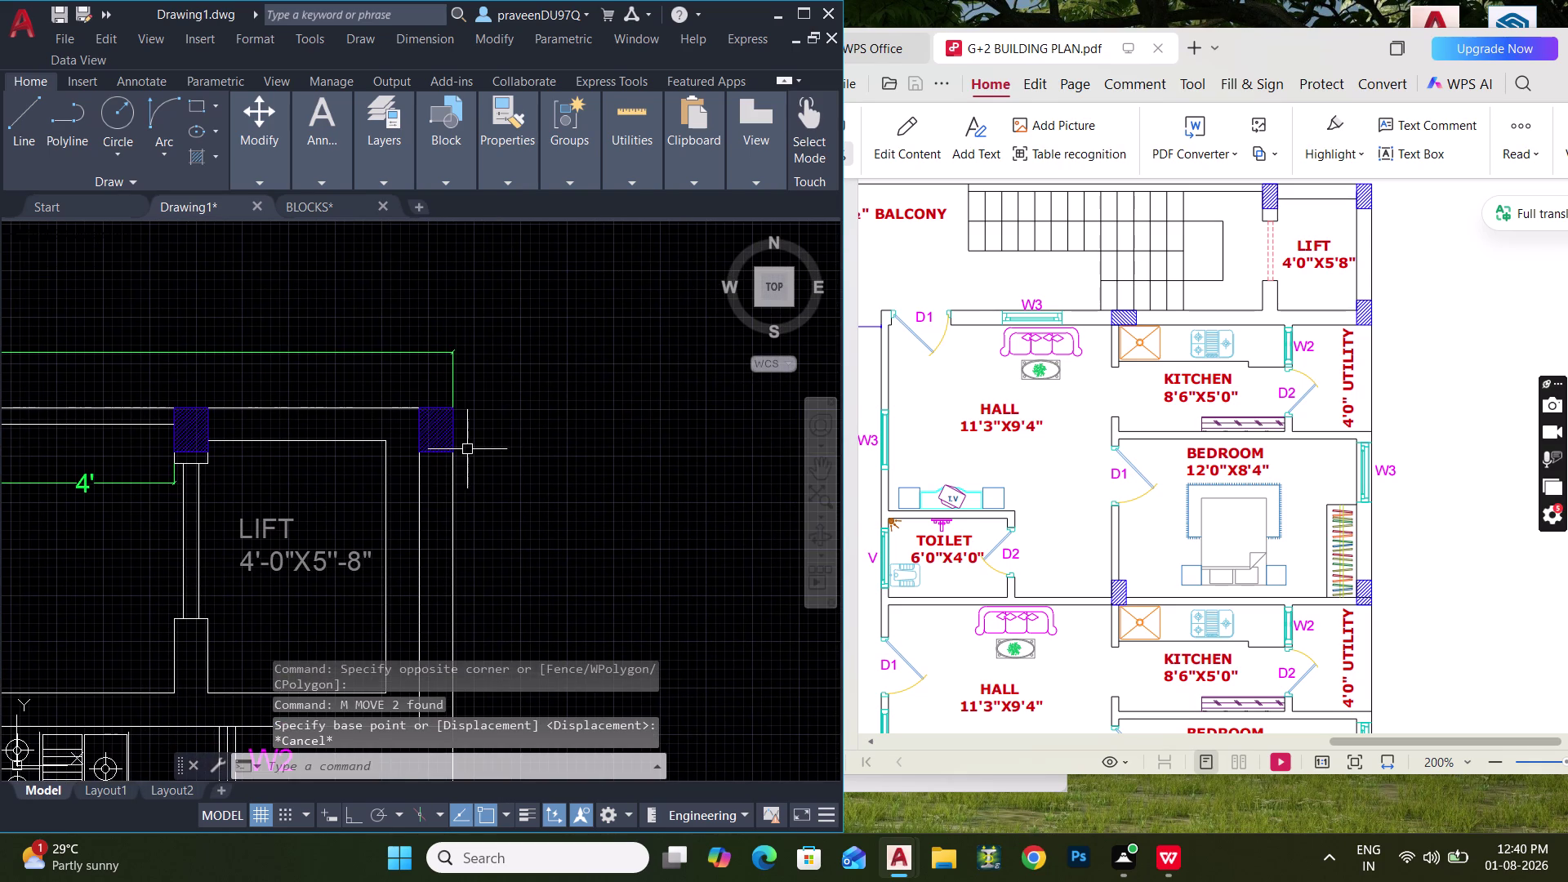
scroll(up, 3)
click(441, 432)
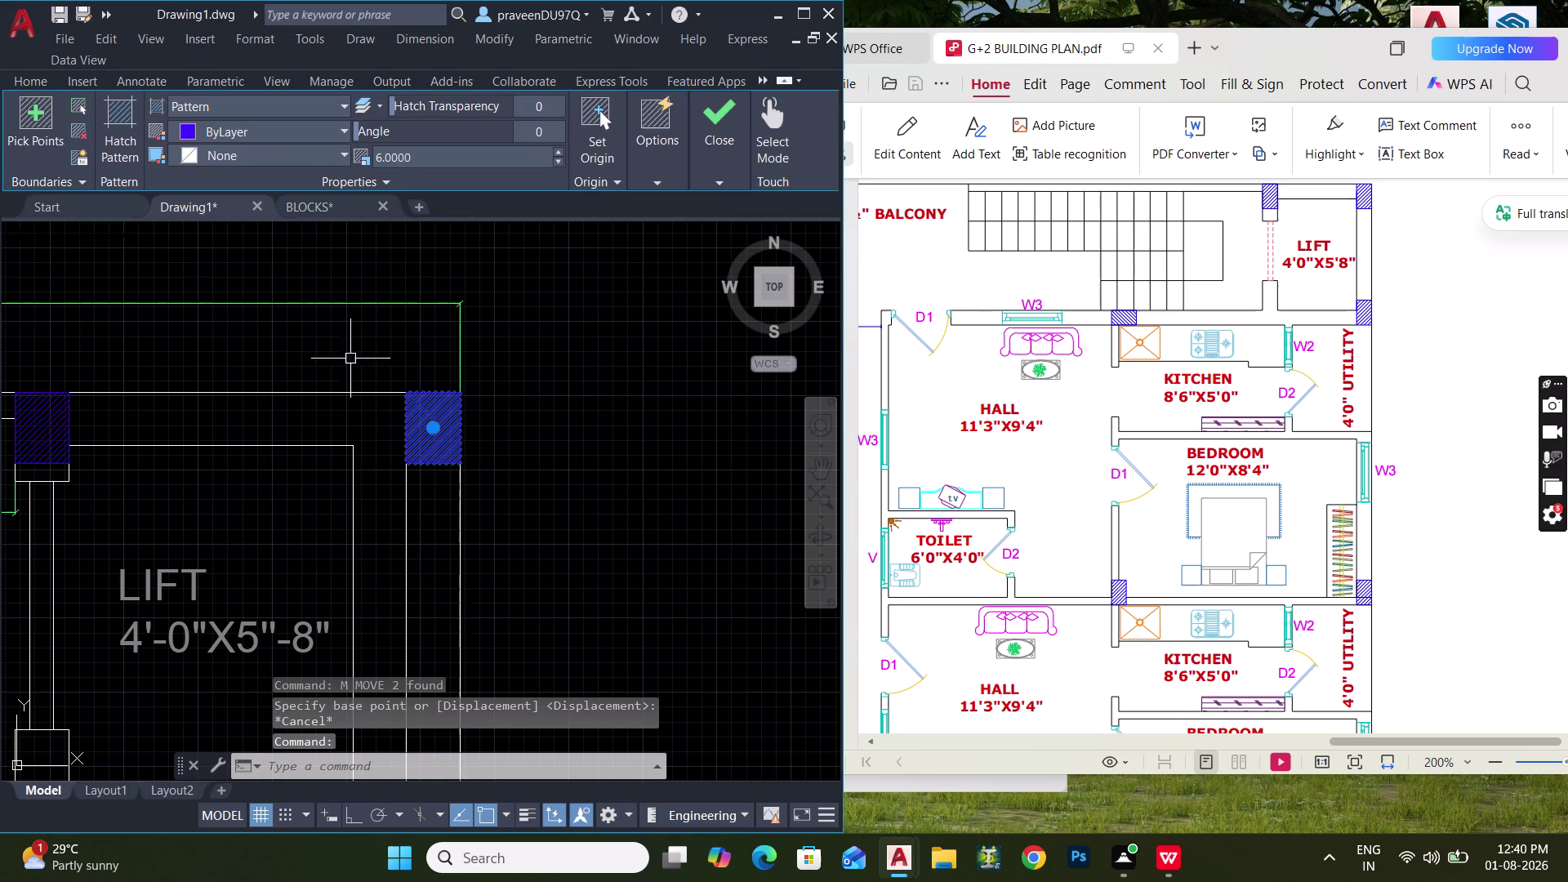
click(472, 159)
key(8)
key(Return)
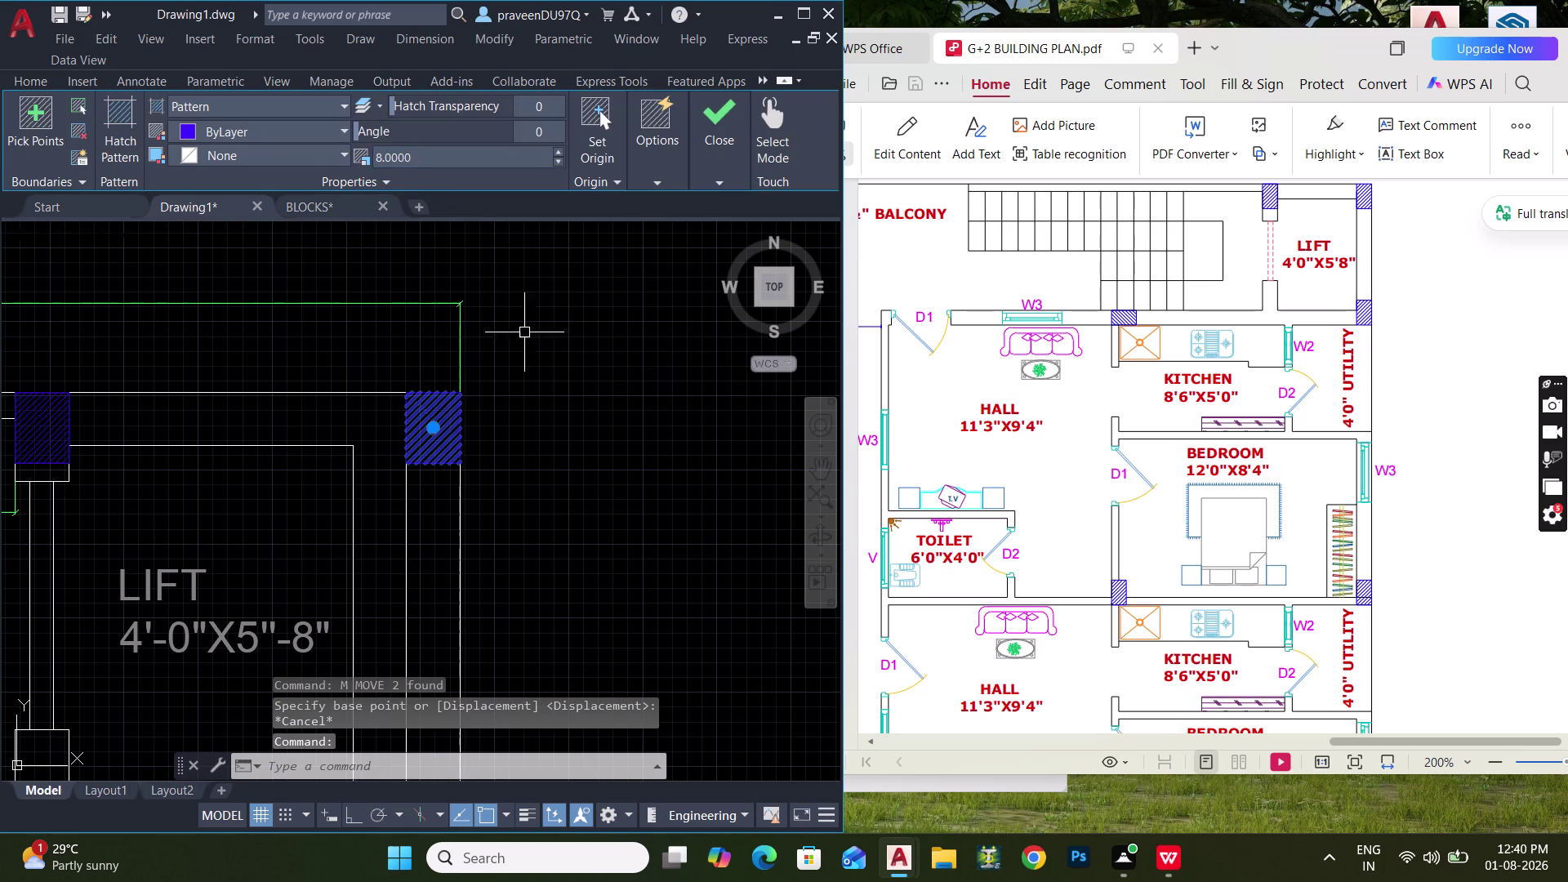
key(Escape)
Match the right column's properties to the left column with MA.
text(MA)
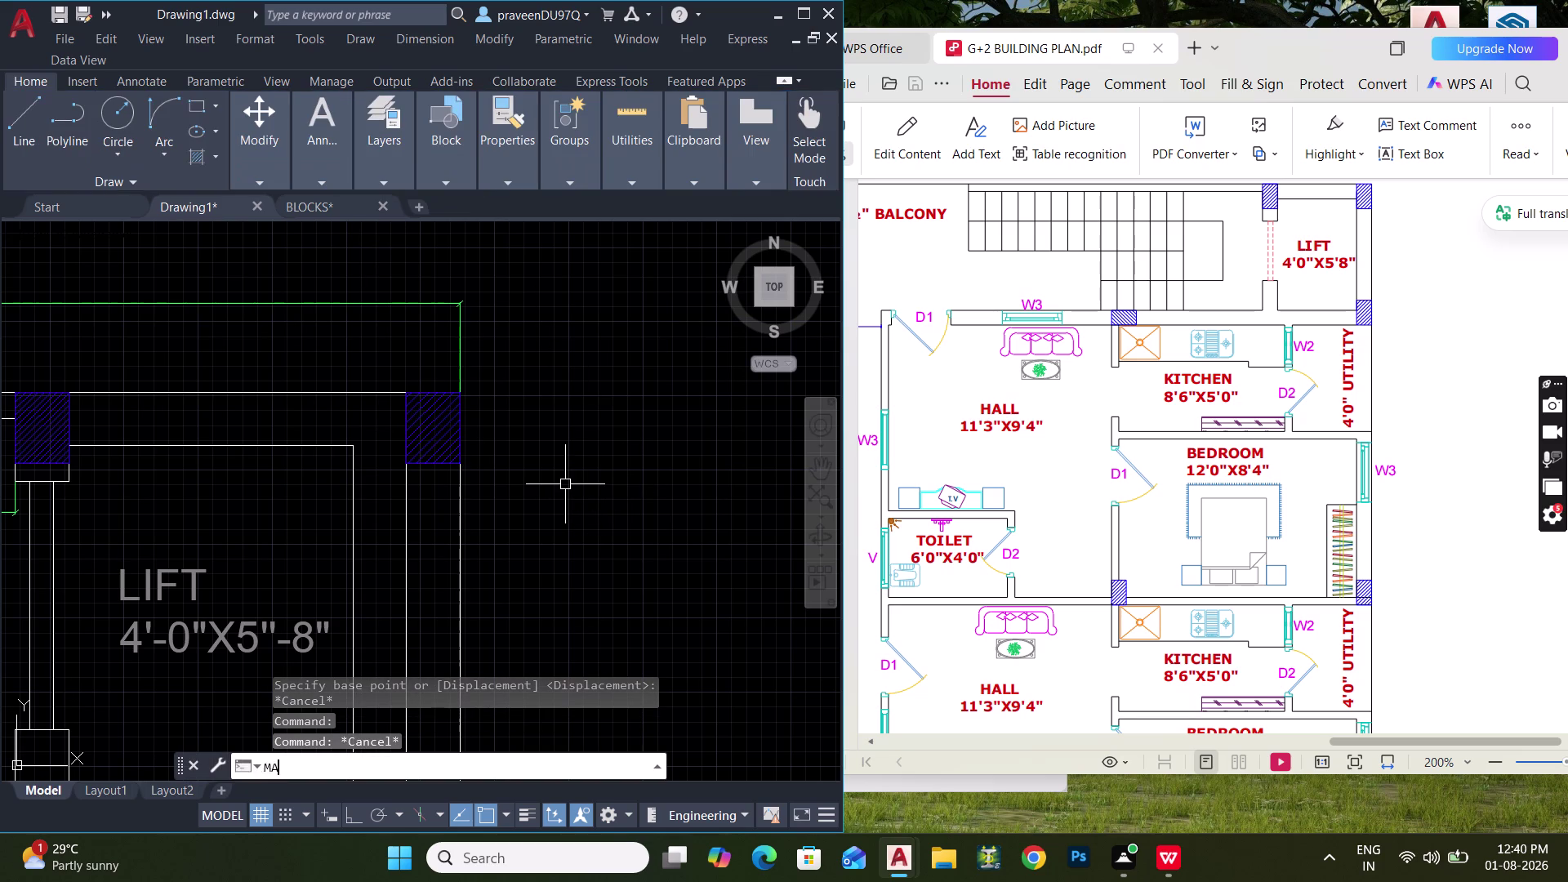
key(space)
click(449, 437)
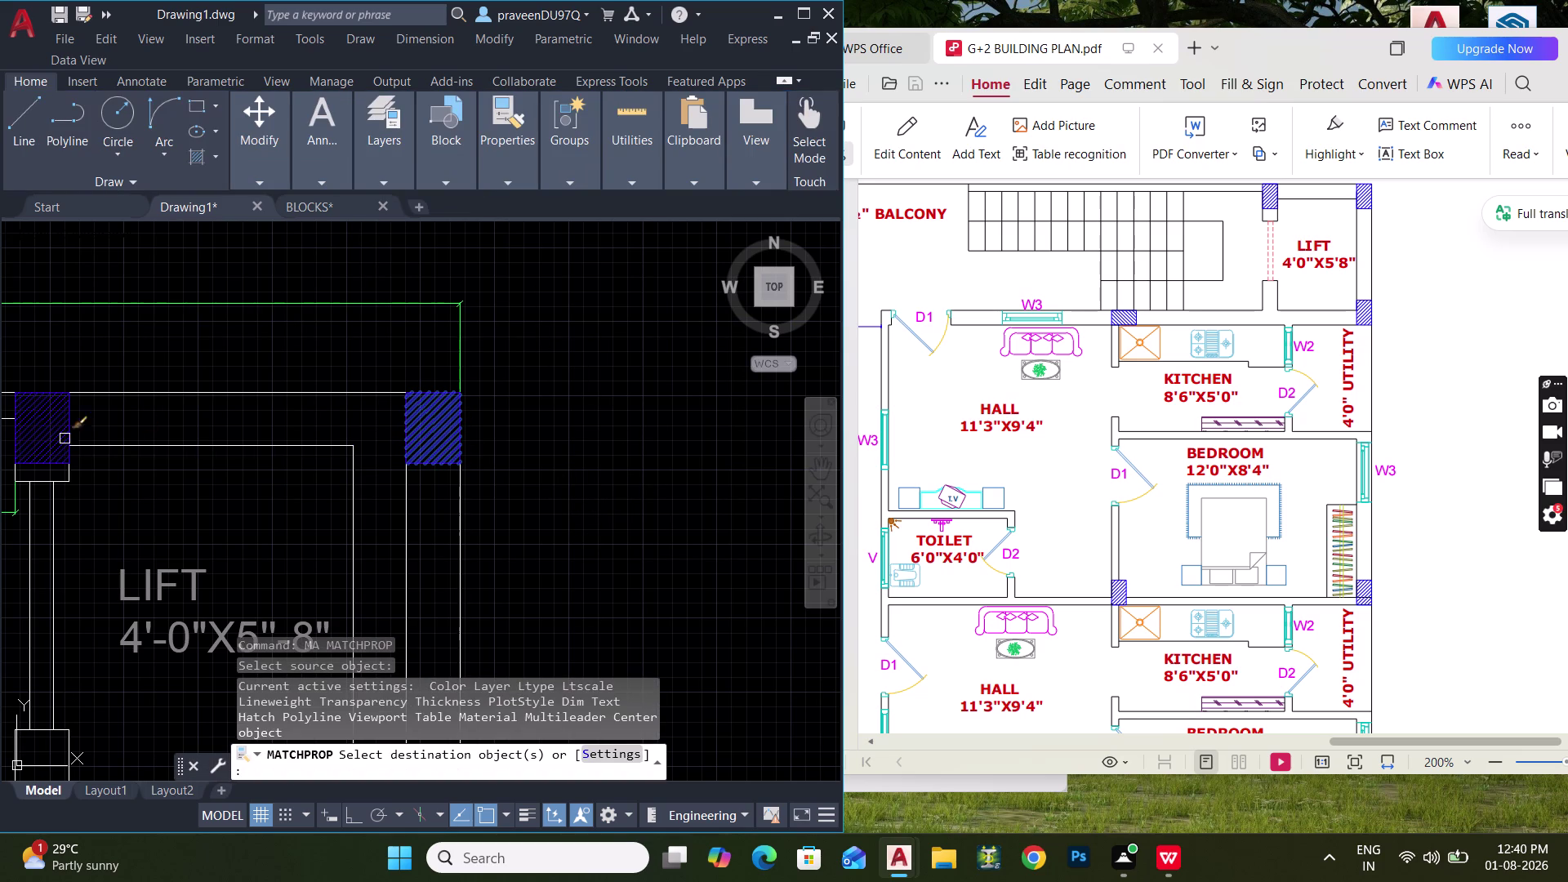
click(43, 437)
middle_drag(245, 467, 1185, 484)
scroll(down, 3)
middle_drag(313, 487, 372, 478)
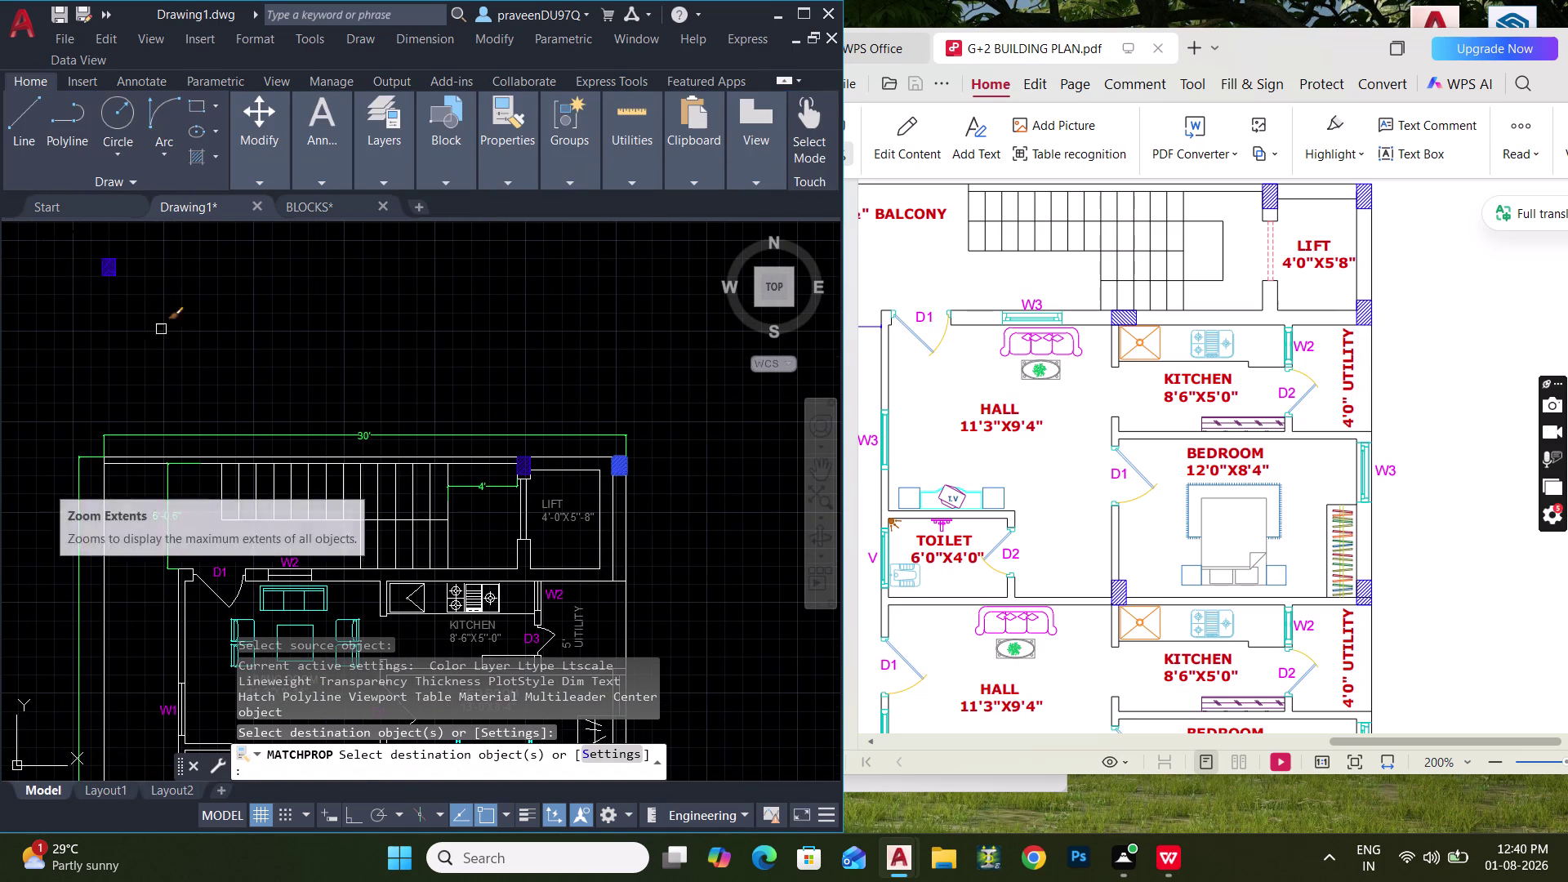
drag(149, 294, 126, 285)
click(17, 233)
key(space)
scroll(up, 3)
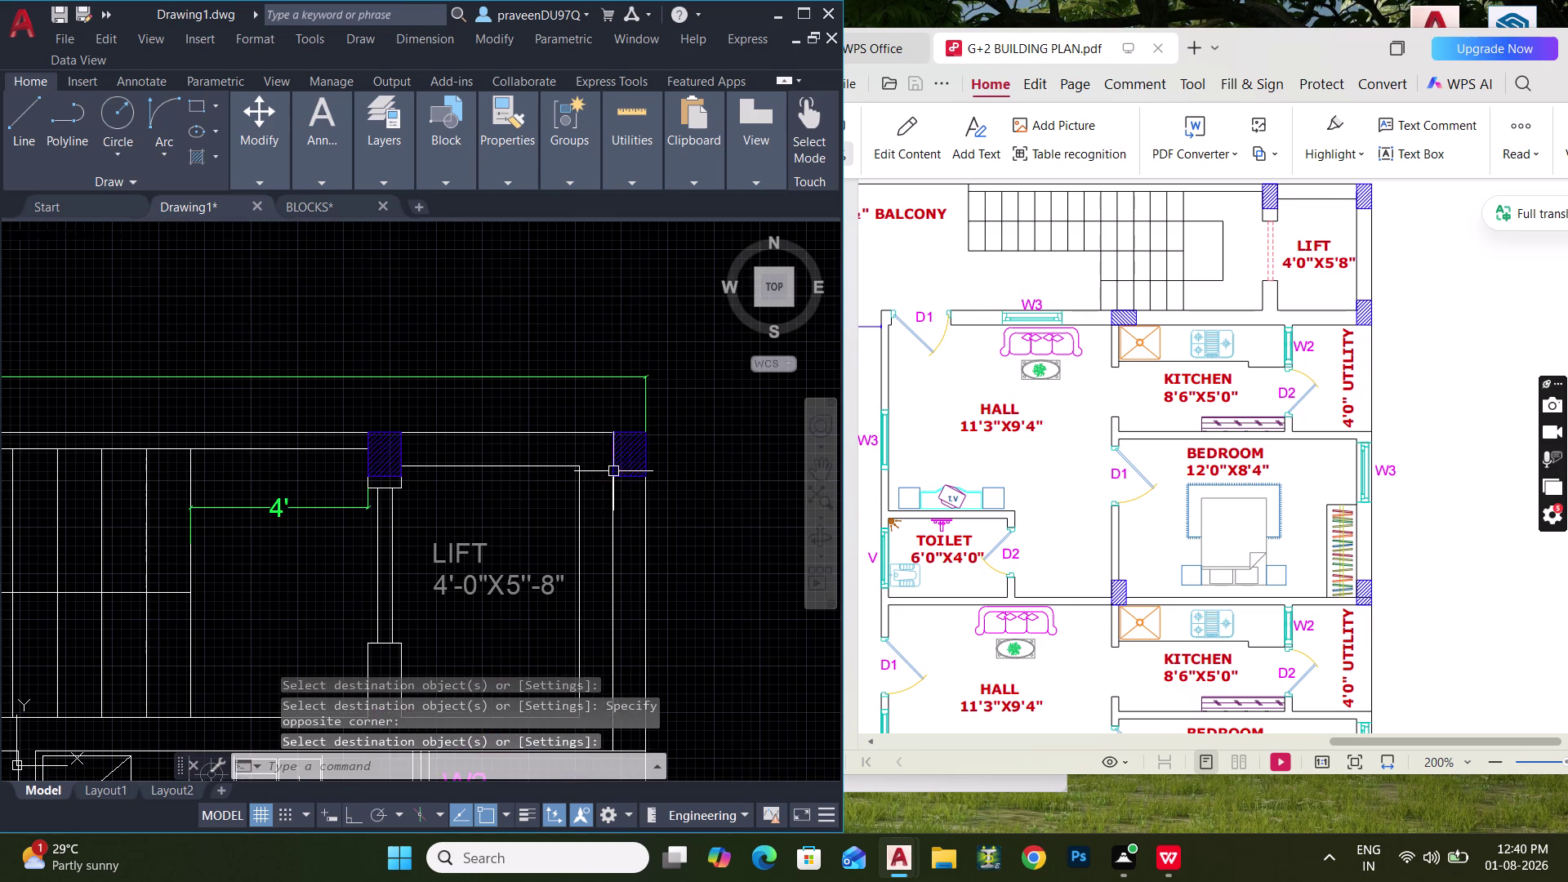
click(596, 394)
click(685, 510)
Copy a hatched column to the lift's lower right corner.
key(c)
key(o)
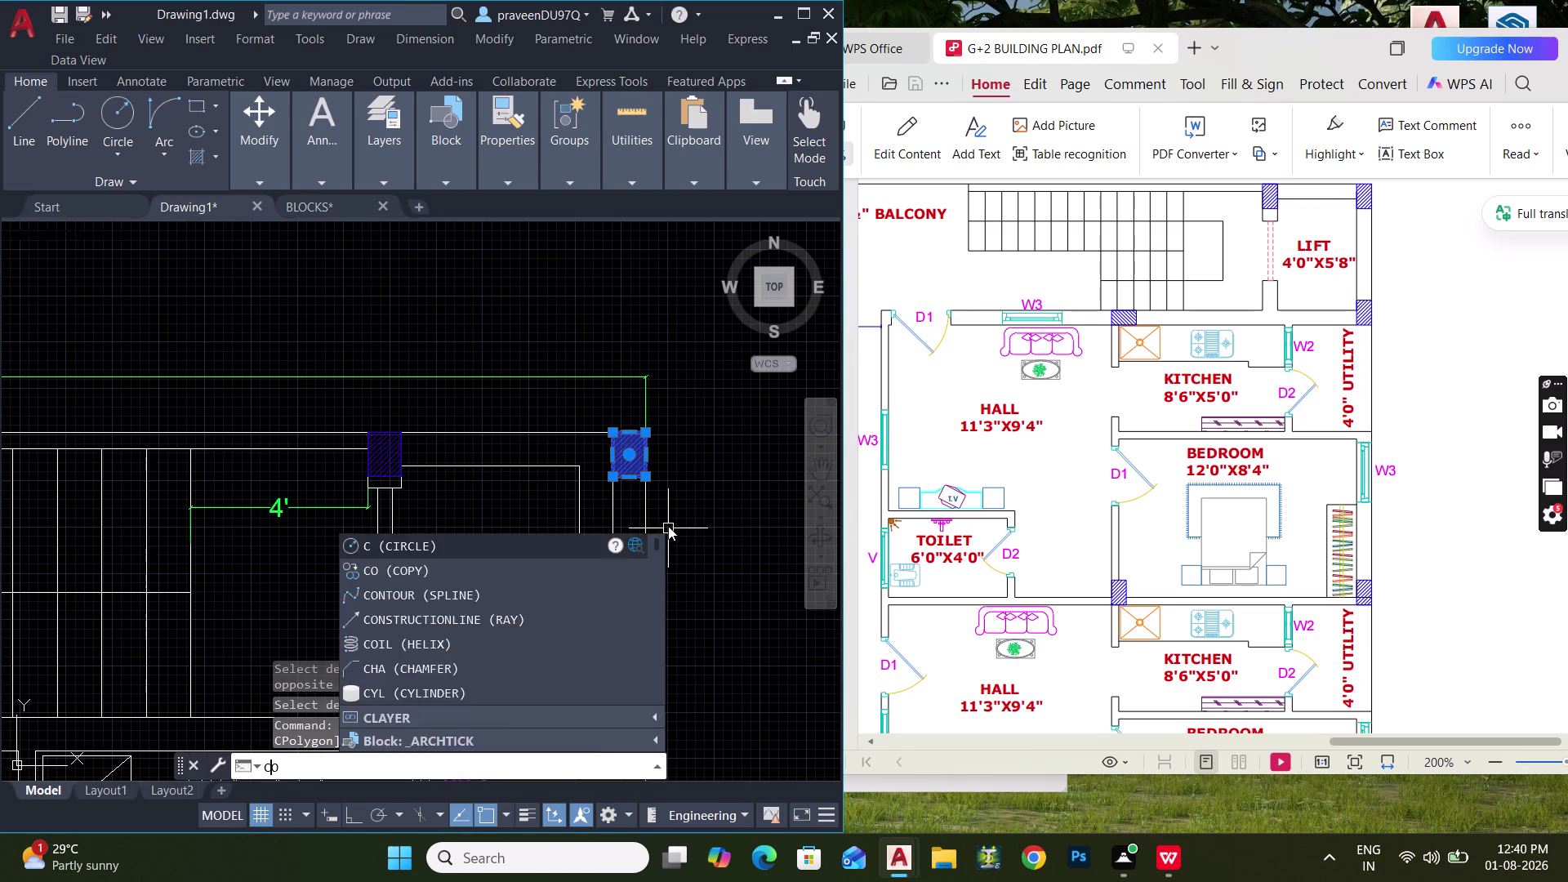
key(space)
click(644, 471)
middle_drag(639, 589, 633, 405)
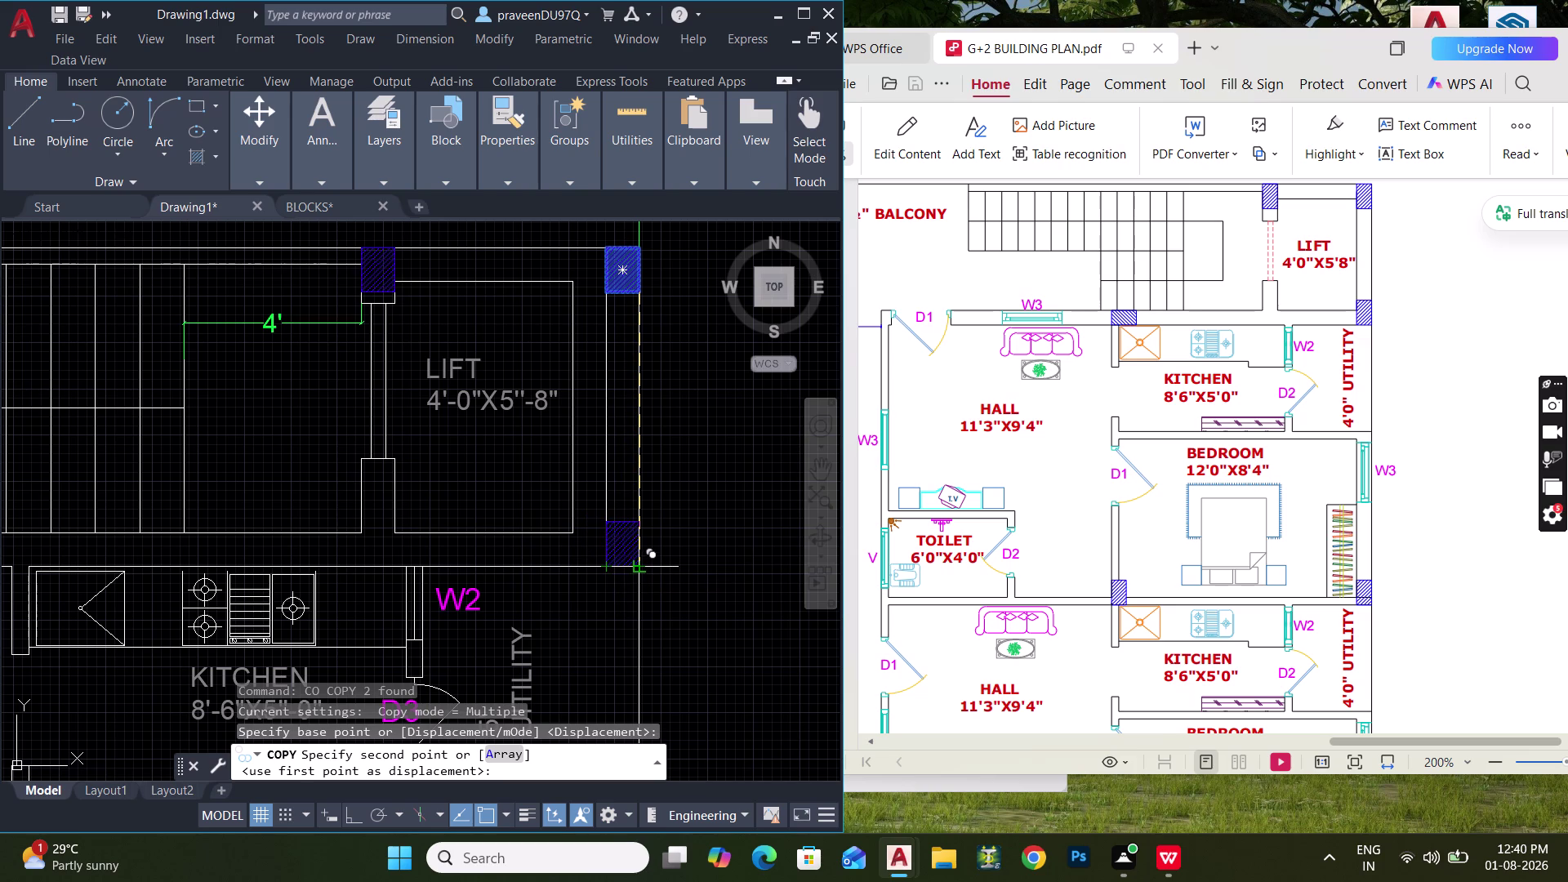
click(639, 565)
key(Escape)
key(Escape)
Move the top-right lift column onto the lift wall corner.
scroll(down, 3)
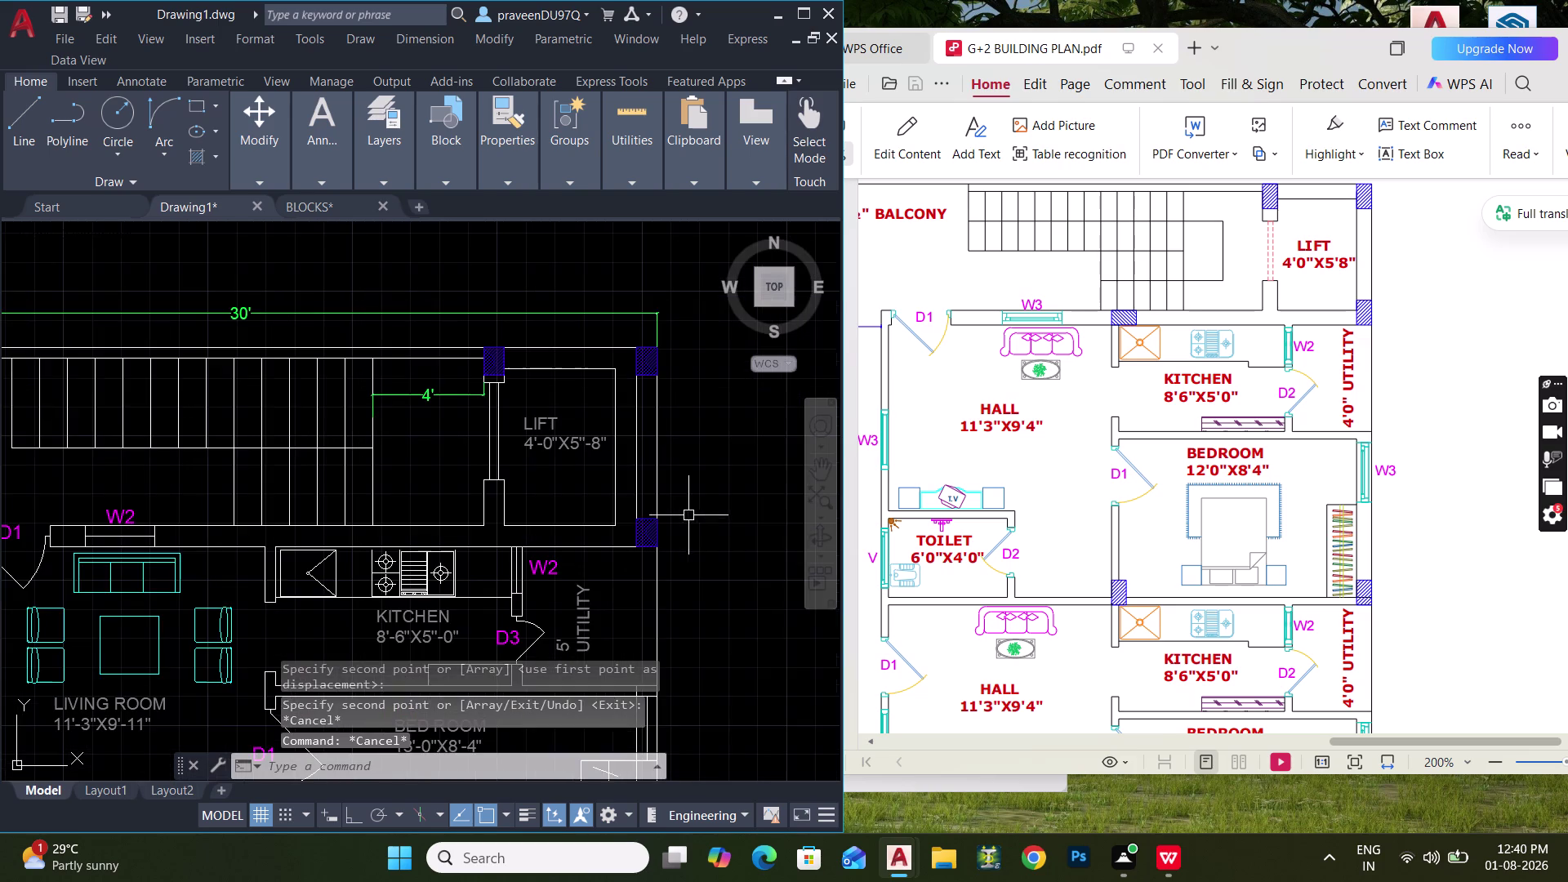
middle_drag(691, 523, 626, 525)
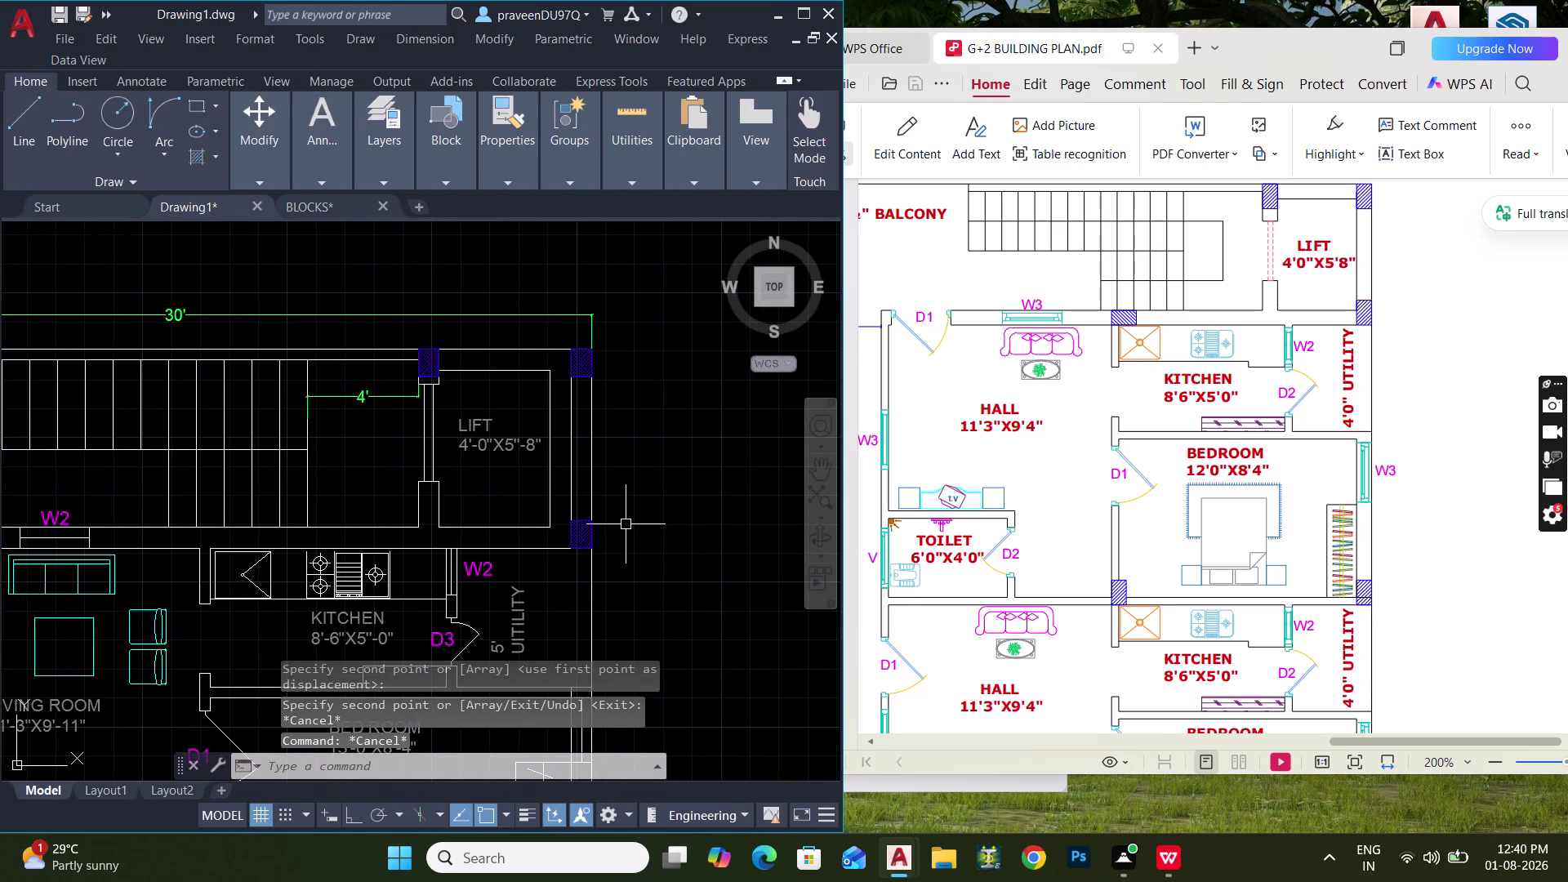
scroll(up, 3)
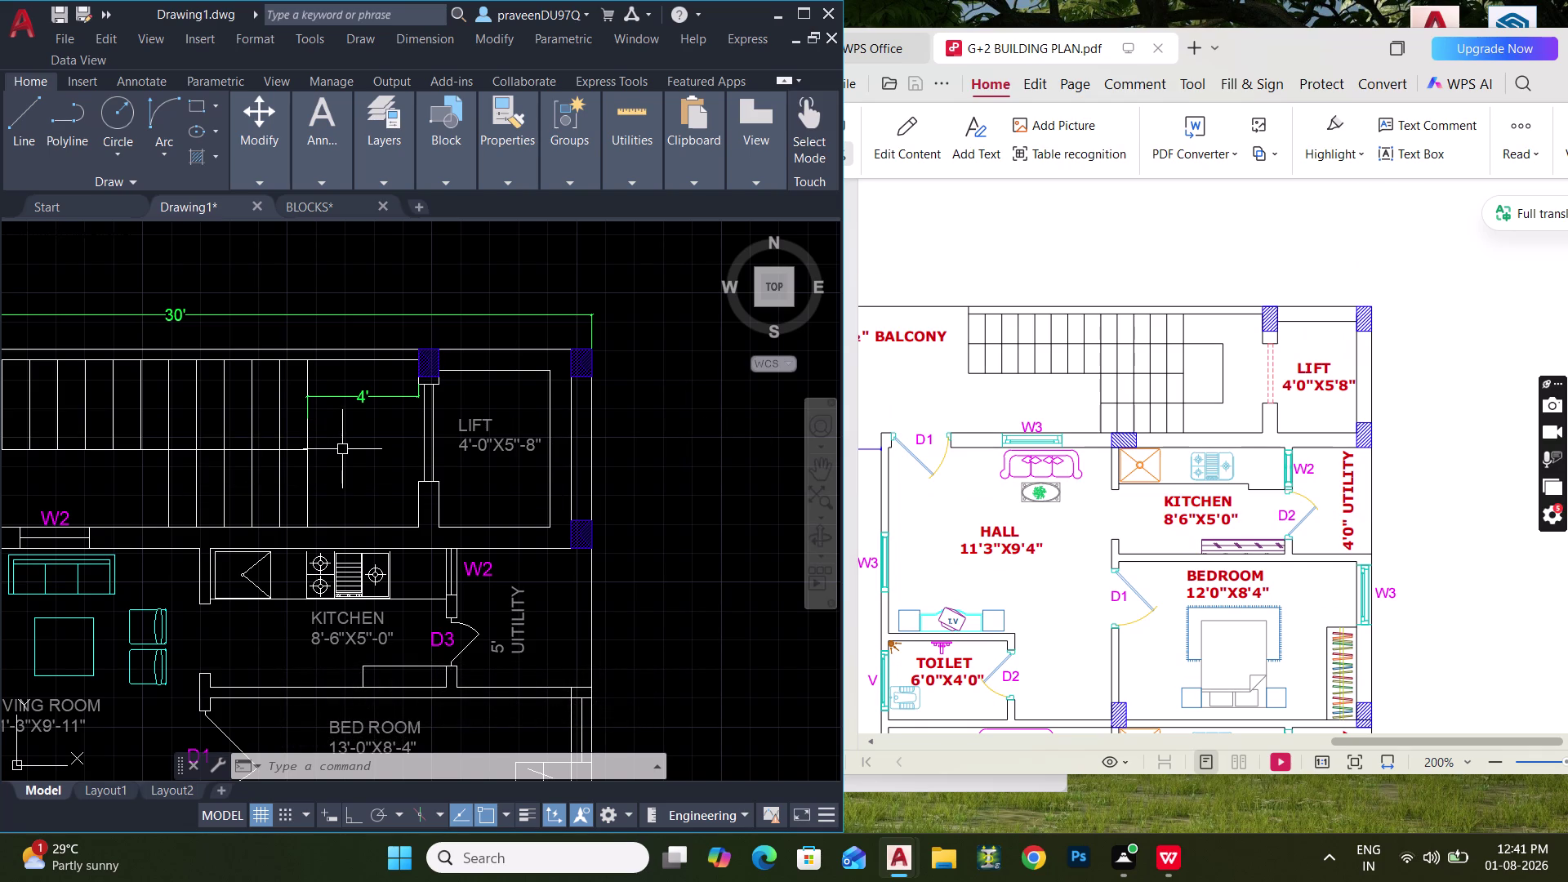
scroll(up, 3)
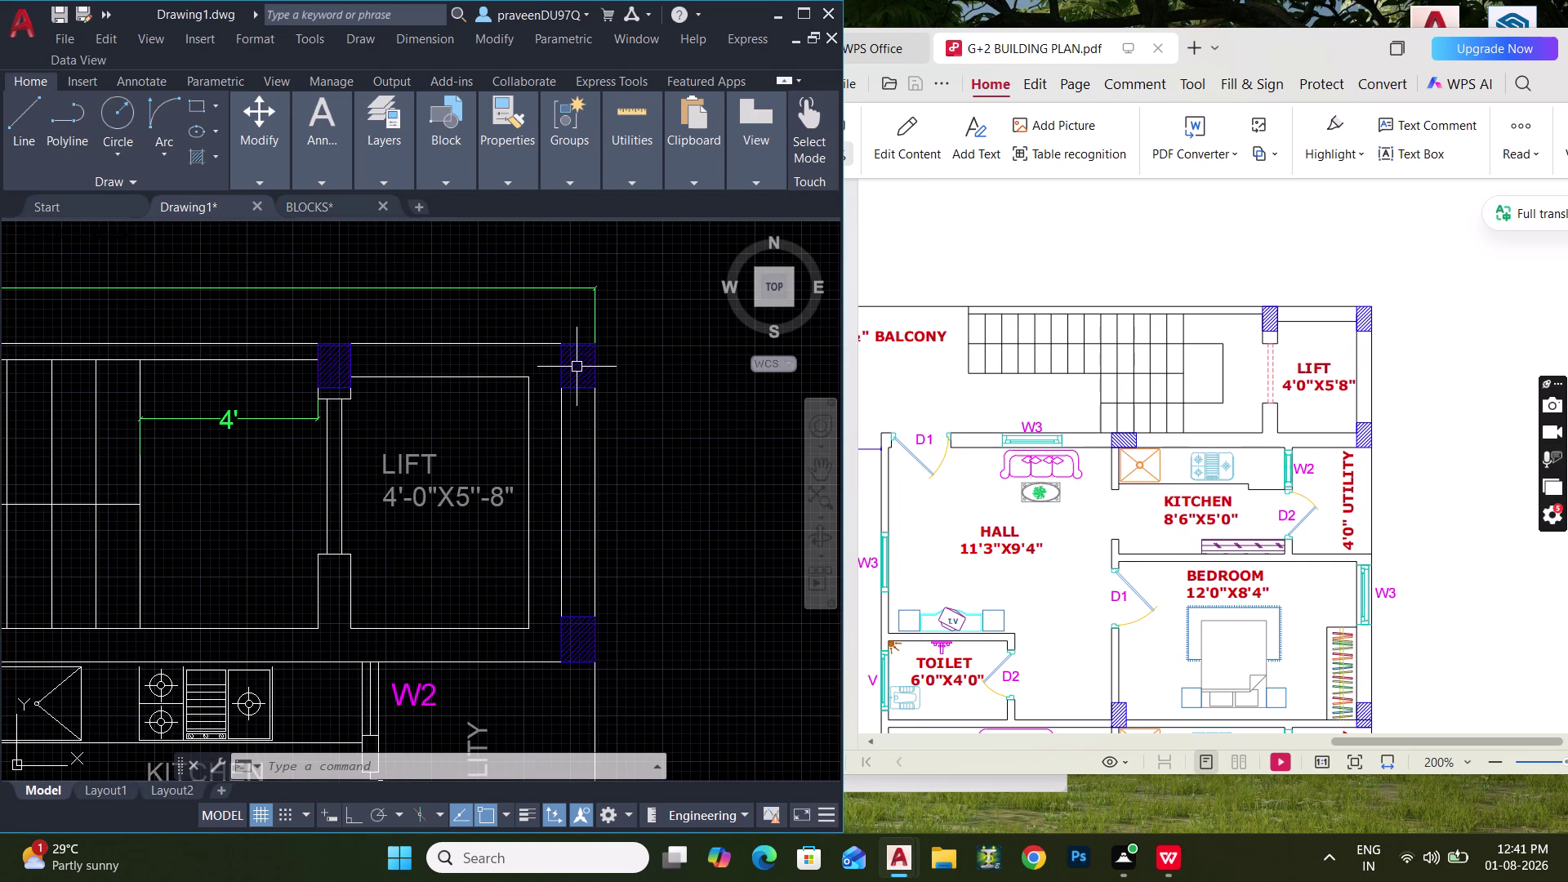
click(549, 334)
click(652, 418)
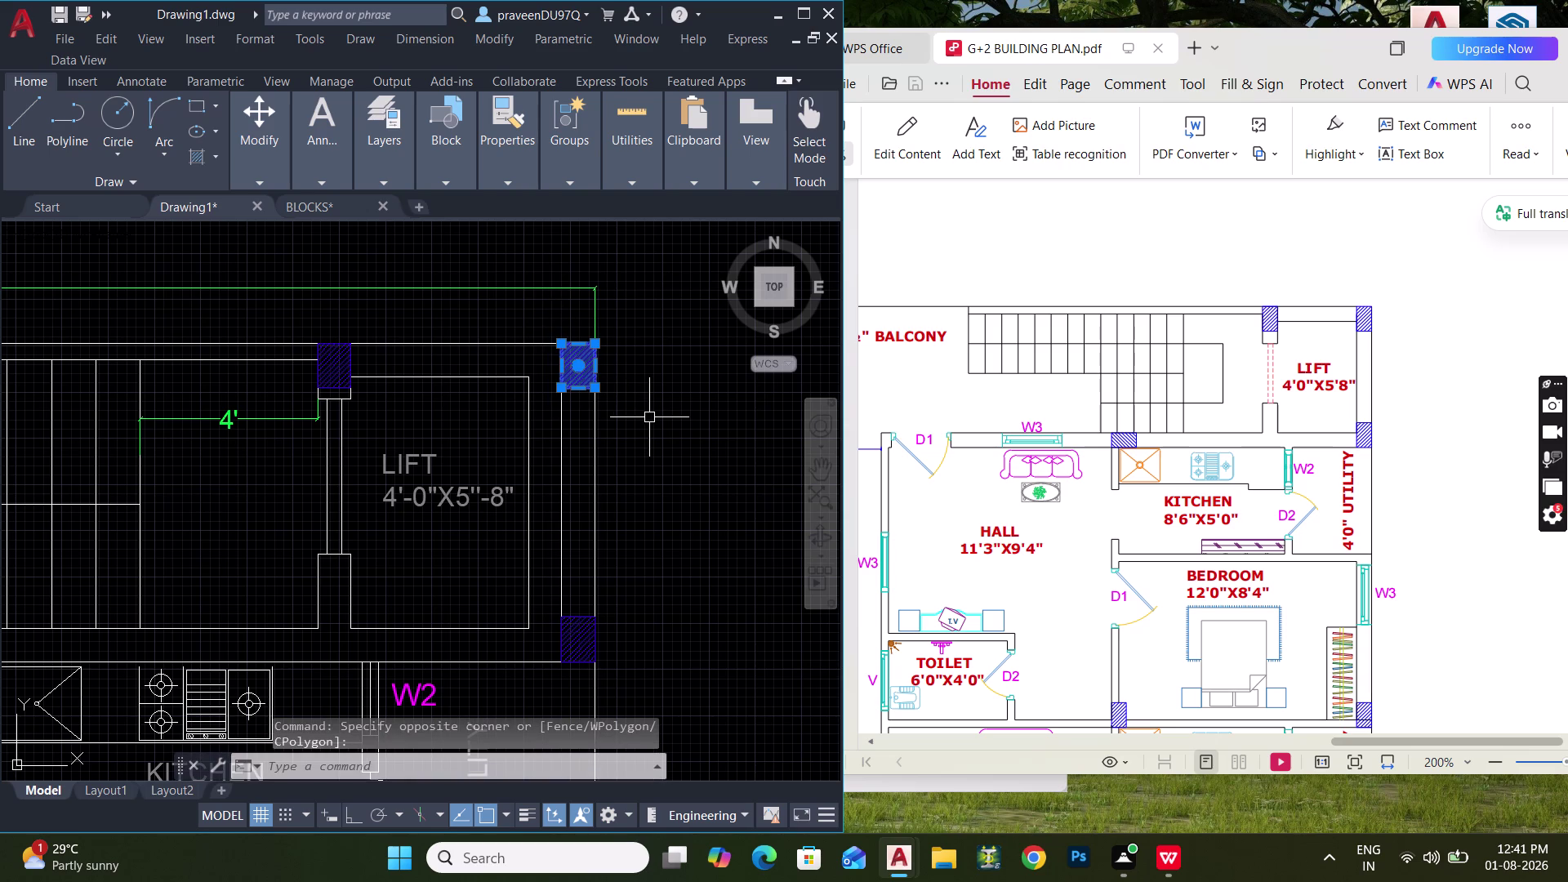
text(M)
key(space)
click(600, 388)
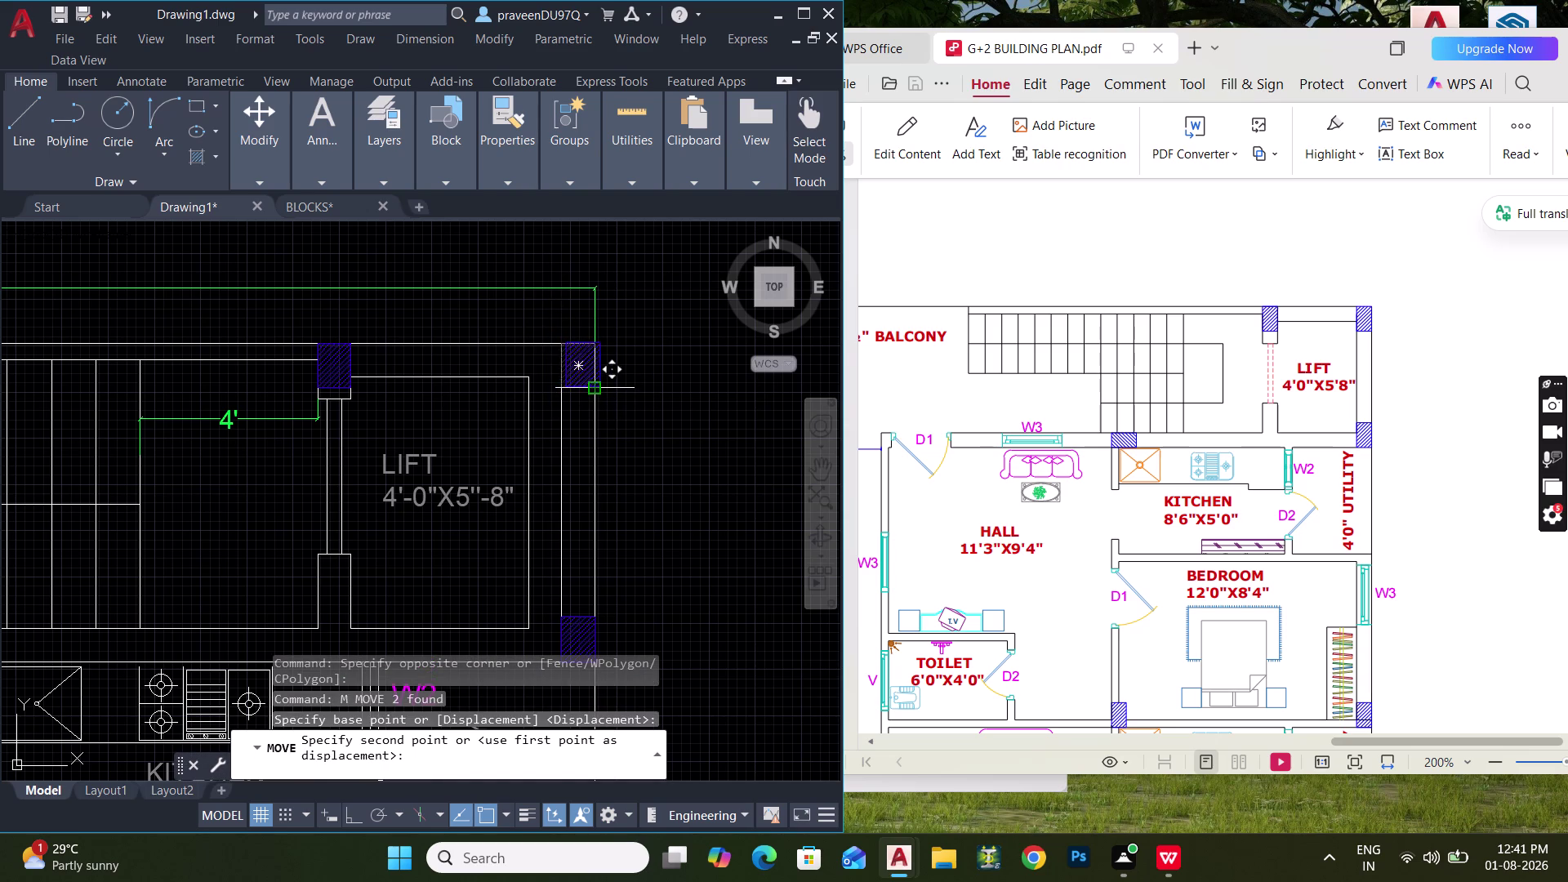
click(561, 383)
Start another move of a lift column, then cancel it.
middle_drag(622, 479, 619, 418)
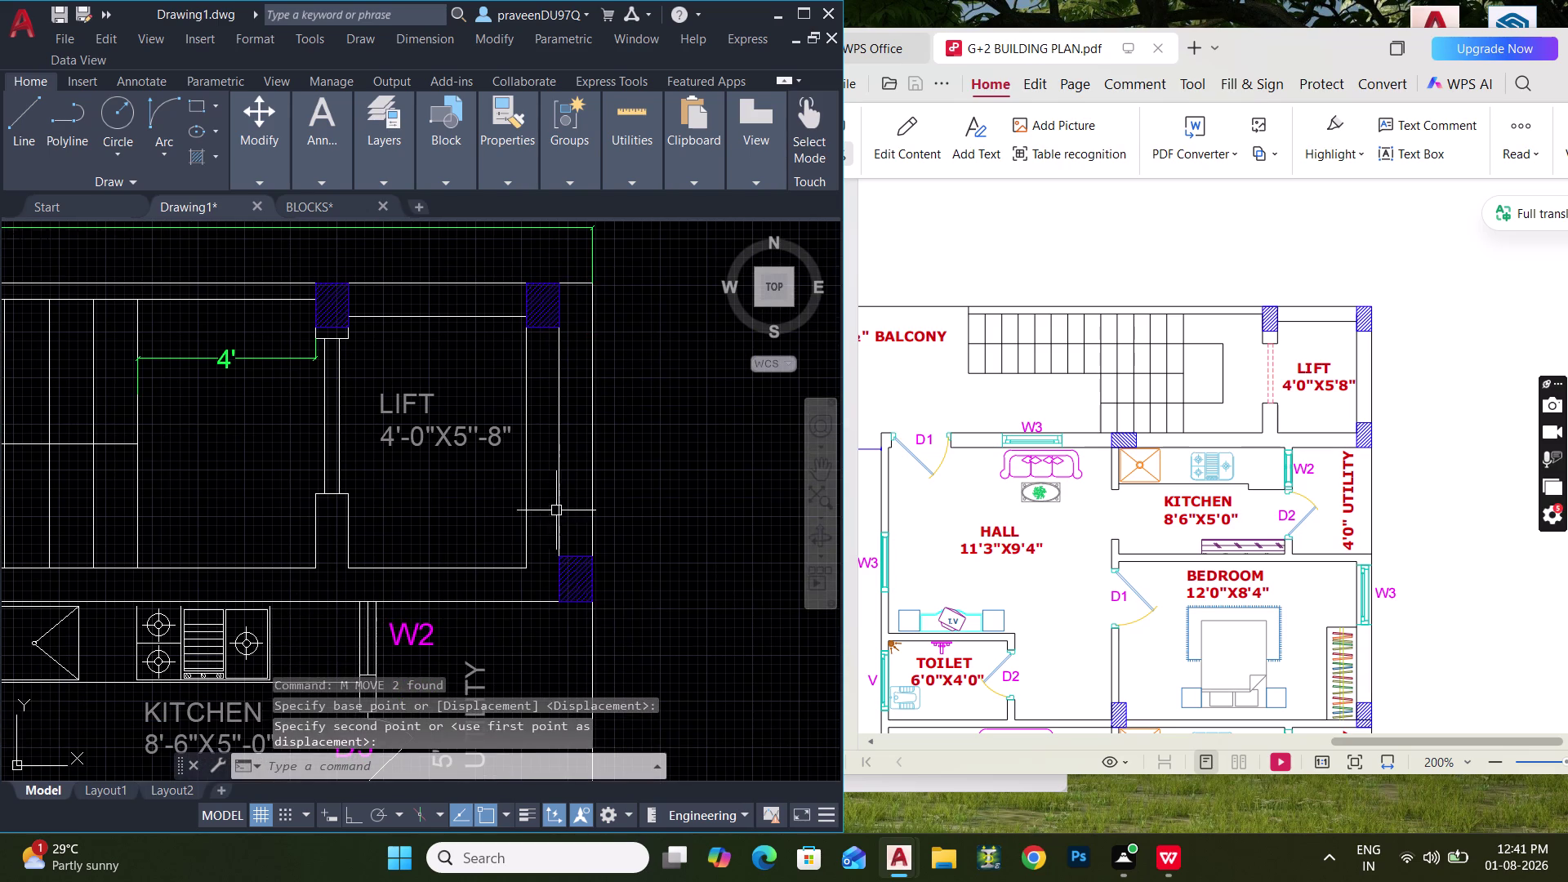
click(551, 522)
click(683, 636)
key(m)
key(space)
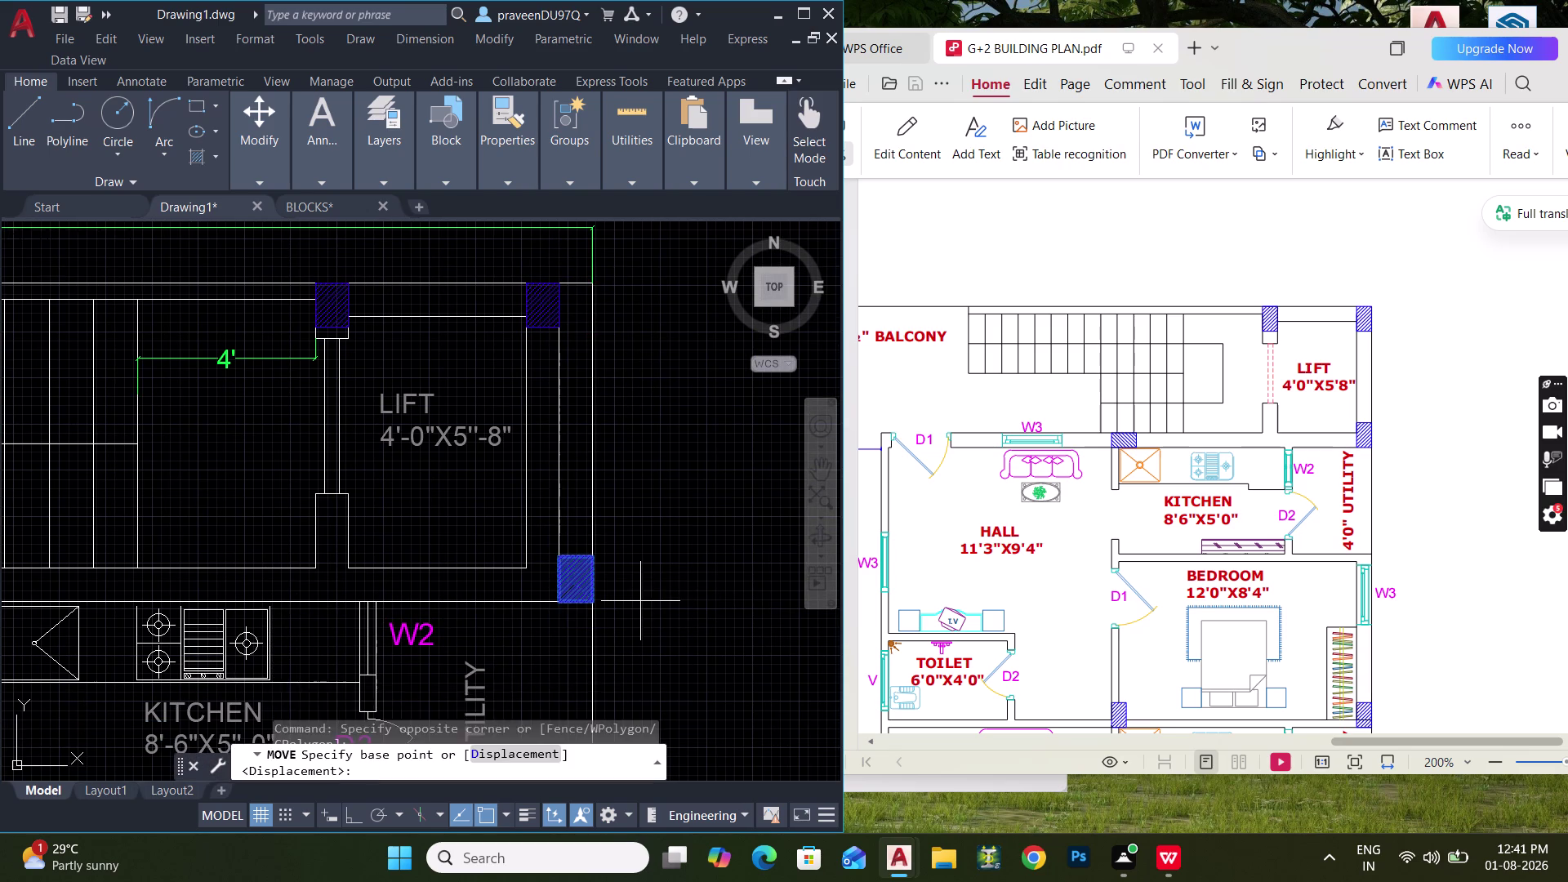
click(597, 606)
click(551, 599)
scroll(down, 3)
middle_drag(681, 592, 677, 536)
key(Escape)
key(Escape)
key(Escape)
Bring the lift into view and undo the last four changes.
scroll(up, 3)
scroll(down, 3)
middle_drag(515, 461, 552, 402)
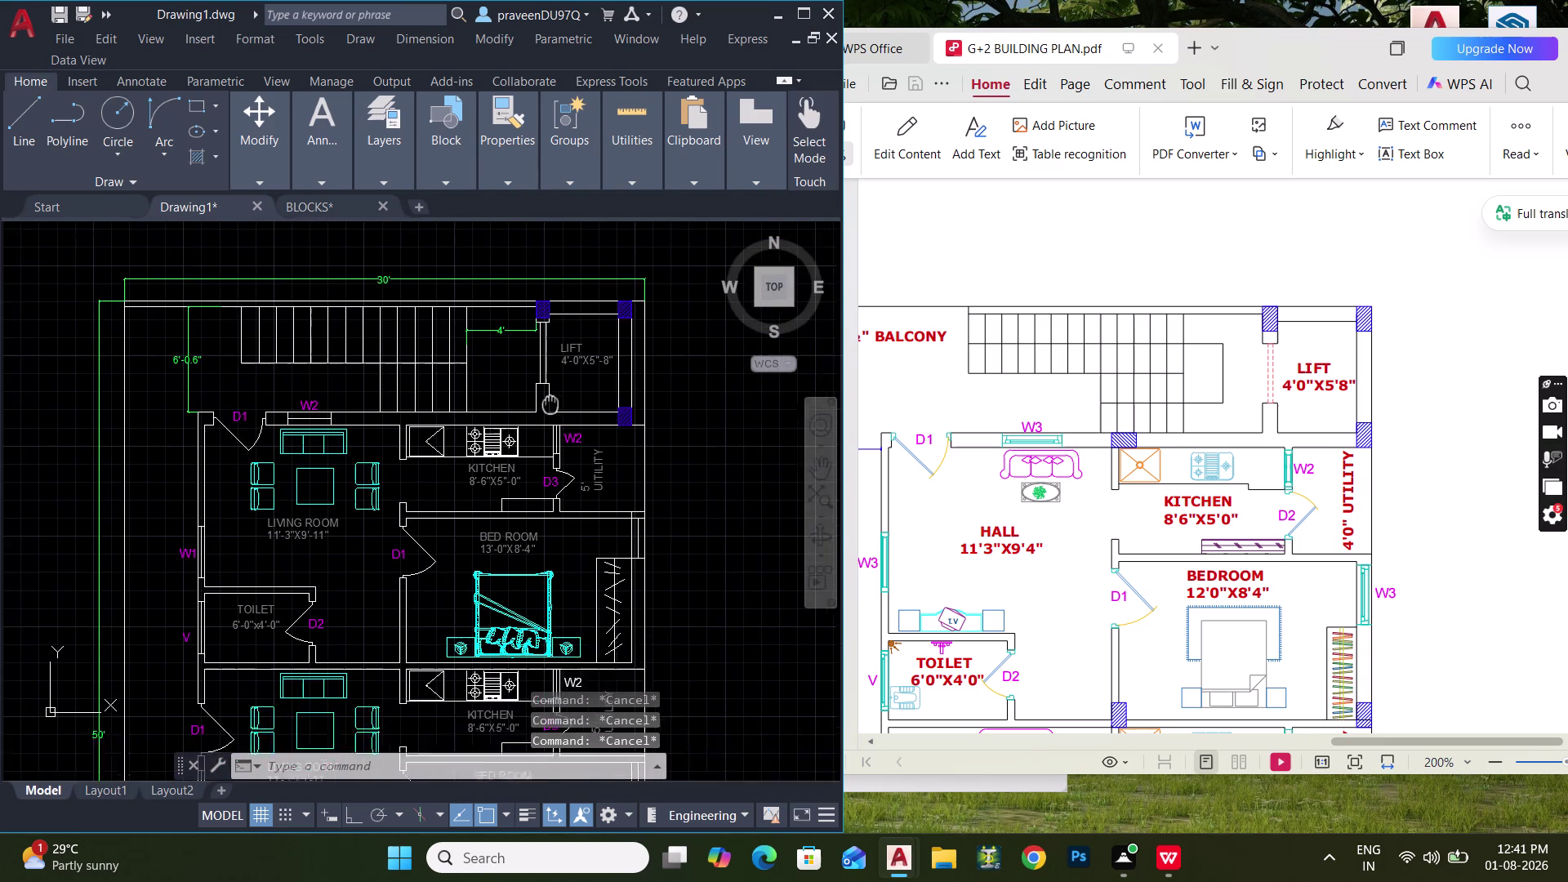
middle_drag(551, 402, 562, 381)
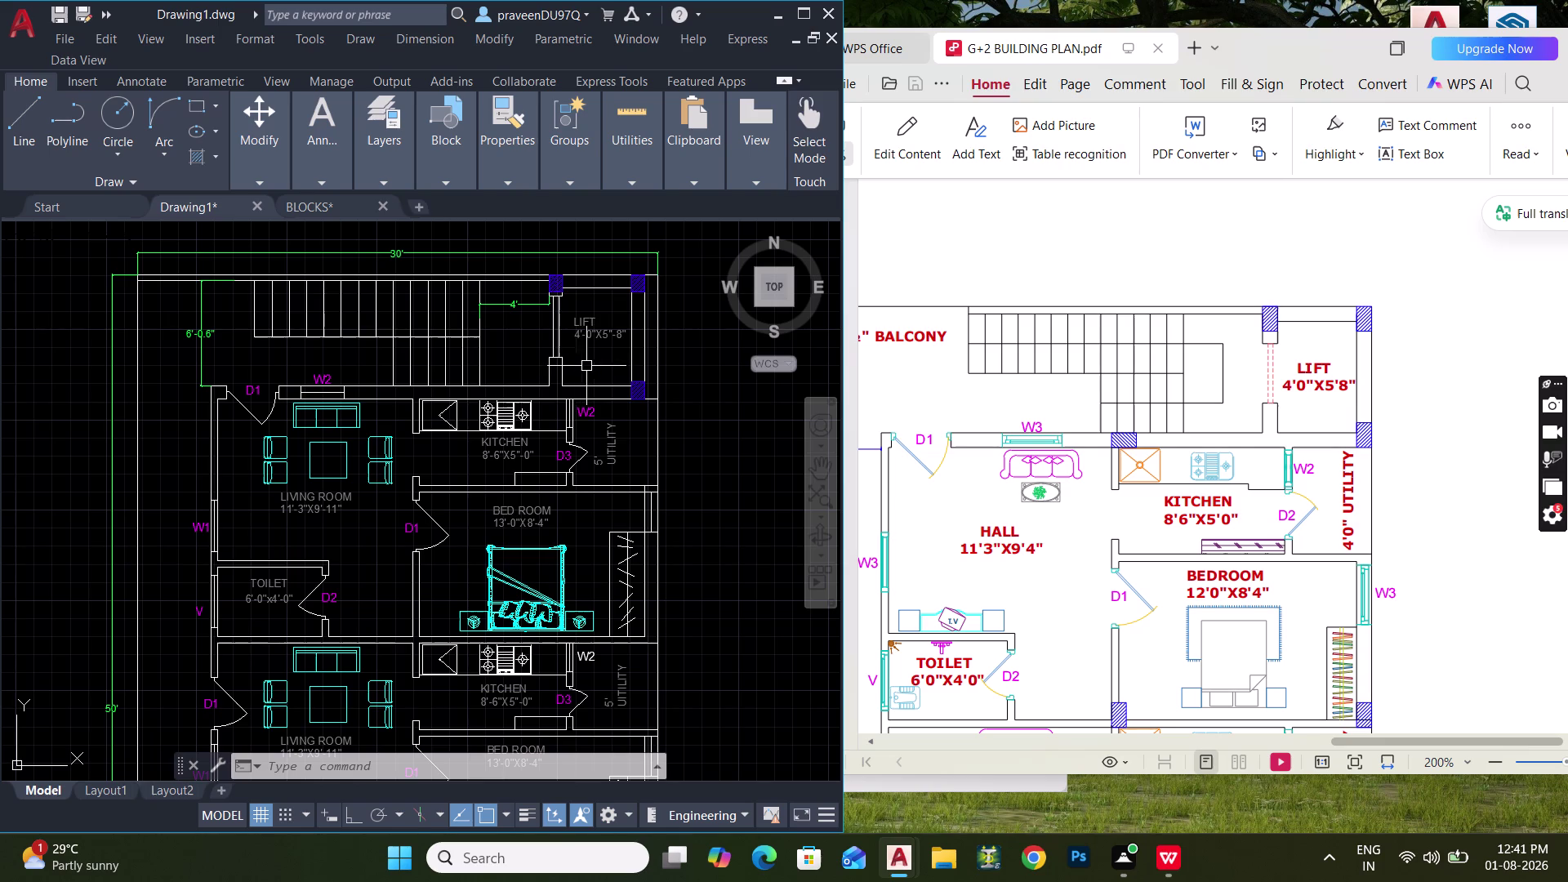
scroll(up, 3)
middle_drag(633, 344, 591, 421)
key(ctrl+z)
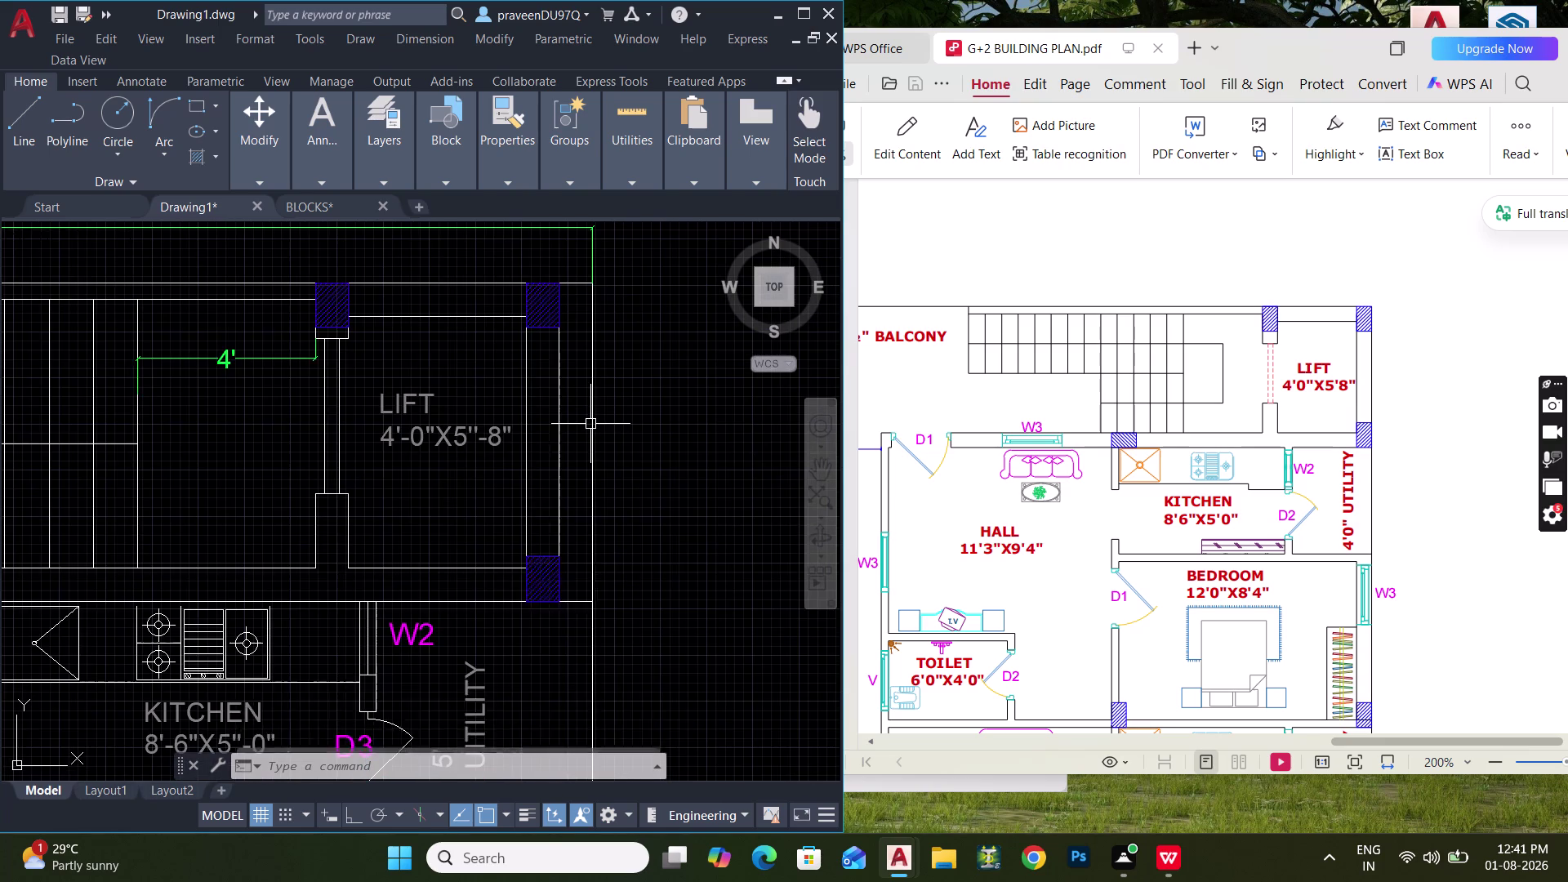
key(ctrl+z)
key(ctrl+z)
key(ctrl+z)
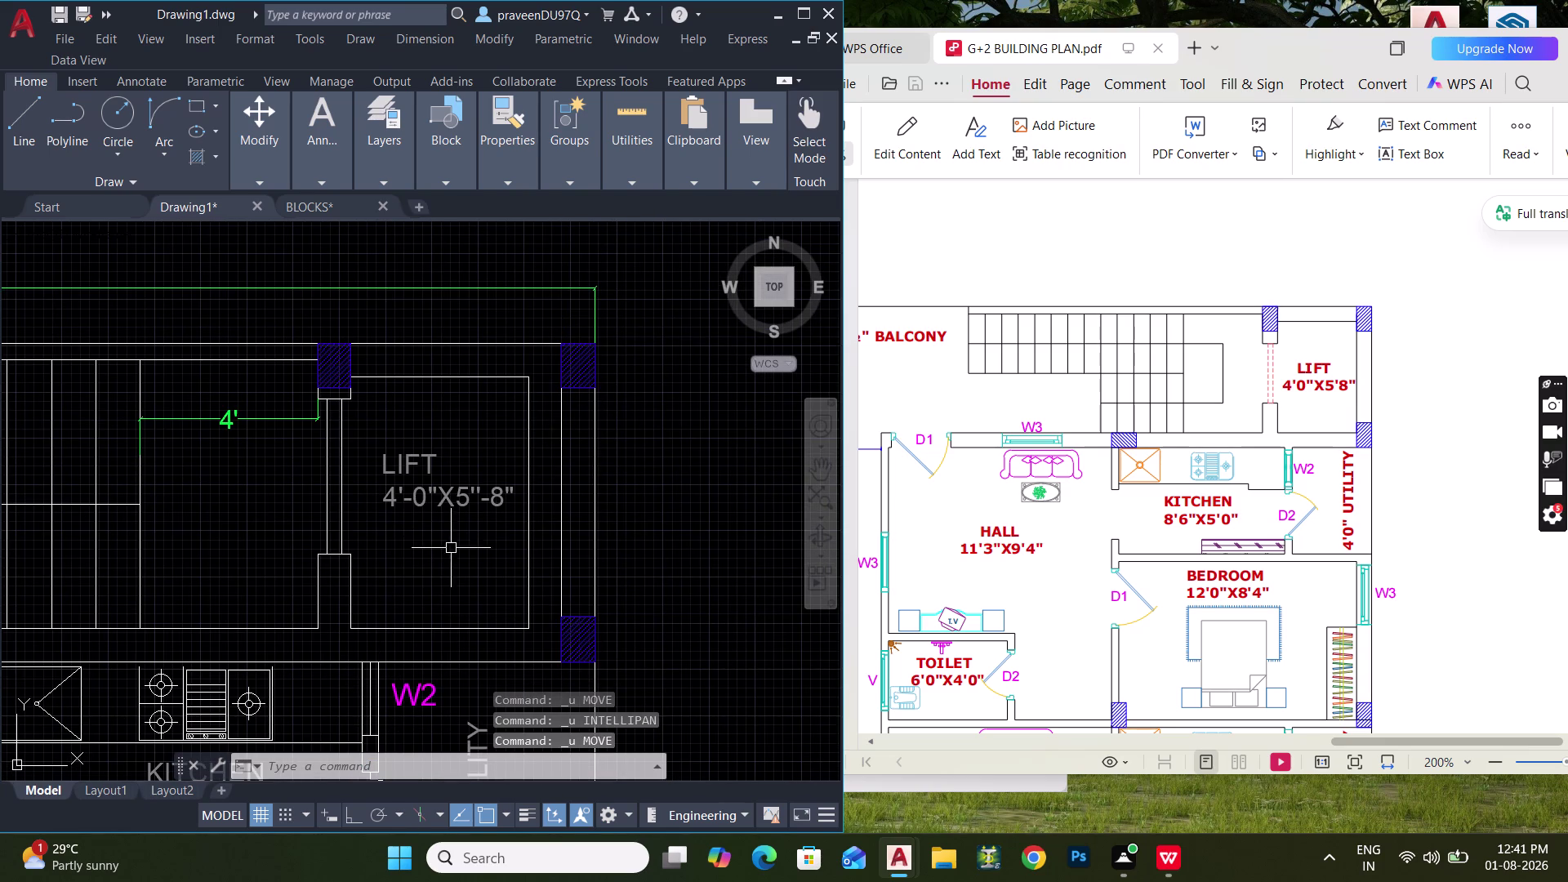
Move the lift's left wall, column and dimension 9" with Ortho on.
drag(509, 565, 494, 561)
click(288, 383)
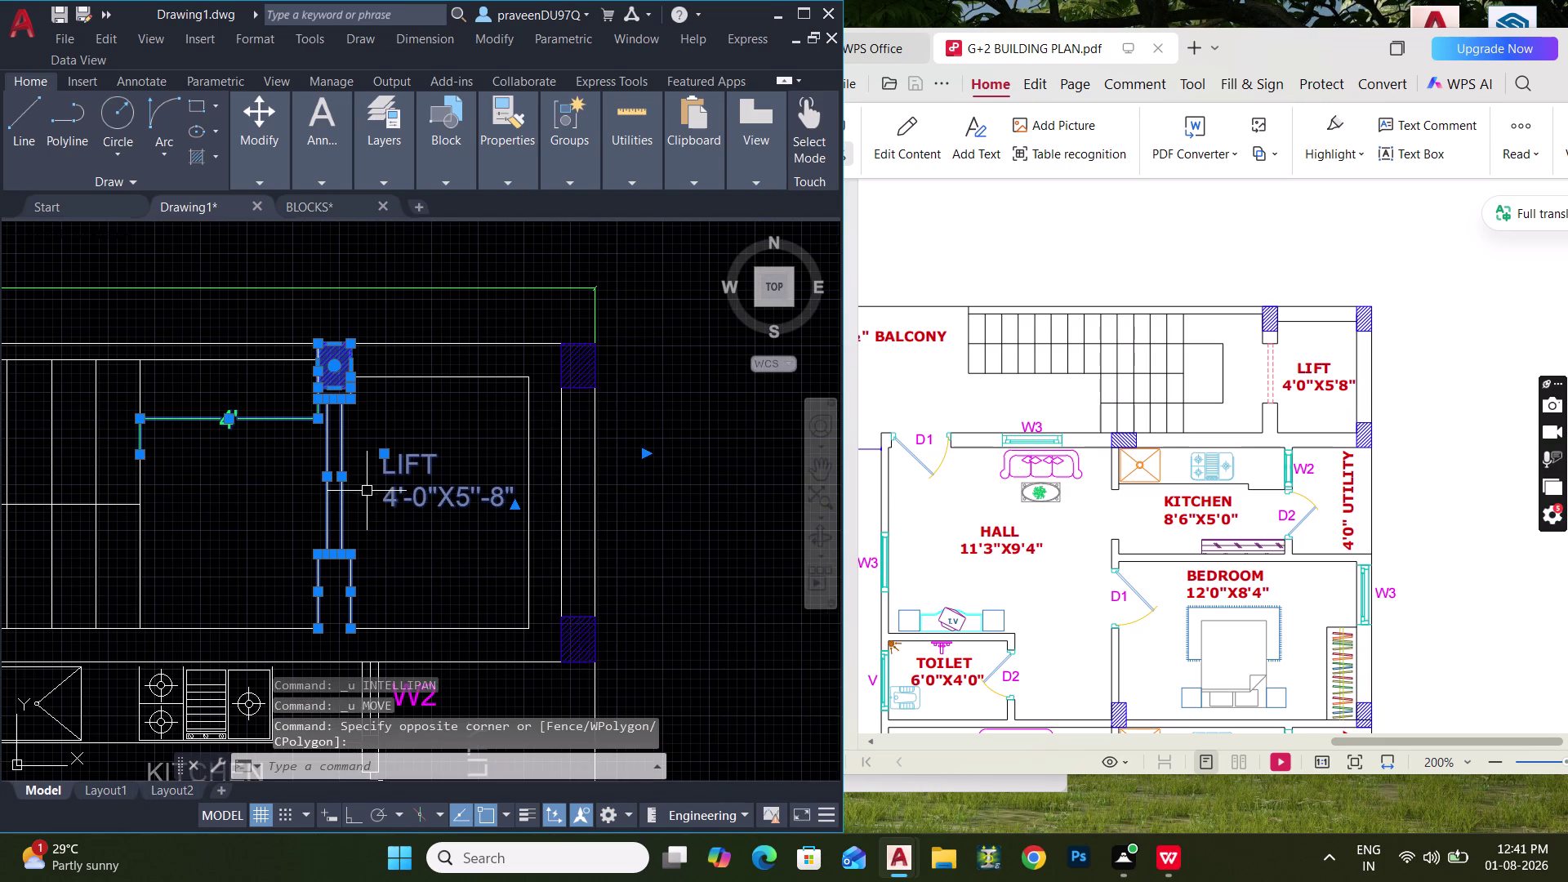
middle_drag(364, 490, 335, 466)
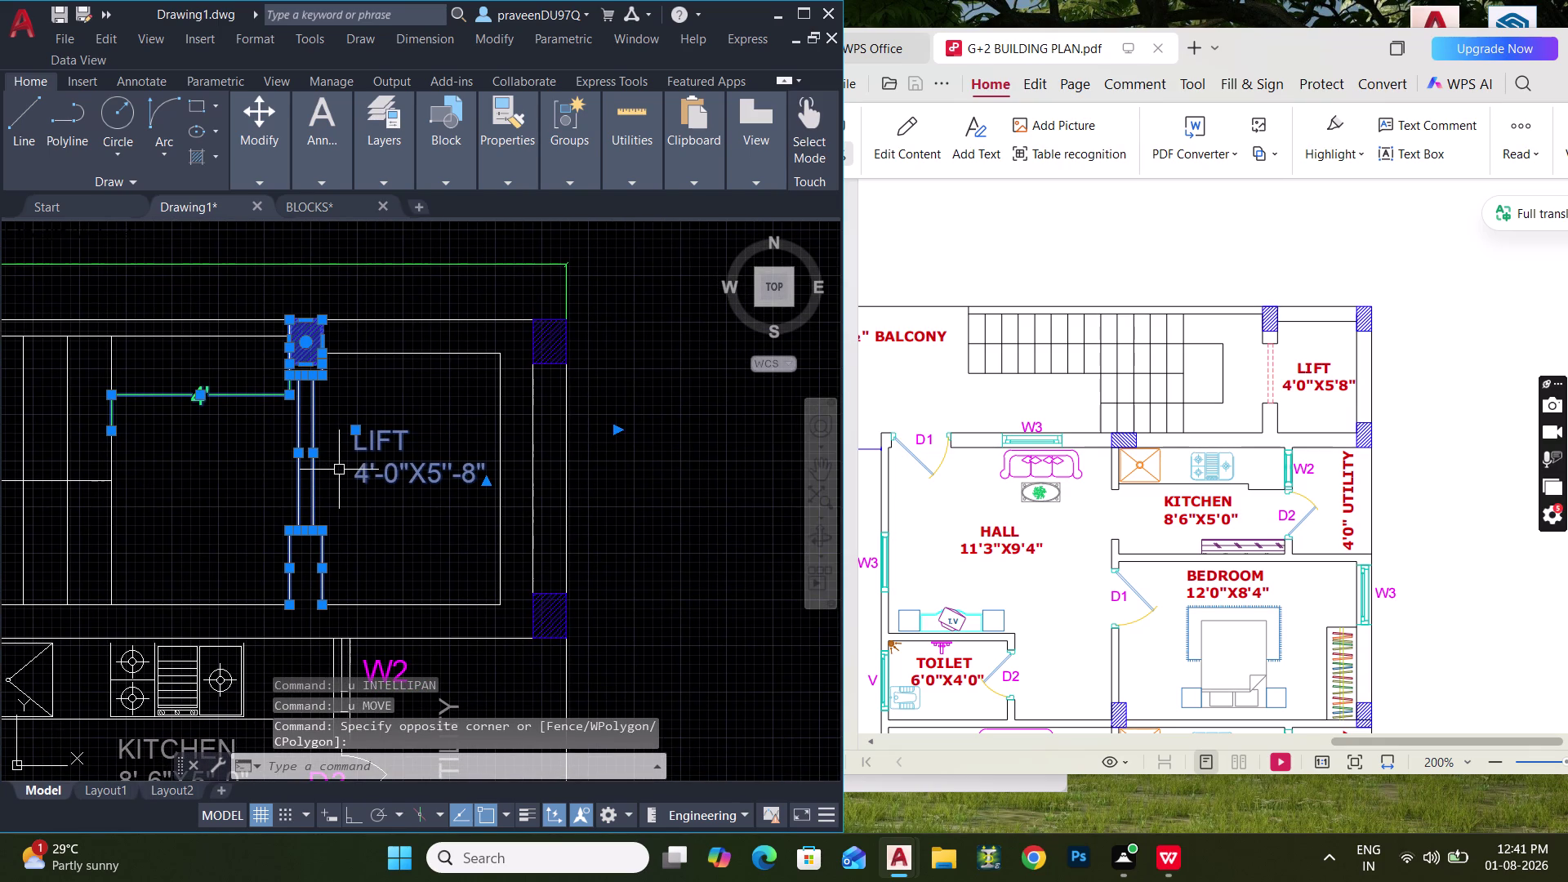
text(M)
key(space)
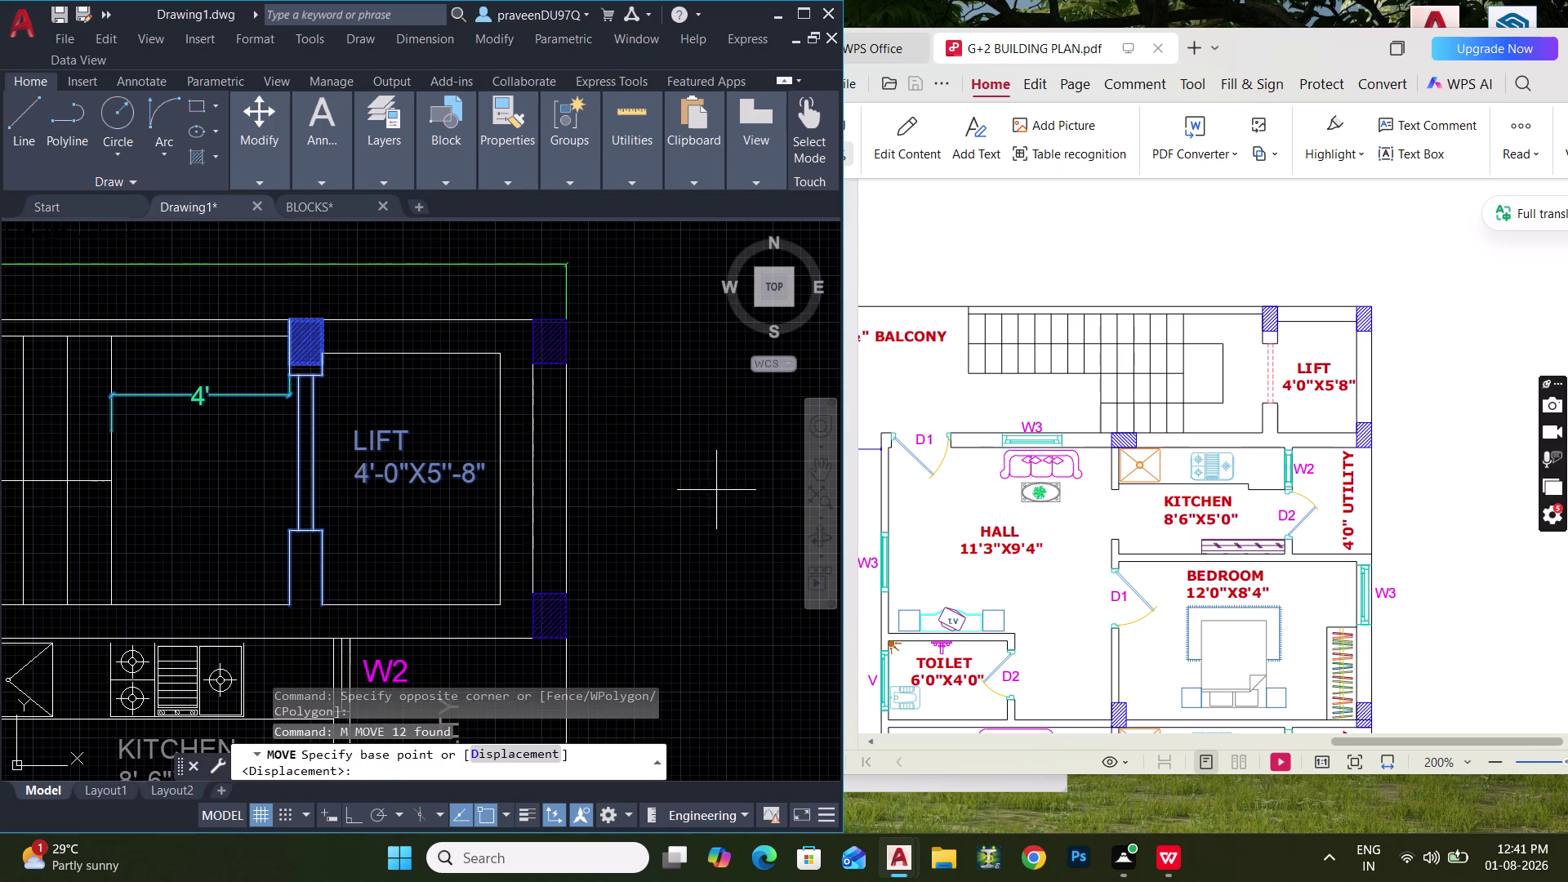
click(710, 495)
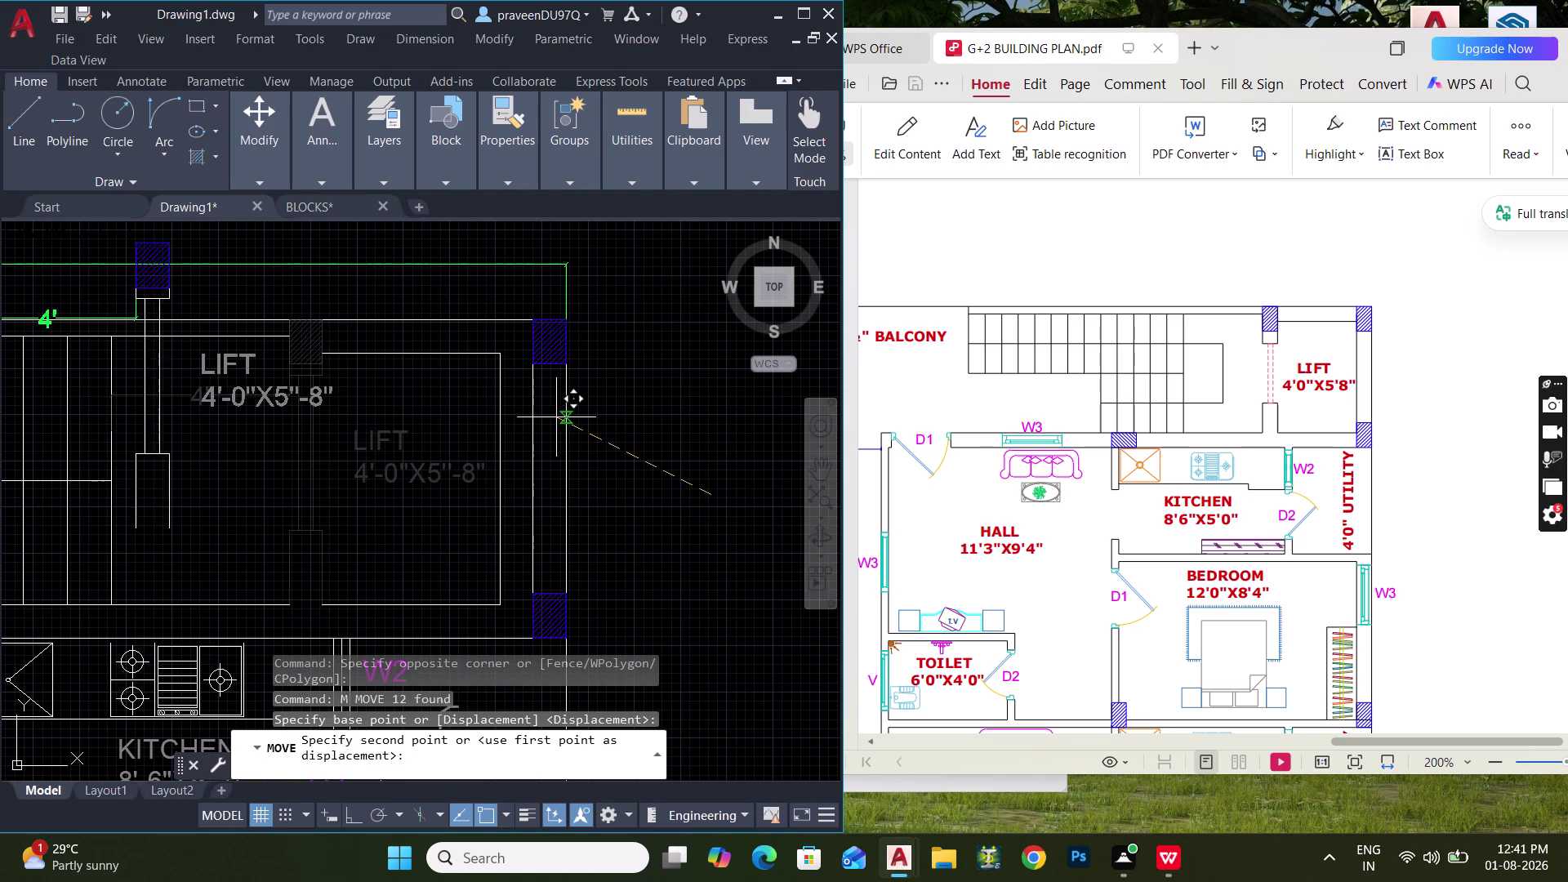
key(ctrl+l)
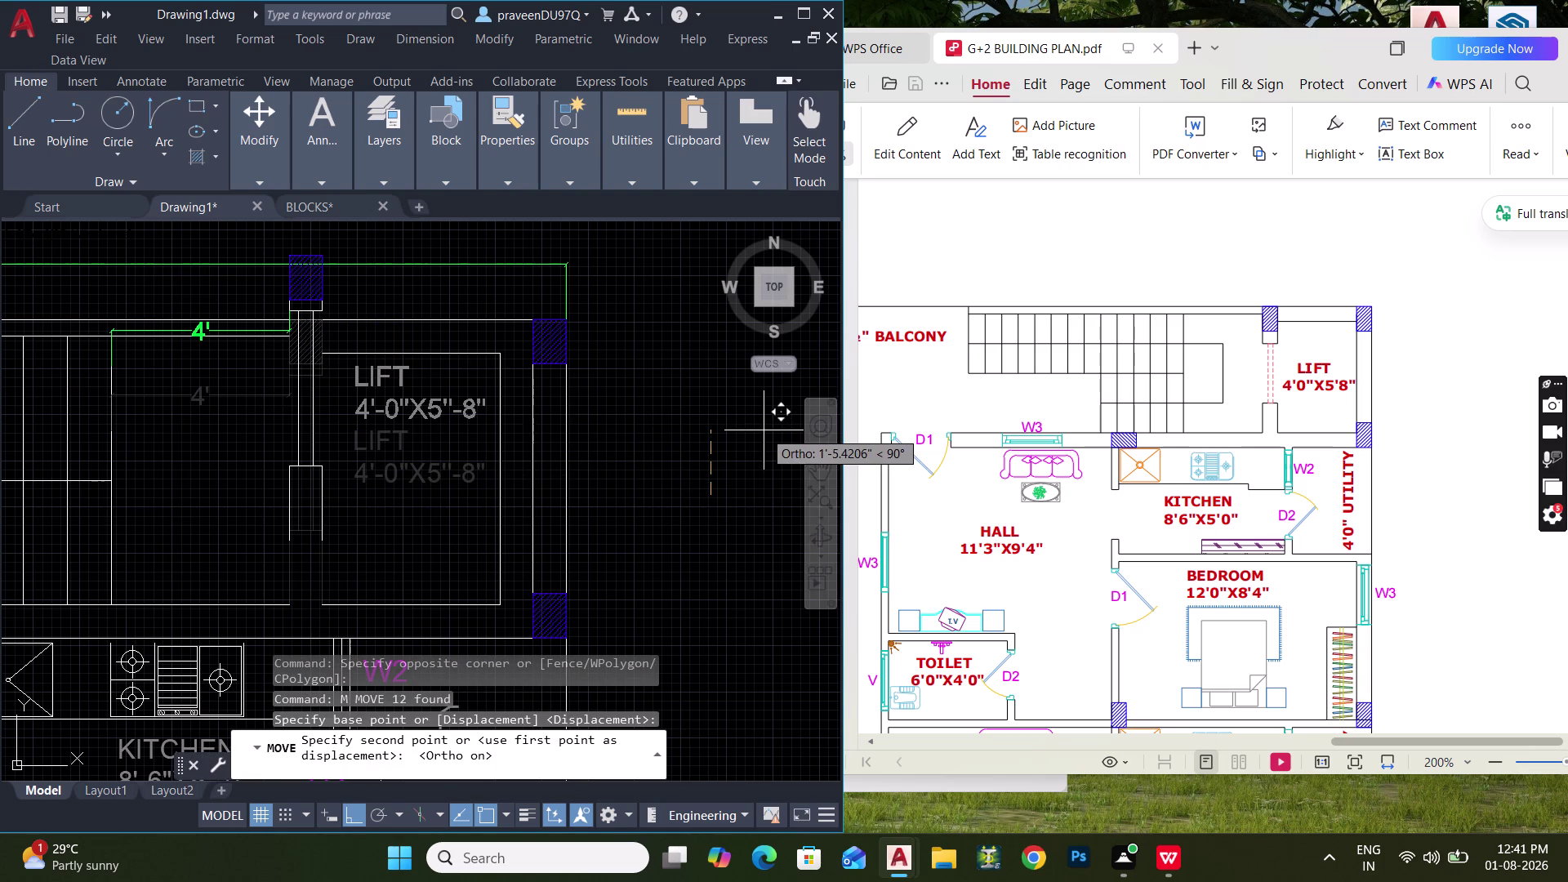
middle_drag(743, 432, 651, 392)
text(9)
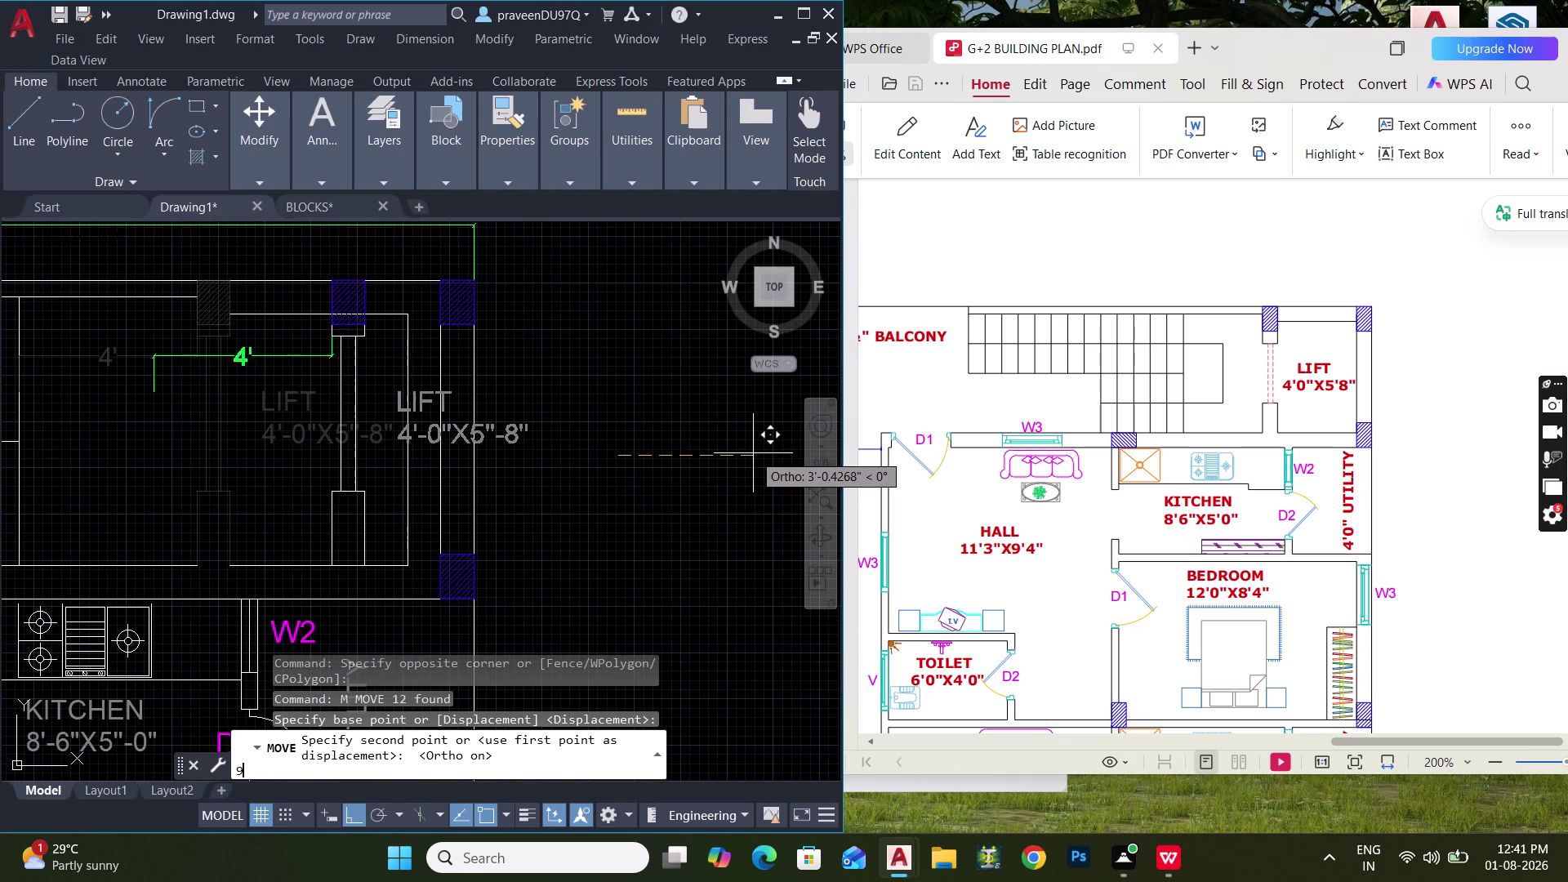
text(")
key(Return)
key(Escape)
key(Escape)
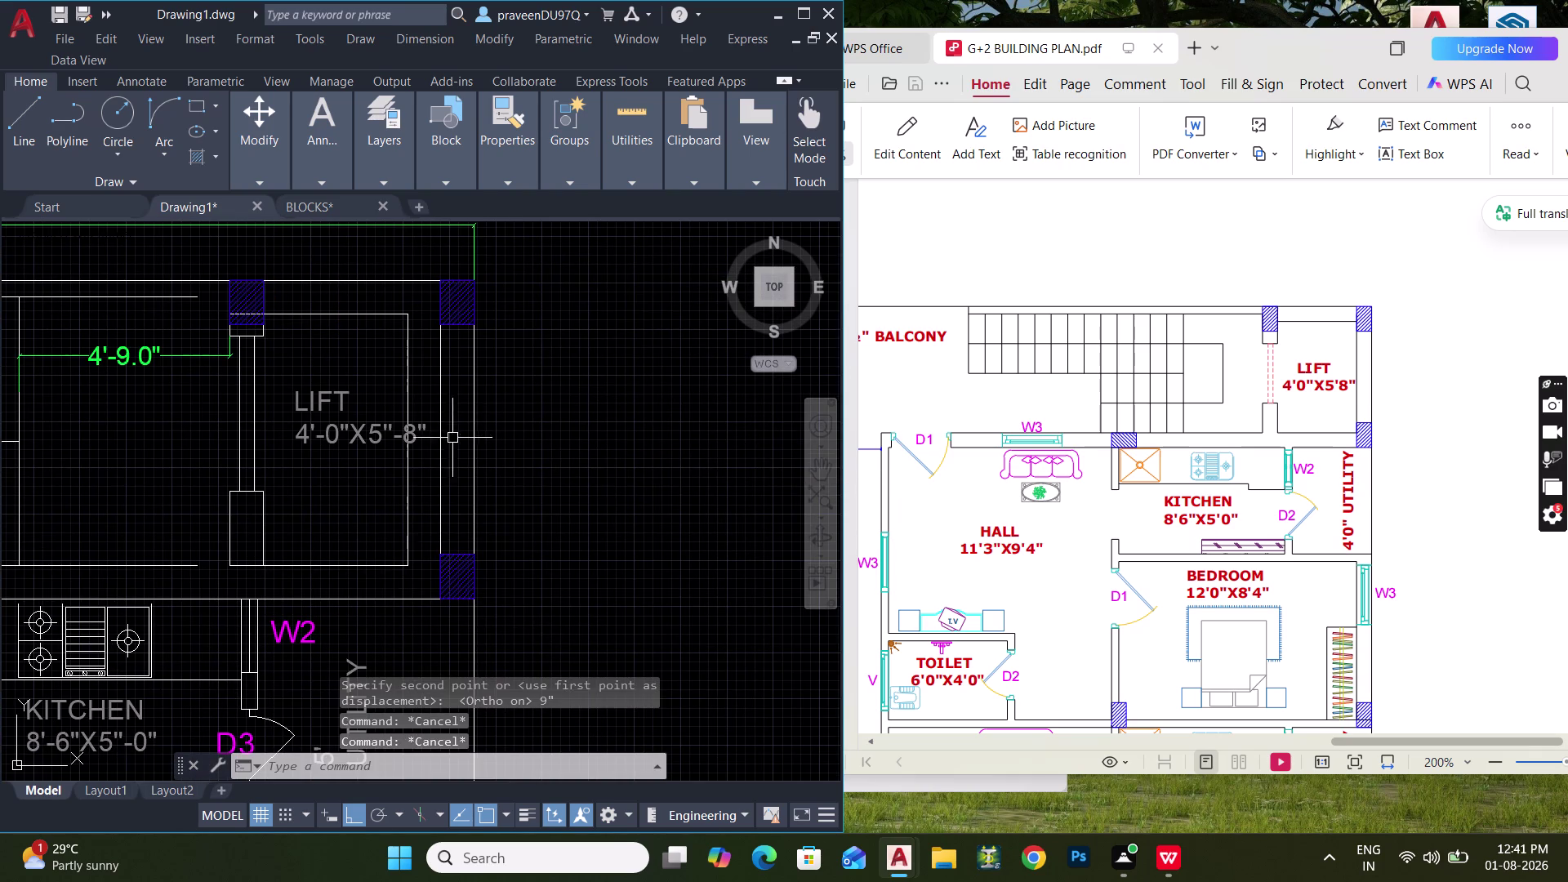
Delete the leftover lines inside the lift and extend the remaining wall lines.
click(415, 383)
click(394, 375)
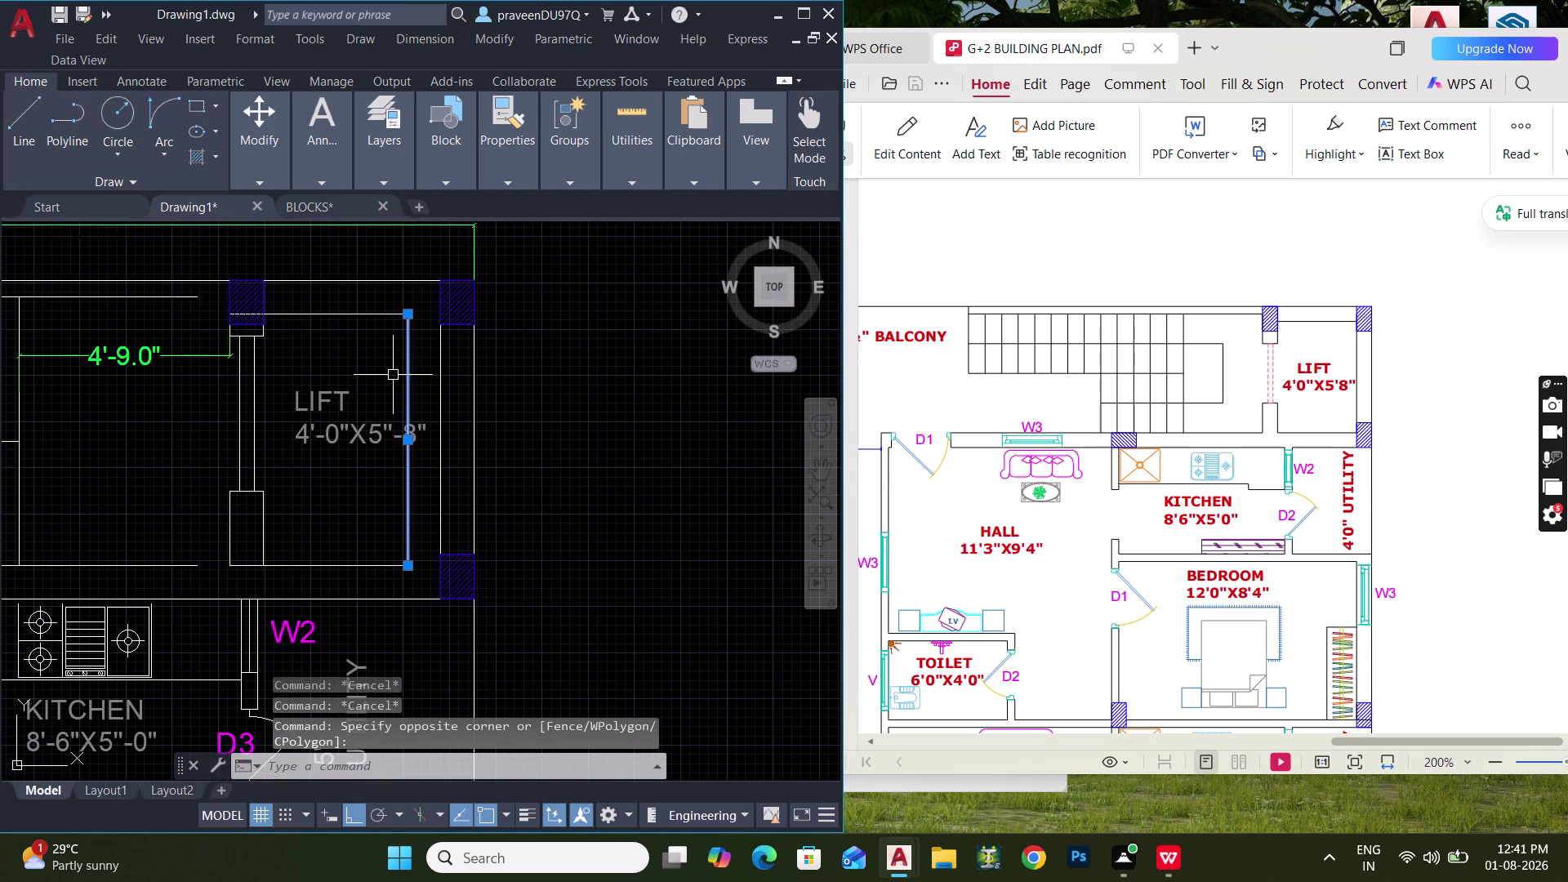
key(Delete)
text(EX)
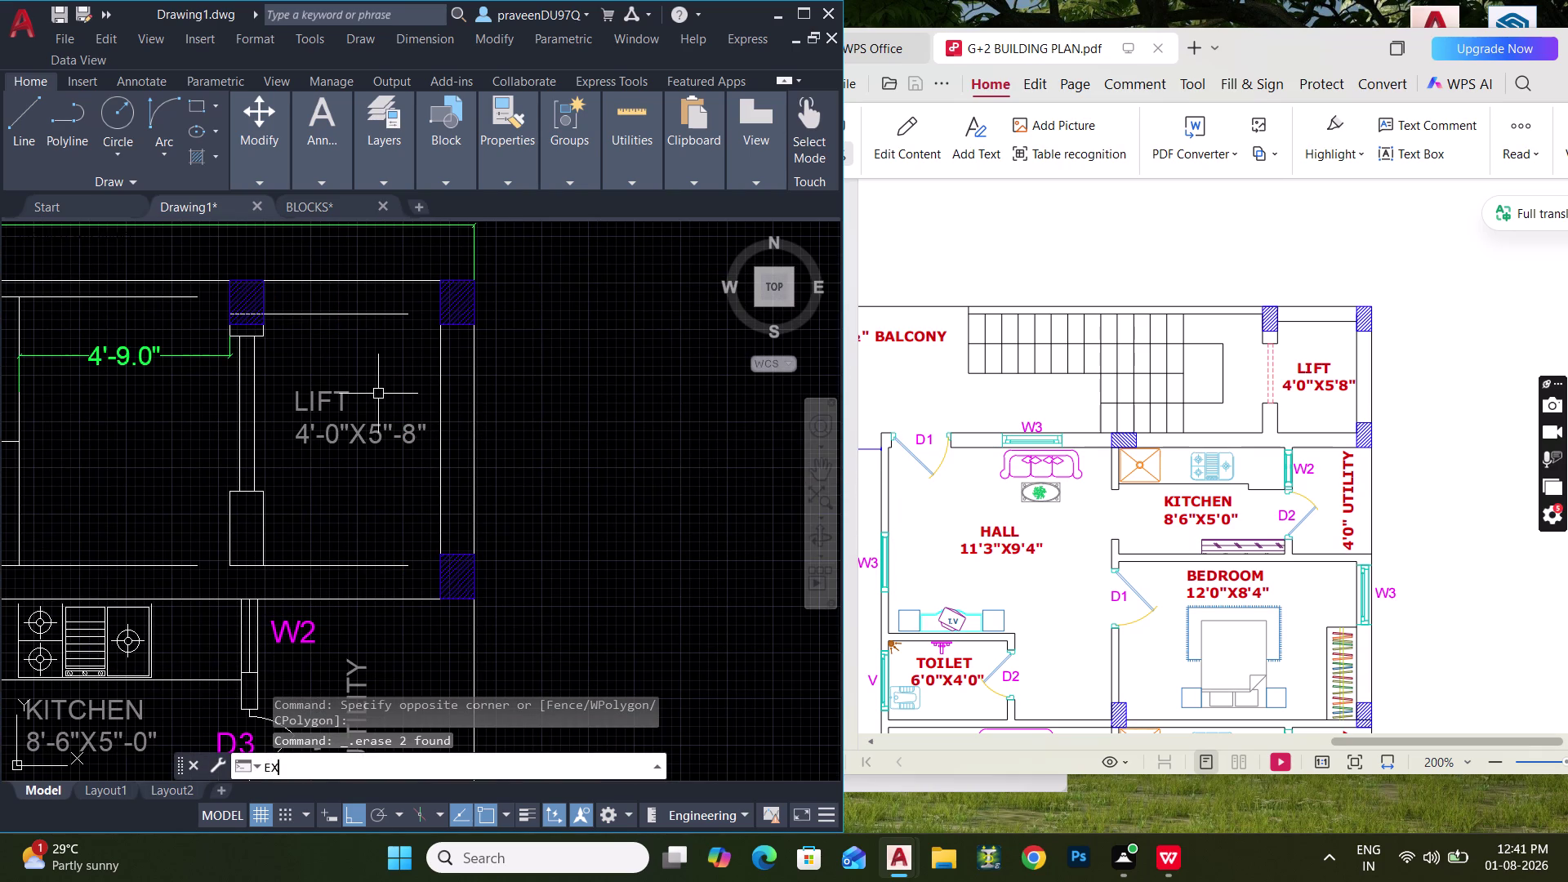
key(space)
click(401, 312)
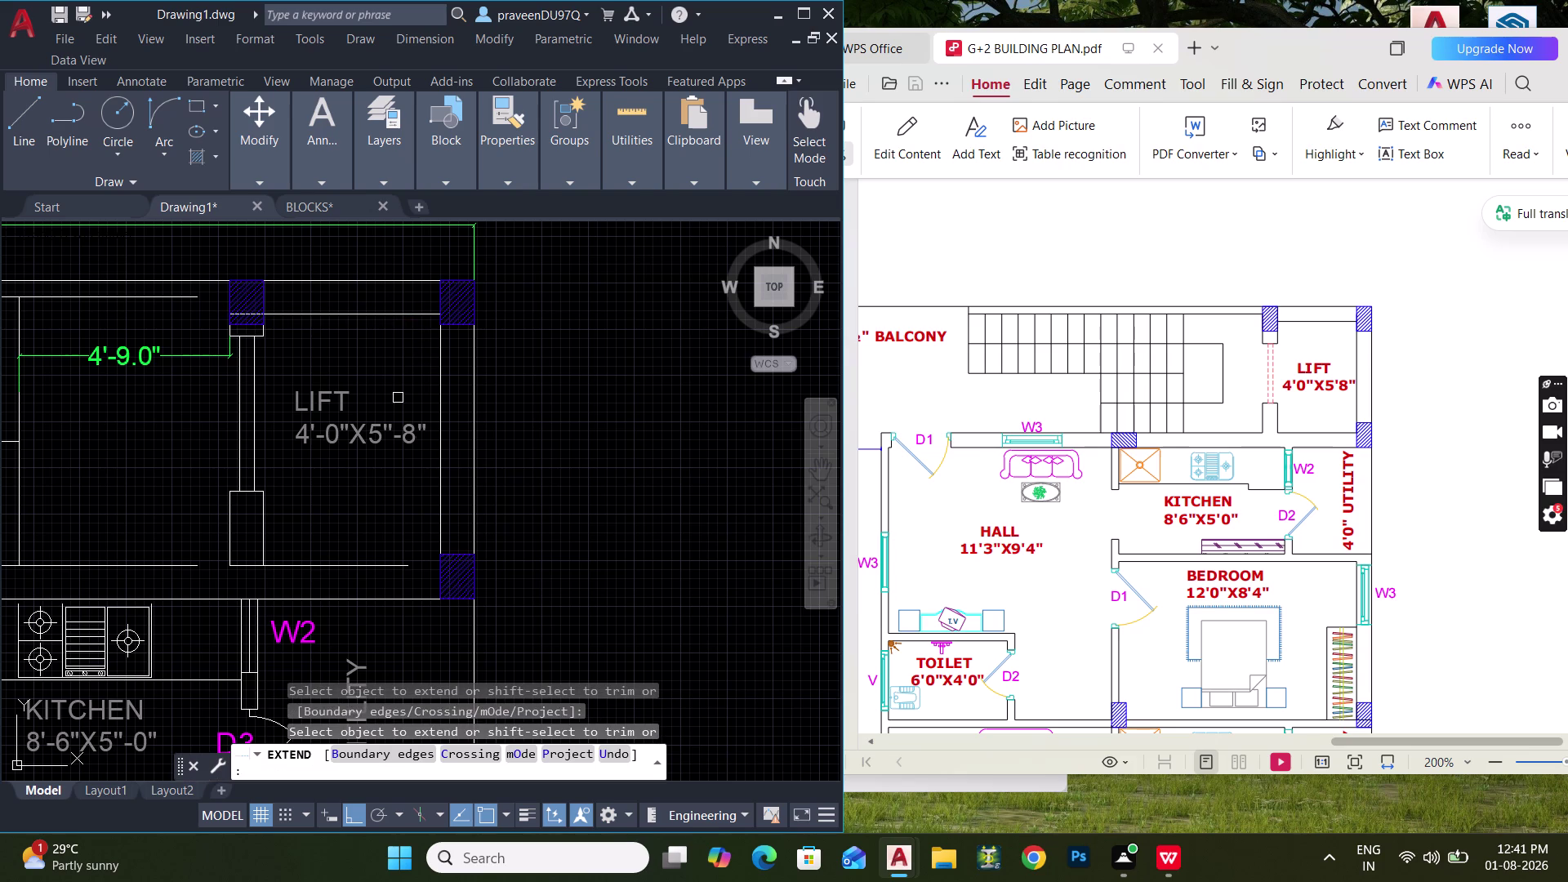
click(391, 566)
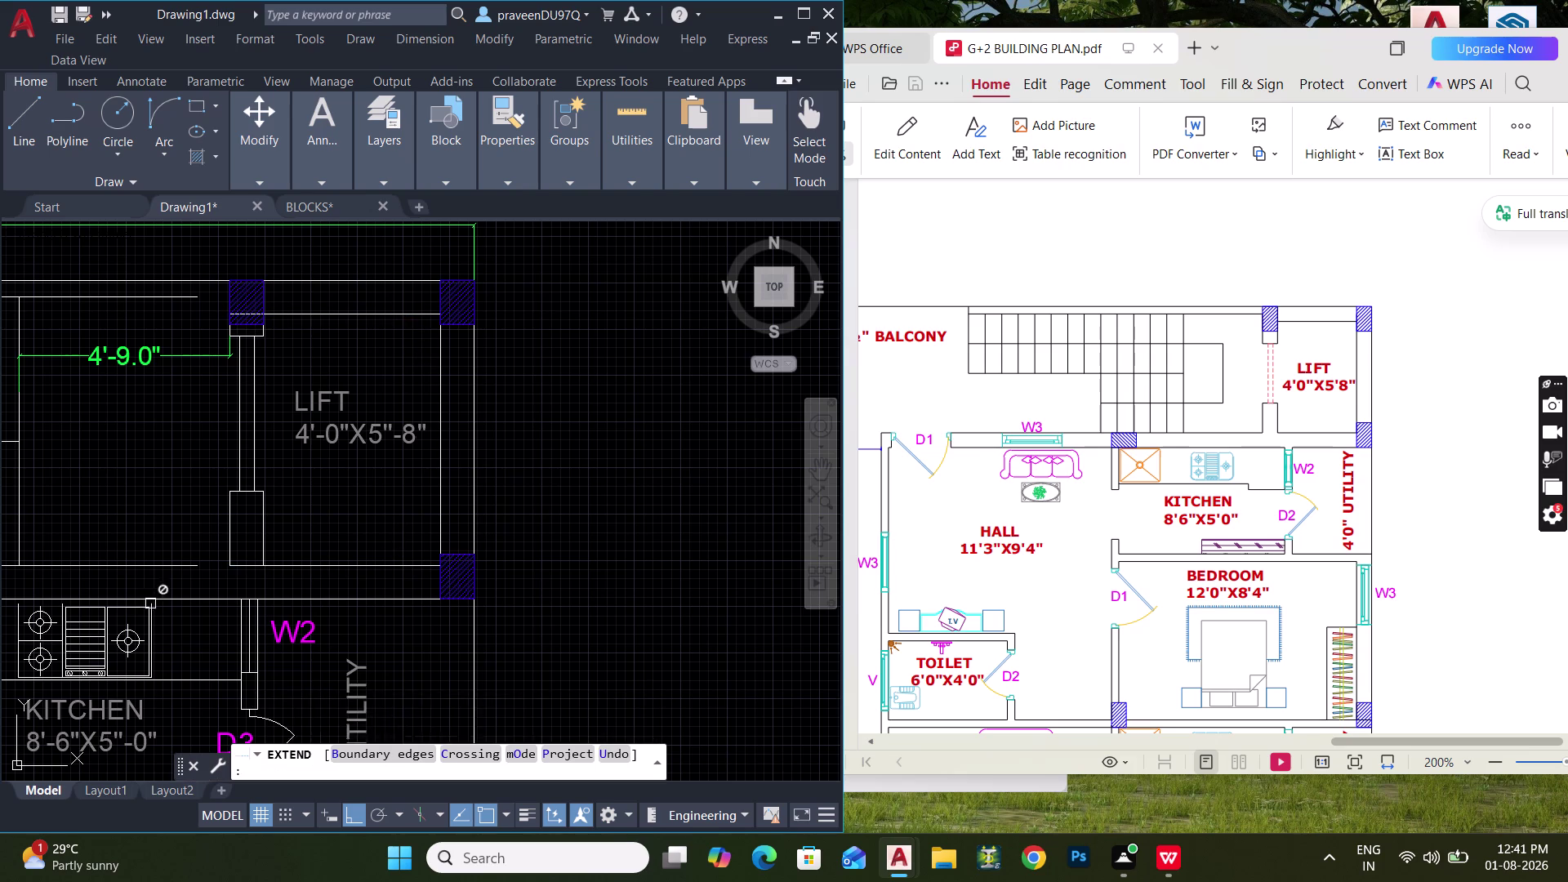
click(180, 569)
click(194, 299)
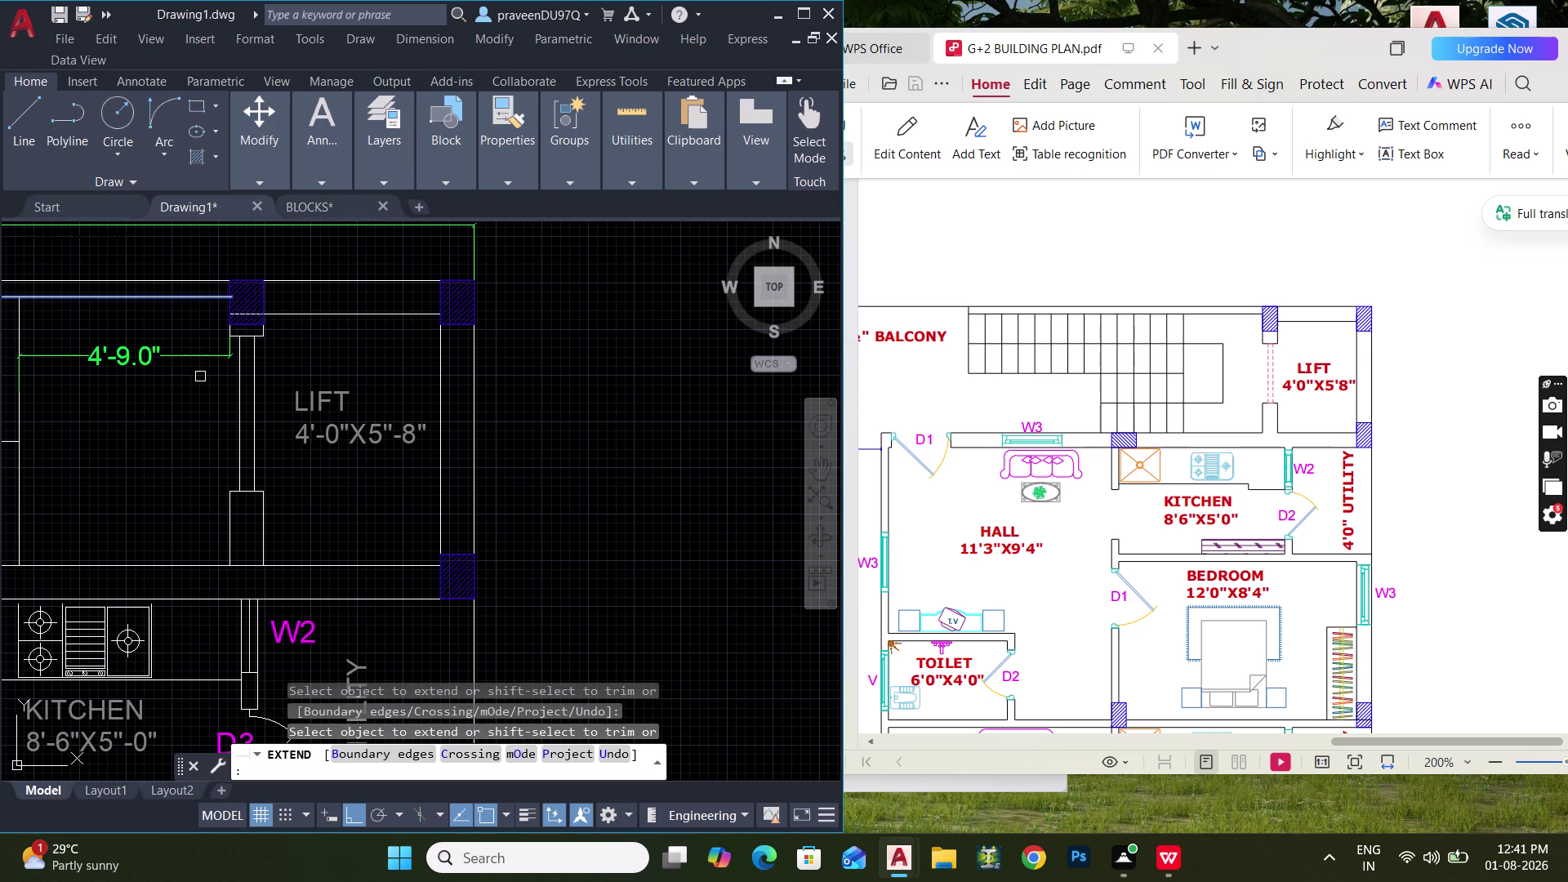
key(Escape)
key(Escape)
Move the staircase treads 9" so the stair-to-lift gap reads 4'.
scroll(down, 3)
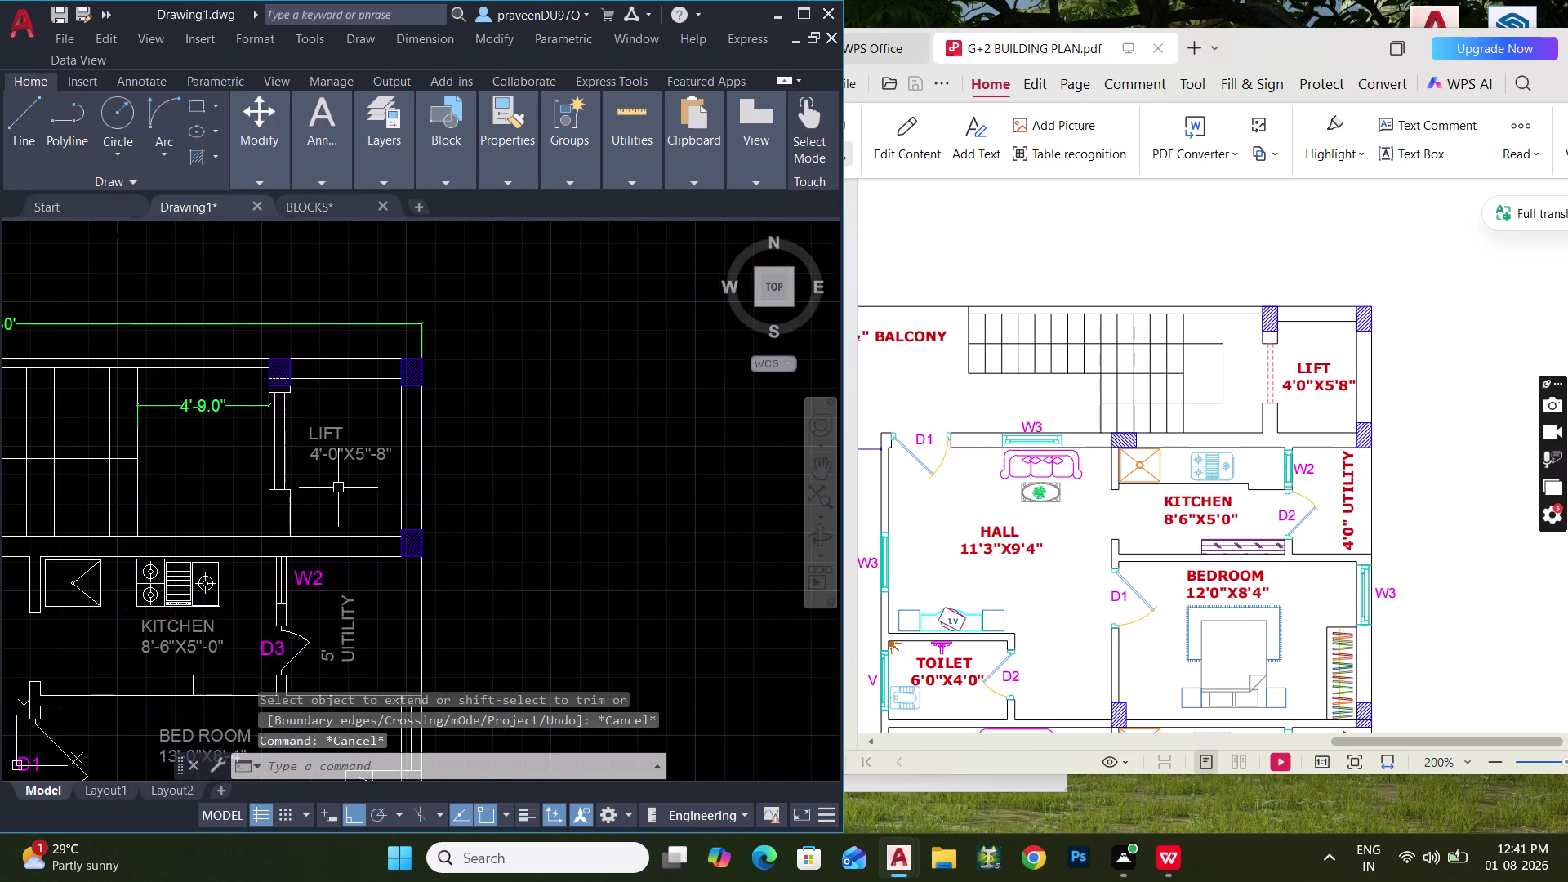
middle_drag(338, 488, 526, 438)
middle_drag(377, 441, 547, 446)
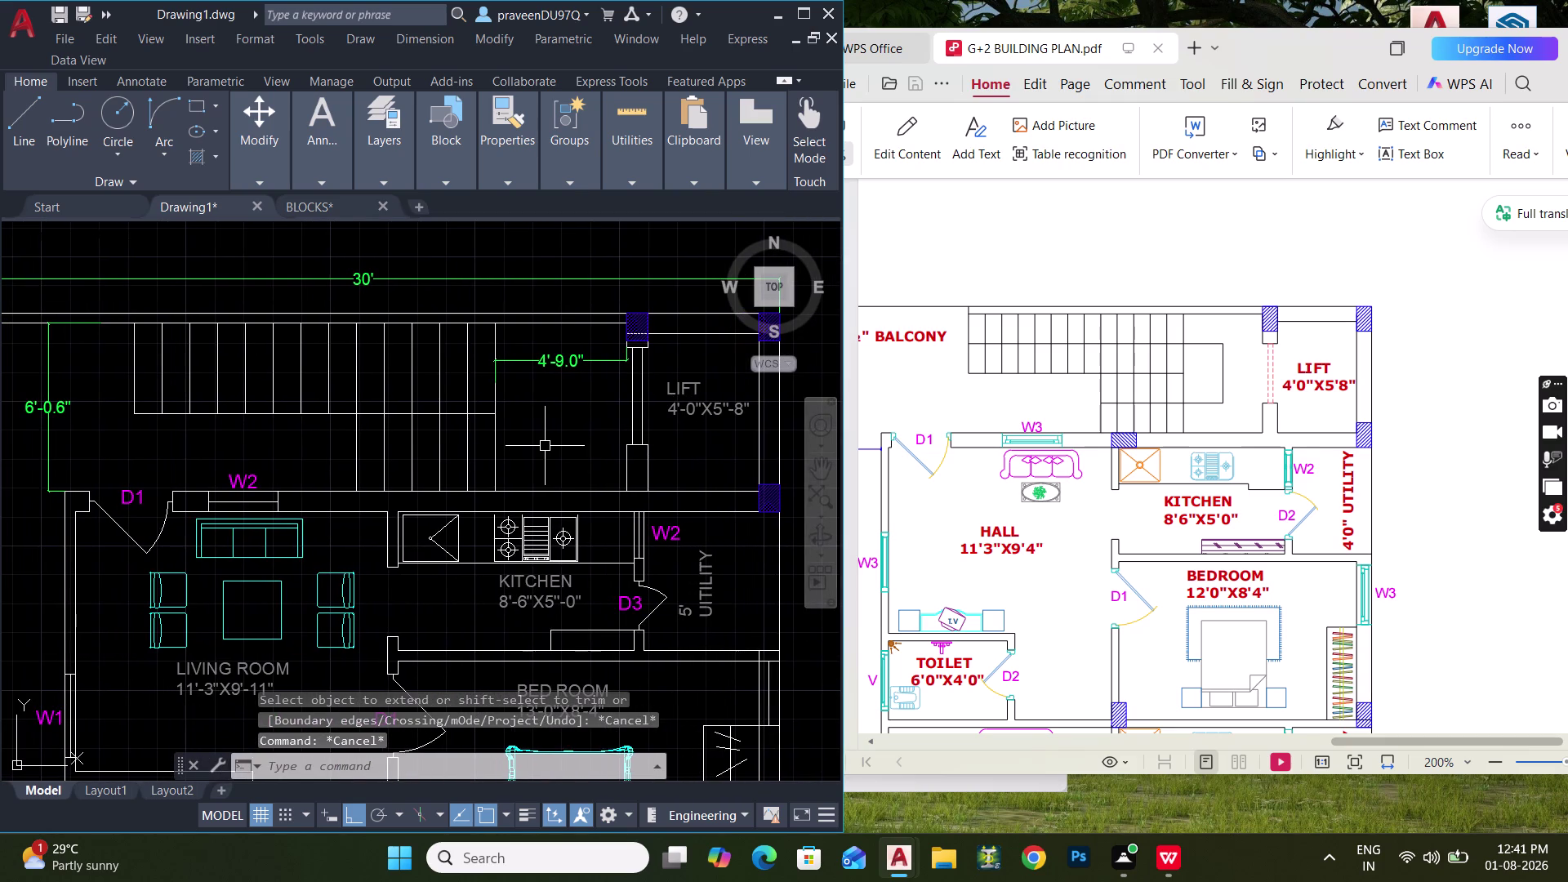
drag(554, 441, 542, 437)
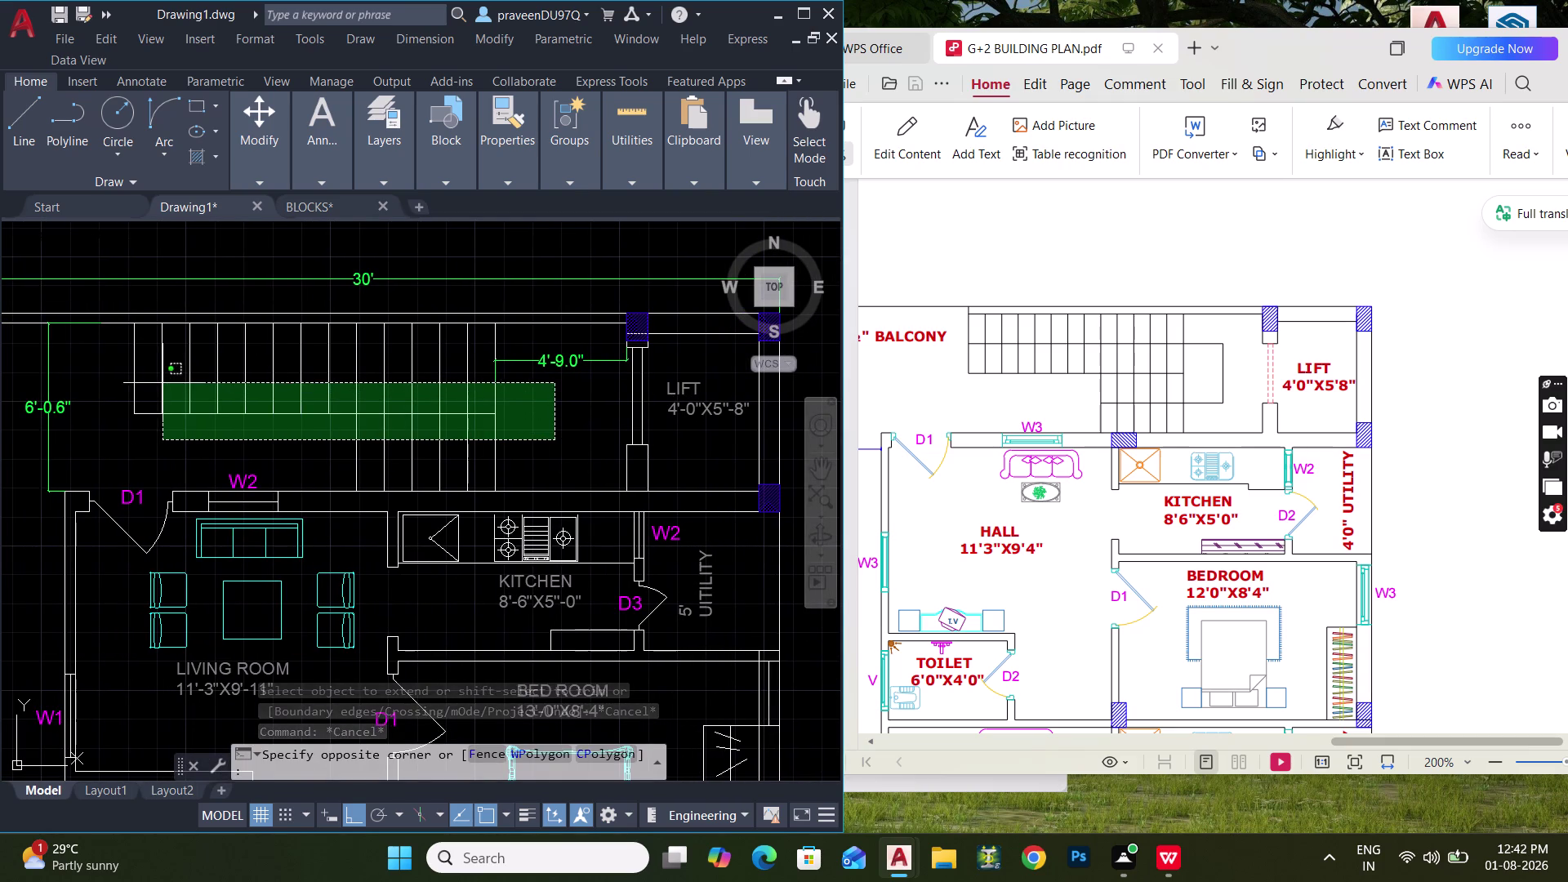
click(116, 377)
text(M)
key(space)
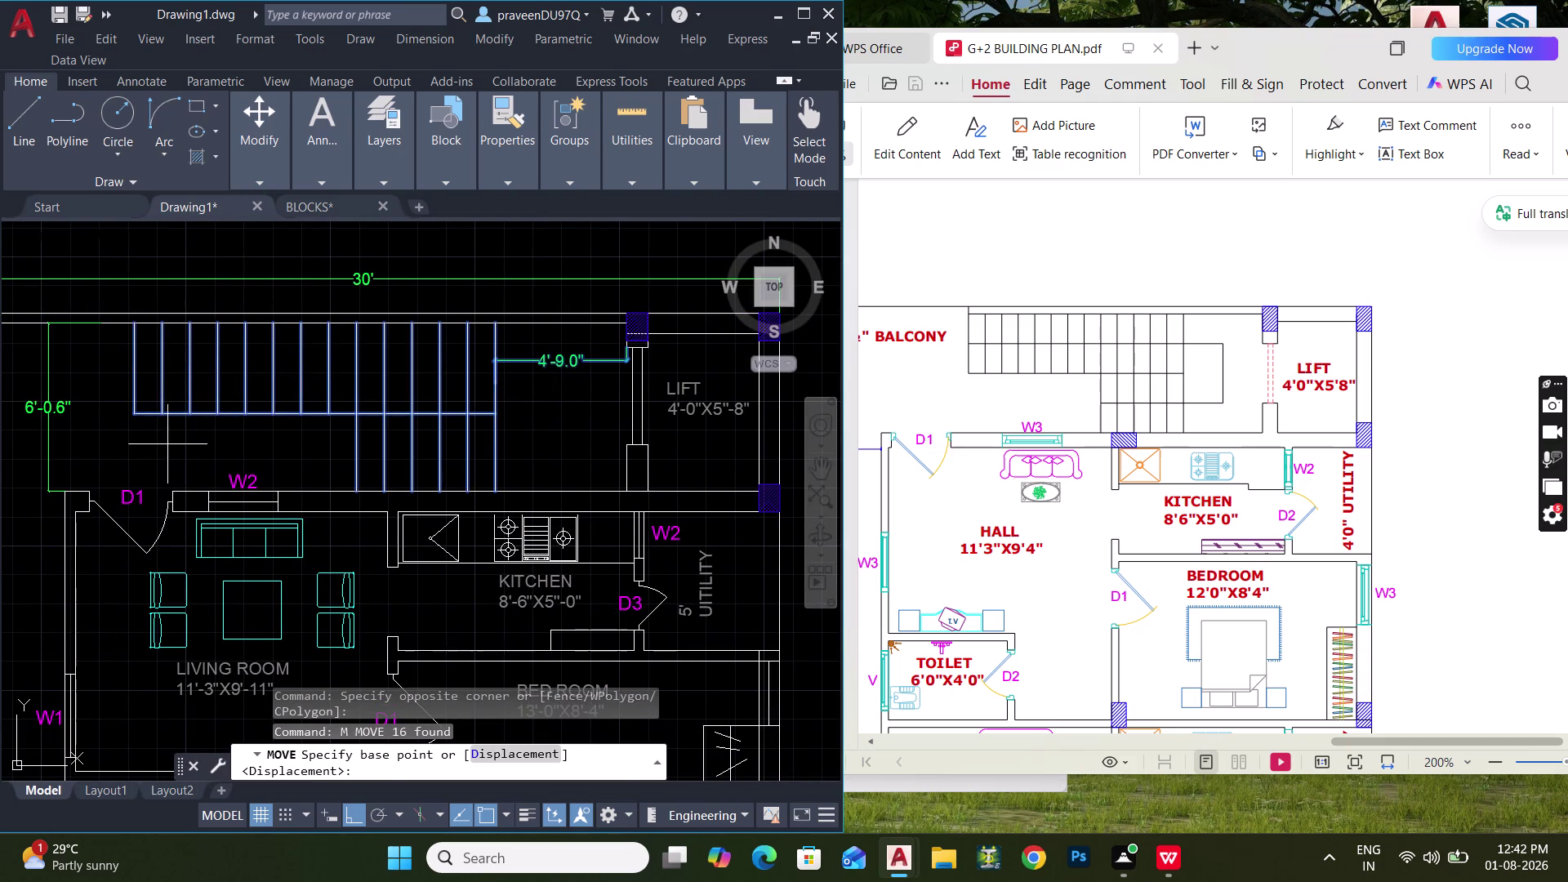
click(135, 445)
text(9)
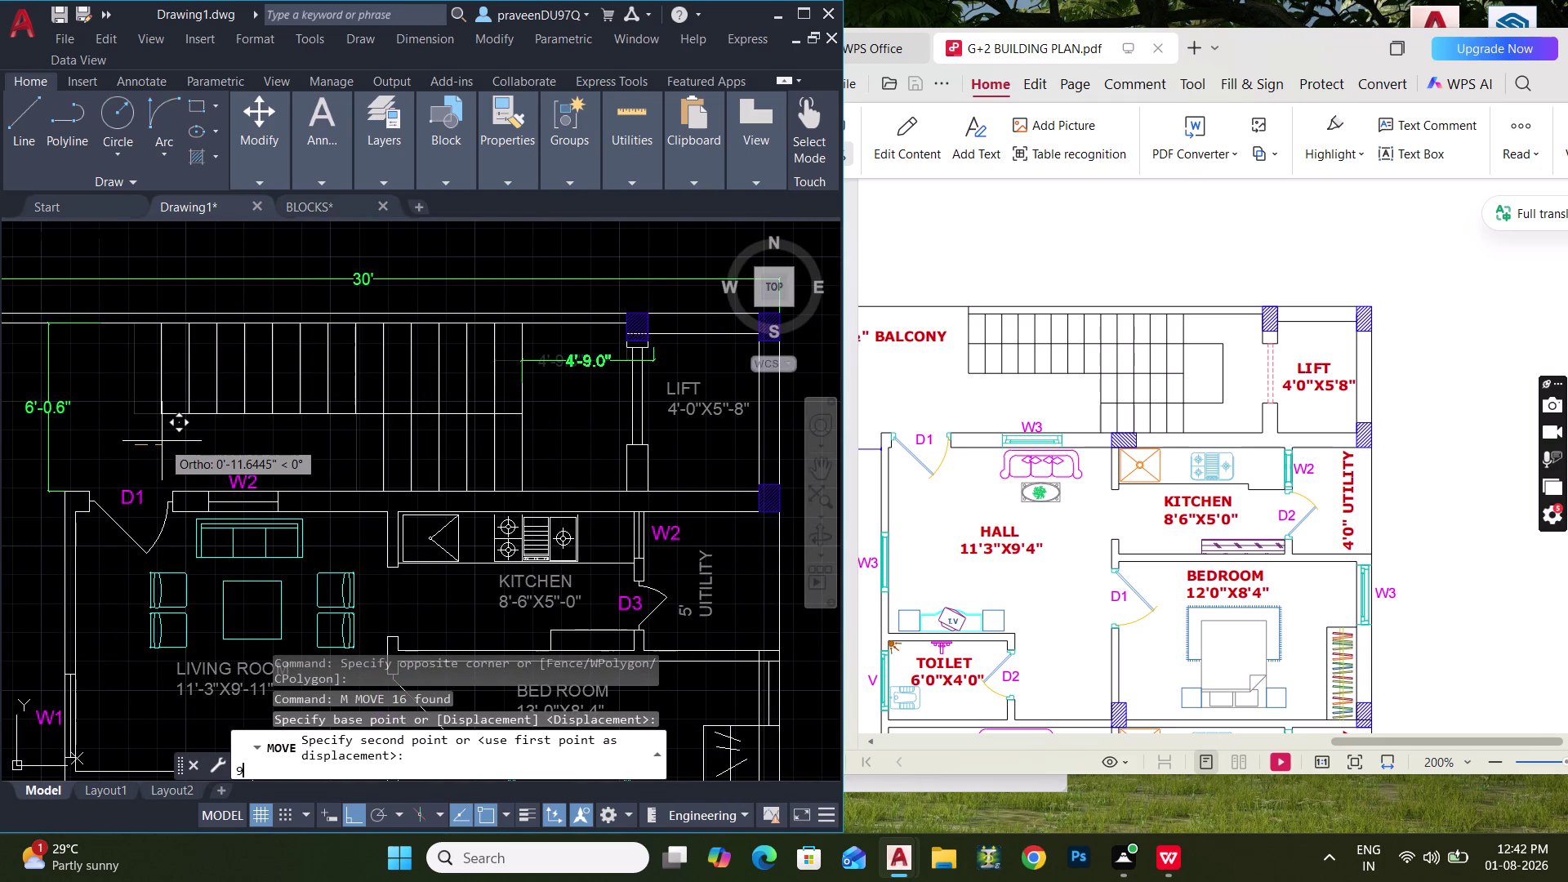
text(")
key(Return)
key(Escape)
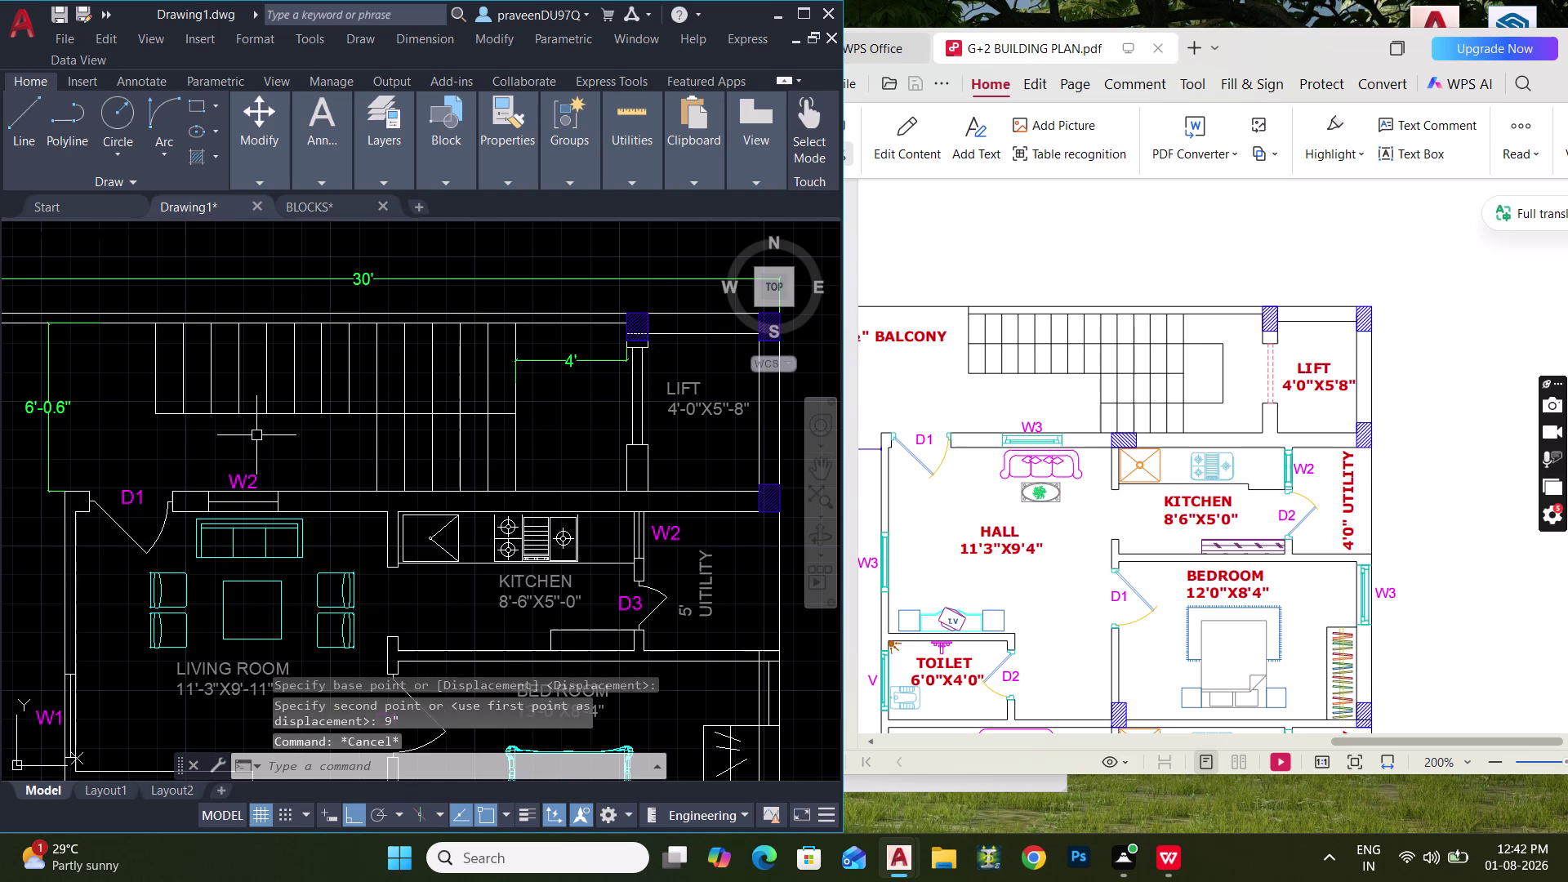
key(Escape)
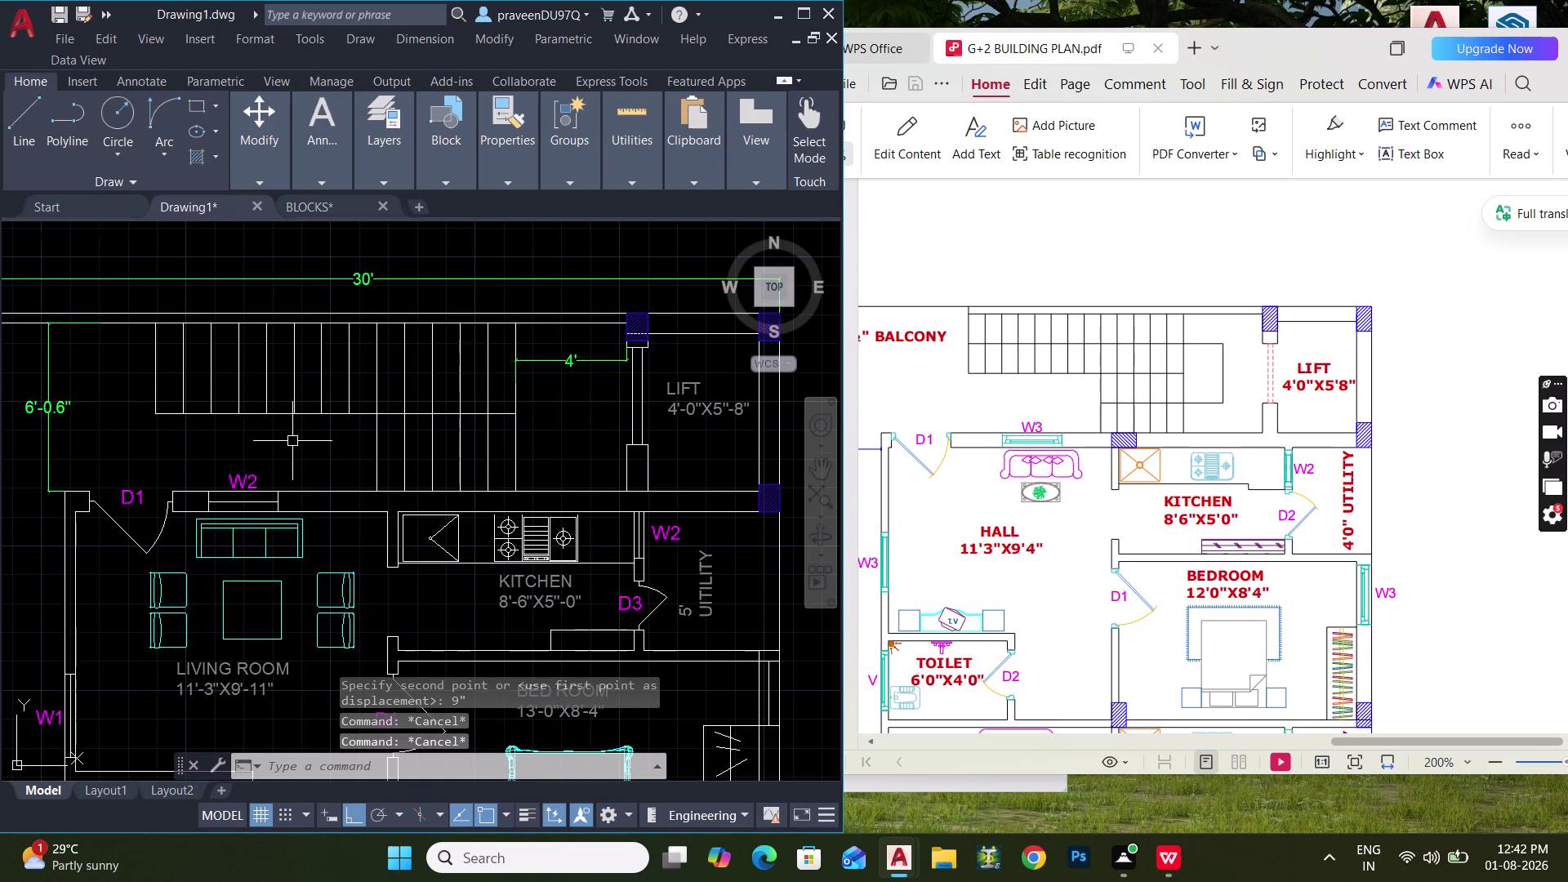
Erase the stray stair lines and fillet the two lines into a clean corner.
click(195, 397)
click(159, 385)
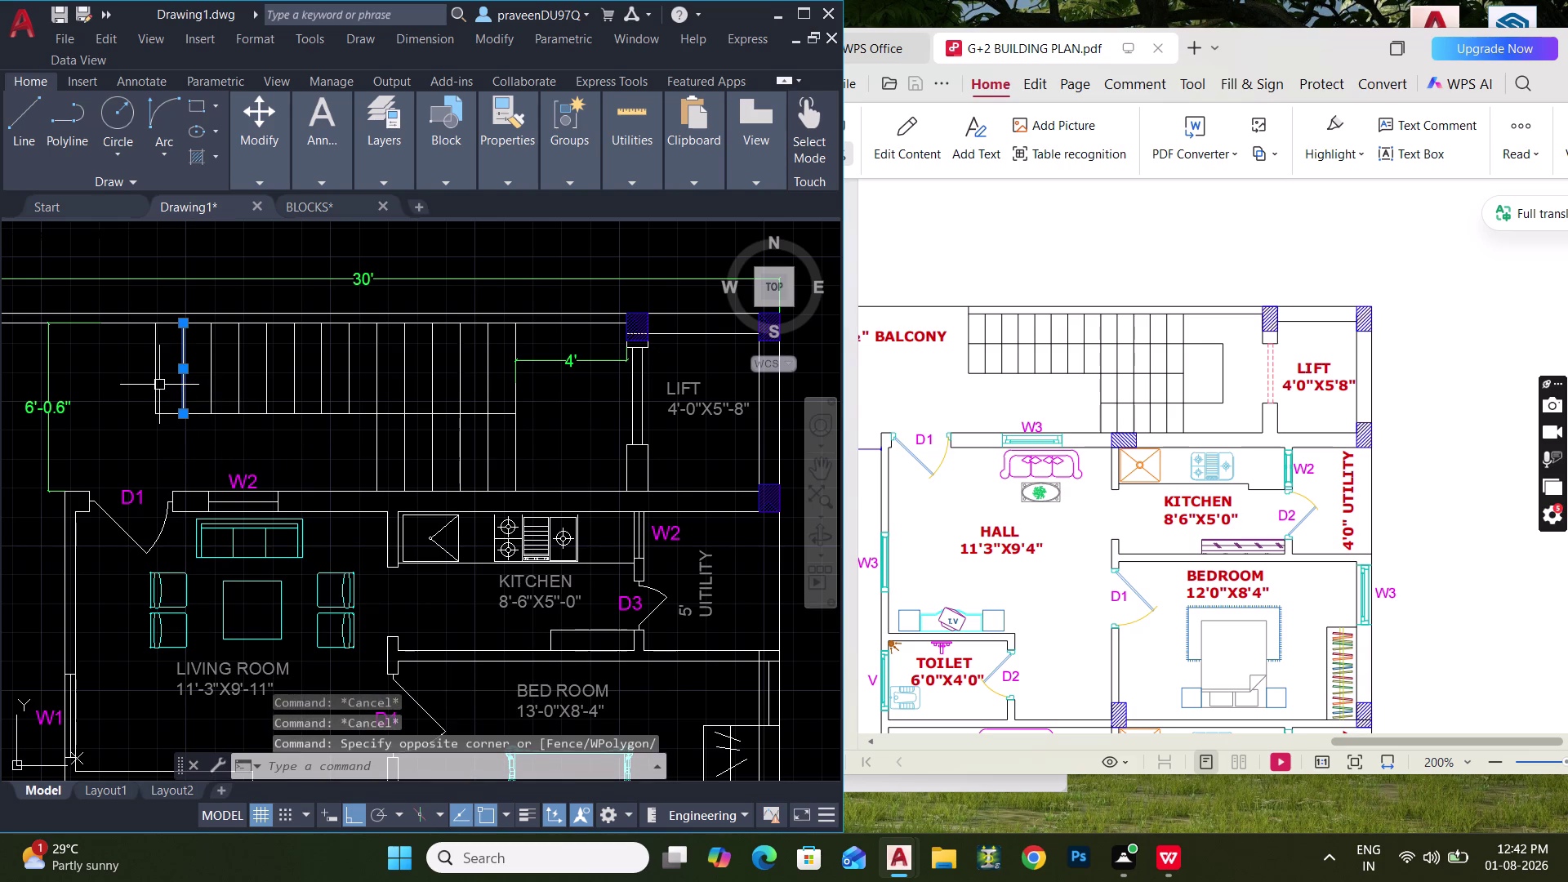
key(Delete)
click(169, 384)
click(107, 372)
key(Delete)
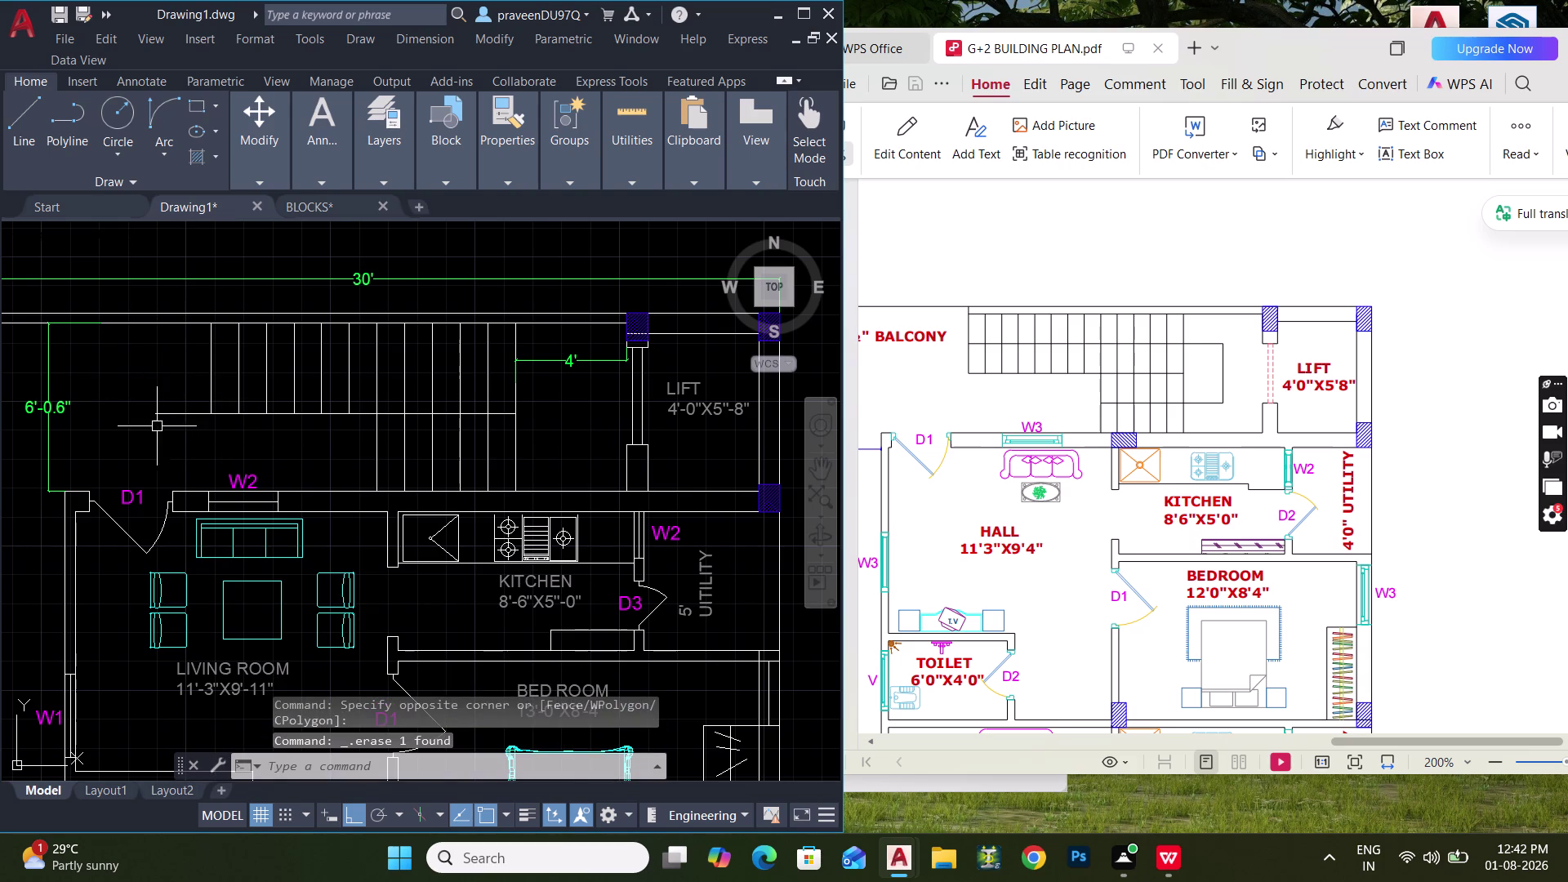
key(f)
key(space)
click(212, 383)
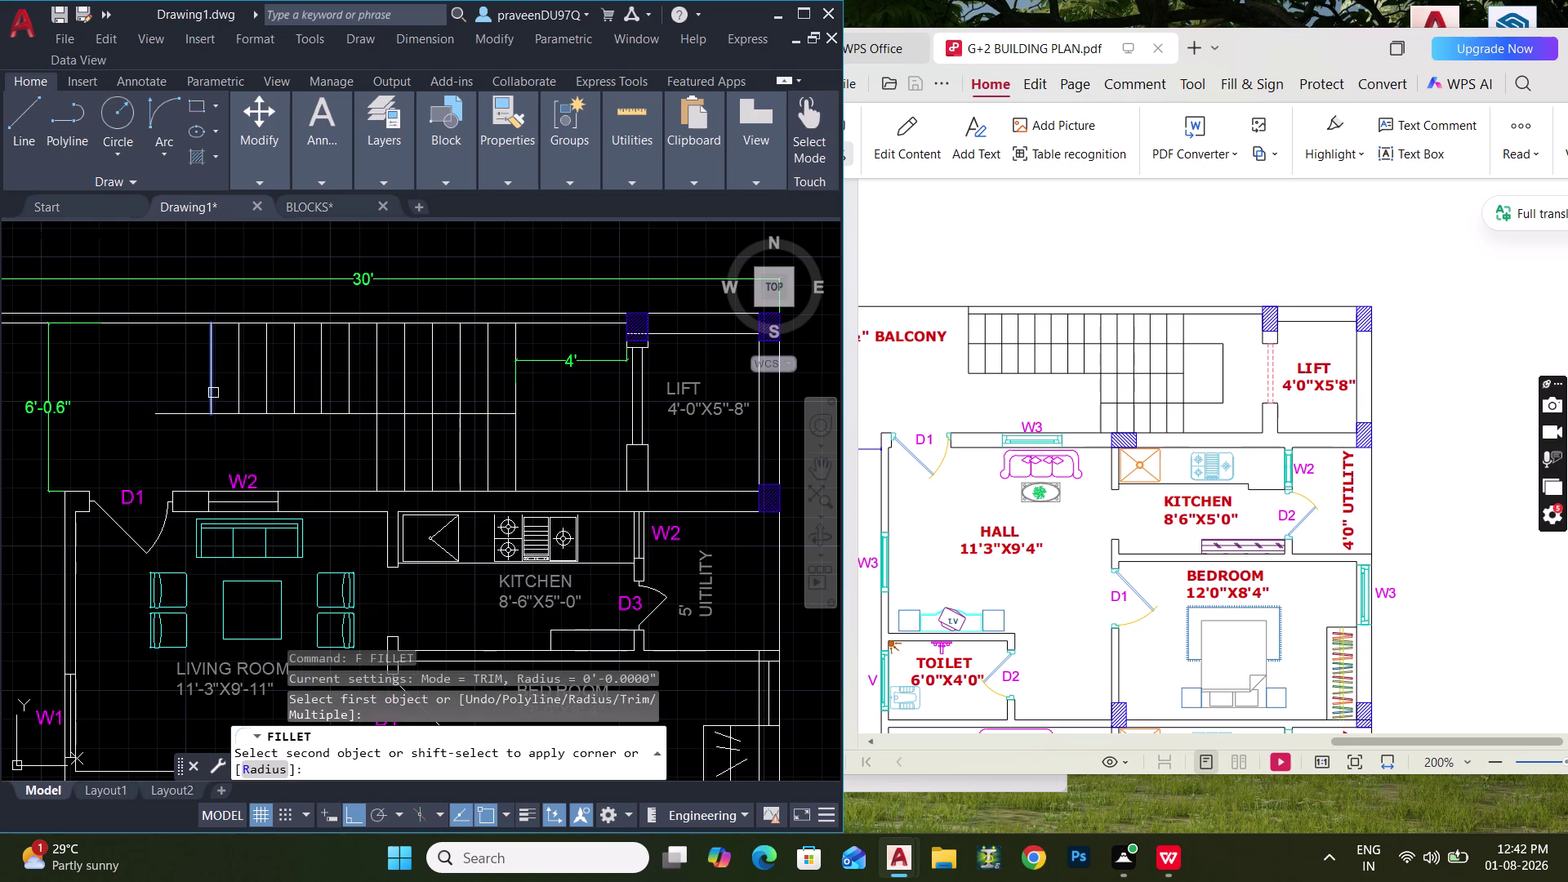
click(223, 414)
scroll(down, 3)
Copy the hatched column beside the utility wall to a spot on its right.
middle_drag(196, 455, 240, 402)
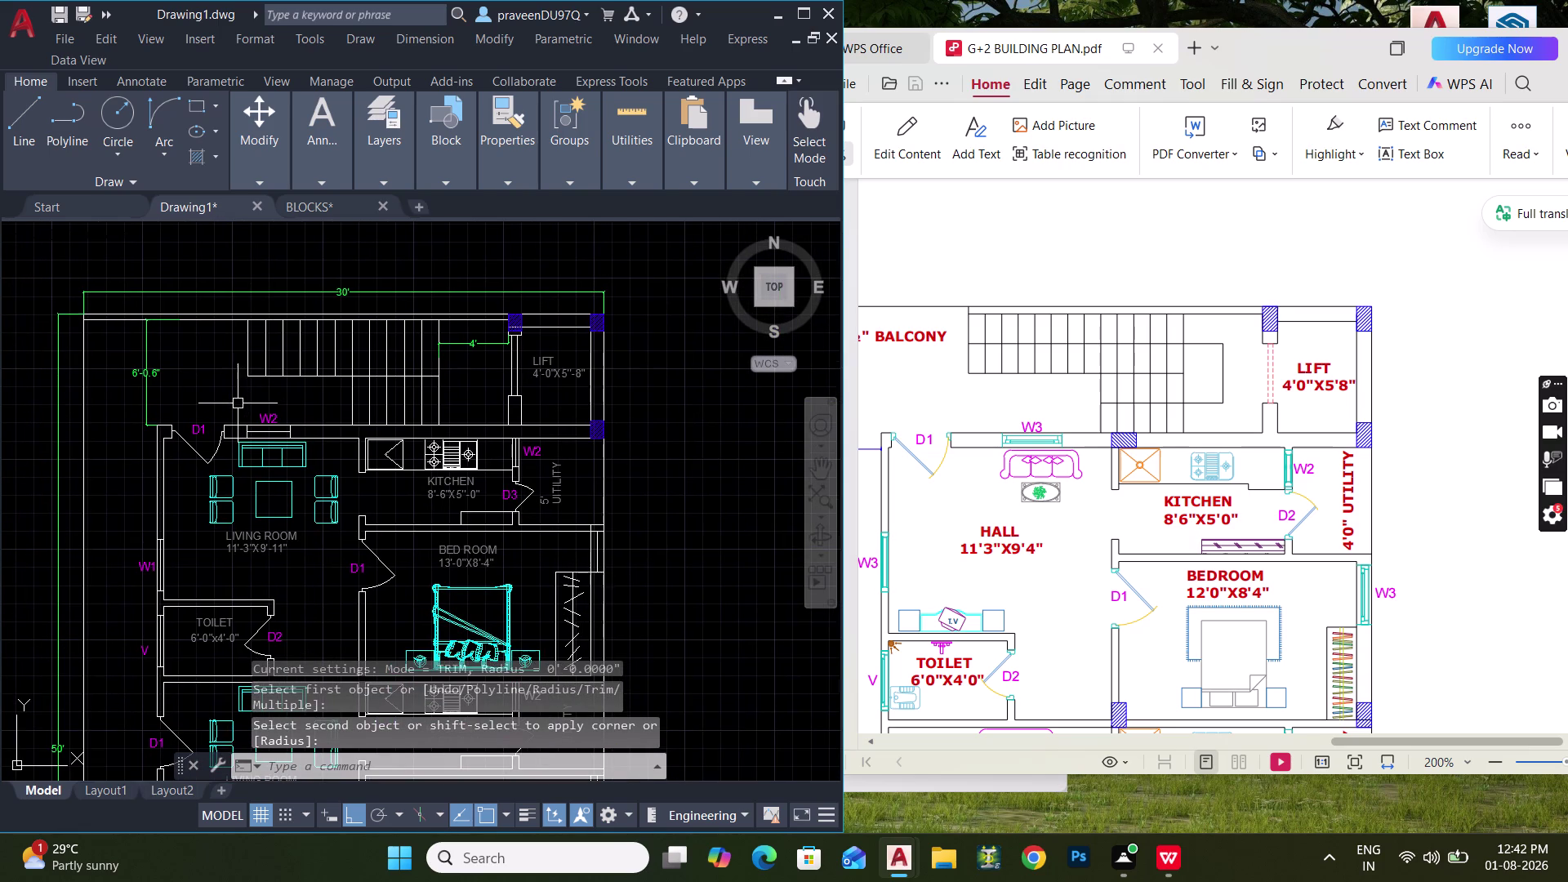
middle_drag(368, 423, 368, 412)
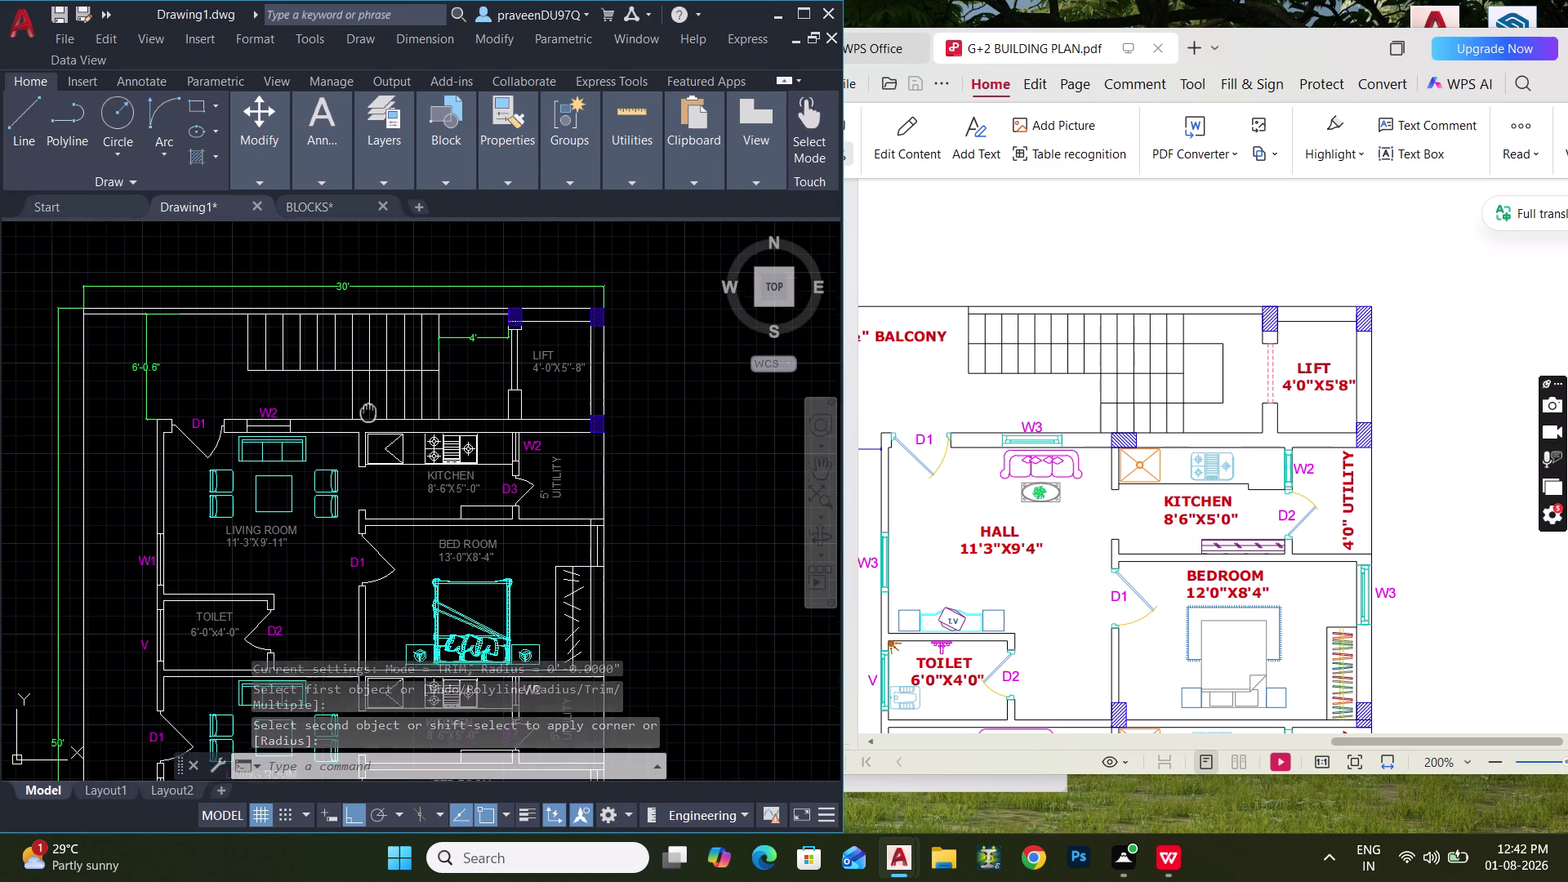
middle_drag(368, 413, 370, 398)
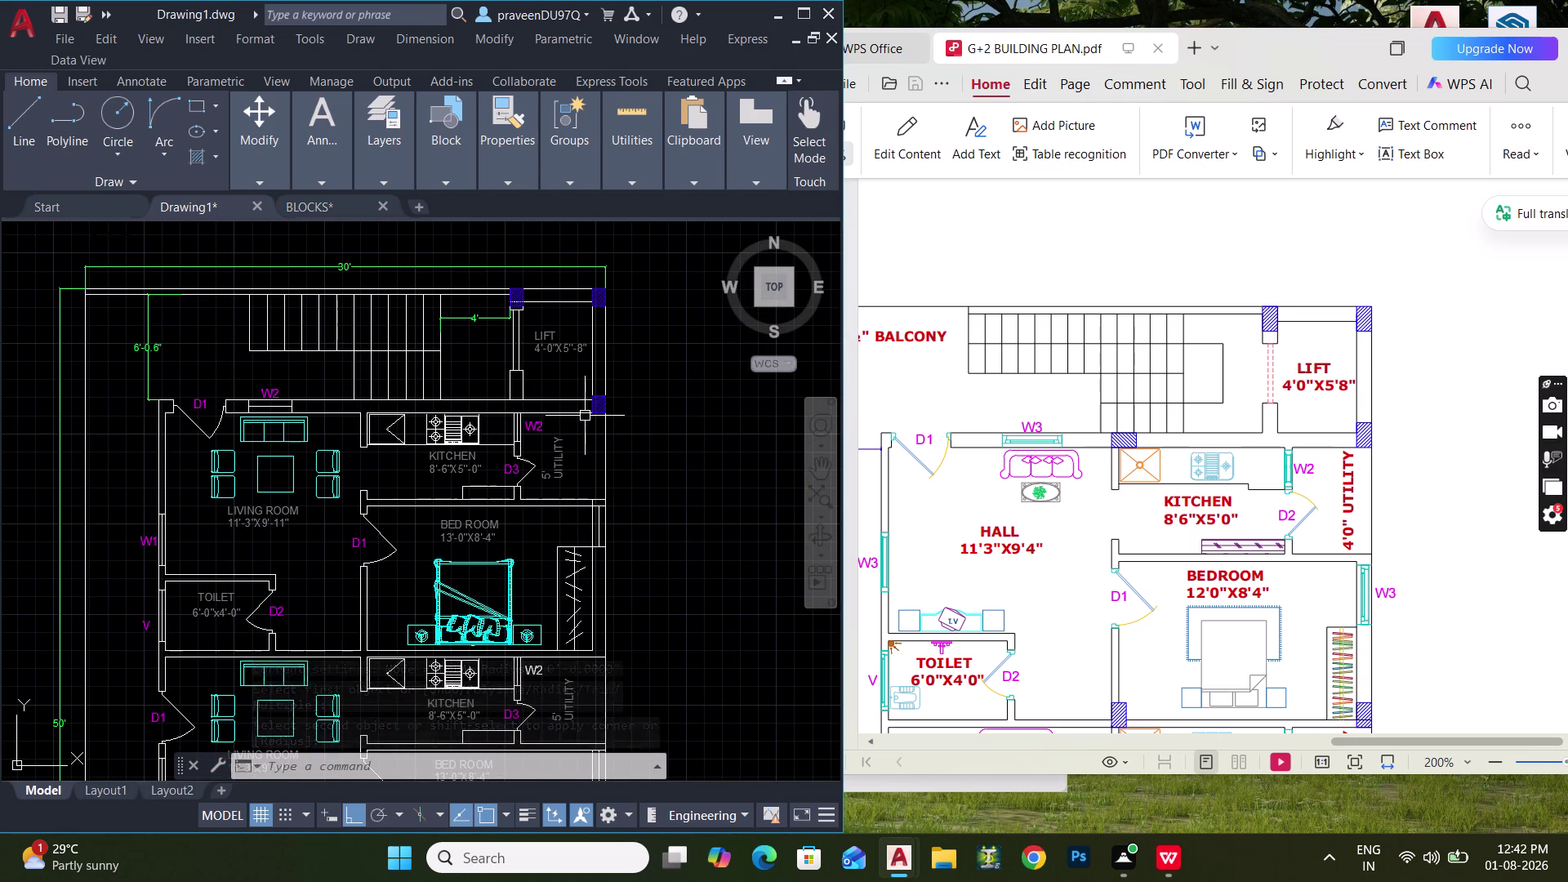
scroll(up, 3)
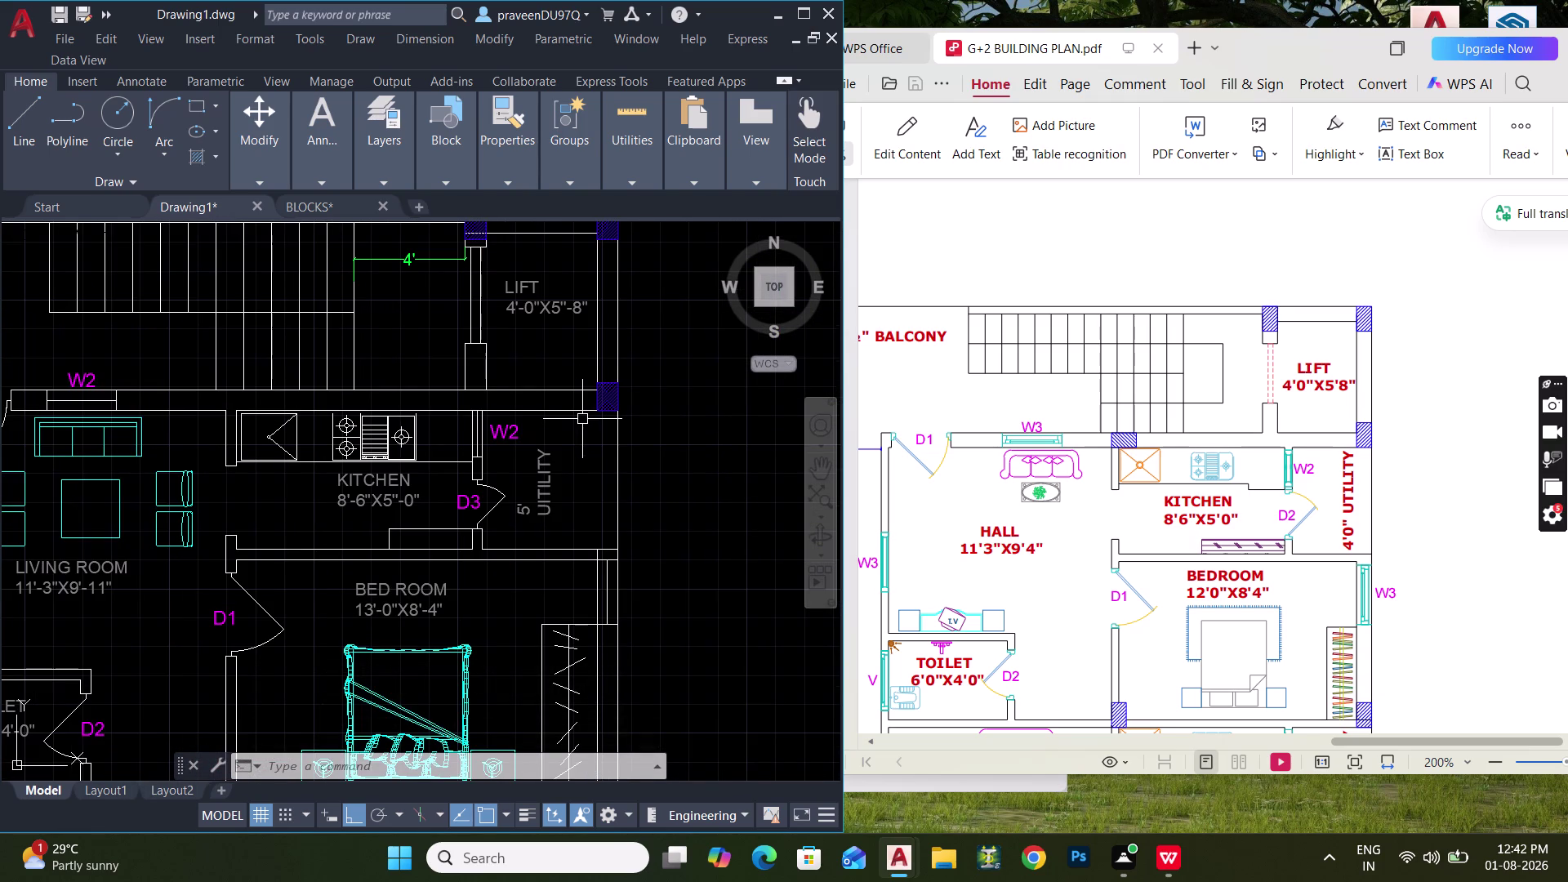
middle_drag(580, 419, 564, 427)
drag(554, 379, 556, 395)
click(607, 451)
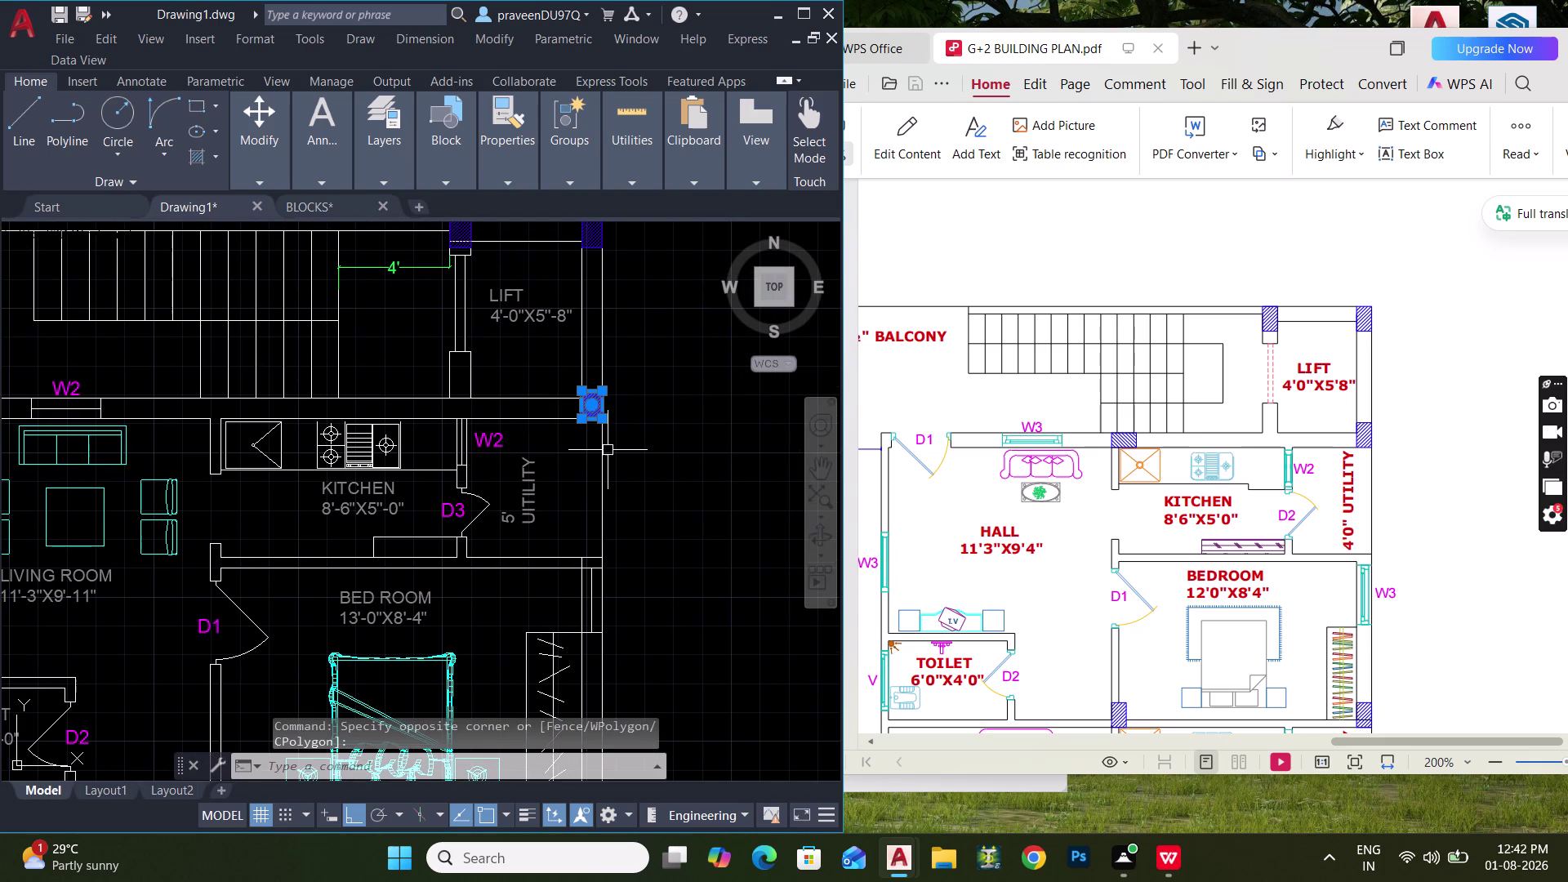
key(c)
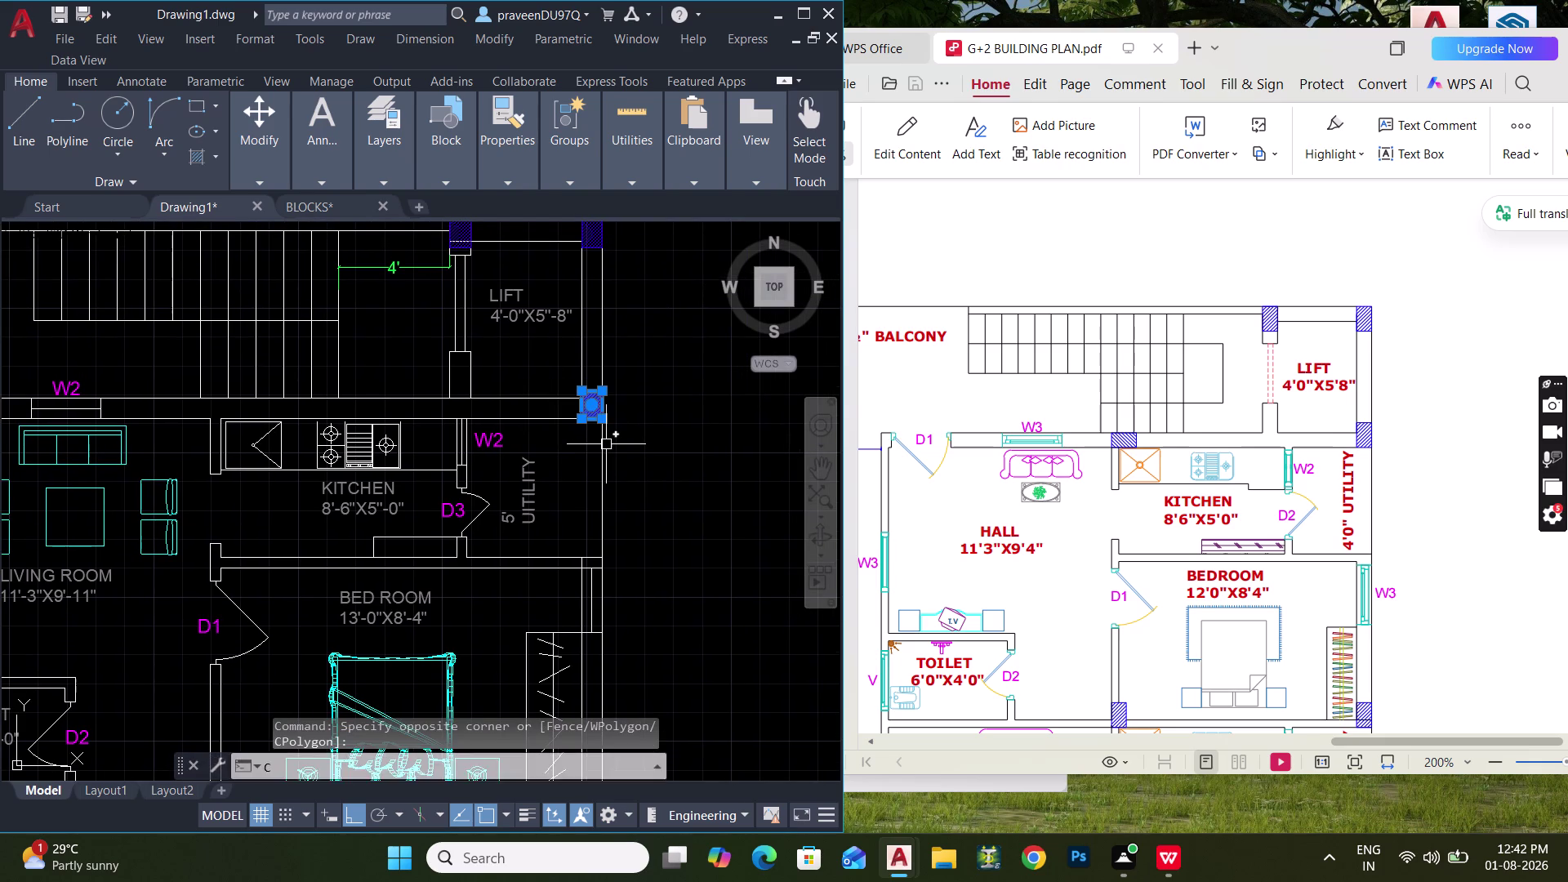
key(o)
key(space)
click(619, 437)
click(697, 441)
key(Escape)
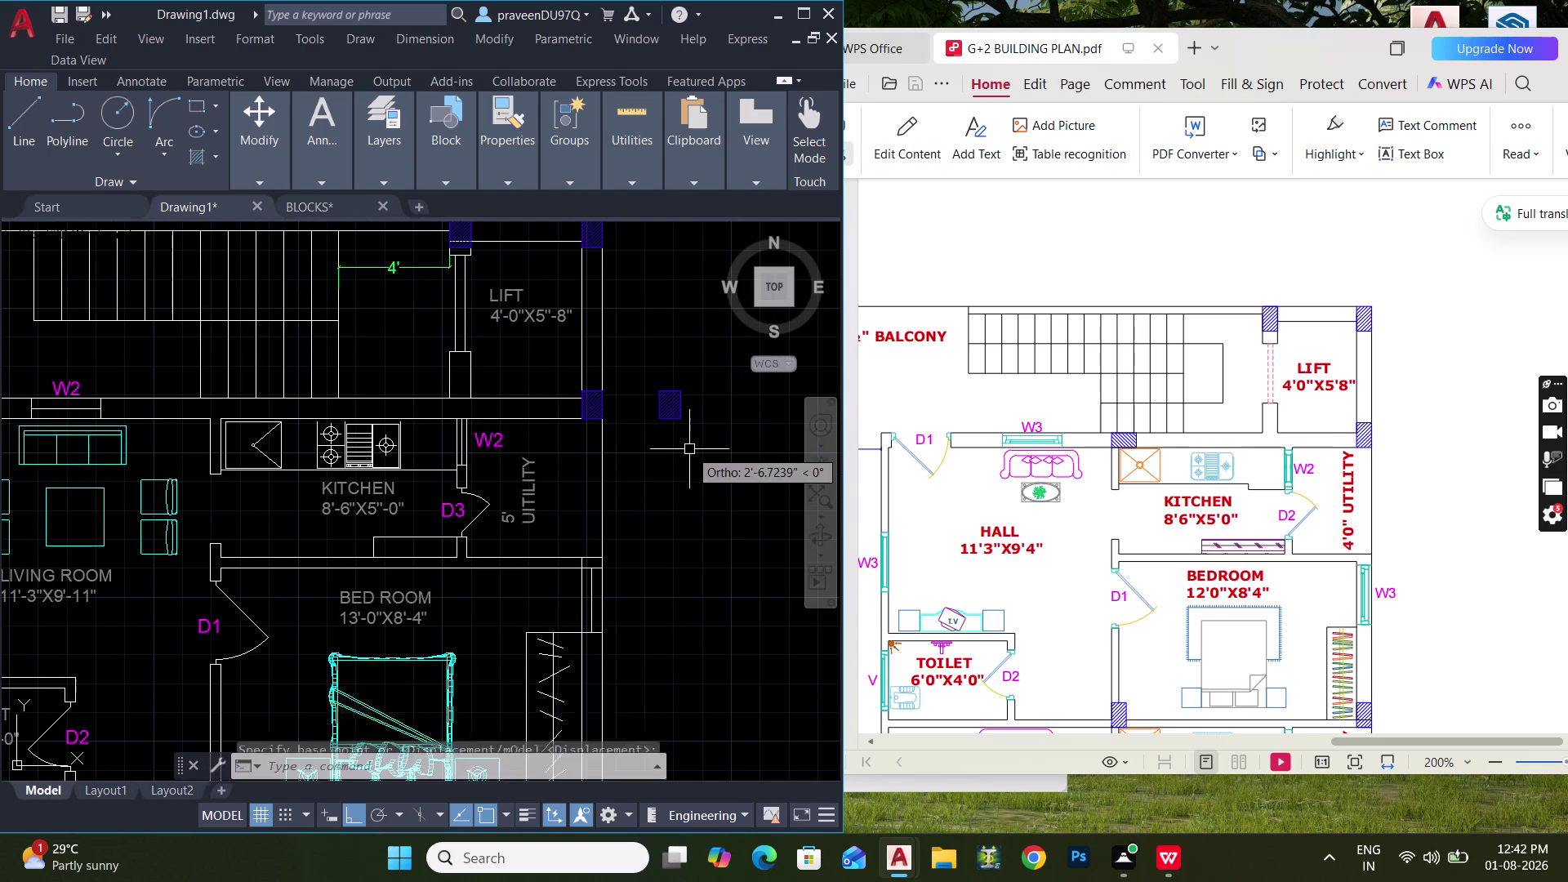
Copy the column again to the right of the wall, dismissing the accidental Help window.
drag(700, 447, 682, 425)
click(625, 353)
key(c)
text(O)
key(space)
click(640, 396)
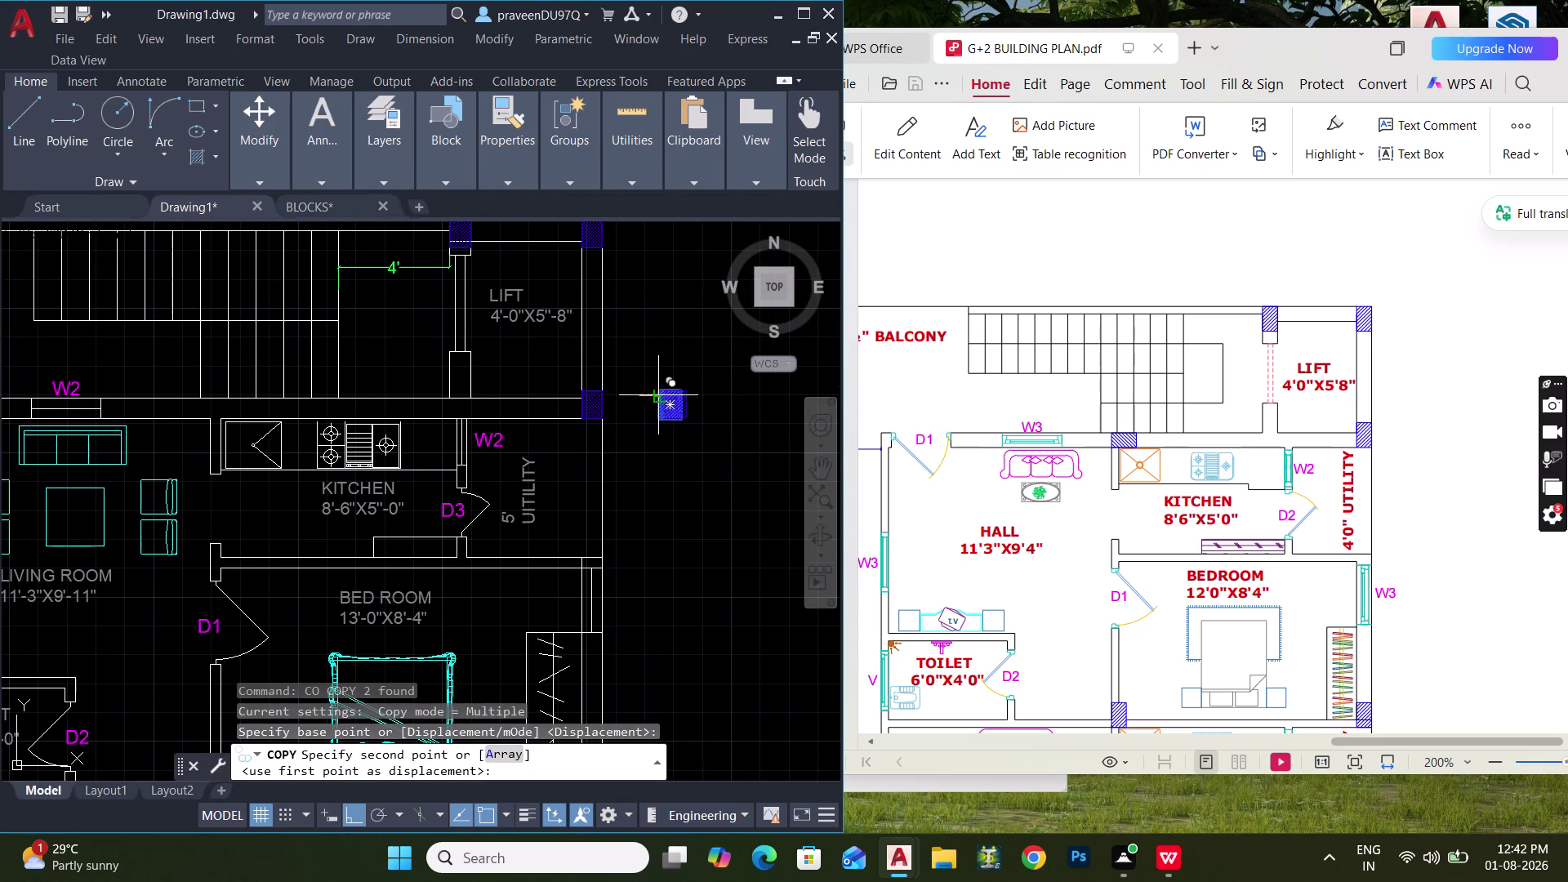
click(700, 393)
key(F1)
key(Escape)
key(Escape)
key(Escape)
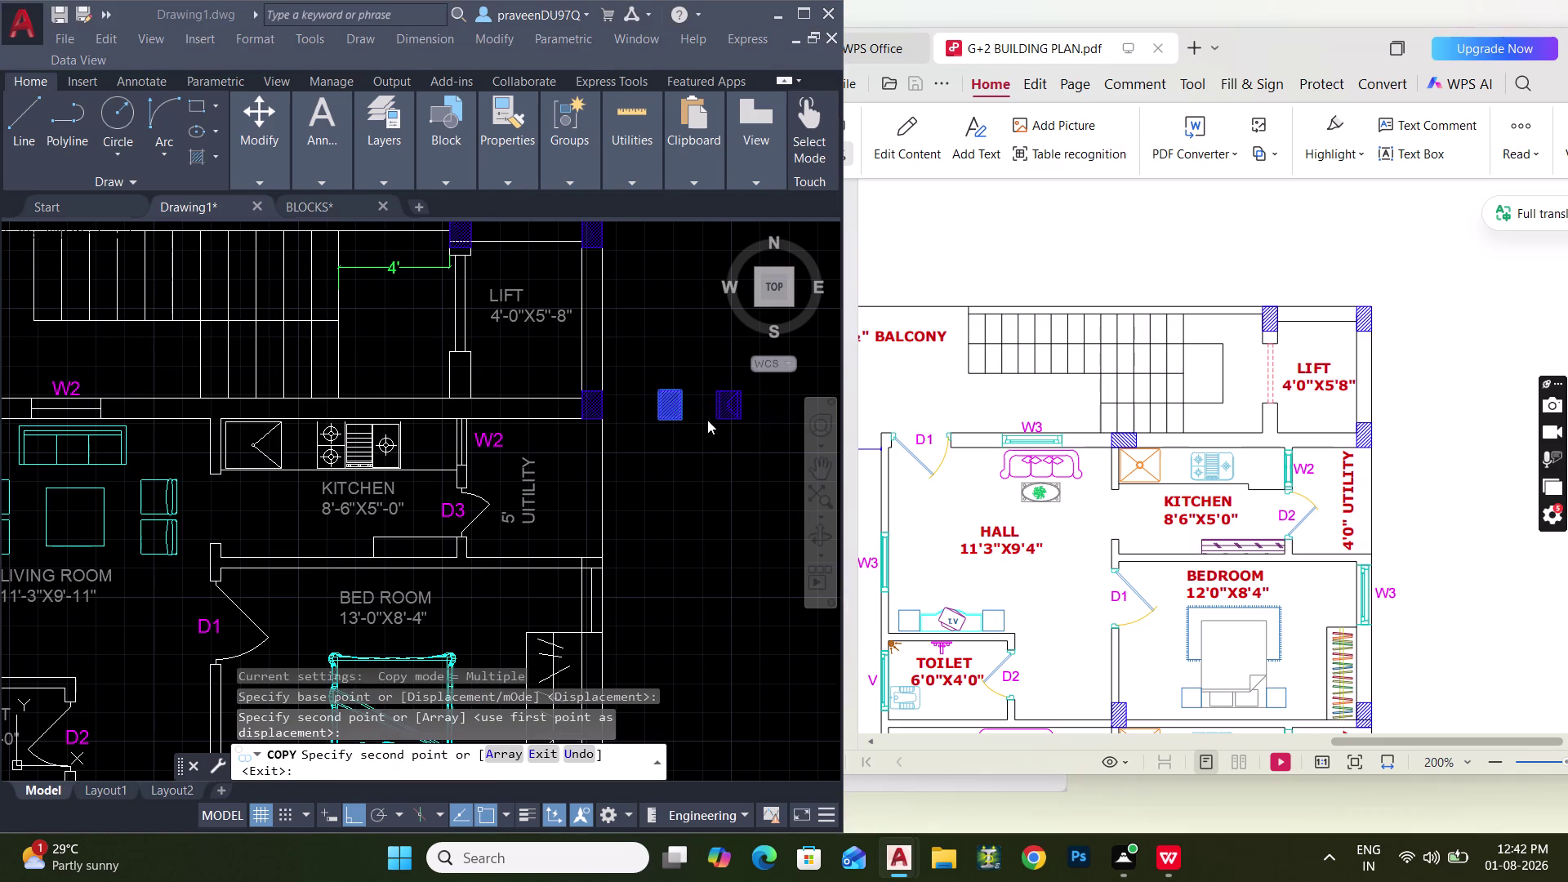
key(Escape)
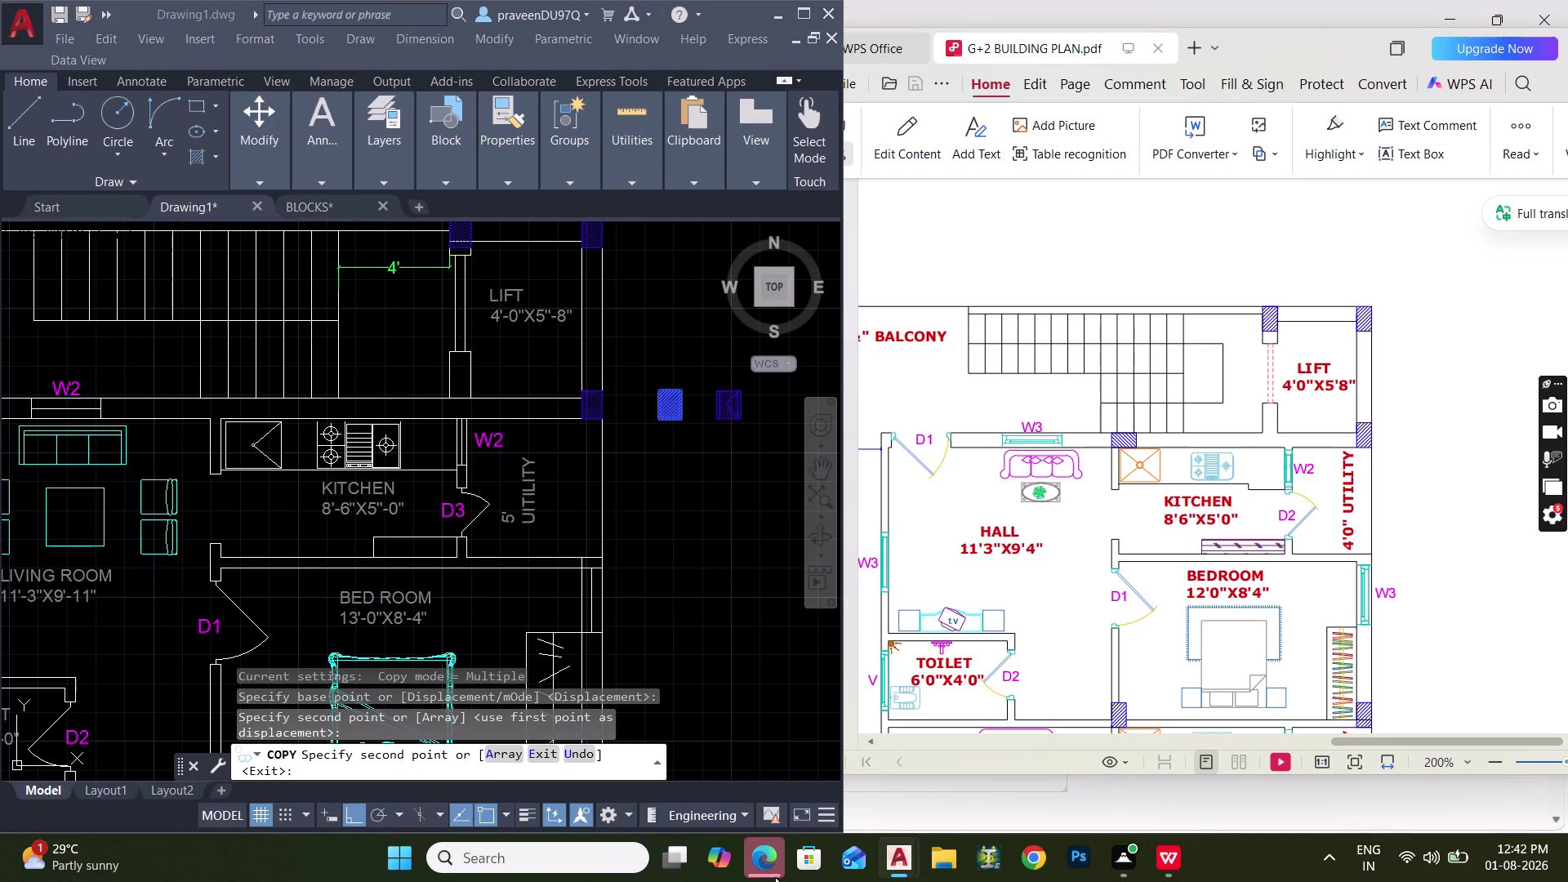
click(852, 684)
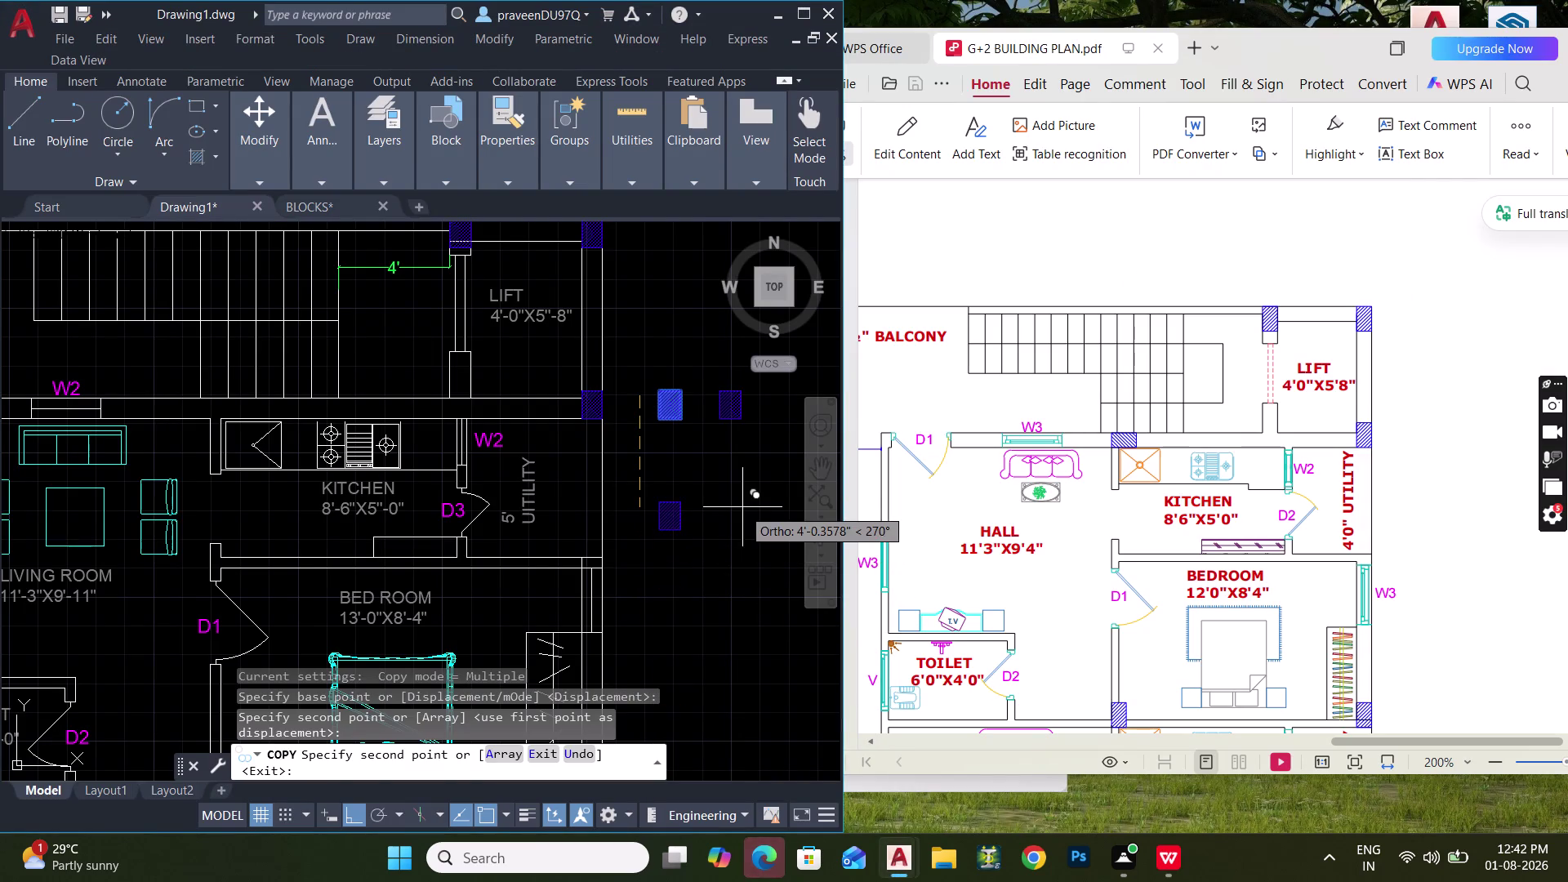
key(Escape)
Rotate the newest column copy 90 degrees.
click(781, 436)
click(713, 379)
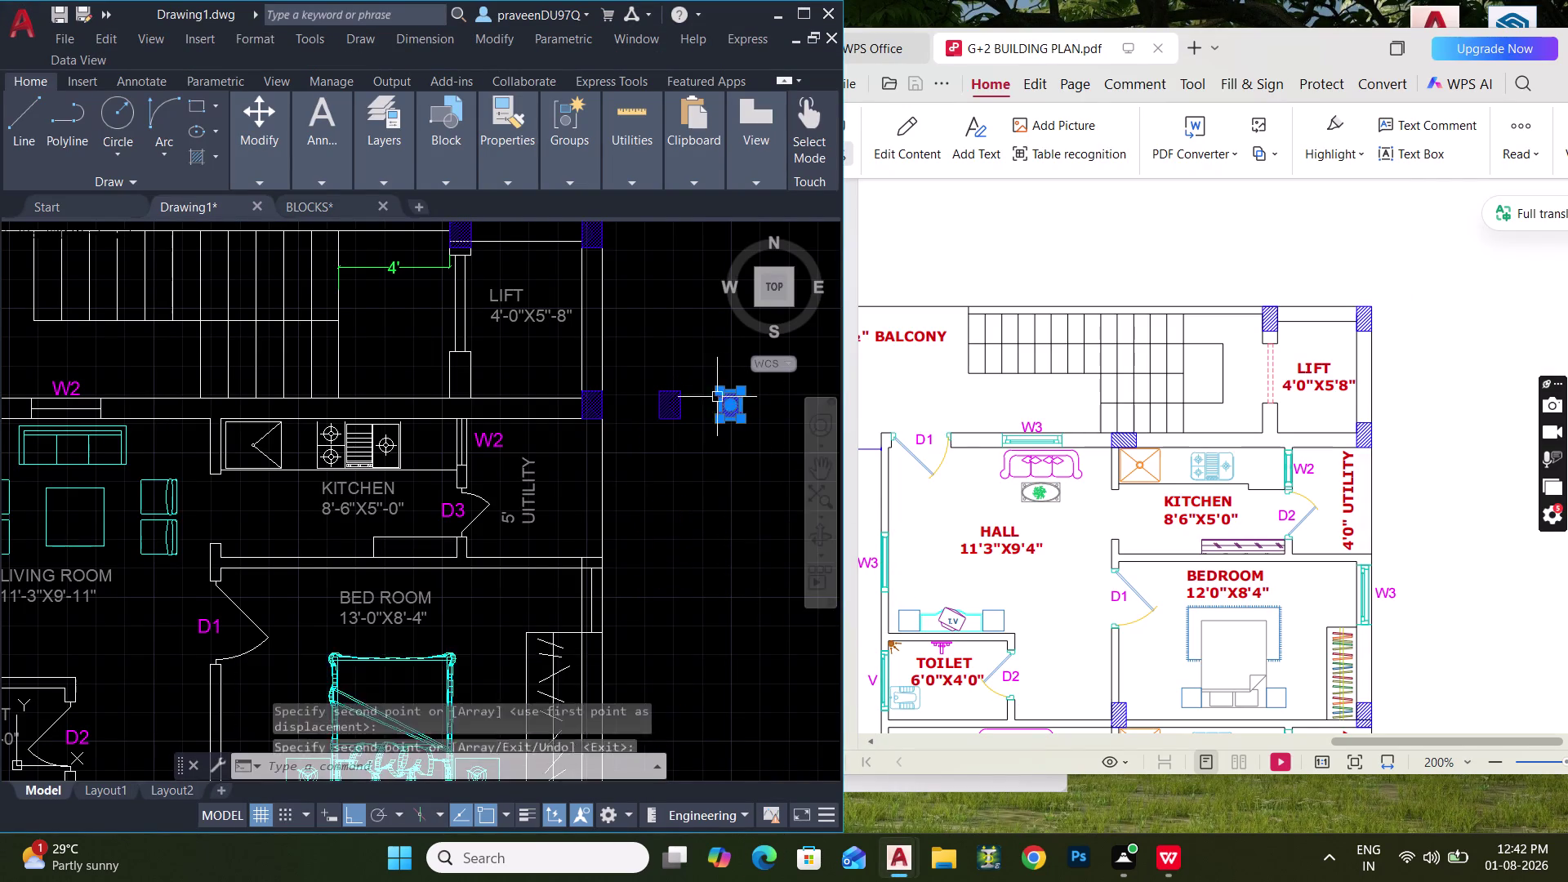
middle_drag(724, 412, 593, 420)
key(r)
text(O)
key(space)
click(586, 432)
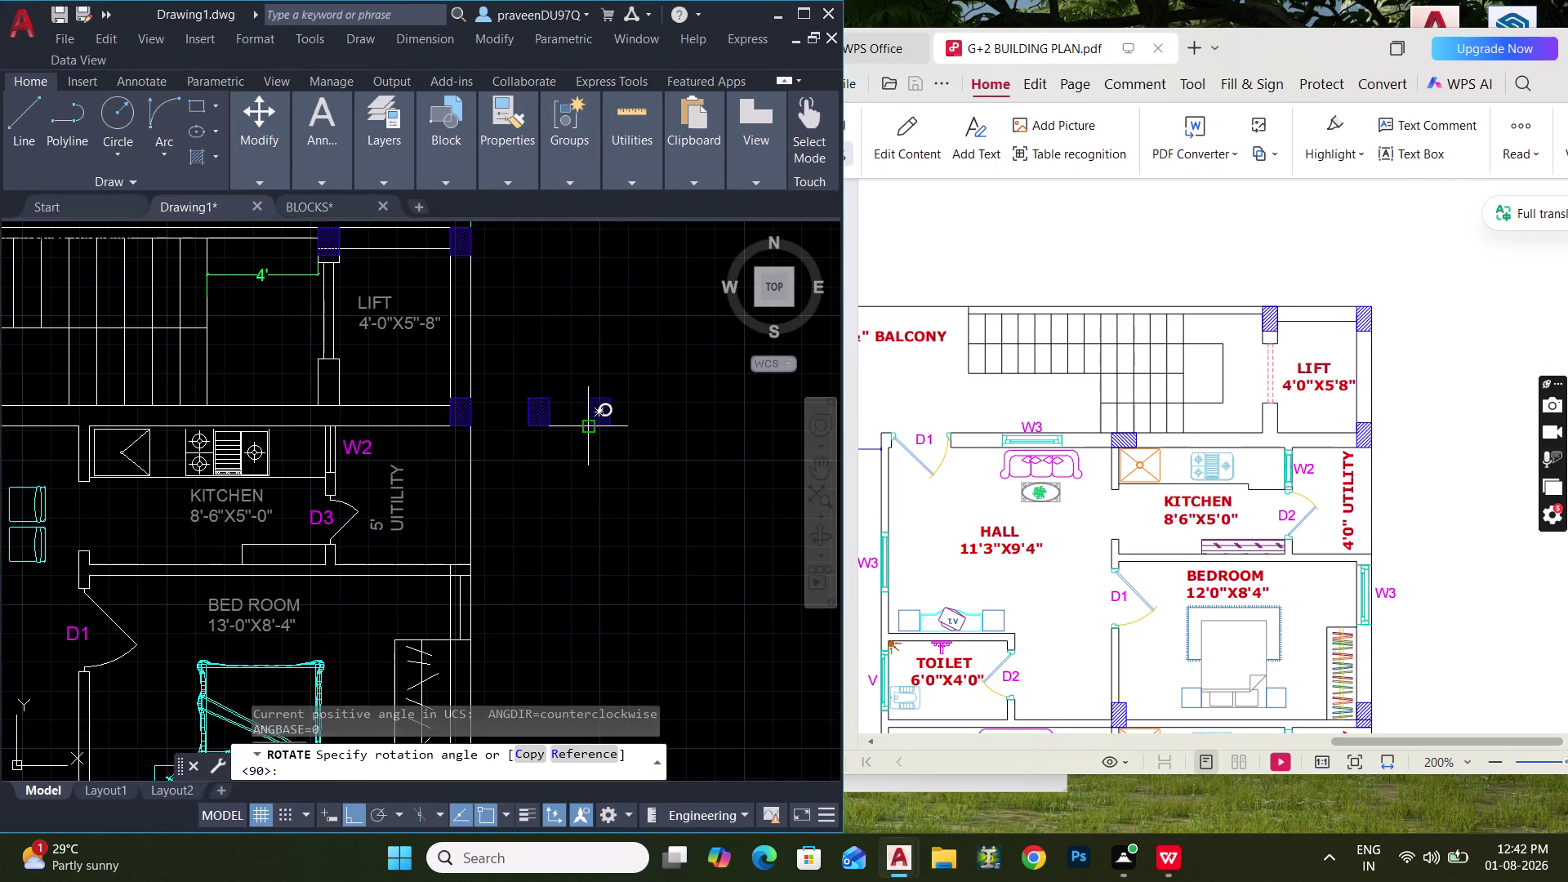
text(90)
key(Return)
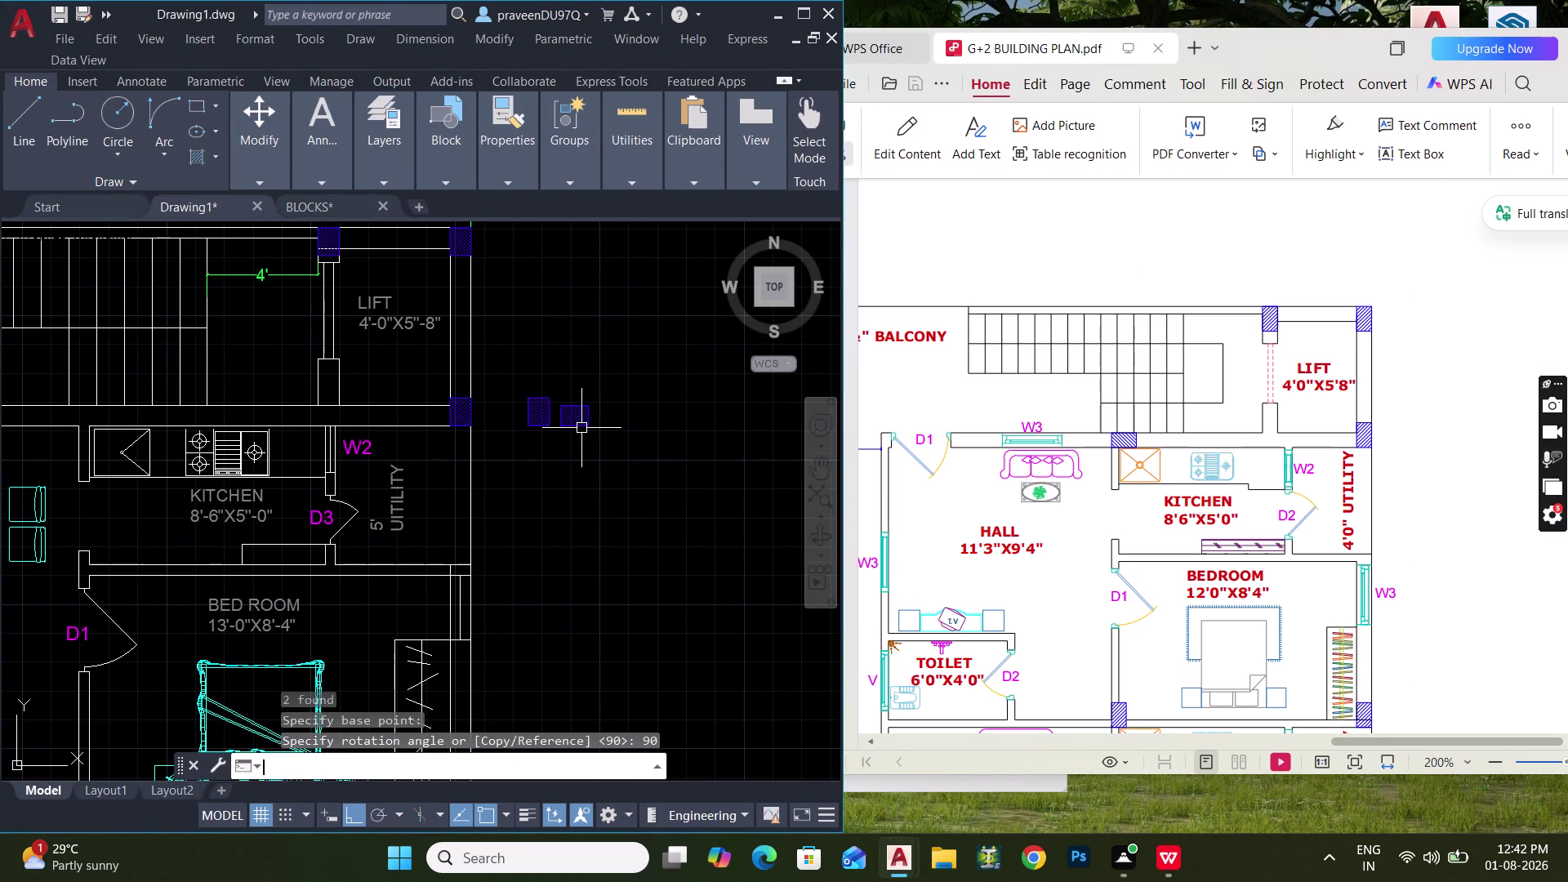
scroll(up, 3)
drag(474, 319, 499, 348)
Copy the rotated column to the far left wall end above the living room.
click(781, 551)
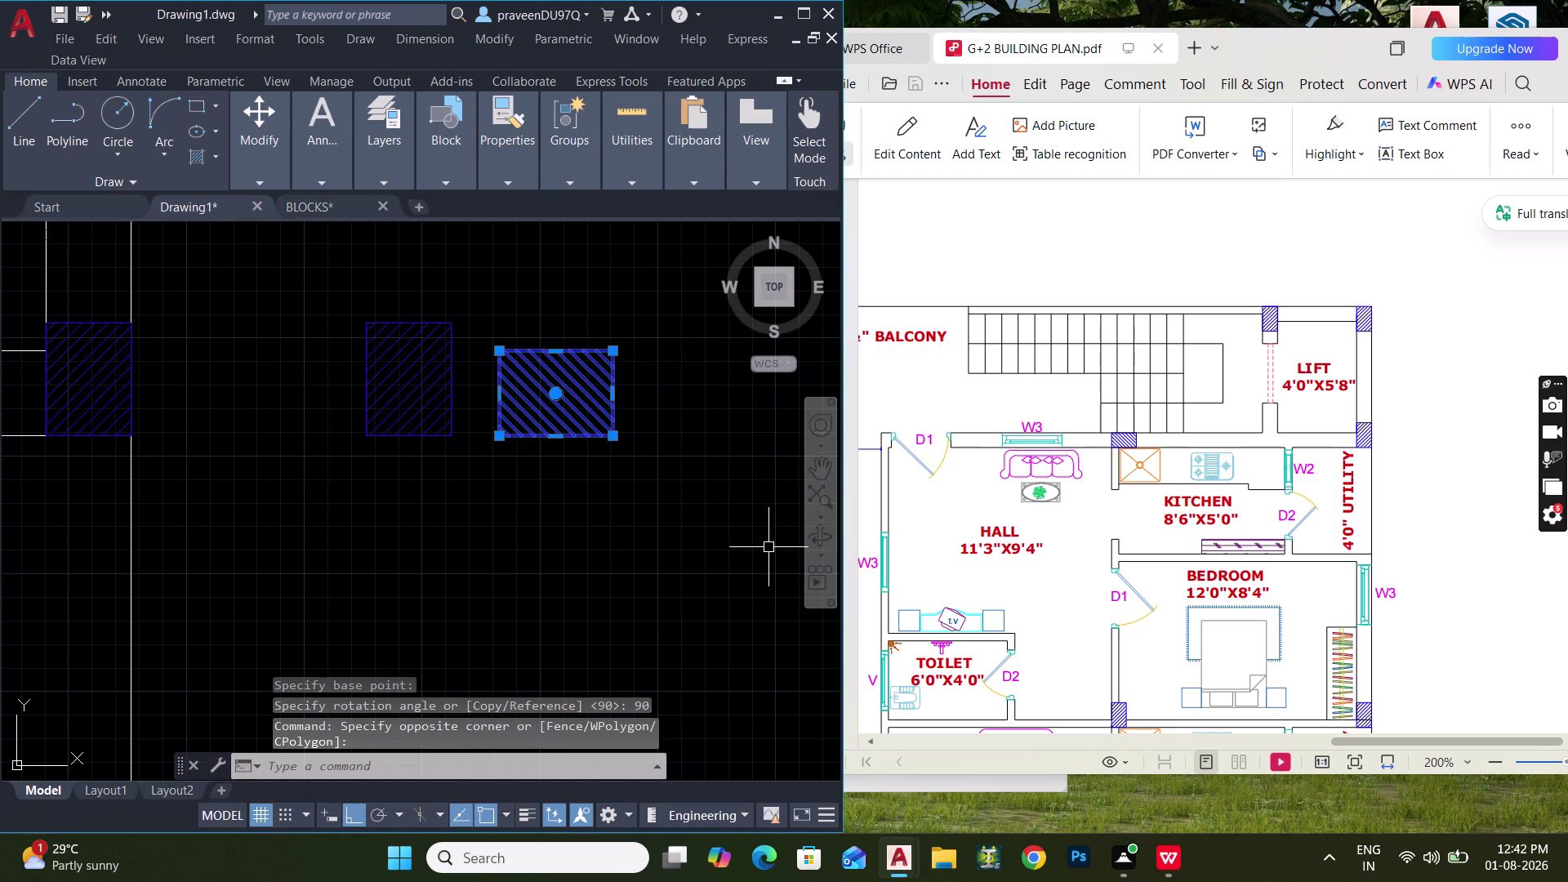
key(c)
text(O)
key(space)
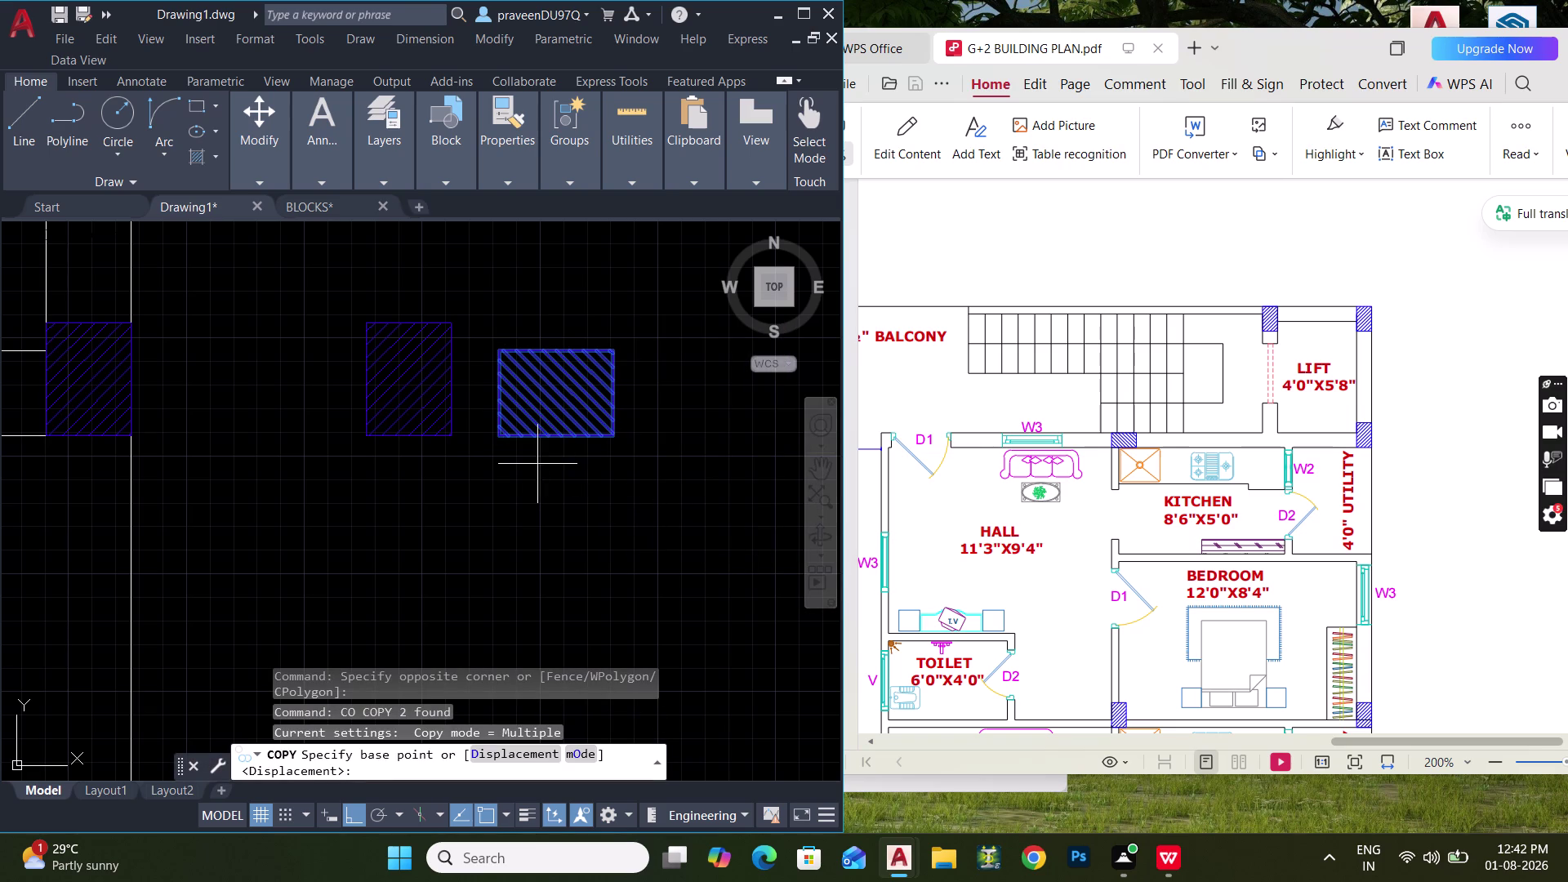
click(498, 439)
scroll(down, 3)
middle_drag(408, 452, 746, 430)
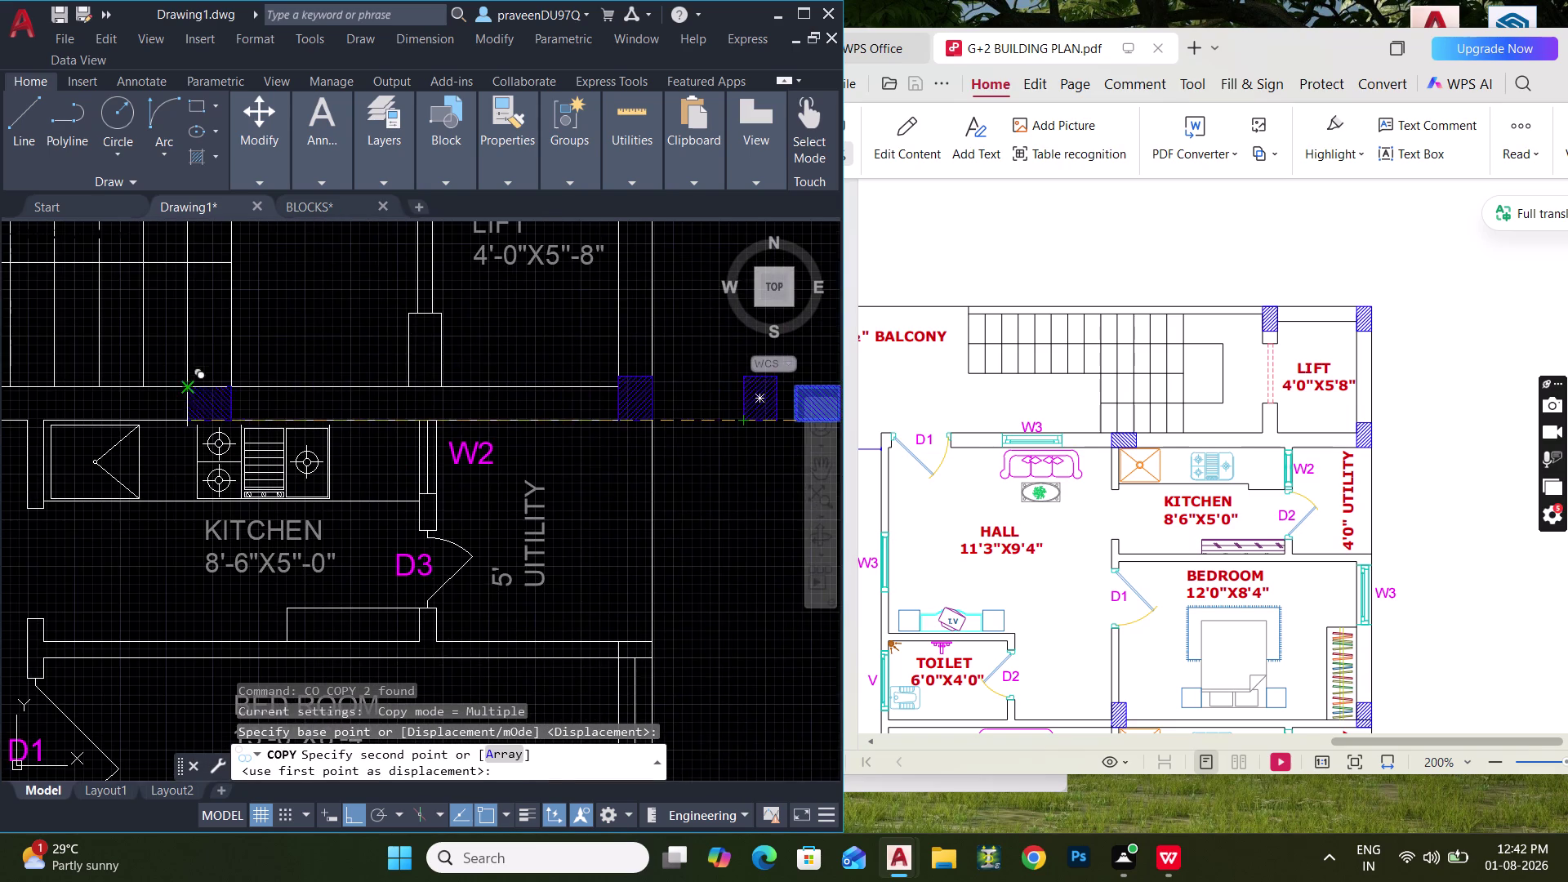
middle_drag(259, 403, 567, 425)
click(331, 444)
scroll(down, 3)
middle_drag(408, 467, 703, 458)
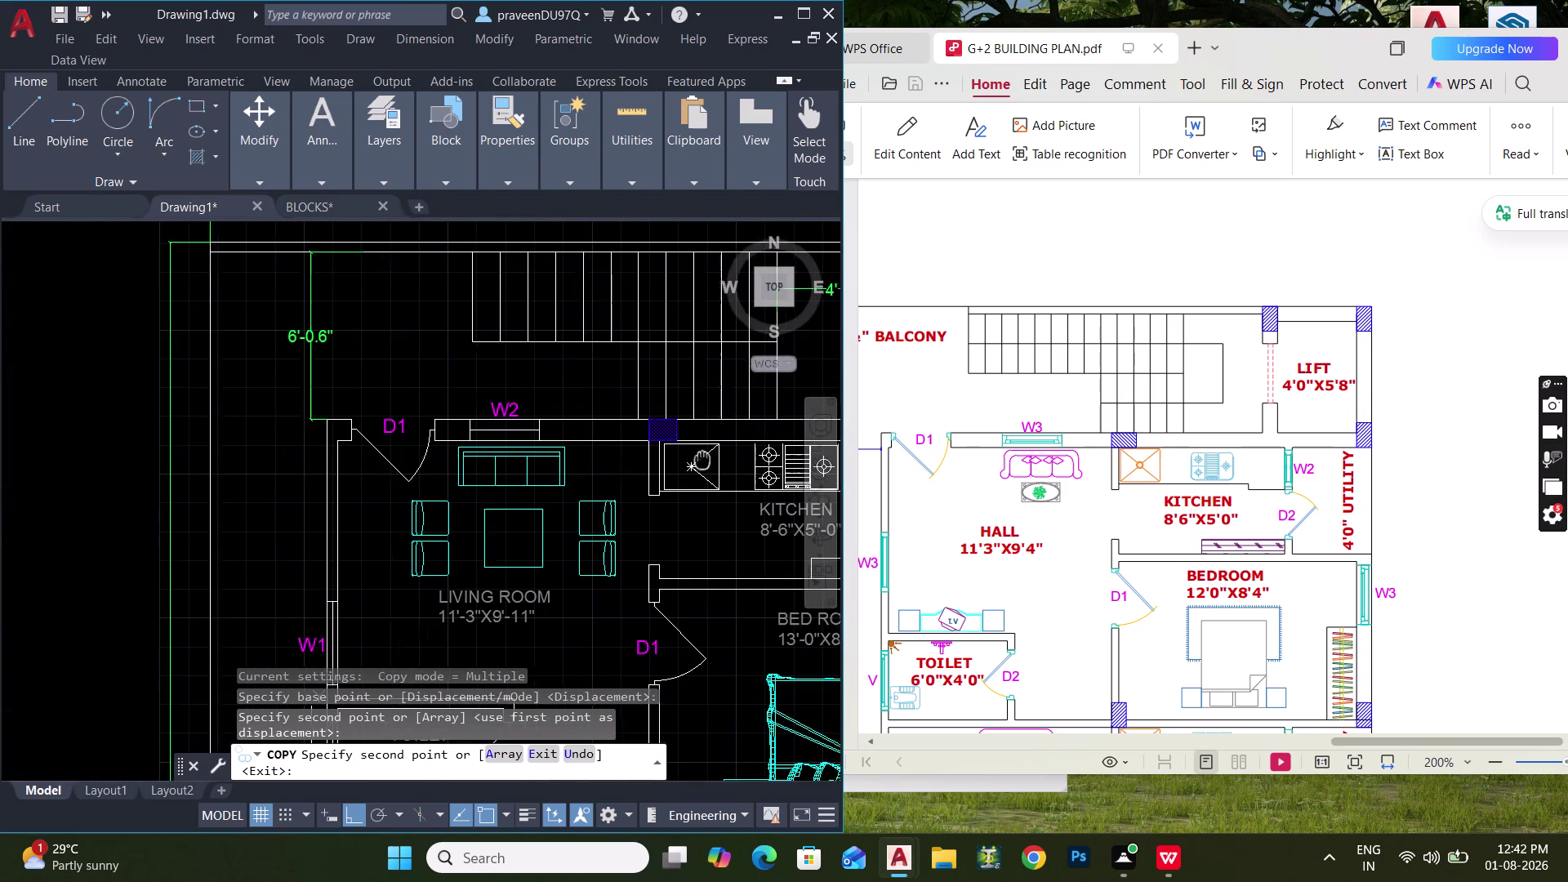
middle_drag(702, 458, 704, 458)
click(210, 433)
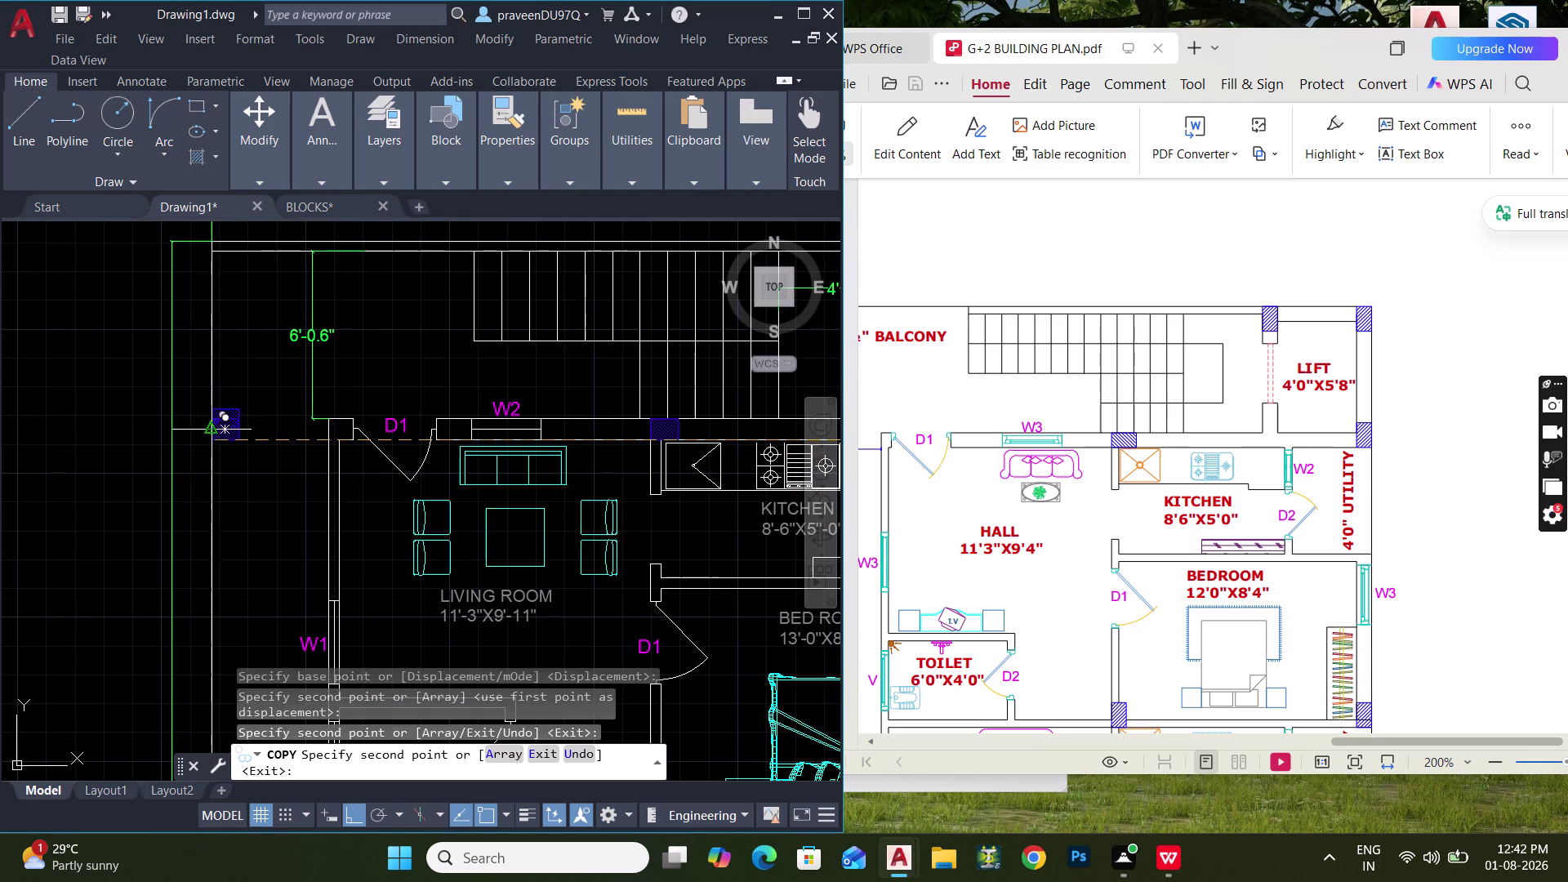
key(Escape)
Zoom out and pan back to the columns right of the utility wall.
scroll(down, 3)
middle_drag(421, 494, 403, 436)
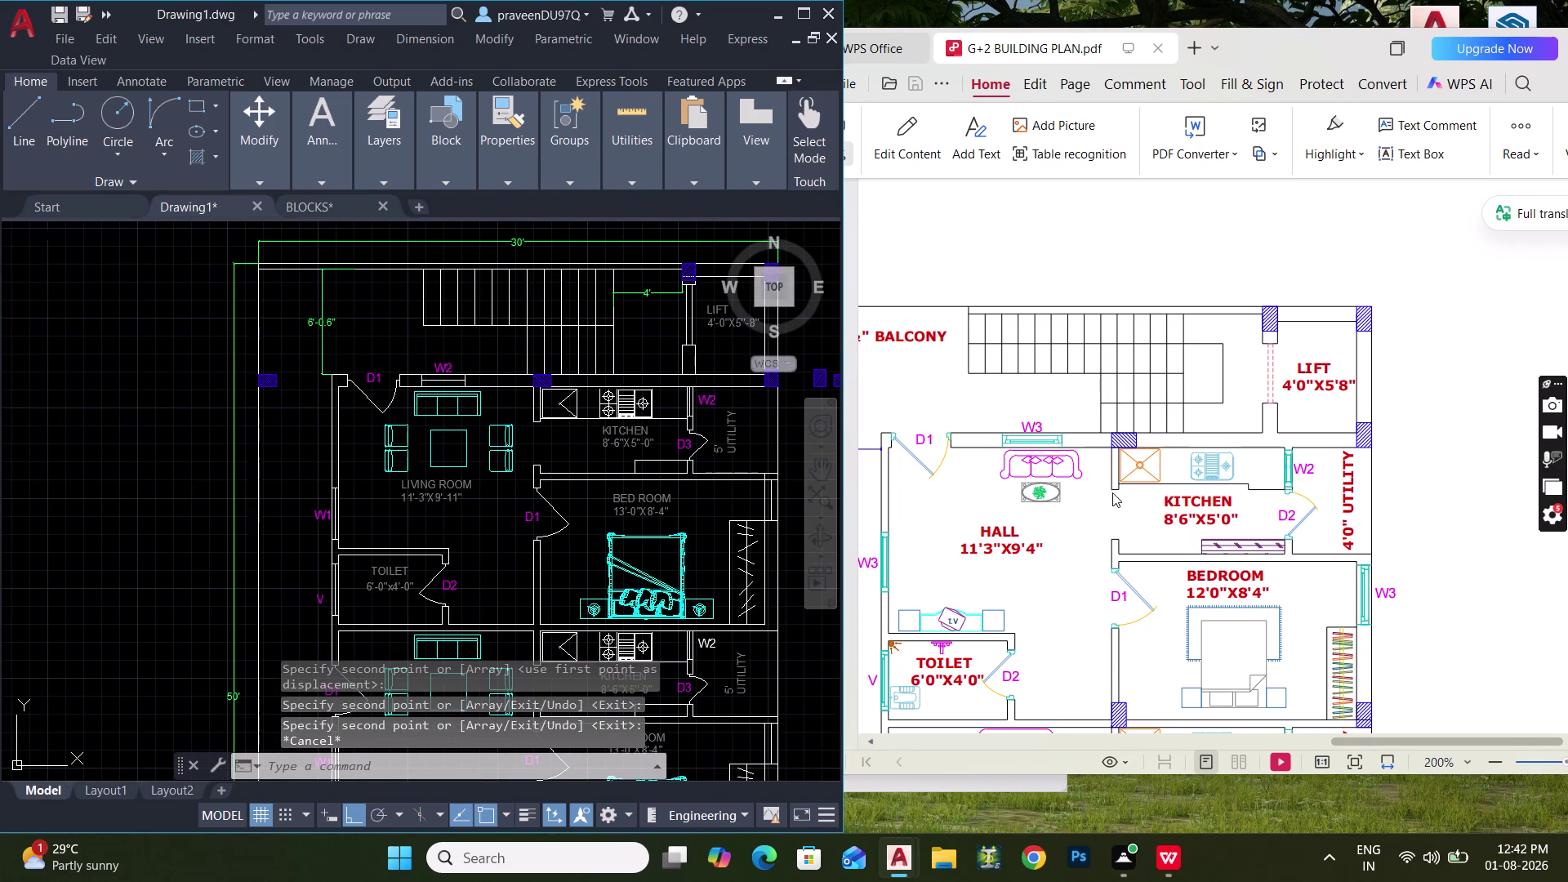
scroll(down, 3)
scroll(down, 3)
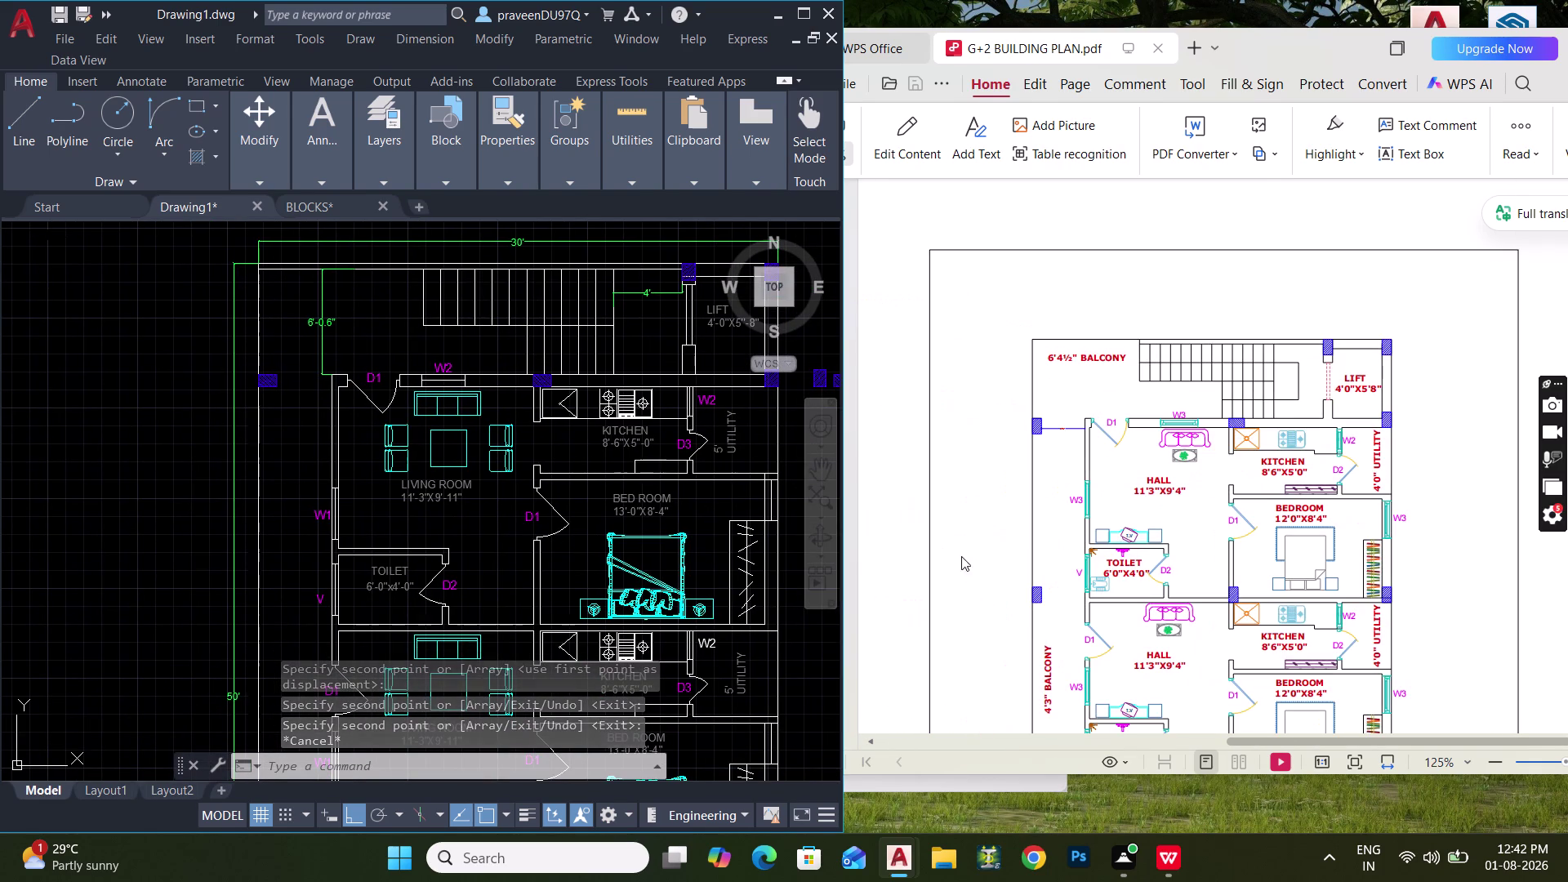
middle_drag(623, 450, 596, 368)
middle_drag(669, 415, 533, 409)
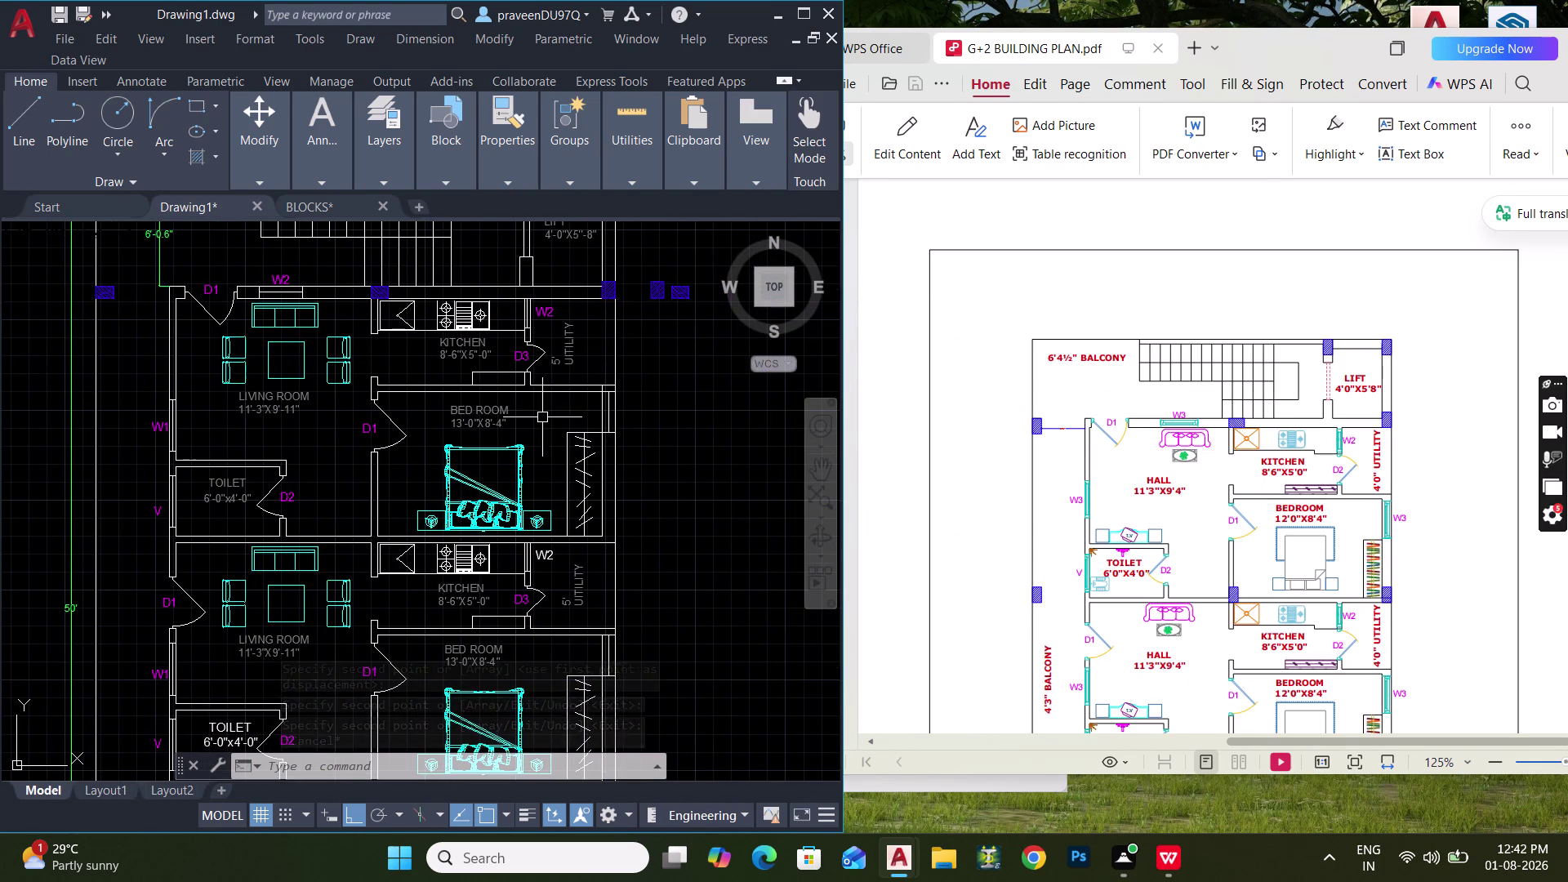
middle_drag(597, 486, 470, 471)
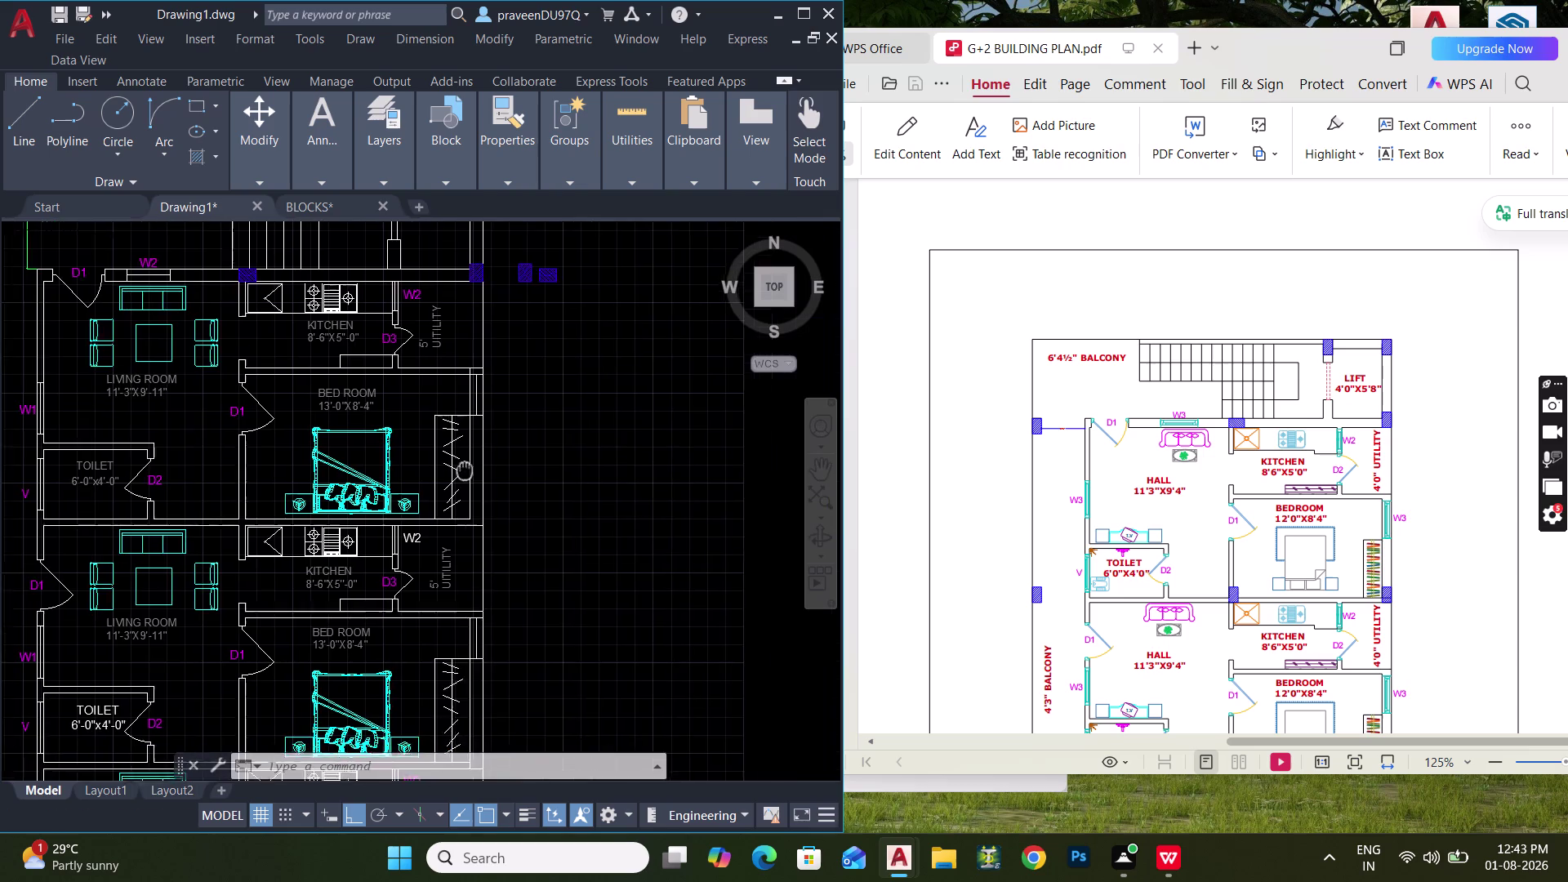
middle_drag(470, 470, 463, 467)
scroll(up, 3)
middle_drag(664, 464, 467, 536)
Copy a hatched column beside the lower kitchen wall and left of the toilet.
middle_drag(330, 377, 485, 567)
scroll(up, 3)
click(388, 375)
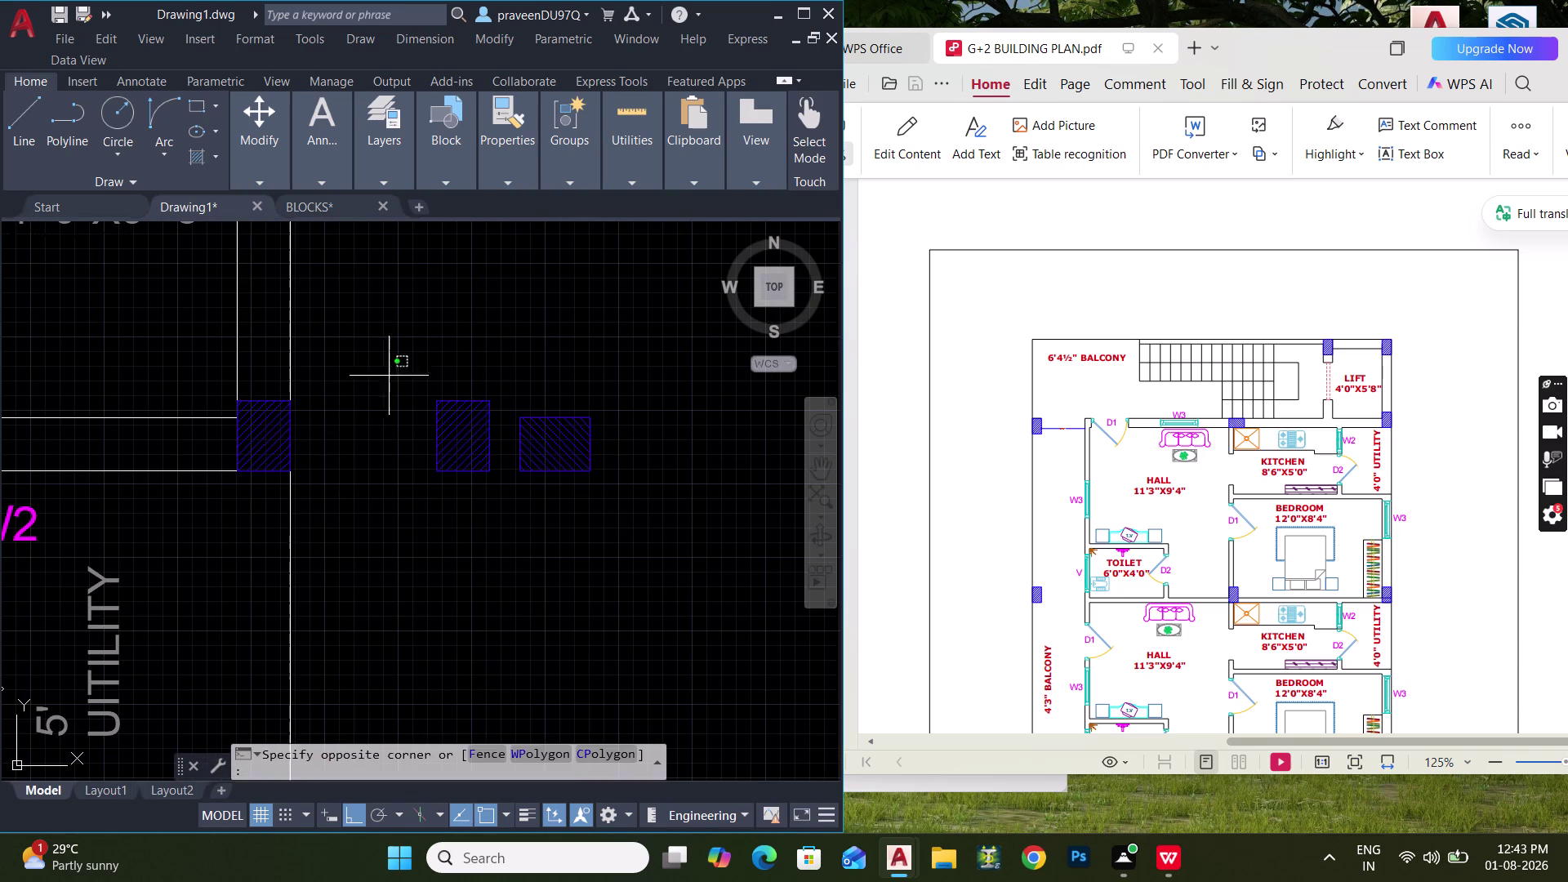
click(501, 529)
key(c)
key(o)
key(space)
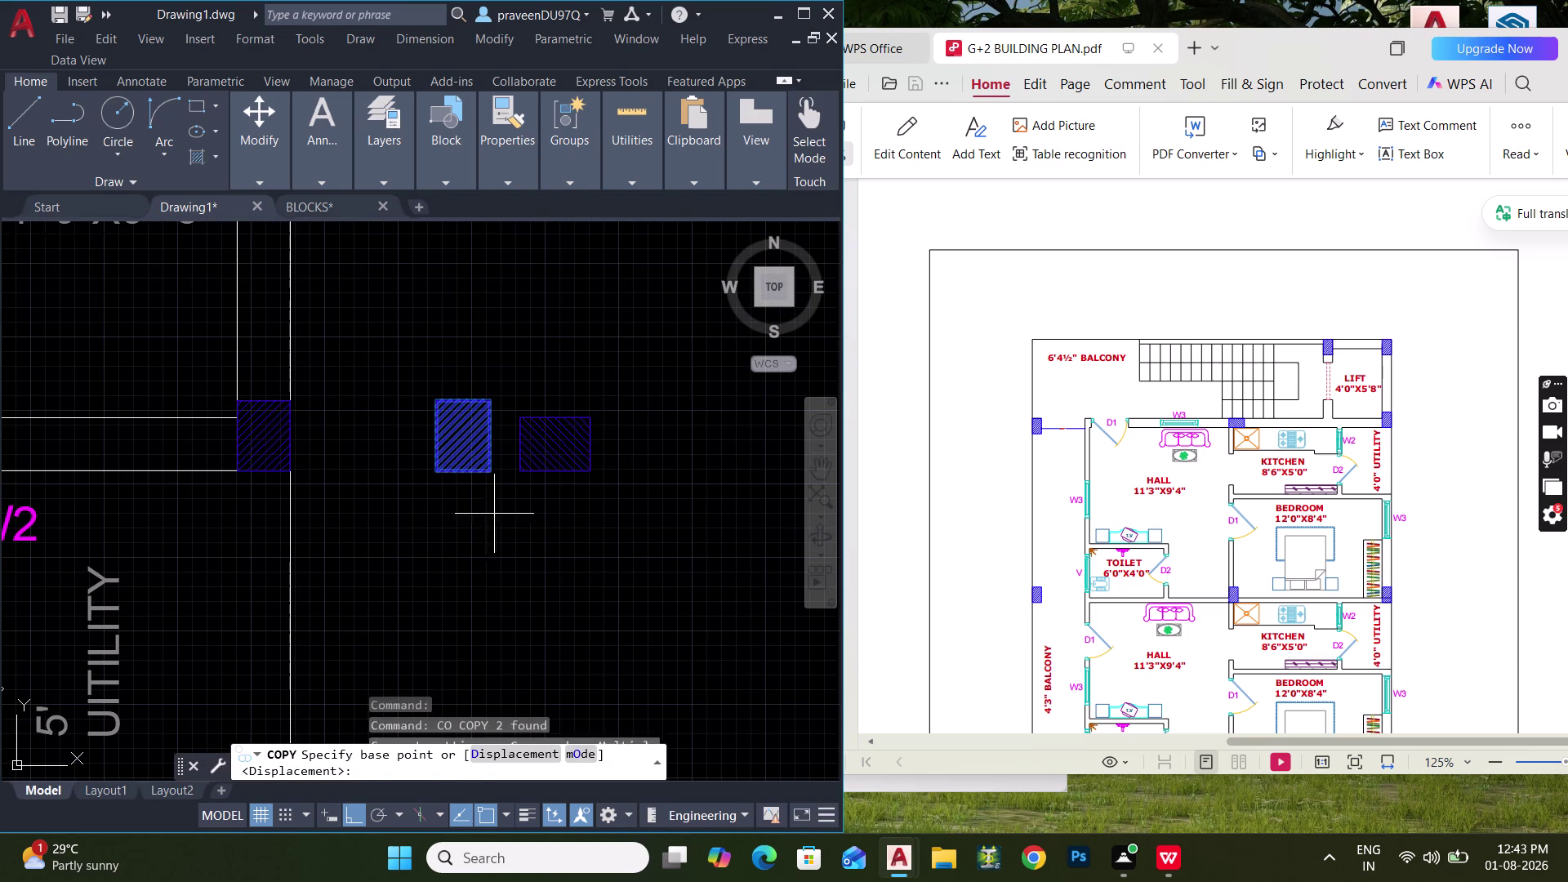
click(493, 477)
scroll(down, 3)
middle_drag(457, 563, 566, 308)
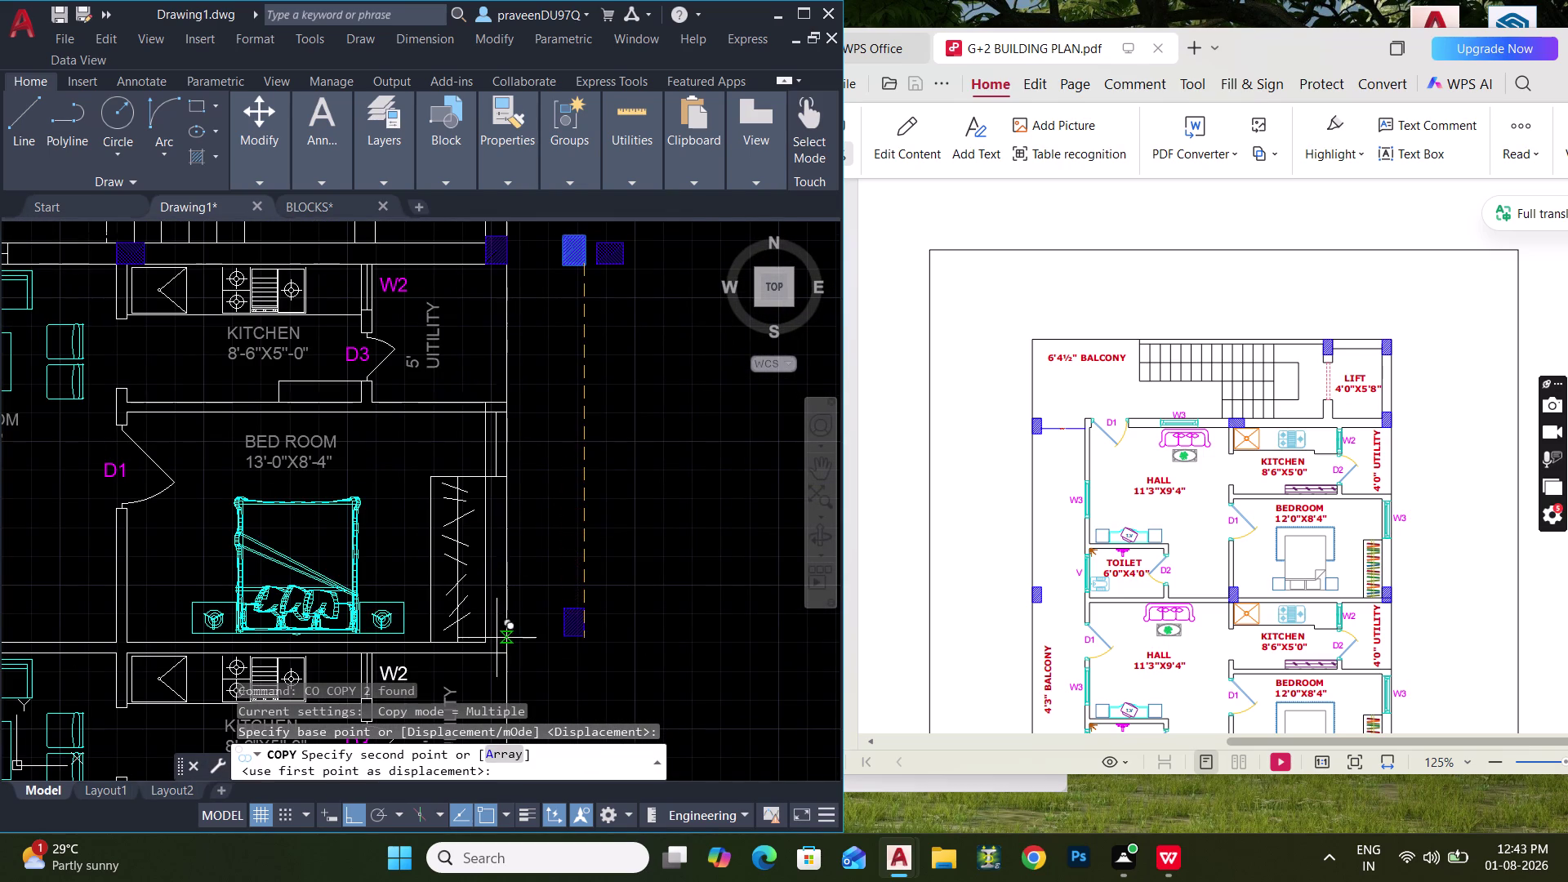
click(498, 654)
middle_drag(480, 651, 909, 435)
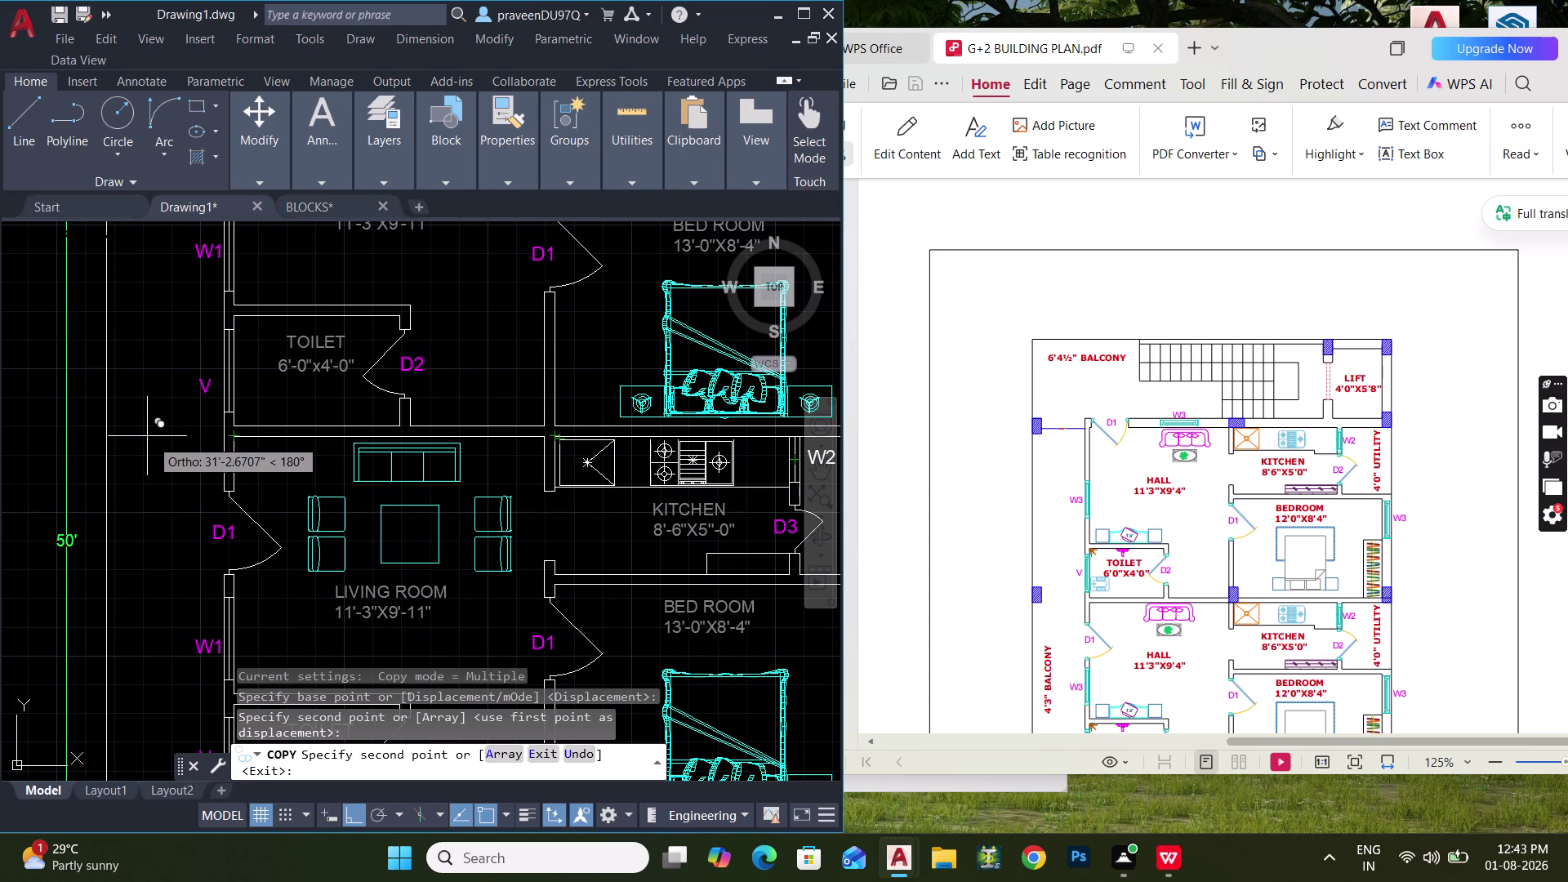
click(170, 447)
scroll(down, 3)
middle_drag(487, 499, 482, 501)
scroll(down, 3)
middle_drag(482, 502, 327, 579)
key(Escape)
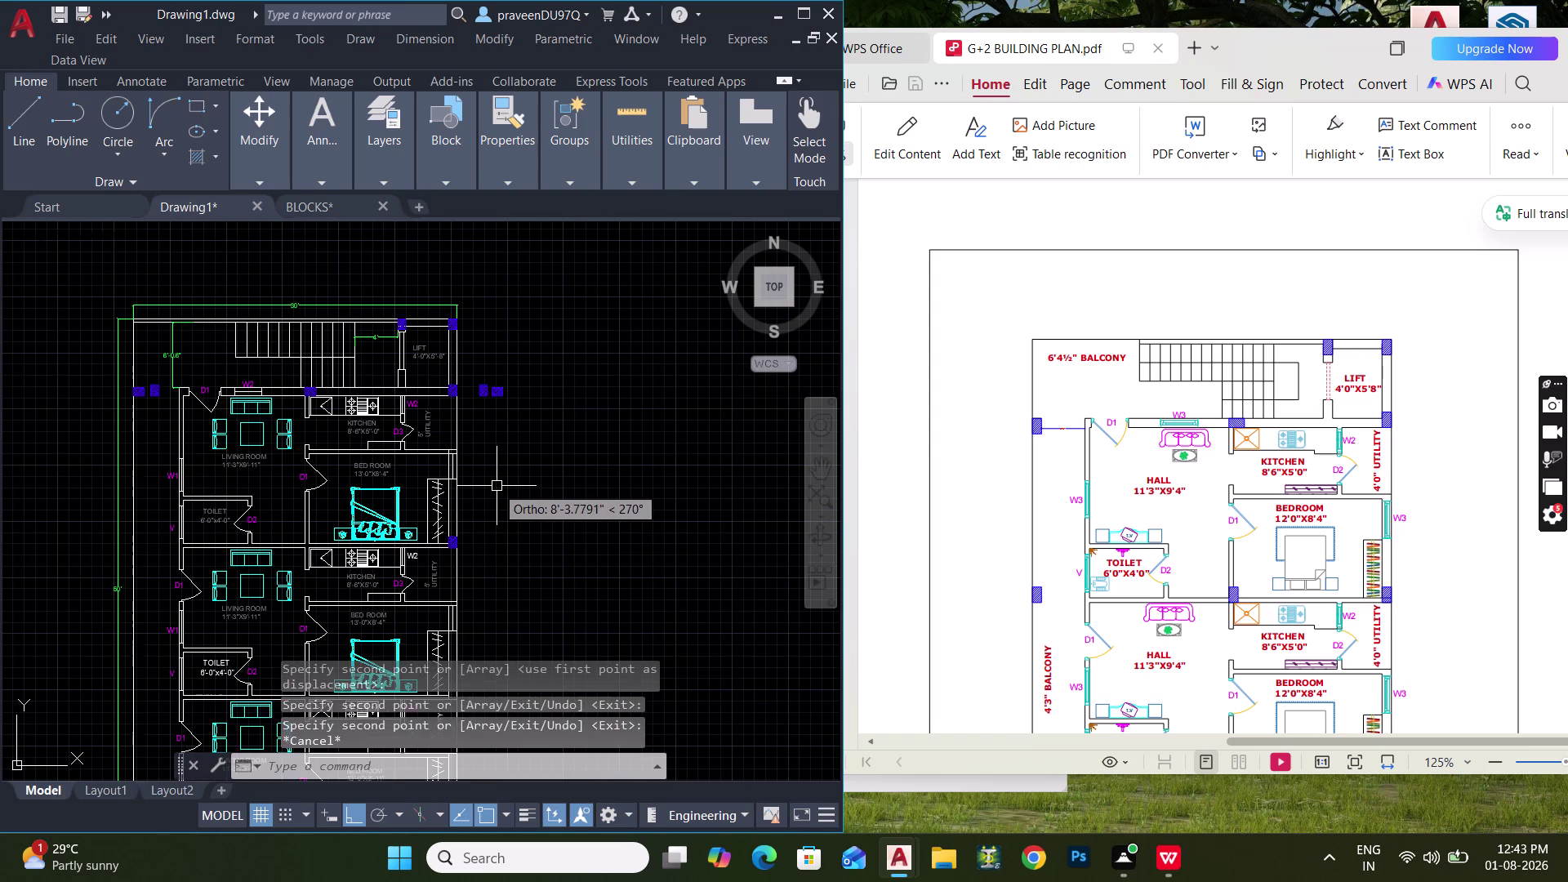
Move the column near door D1 down onto the toilet wall.
scroll(down, 3)
middle_drag(502, 488, 511, 494)
middle_drag(499, 478, 497, 368)
scroll(up, 3)
click(444, 364)
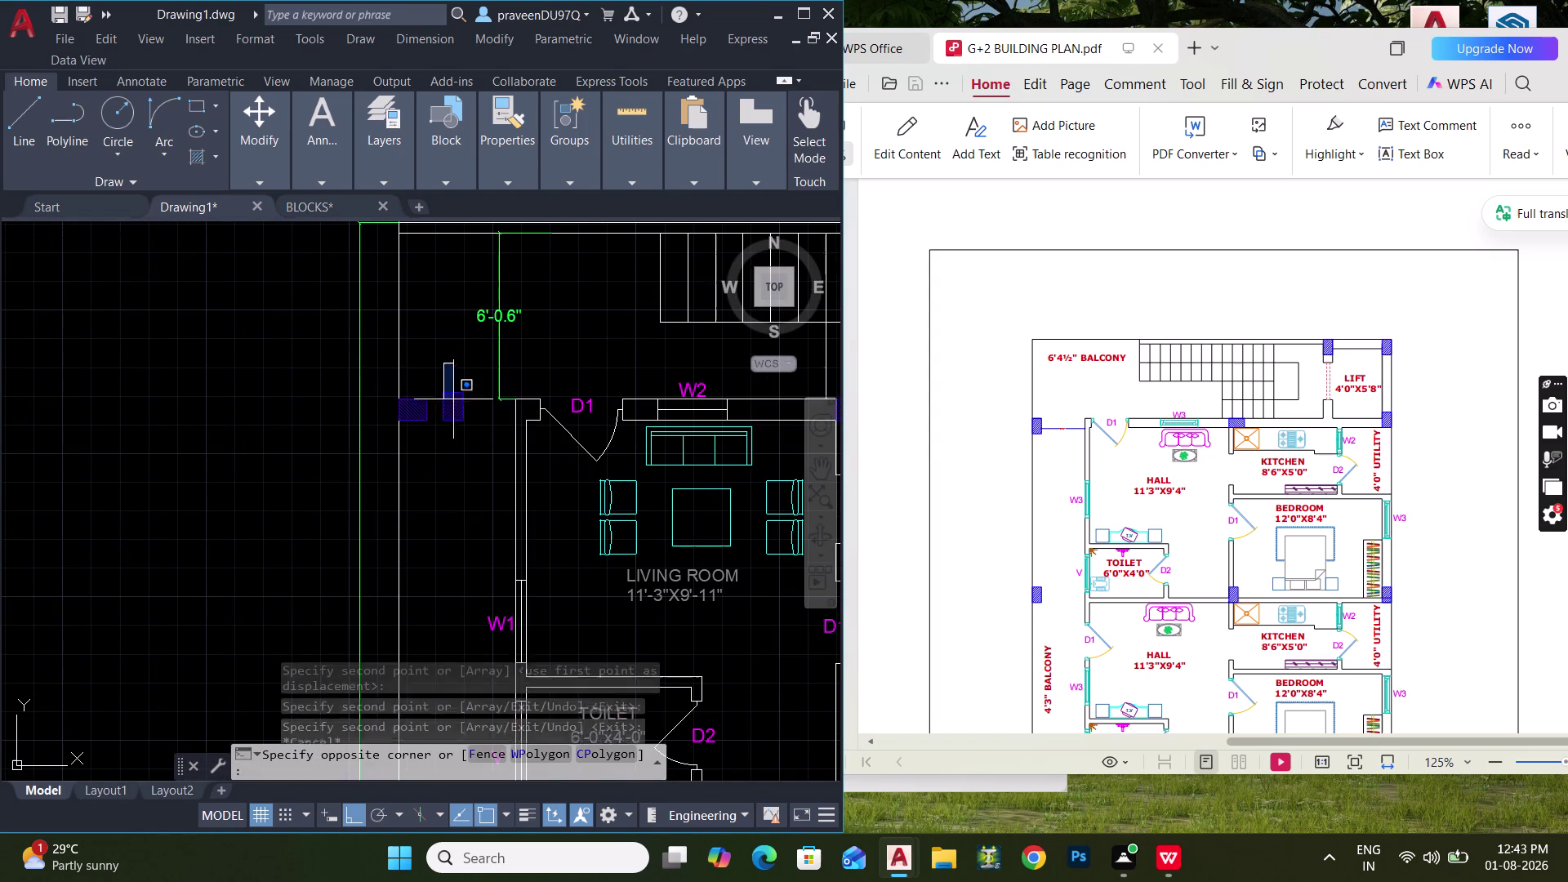
click(483, 444)
drag(470, 434, 462, 416)
click(439, 355)
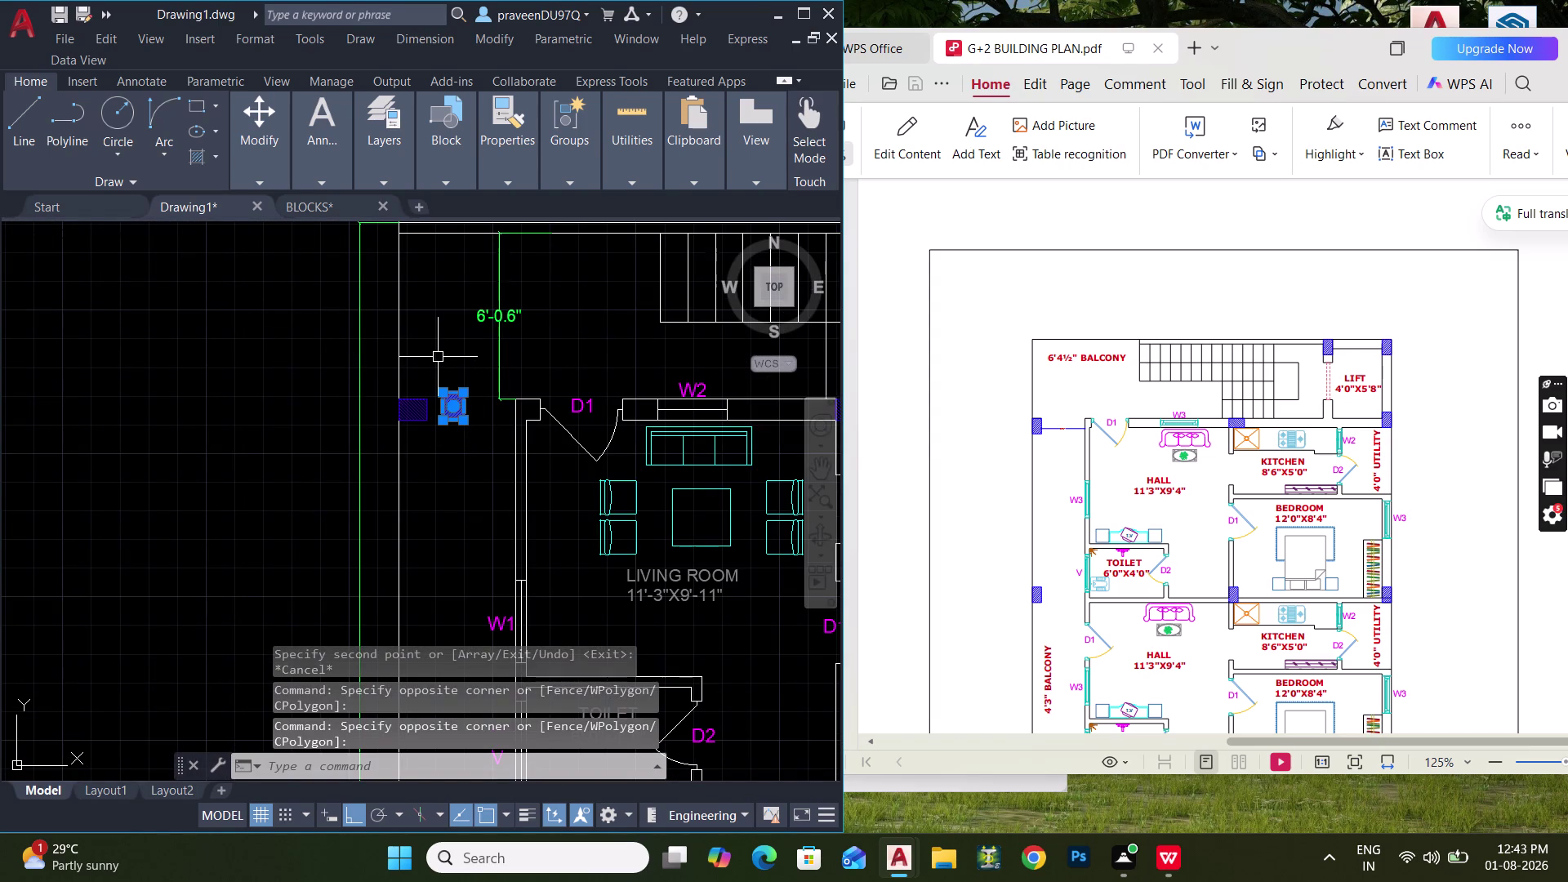
text(M)
key(space)
click(440, 425)
middle_drag(419, 510, 305, 316)
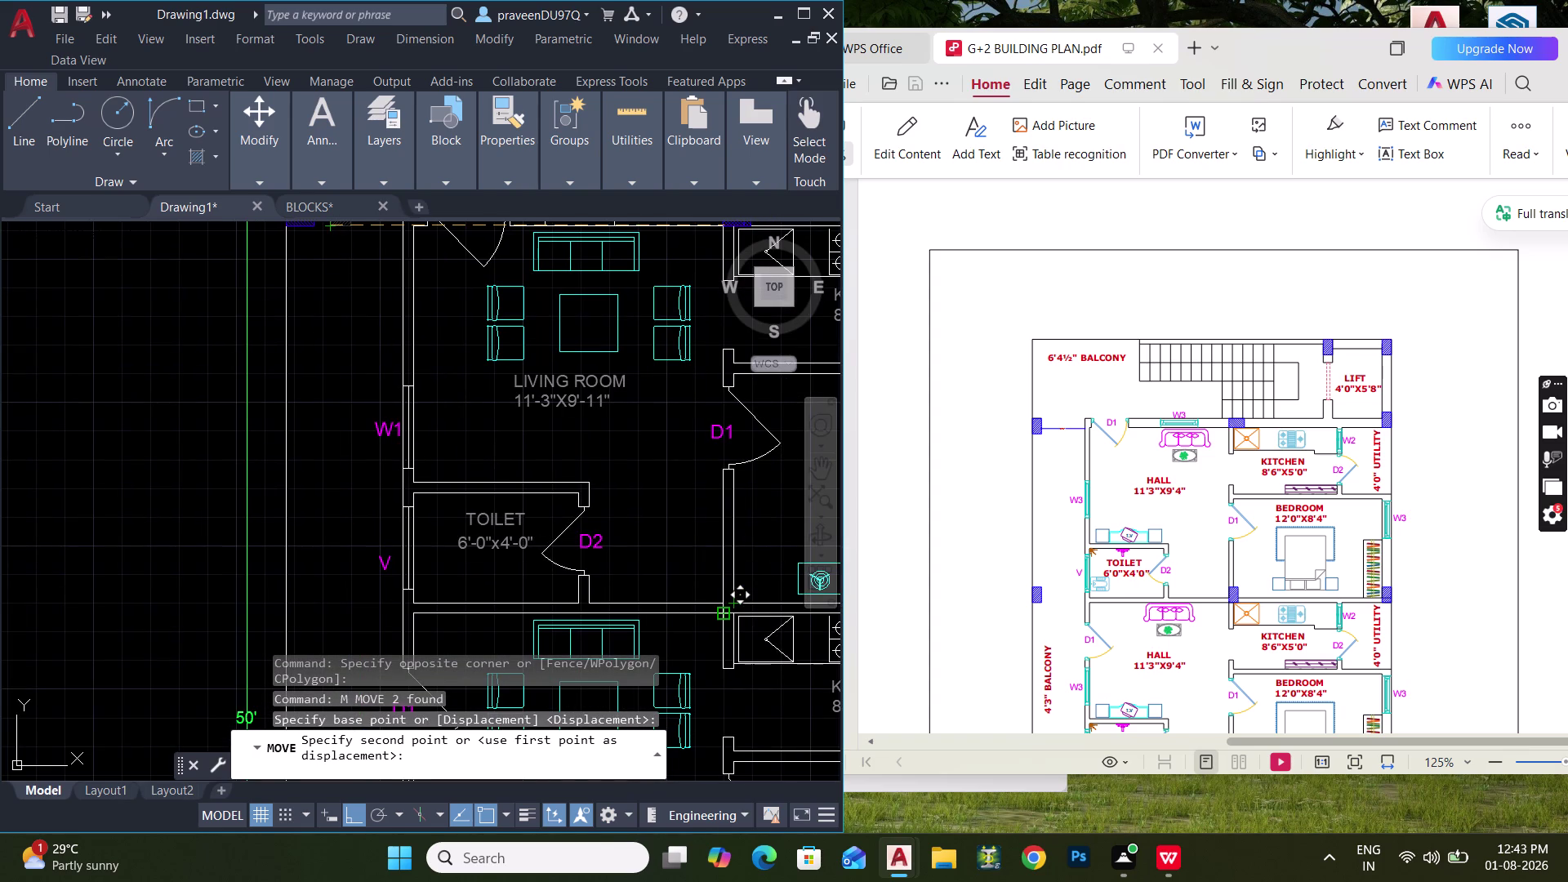
scroll(up, 3)
click(745, 617)
Copy the column near door D2 to the outer left wall below the toilet.
middle_drag(719, 602, 606, 552)
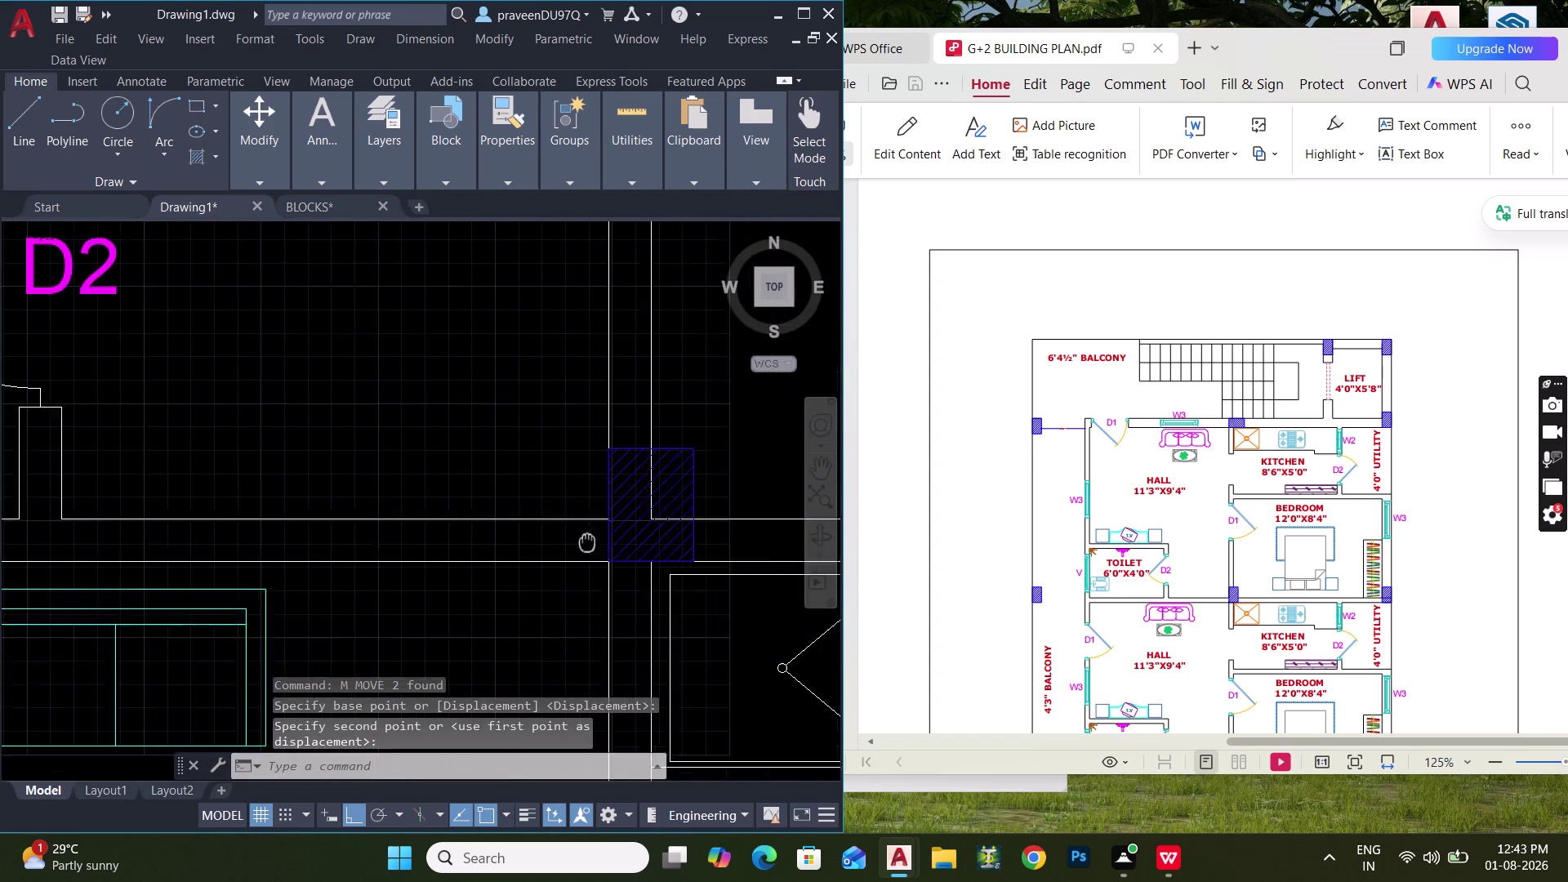
middle_drag(606, 553, 551, 520)
drag(503, 400, 535, 435)
click(705, 582)
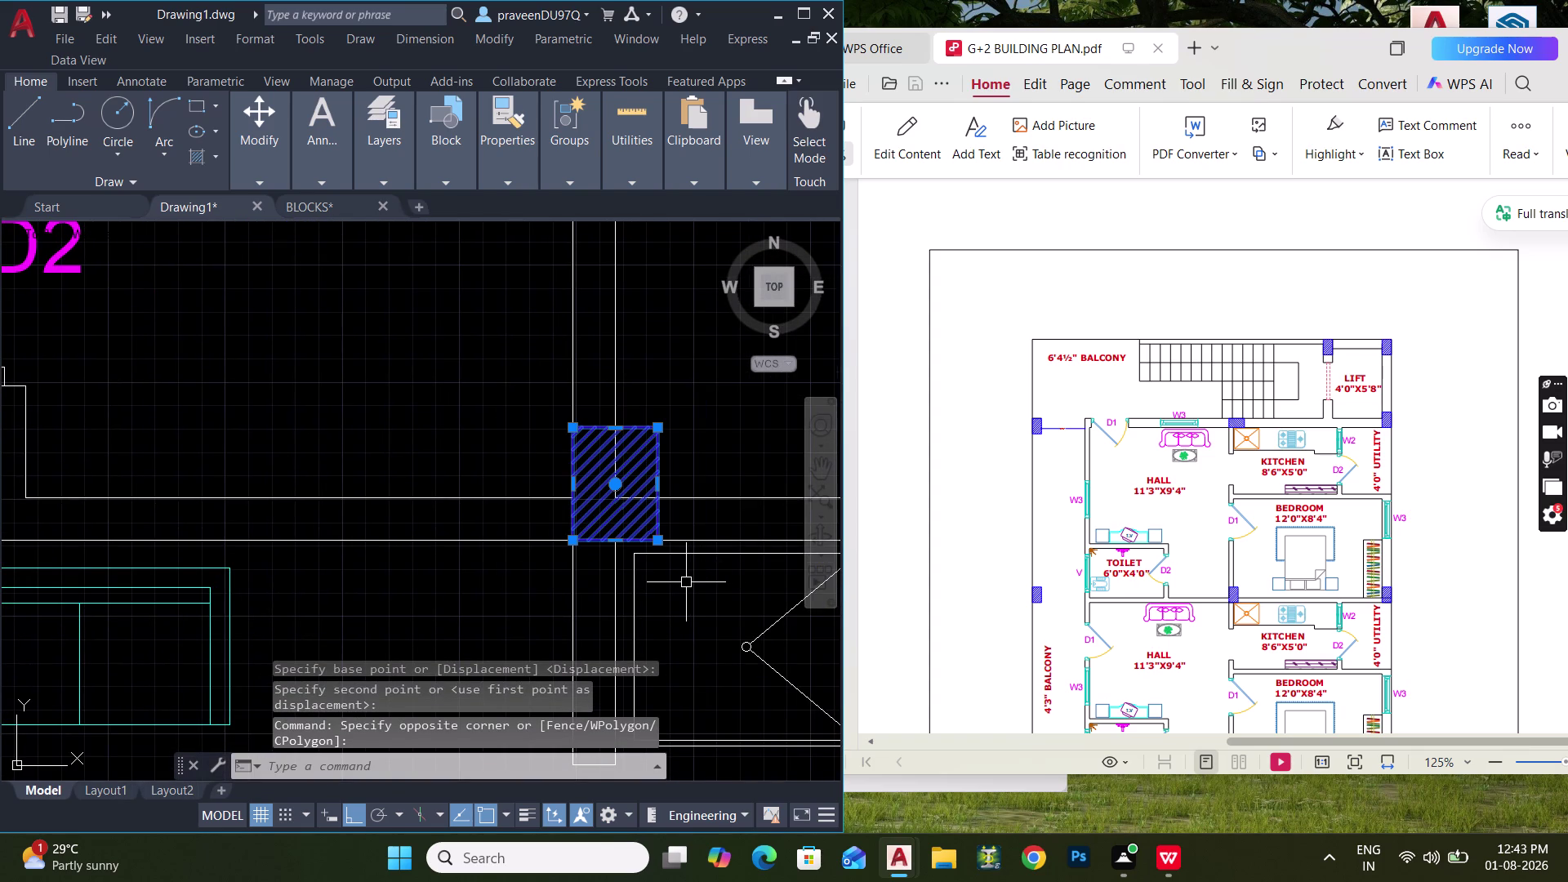
text(C)
text(O)
key(space)
click(574, 546)
middle_drag(433, 542, 787, 517)
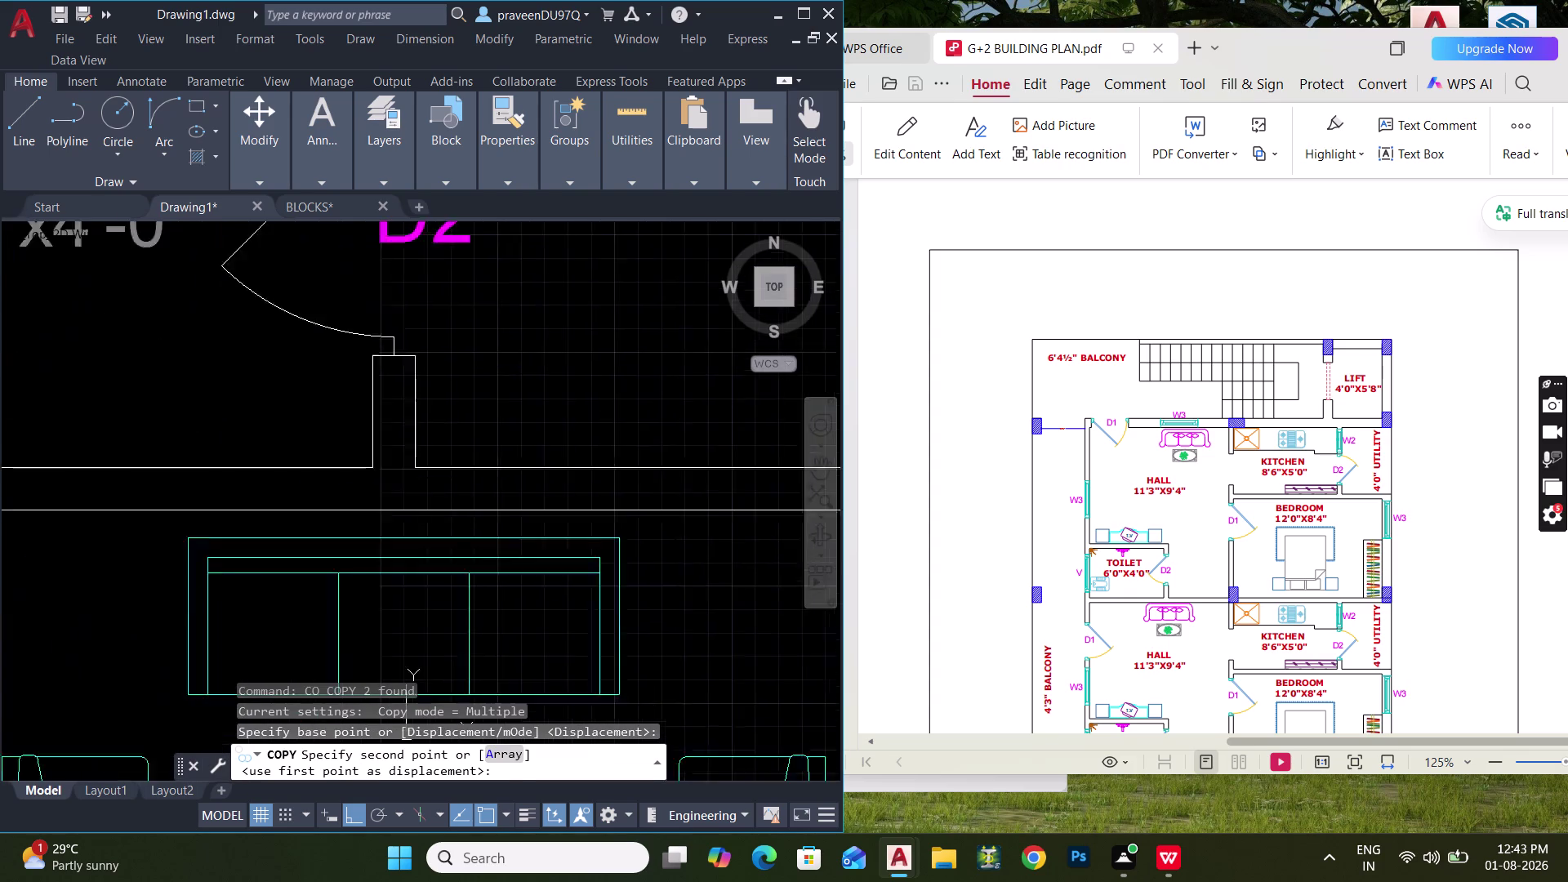
middle_drag(787, 517, 947, 495)
scroll(down, 3)
middle_drag(419, 534, 608, 527)
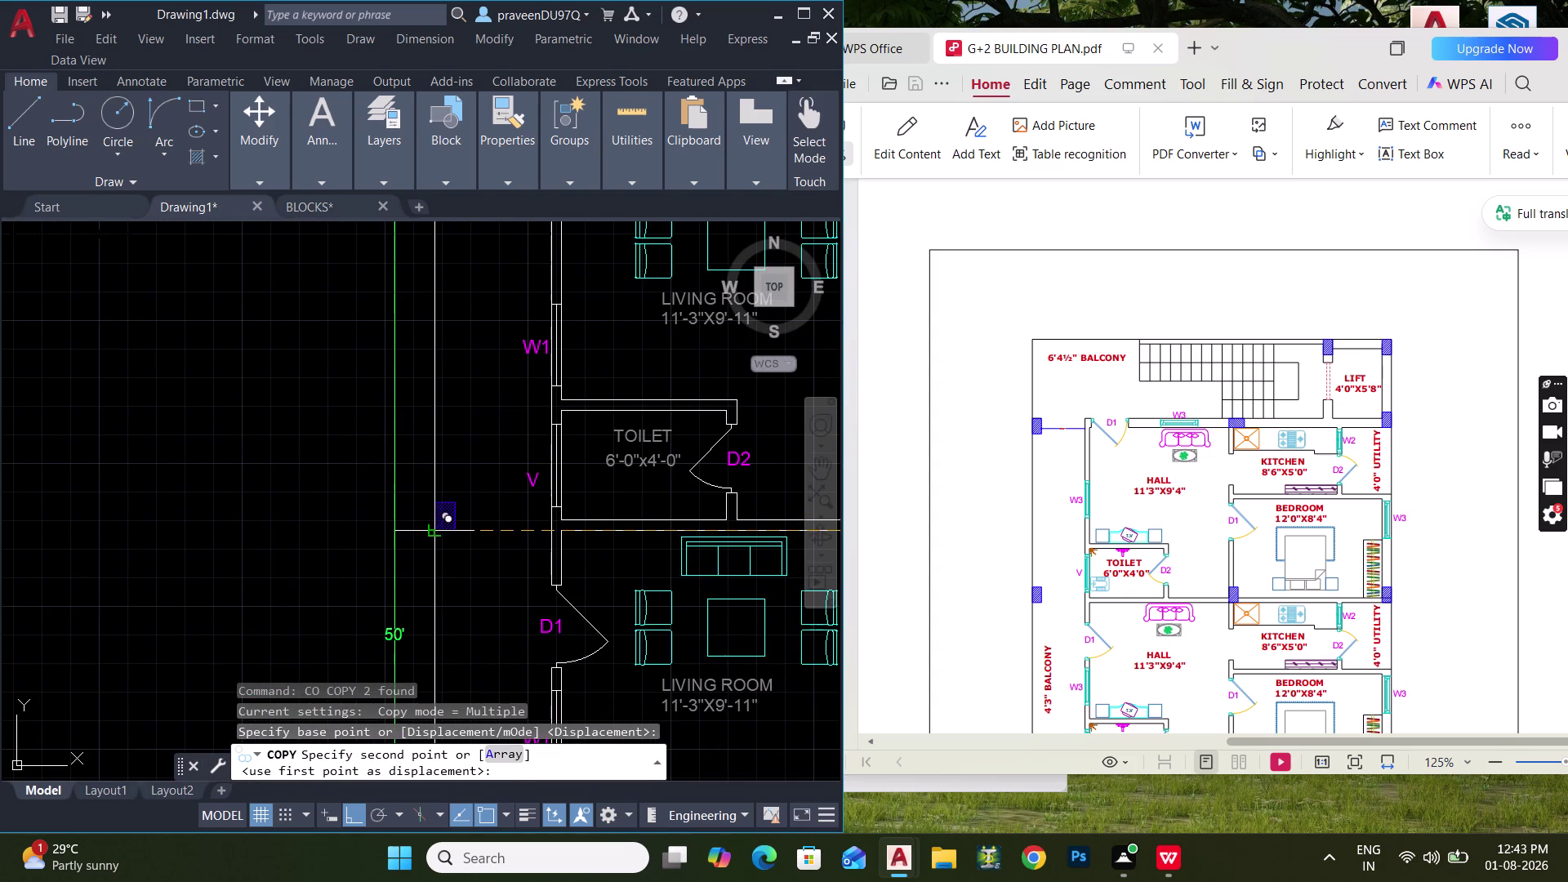
click(439, 534)
key(Escape)
Copy the right-wall column to the utility wall and the bedroom's lower corner.
scroll(down, 3)
middle_drag(549, 558, 498, 519)
middle_drag(549, 537, 537, 496)
scroll(down, 3)
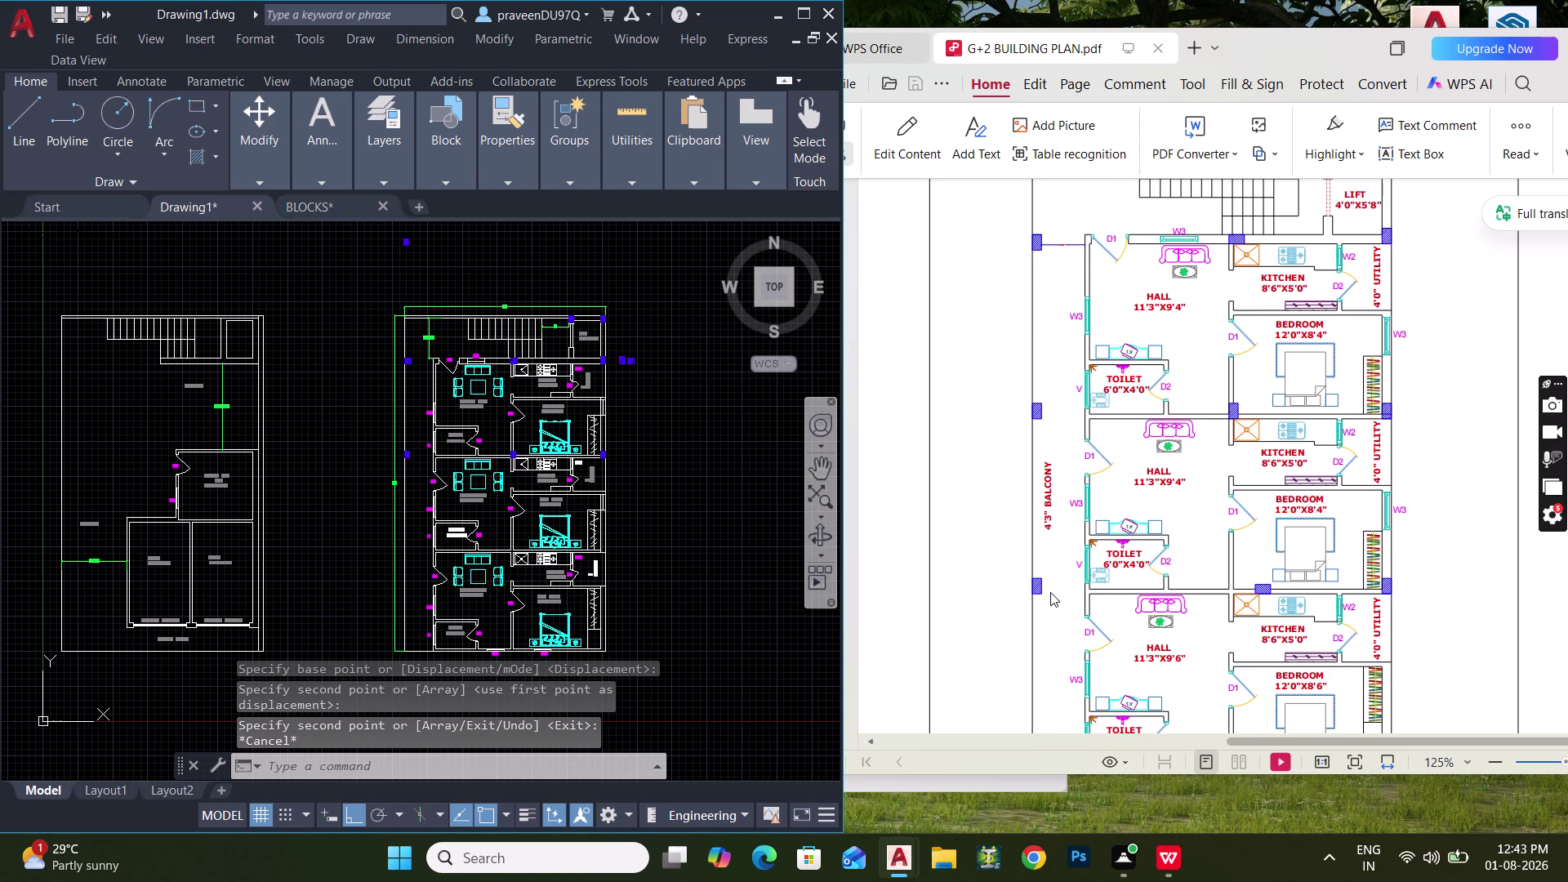
scroll(down, 3)
scroll(up, 3)
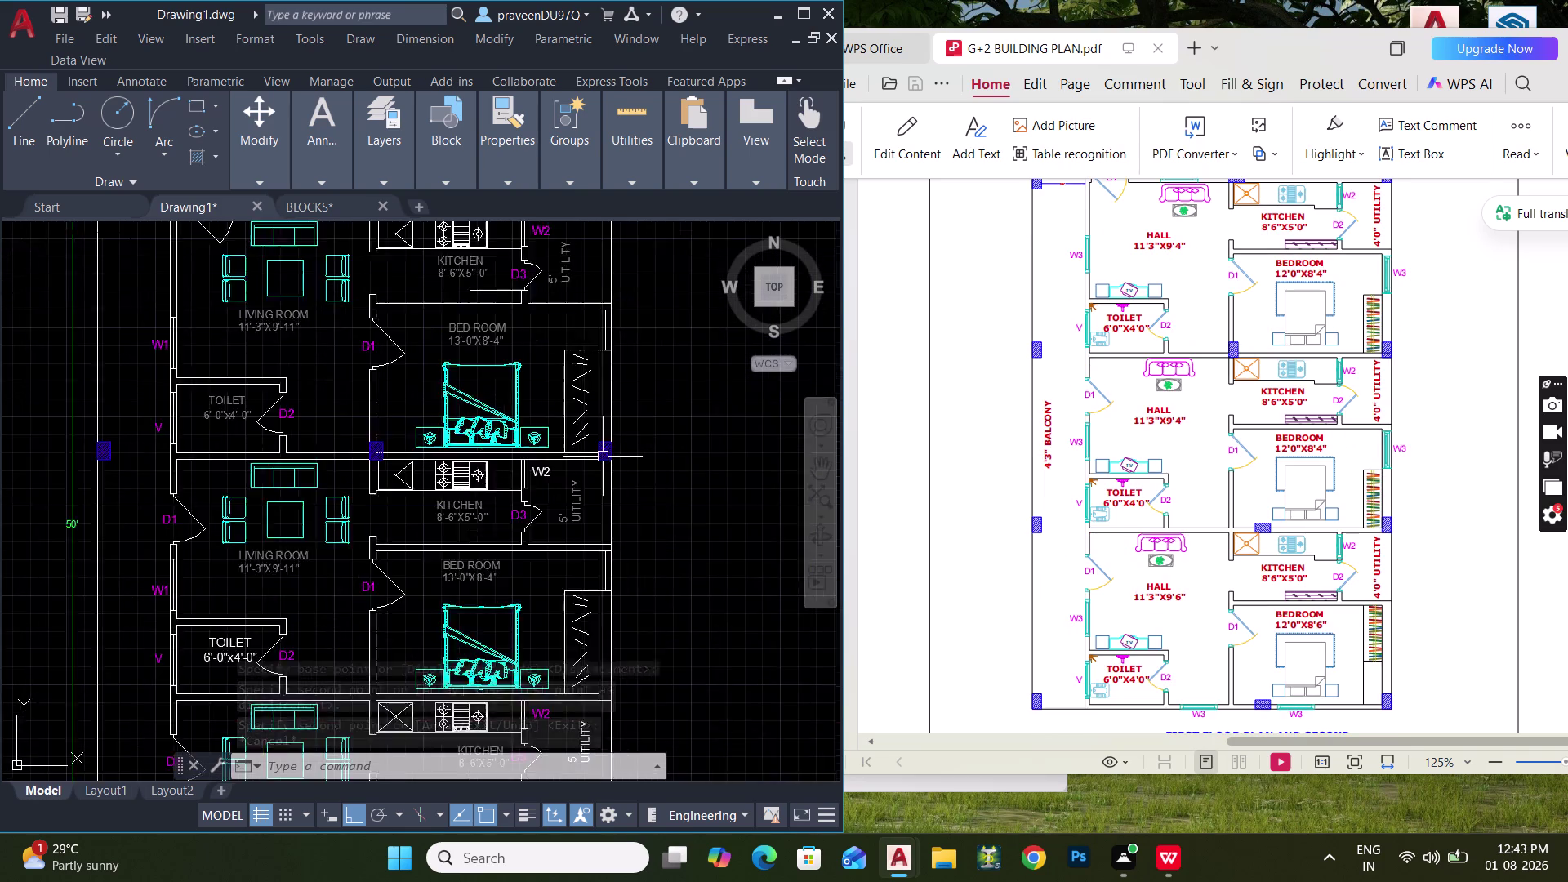
scroll(up, 3)
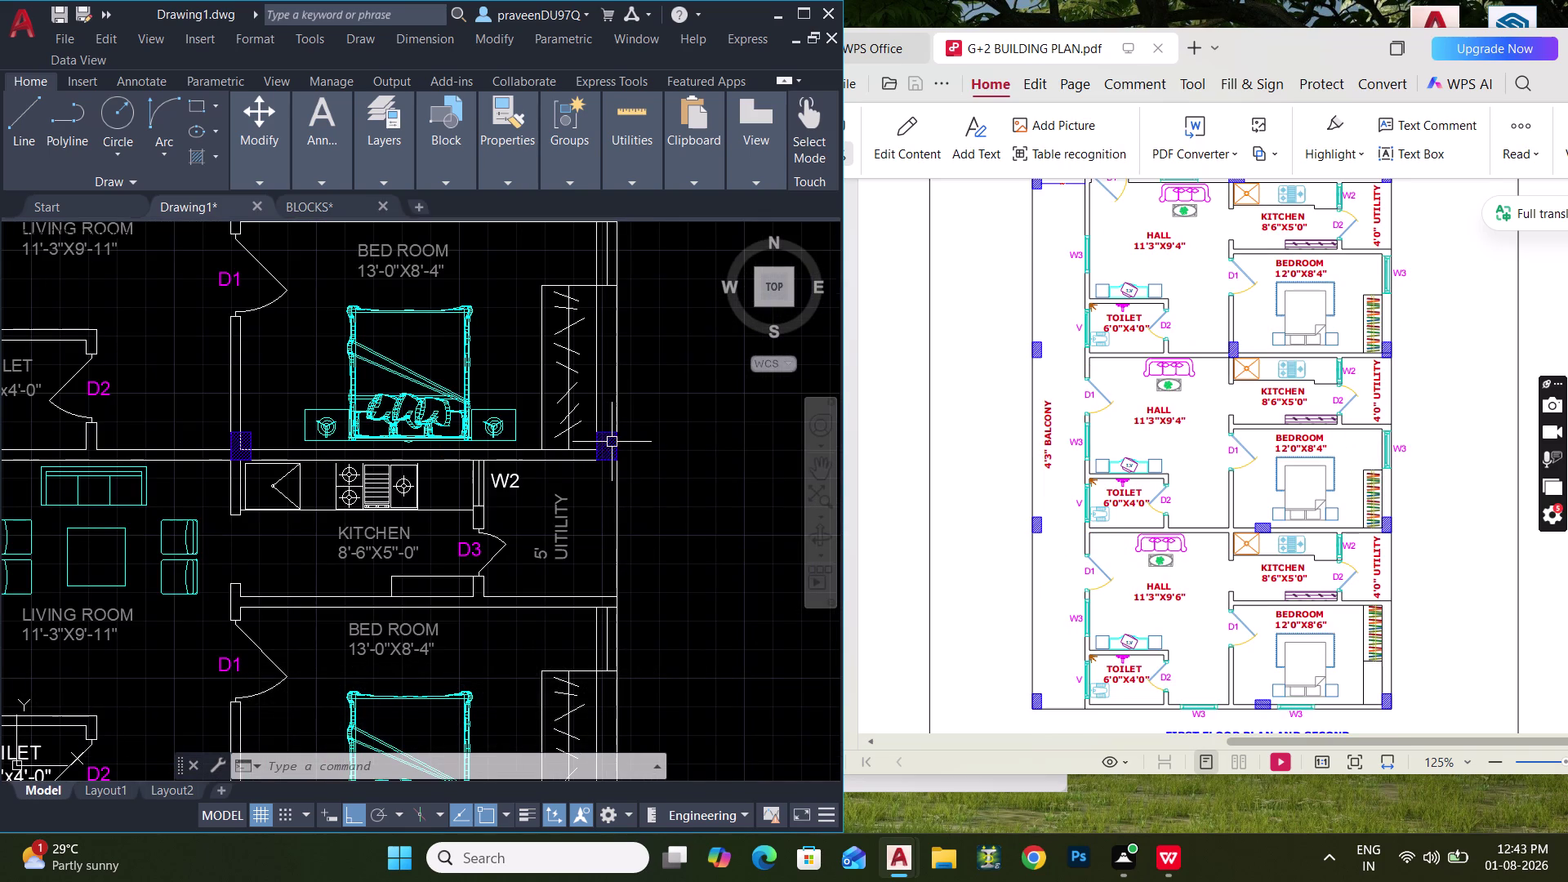
middle_drag(599, 480, 786, 401)
middle_drag(781, 463, 688, 466)
scroll(up, 3)
middle_drag(708, 410, 666, 443)
drag(585, 294, 595, 303)
click(730, 428)
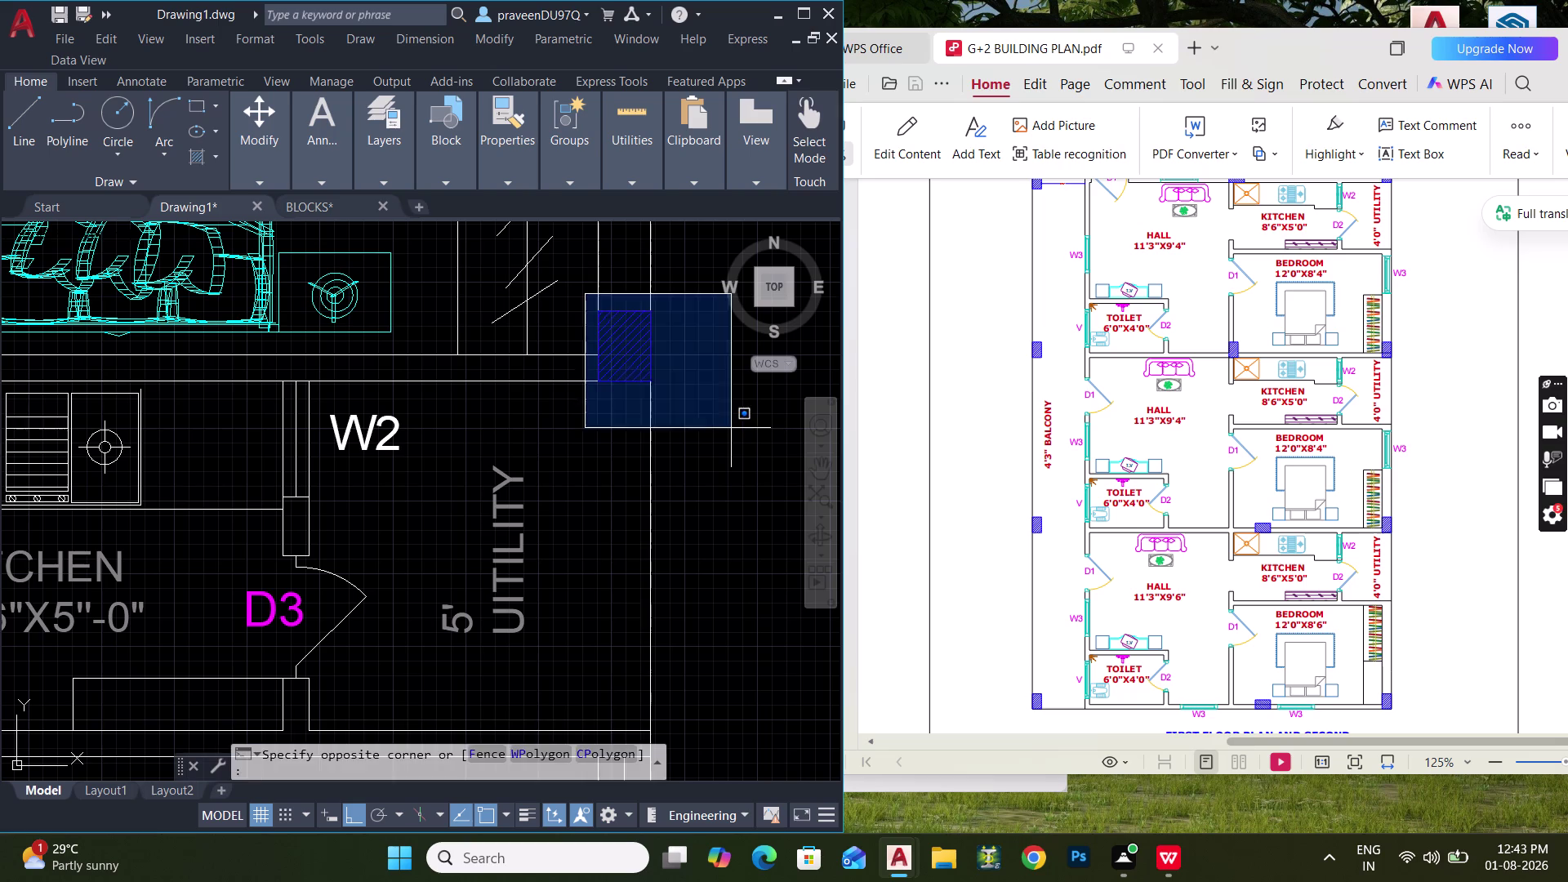
text(CO)
key(space)
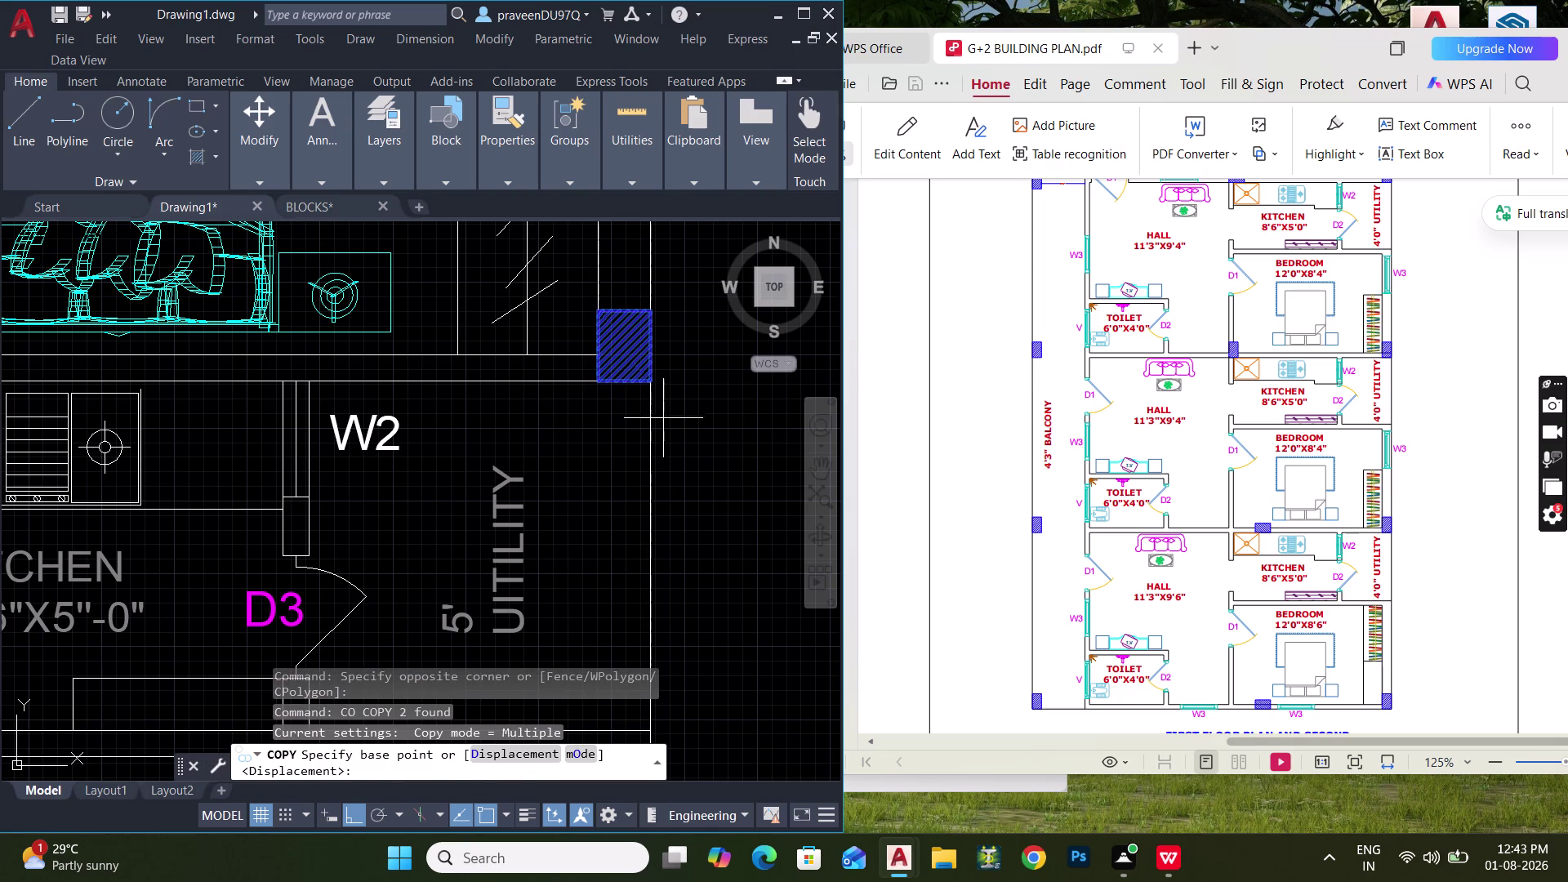
click(654, 385)
scroll(down, 3)
middle_drag(673, 550, 666, 408)
middle_drag(671, 617, 664, 532)
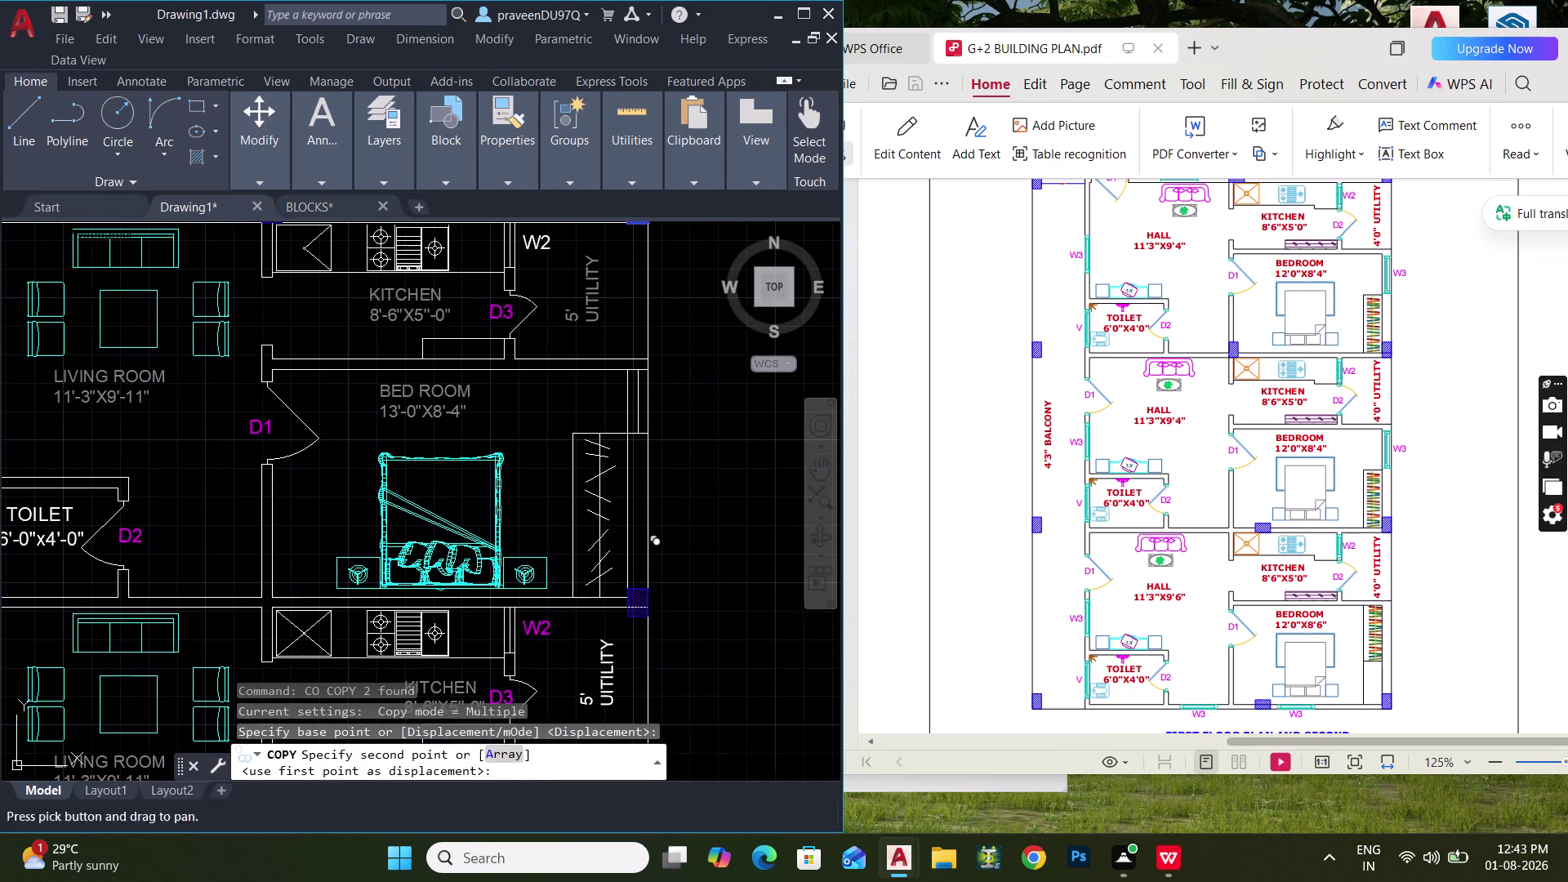
click(651, 600)
middle_drag(652, 573, 671, 389)
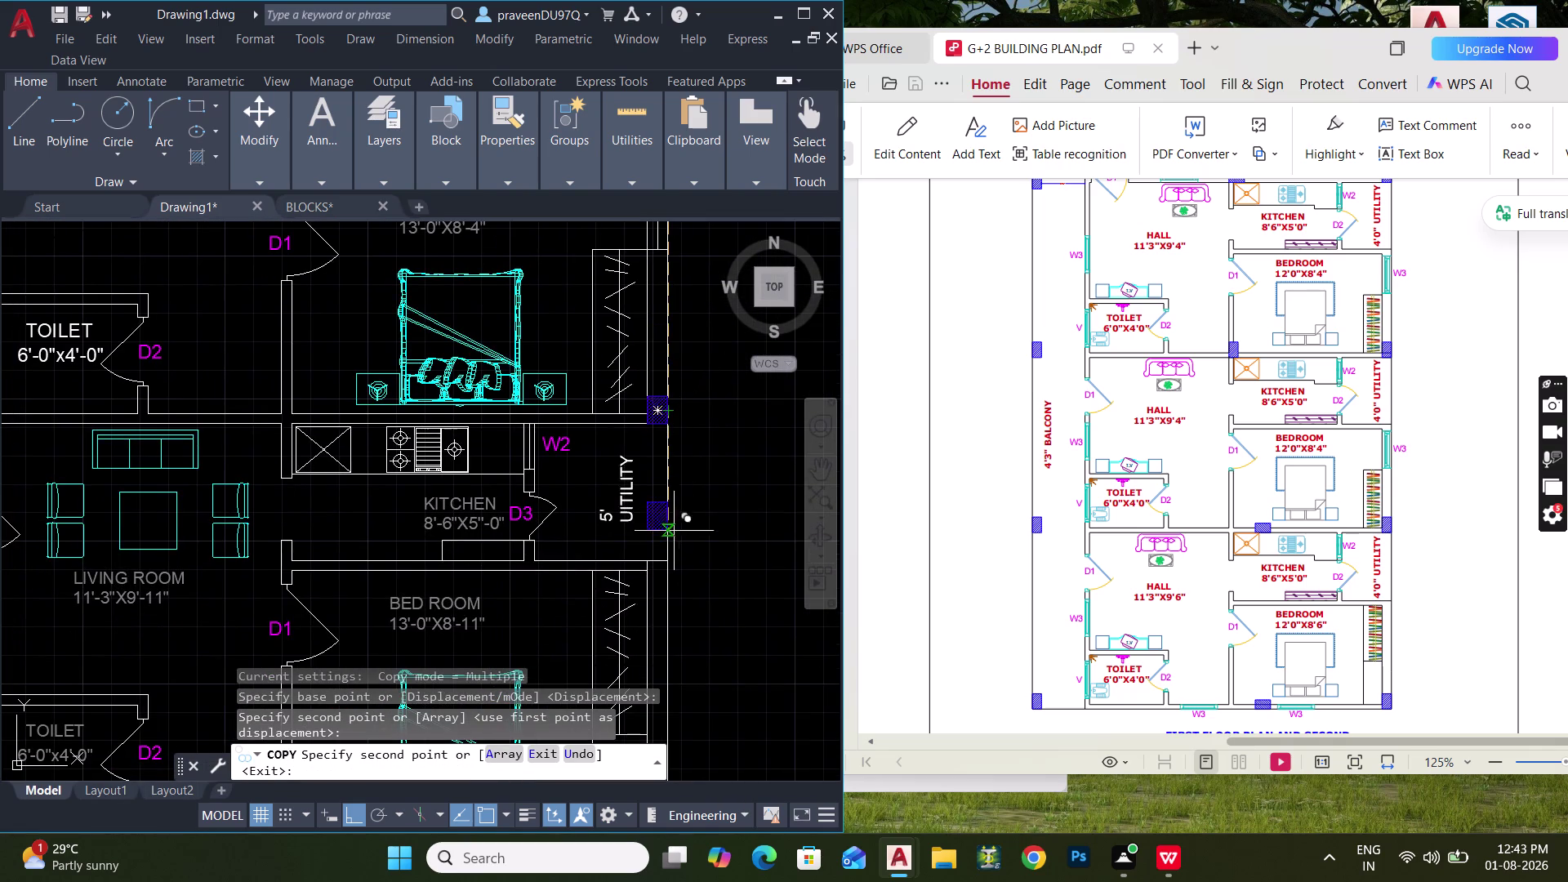
middle_drag(674, 531, 669, 364)
click(661, 654)
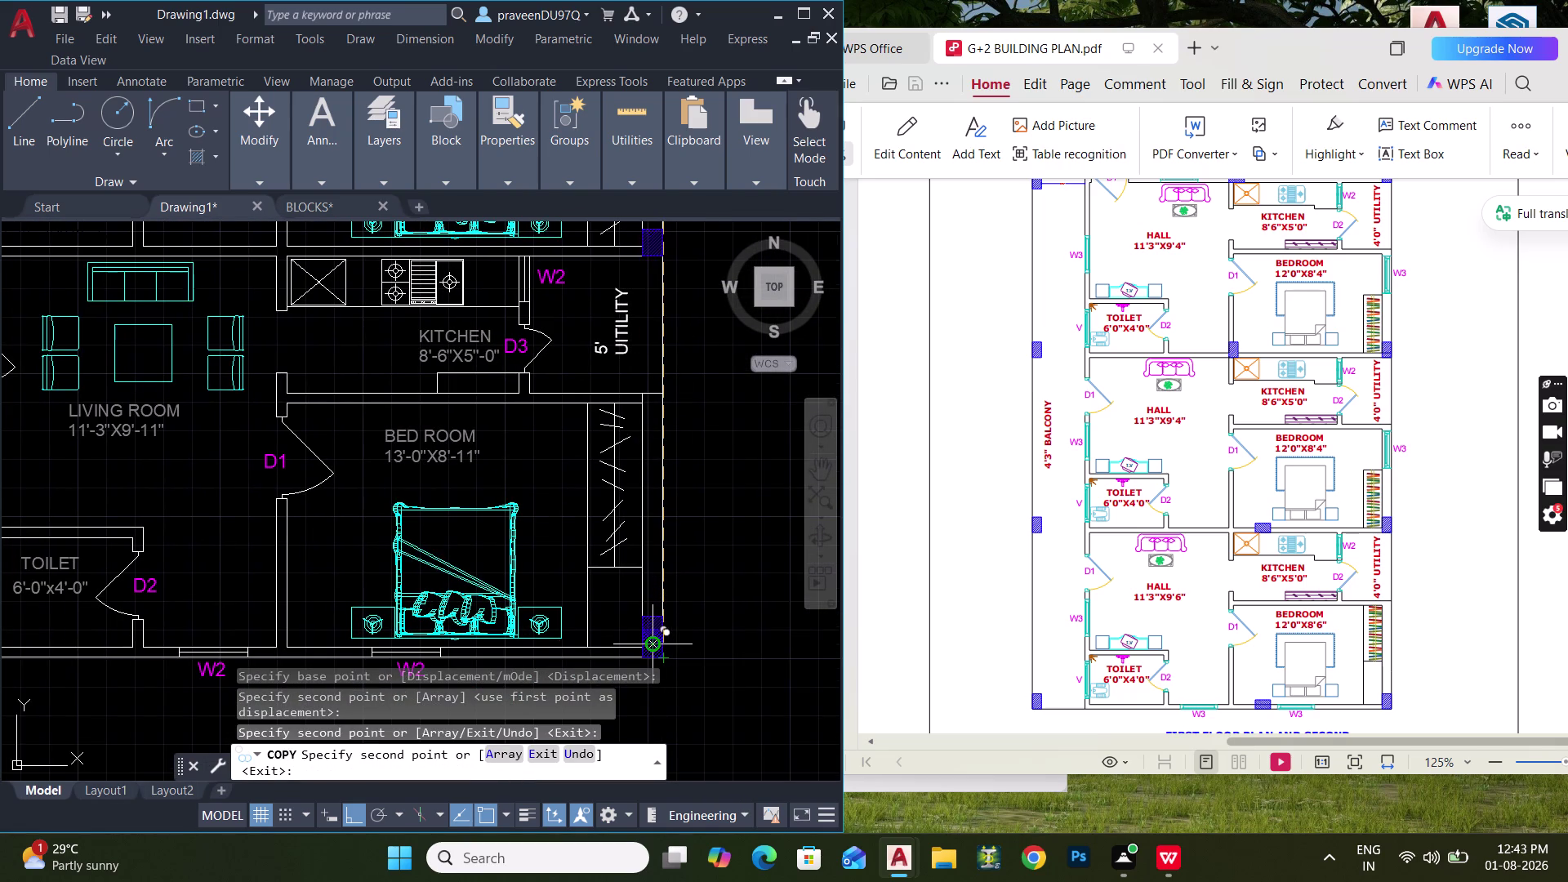
key(Escape)
key(Escape)
key(Escape)
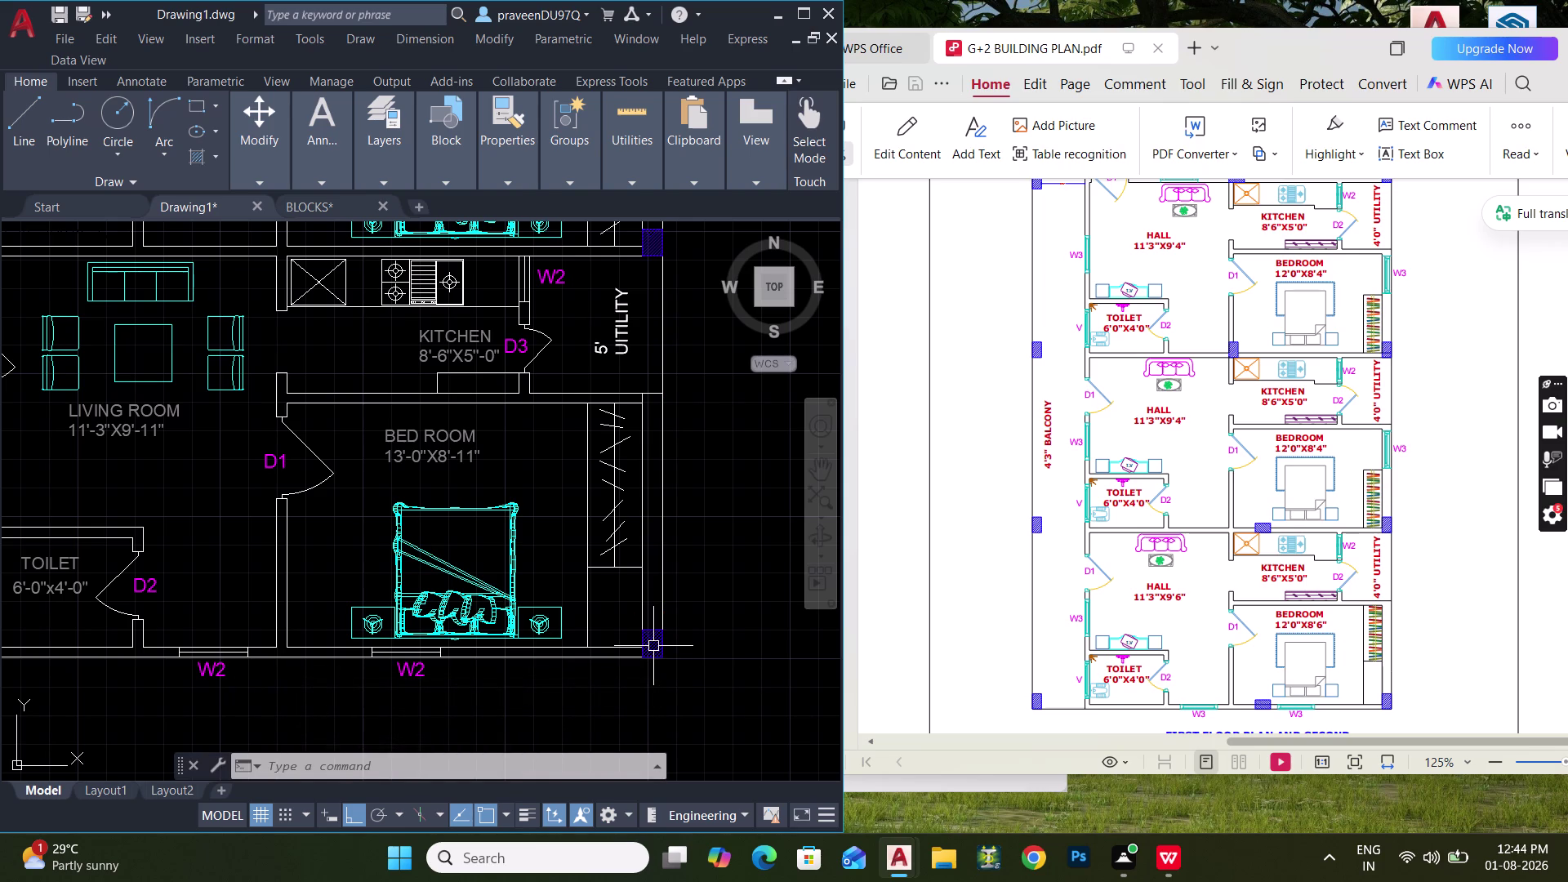
Copy the column beside the kitchen to the bottom wall between the W2 windows.
middle_drag(545, 479, 583, 758)
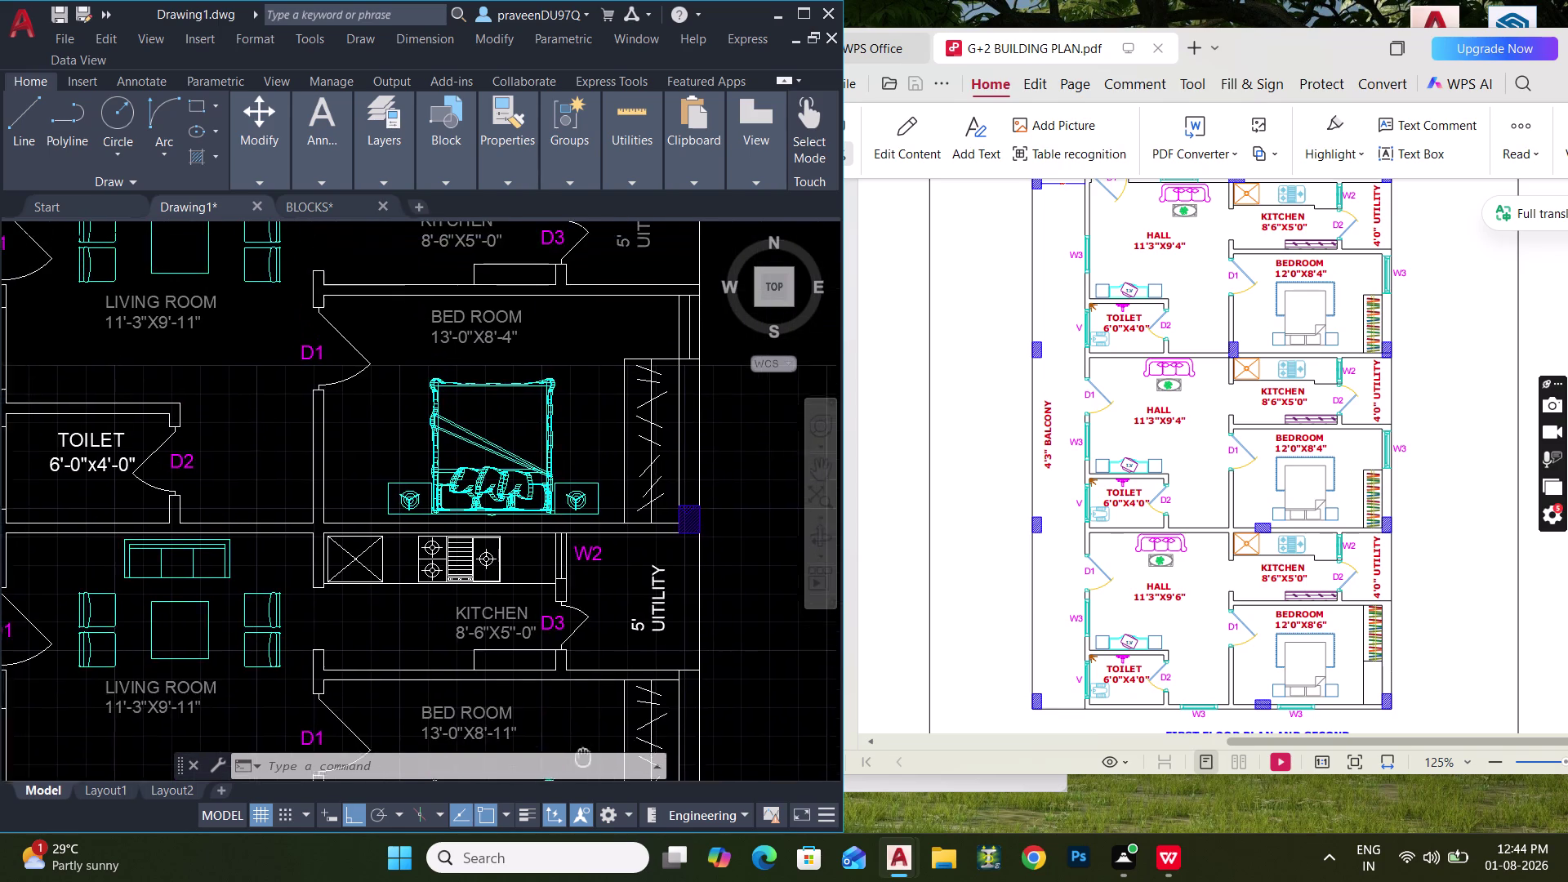
middle_drag(584, 757, 598, 881)
scroll(down, 3)
middle_drag(355, 455, 384, 424)
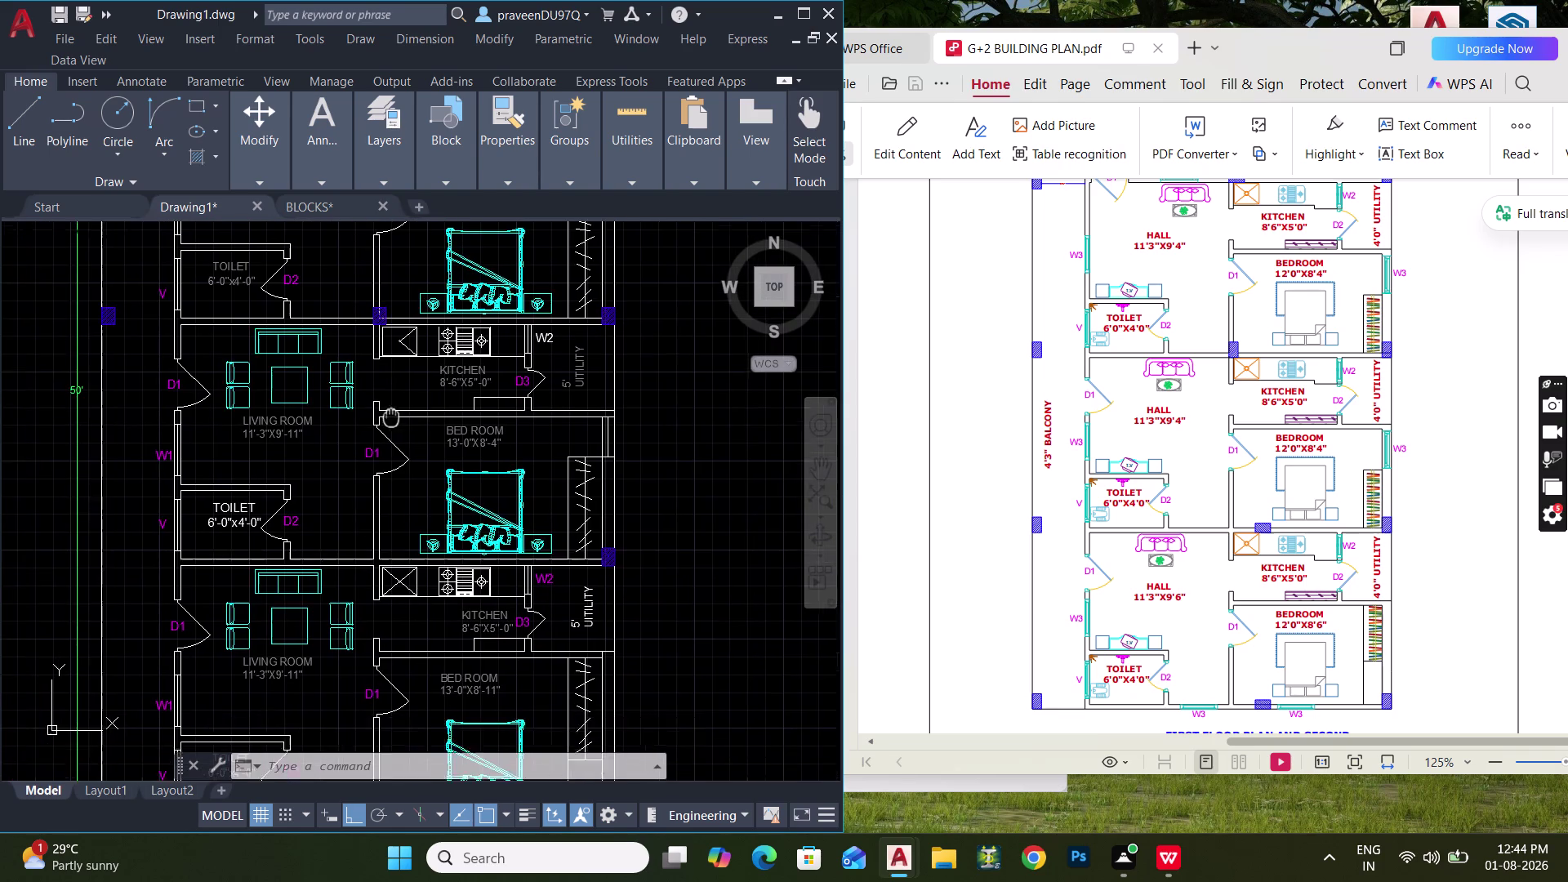
middle_drag(385, 424, 412, 398)
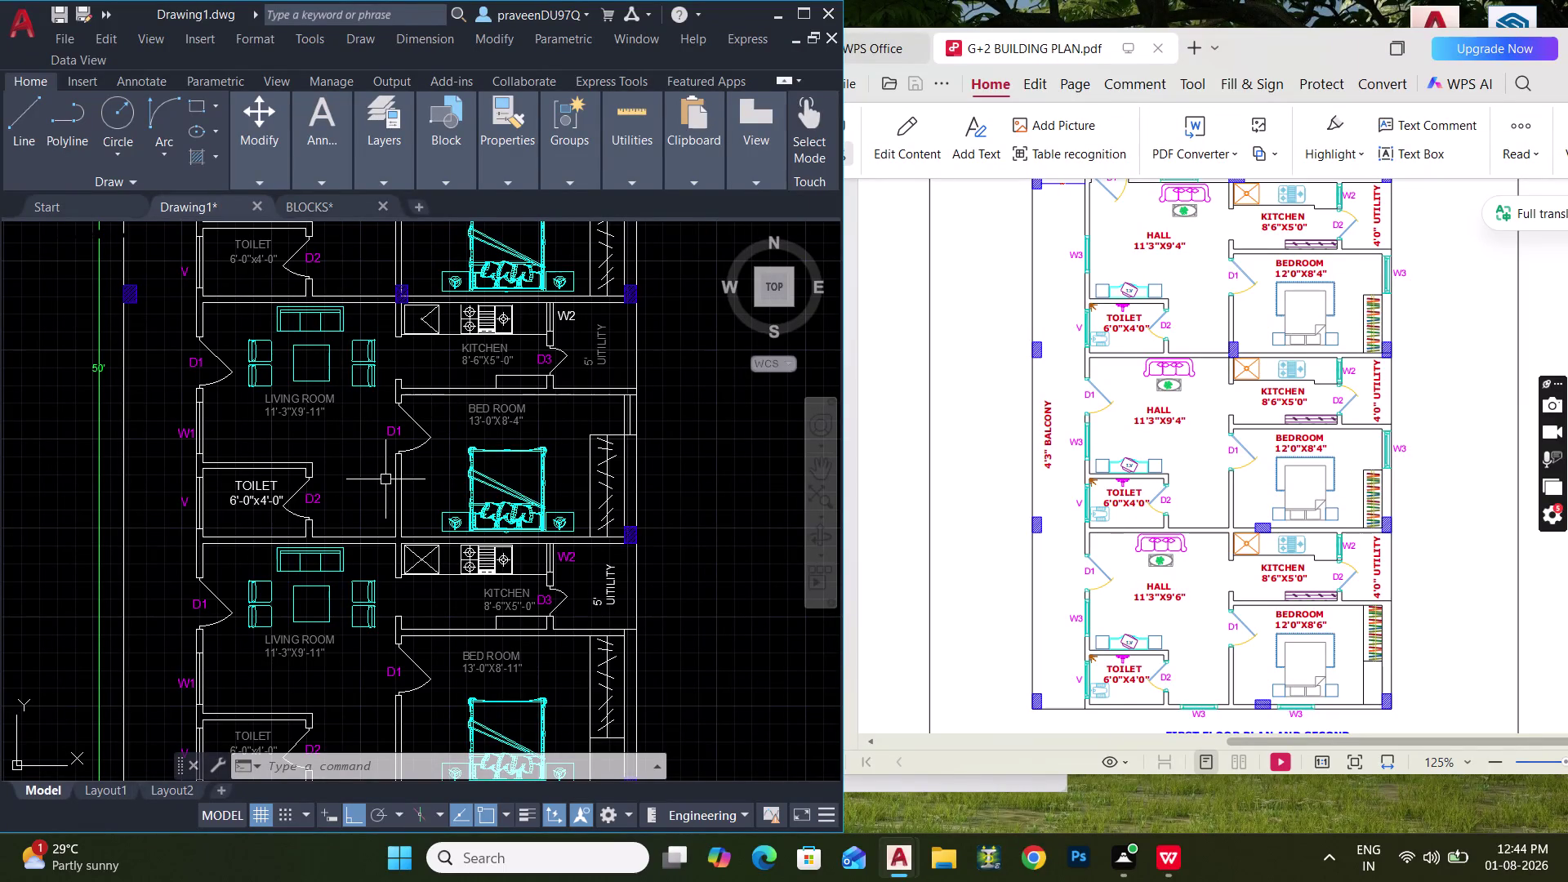
middle_drag(423, 476, 433, 637)
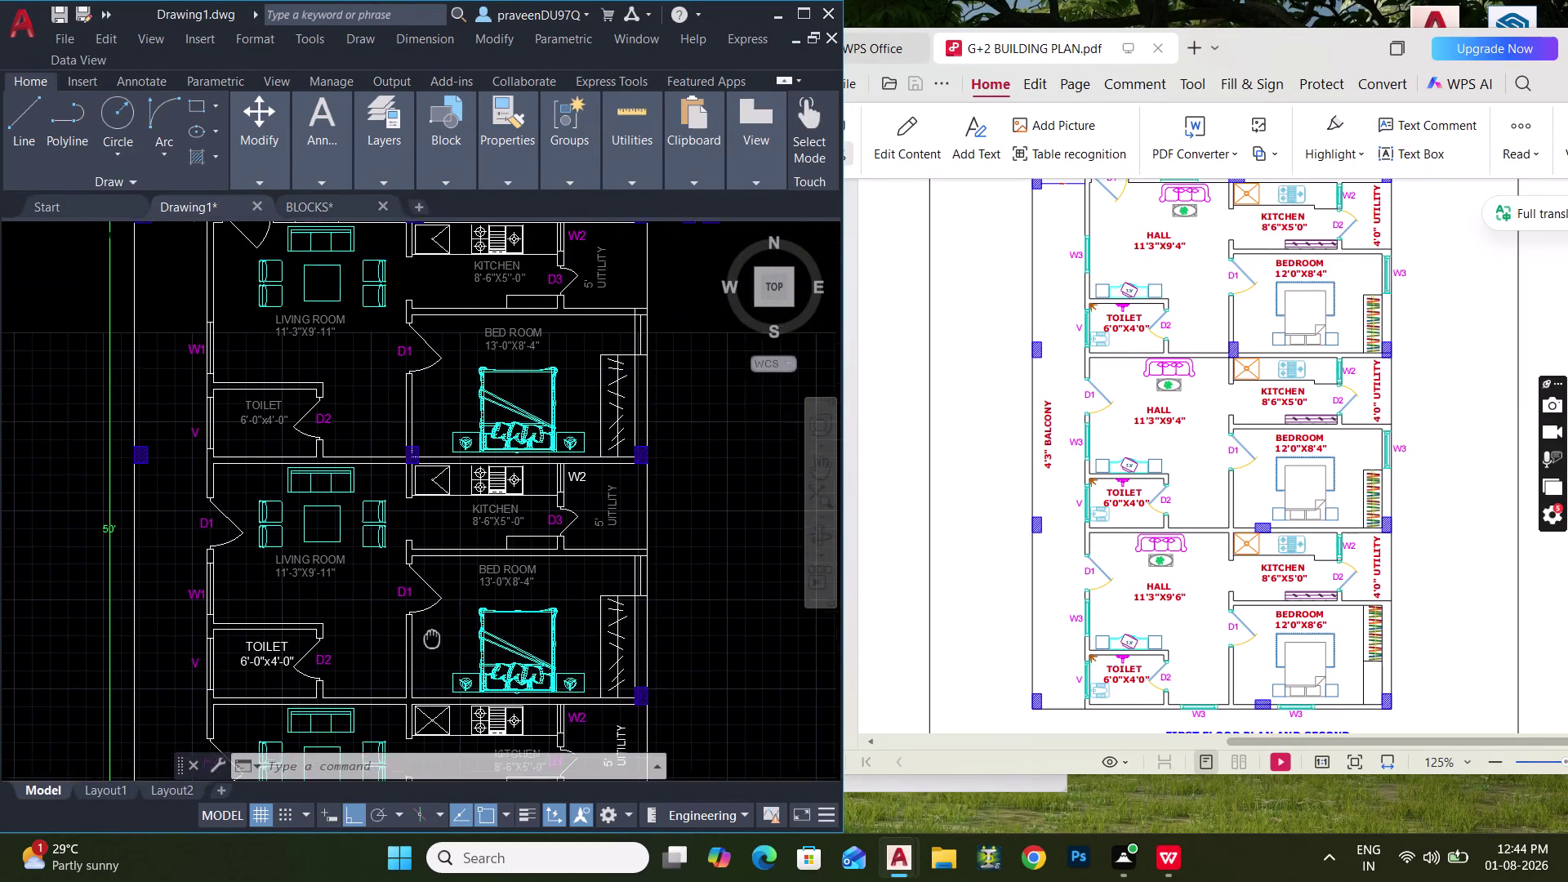
middle_drag(433, 637, 434, 775)
scroll(up, 3)
click(191, 376)
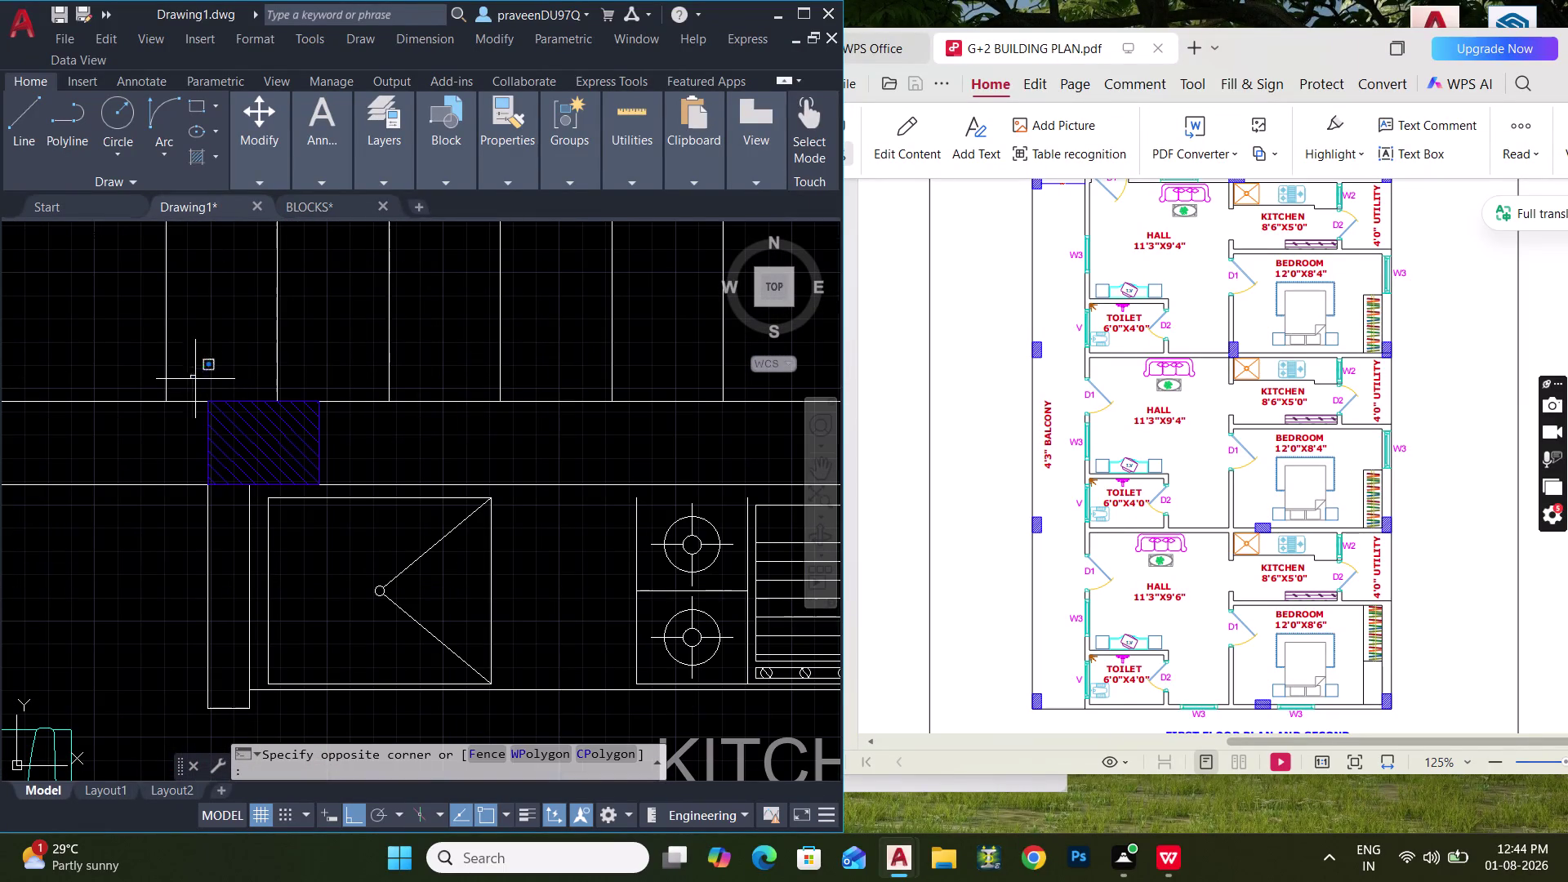
click(362, 492)
text(CO)
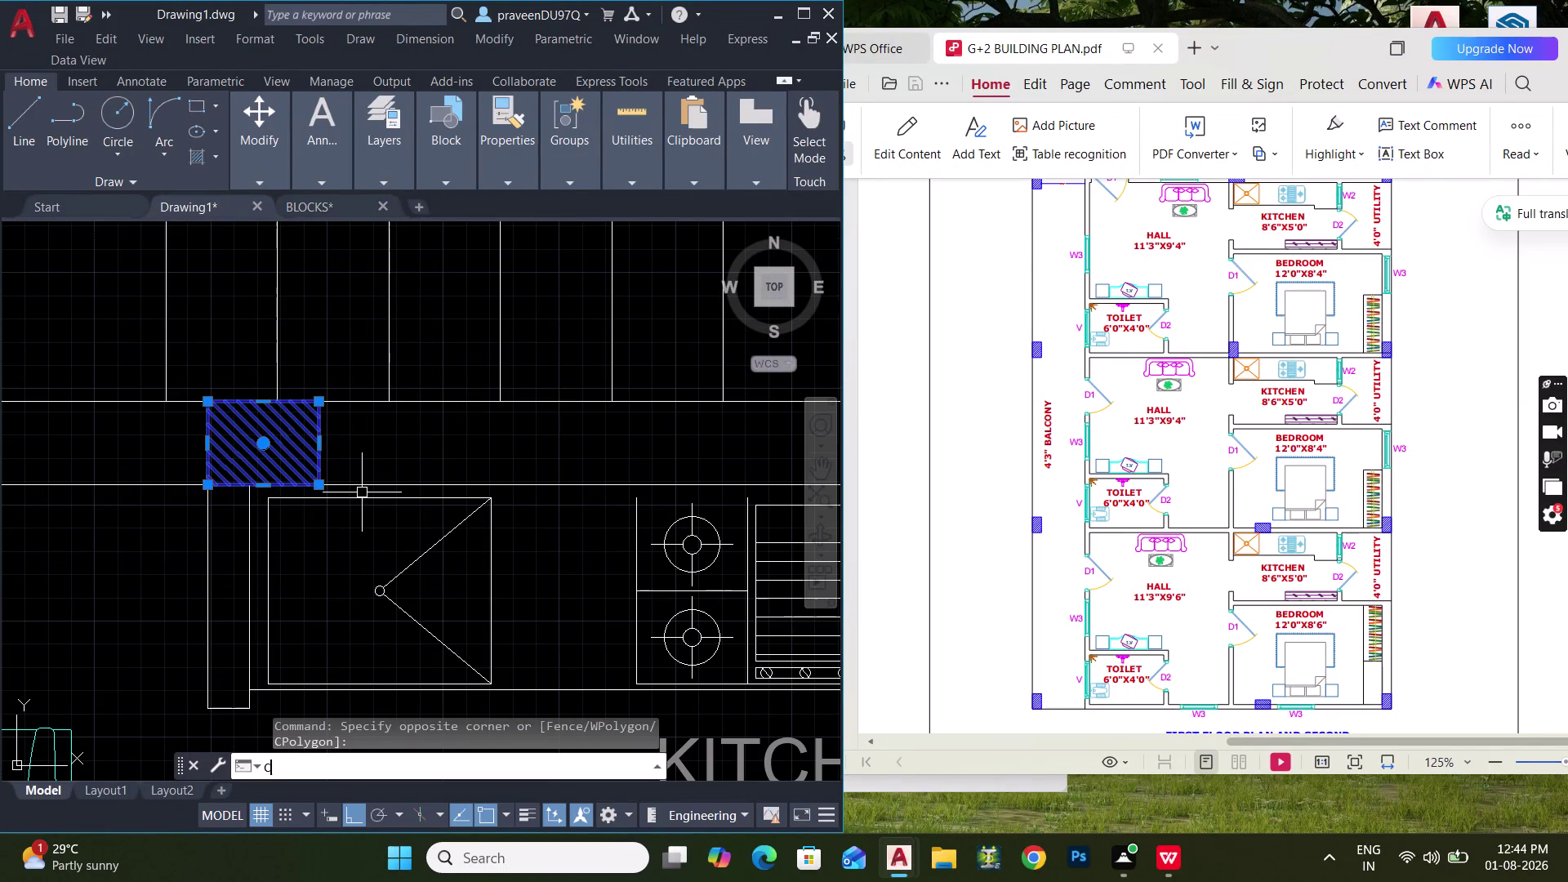
key(space)
click(213, 486)
scroll(down, 3)
middle_drag(234, 573, 328, 139)
scroll(up, 3)
middle_drag(313, 553, 313, 398)
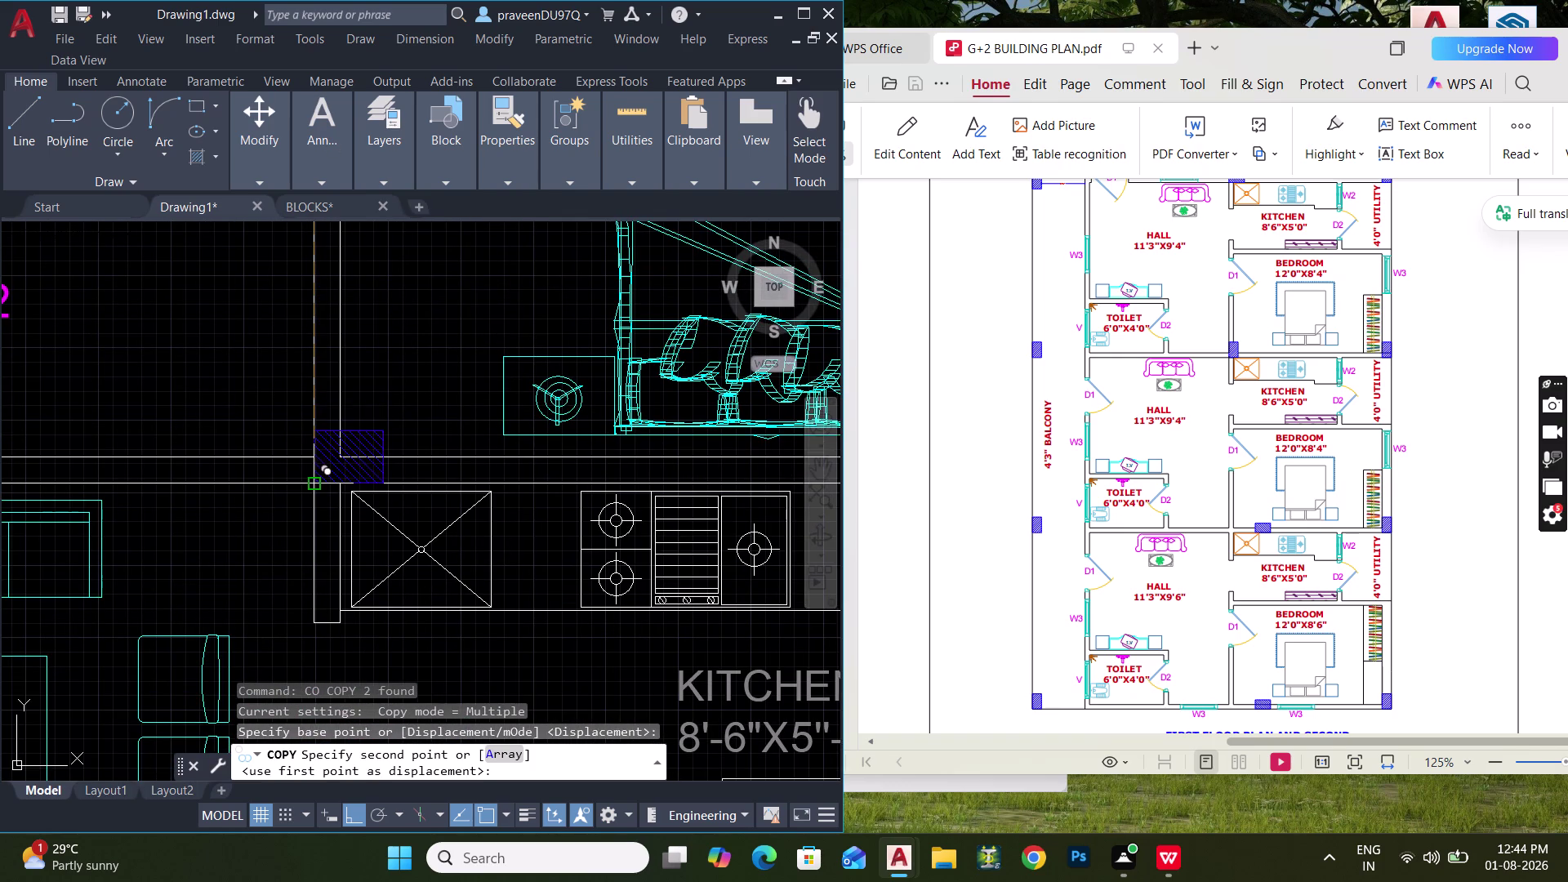
click(317, 485)
middle_drag(338, 419, 334, 170)
middle_drag(325, 538, 335, 204)
scroll(down, 3)
middle_drag(355, 378, 389, 151)
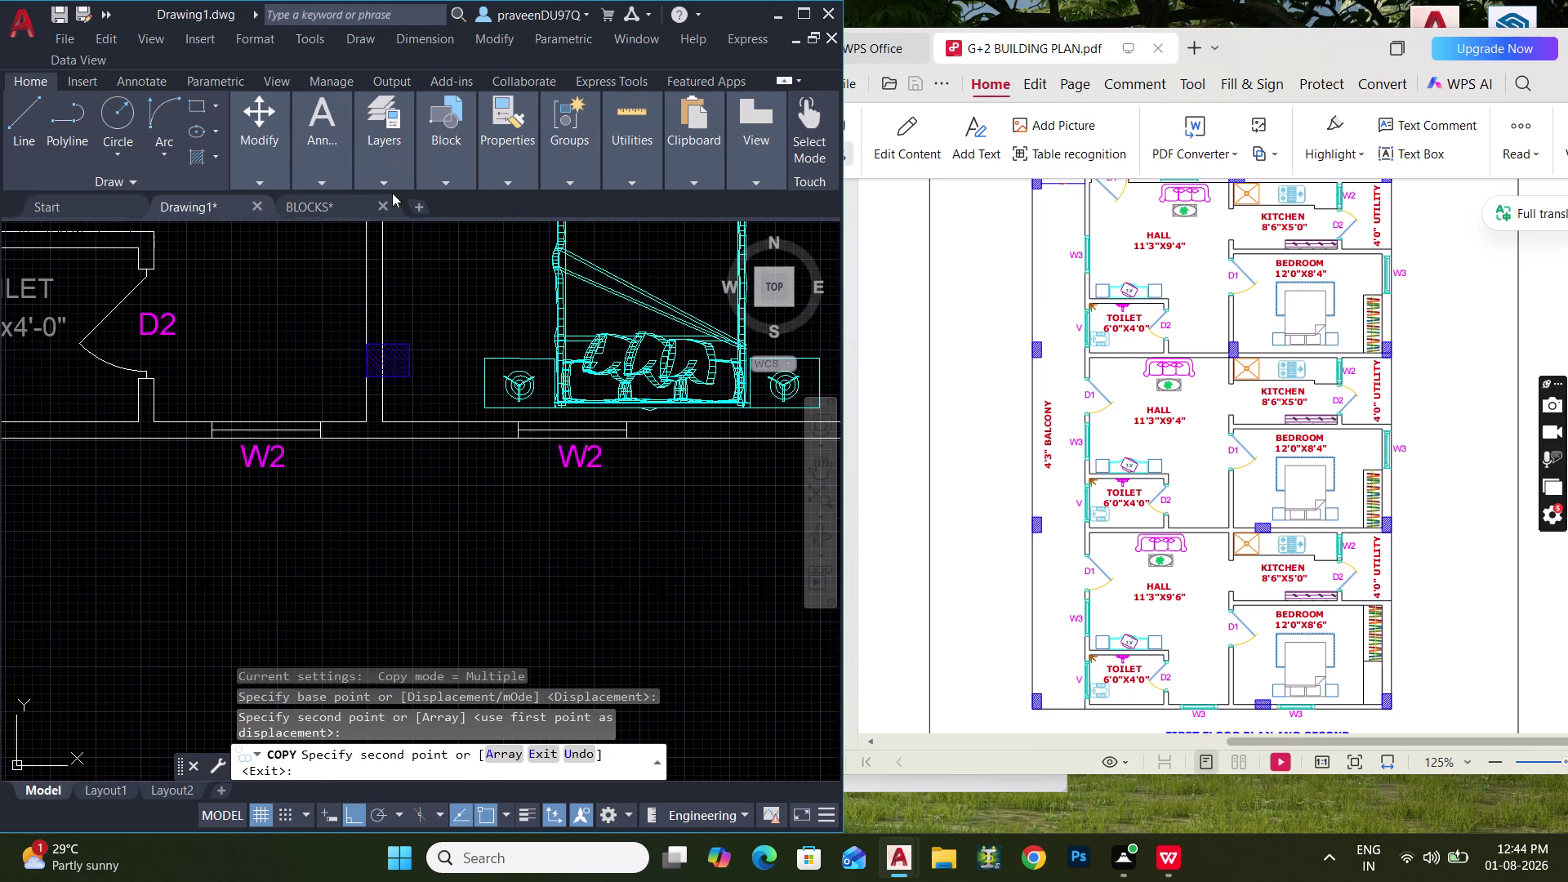
click(367, 440)
scroll(down, 3)
middle_drag(333, 403, 417, 413)
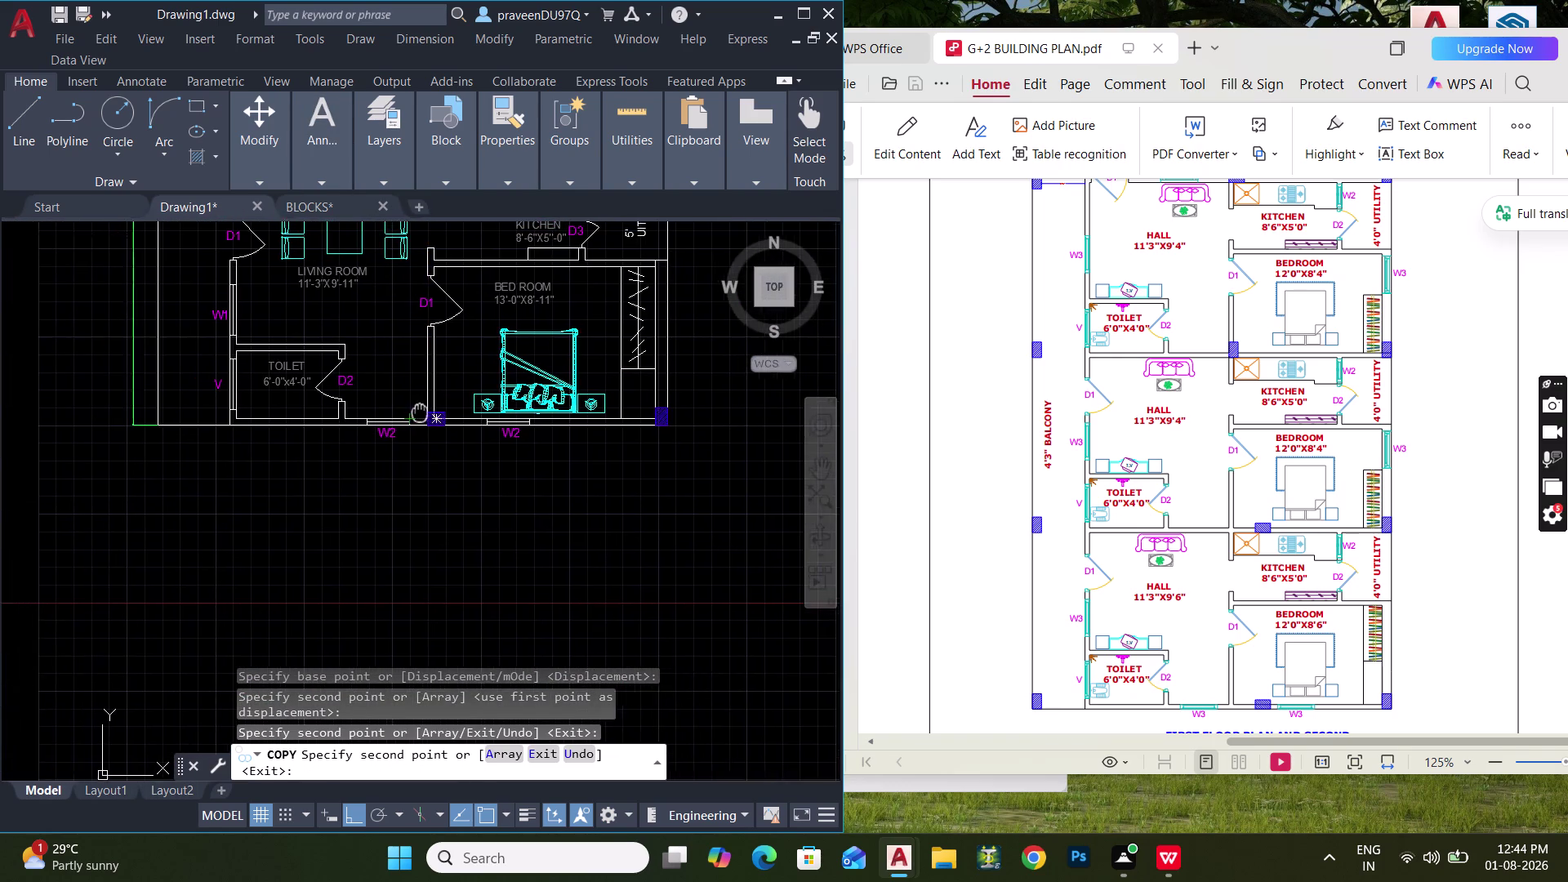
middle_drag(417, 413, 467, 435)
key(Escape)
Copy the left-wall column to the plan's lower-left corner.
scroll(down, 3)
middle_drag(351, 378, 387, 484)
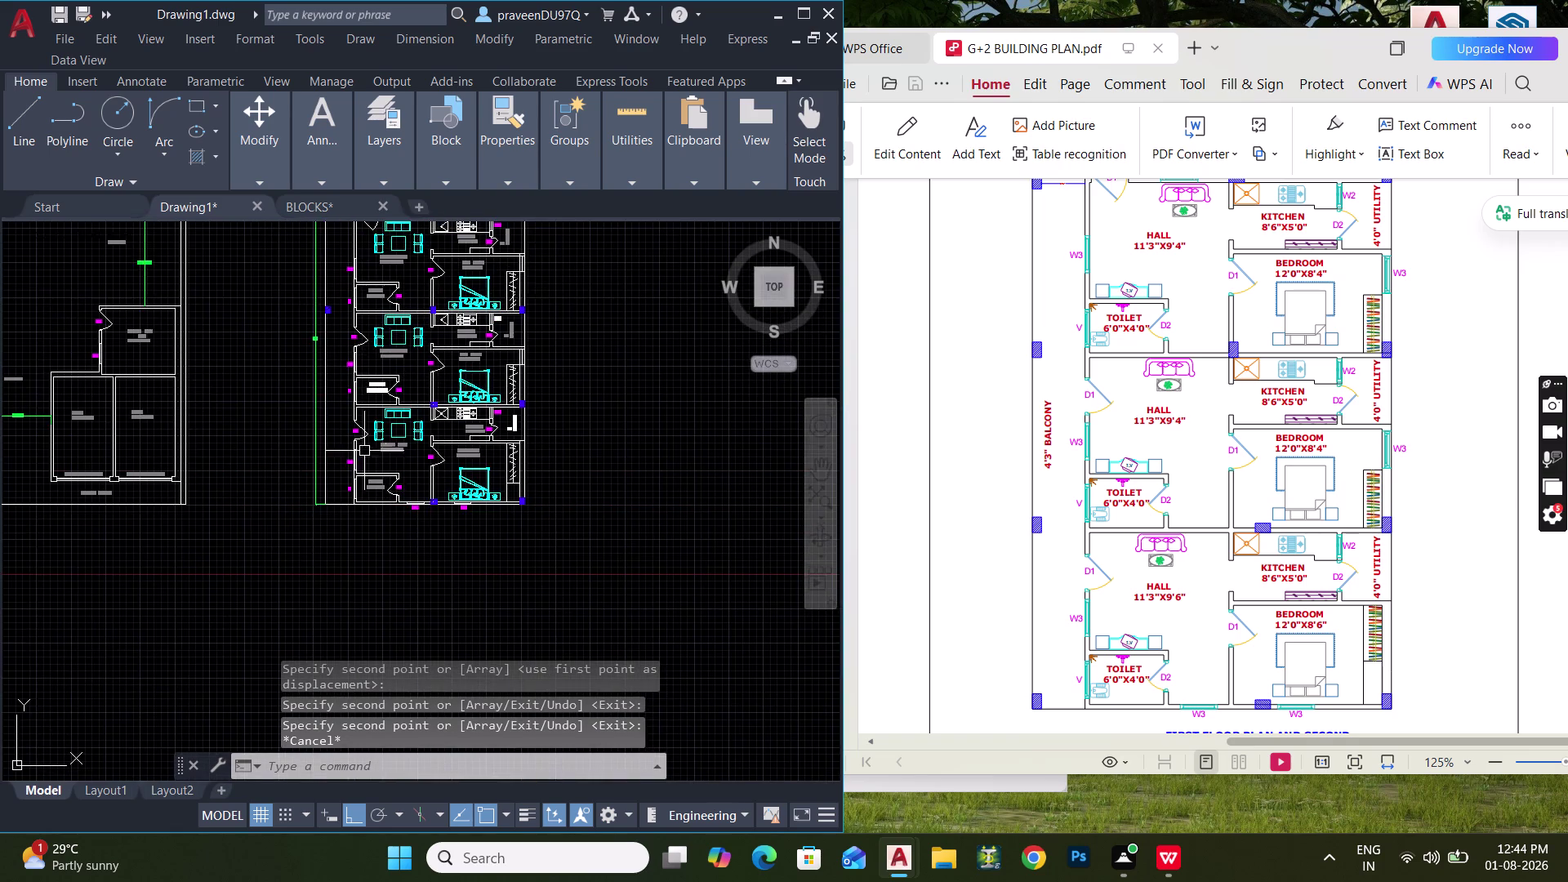
scroll(up, 3)
click(302, 261)
click(384, 359)
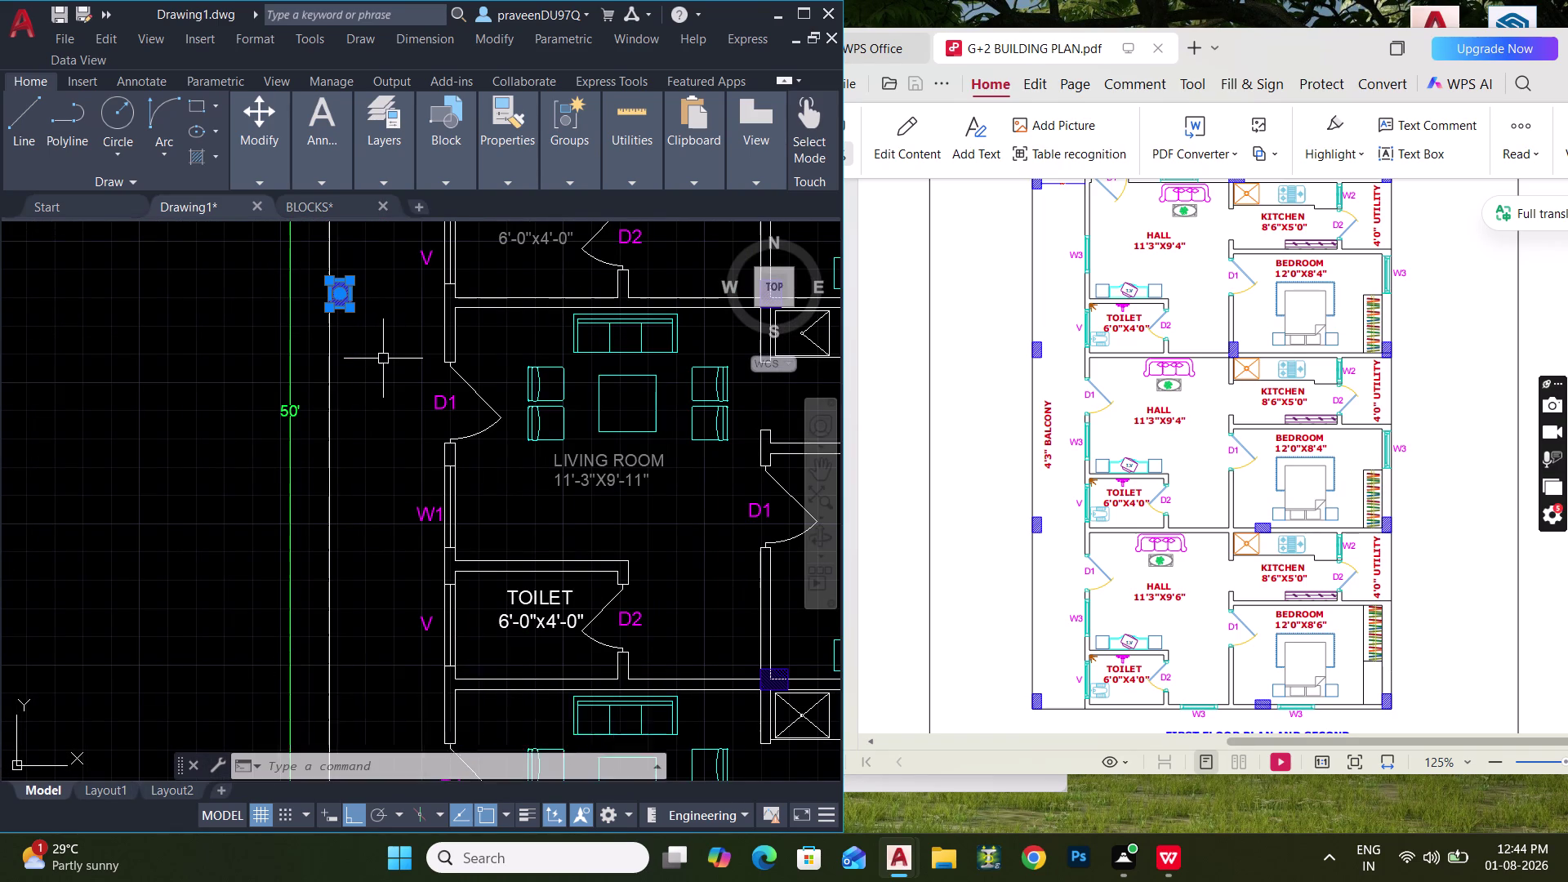
key(c)
key(o)
key(space)
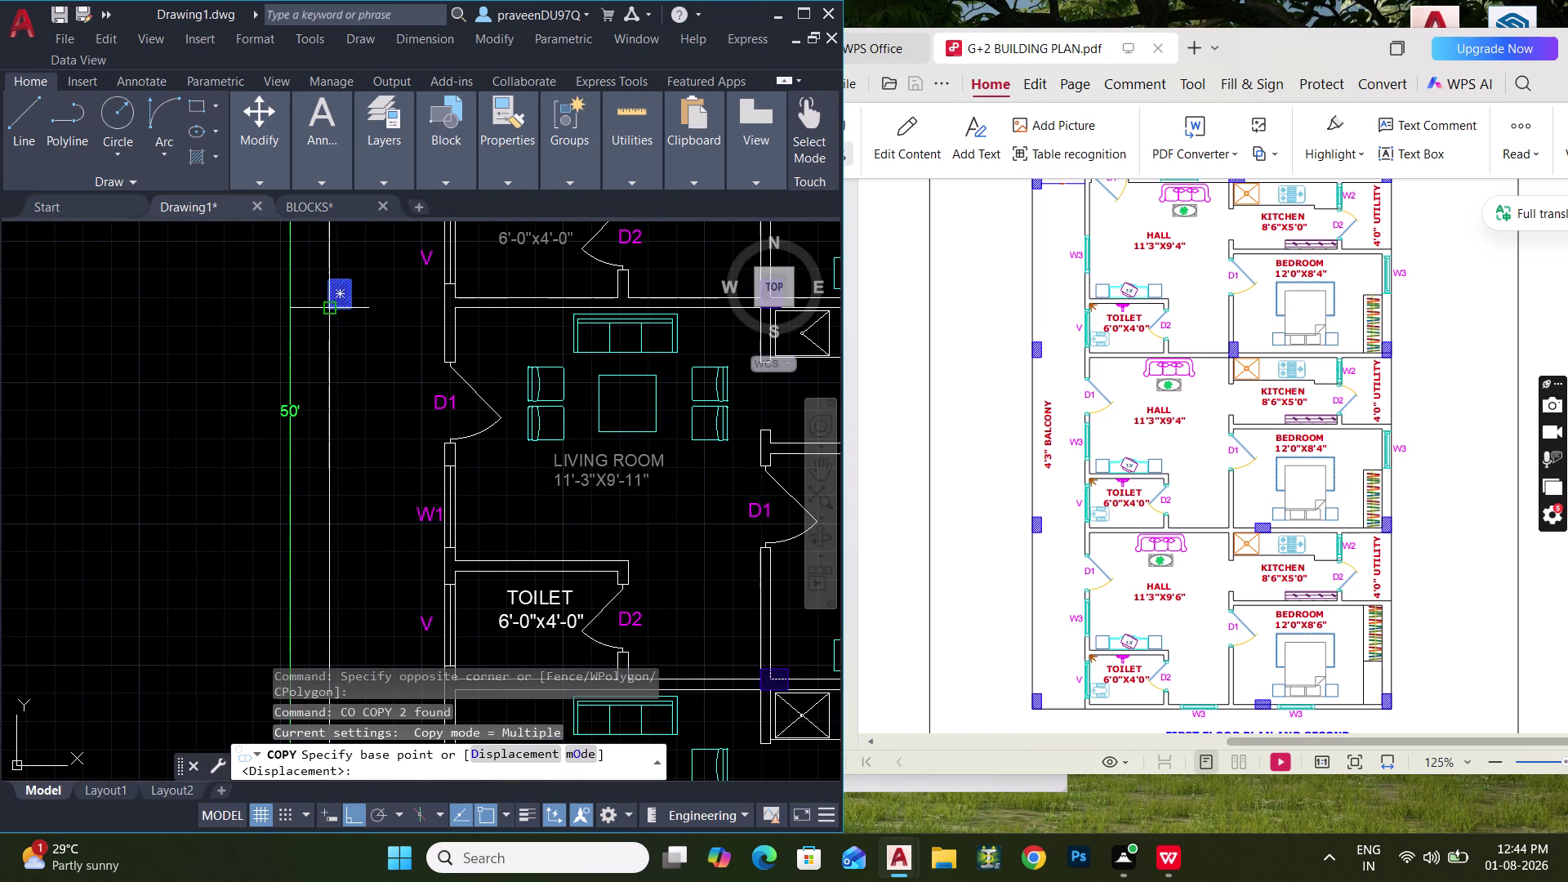
click(329, 310)
scroll(down, 3)
middle_drag(312, 468, 330, 361)
scroll(up, 3)
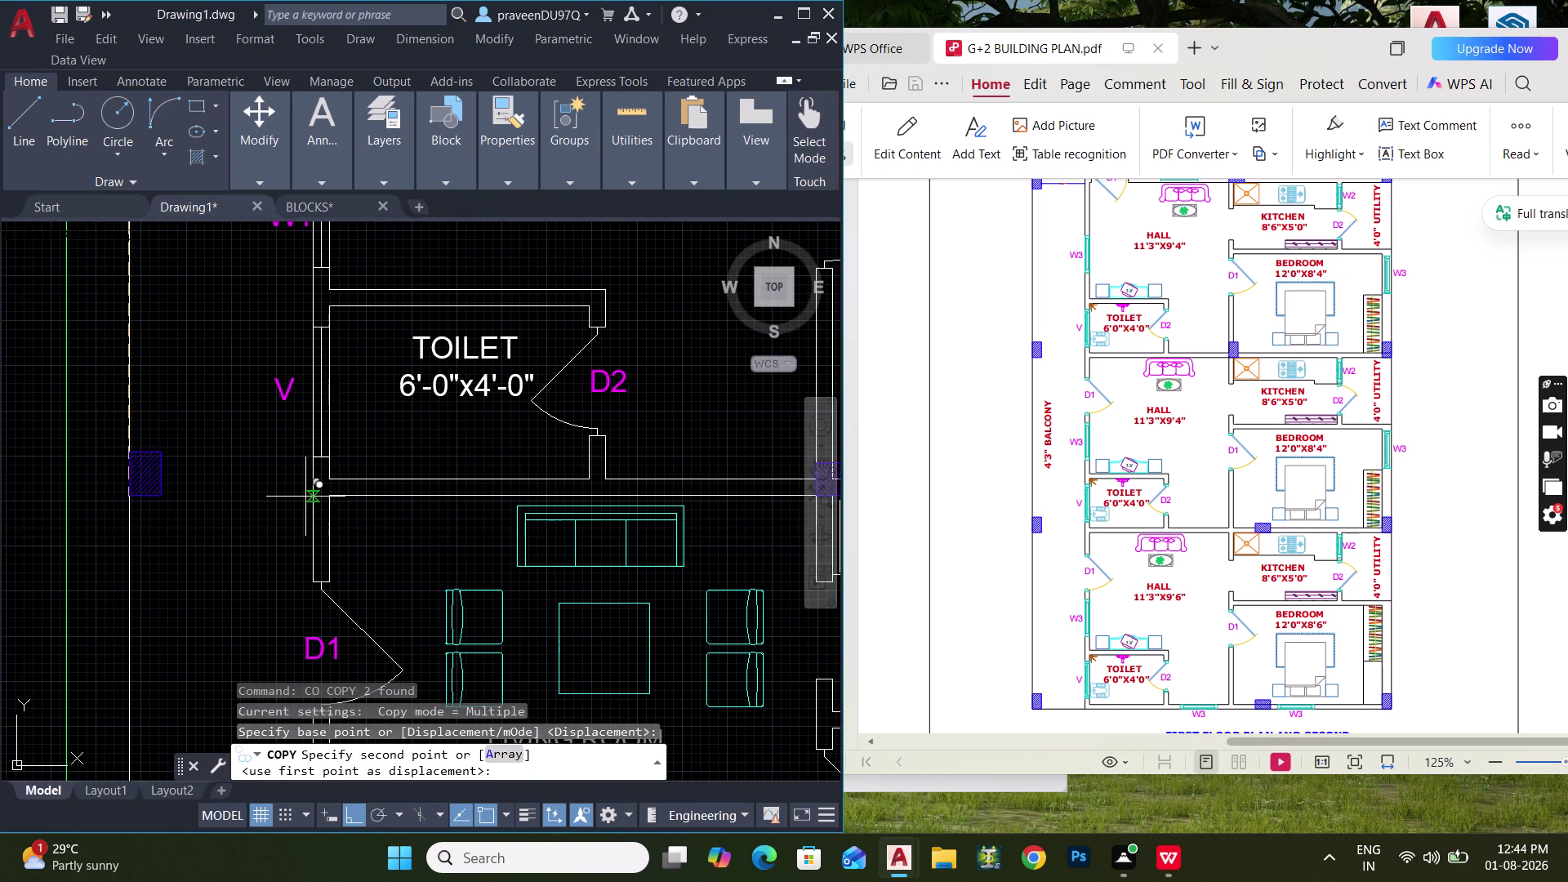
click(185, 490)
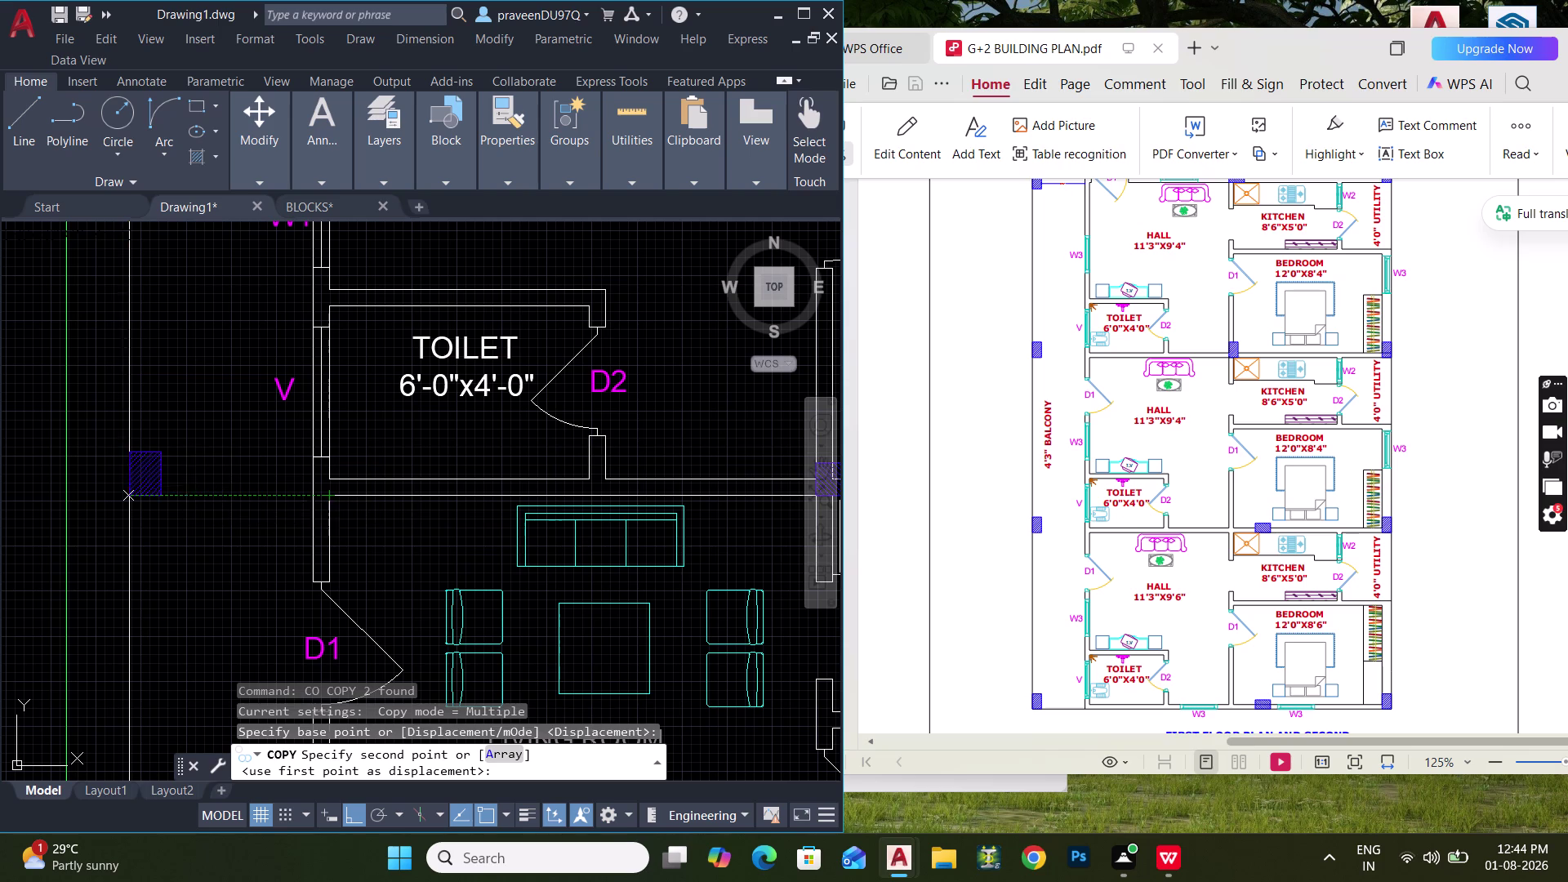
middle_drag(192, 487, 258, 194)
scroll(down, 3)
middle_drag(299, 447, 298, 317)
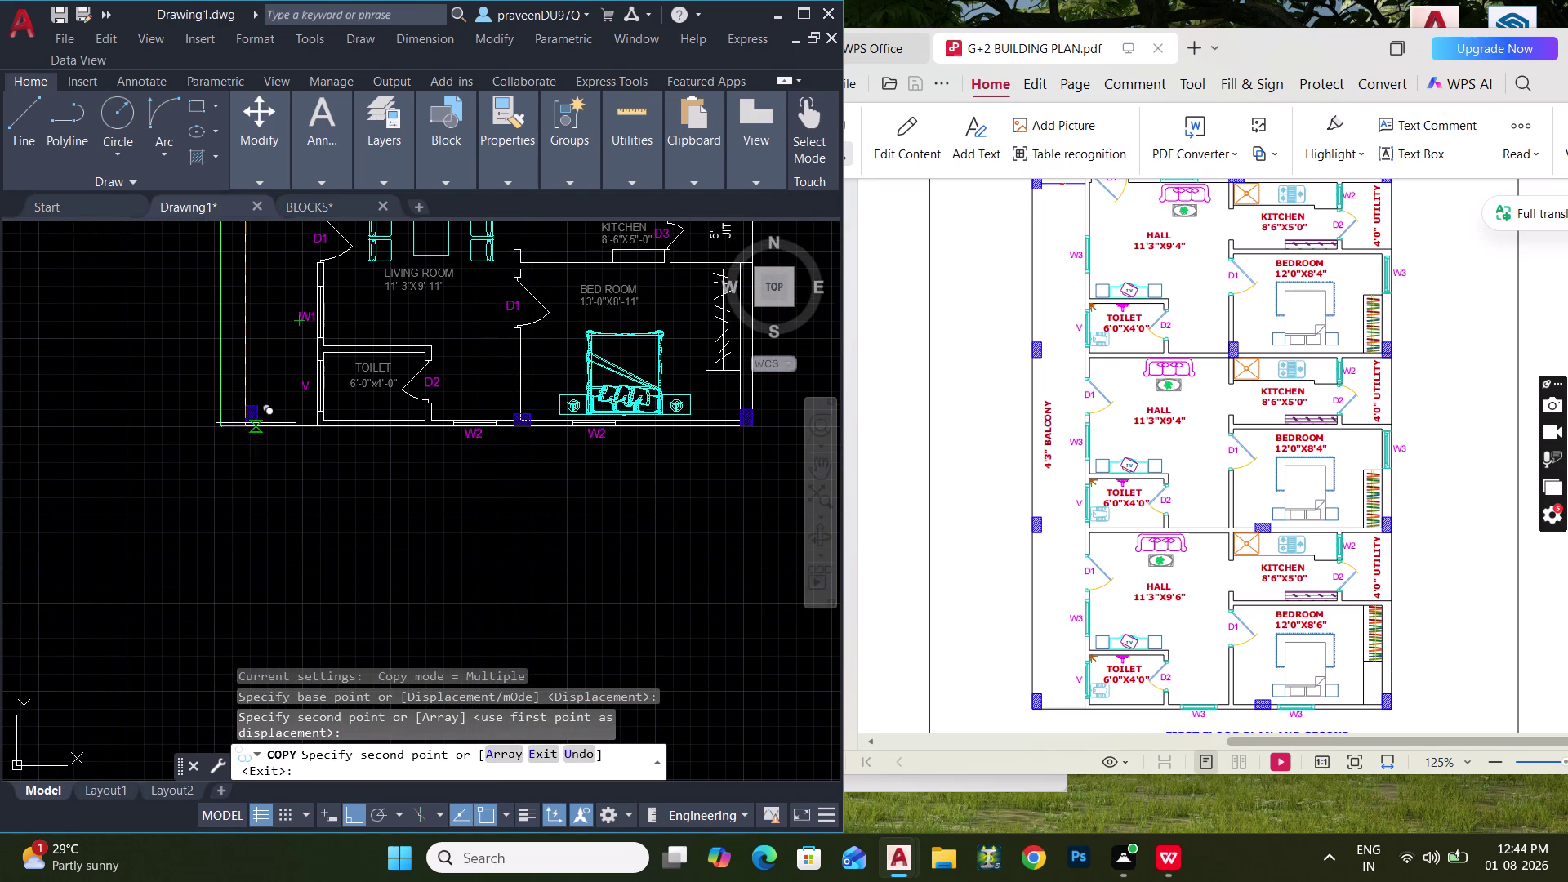
click(248, 425)
key(Escape)
scroll(down, 3)
middle_drag(400, 390, 314, 533)
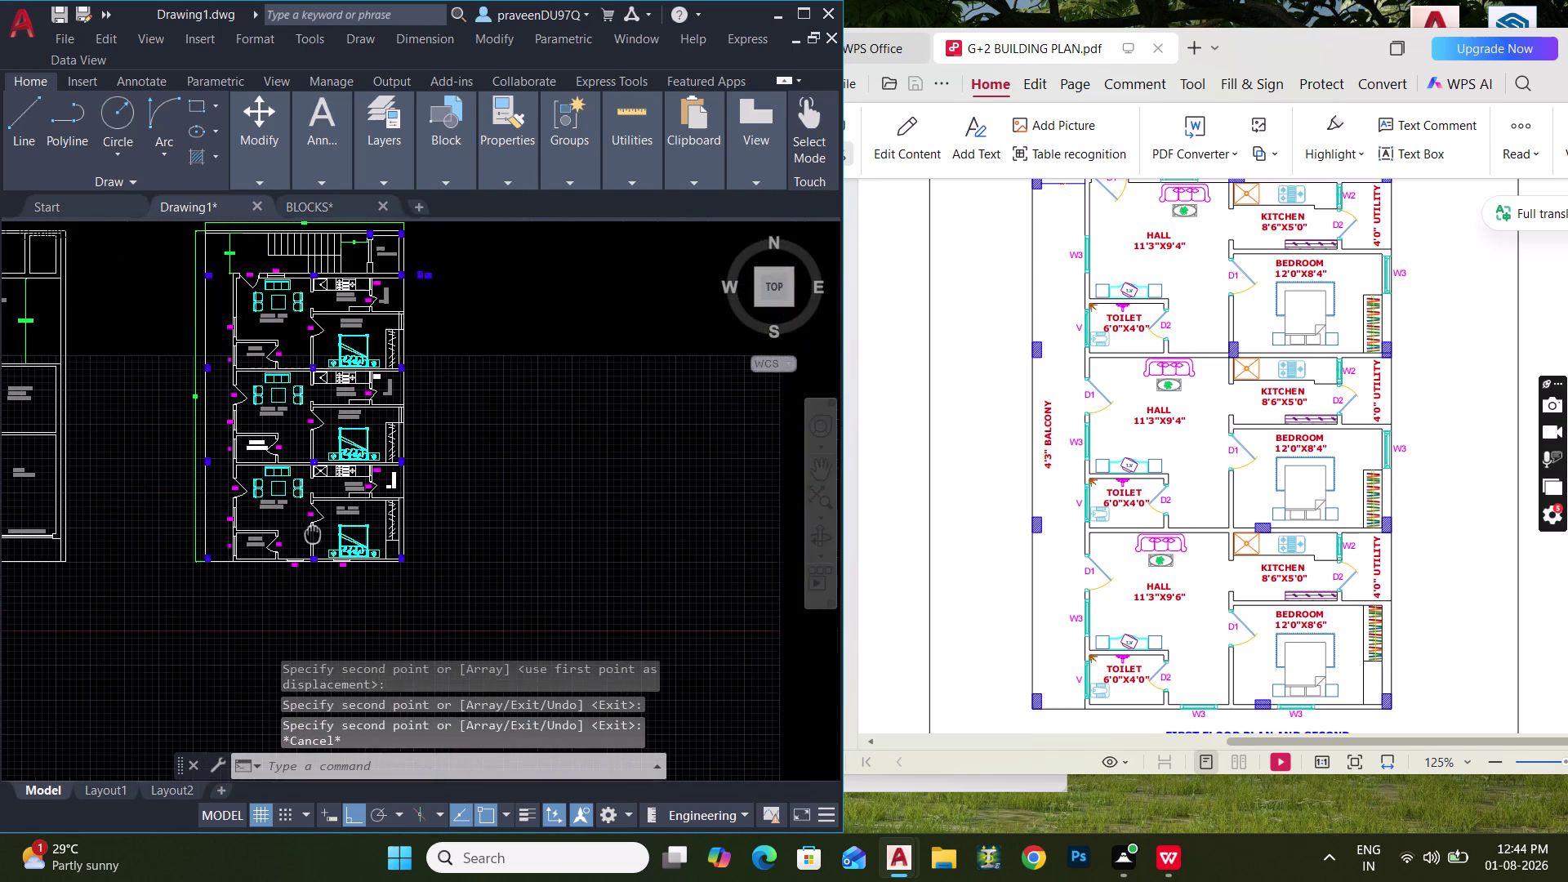
middle_drag(315, 532, 311, 543)
scroll(up, 3)
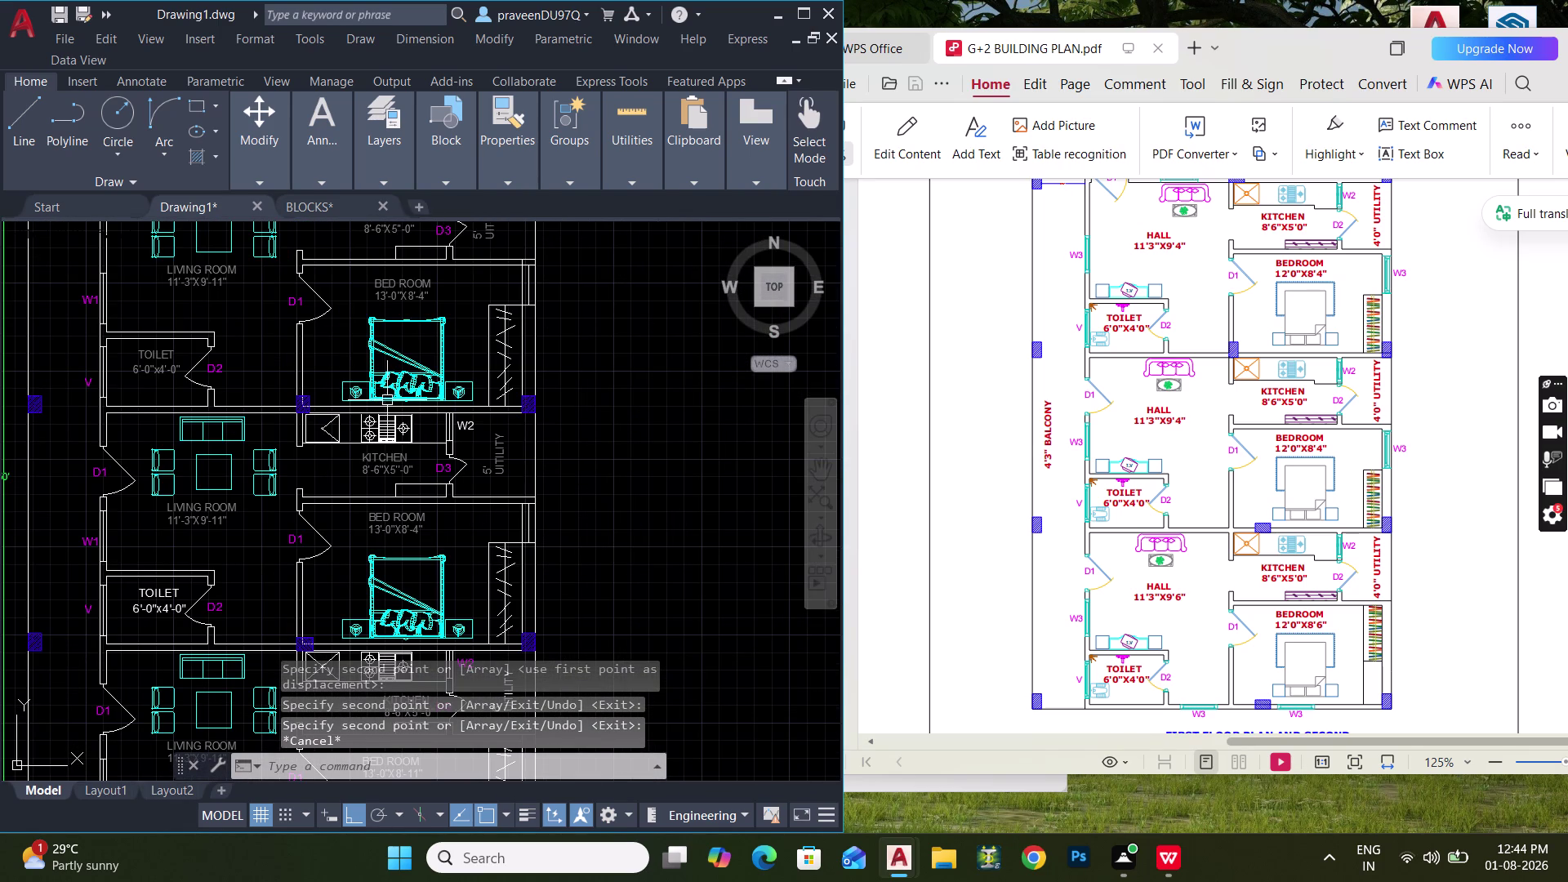
scroll(down, 3)
middle_drag(394, 400, 372, 538)
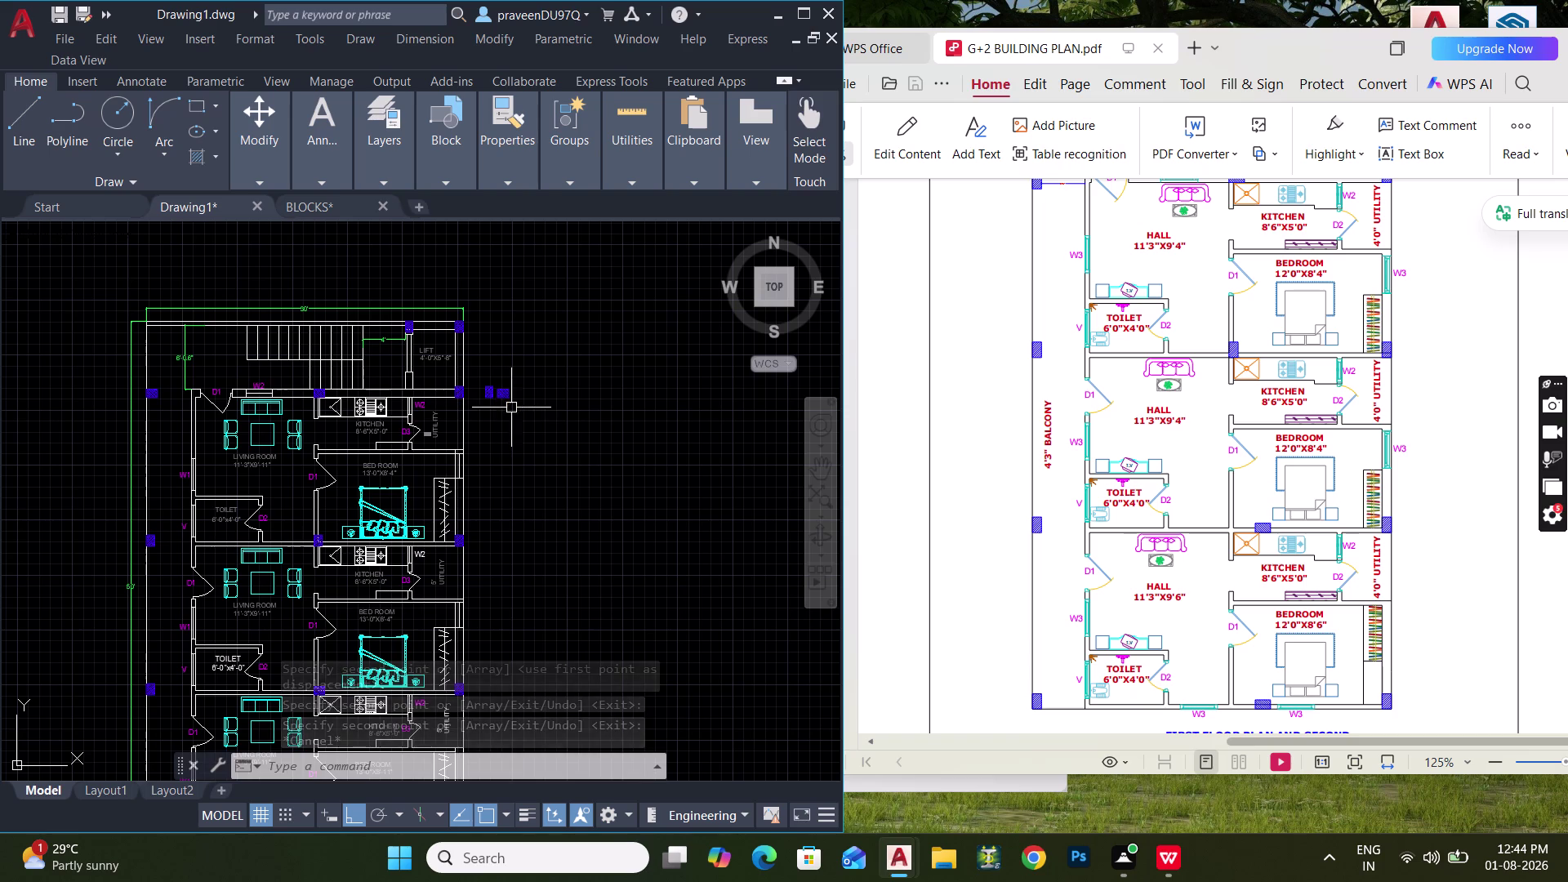
Erase the stray hatched column copies and leftover column square beside the plan.
click(516, 409)
click(481, 378)
key(Delete)
middle_drag(438, 355, 484, 465)
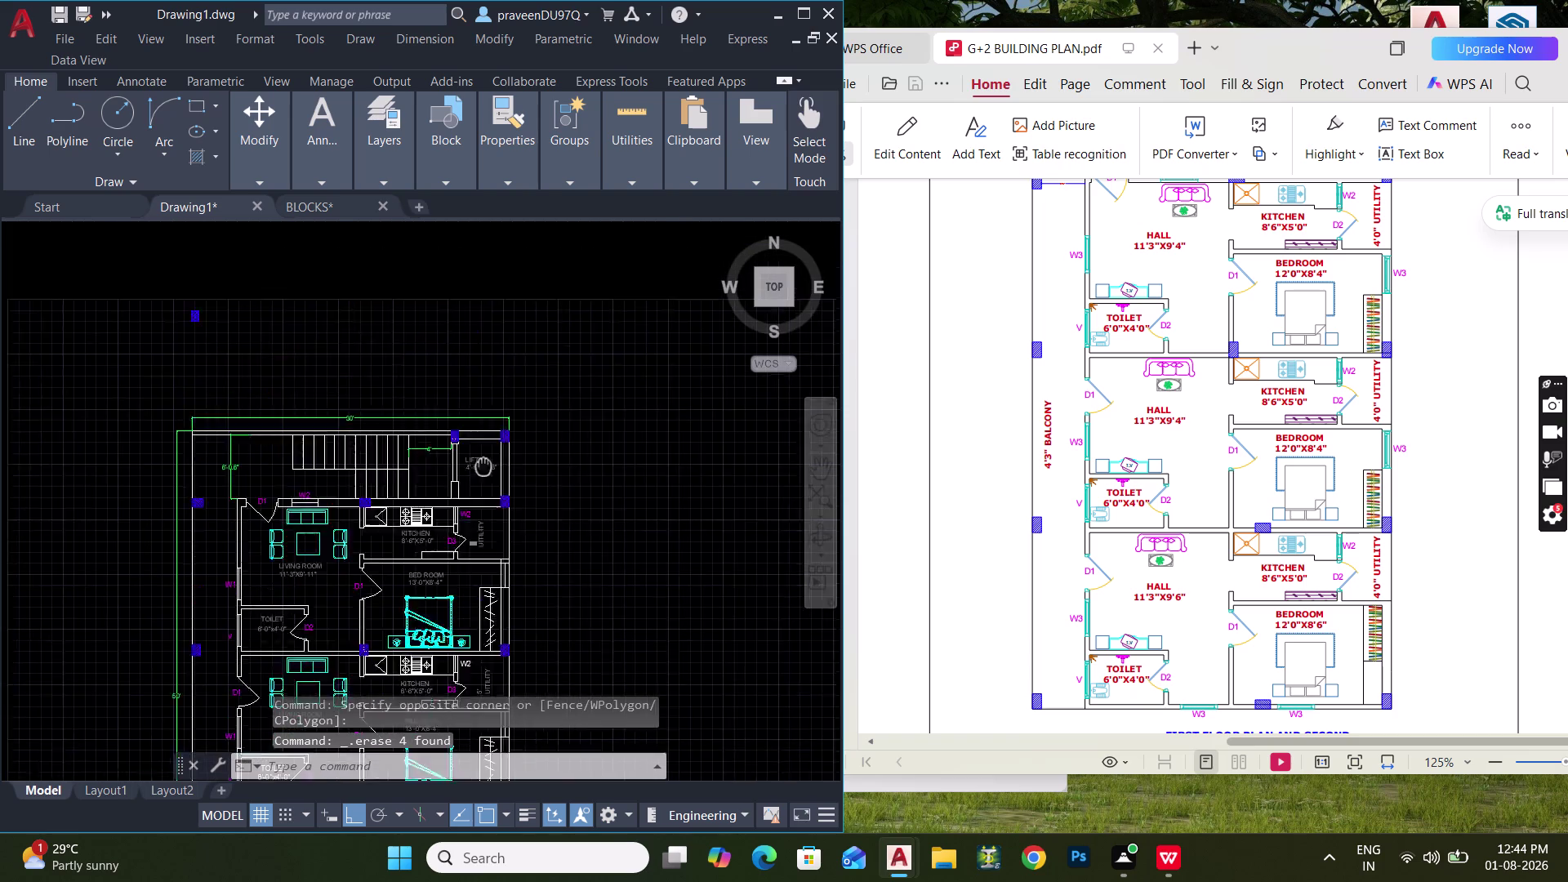
middle_drag(484, 465, 560, 535)
click(371, 423)
click(233, 334)
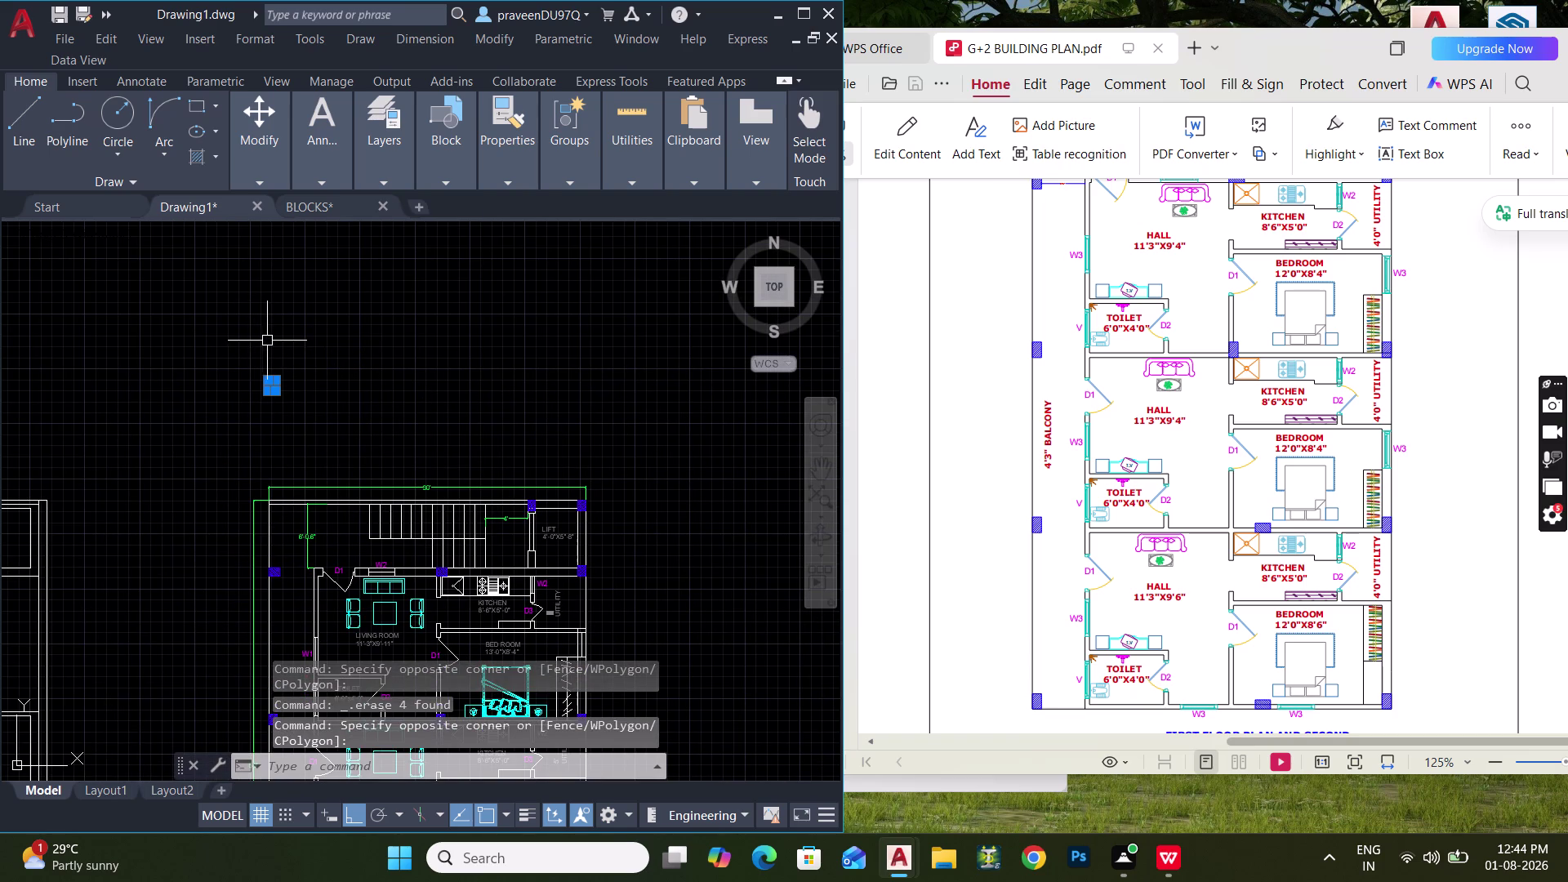
key(Delete)
Hatch the column beside the lift, then select and right-click the lift-corner column hatch.
scroll(down, 3)
scroll(up, 3)
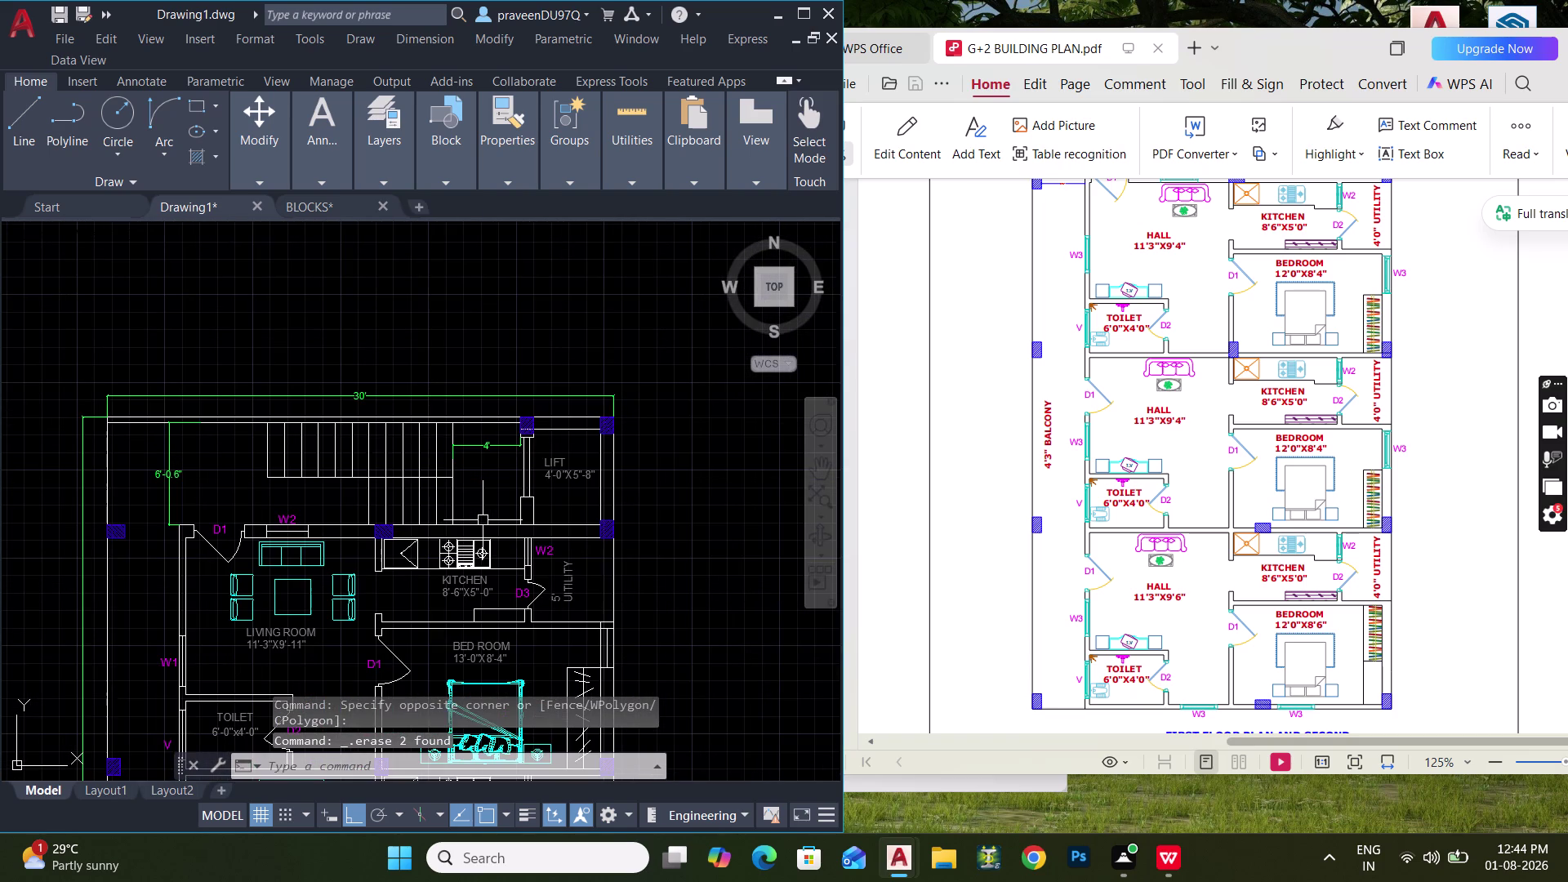
scroll(up, 3)
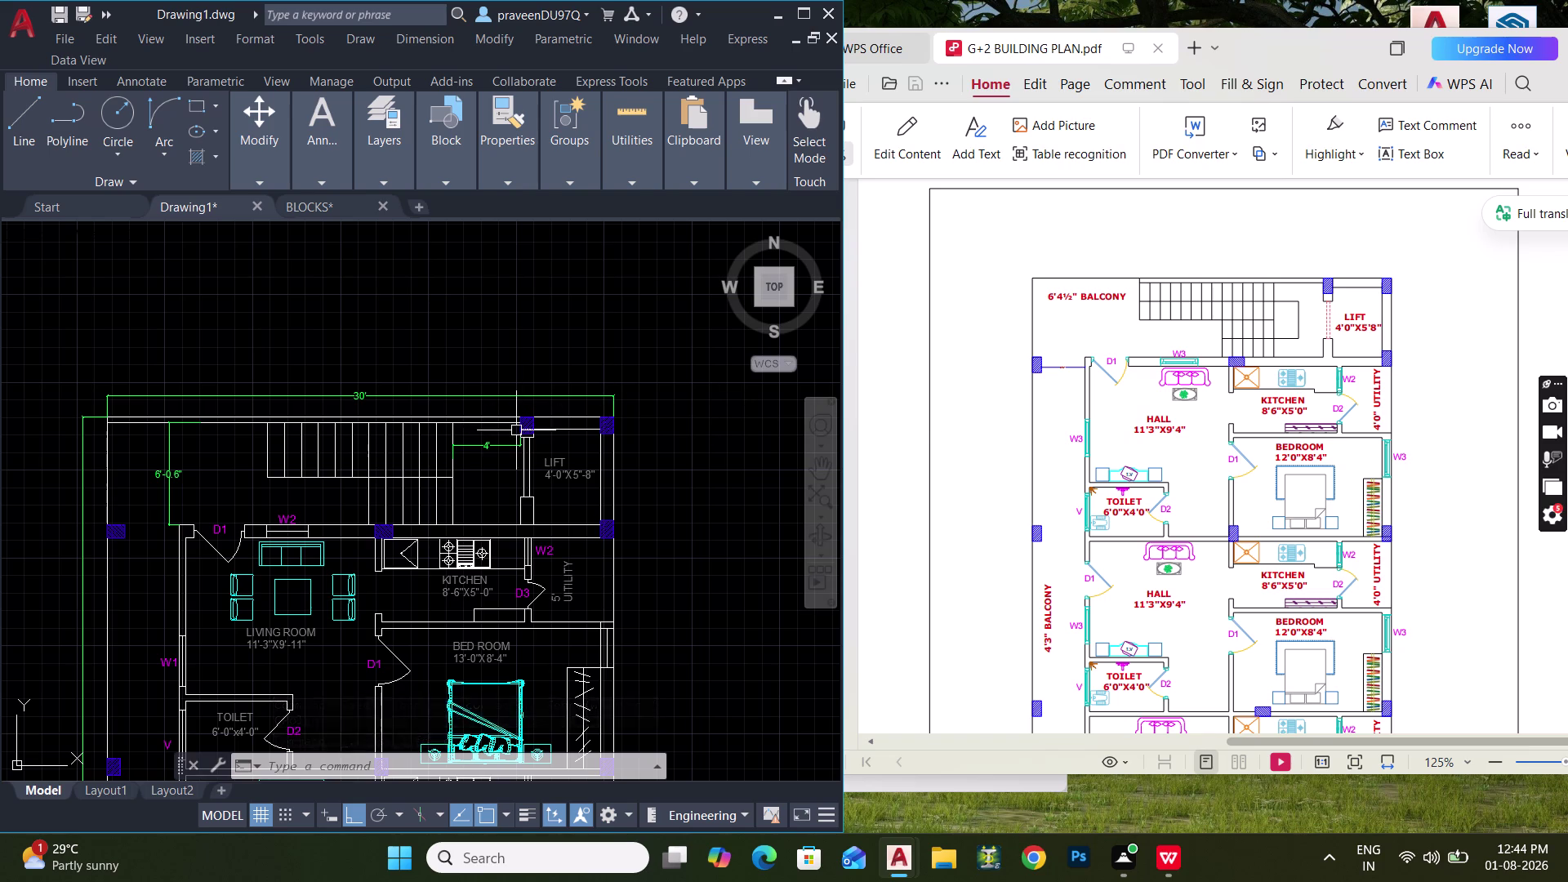
scroll(up, 3)
click(546, 422)
middle_drag(593, 416, 516, 403)
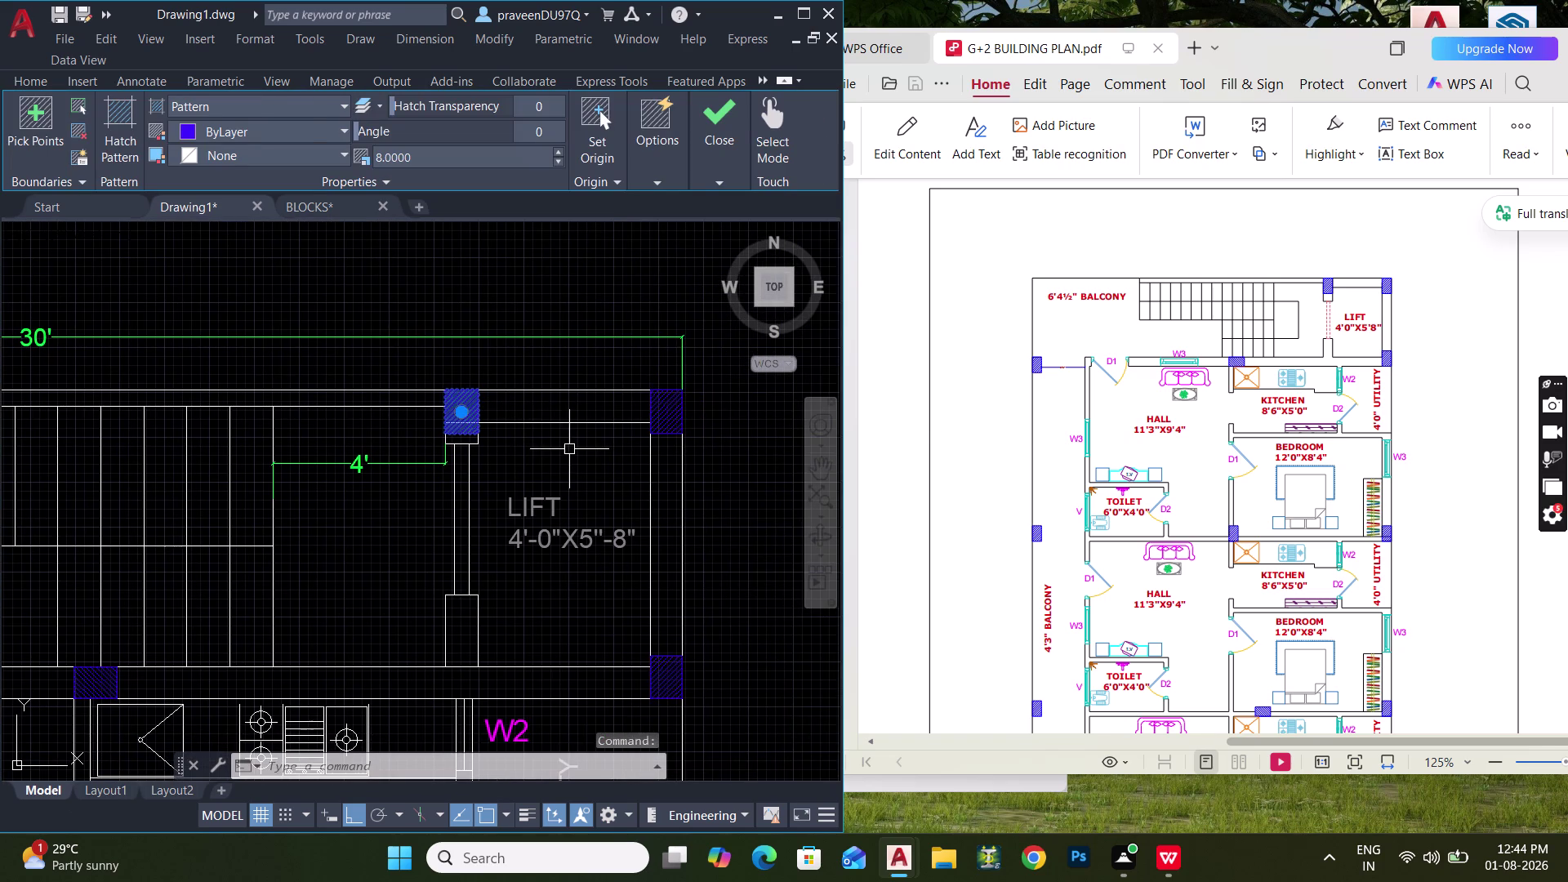
key(Escape)
click(647, 380)
click(711, 461)
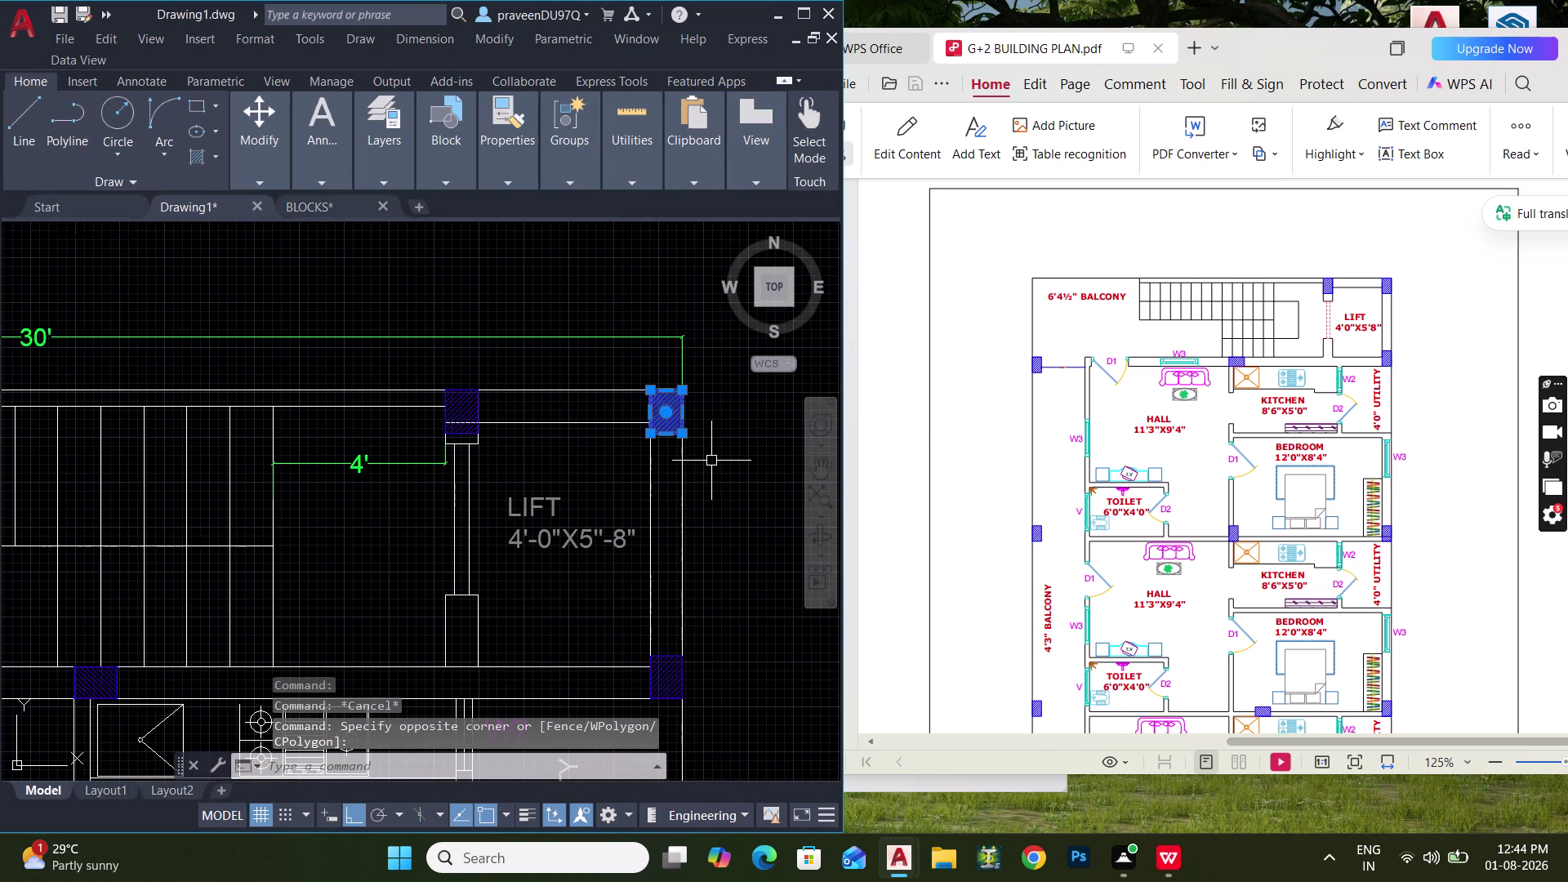
right_click(712, 457)
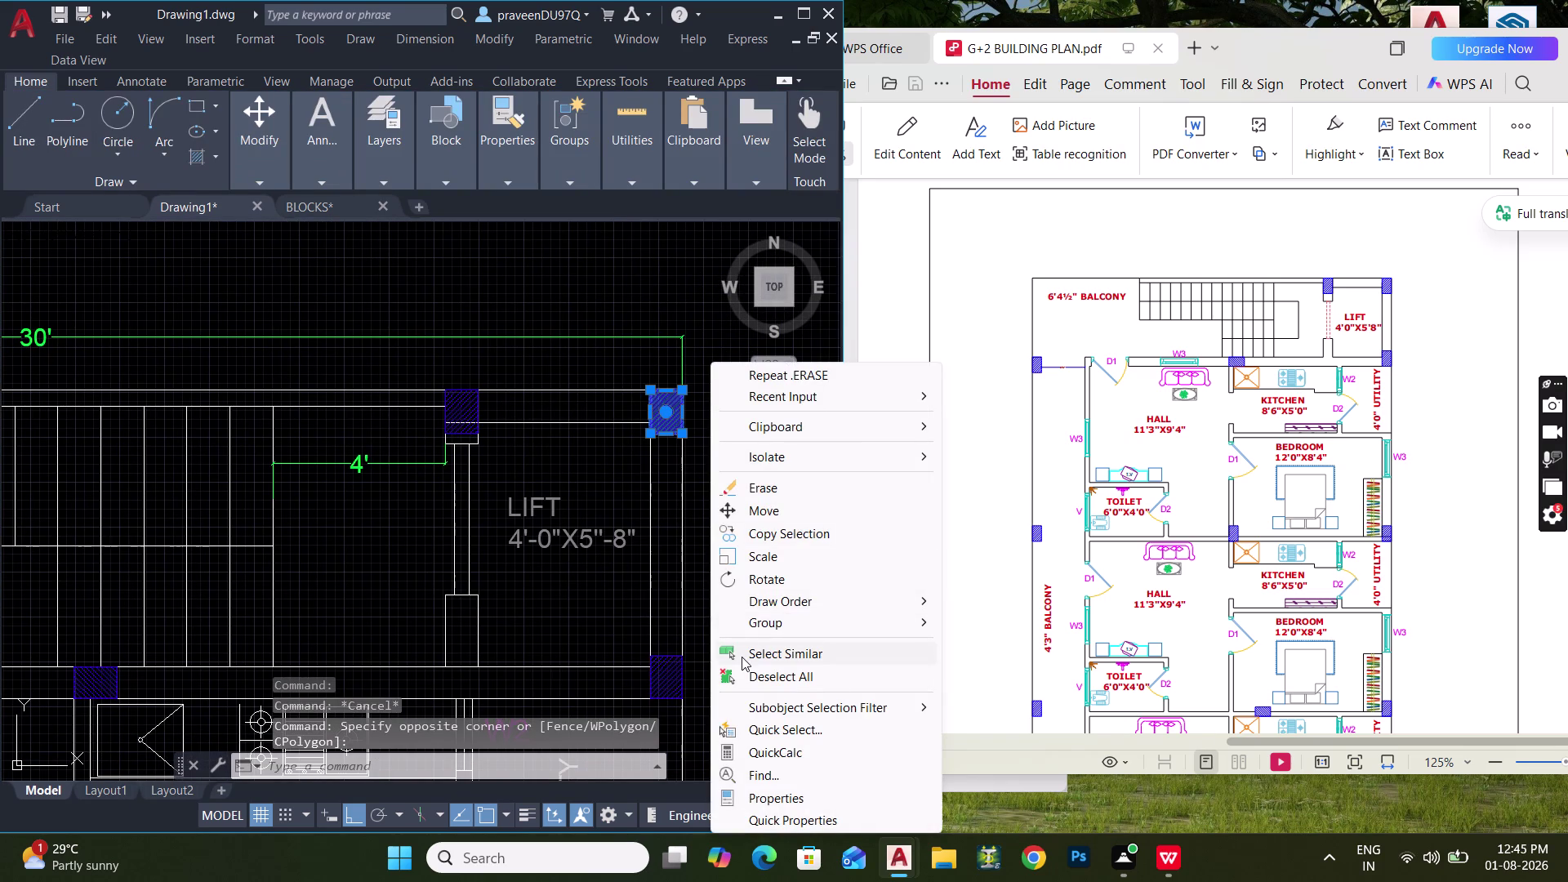
Select all similar column hatches on the first-floor plan and start the CO copy command.
click(742, 657)
scroll(down, 3)
middle_drag(615, 563, 588, 311)
scroll(down, 3)
middle_drag(528, 560, 546, 412)
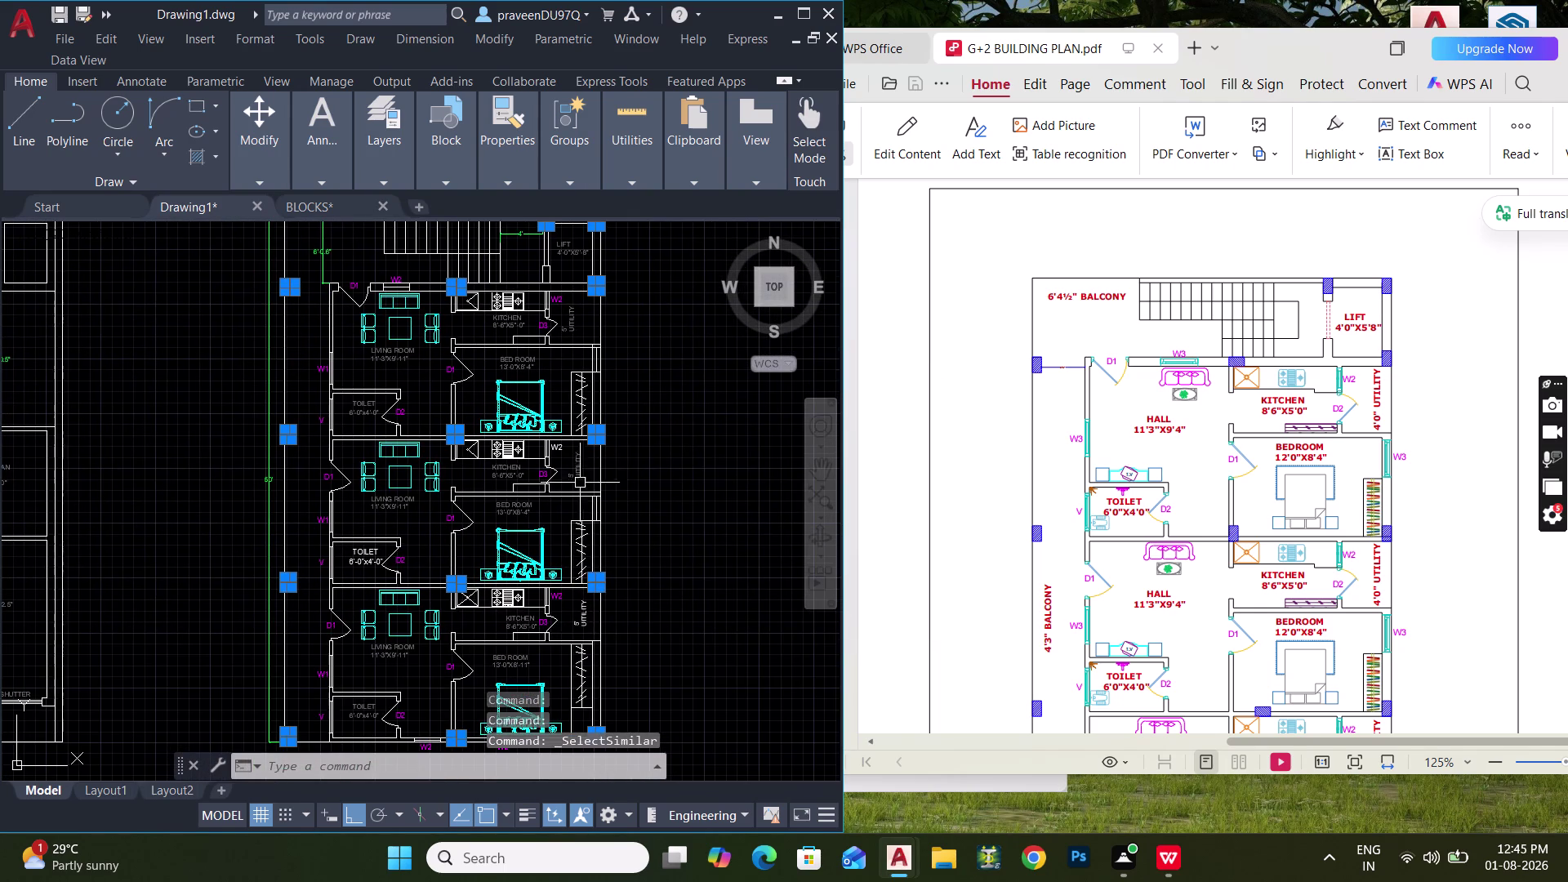
key(c)
text(O)
key(space)
Copy the column hatches from a column corner onto the matching ground-floor plan position.
middle_drag(592, 550, 589, 359)
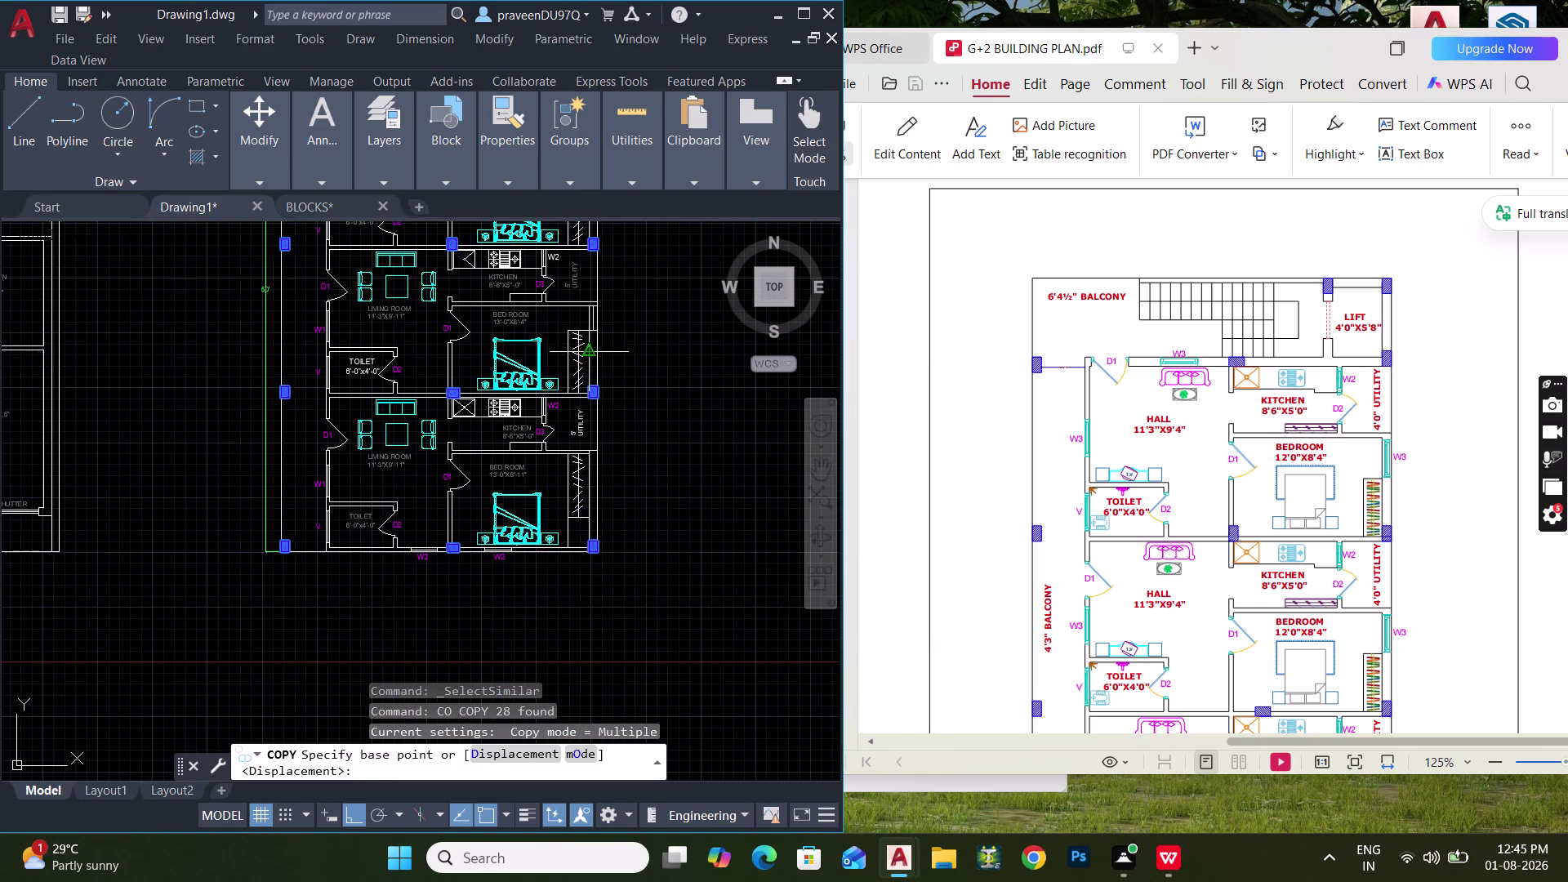
scroll(up, 3)
click(559, 547)
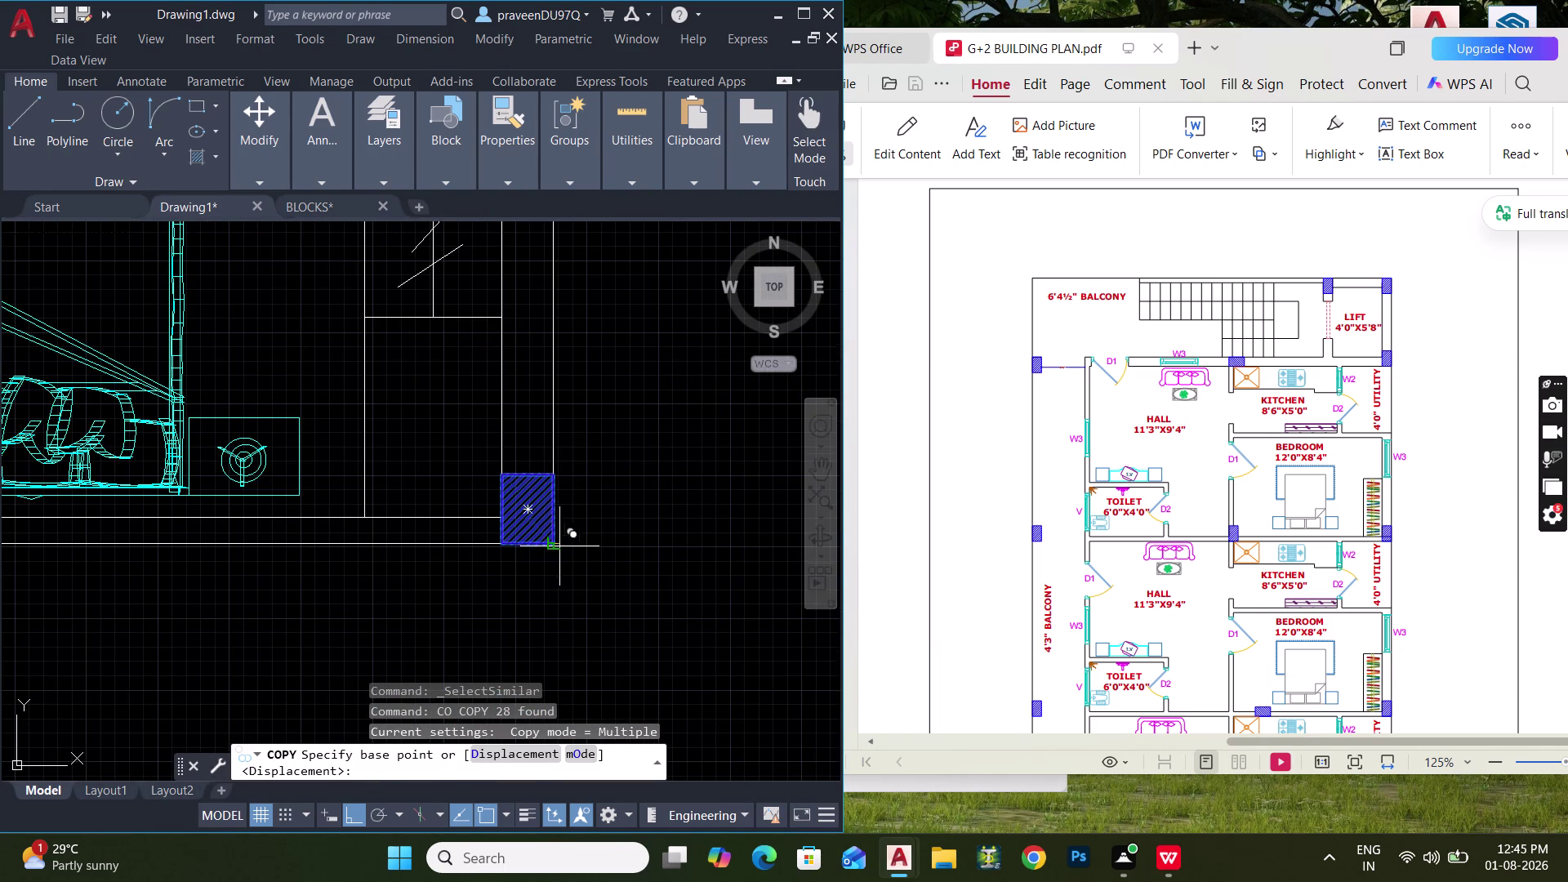
scroll(down, 3)
middle_drag(399, 553, 1044, 537)
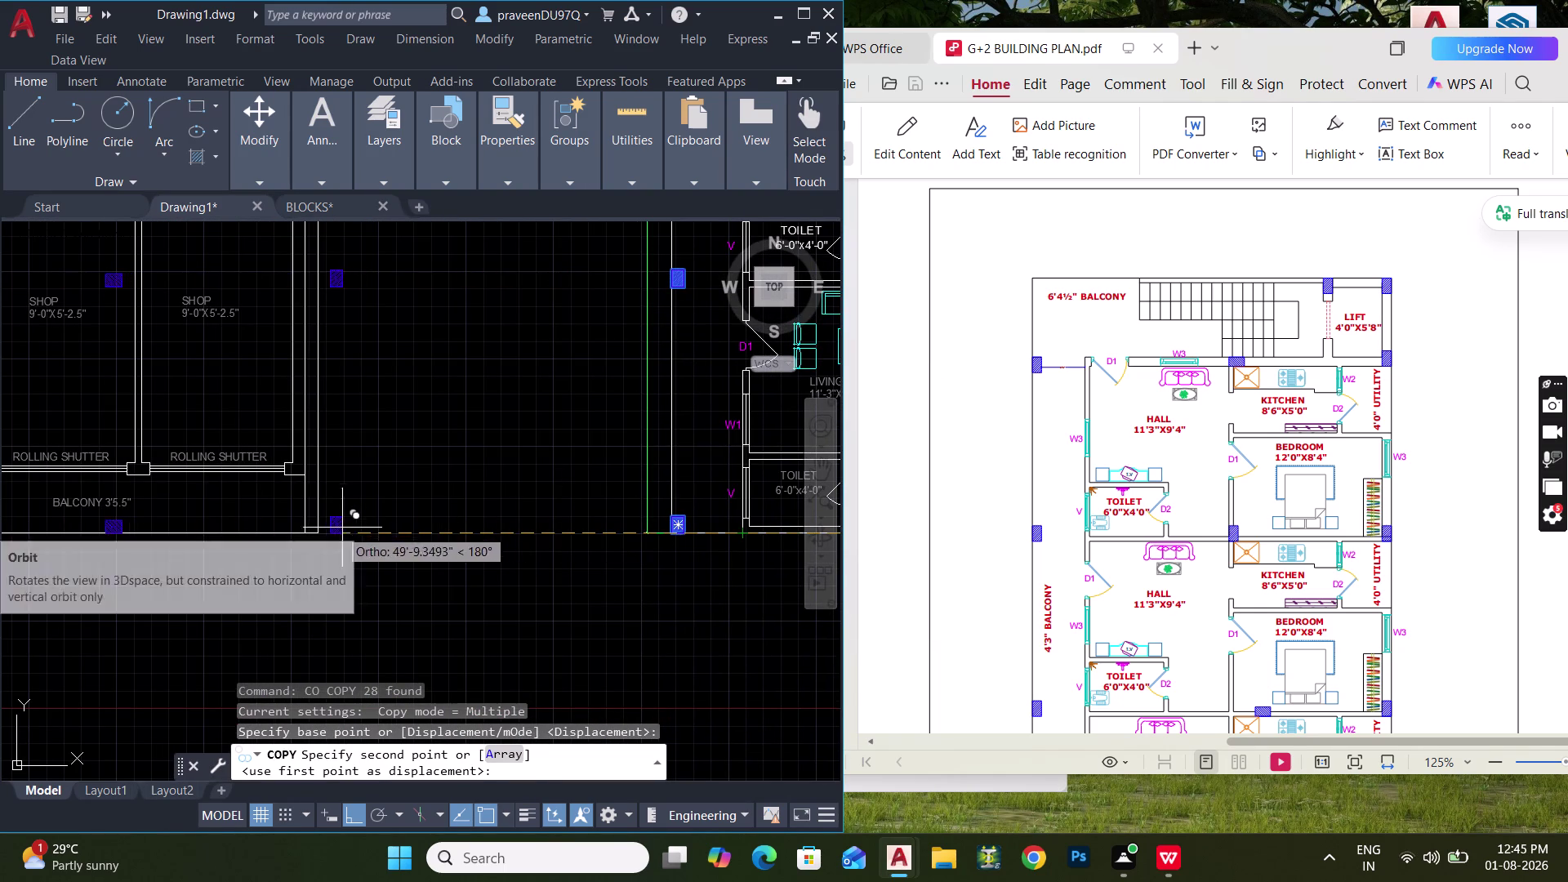
click(322, 530)
scroll(down, 3)
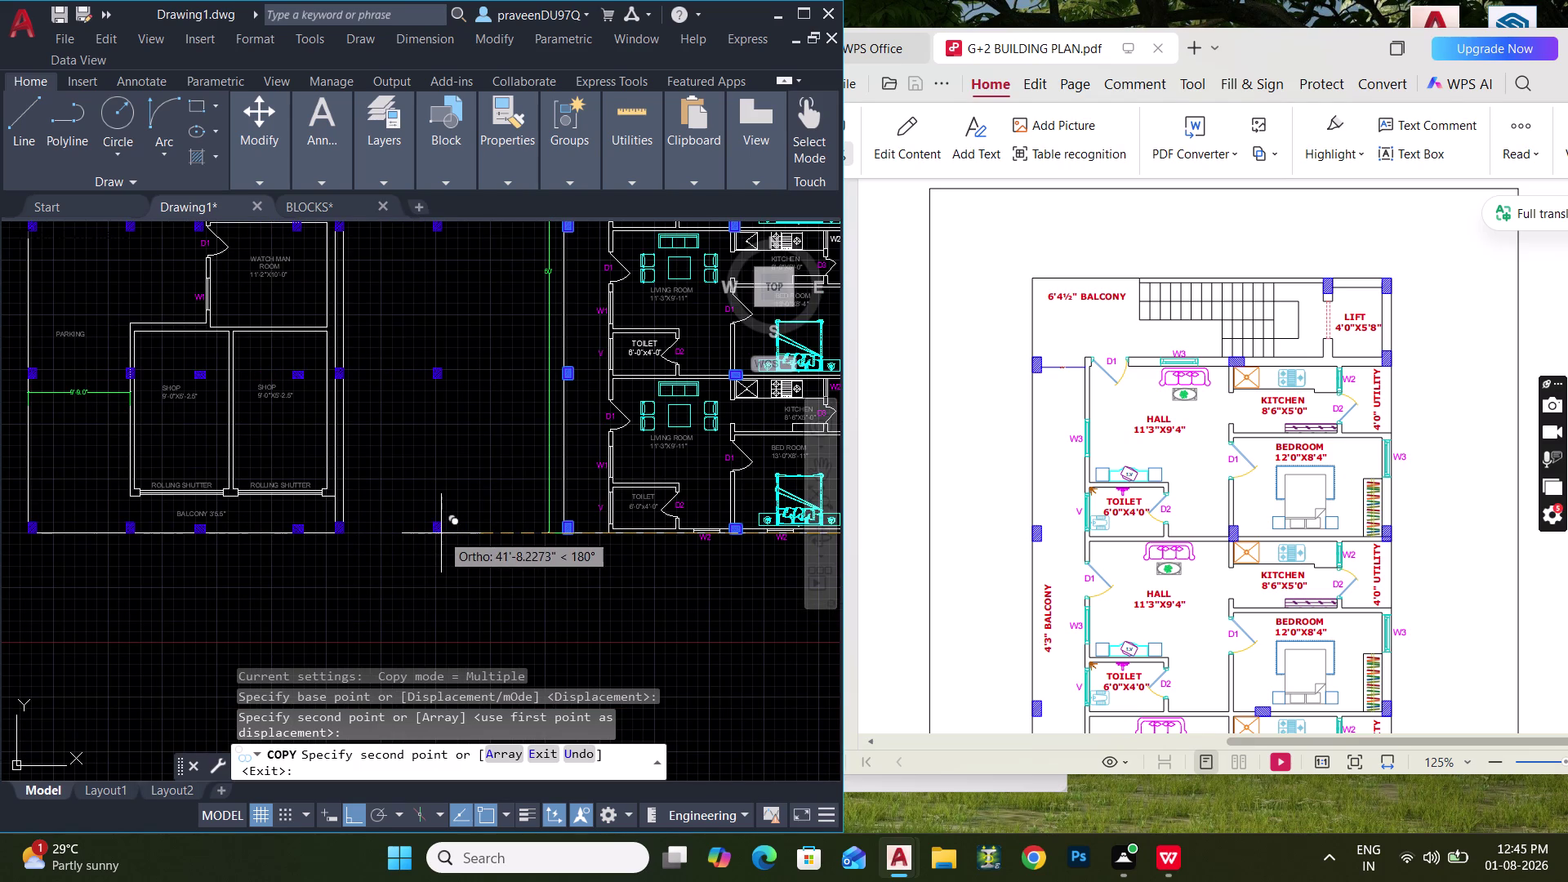
scroll(down, 3)
middle_drag(441, 533, 354, 633)
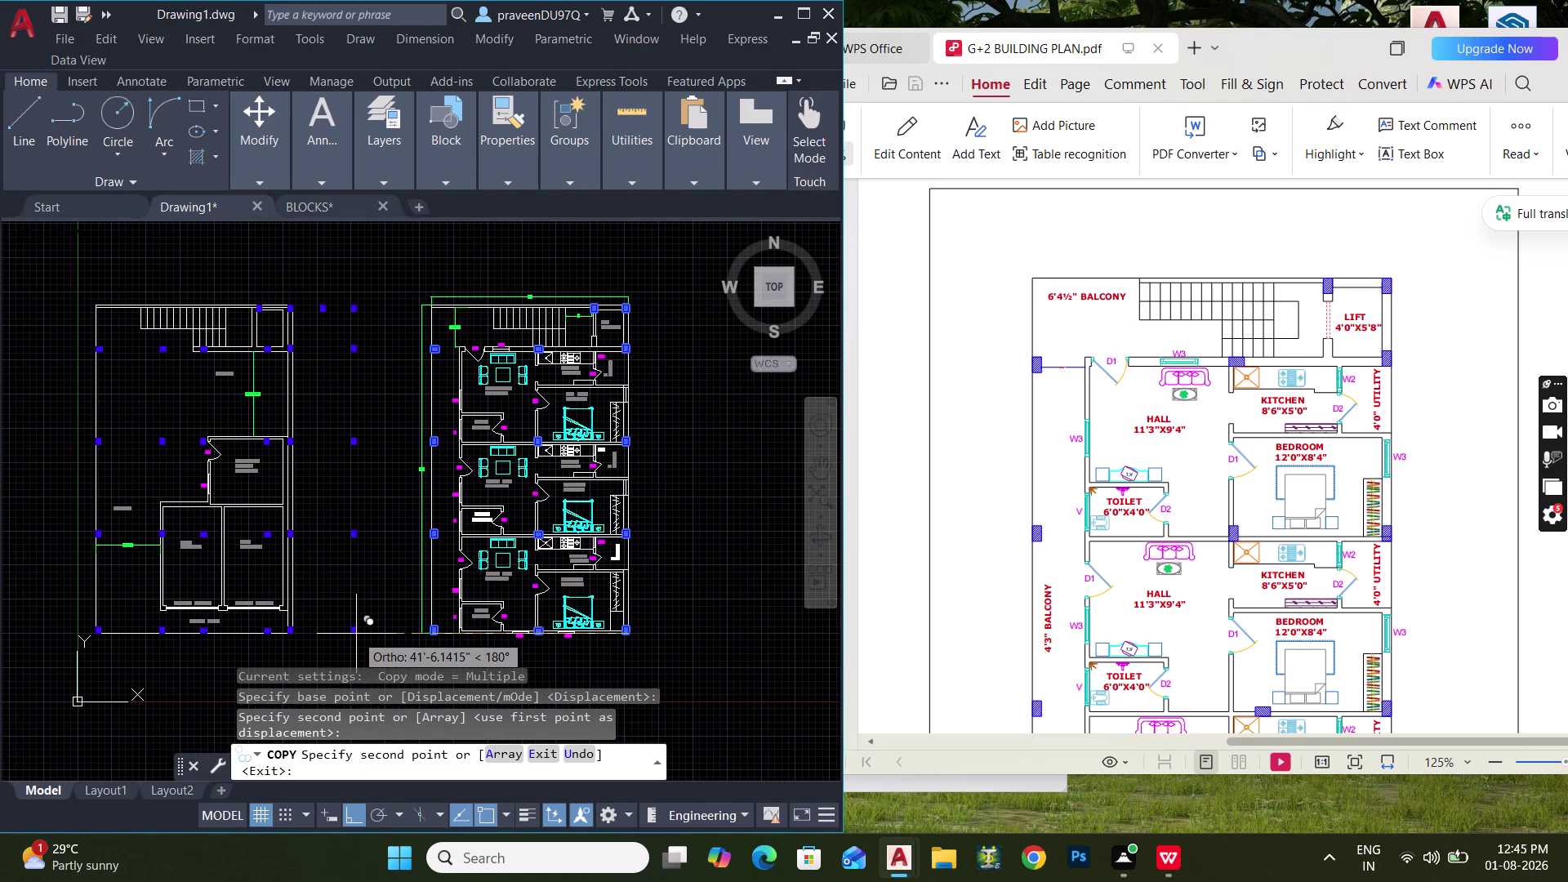
key(Escape)
key(Escape)
key(Escape)
Zoom and pan to centre both floor plans in the view.
scroll(up, 3)
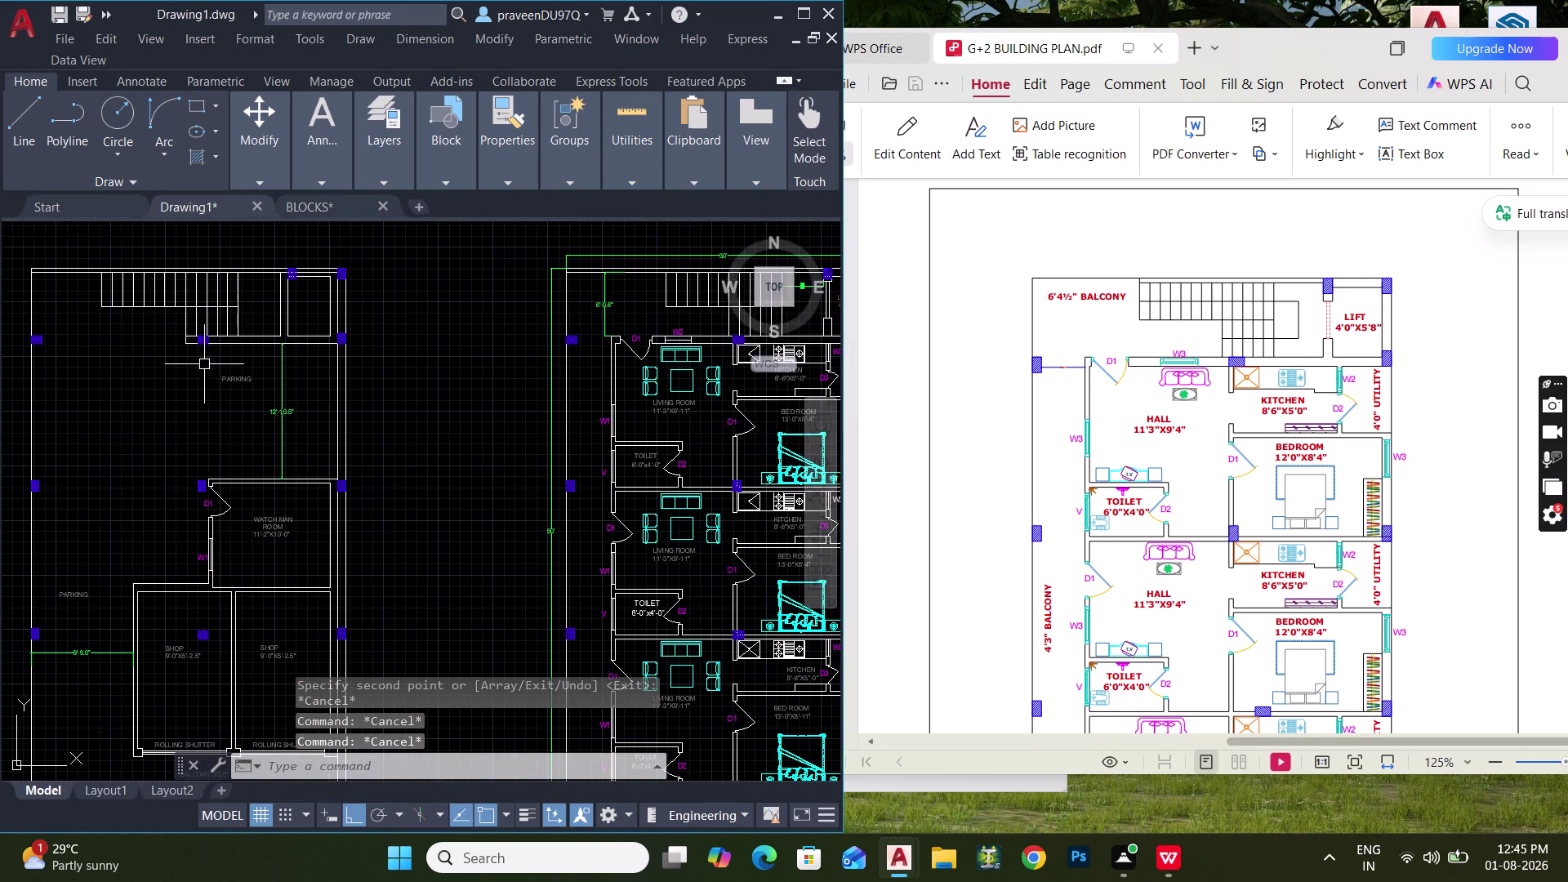
scroll(down, 3)
scroll(down, 3)
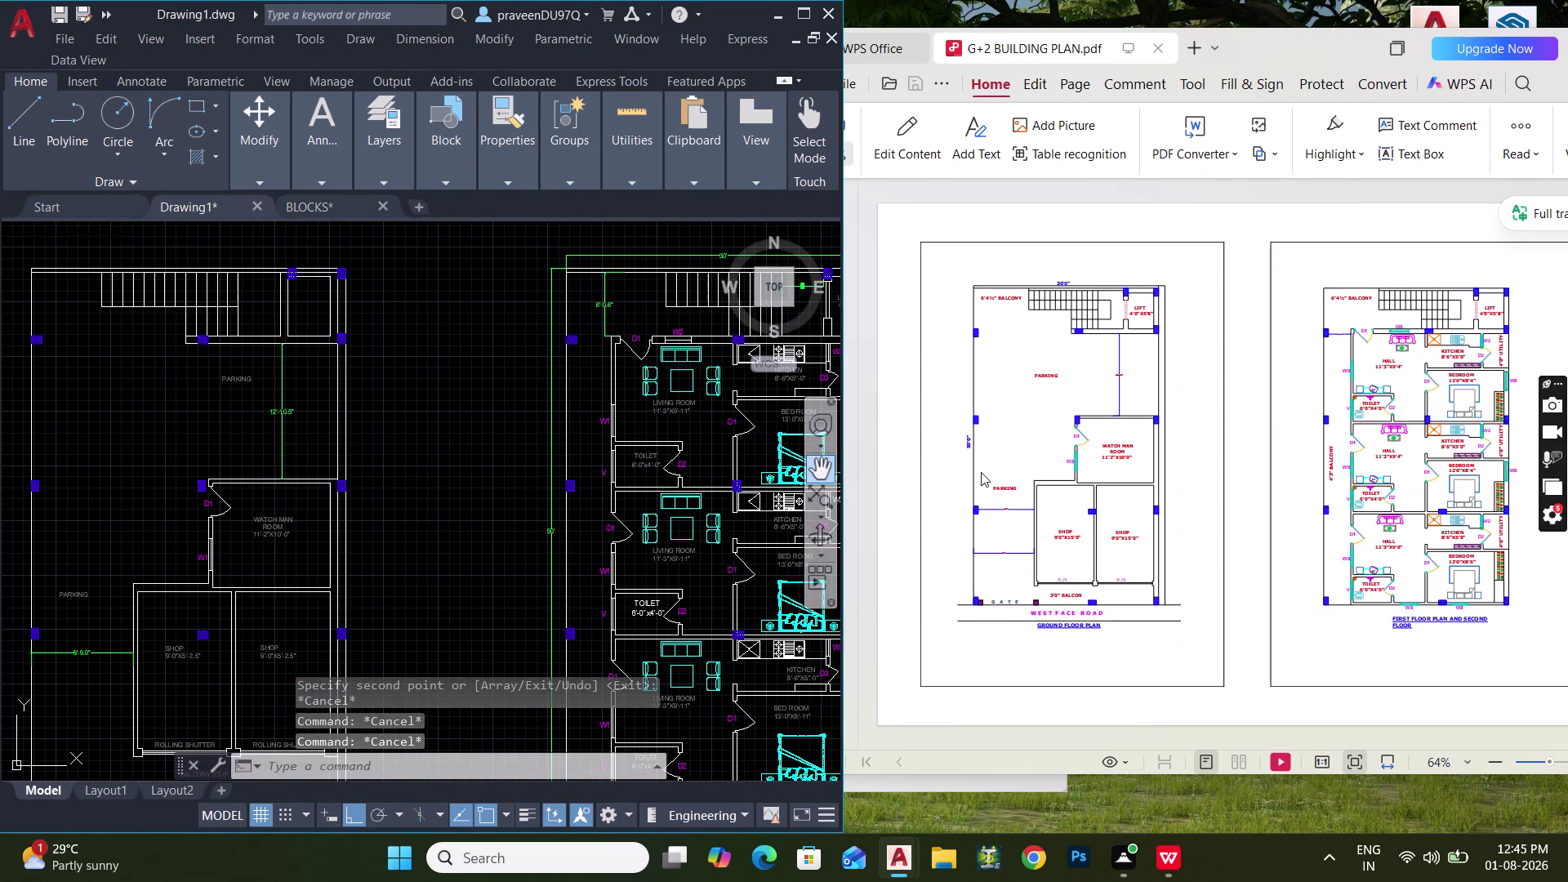
scroll(up, 3)
scroll(up, 3)
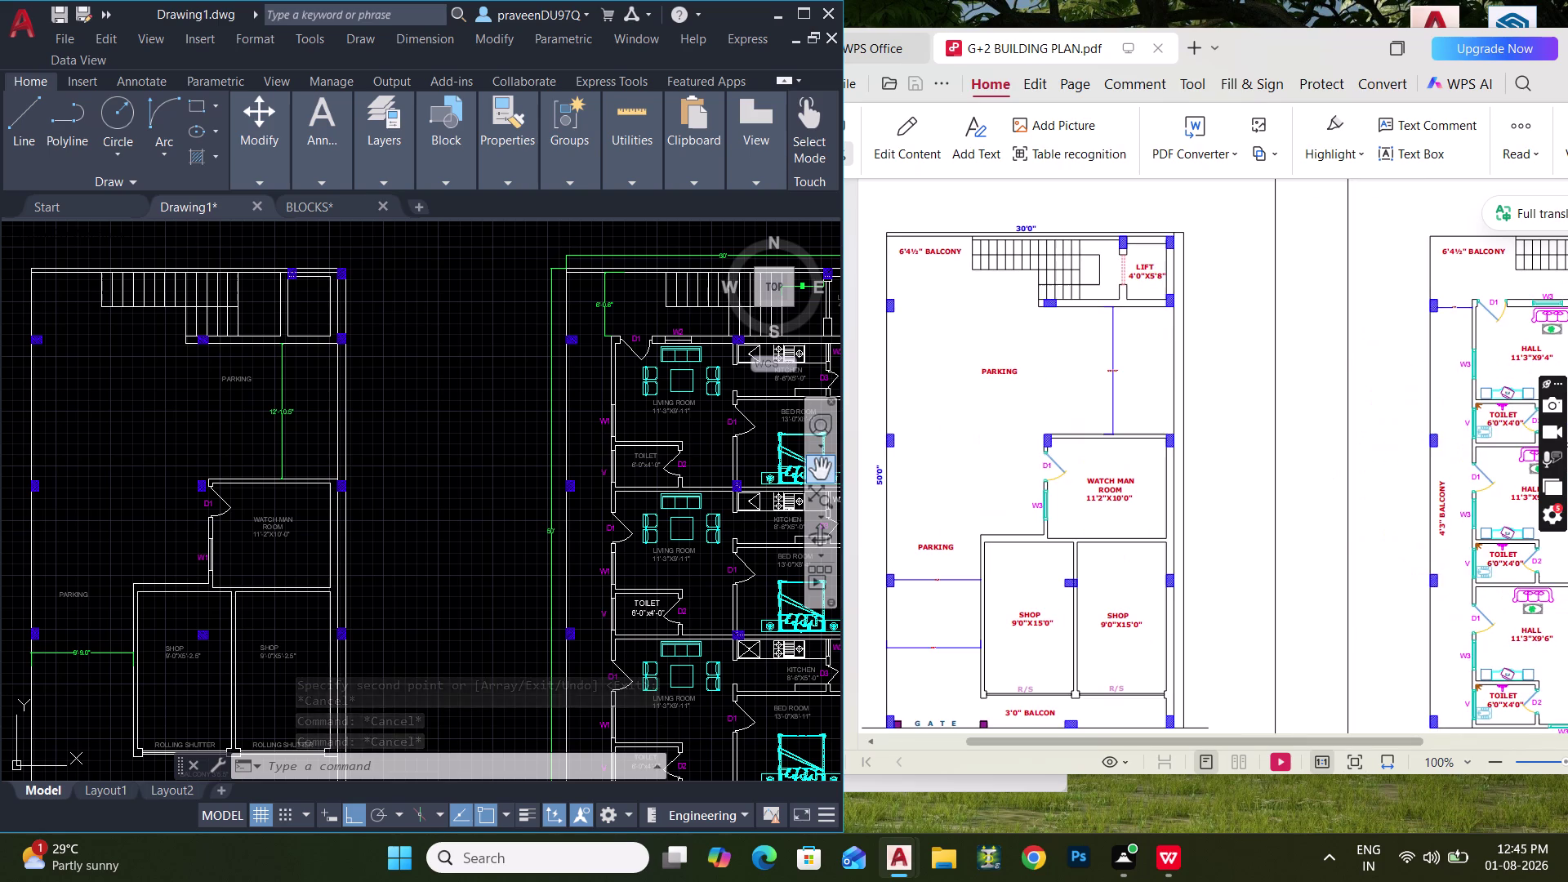
scroll(down, 3)
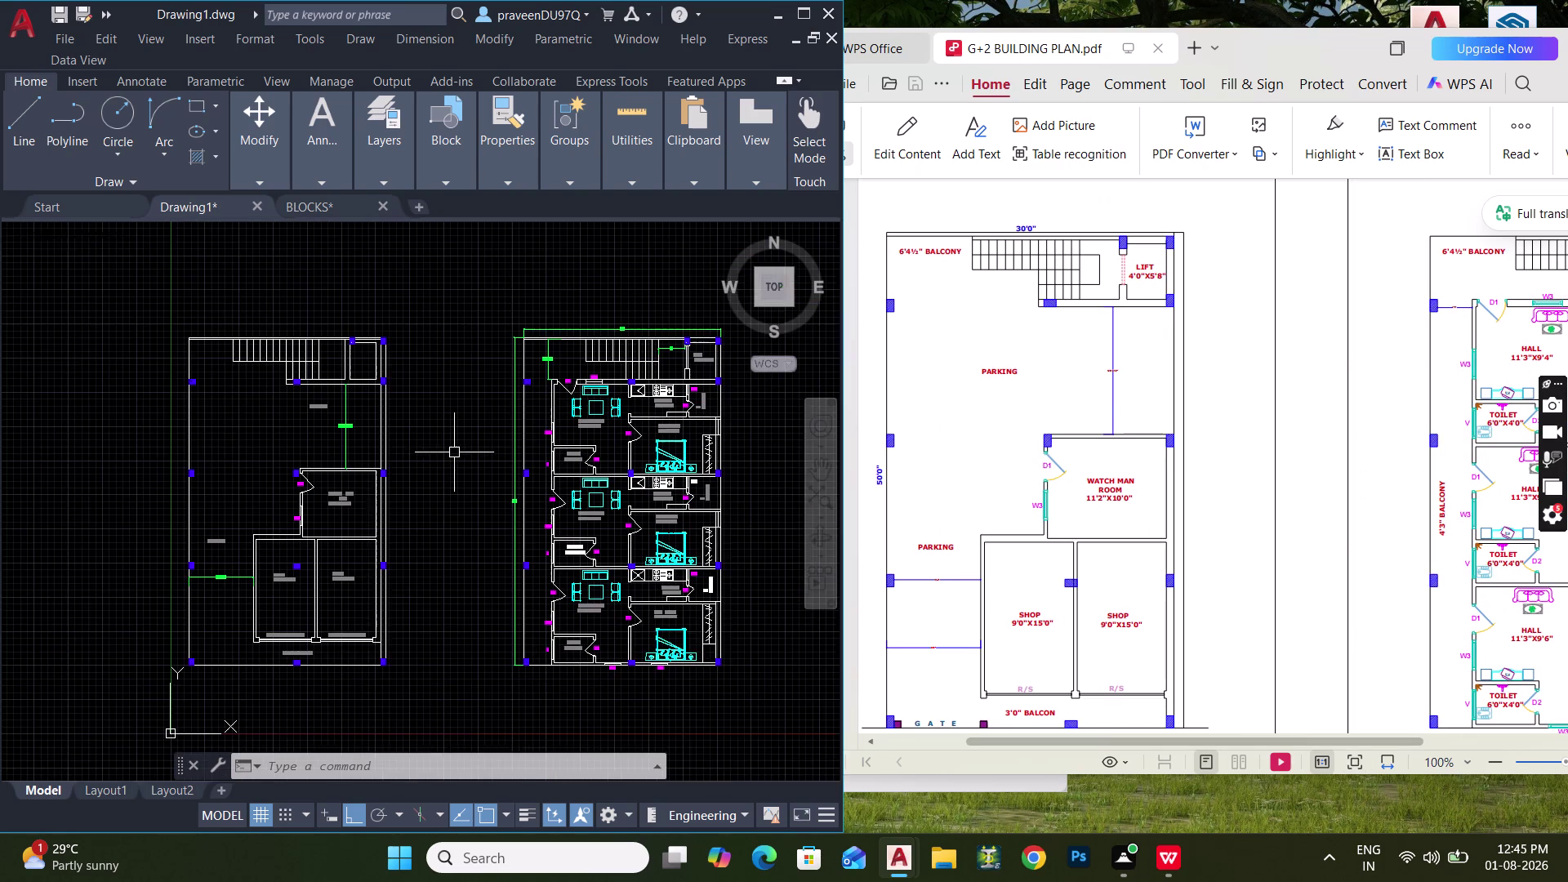
middle_drag(454, 452, 523, 400)
scroll(up, 3)
middle_drag(397, 431, 401, 226)
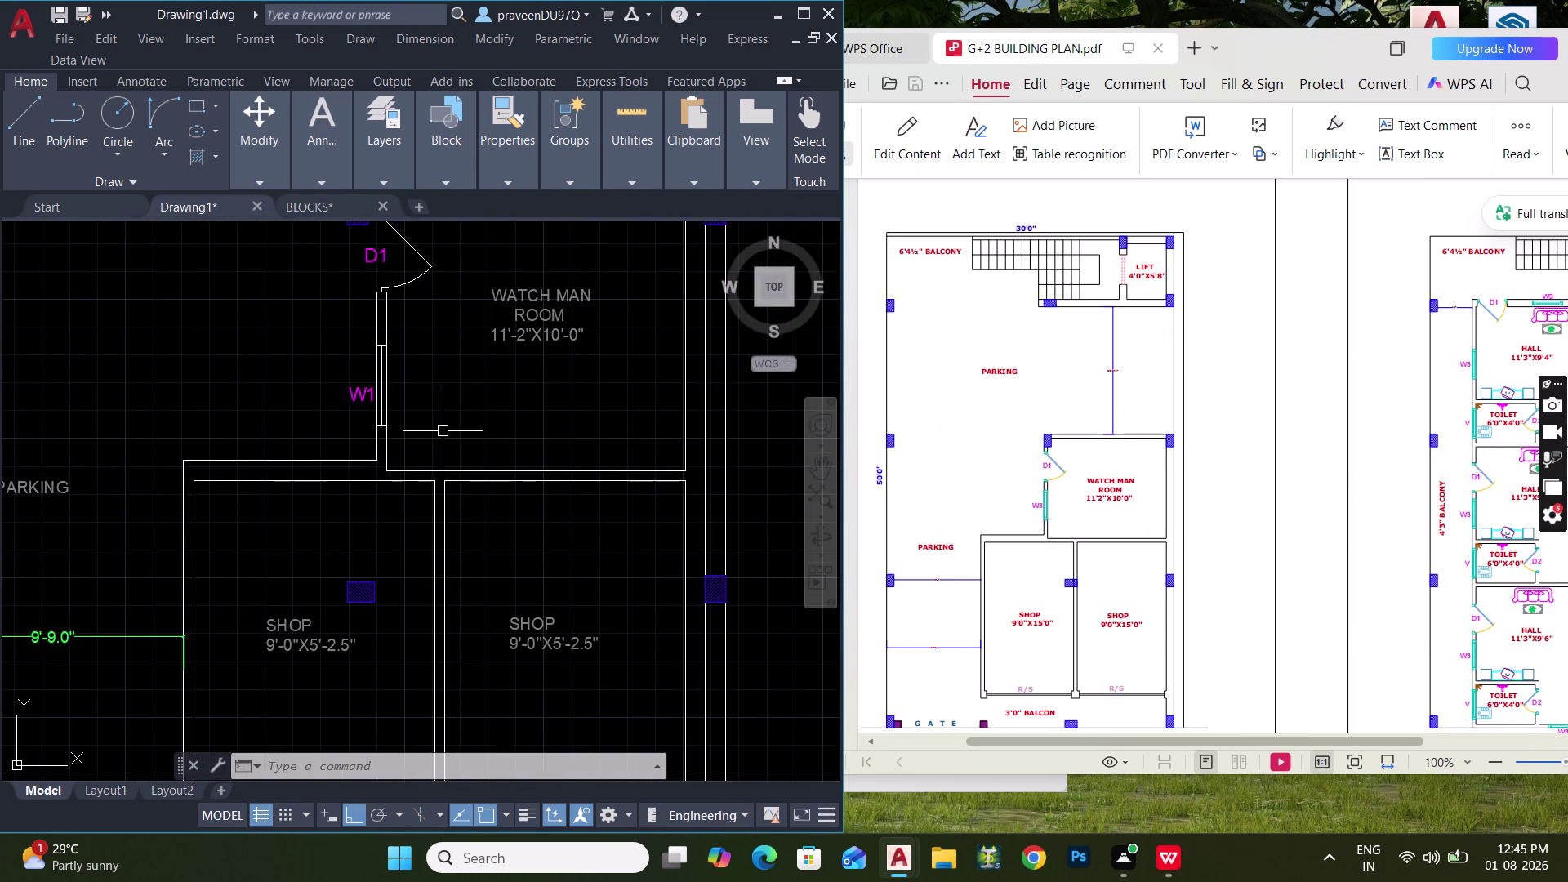
scroll(down, 3)
scroll(down, 3)
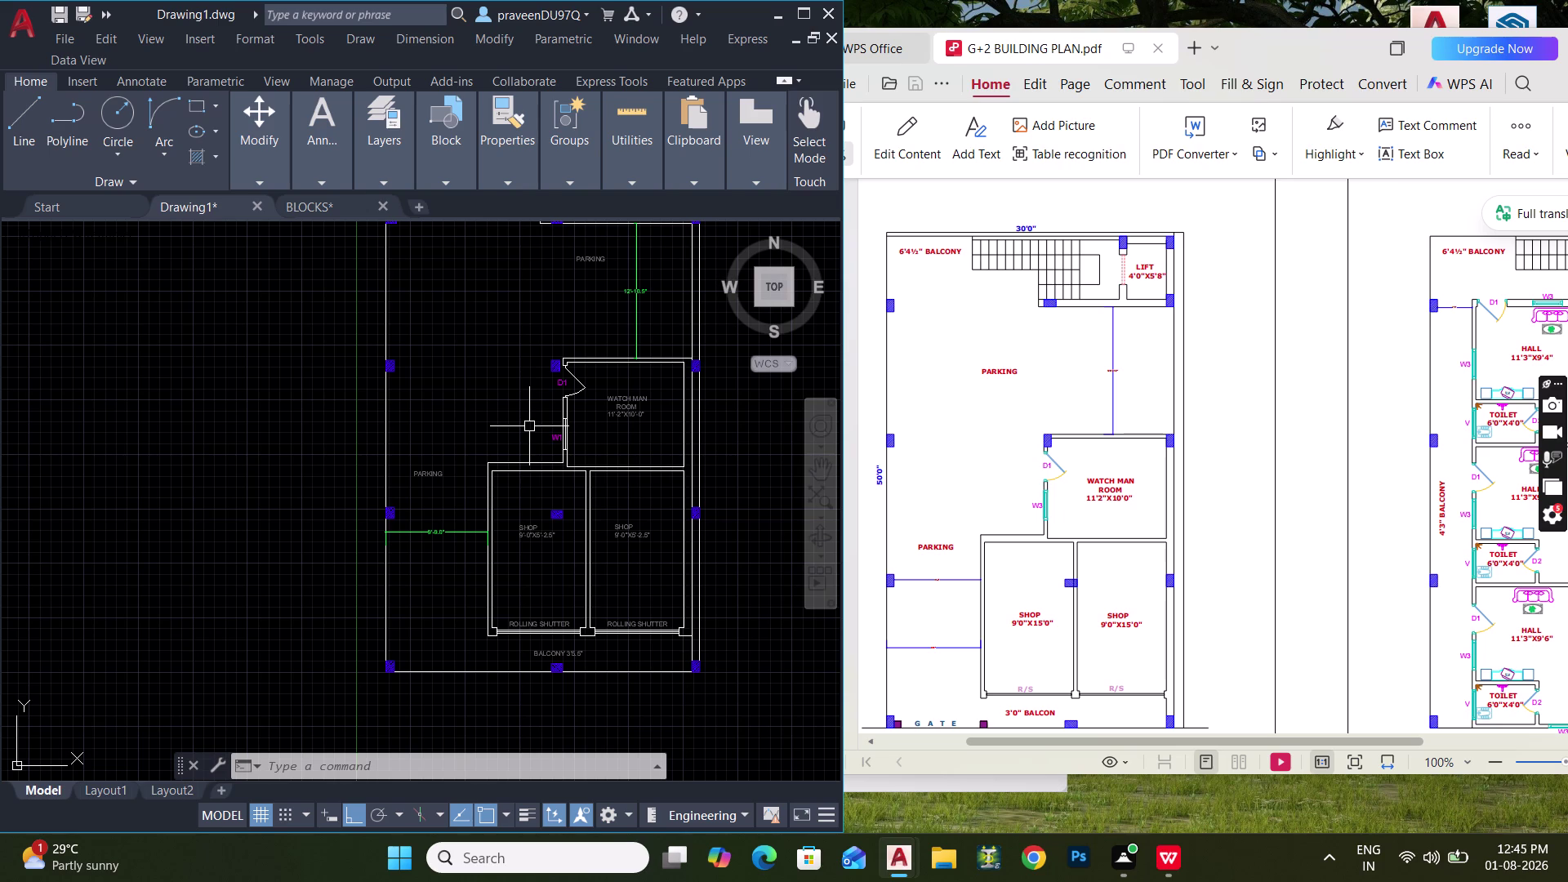
scroll(down, 3)
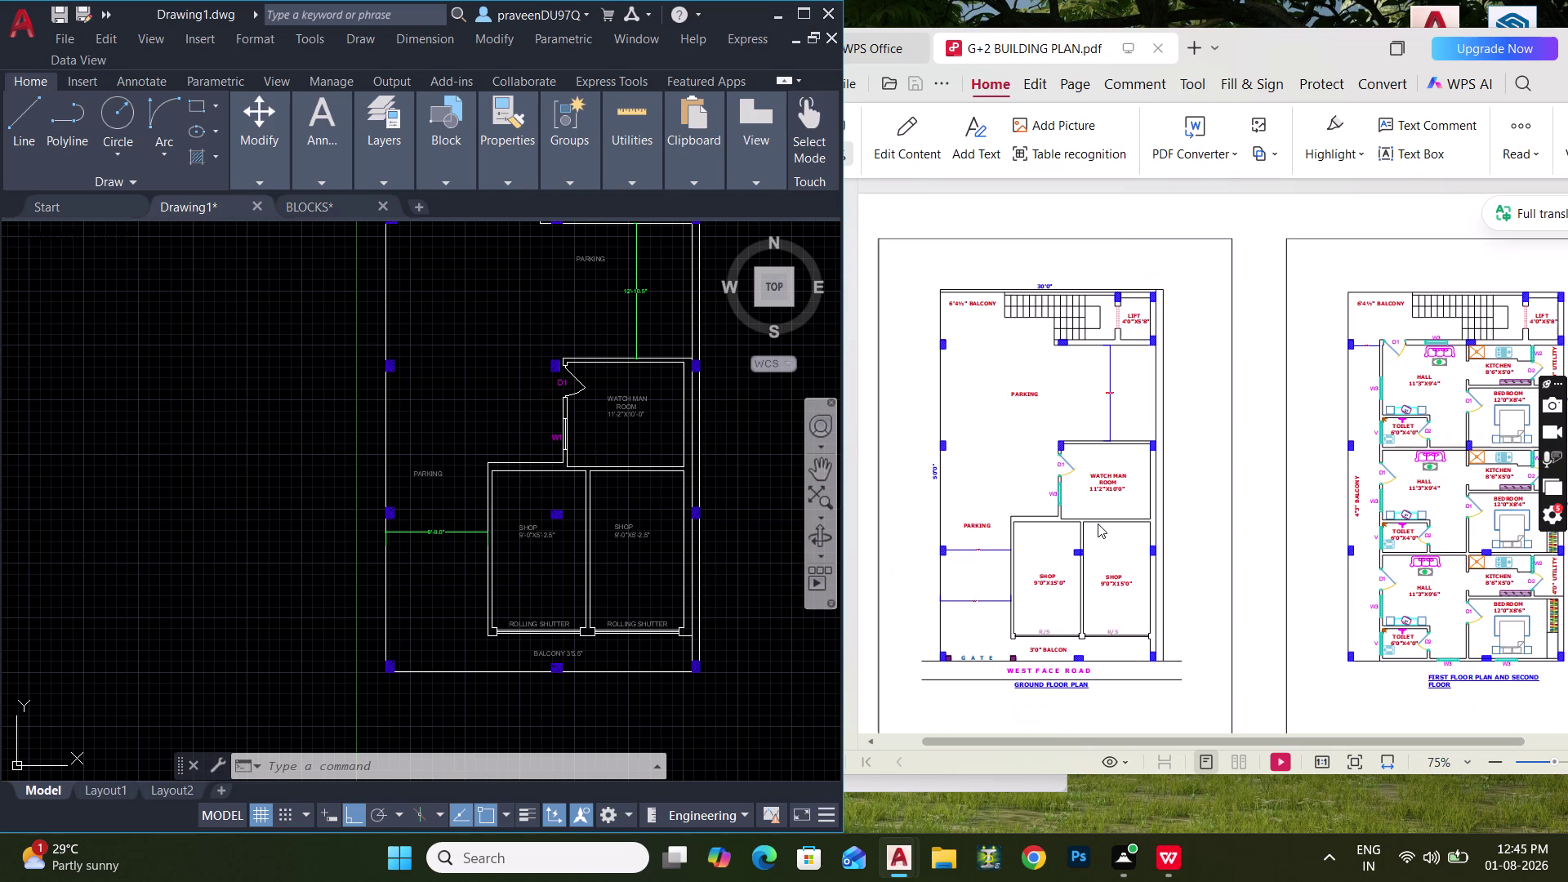
middle_drag(635, 511, 361, 487)
middle_drag(445, 441, 215, 494)
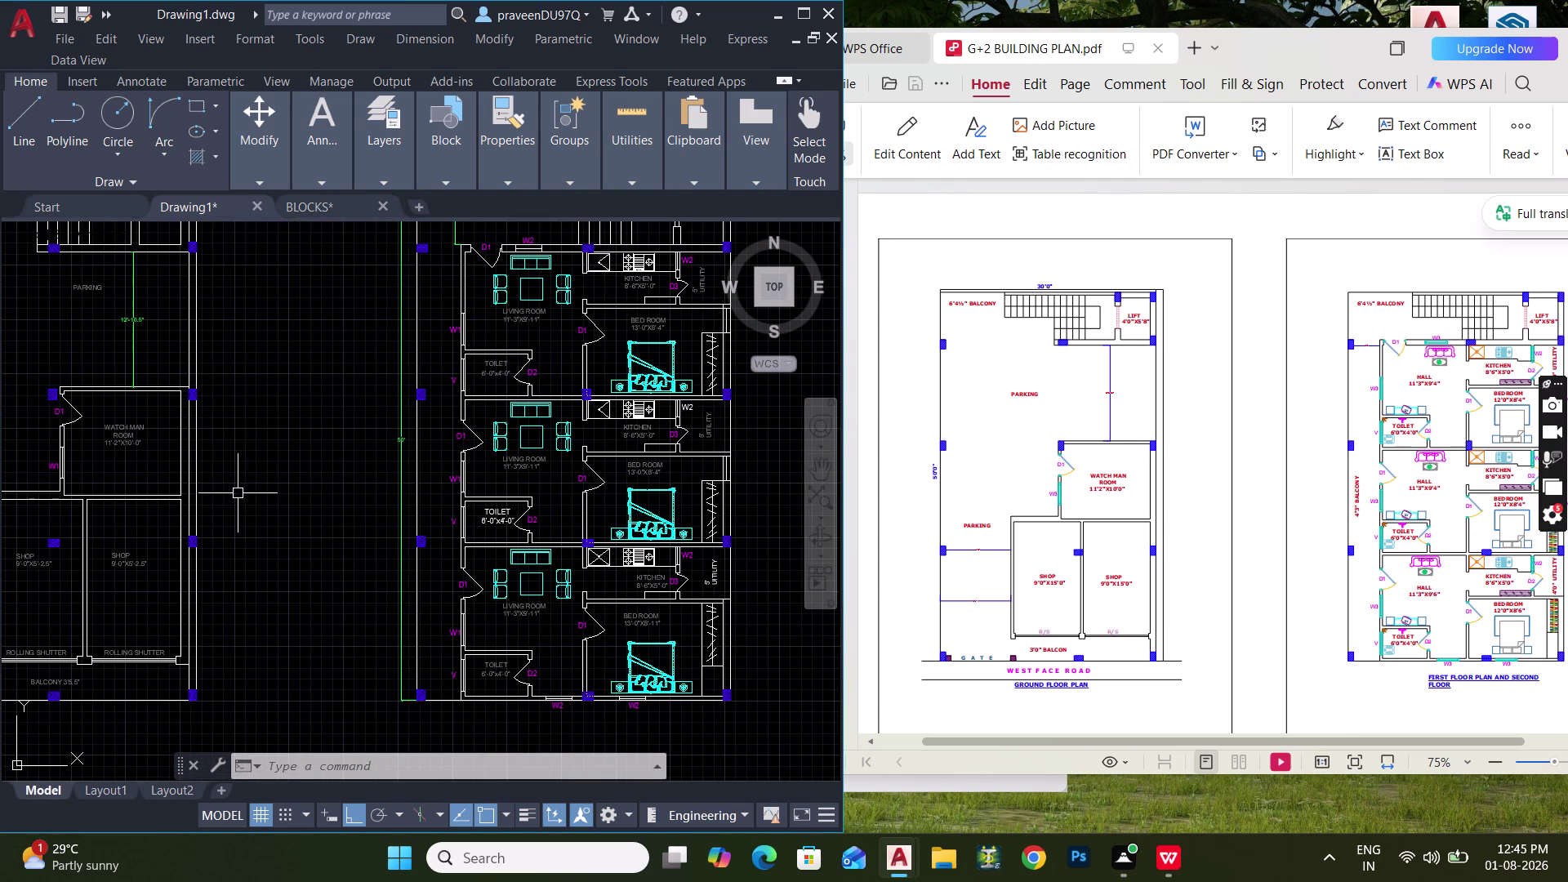
middle_drag(244, 495, 301, 503)
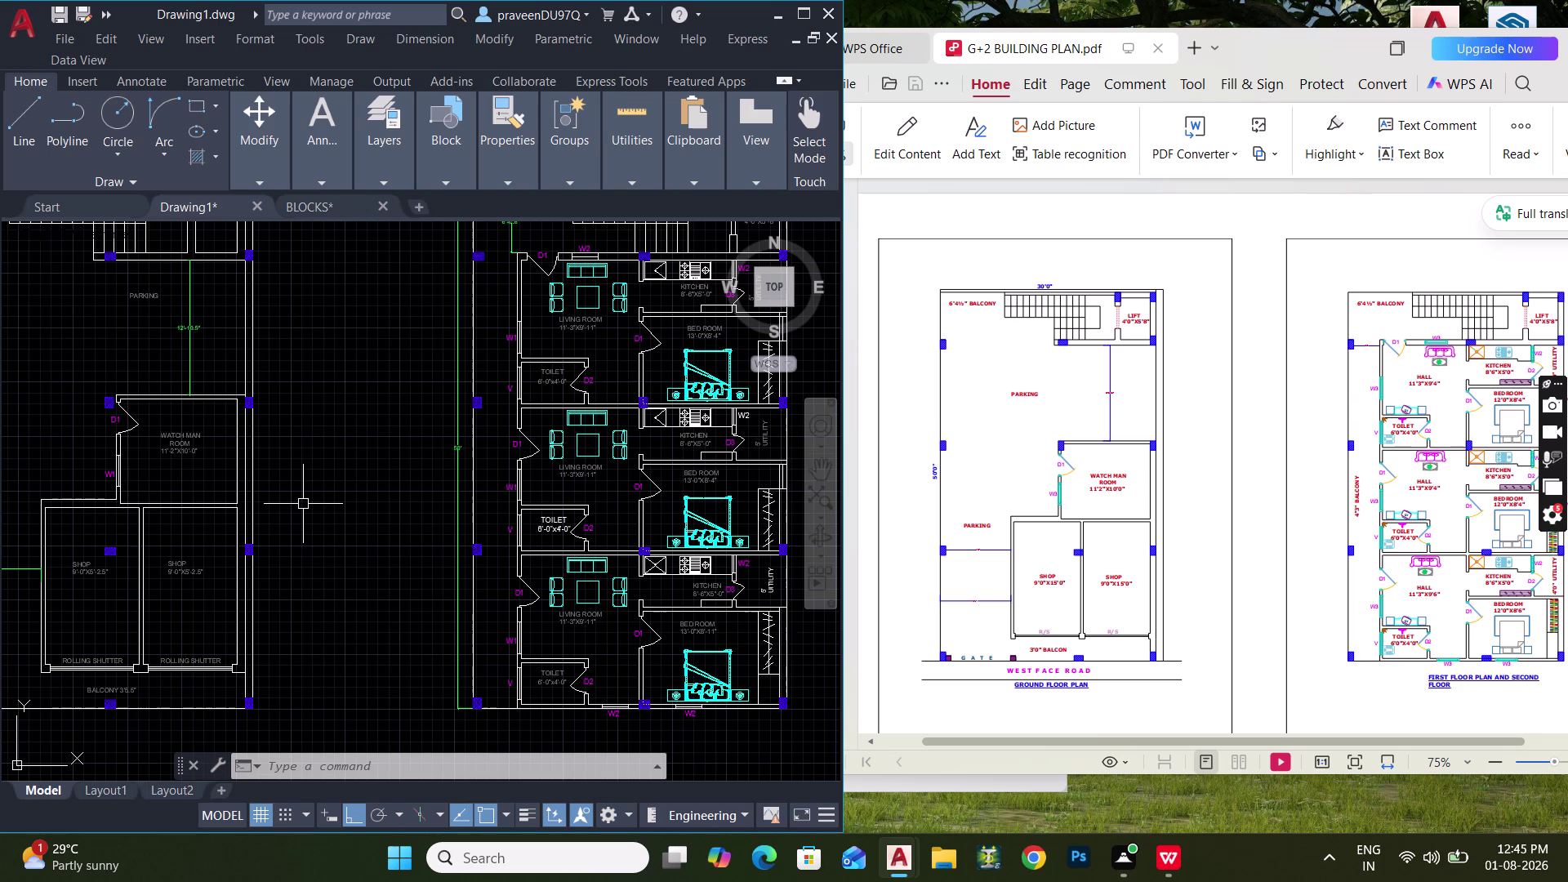
middle_drag(147, 465, 254, 422)
scroll(up, 3)
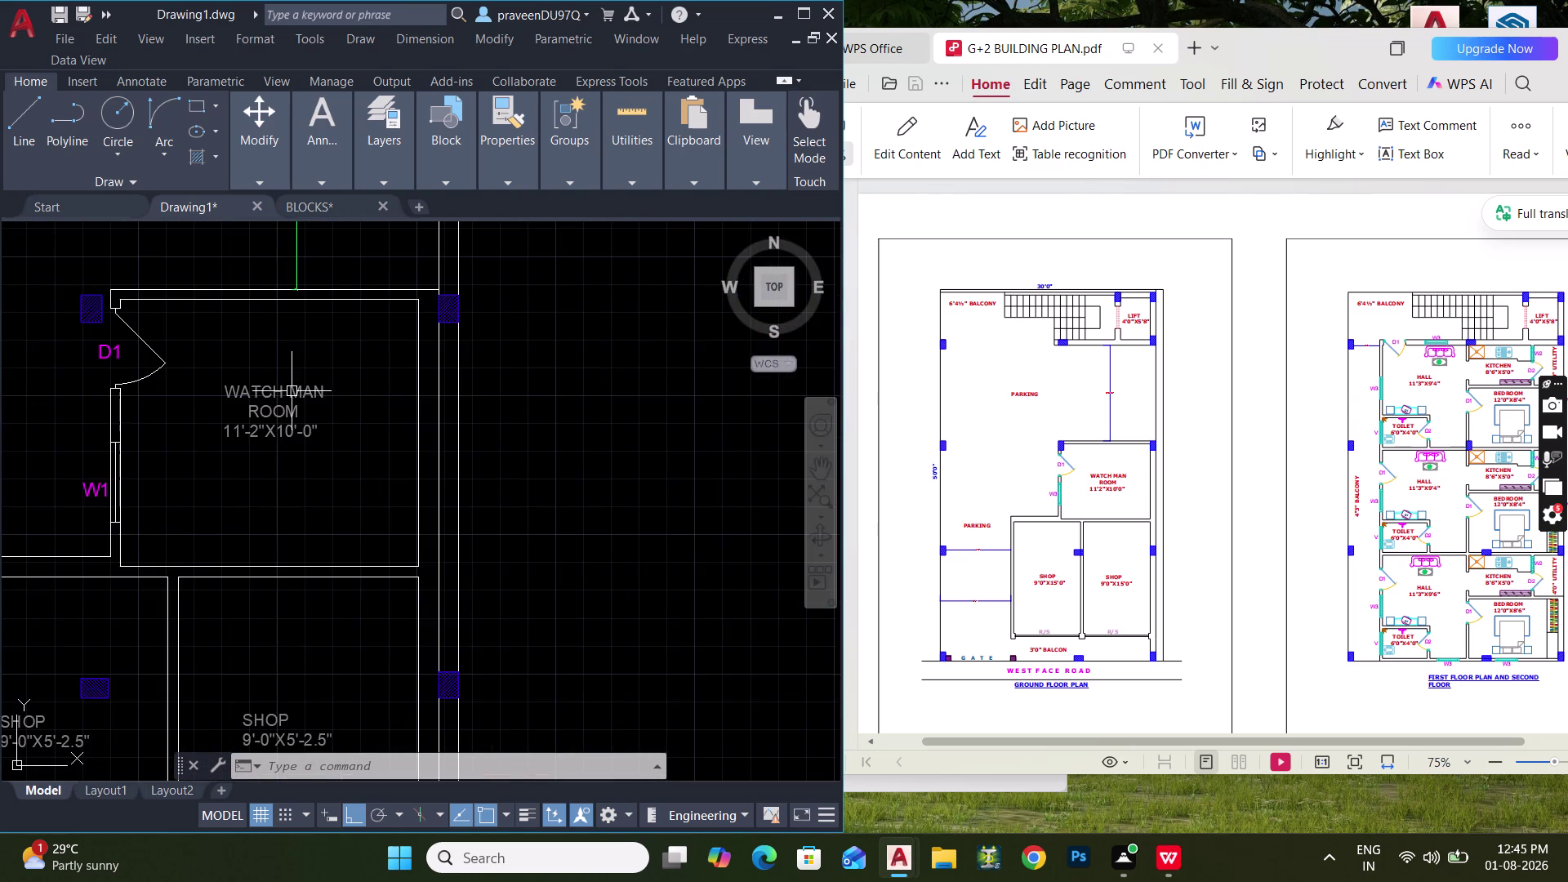
middle_drag(311, 386, 373, 360)
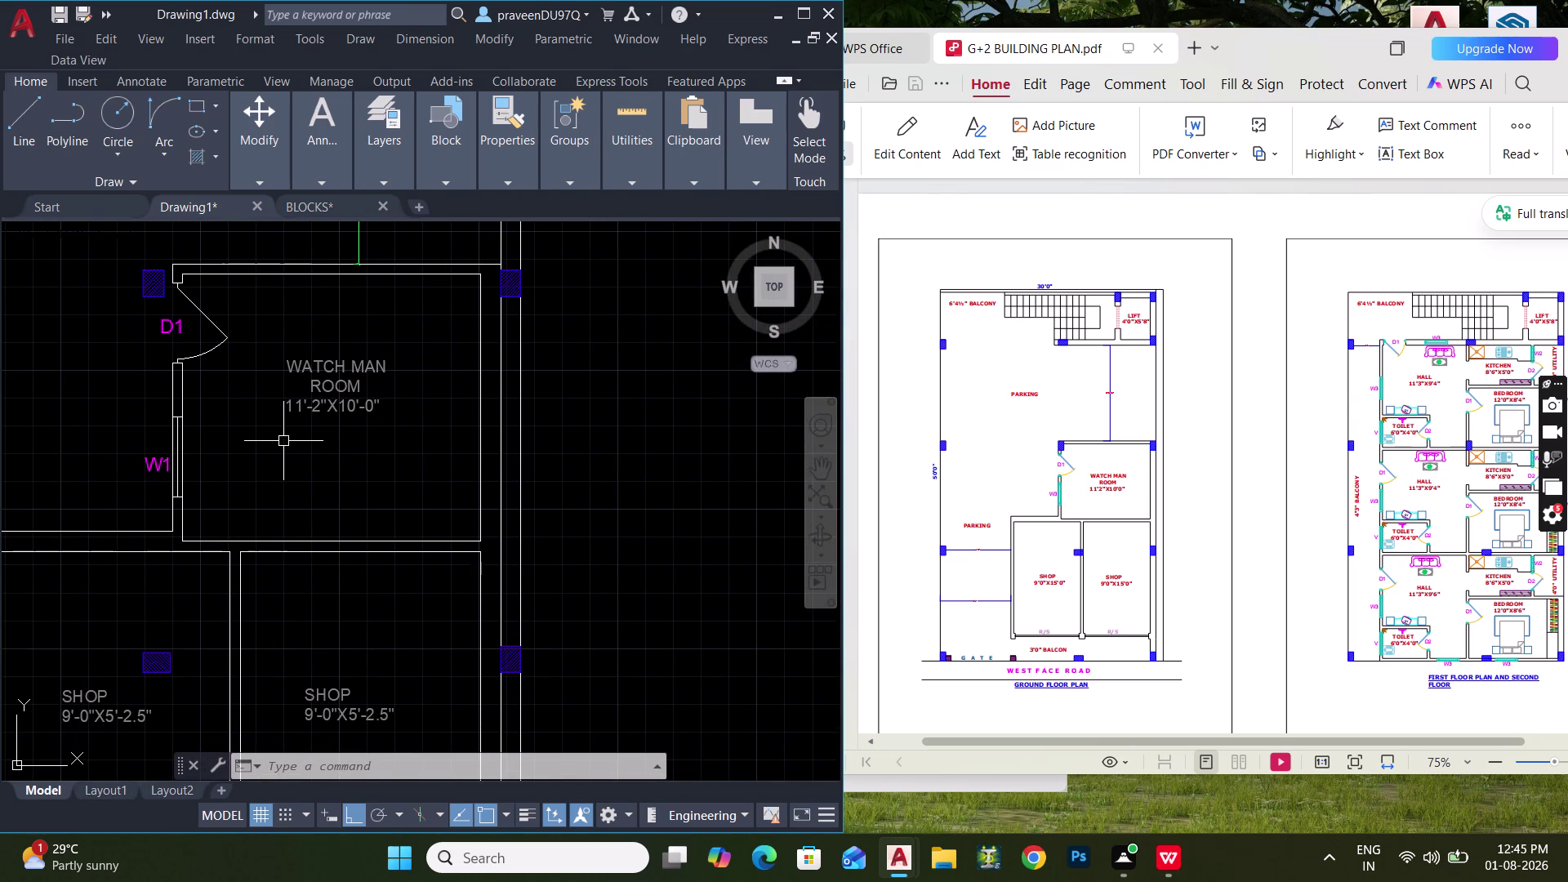
scroll(down, 3)
middle_drag(285, 441, 319, 407)
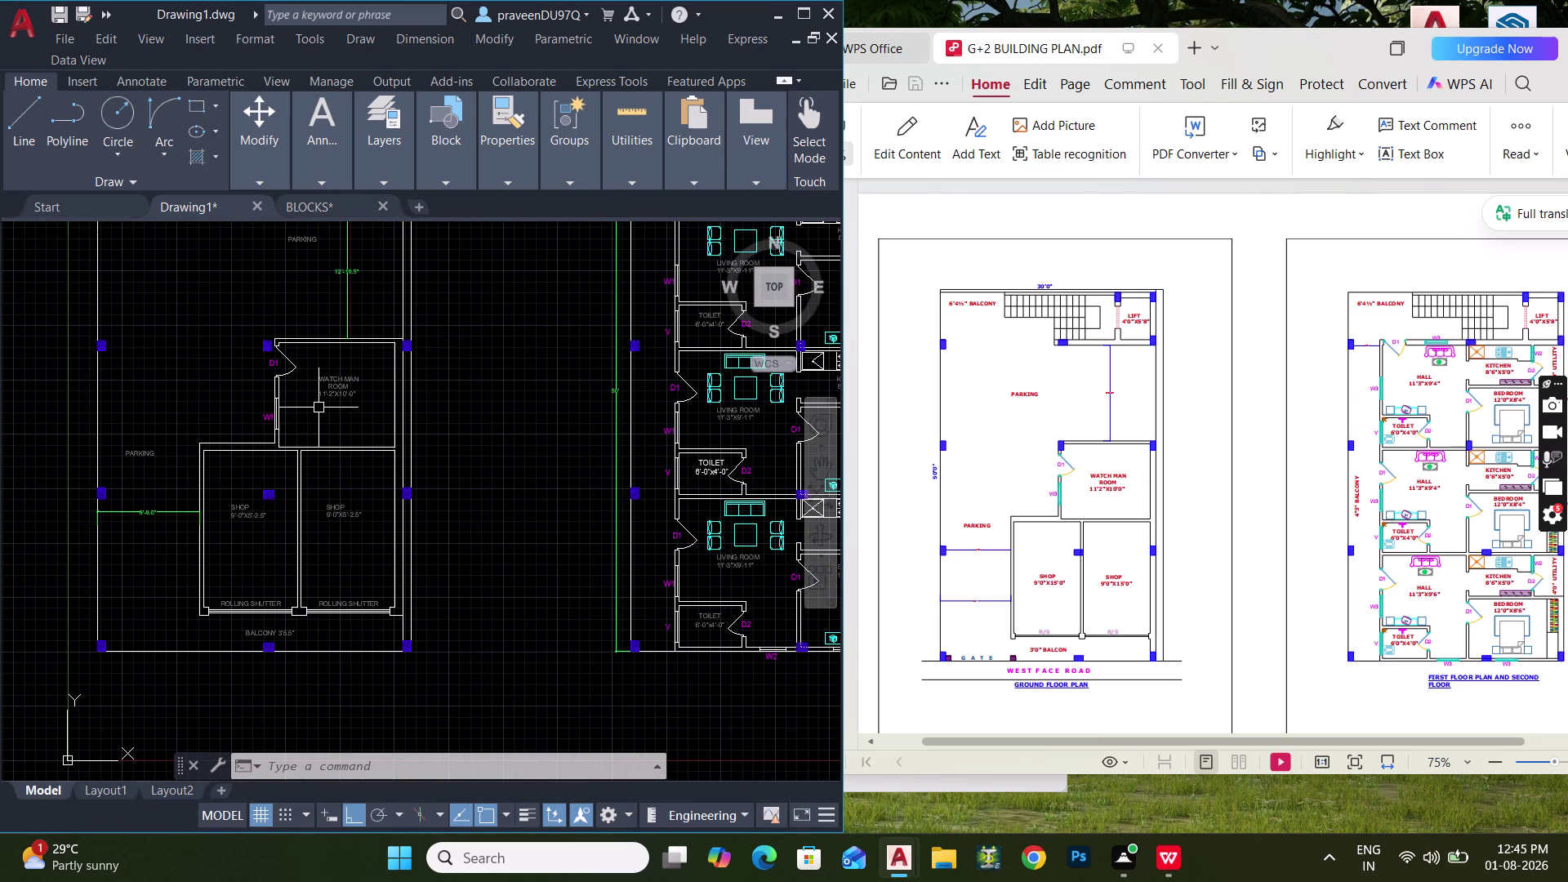
scroll(up, 3)
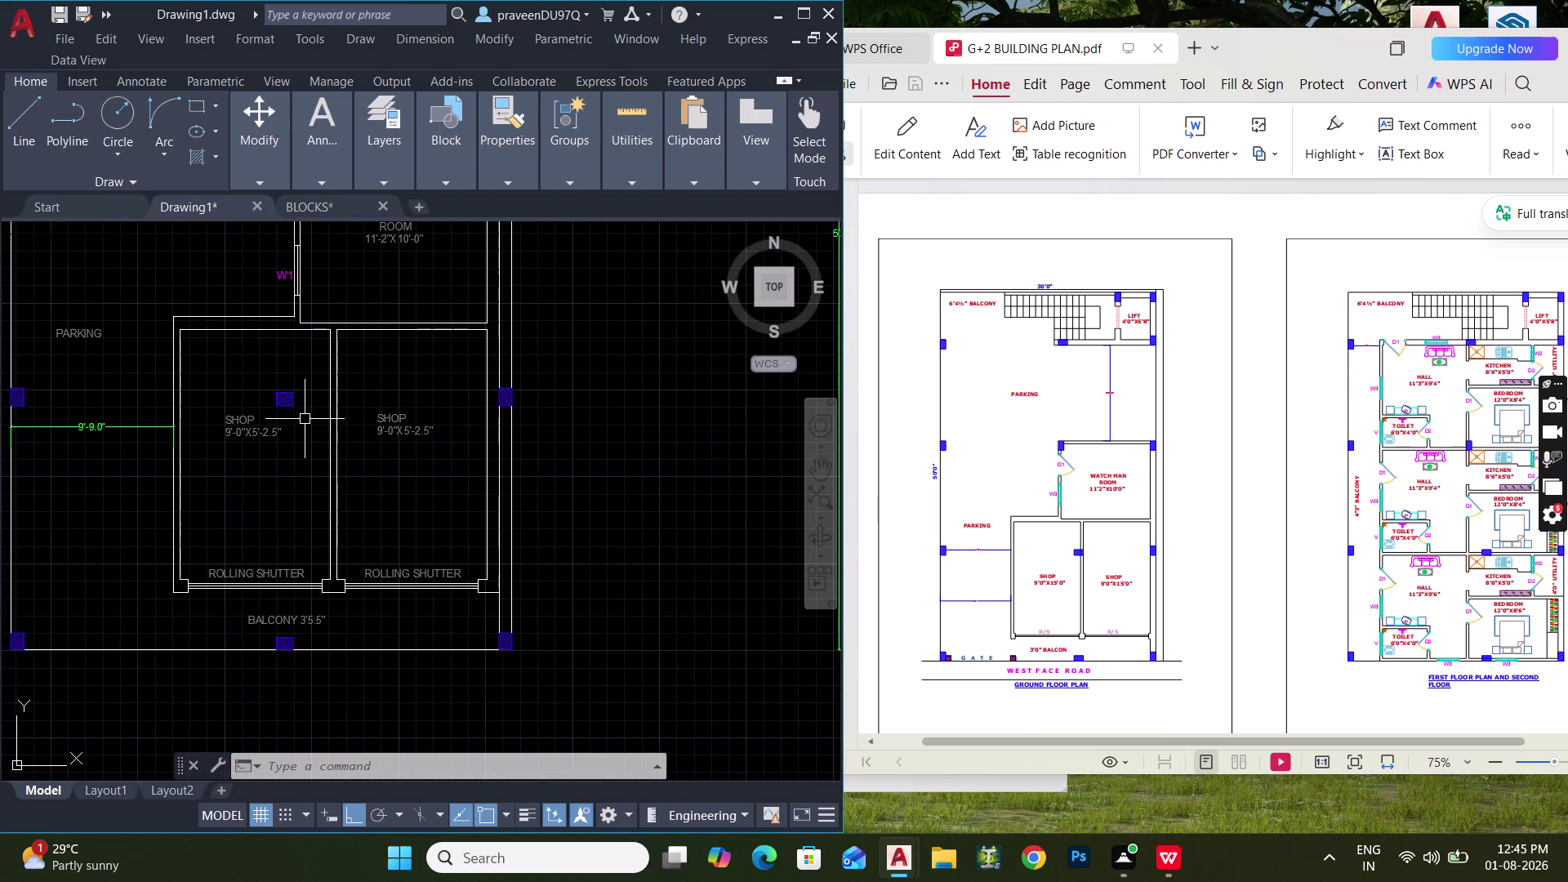
scroll(down, 3)
scroll(up, 3)
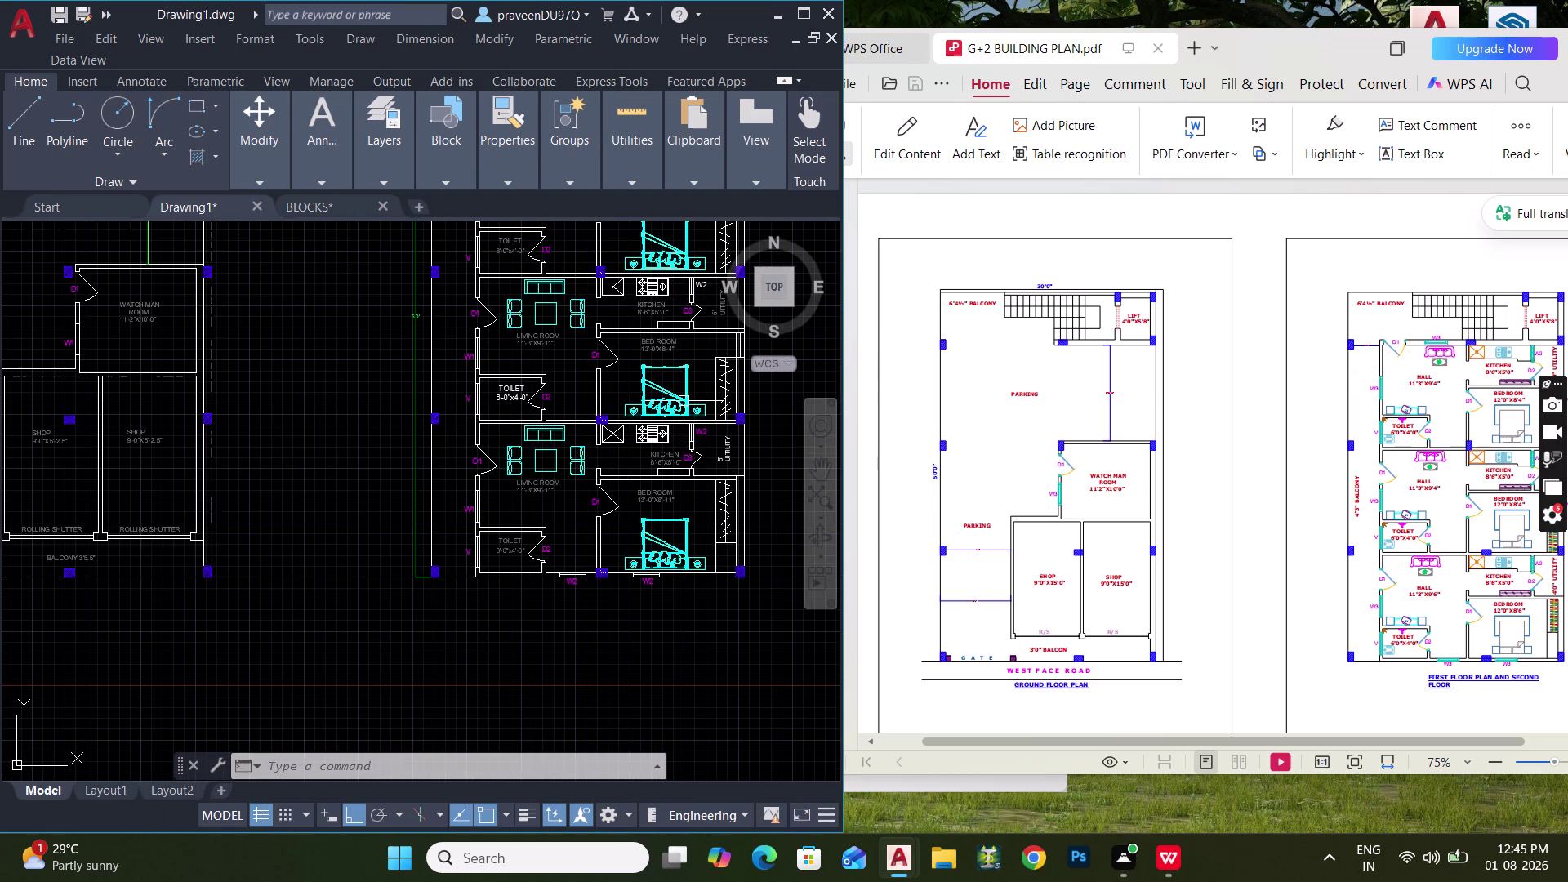
middle_drag(110, 504, 195, 647)
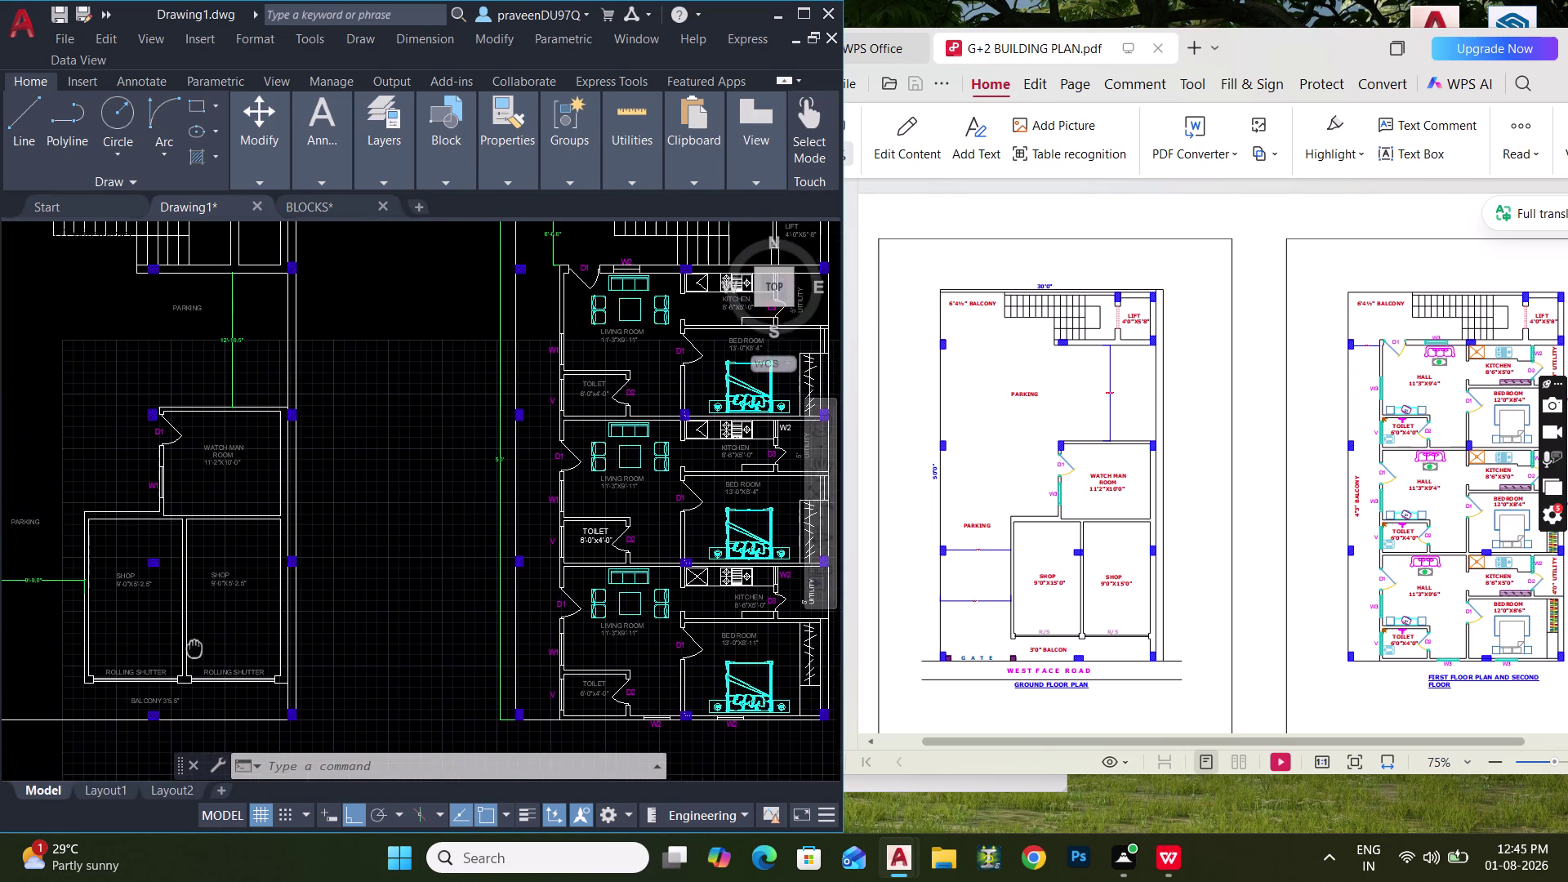
middle_drag(195, 647, 195, 662)
scroll(down, 3)
scroll(up, 3)
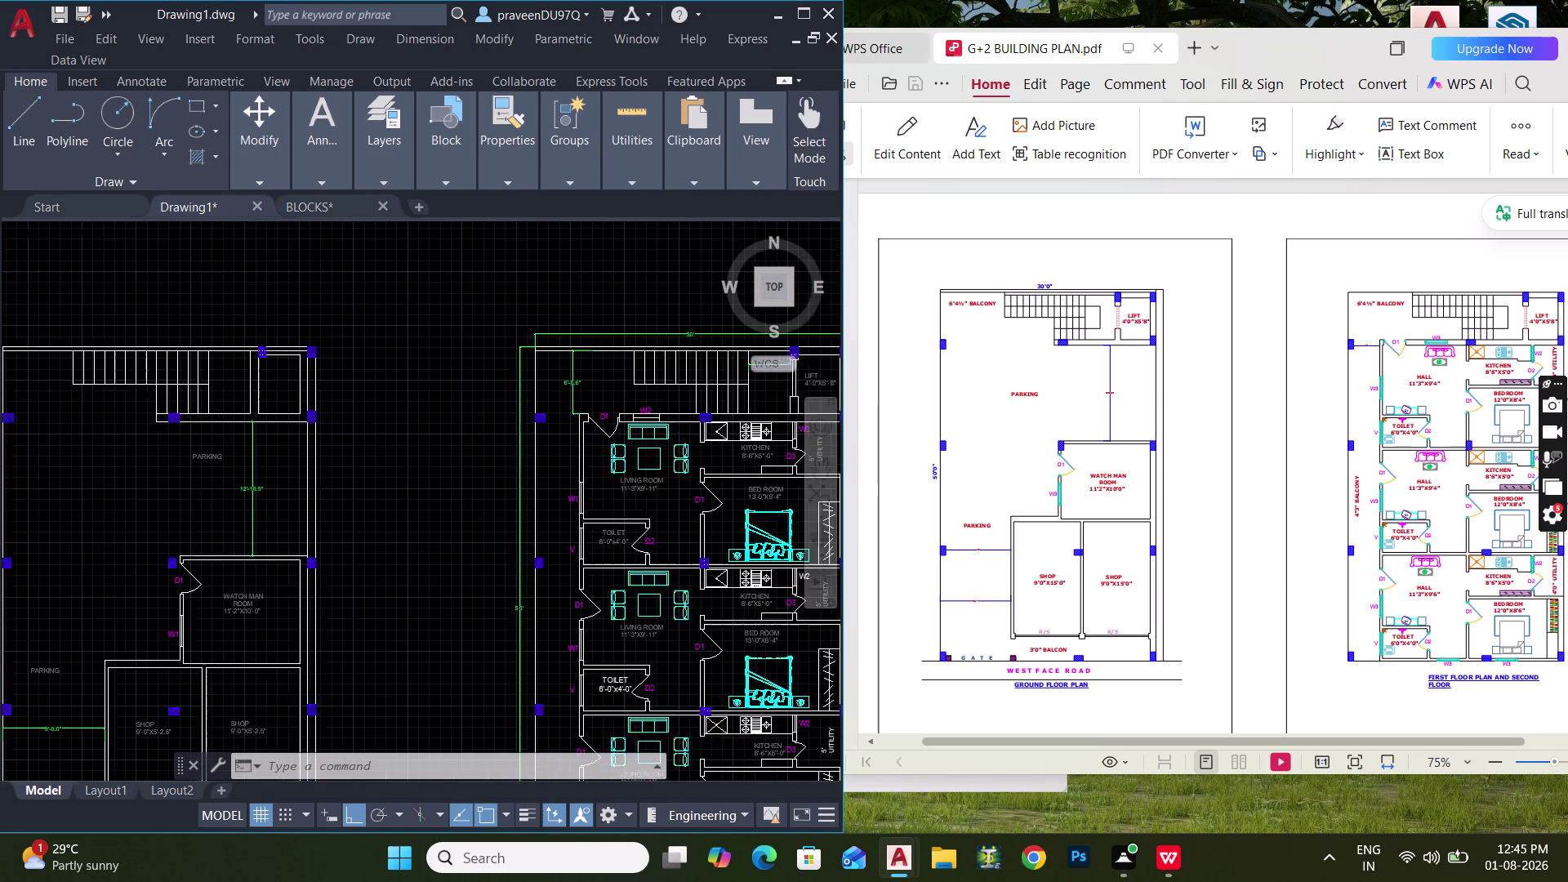
middle_drag(178, 485, 178, 415)
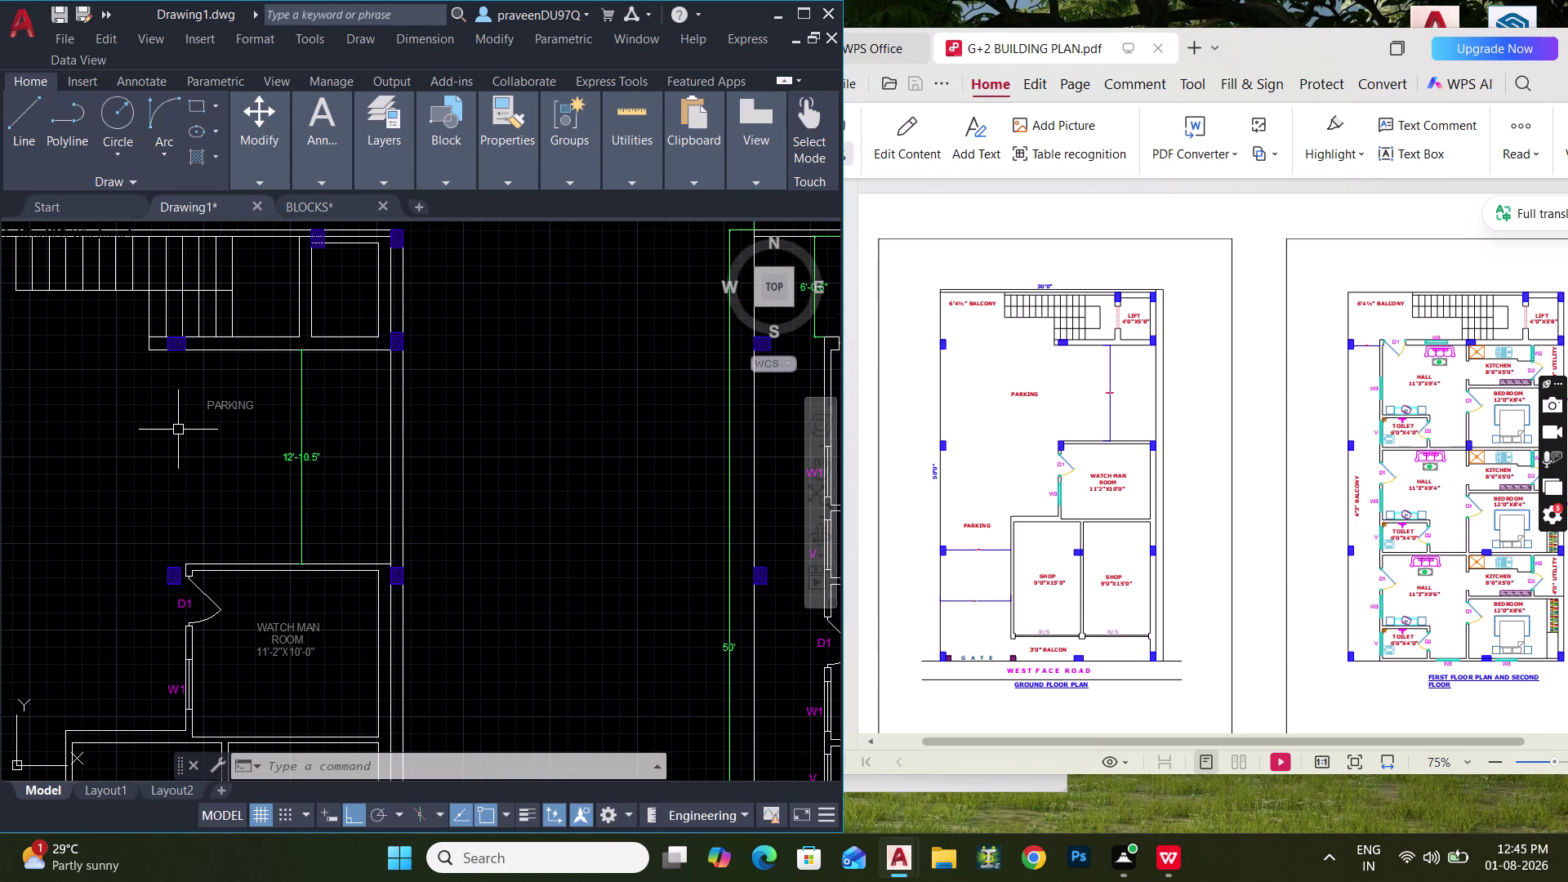
scroll(up, 3)
scroll(down, 3)
middle_drag(186, 424, 184, 353)
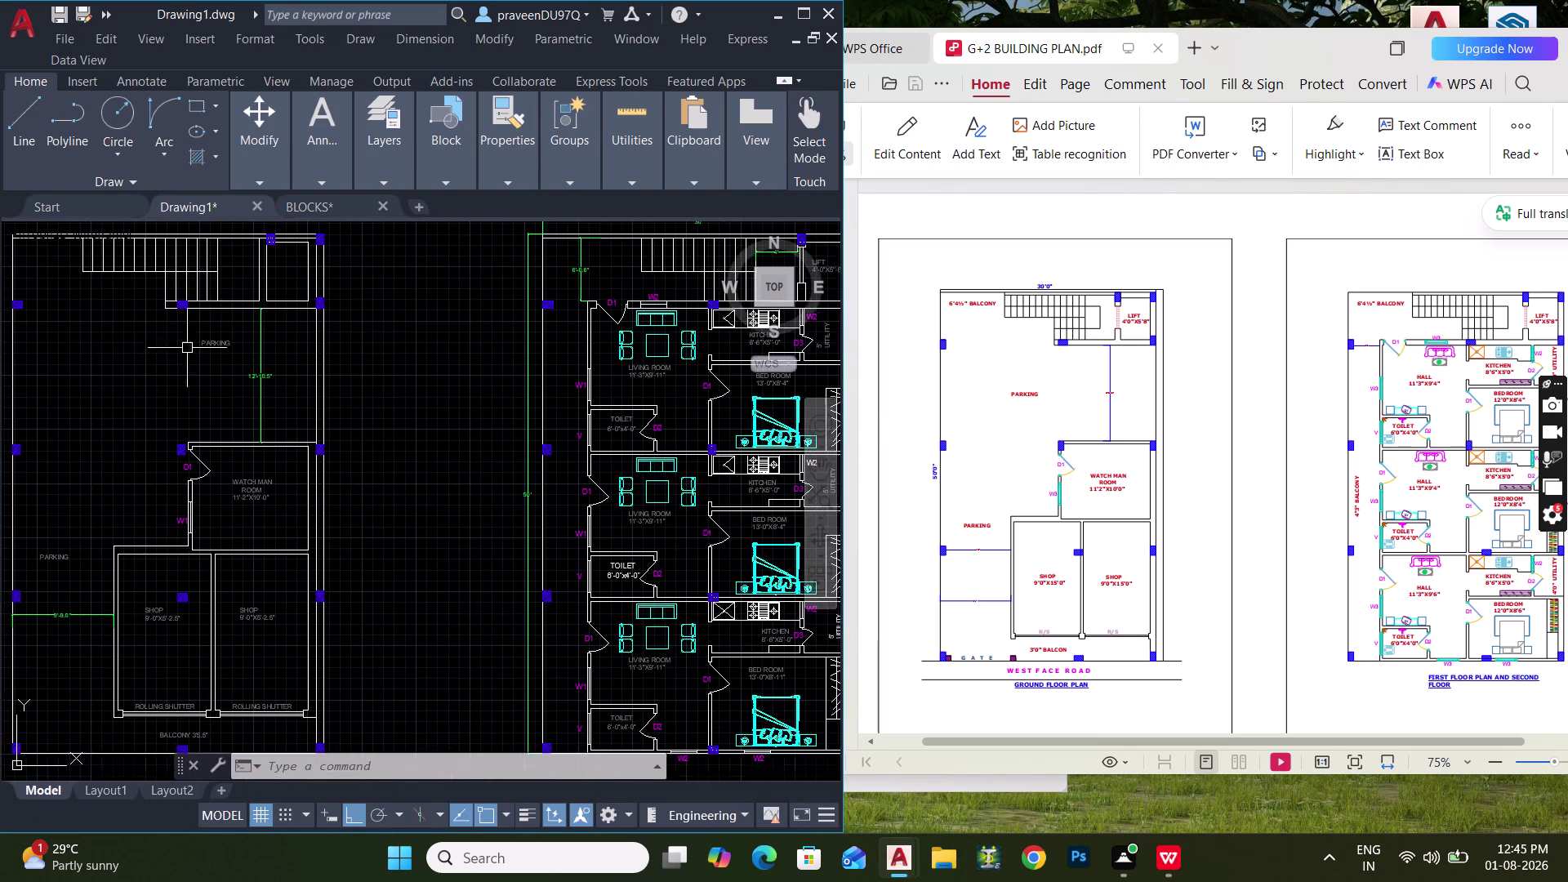
scroll(up, 3)
middle_drag(186, 447, 195, 381)
scroll(up, 3)
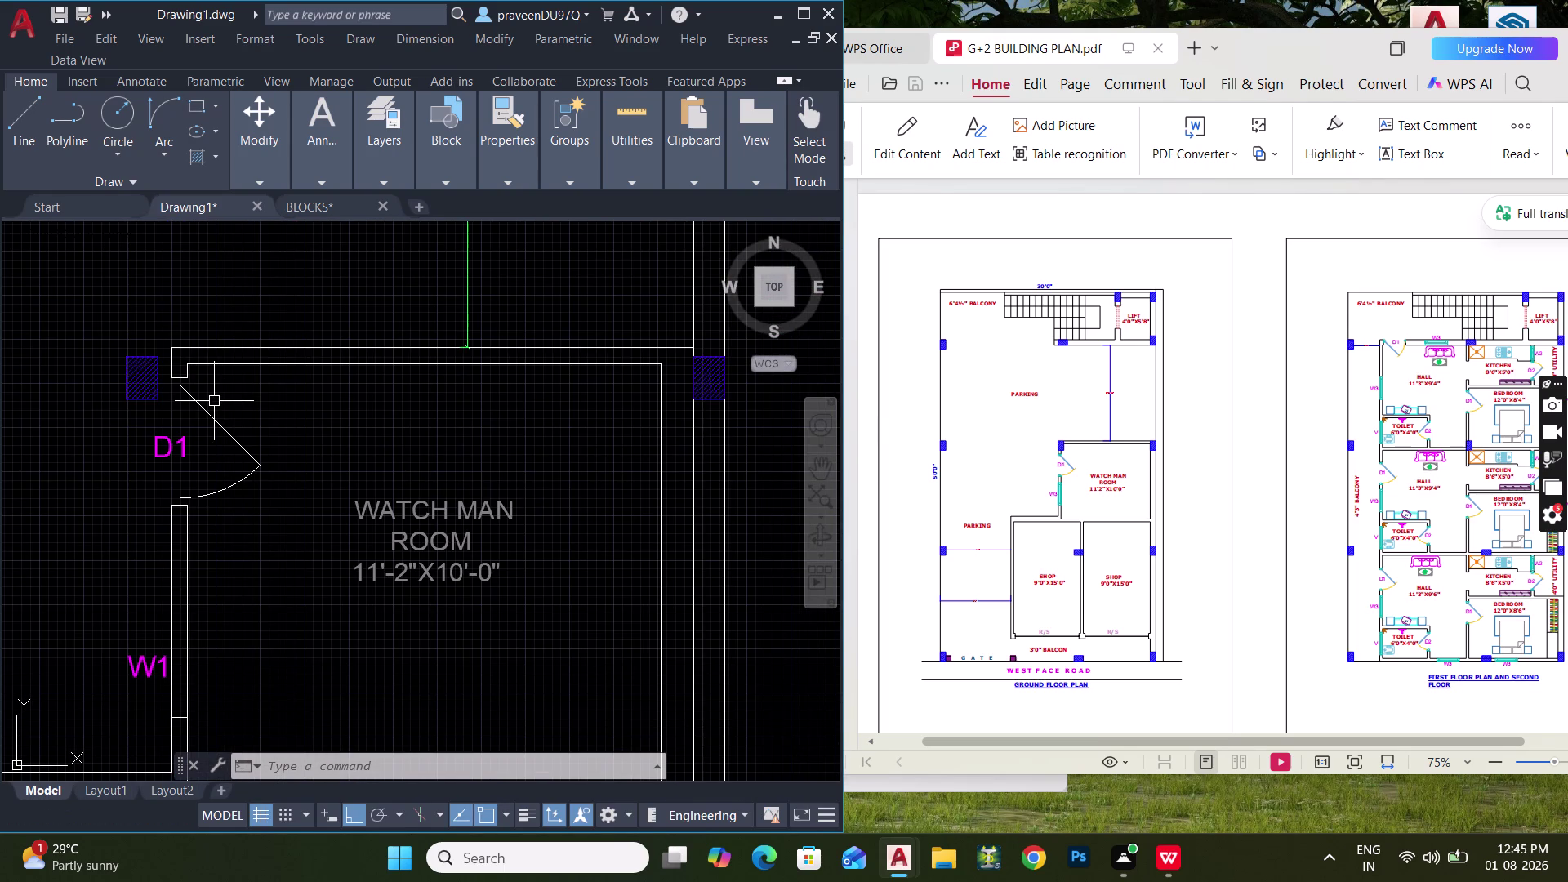
middle_drag(222, 494, 234, 379)
click(284, 606)
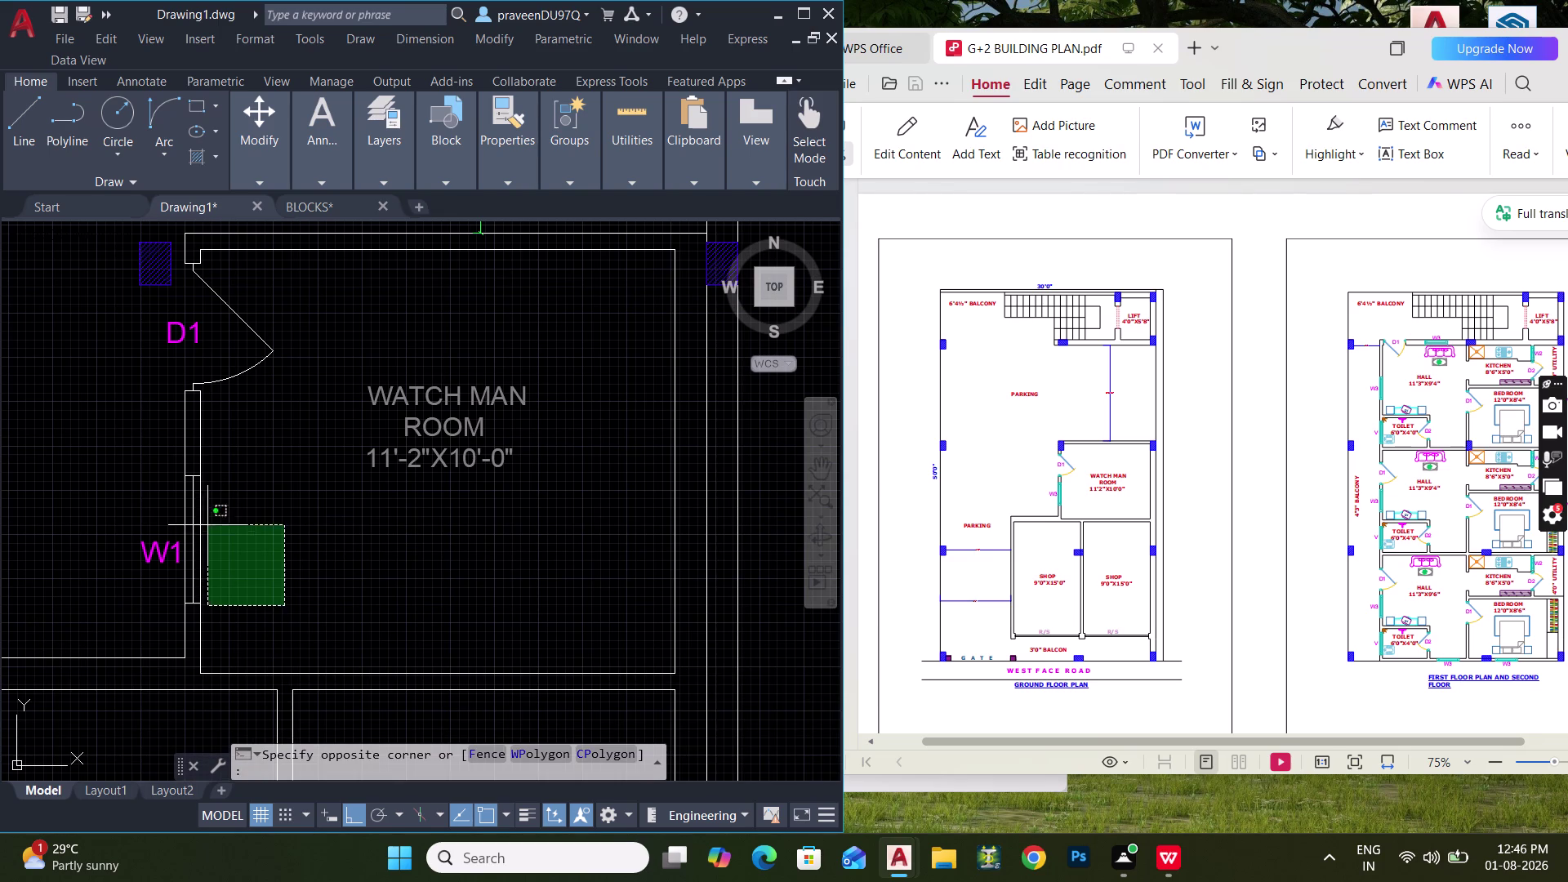
click(179, 248)
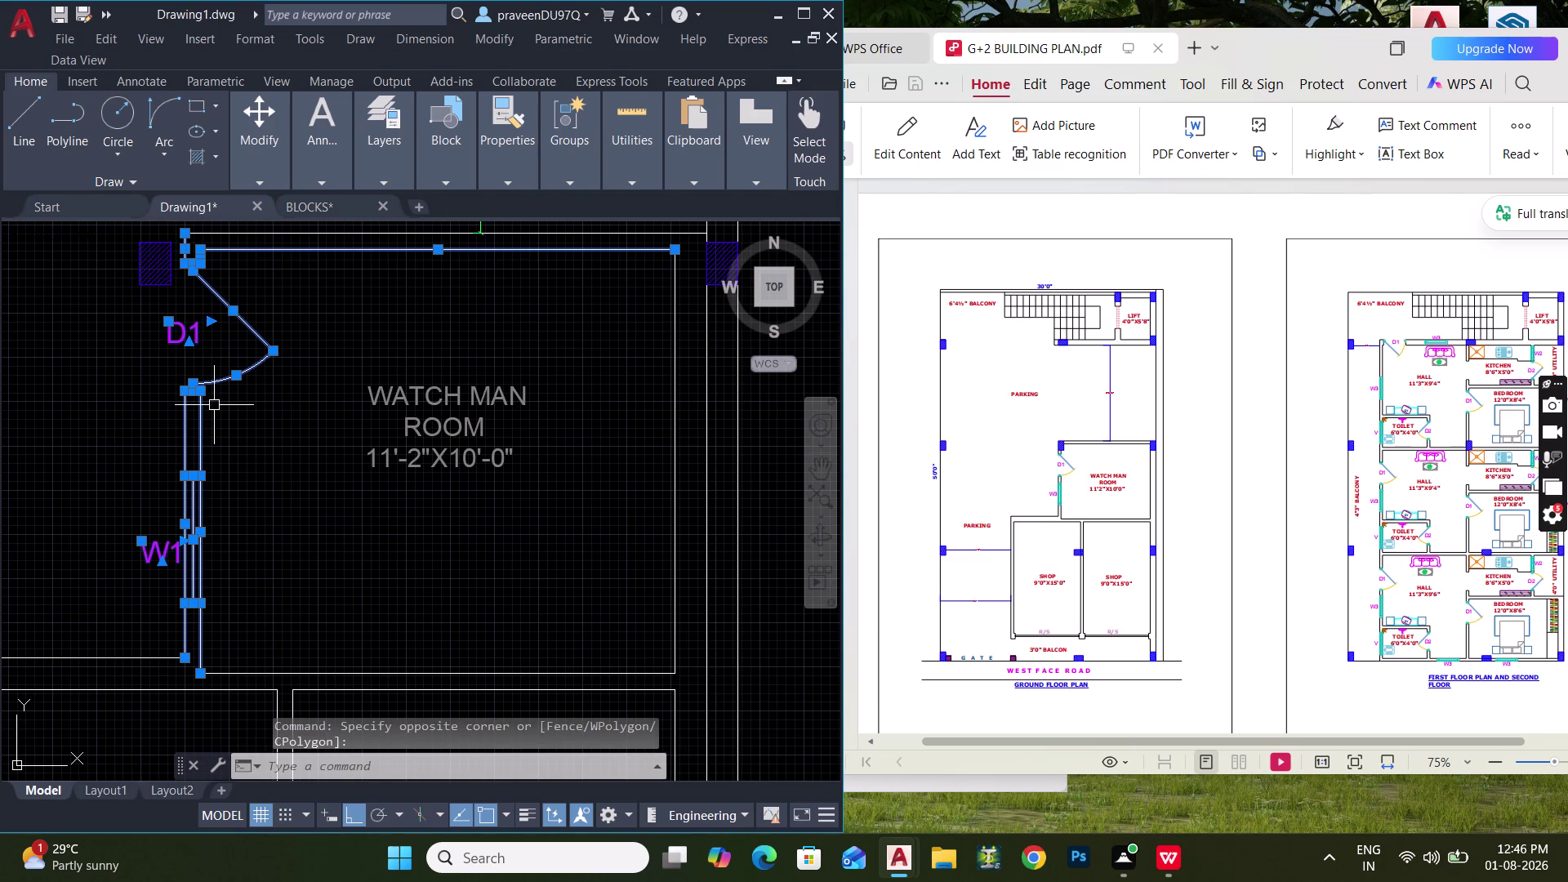
key(m)
key(space)
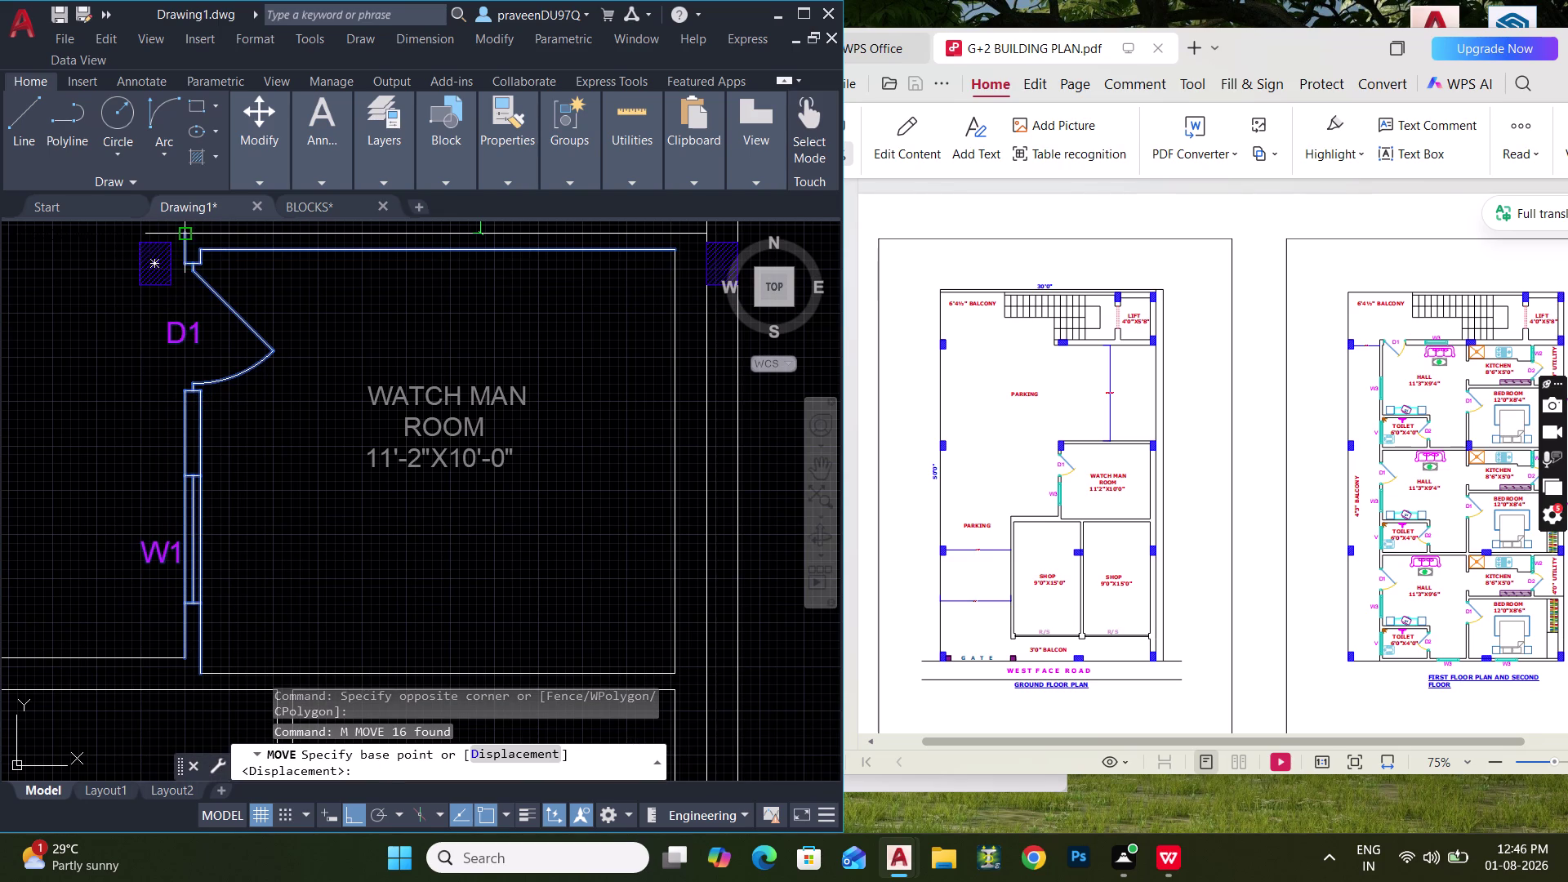
click(185, 229)
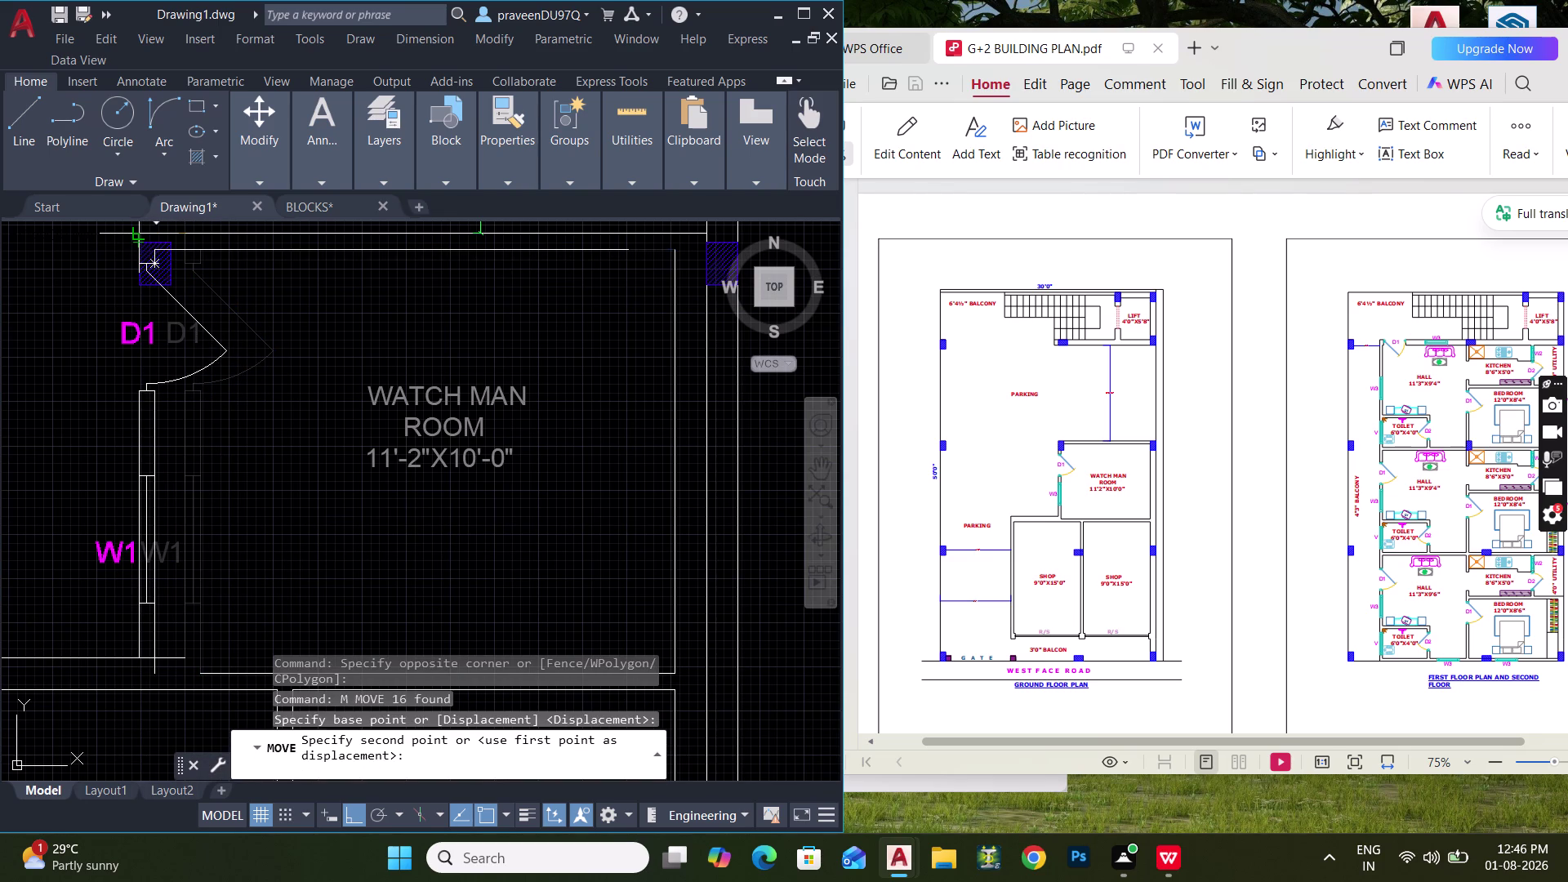
click(135, 231)
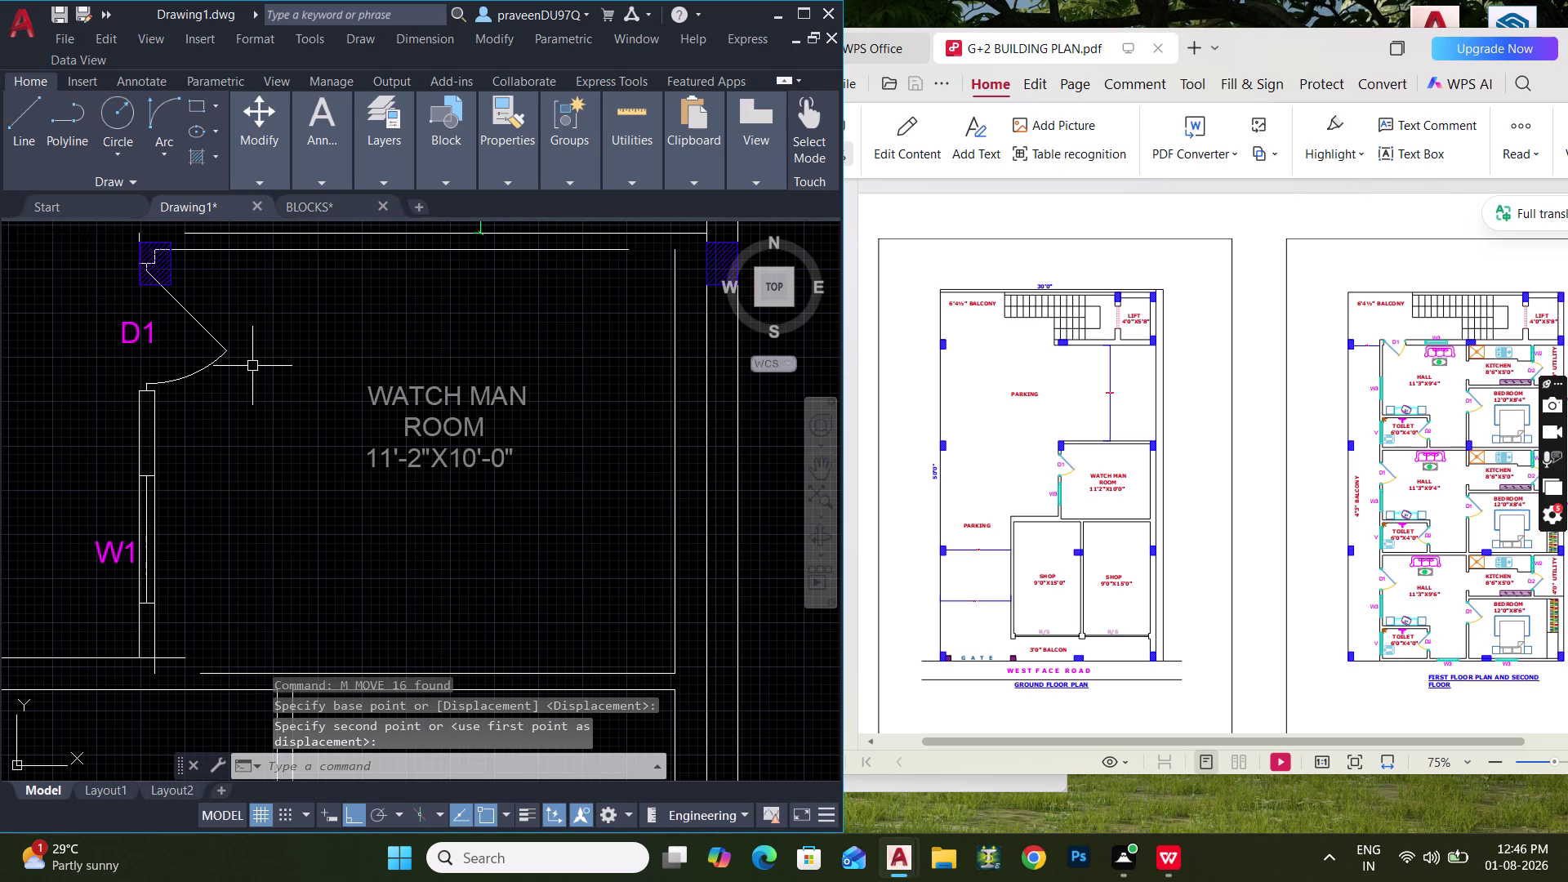
middle_drag(252, 366, 245, 500)
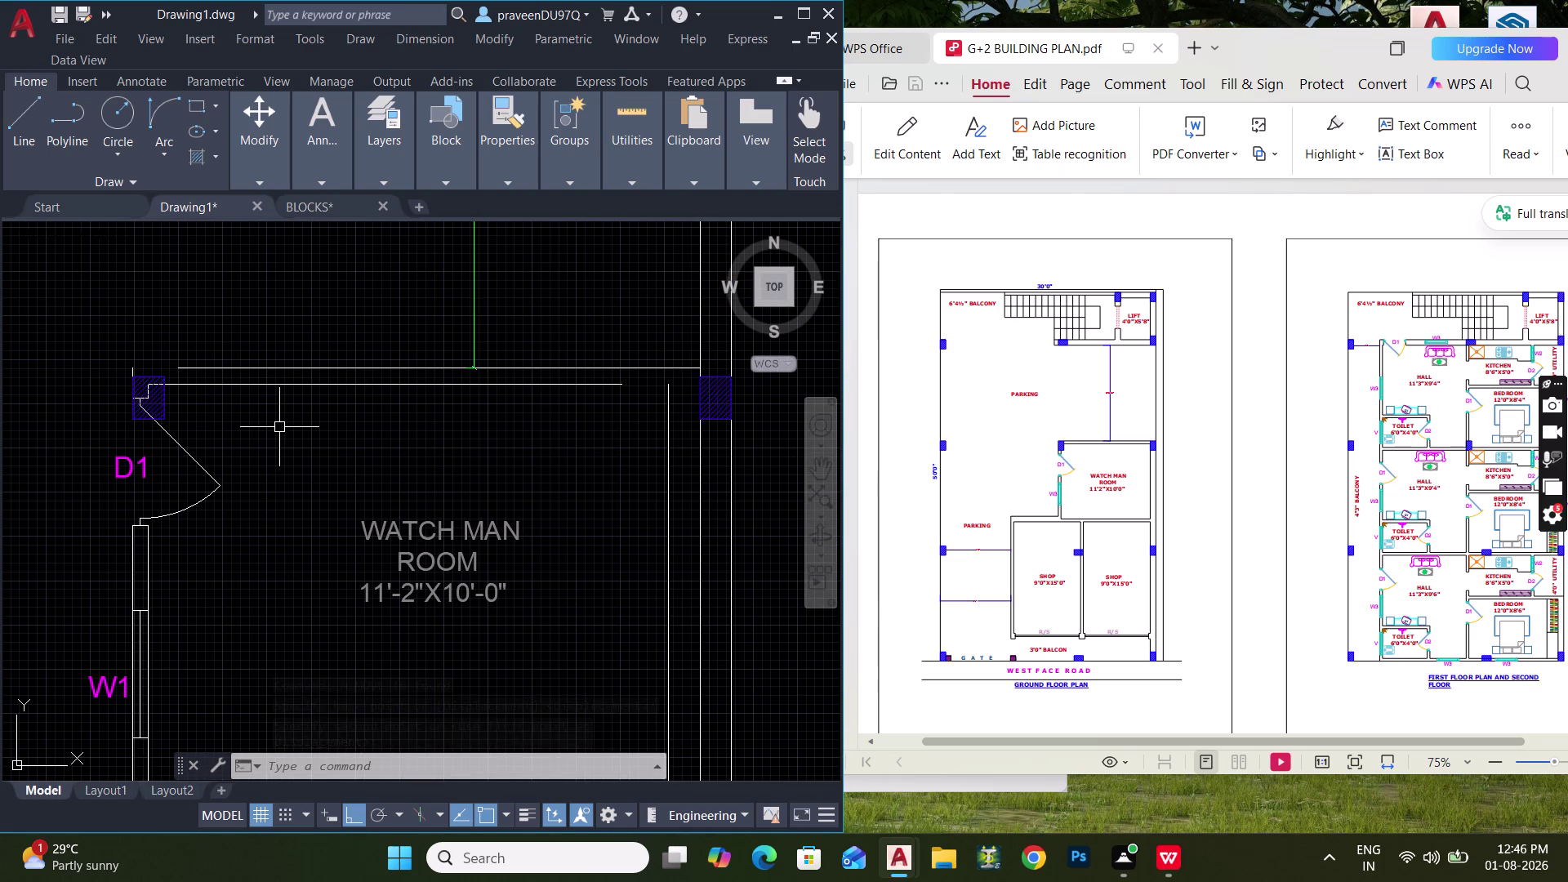
key(ctrl+z)
key(ctrl+z)
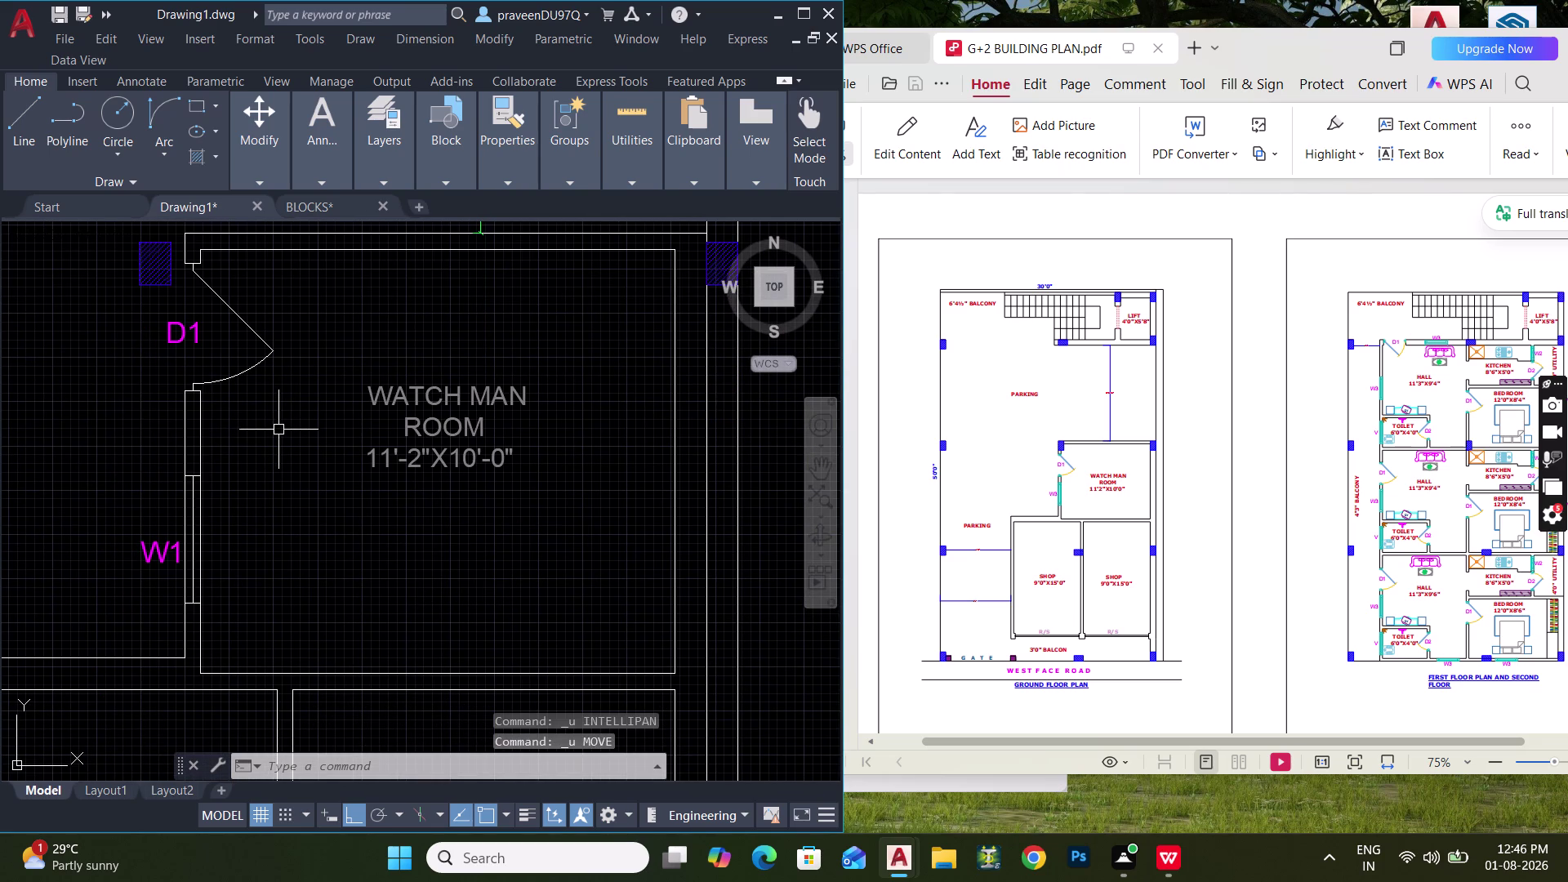
scroll(down, 3)
scroll(down, 3)
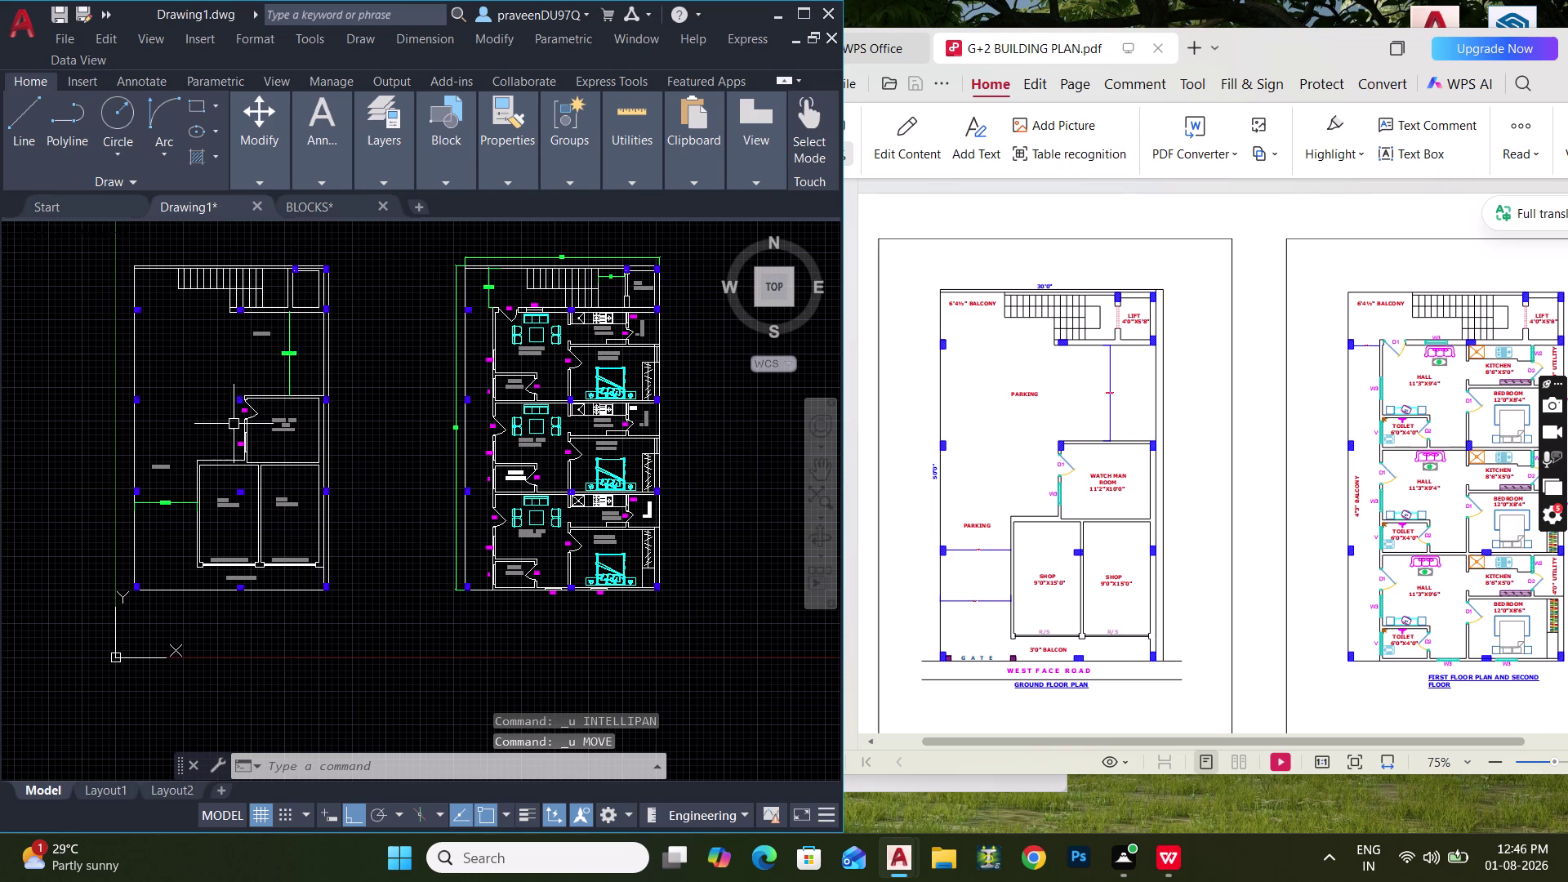
scroll(up, 3)
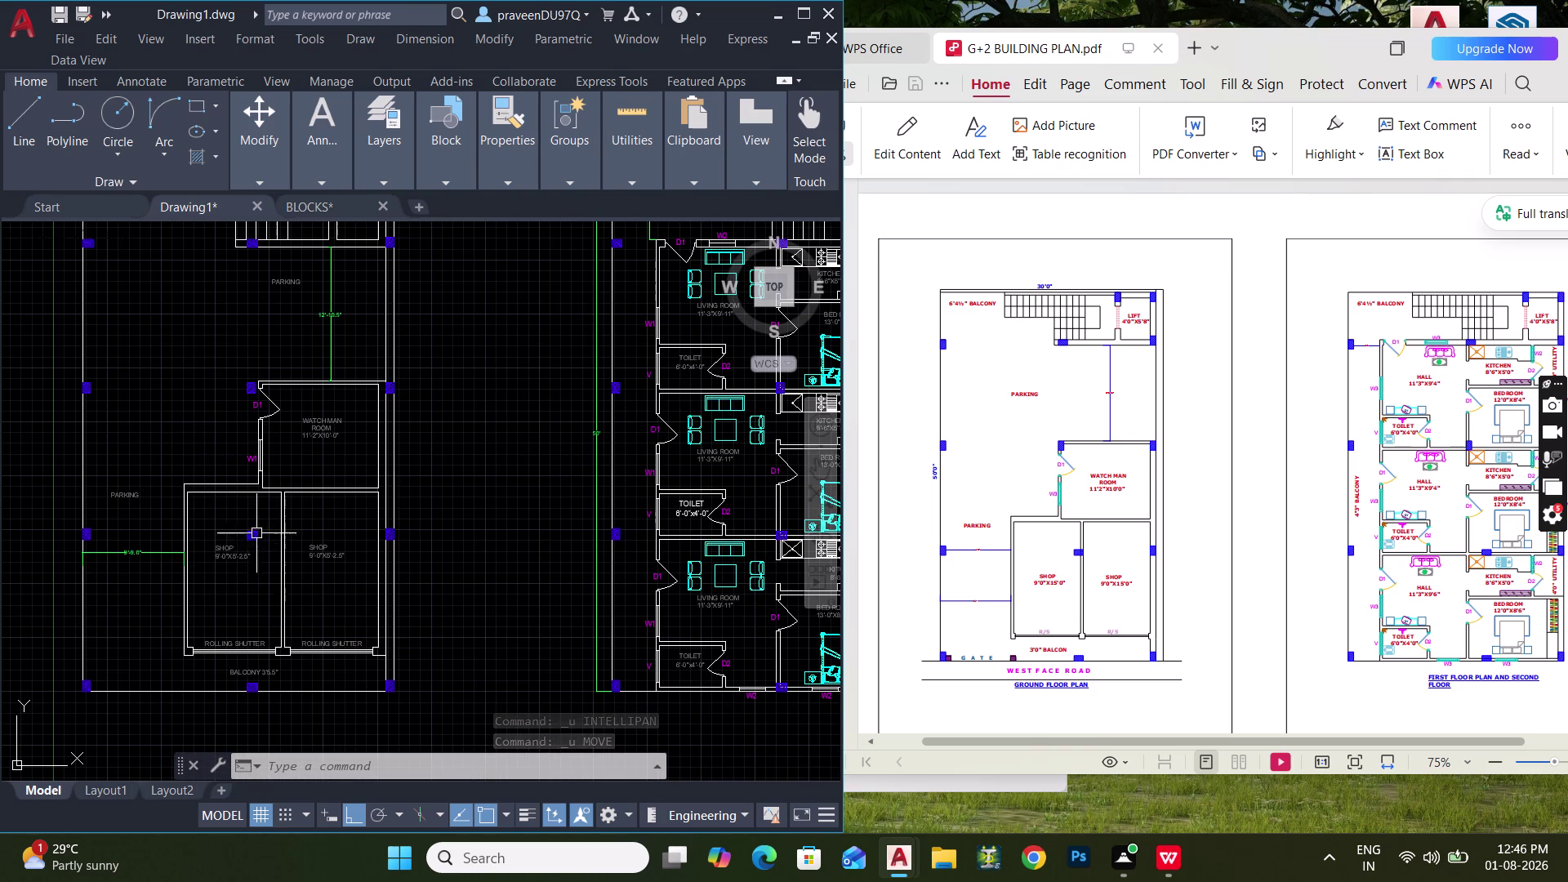
scroll(up, 3)
middle_drag(259, 571, 254, 634)
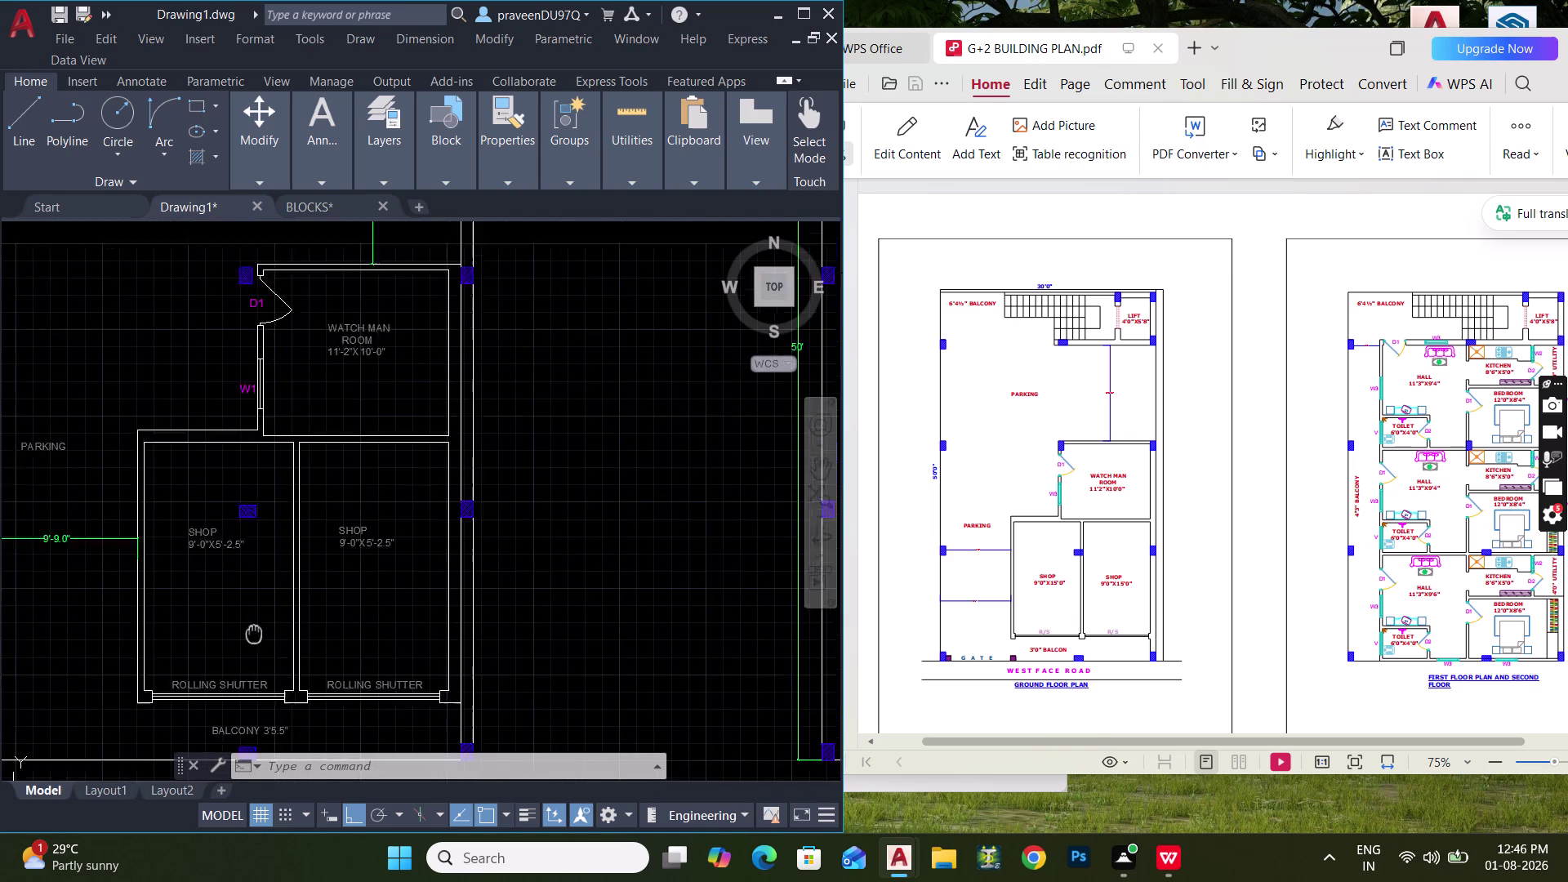
middle_drag(254, 633, 250, 696)
scroll(down, 3)
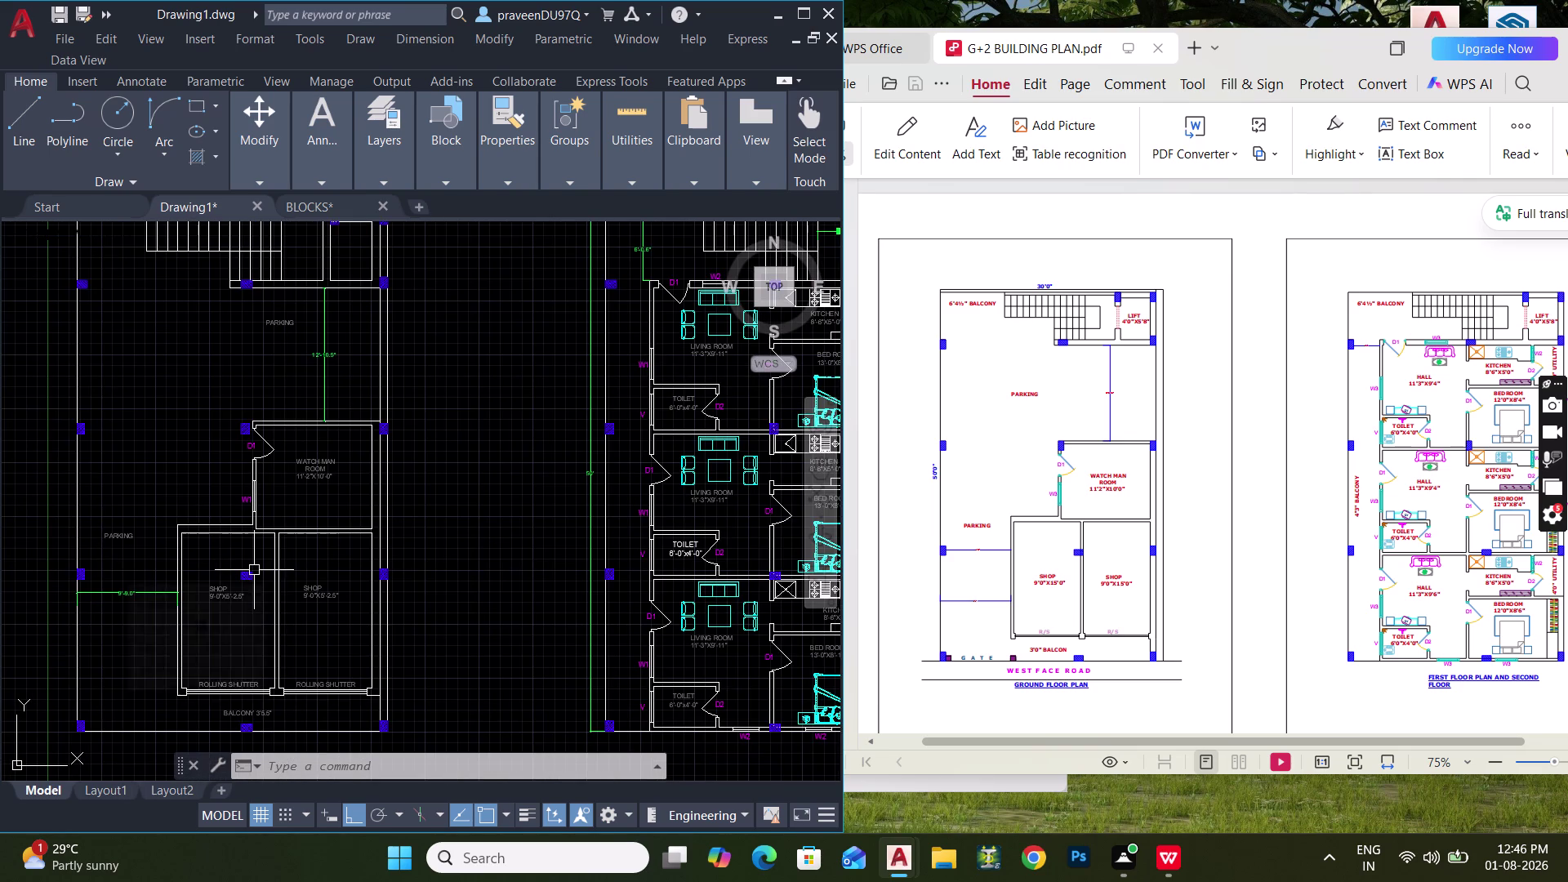
scroll(up, 3)
click(180, 390)
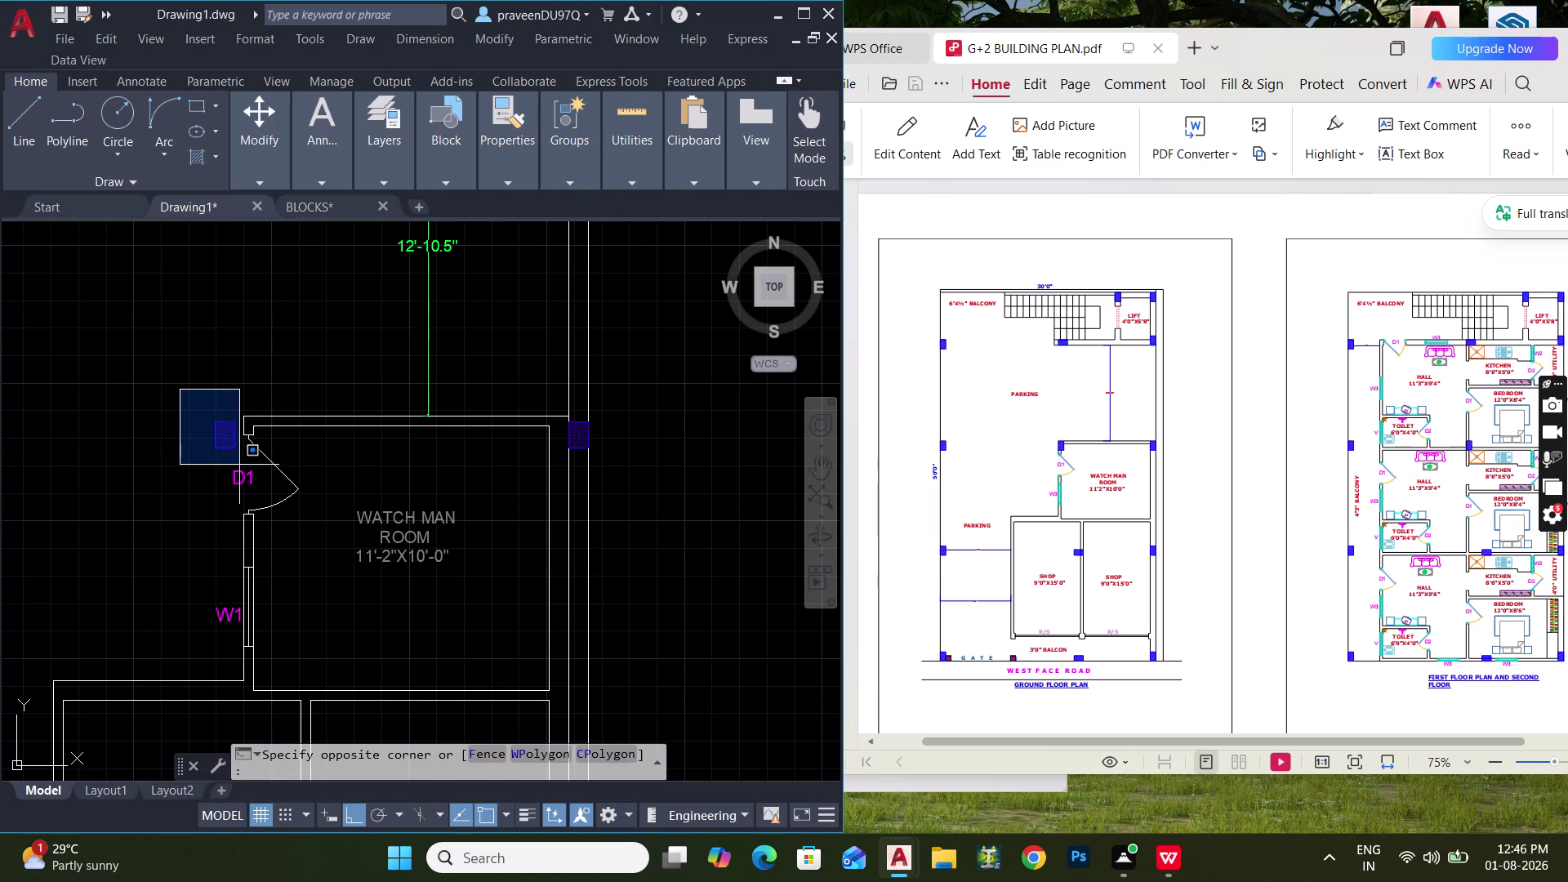
click(239, 465)
middle_drag(234, 445, 182, 499)
key(Escape)
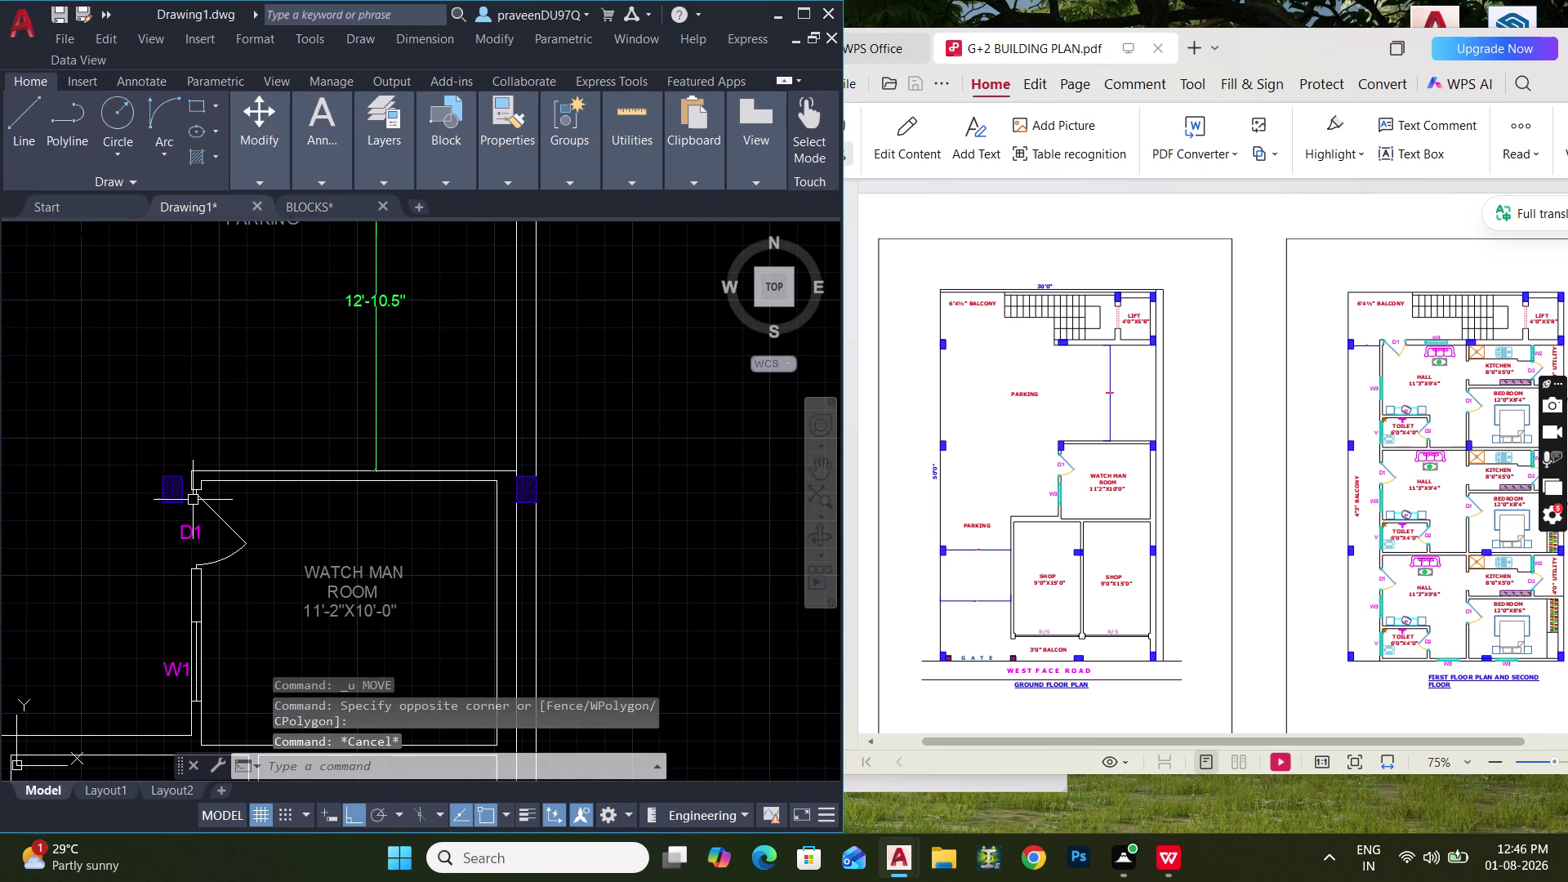
scroll(down, 3)
scroll(down, 3)
middle_drag(232, 483, 219, 425)
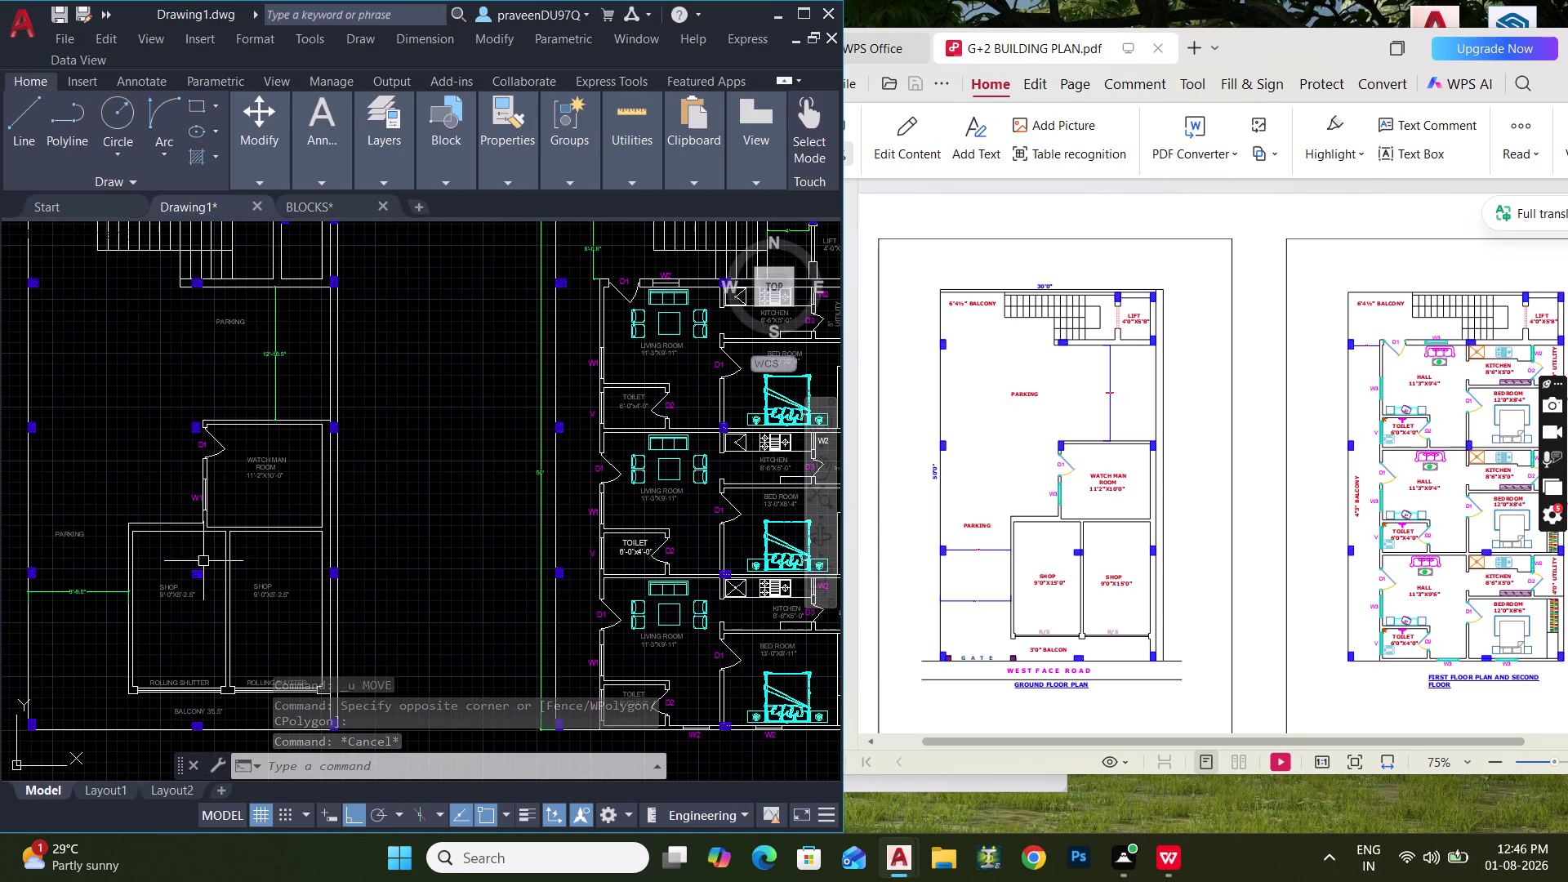
scroll(up, 3)
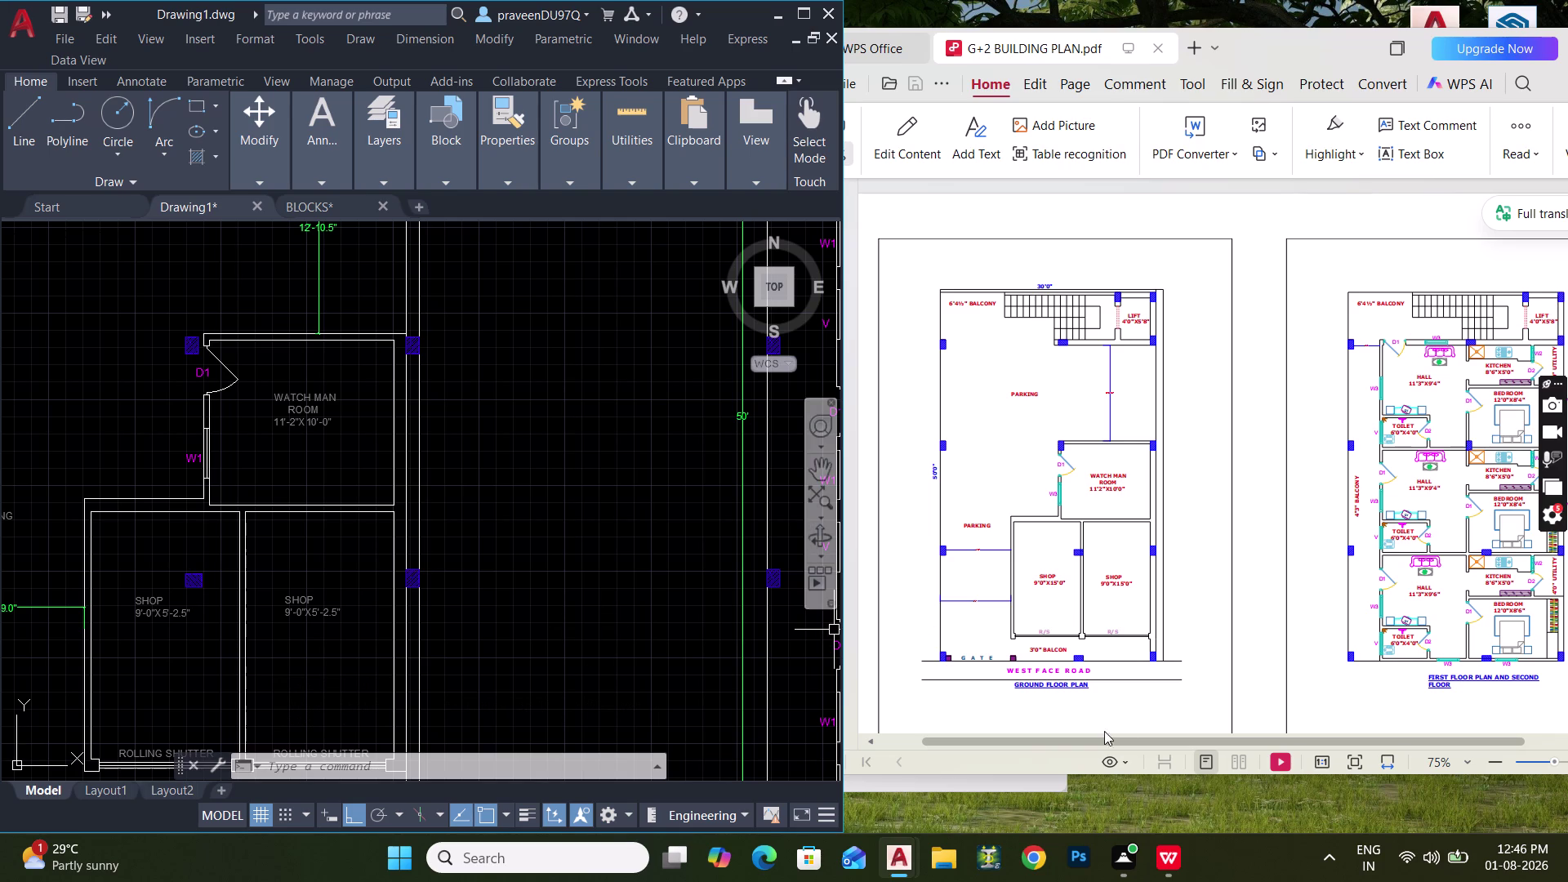
drag(1097, 737, 1161, 728)
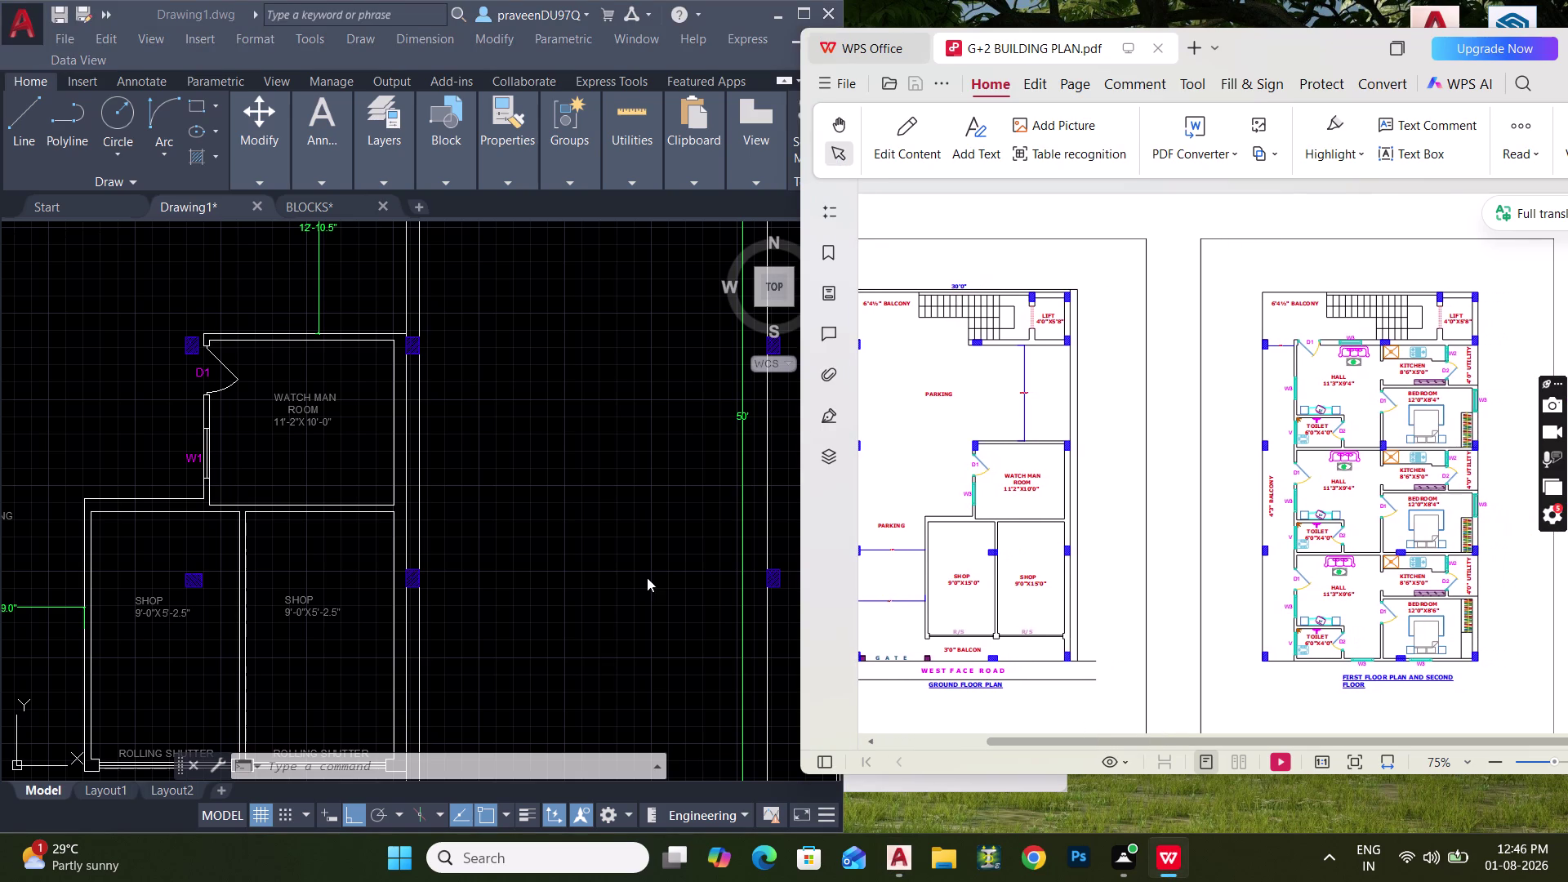
scroll(down, 3)
scroll(down, 3)
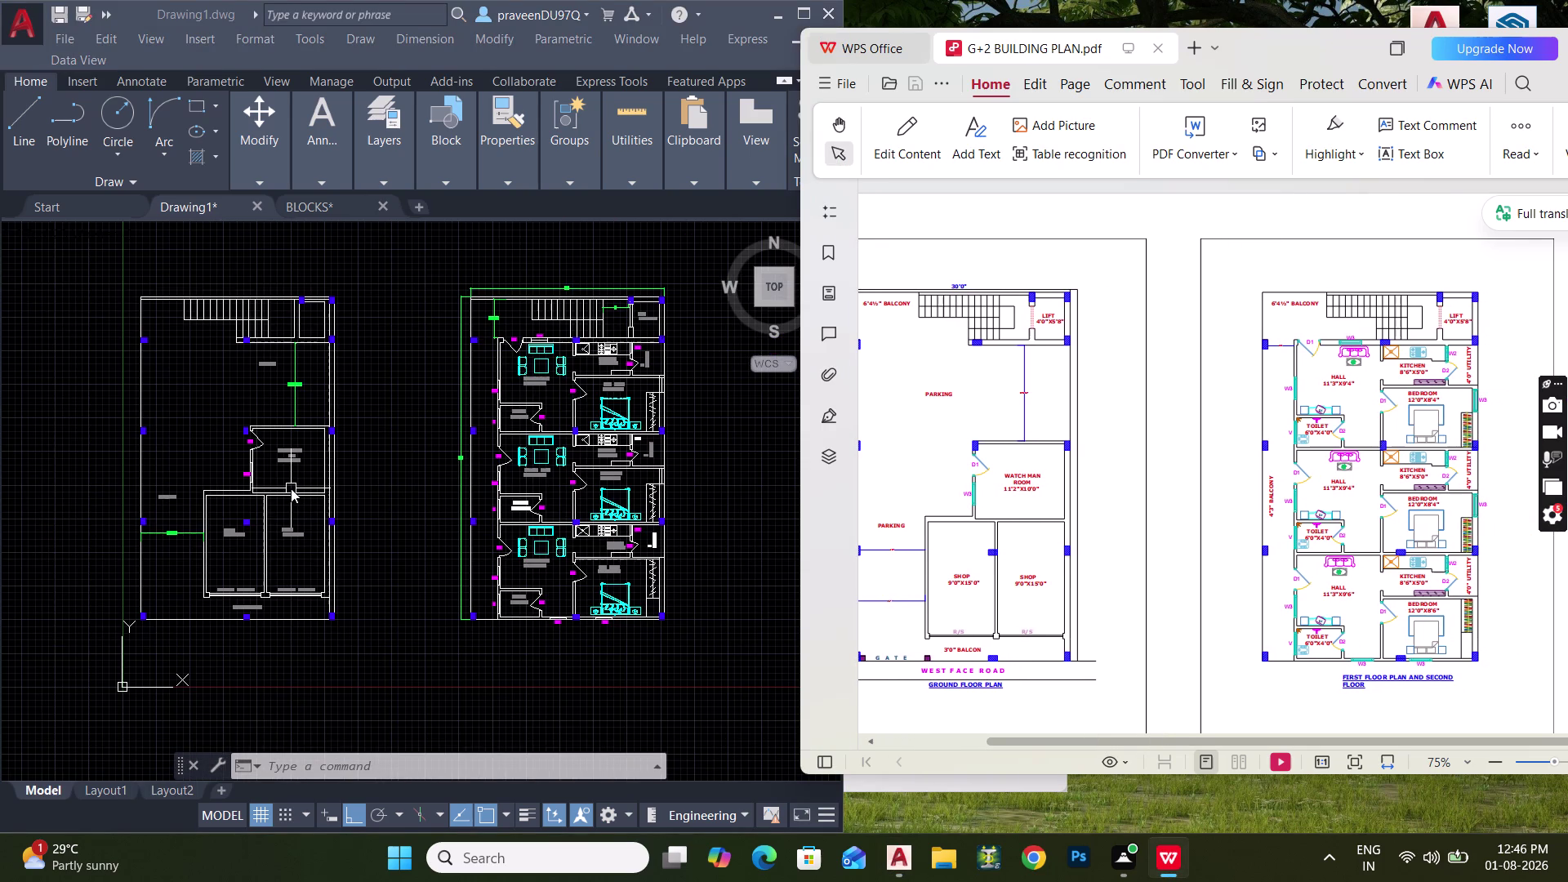
scroll(up, 3)
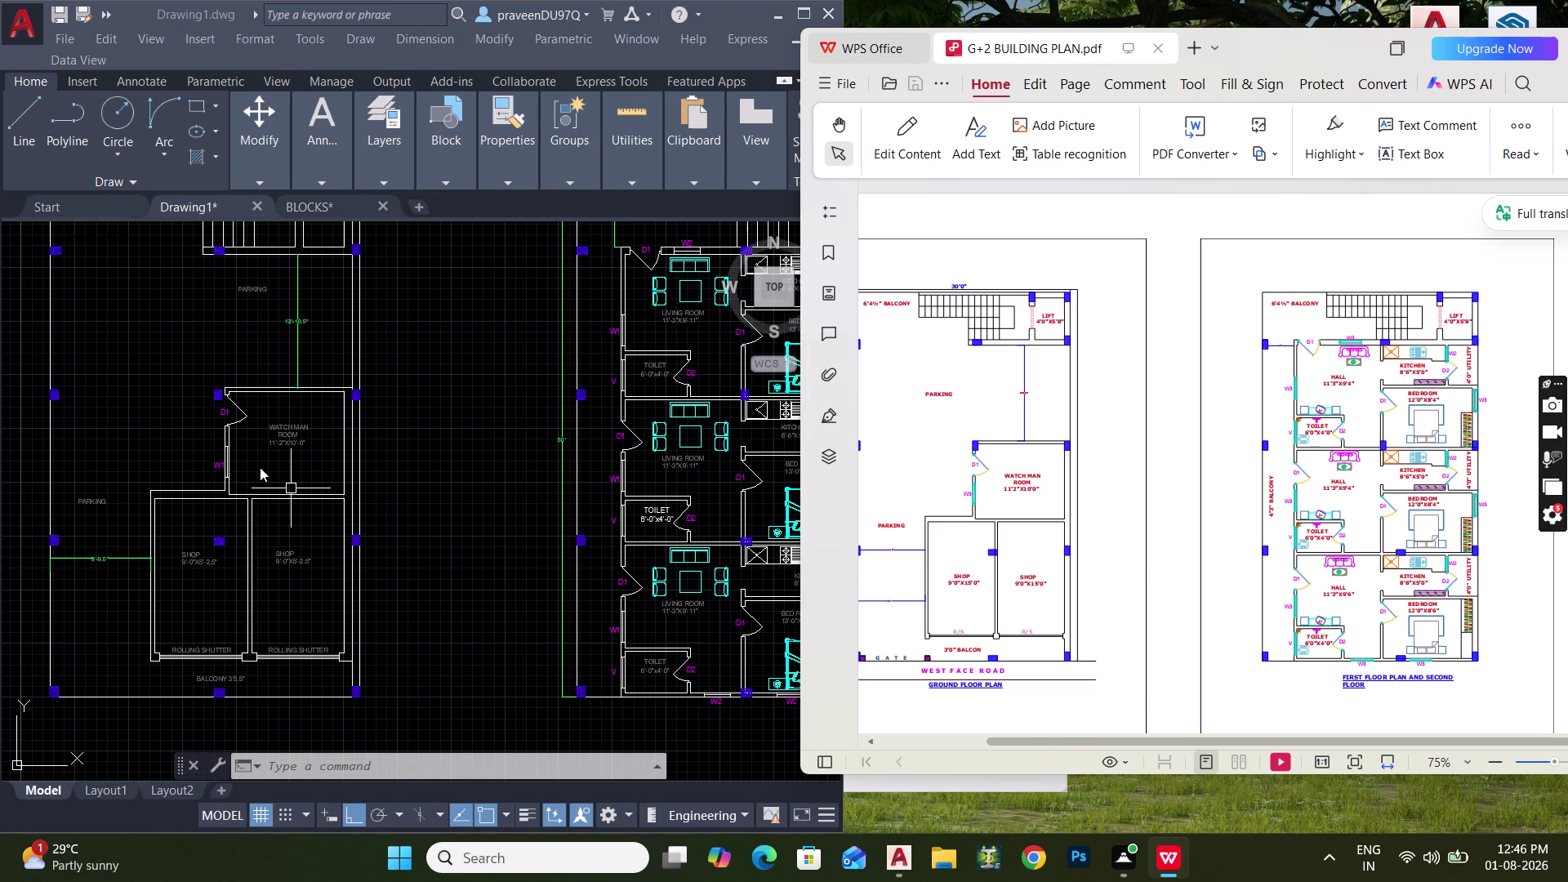
scroll(up, 3)
middle_drag(231, 398, 228, 439)
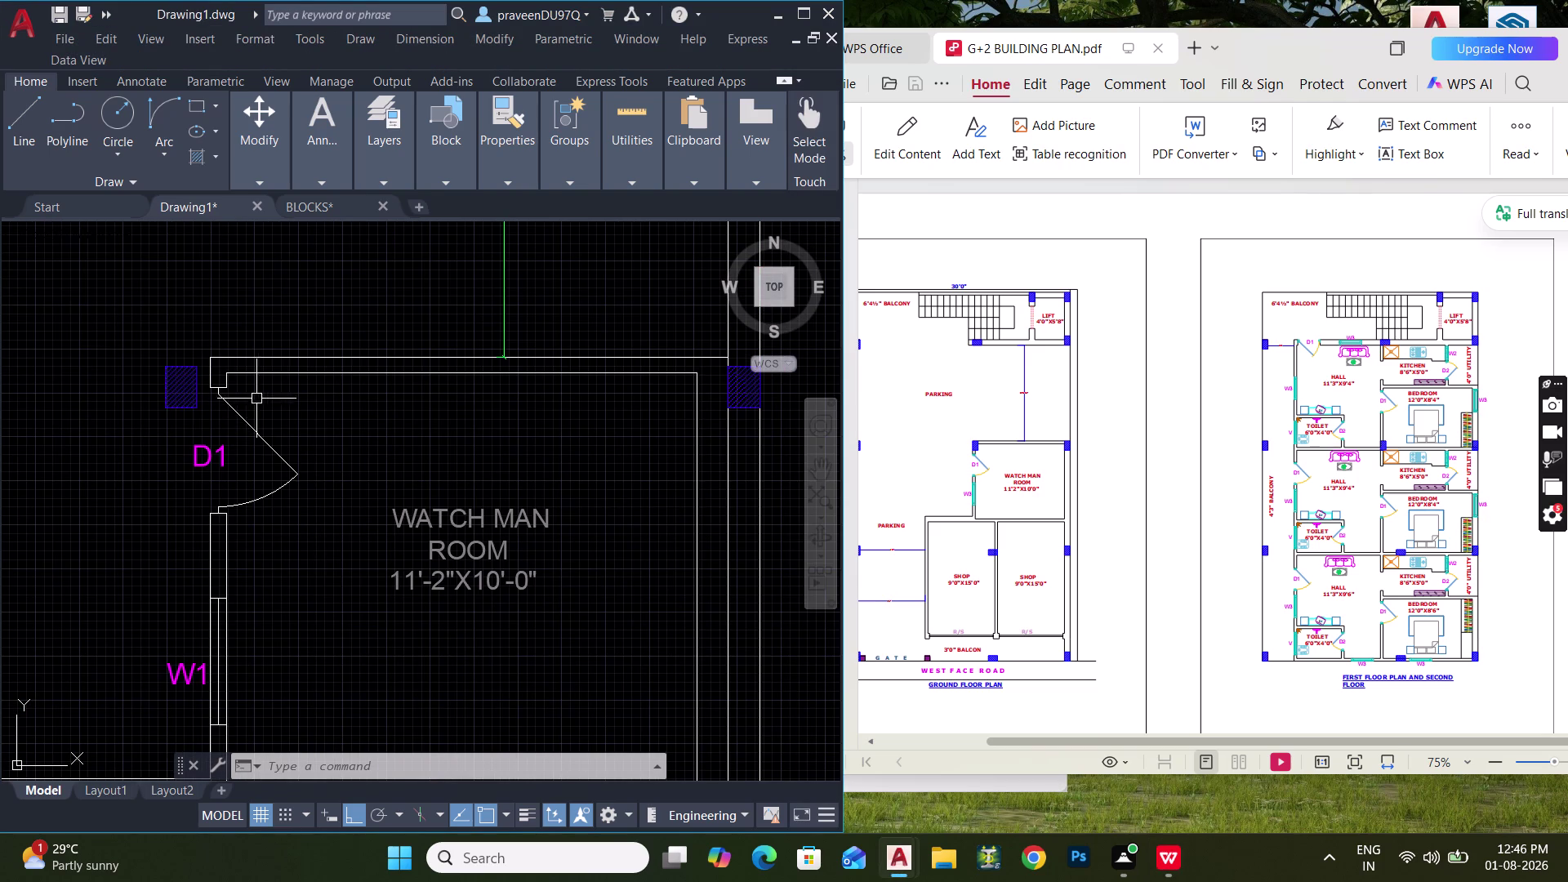
click(265, 404)
click(210, 347)
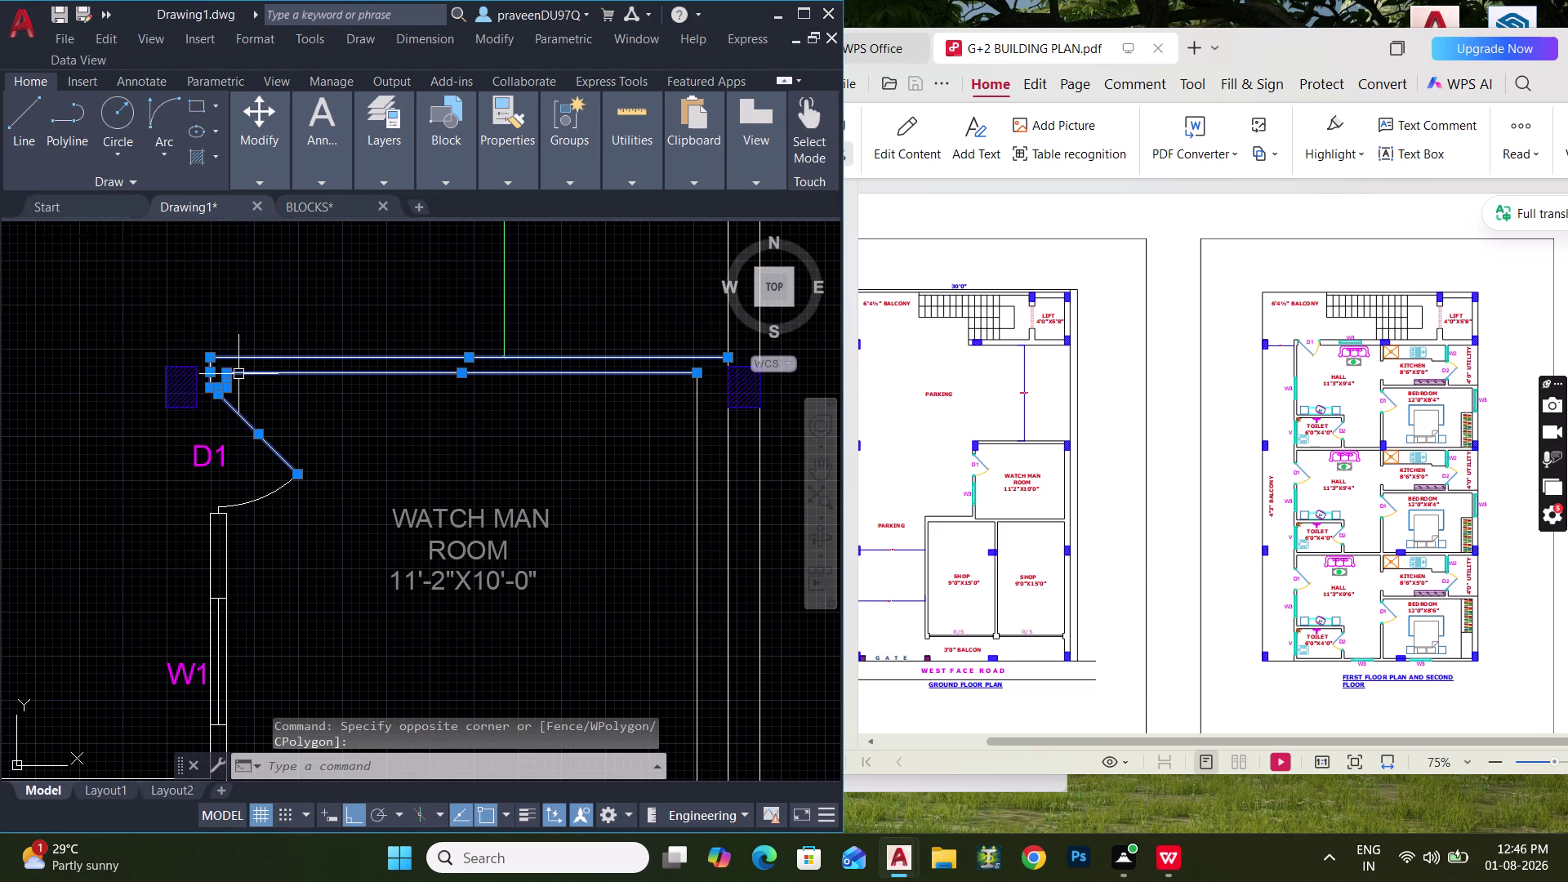
scroll(down, 3)
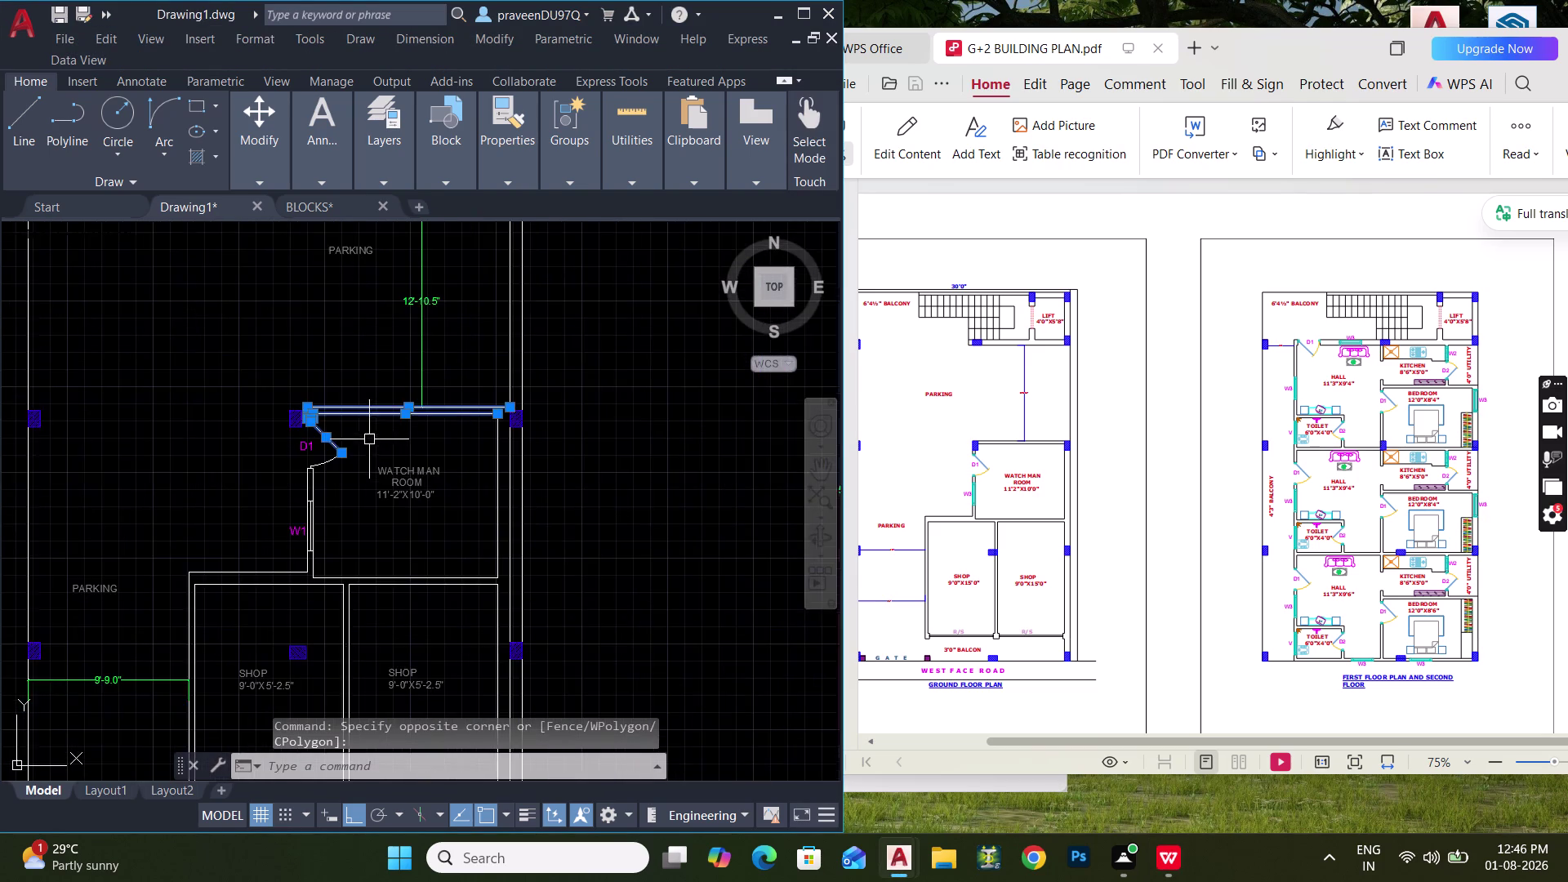
middle_drag(421, 453, 16, 493)
middle_drag(504, 515, 184, 531)
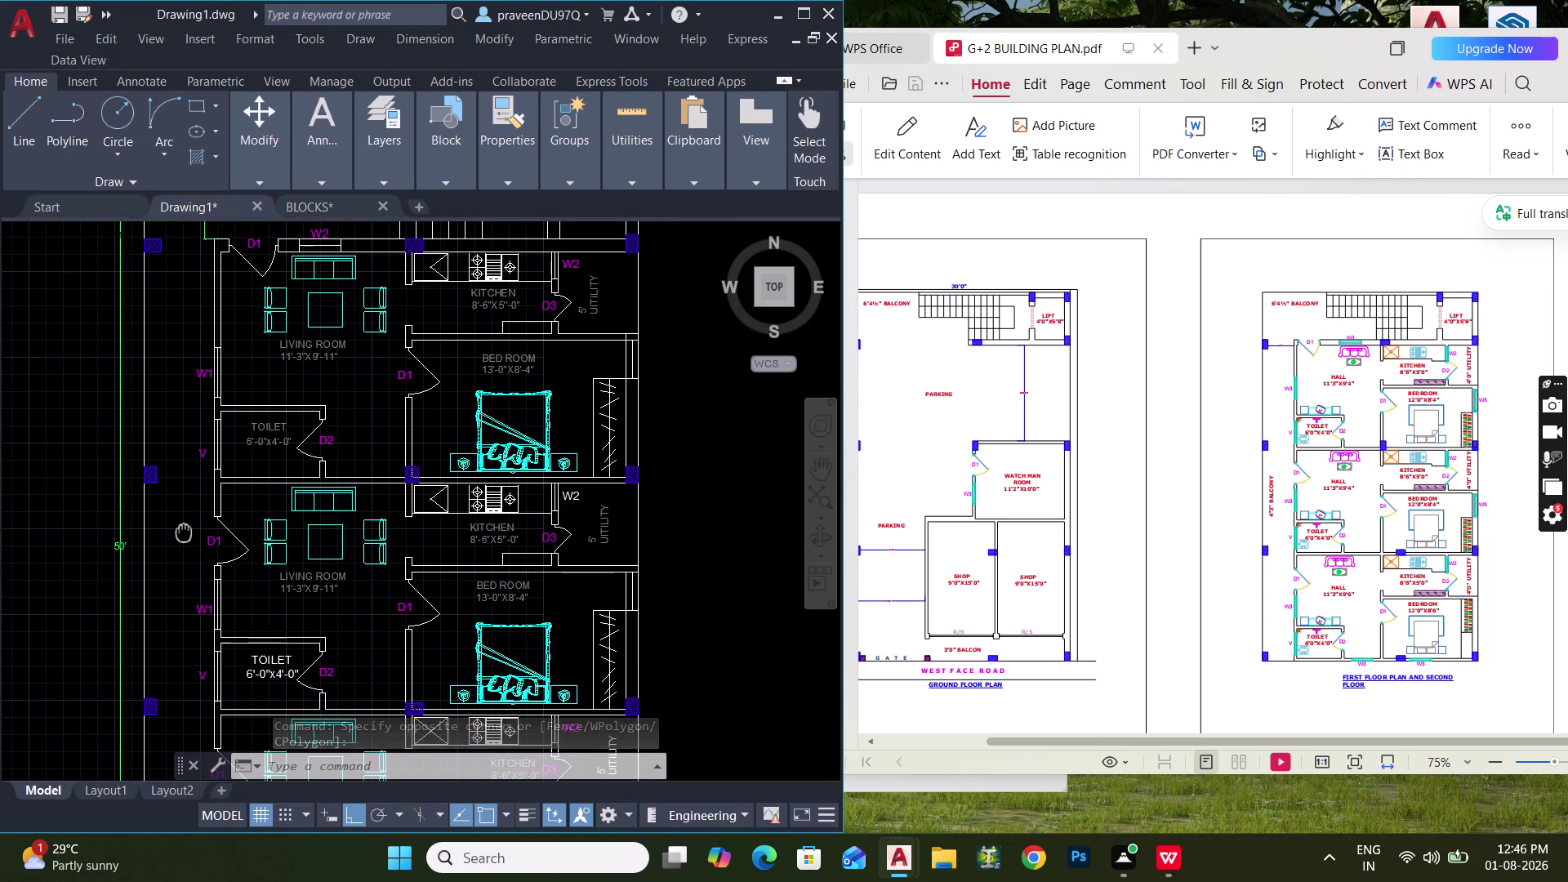
middle_drag(183, 531, 698, 527)
middle_drag(333, 517, 414, 516)
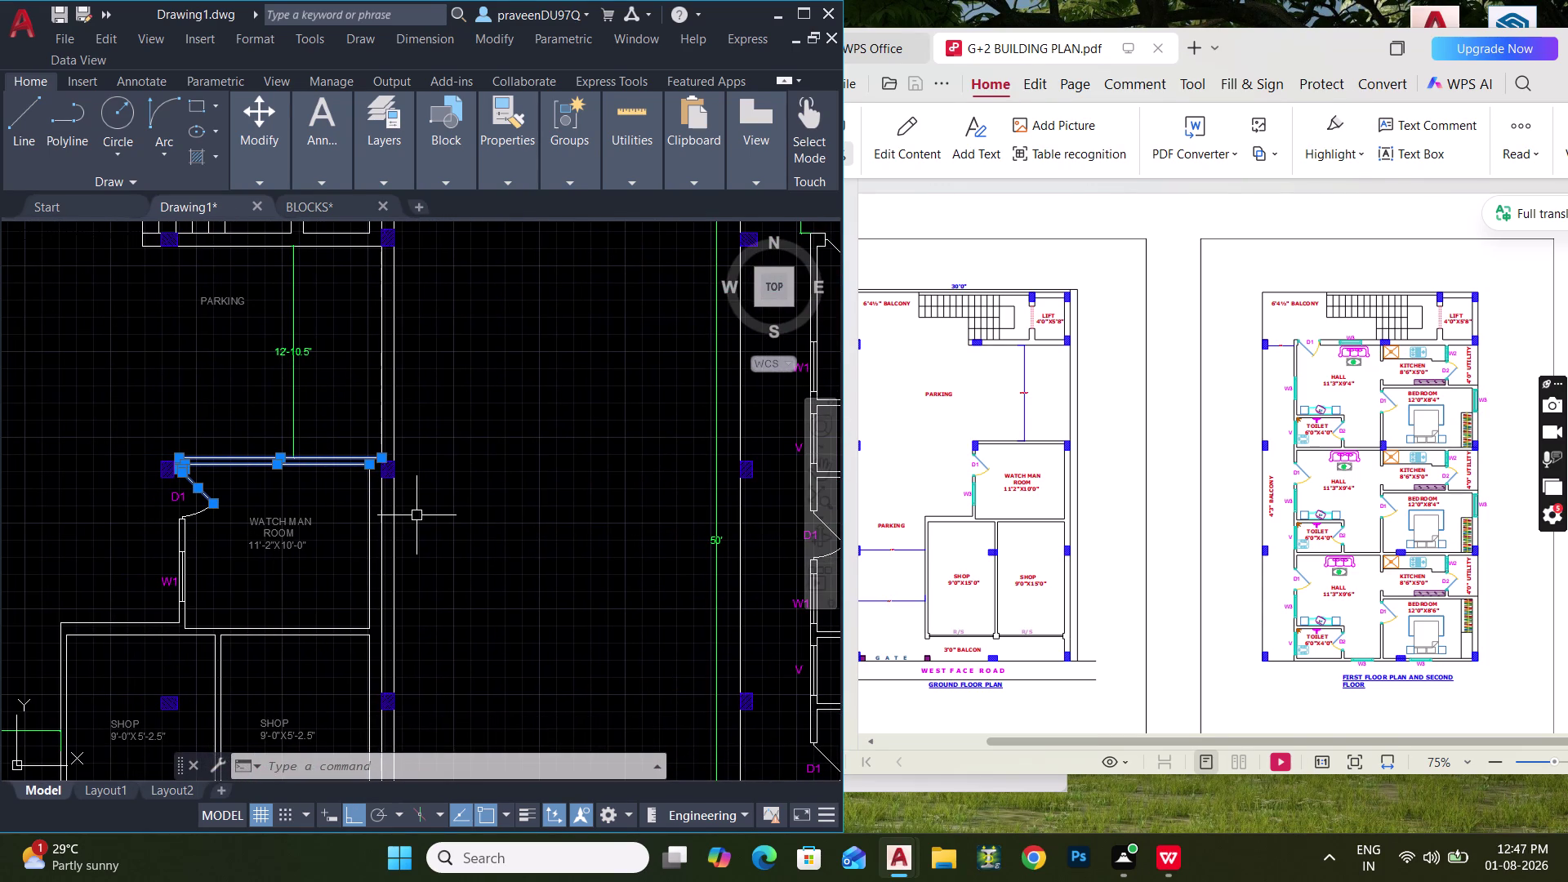
key(Escape)
key(Escape)
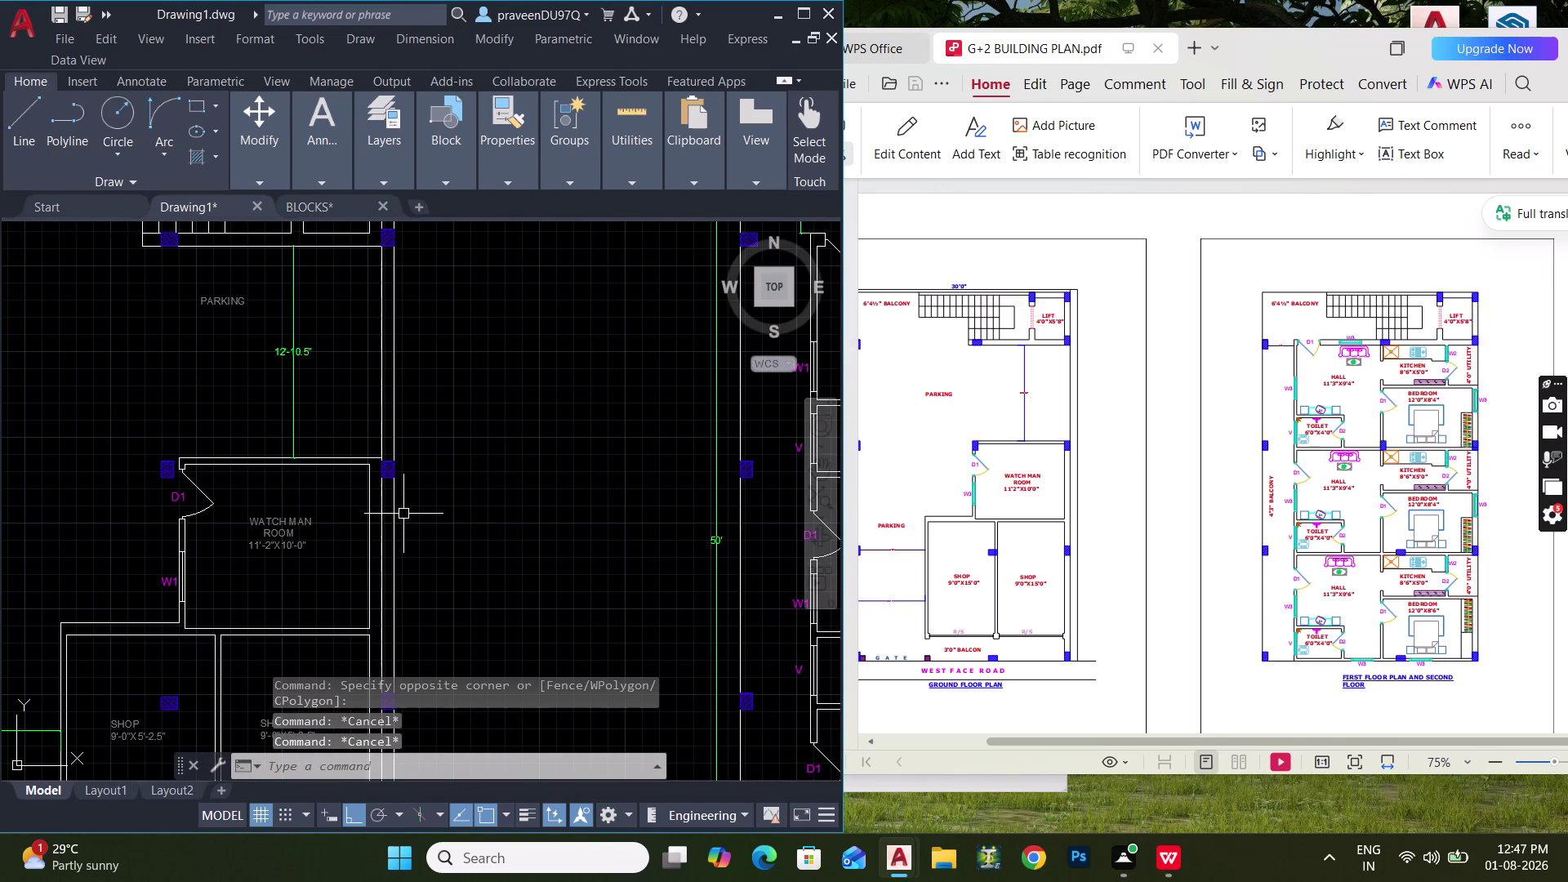
scroll(down, 3)
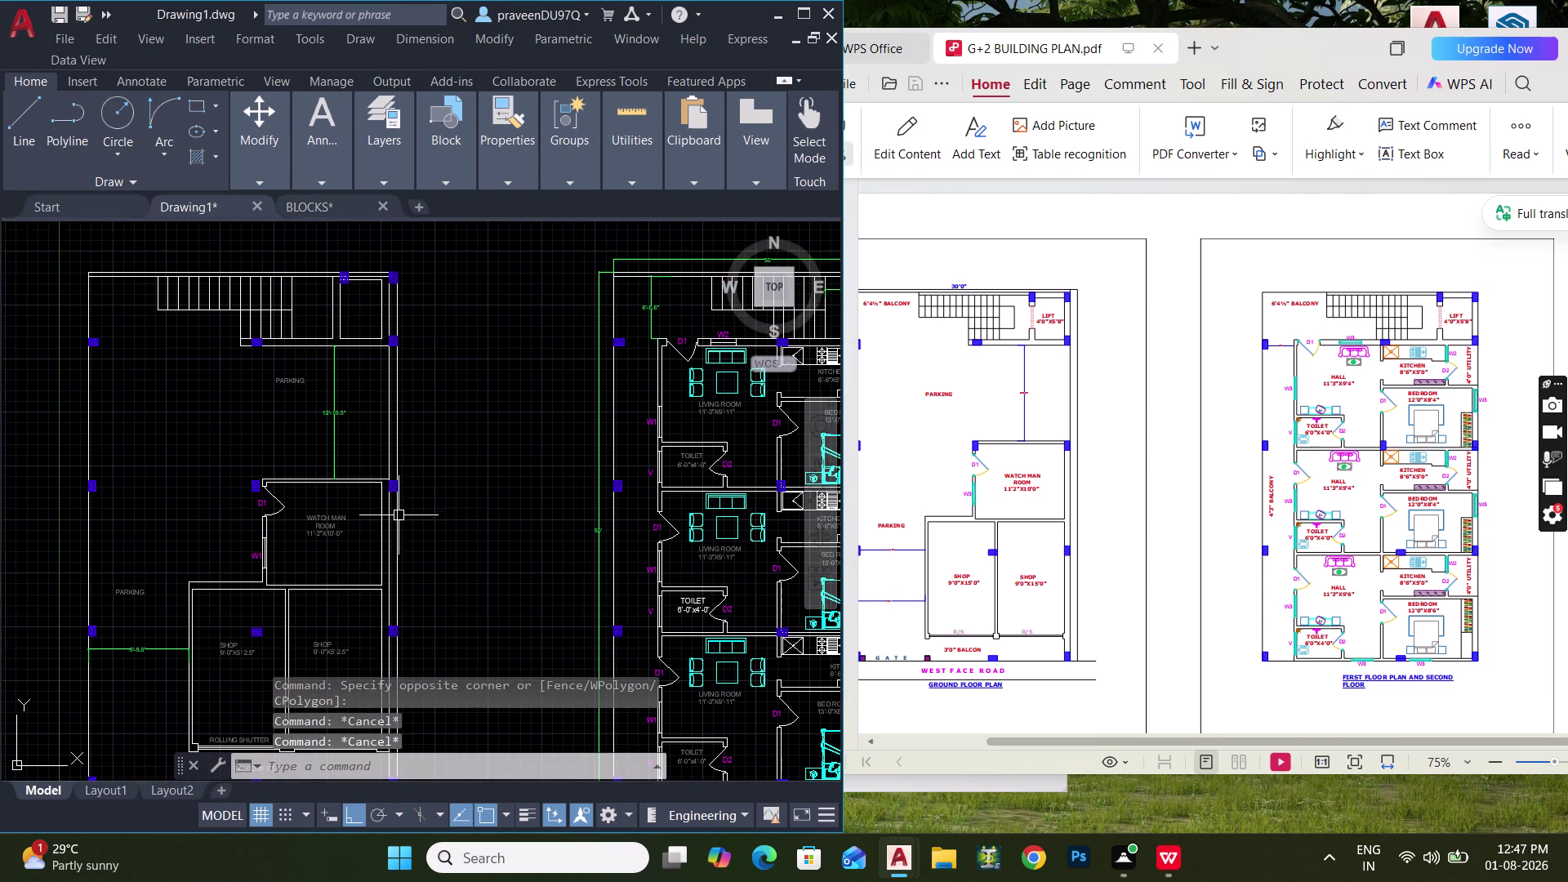
middle_drag(397, 516, 409, 502)
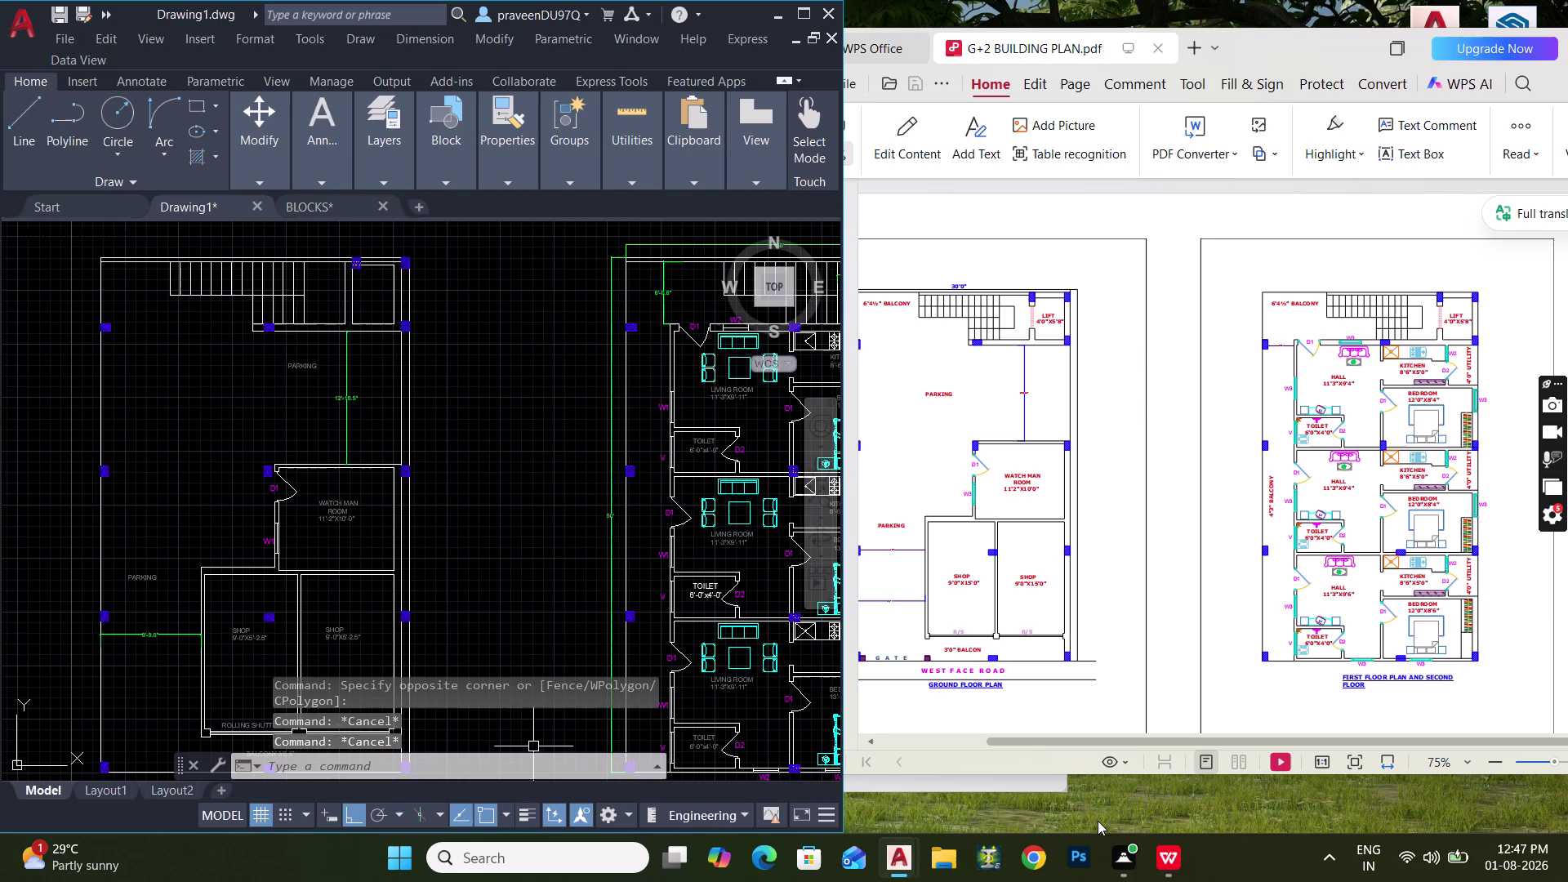